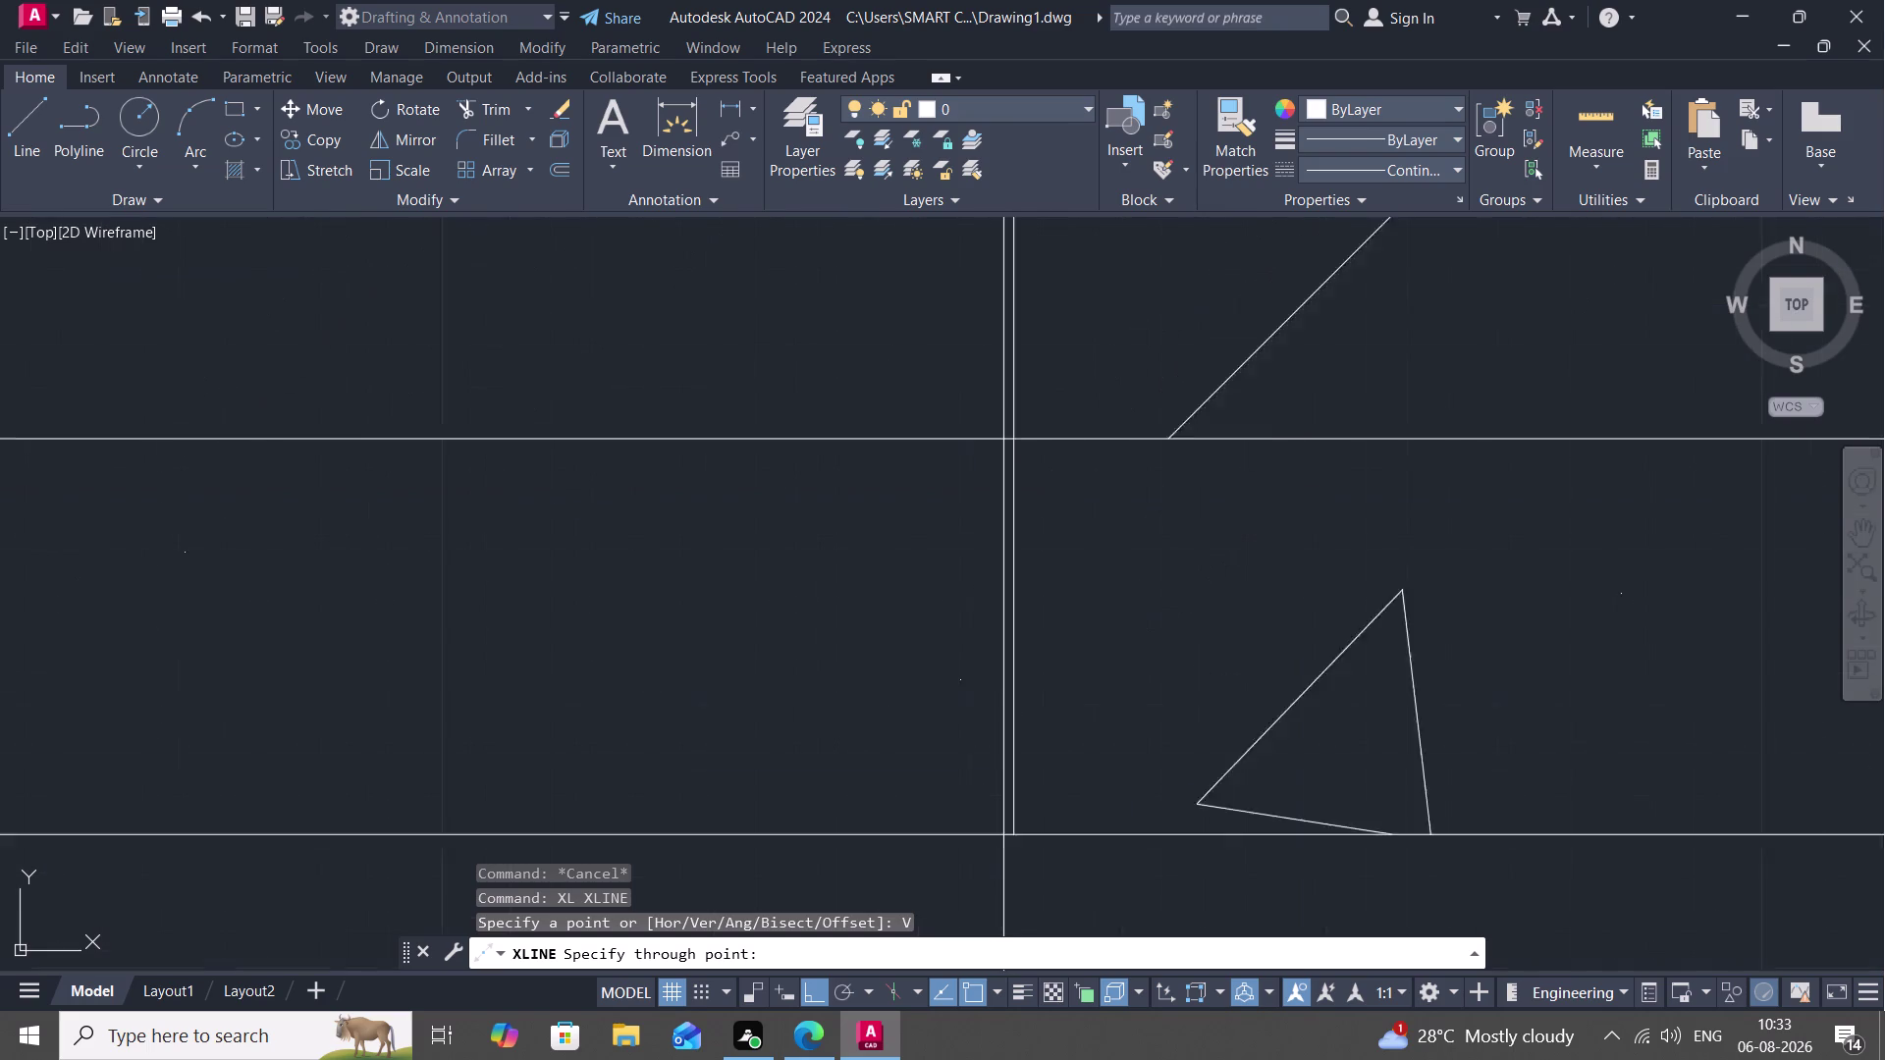
Place vertical construction lines through the edges of the first visible treads.
scroll(up, 3)
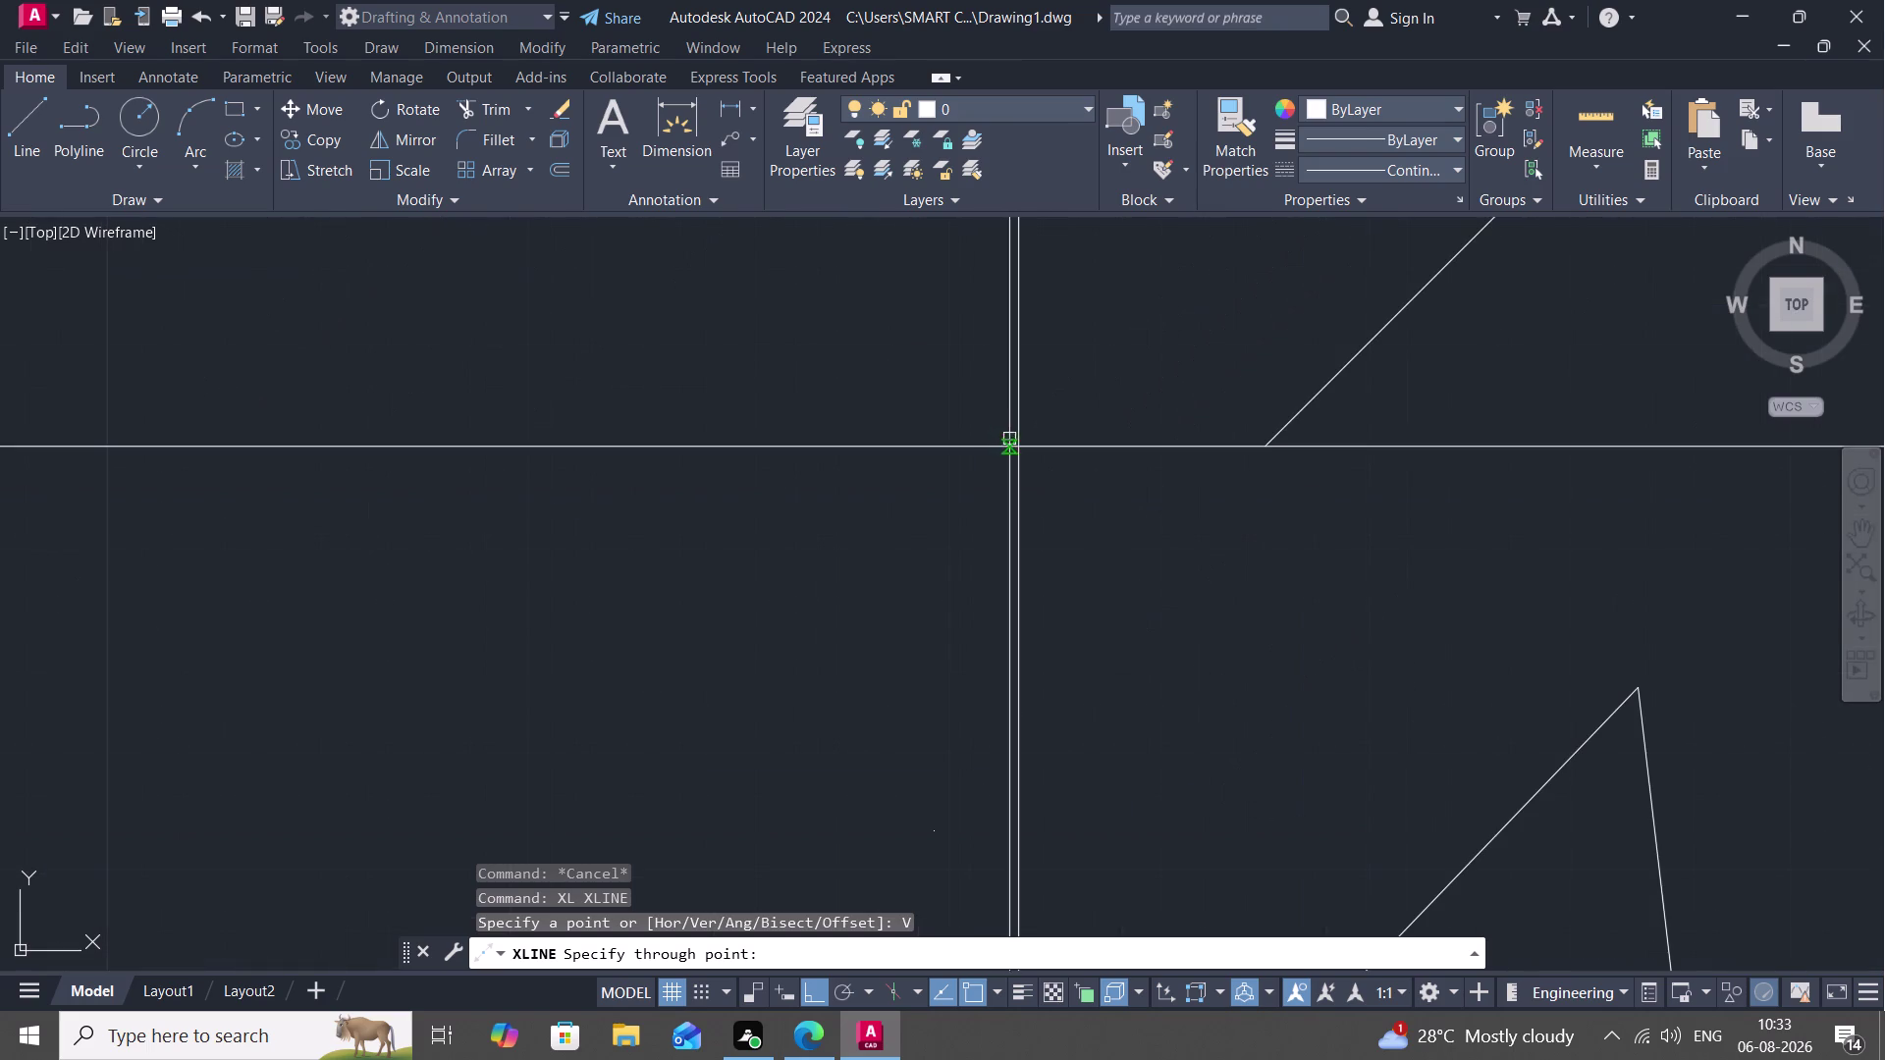
scroll(up, 3)
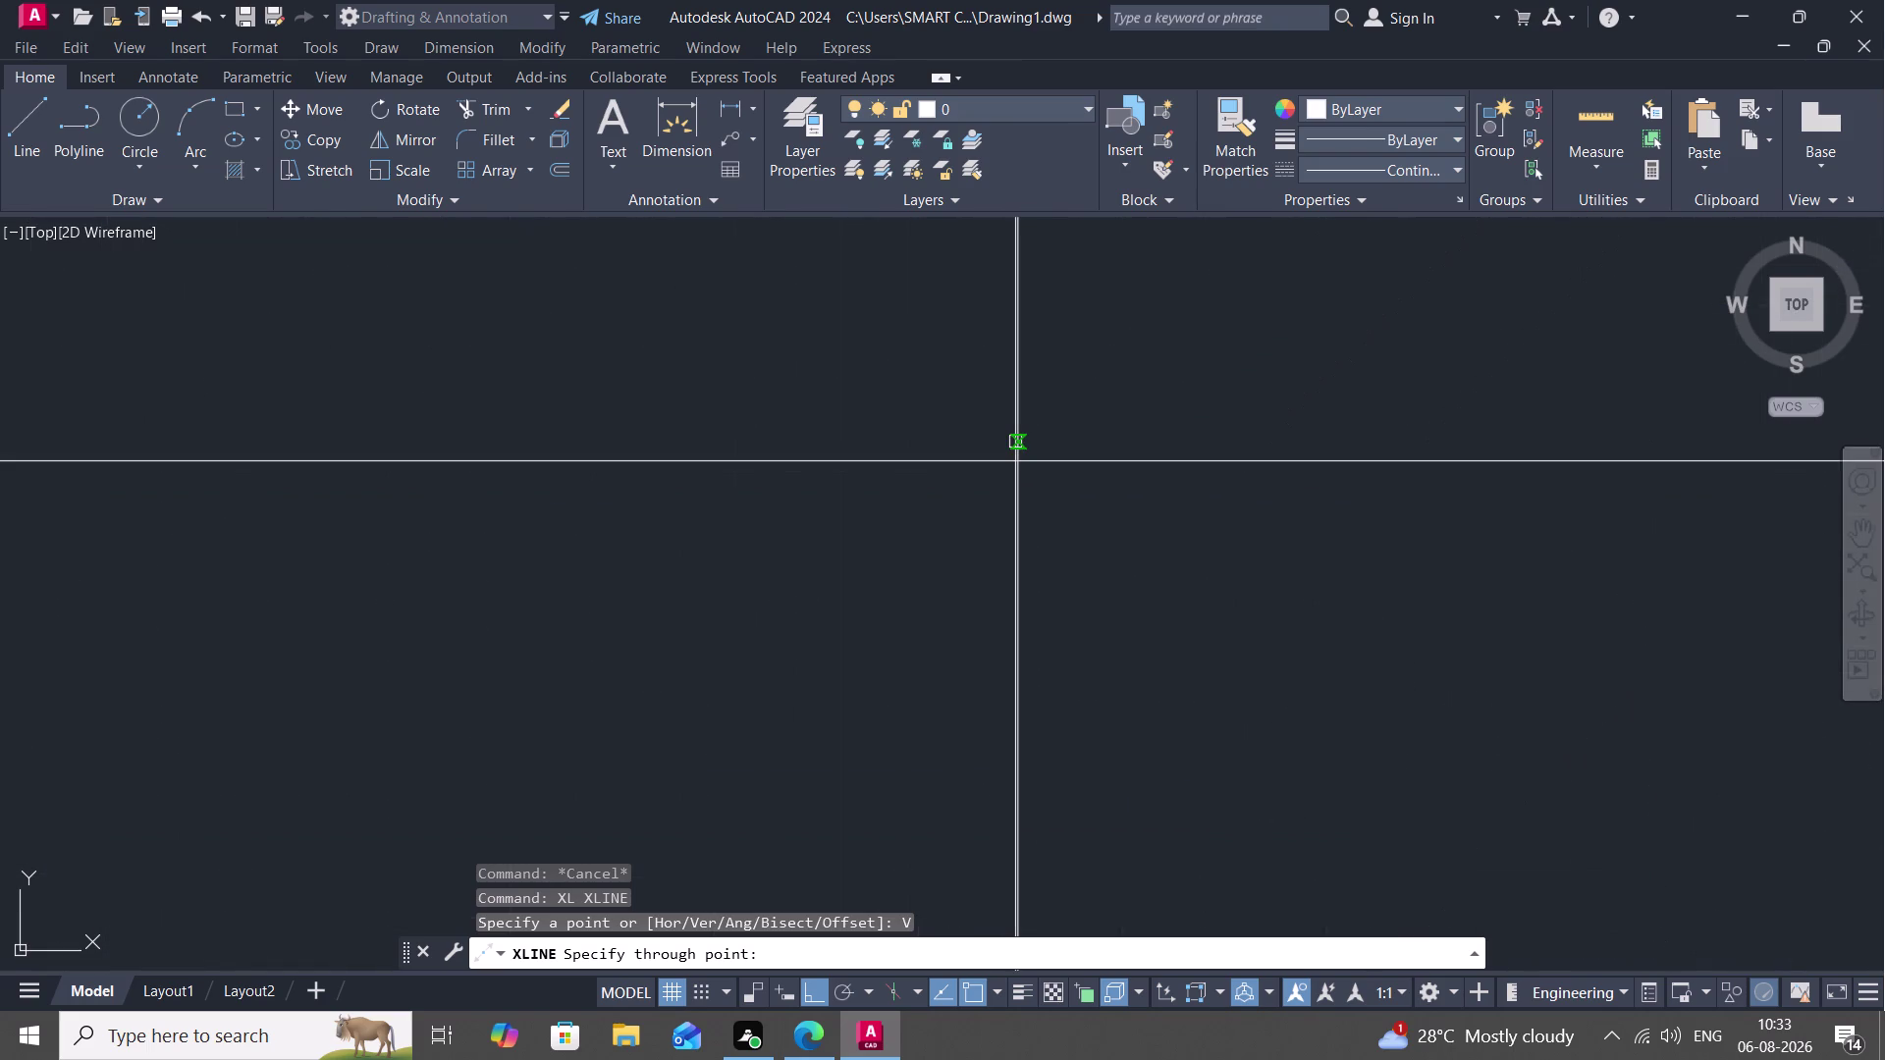
scroll(up, 3)
scroll(up, 3)
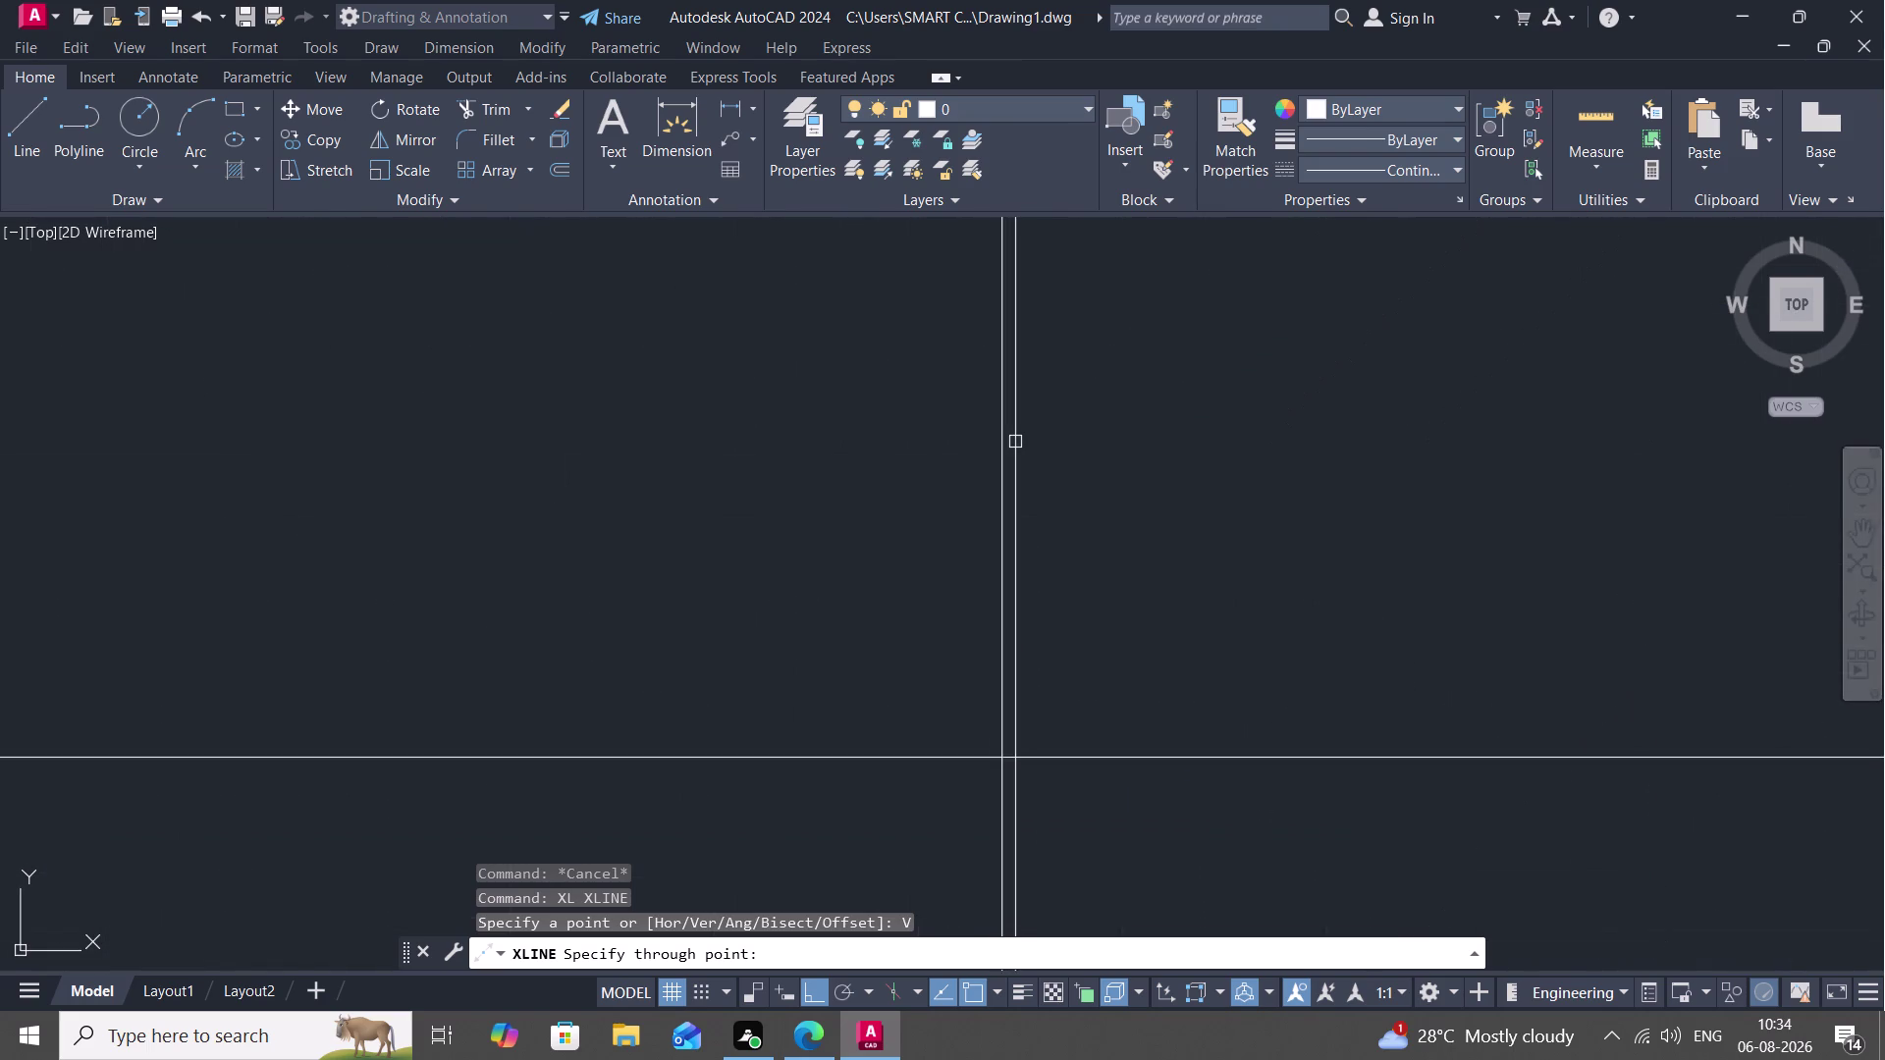
scroll(up, 3)
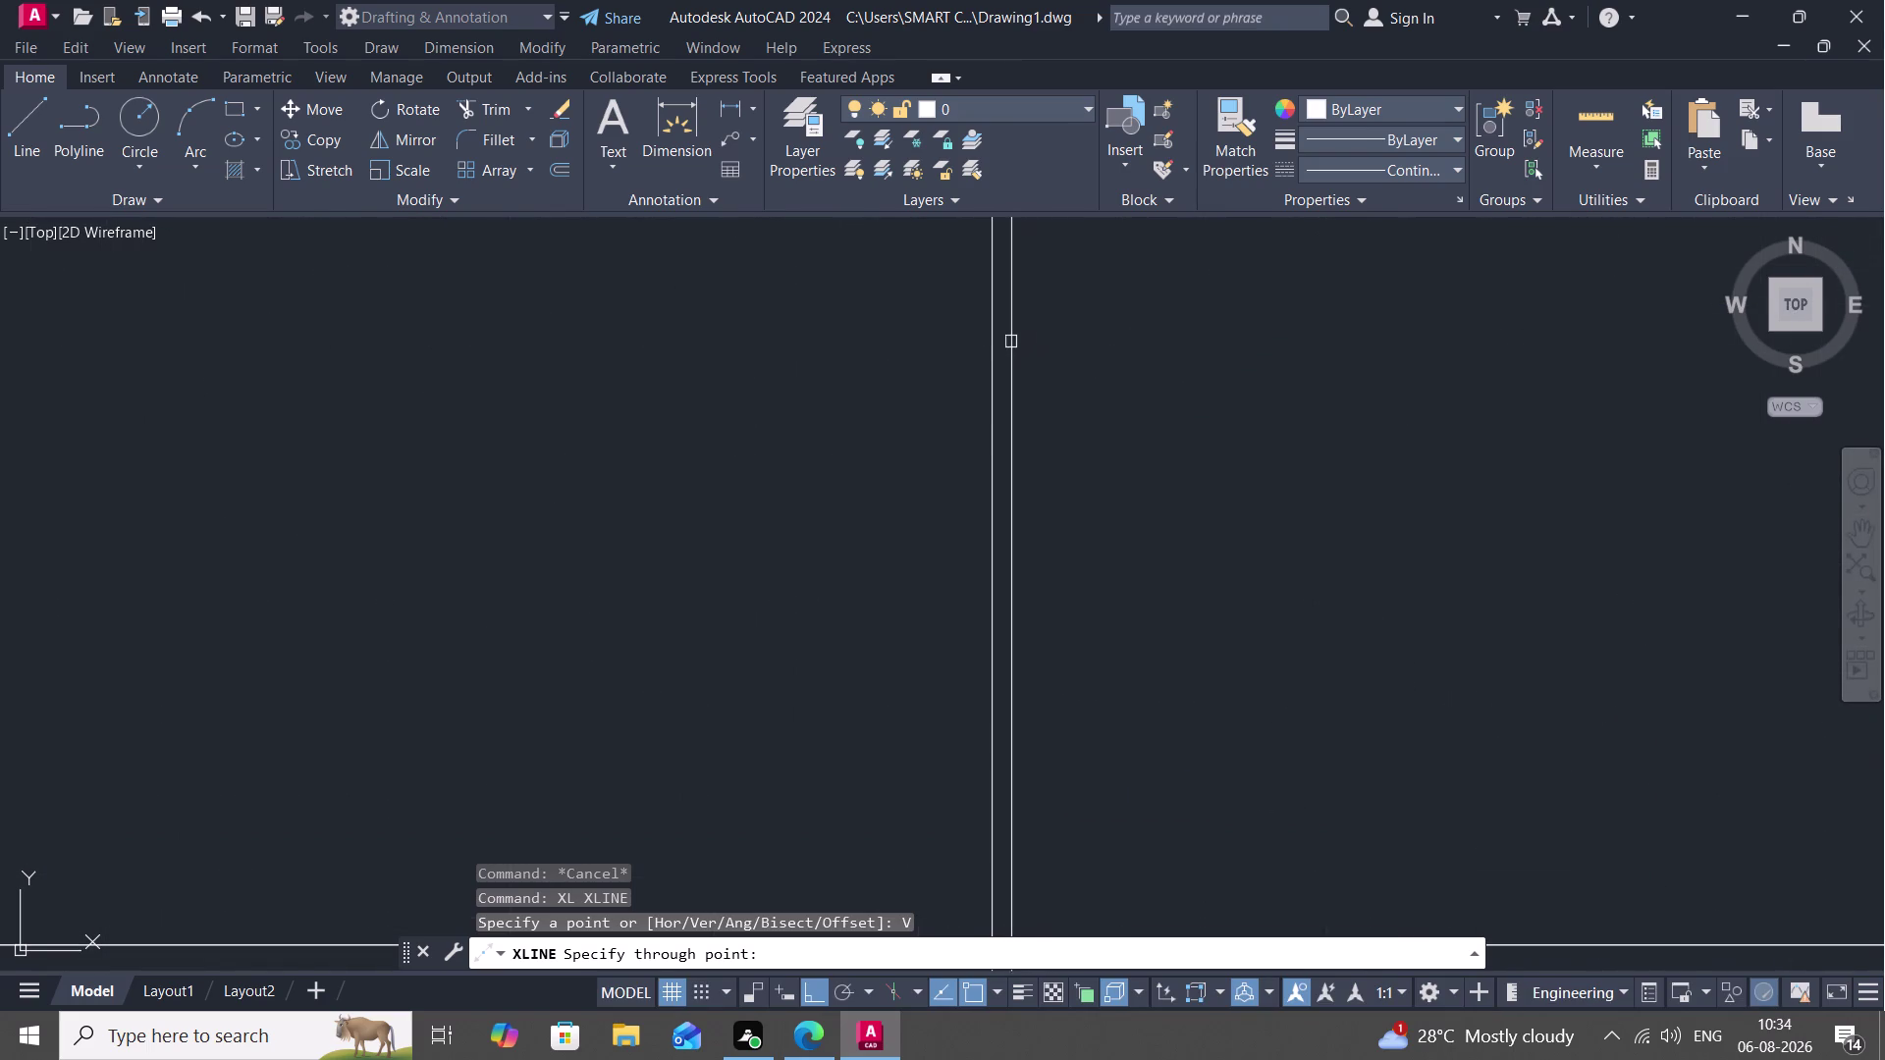
scroll(up, 3)
middle_drag(991, 350, 991, 483)
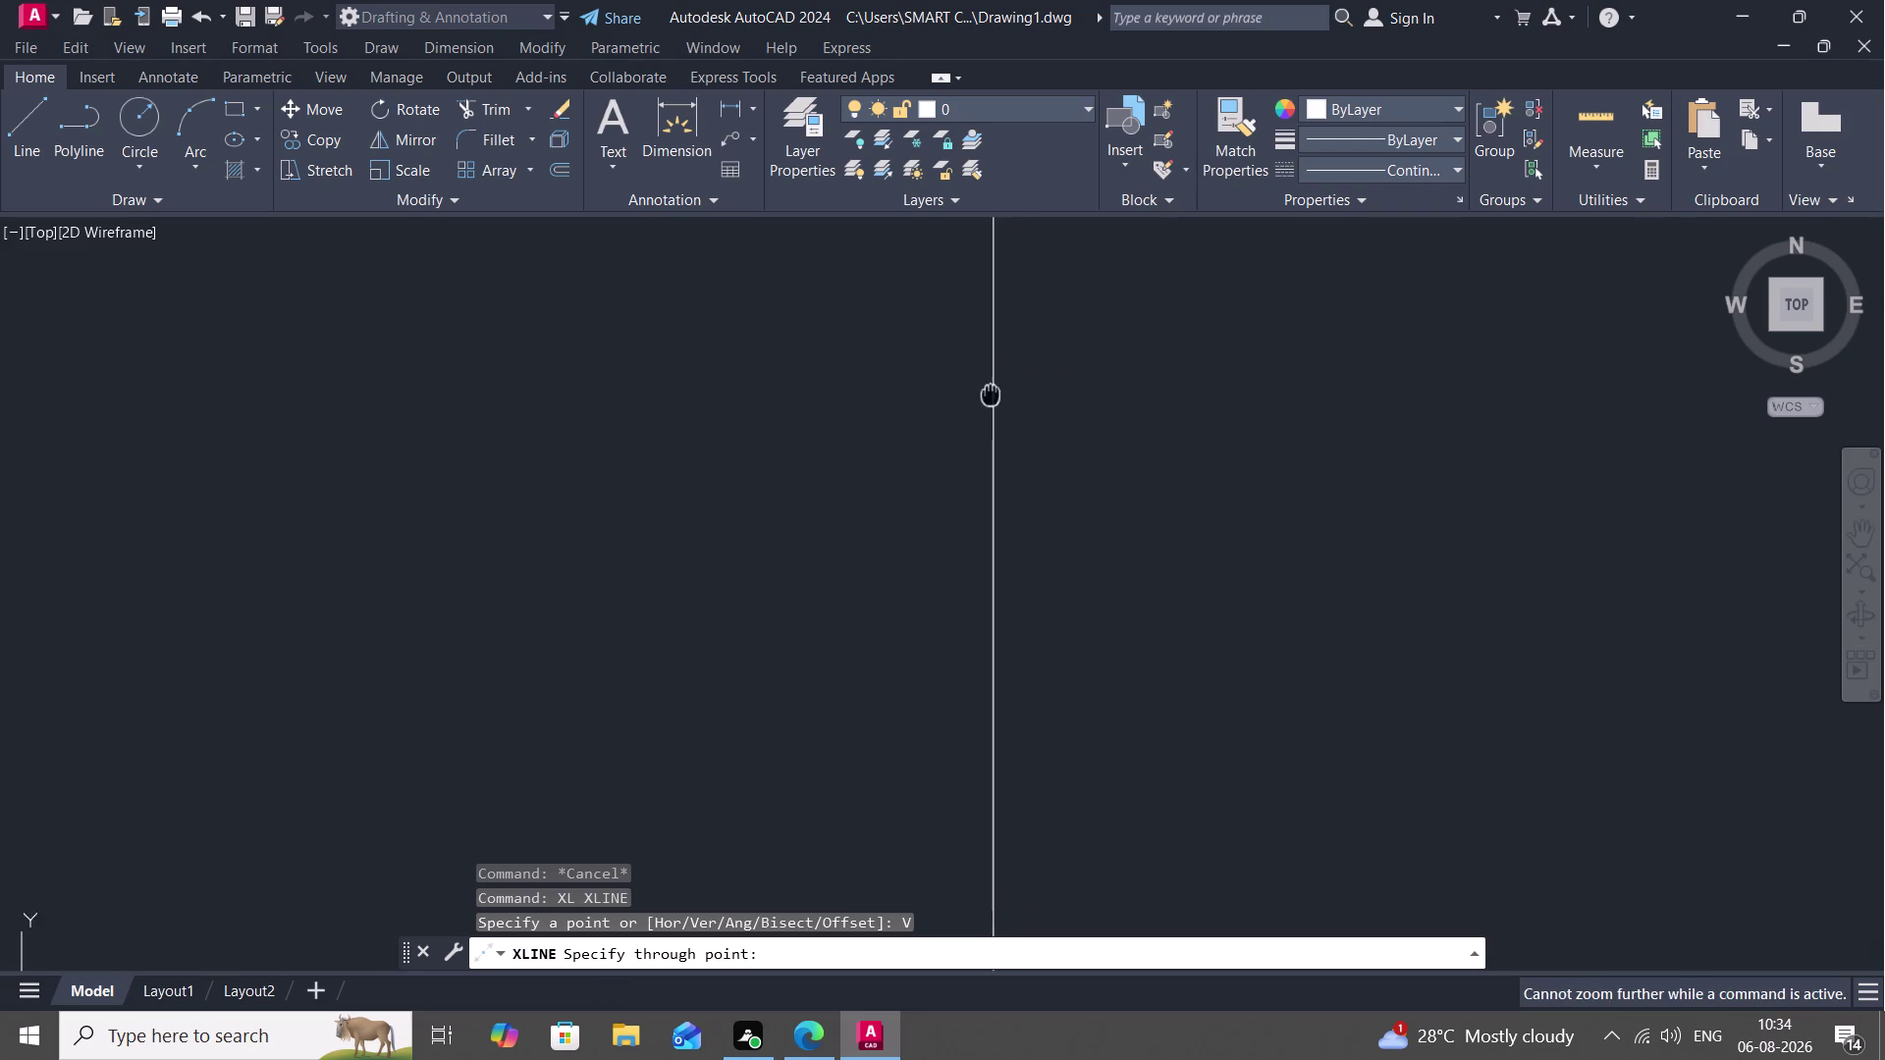
middle_drag(991, 483, 871, 1003)
scroll(down, 3)
scroll(down, 3)
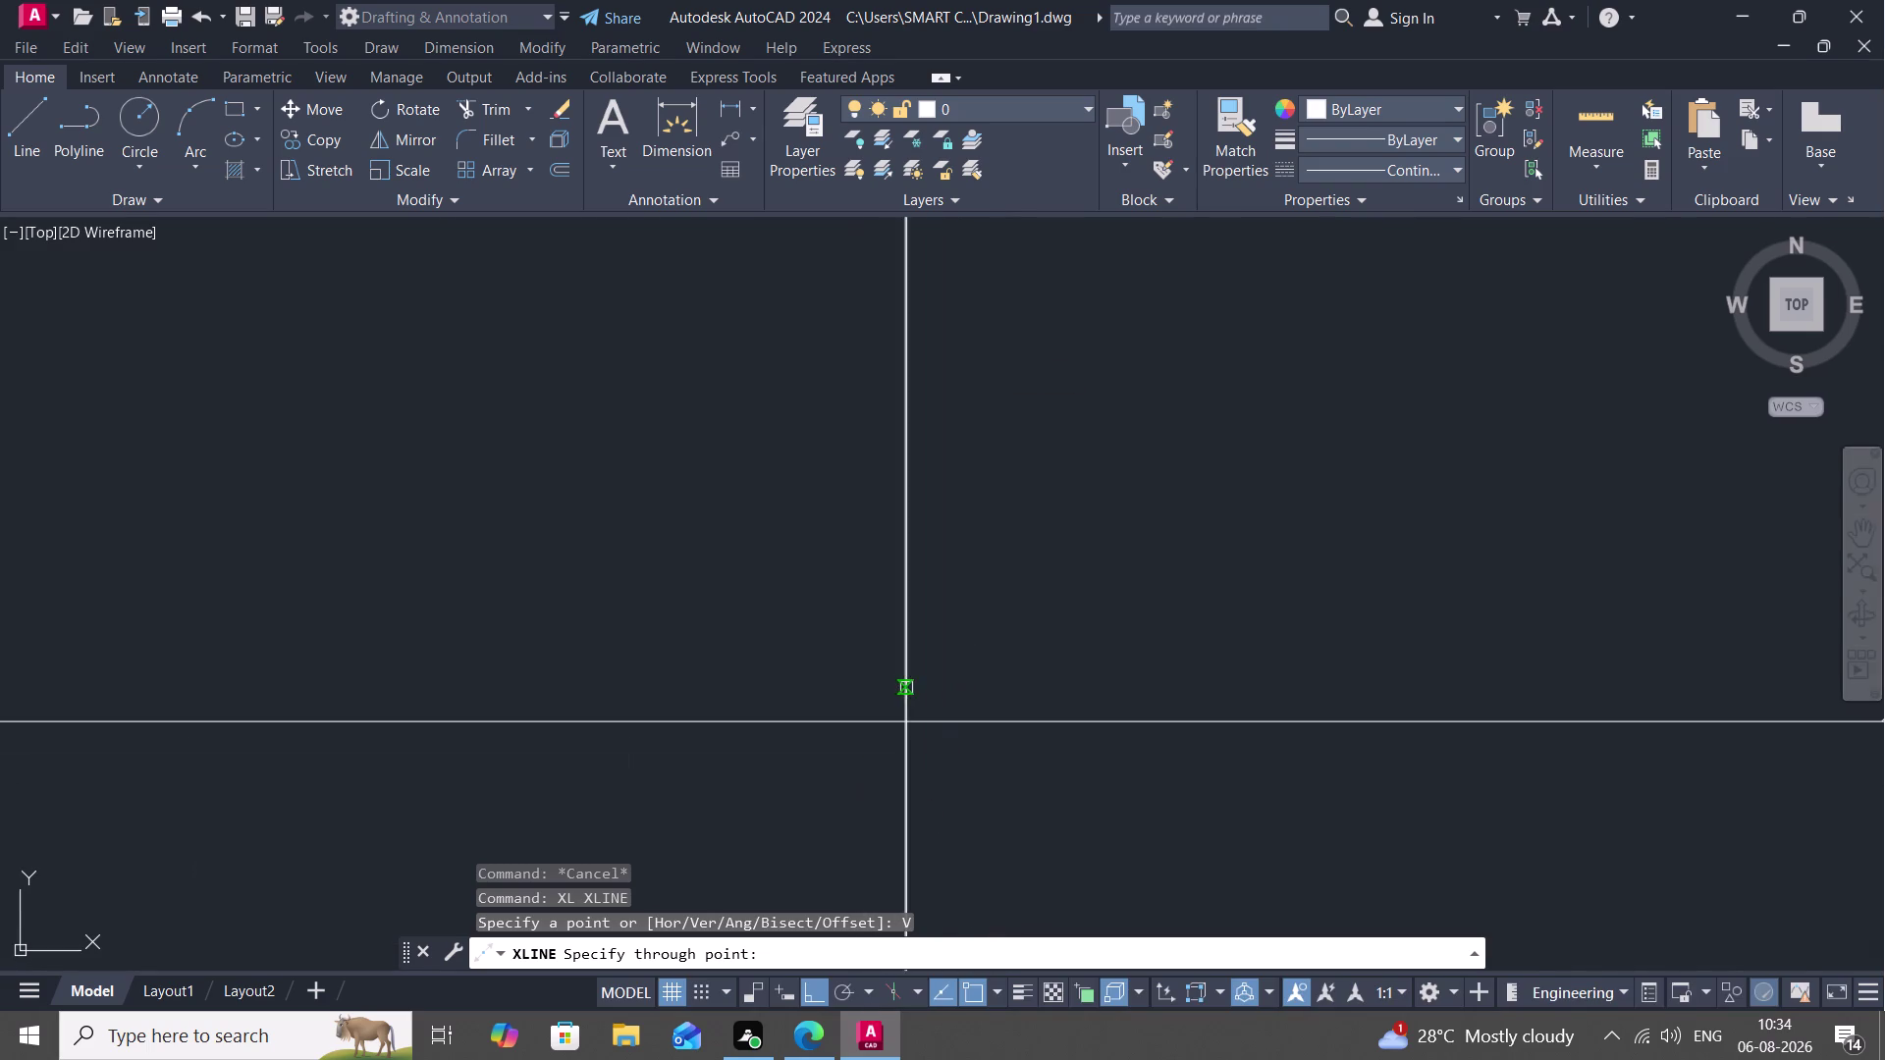
scroll(down, 3)
scroll(down, 3)
middle_drag(899, 608, 791, 825)
scroll(down, 3)
scroll(down, 3)
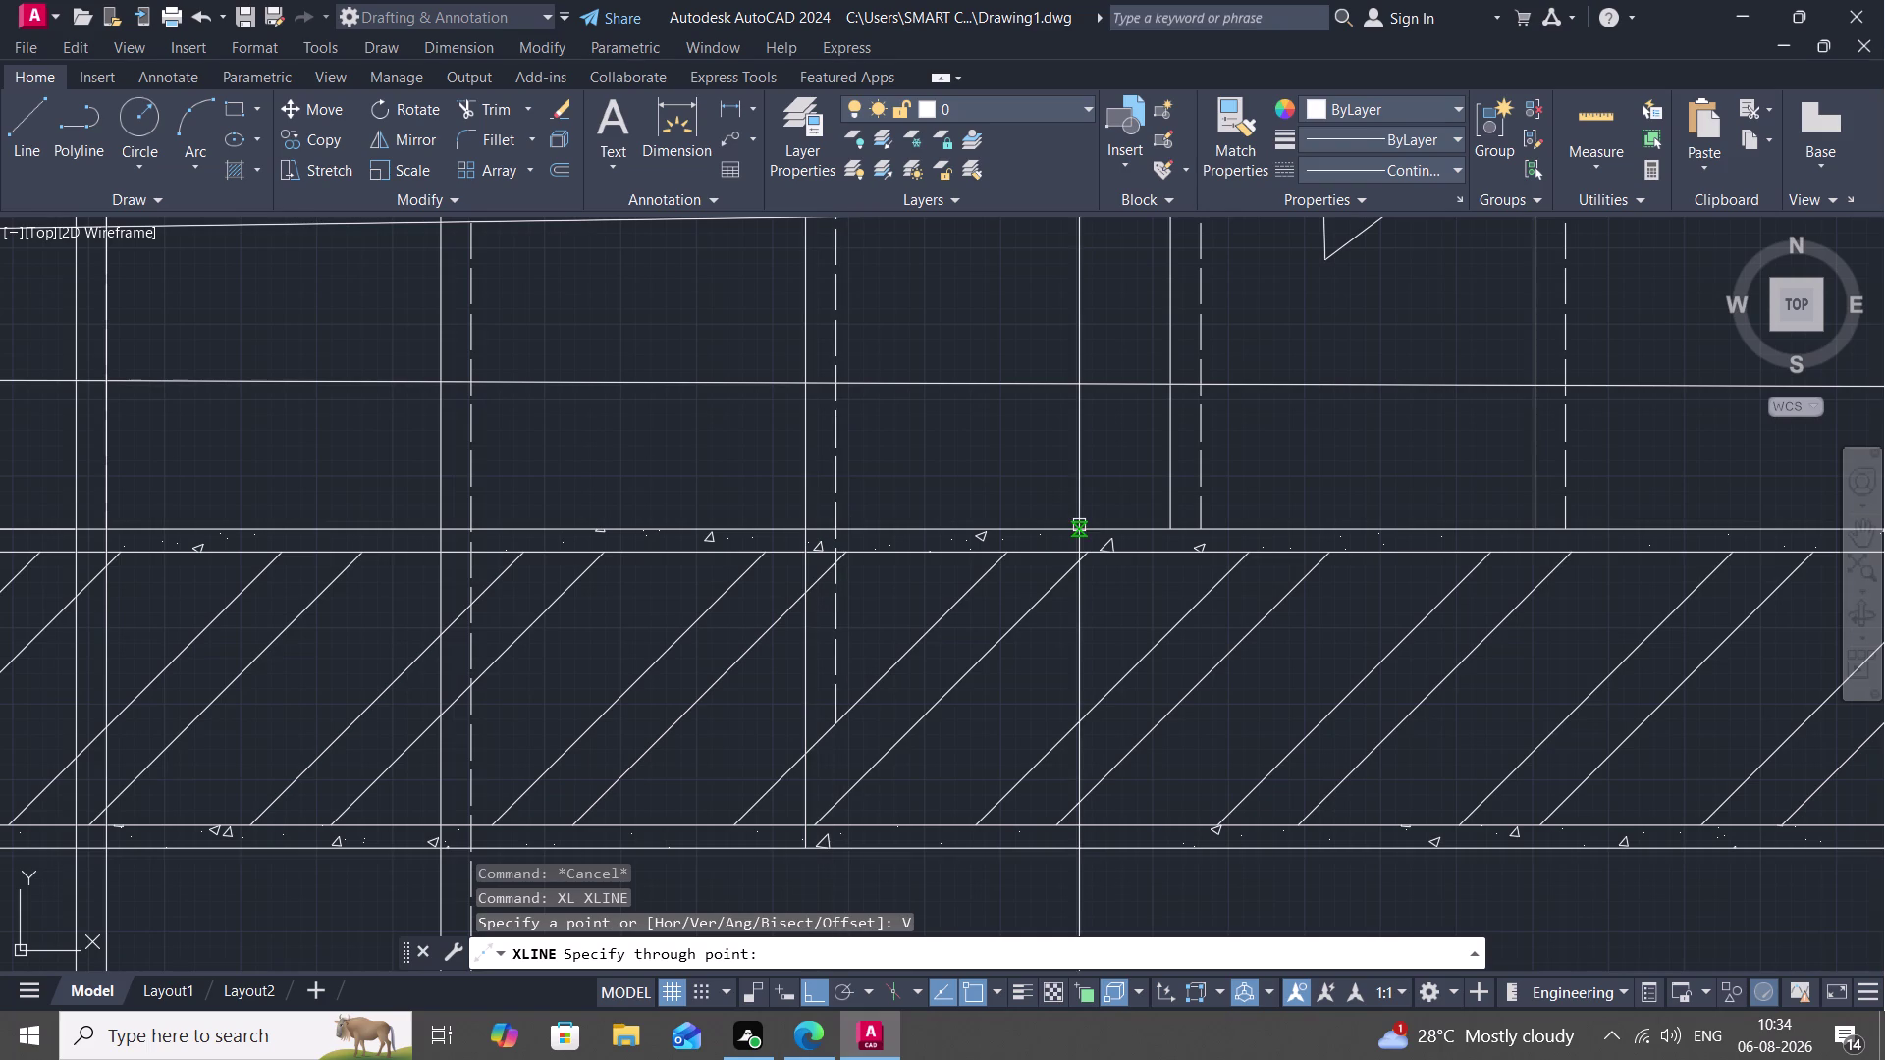
click(1171, 526)
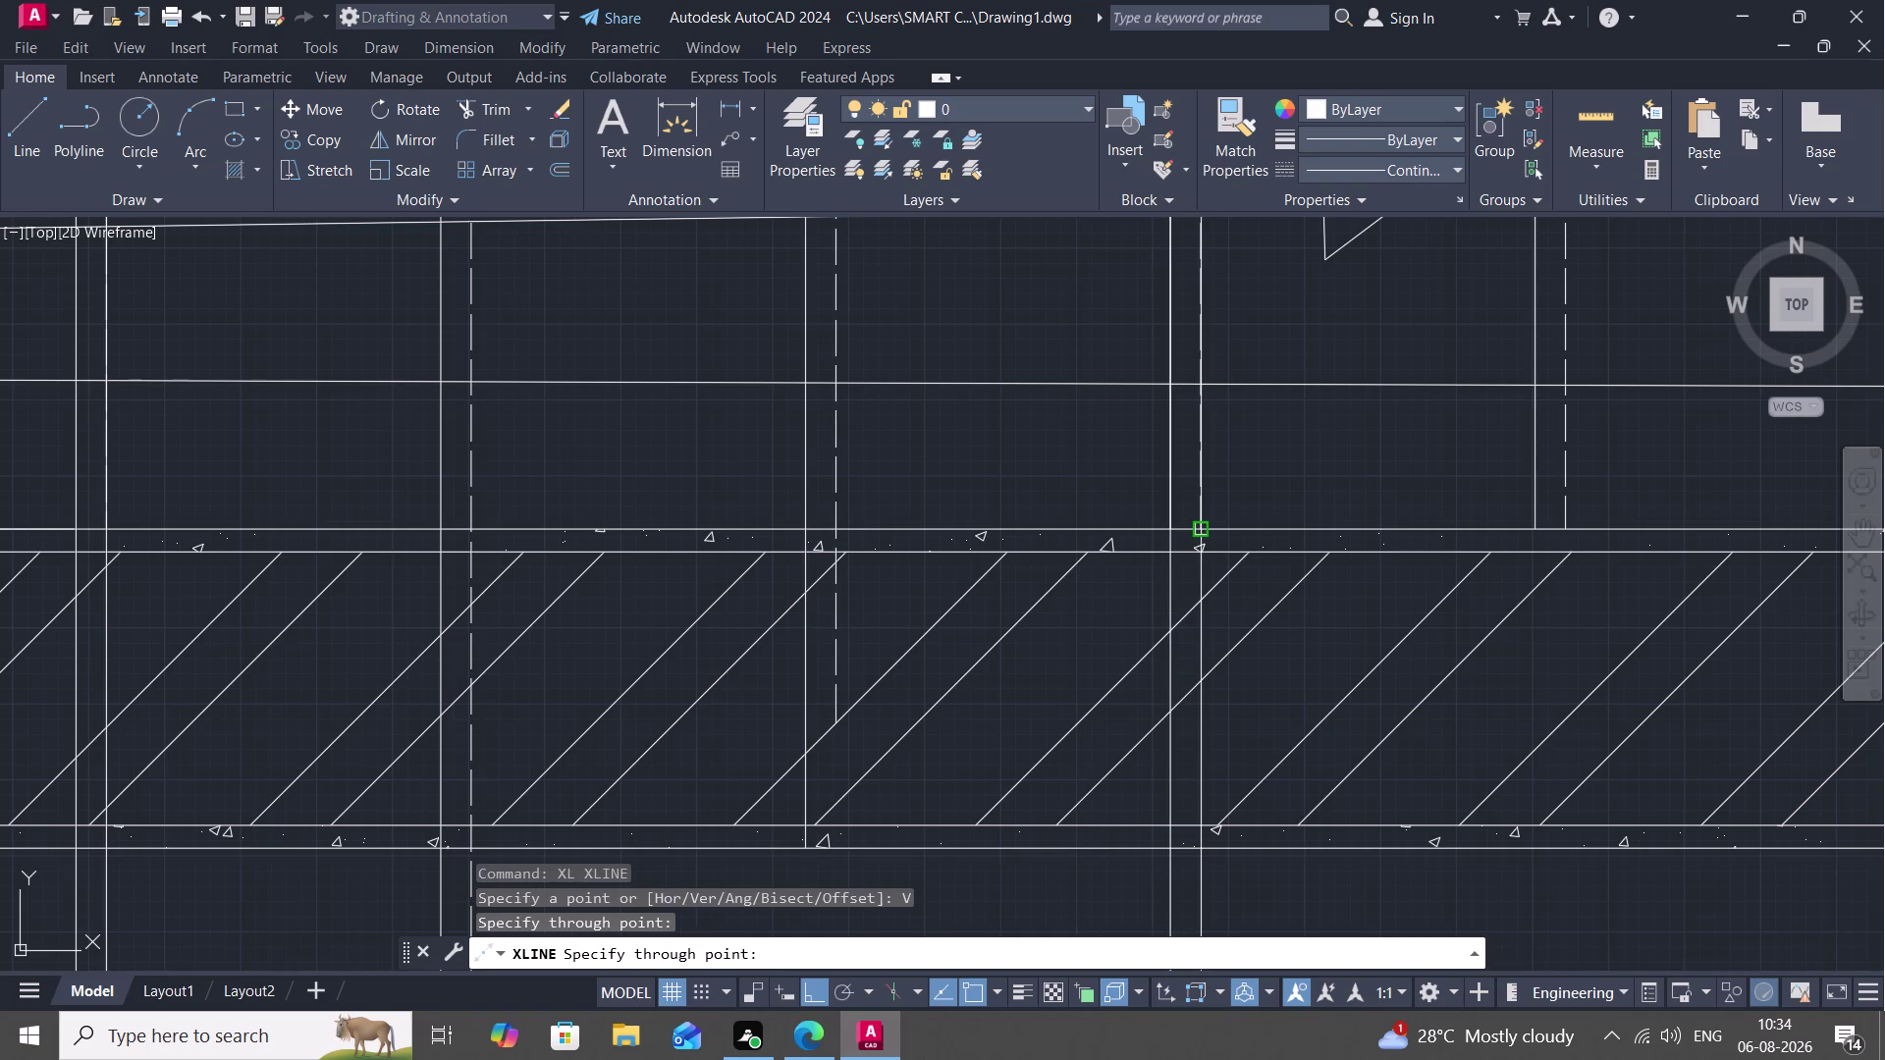
click(1197, 527)
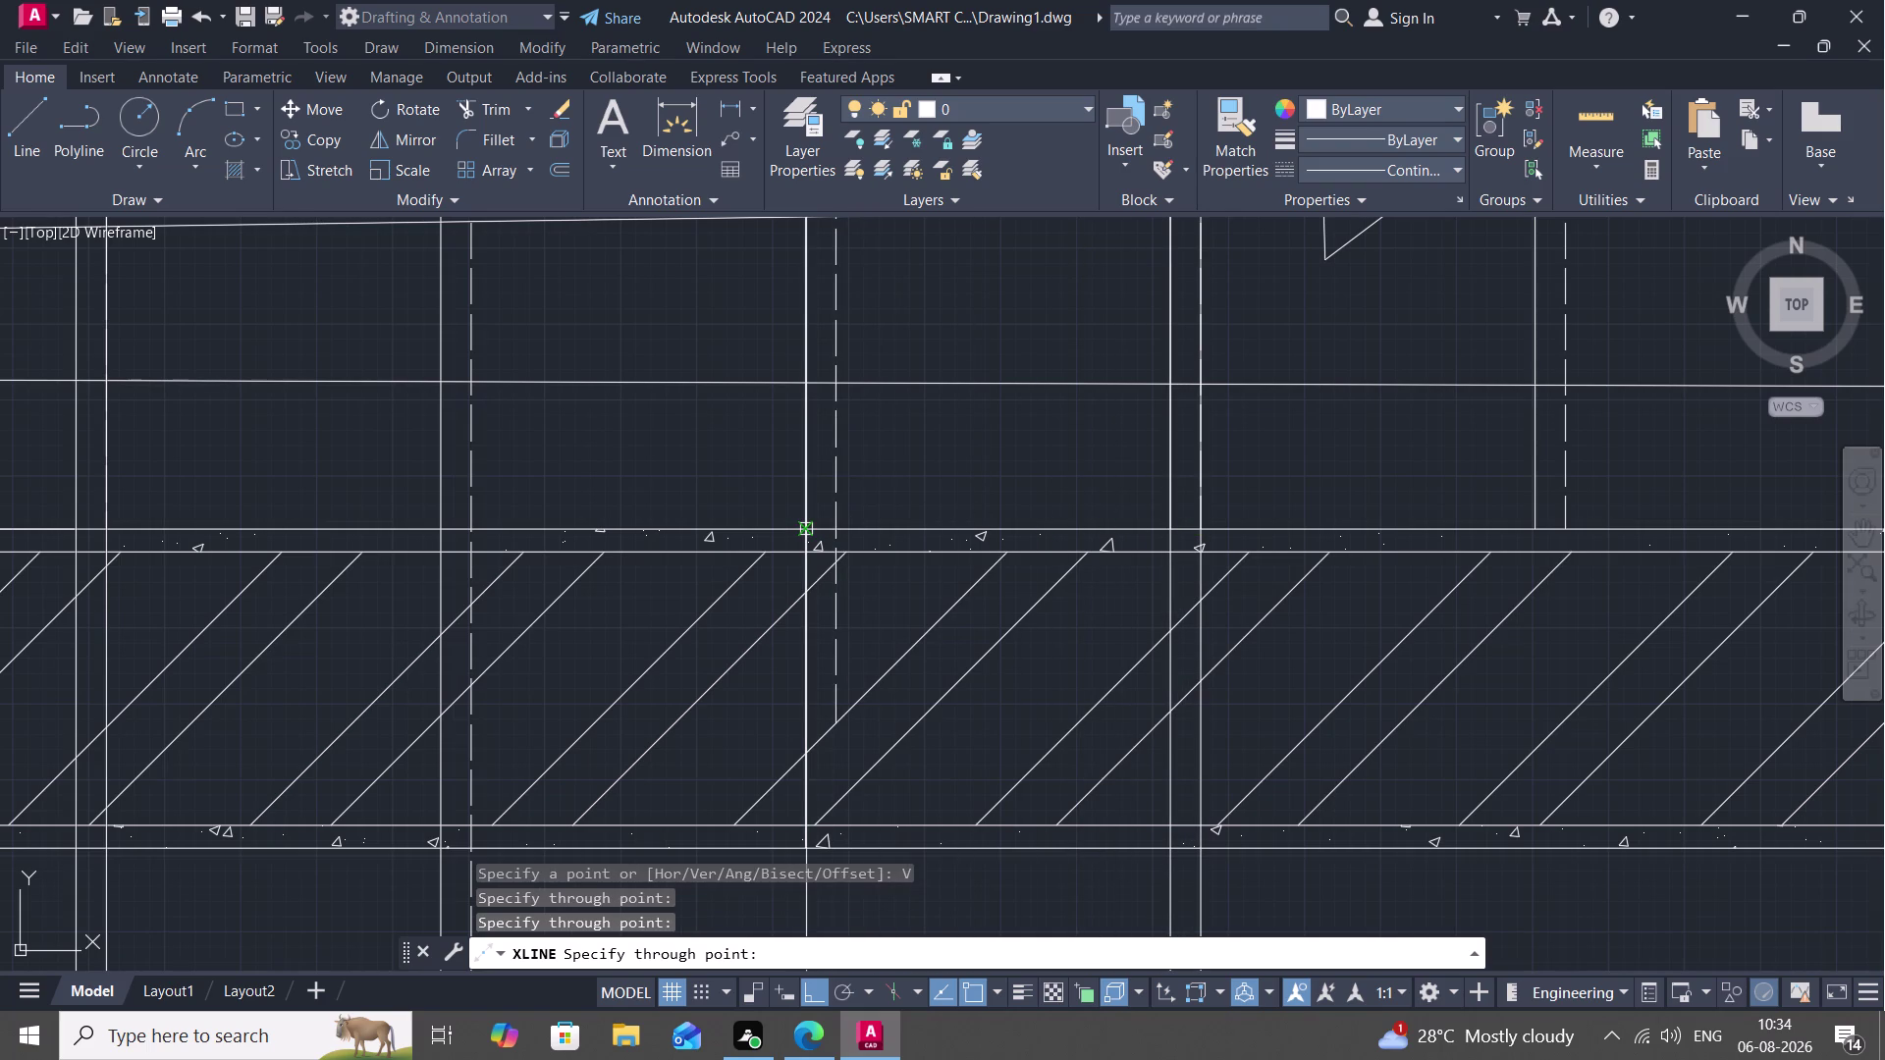
click(804, 526)
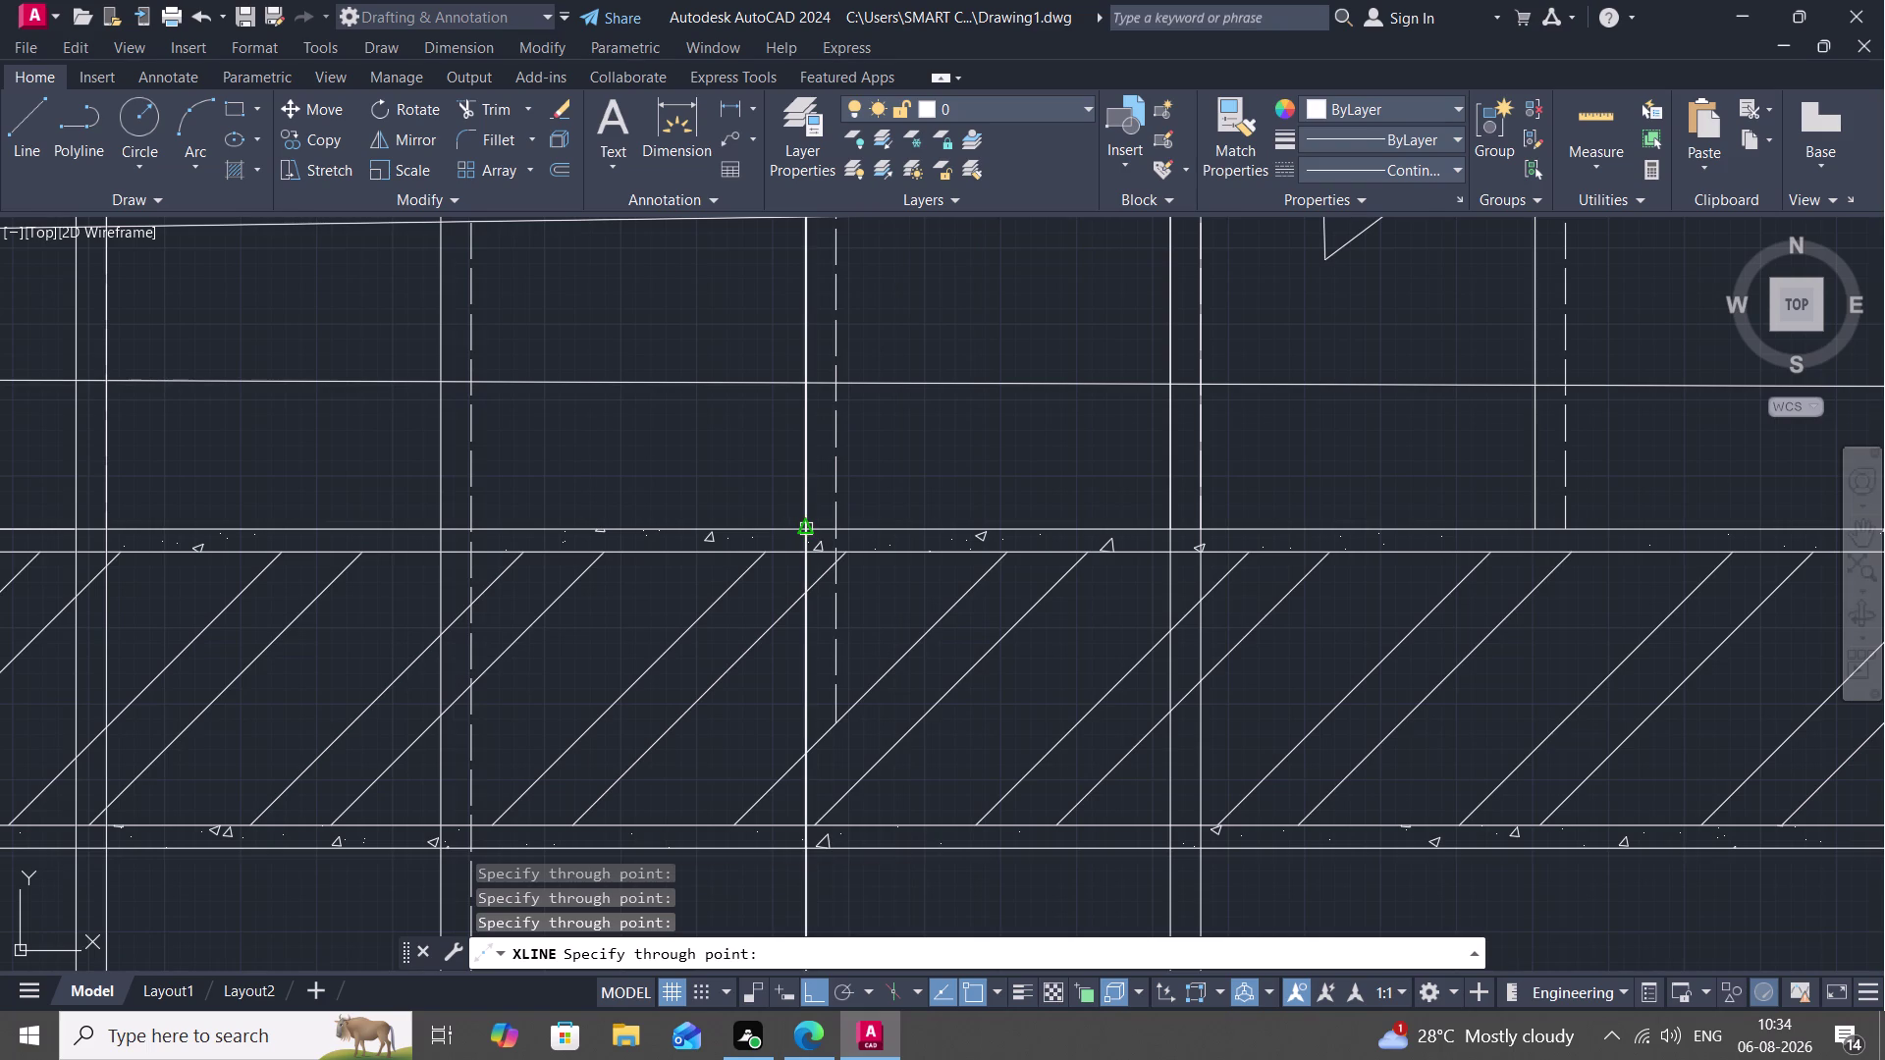
click(835, 524)
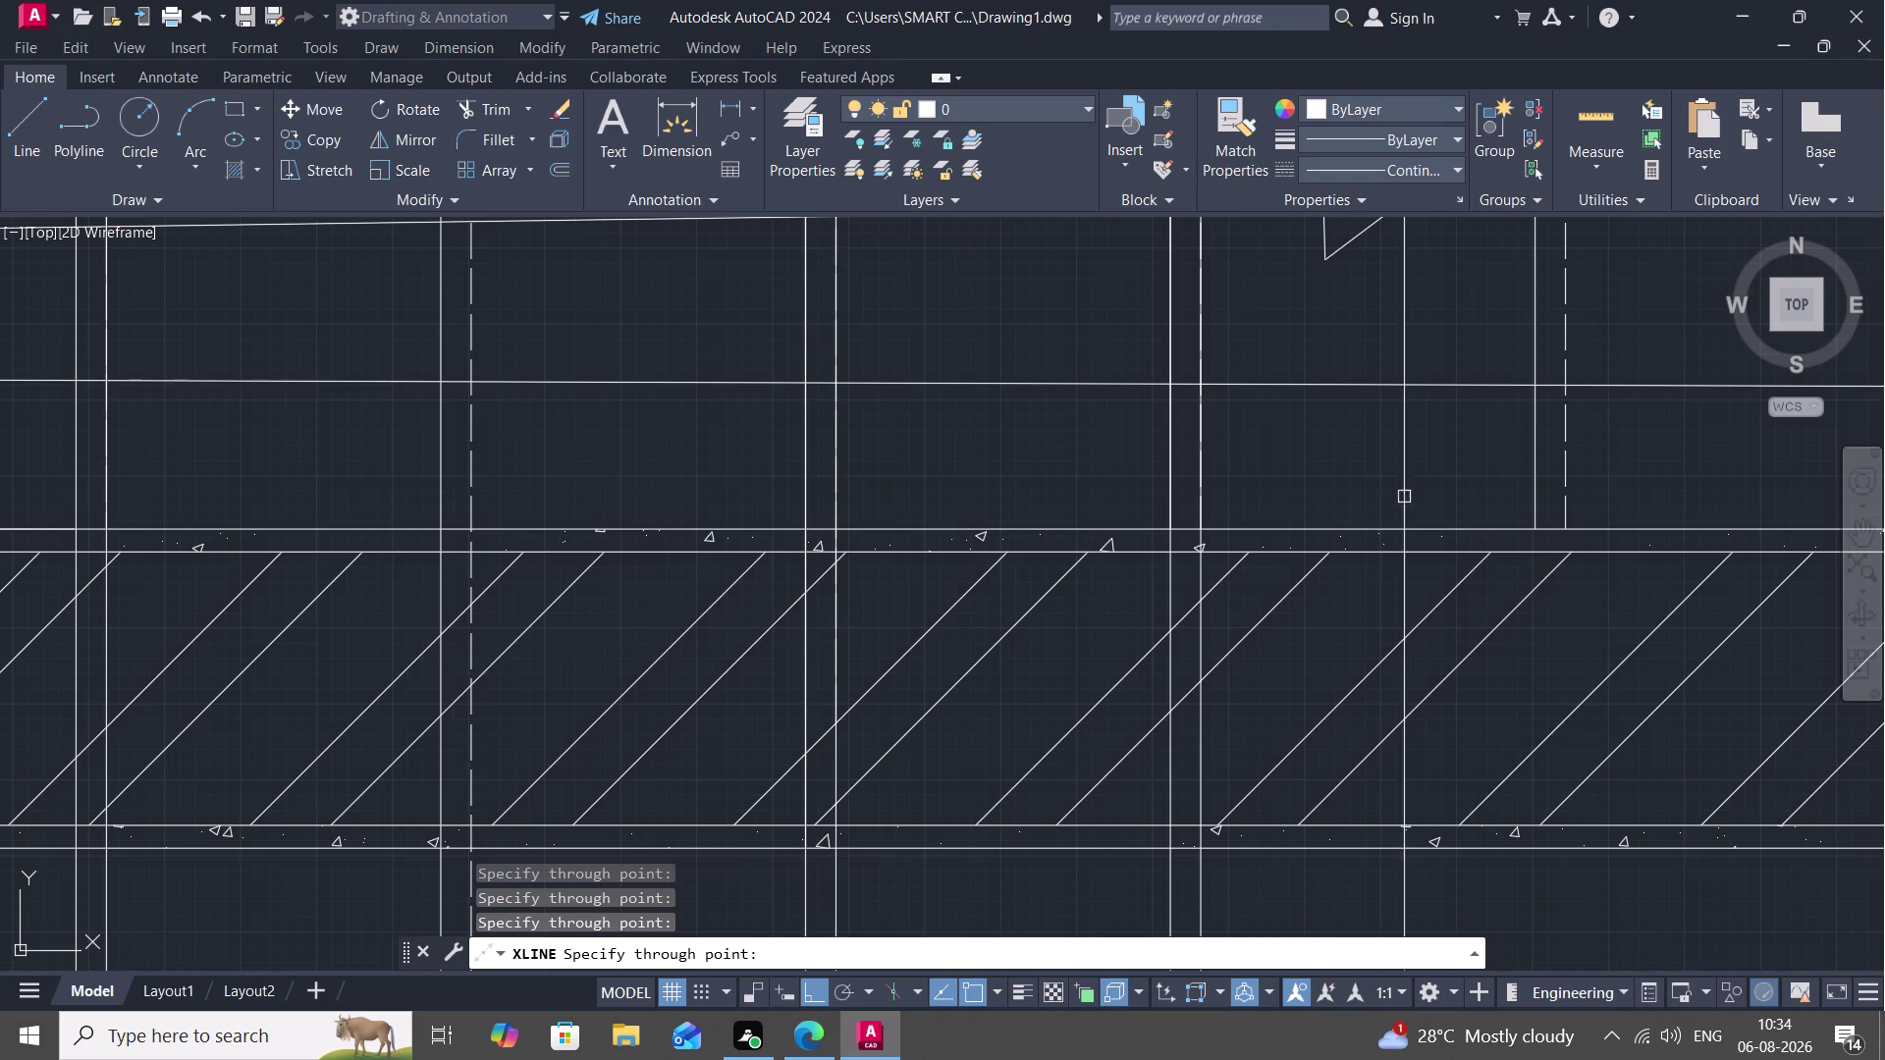
click(1538, 530)
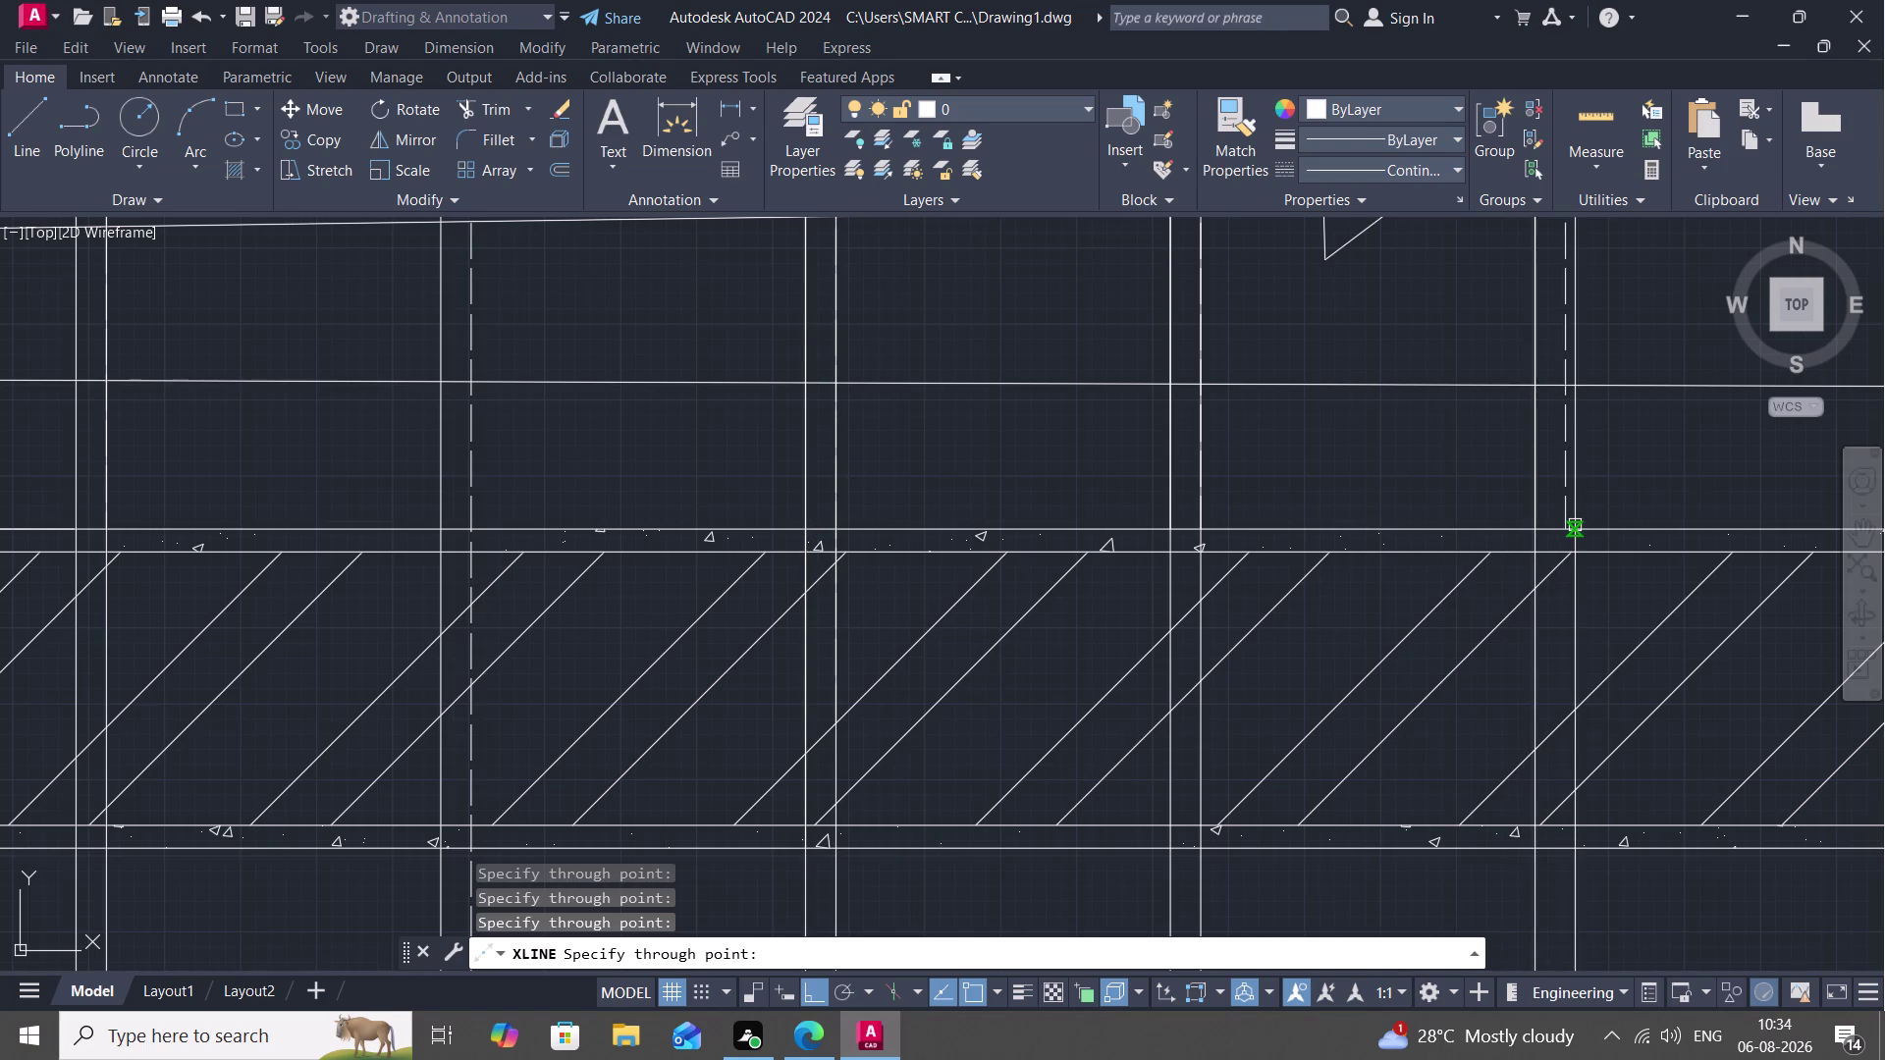
click(1569, 523)
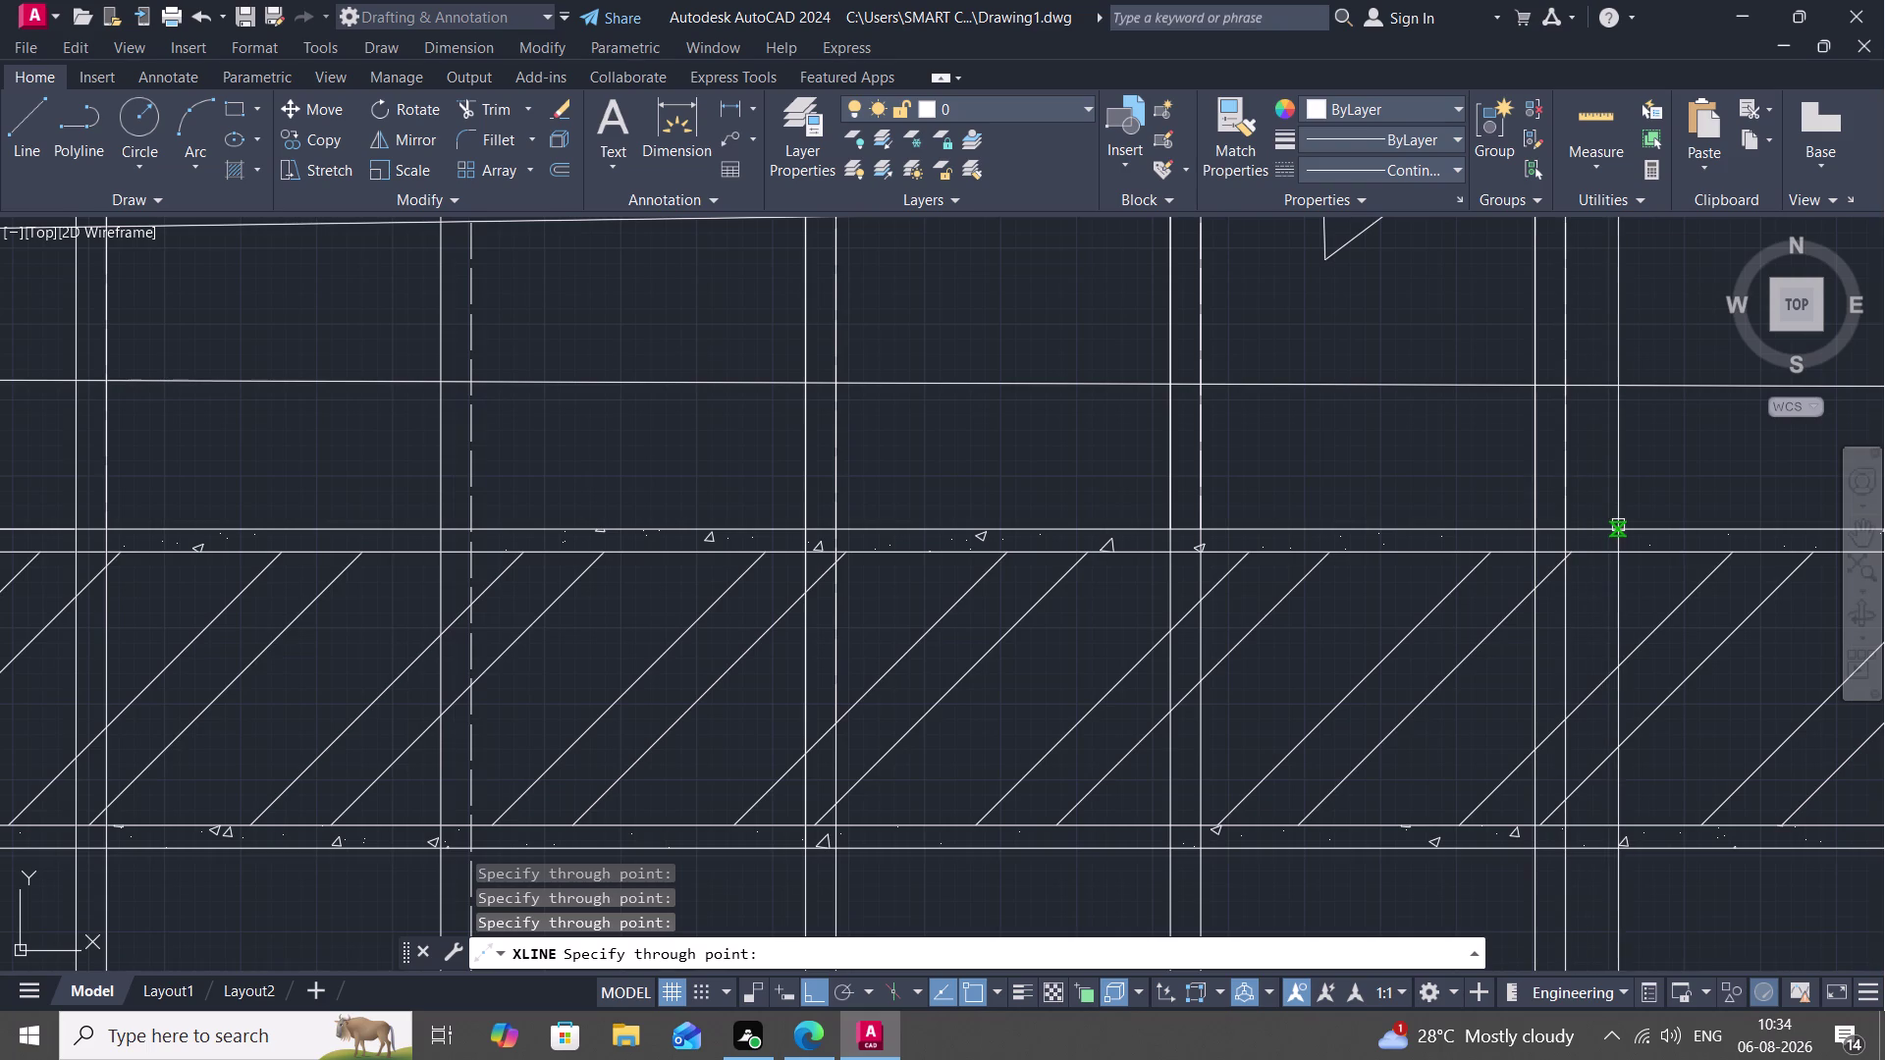
Add vertical construction lines through the next four tread corners along the run.
scroll(down, 3)
middle_drag(1619, 520, 968, 781)
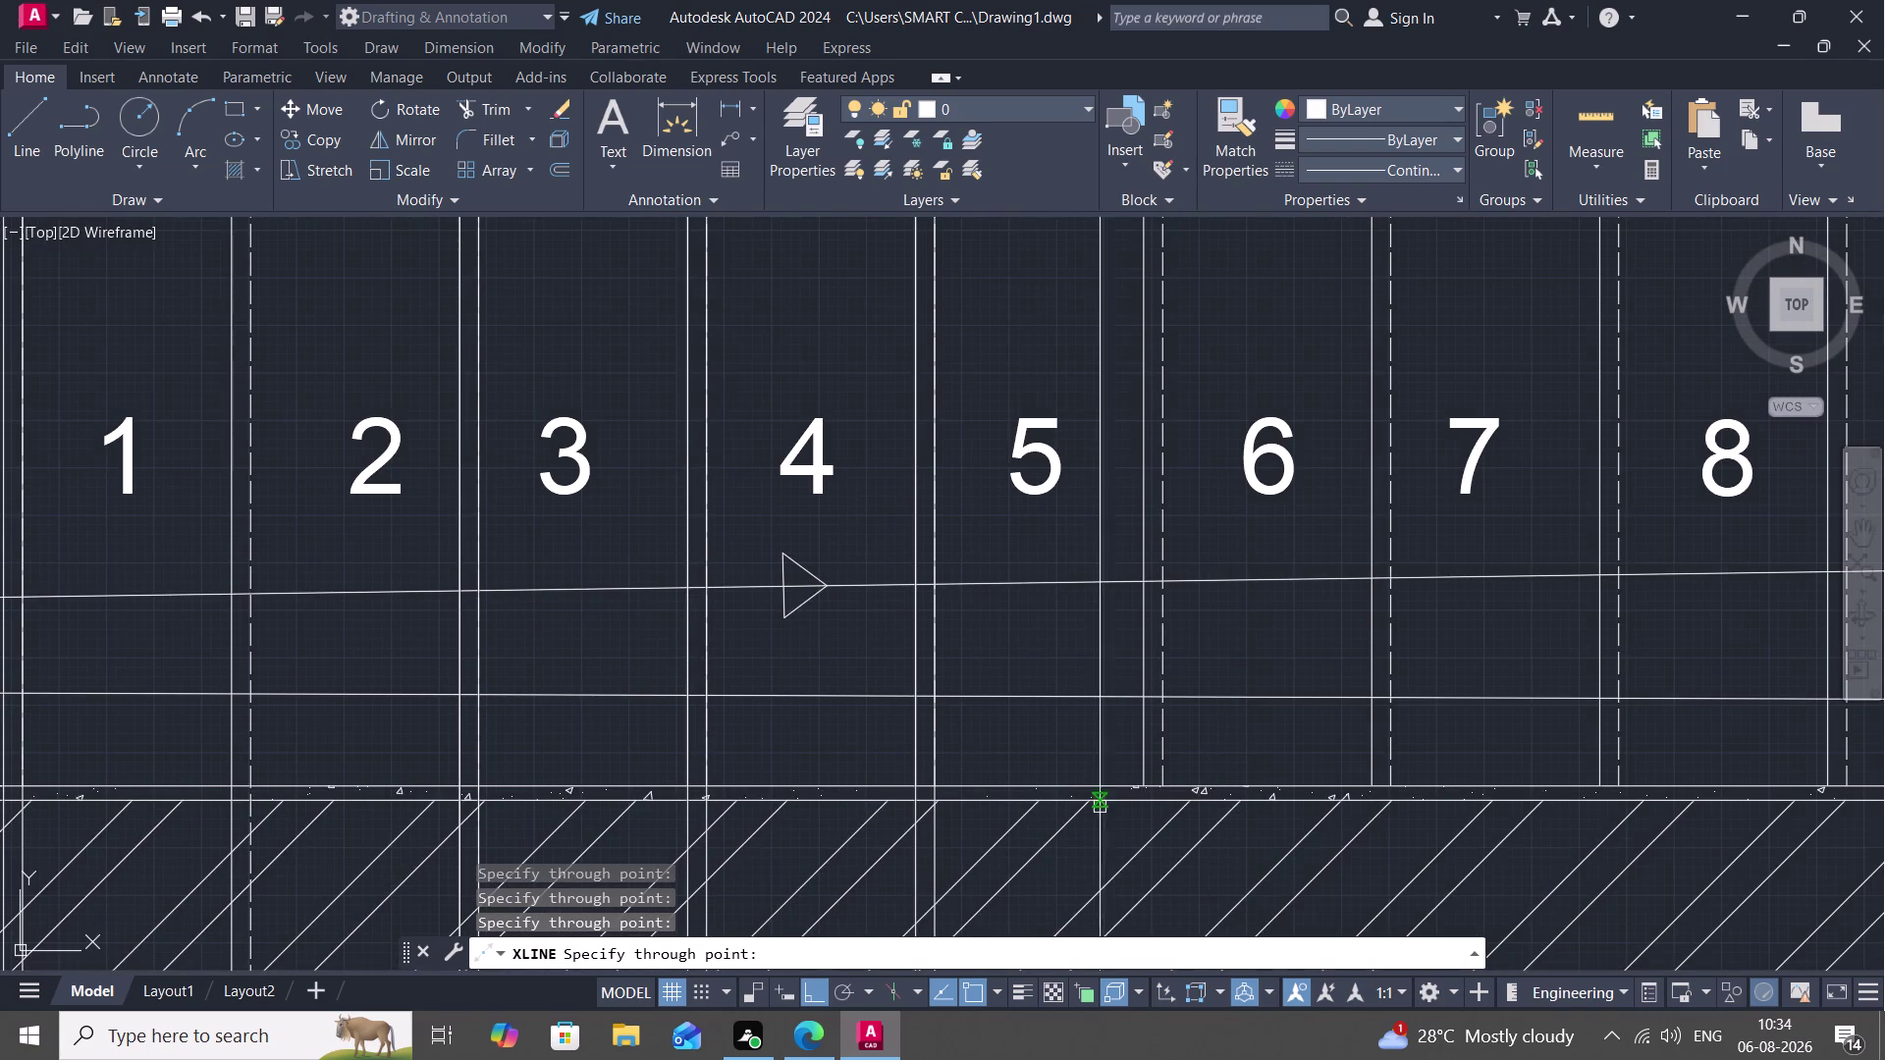
scroll(up, 3)
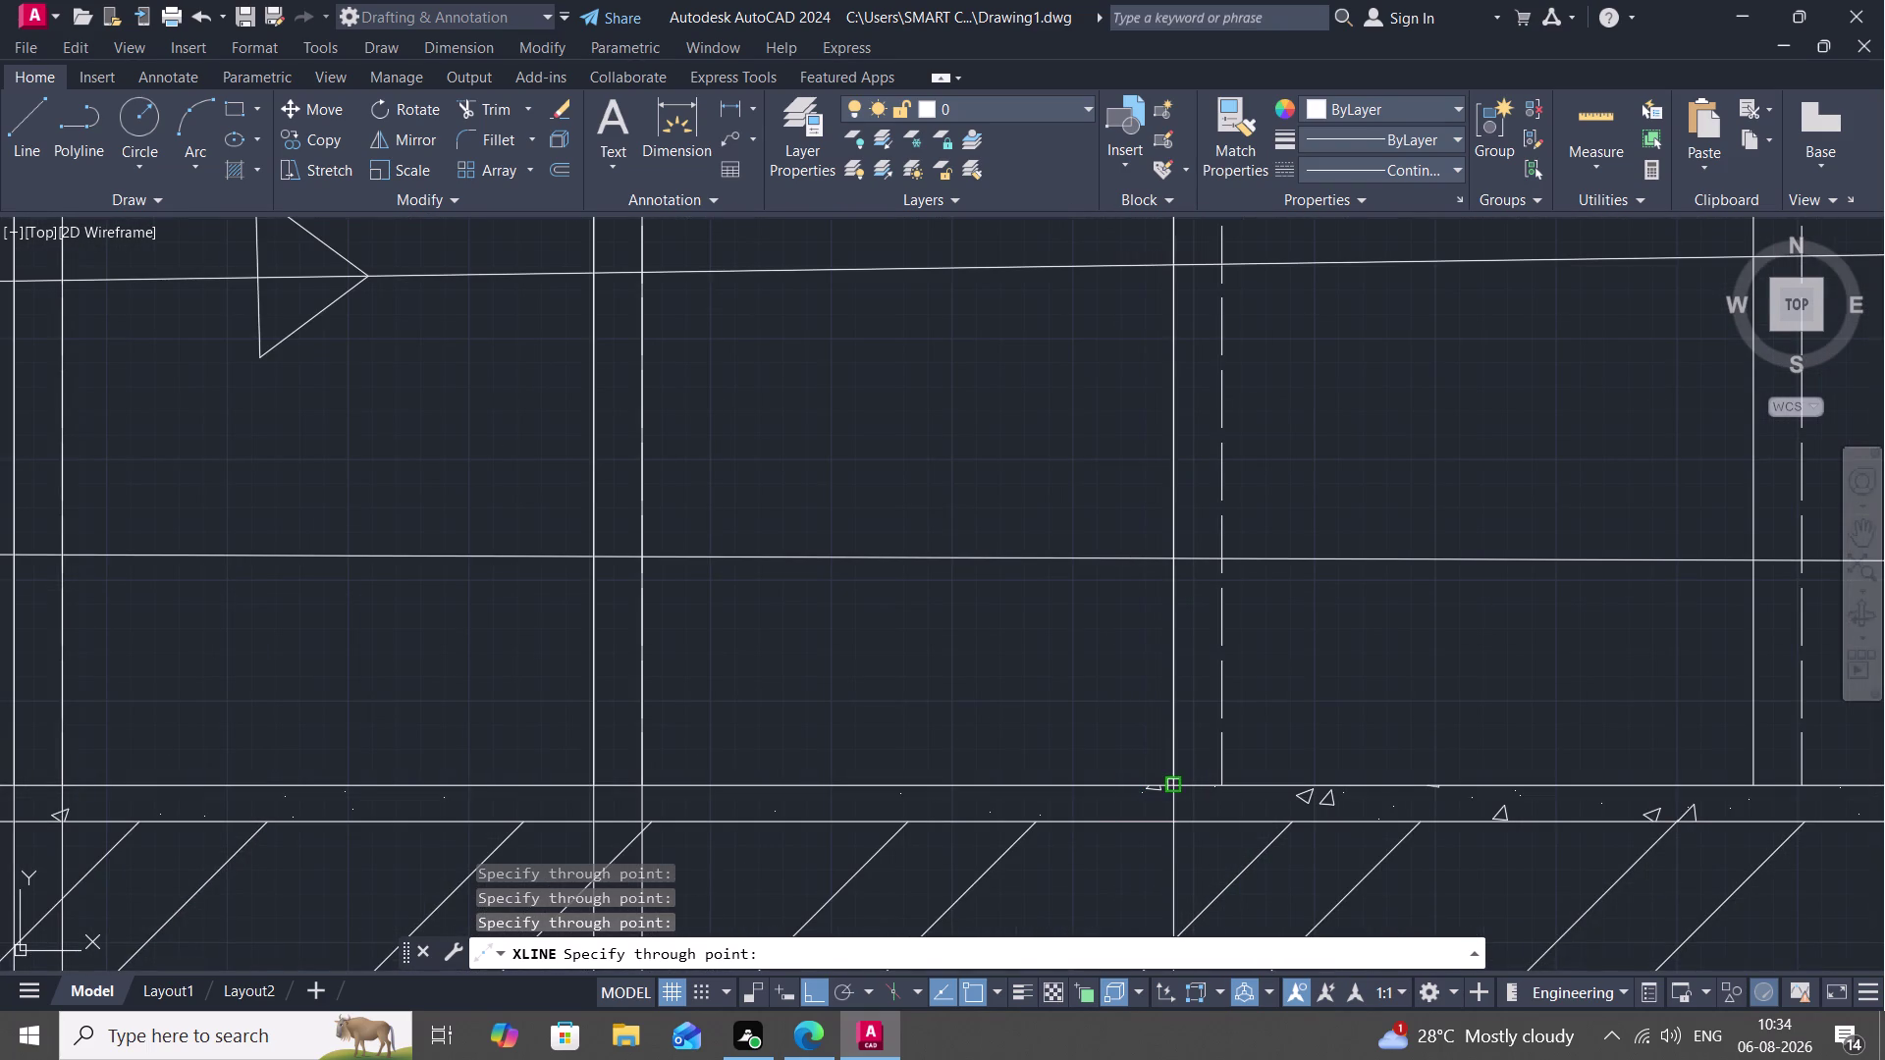
click(1172, 783)
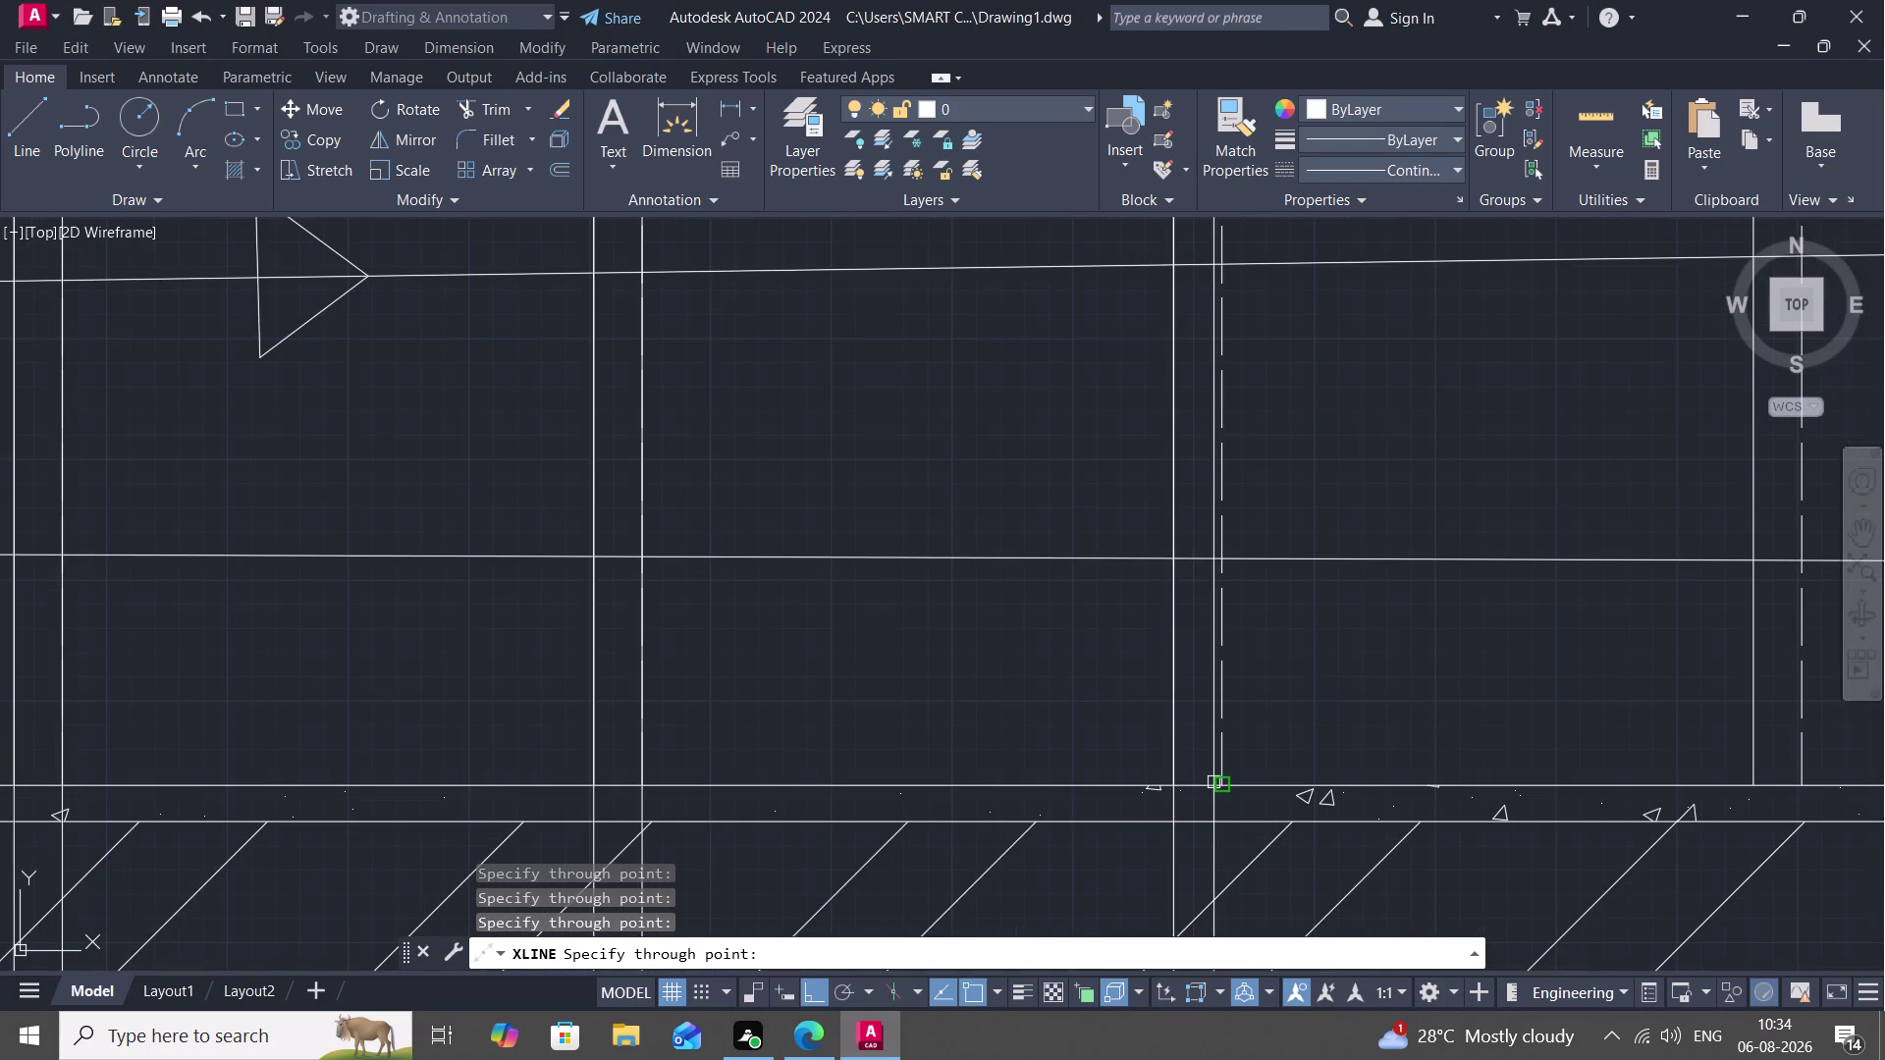
click(1219, 782)
middle_drag(1397, 725, 944, 682)
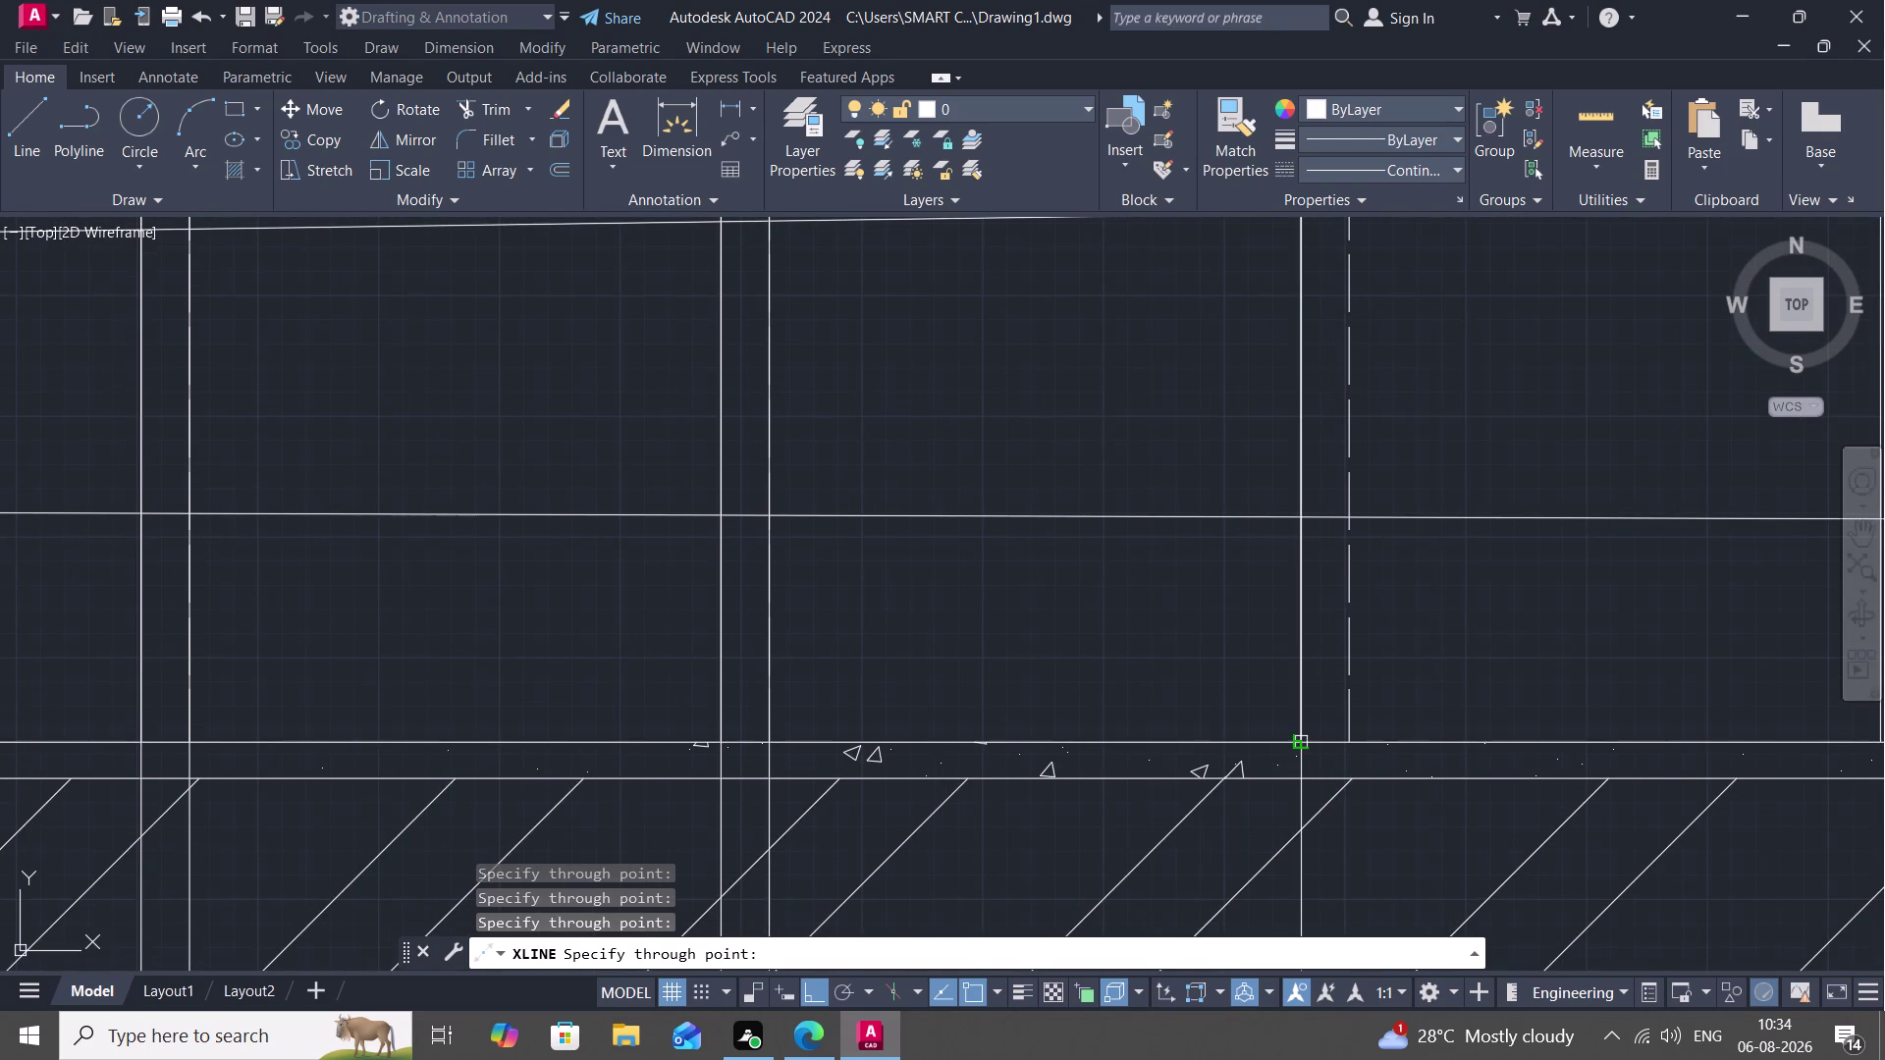
click(1298, 742)
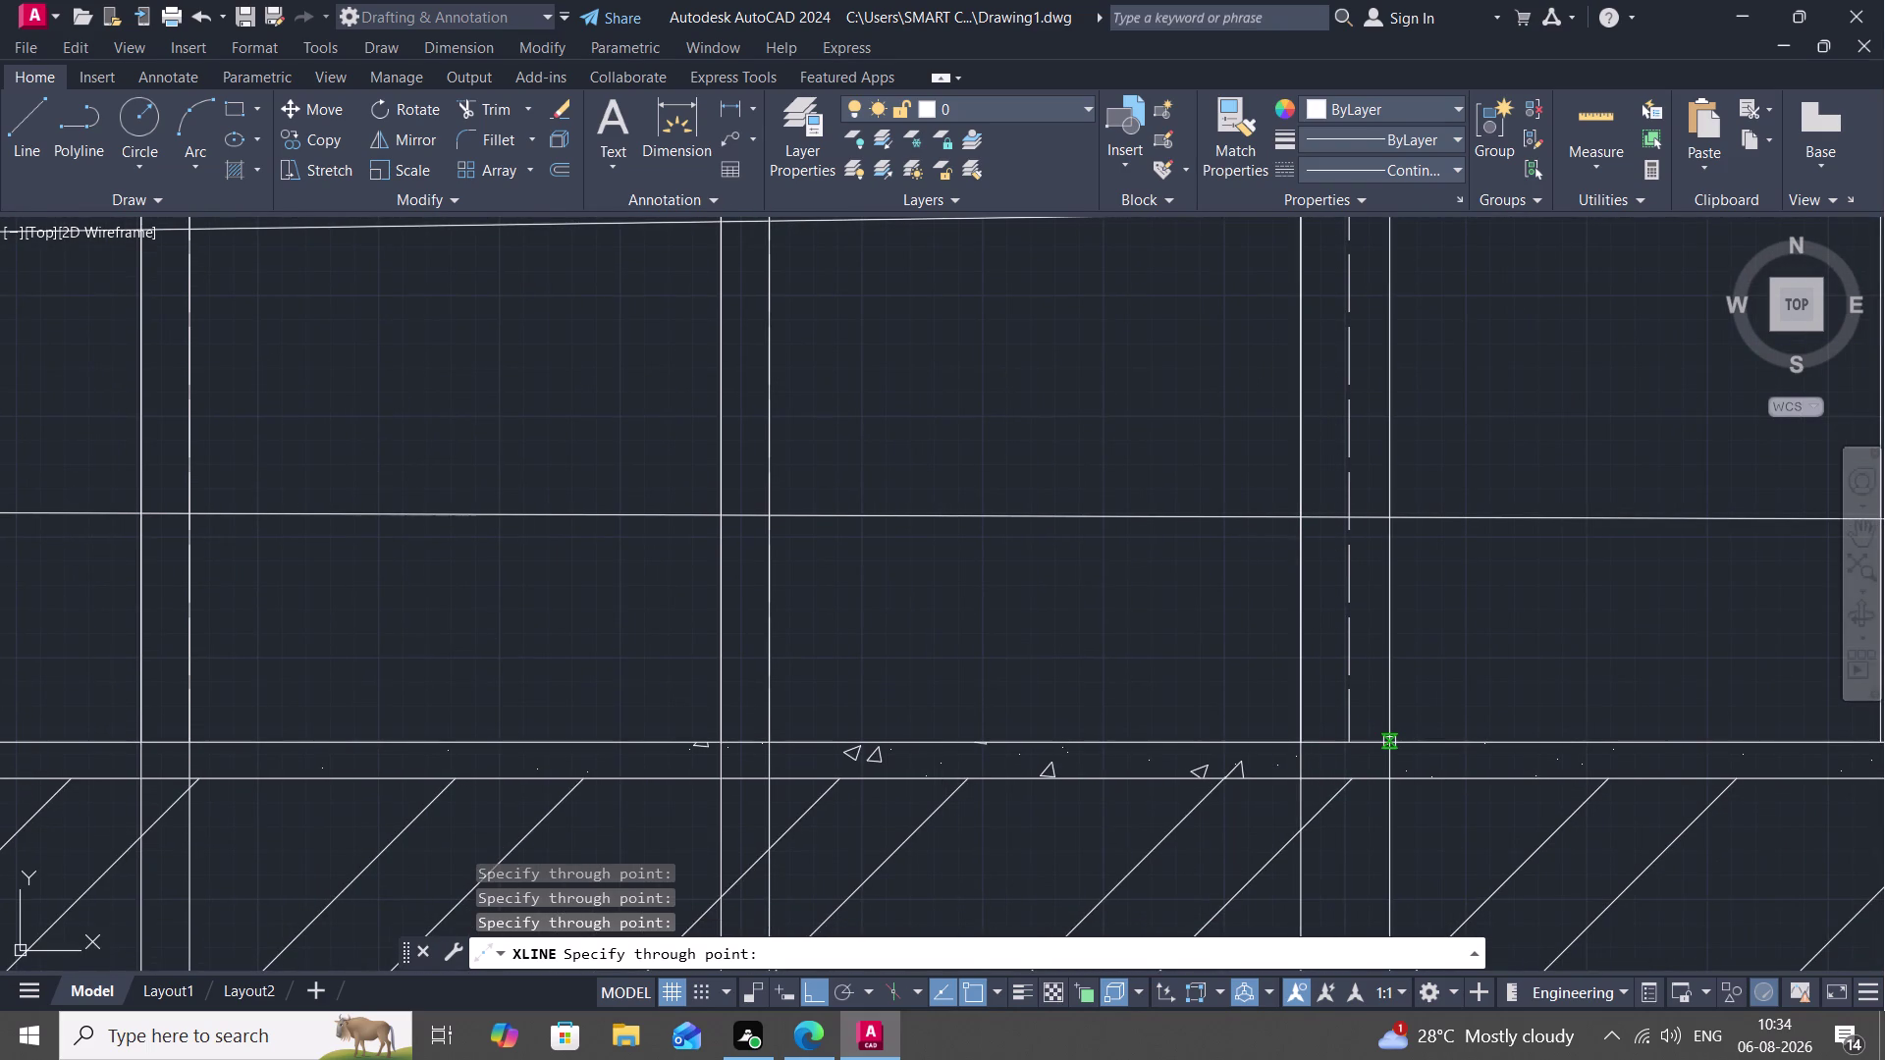
click(1348, 741)
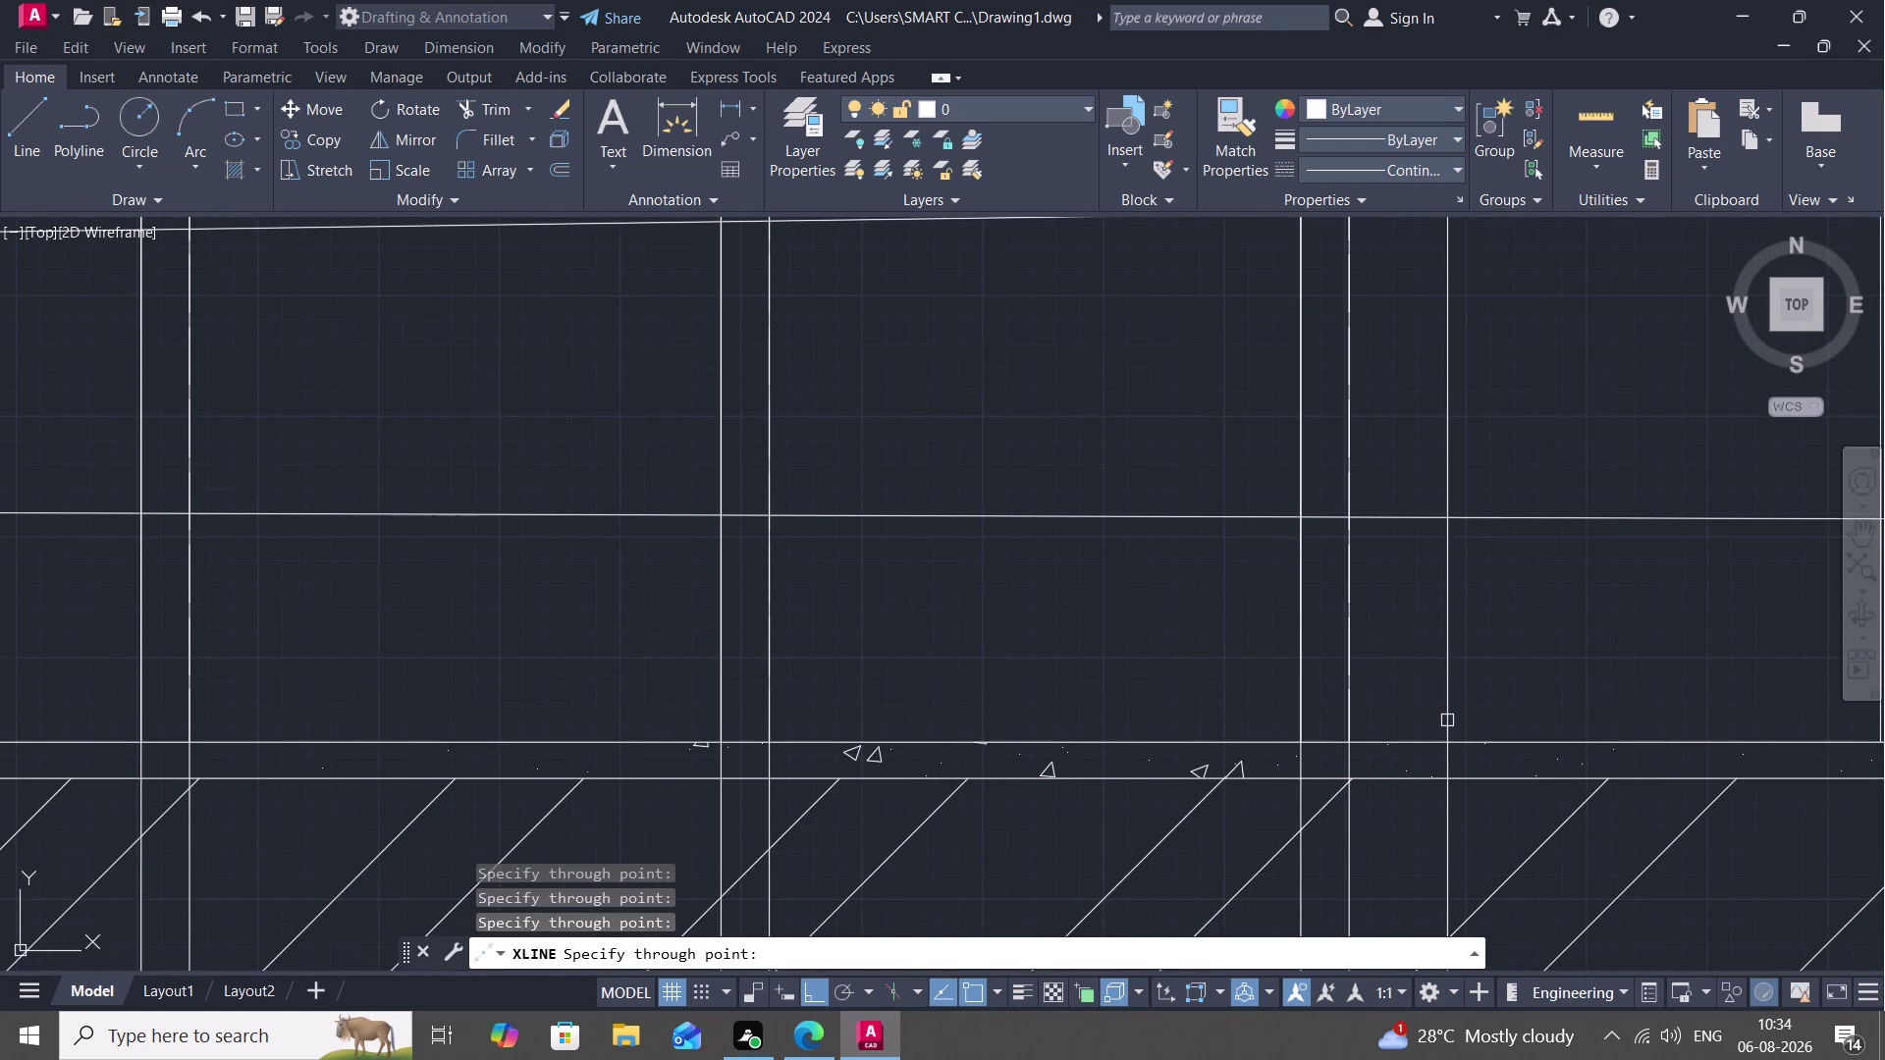
Add vertical construction lines through the edges of treads 7 through 10.
scroll(down, 3)
middle_drag(1425, 706, 866, 740)
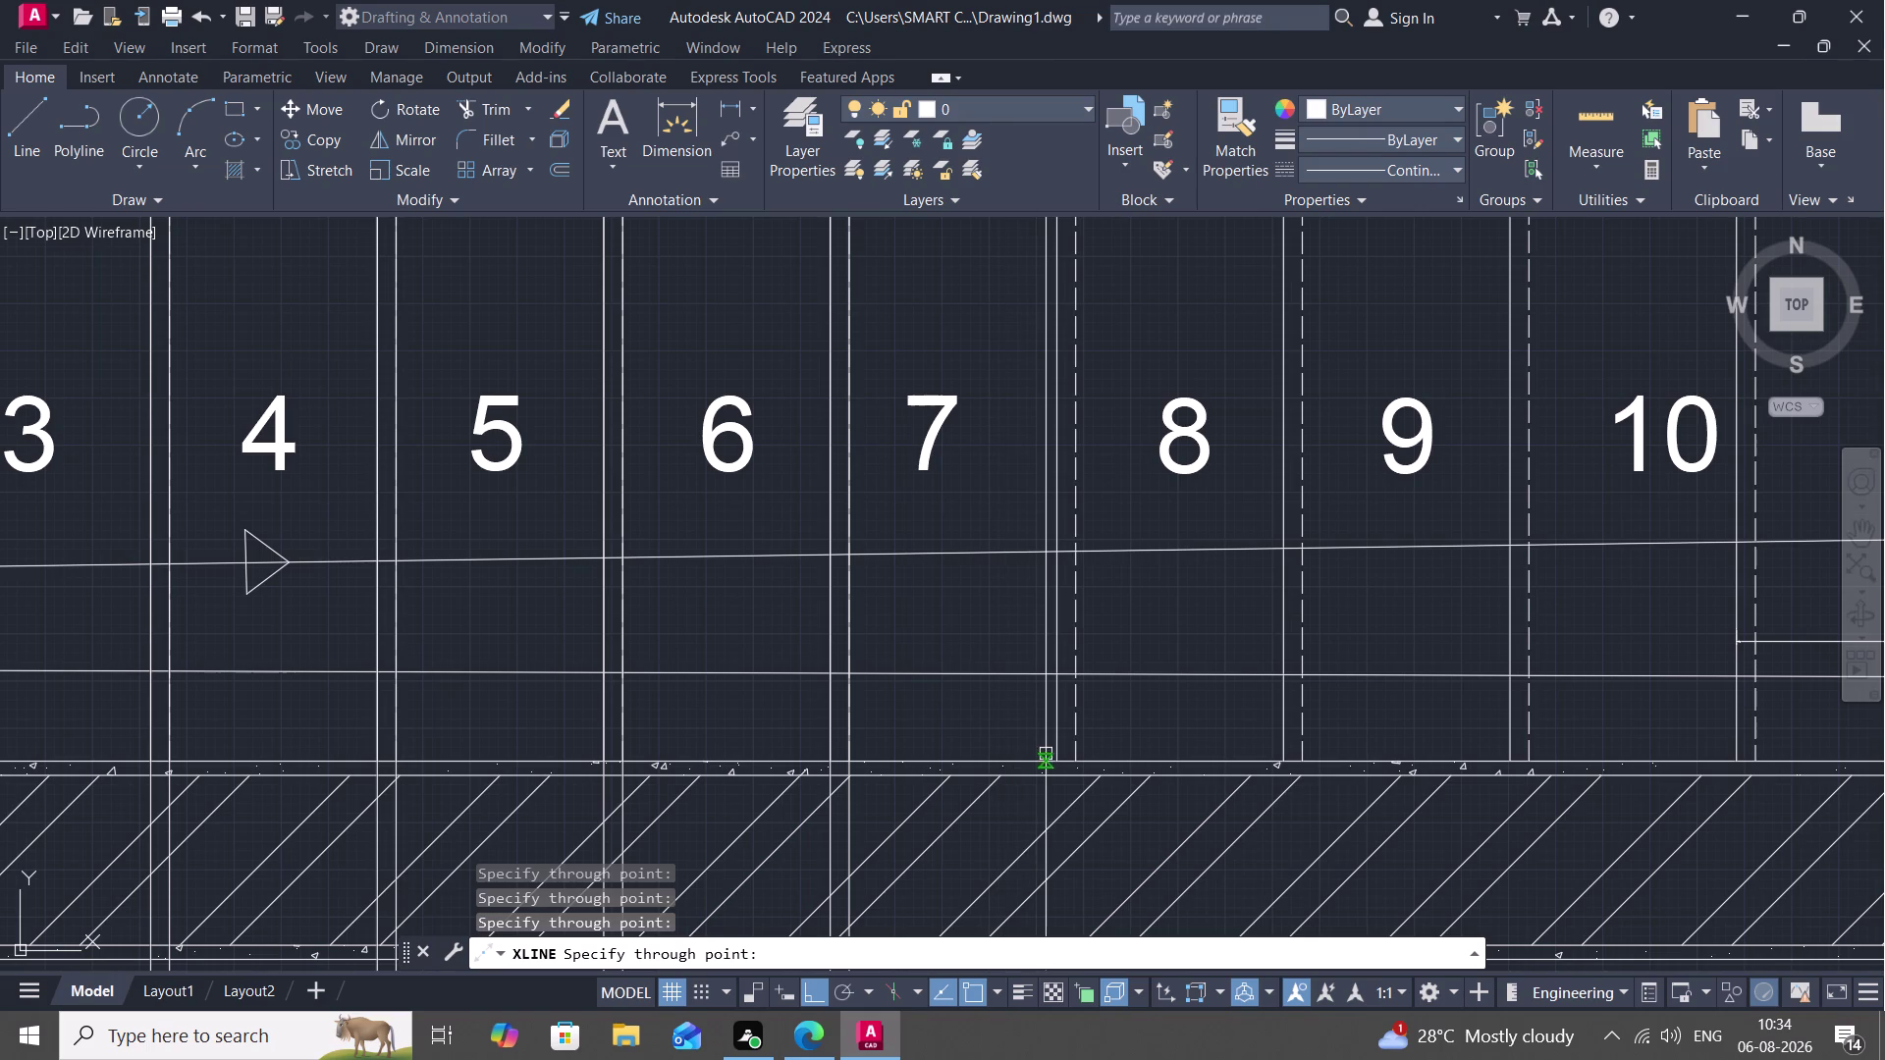
click(1059, 760)
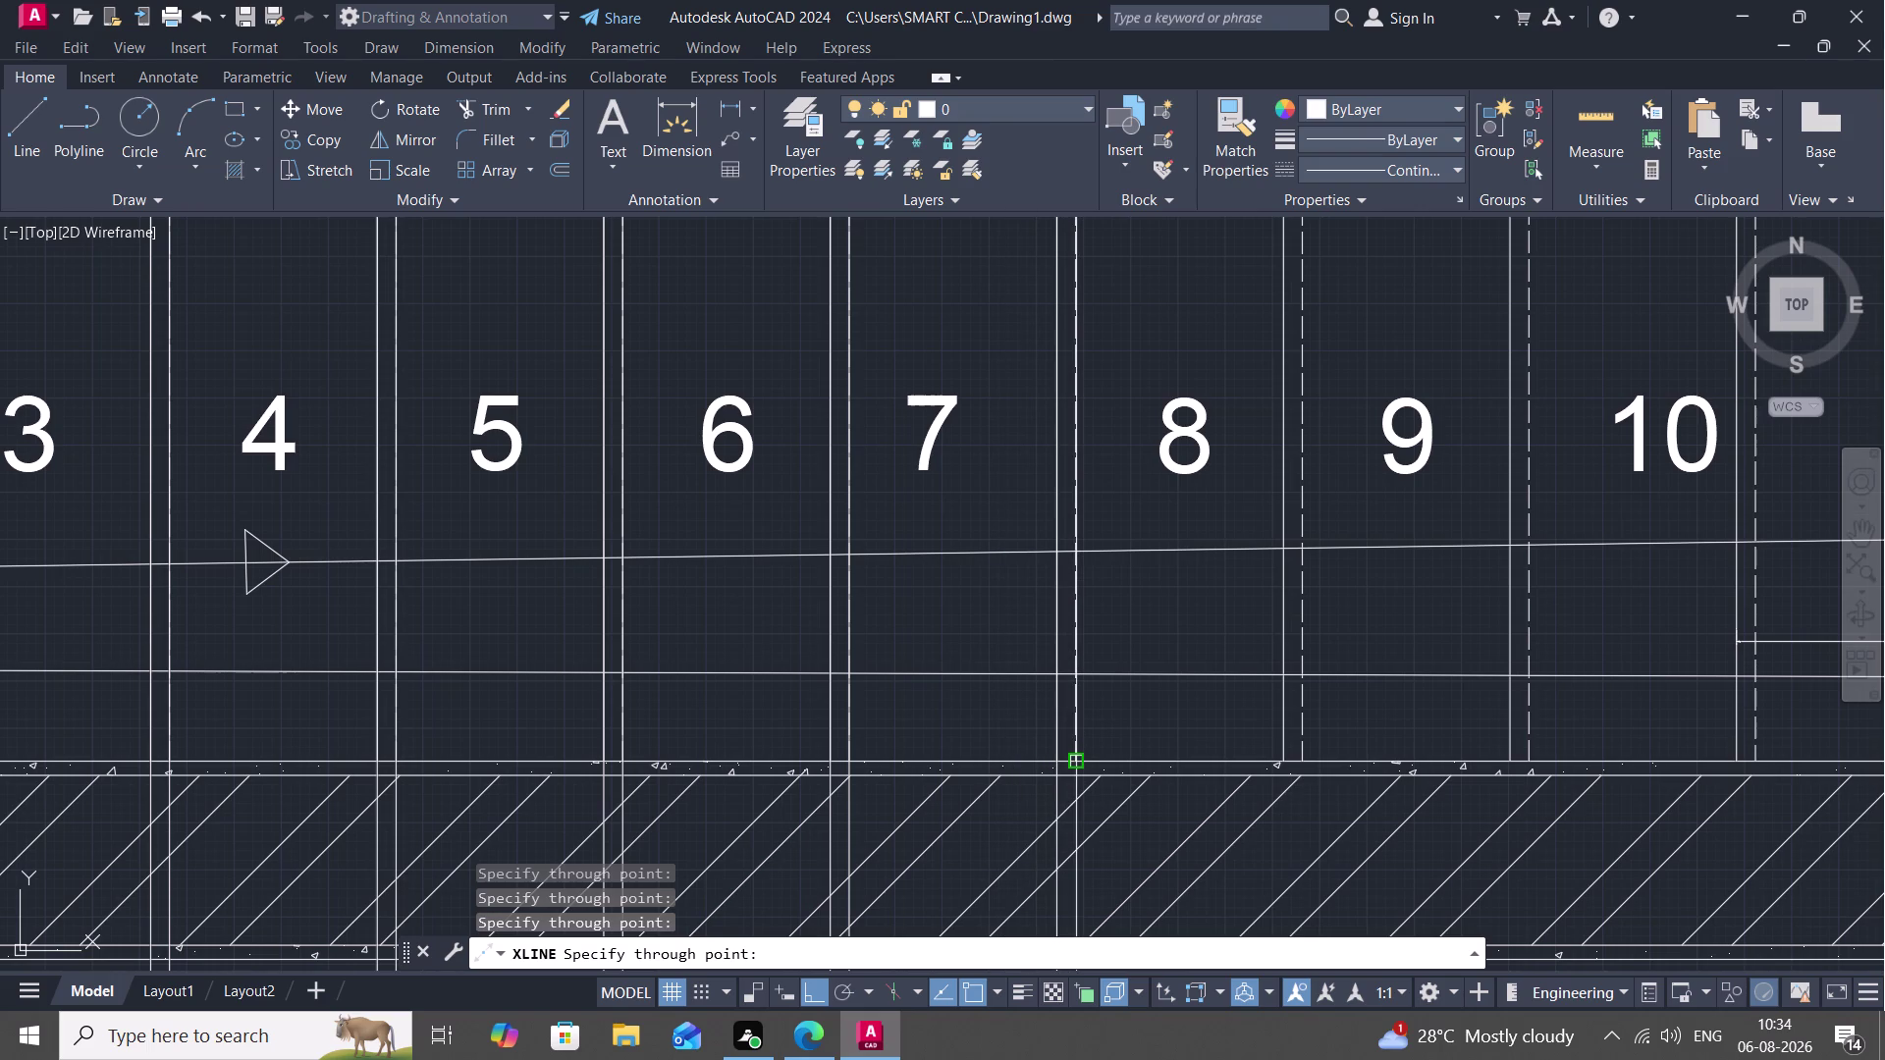
click(1082, 761)
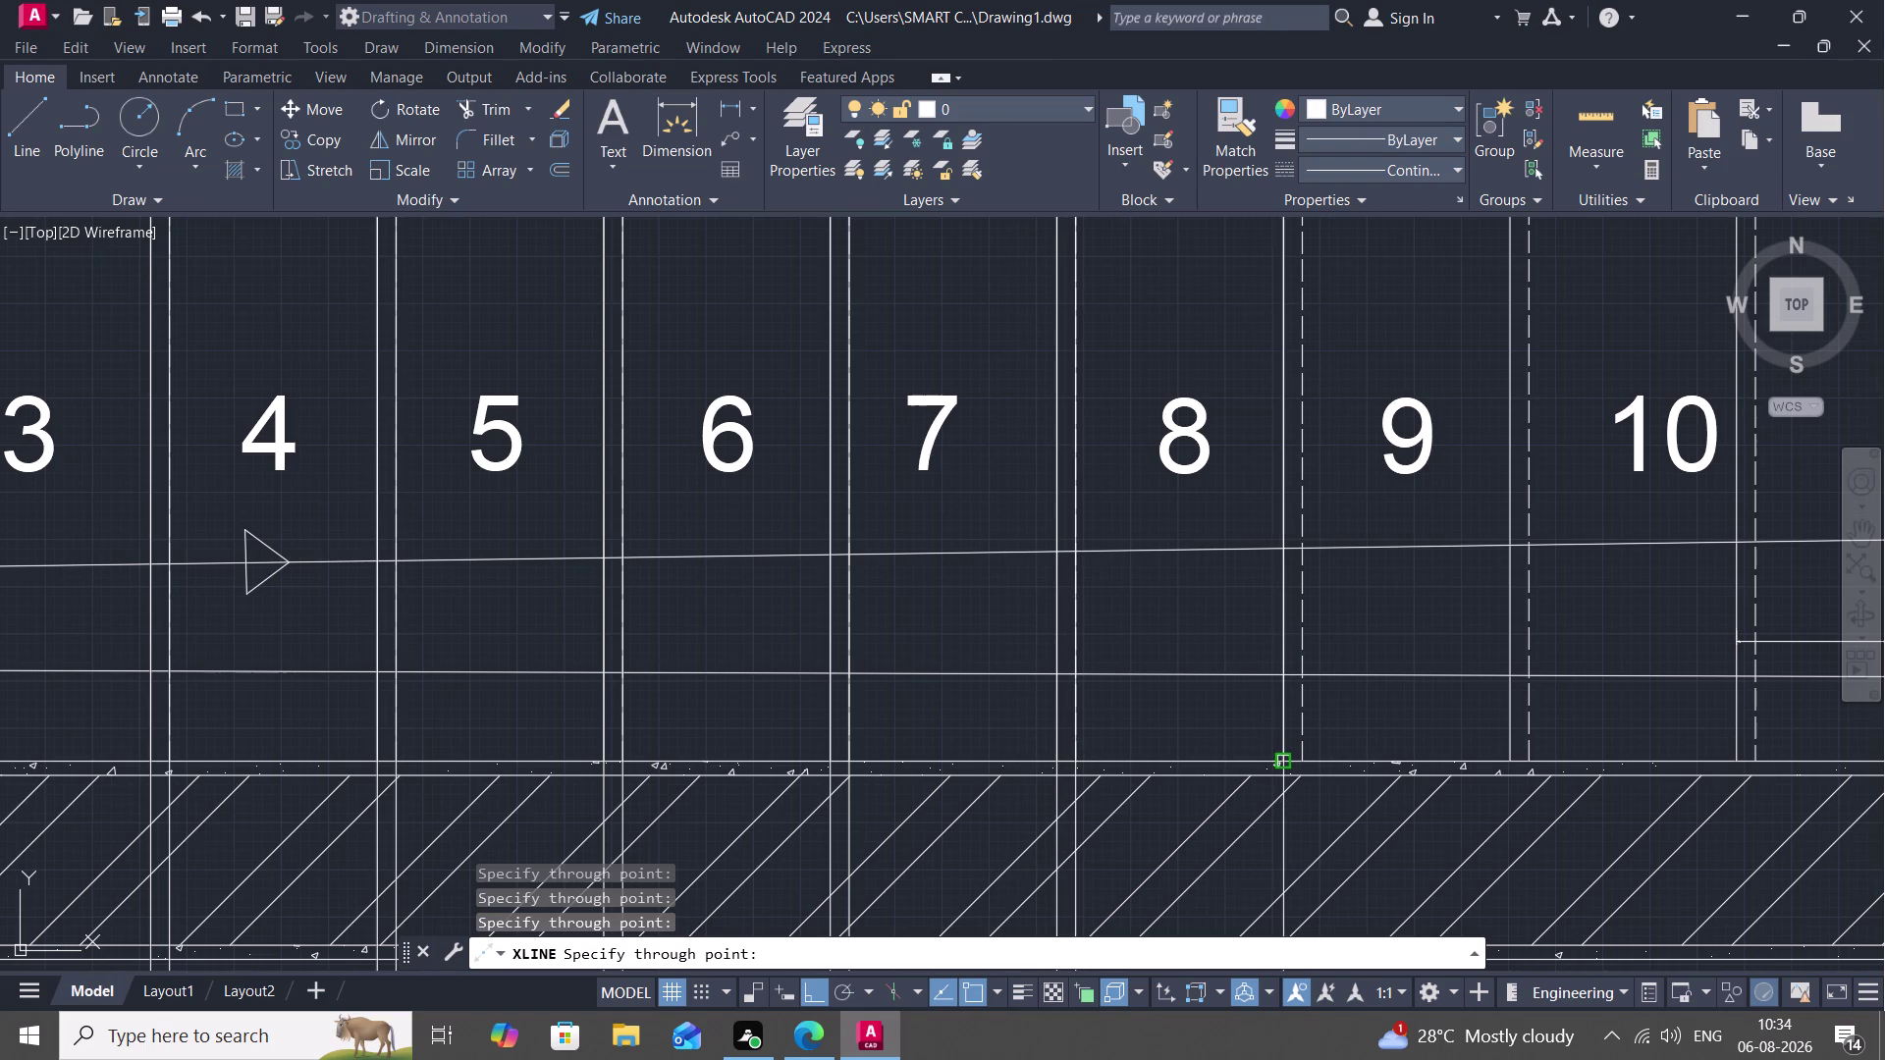
click(1279, 763)
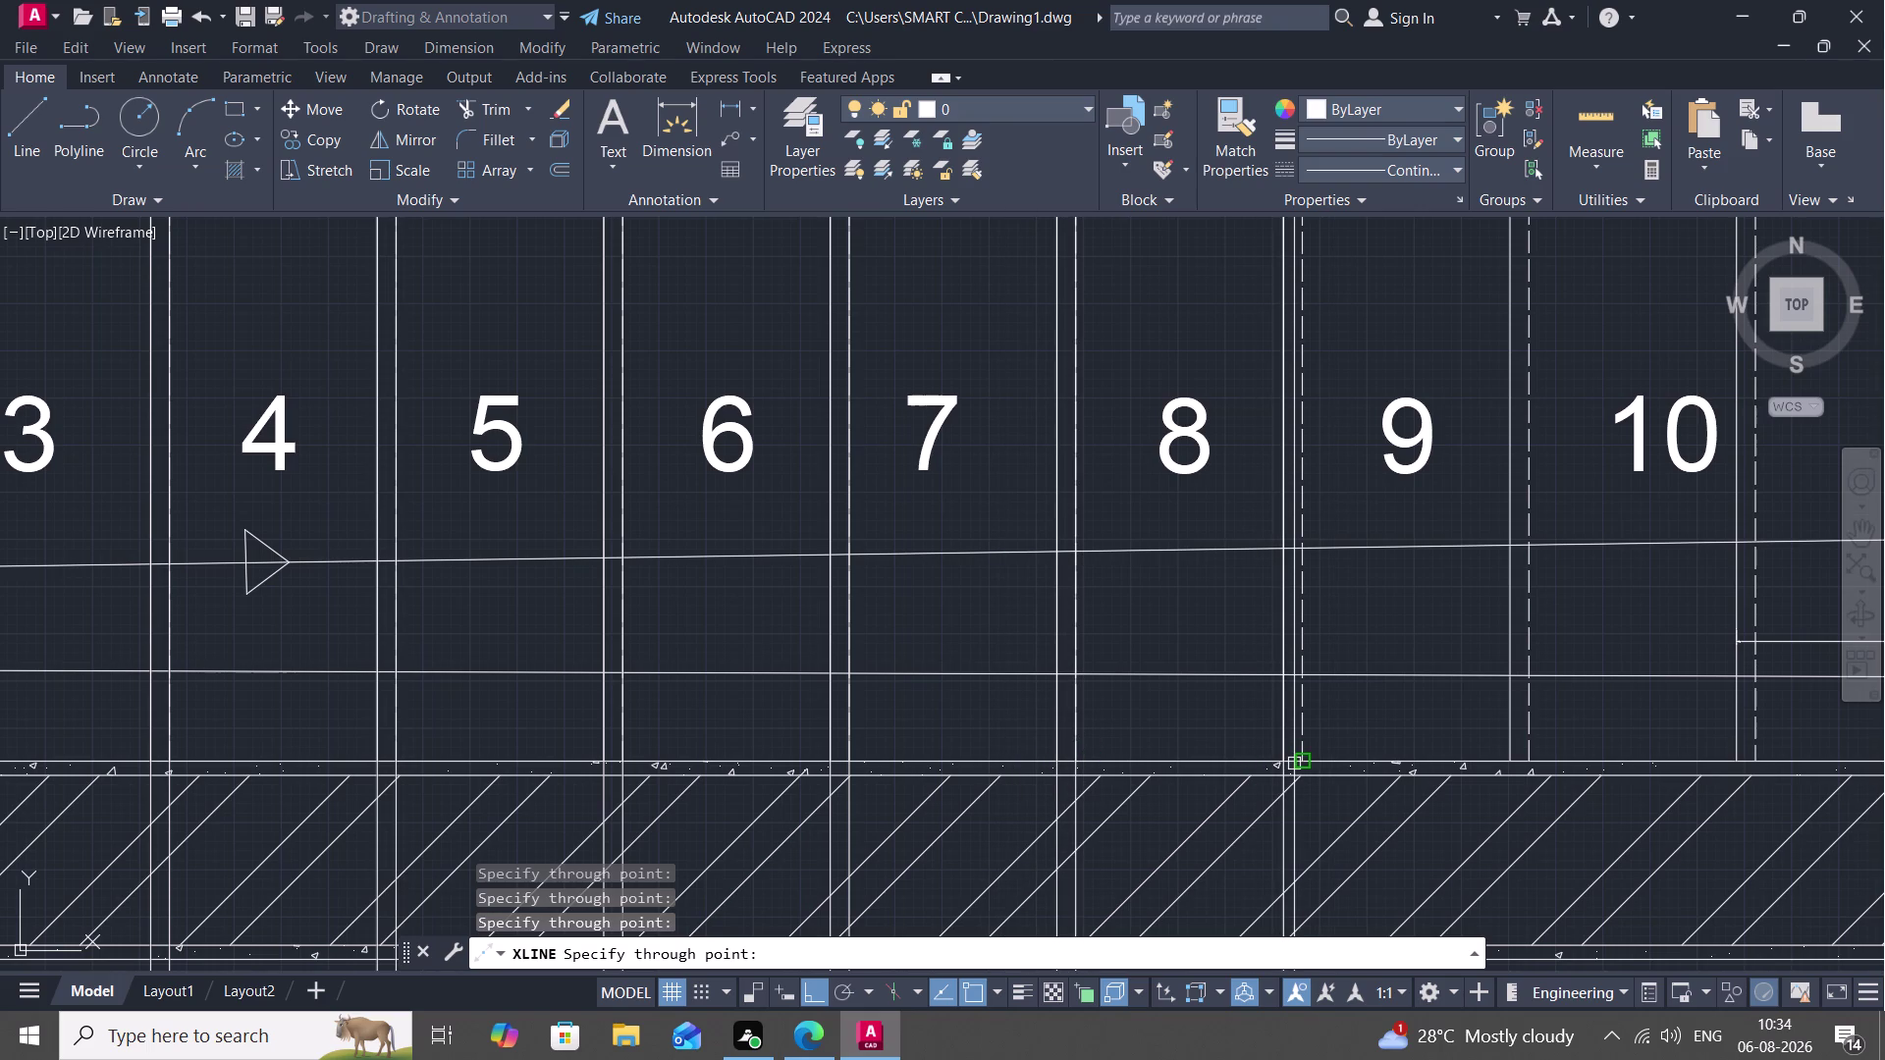
click(1296, 763)
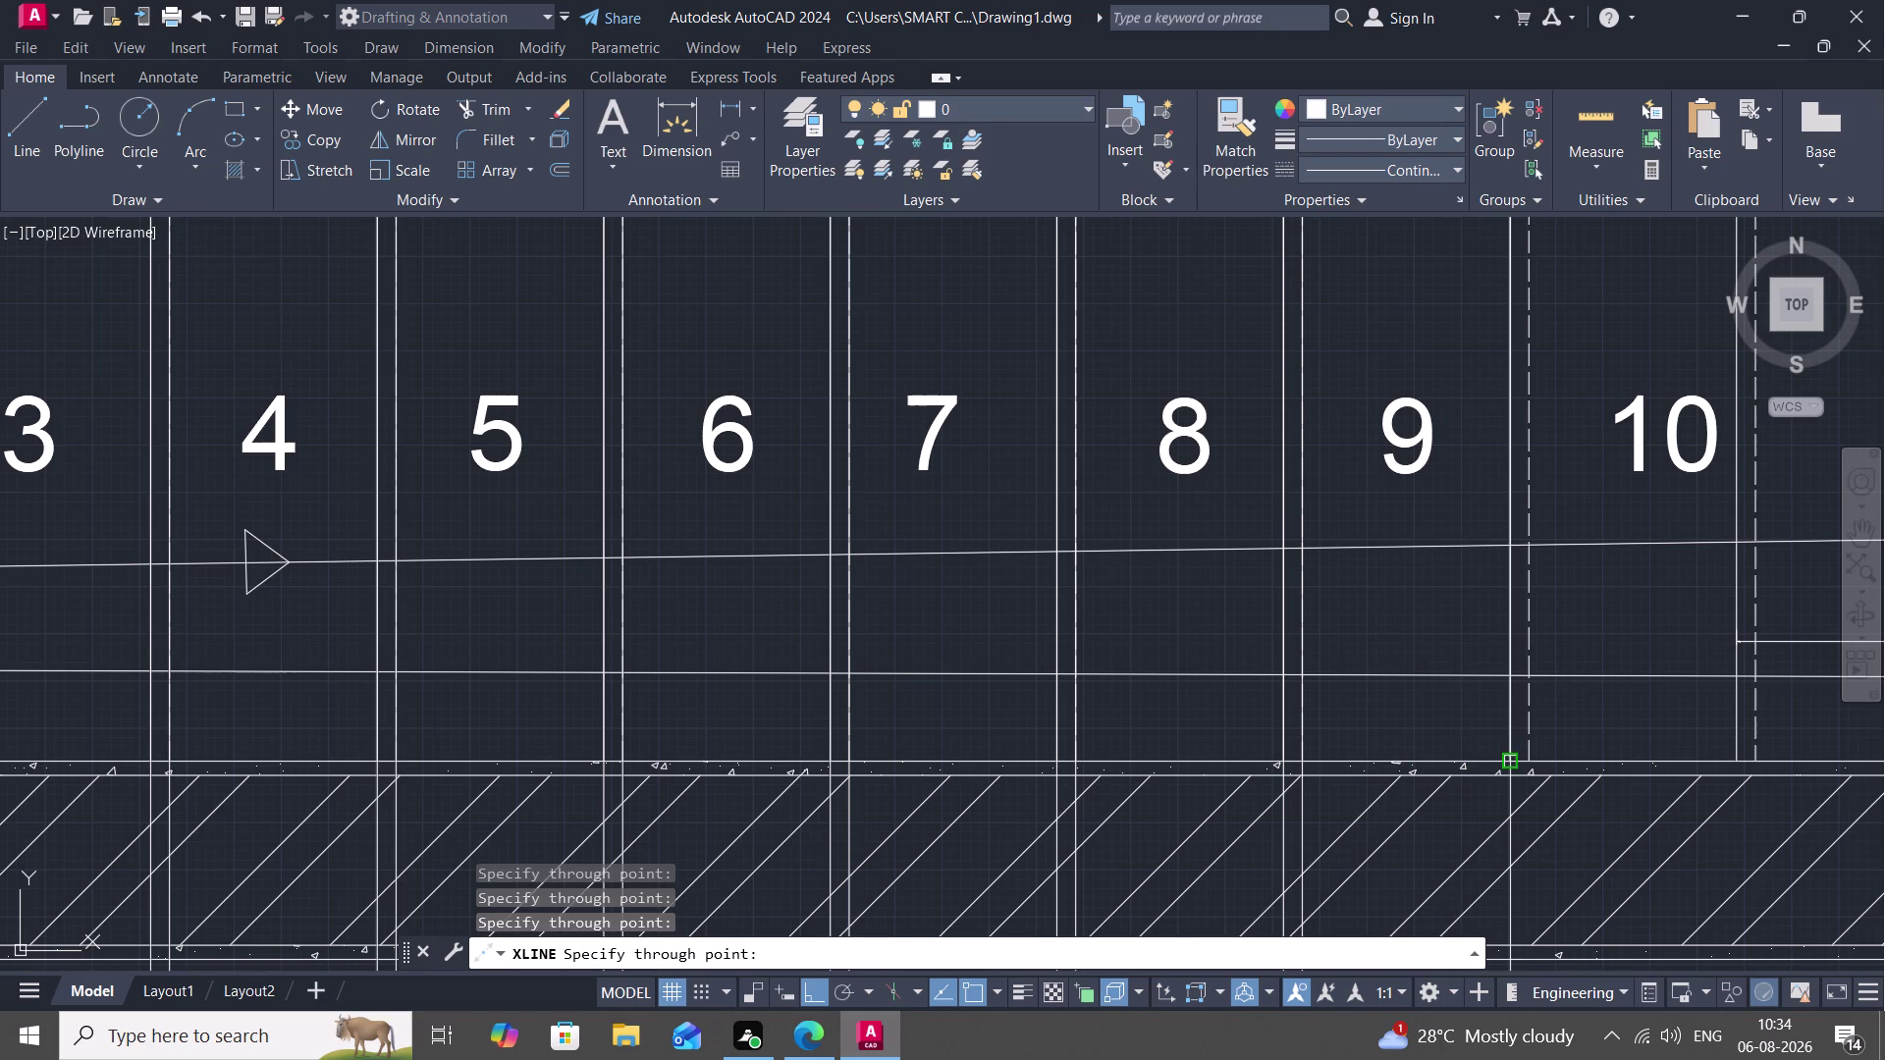
click(1504, 757)
click(1529, 755)
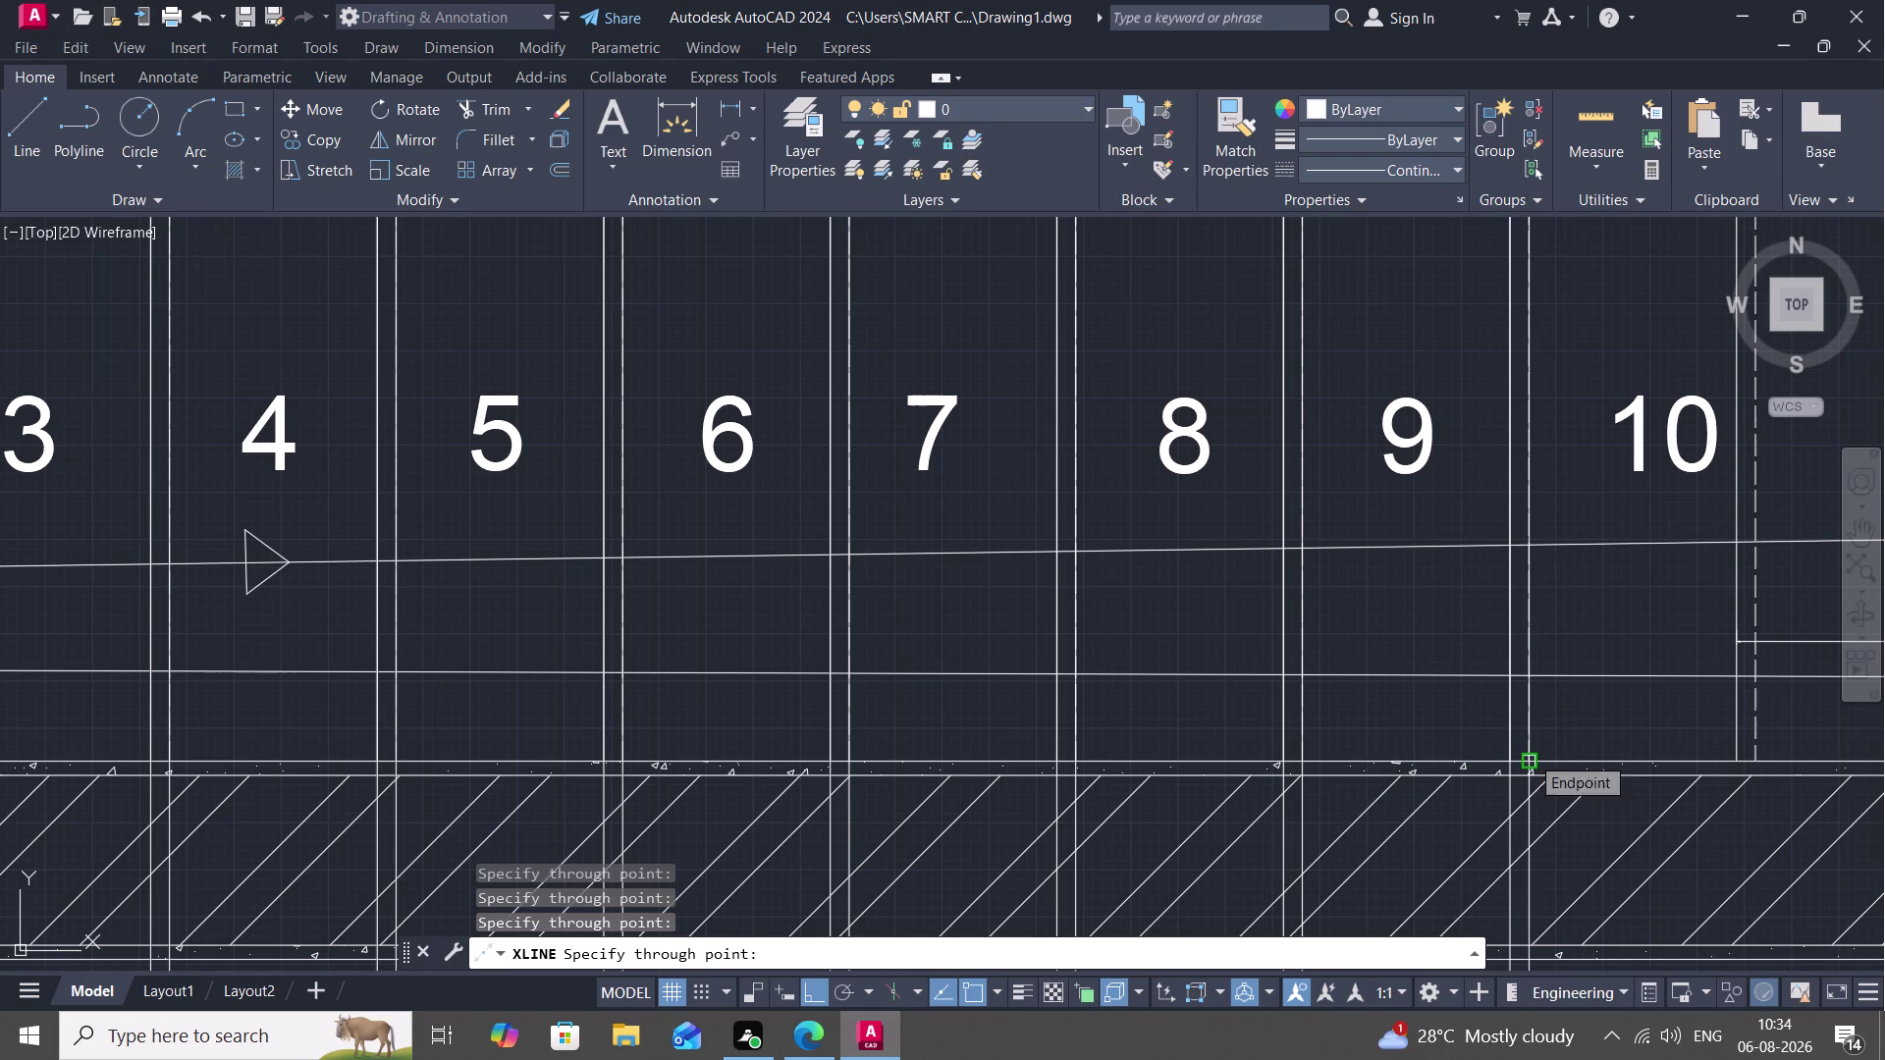
middle_drag(1547, 754, 1079, 794)
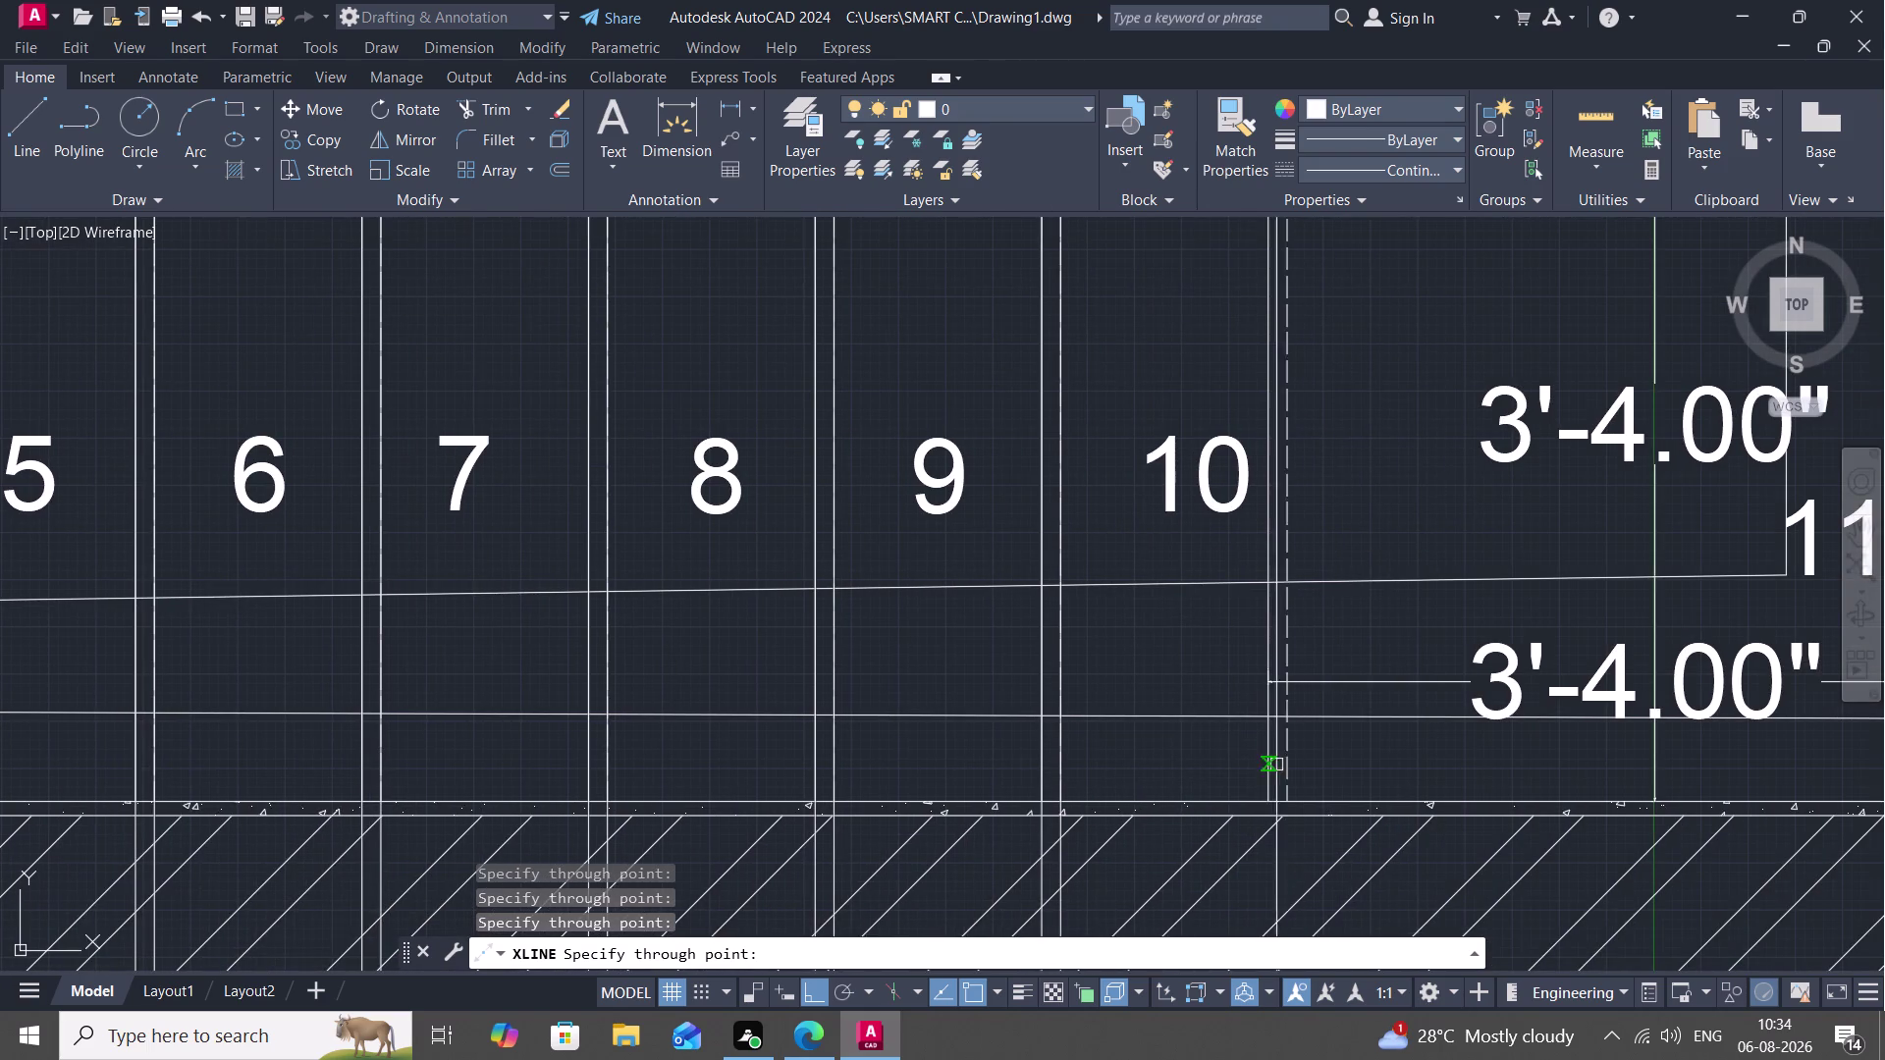
Add vertical construction lines at tread 10's edges and near the landing.
click(1273, 804)
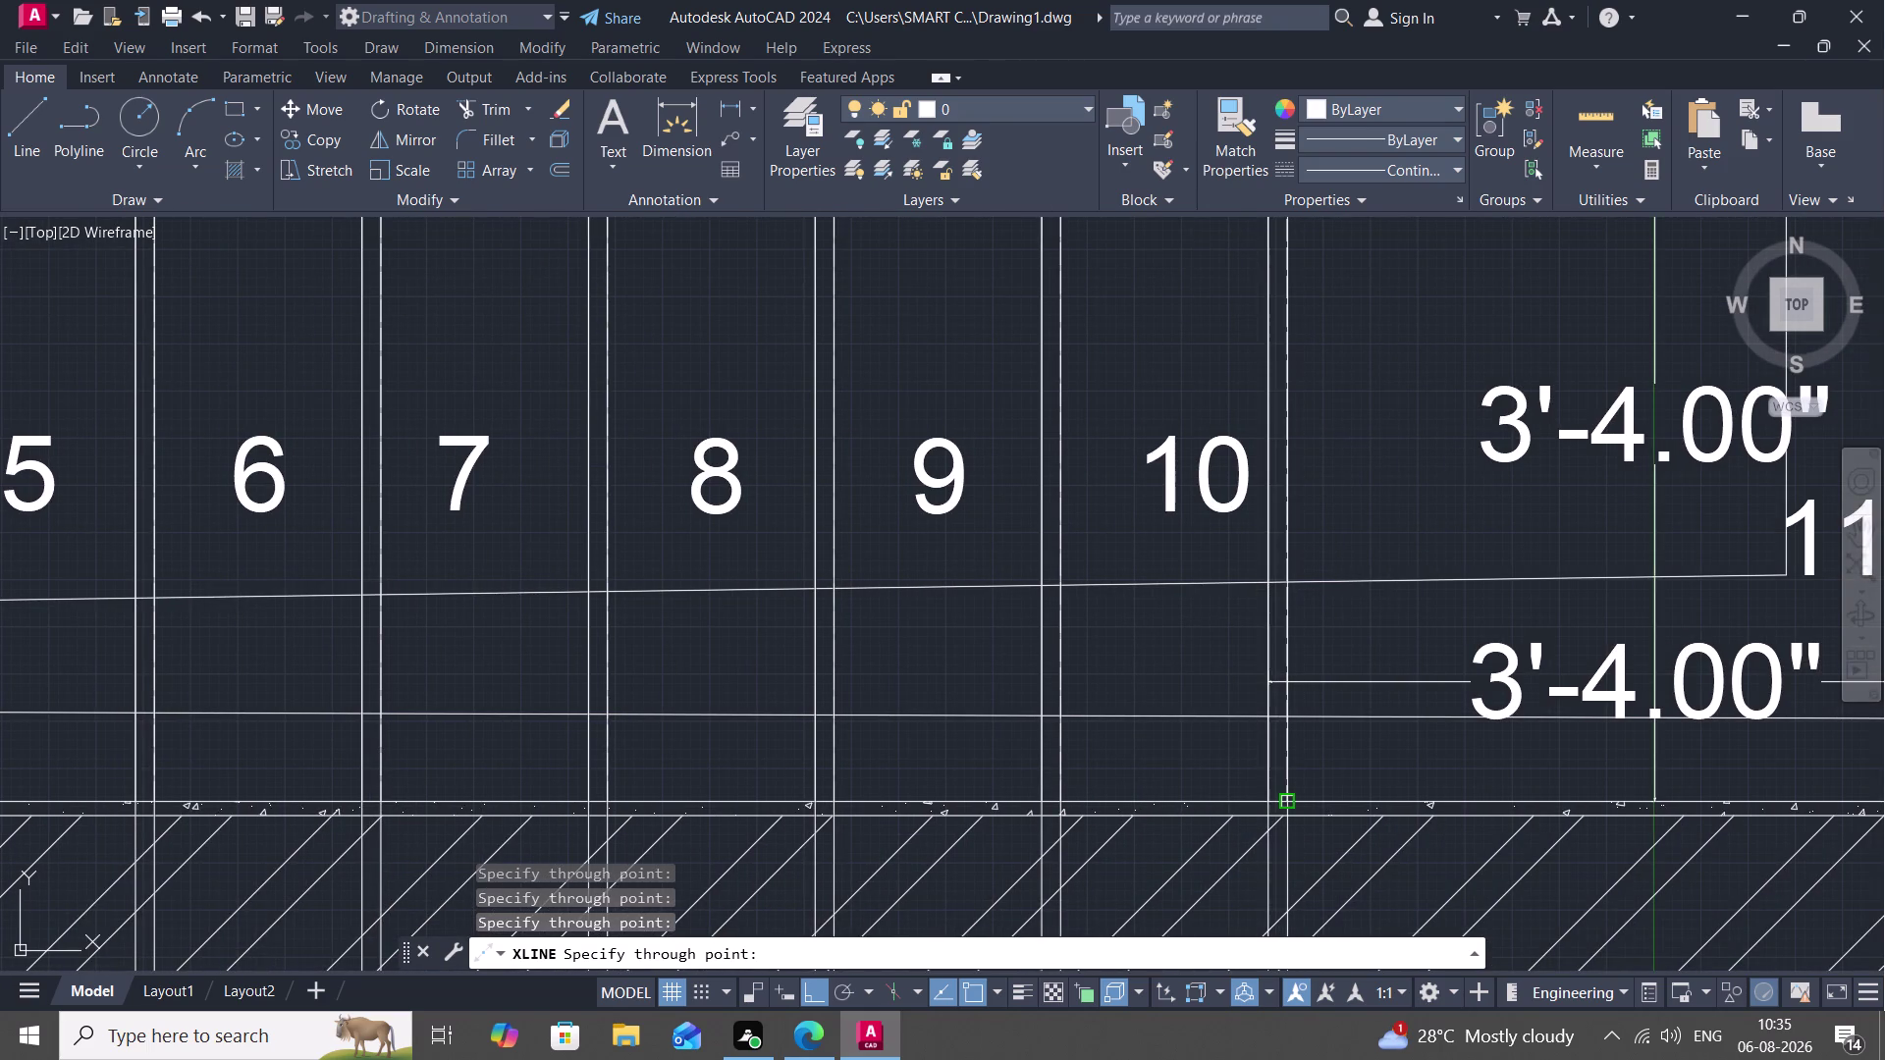
click(1289, 796)
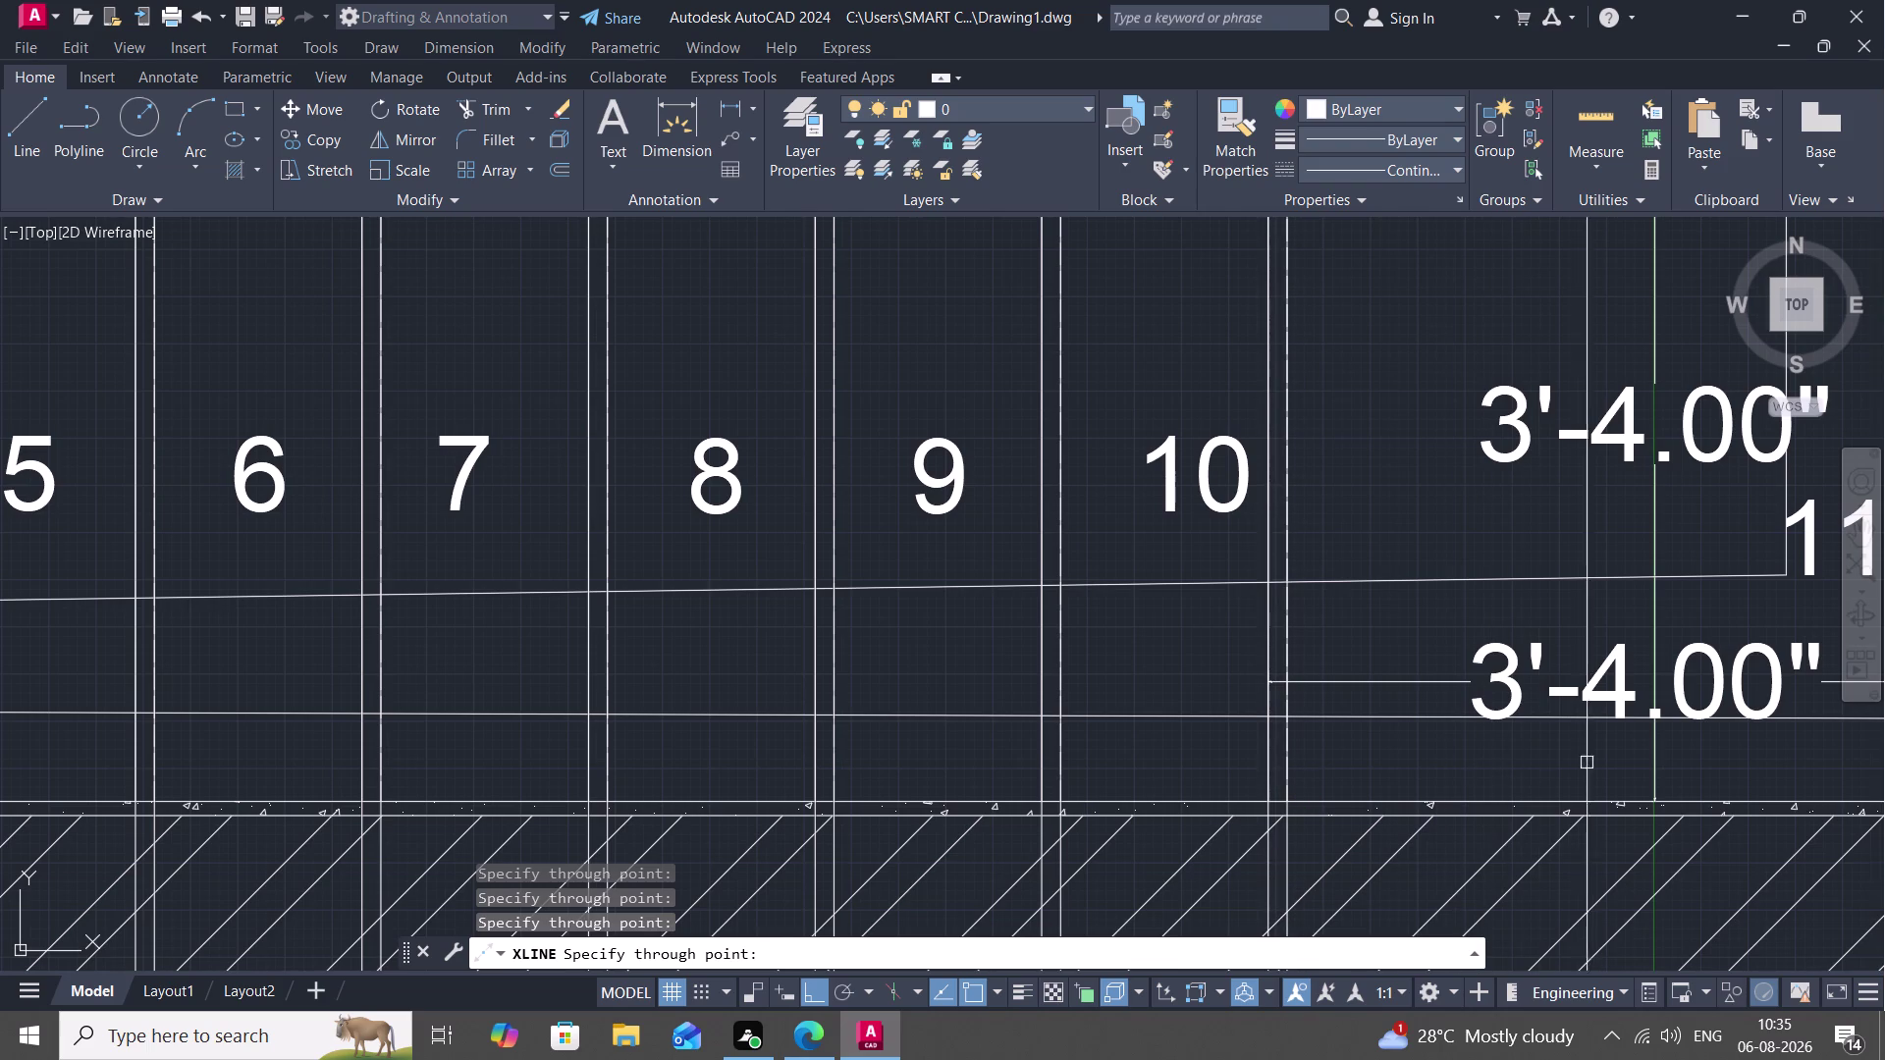
scroll(down, 3)
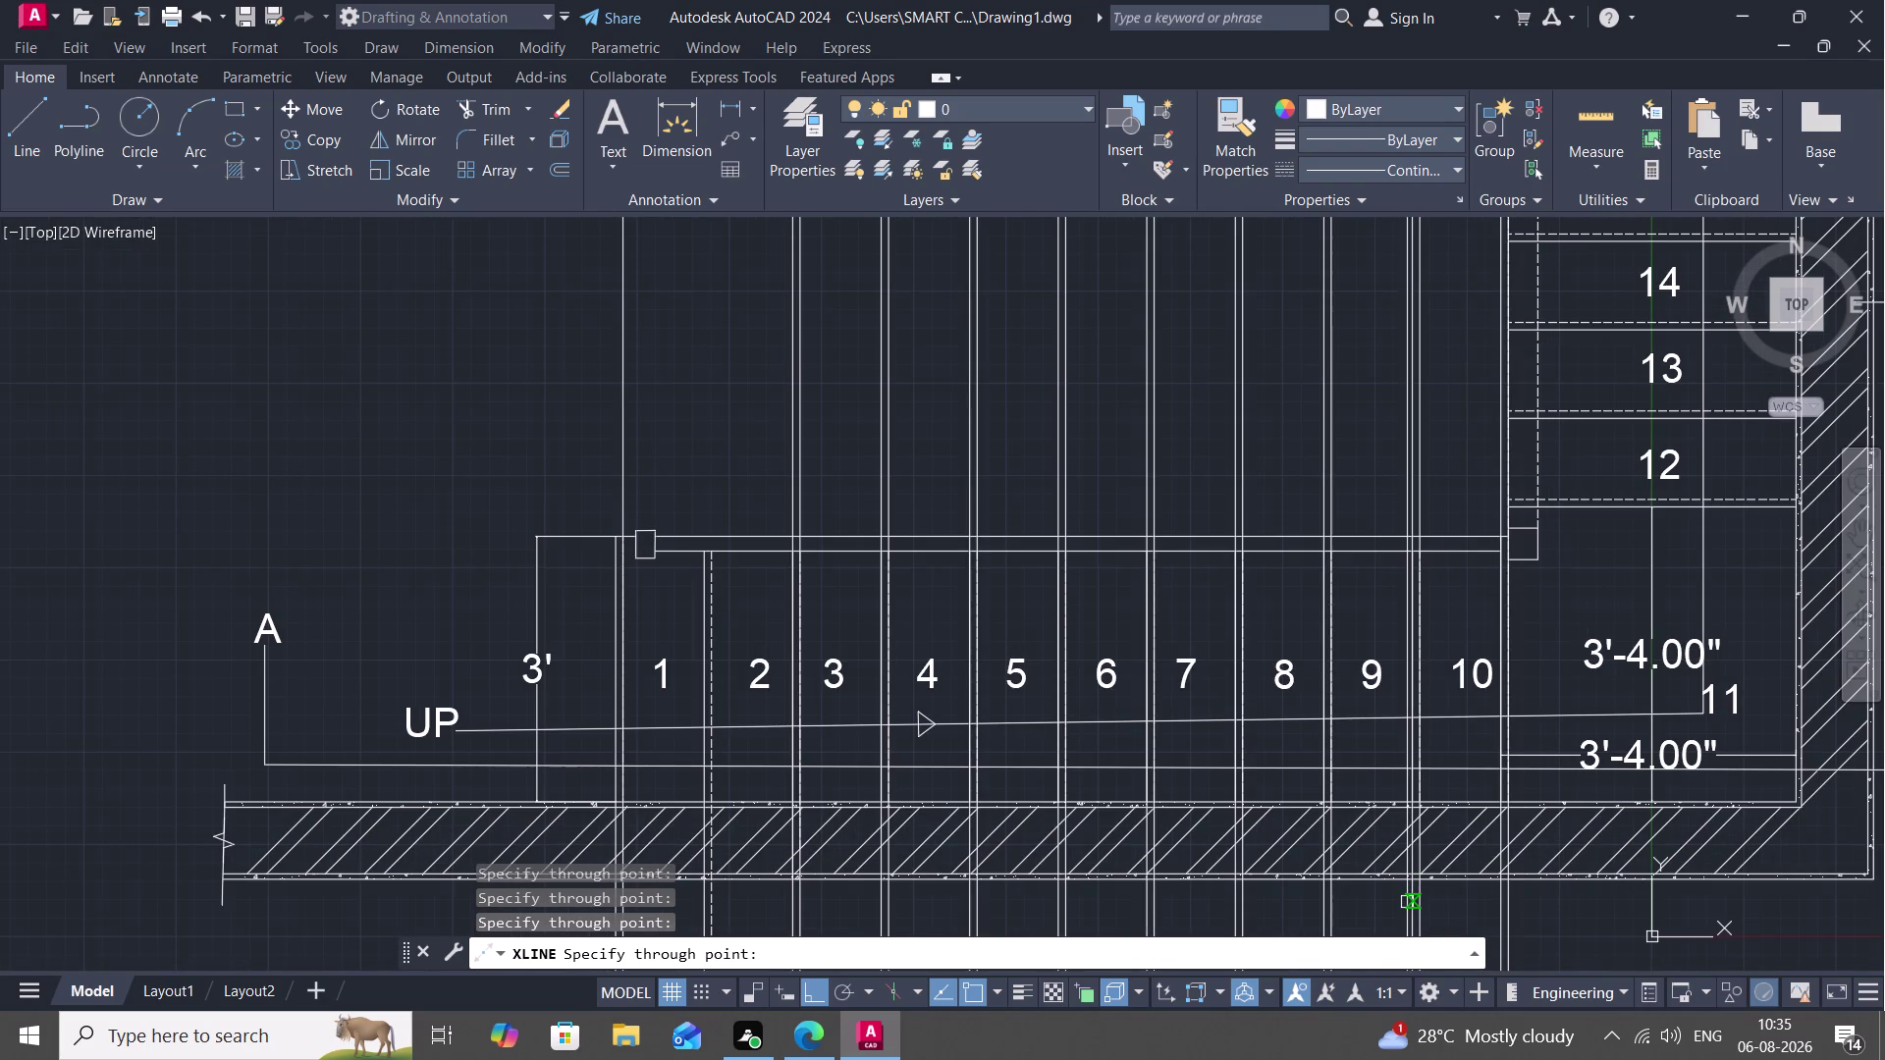
click(1536, 855)
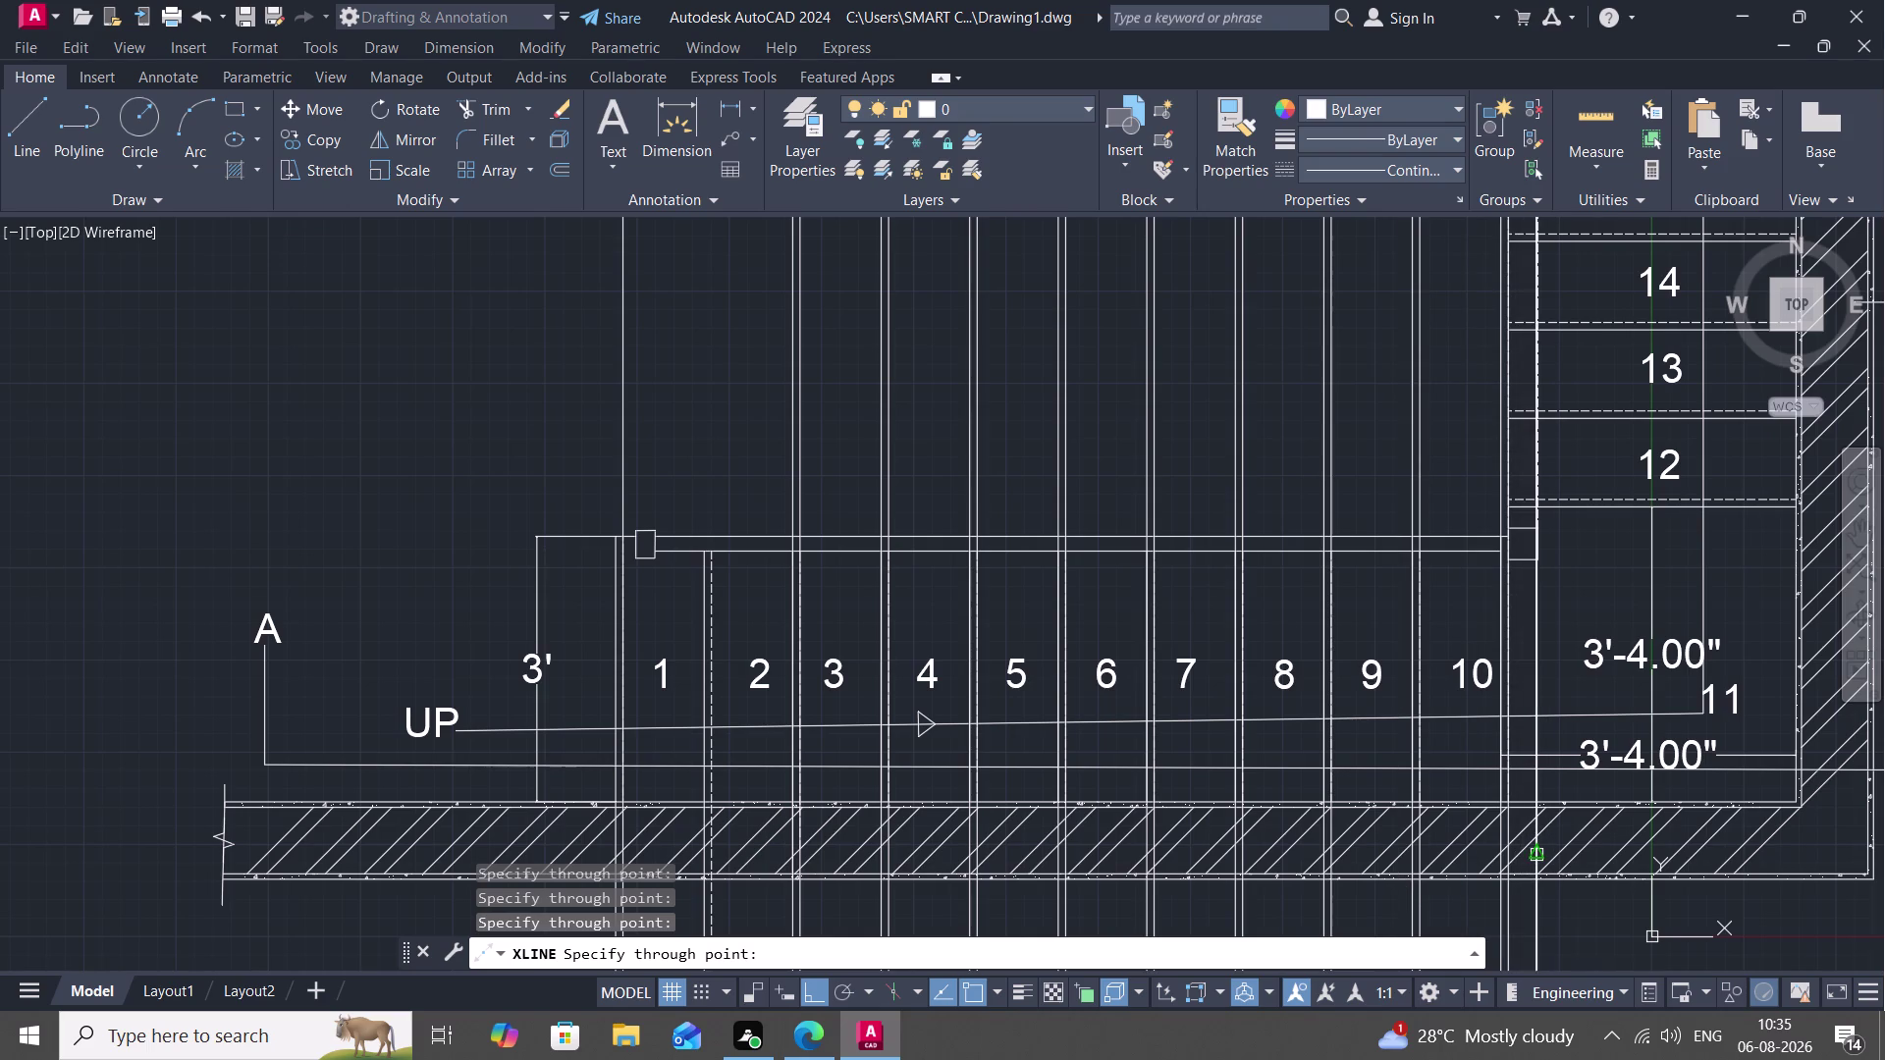
middle_drag(1736, 832, 1230, 832)
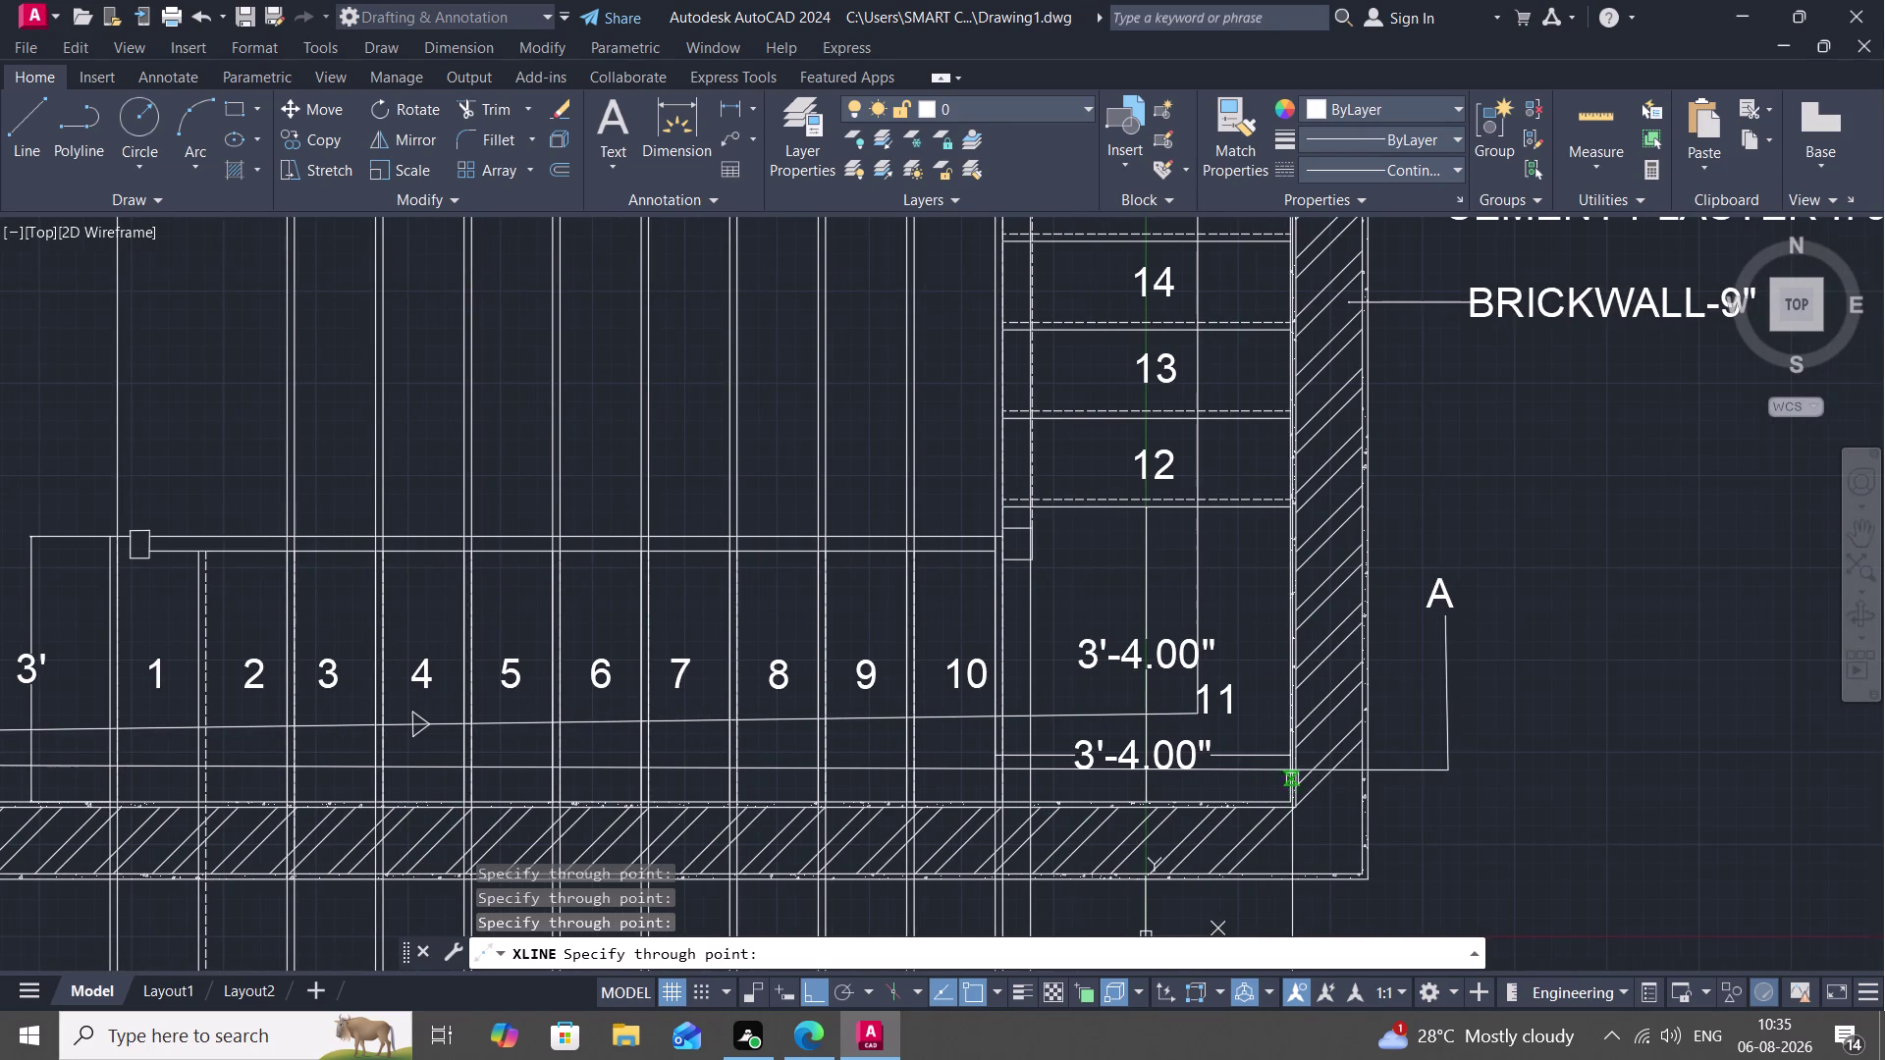
Place construction lines through the brick wall's corner and outer edge, ending XLINE.
click(1289, 801)
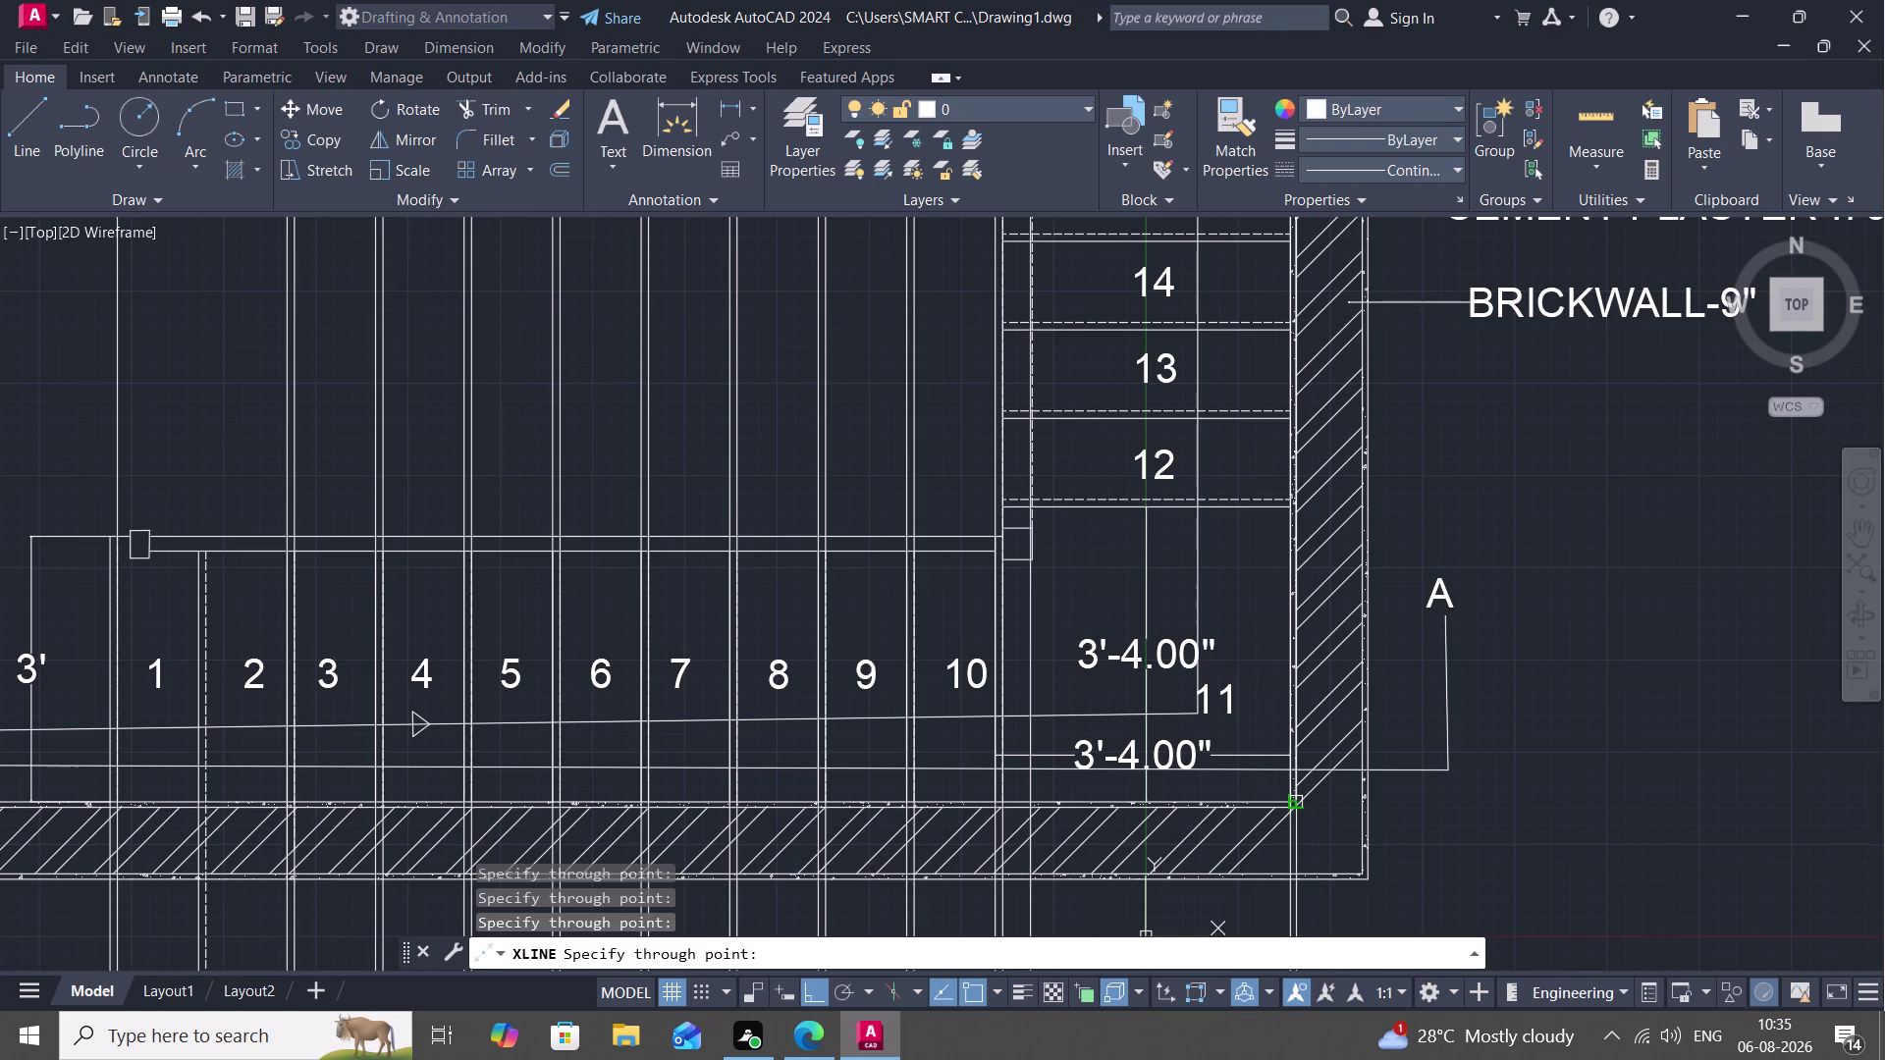
scroll(up, 3)
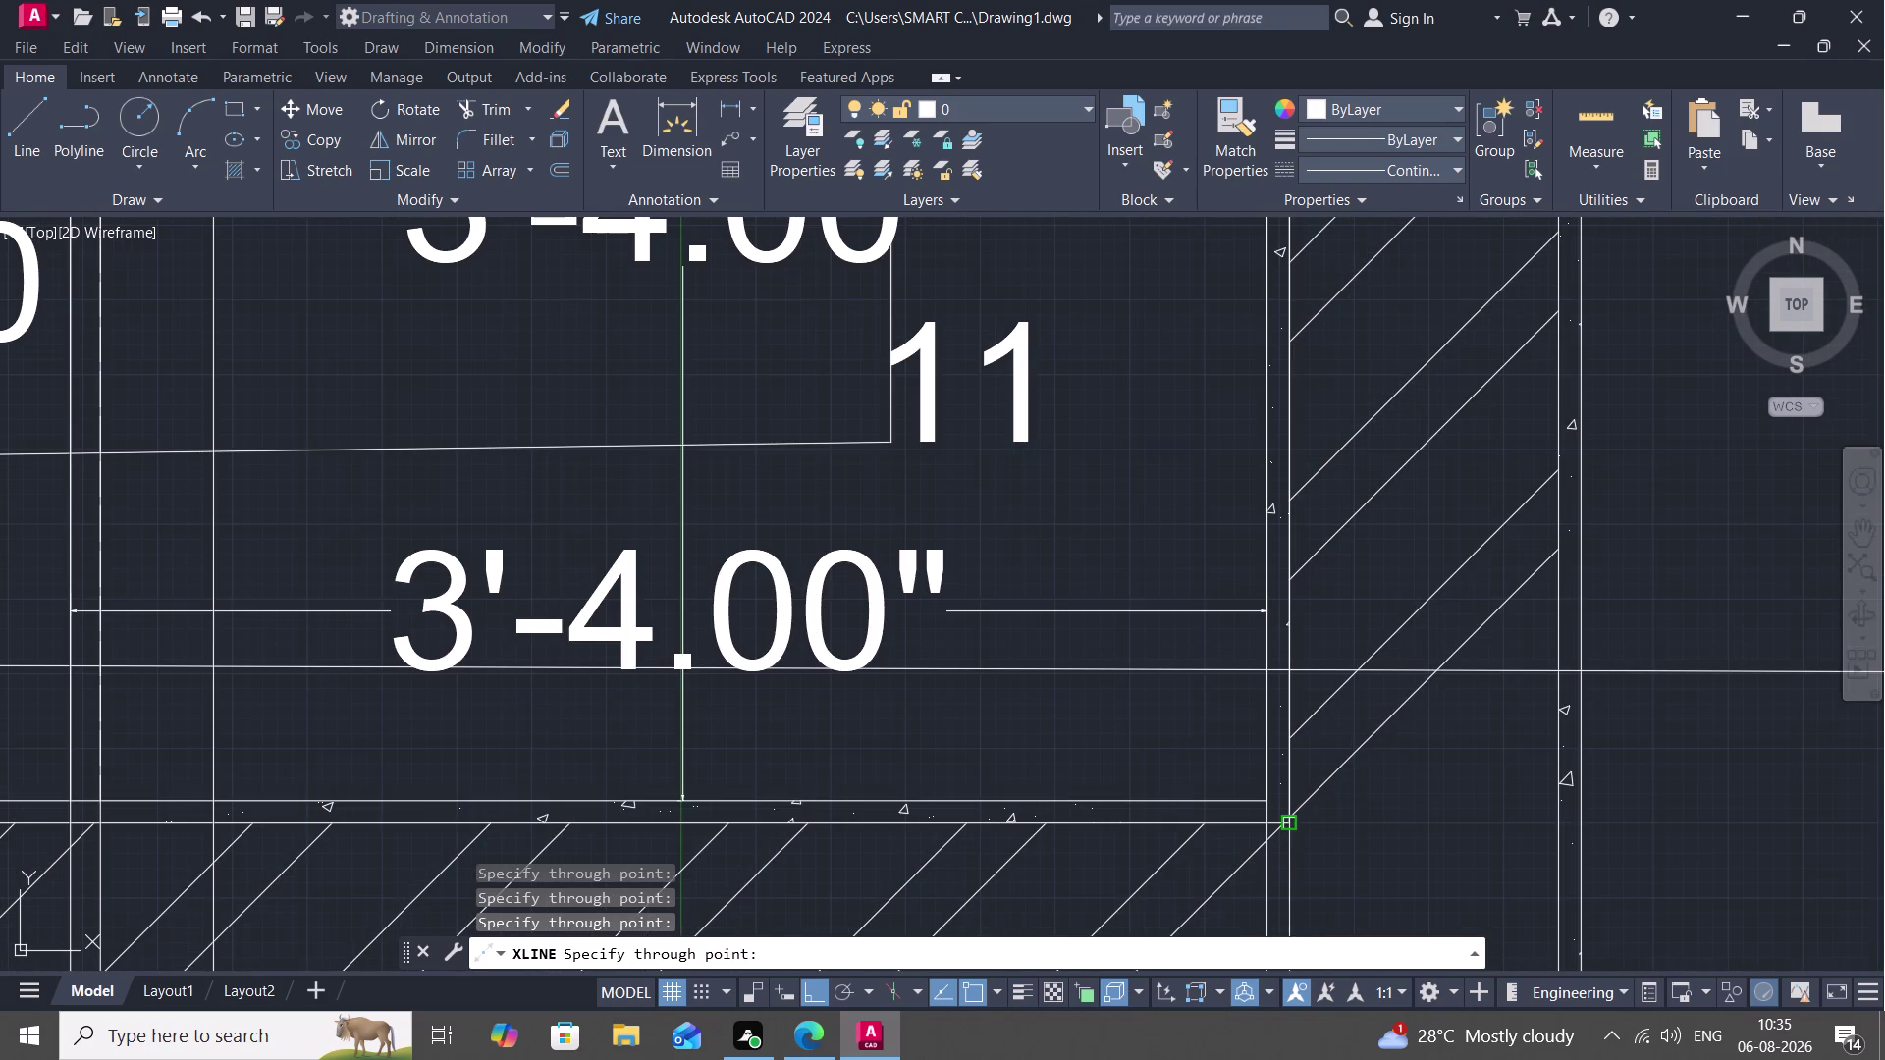
click(1291, 824)
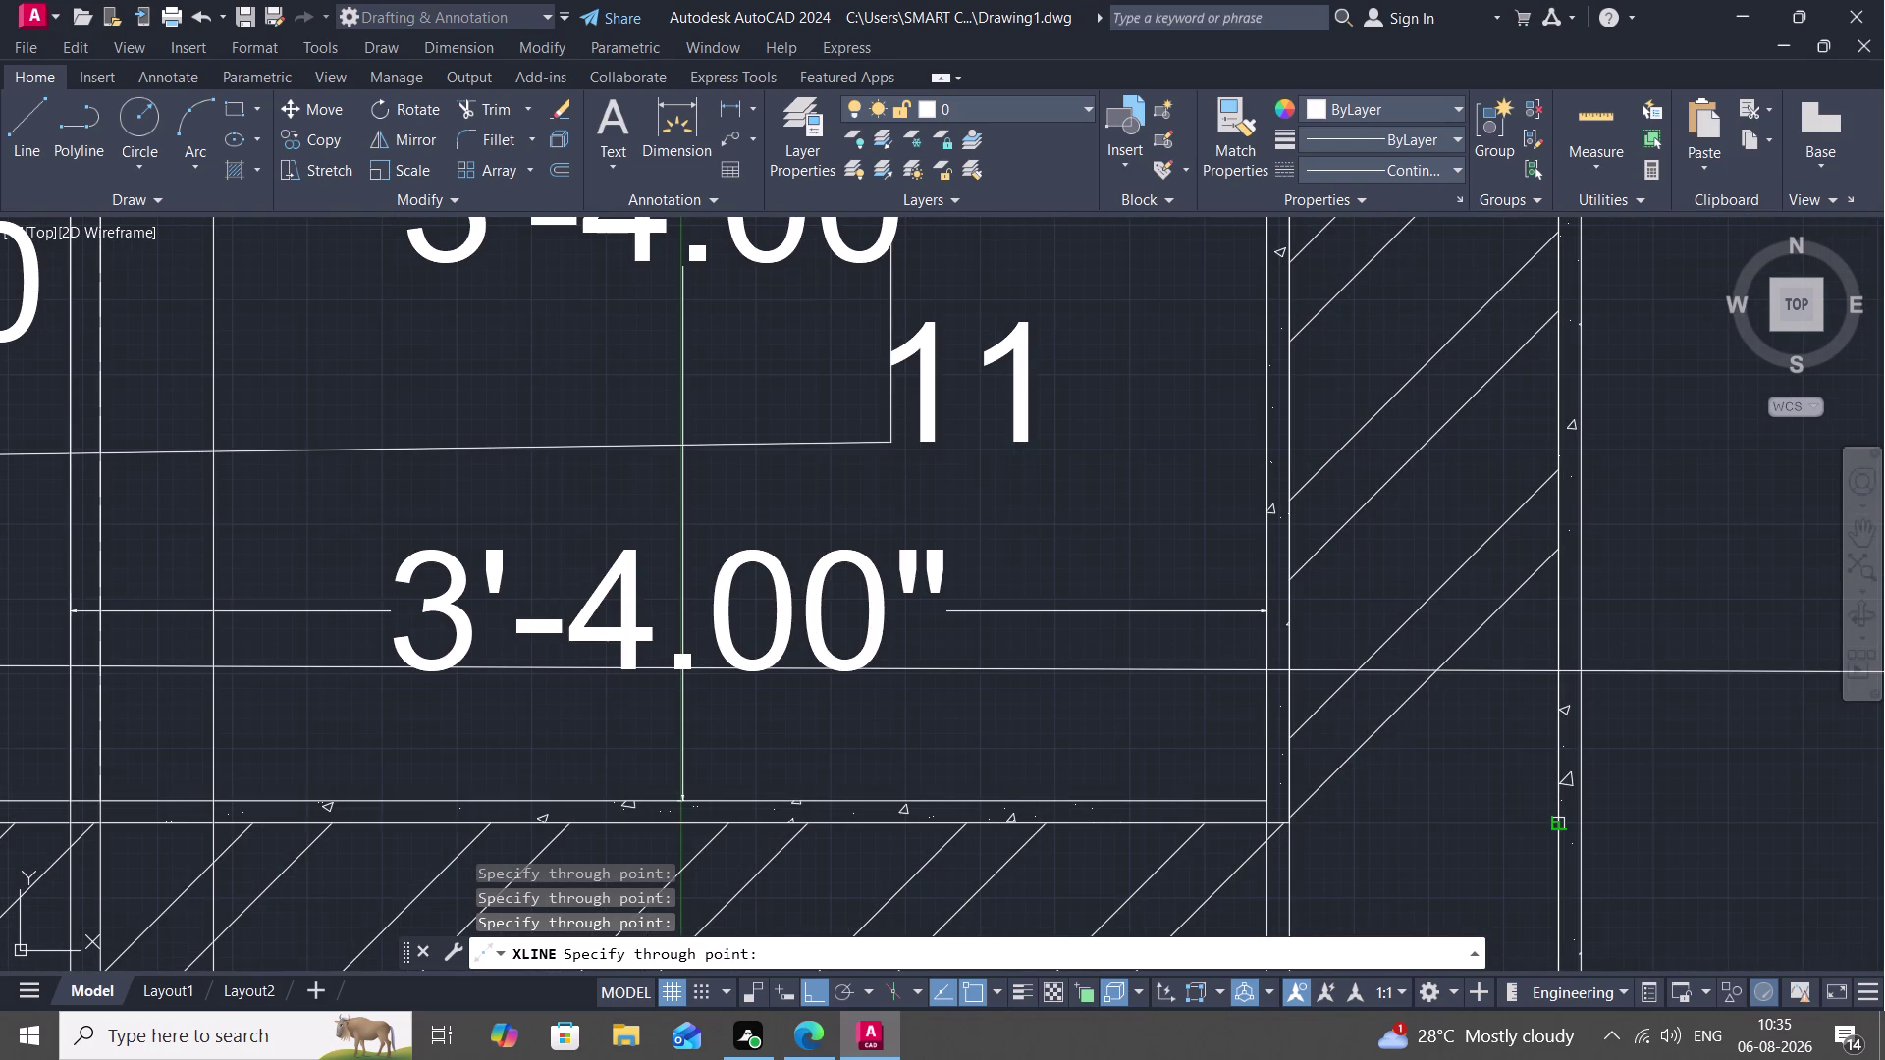
click(1554, 821)
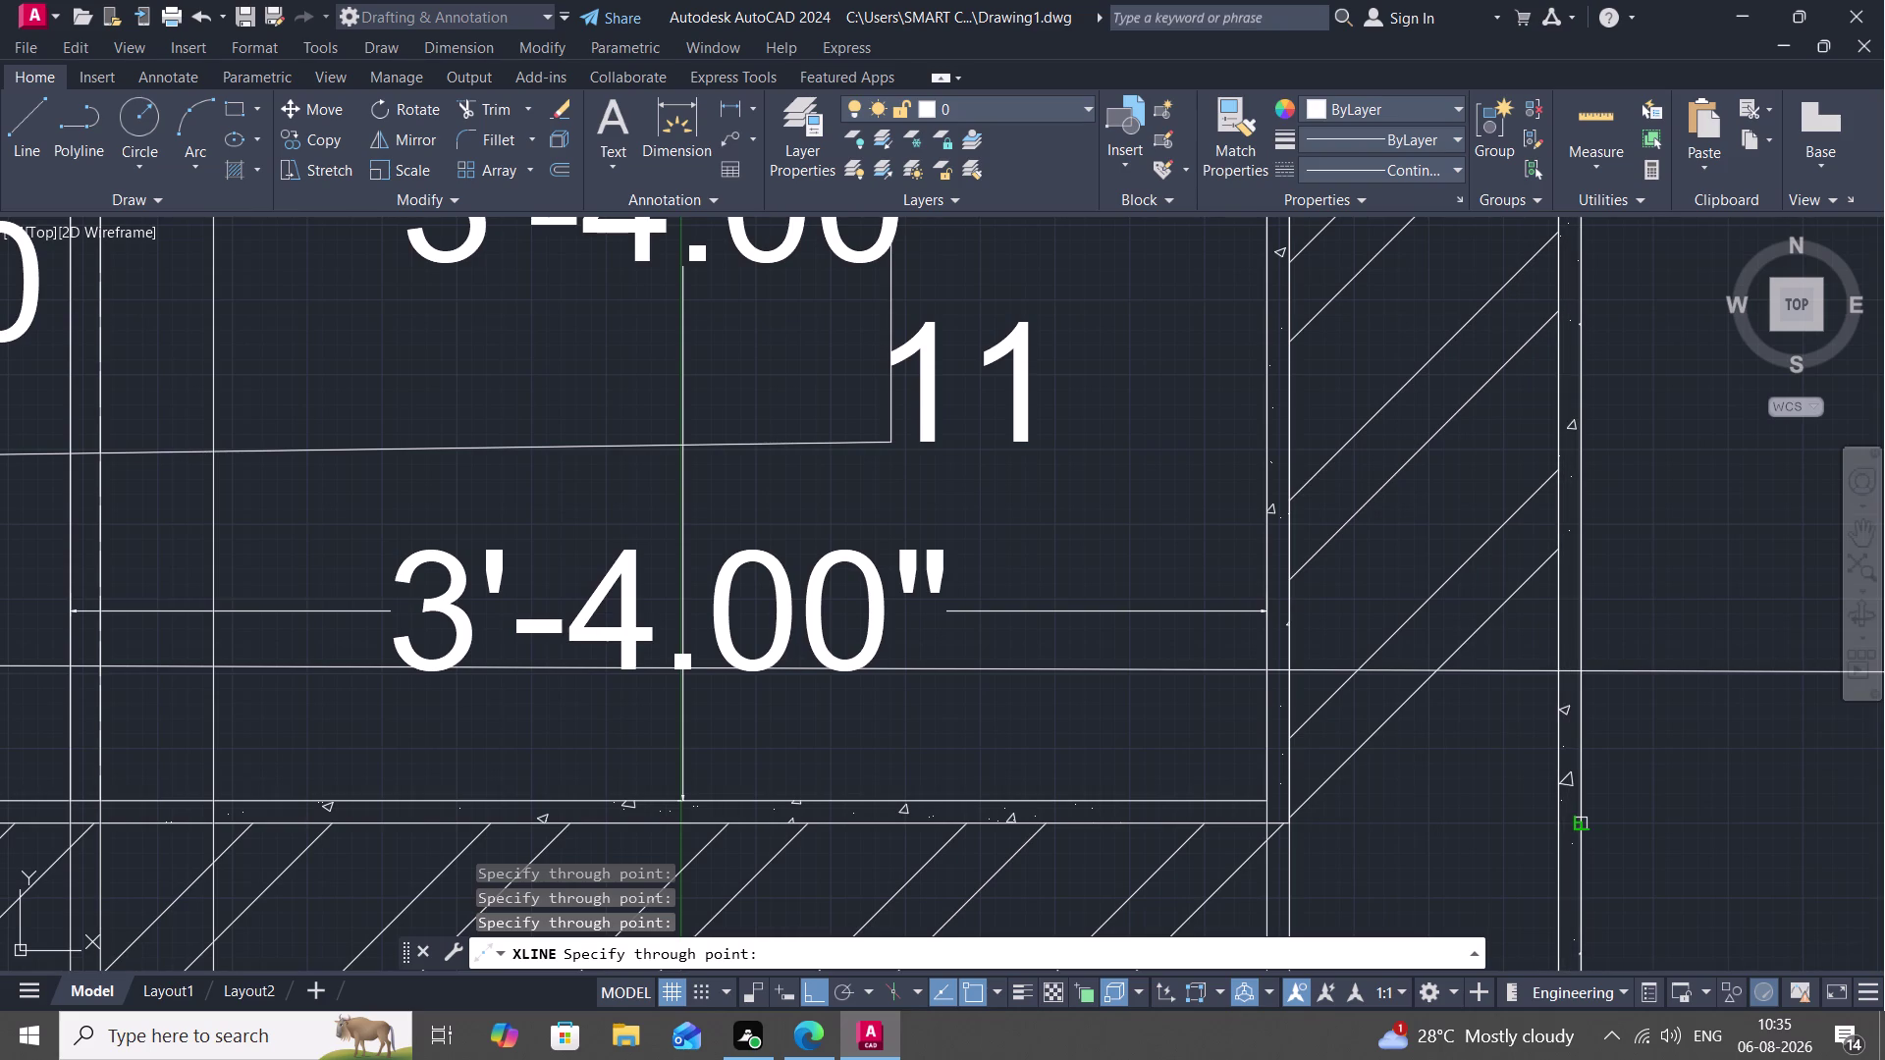
click(1576, 823)
key(Escape)
Zoom and pan to inspect the lower ends of the guide lines below the slab.
scroll(down, 3)
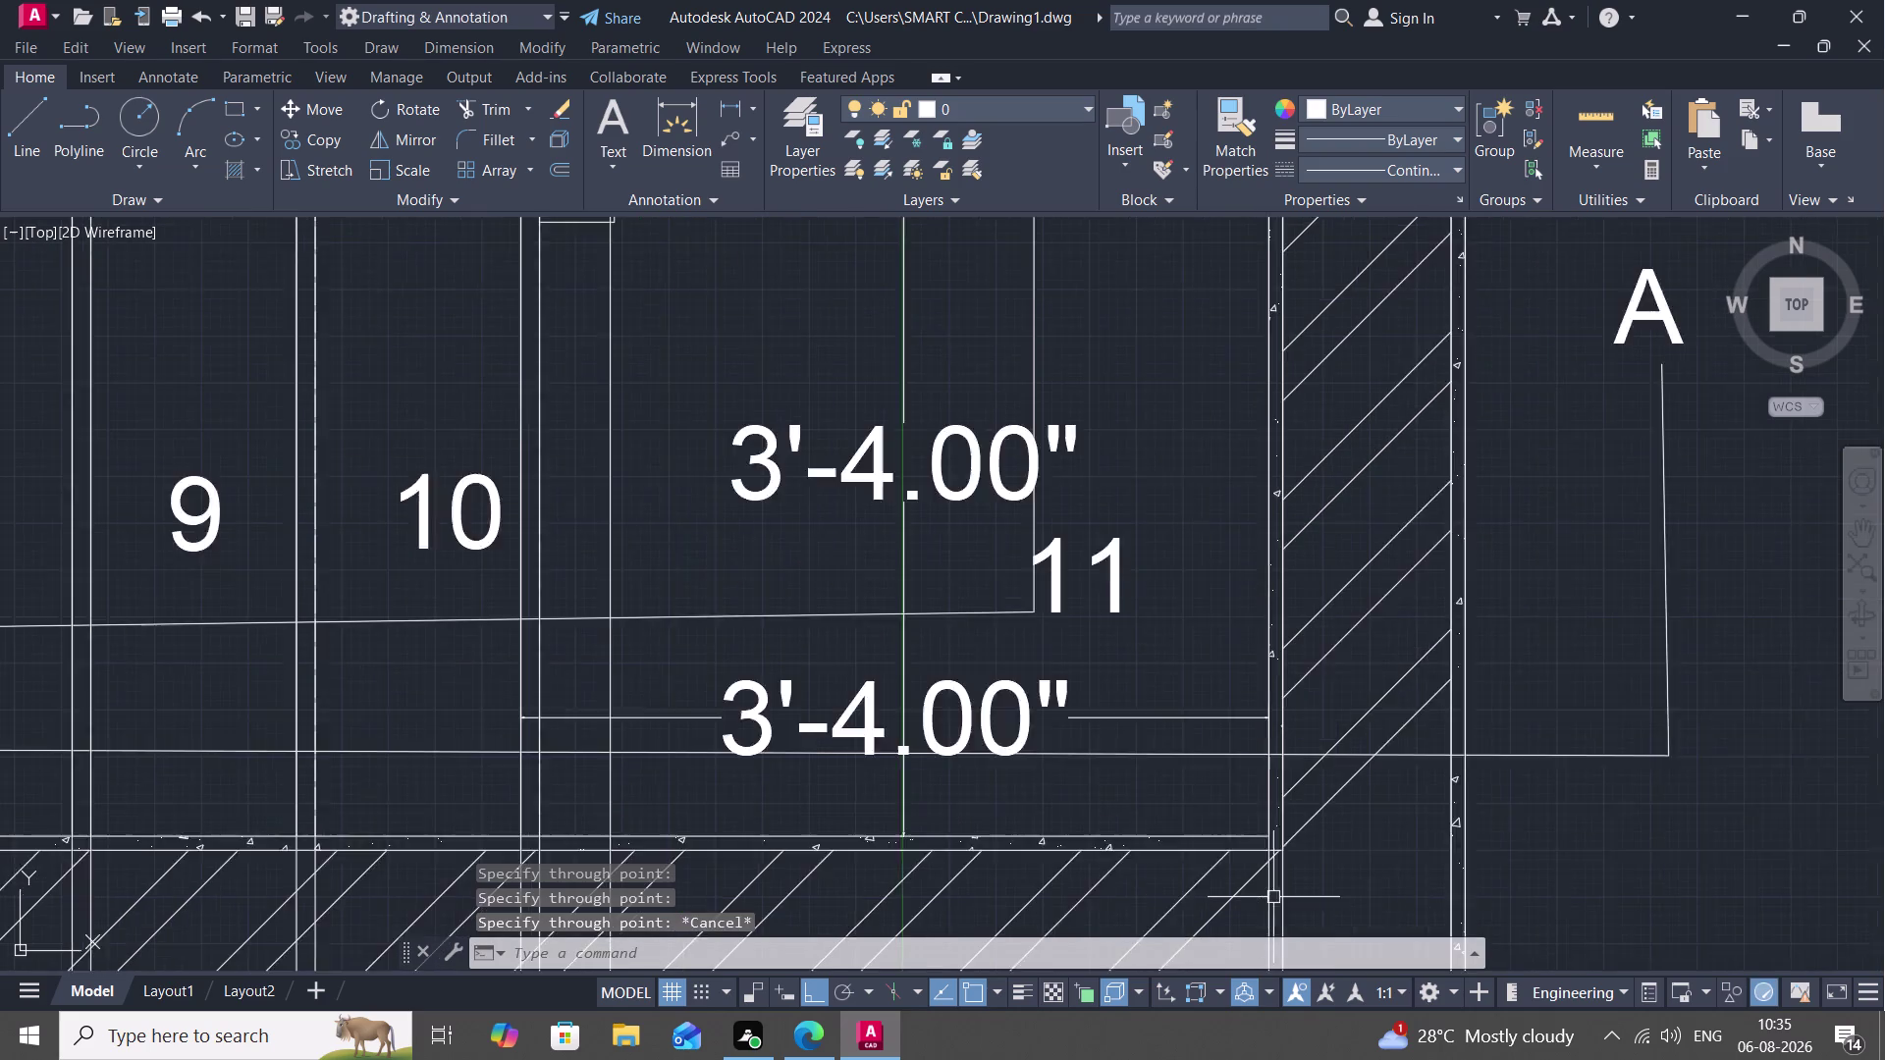
middle_drag(1274, 882, 1302, 296)
scroll(down, 3)
scroll(down, 3)
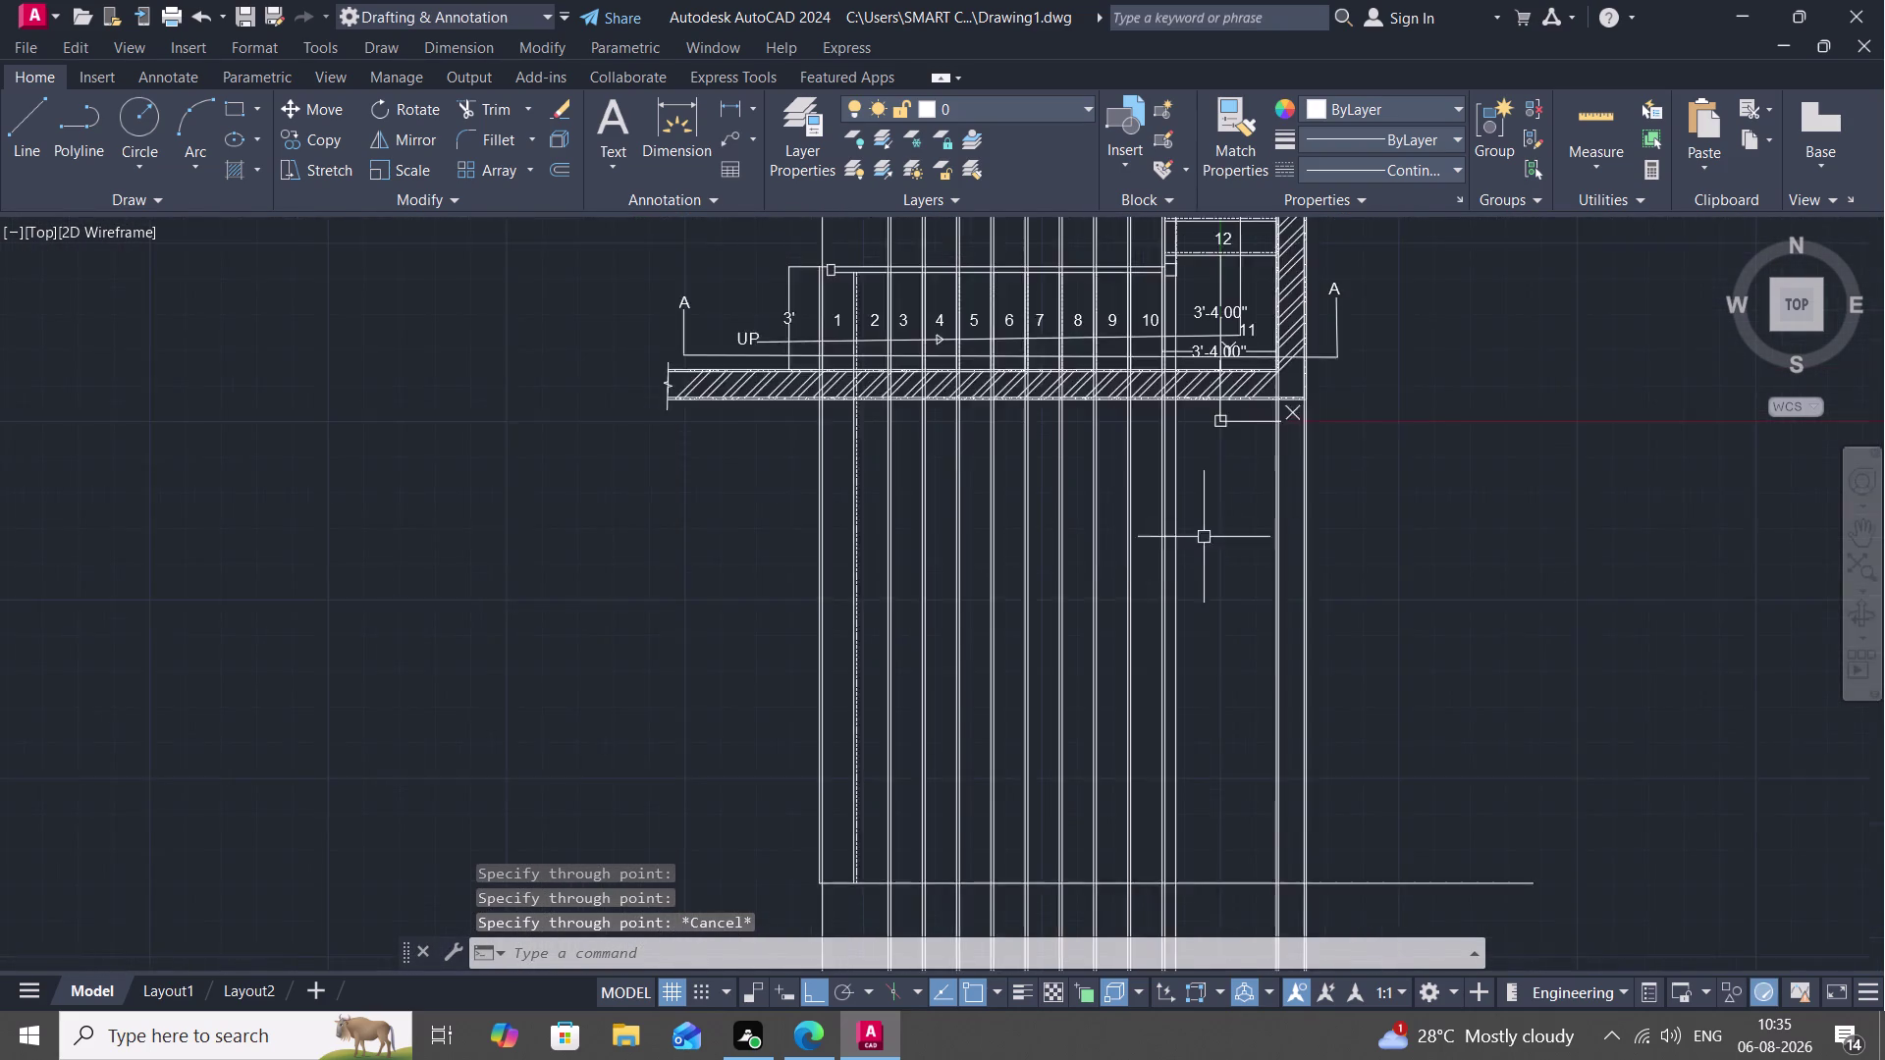
scroll(down, 3)
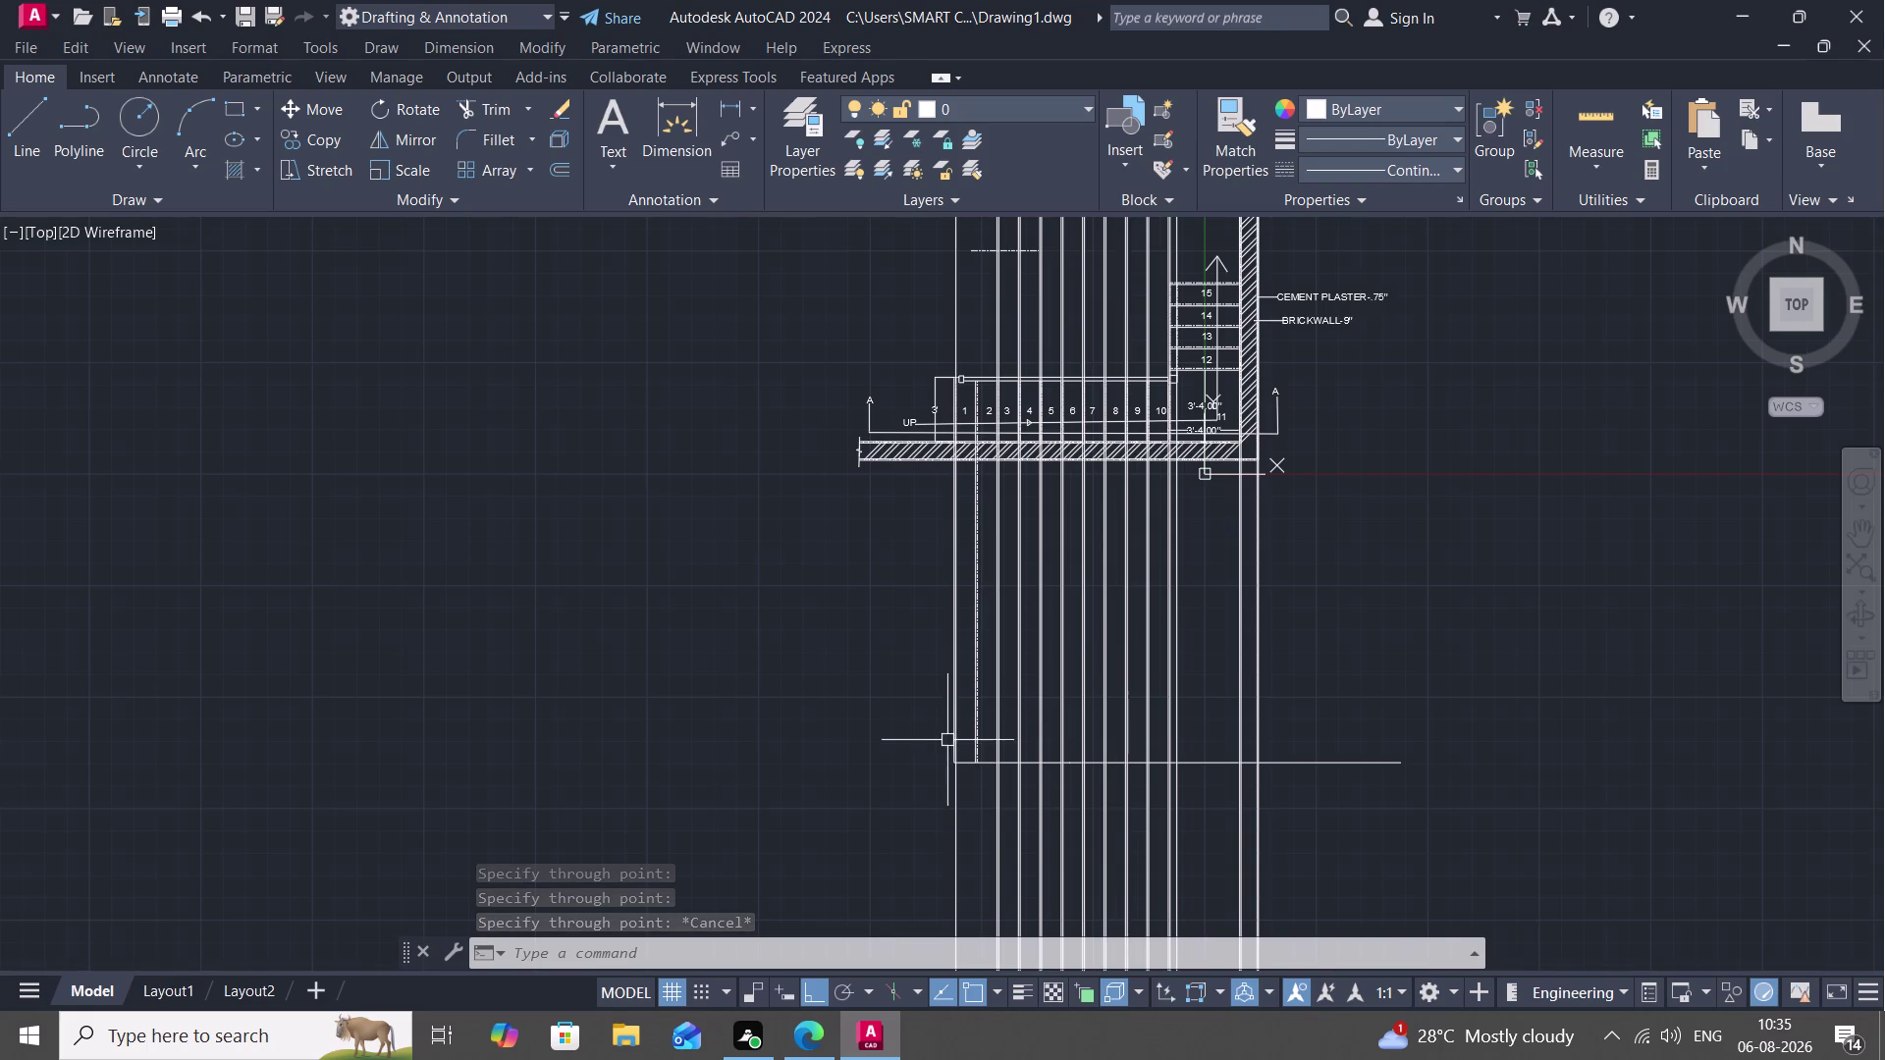
scroll(up, 3)
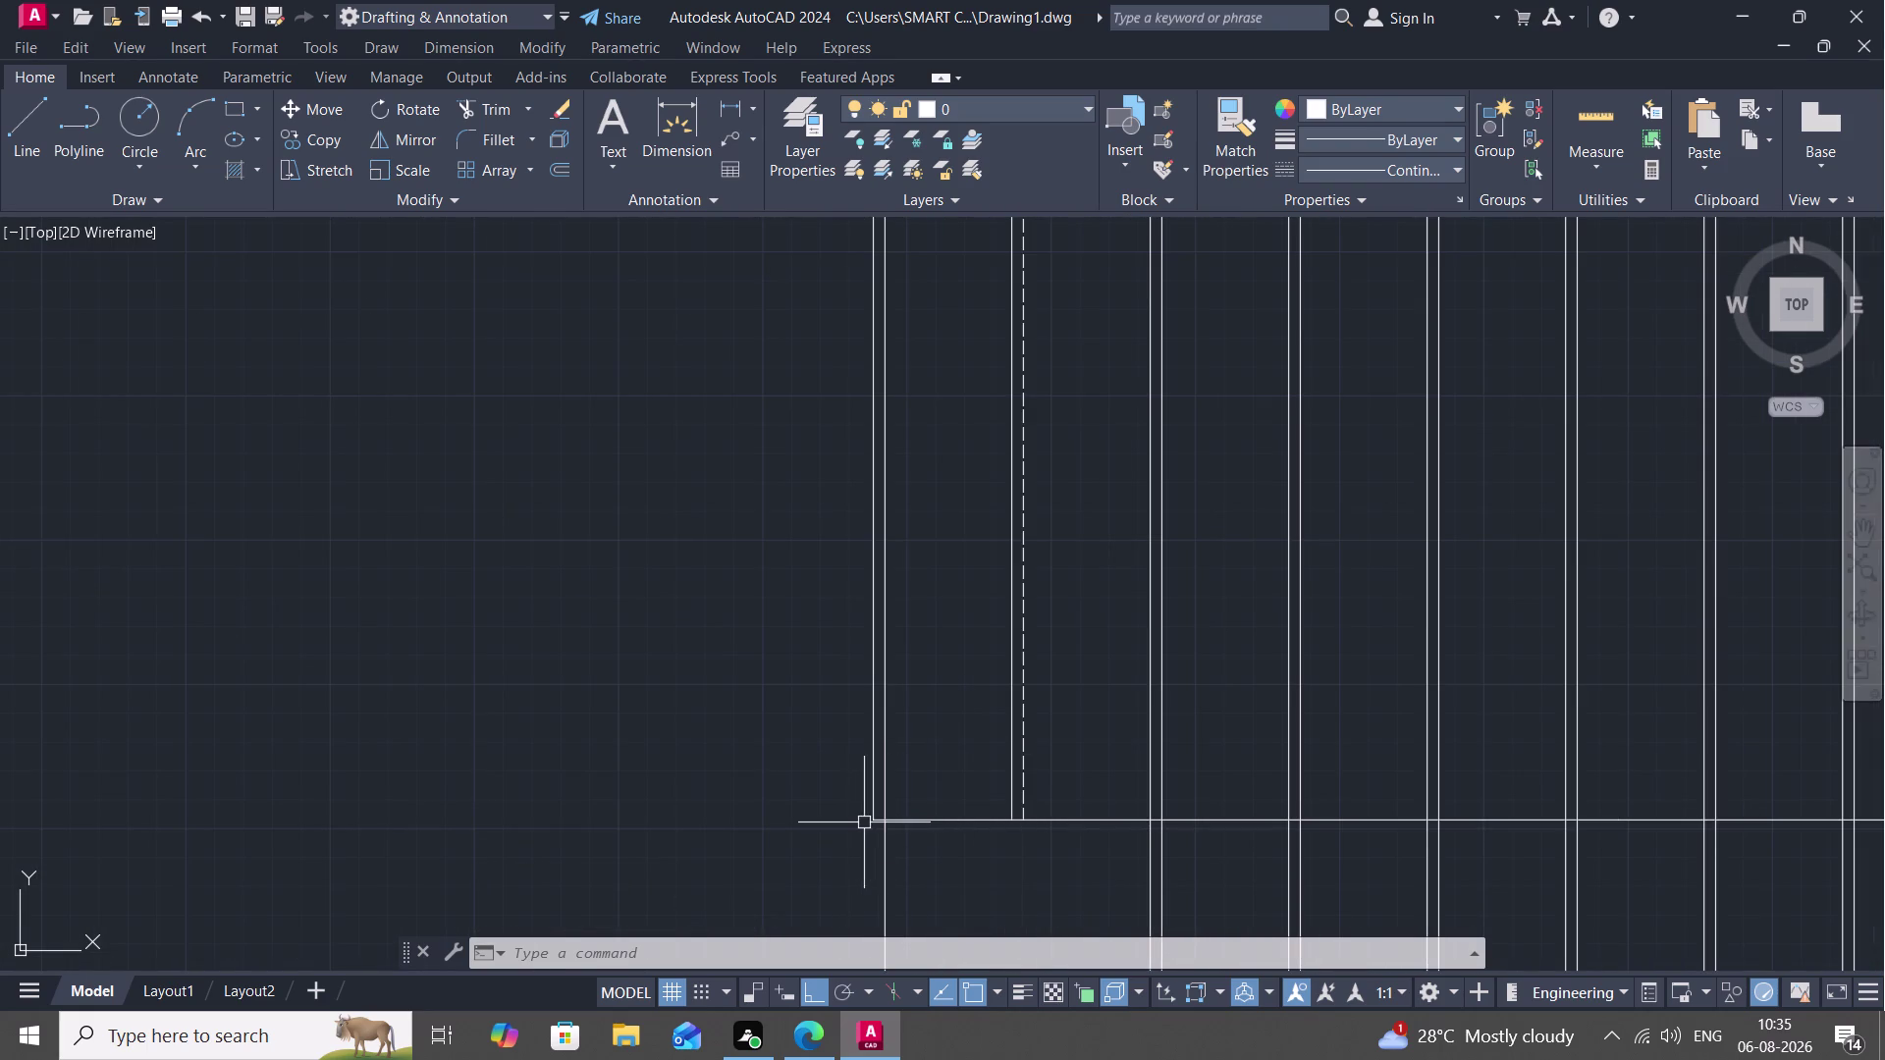
scroll(down, 3)
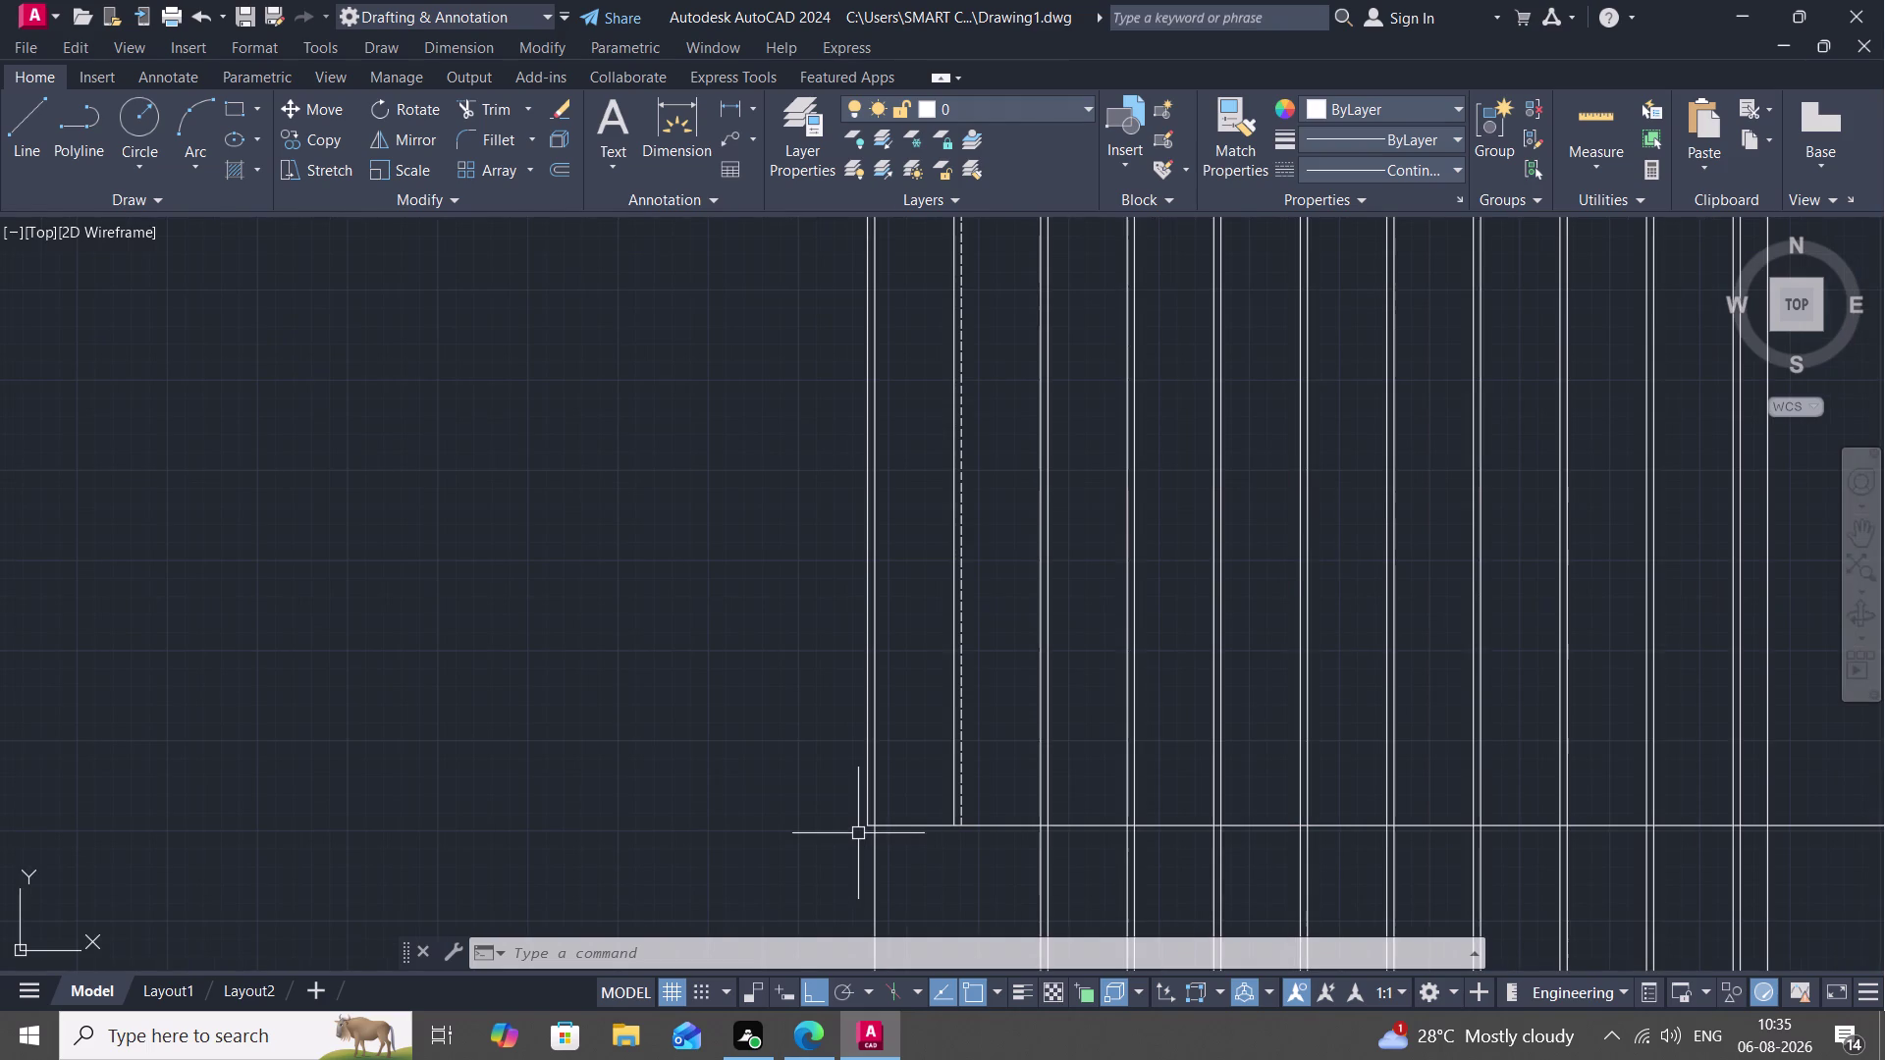
scroll(down, 3)
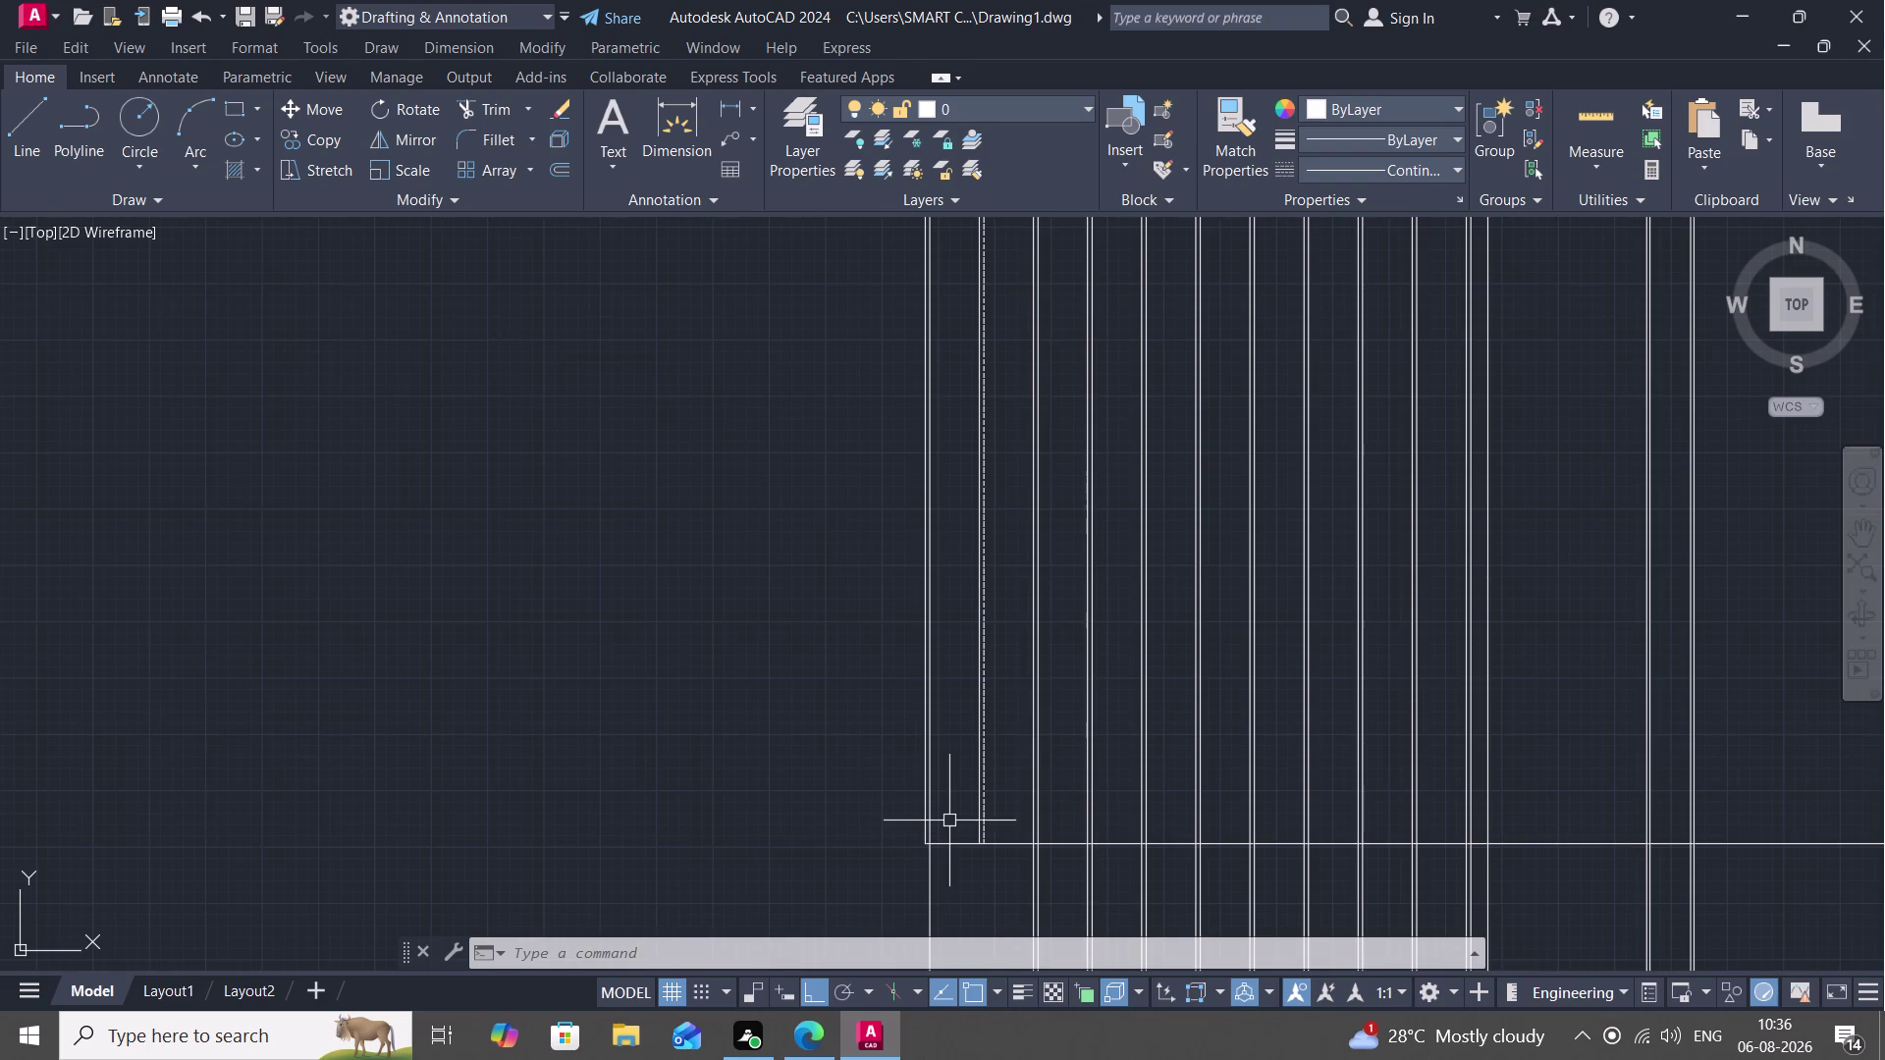
scroll(up, 3)
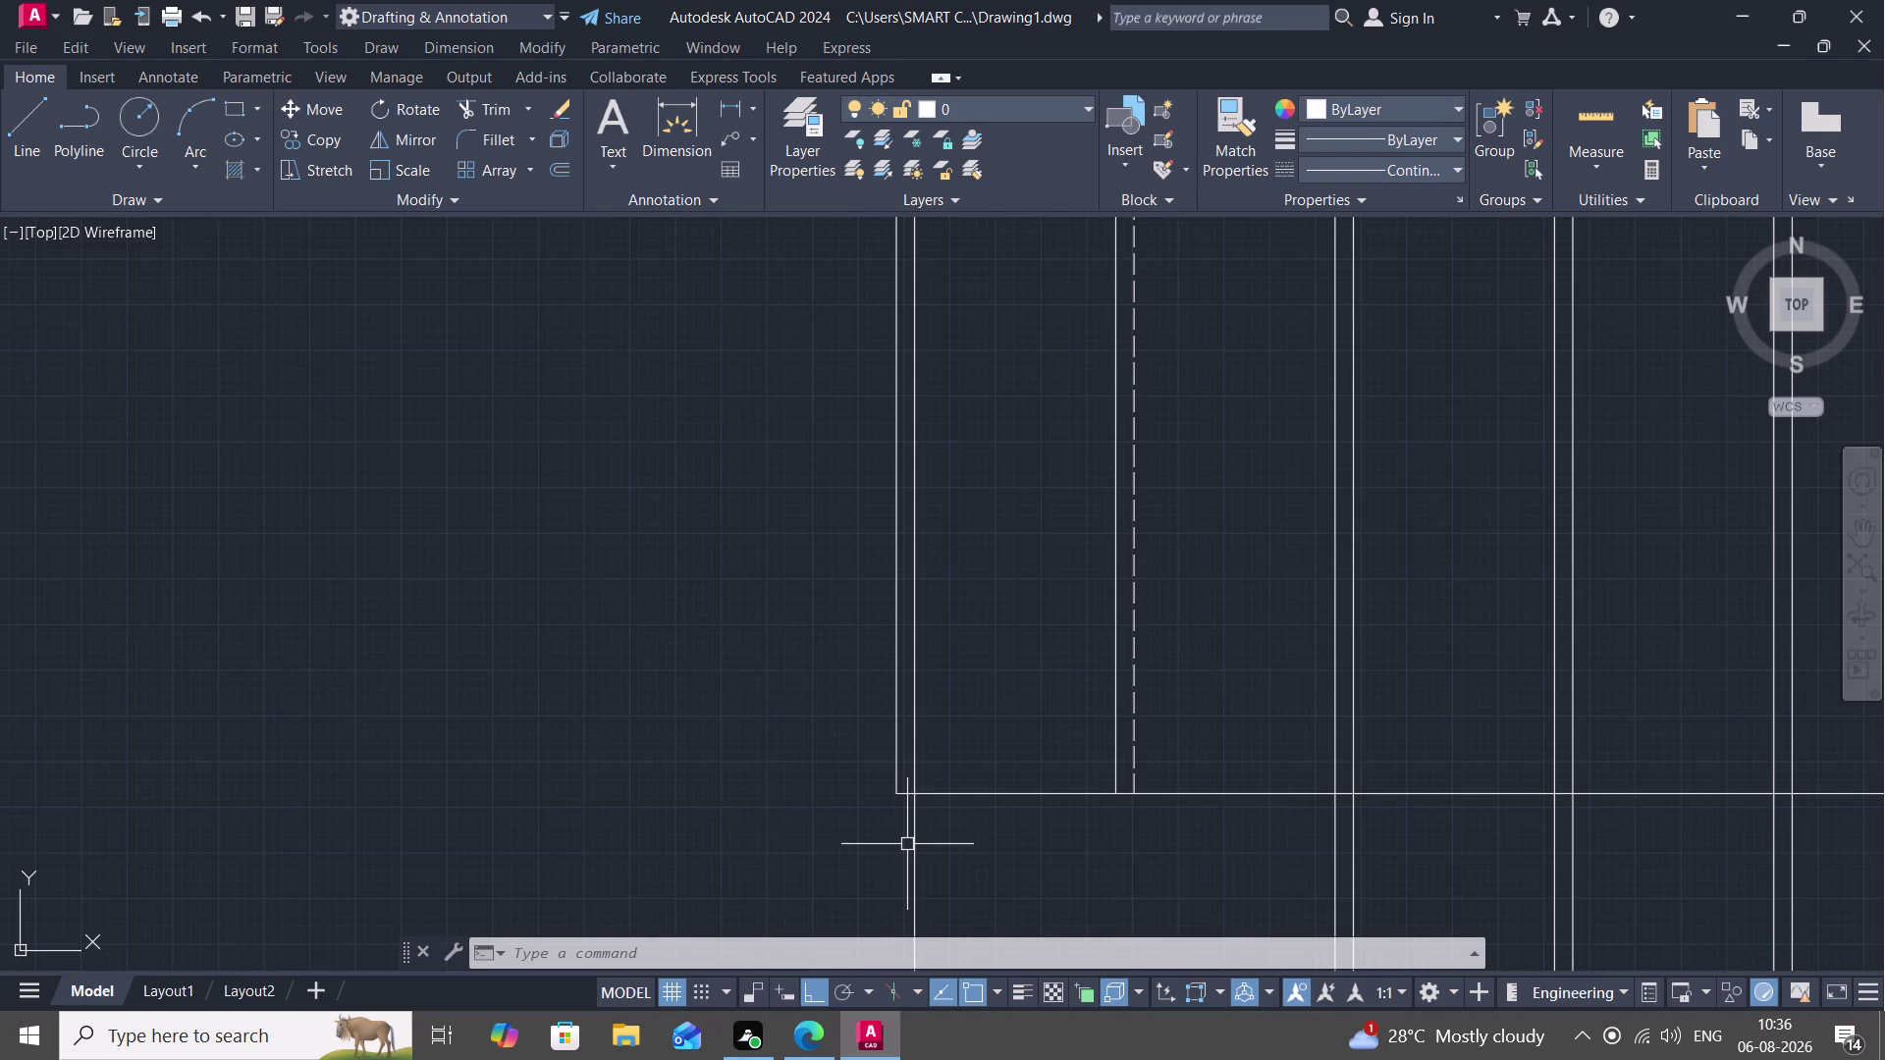
scroll(down, 3)
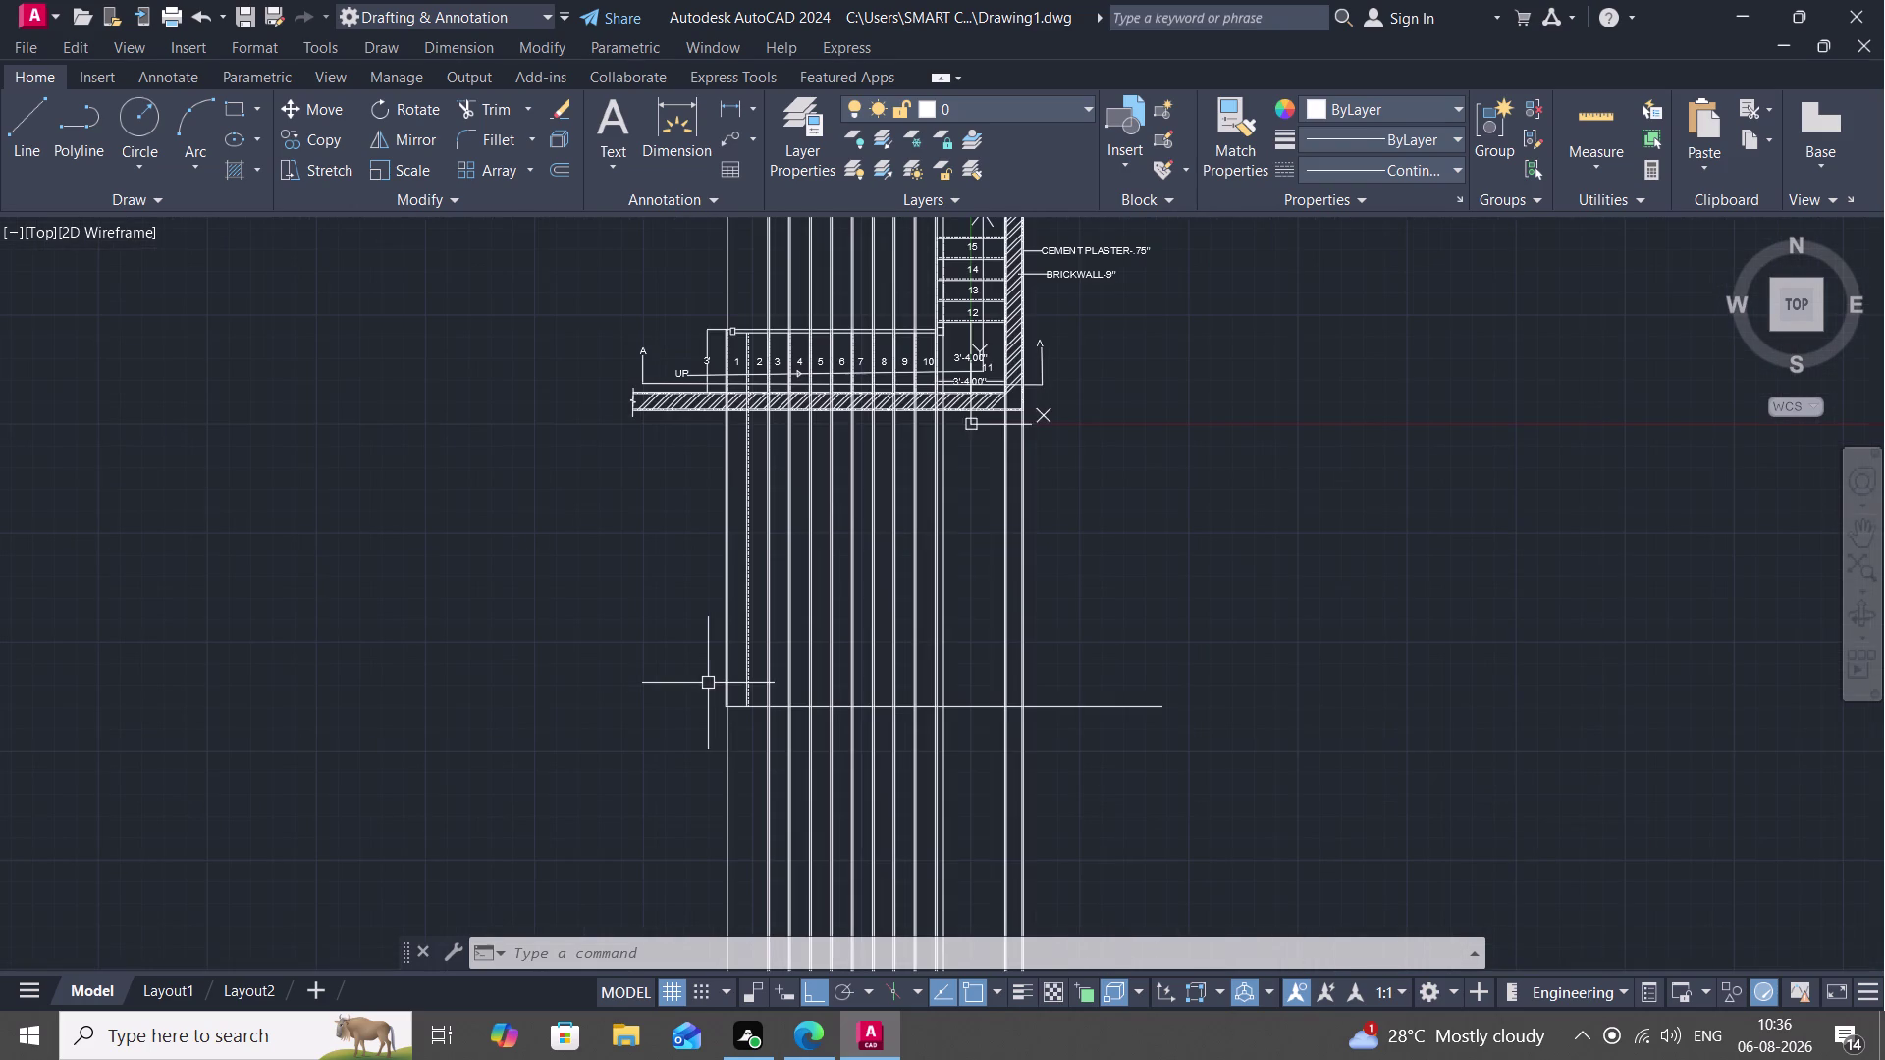
scroll(down, 3)
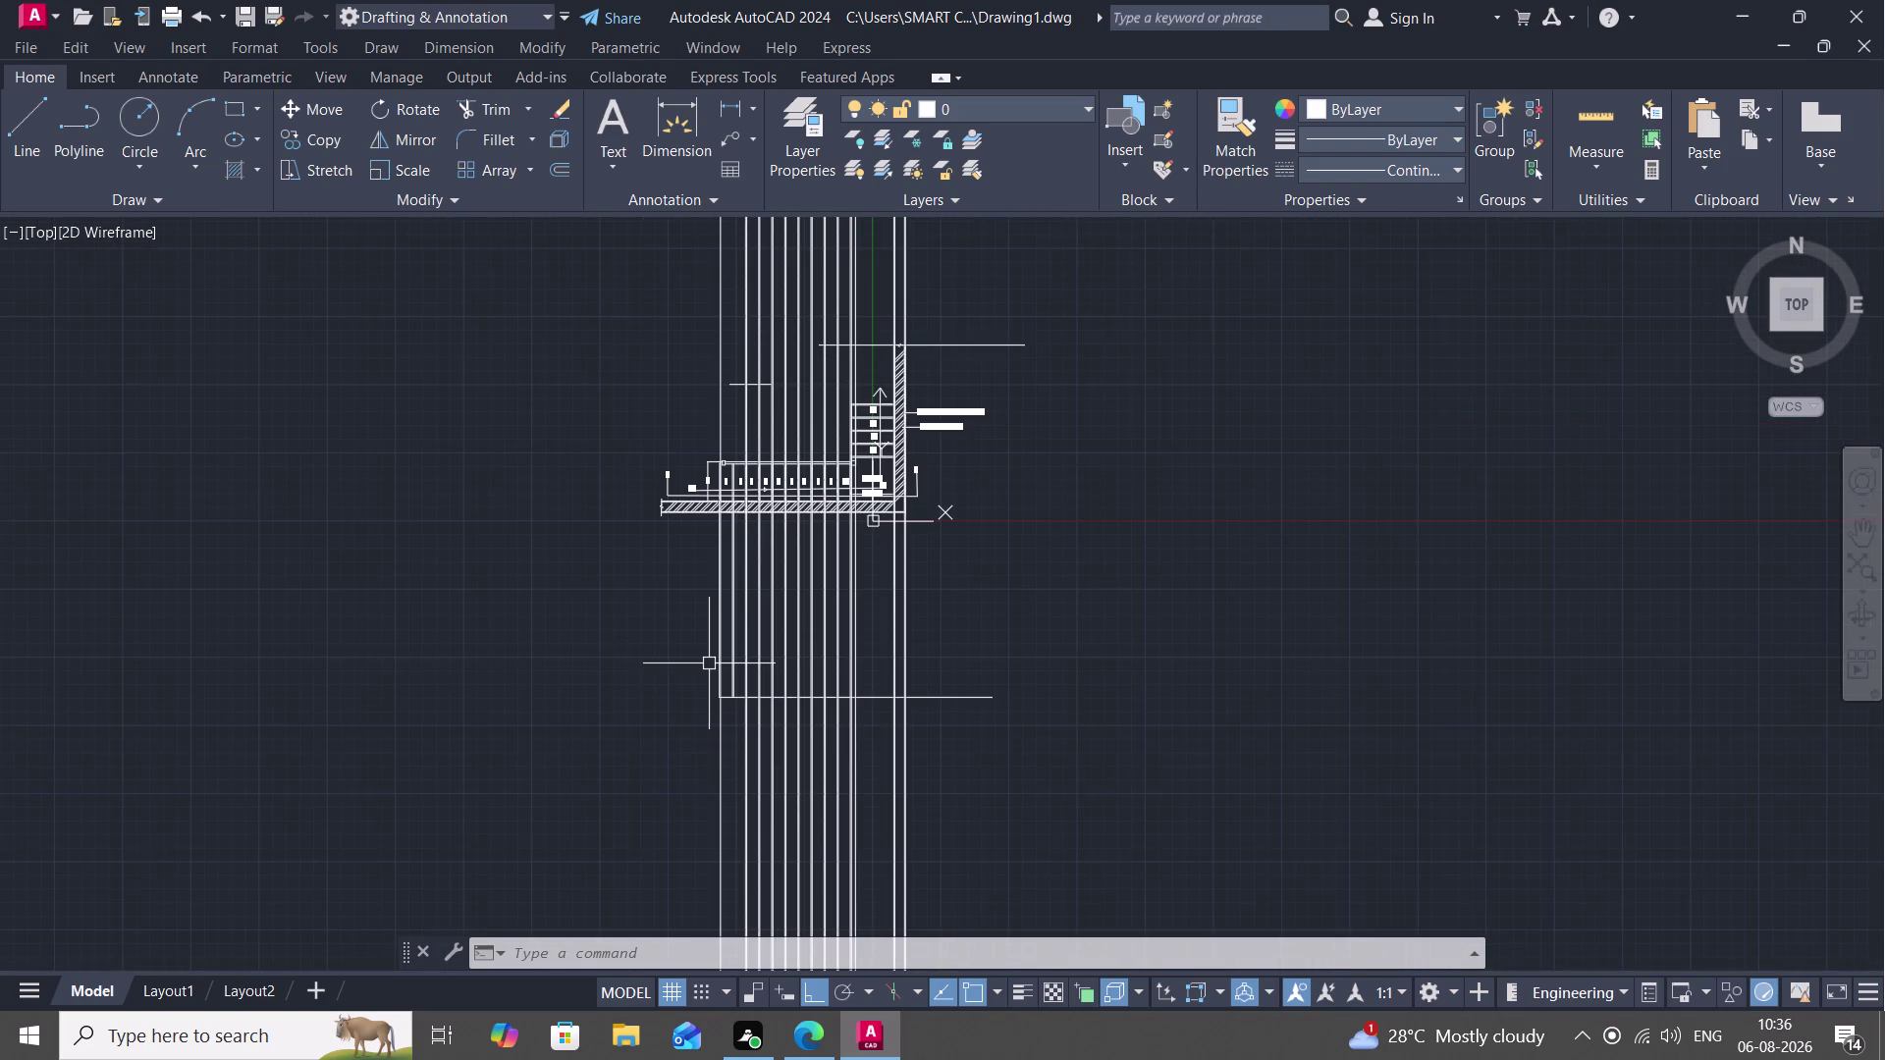
scroll(up, 3)
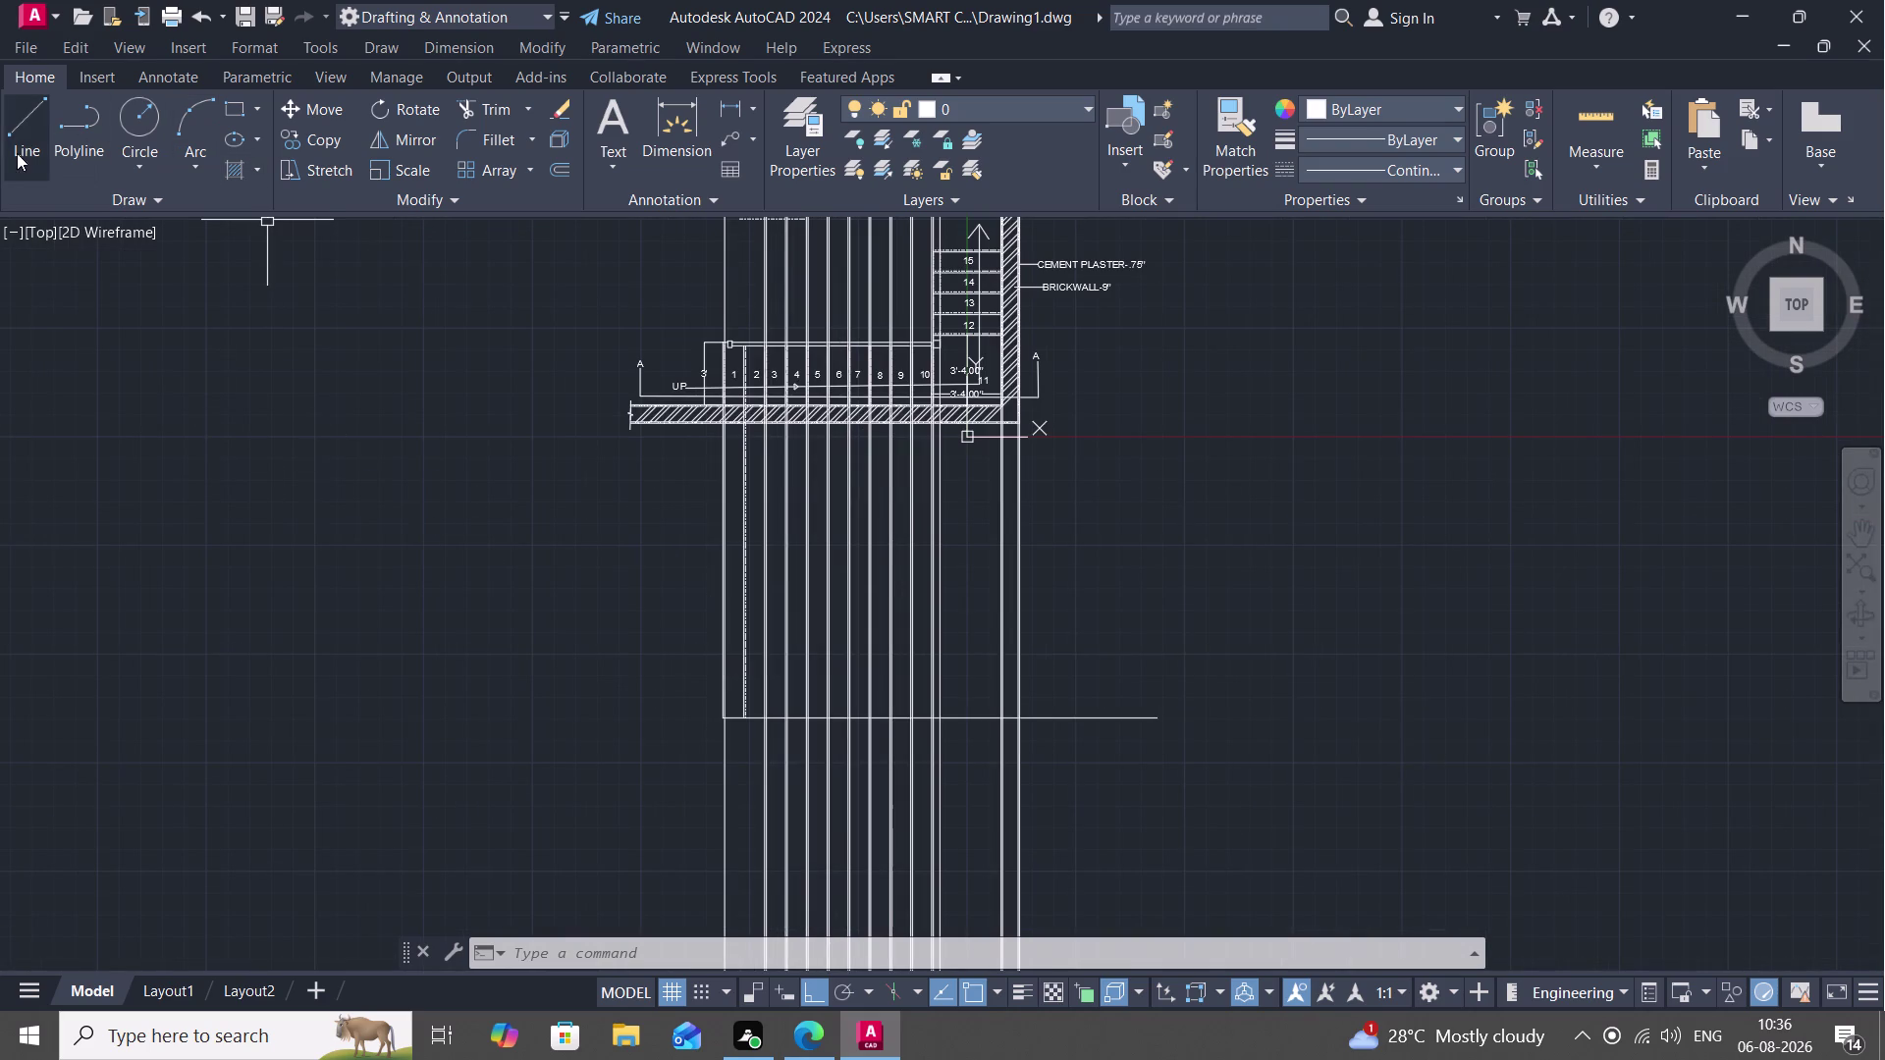
Draw a short horizontal line left of the stair's lower guide lines.
click(14, 129)
scroll(up, 3)
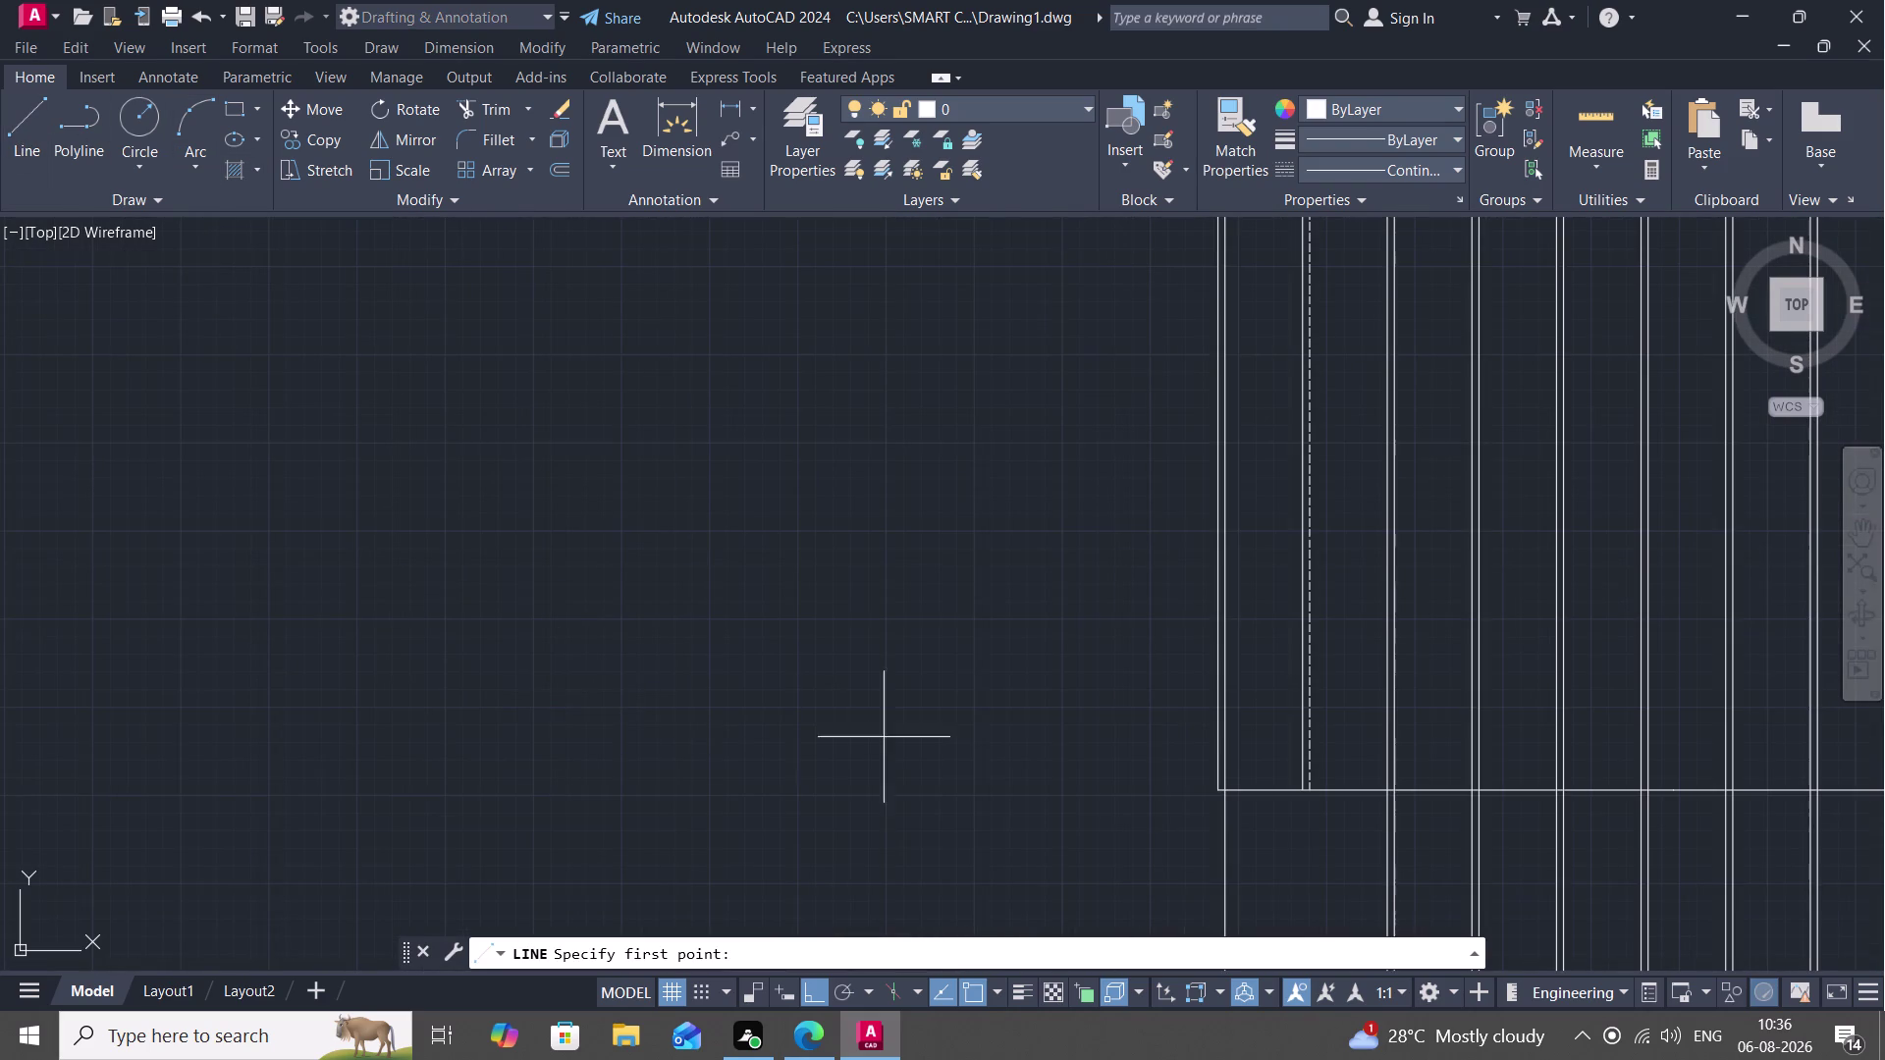
drag(1176, 795, 1125, 797)
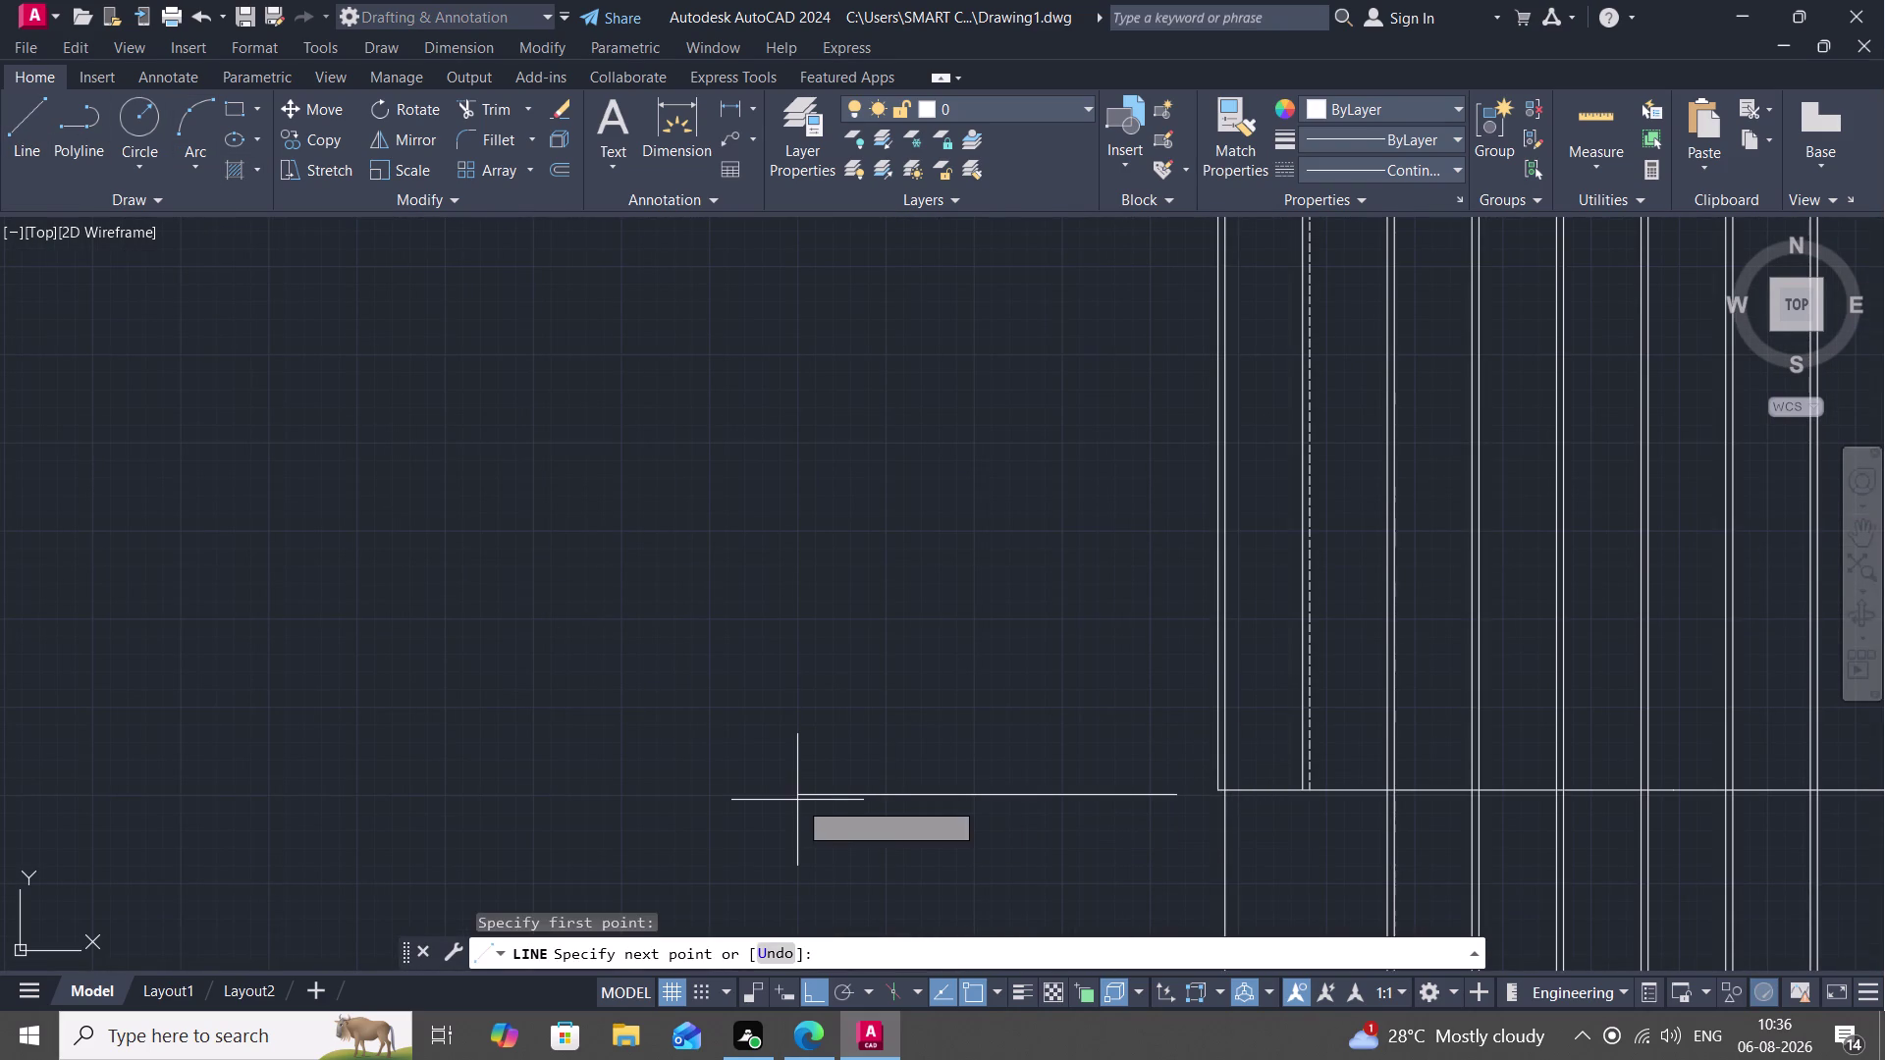
click(770, 782)
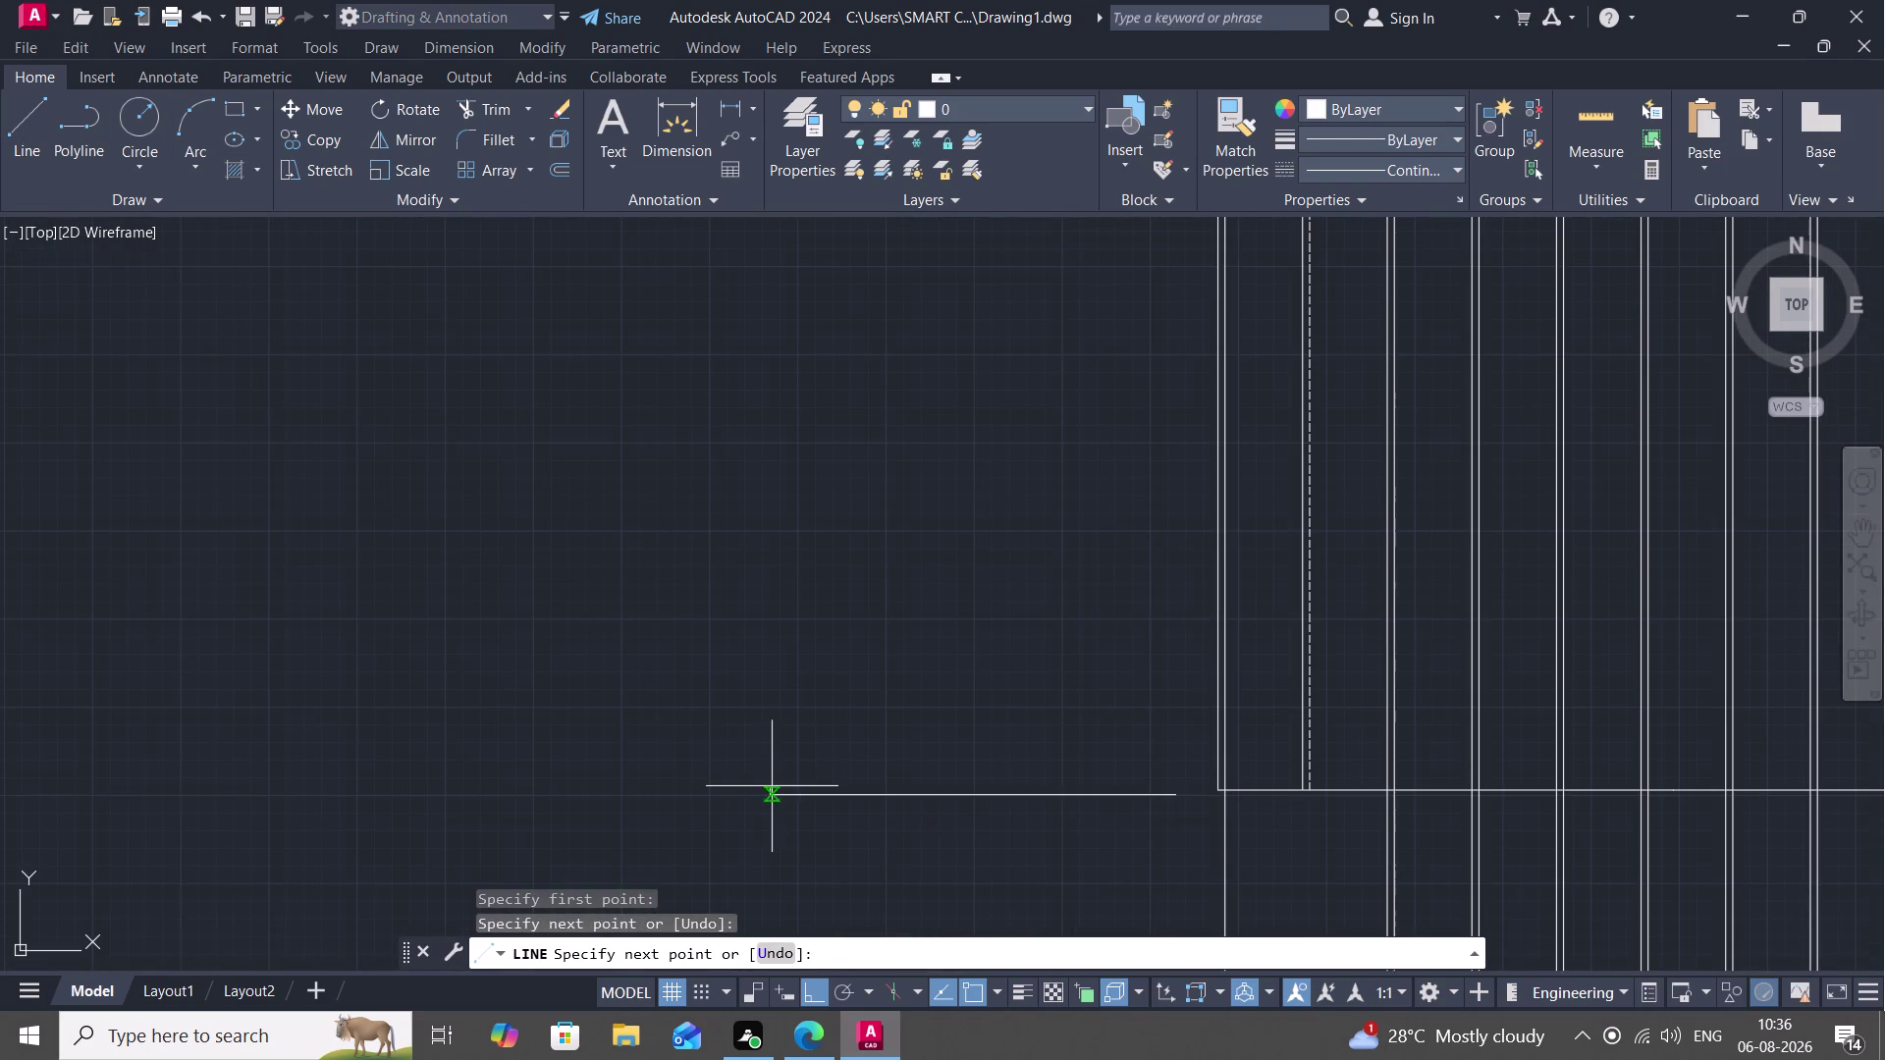
Try the EXTEND command several times, cancelling each attempt.
key(e)
text(X)
key(space)
key(Escape)
key(Escape)
key(Escape)
key(r)
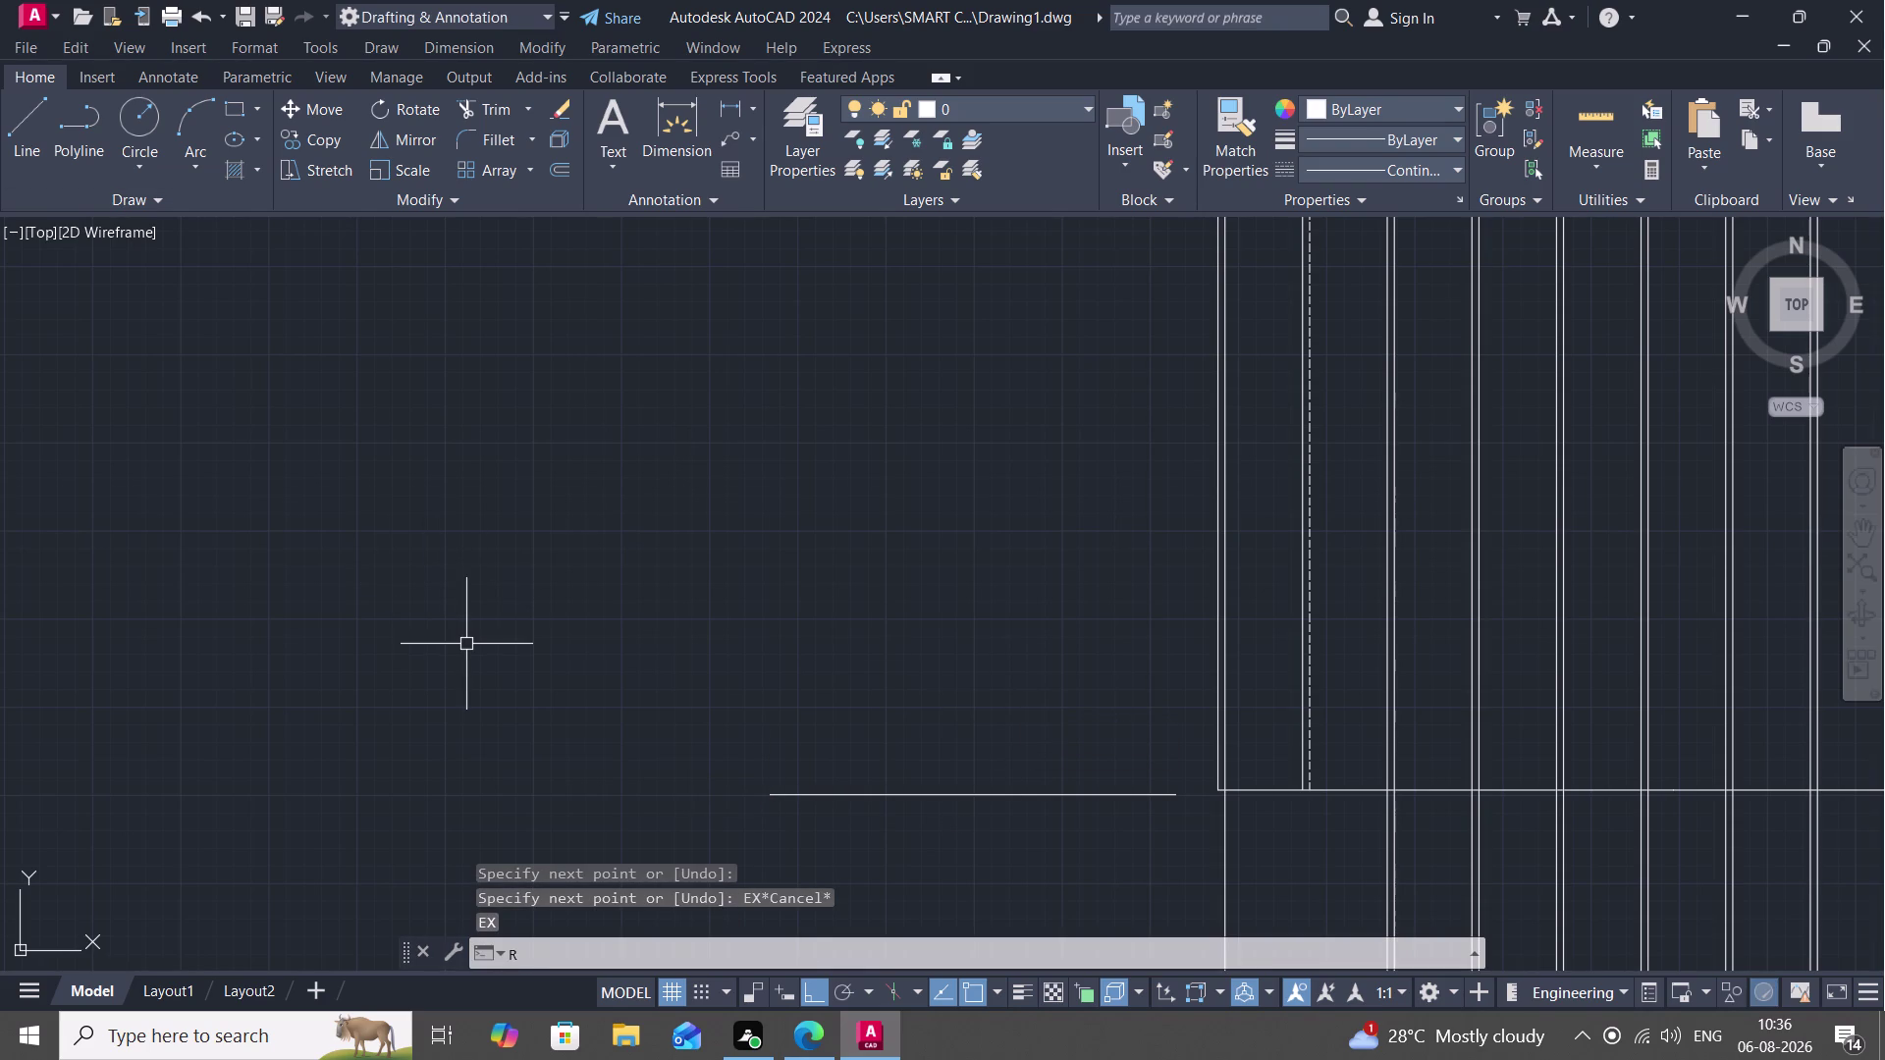
text(X)
key(space)
key(Escape)
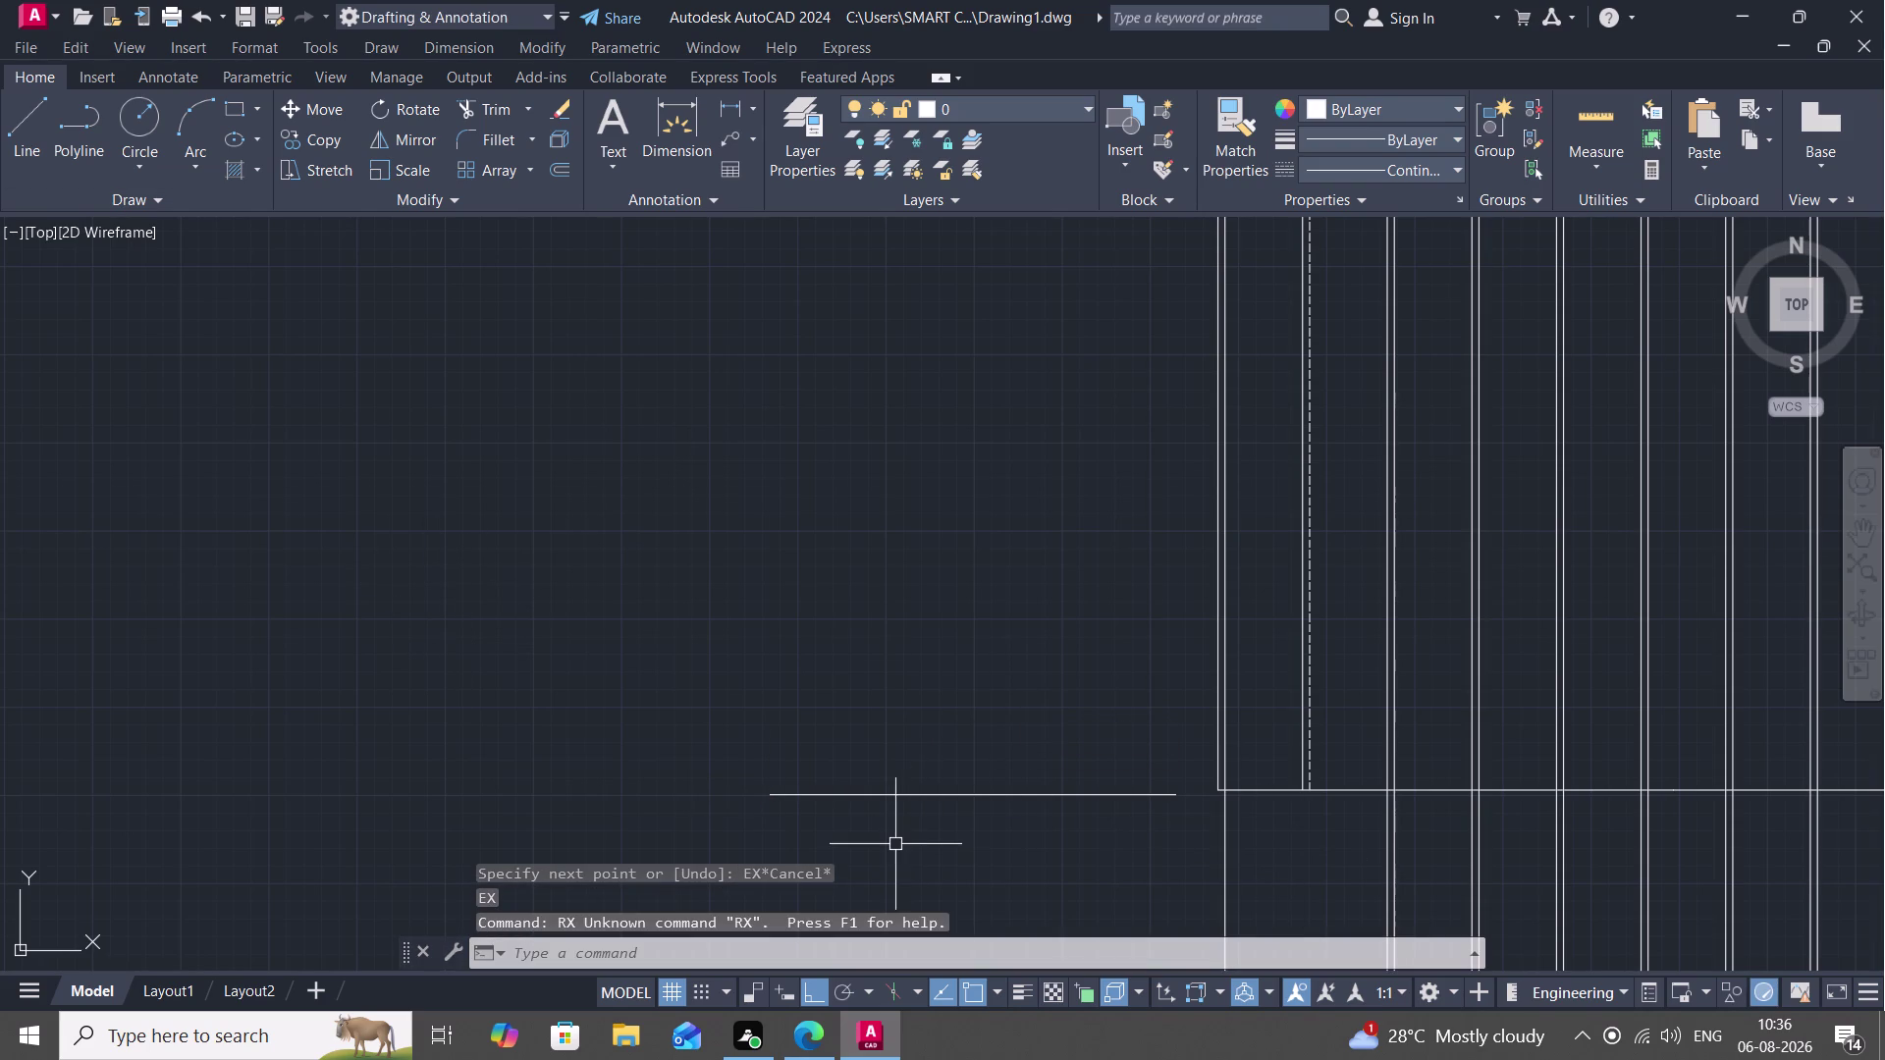
key(e)
text(X)
key(space)
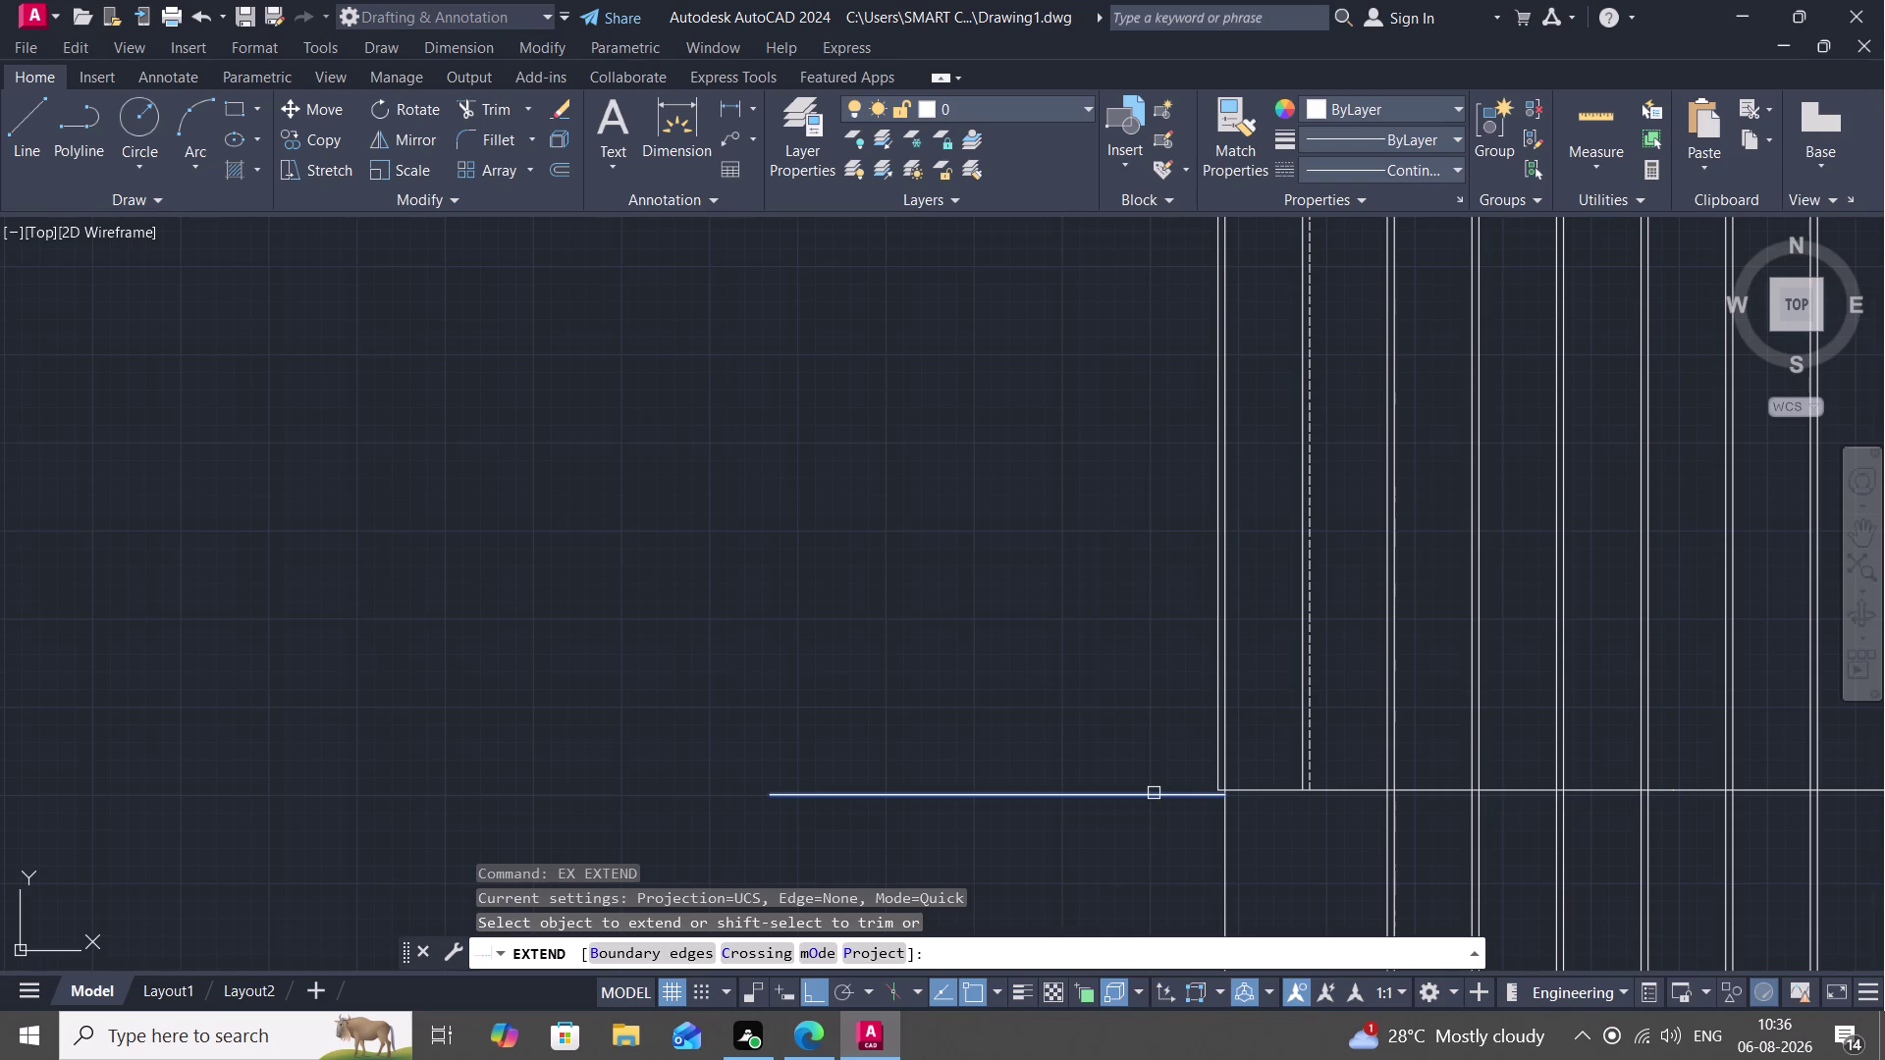
key(Escape)
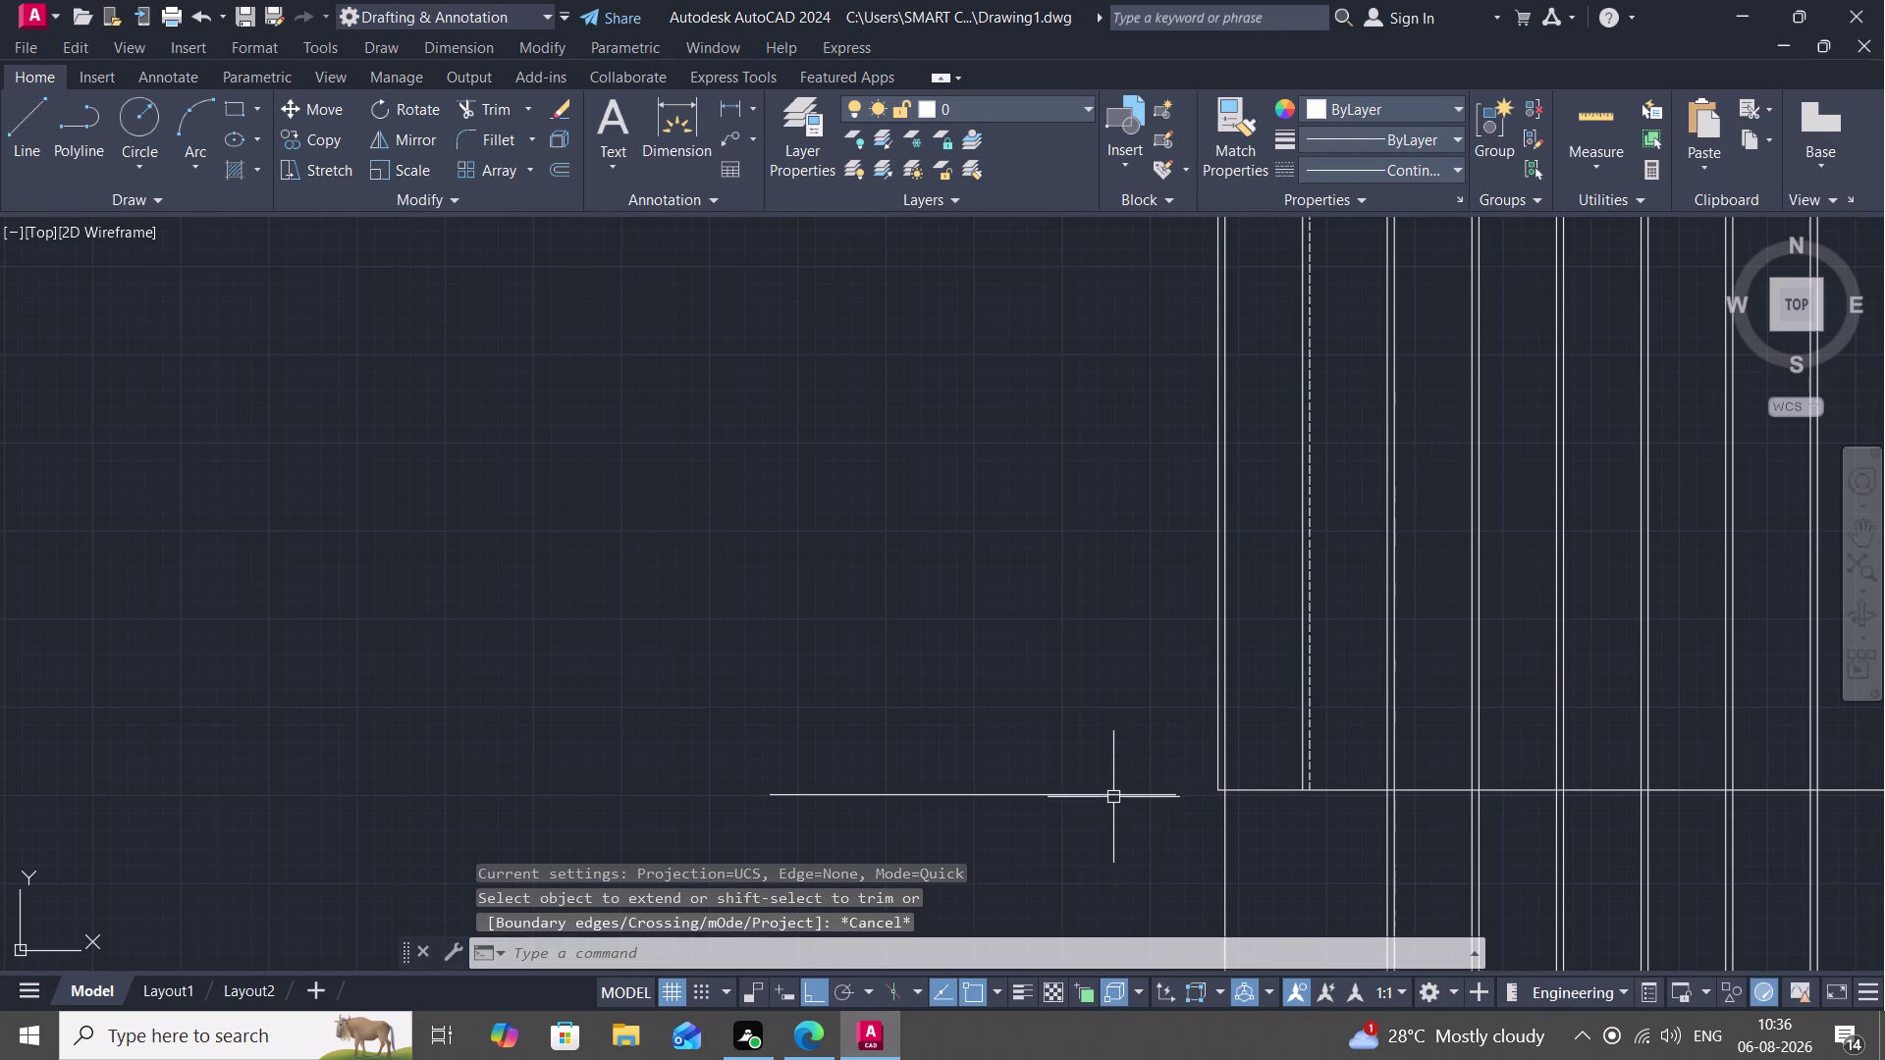
Erase the stray horizontal line and draw a short vertical line left of the guides.
click(1113, 797)
key(Delete)
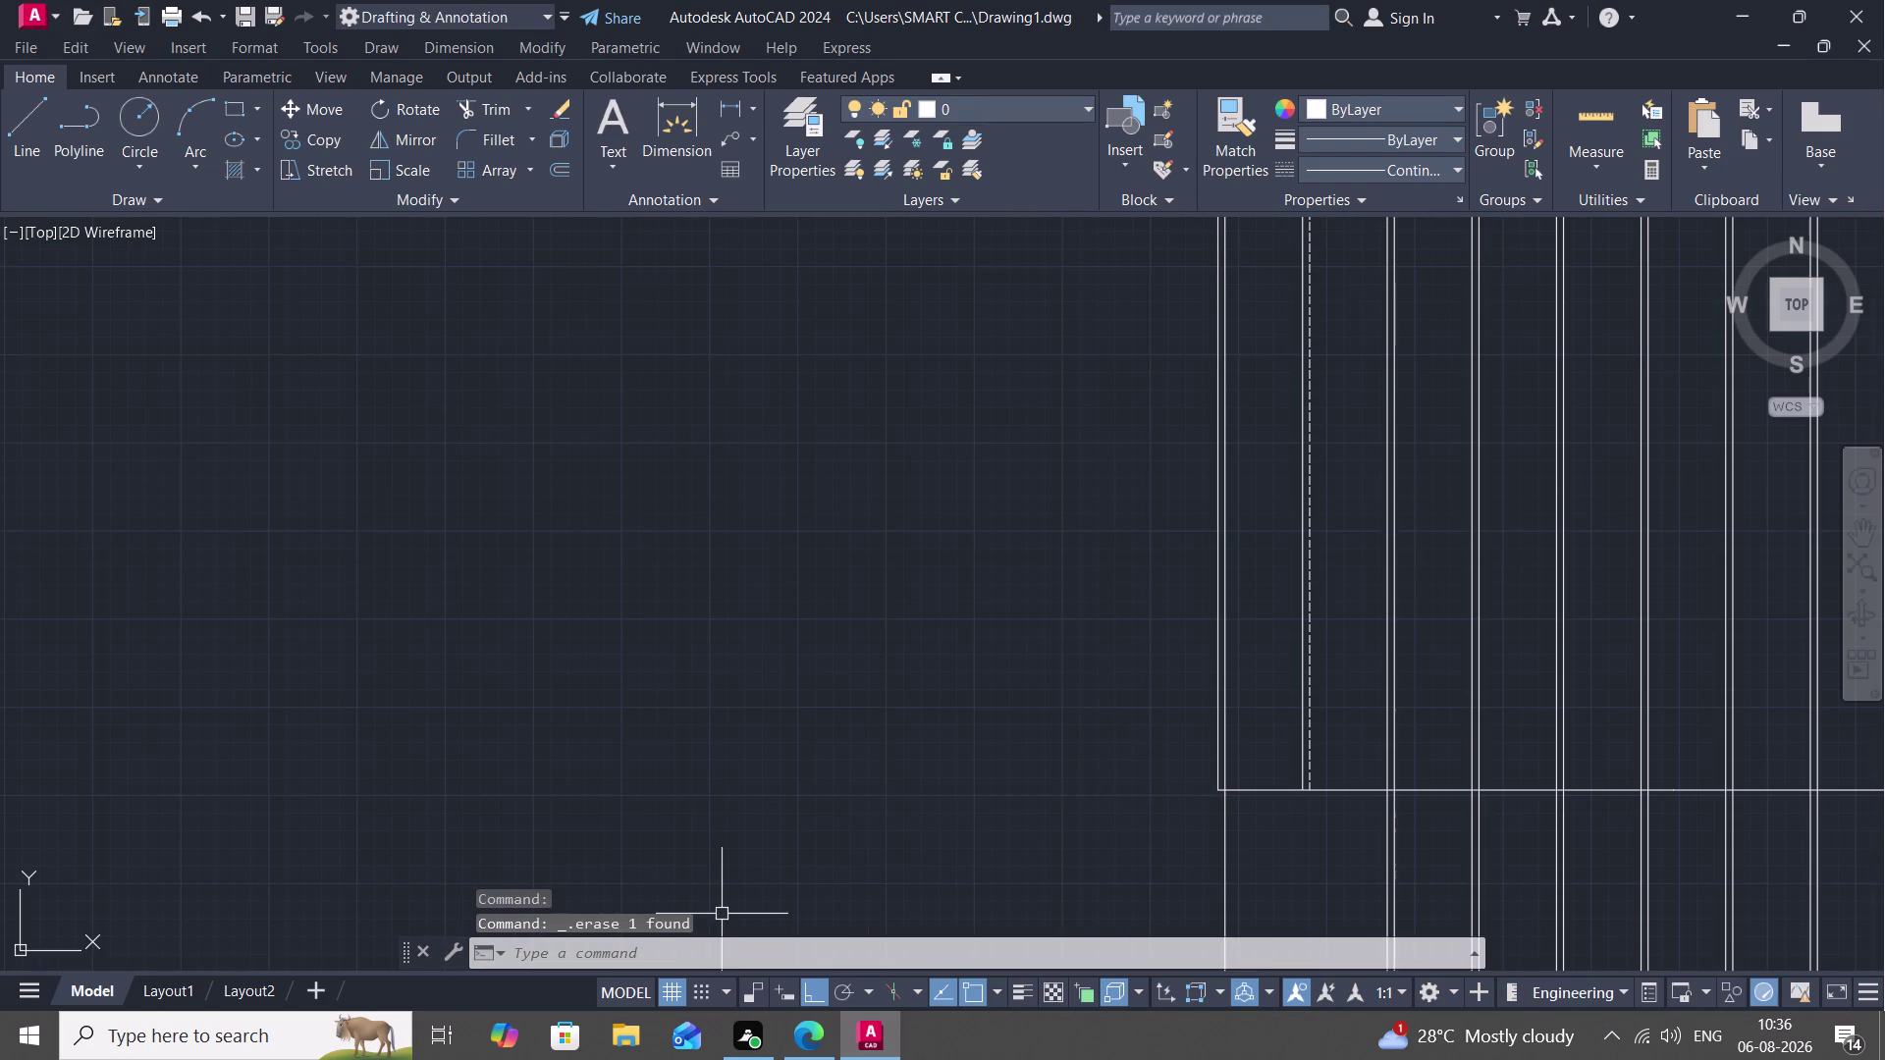
key(l)
key(space)
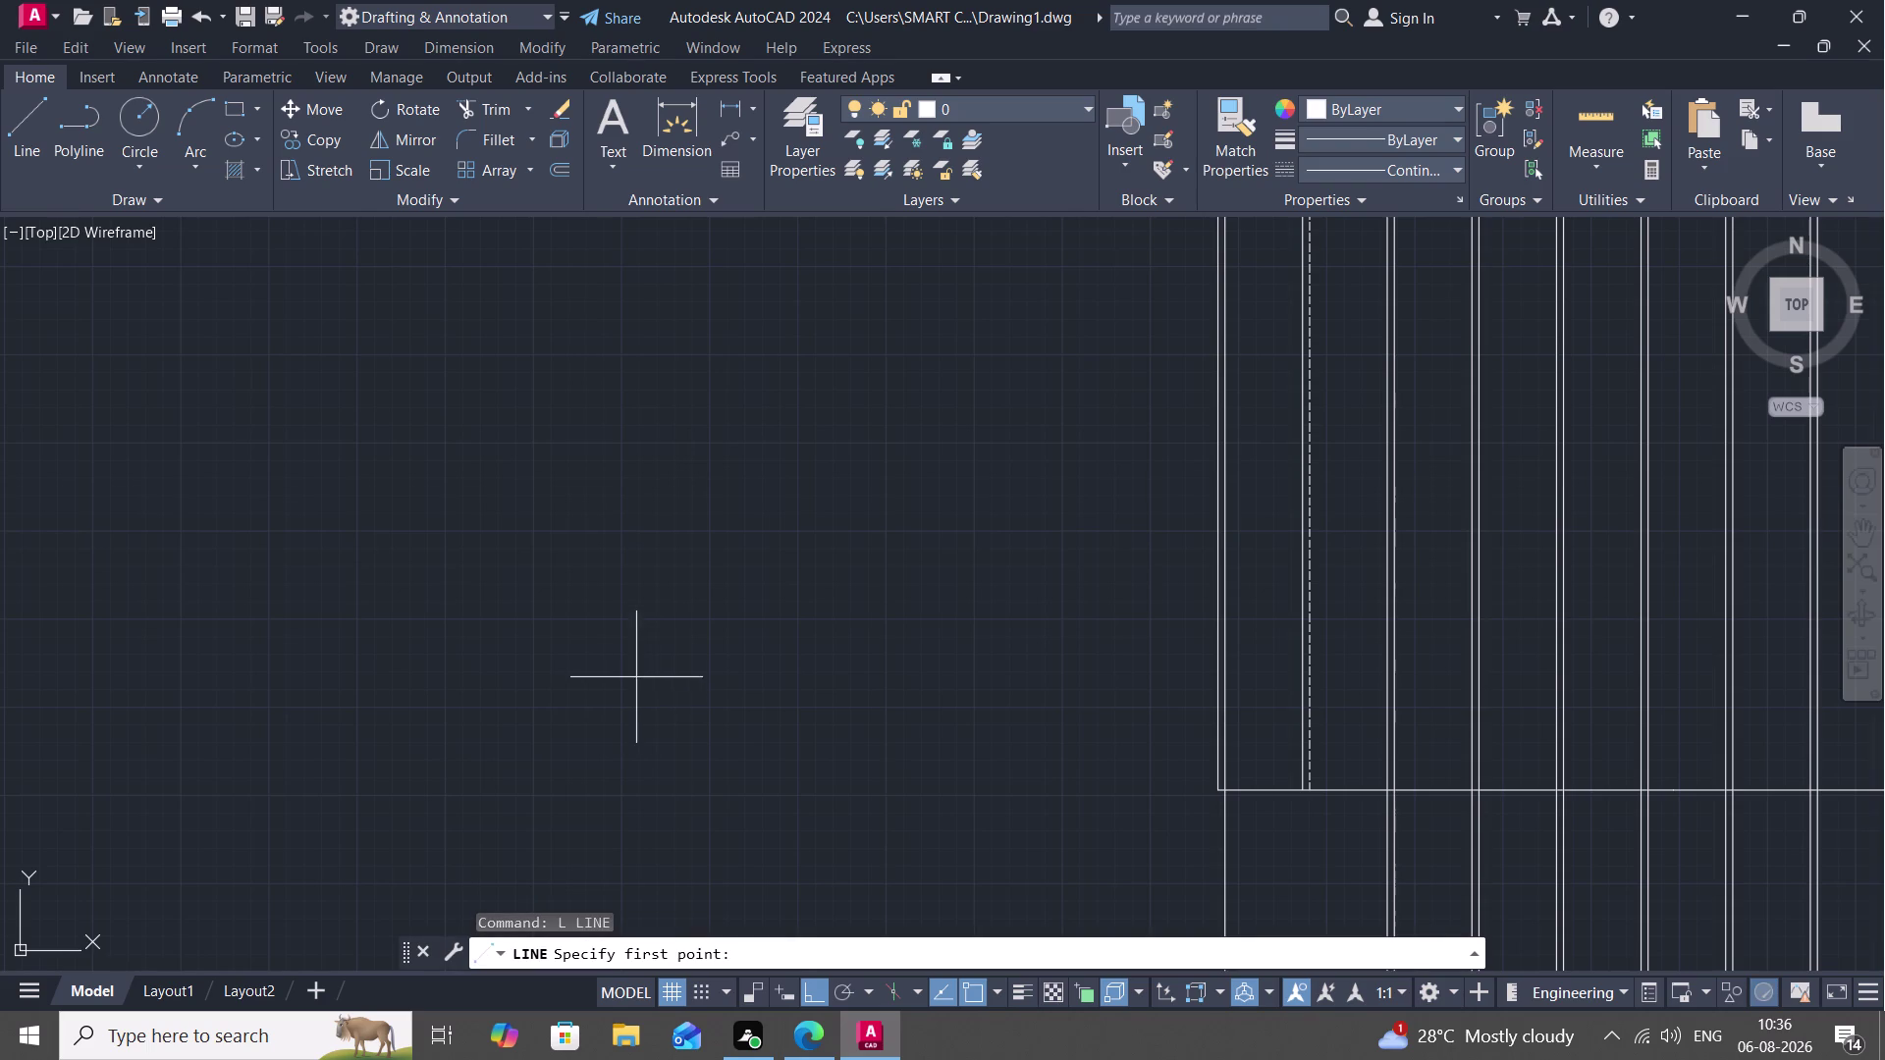
click(643, 669)
click(646, 944)
key(space)
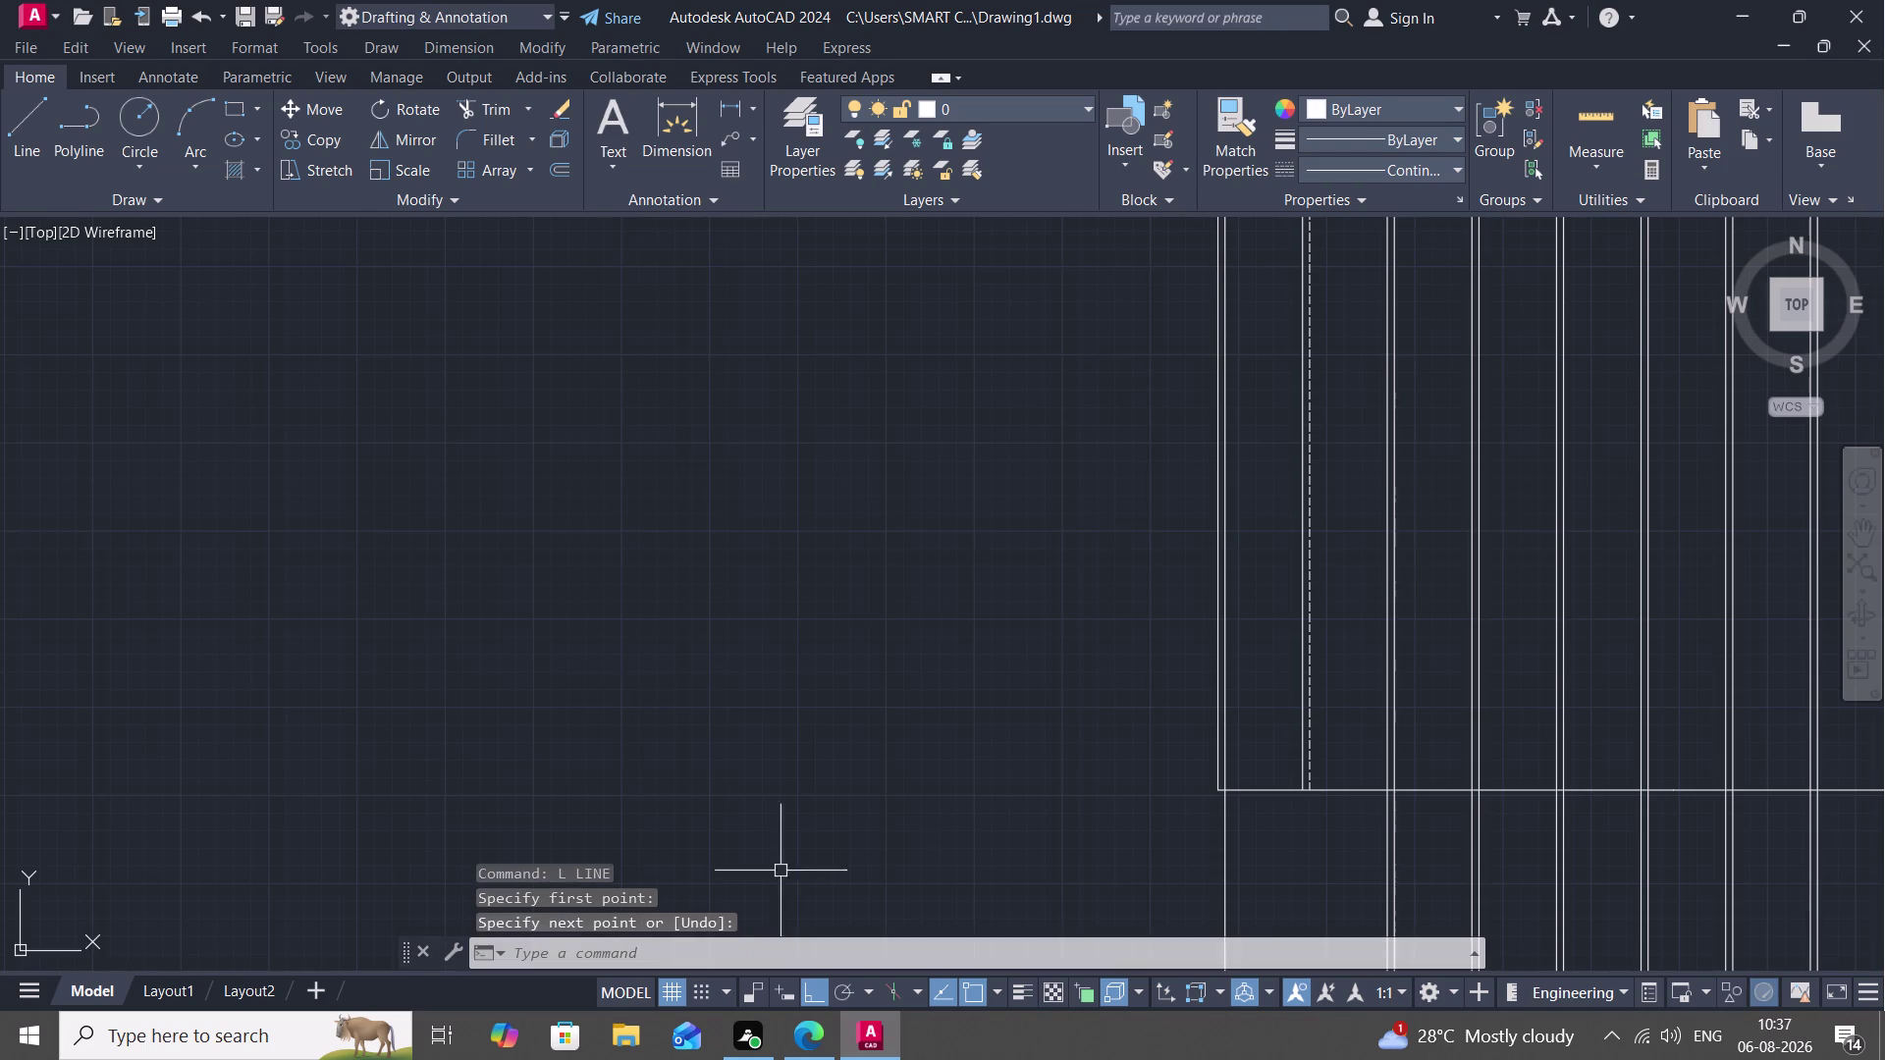
key(space)
click(598, 632)
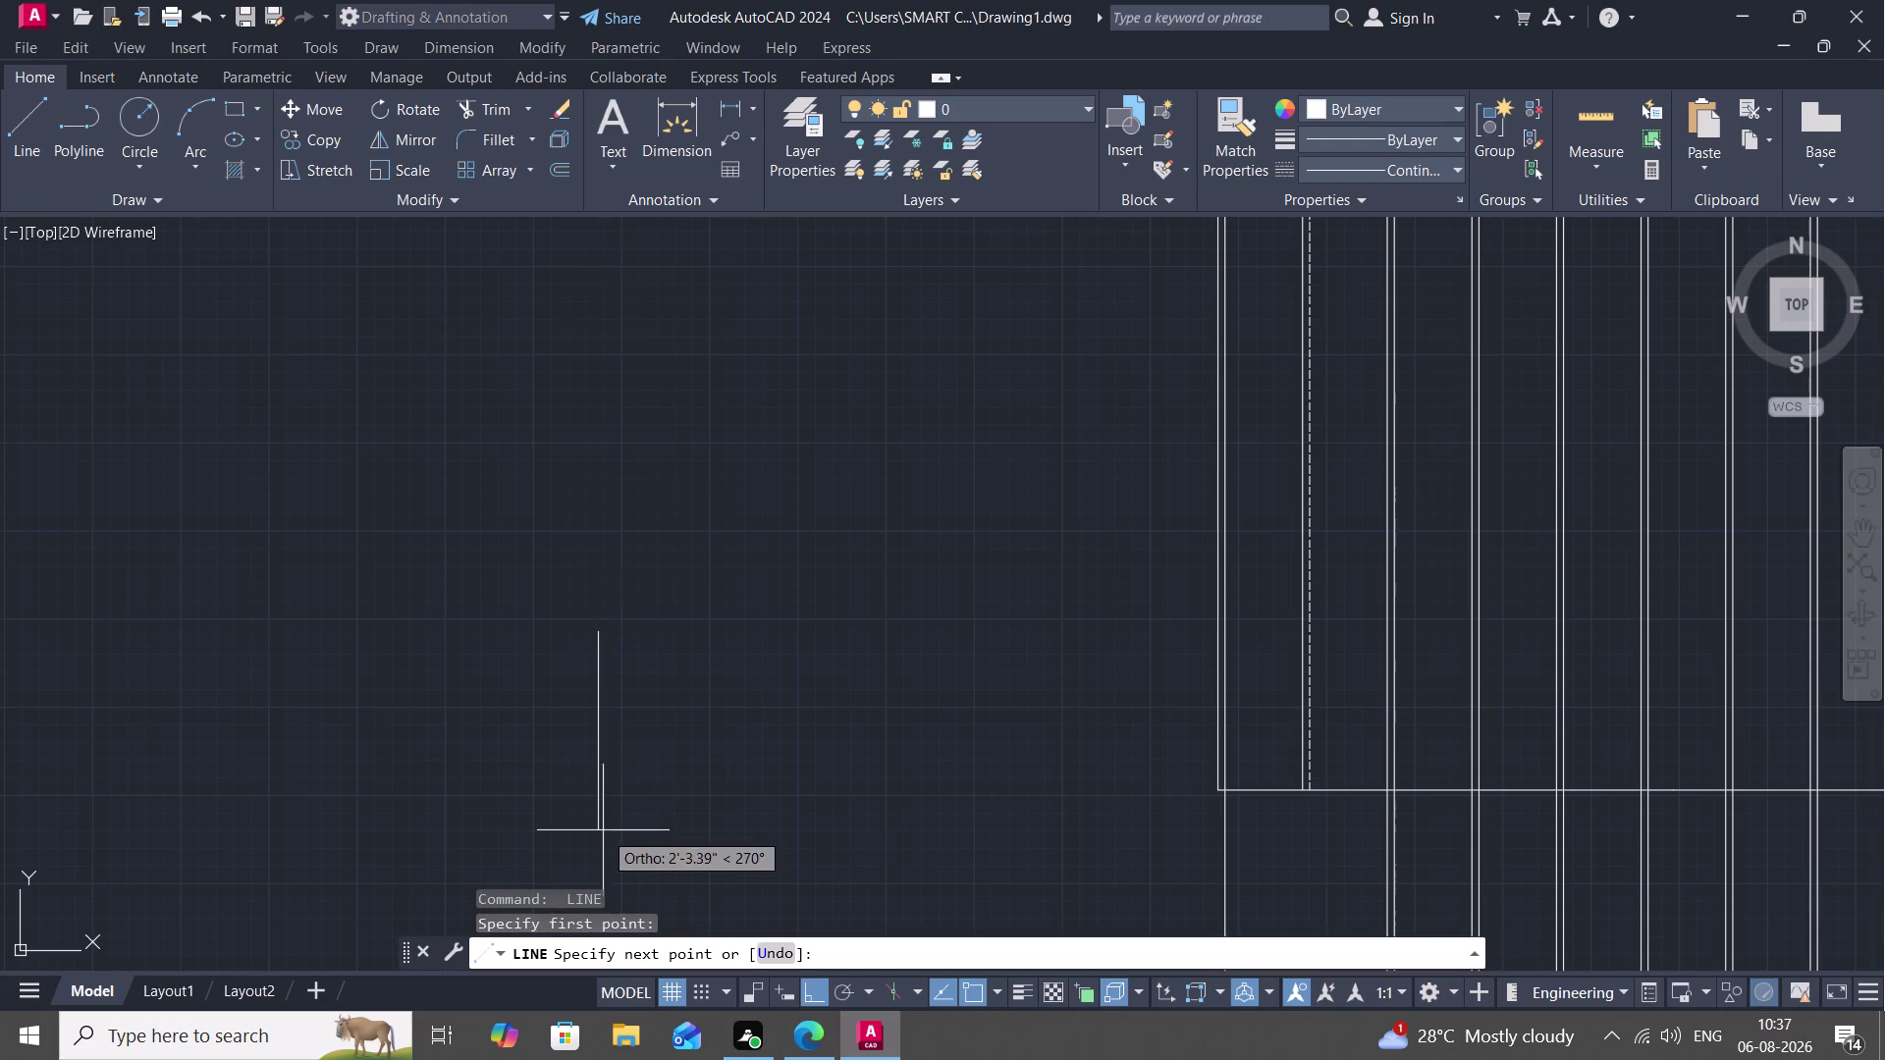
click(593, 862)
key(Escape)
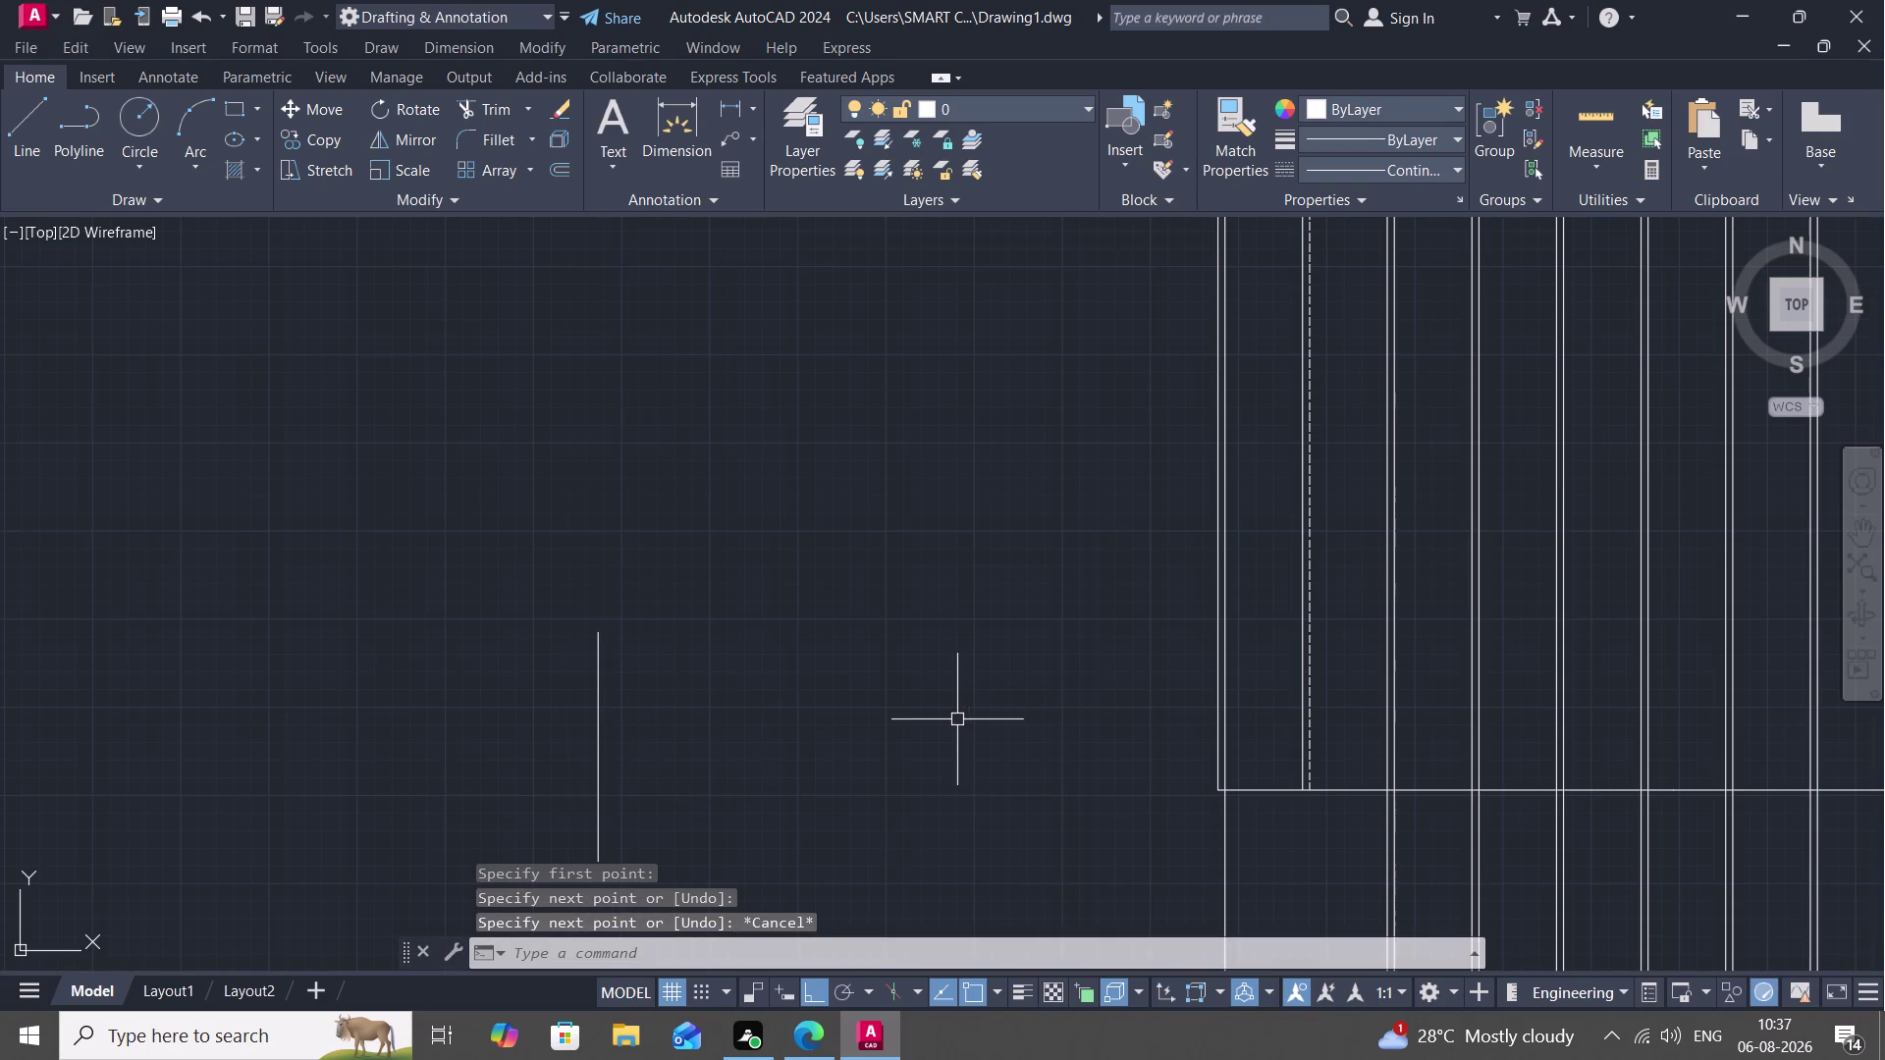
Extend the bottom horizontal guide line left to meet the vertical line.
key(e)
key(x)
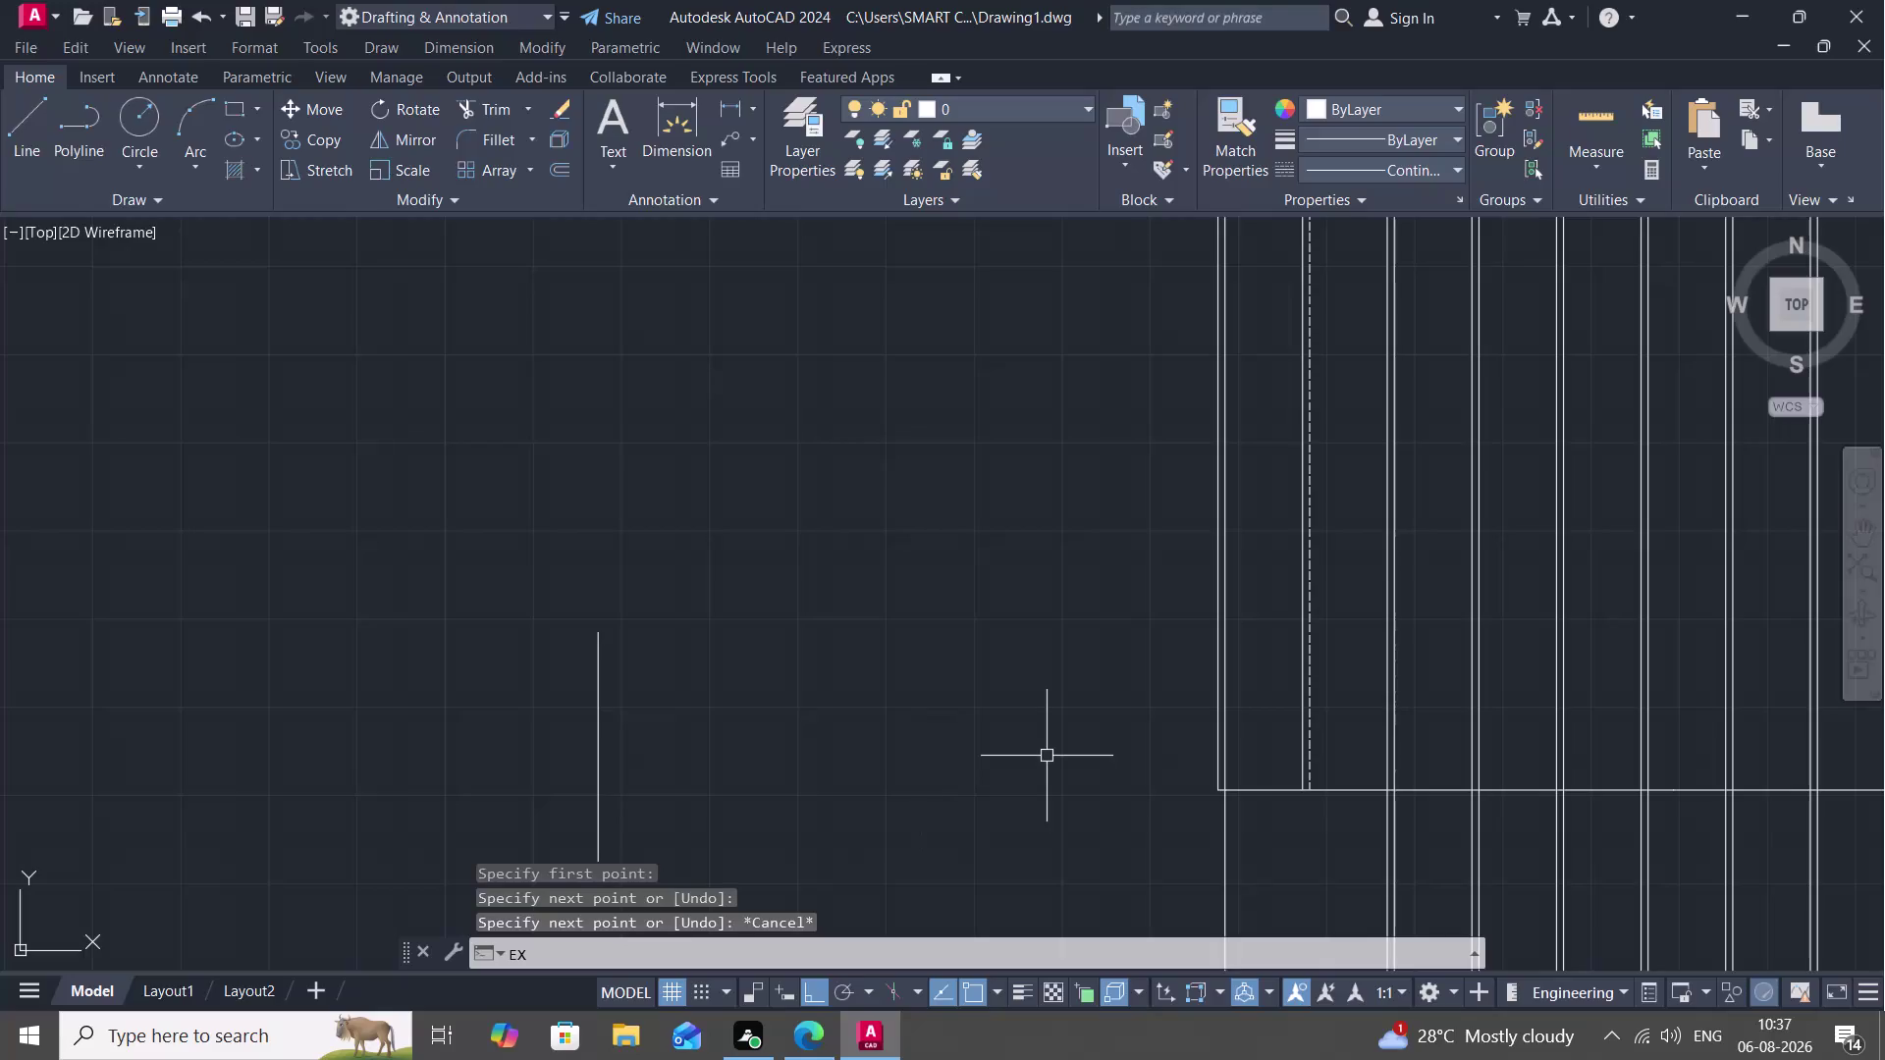
key(space)
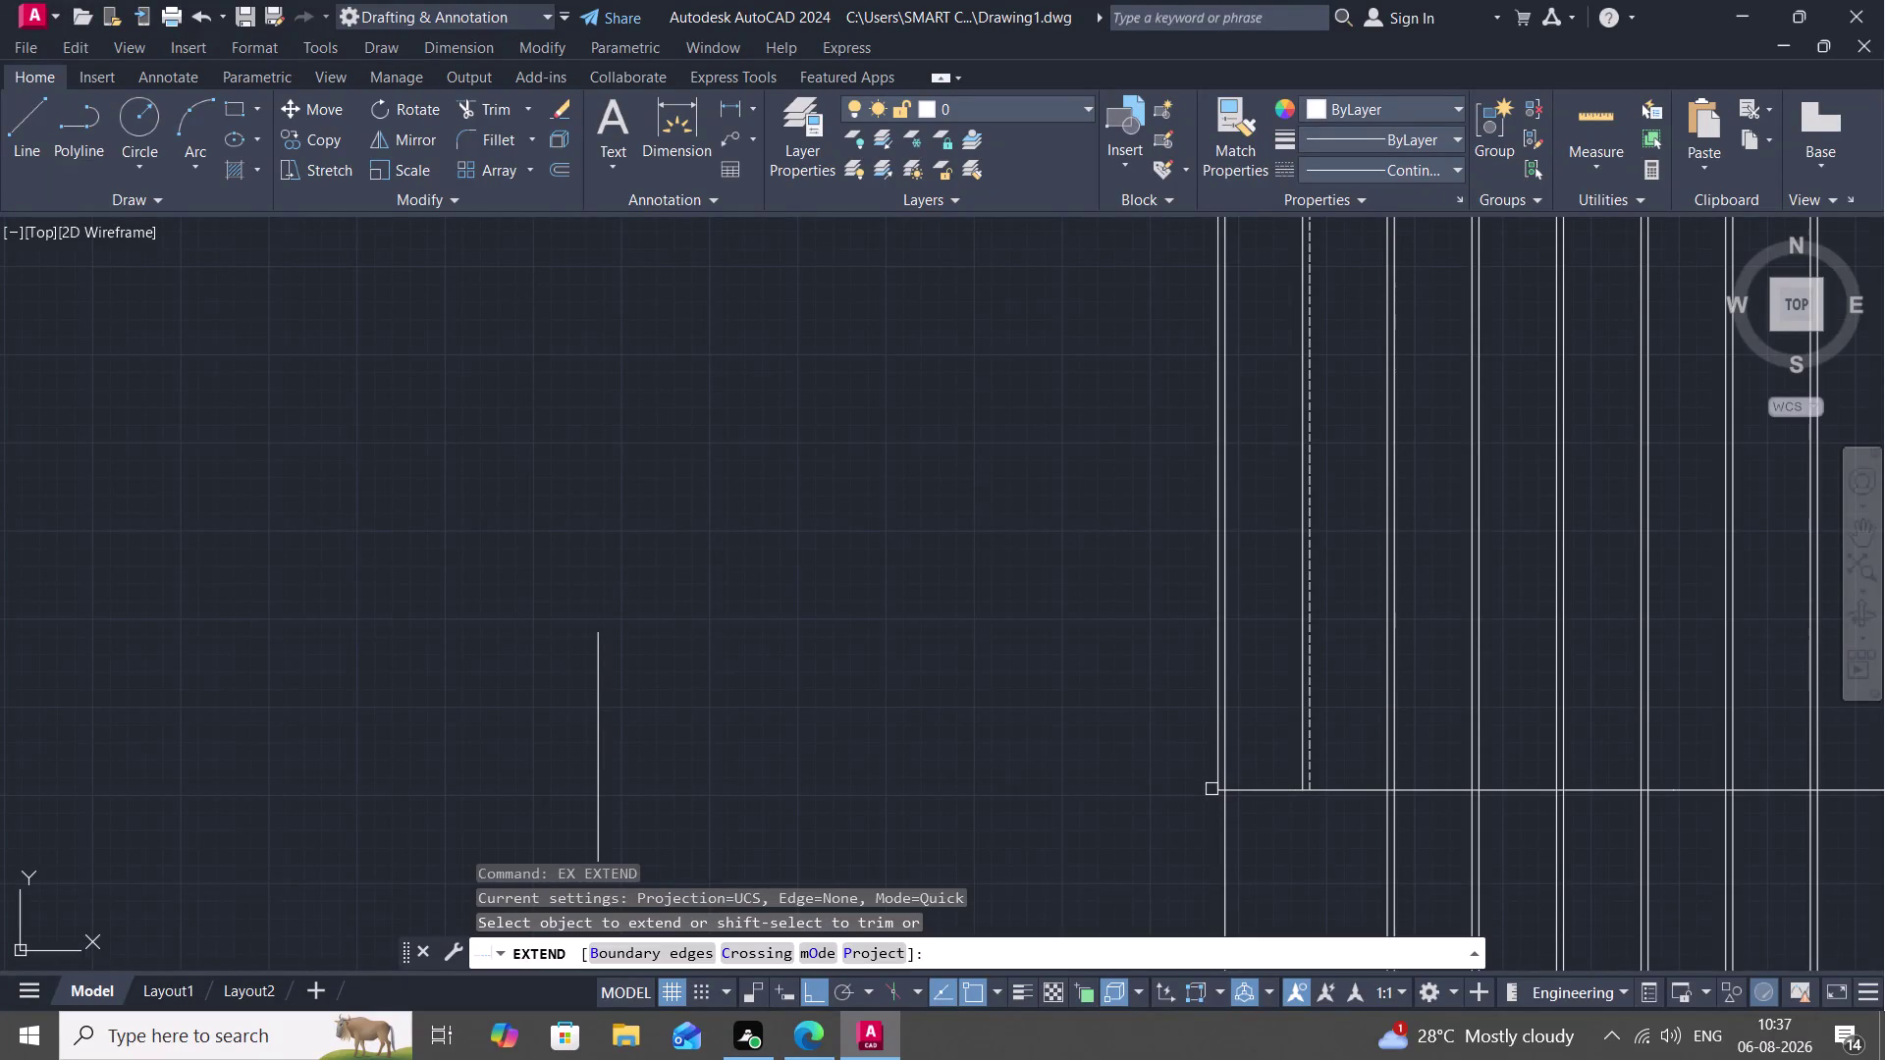
click(1227, 791)
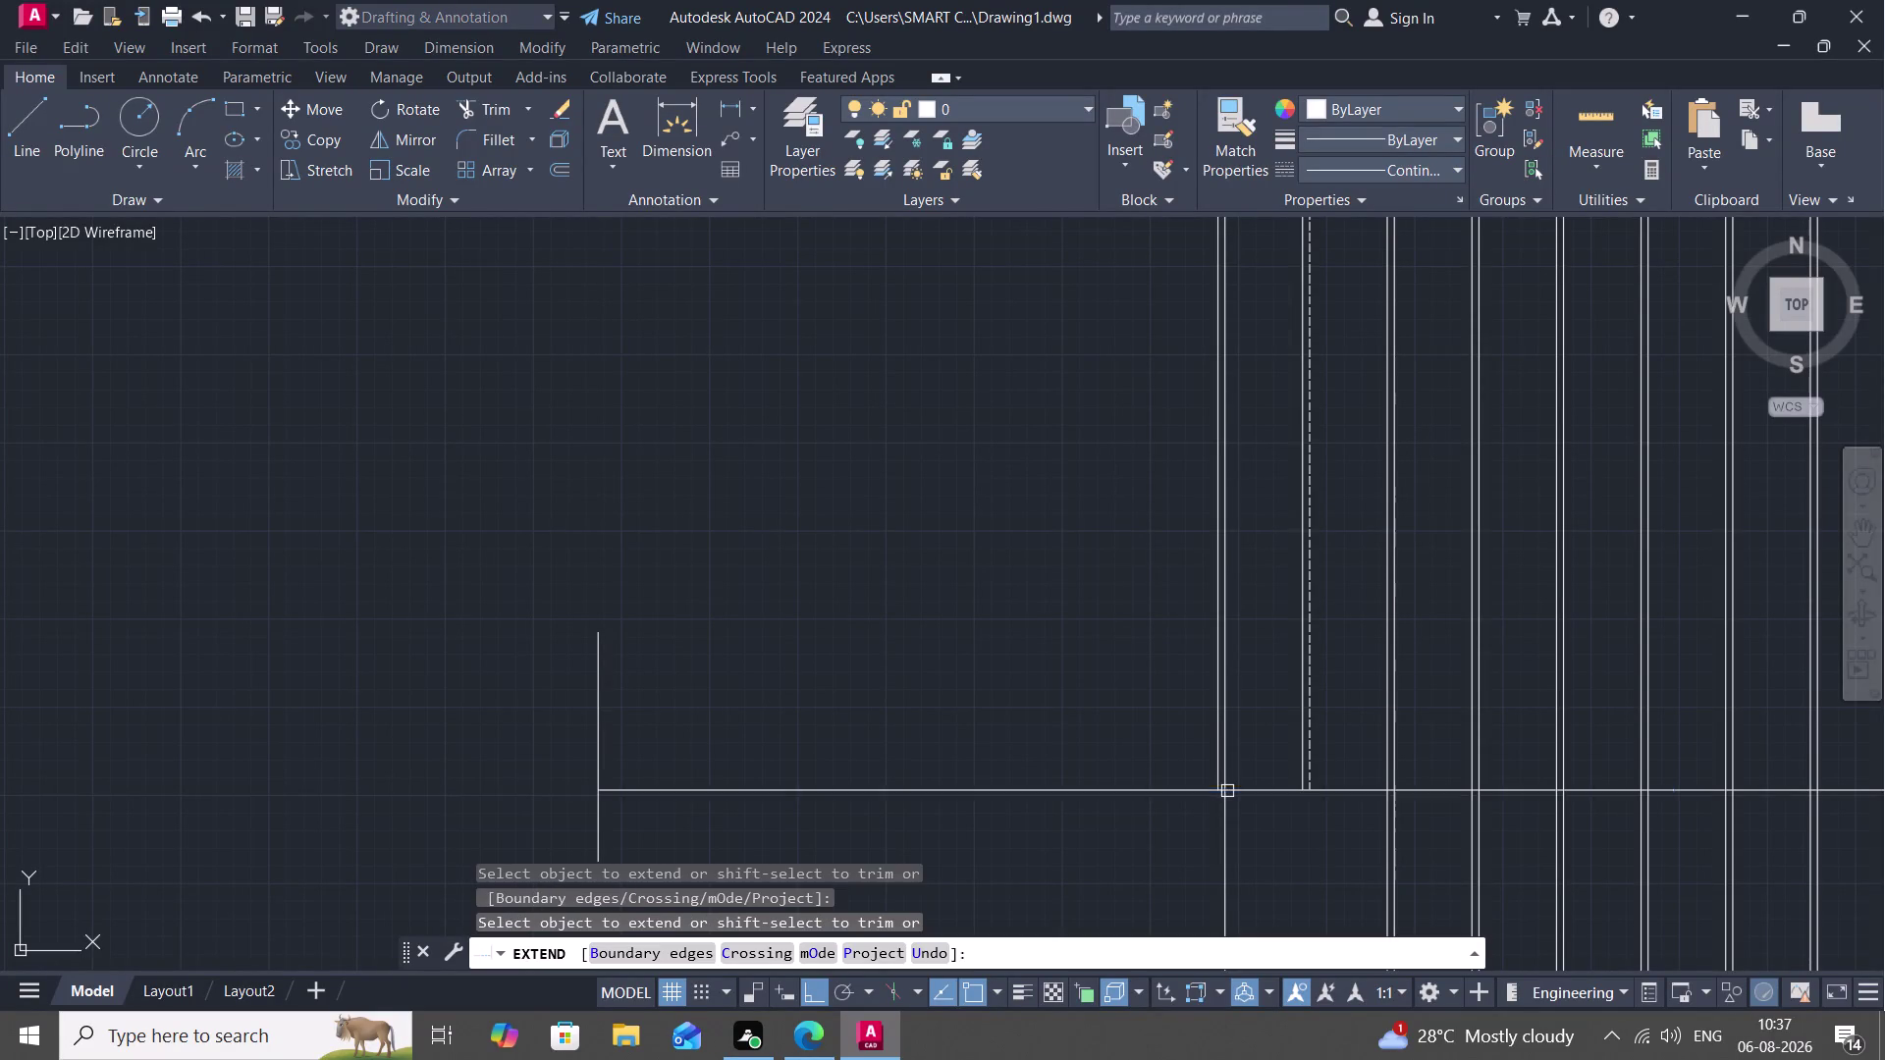
key(Escape)
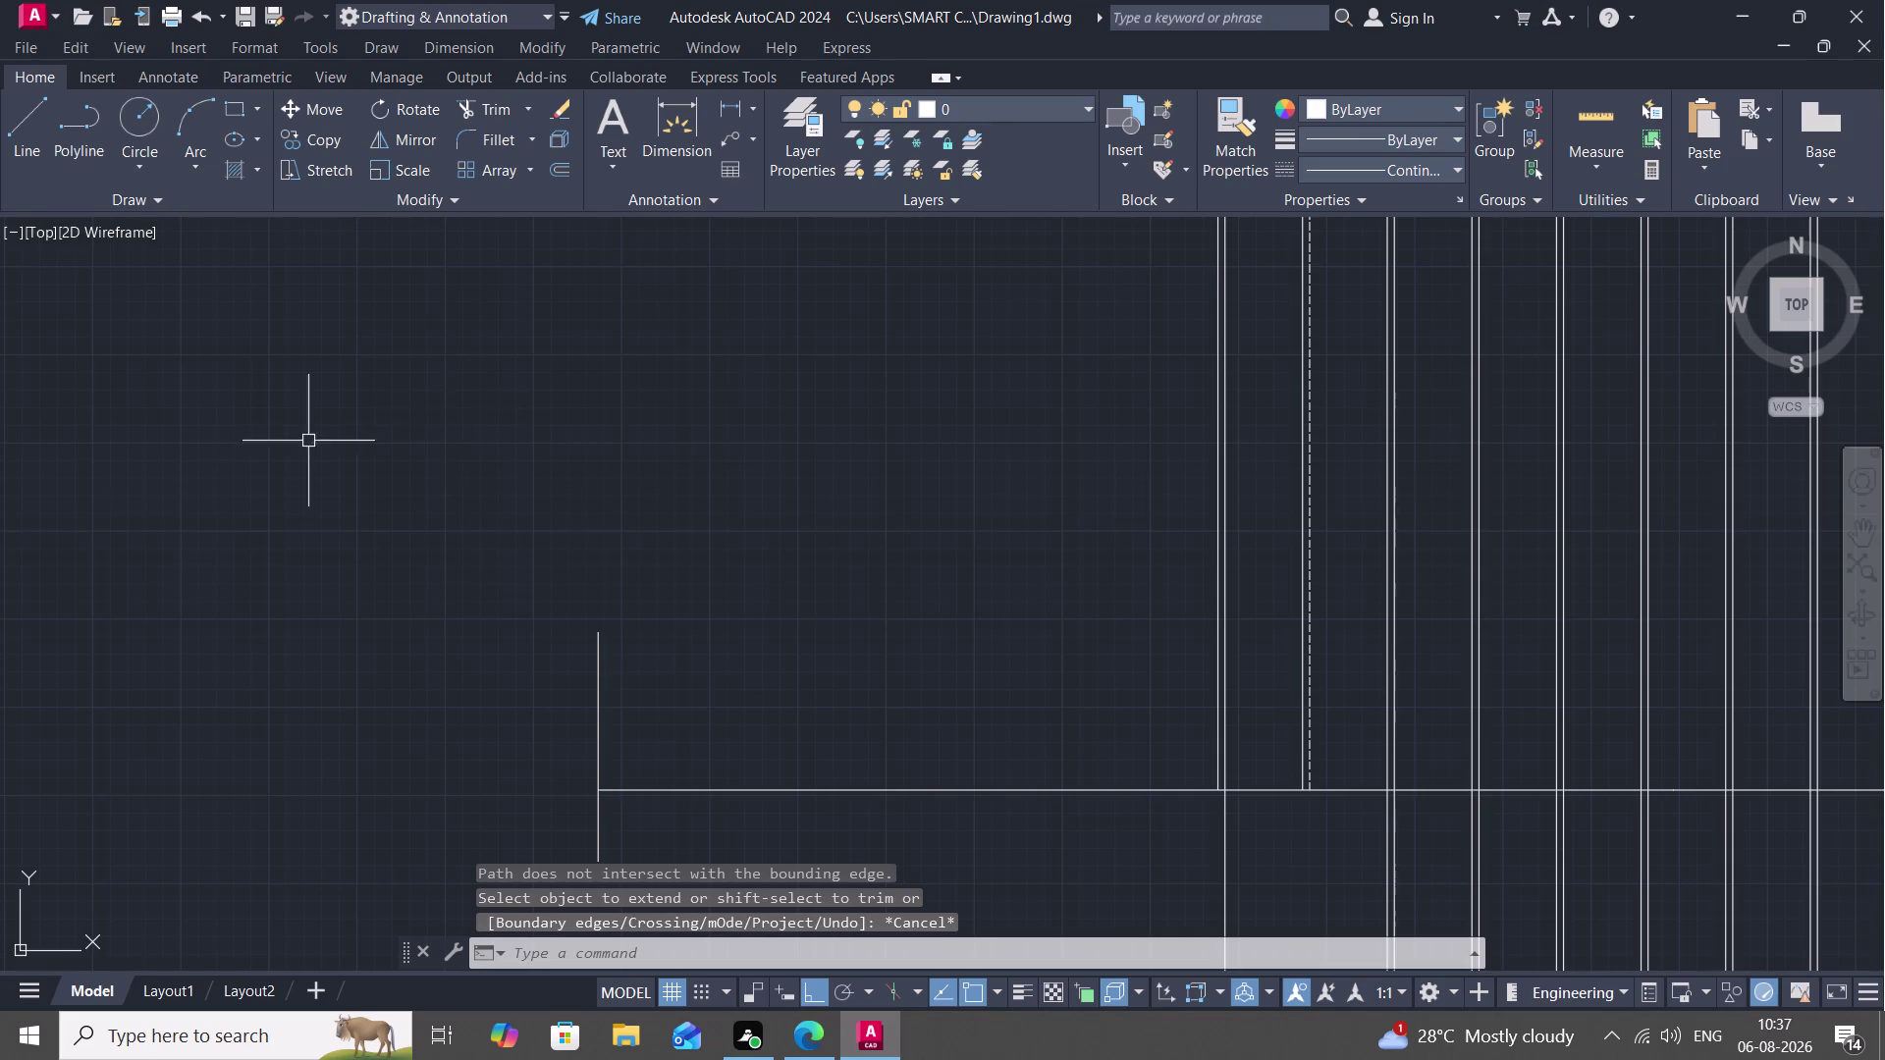
click(0, 127)
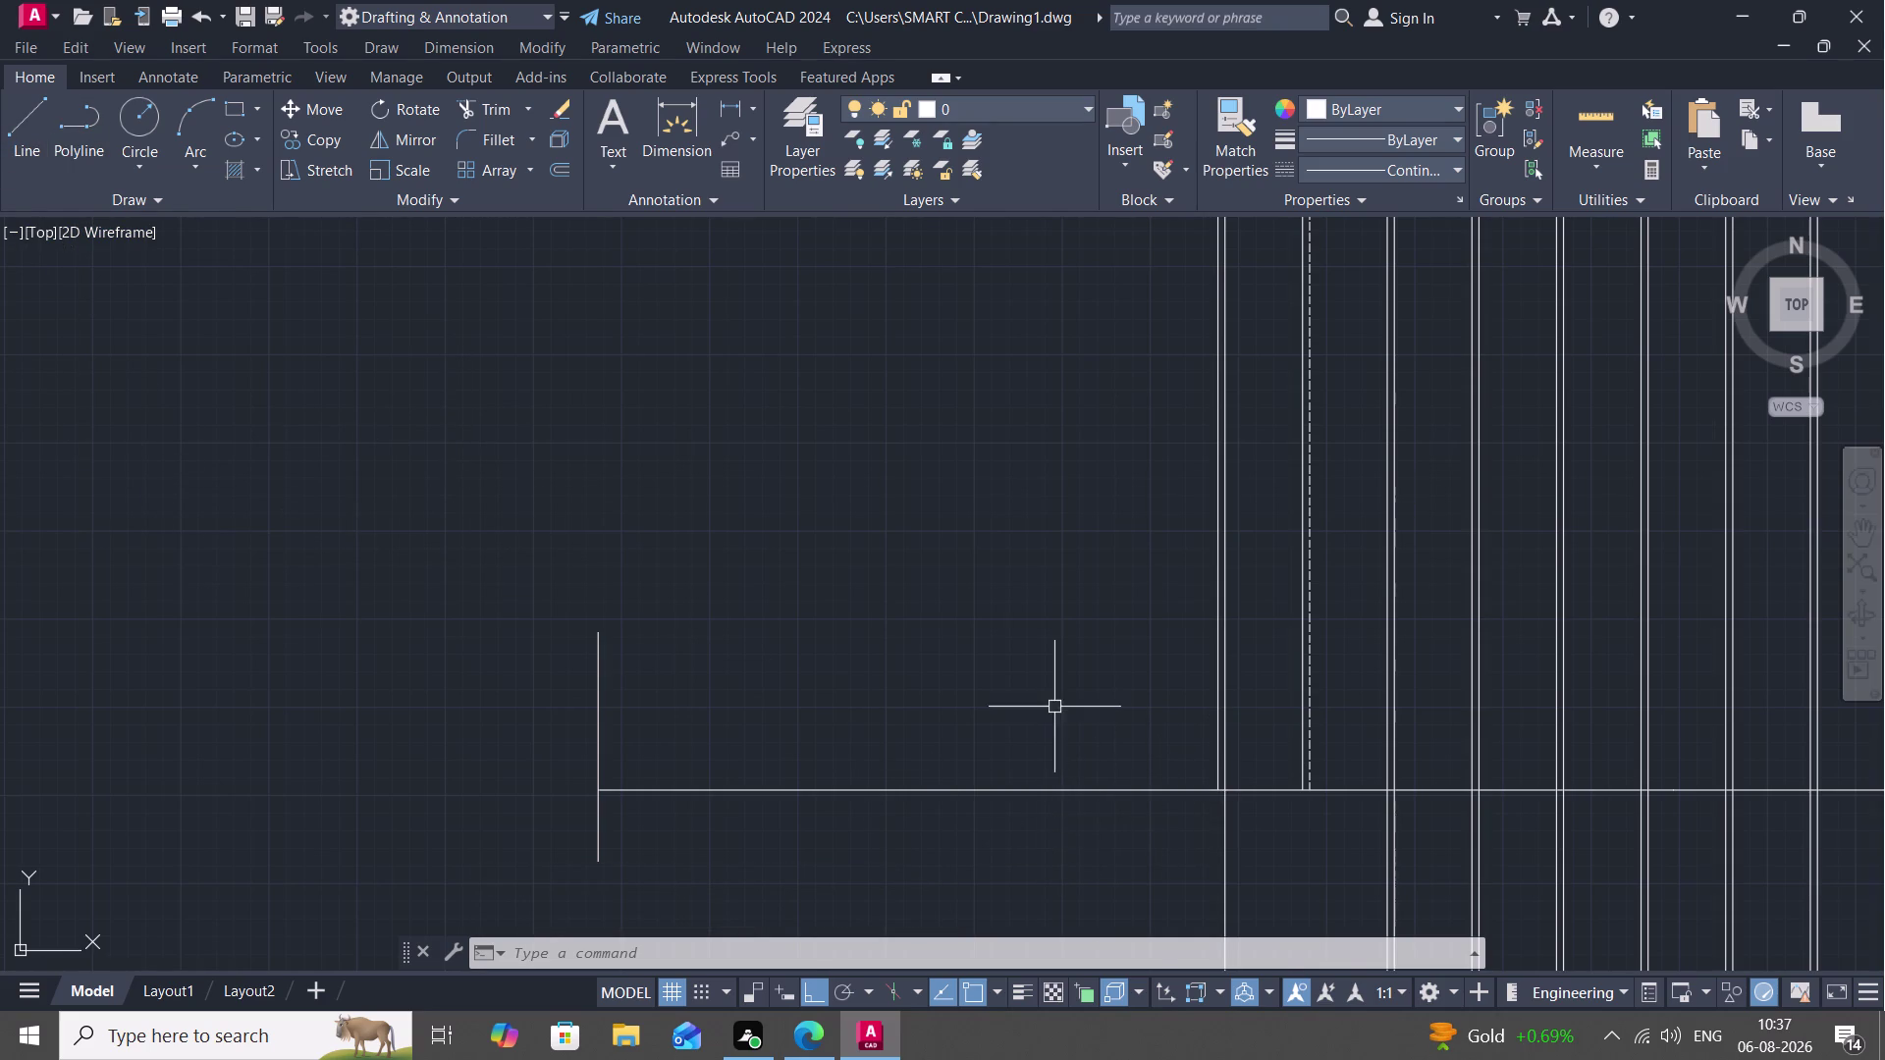
Start the line tool and zoom and pan to the stair section's bottom slab.
scroll(down, 3)
scroll(down, 3)
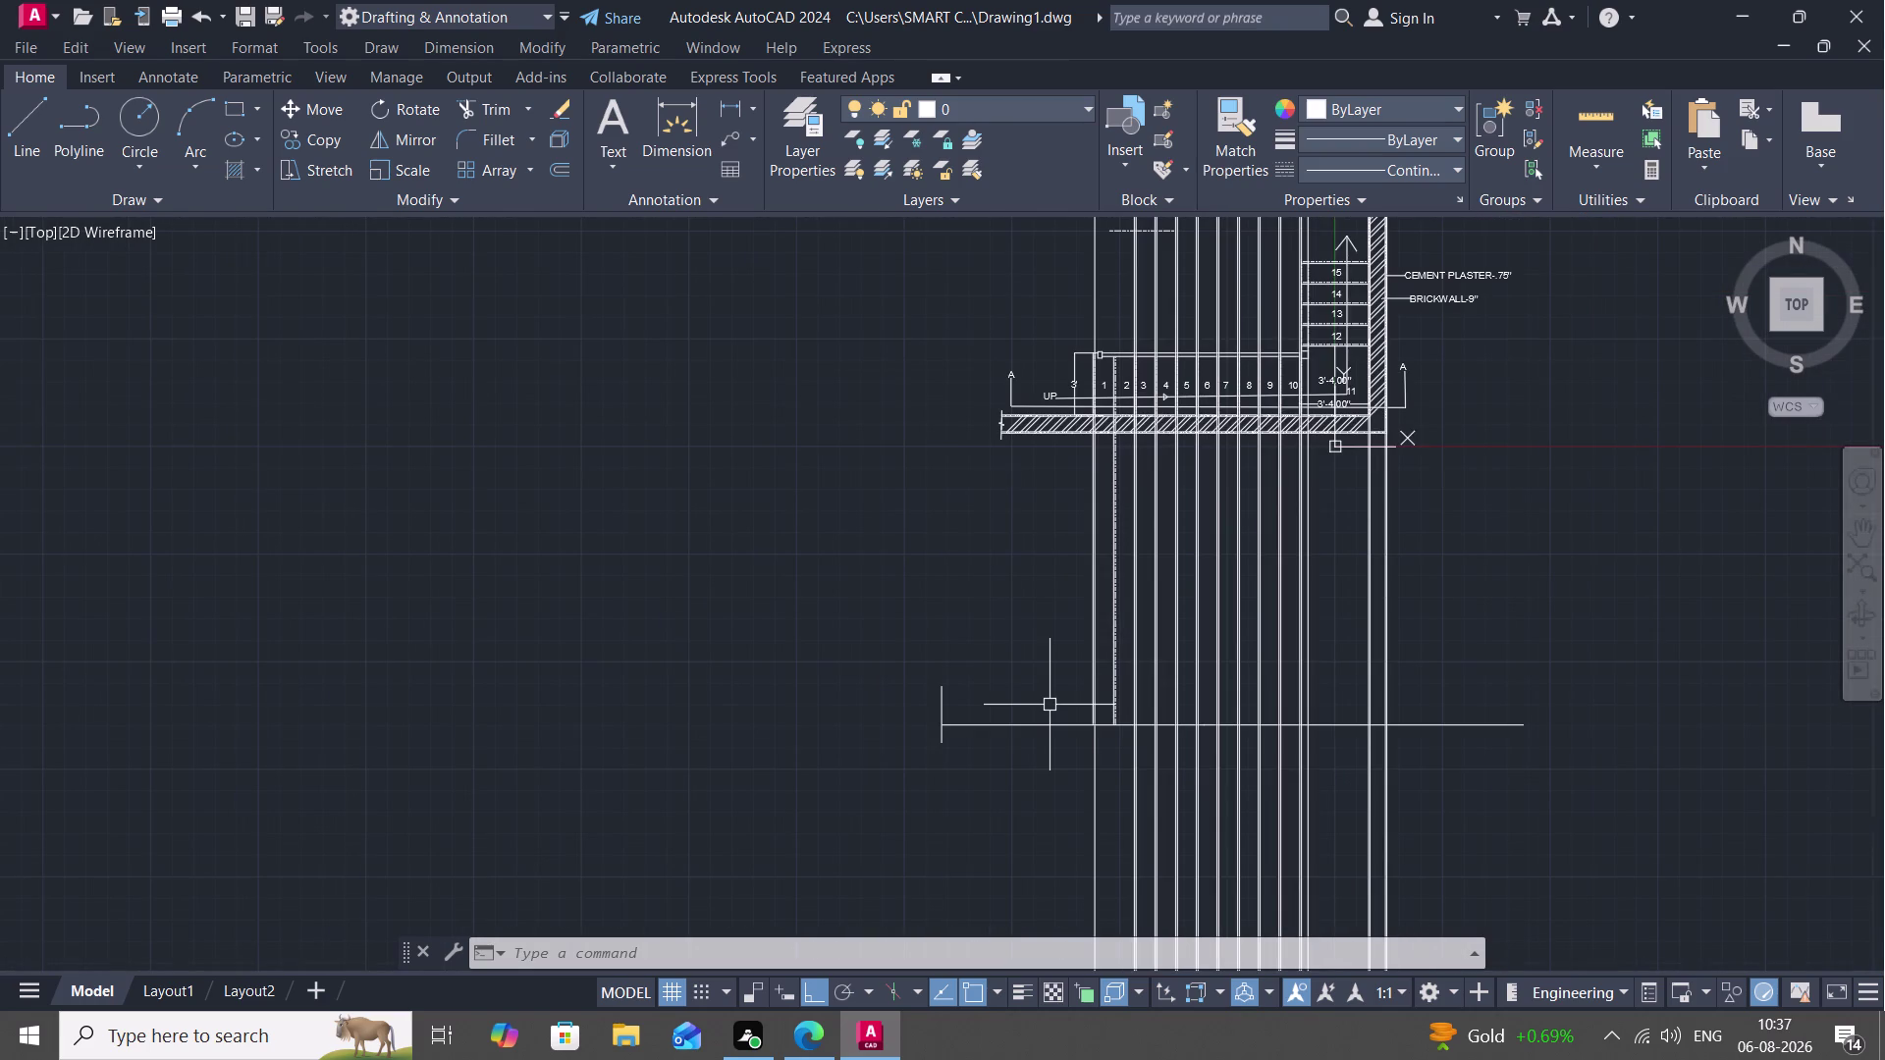
click(19, 132)
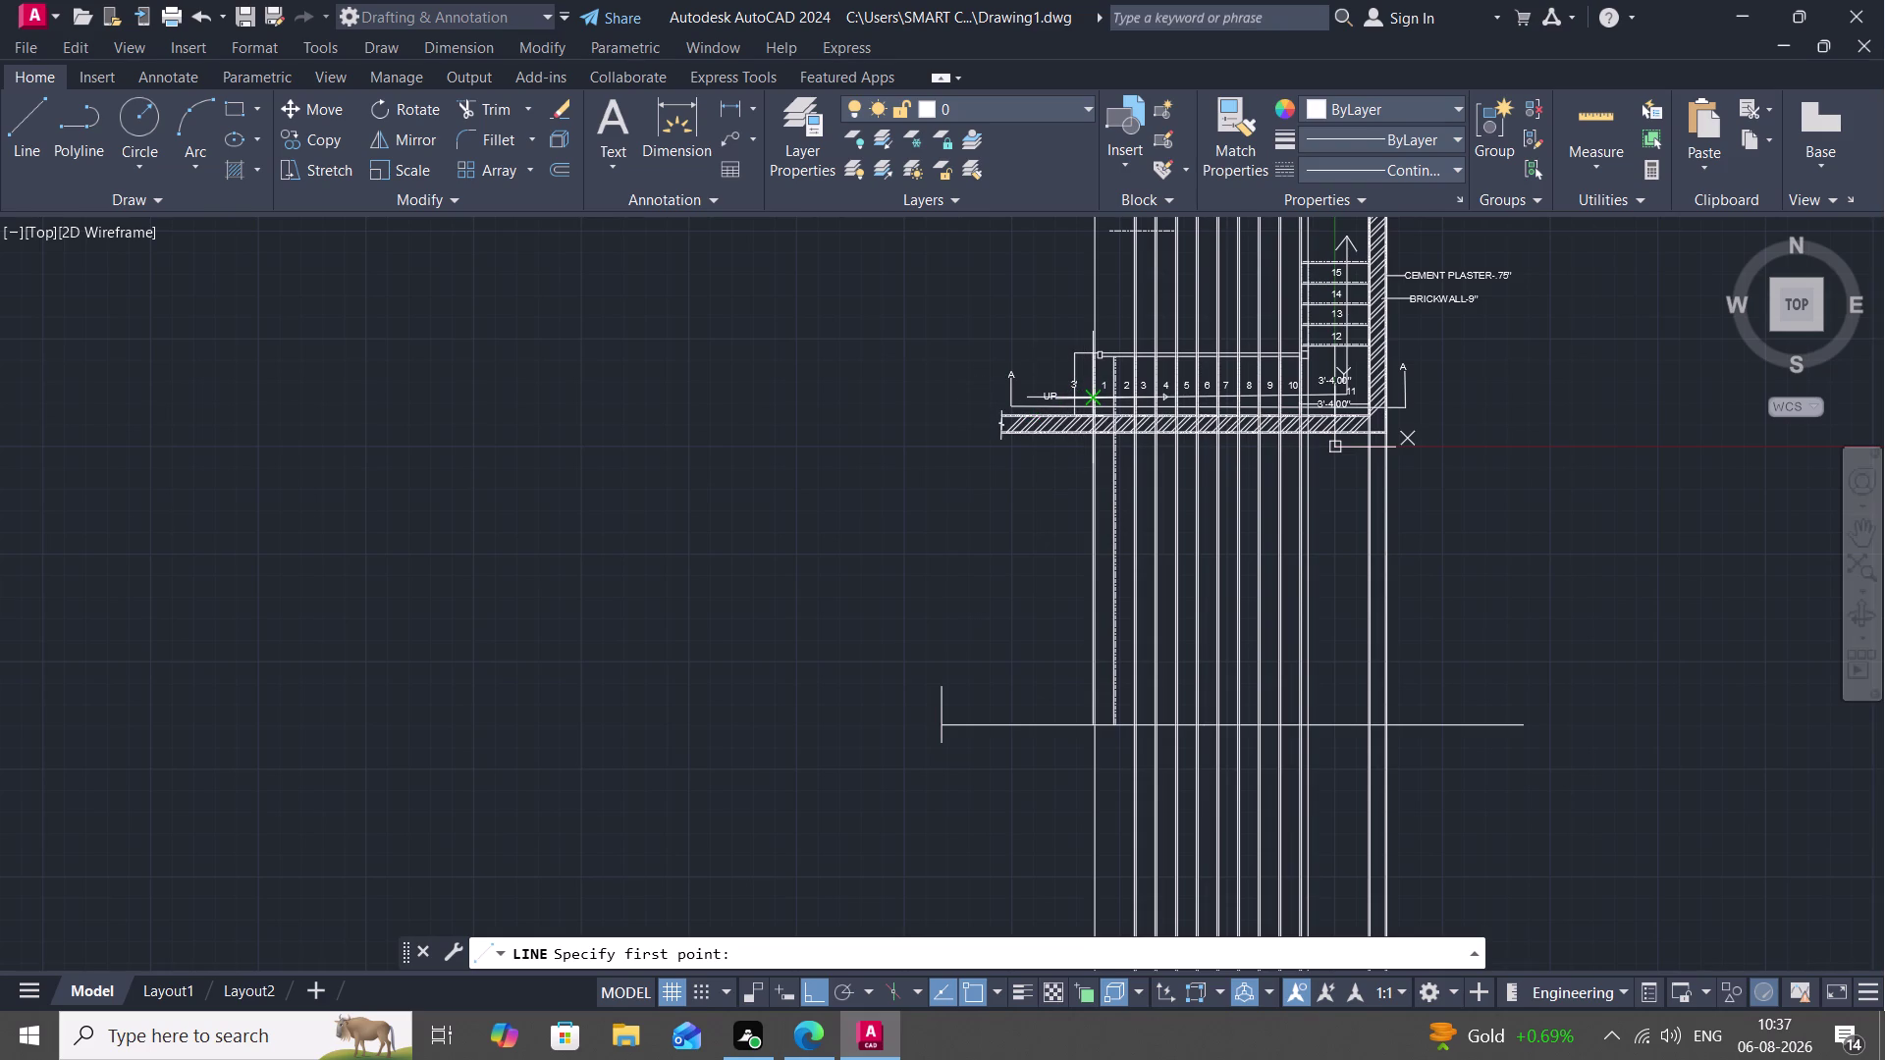
scroll(up, 3)
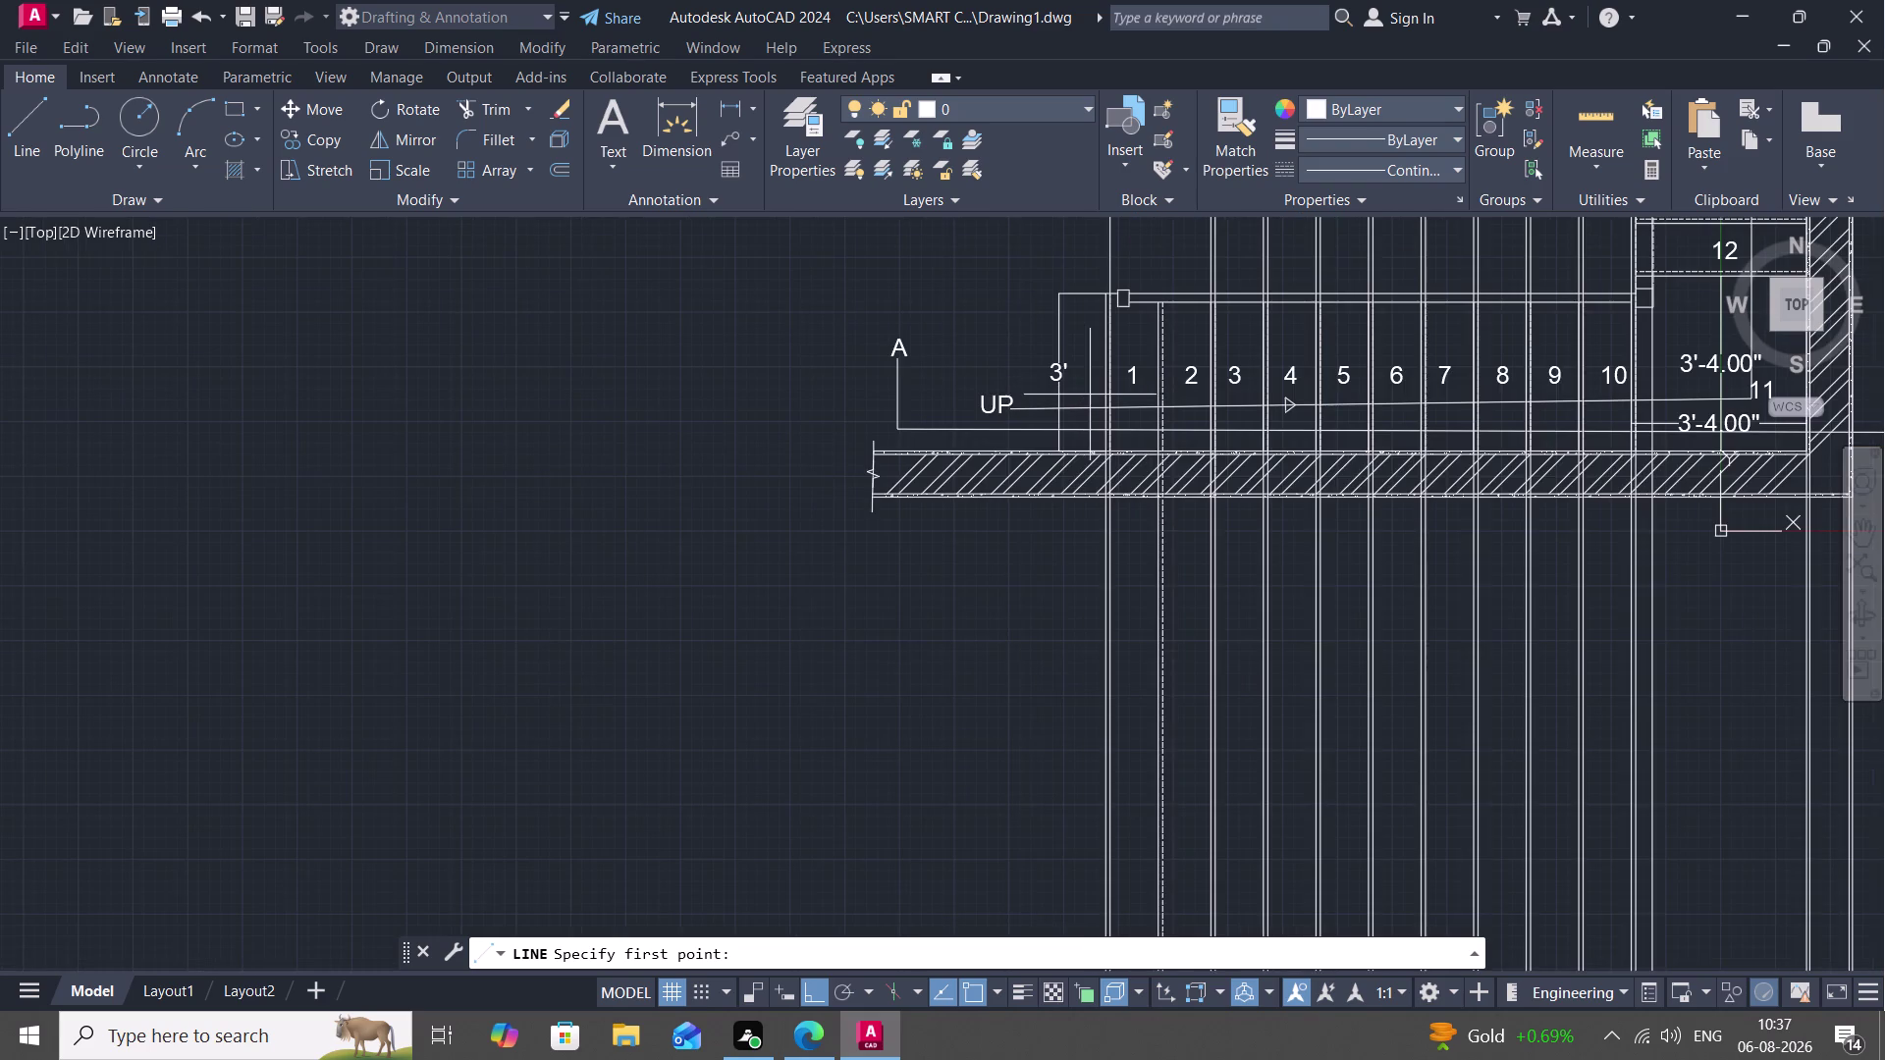
scroll(up, 3)
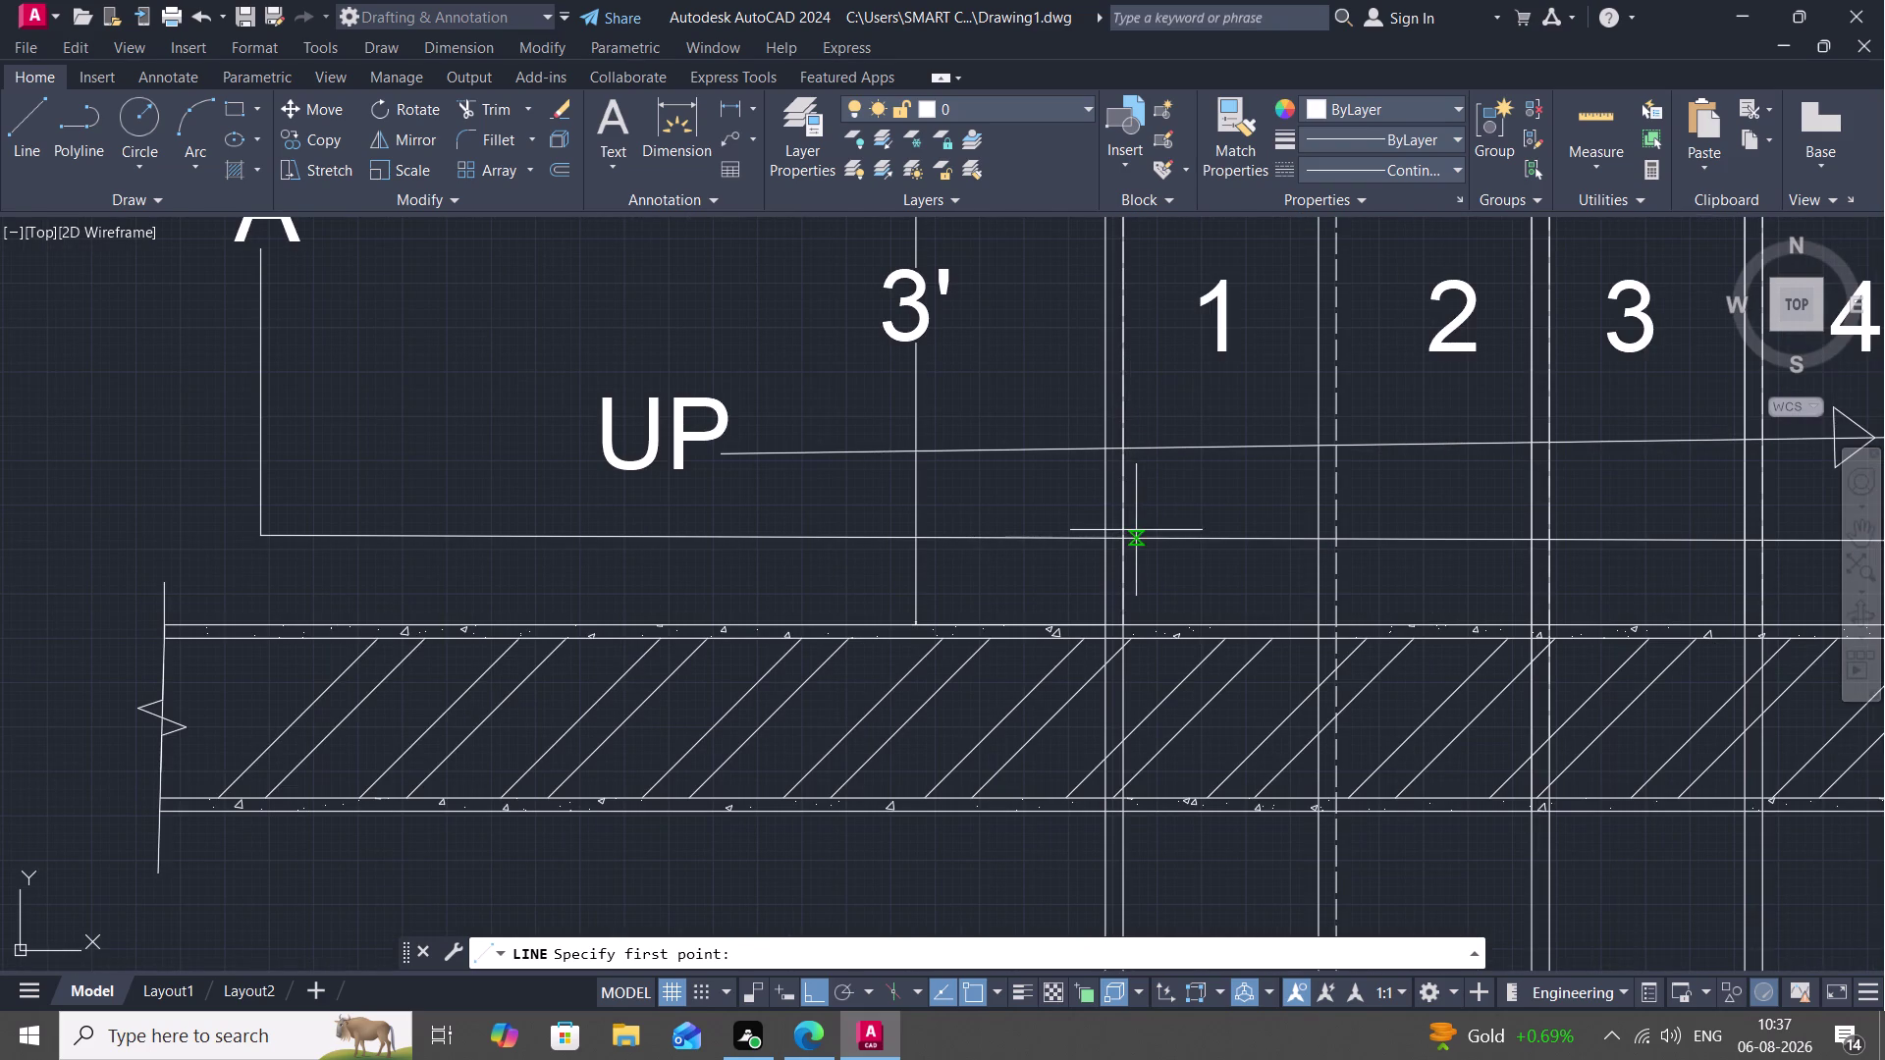
scroll(down, 3)
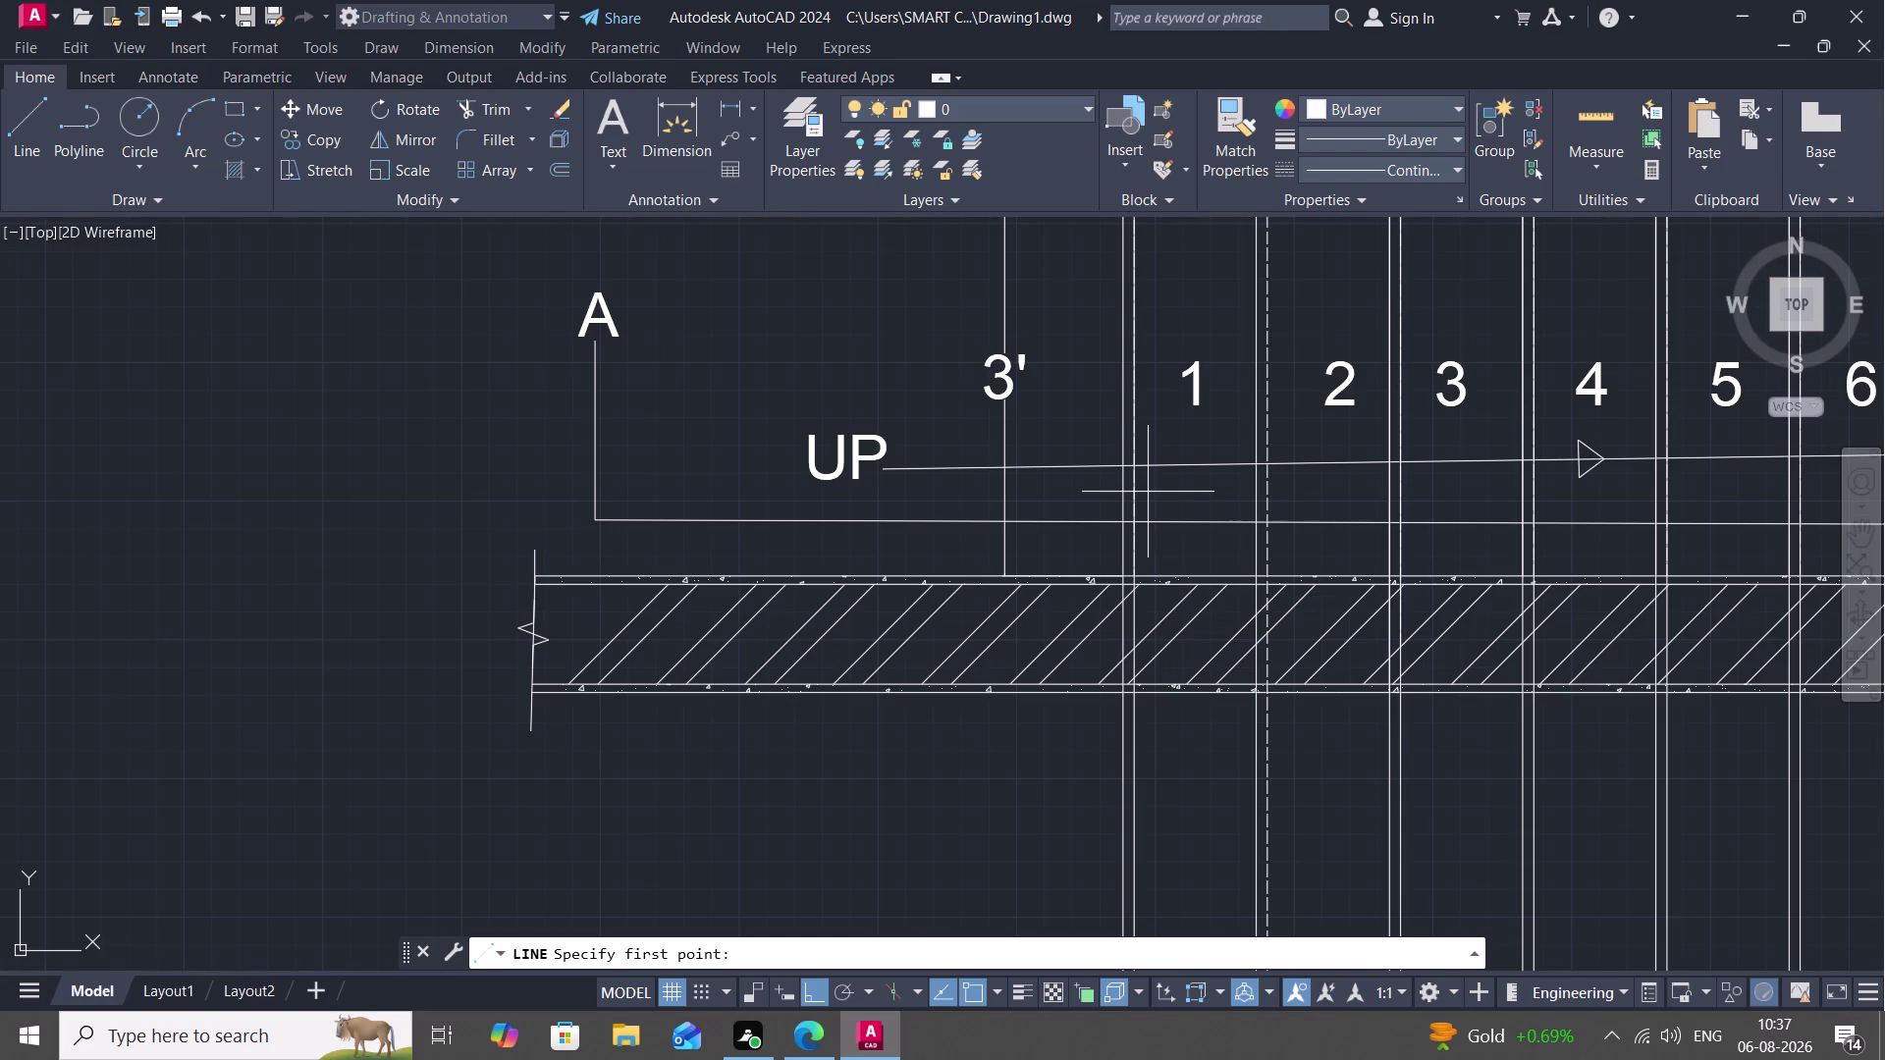
middle_drag(1147, 492, 962, 540)
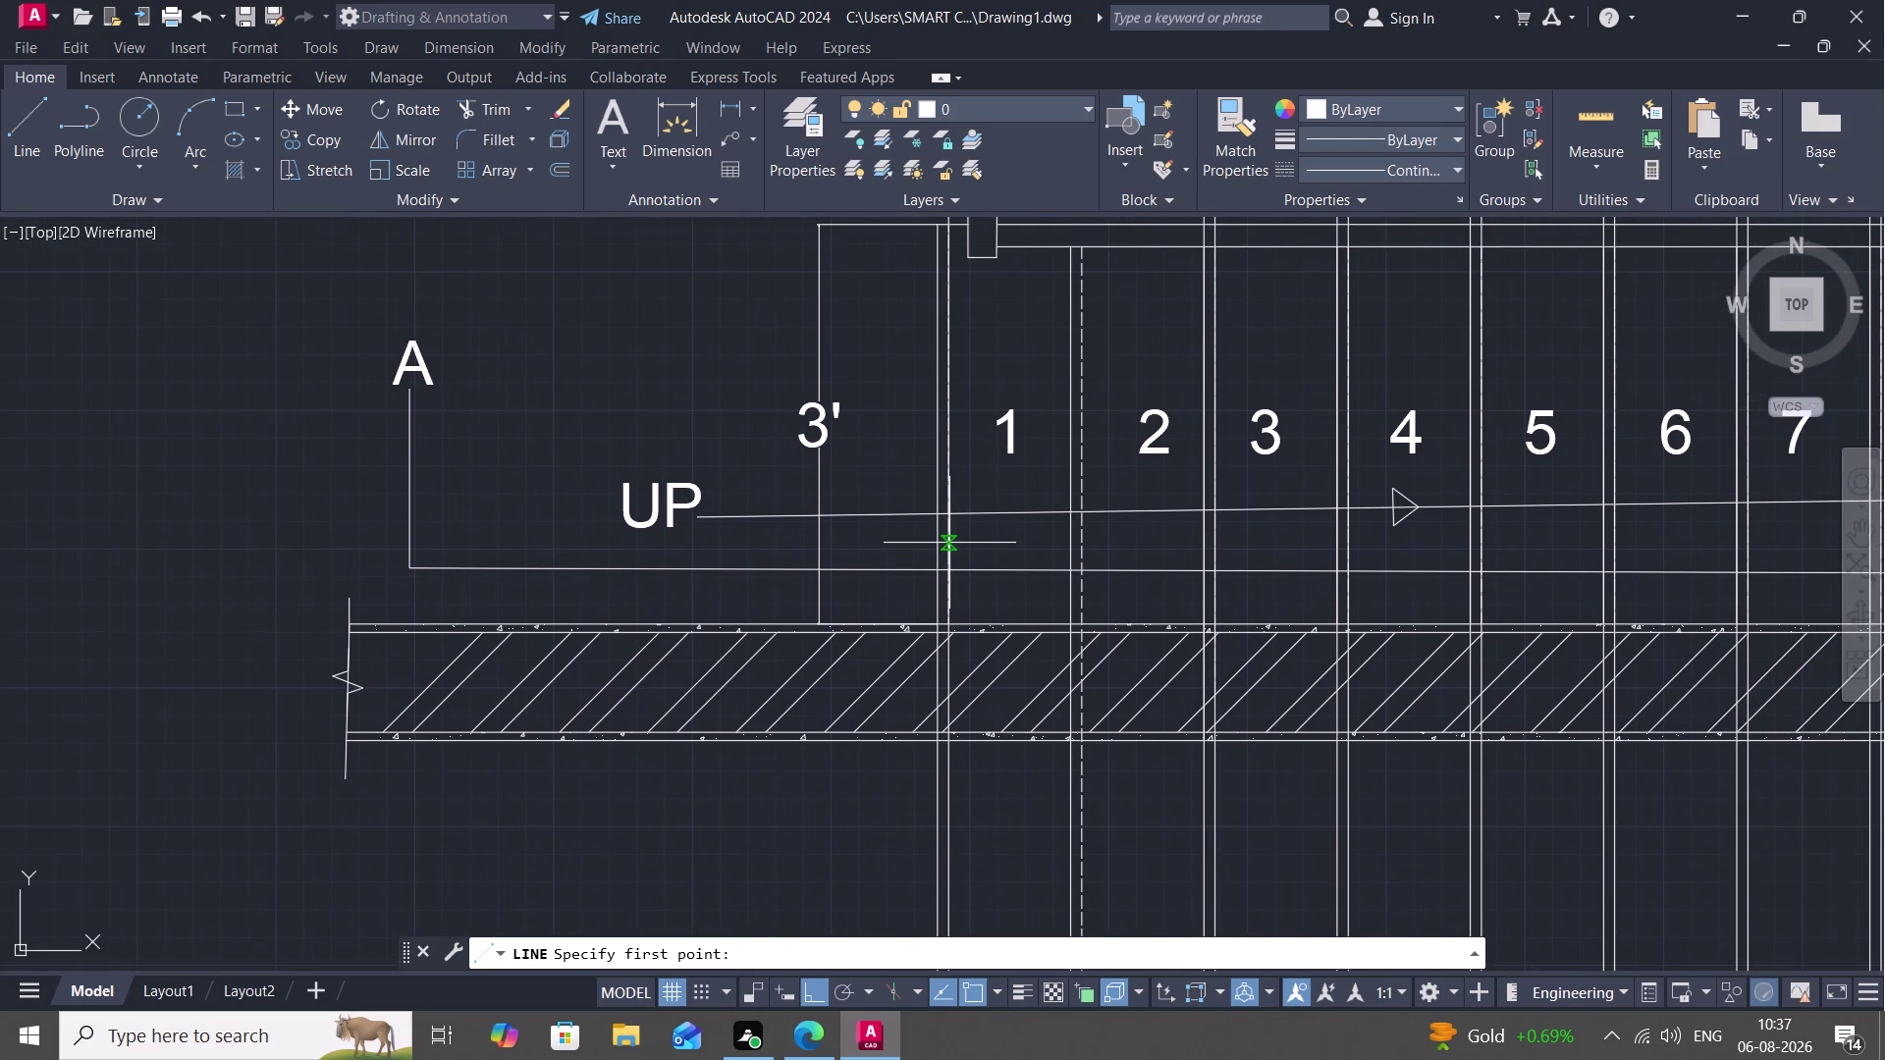
scroll(down, 3)
scroll(down, 3)
scroll(down, 3)
middle_drag(893, 770, 872, 367)
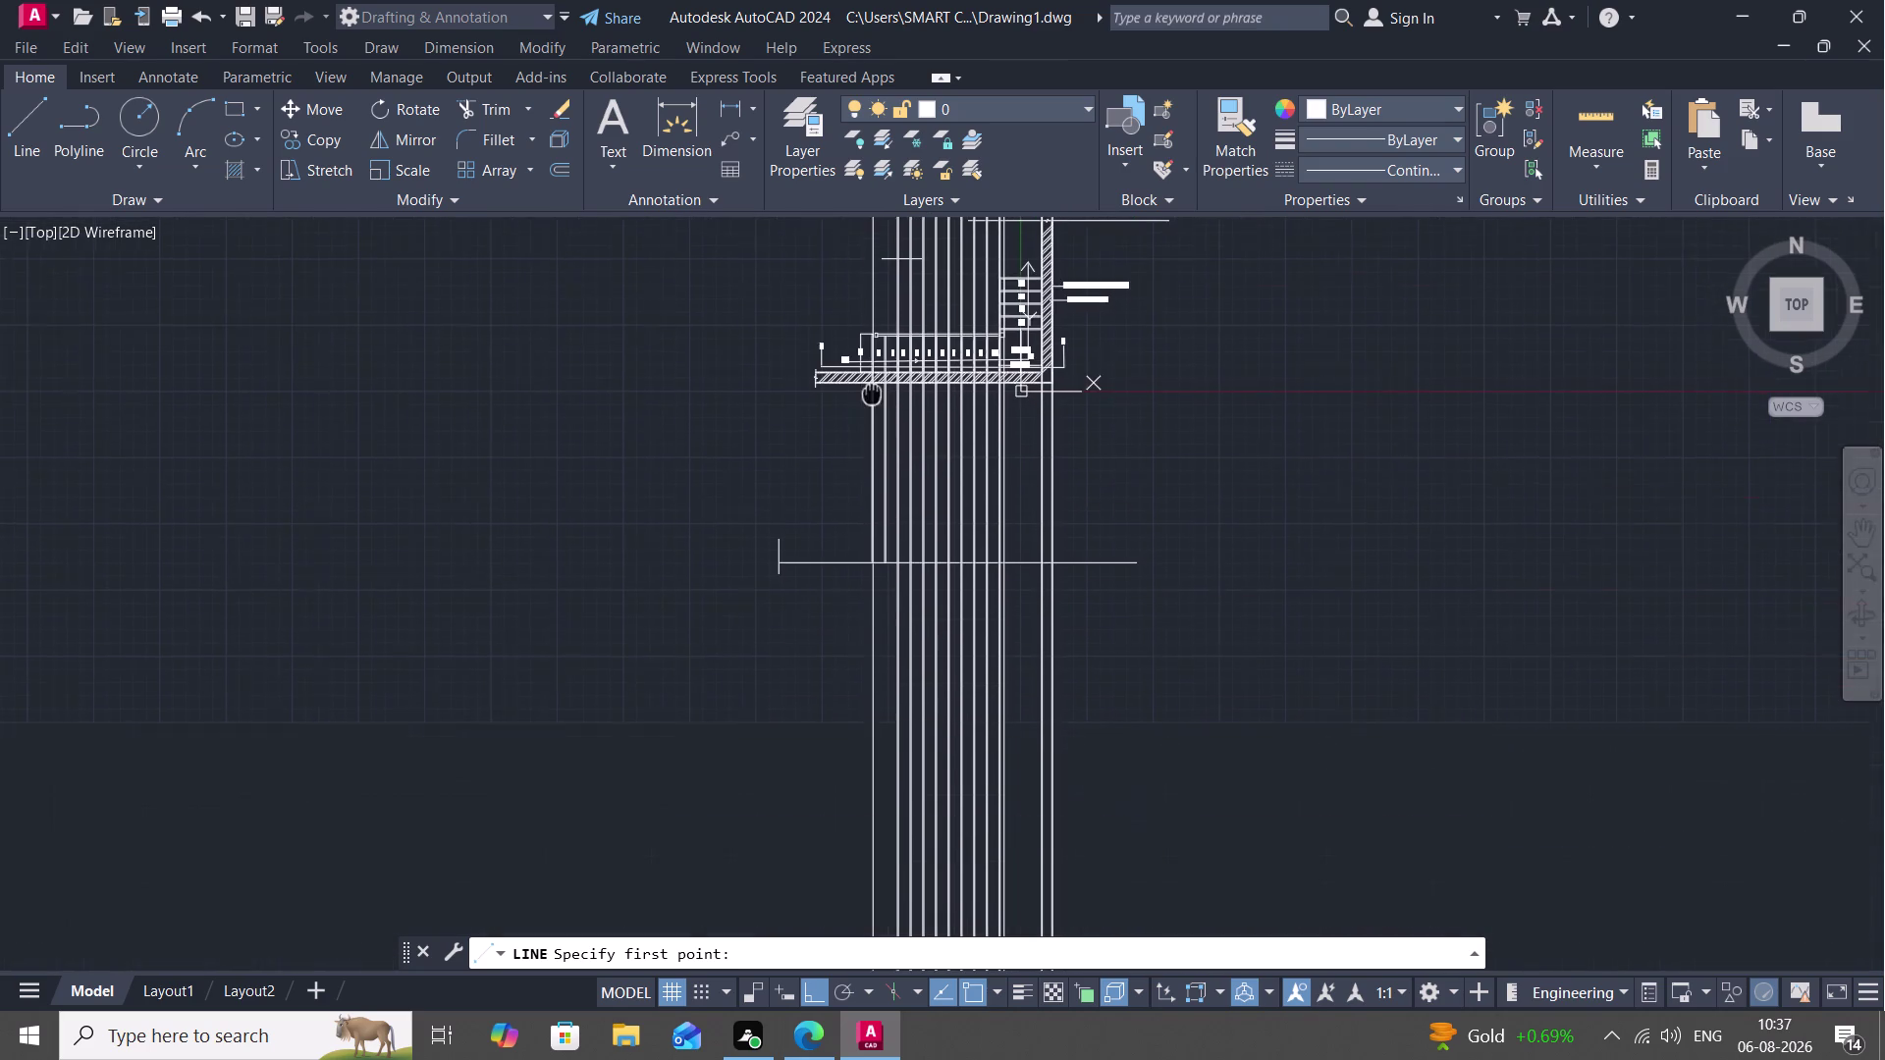
middle_drag(871, 367, 872, 329)
scroll(down, 3)
scroll(up, 3)
scroll(up, 3)
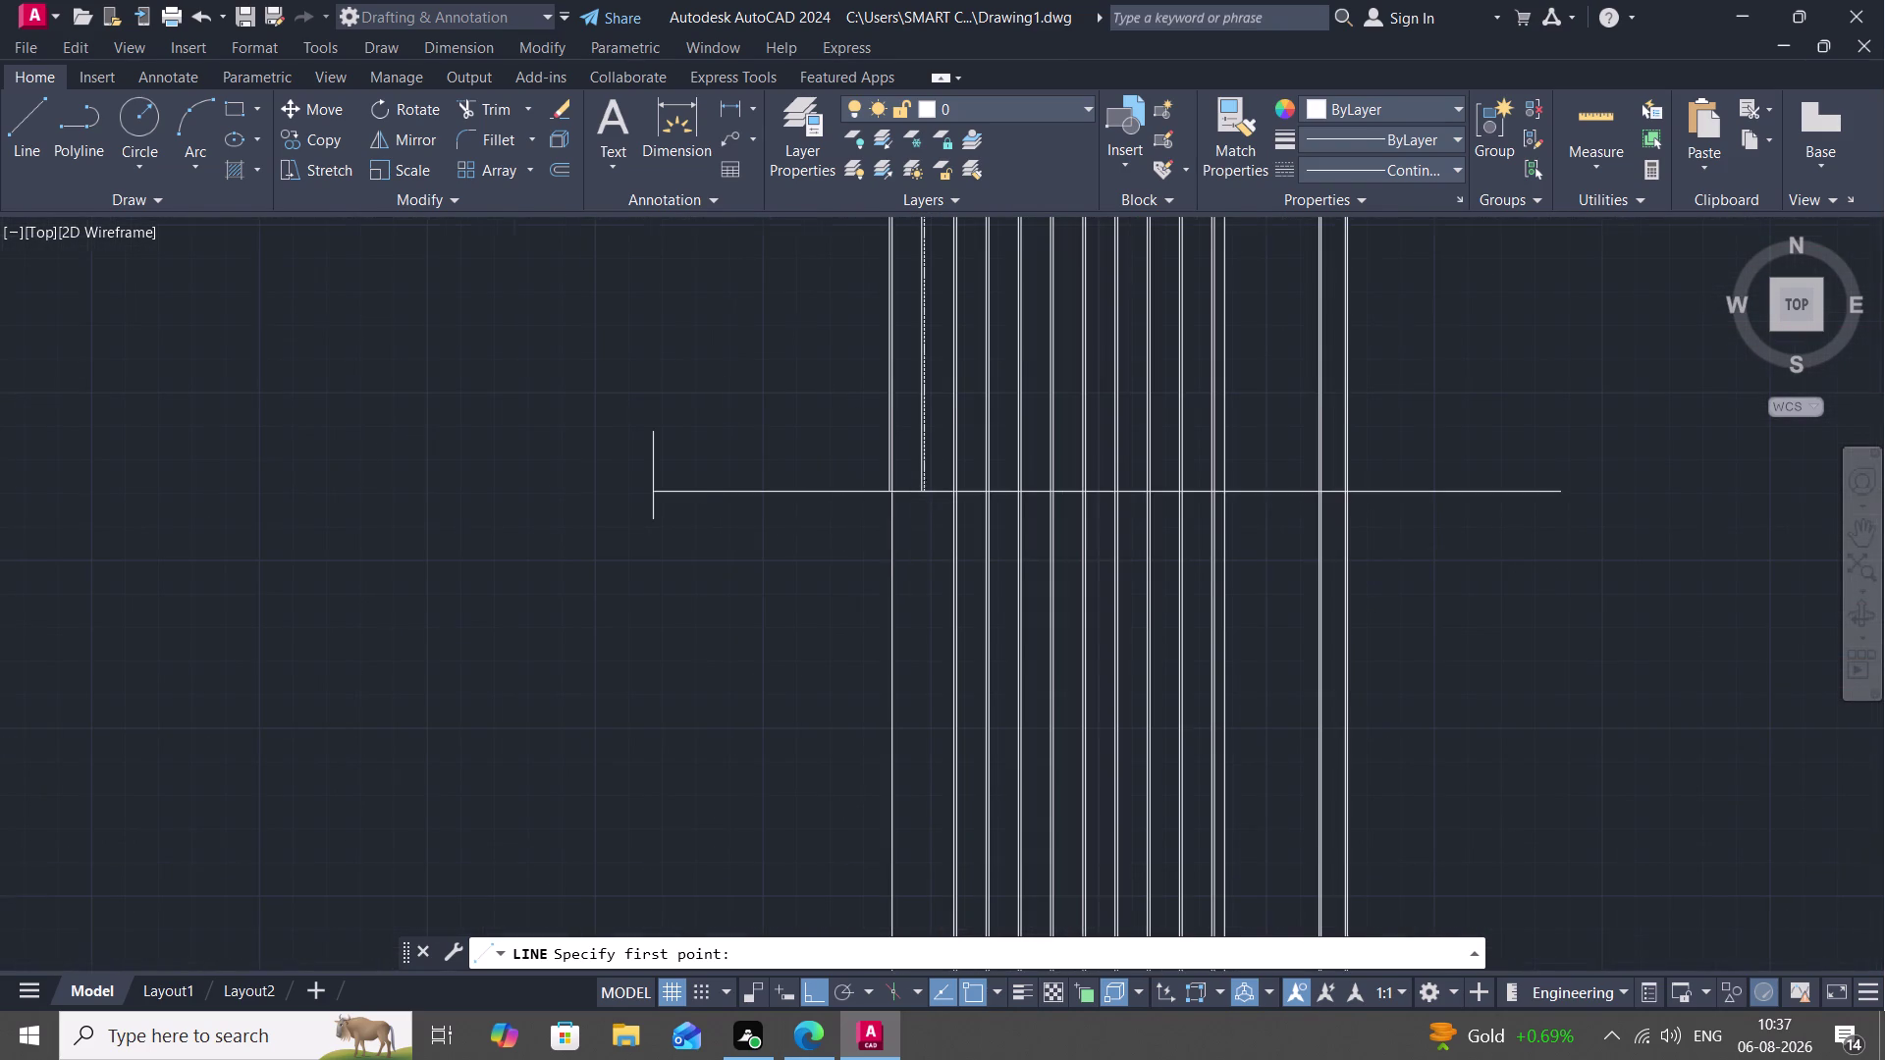
scroll(up, 3)
Pick the new line's first point on the floor line below the stair.
click(798, 306)
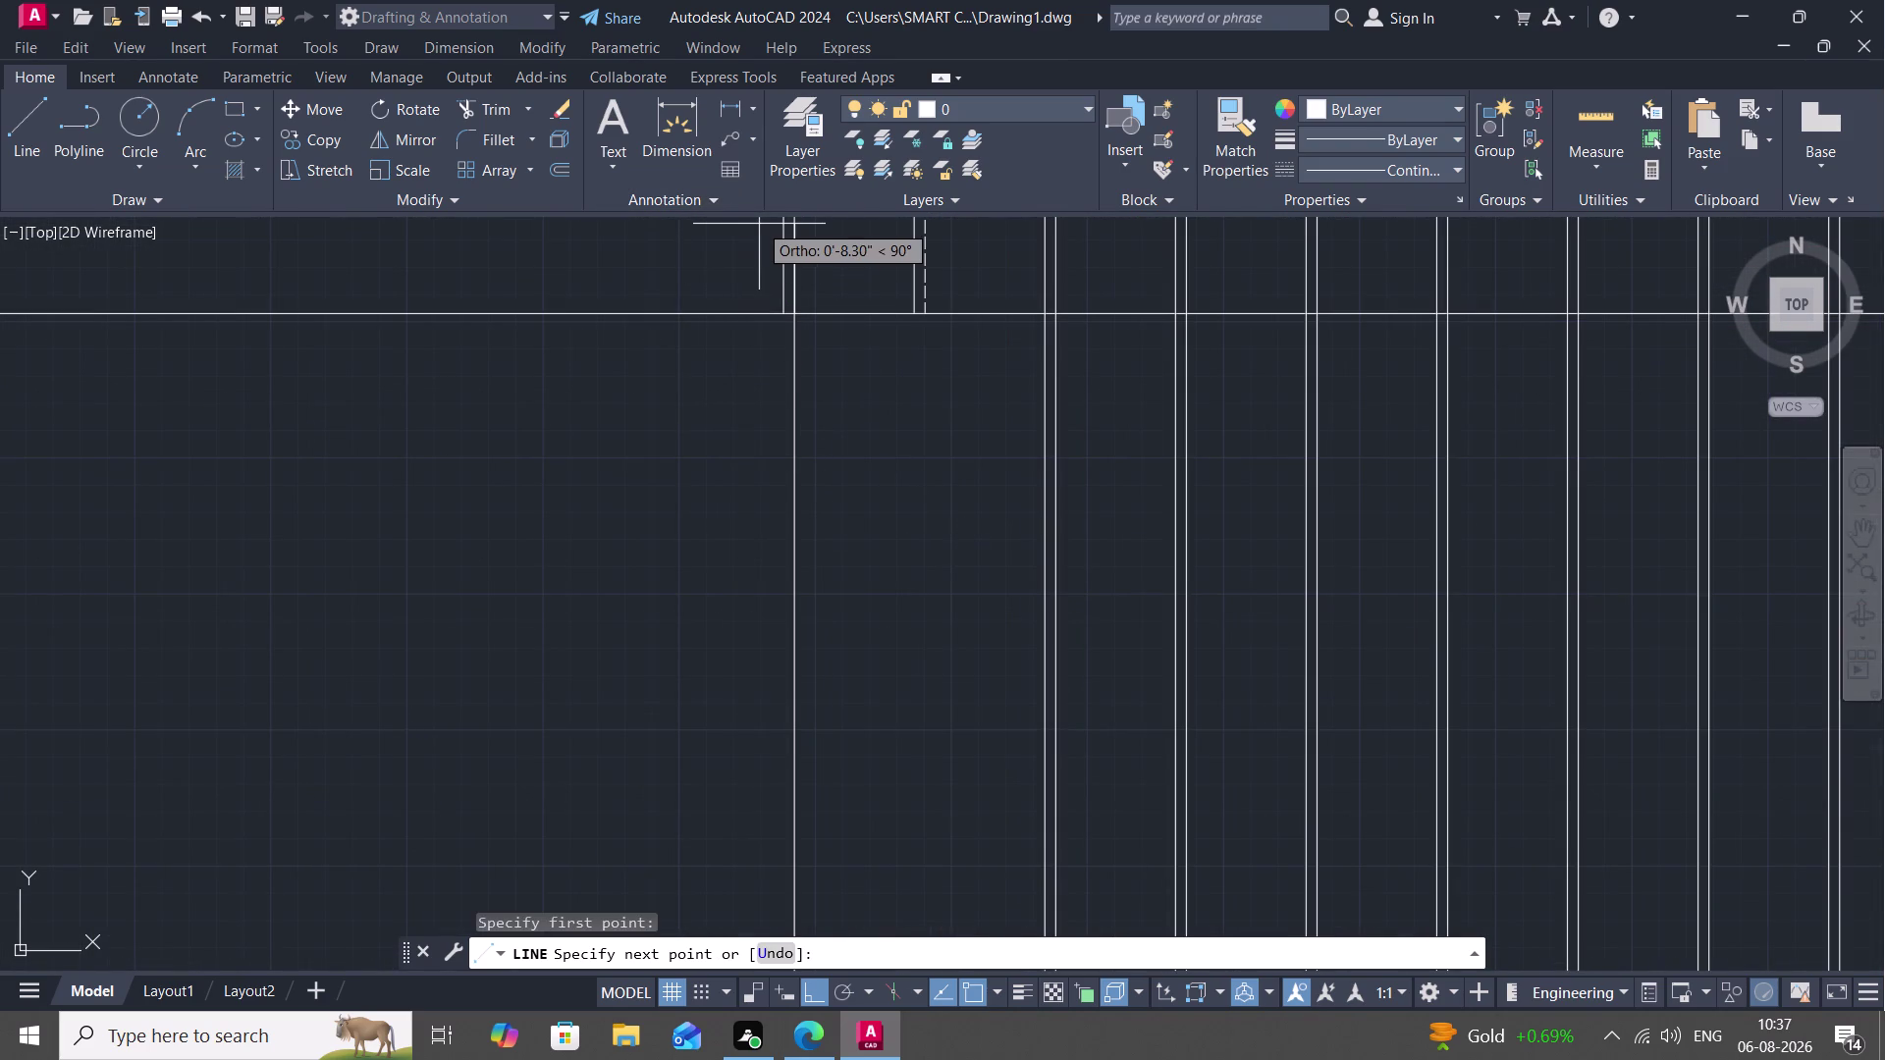
scroll(down, 3)
middle_drag(773, 228, 779, 683)
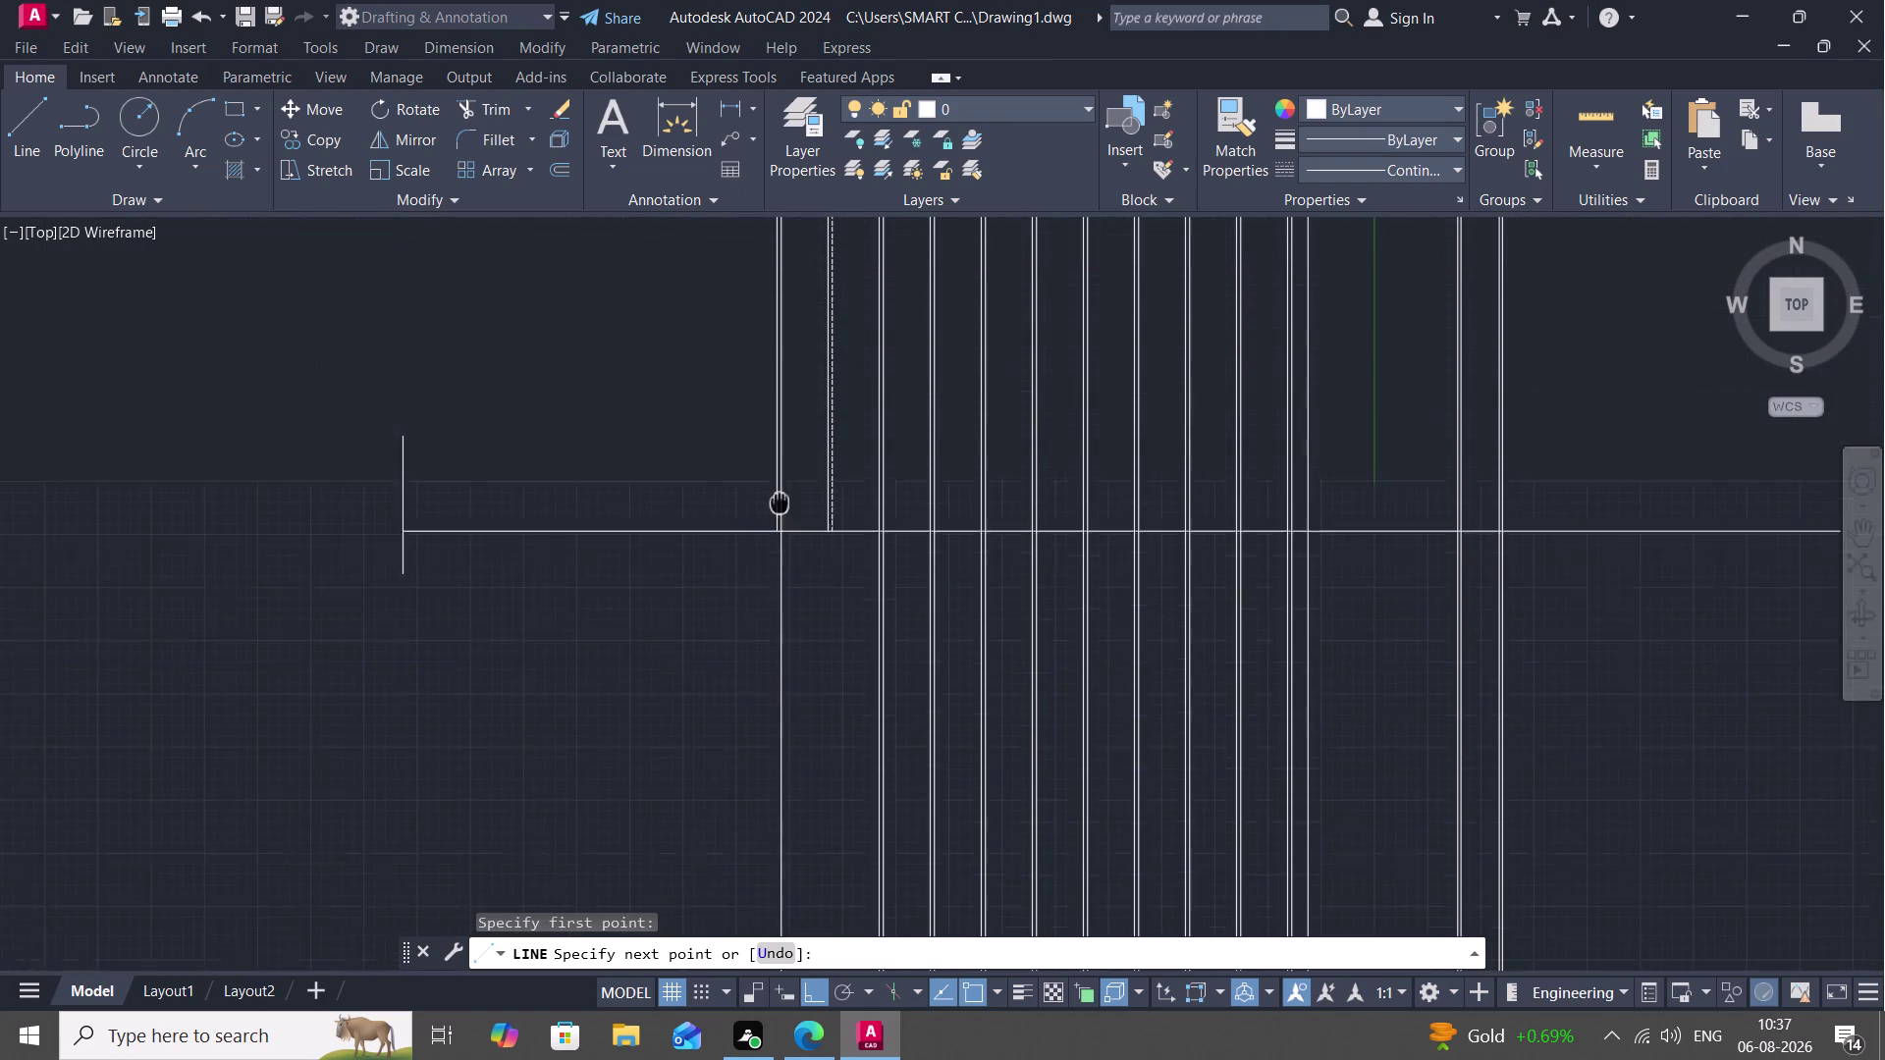
middle_drag(779, 683, 780, 697)
scroll(up, 3)
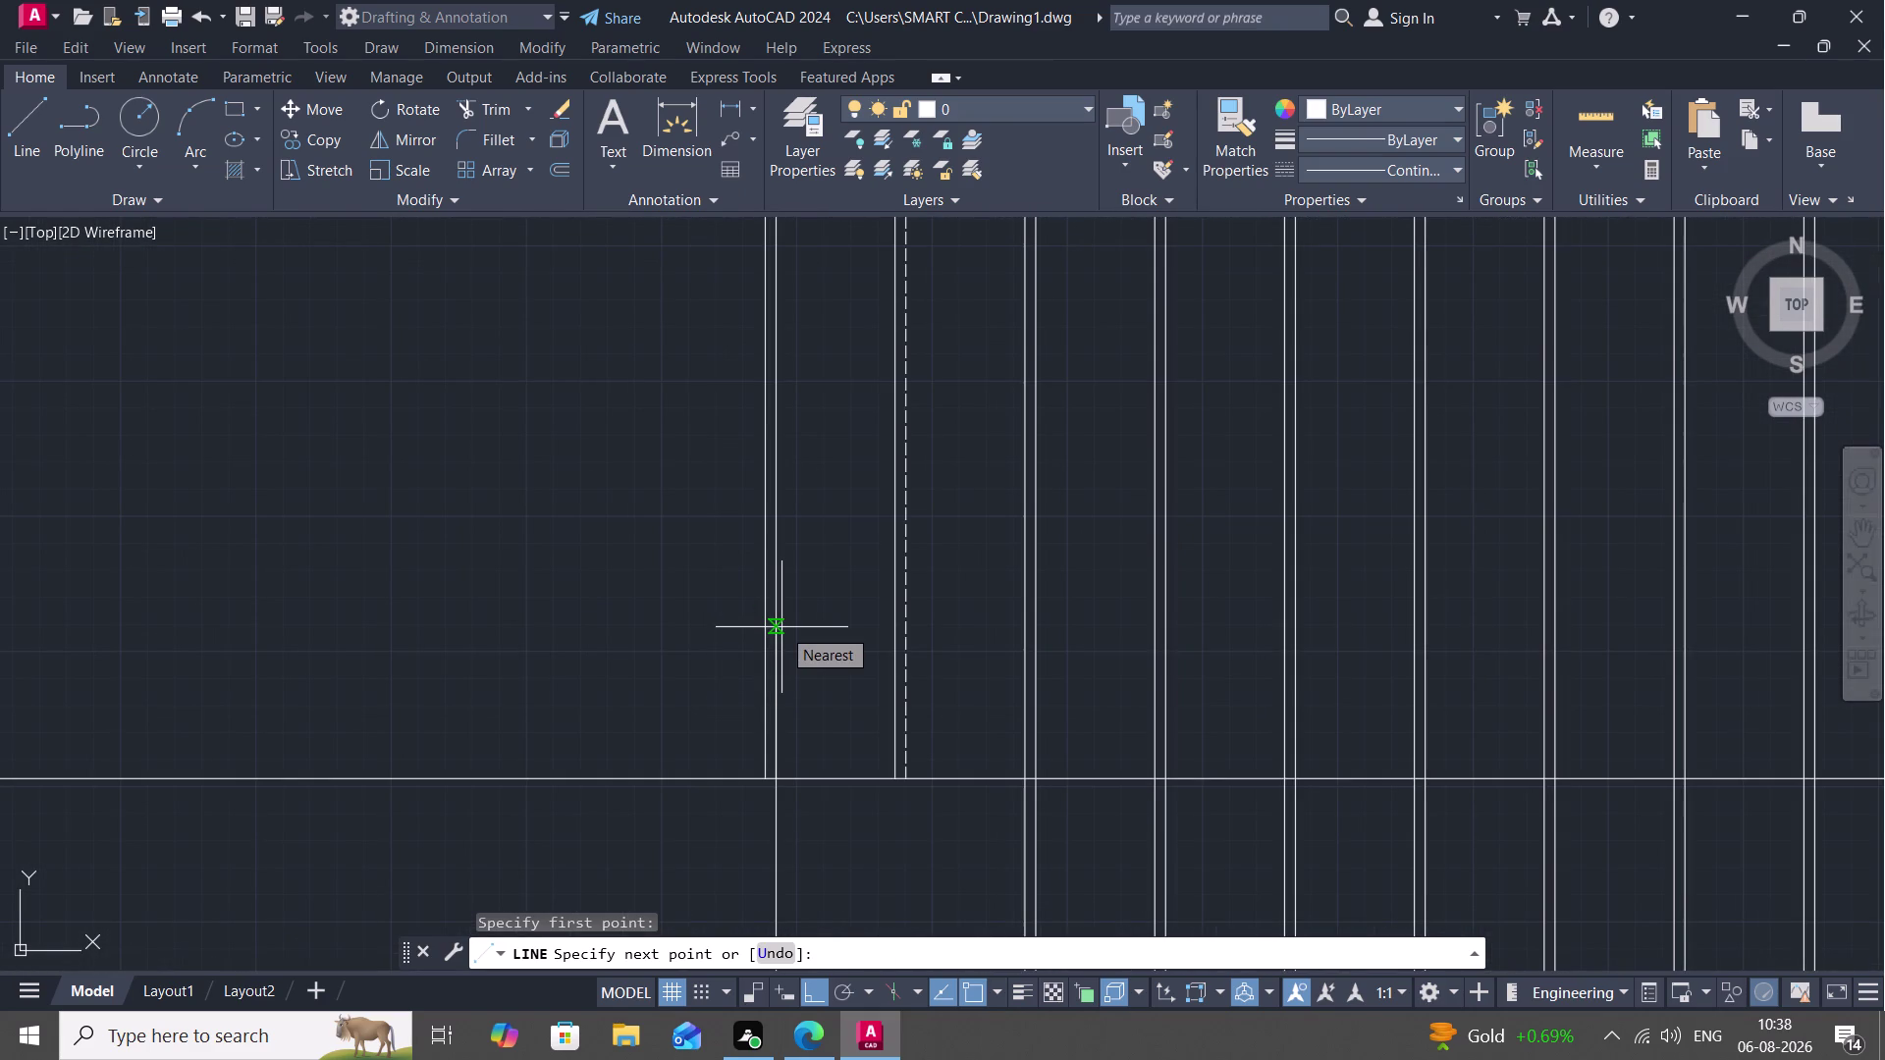
Draw the first three 7-inch risers, each with a tread ending at the next vertical line.
key(7)
key(shift+quotedbl)
key(space)
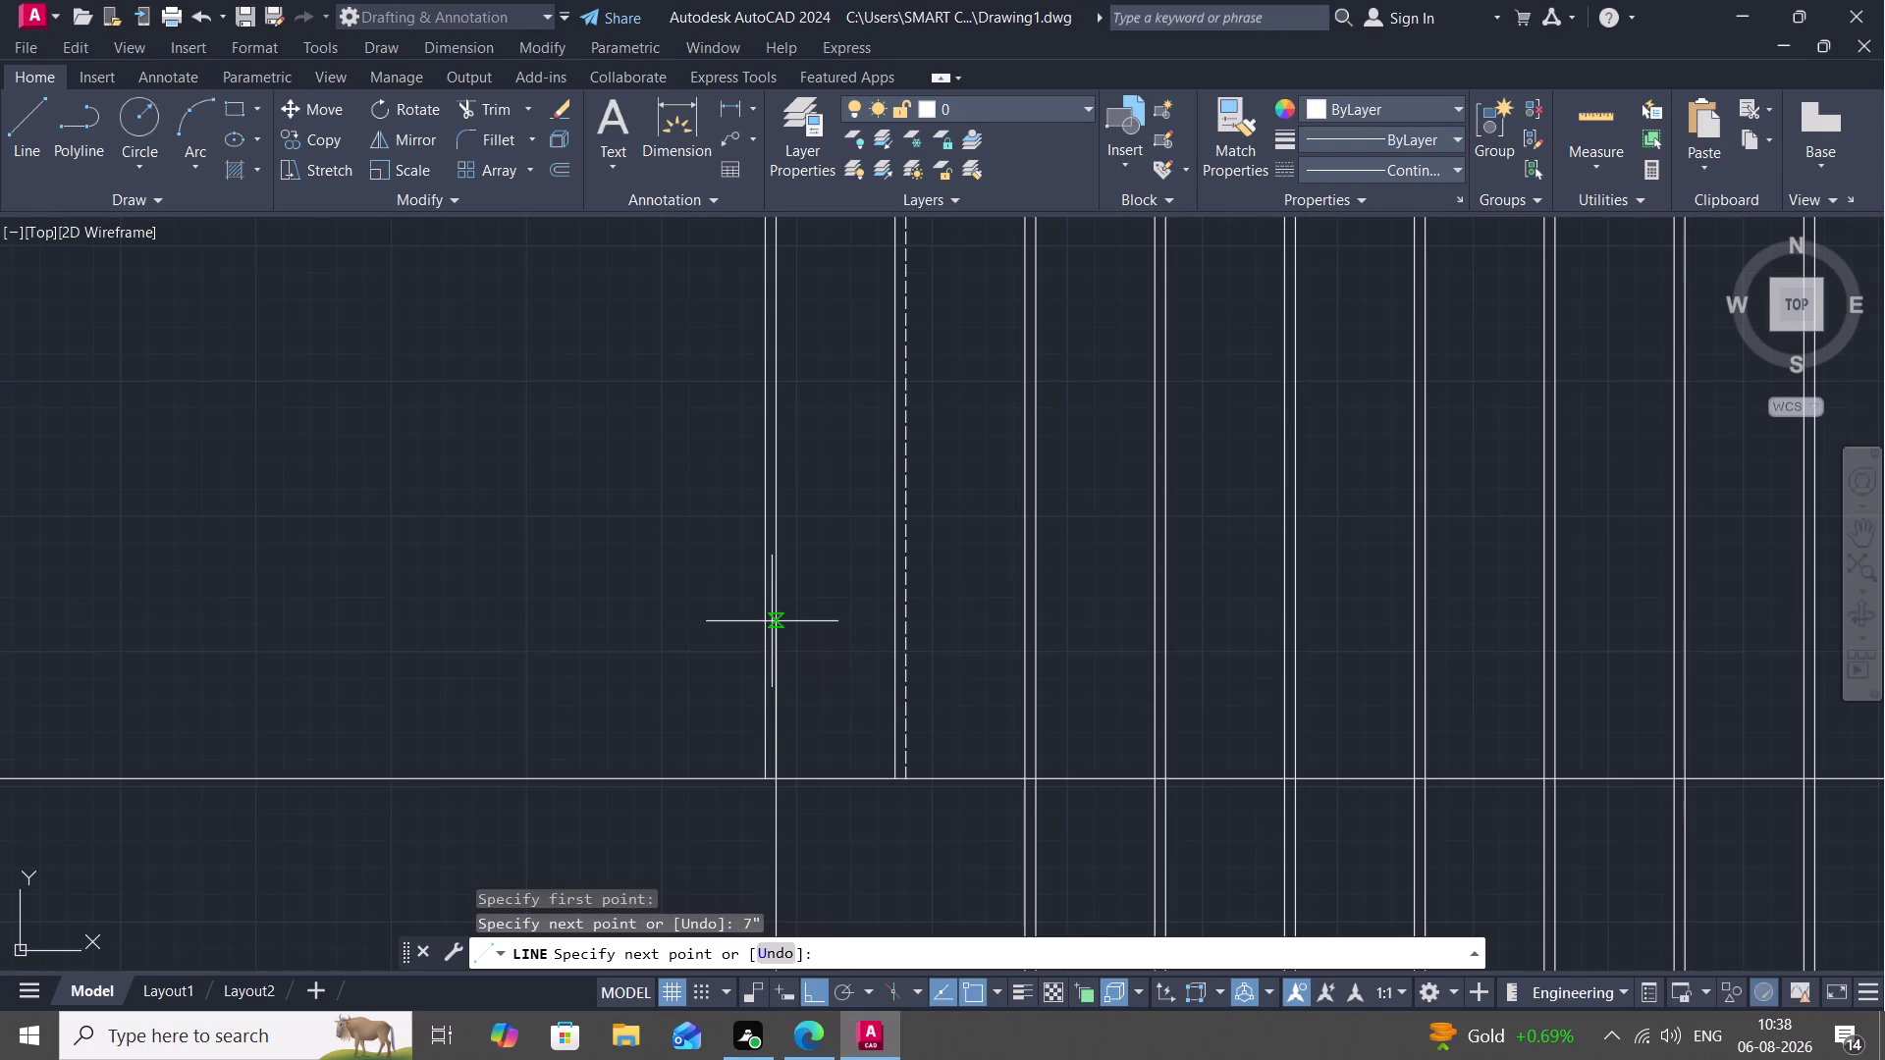
click(907, 704)
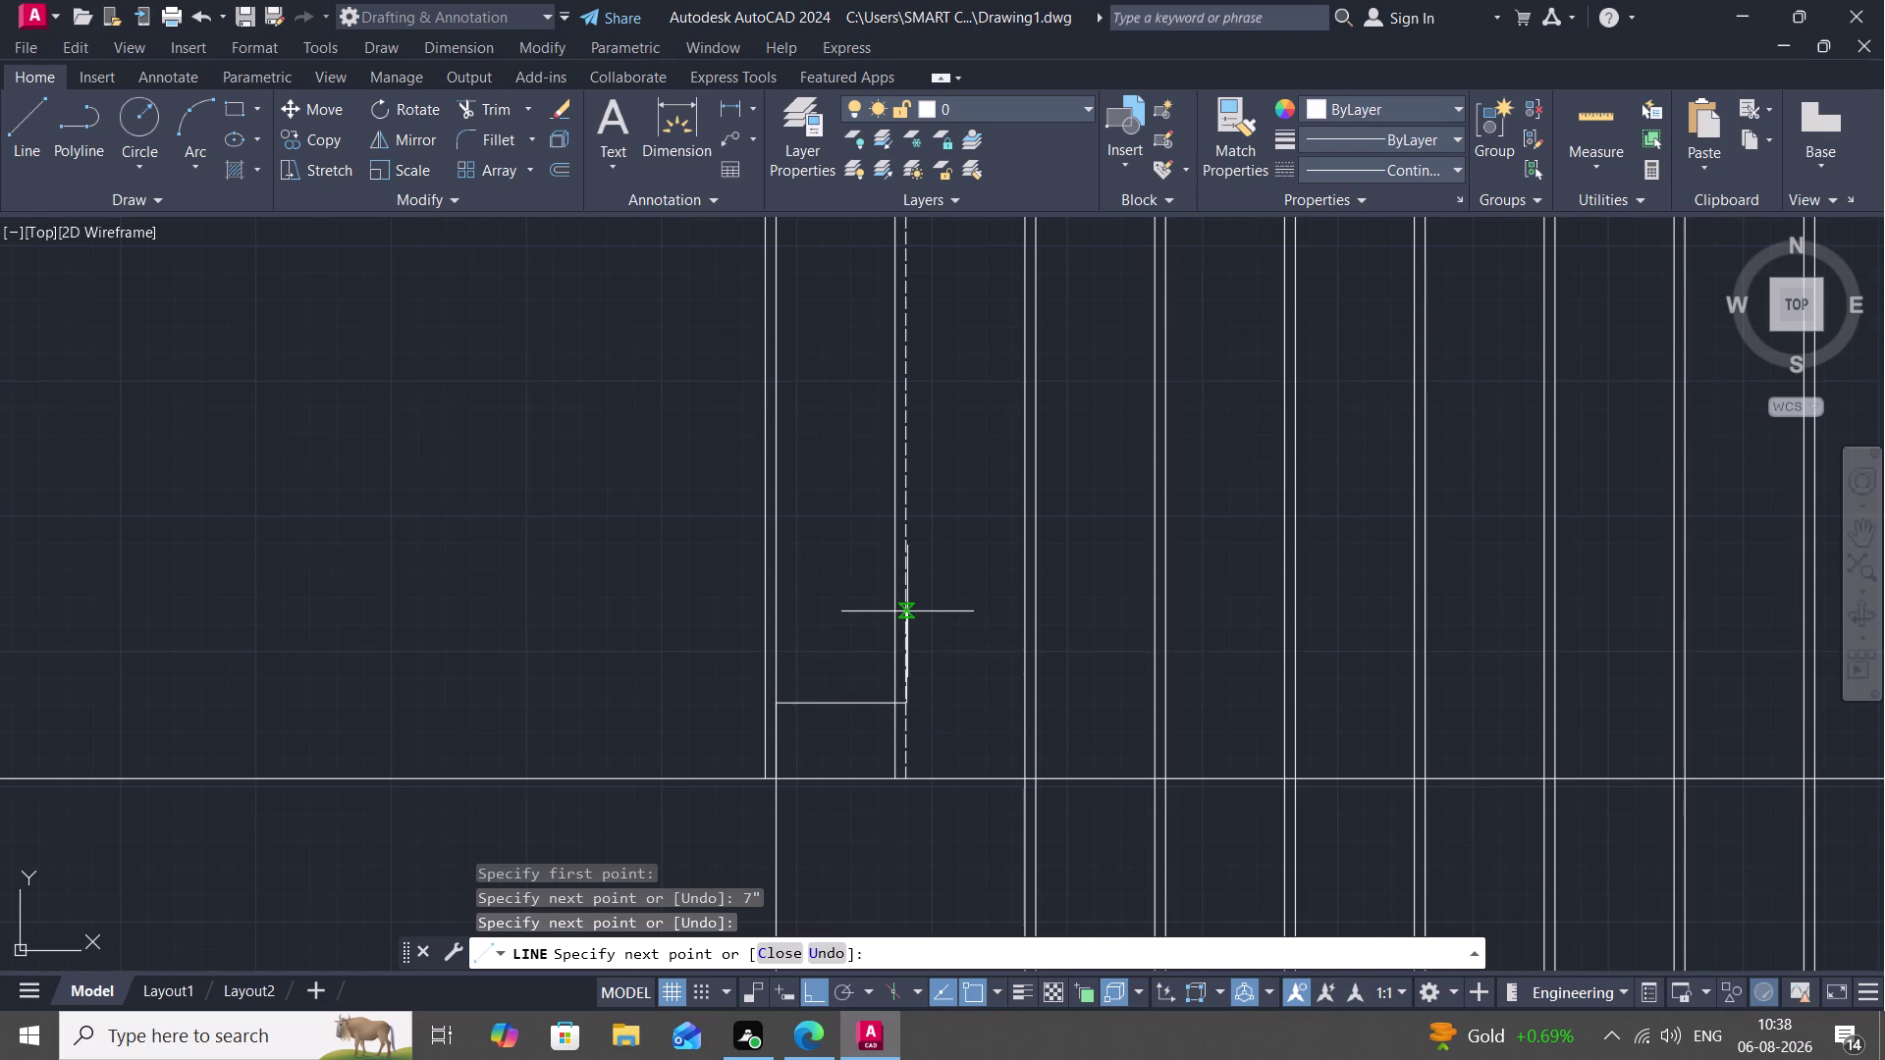
key(7)
text(")
key(space)
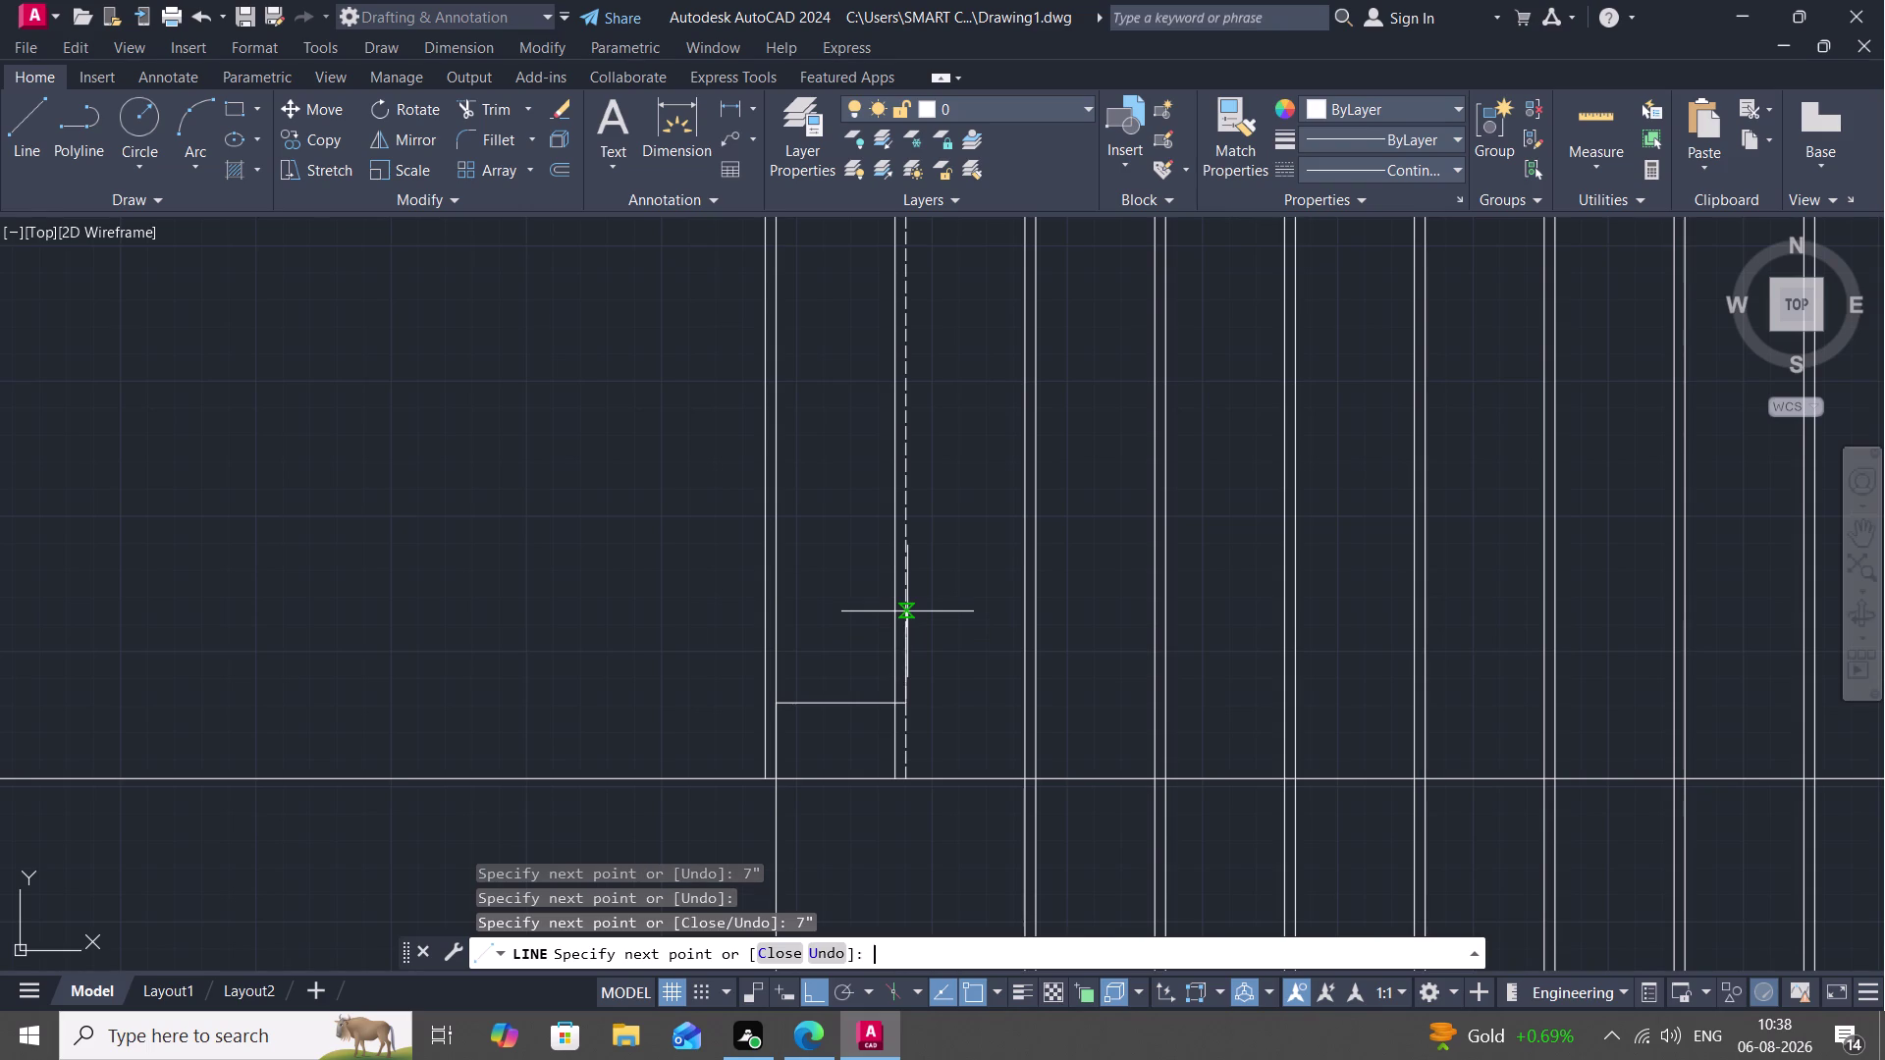
click(1042, 632)
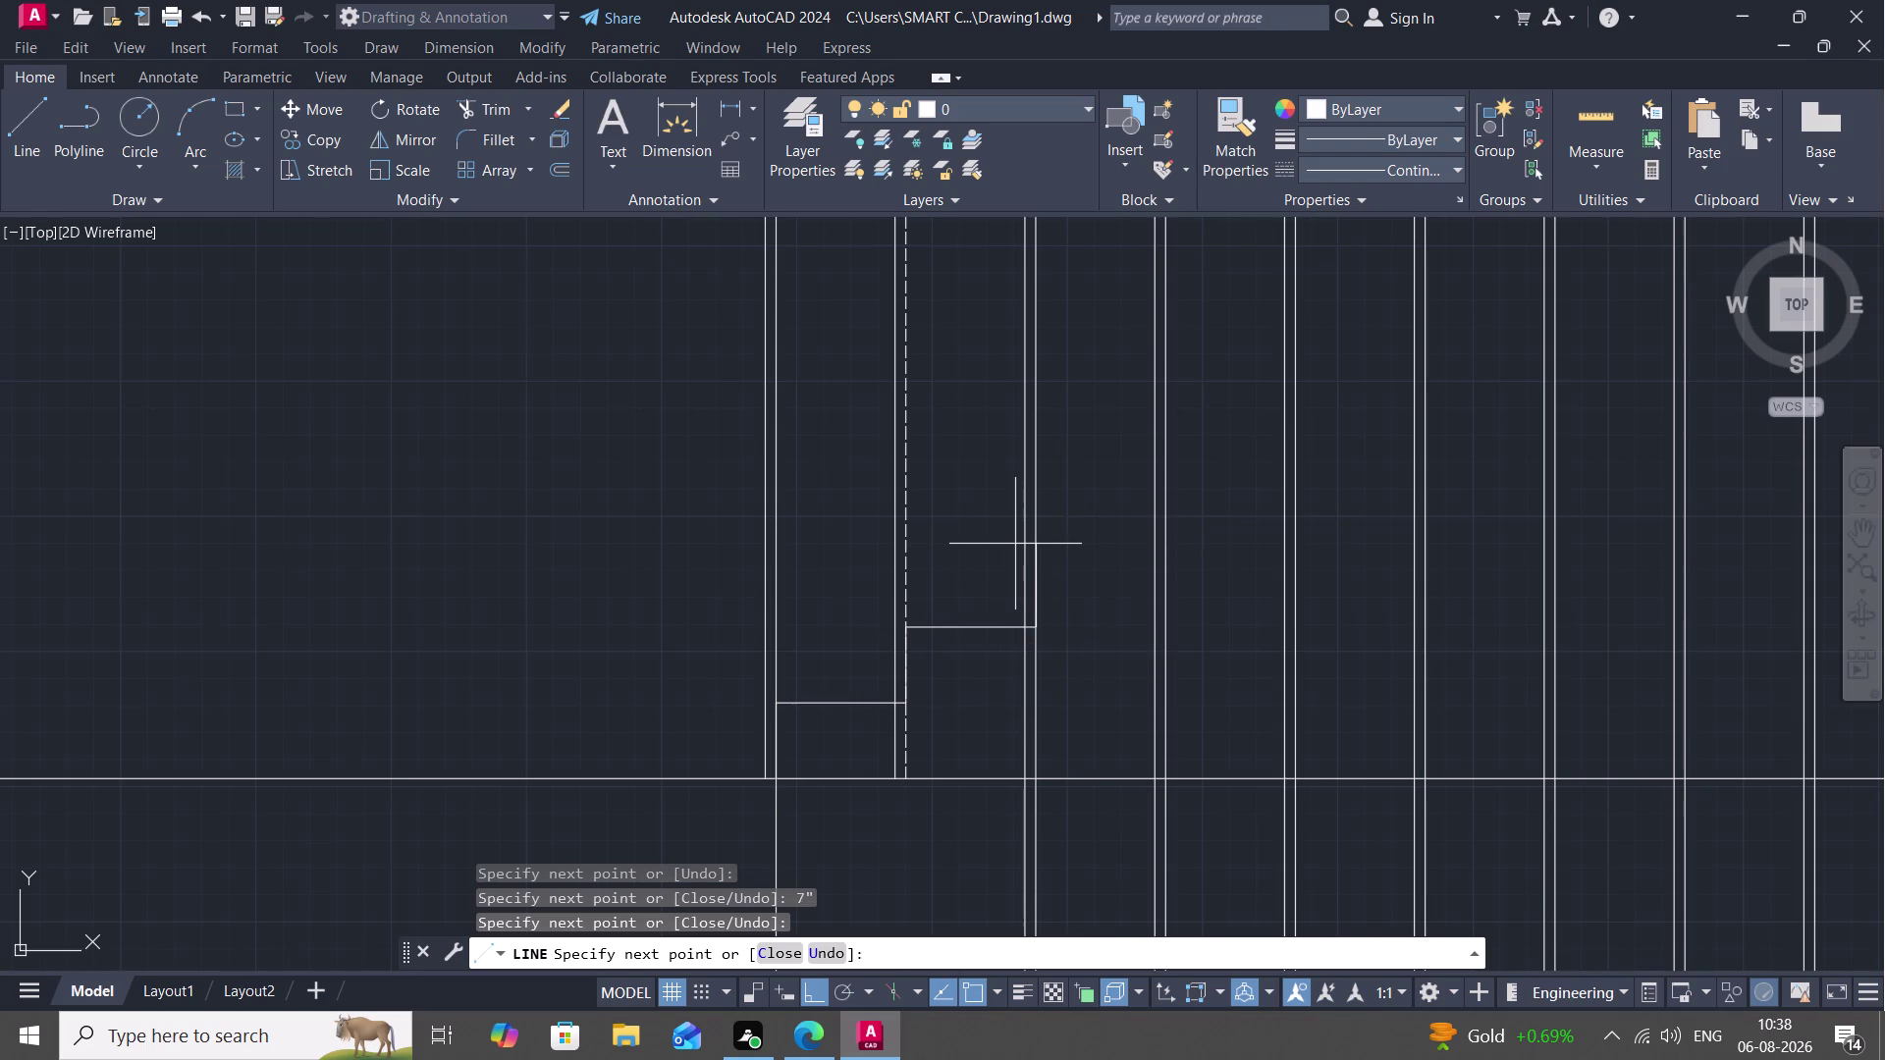
text(7)
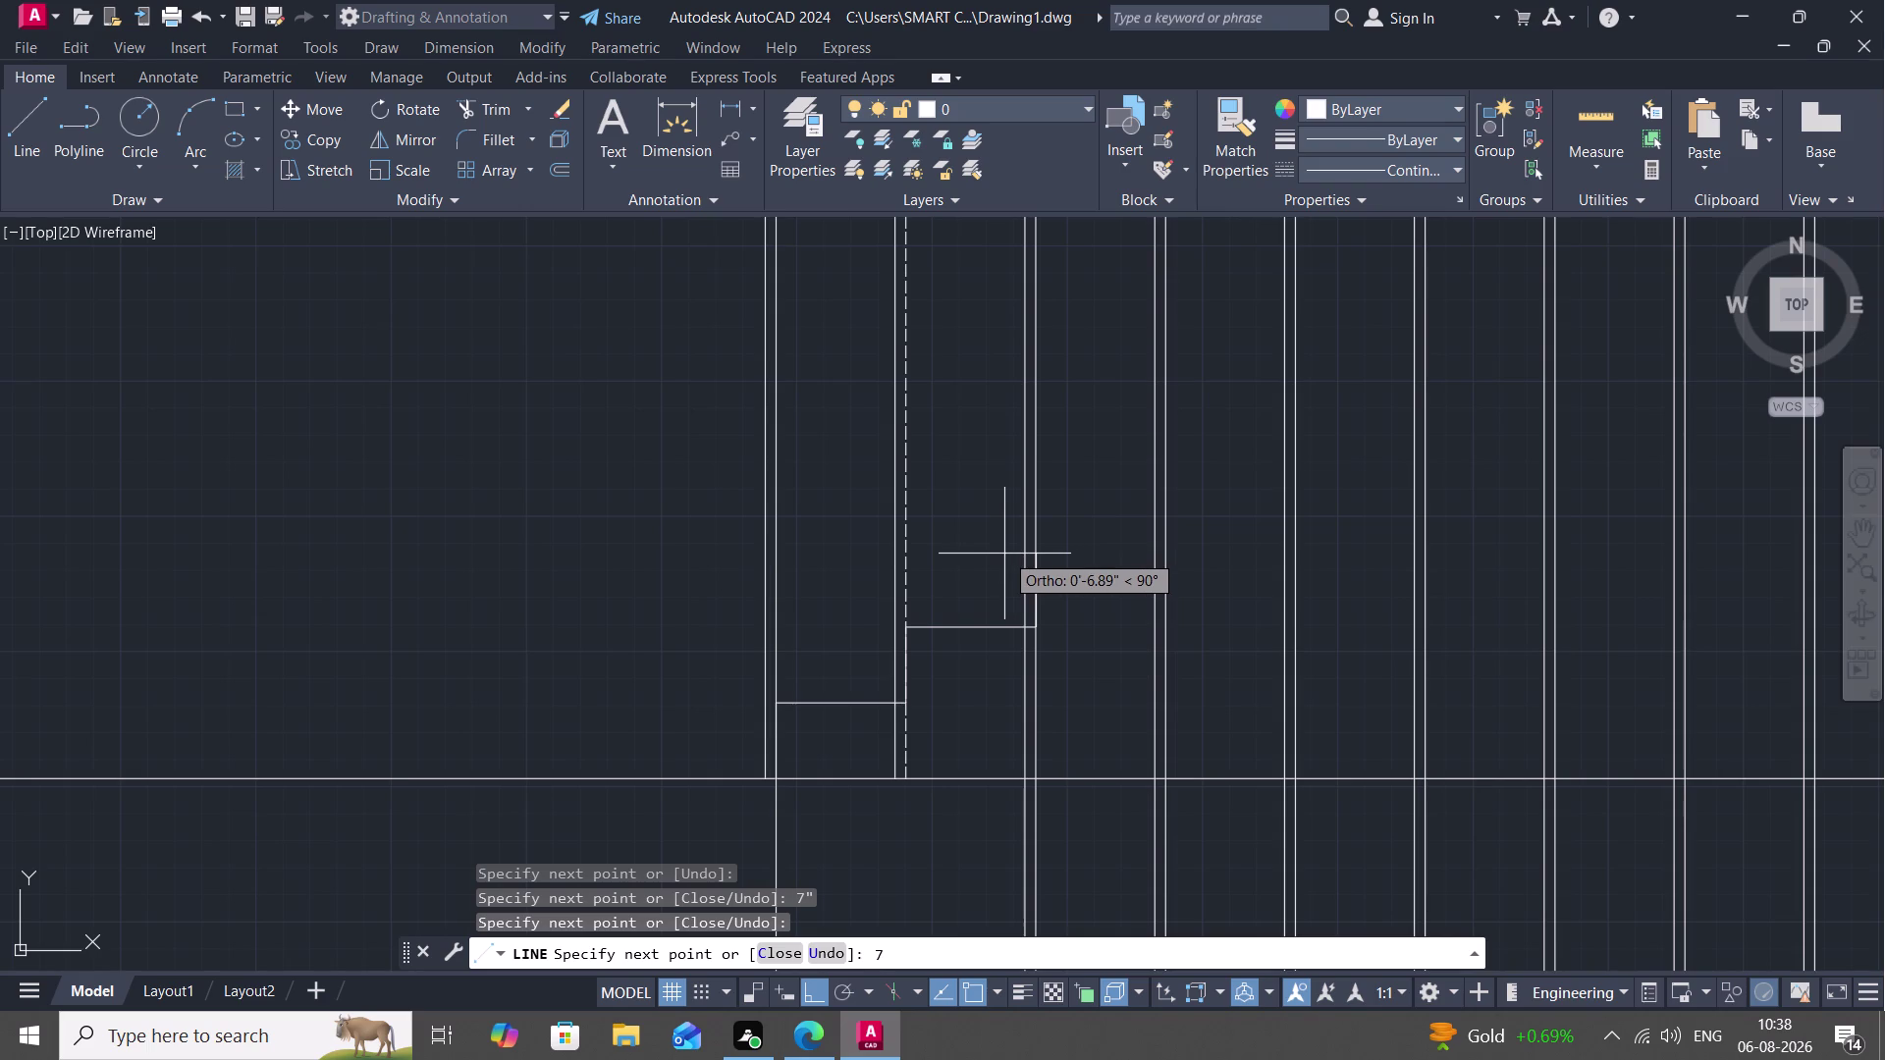
text(")
key(space)
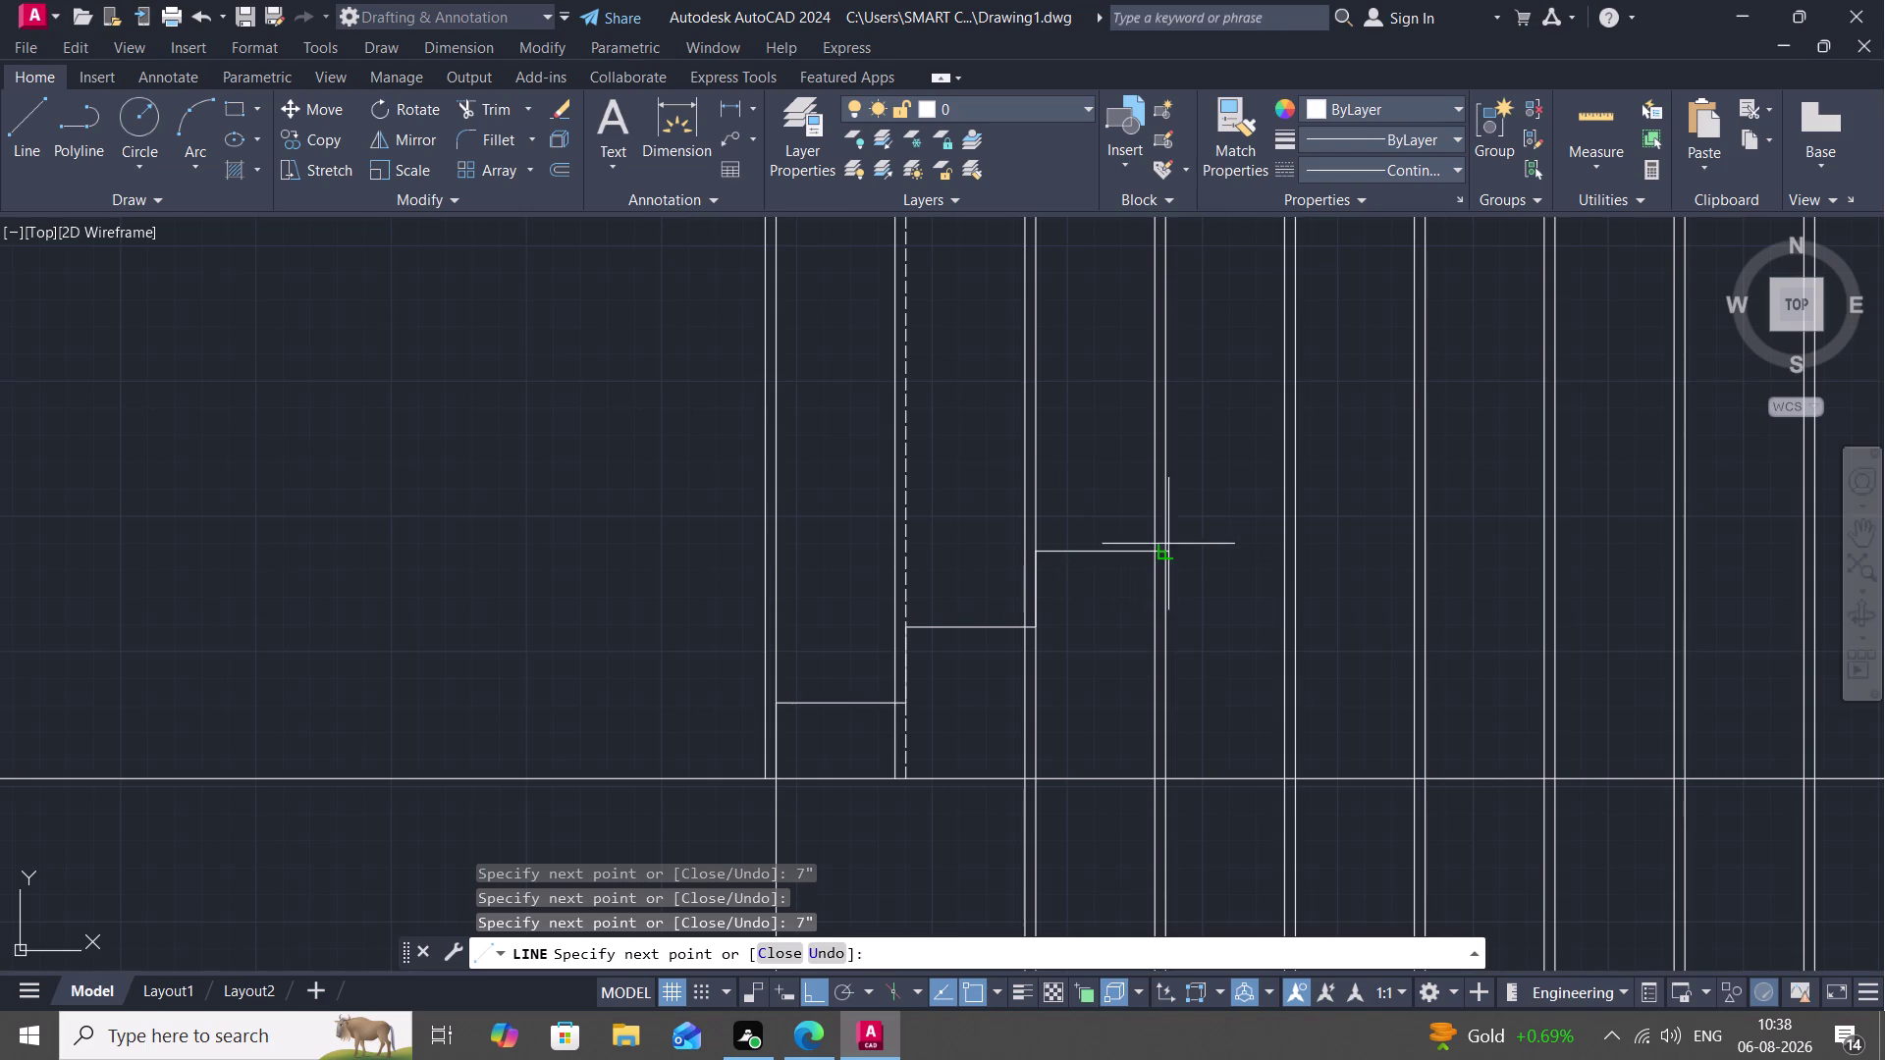
click(1169, 555)
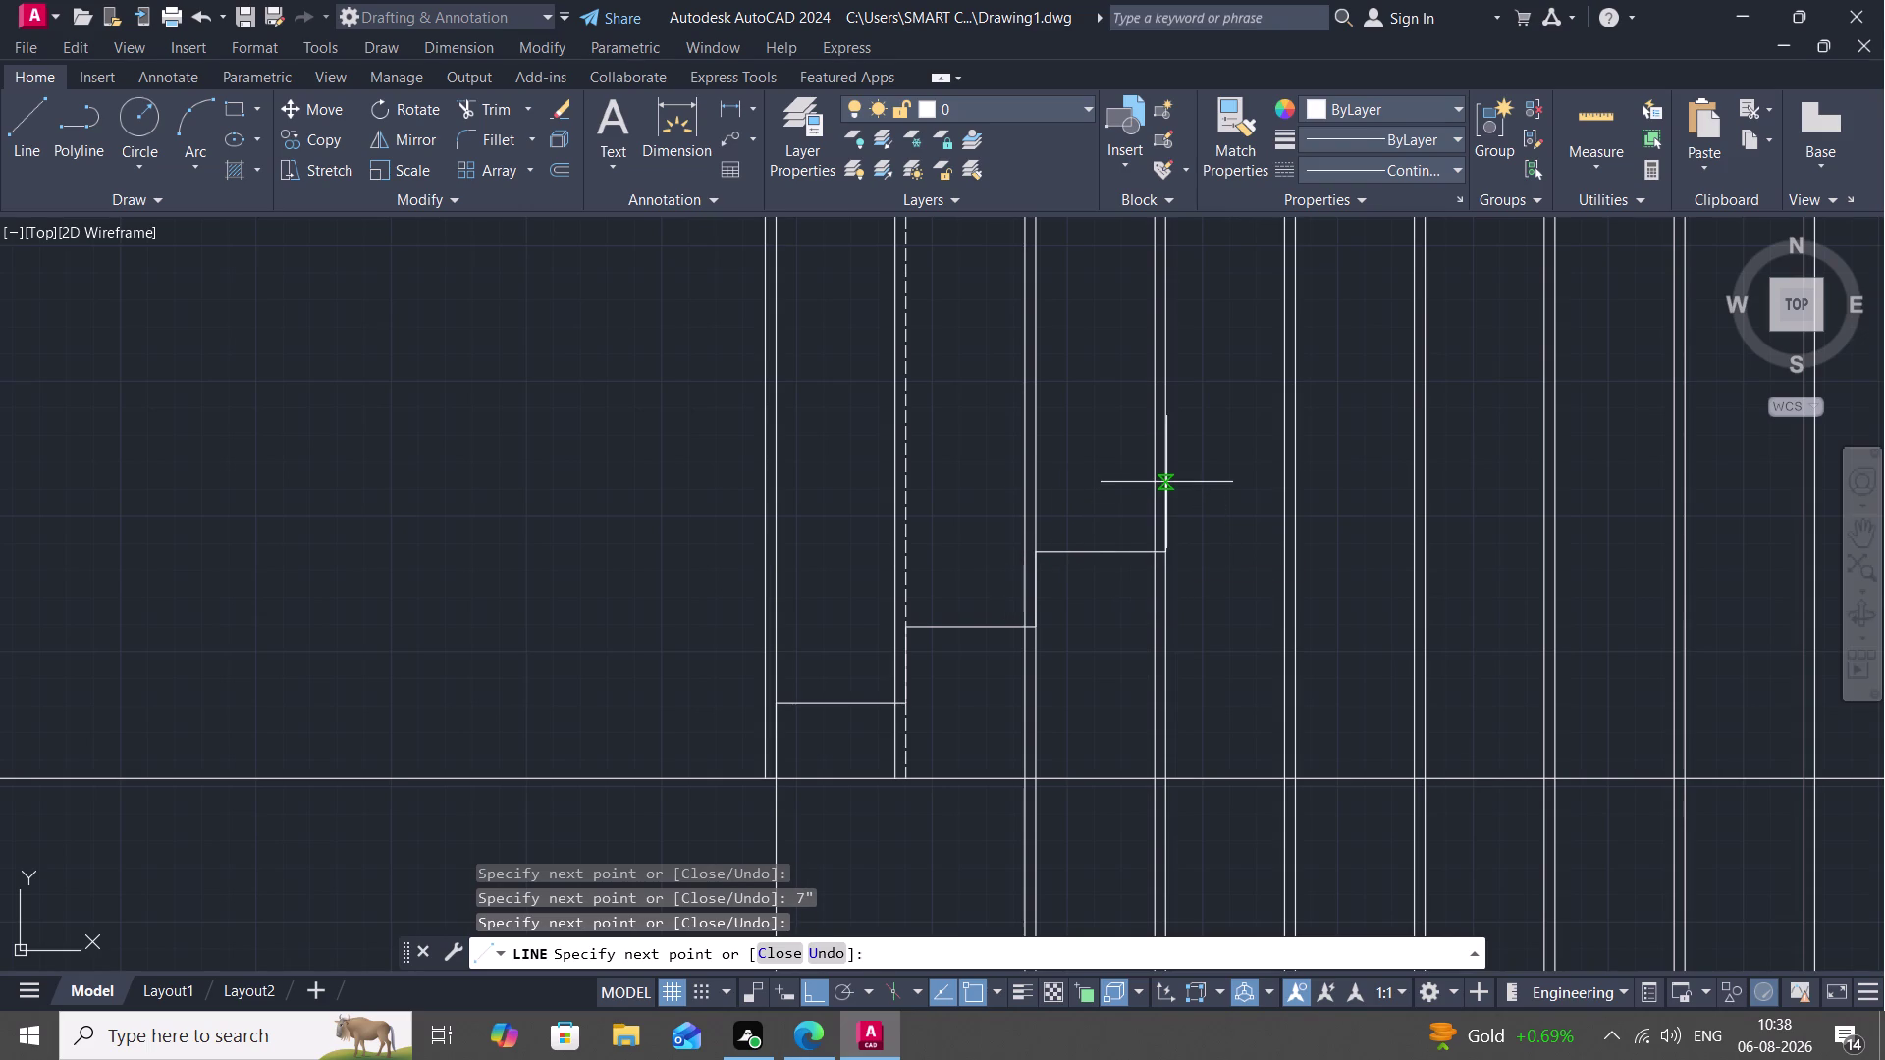
Add the fourth, fifth and sixth 7-inch risers and treads, then end the line.
key(t)
key(BackSpace)
key(7)
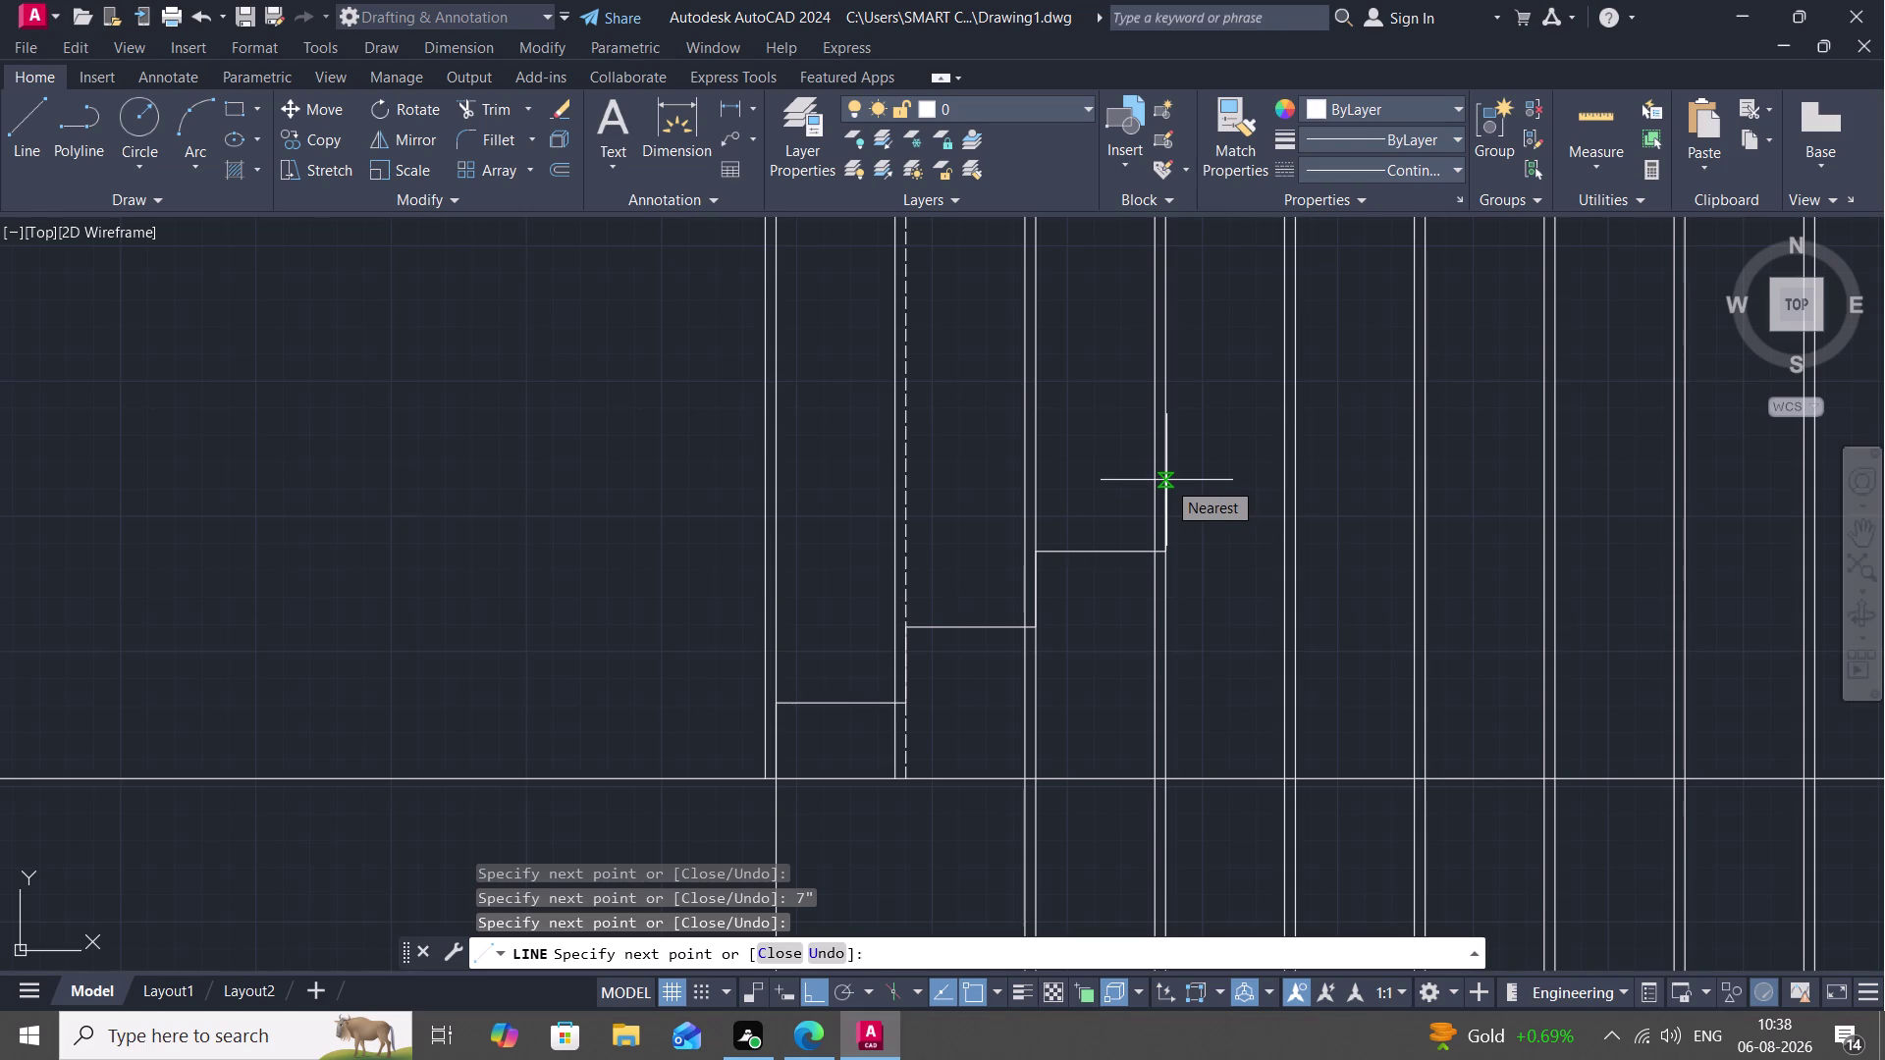
key(shift+quotedbl)
key(space)
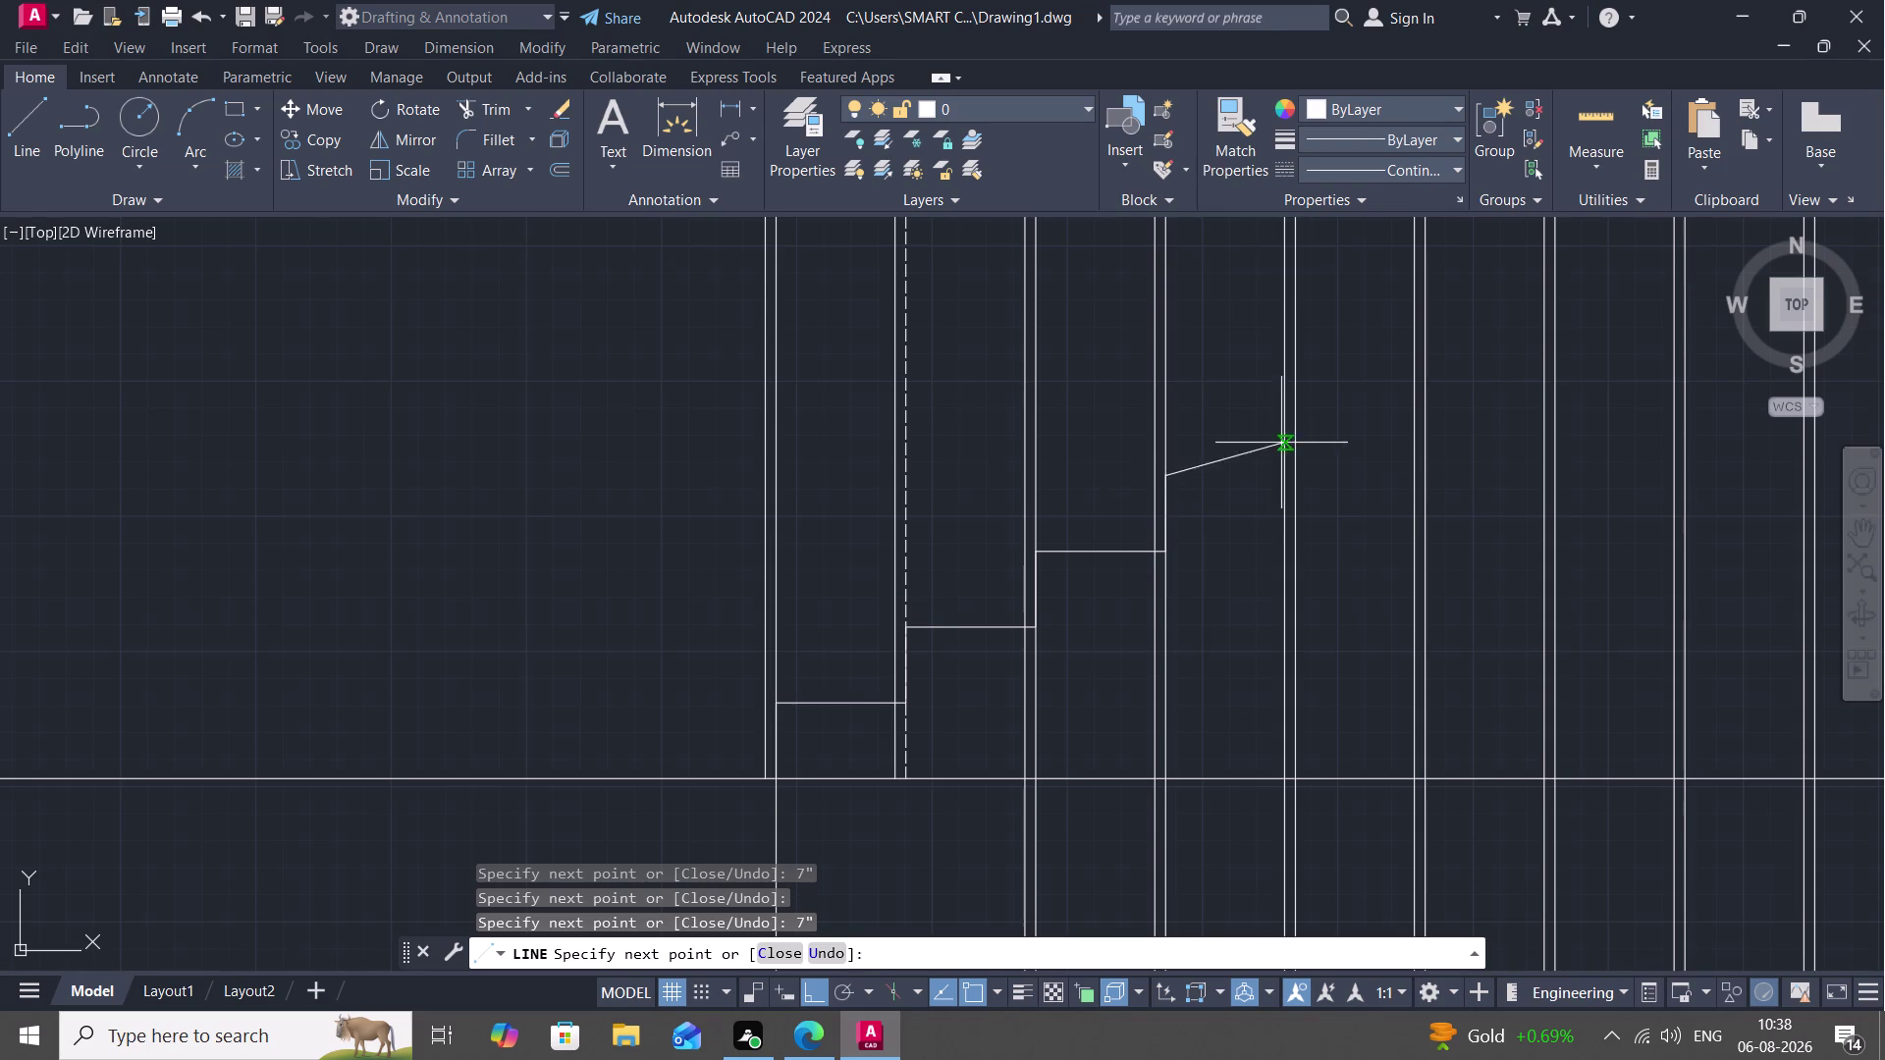
click(1293, 470)
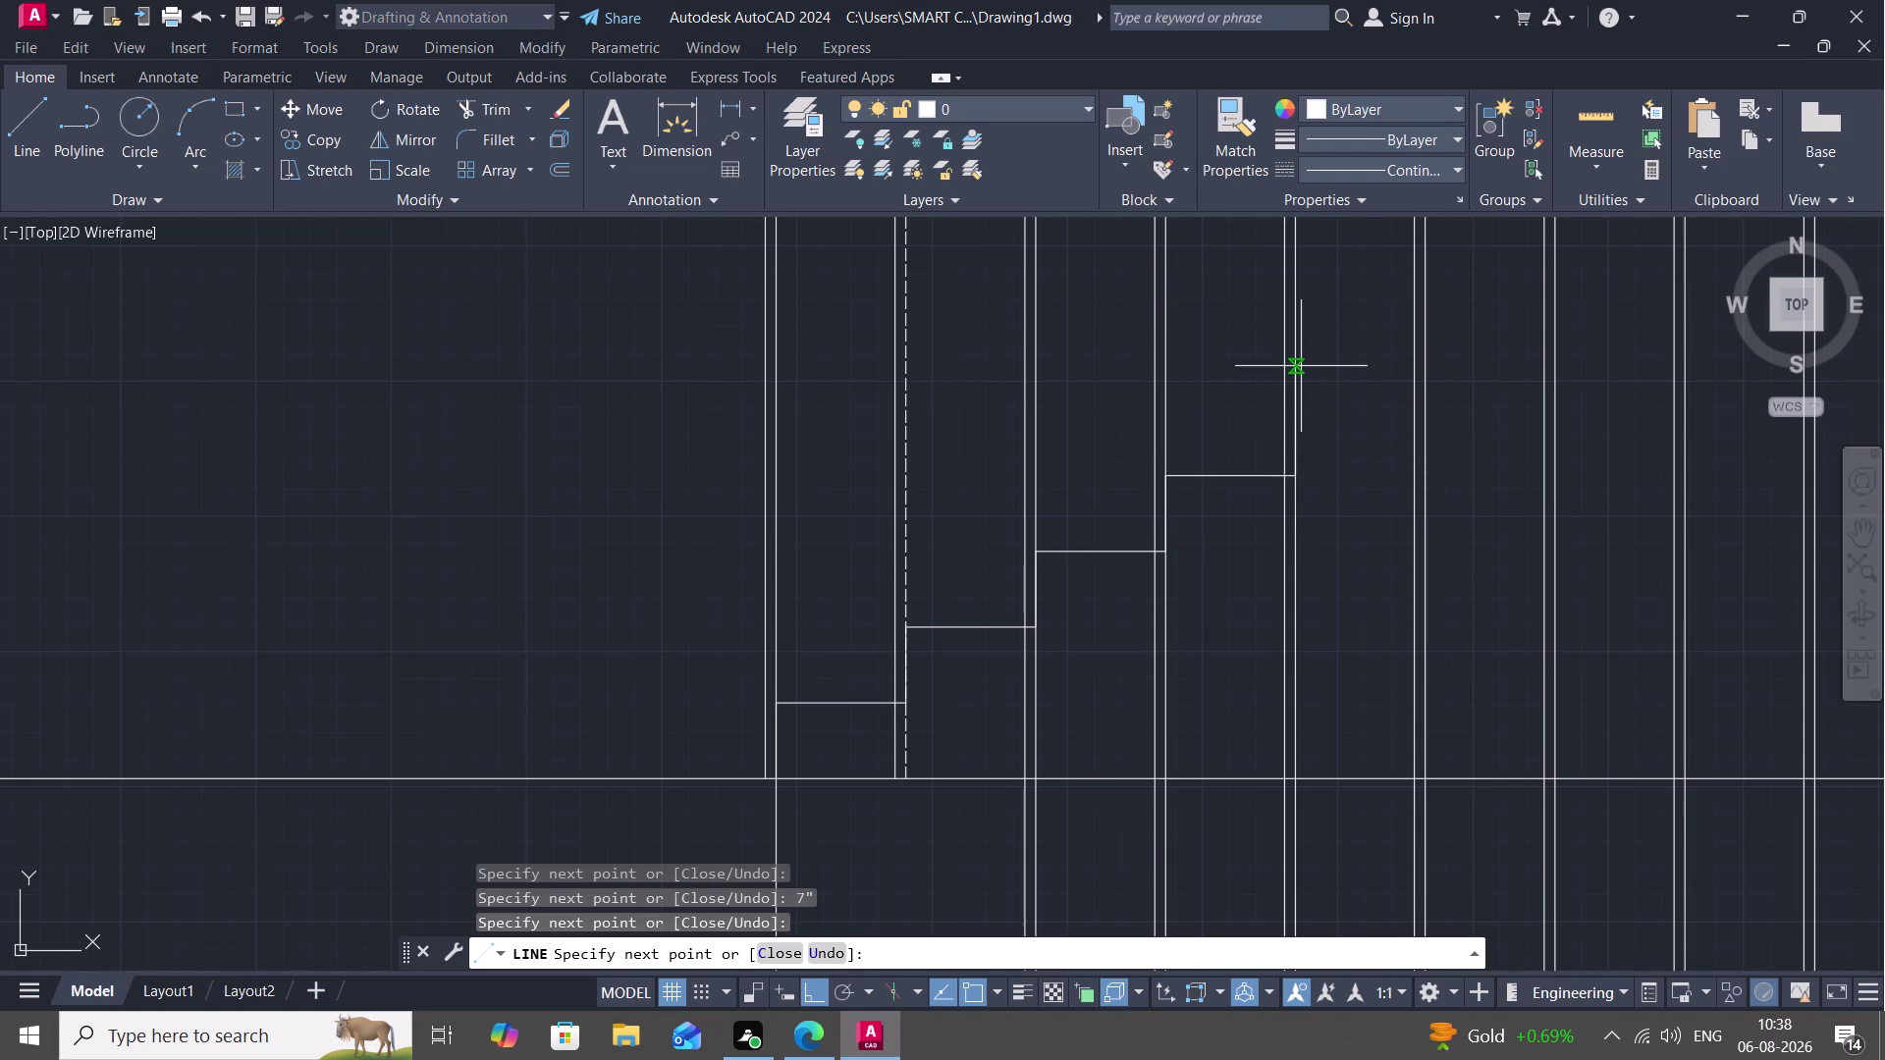
text(7")
key(space)
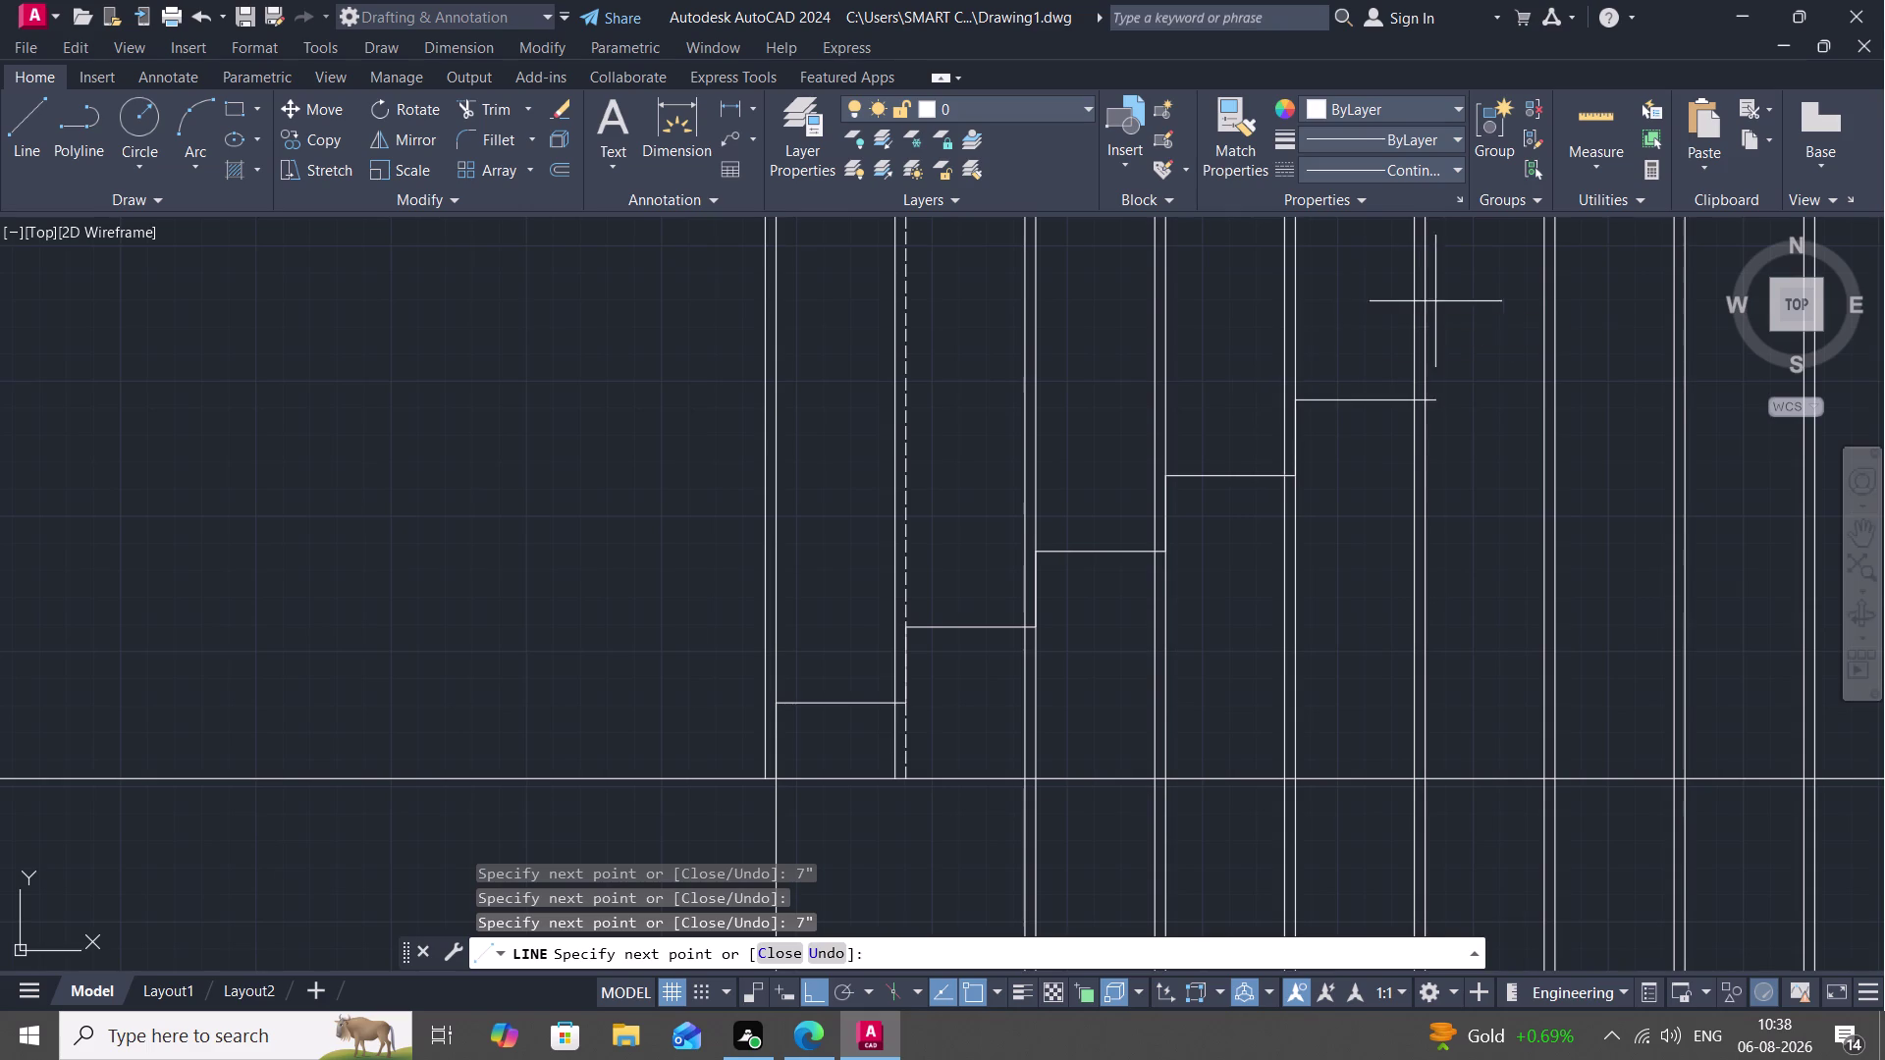
click(1427, 406)
text(7)
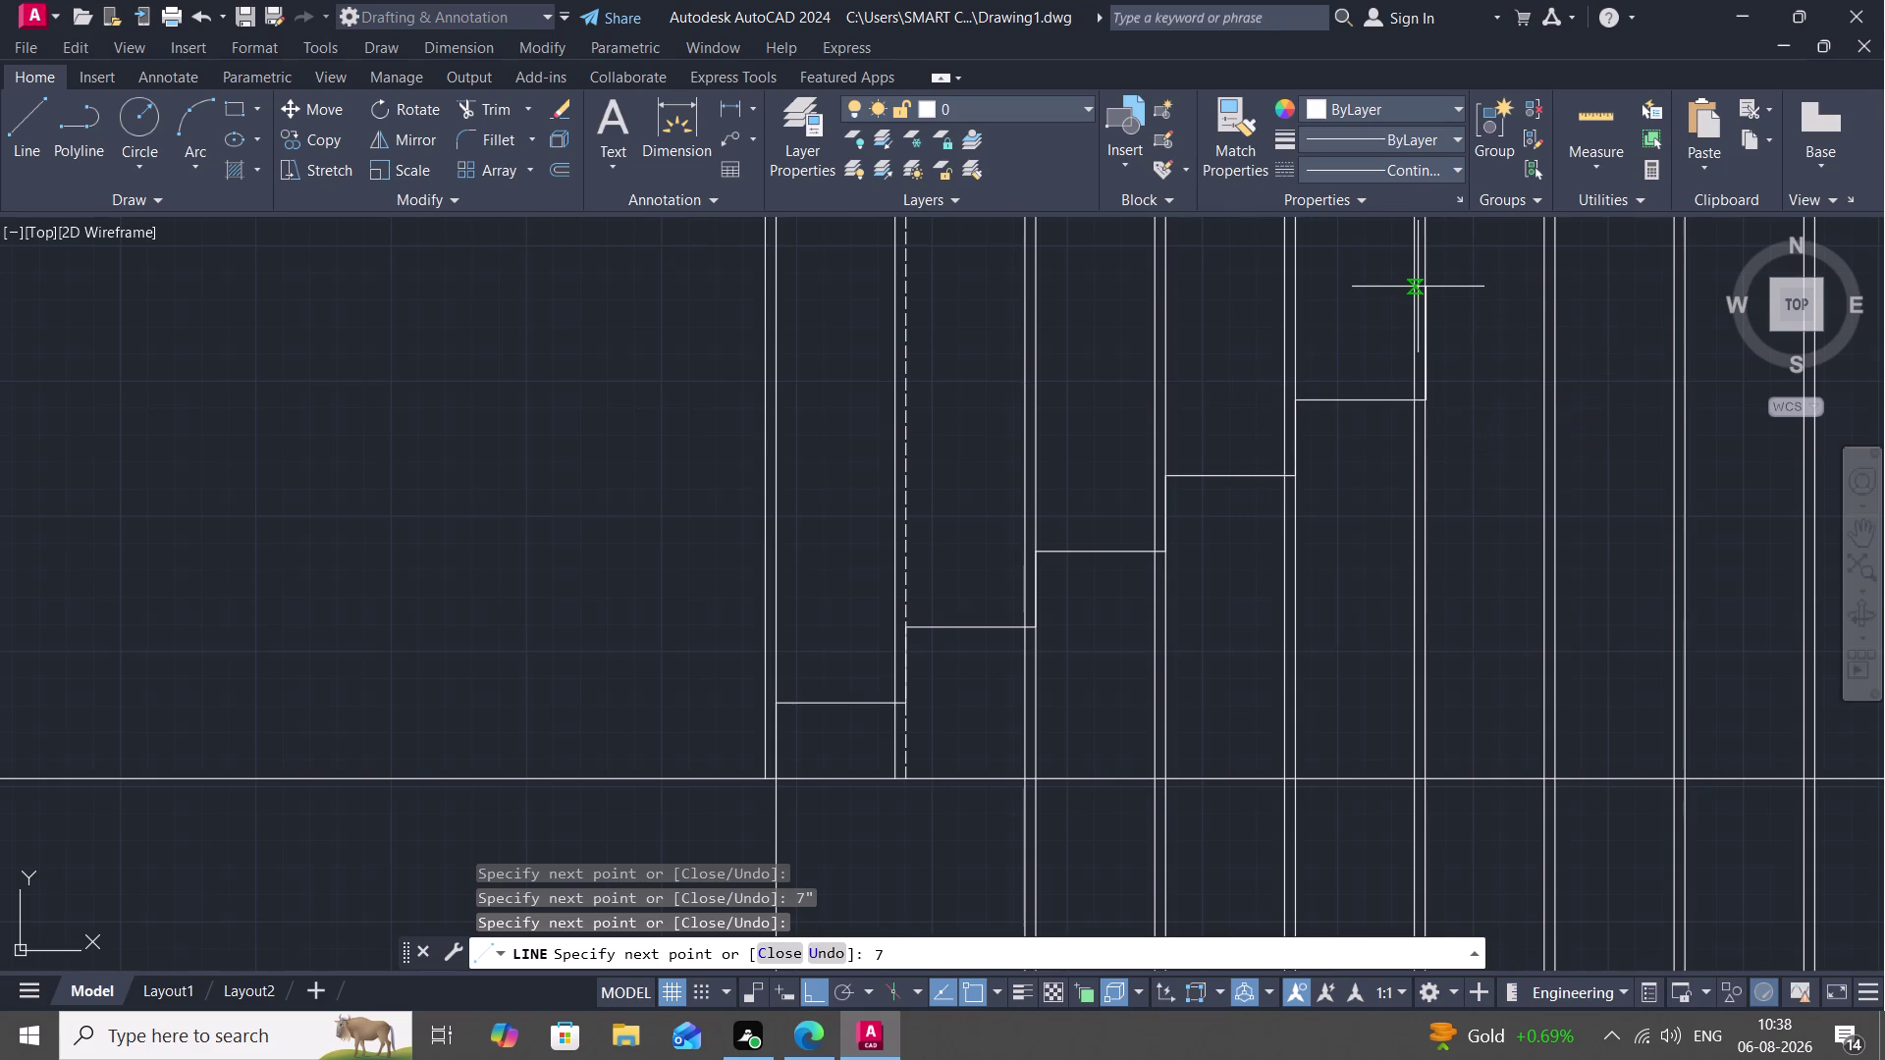
text(")
key(space)
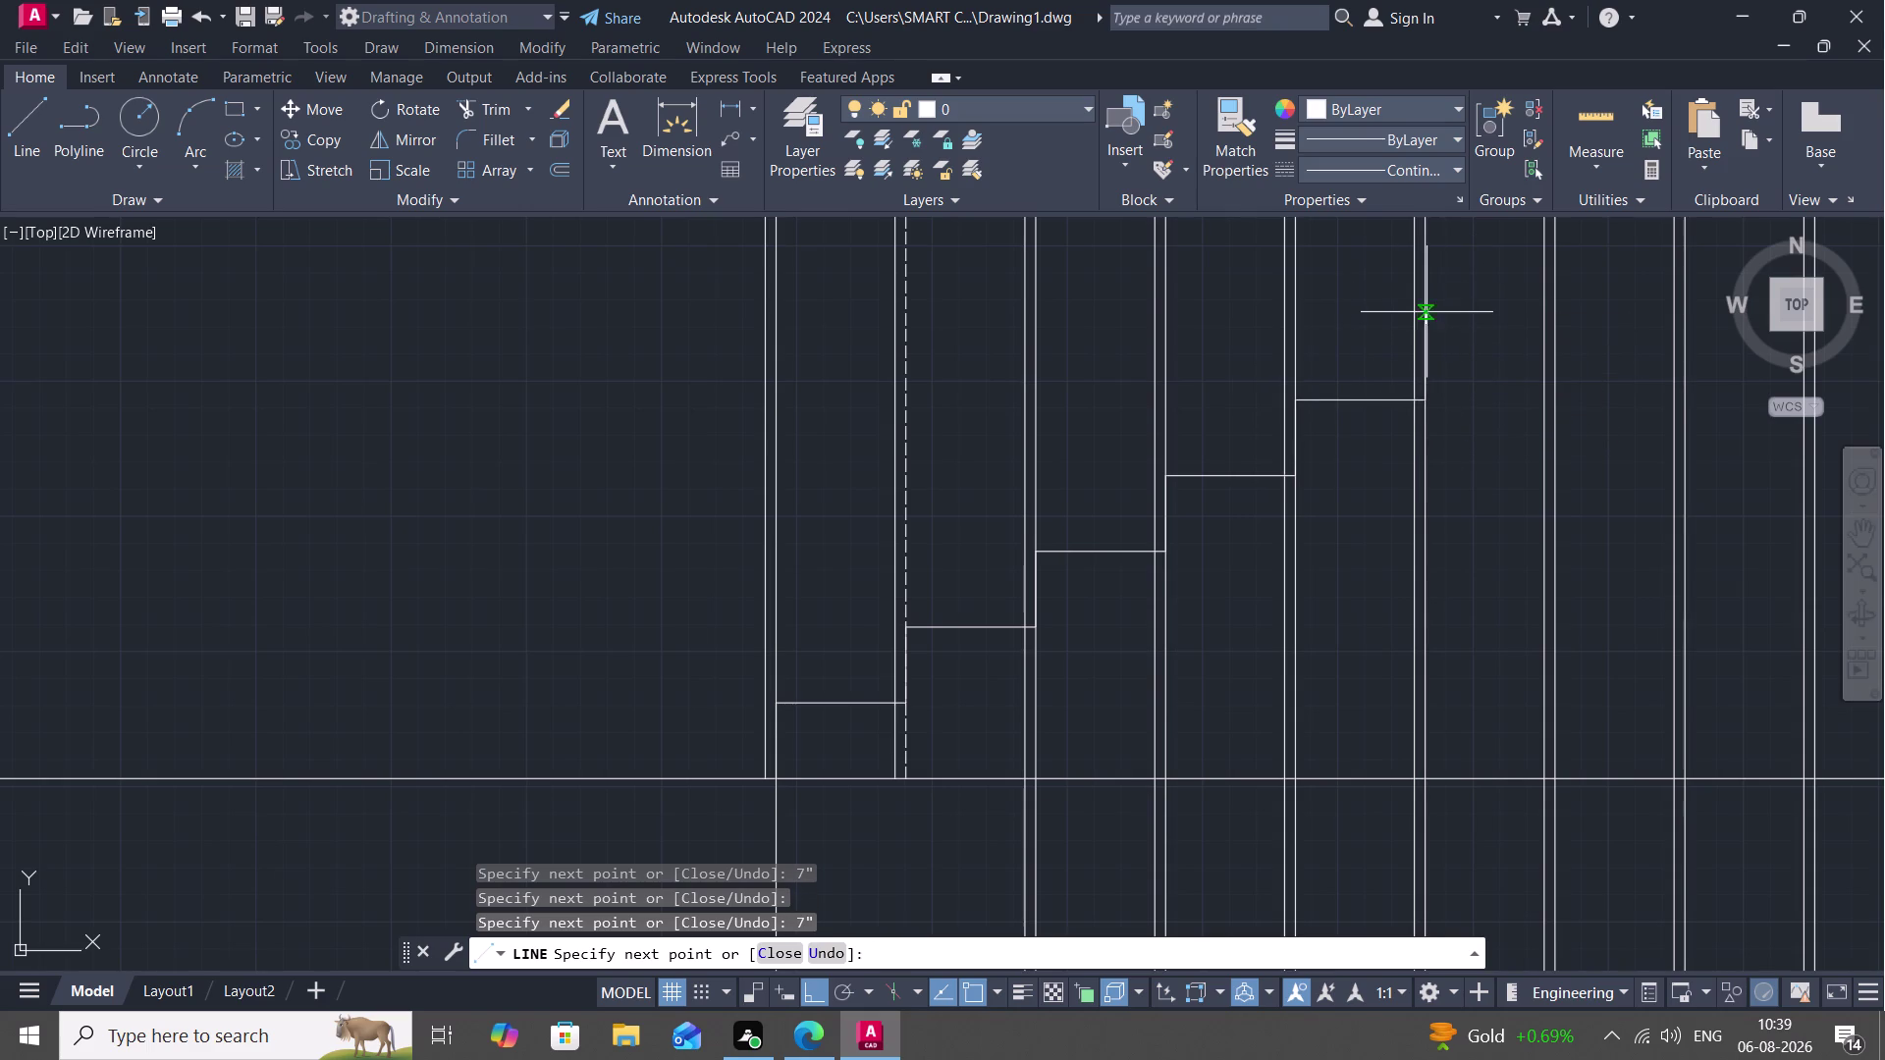
click(1558, 326)
key(space)
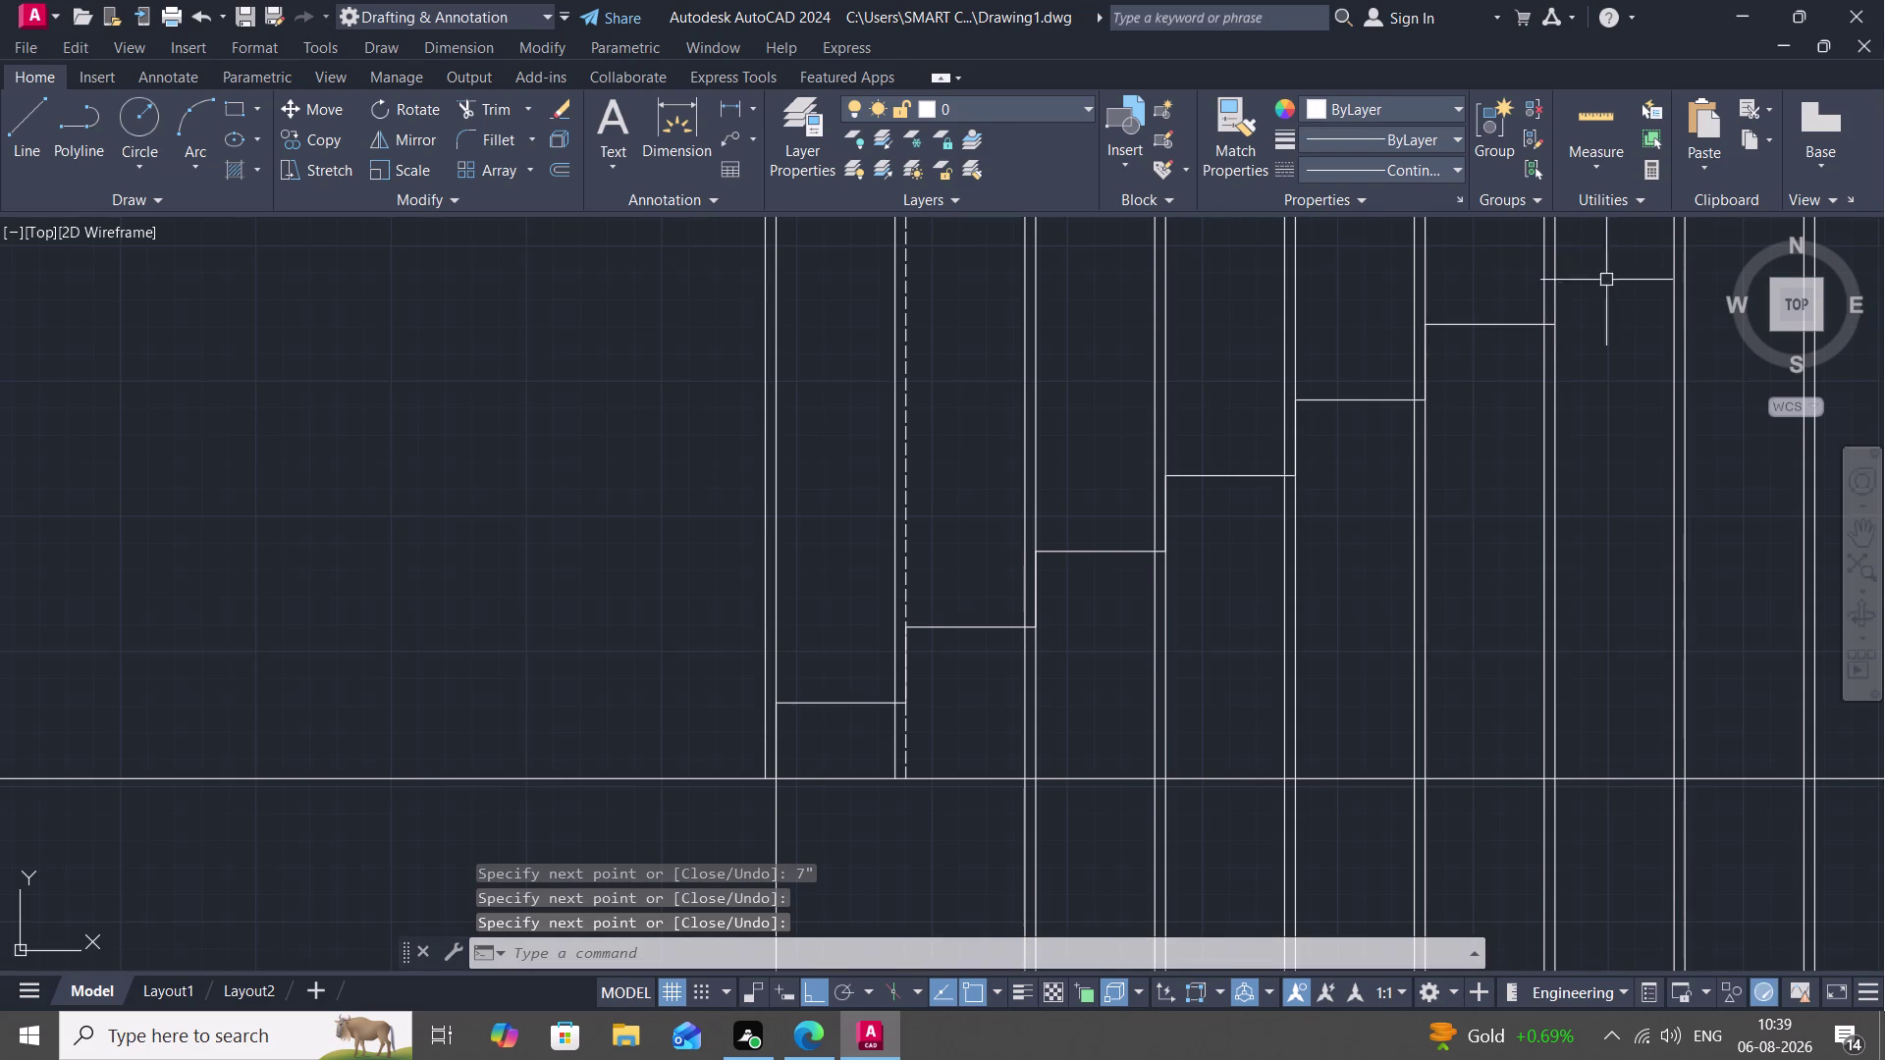
Start a new line at the last tread's end and draw another 7-inch riser and tread.
key(space)
click(1553, 323)
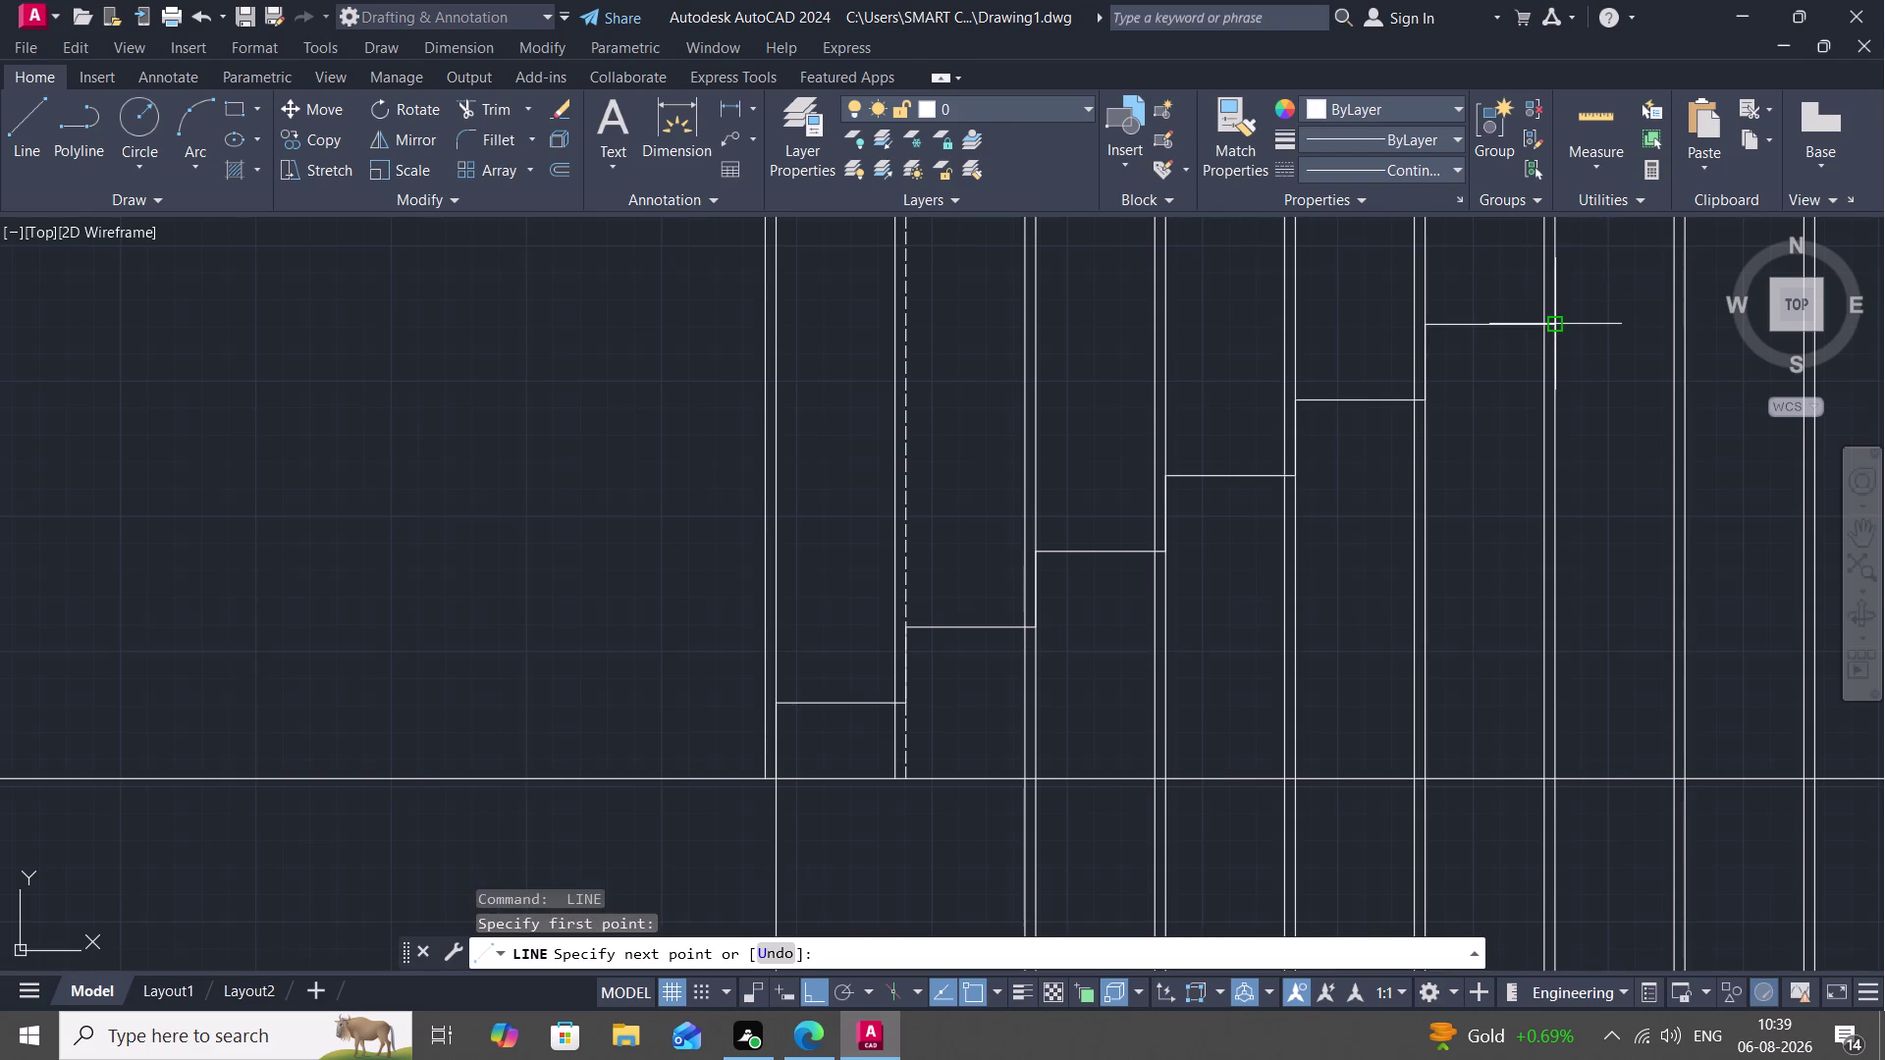
text(7")
key(space)
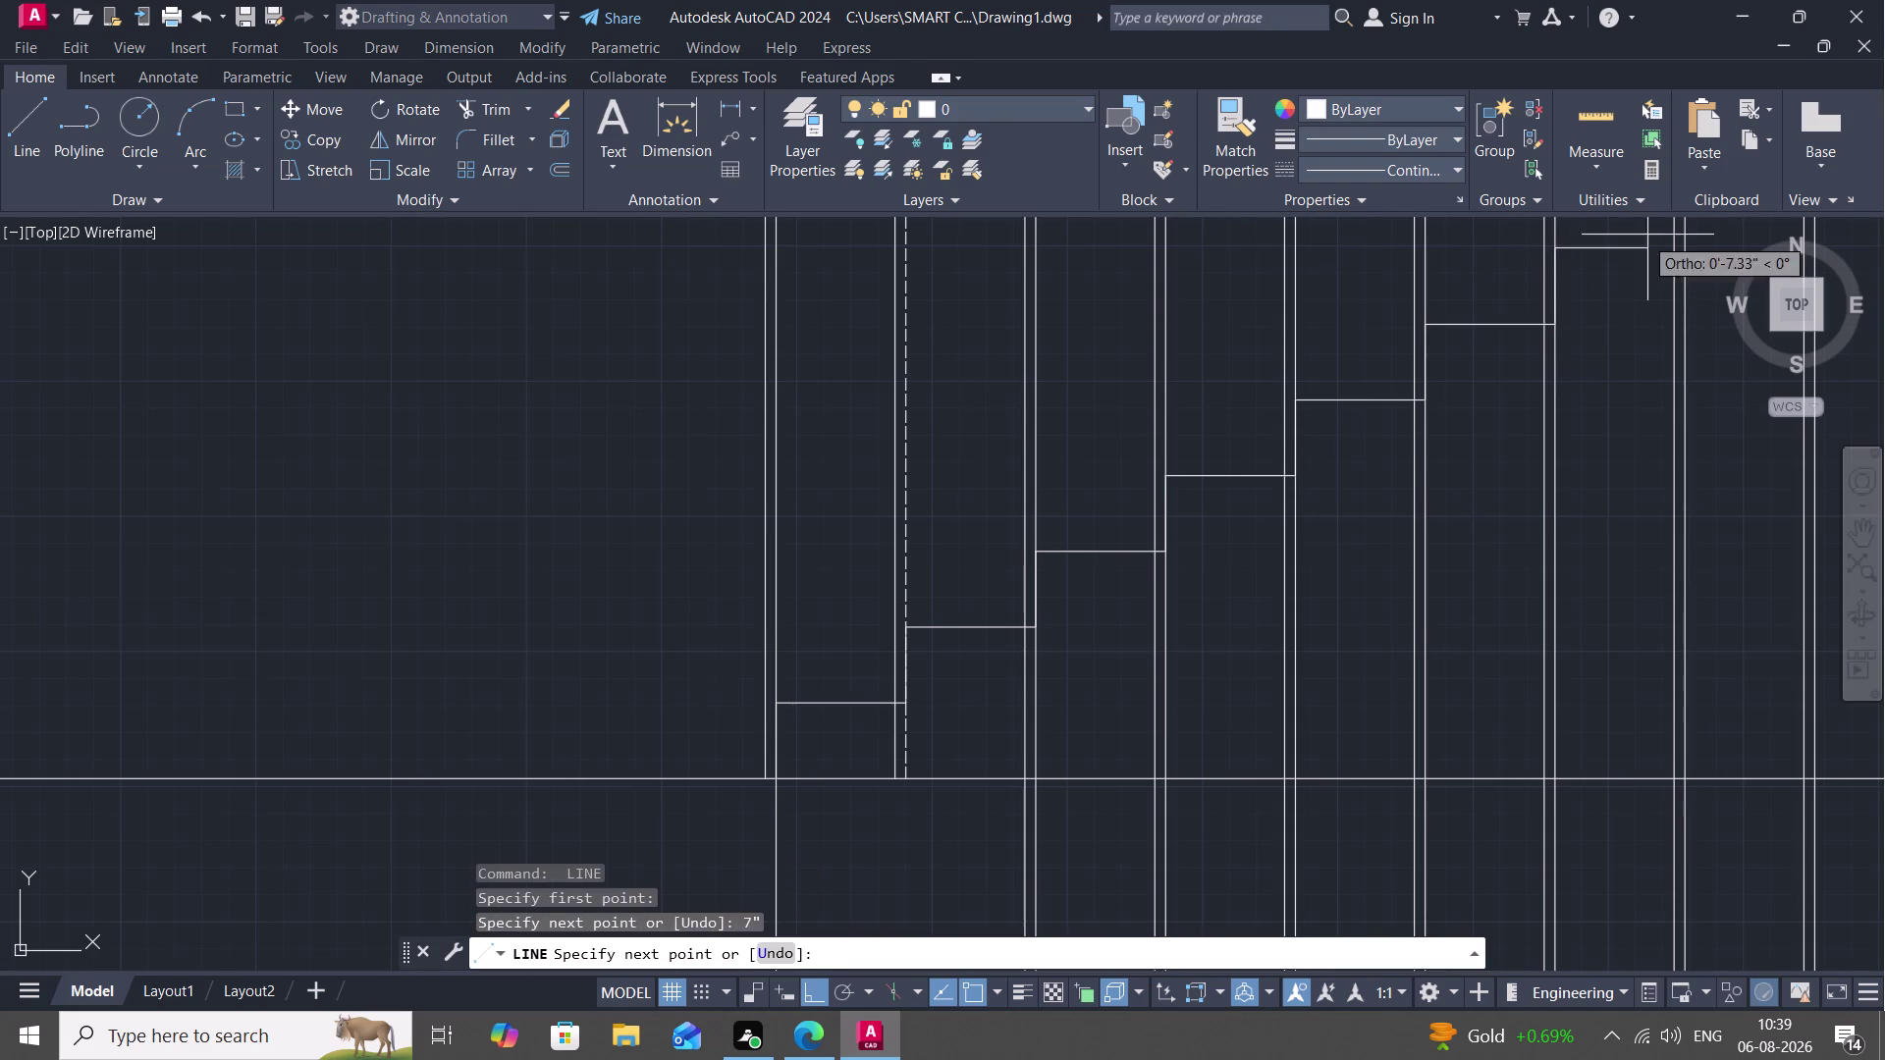
click(1685, 243)
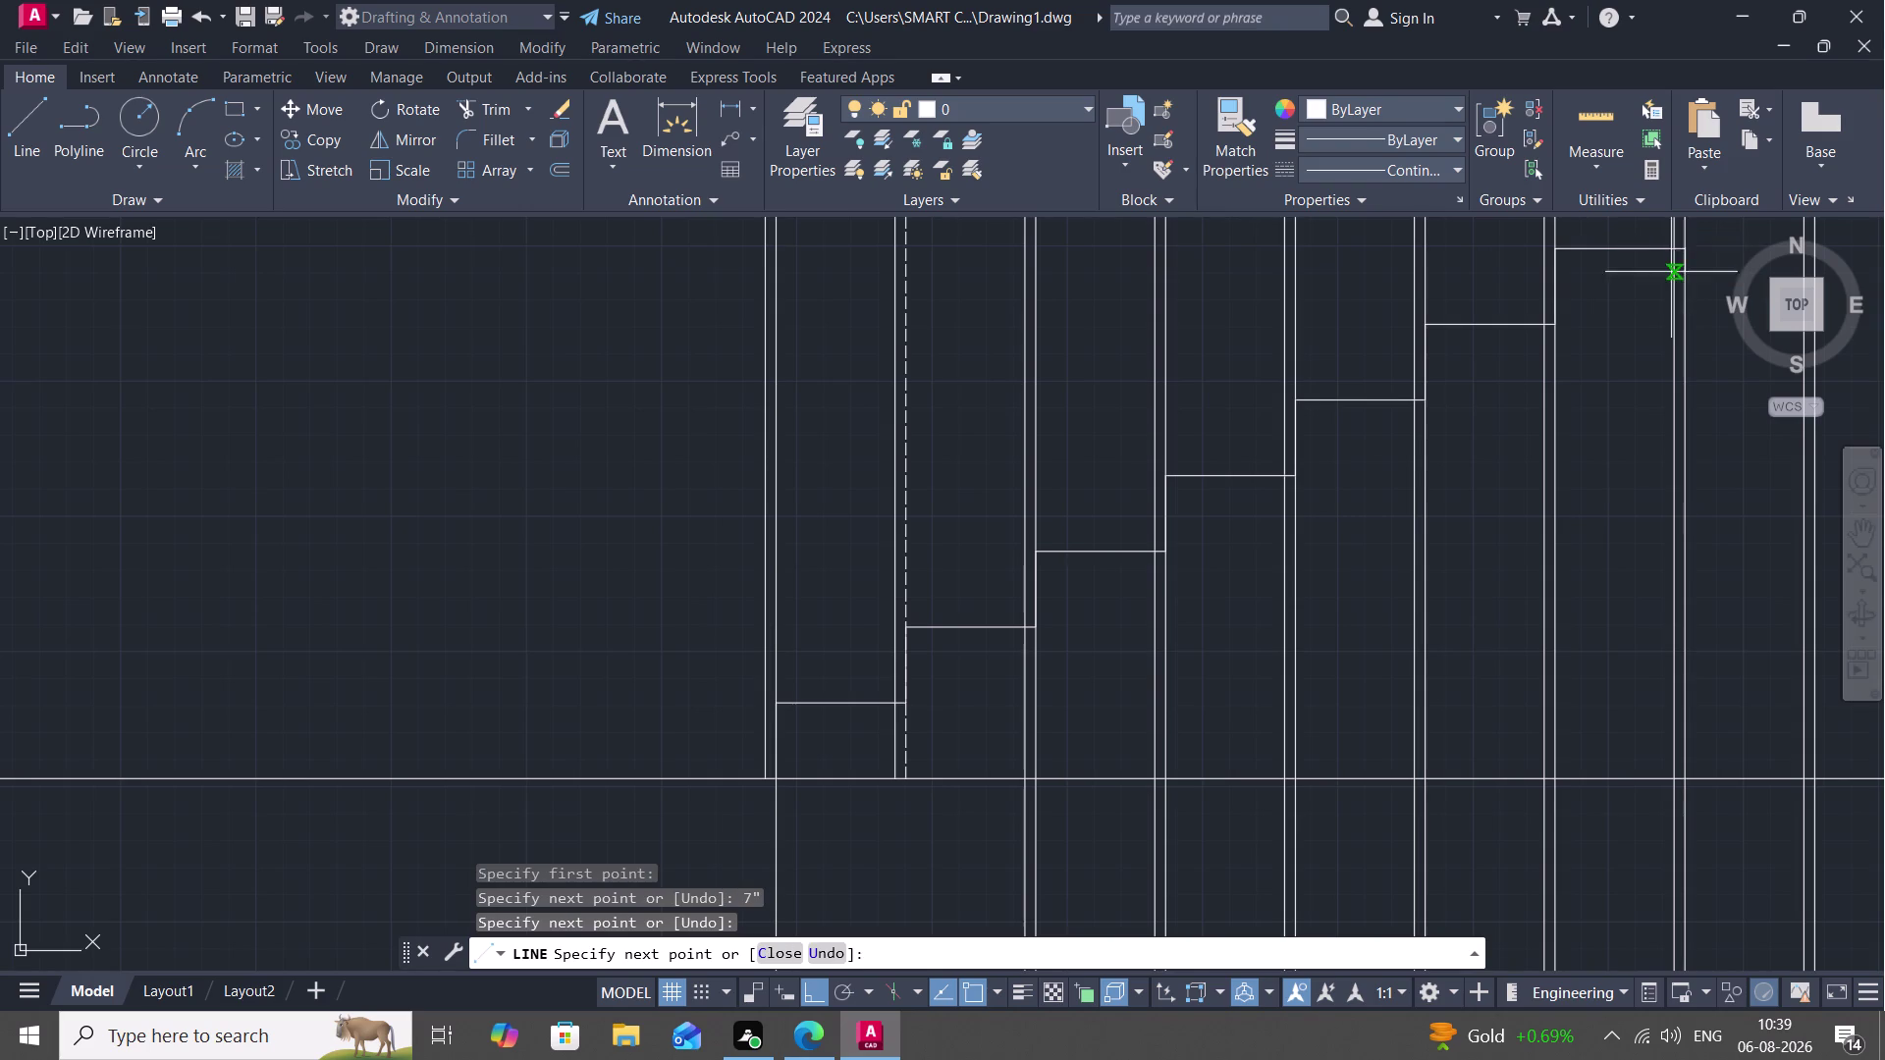
scroll(down, 3)
middle_drag(1678, 297, 1088, 704)
scroll(down, 3)
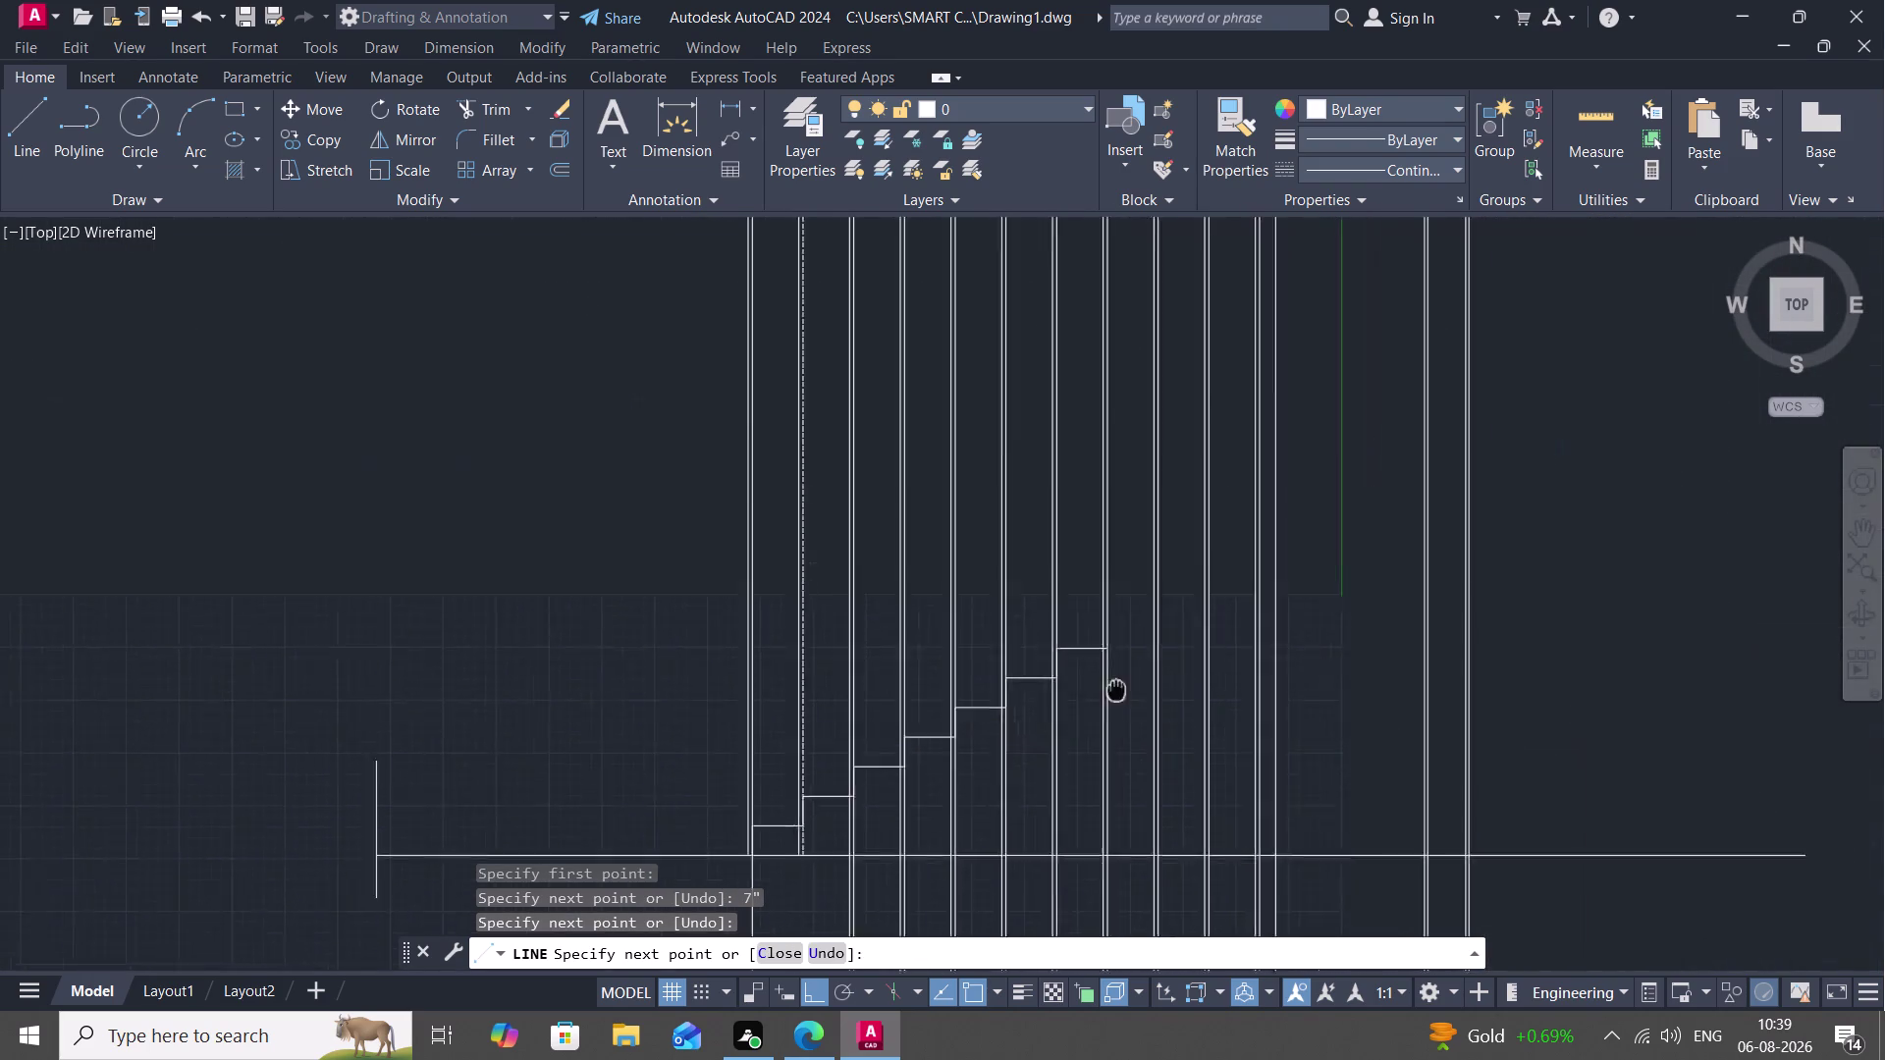
middle_drag(1088, 704, 1065, 722)
scroll(up, 3)
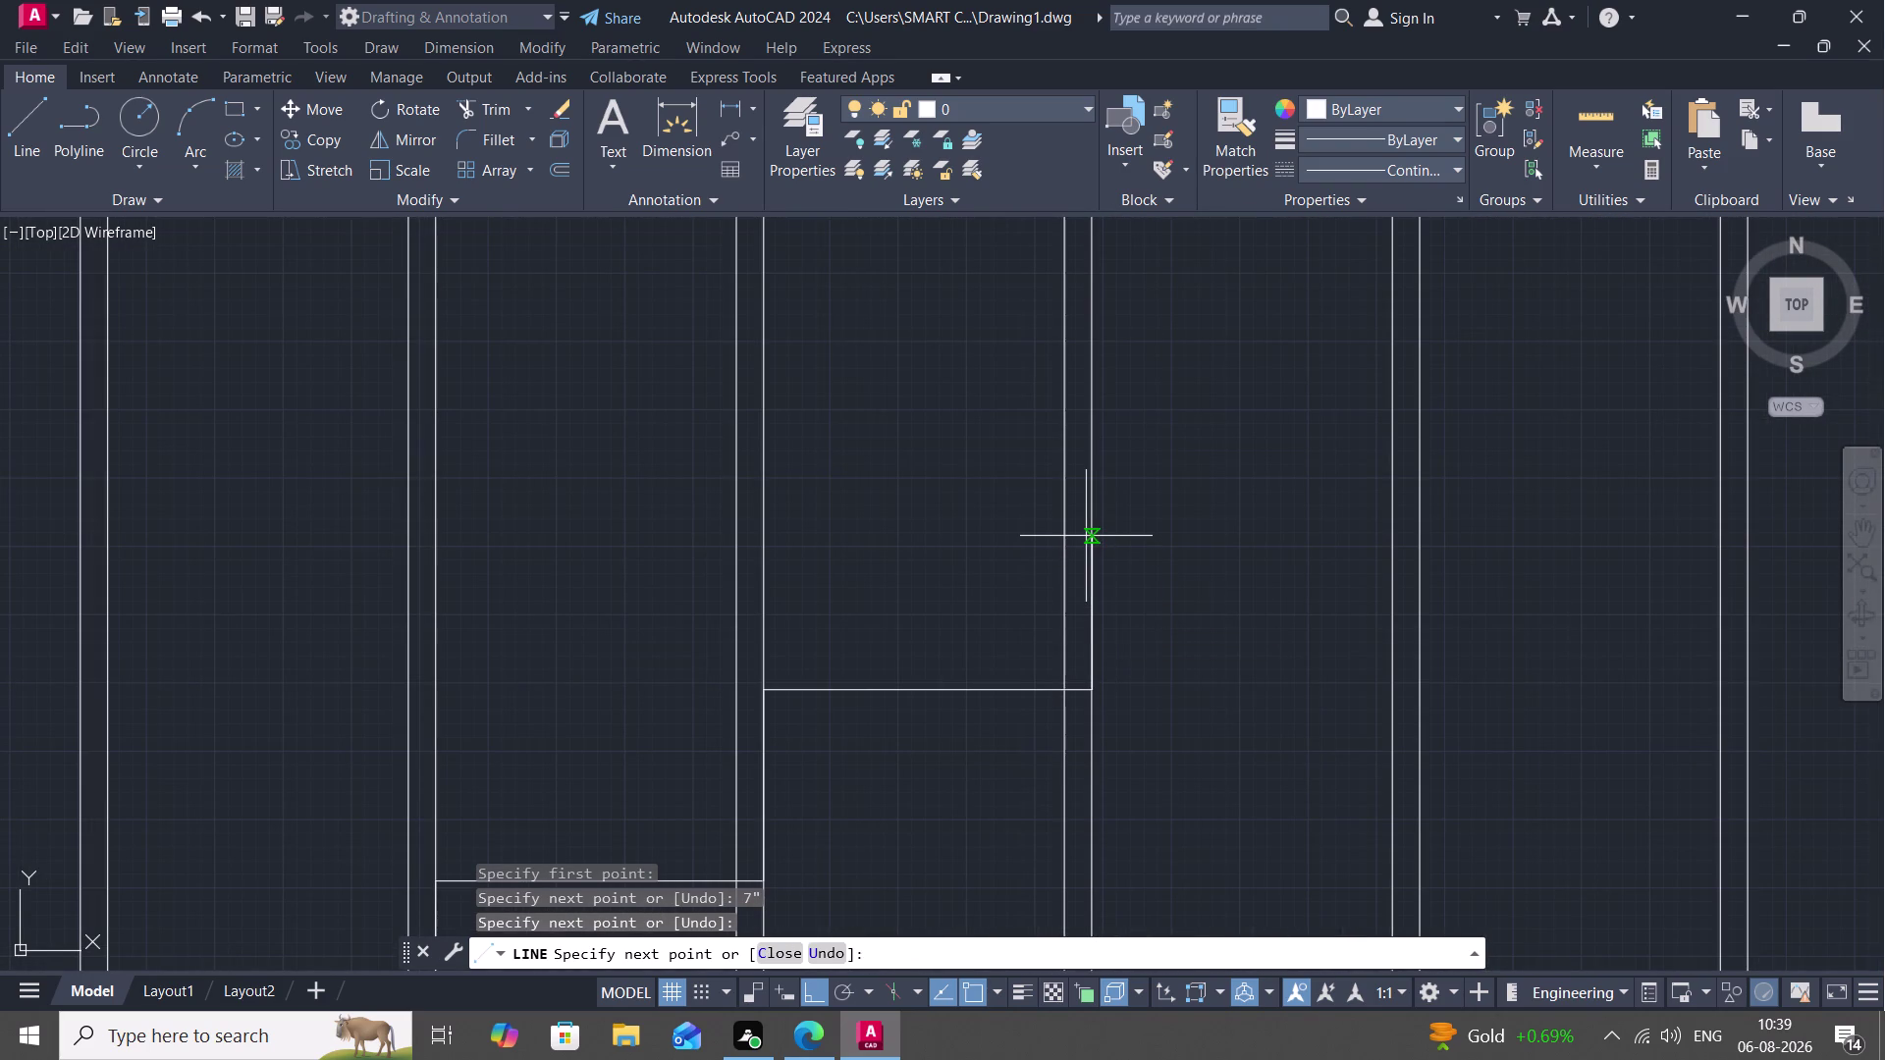
Continue the profile upward with three more 7-inch risers and their treads.
text(7")
key(space)
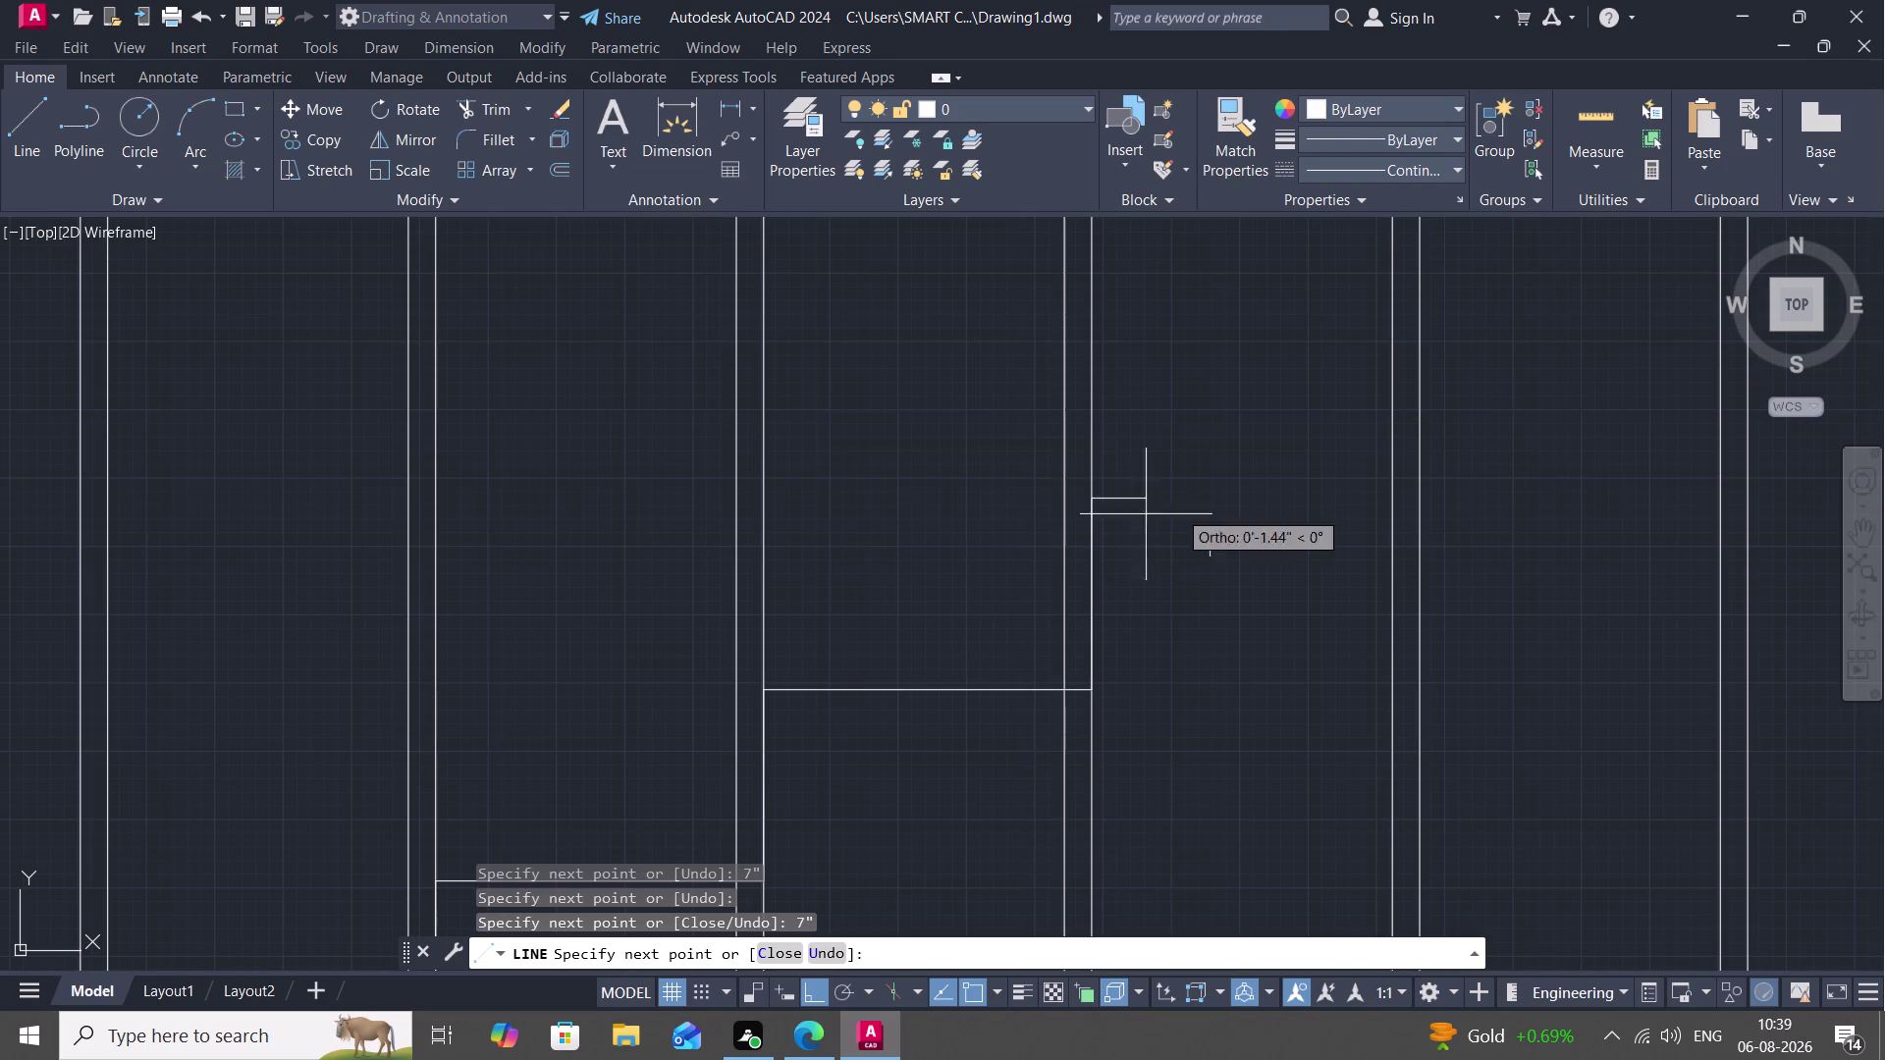
click(1425, 493)
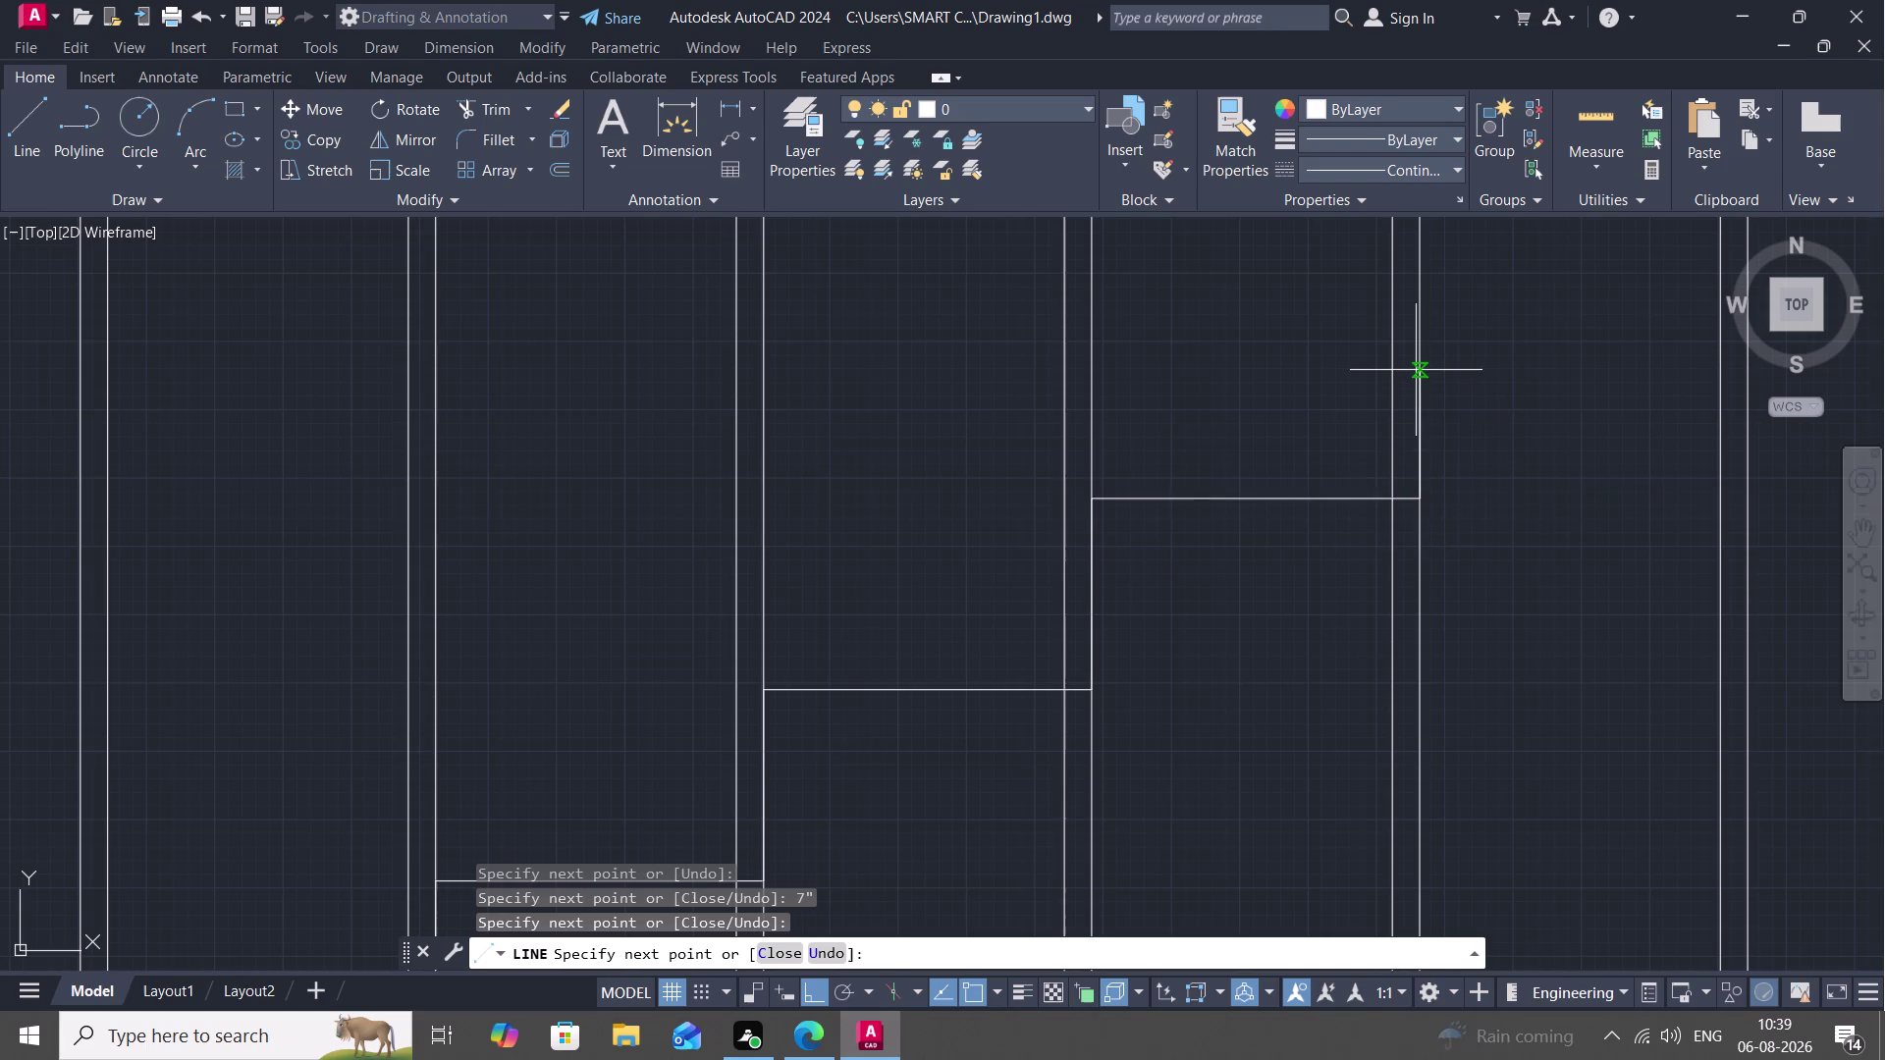
text(7")
key(space)
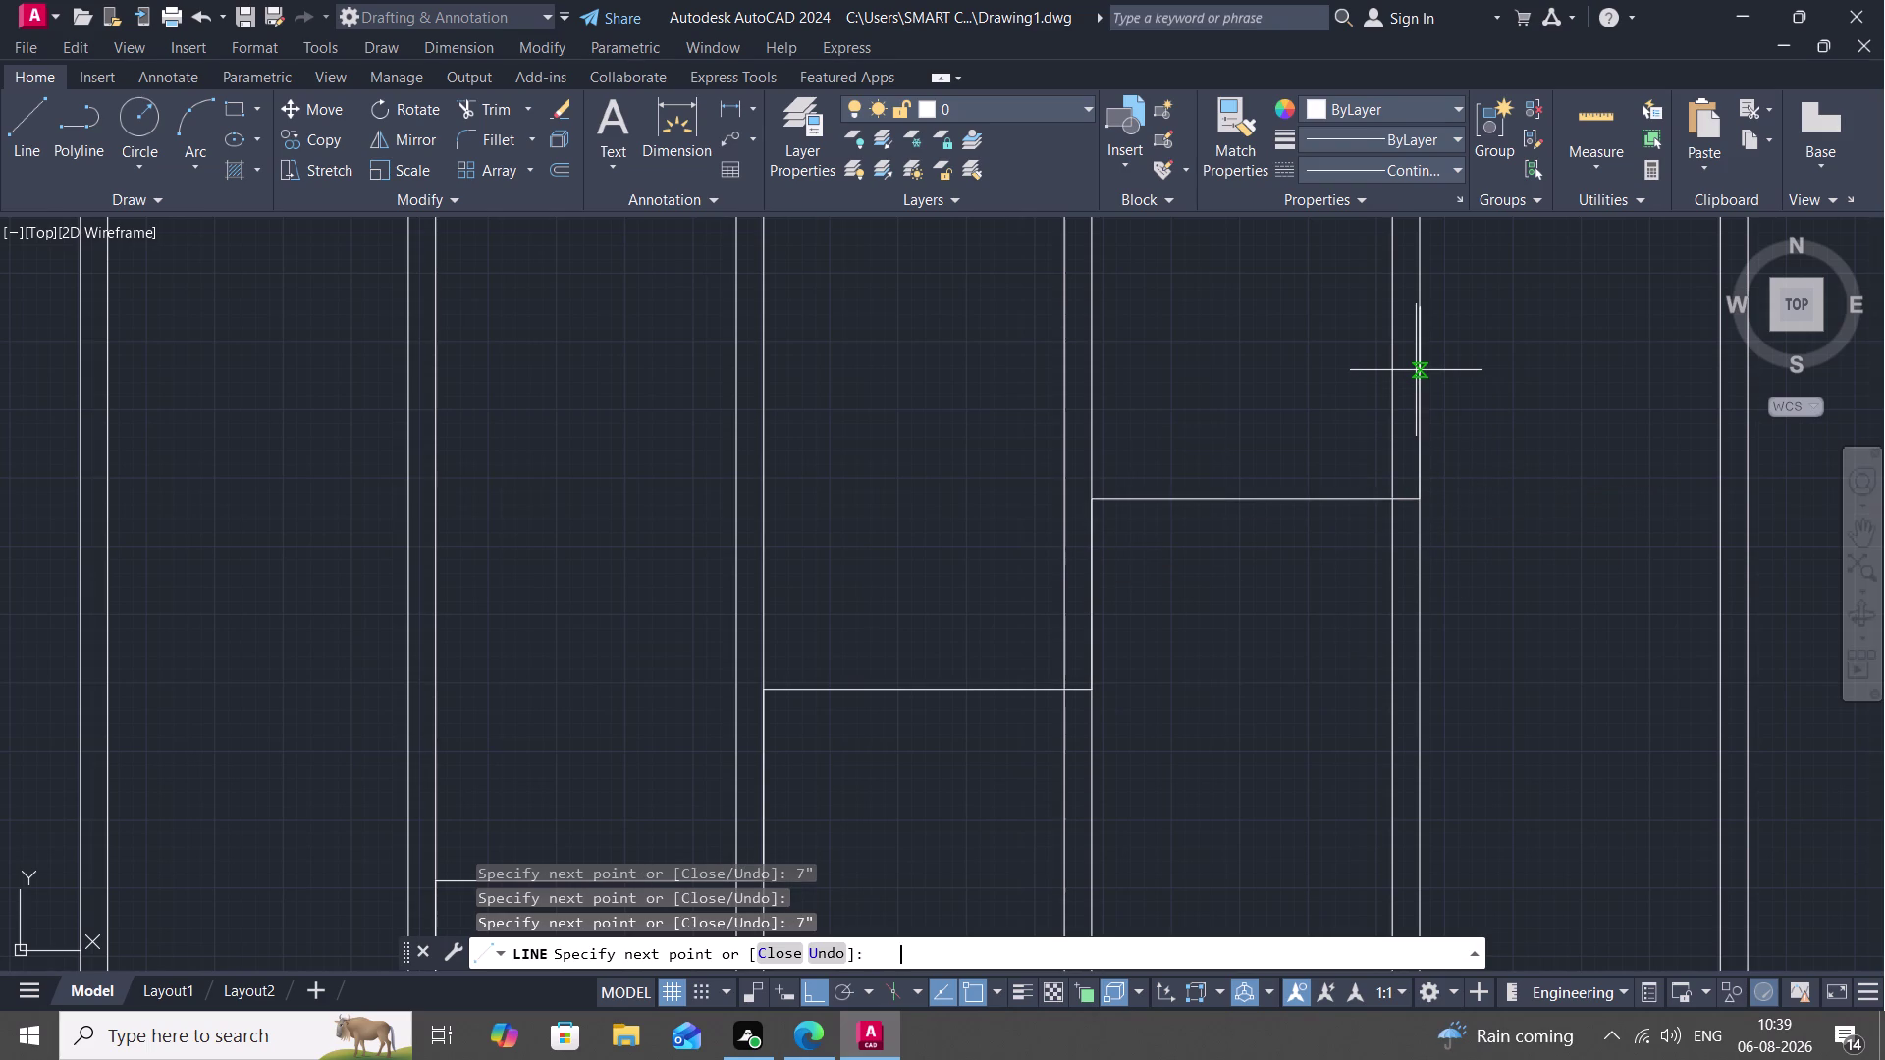
middle_drag(1596, 332, 1104, 786)
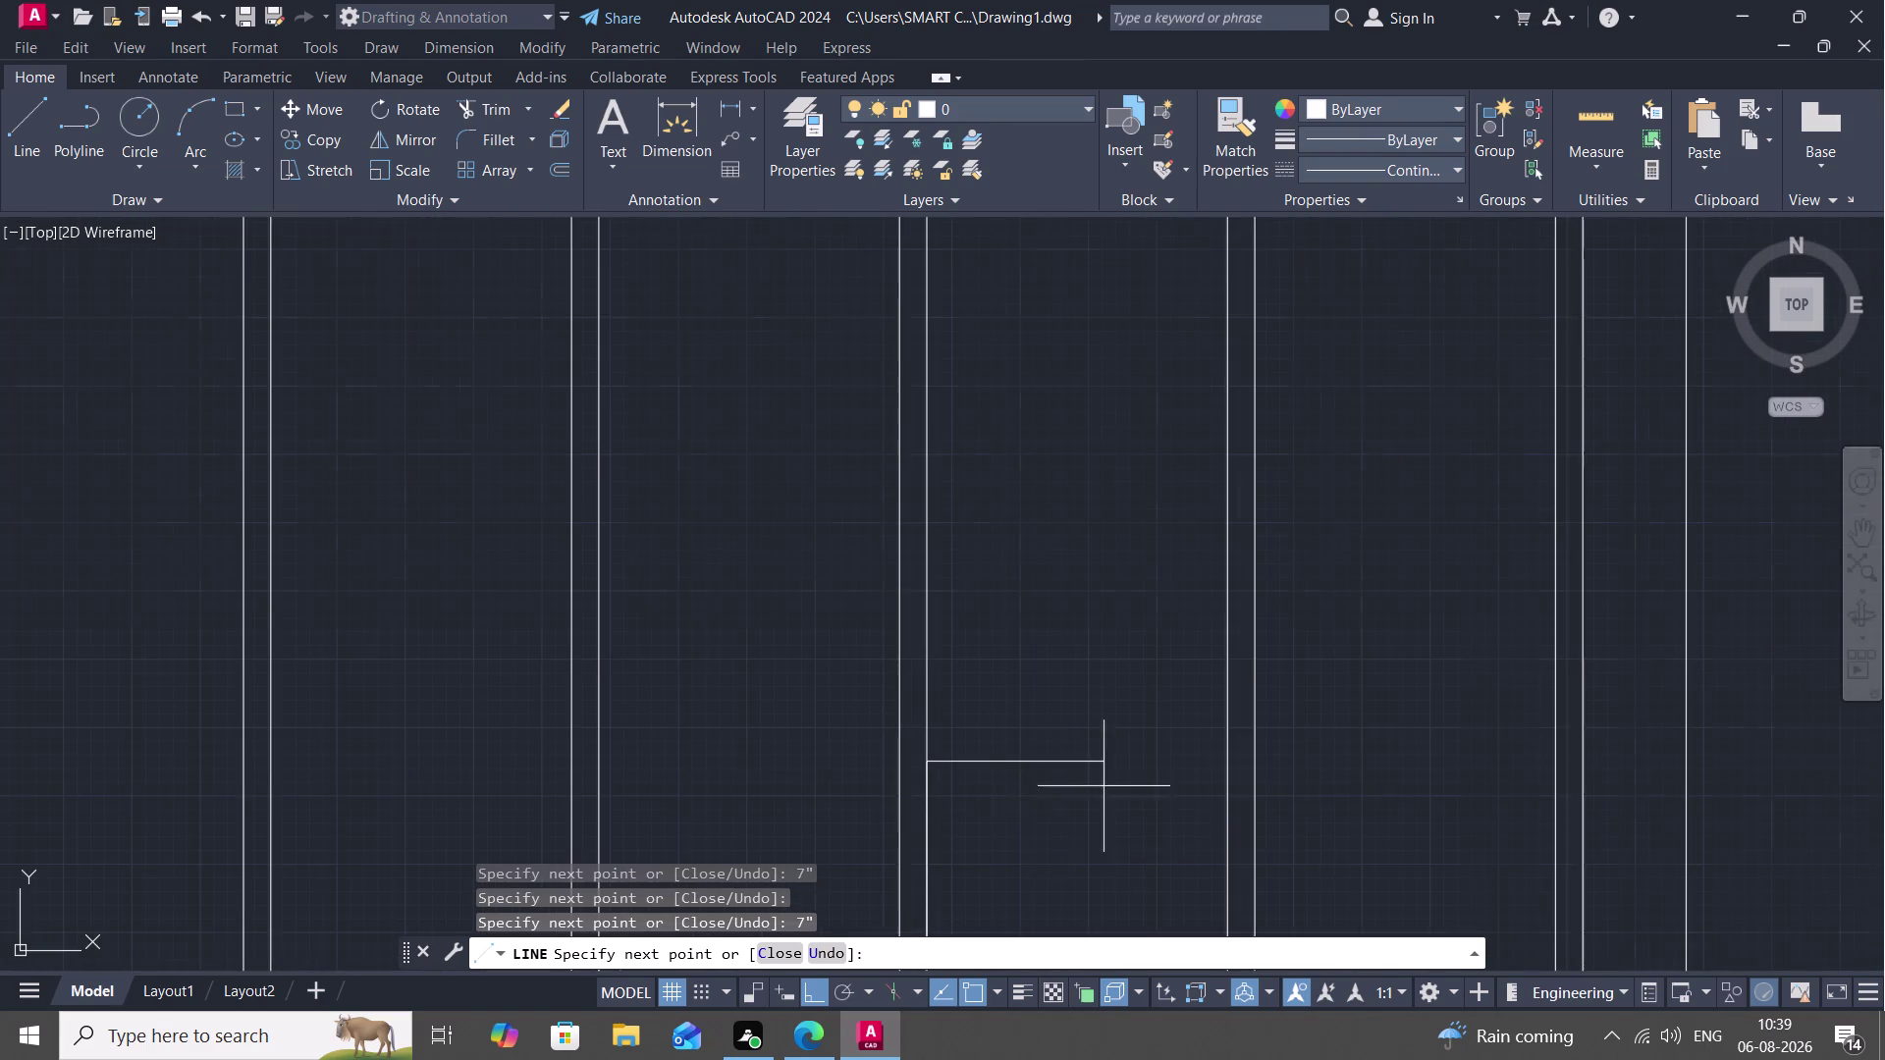
click(1251, 761)
text(7)
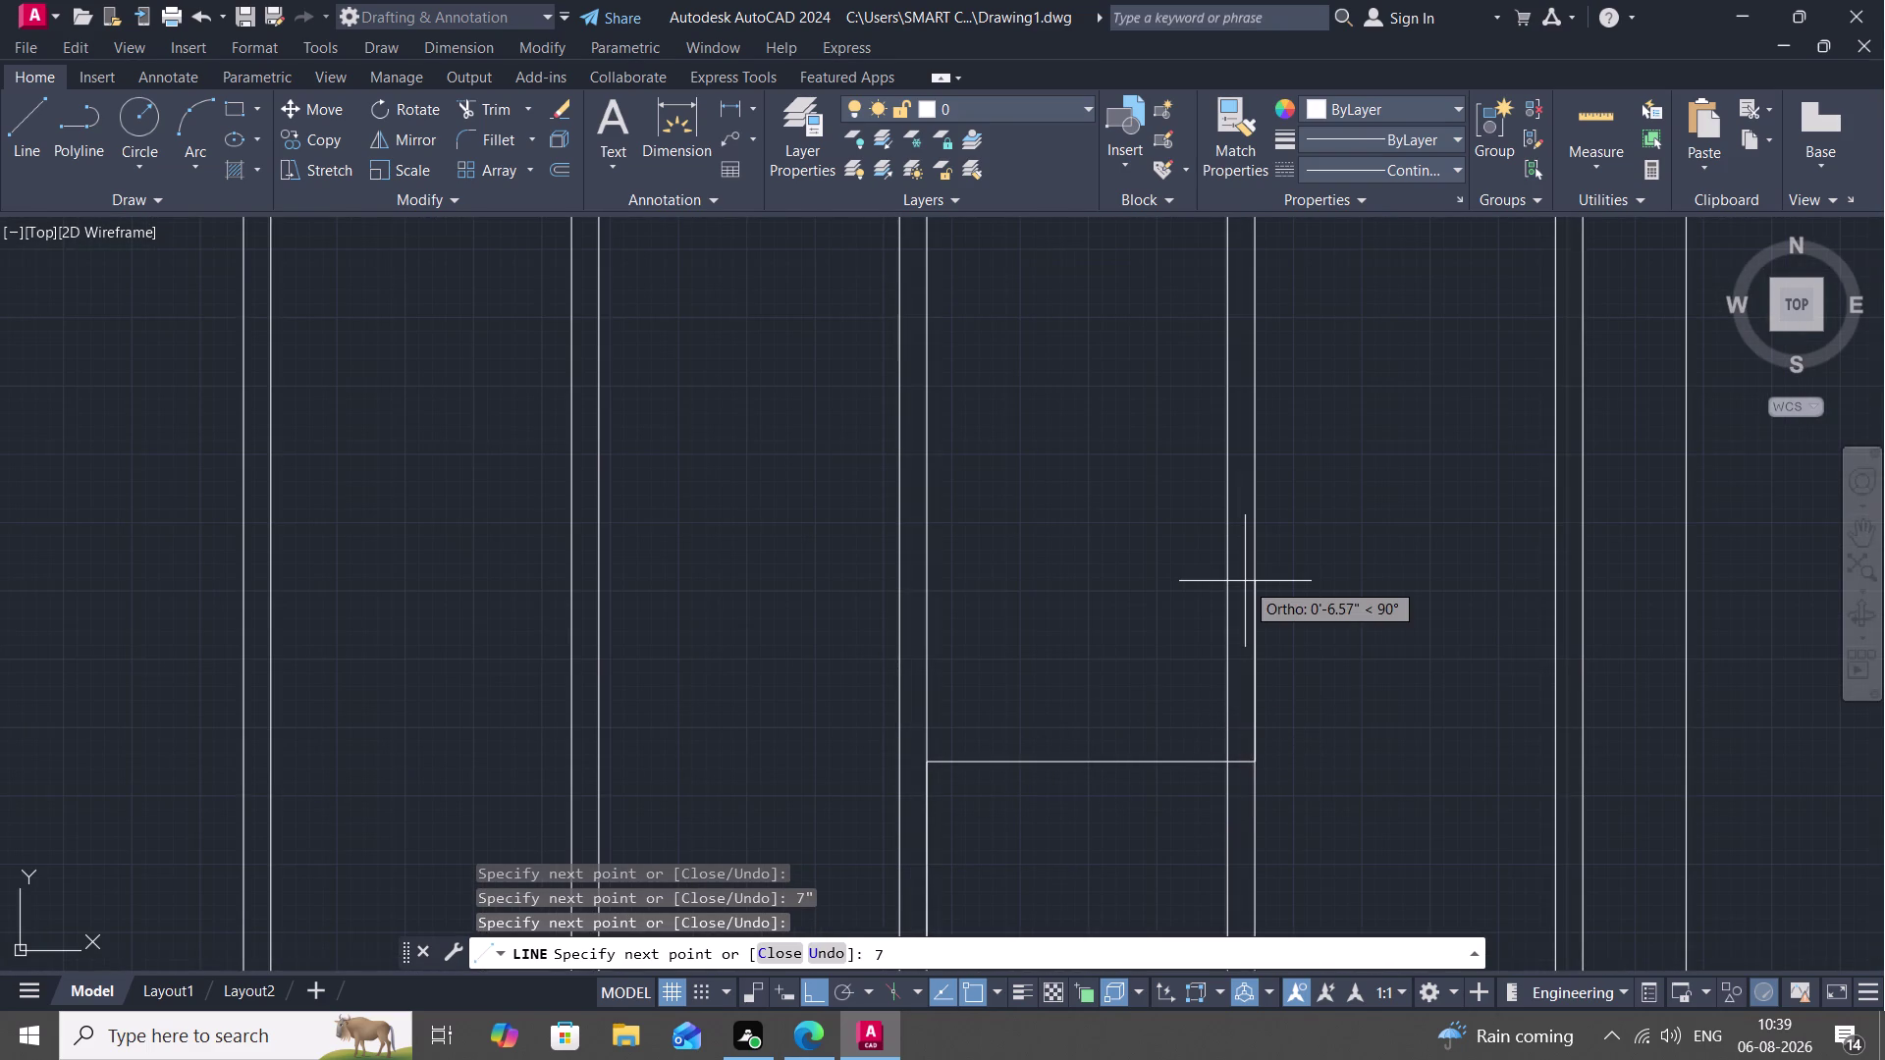
text(")
key(space)
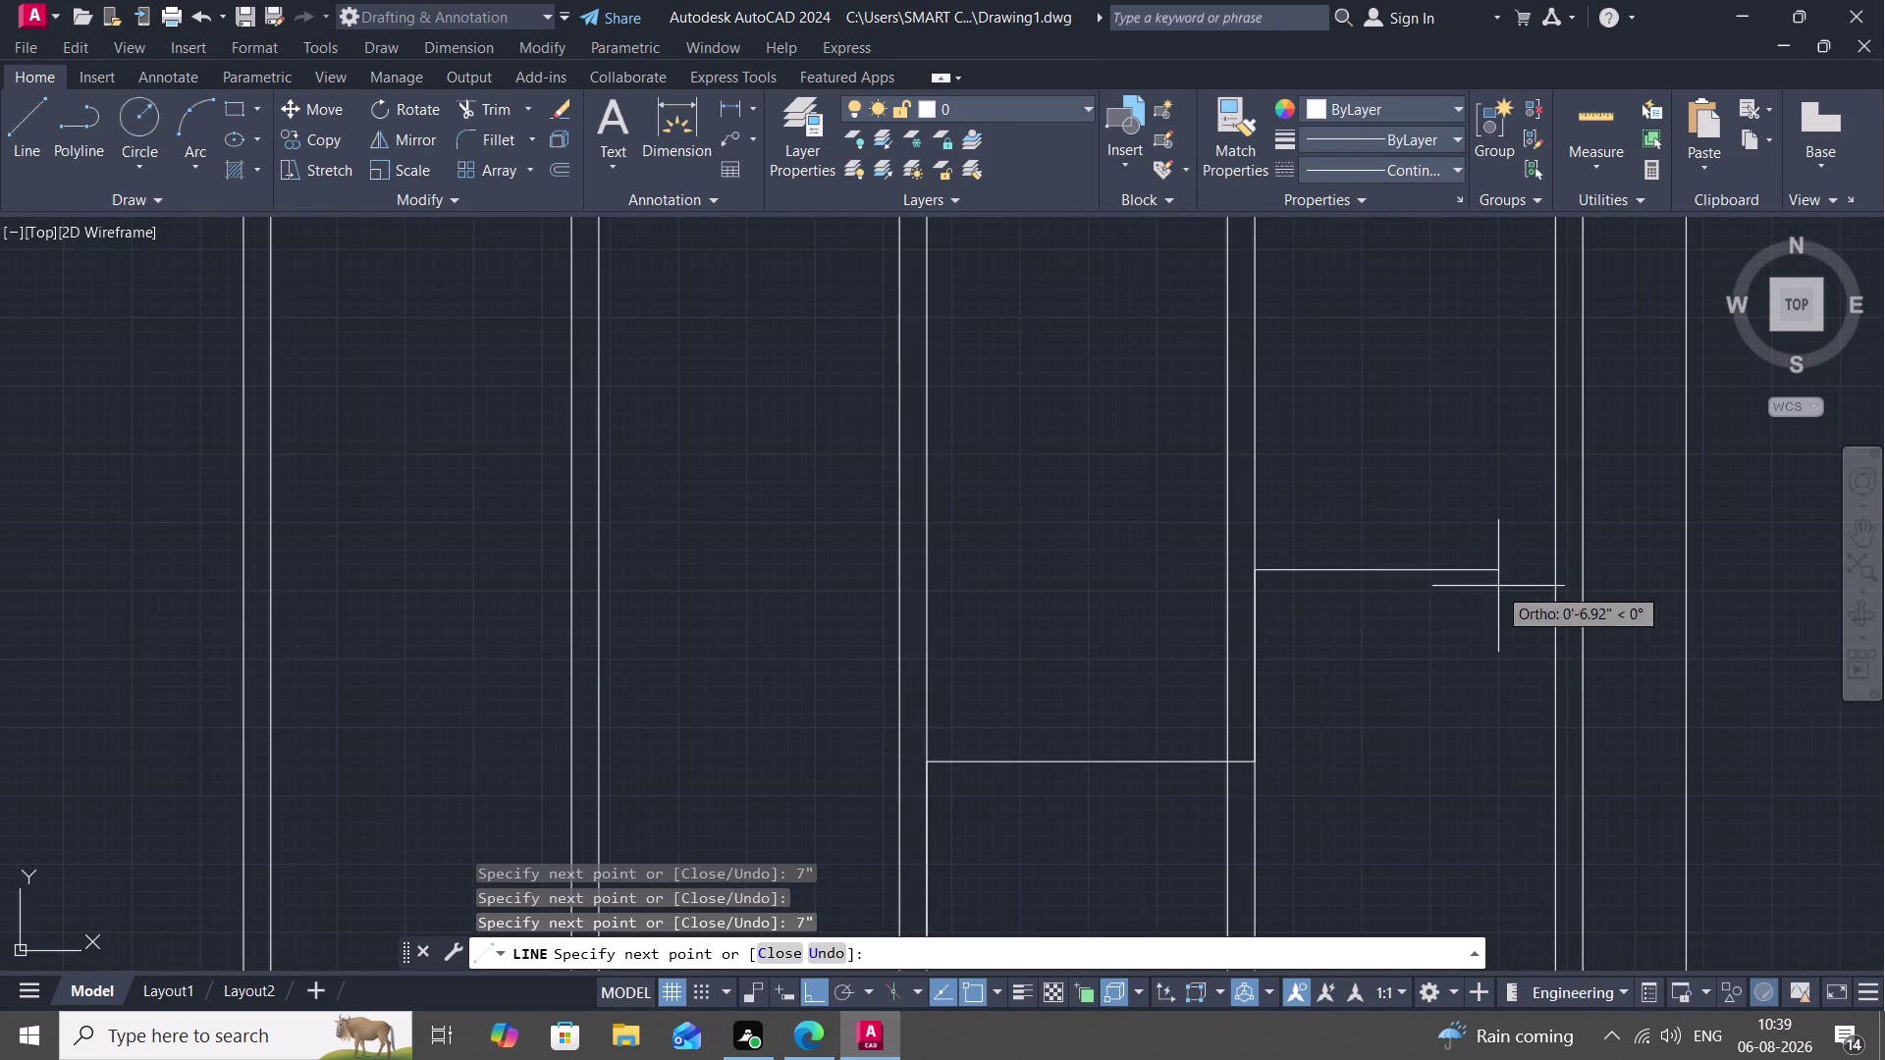
click(1577, 572)
Add the final 7-inch riser and the long landing line, then stop the line command.
scroll(down, 3)
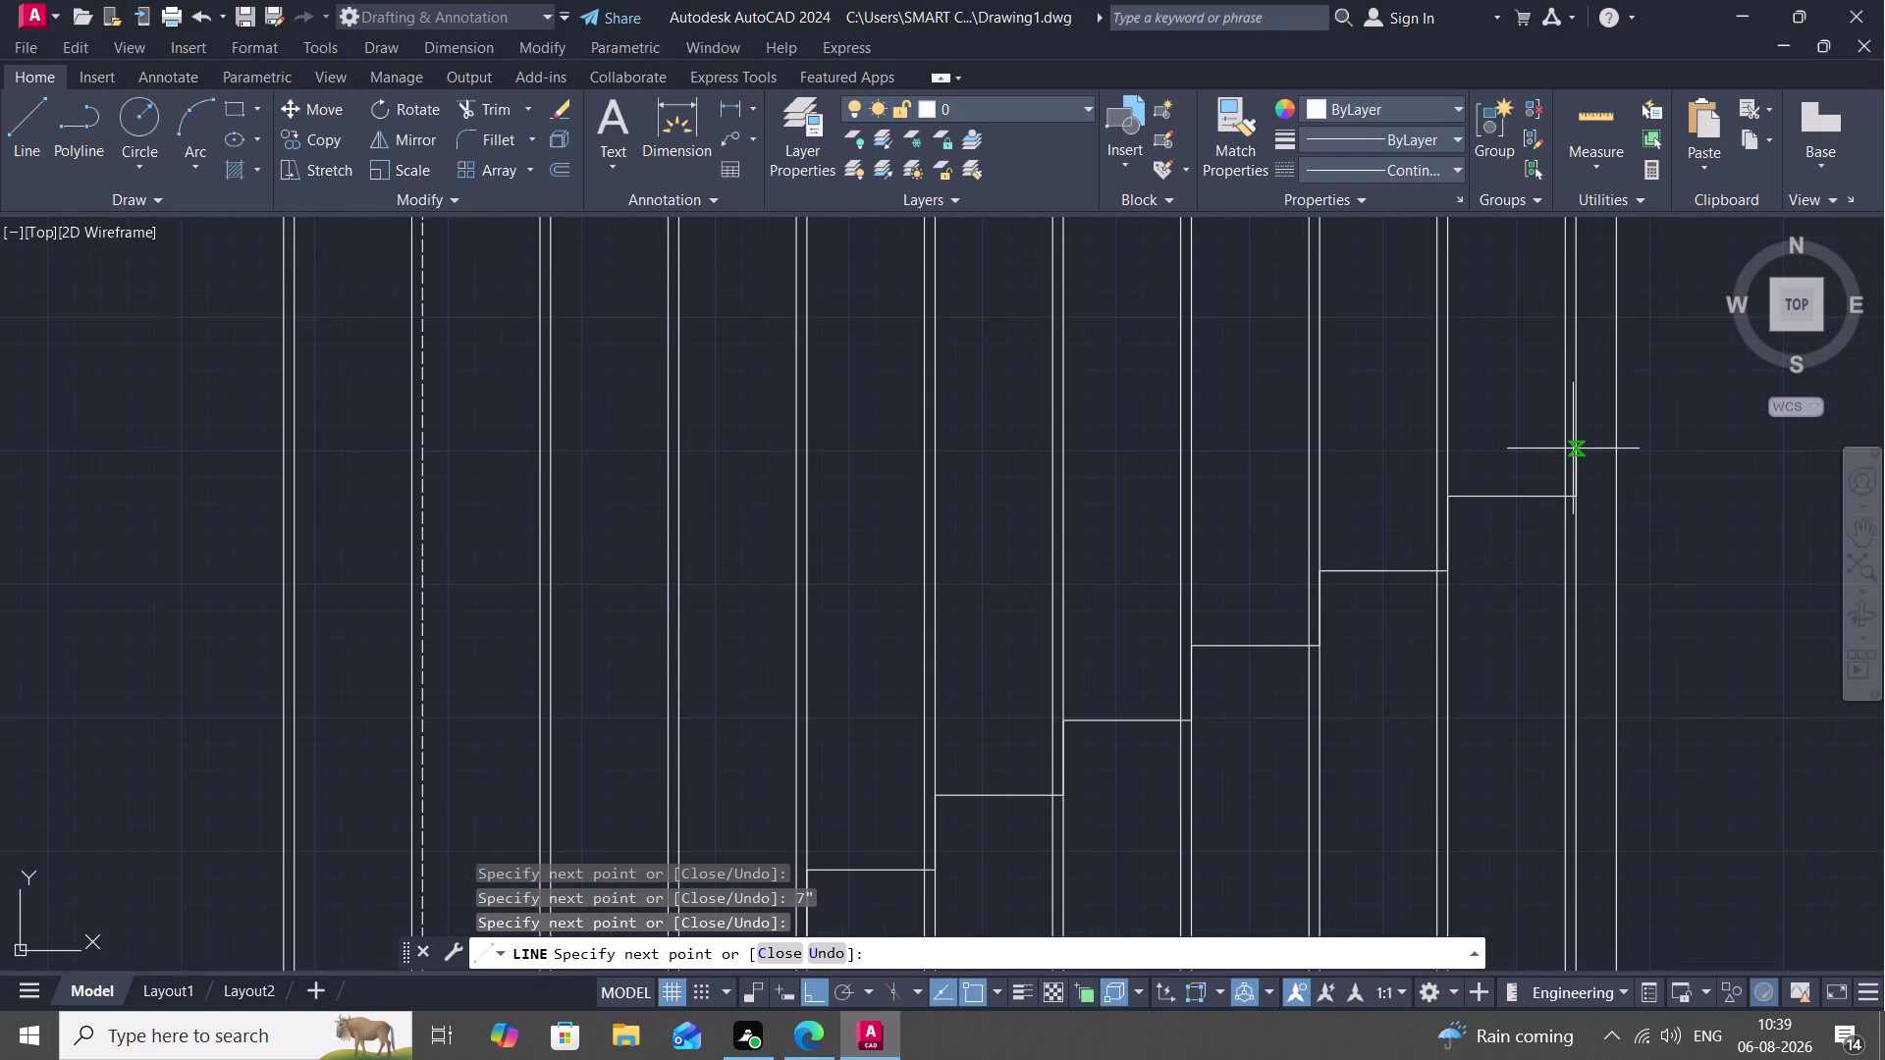
scroll(up, 3)
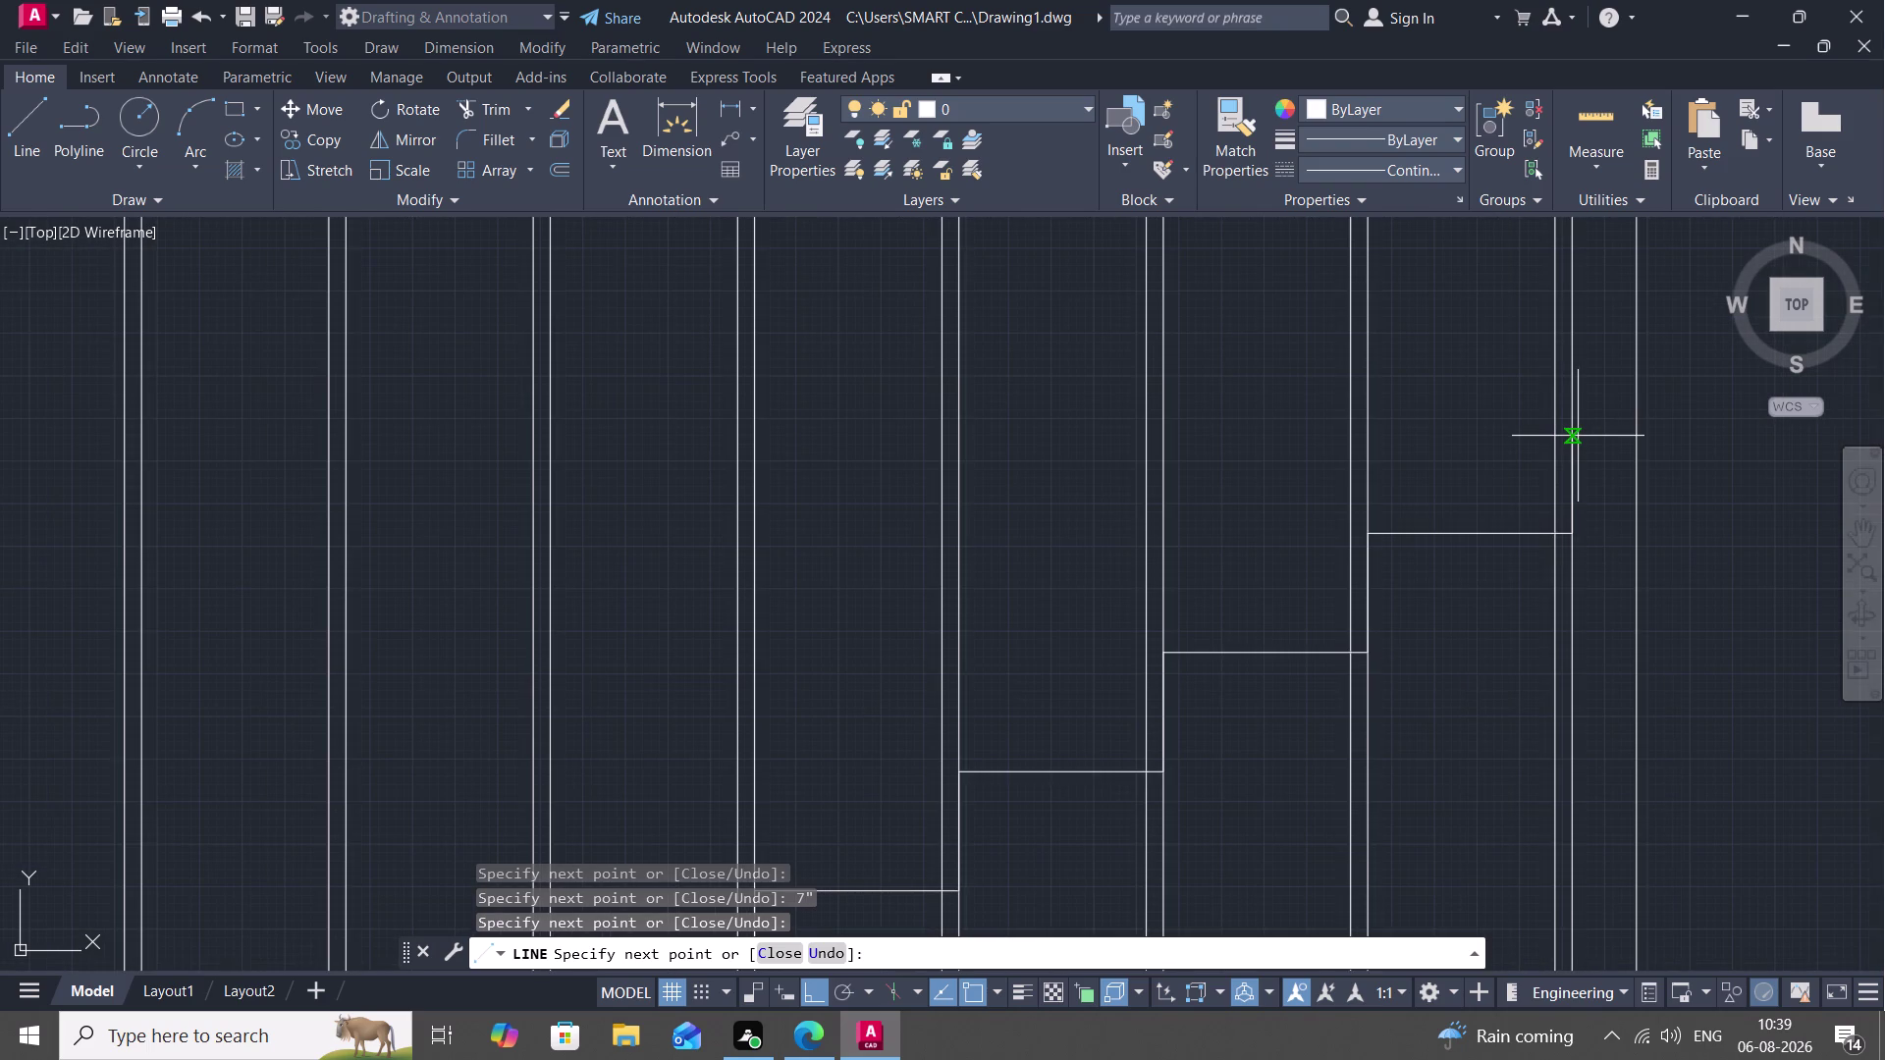
key(7)
key(shift+quotedbl)
key(space)
scroll(down, 3)
middle_drag(1789, 506, 1787, 505)
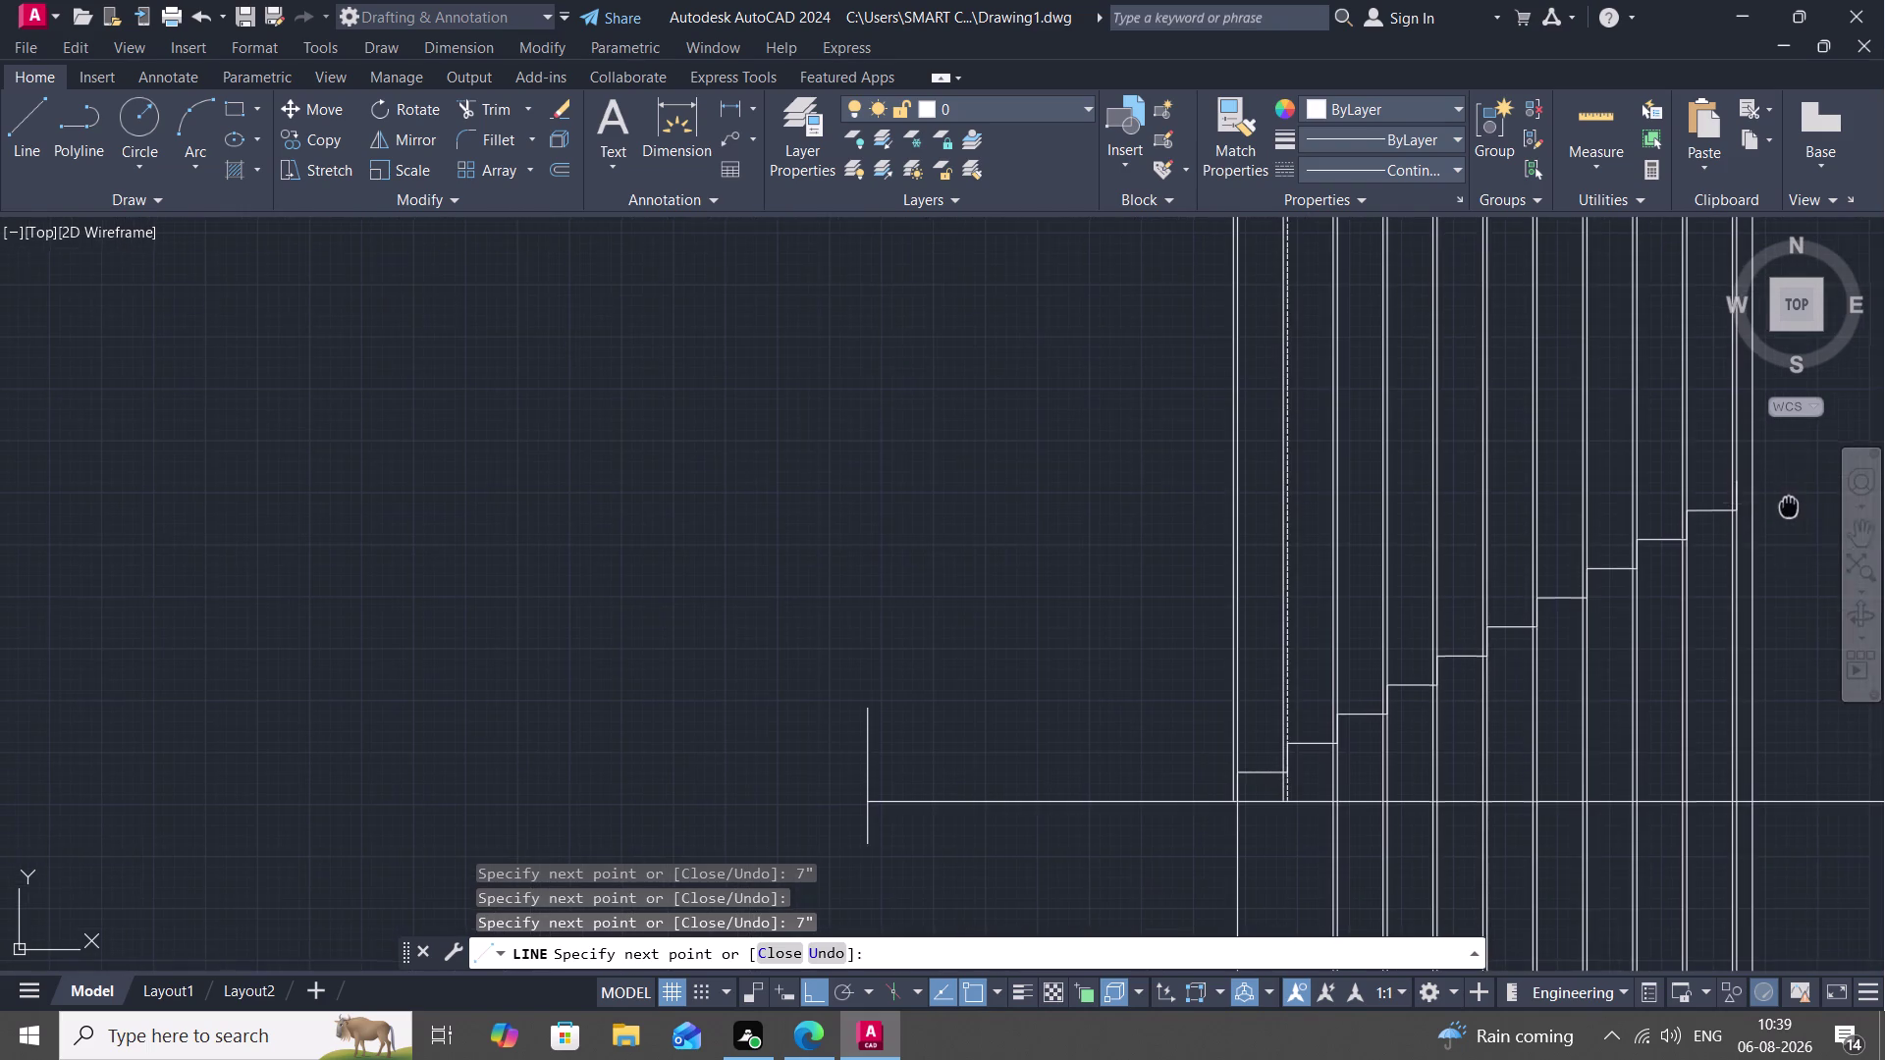
middle_drag(1787, 505, 907, 686)
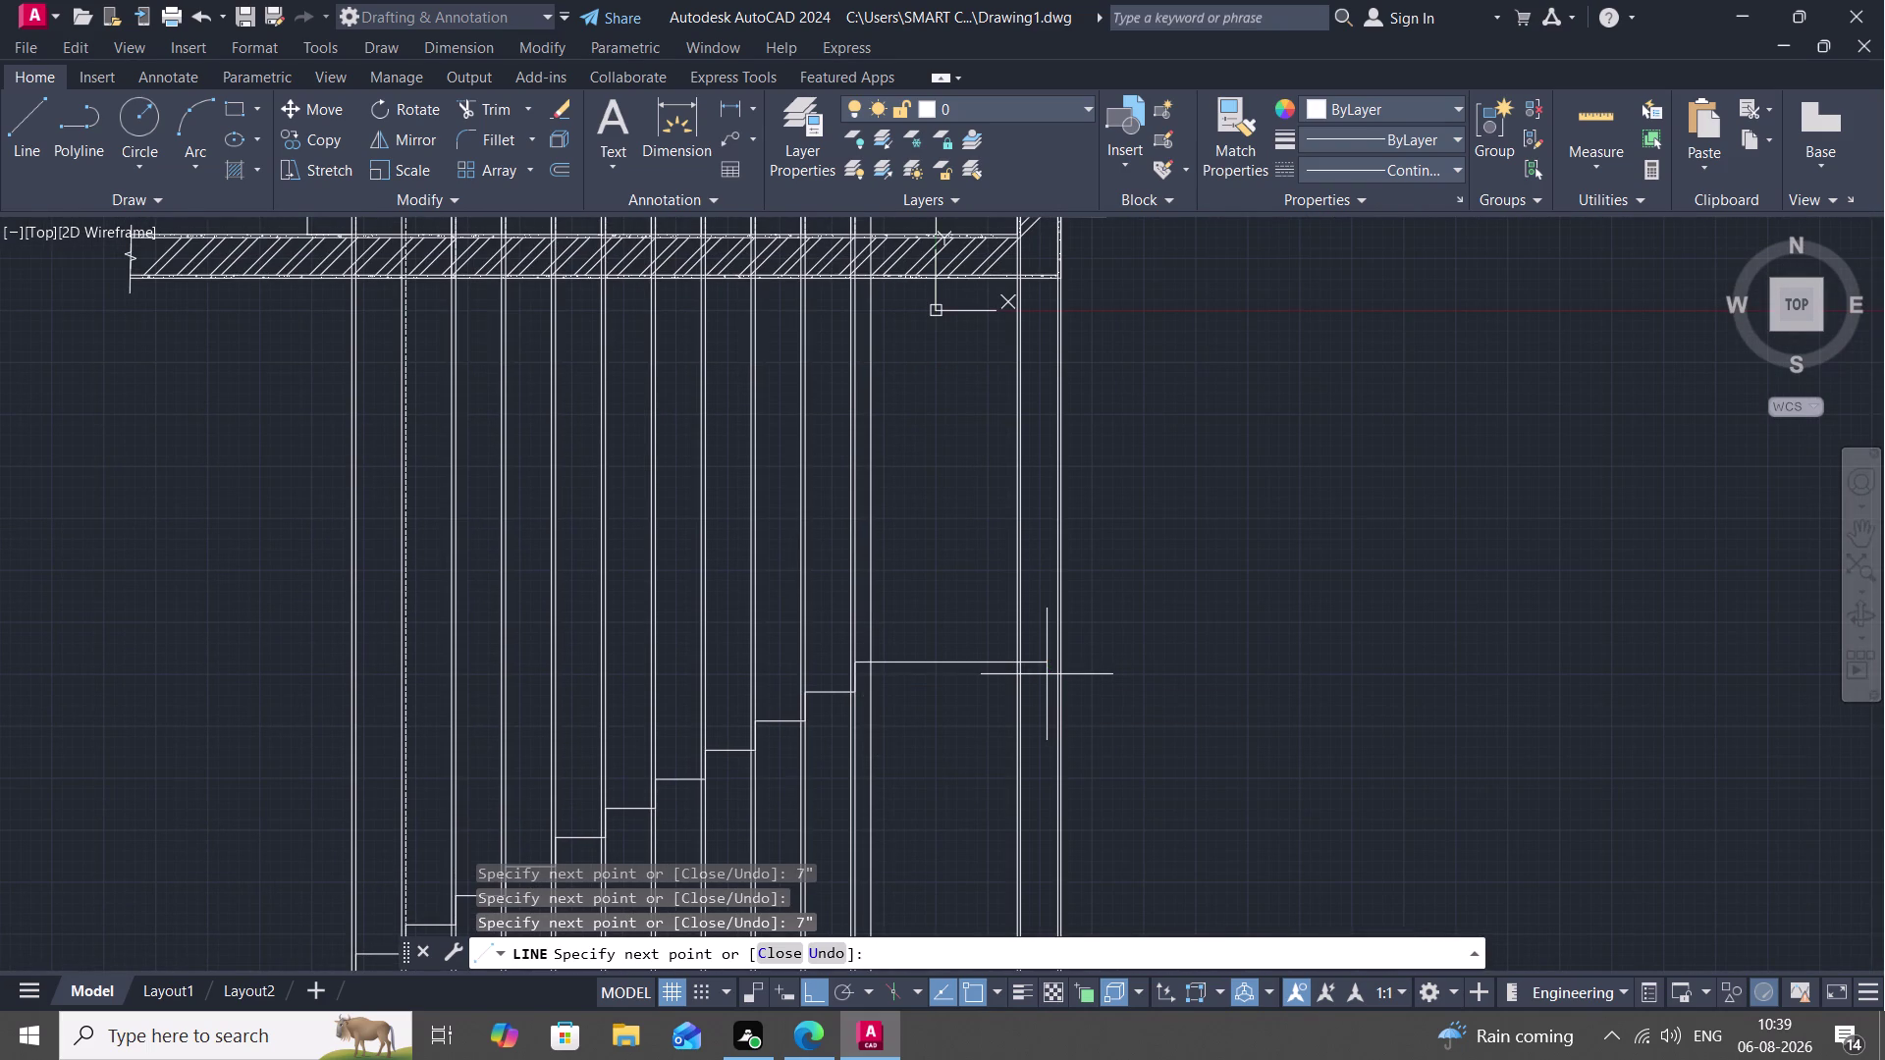
scroll(up, 3)
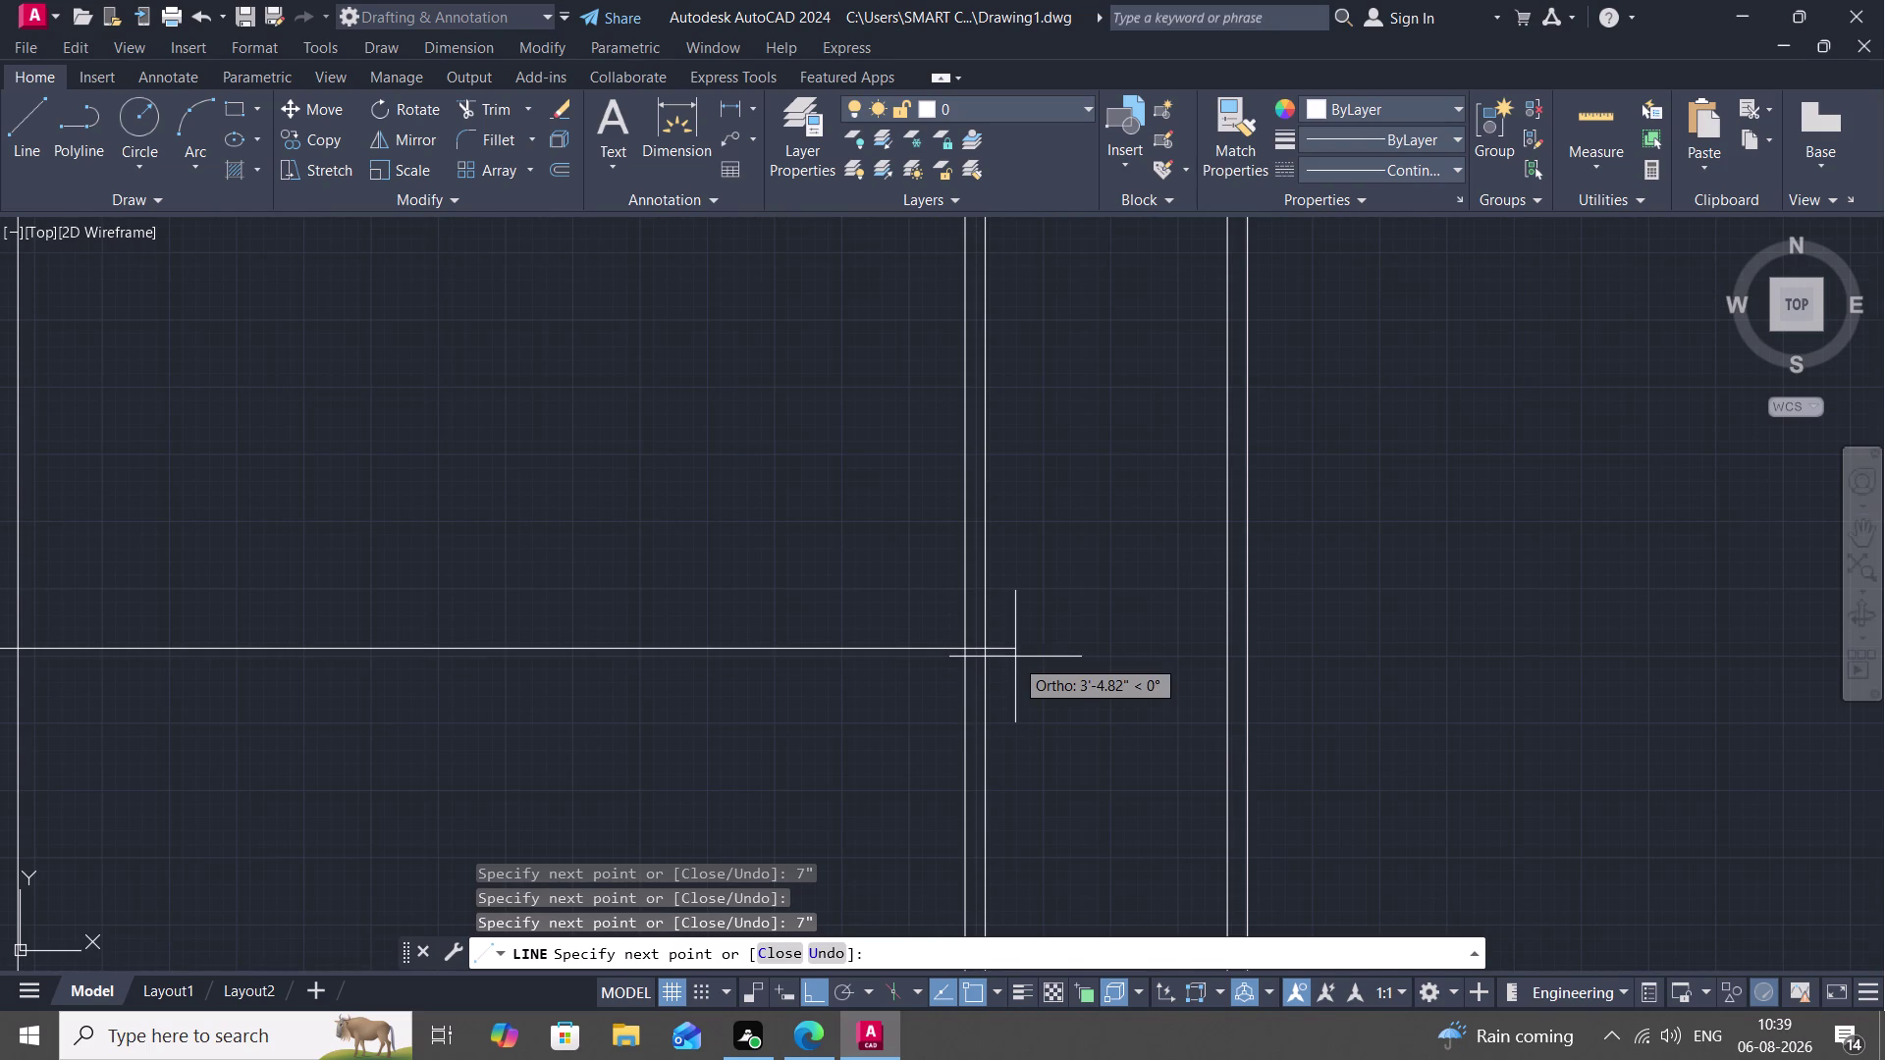
click(1109, 654)
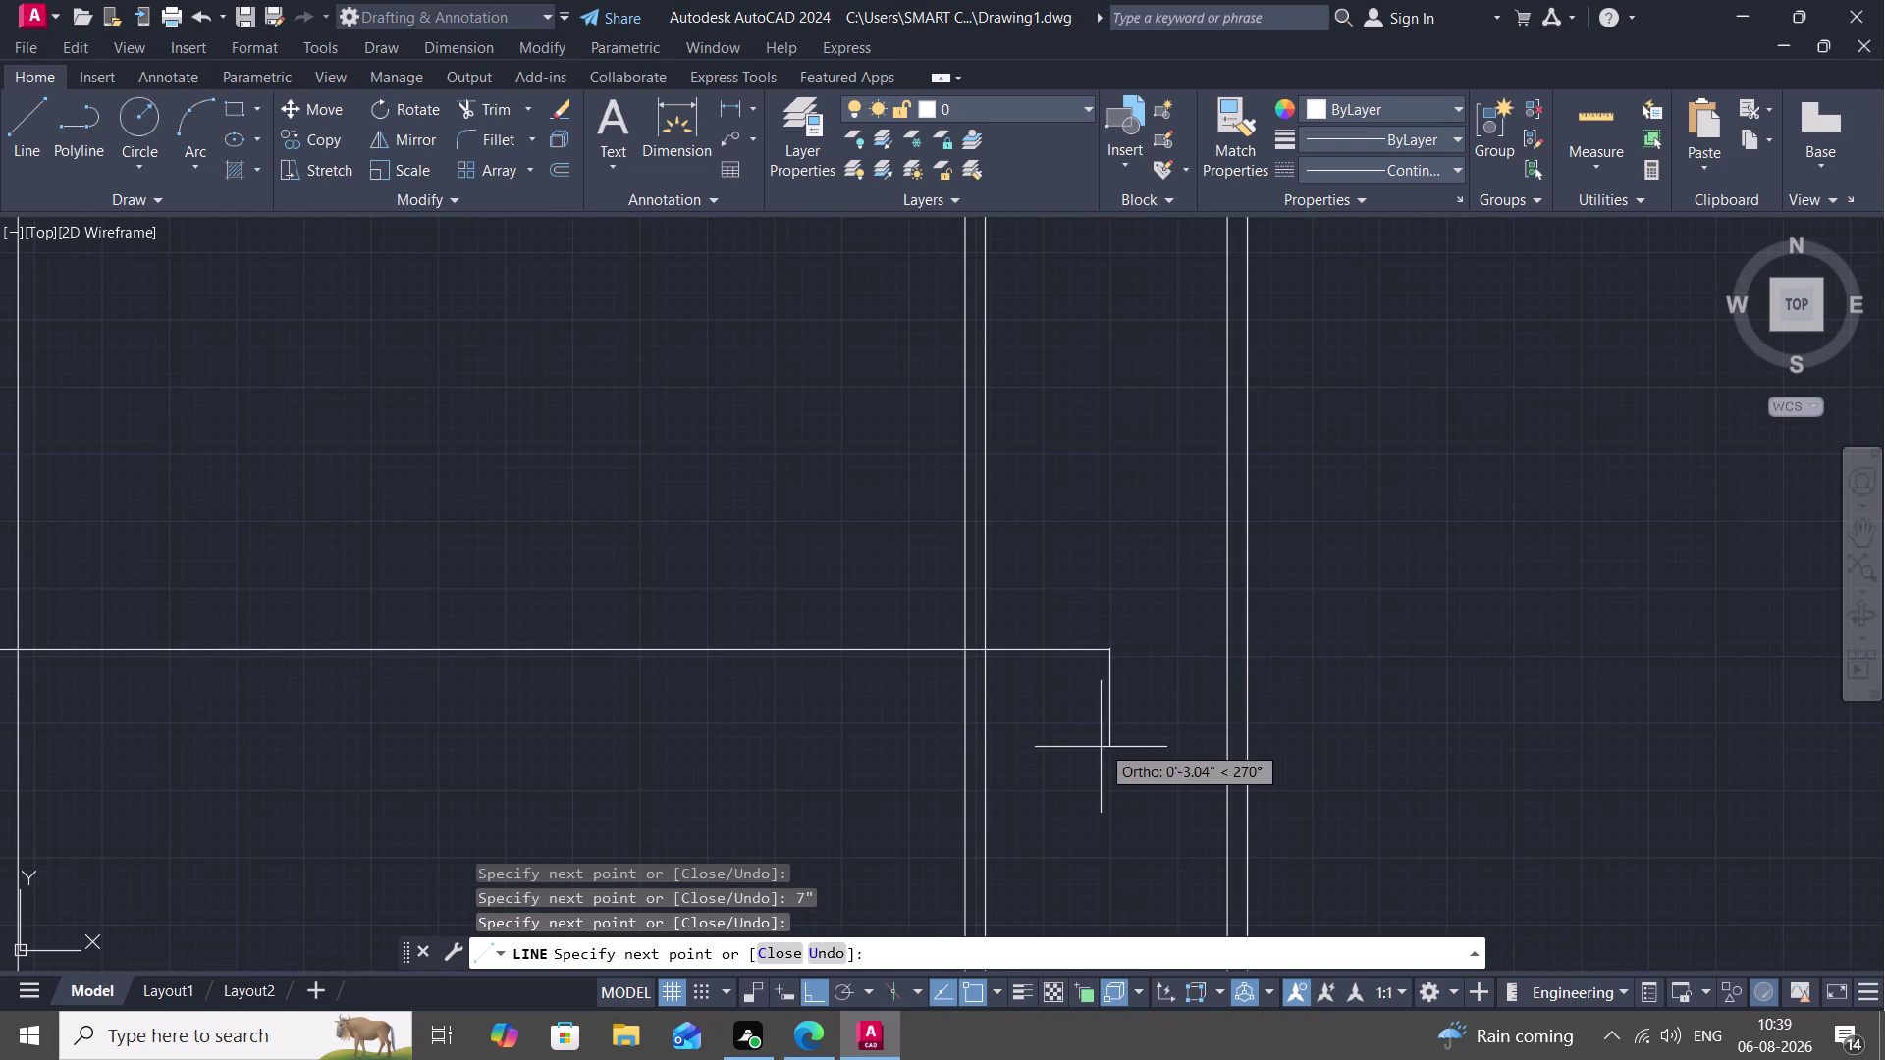
key(Escape)
scroll(down, 3)
scroll(down, 3)
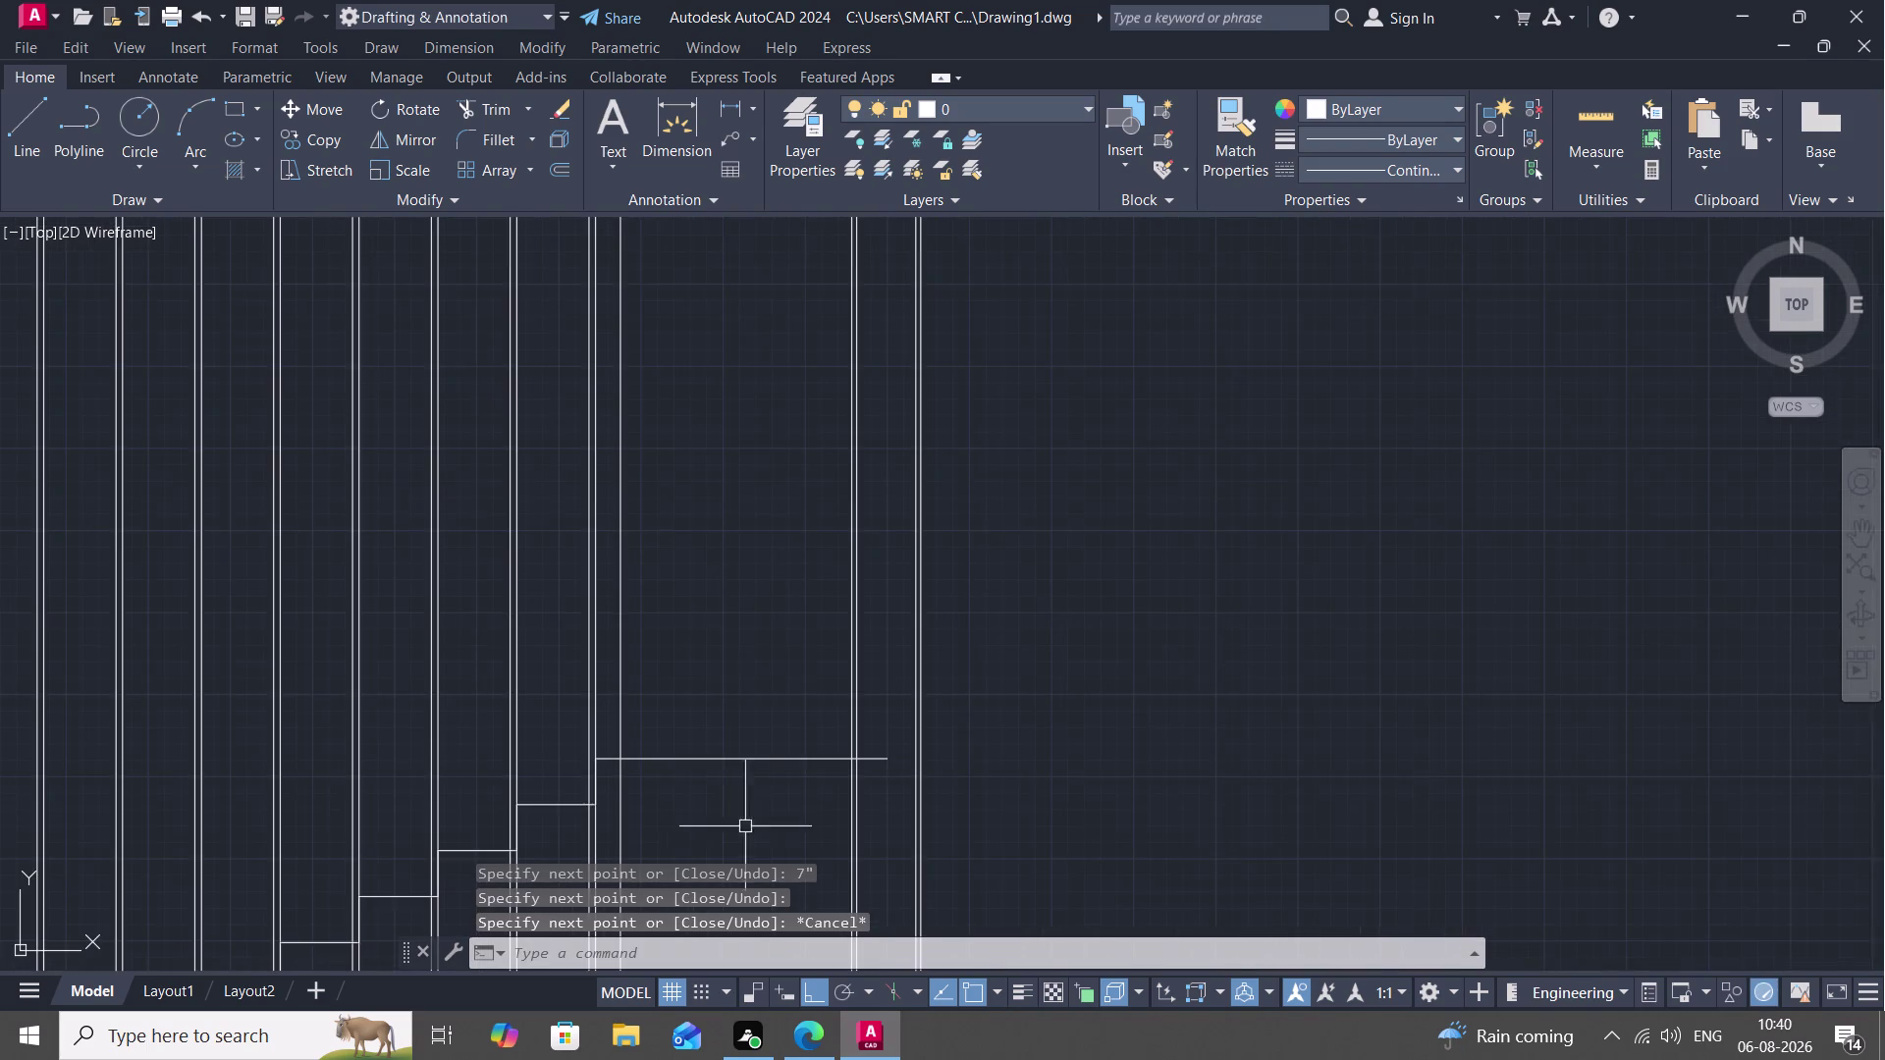
middle_drag(731, 838, 1210, 268)
scroll(down, 3)
scroll(up, 3)
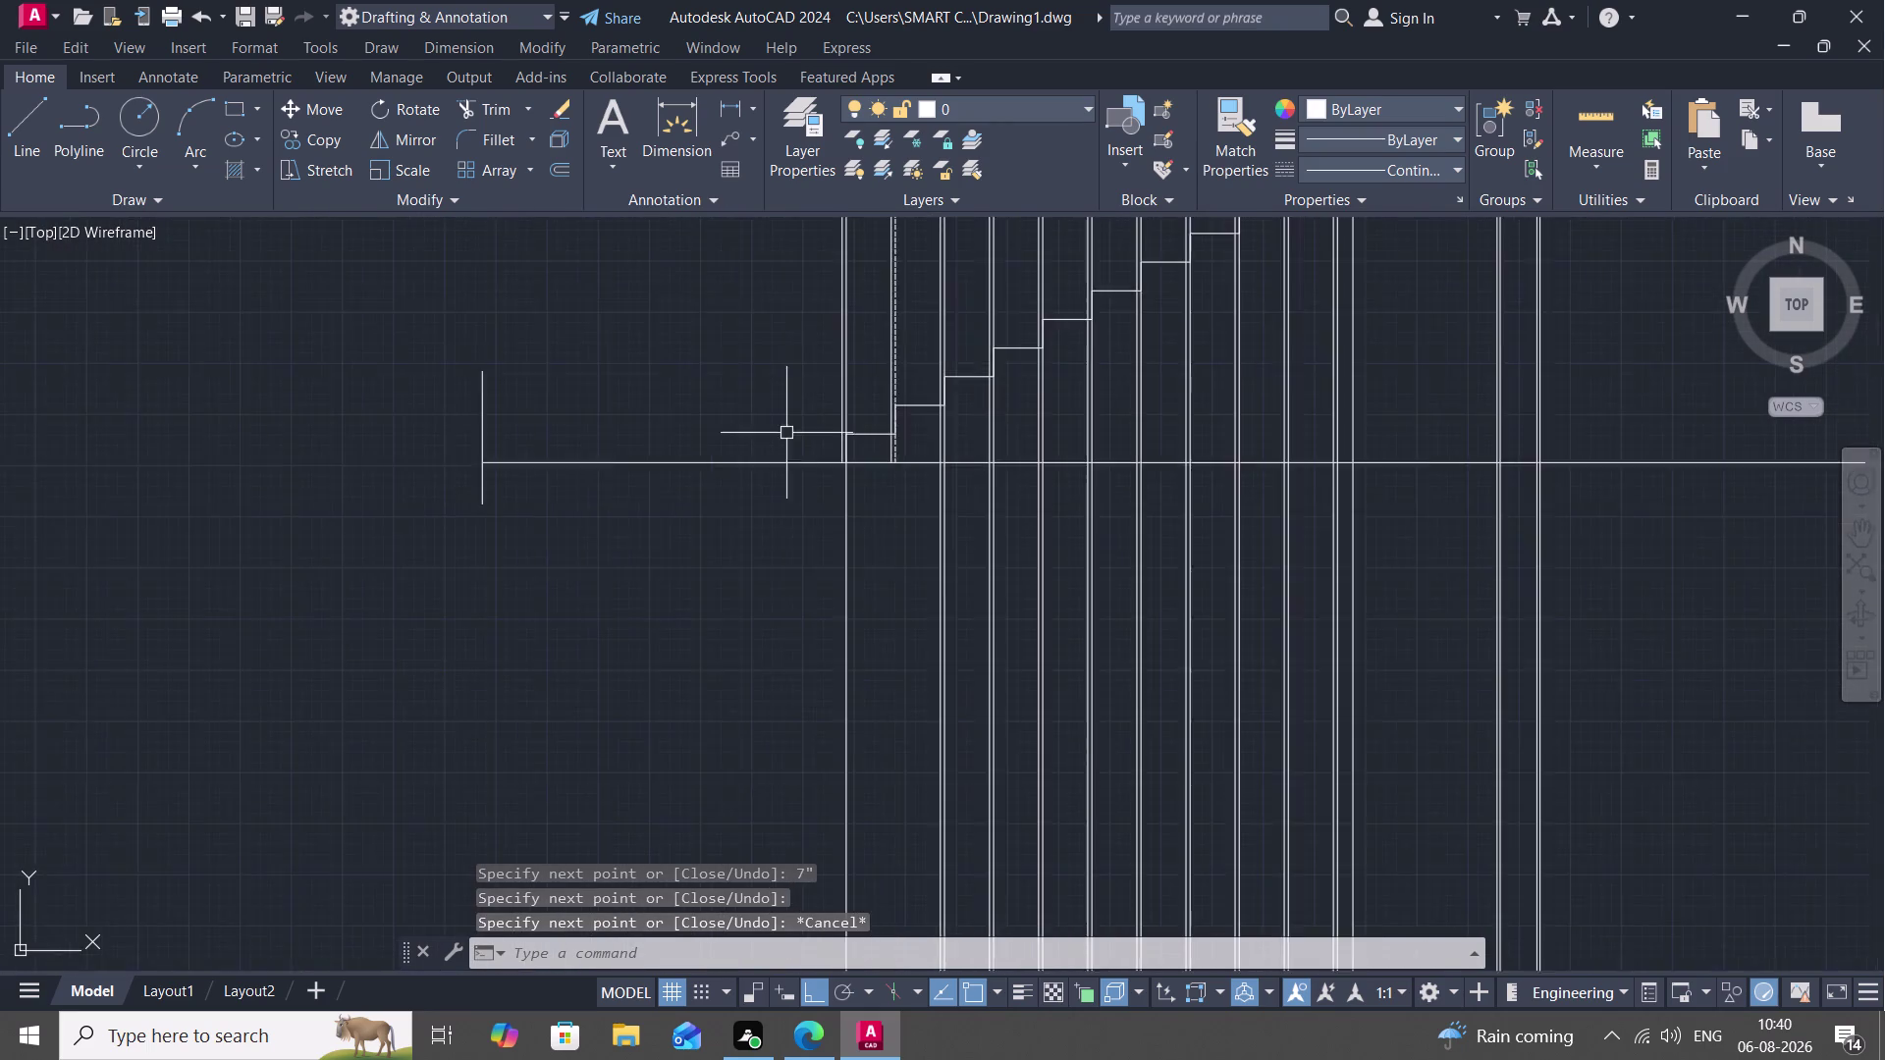
scroll(up, 3)
click(22, 110)
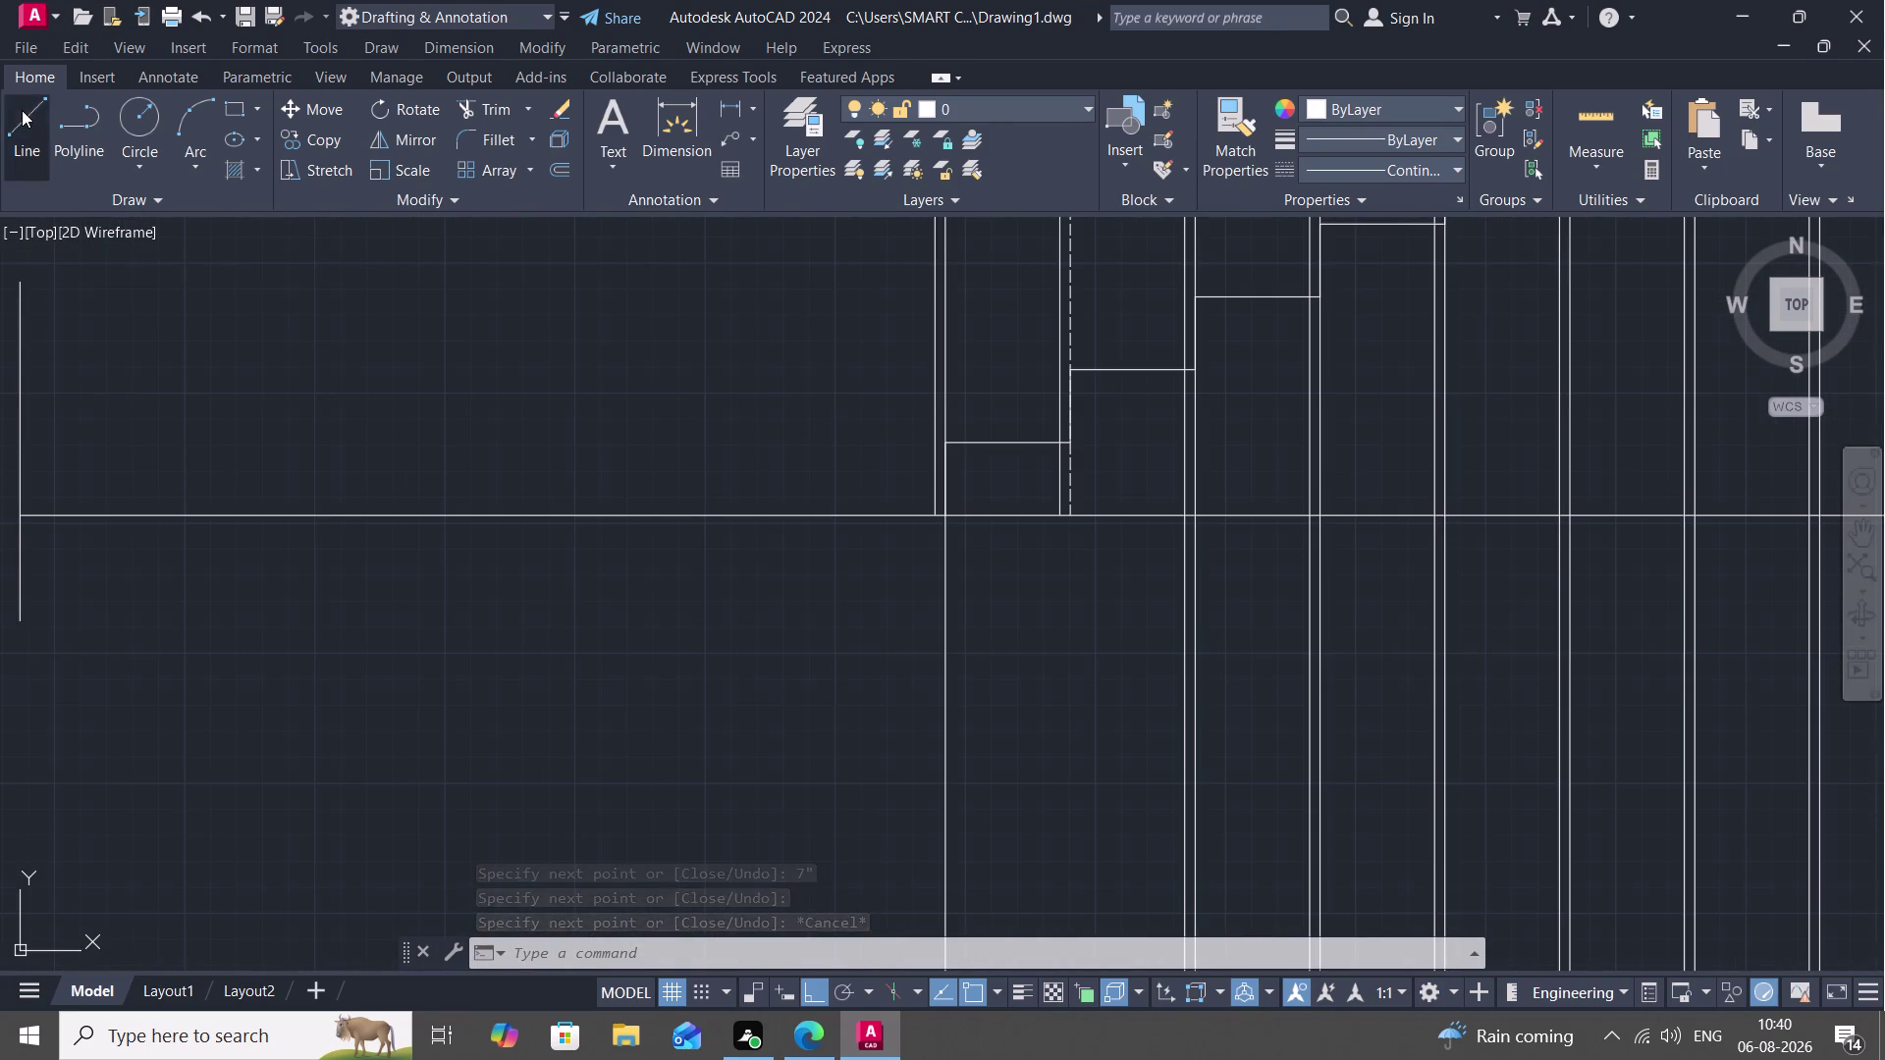
Offset the first five tread lines 1 inch downward.
key(Escape)
key(o)
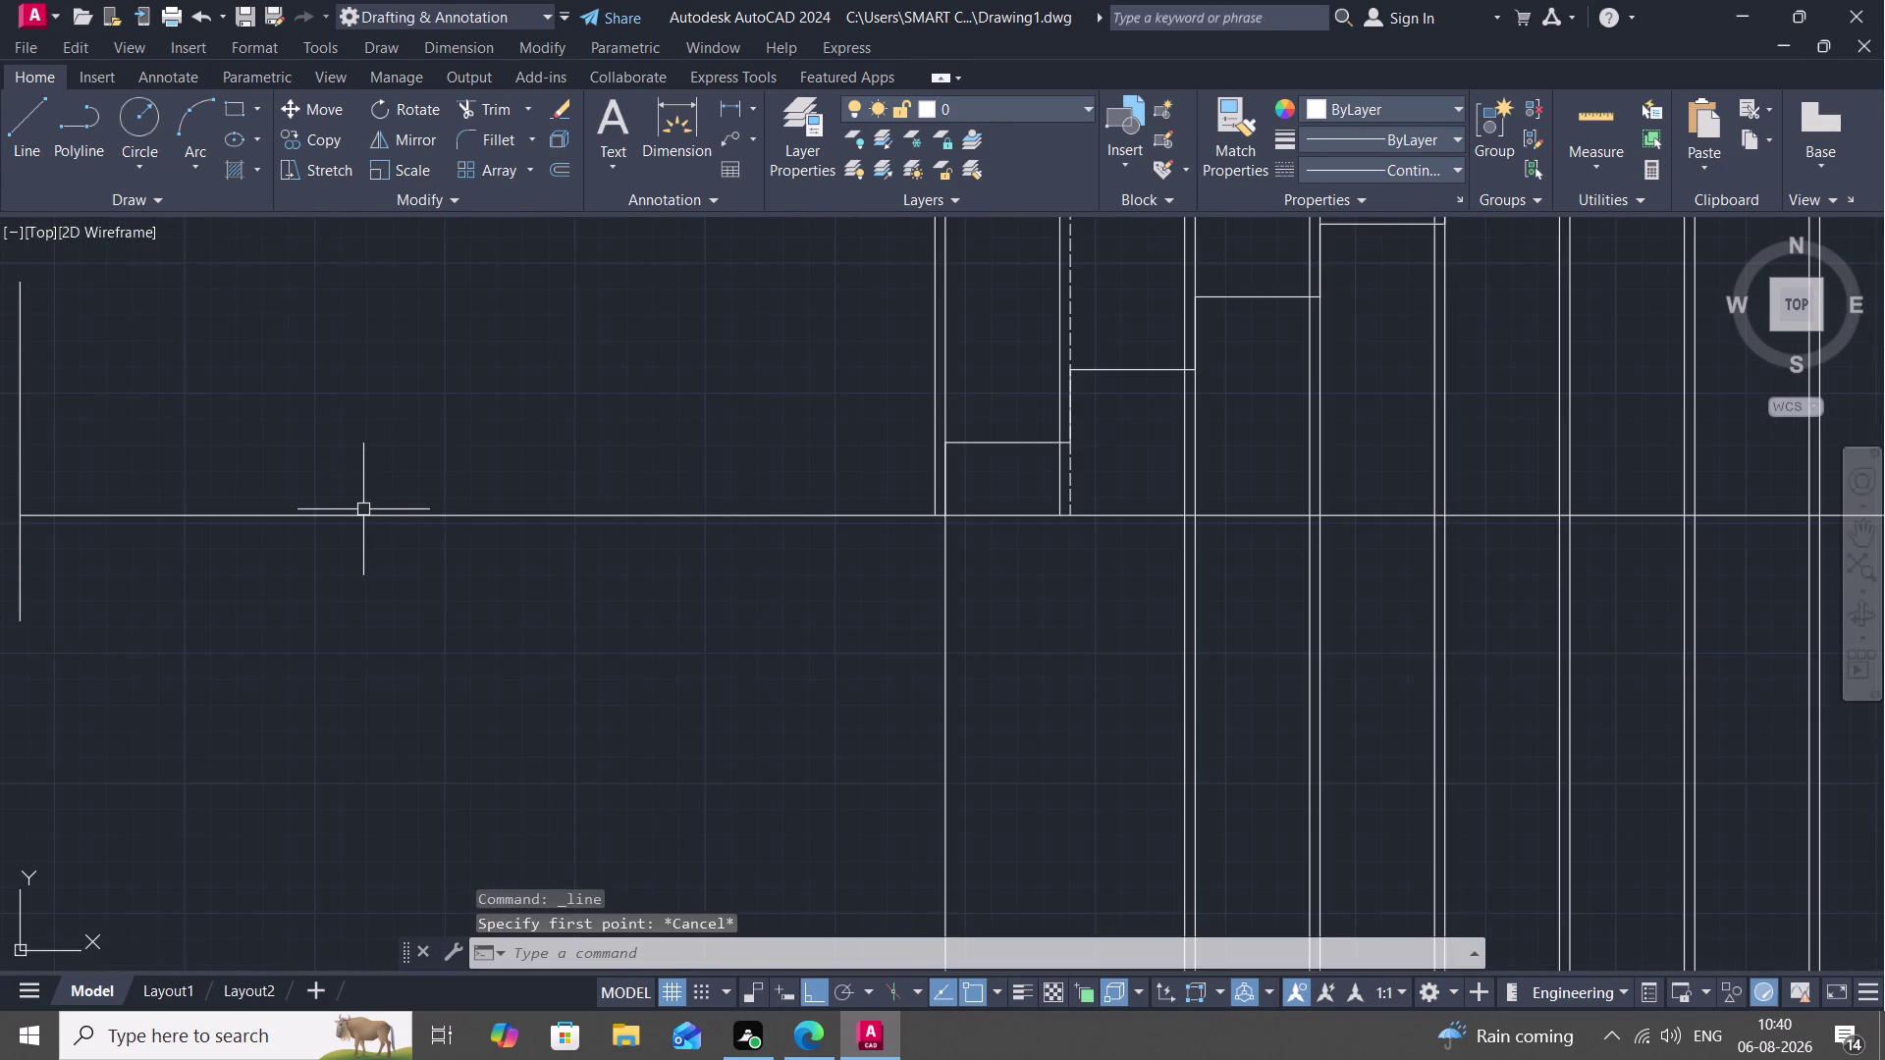
key(space)
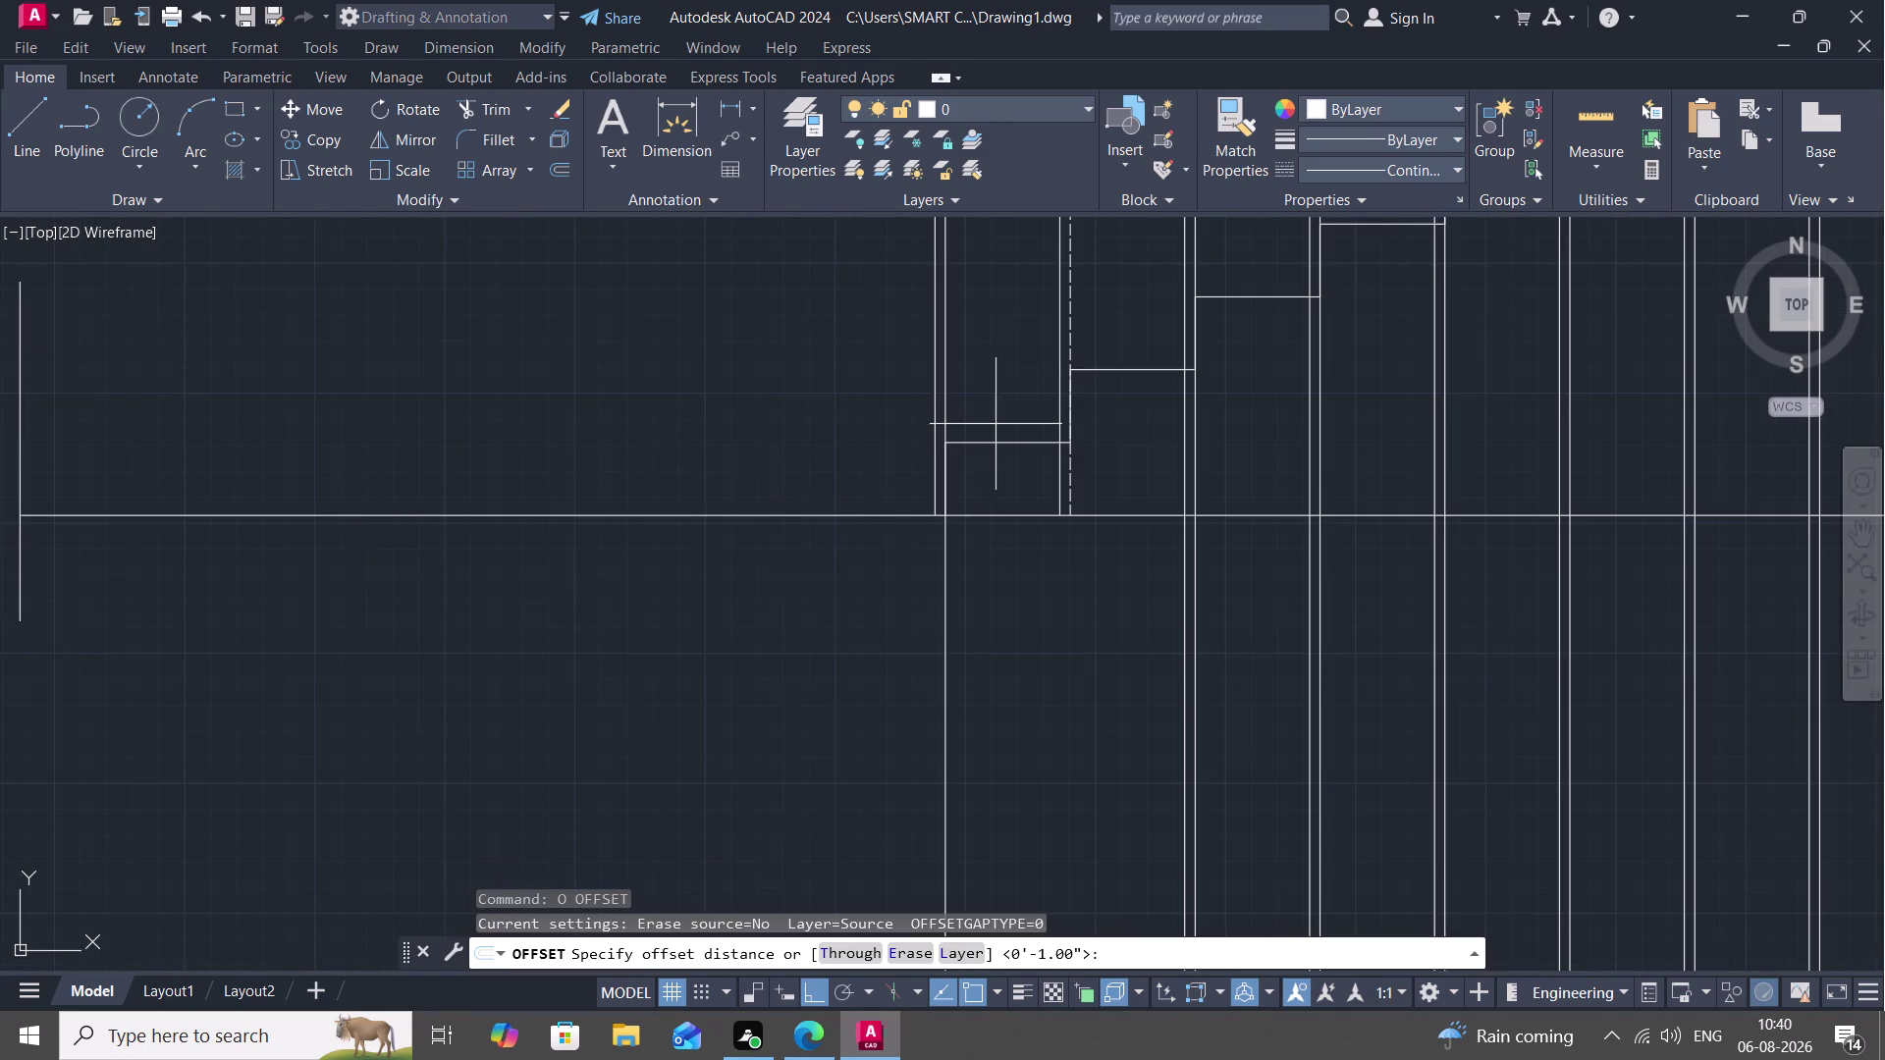
key(space)
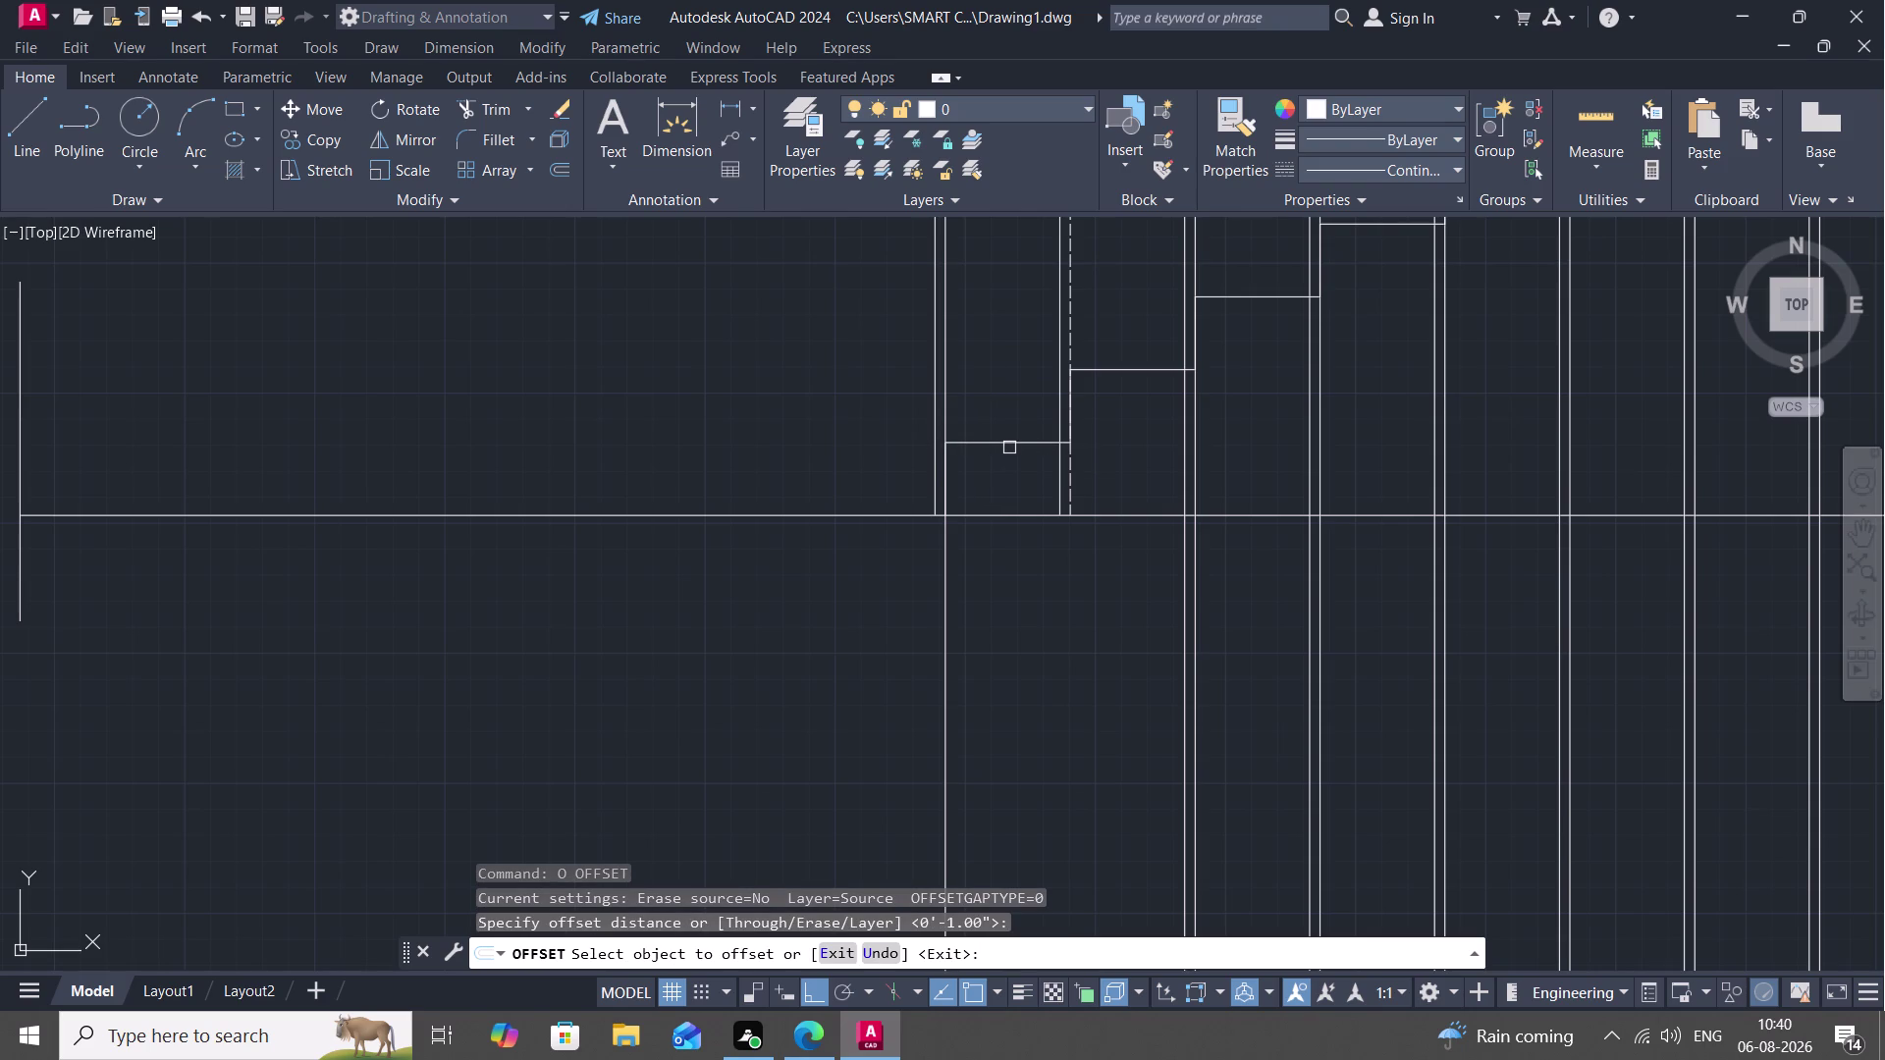
click(1009, 446)
click(1012, 426)
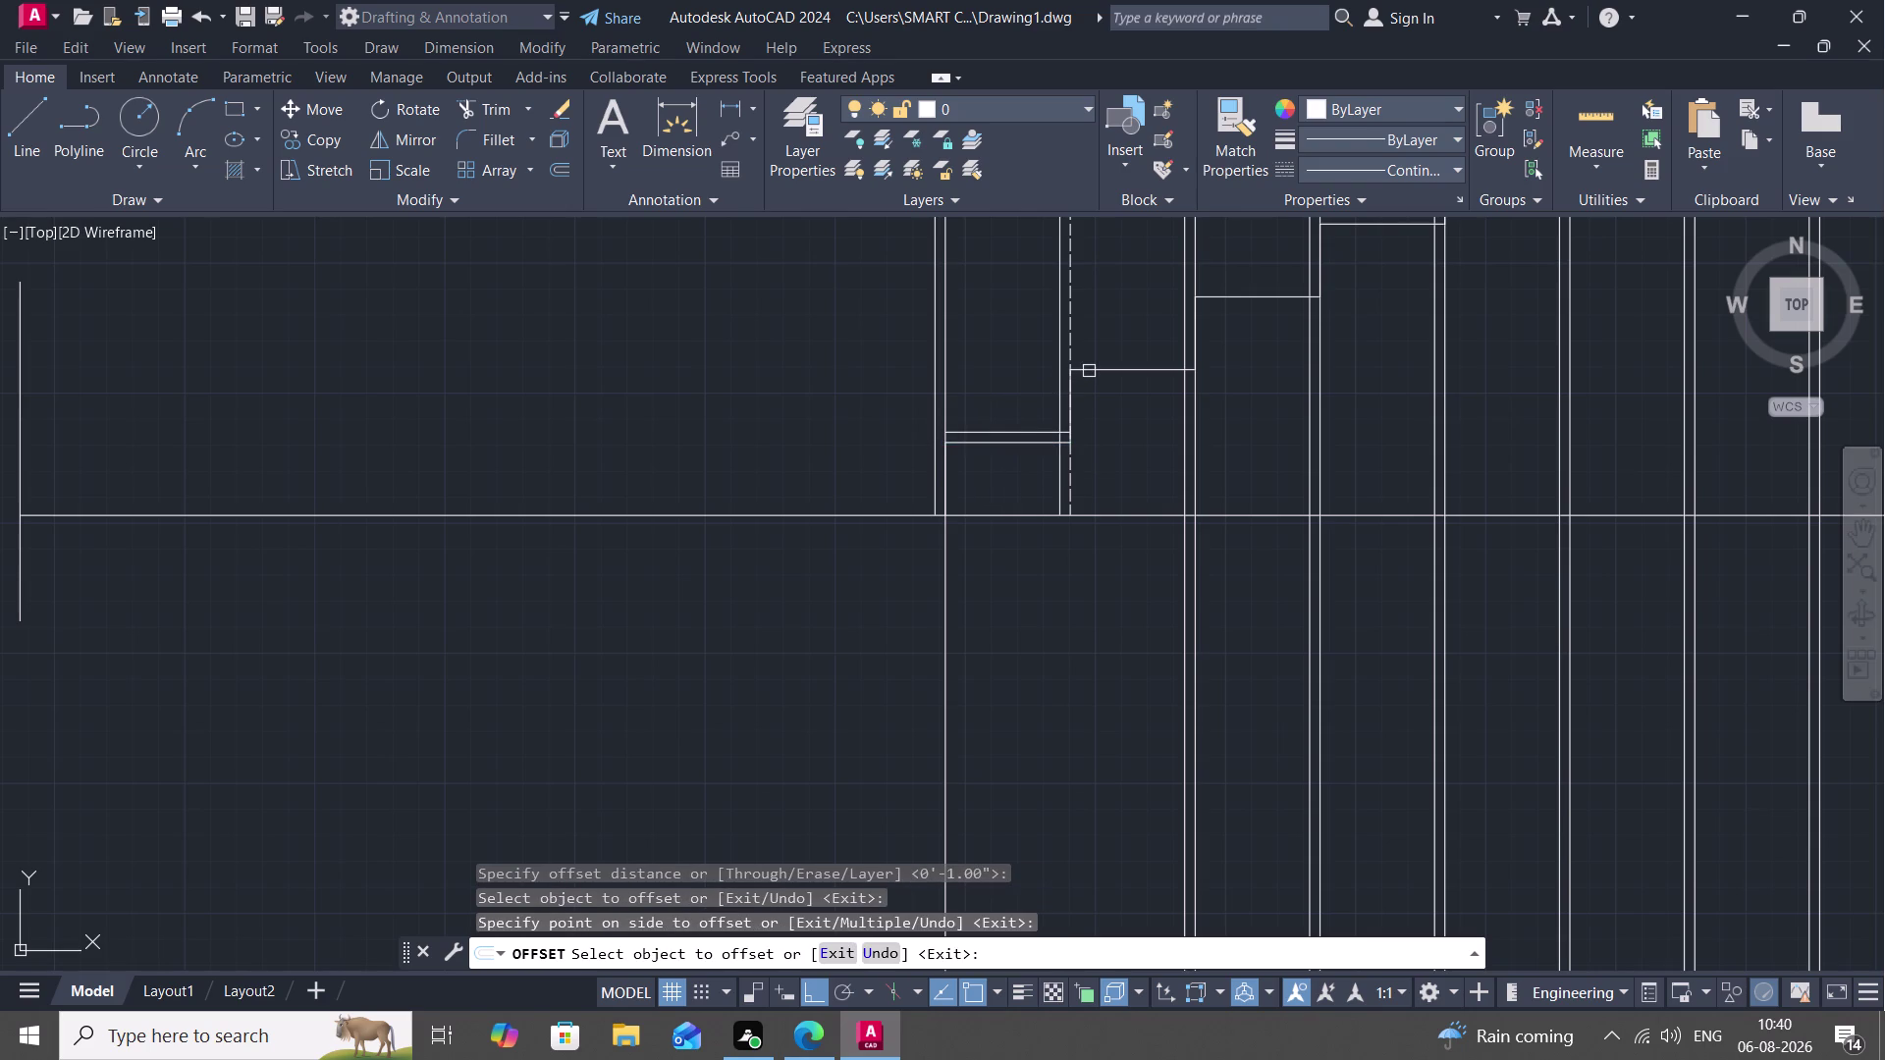
click(1090, 371)
click(1093, 348)
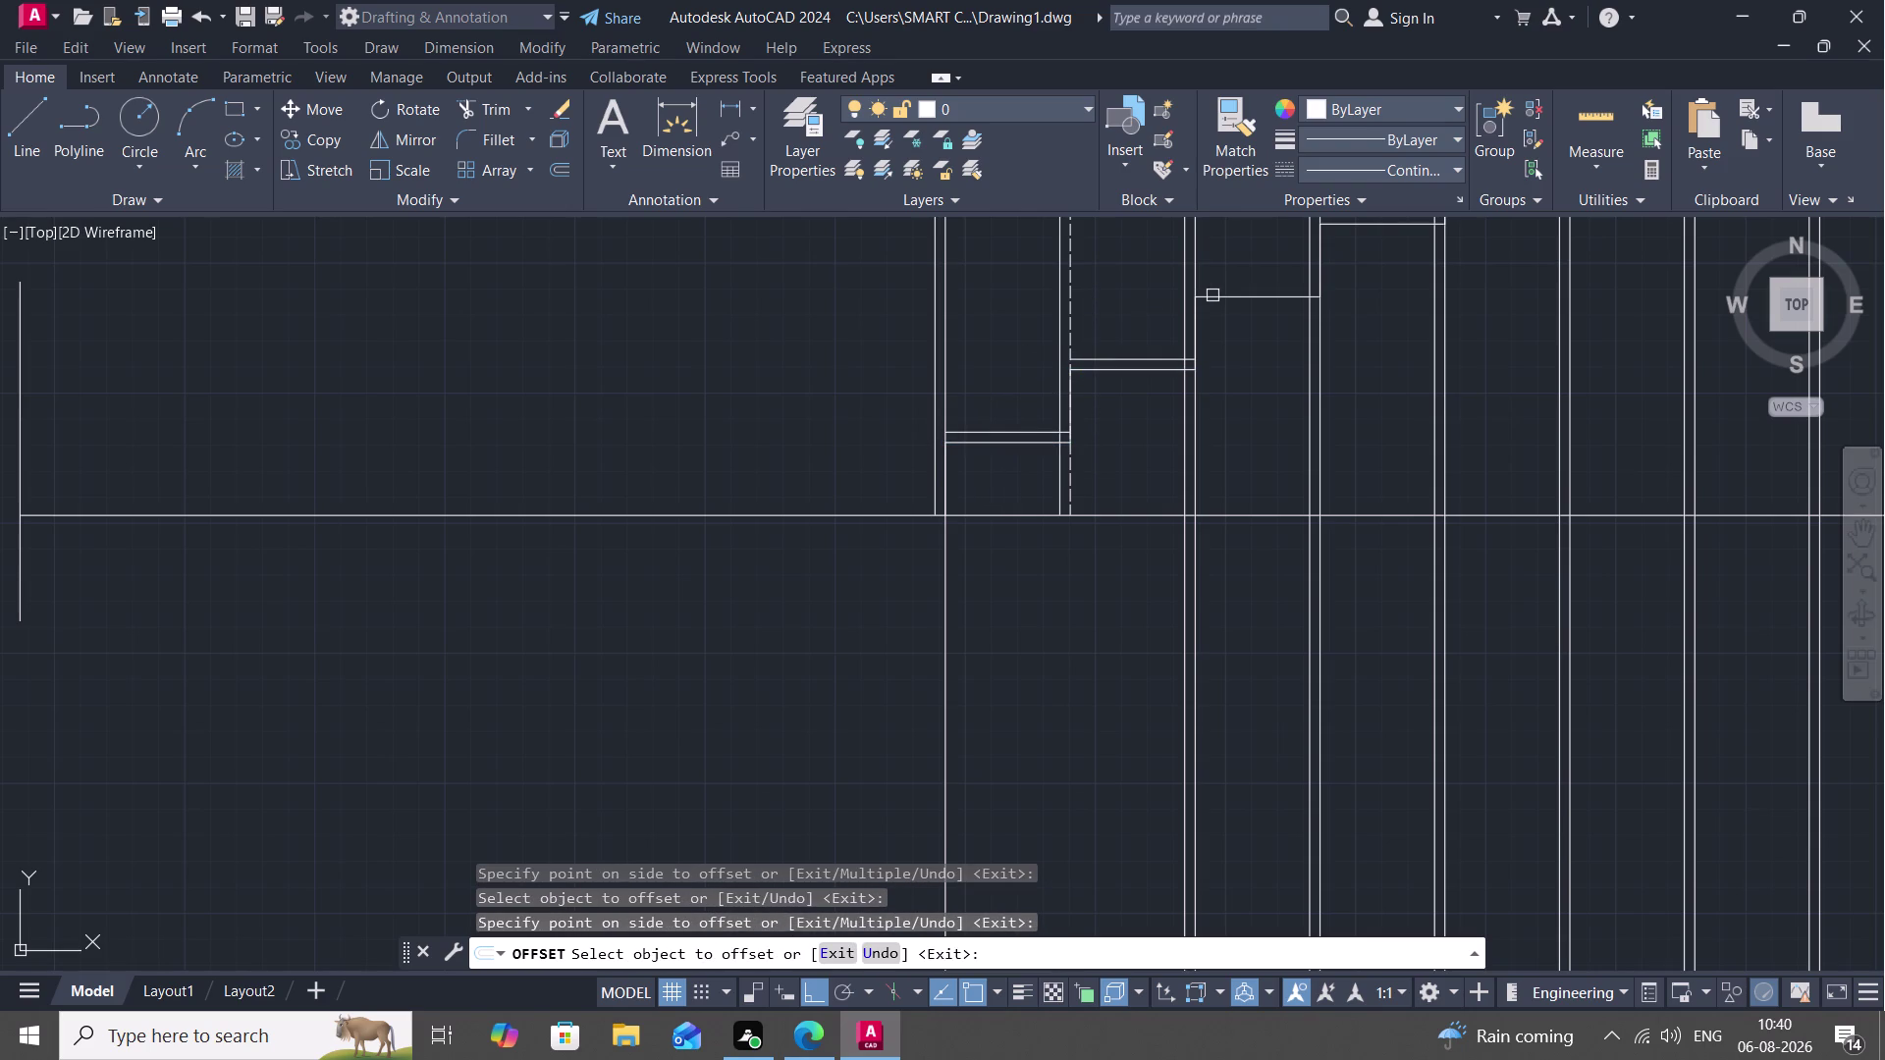
click(1212, 295)
click(1222, 270)
middle_drag(1236, 397, 1081, 577)
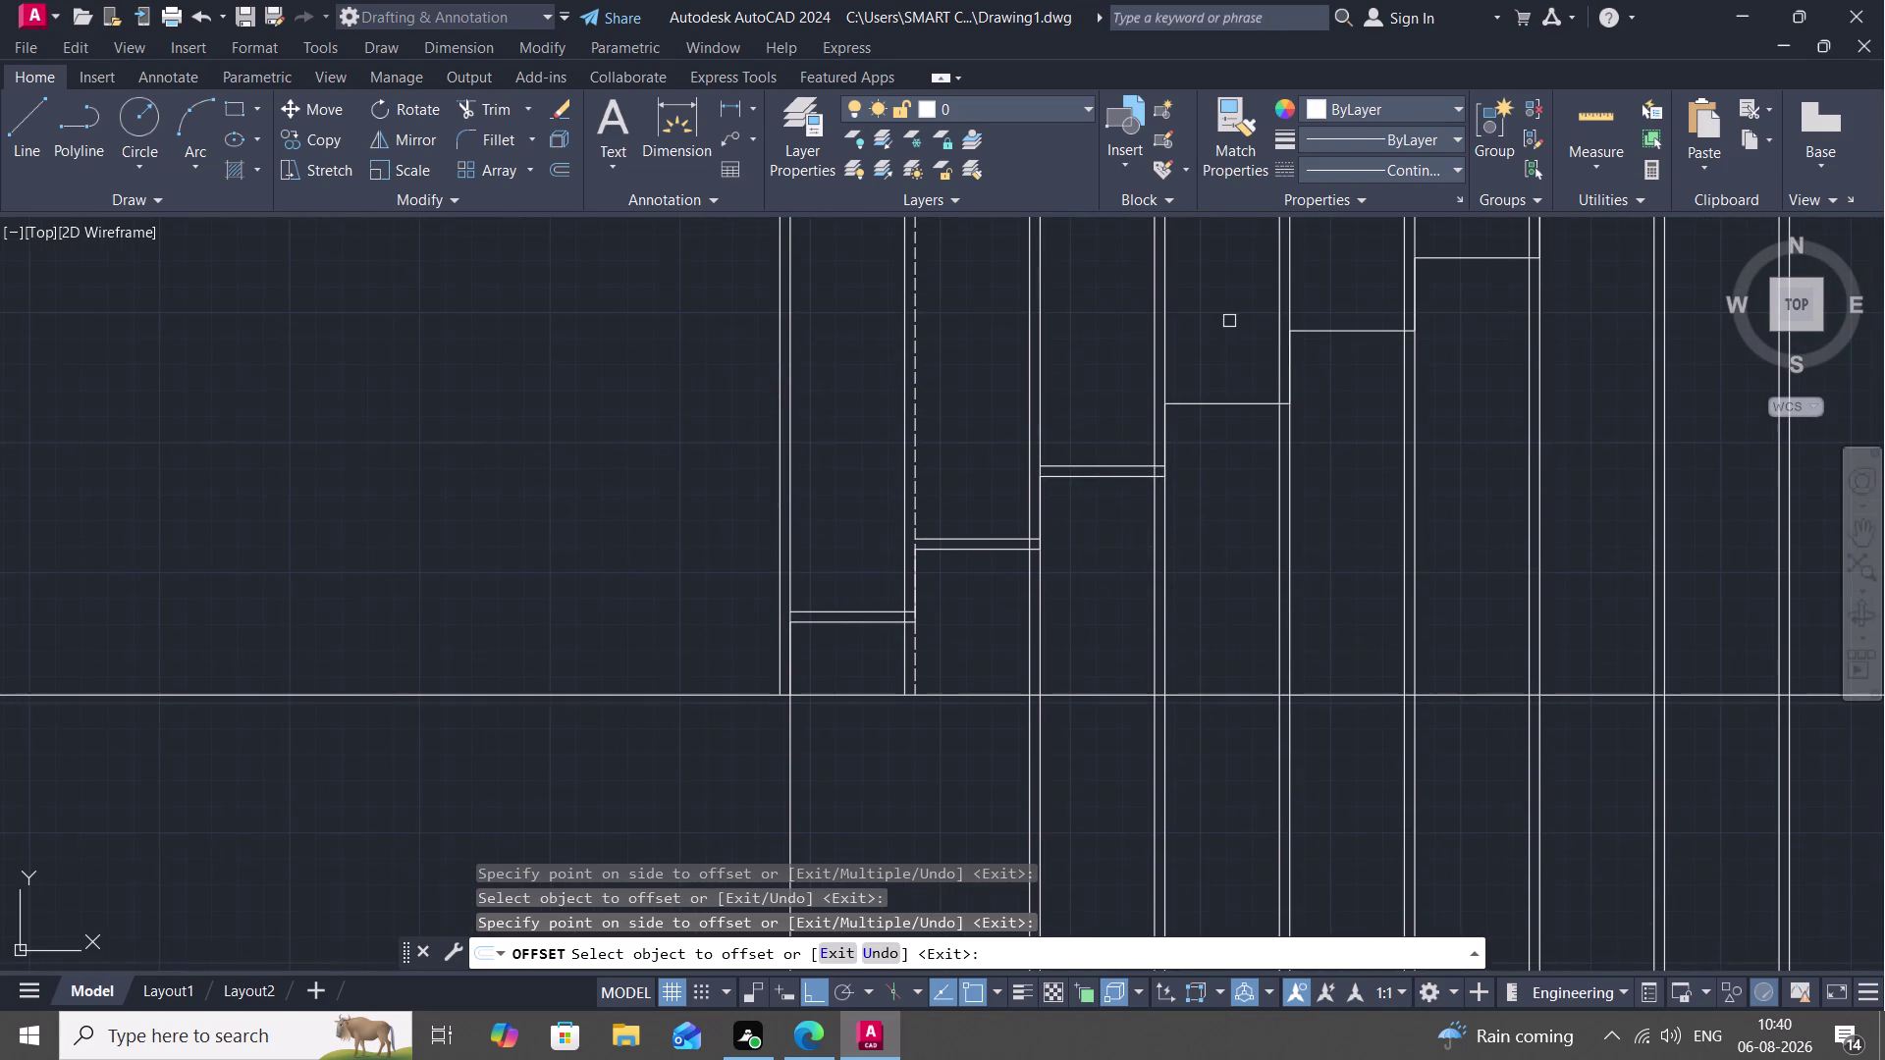
click(1222, 403)
click(1230, 352)
click(1325, 331)
click(1338, 294)
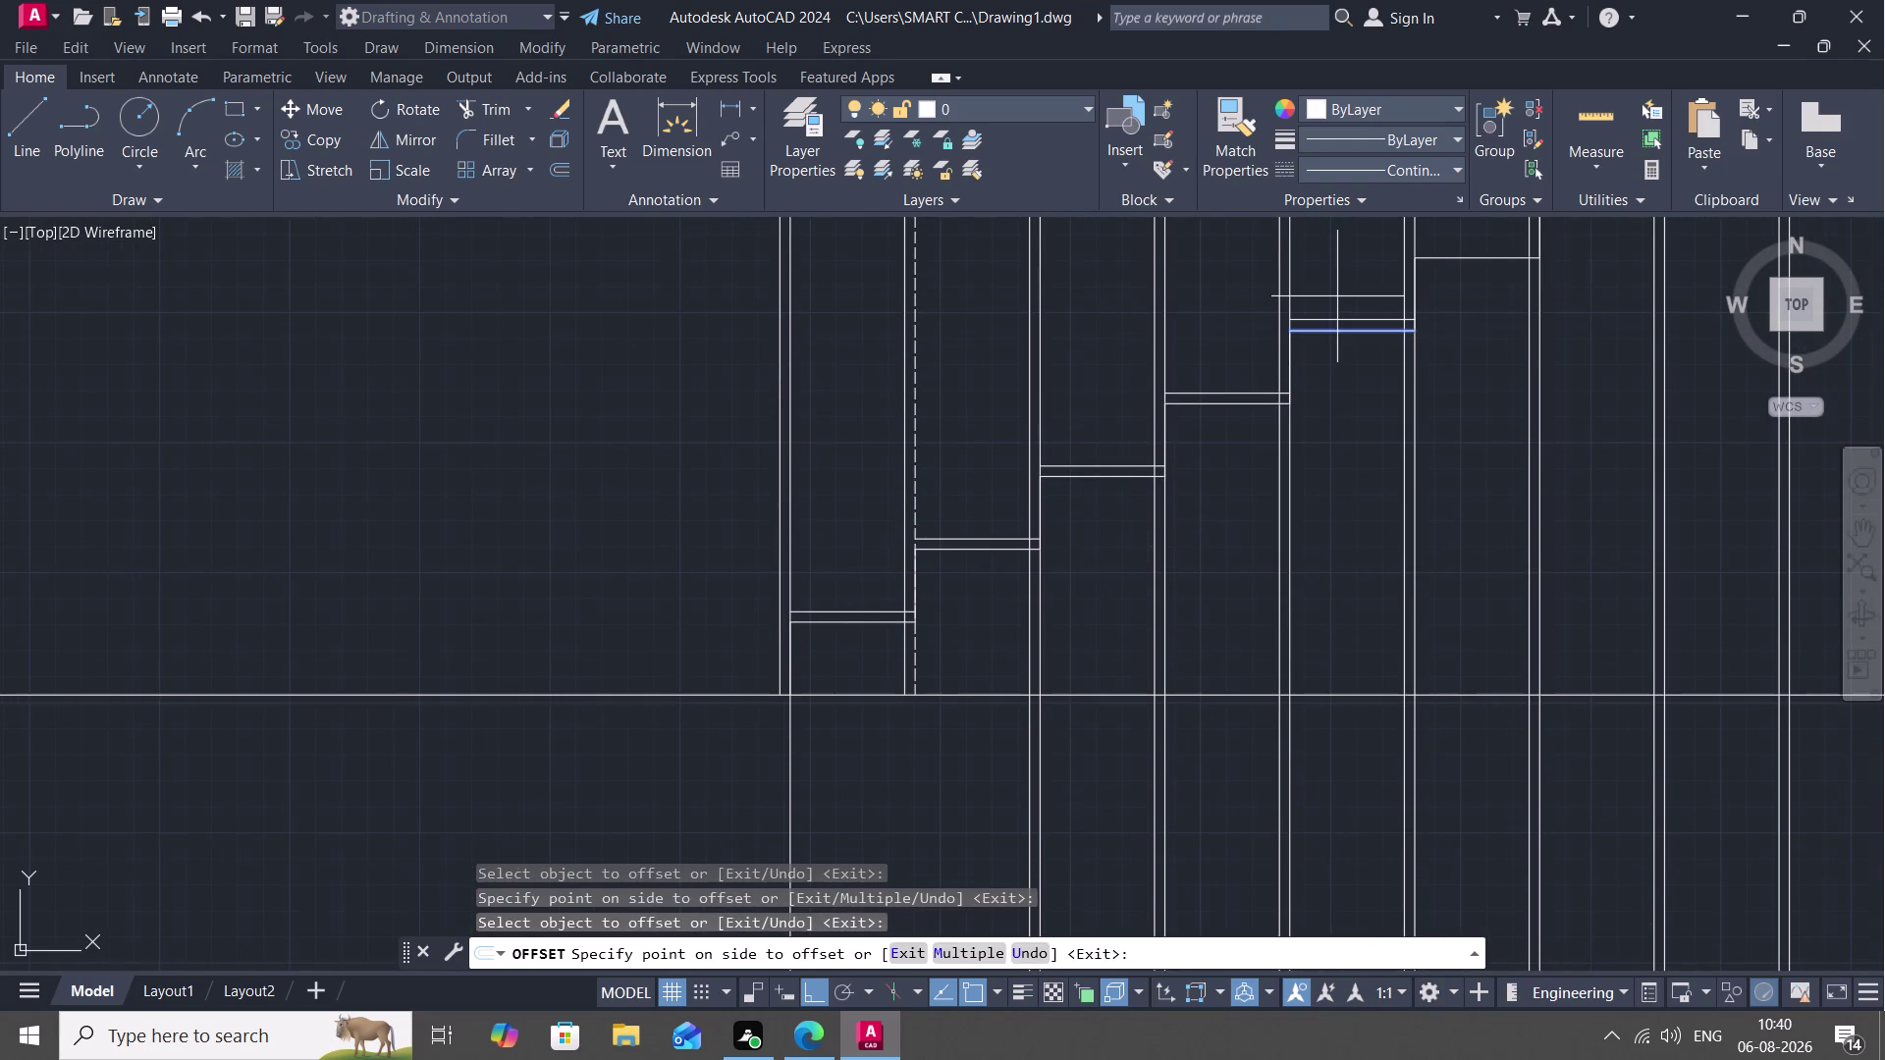
Offset the remaining upper tread lines and the top landing line 1 inch below each.
click(1447, 253)
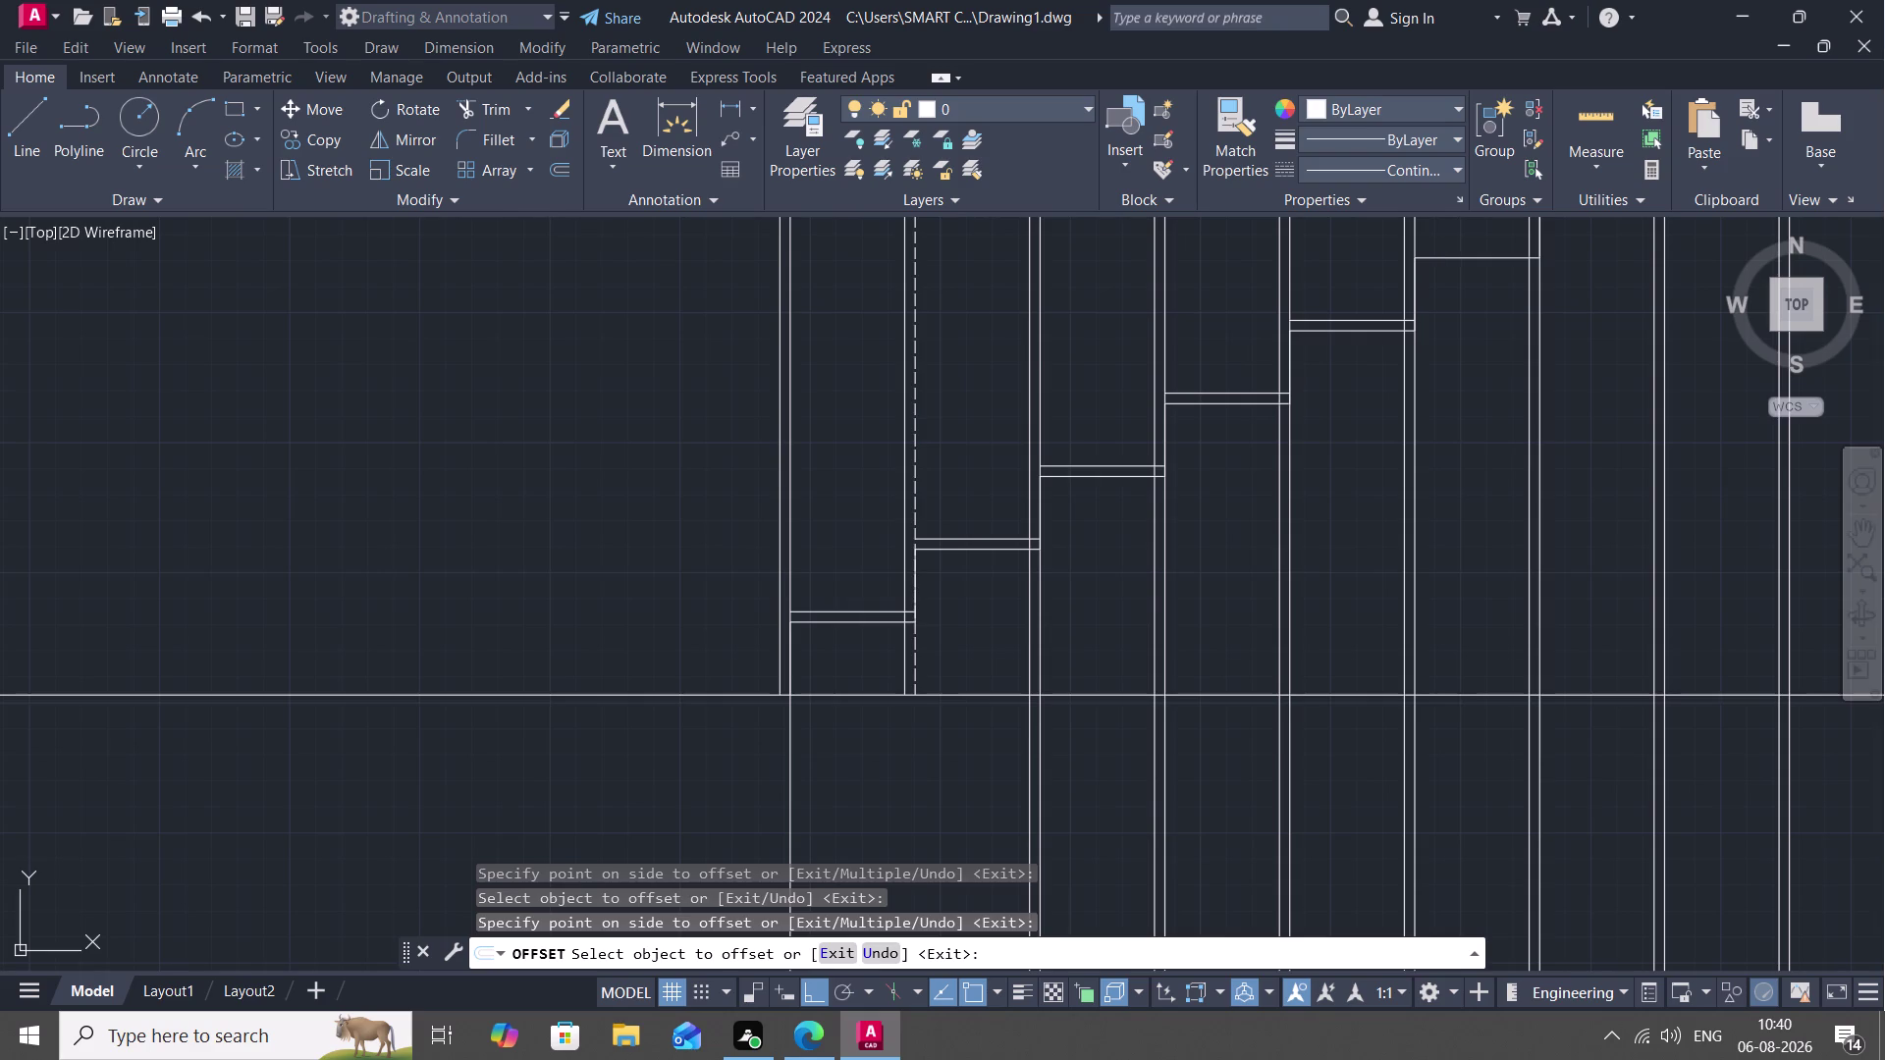
click(1448, 243)
scroll(down, 3)
middle_drag(1434, 310, 1287, 385)
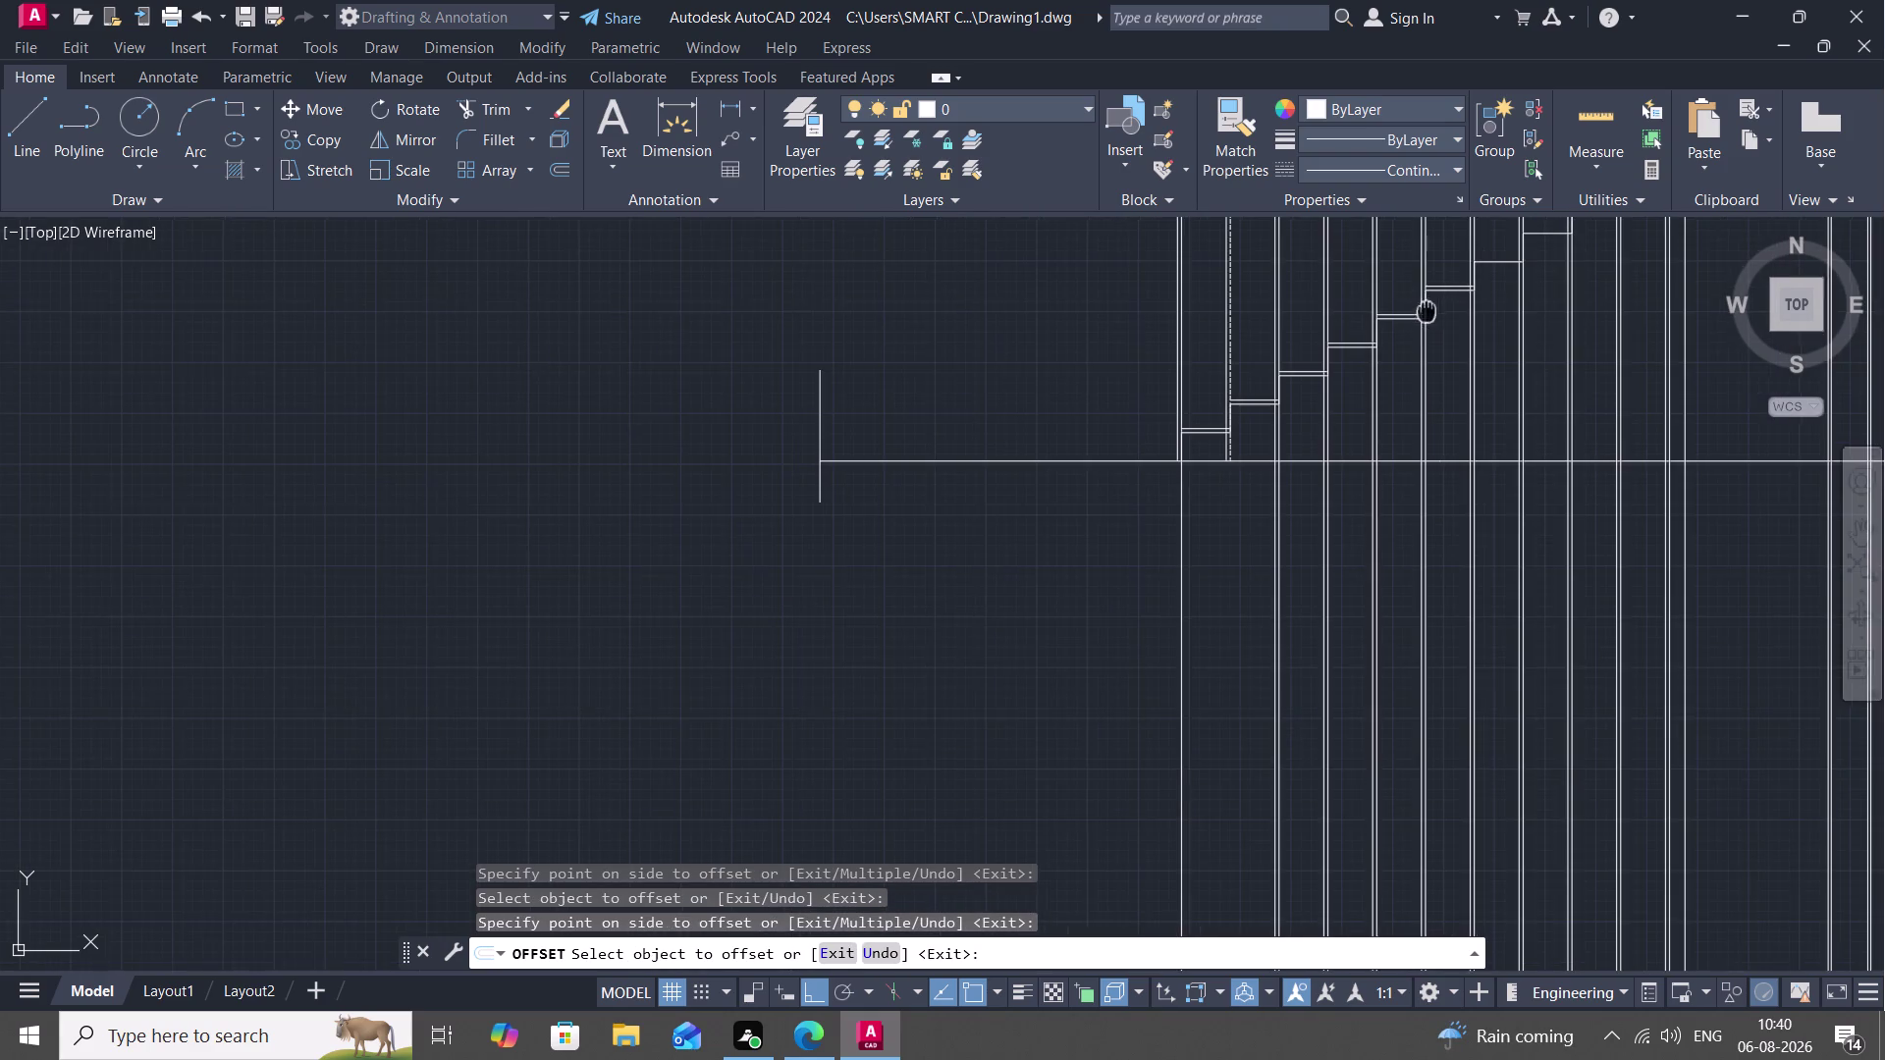
middle_drag(1287, 386, 964, 601)
scroll(up, 3)
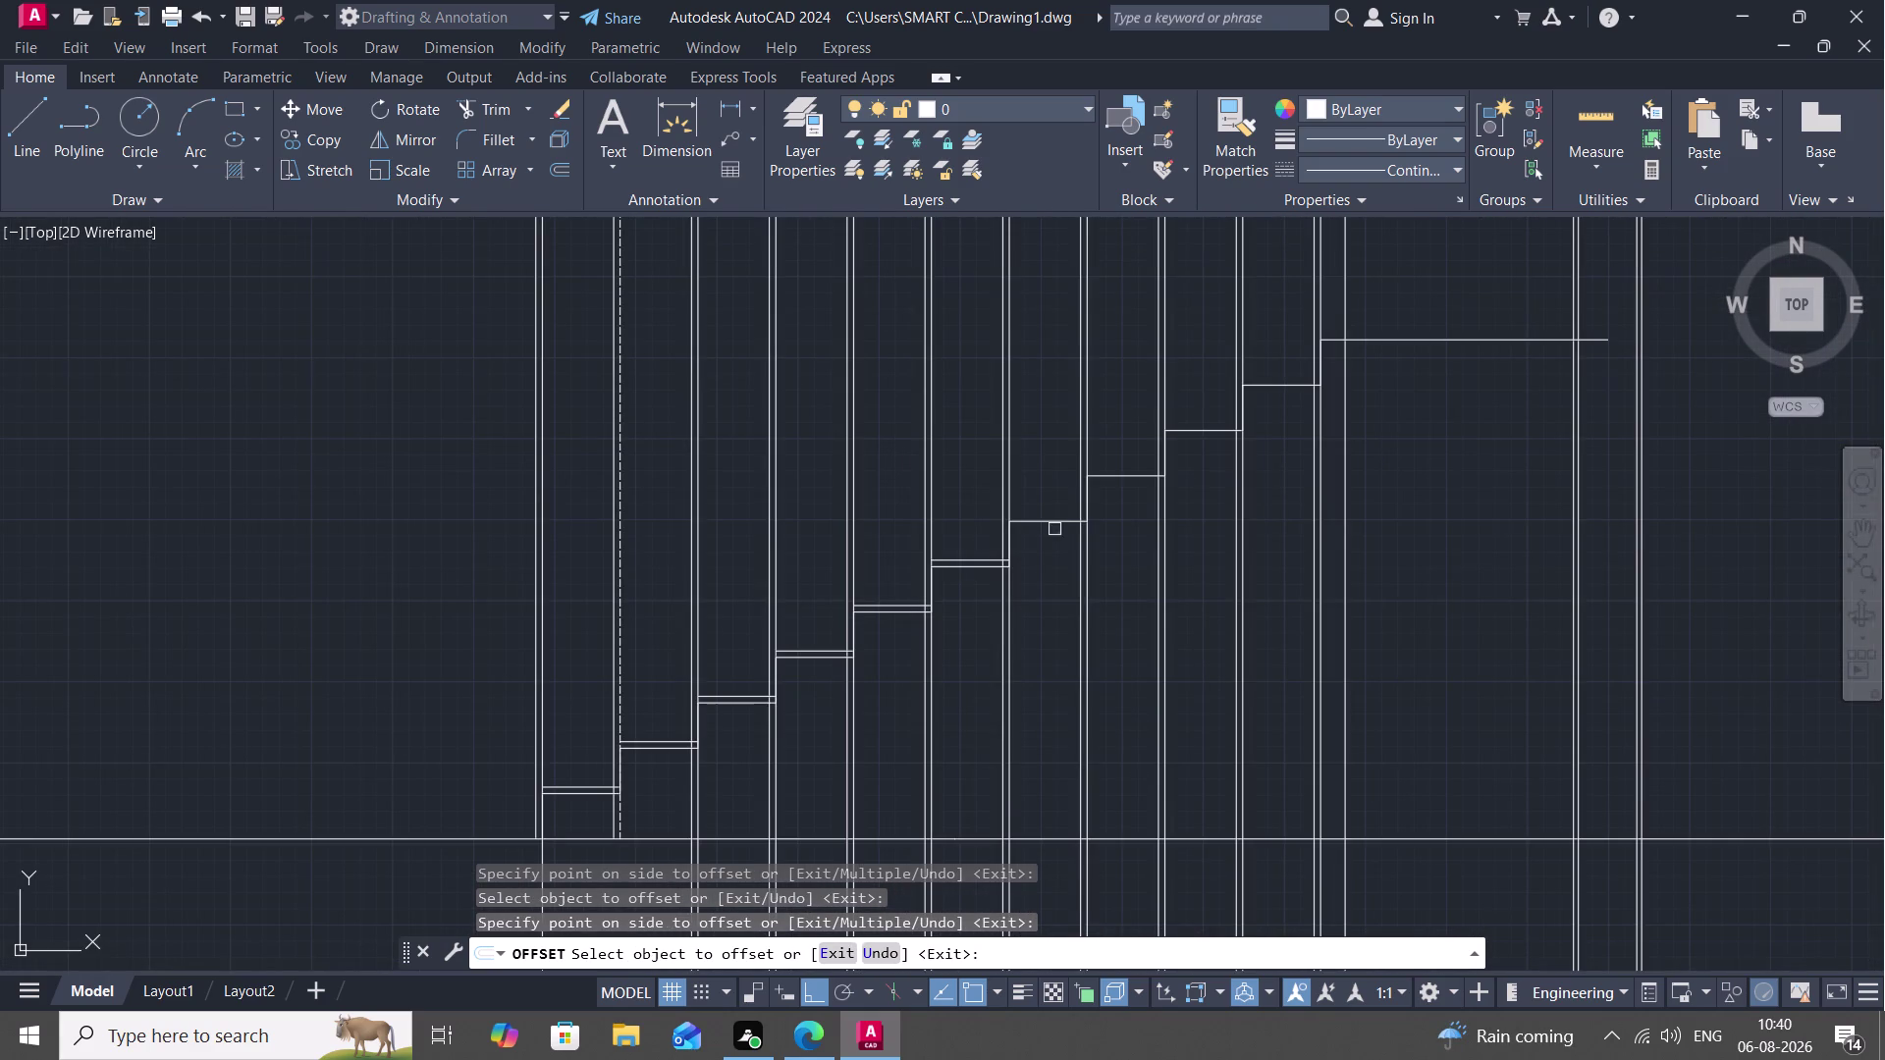
click(1055, 517)
click(1057, 498)
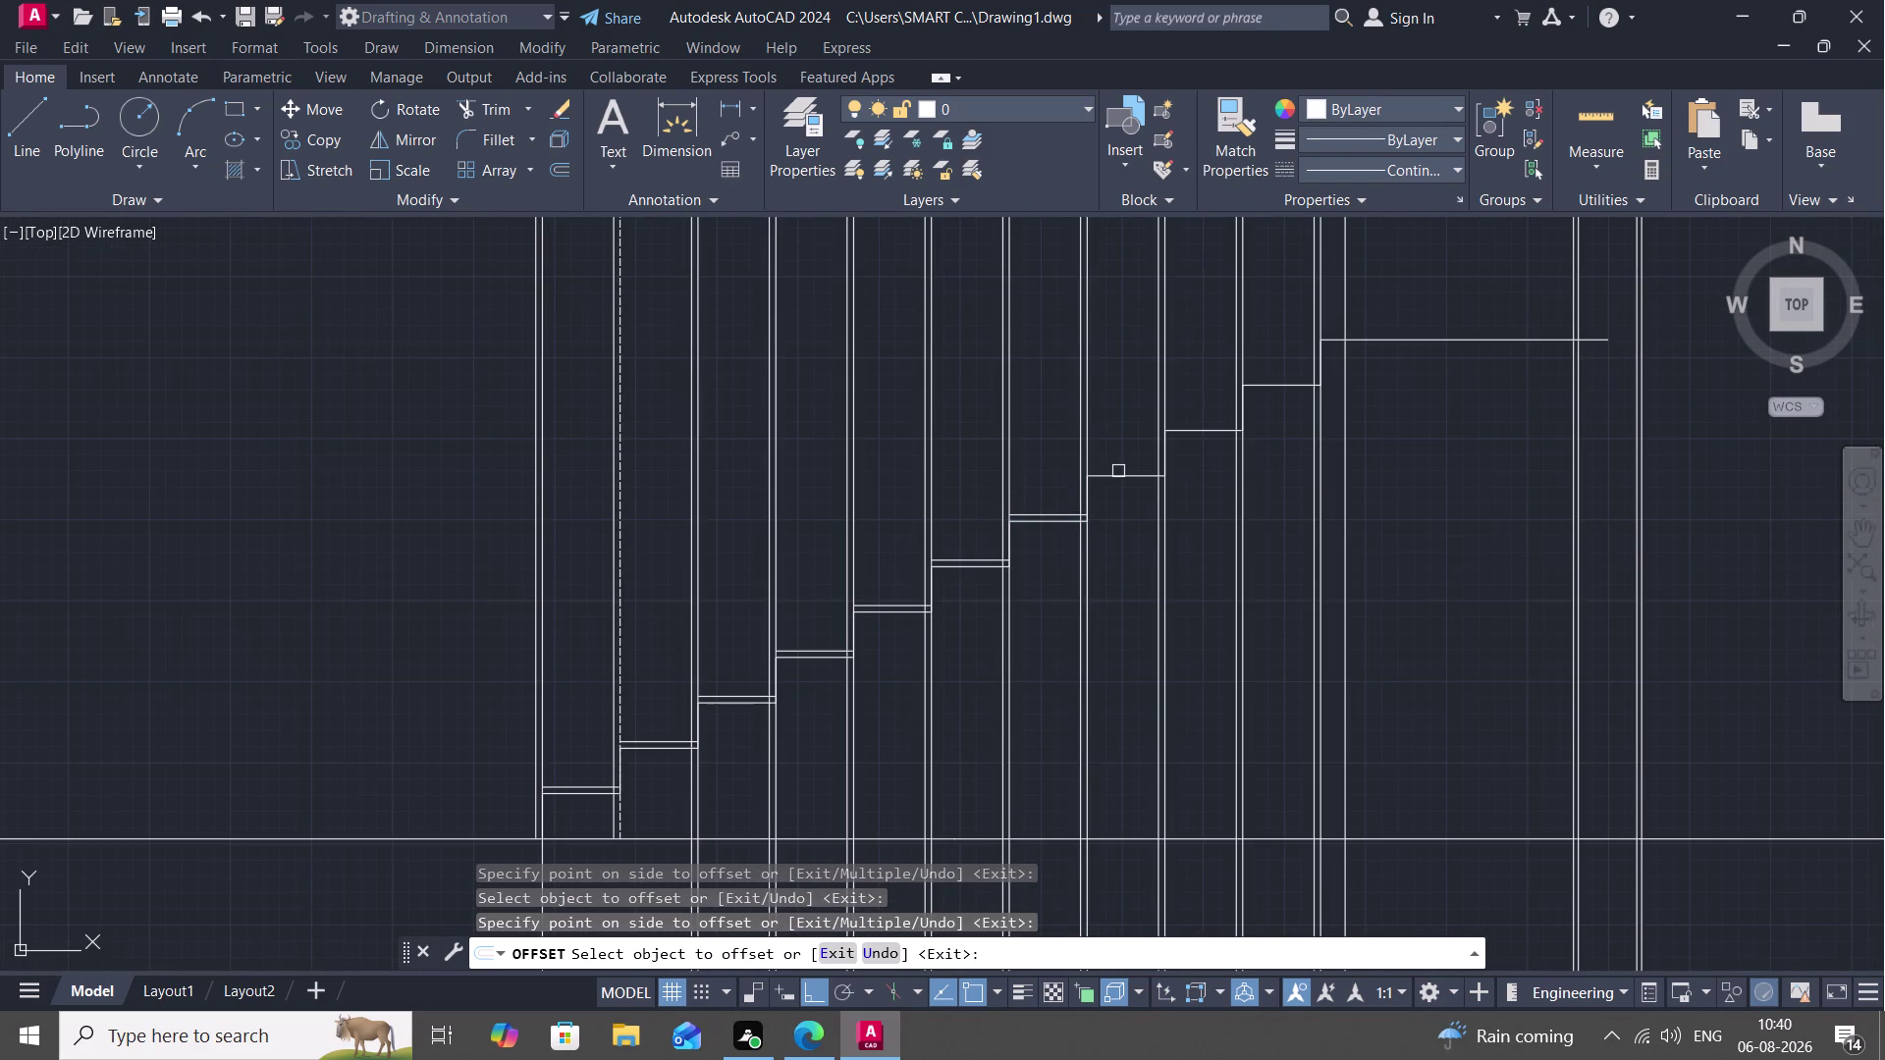
click(1120, 471)
click(1119, 458)
click(1195, 431)
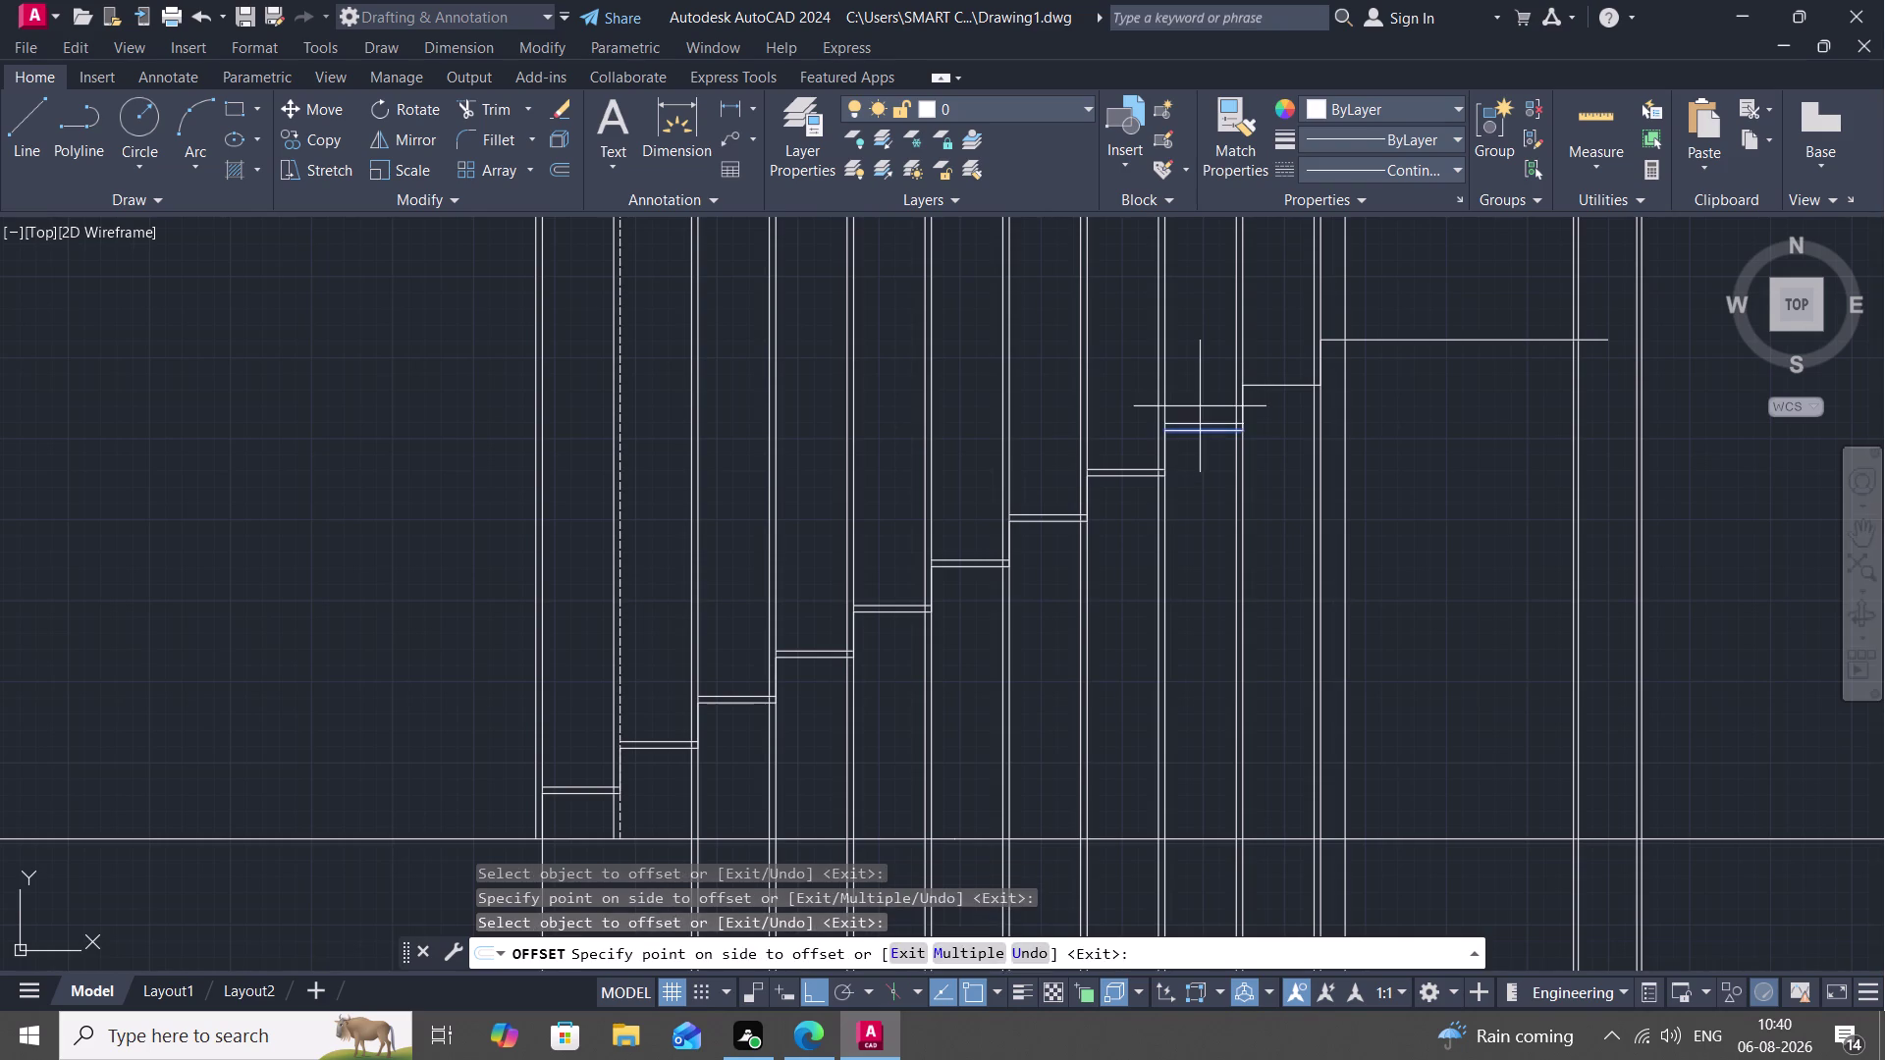
click(1200, 406)
click(1261, 388)
click(1266, 361)
click(1362, 333)
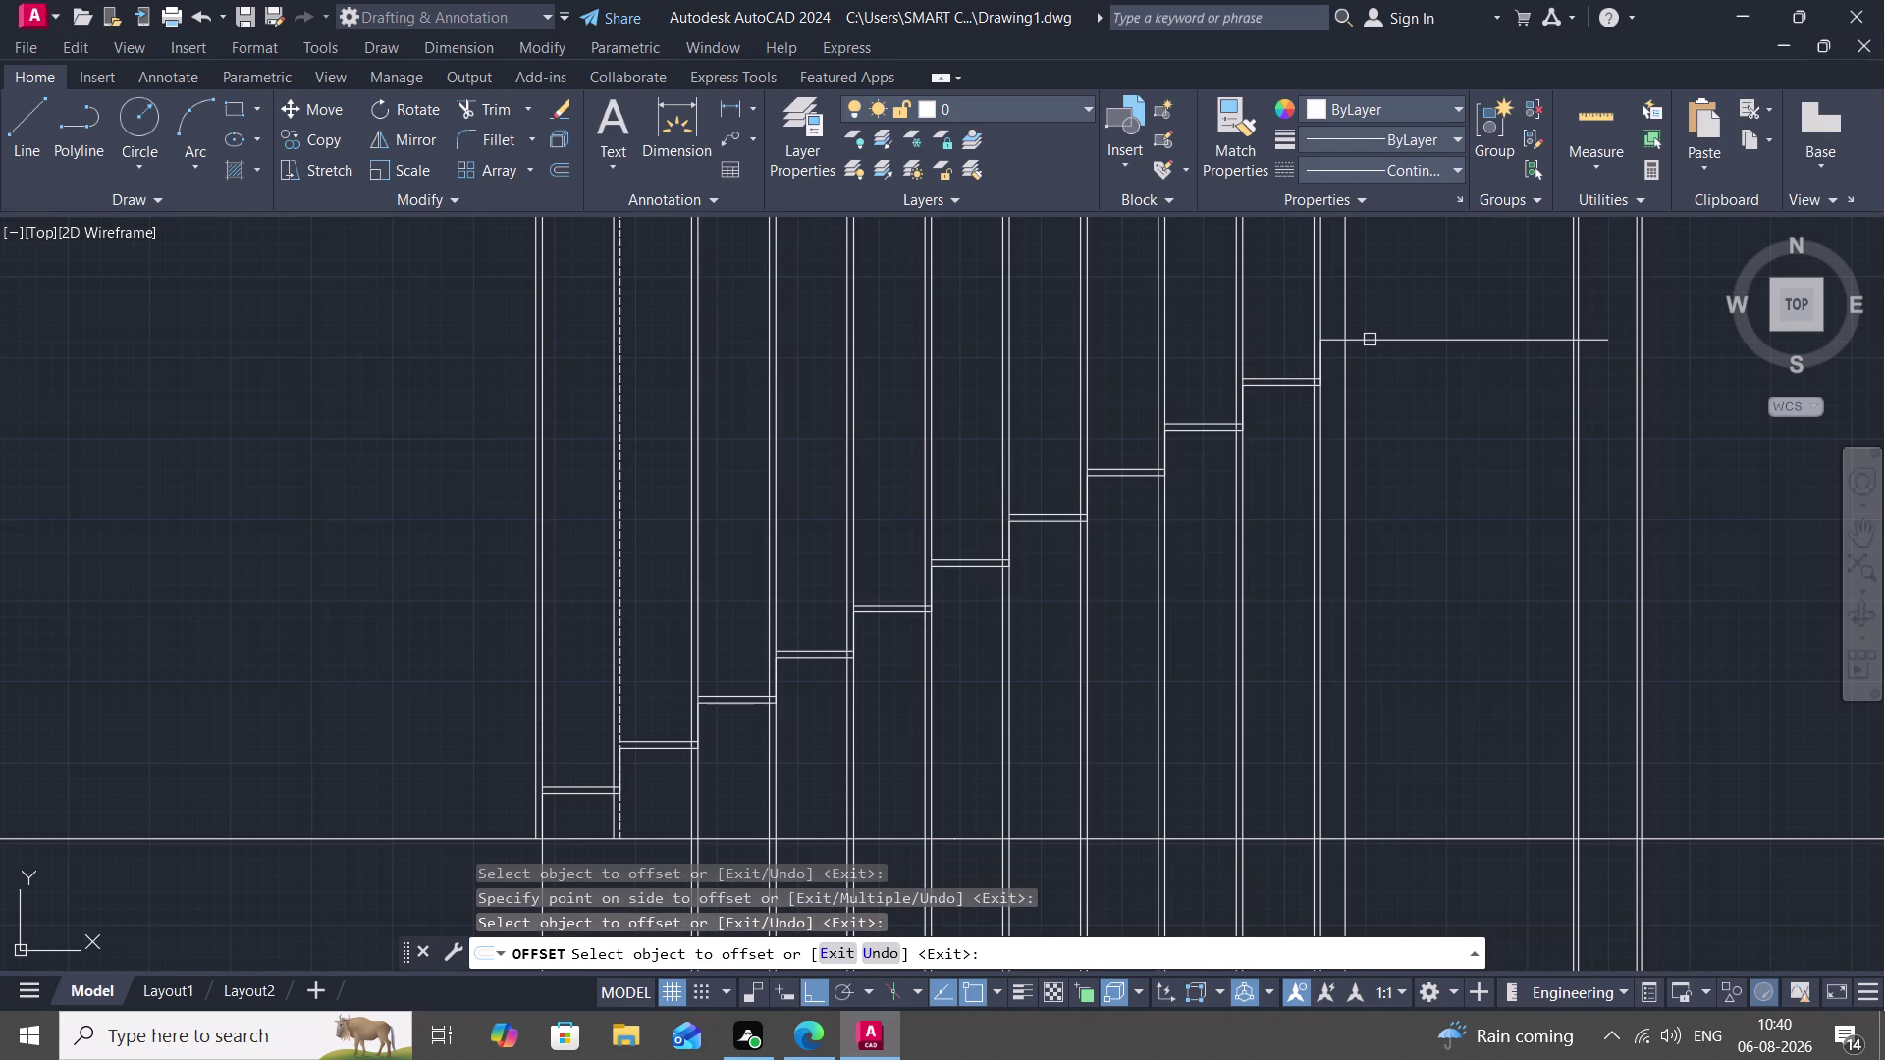
click(1370, 340)
click(1366, 314)
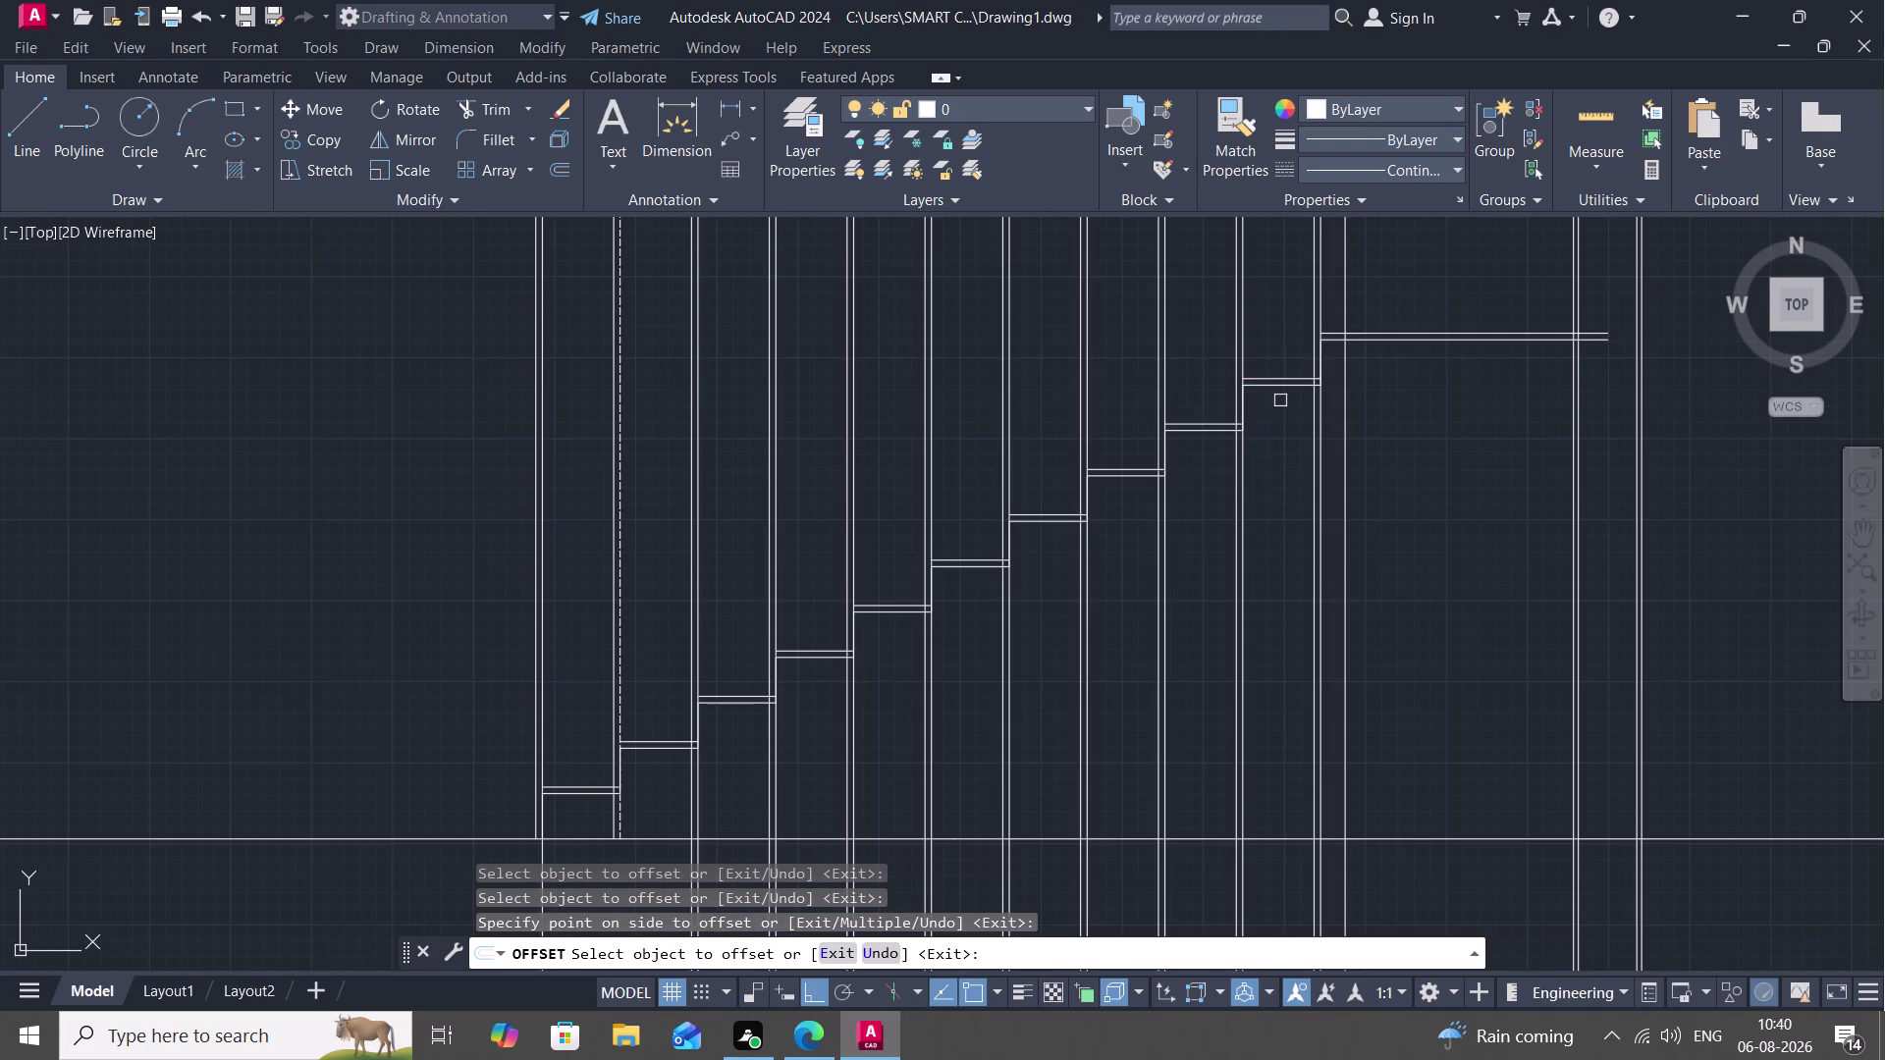
key(Escape)
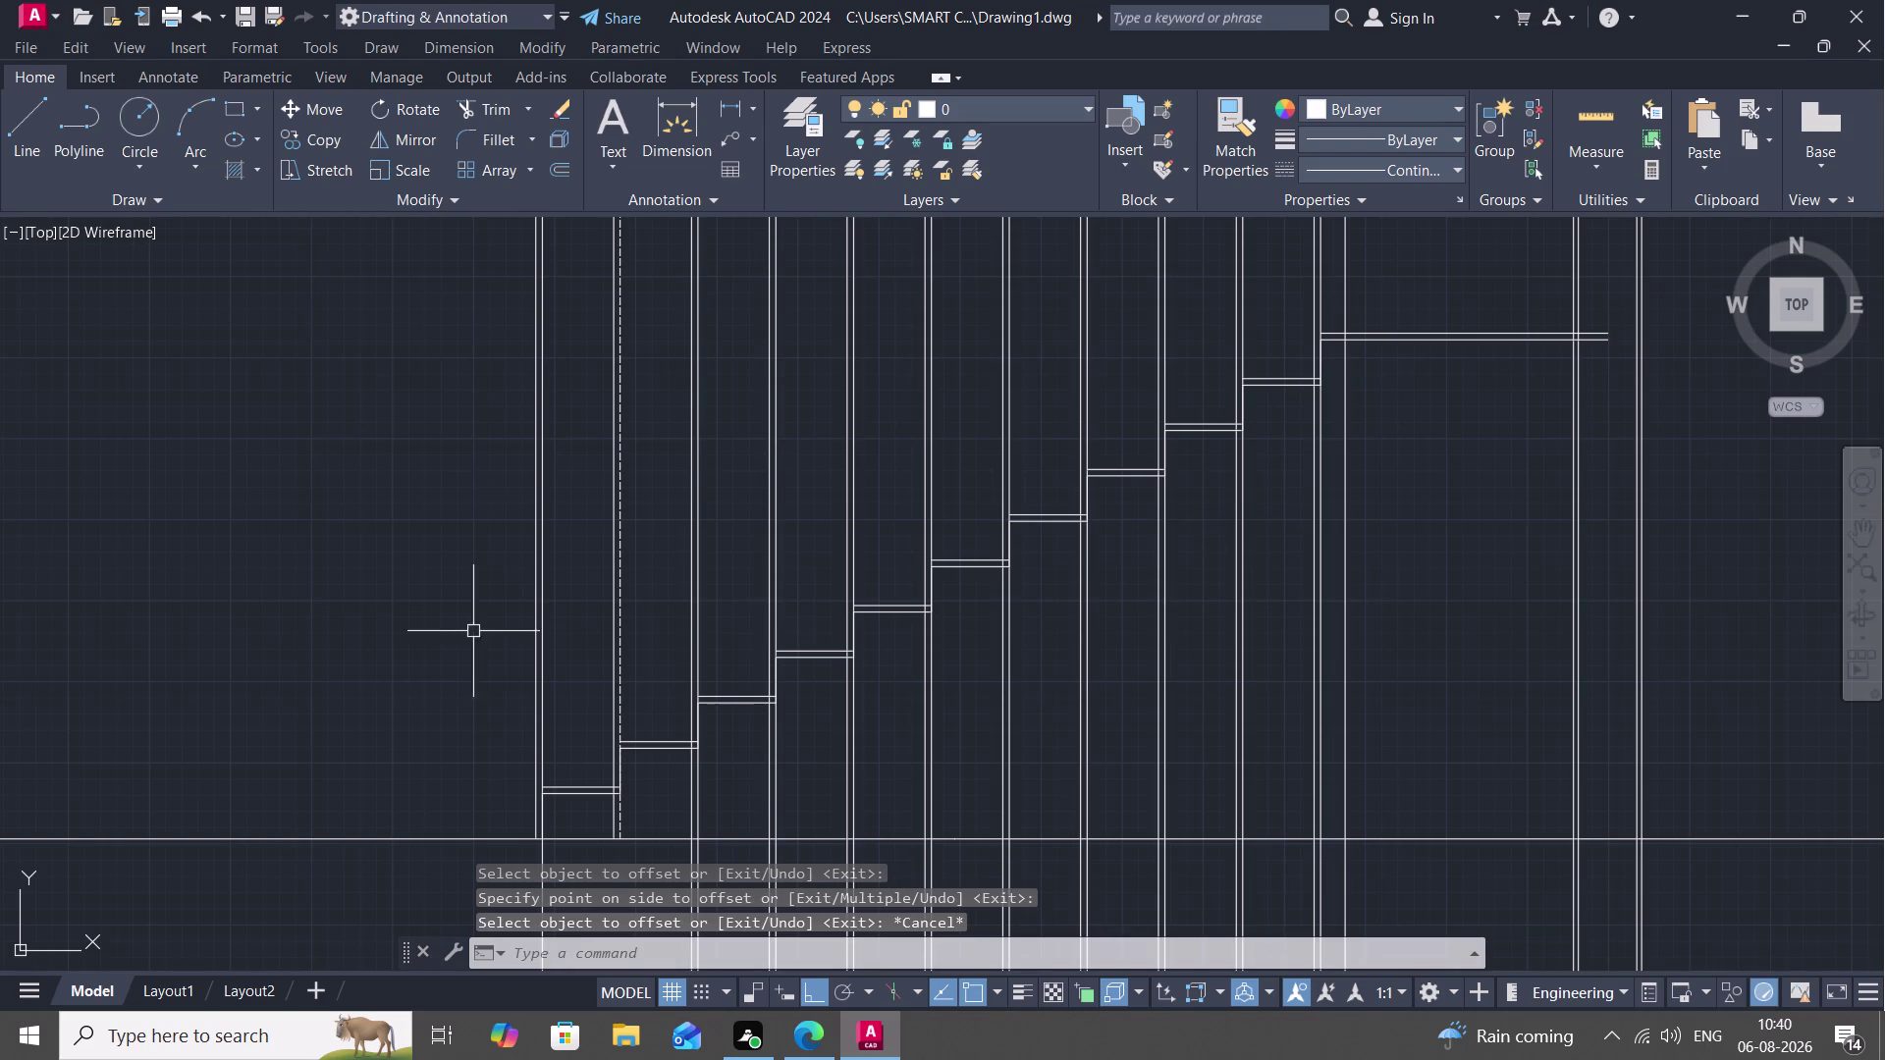
text(F)
key(space)
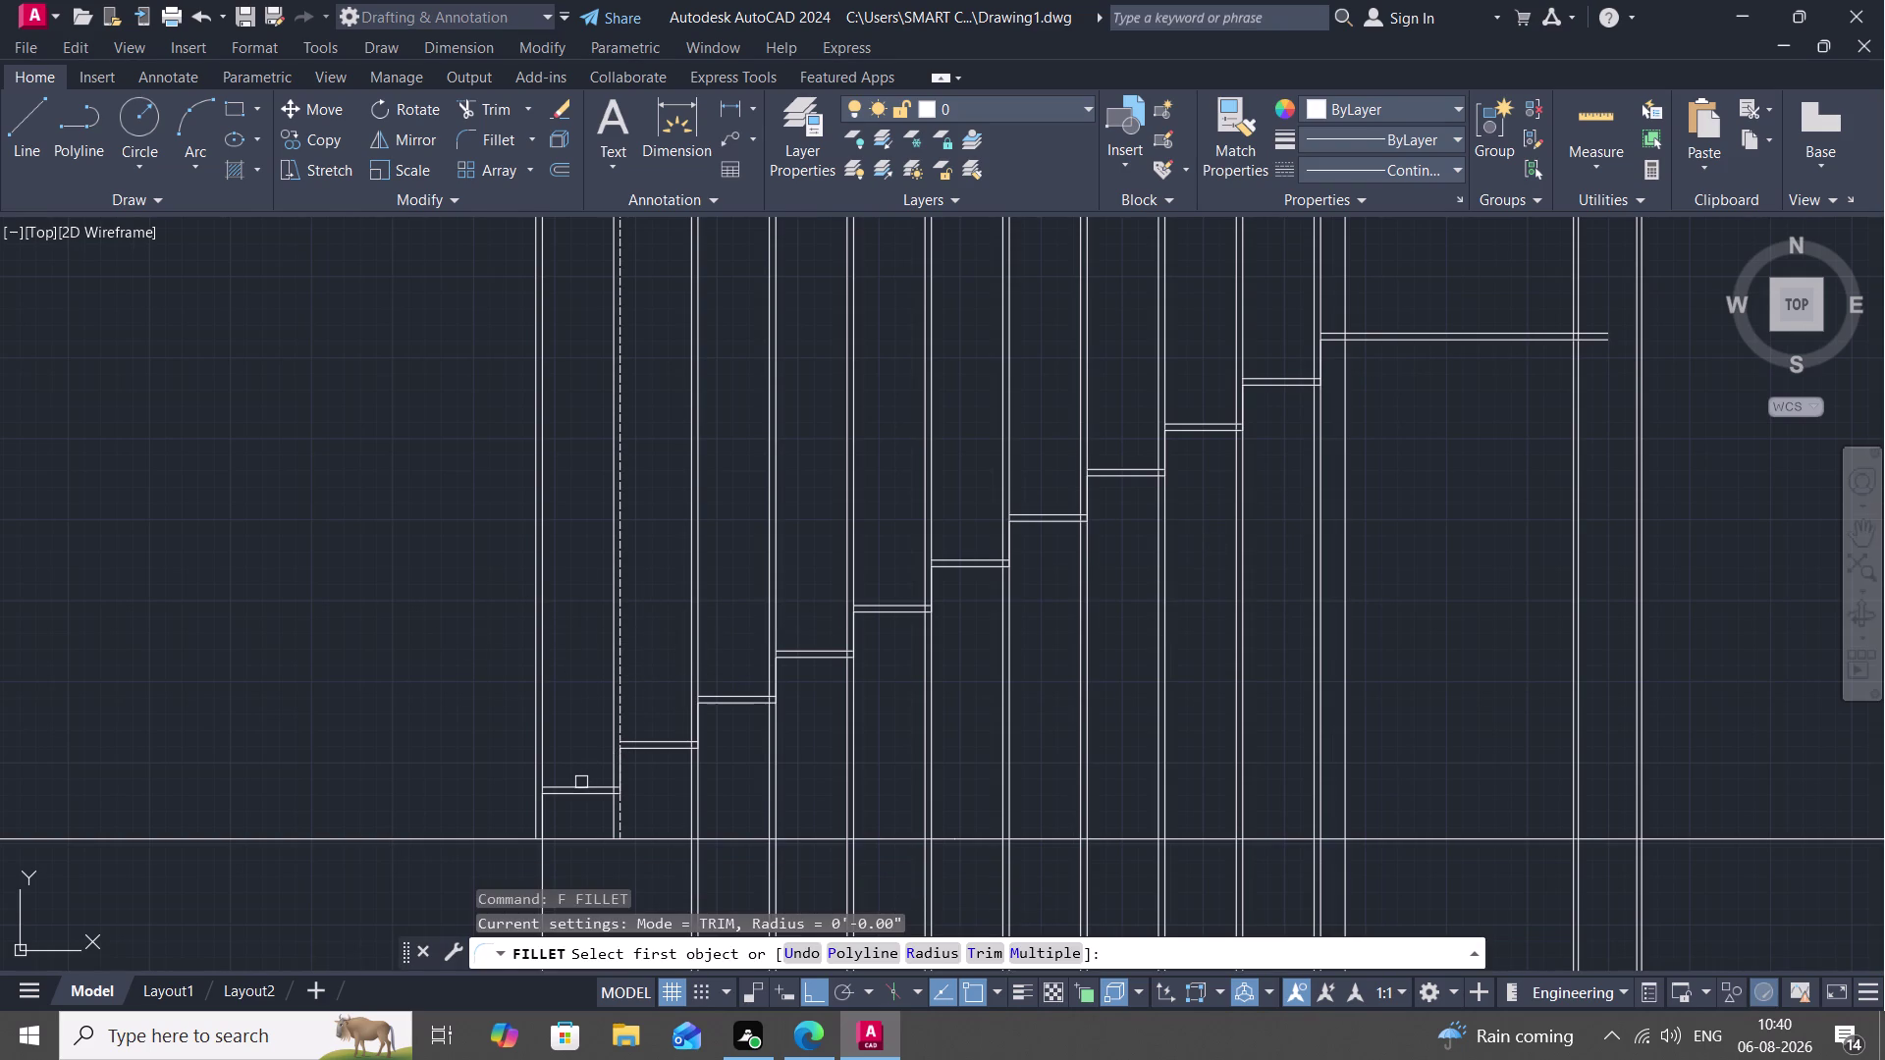
Fillet the bottom tread line with its offset copy.
click(581, 784)
click(579, 790)
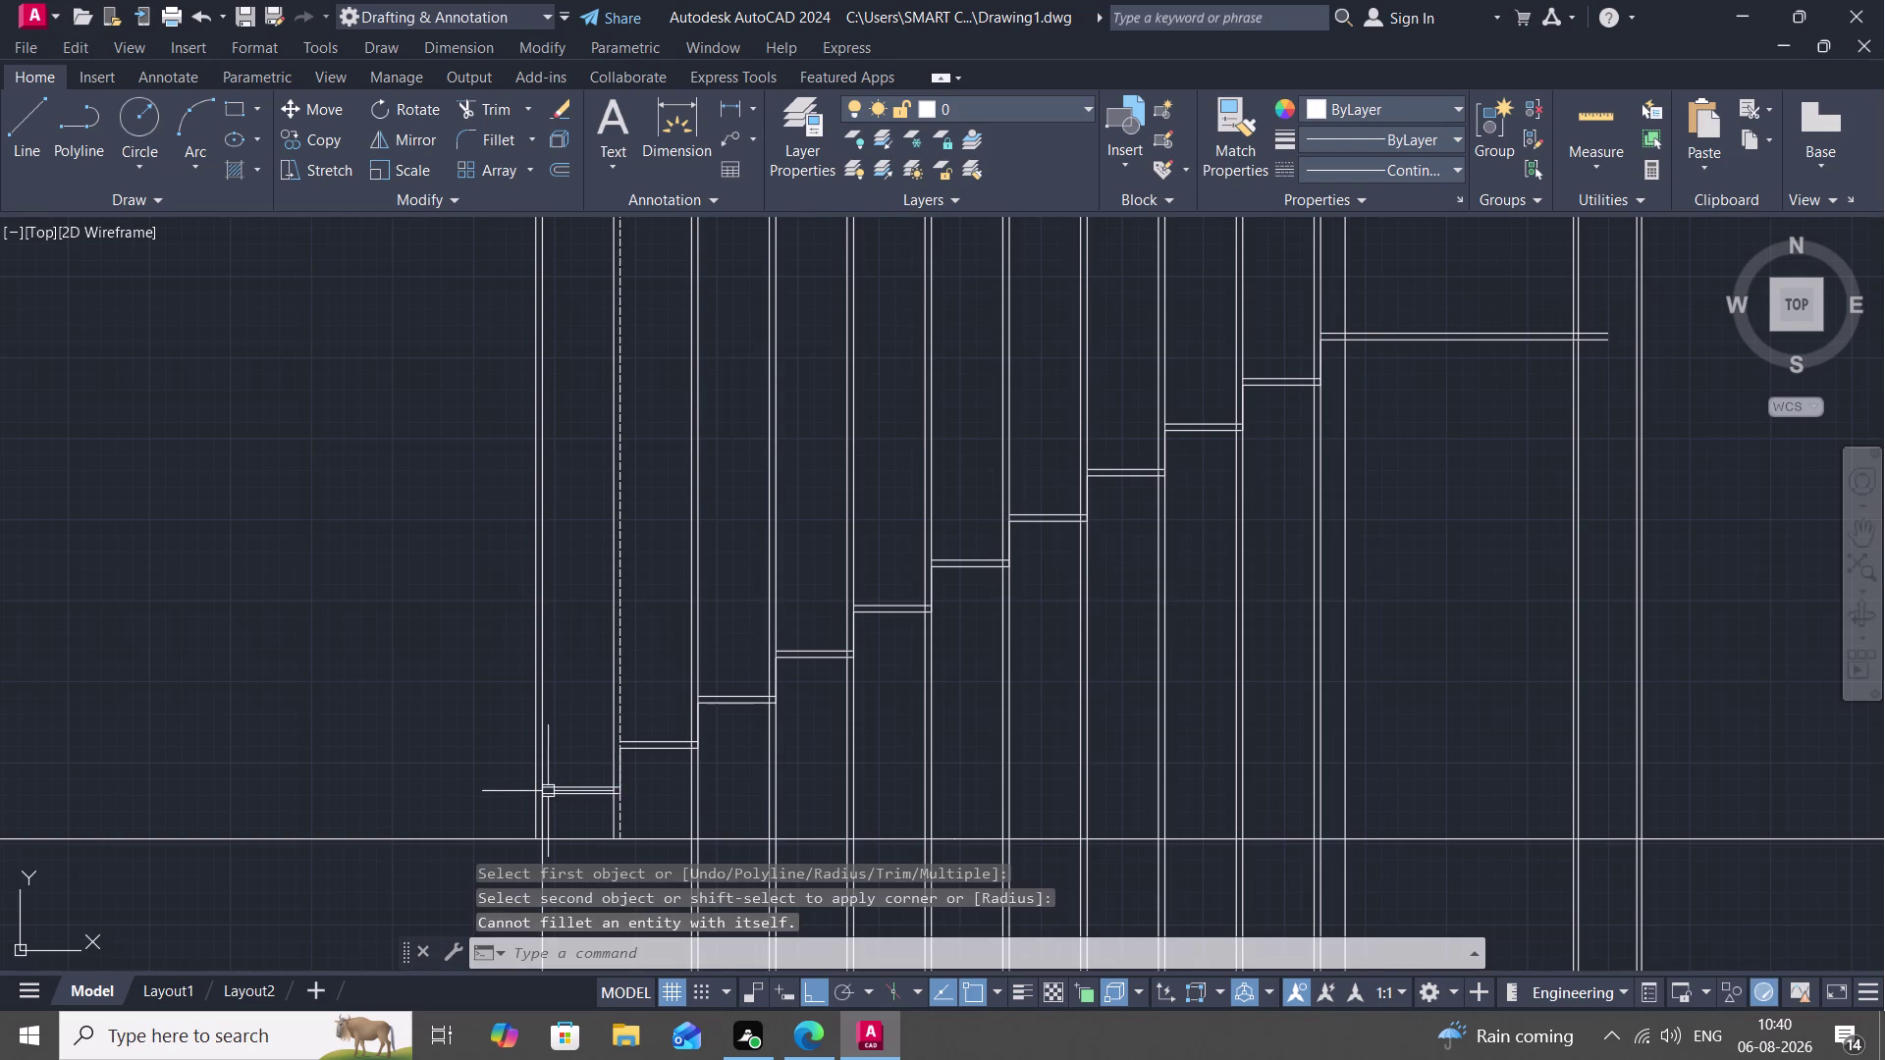
scroll(up, 3)
middle_drag(566, 786, 701, 356)
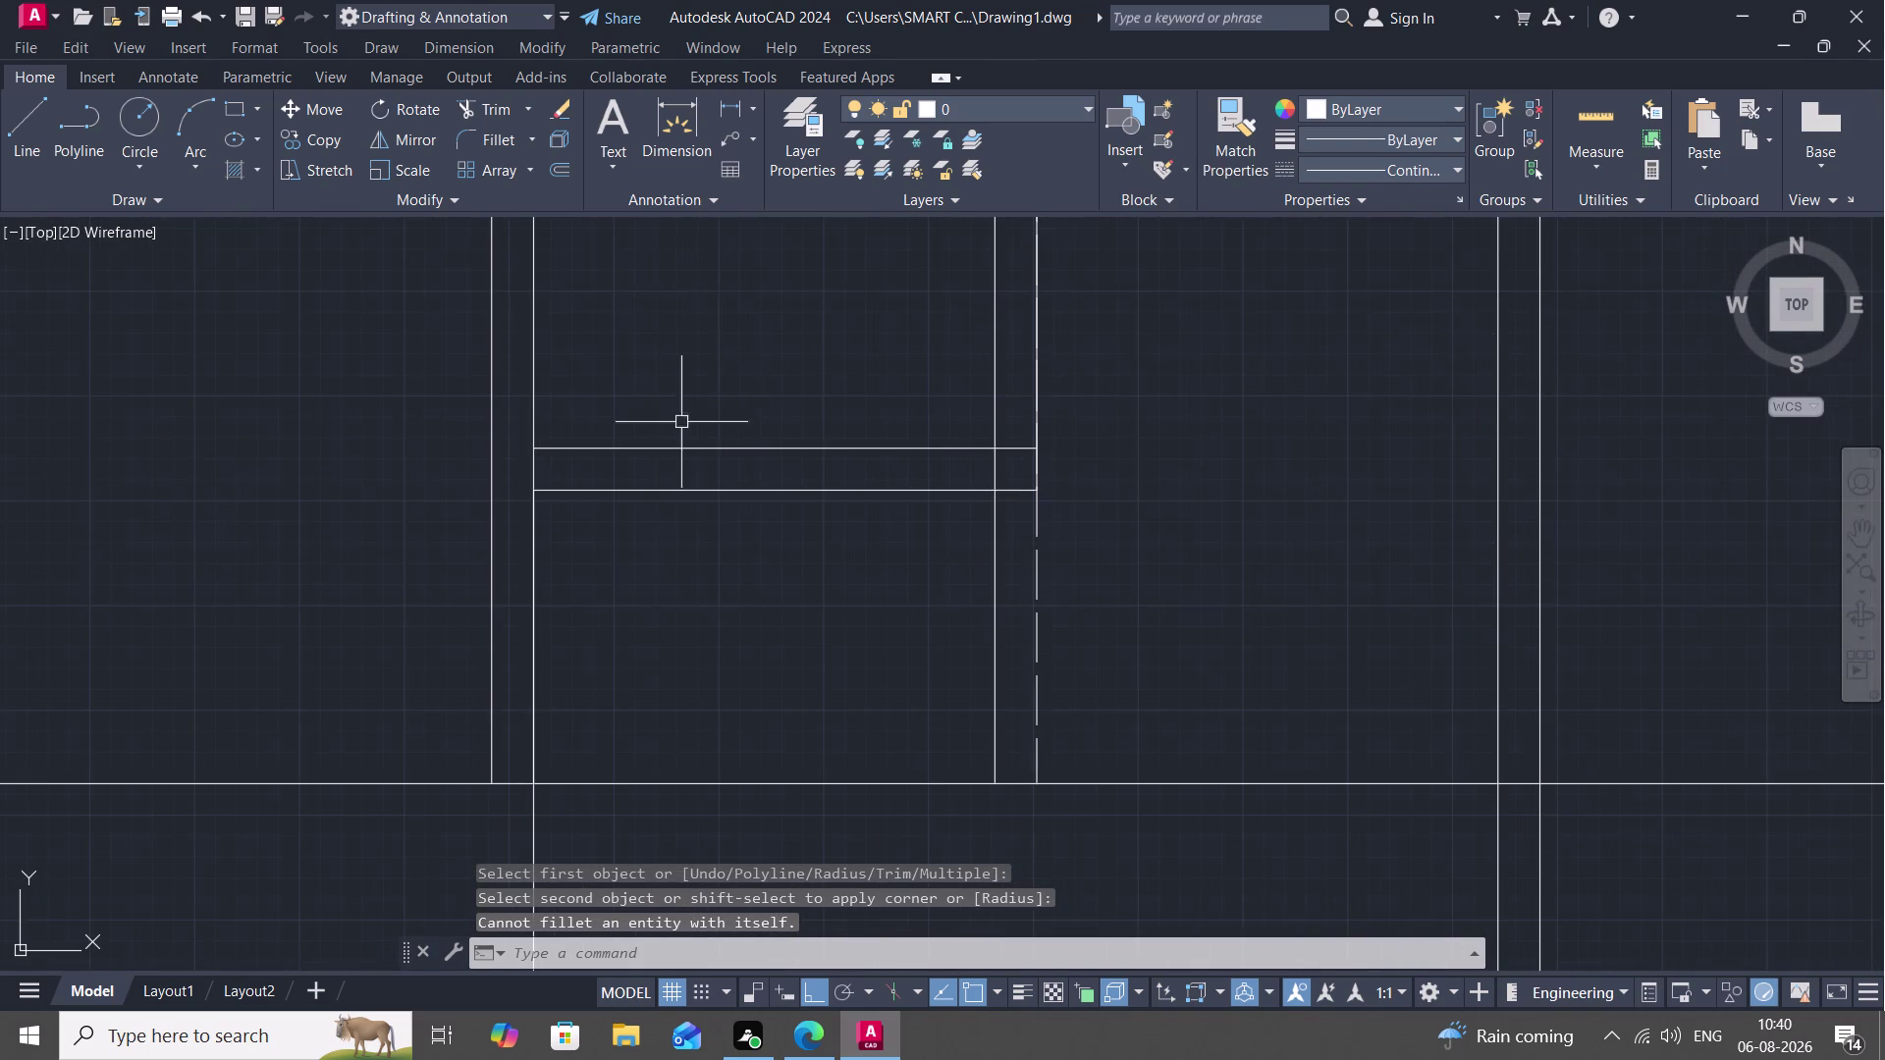
text(F)
key(space)
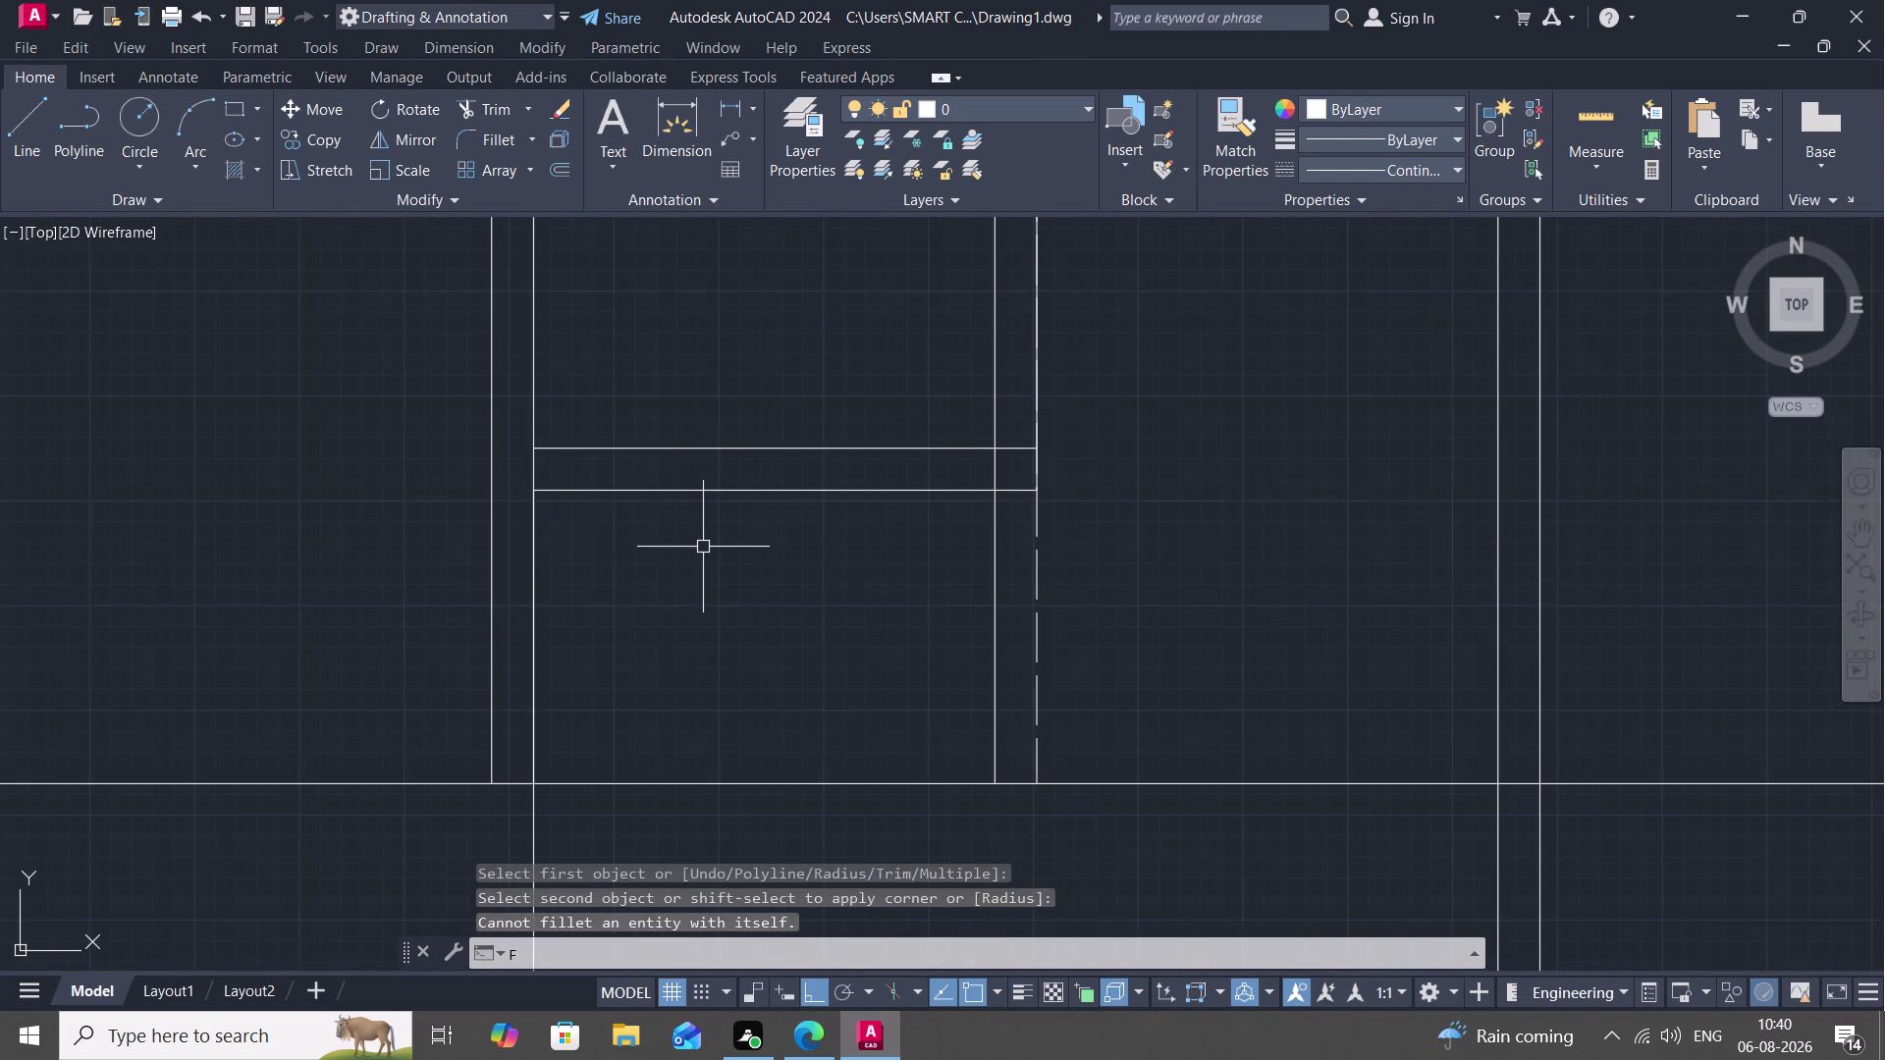
Cancel the next fillet and undo the rounded tread end, leaving two parallel lines.
click(688, 492)
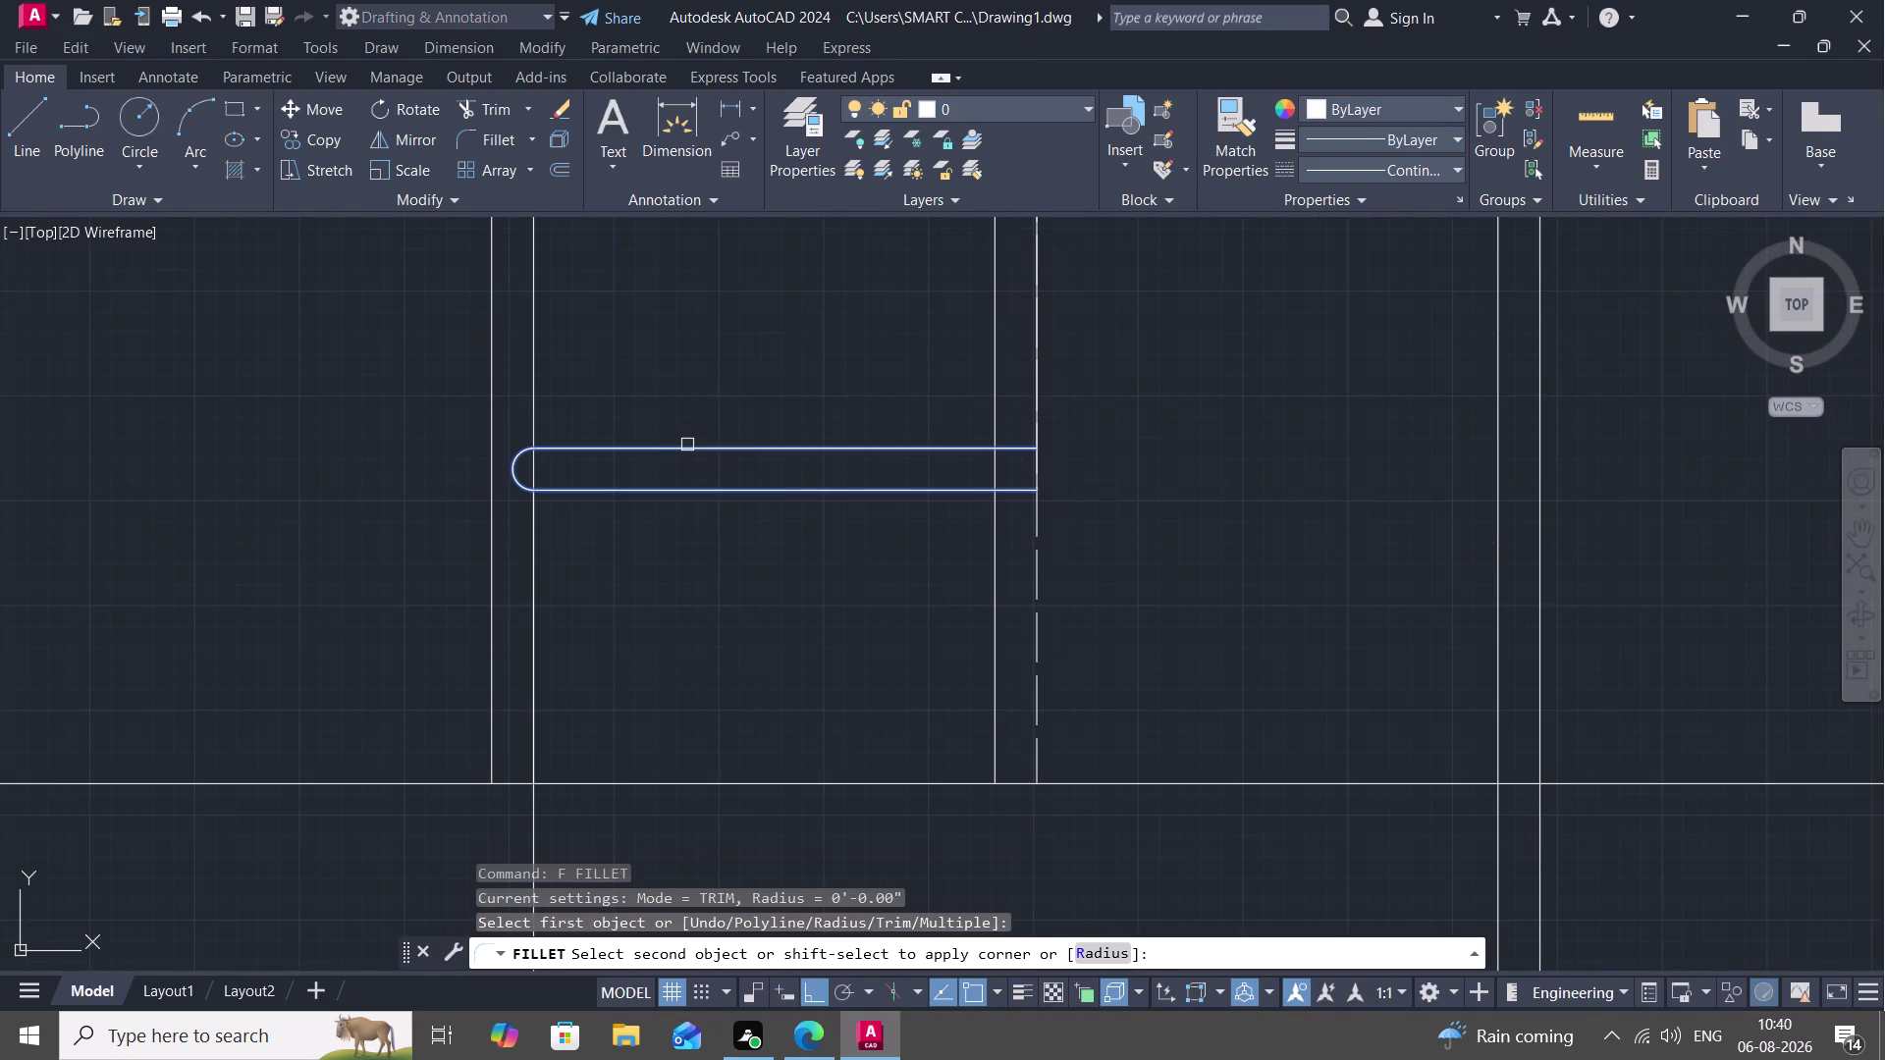
click(687, 444)
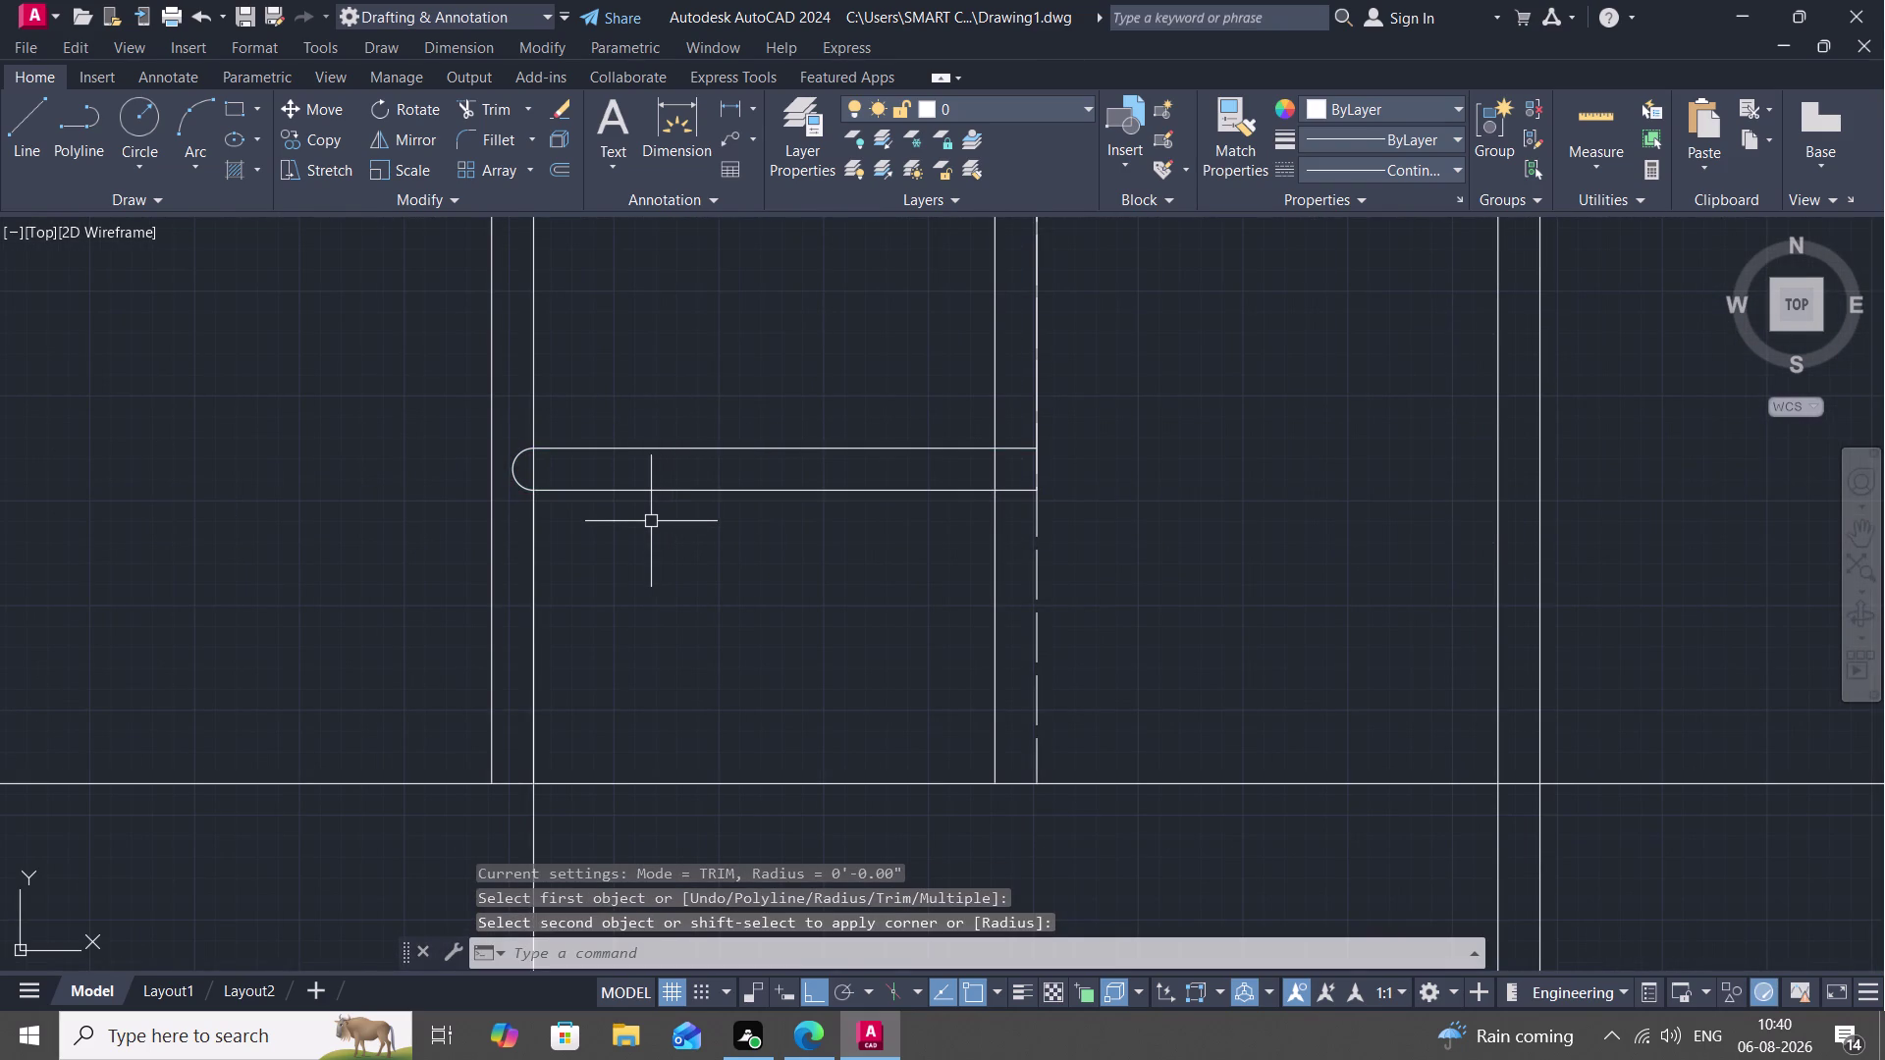
key(Escape)
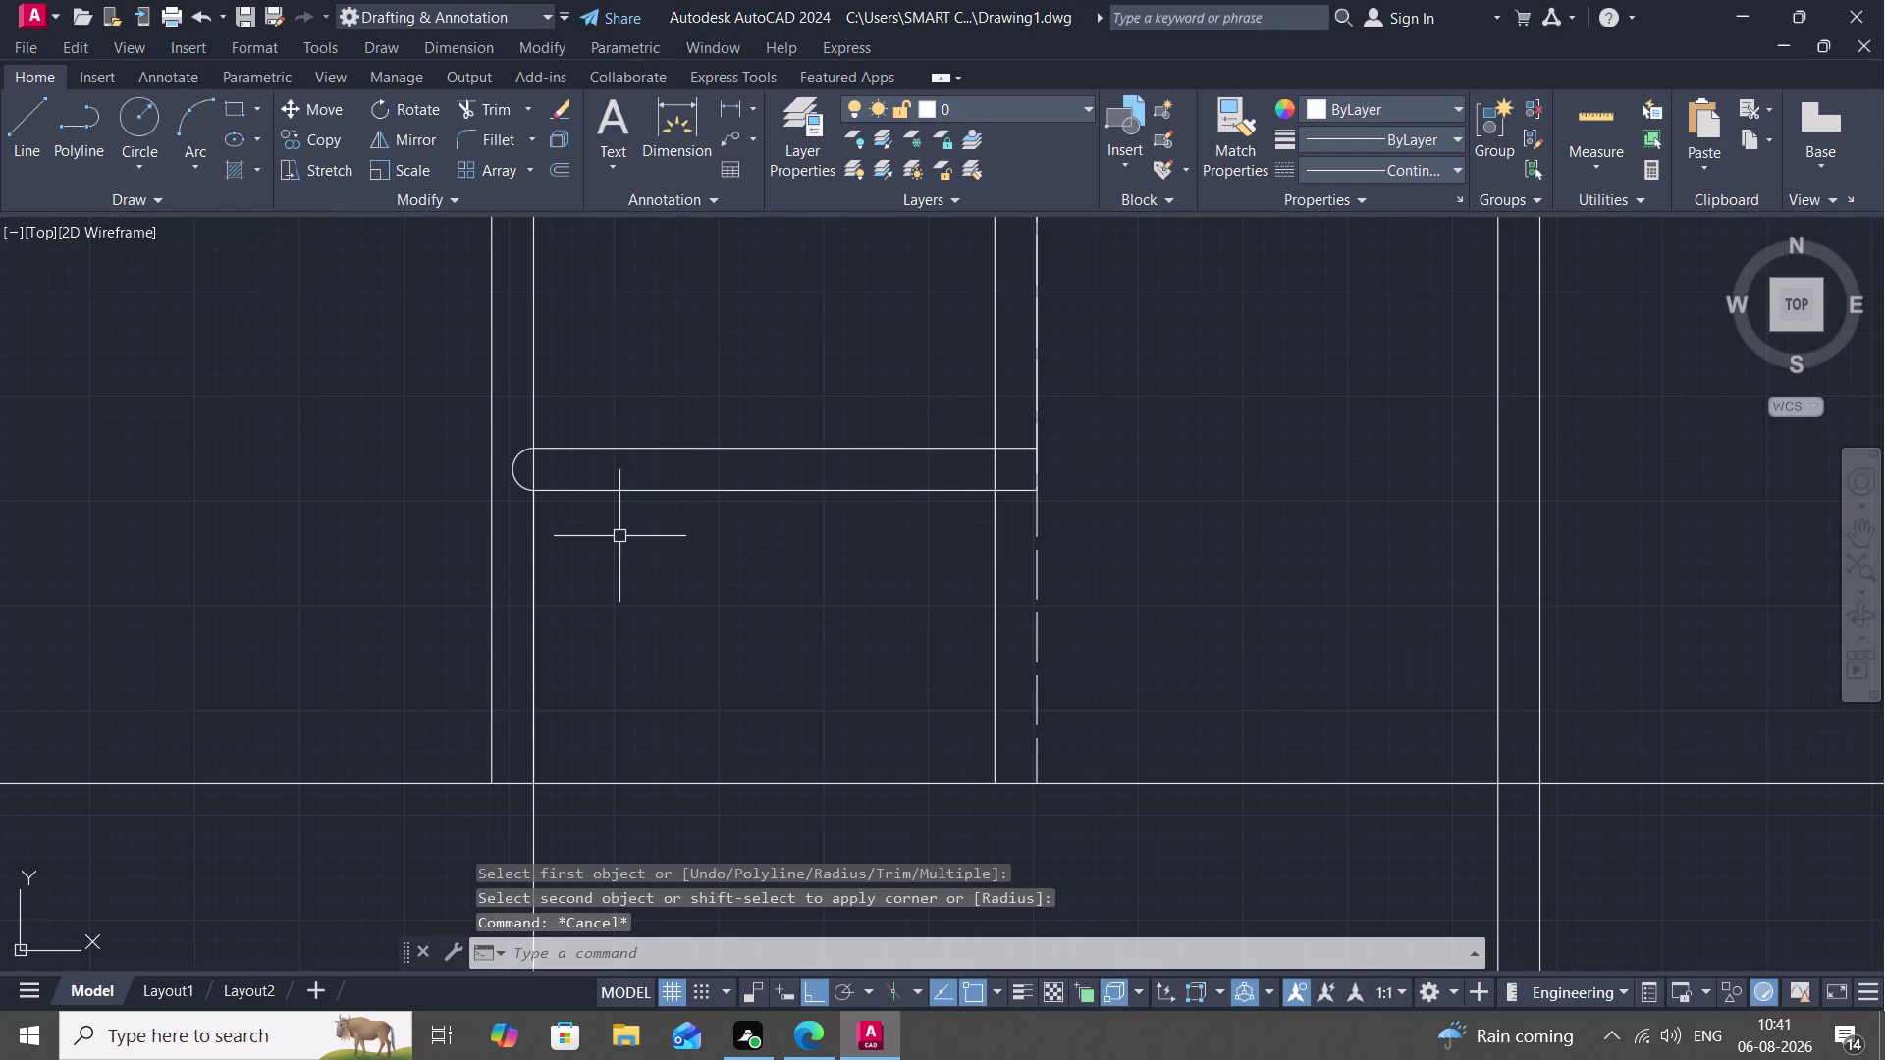
key(BackSpace)
key(ctrl+z)
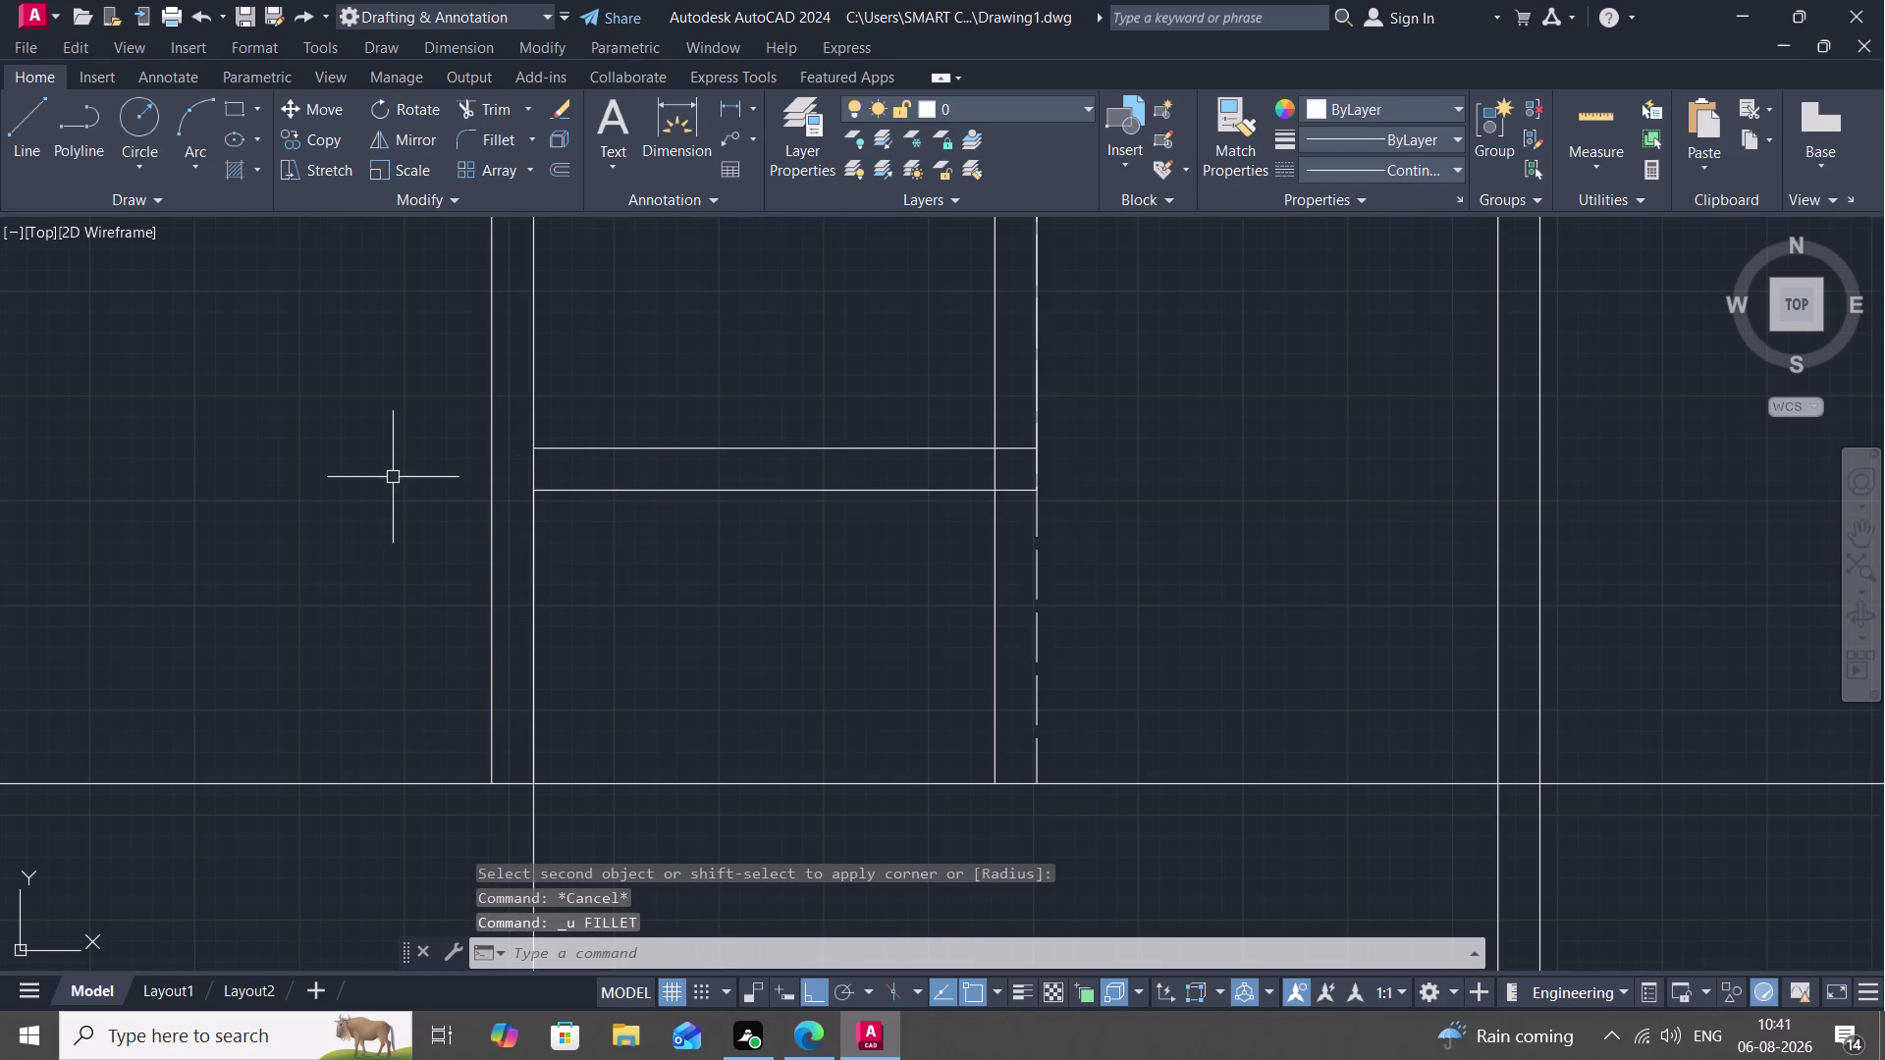
Start Extend (EX), cancelling an attempted fence selection across the tread lines.
text(EX)
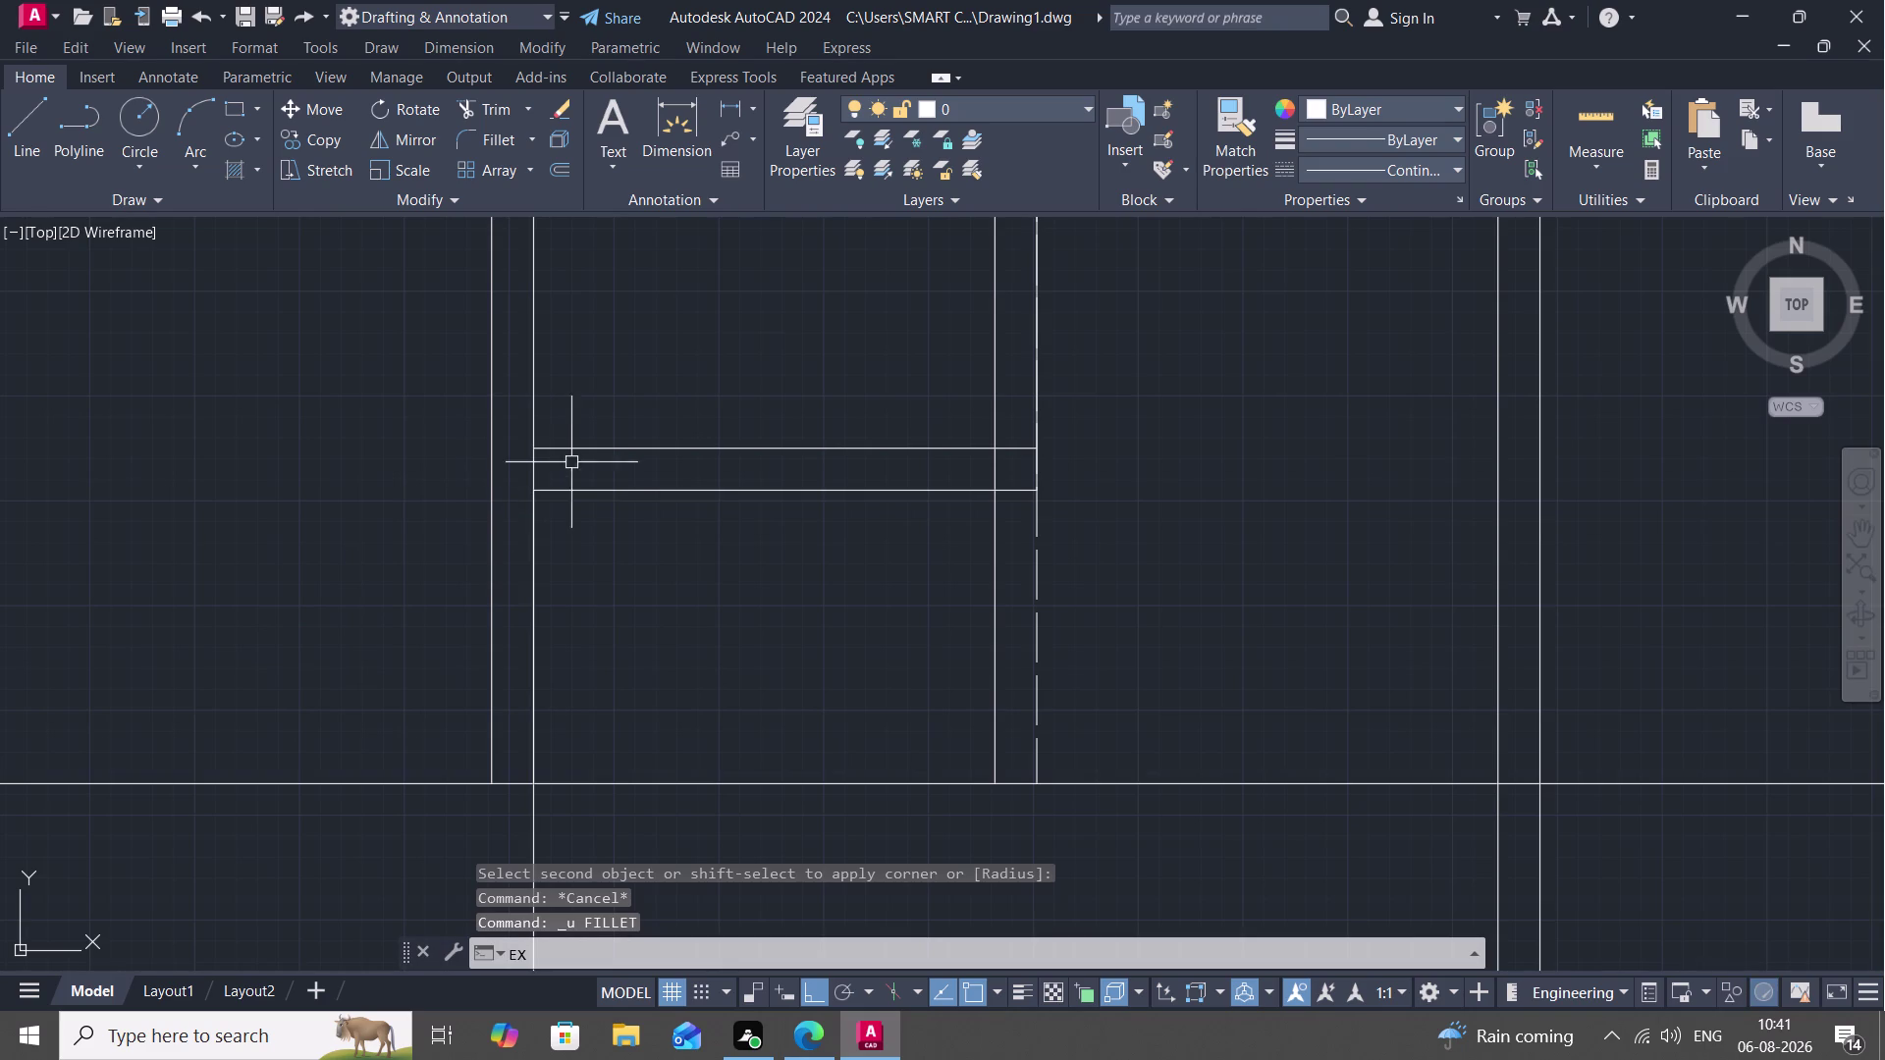
key(space)
drag(581, 493, 582, 487)
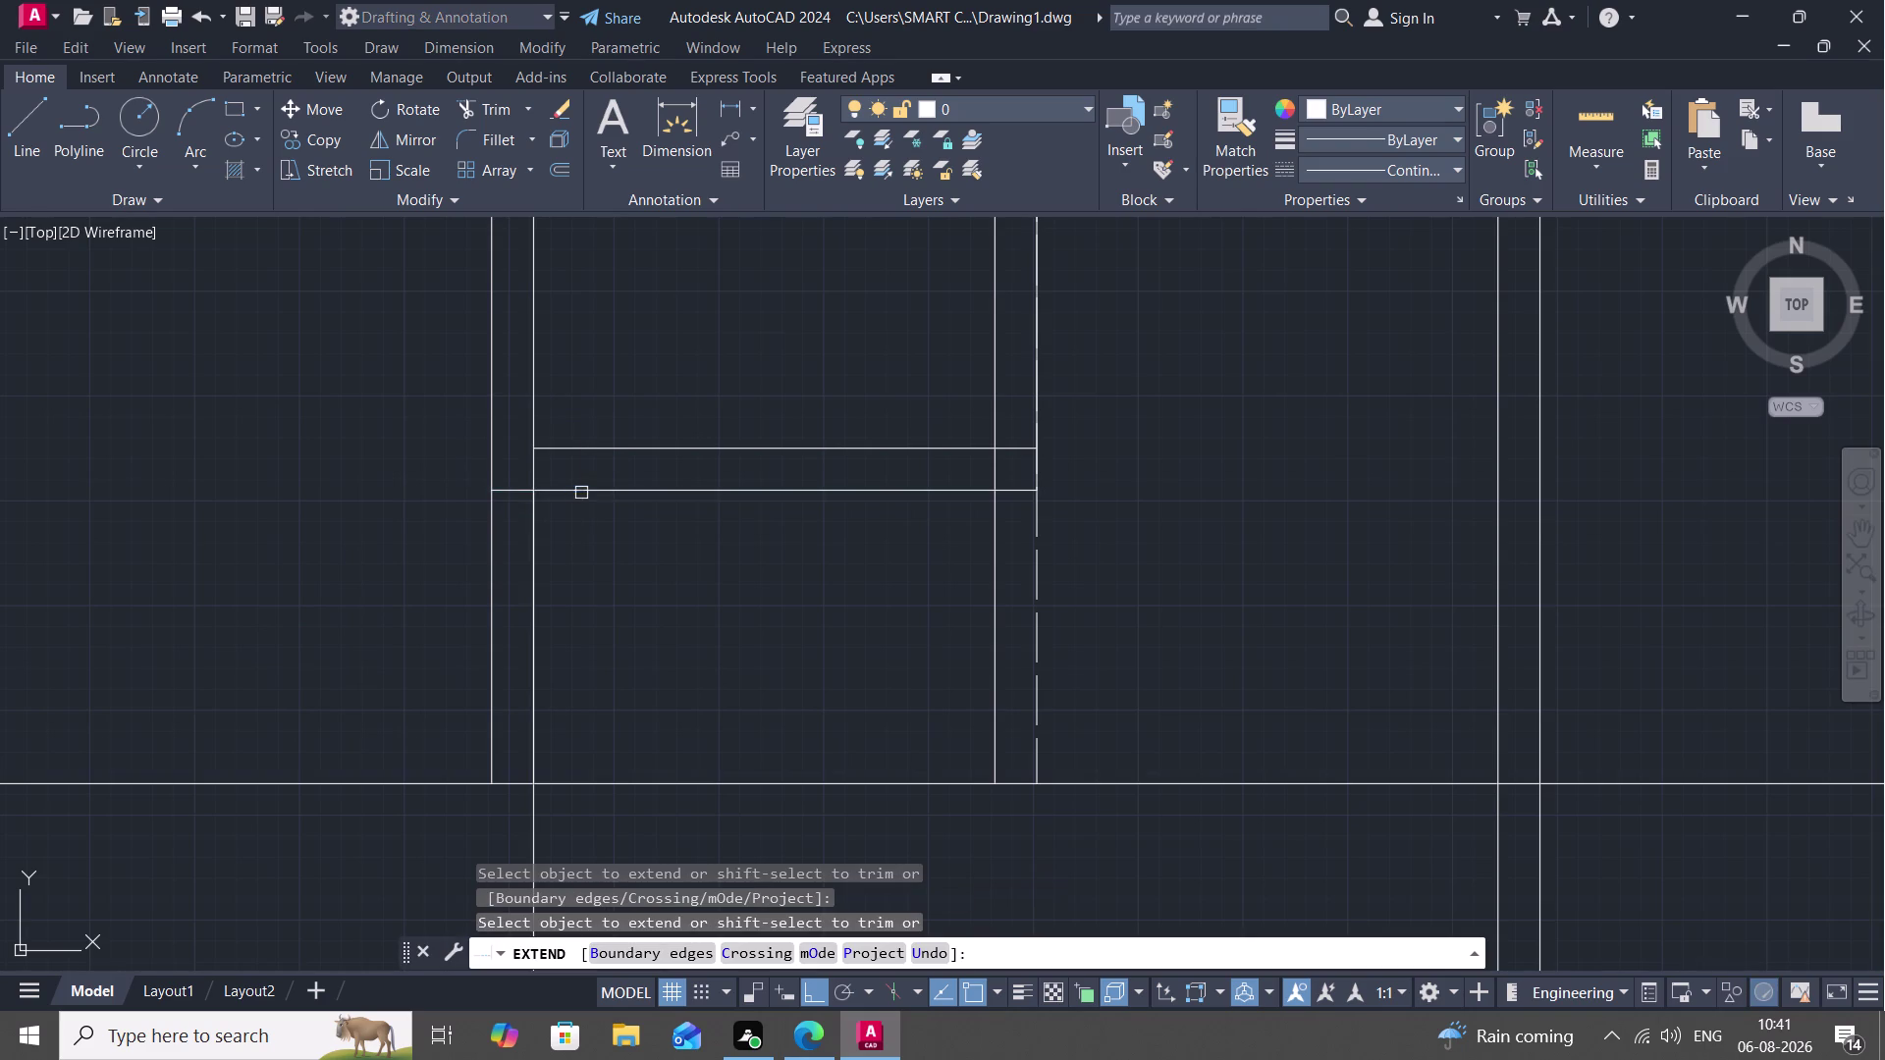
drag(582, 487, 583, 466)
click(595, 440)
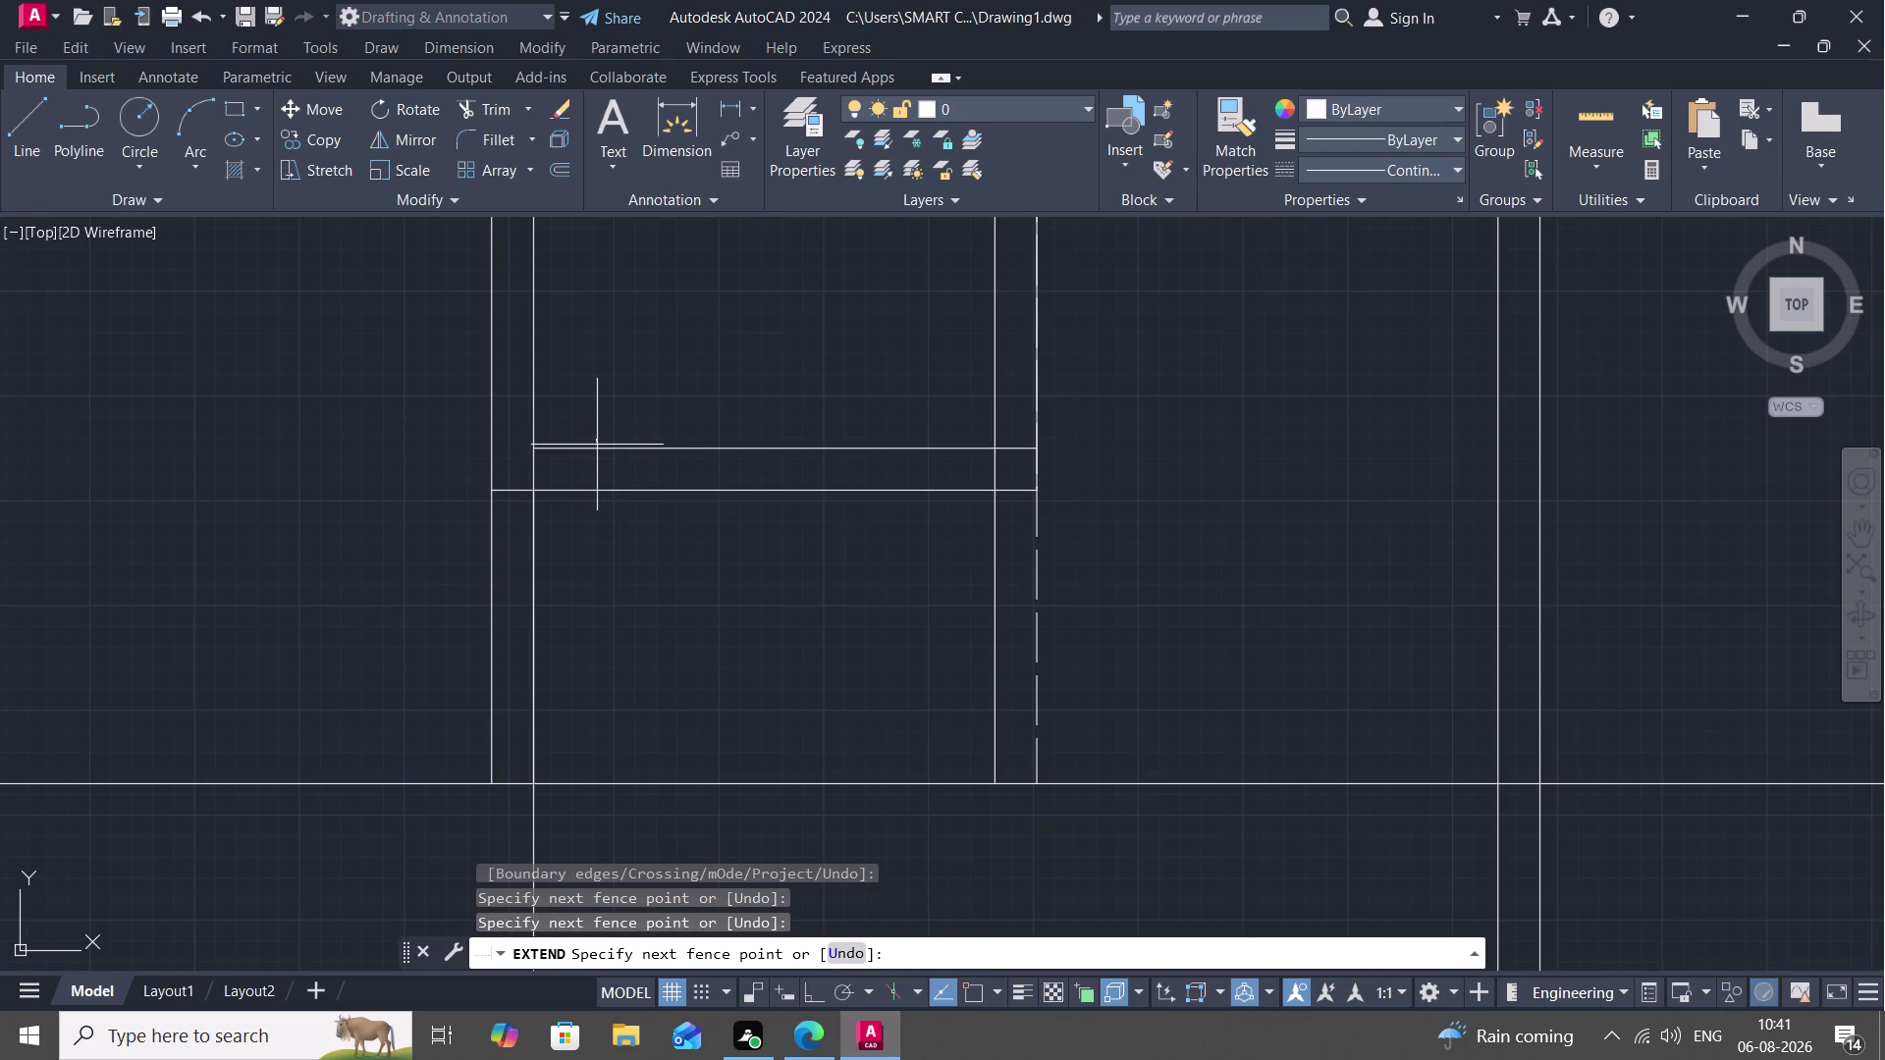
key(Escape)
key(space)
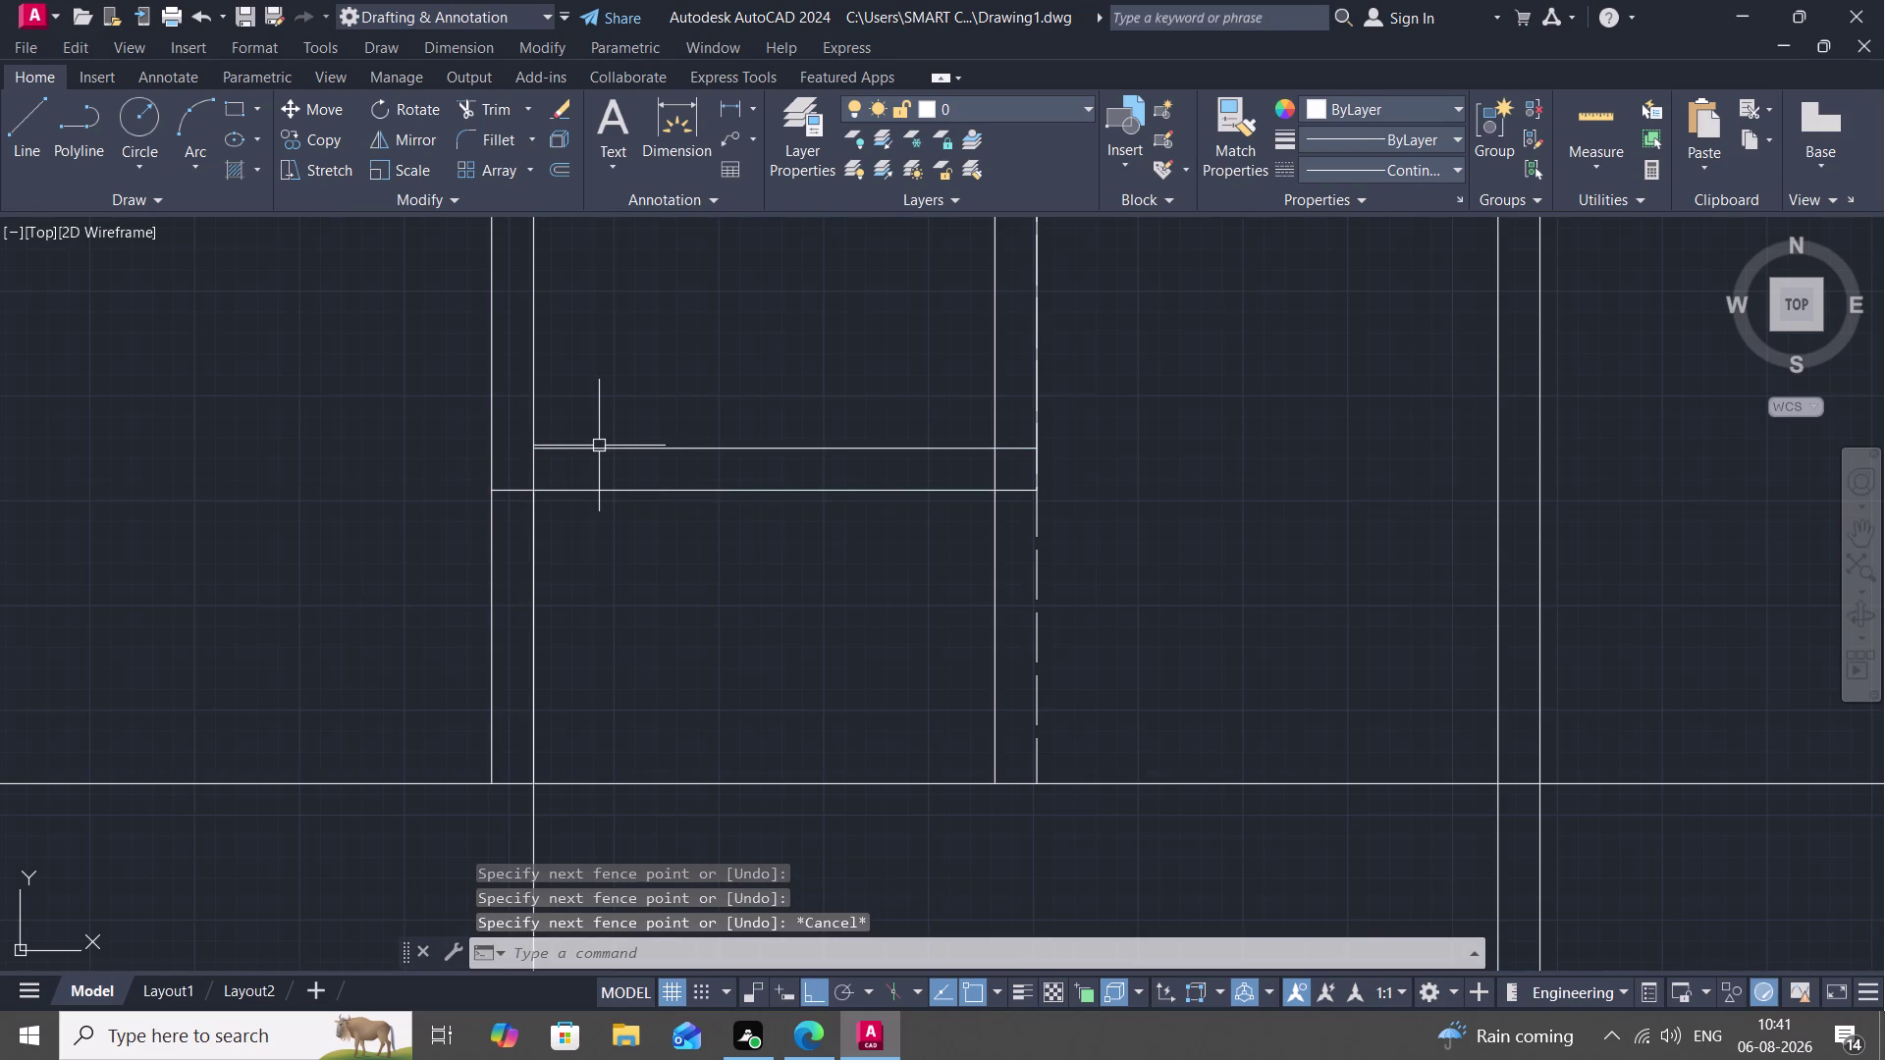
click(599, 446)
Extend the first tread lines, including the top tread, leftward to the verticals.
middle_drag(769, 351, 393, 690)
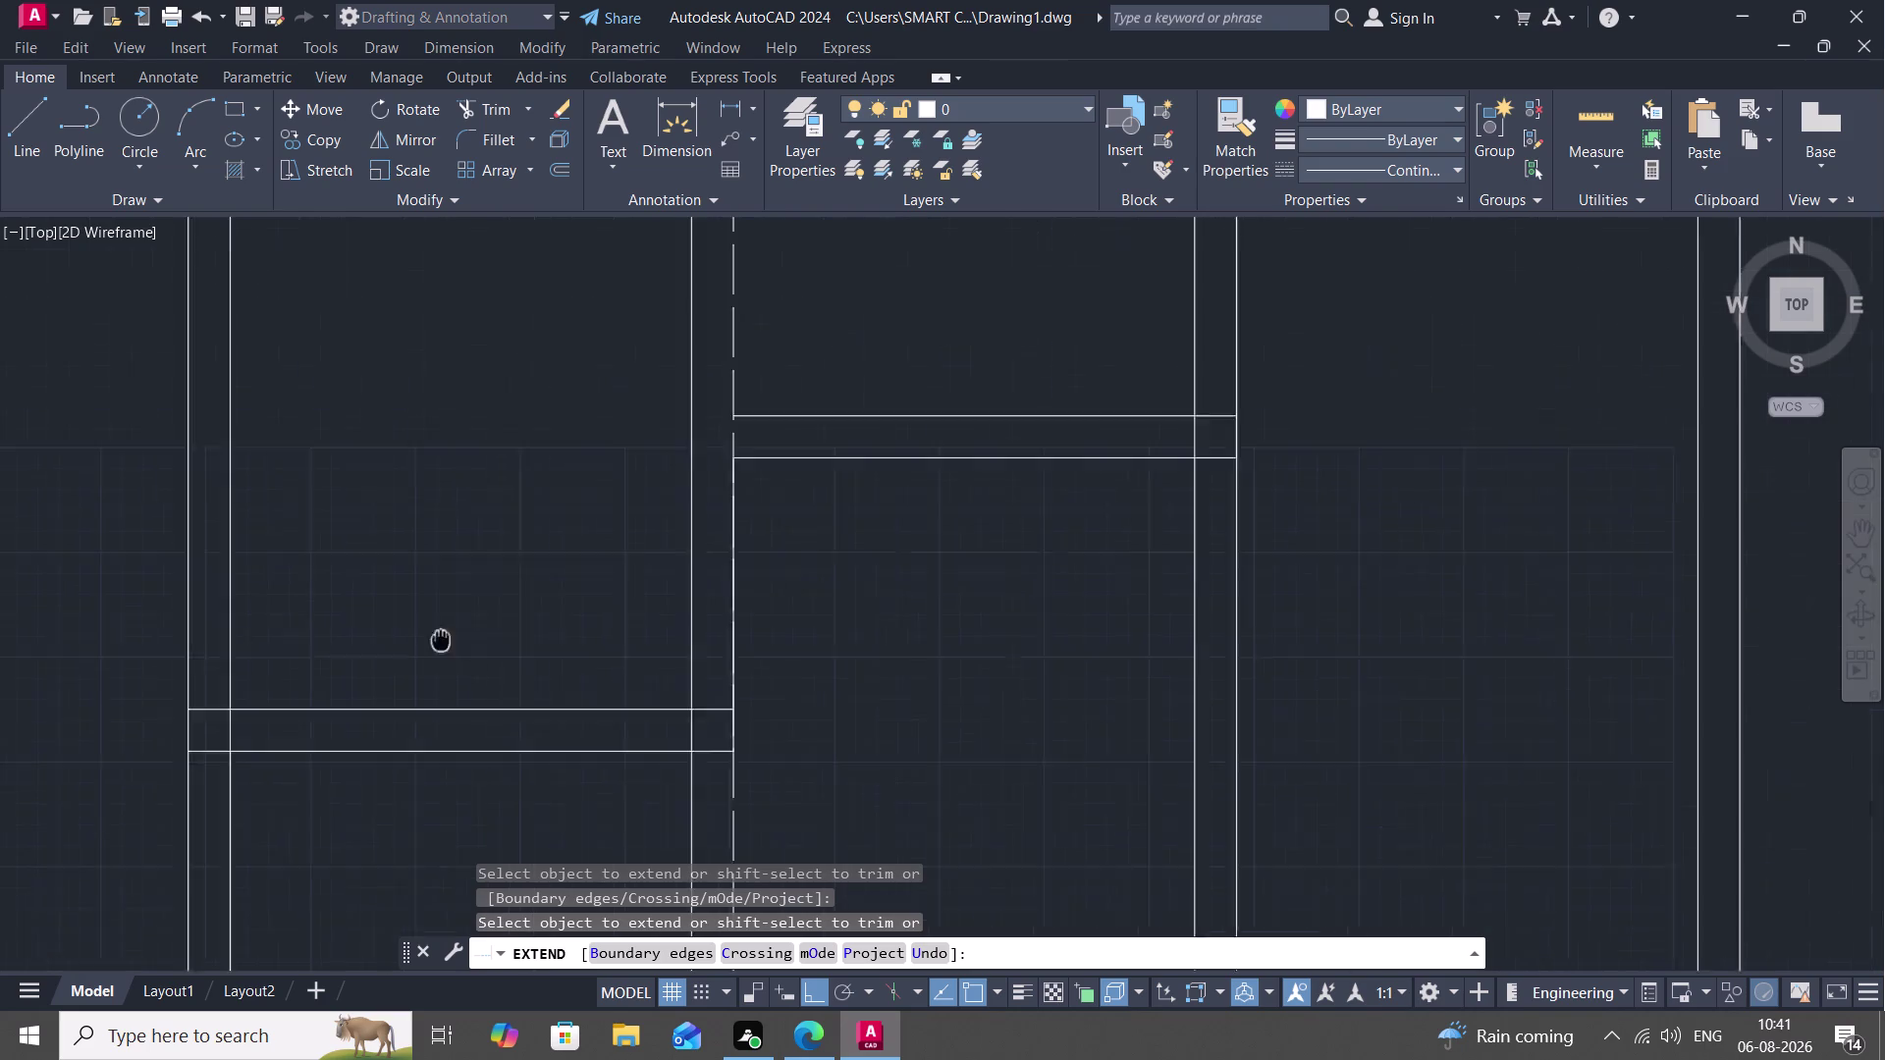
middle_drag(394, 690, 352, 725)
click(749, 569)
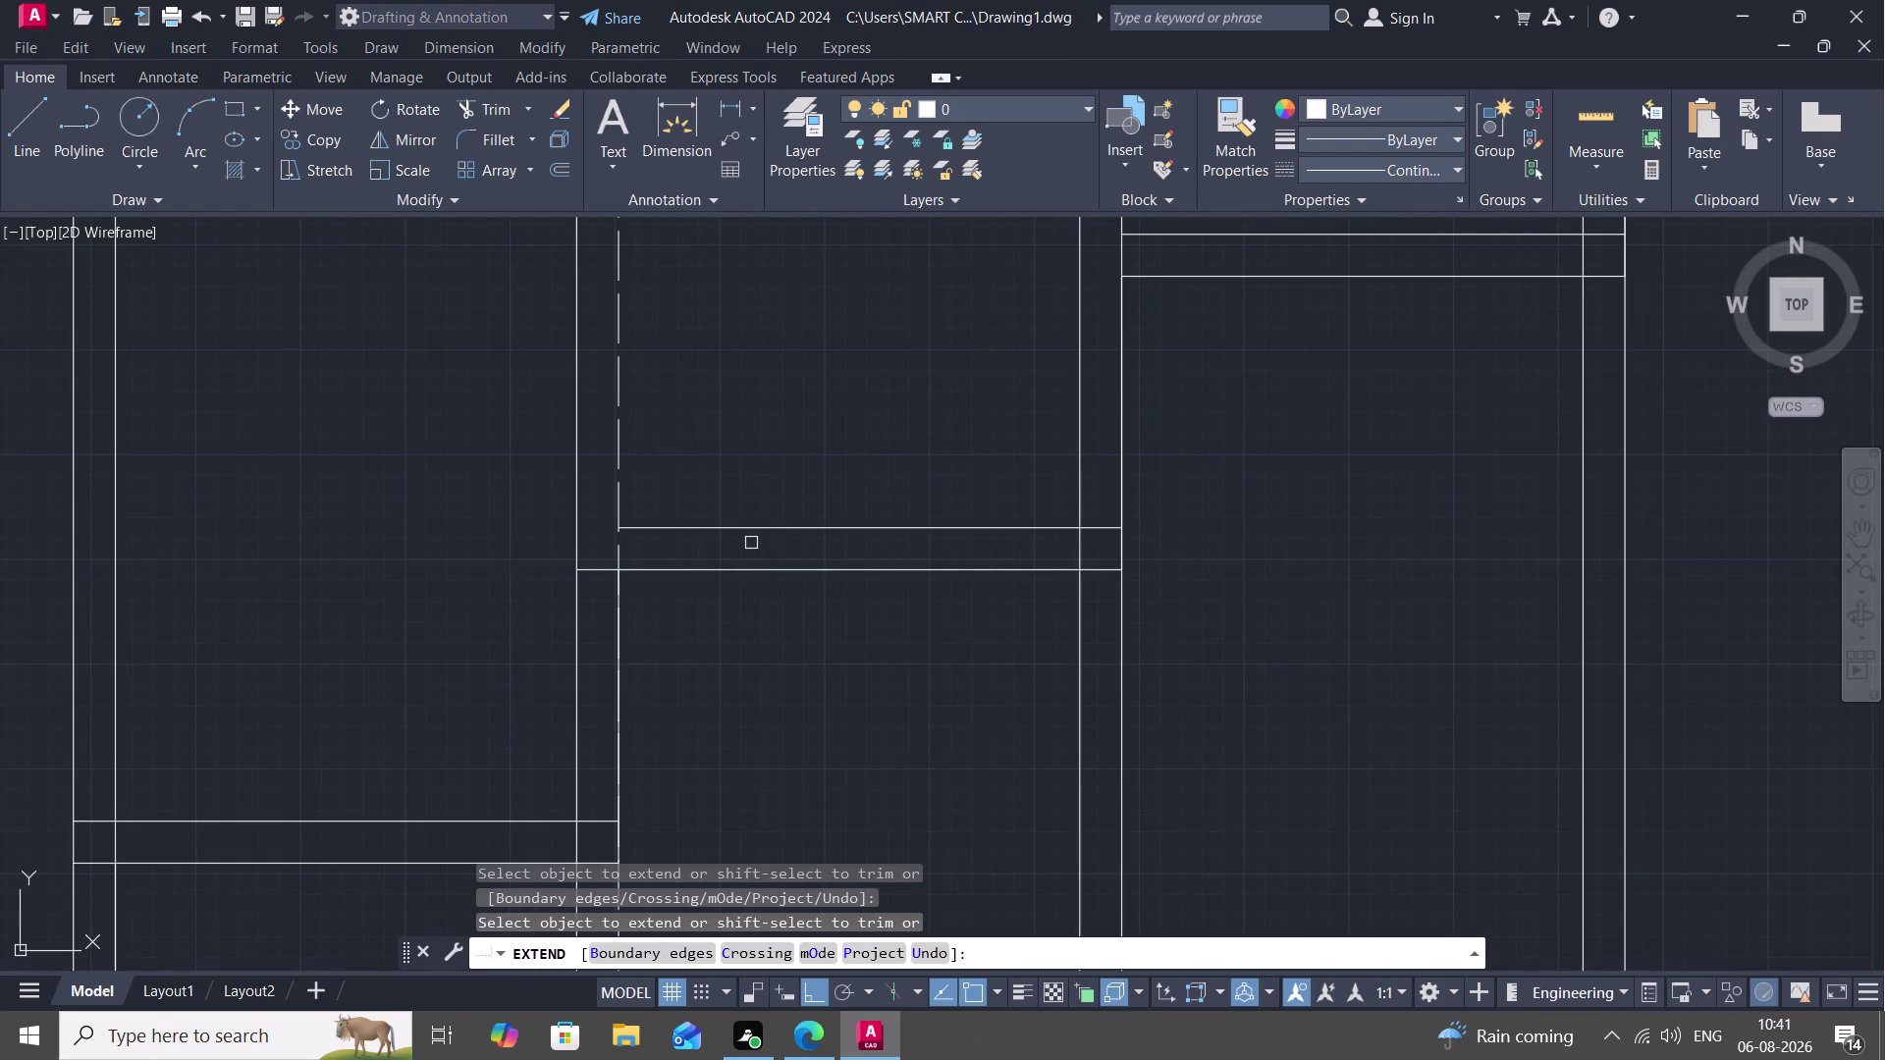
click(755, 531)
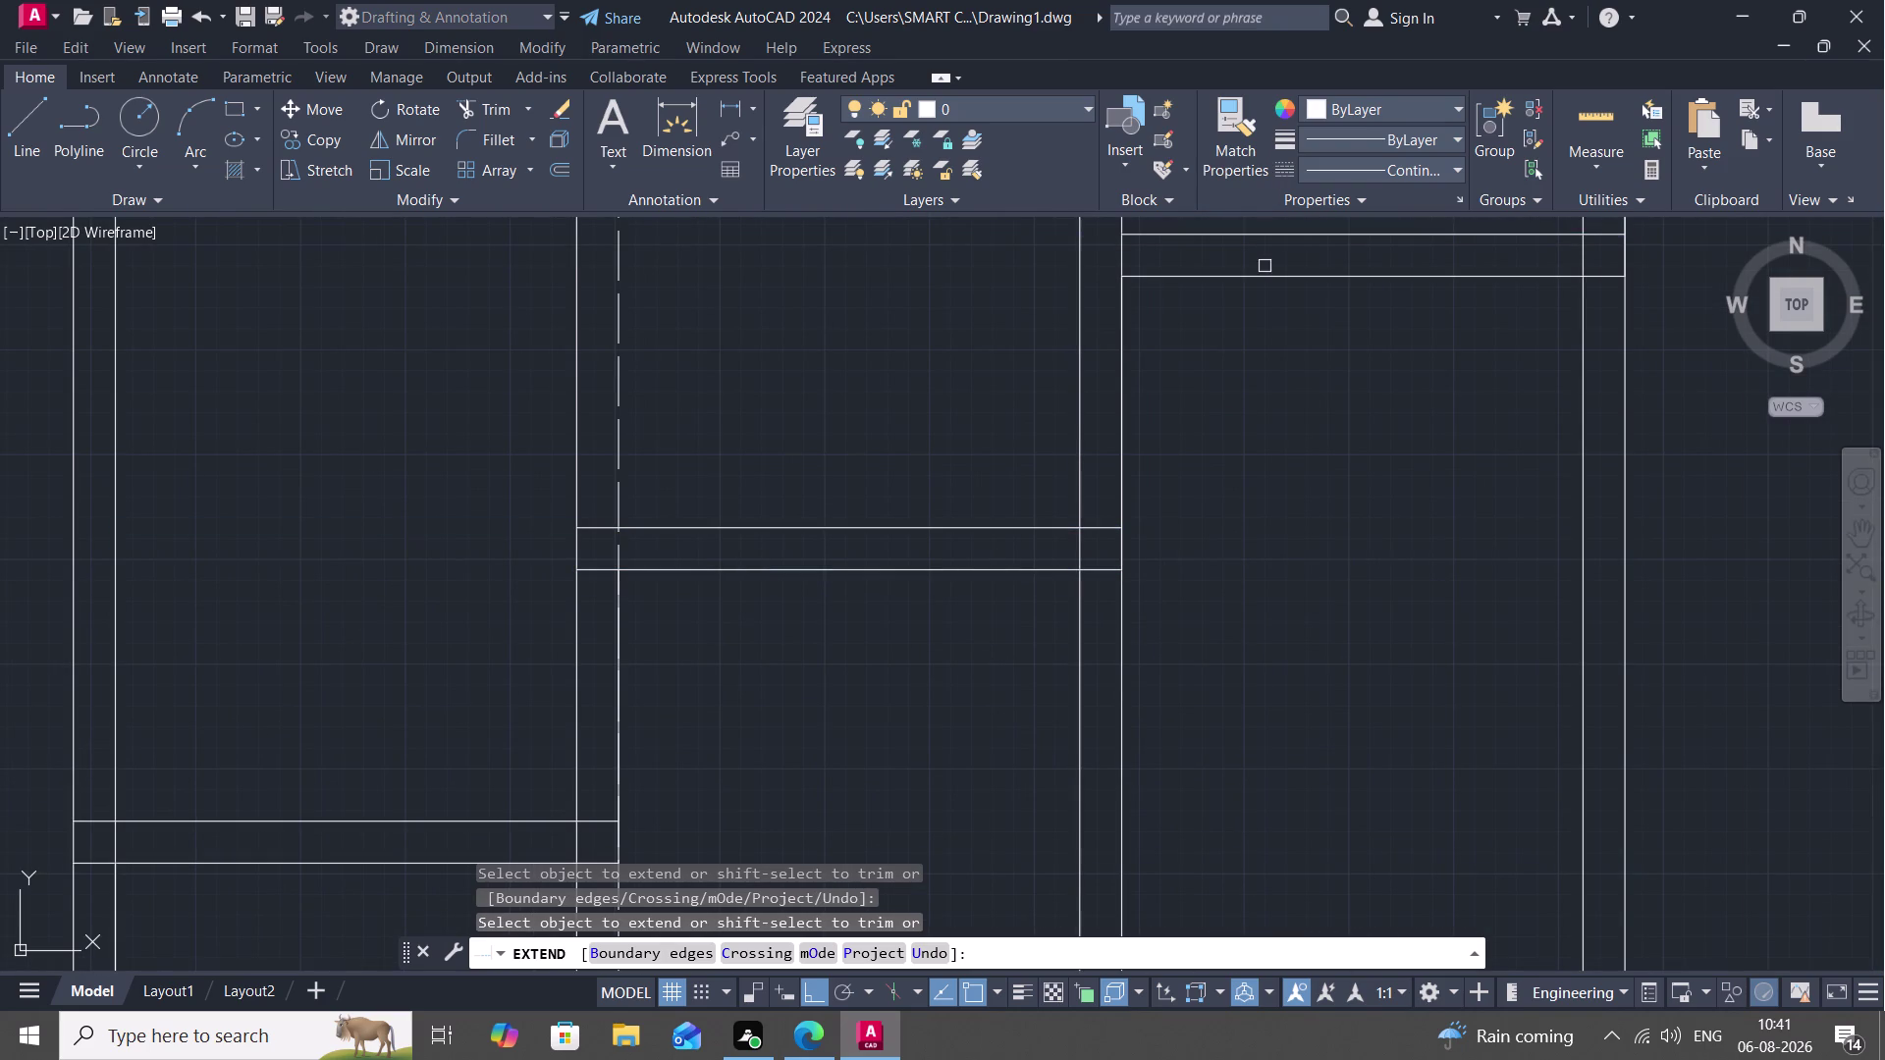
click(1262, 280)
click(1260, 236)
Extend the next tread lines leftward, up to the highest step.
scroll(down, 3)
middle_drag(1233, 393, 570, 808)
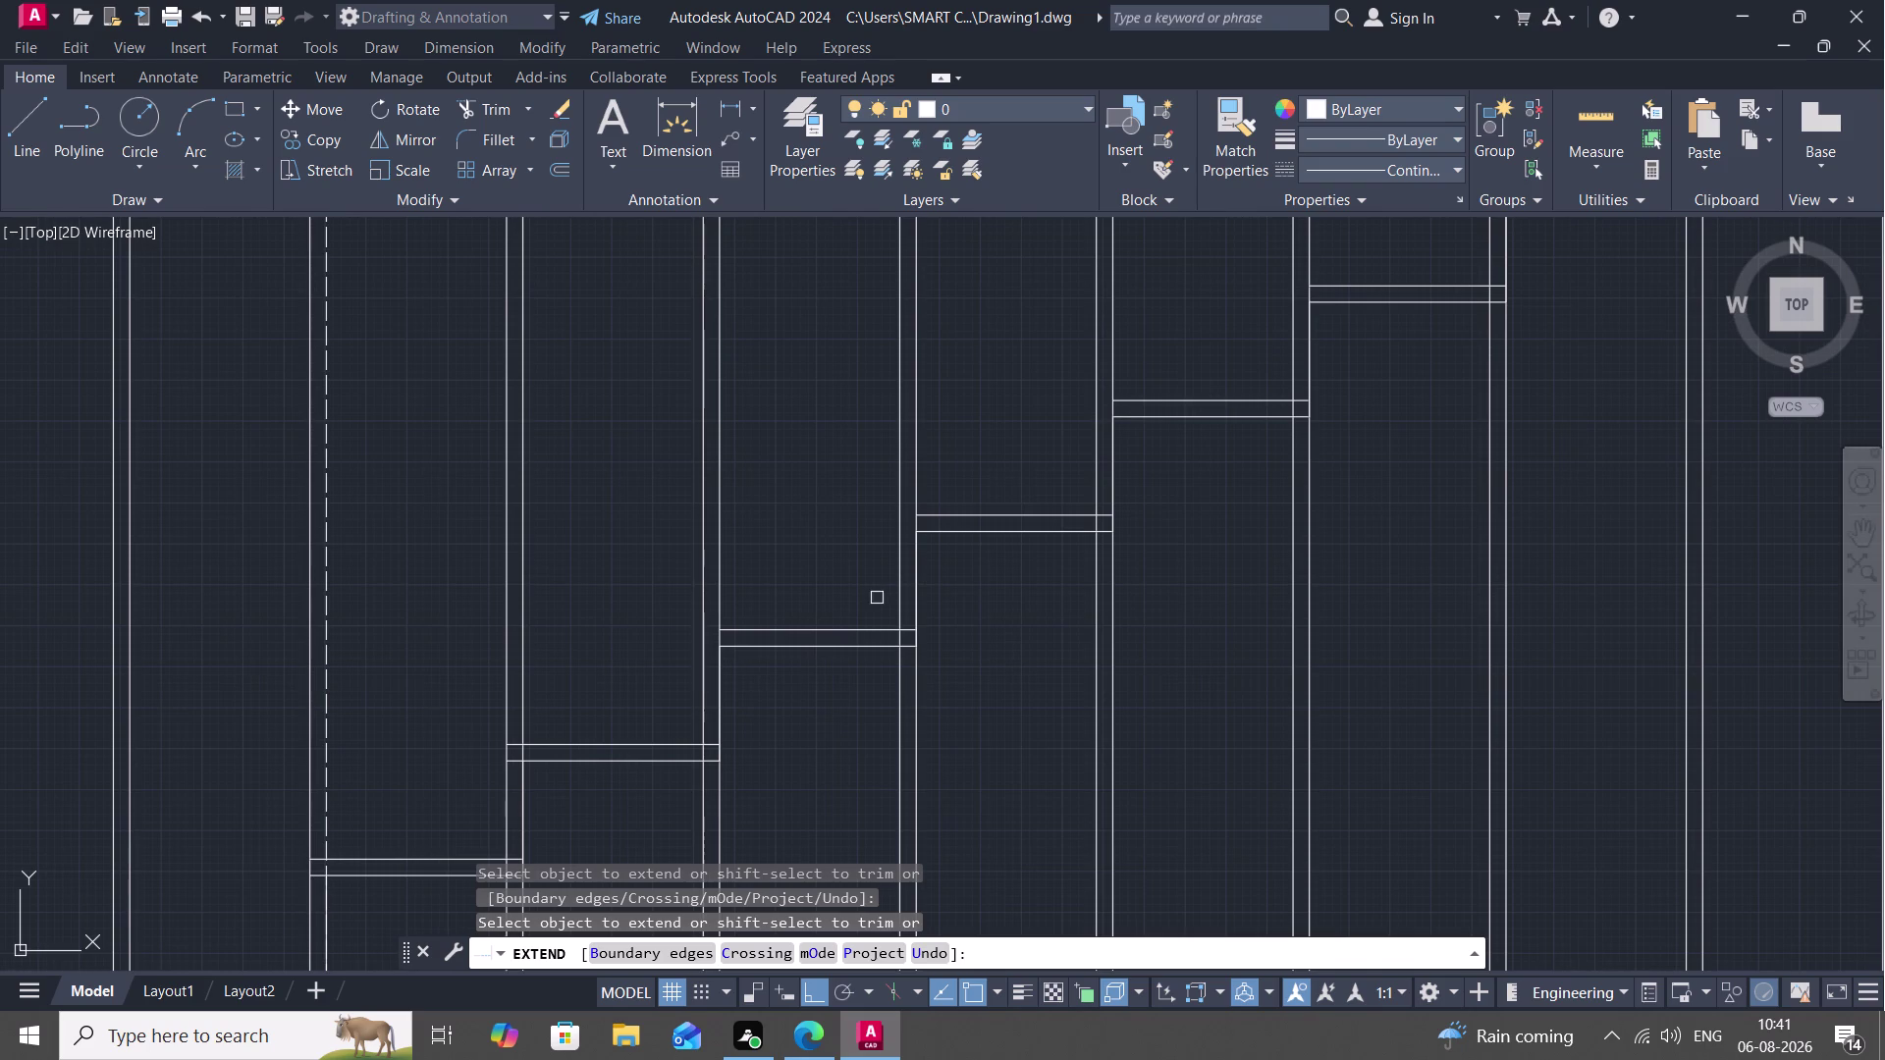
click(797, 645)
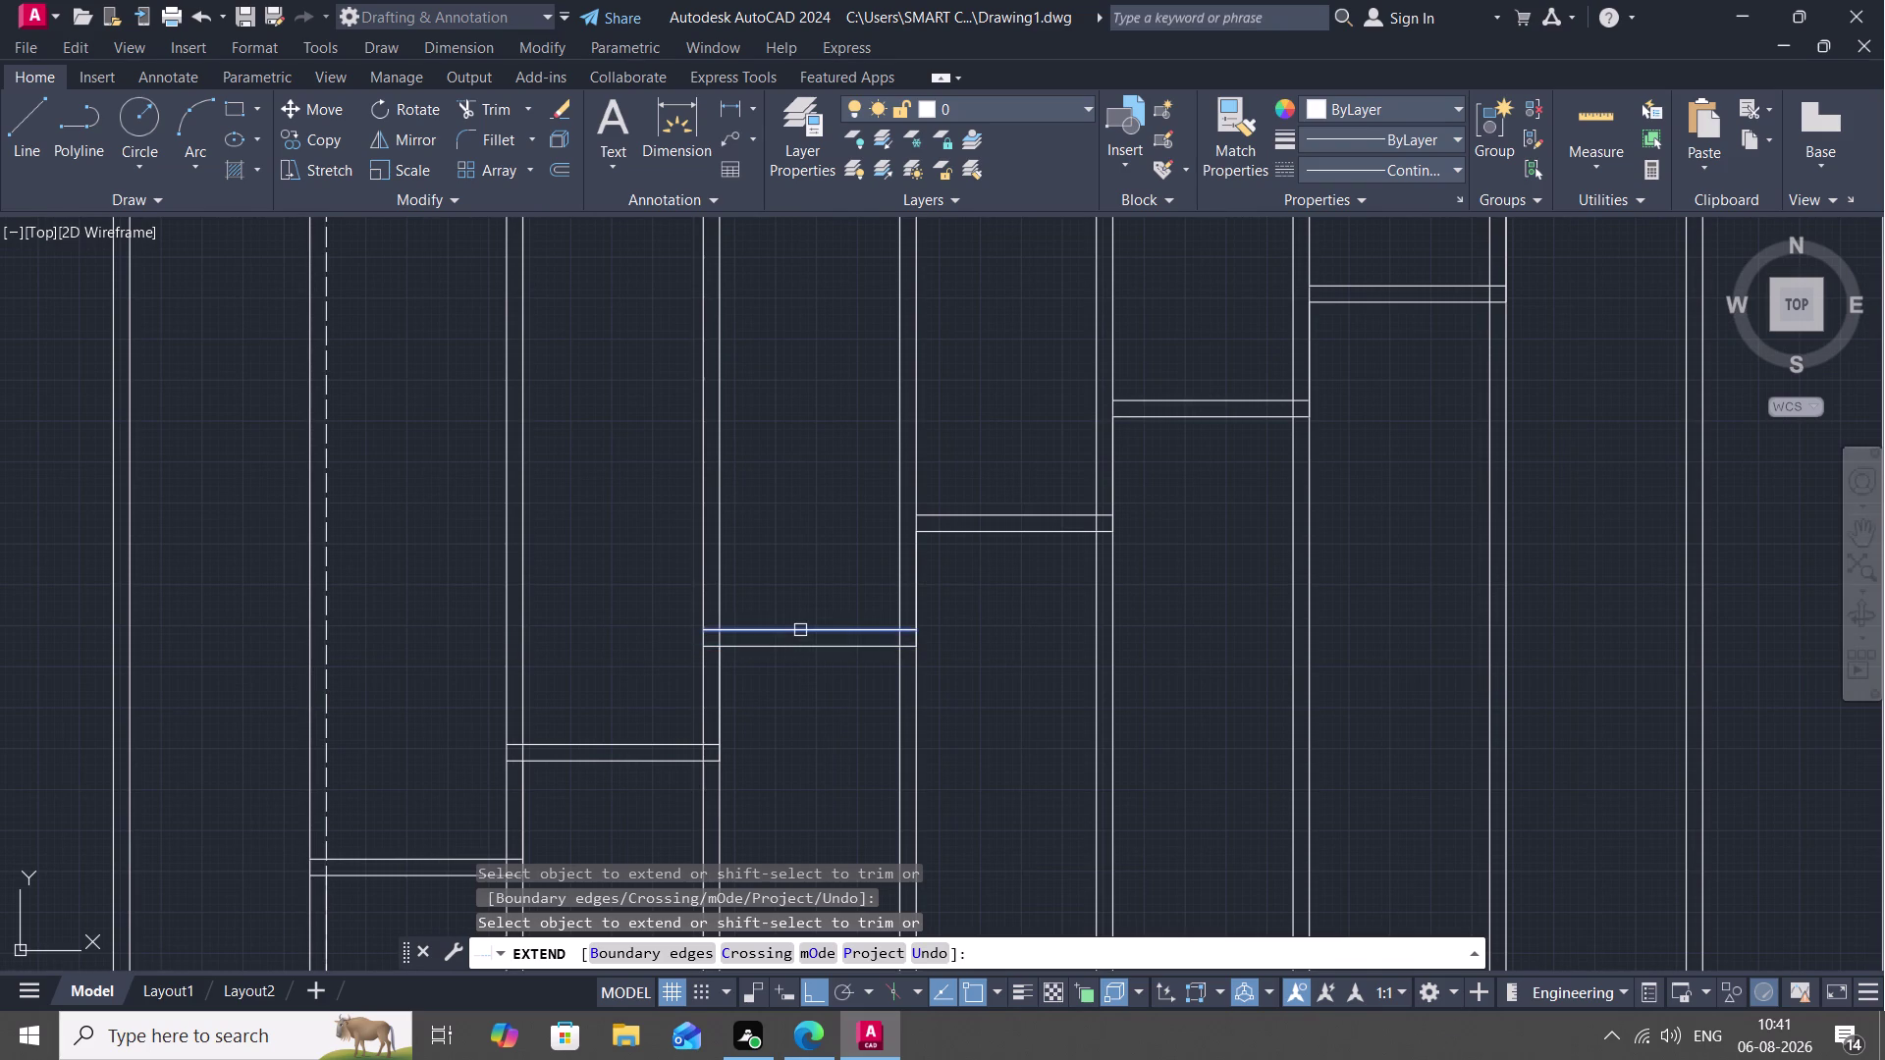
click(800, 630)
click(968, 535)
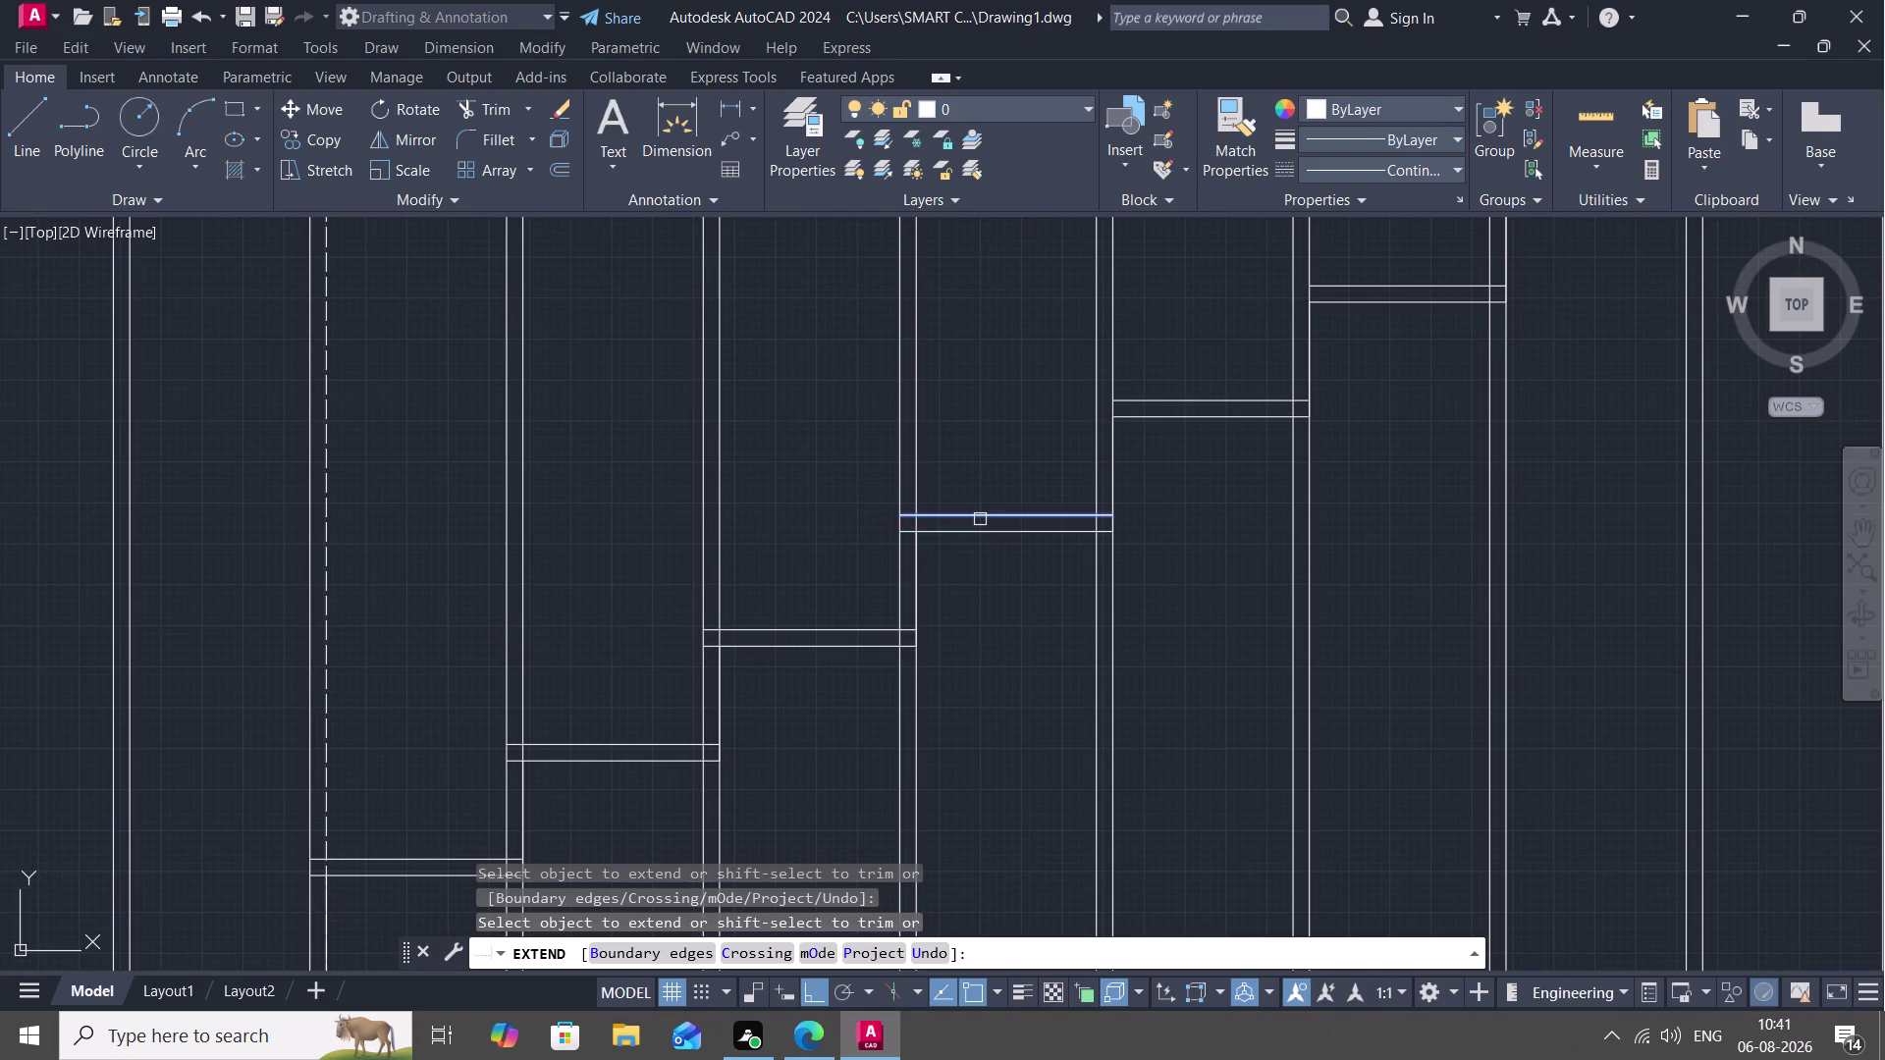
click(980, 519)
click(1143, 422)
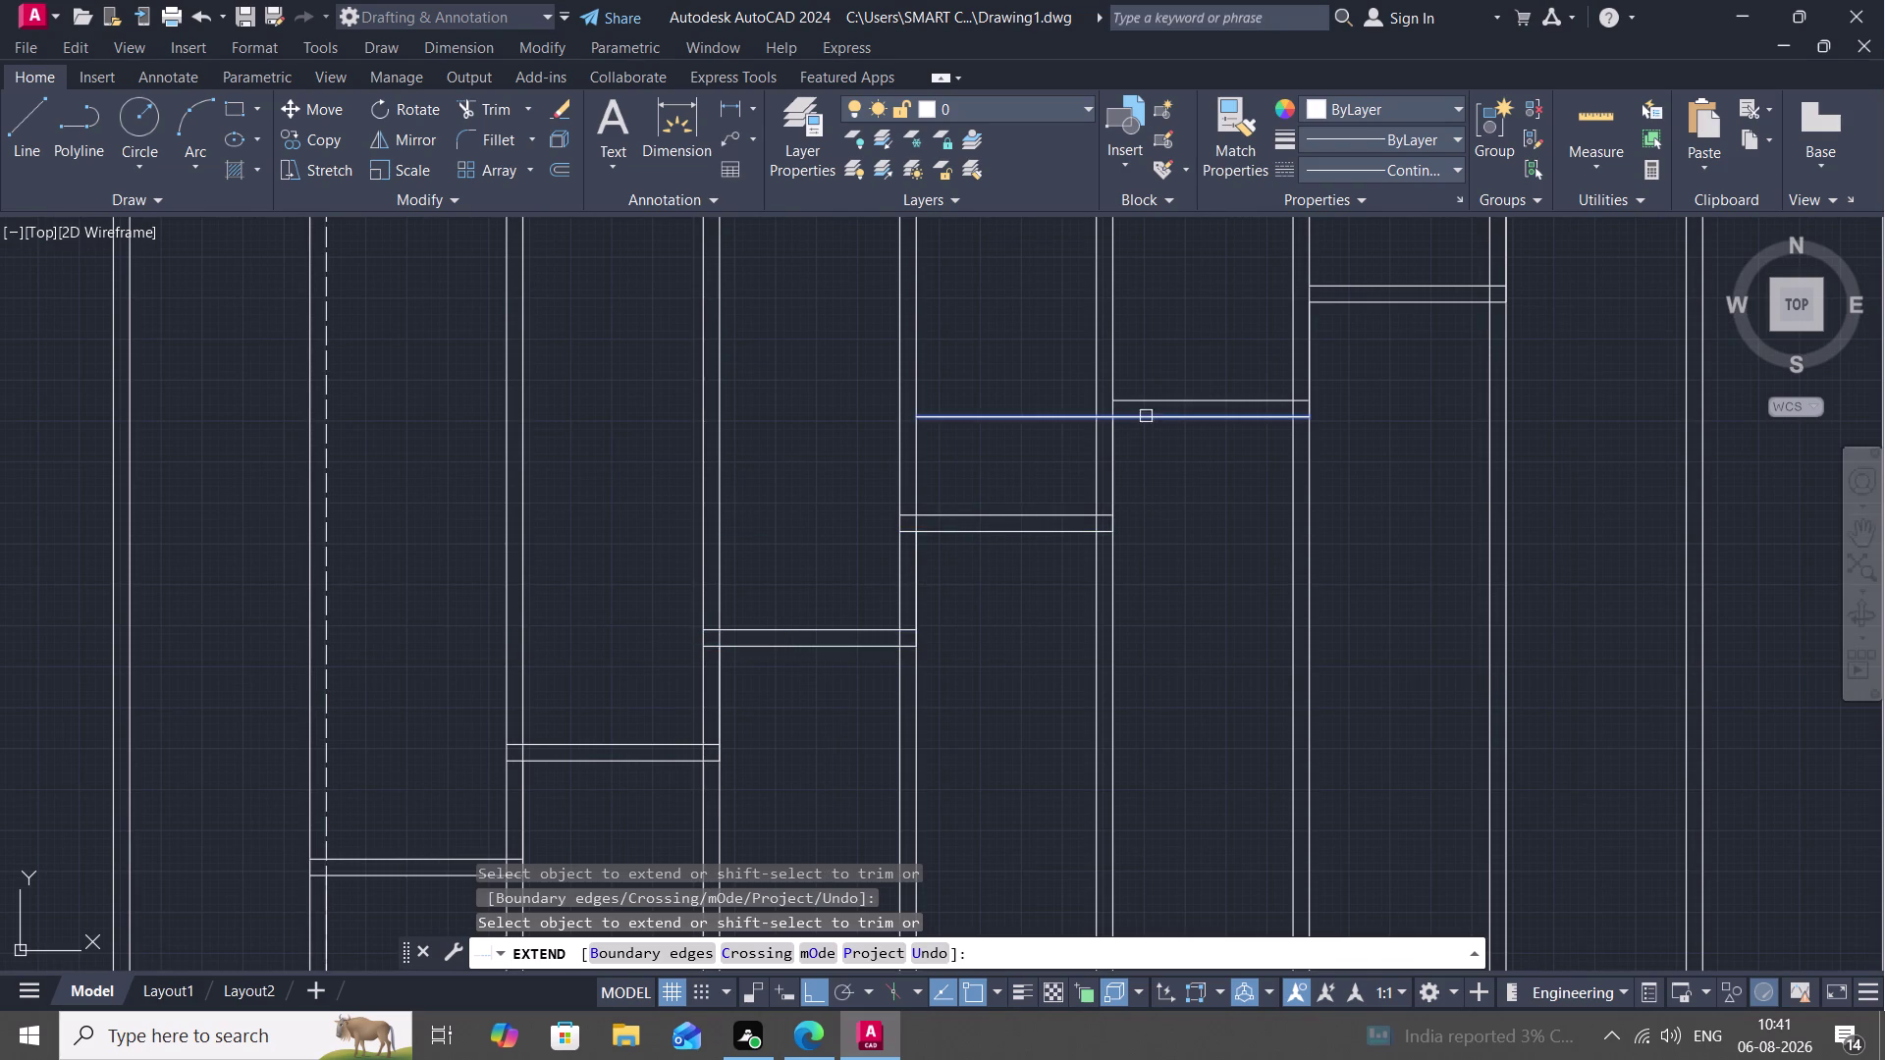
click(1150, 404)
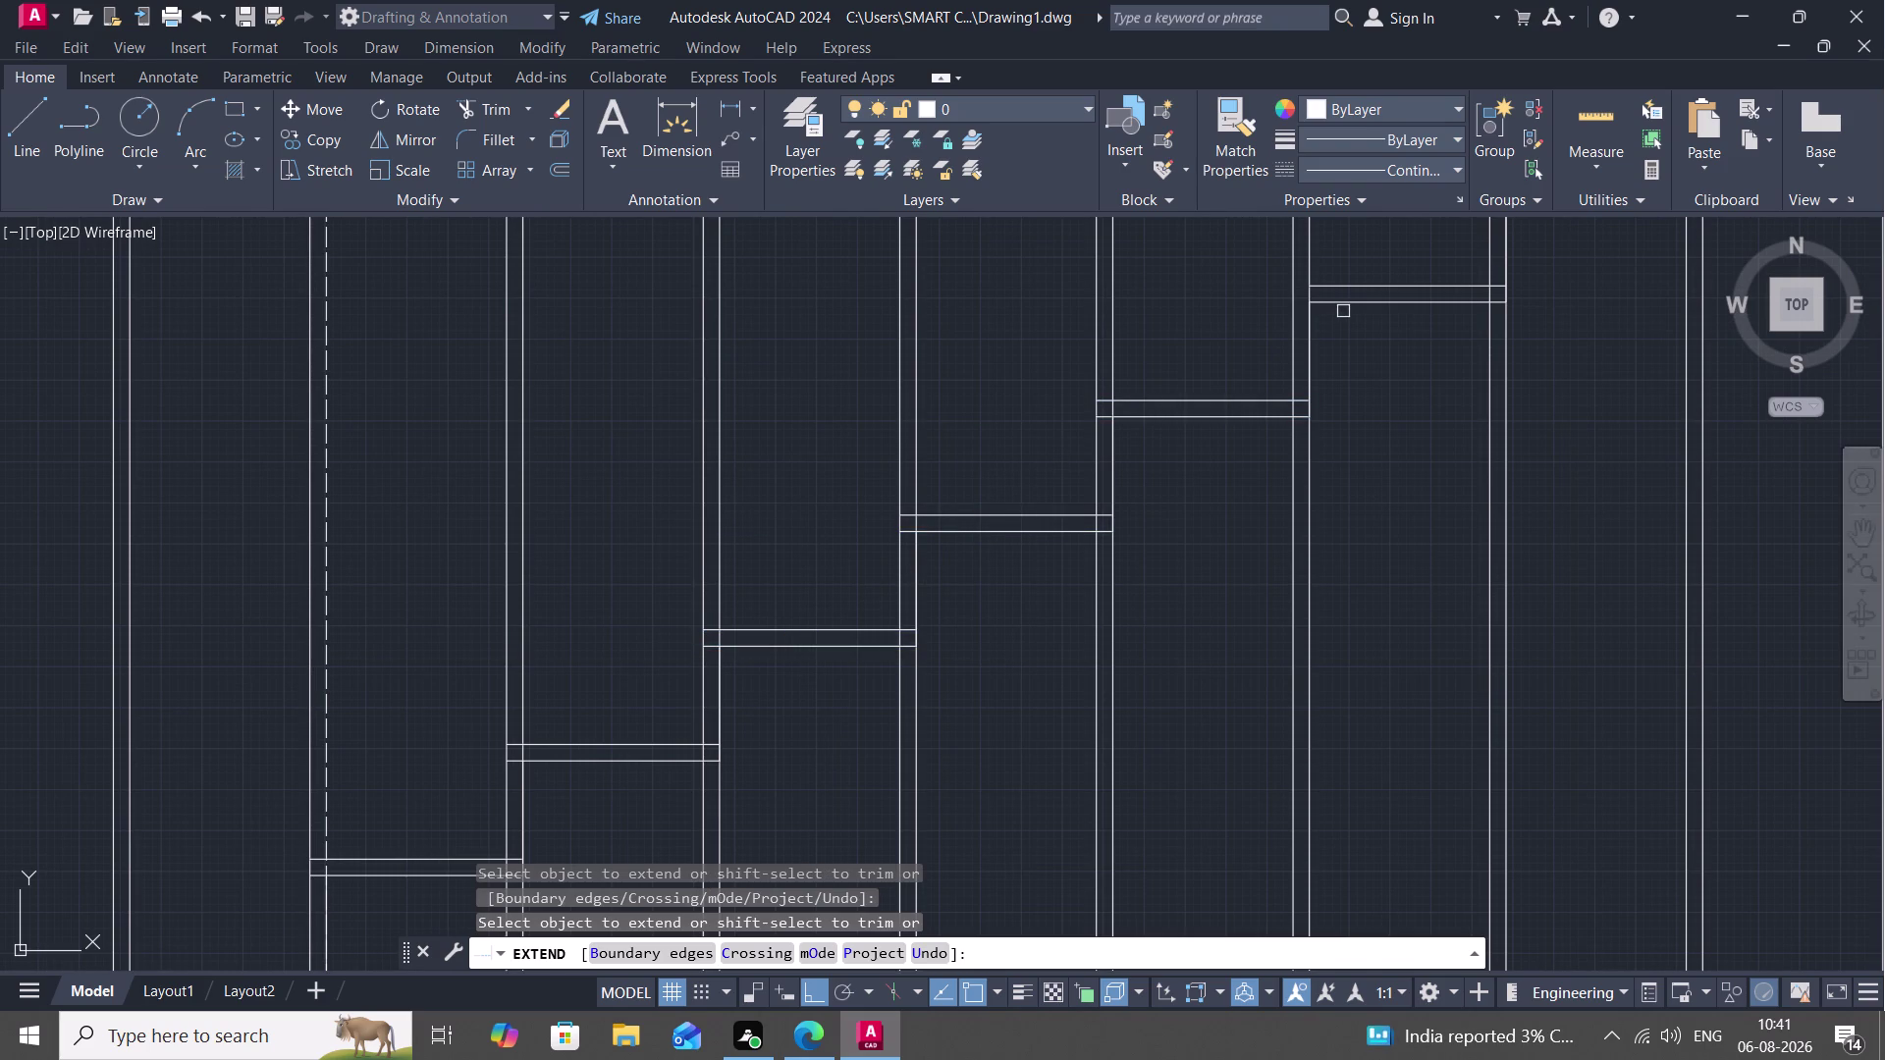
click(1353, 301)
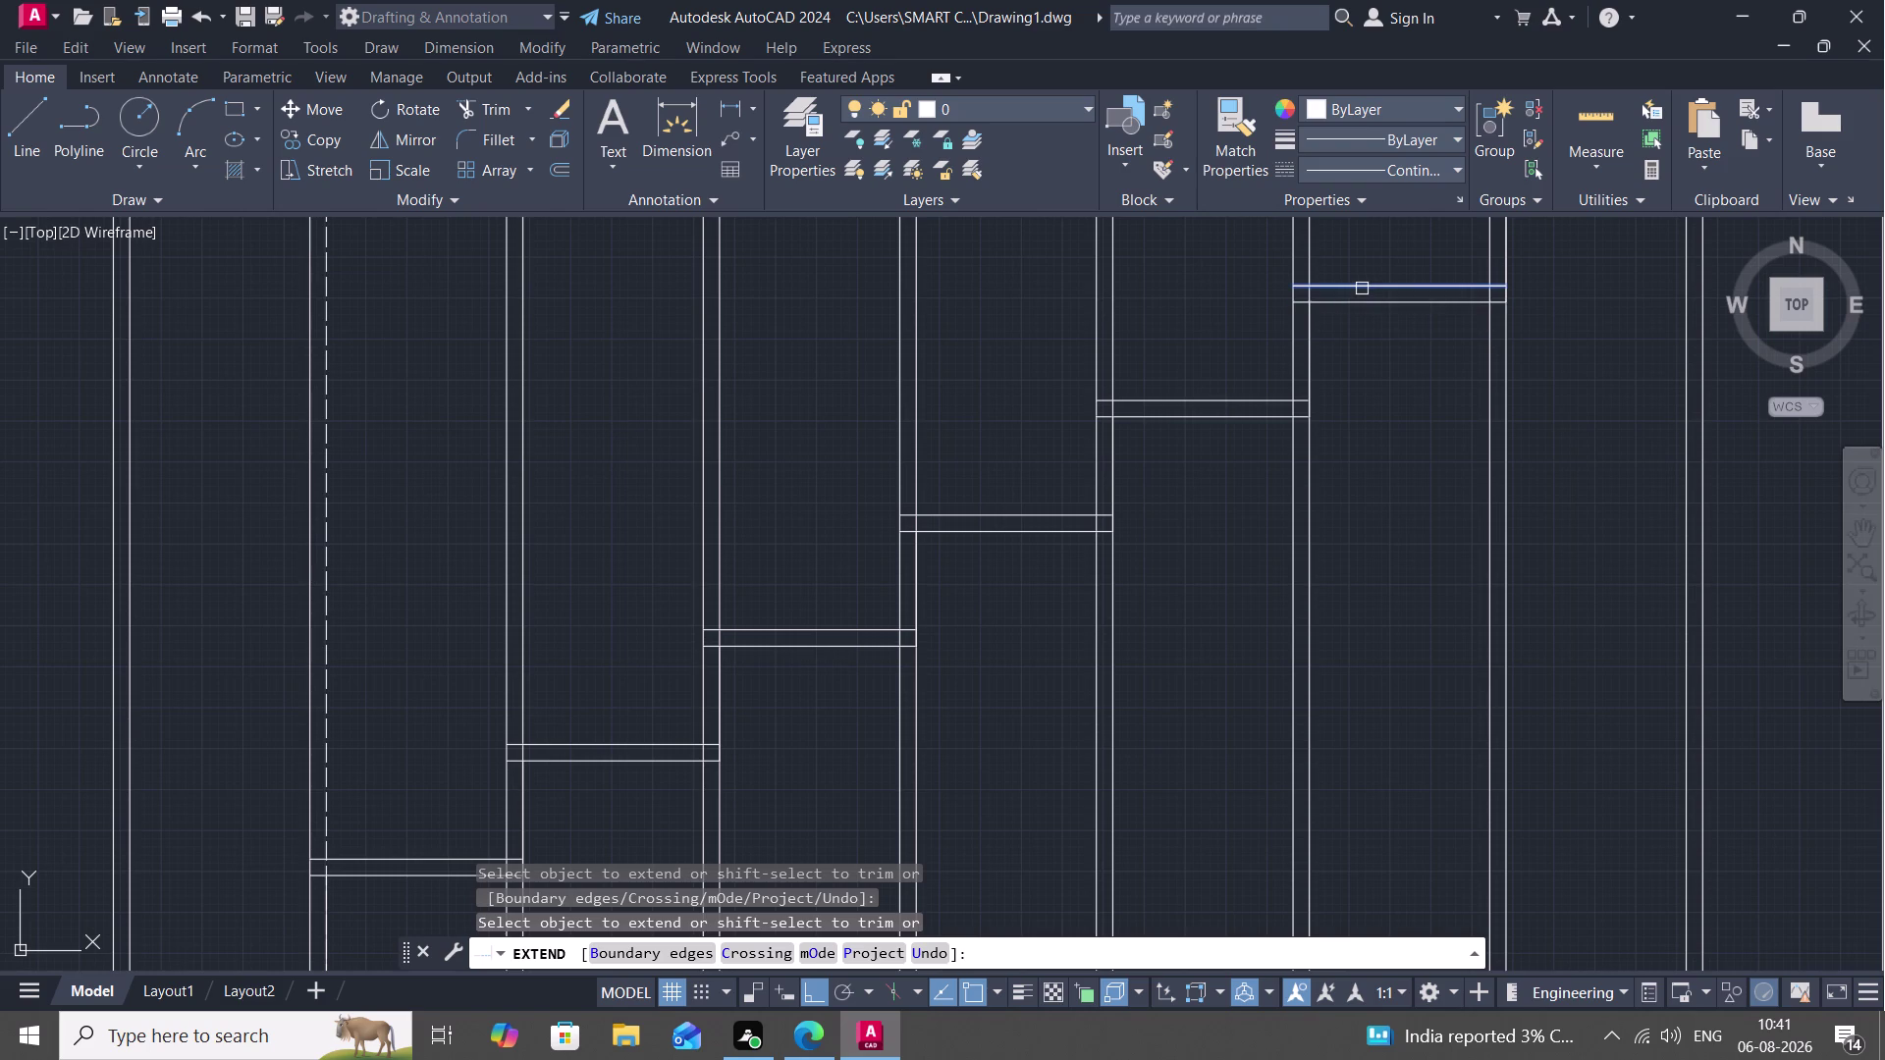
click(1361, 288)
Extend the remaining tread lines leftward, try the landing line, and finish extending.
scroll(down, 3)
middle_drag(1397, 430, 1038, 790)
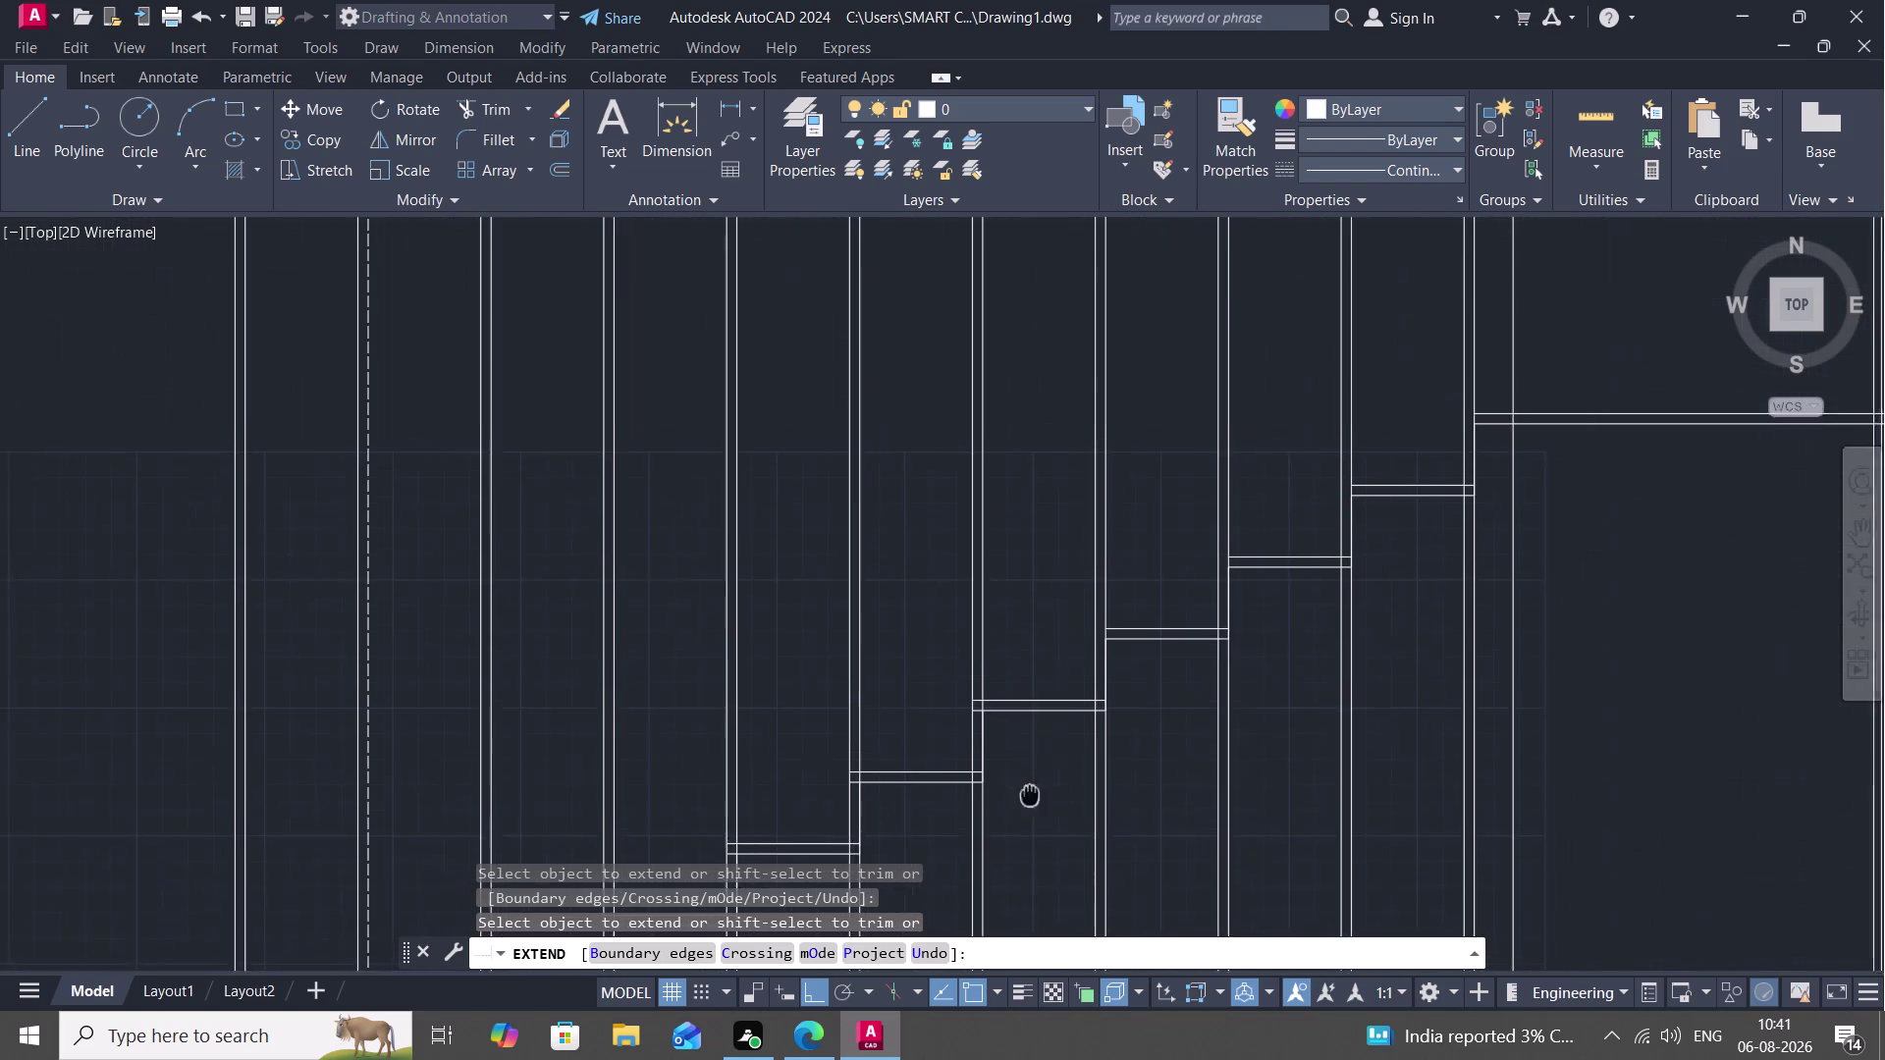
middle_drag(1038, 790, 1023, 802)
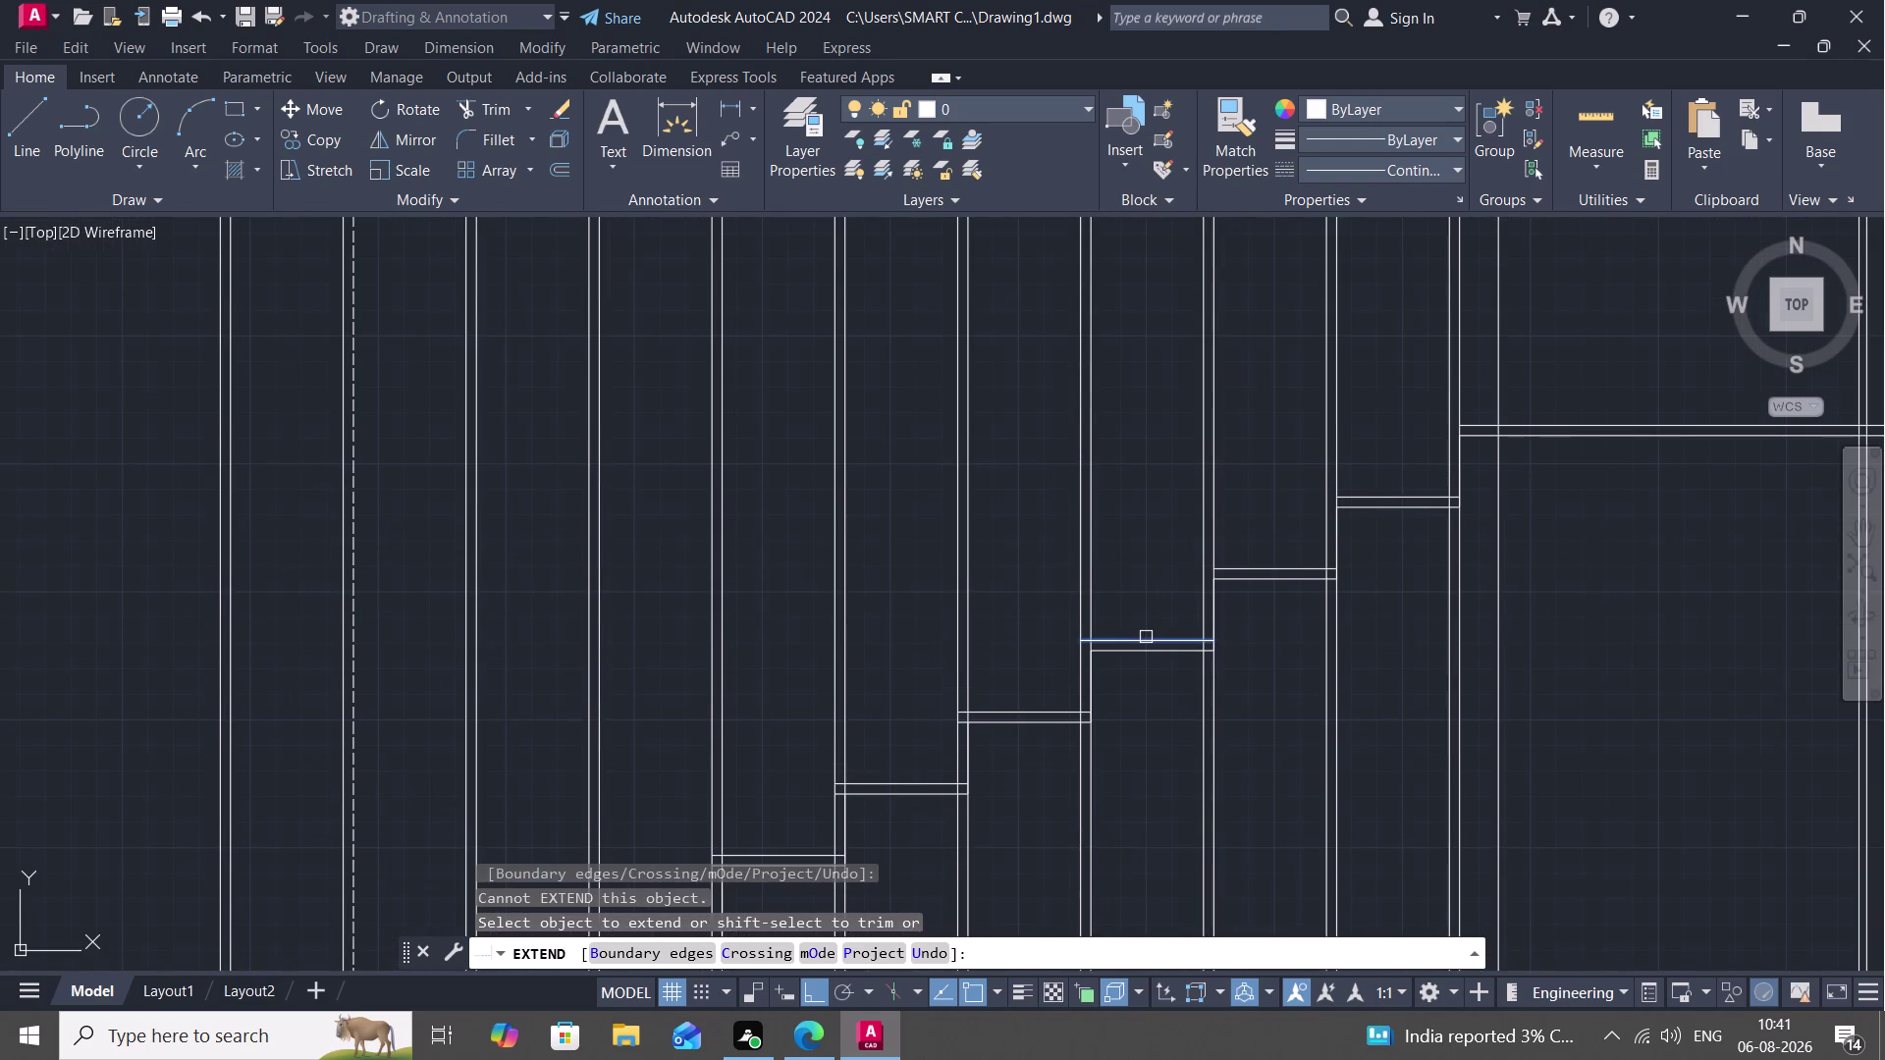
click(1145, 637)
click(1147, 654)
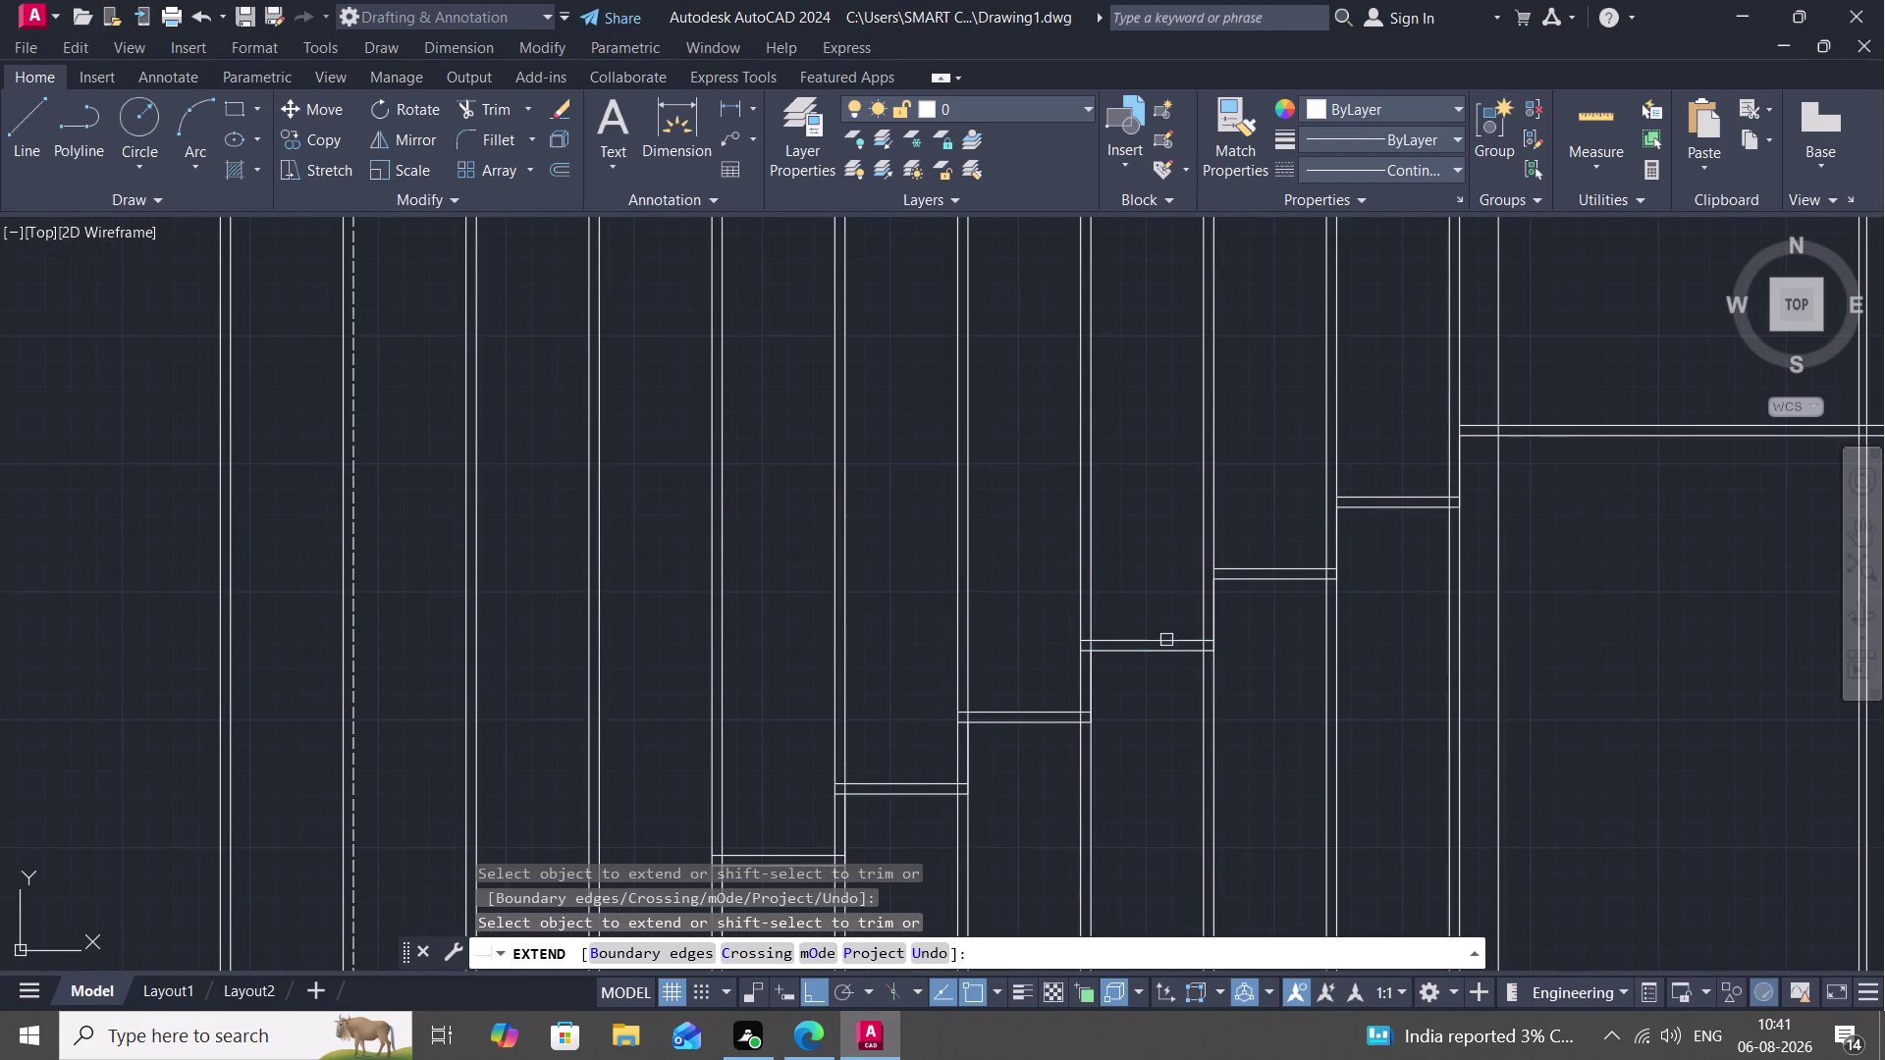
click(1295, 568)
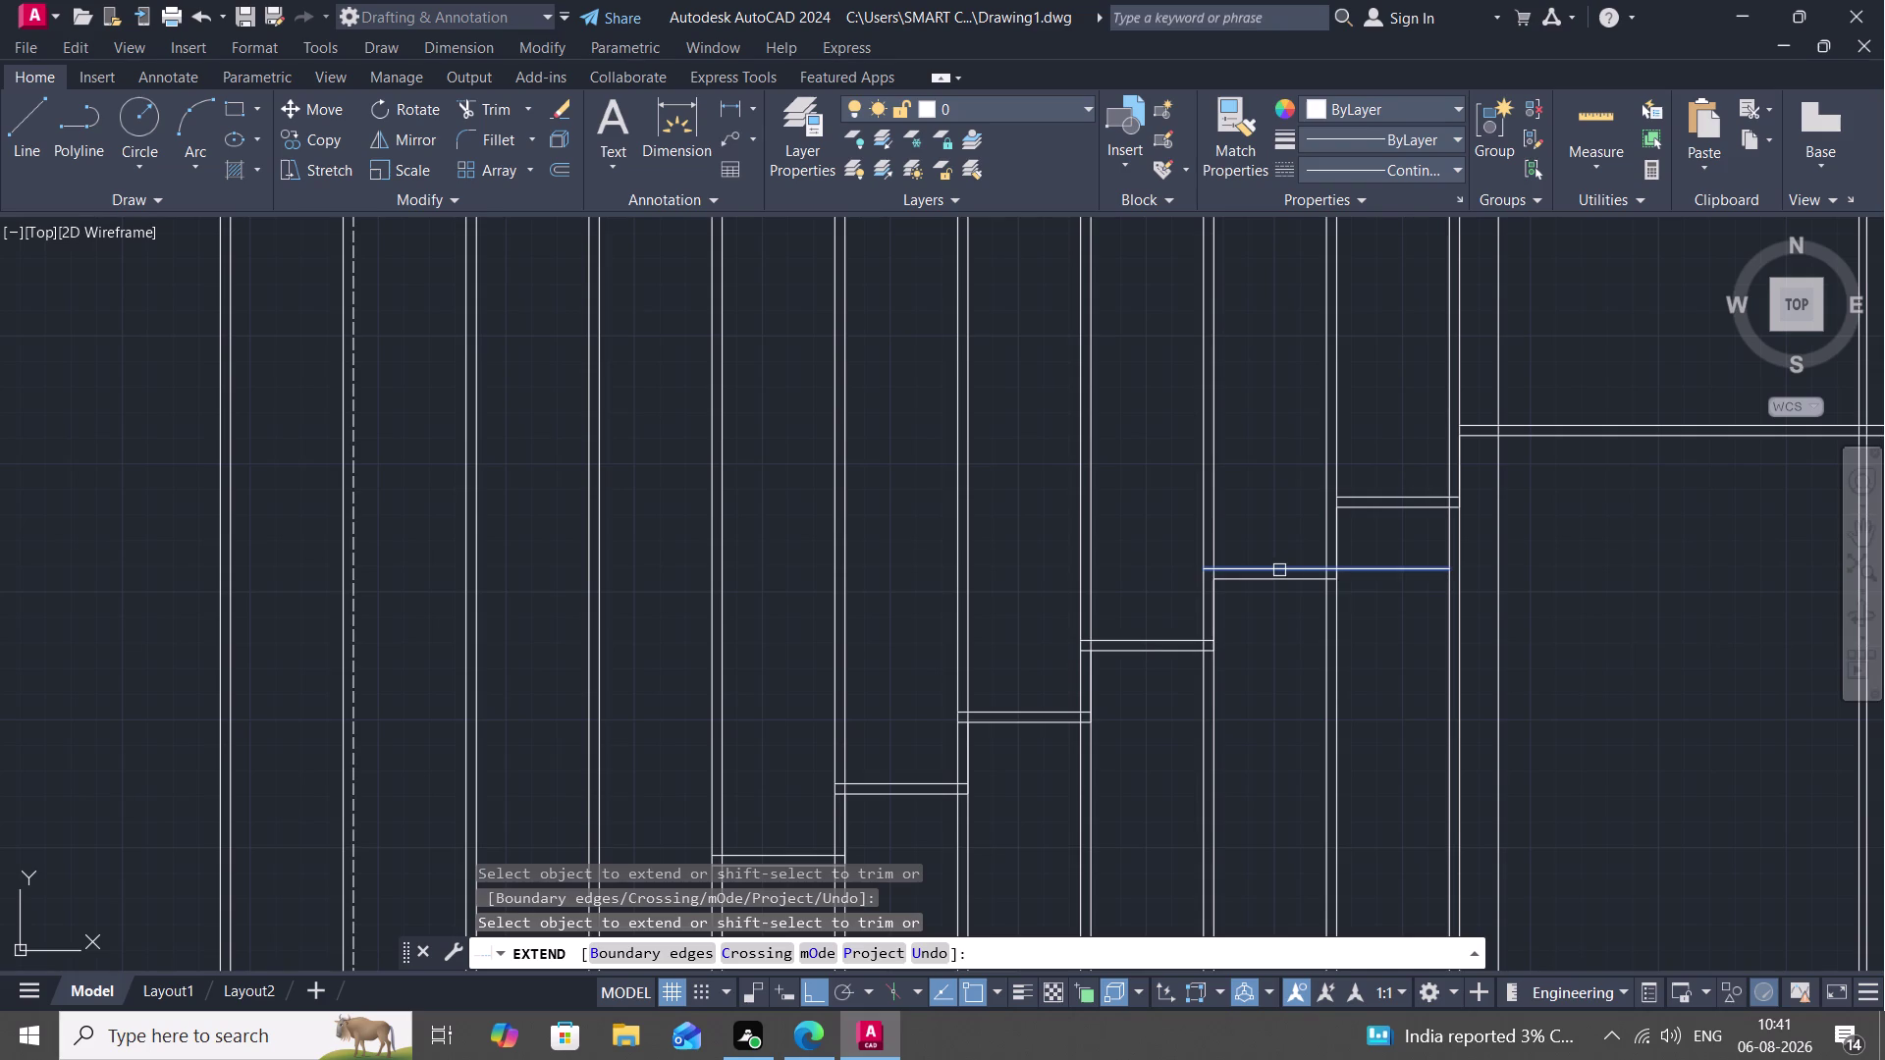
click(1279, 570)
click(1272, 582)
click(1370, 505)
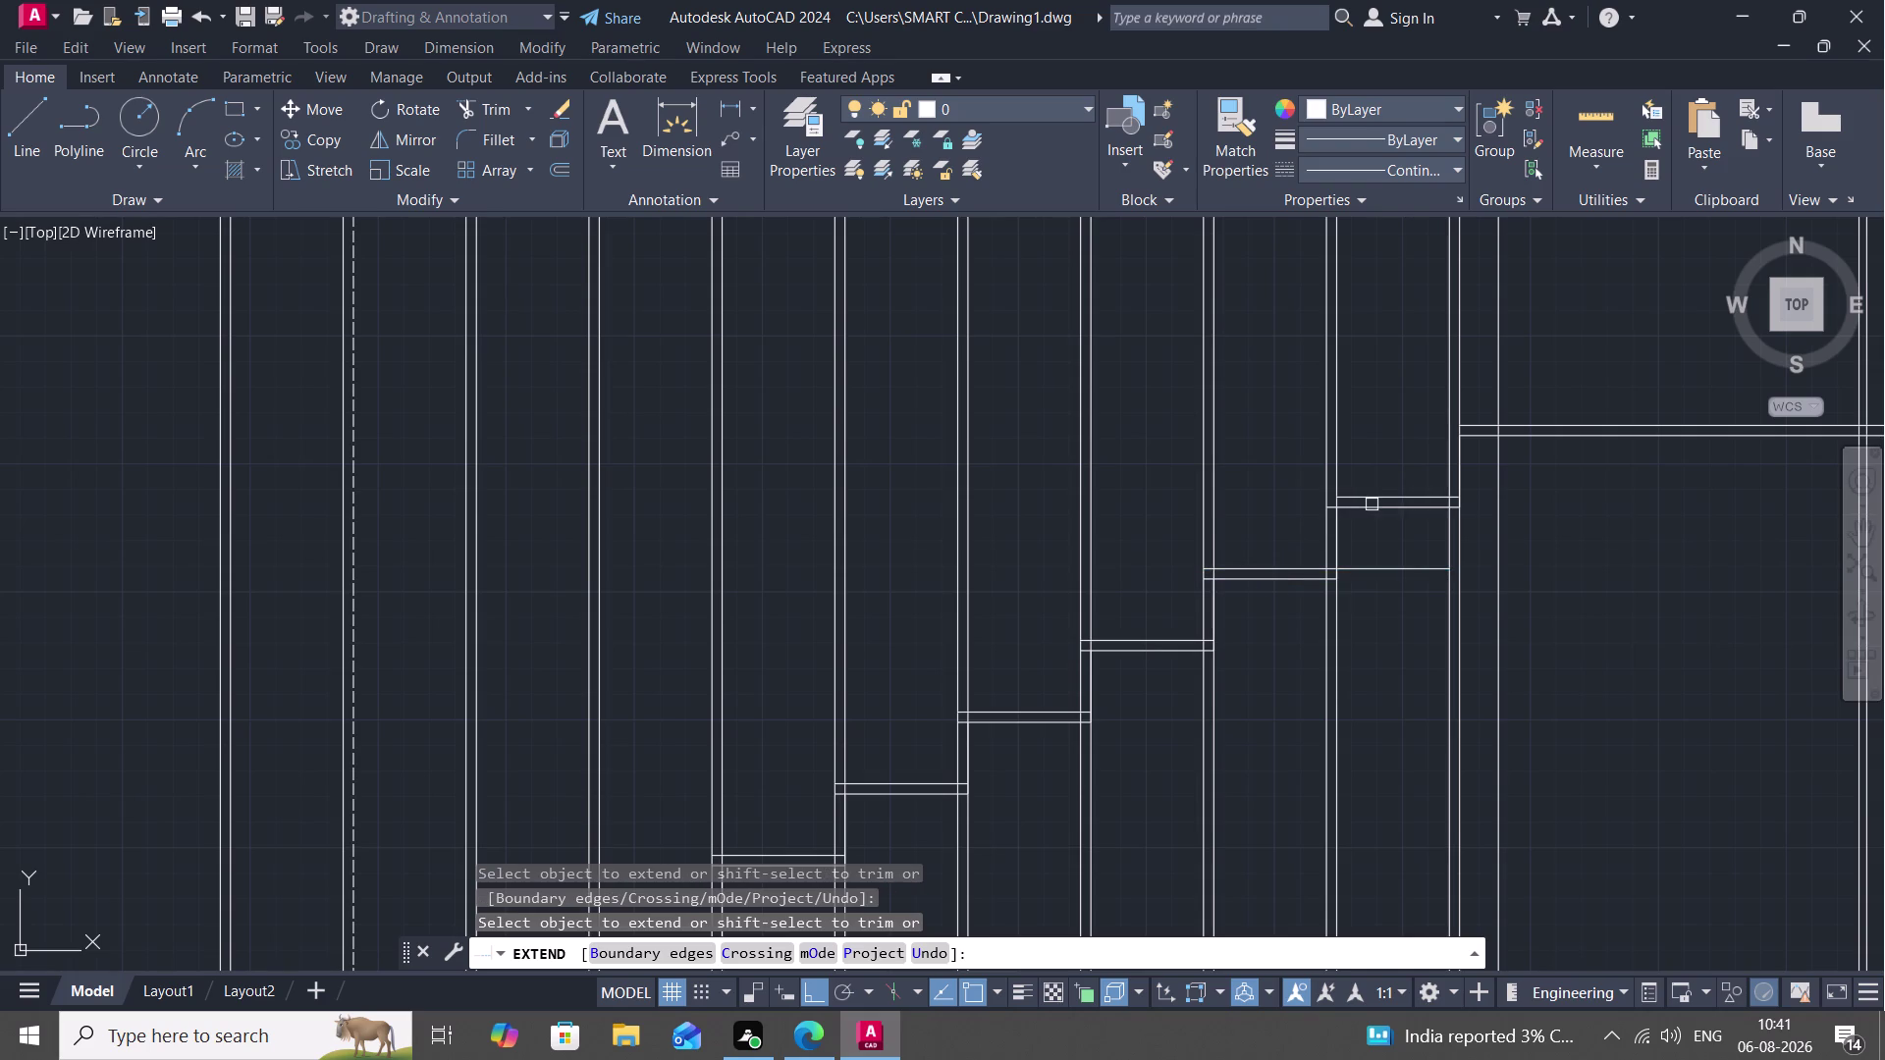
click(1375, 497)
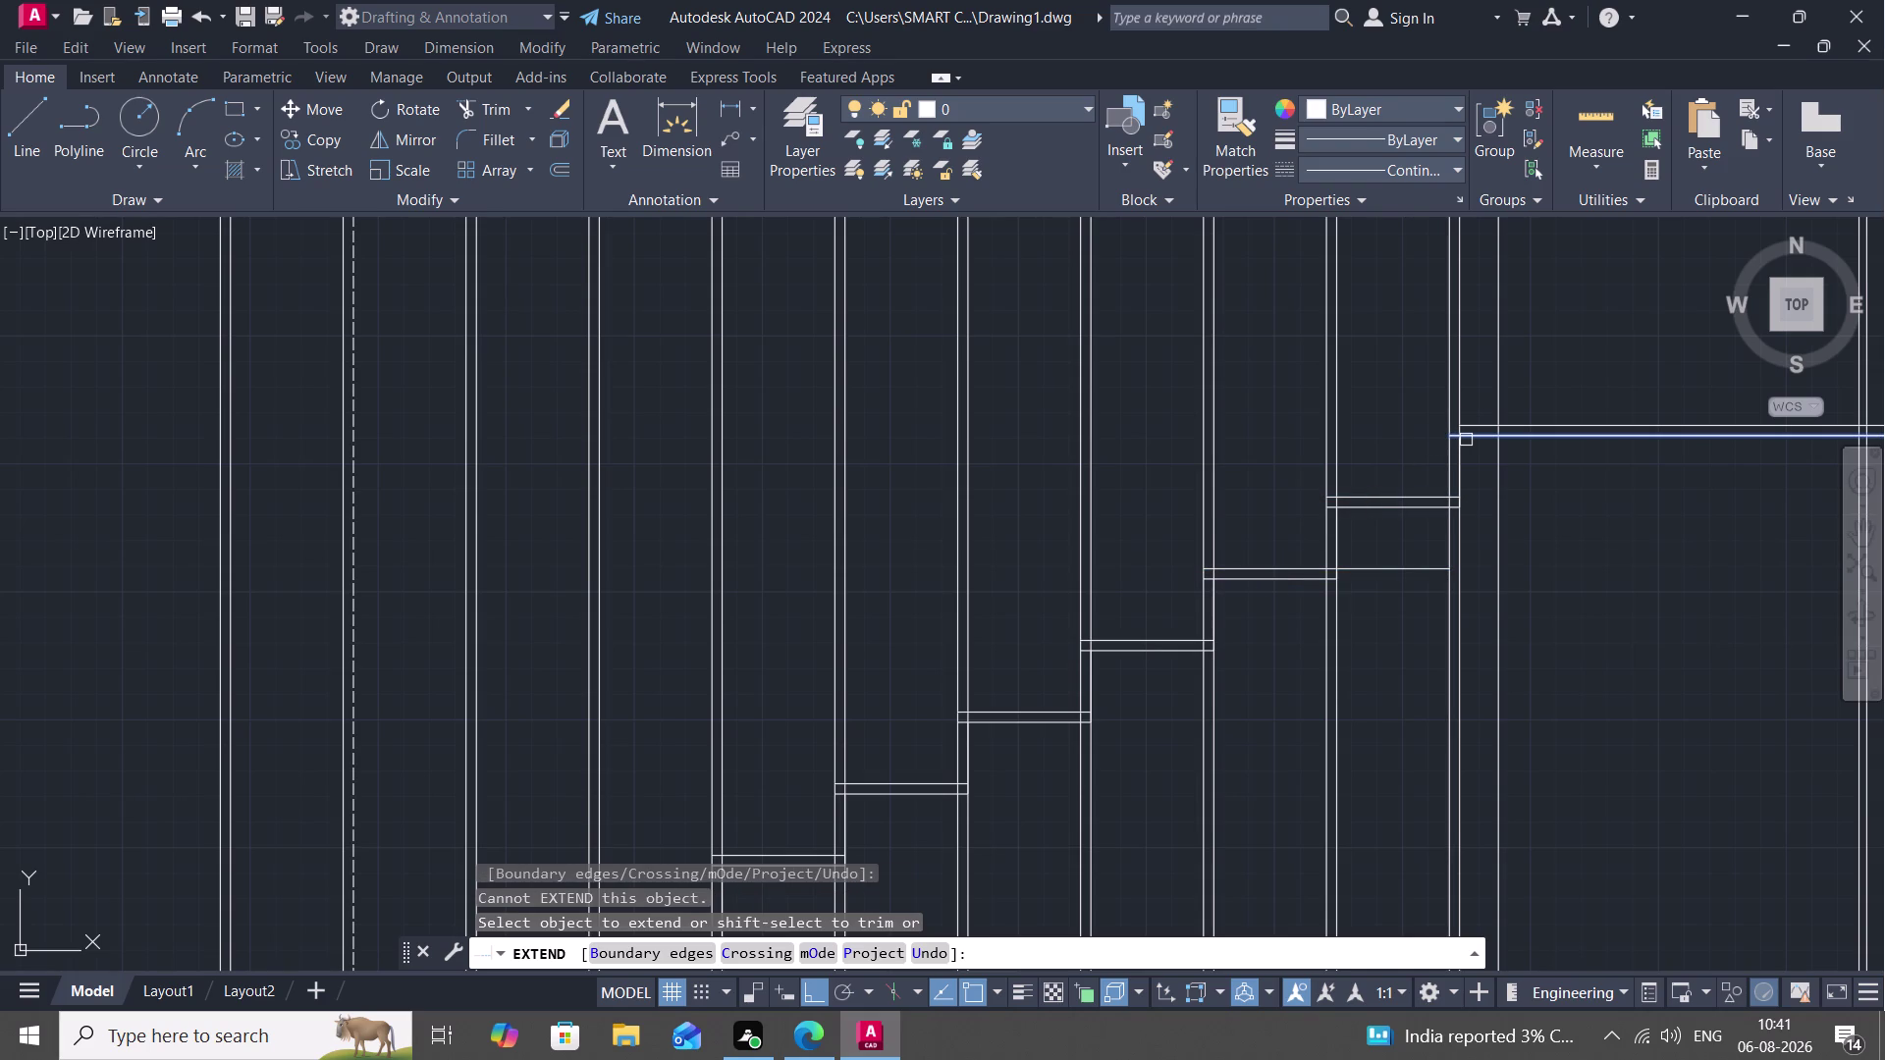
click(1474, 436)
click(1475, 429)
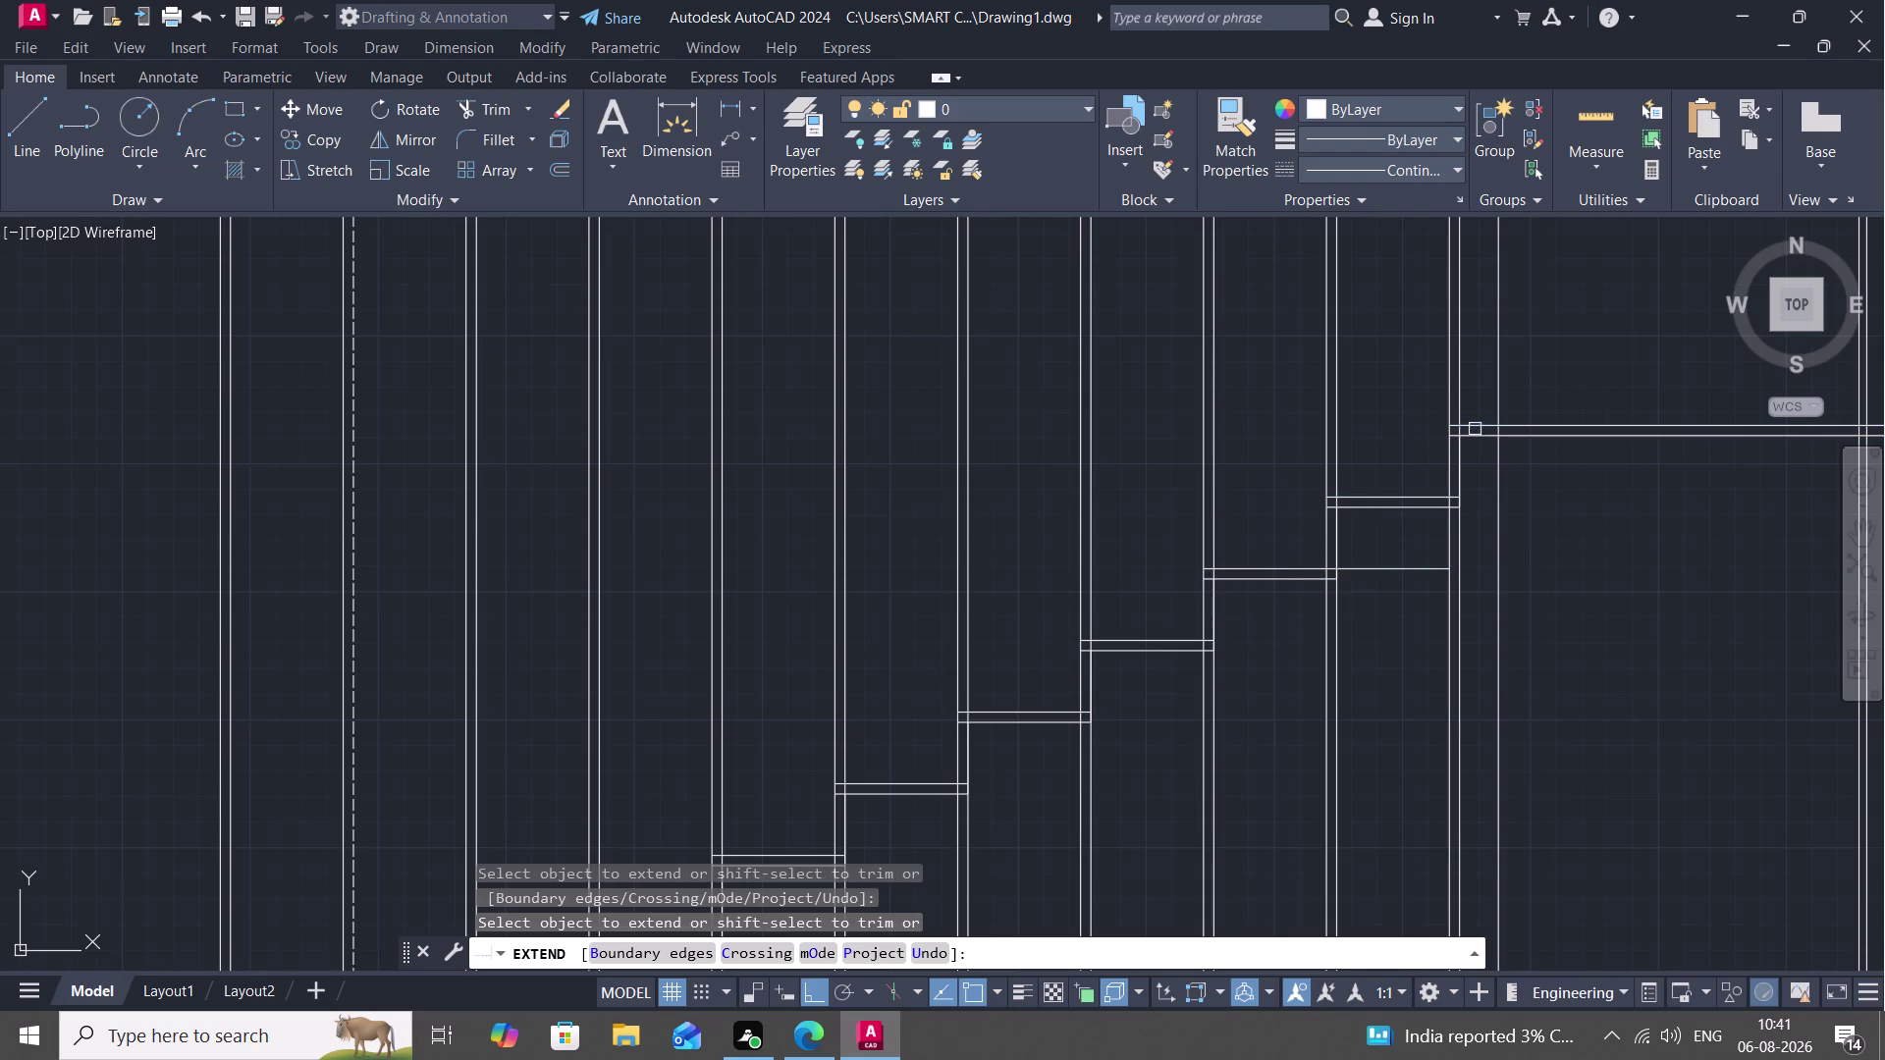
scroll(down, 3)
key(Escape)
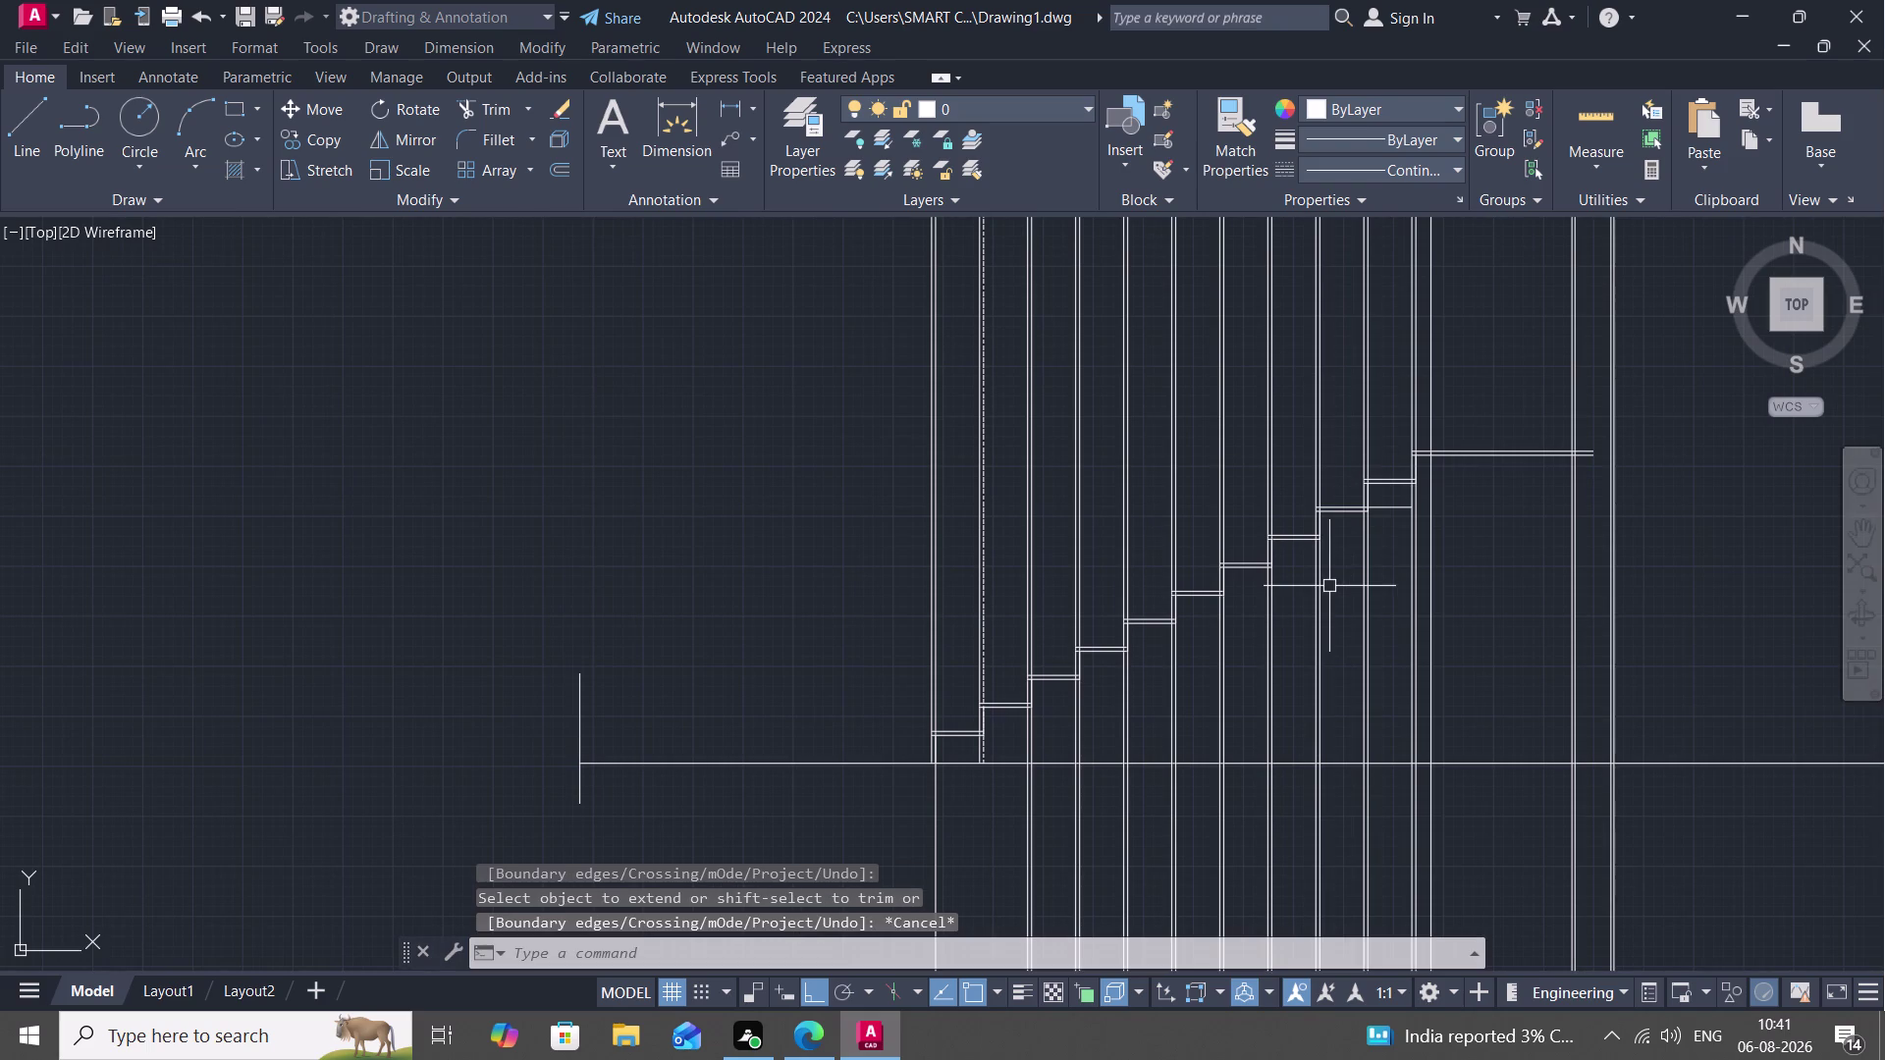
Cancel a brief trim attempt and start a zero-radius fillet.
text(TR)
key(space)
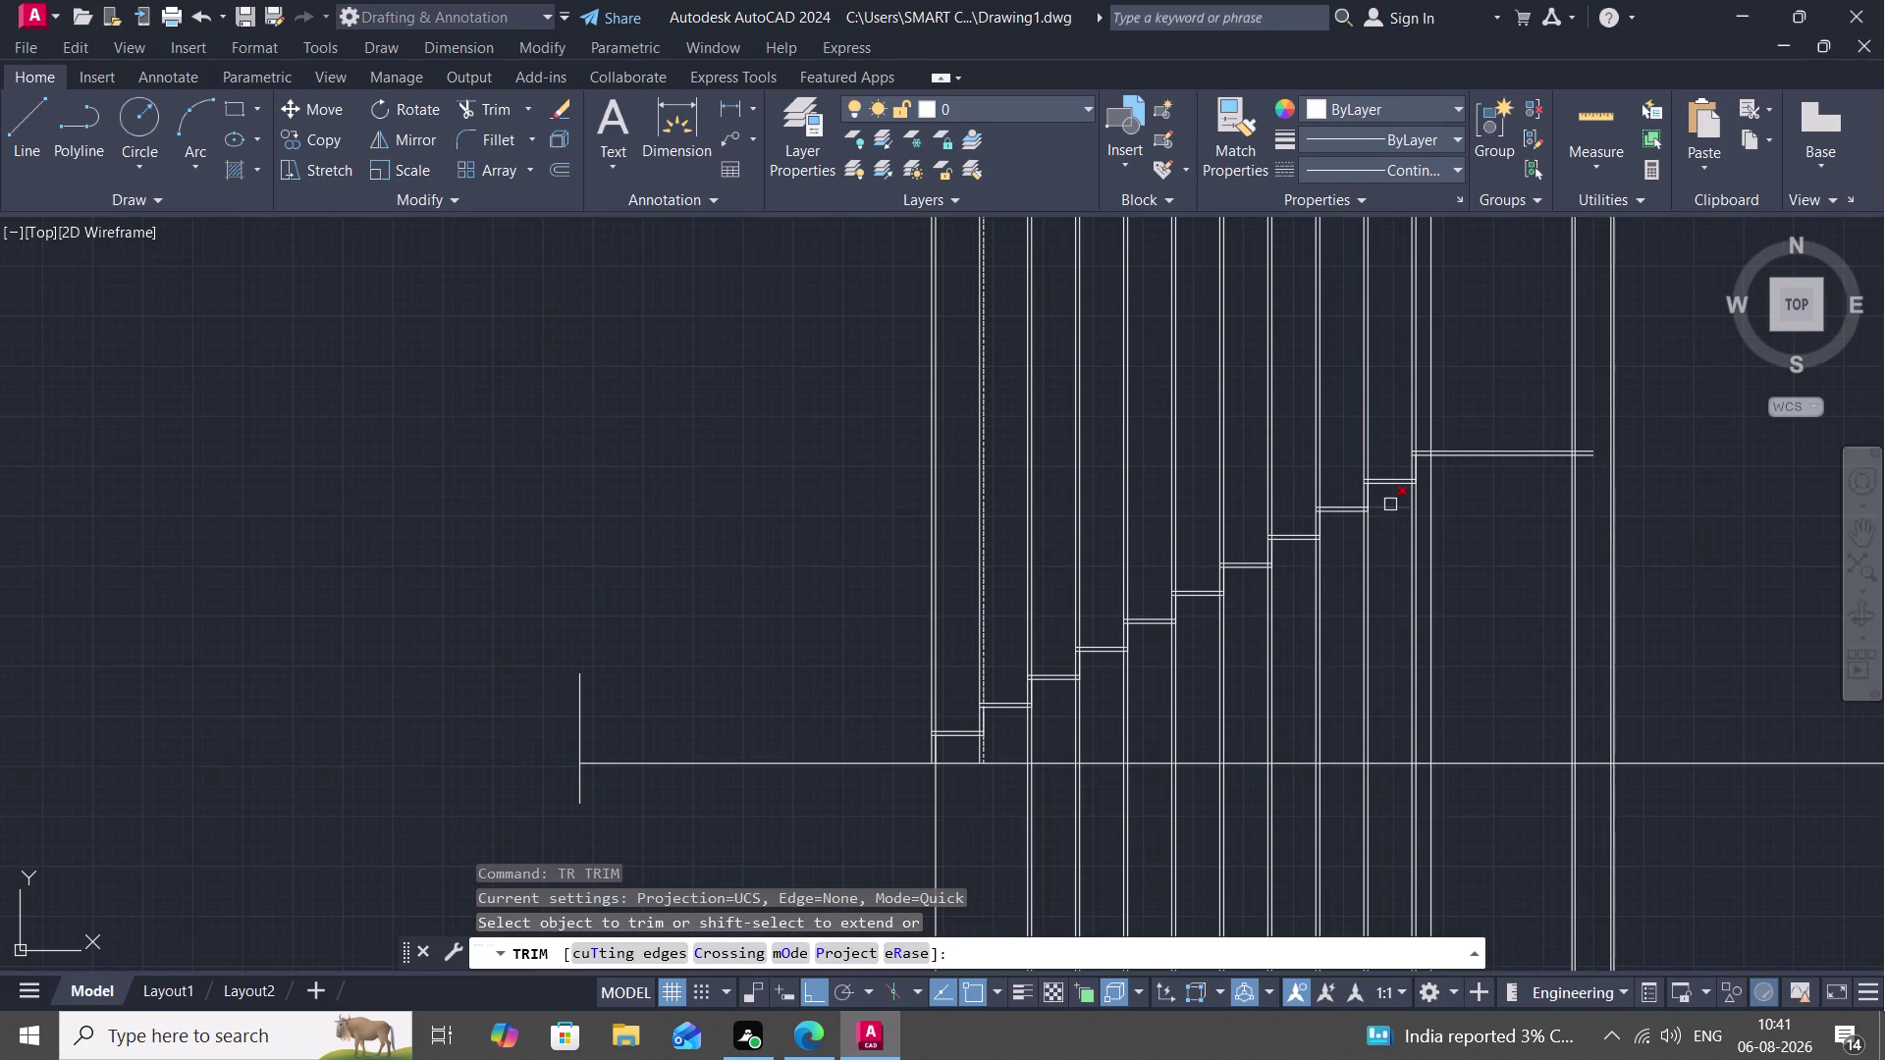
click(1390, 505)
key(Escape)
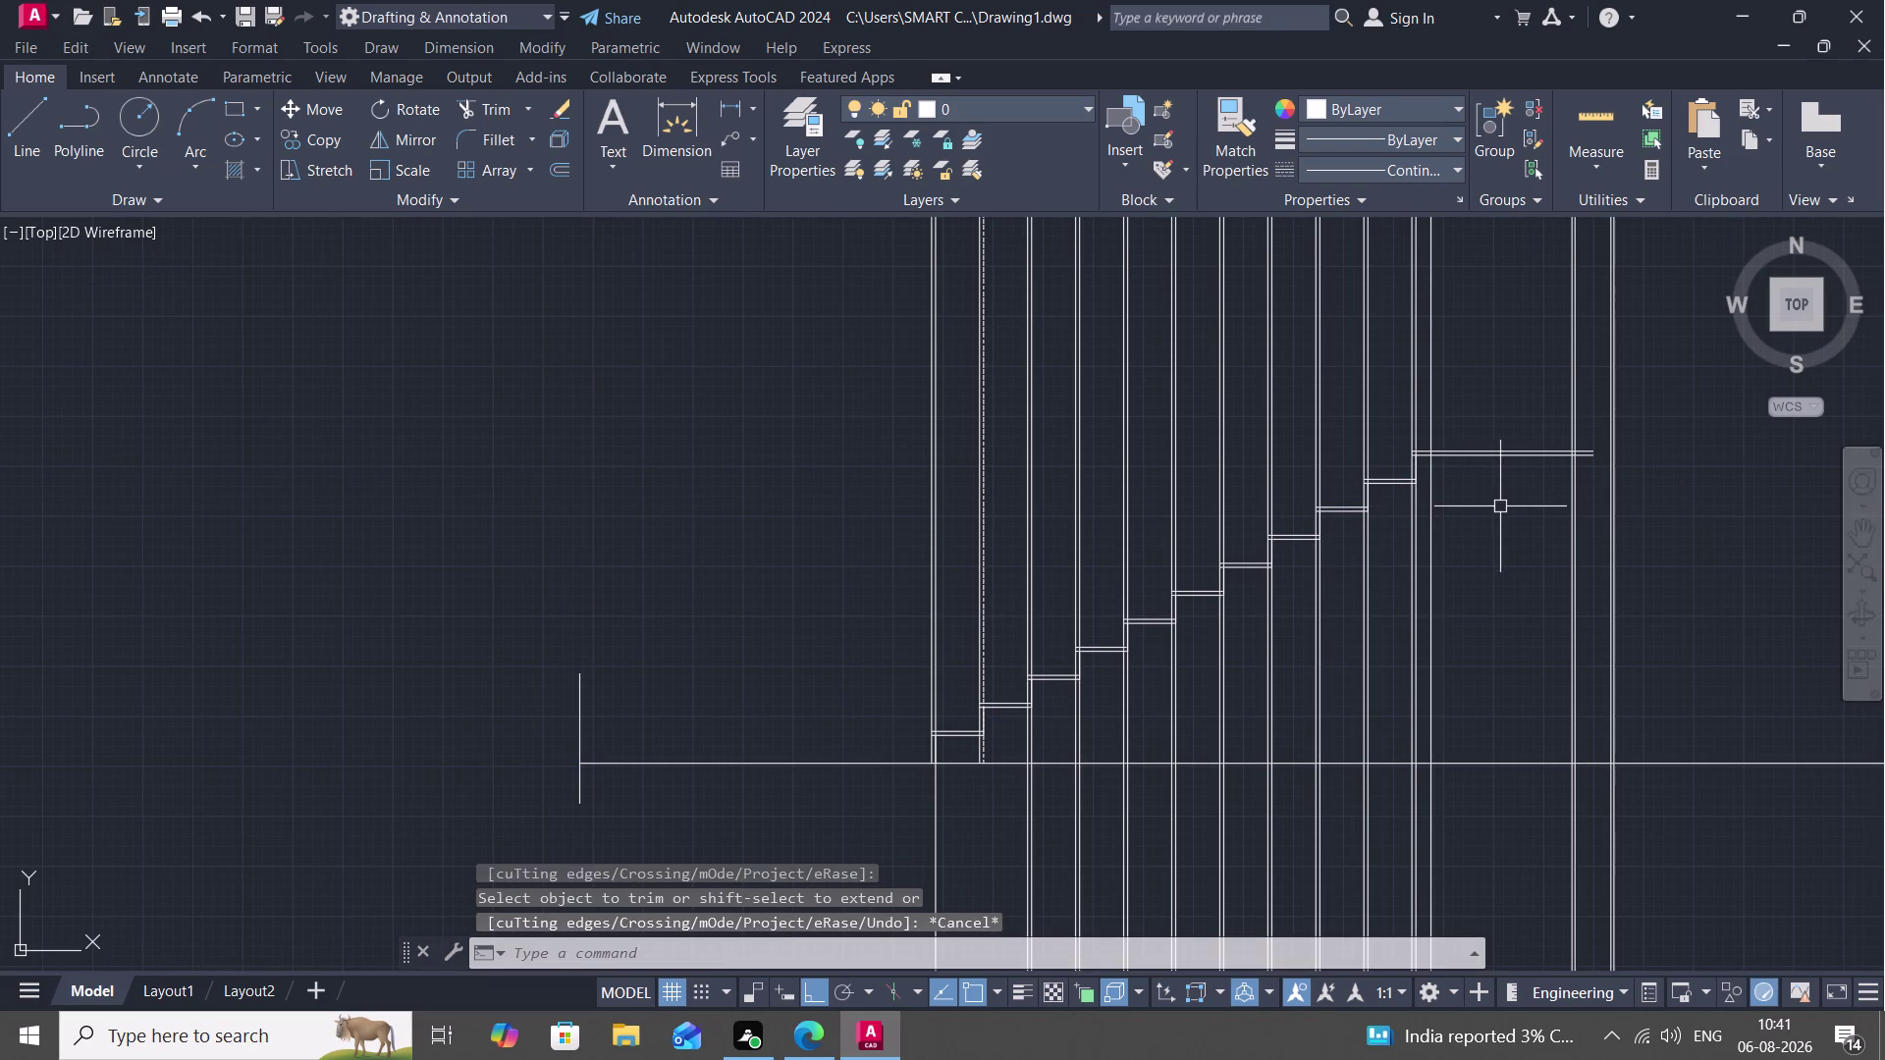
key(f)
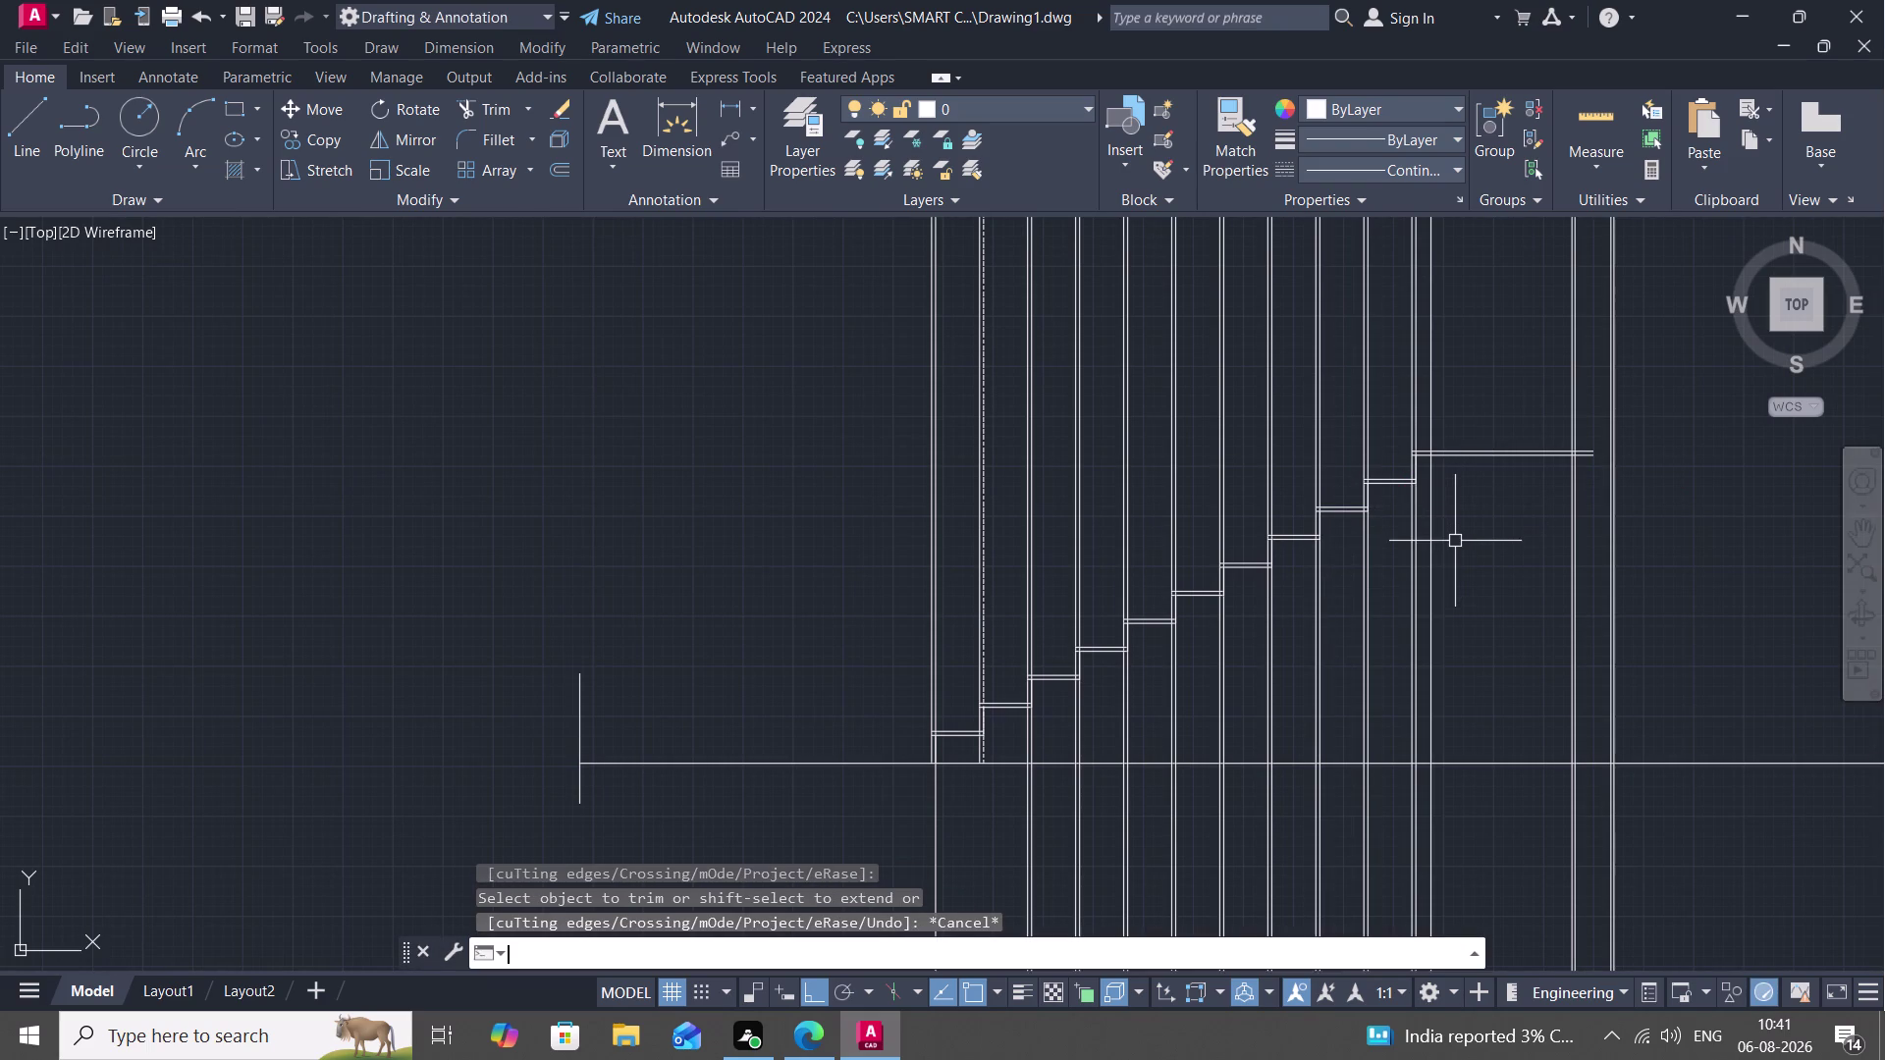
key(space)
scroll(up, 3)
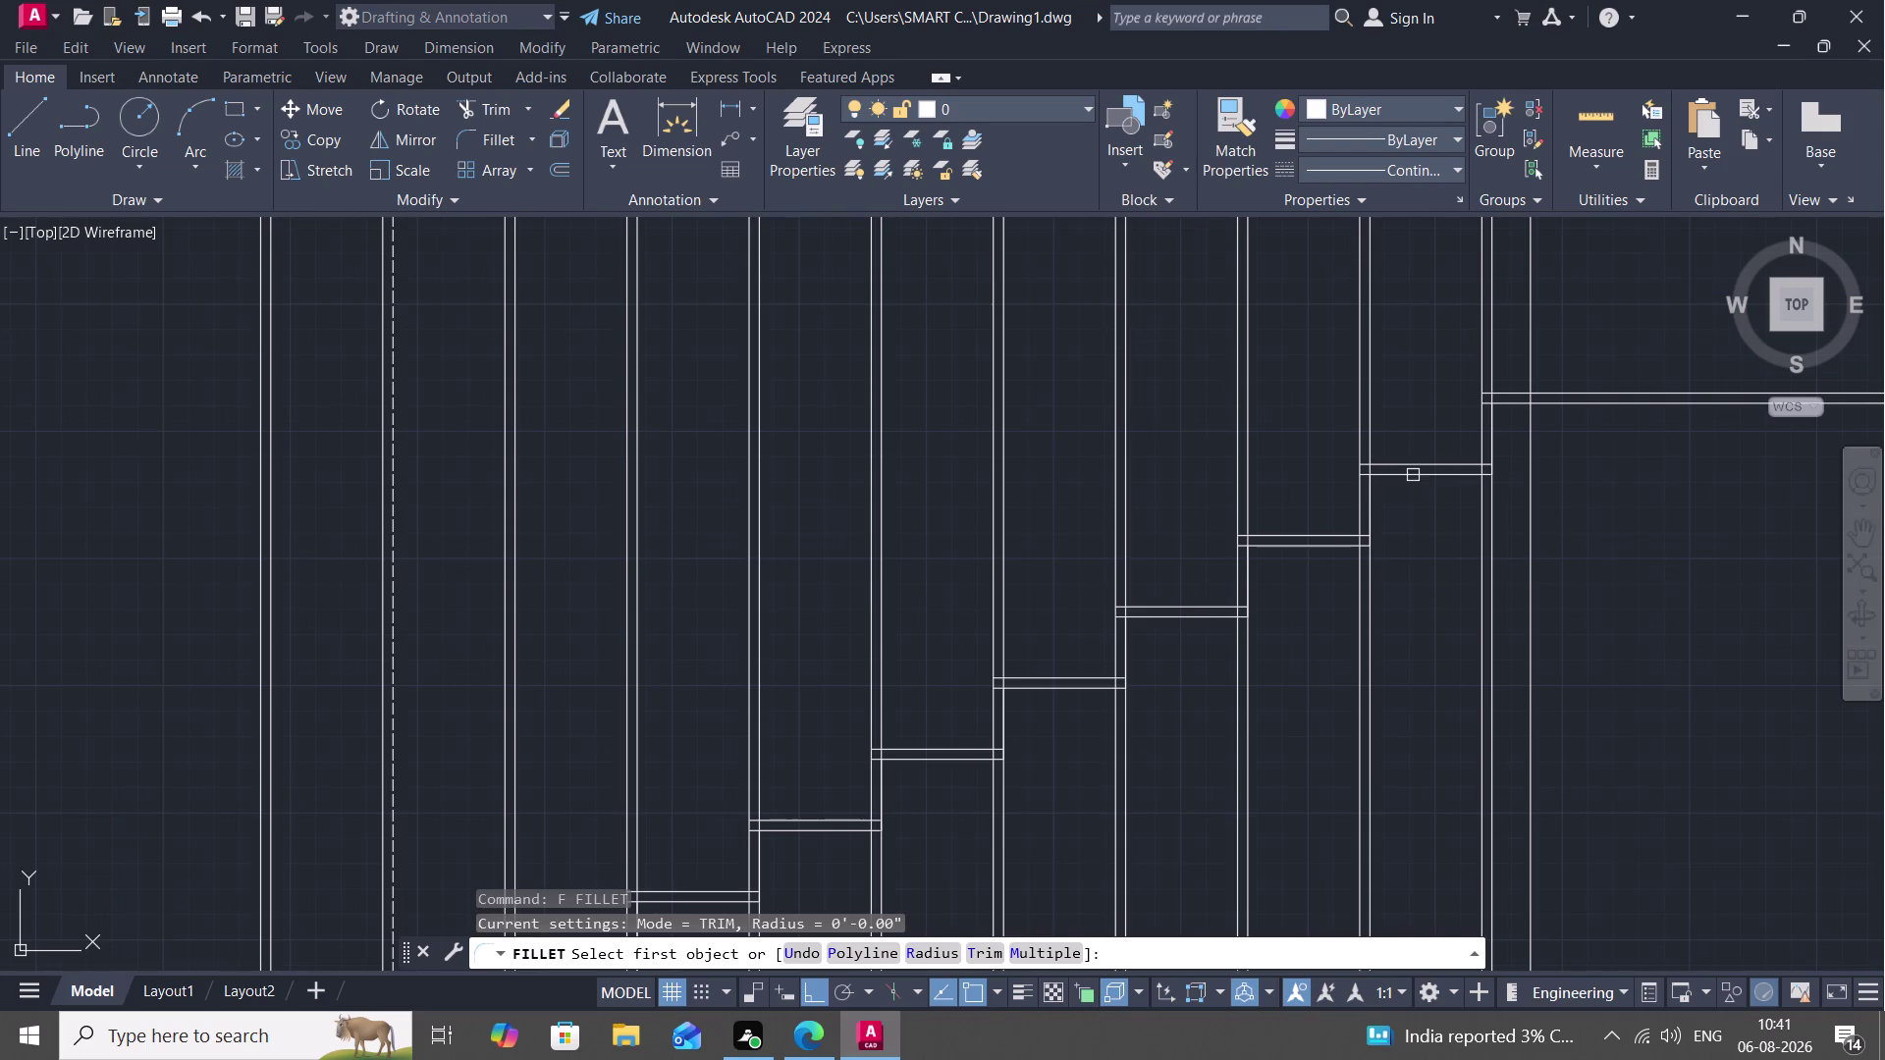
Cap the ends of the top four treads with rounded fillets.
click(1403, 464)
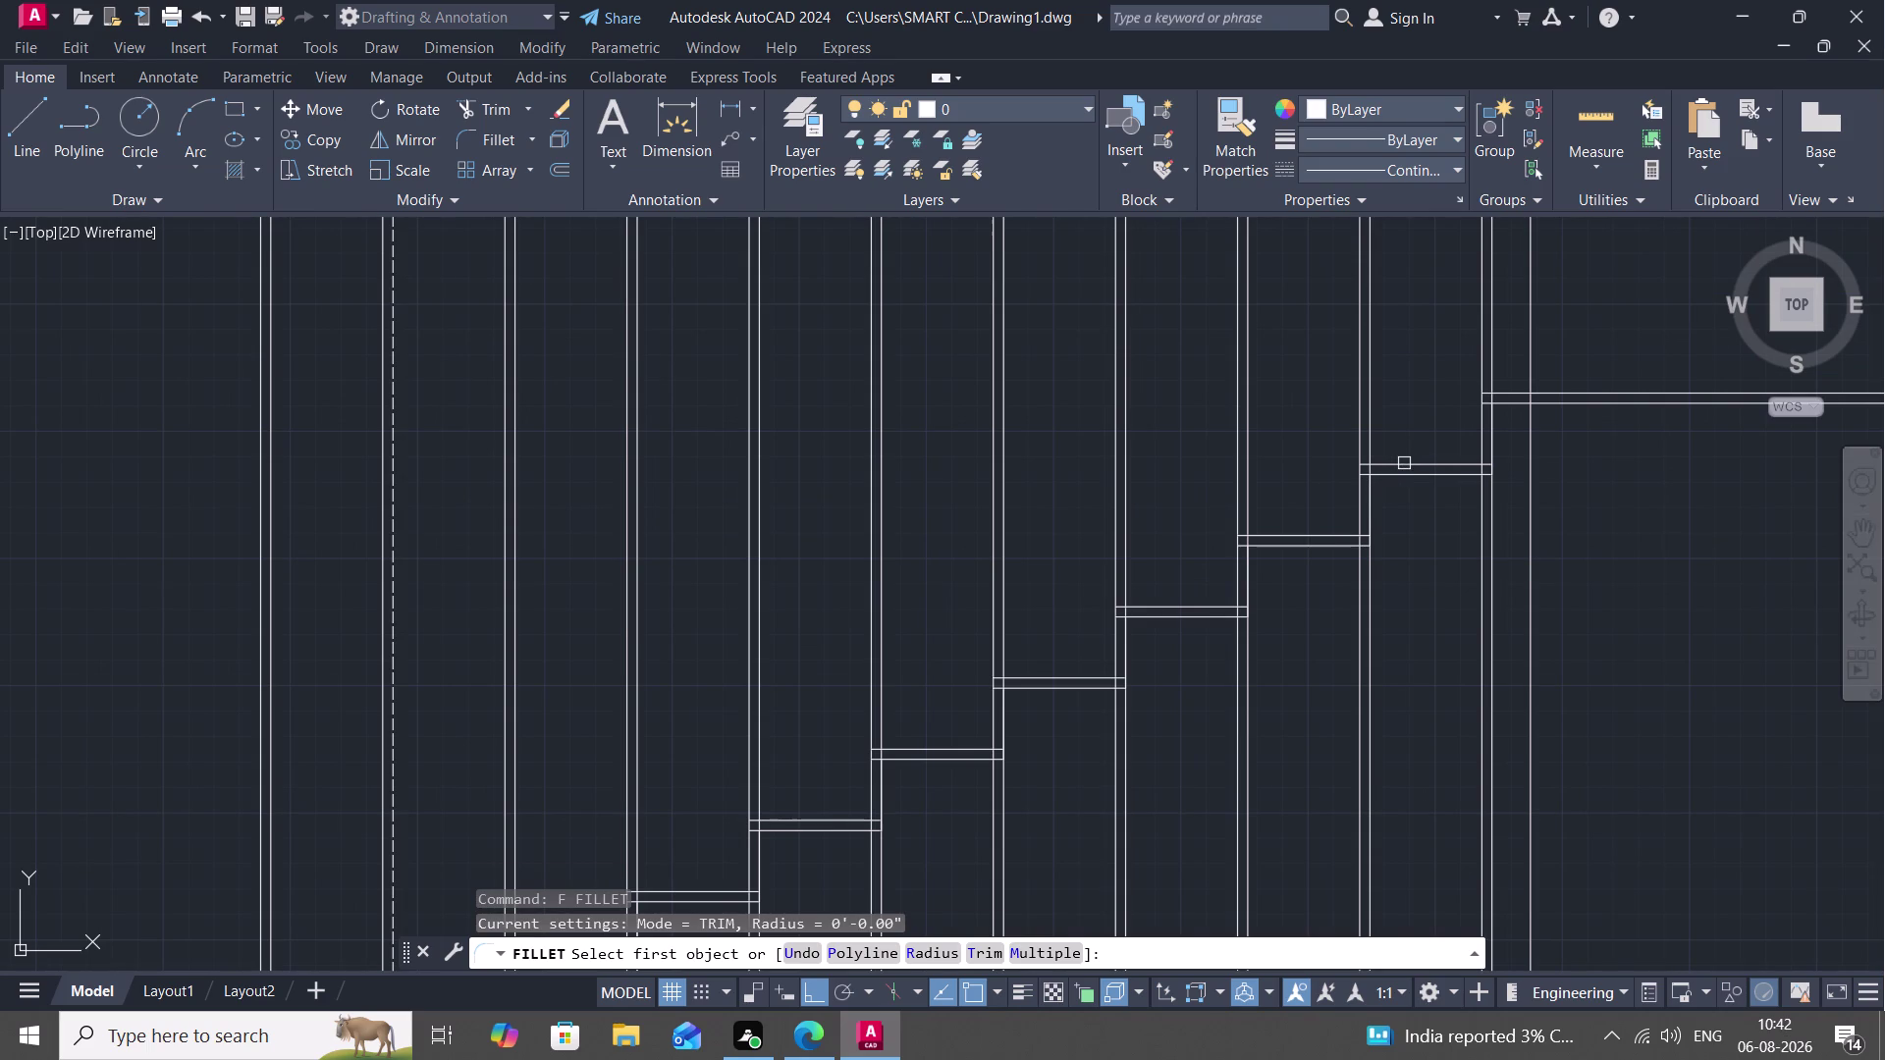
click(1407, 478)
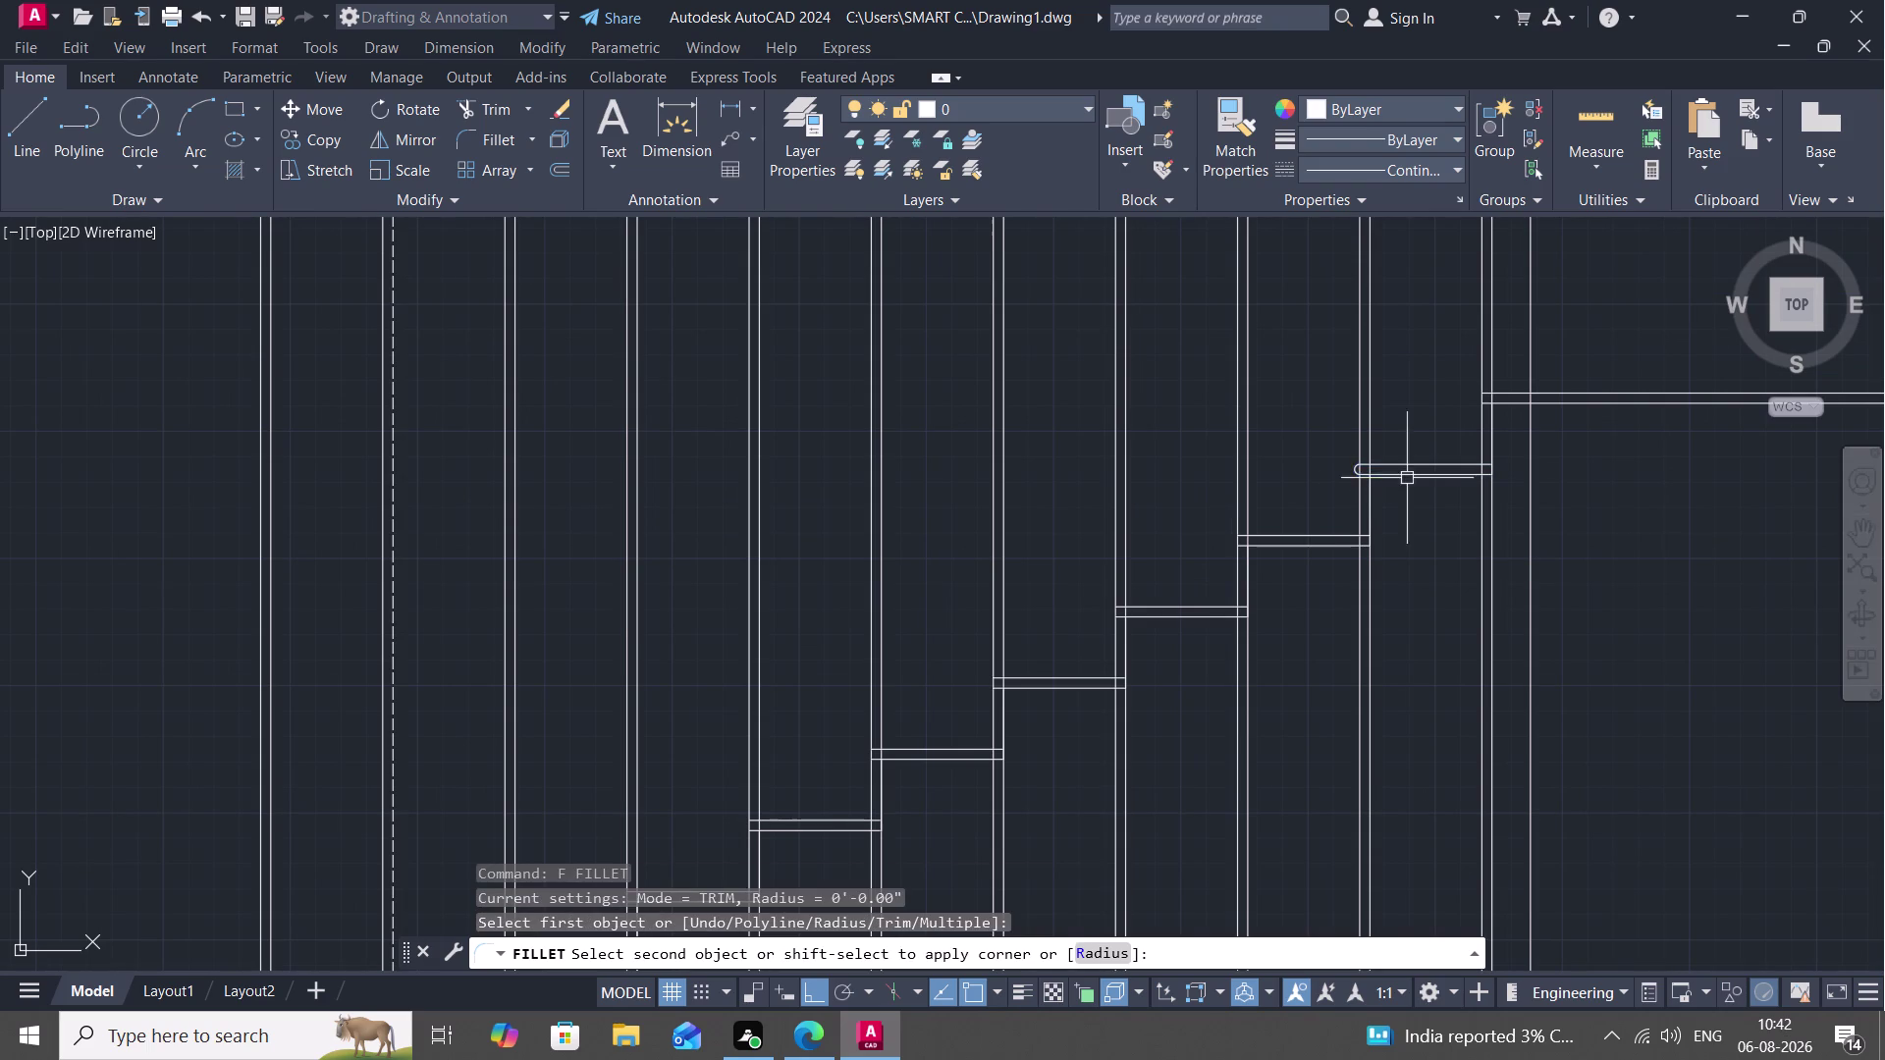
key(space)
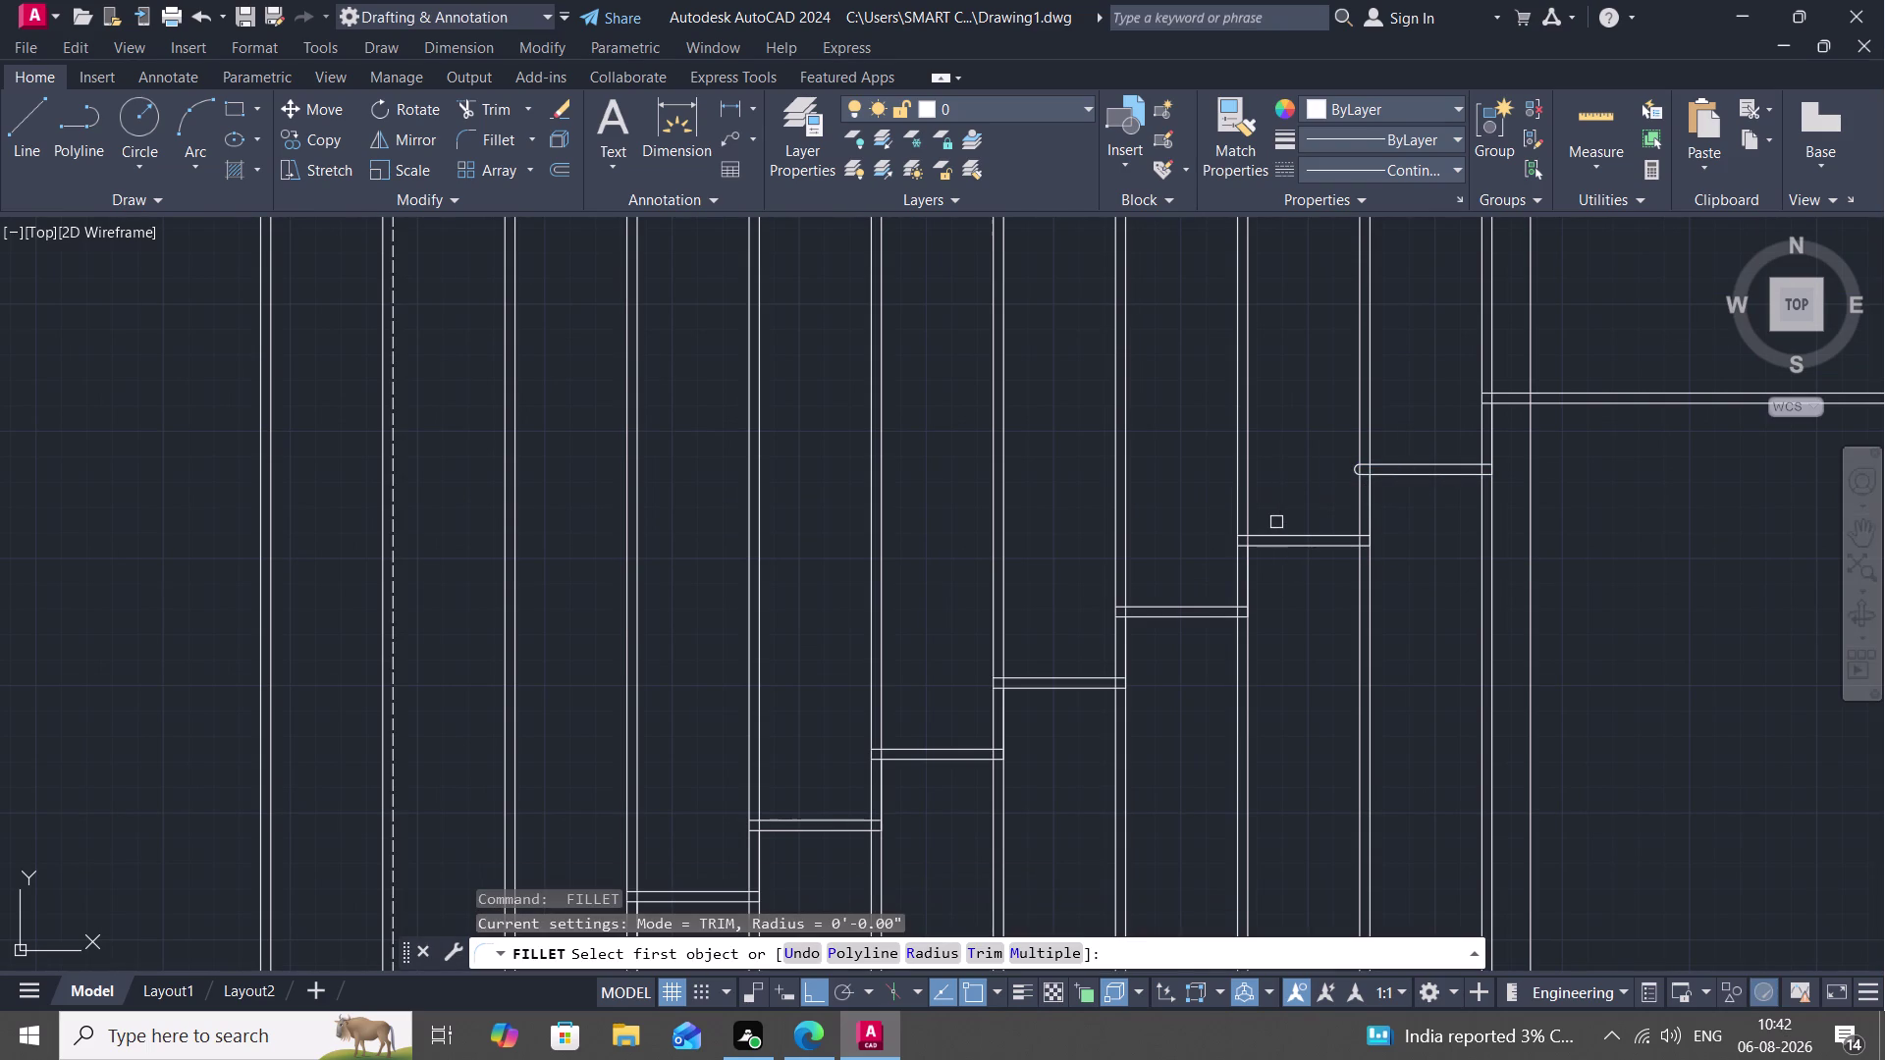
click(1278, 539)
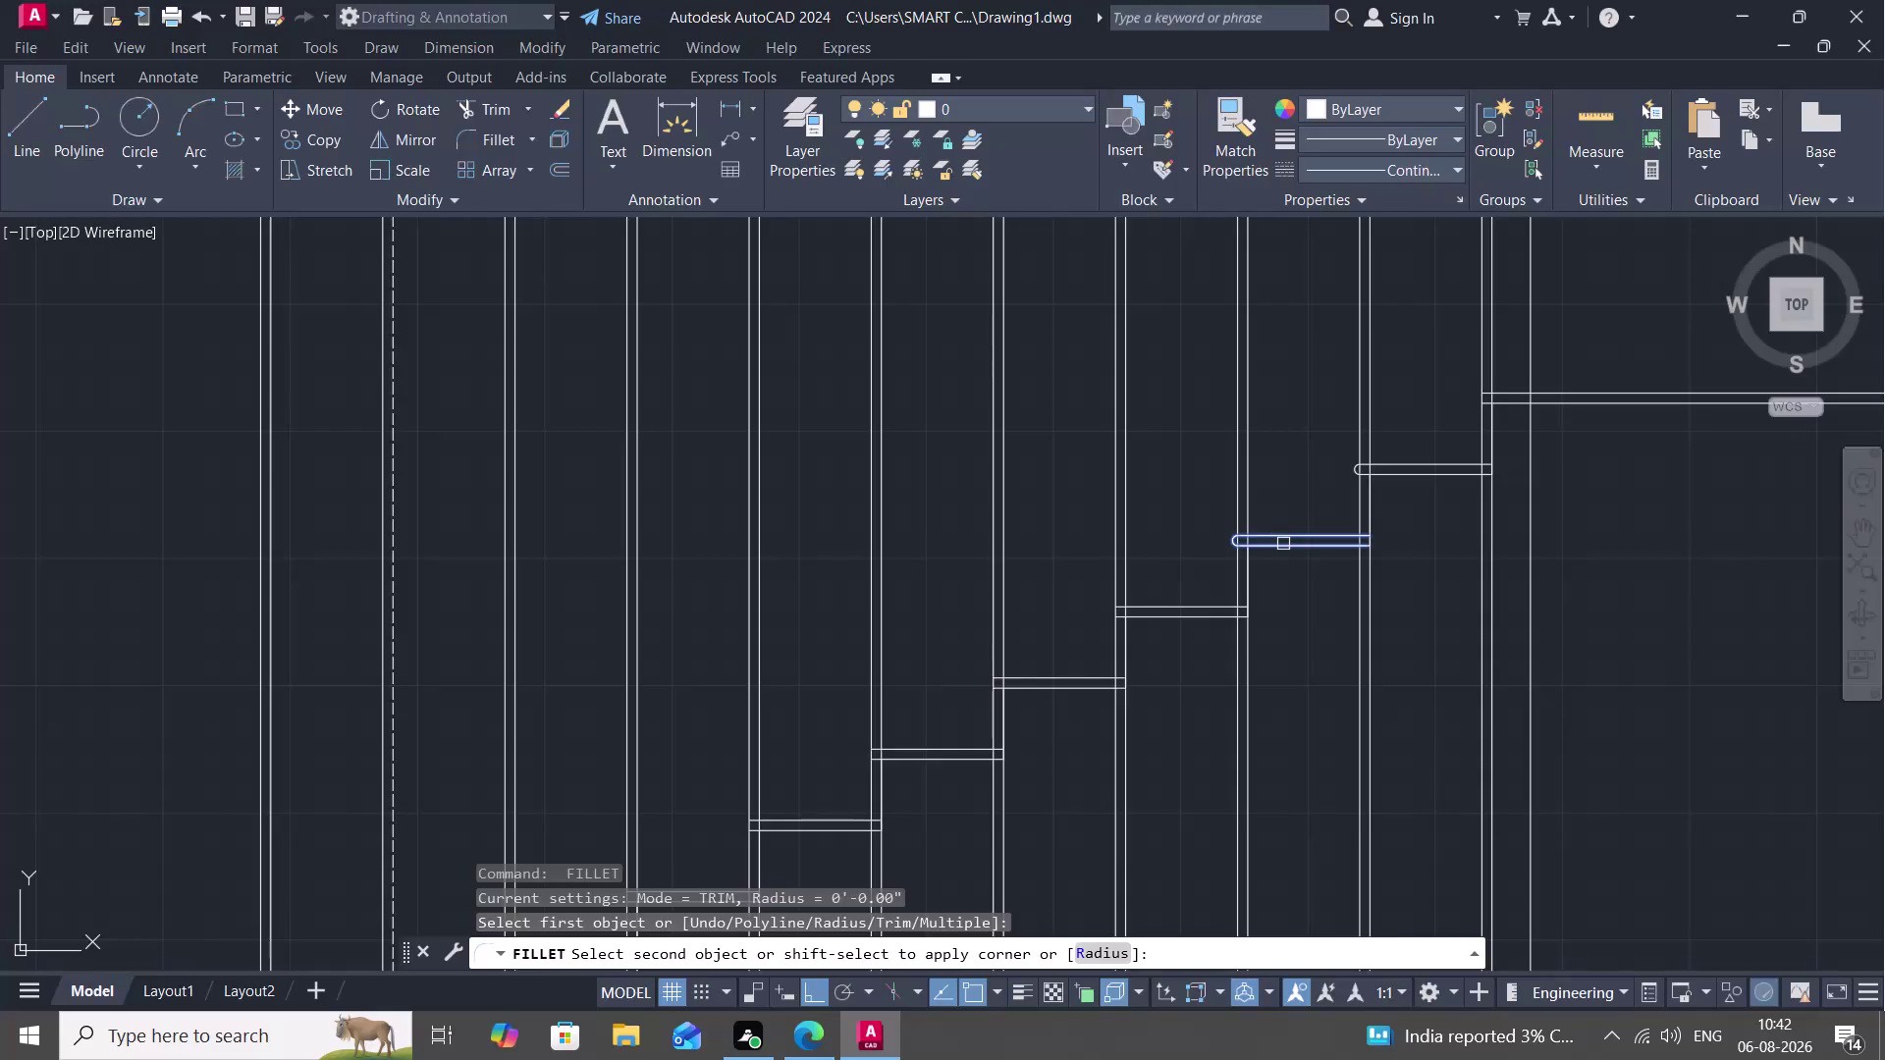
click(1283, 544)
key(space)
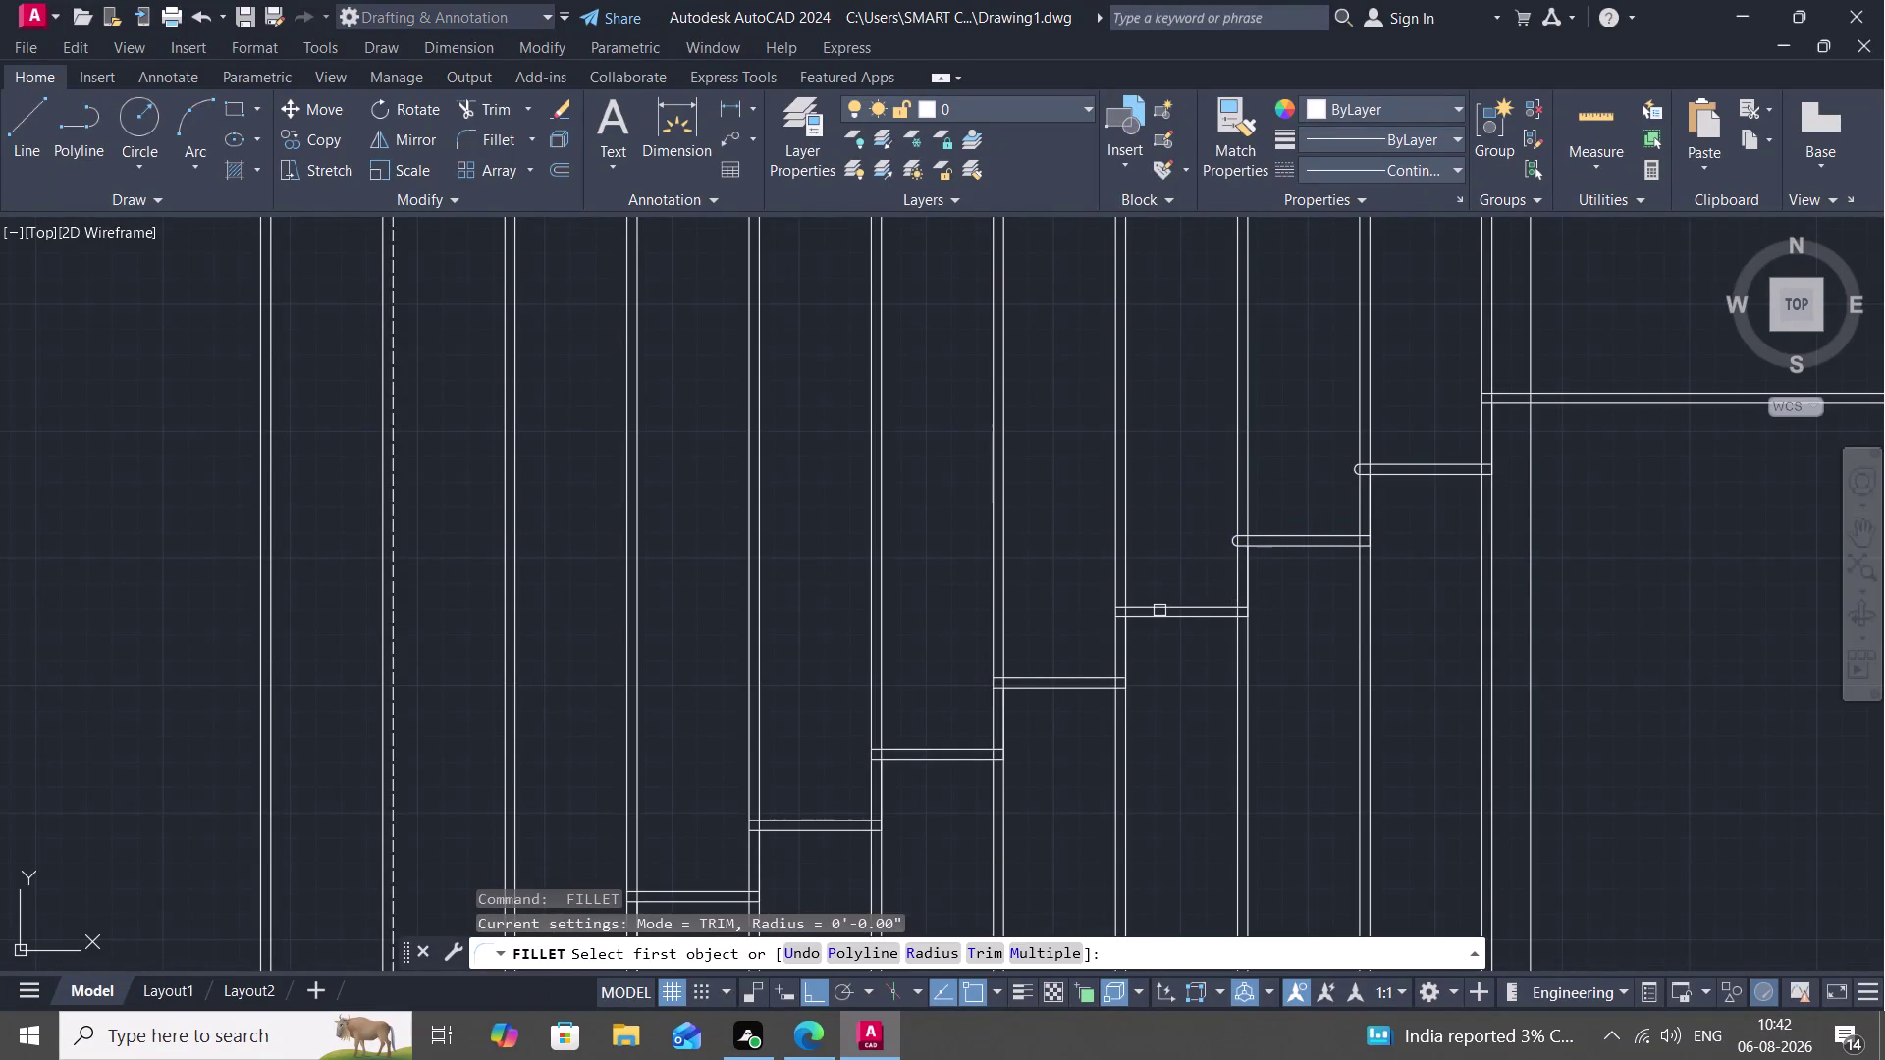
click(1159, 611)
click(1164, 615)
key(space)
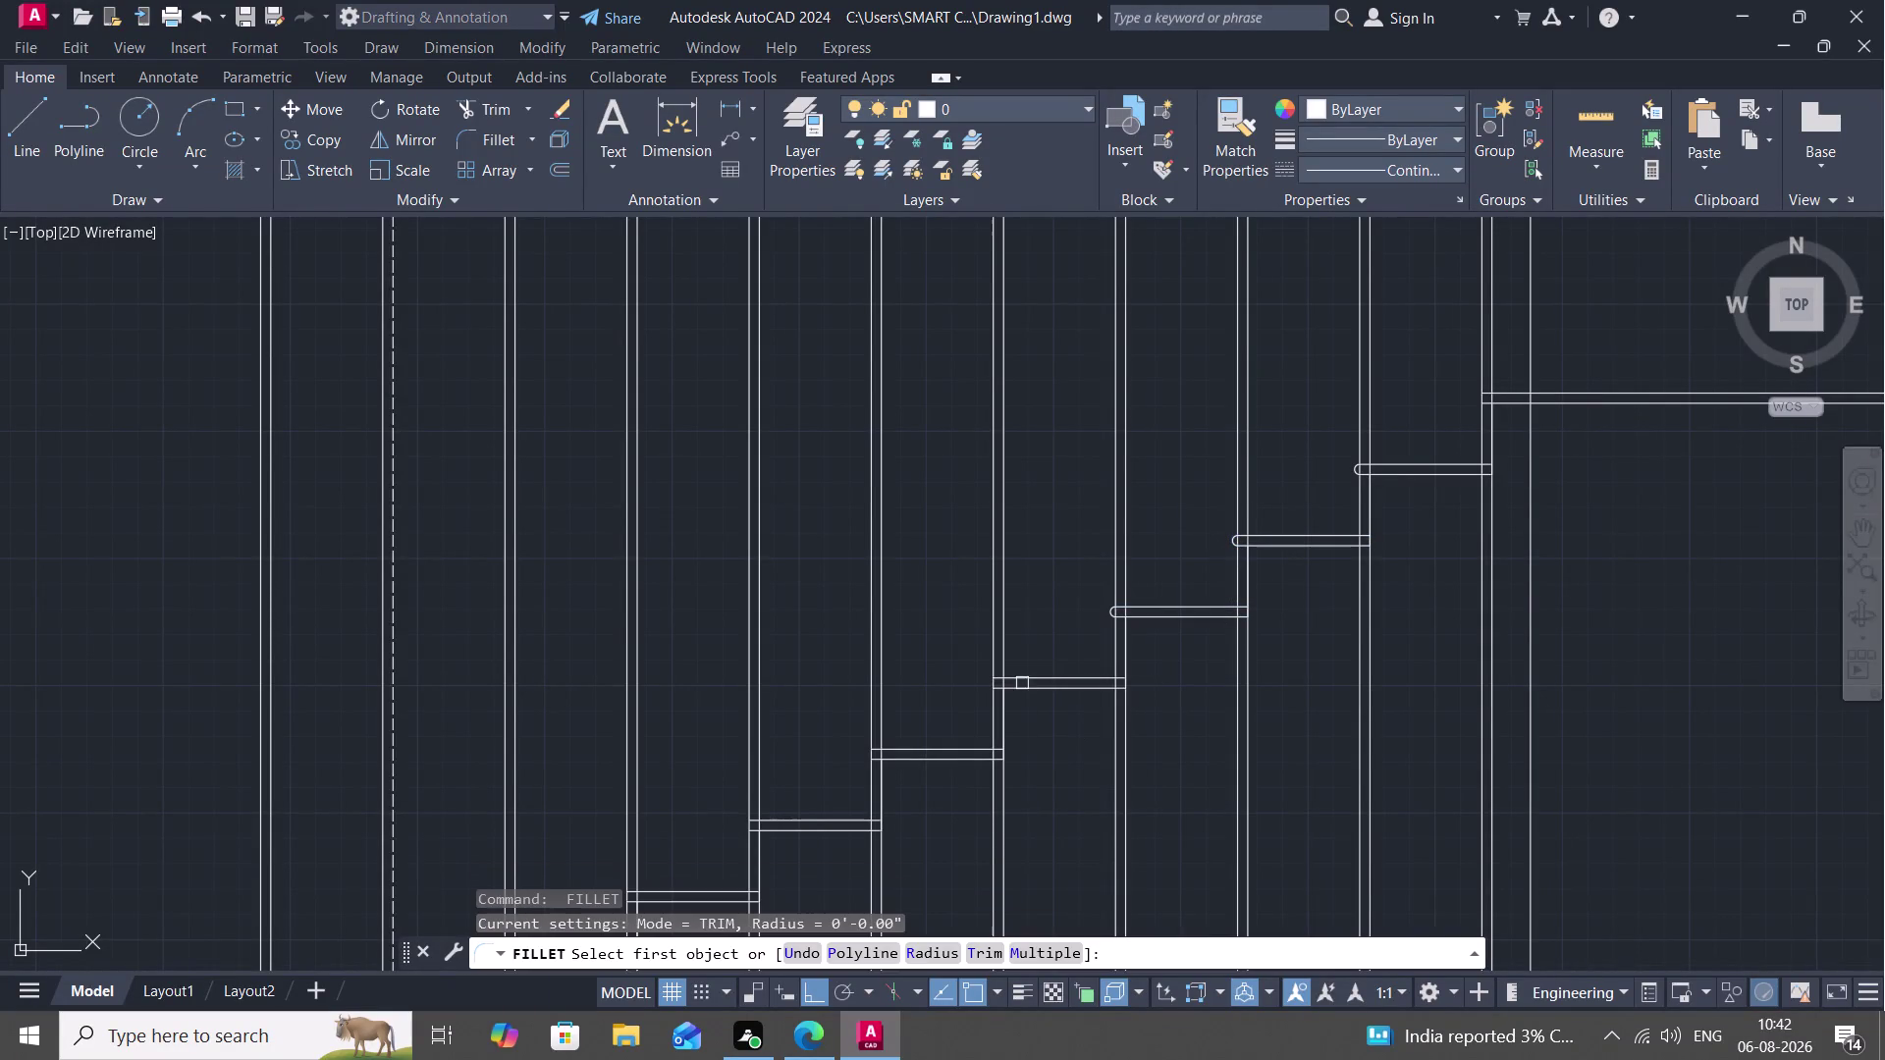
click(1031, 675)
click(1036, 688)
key(space)
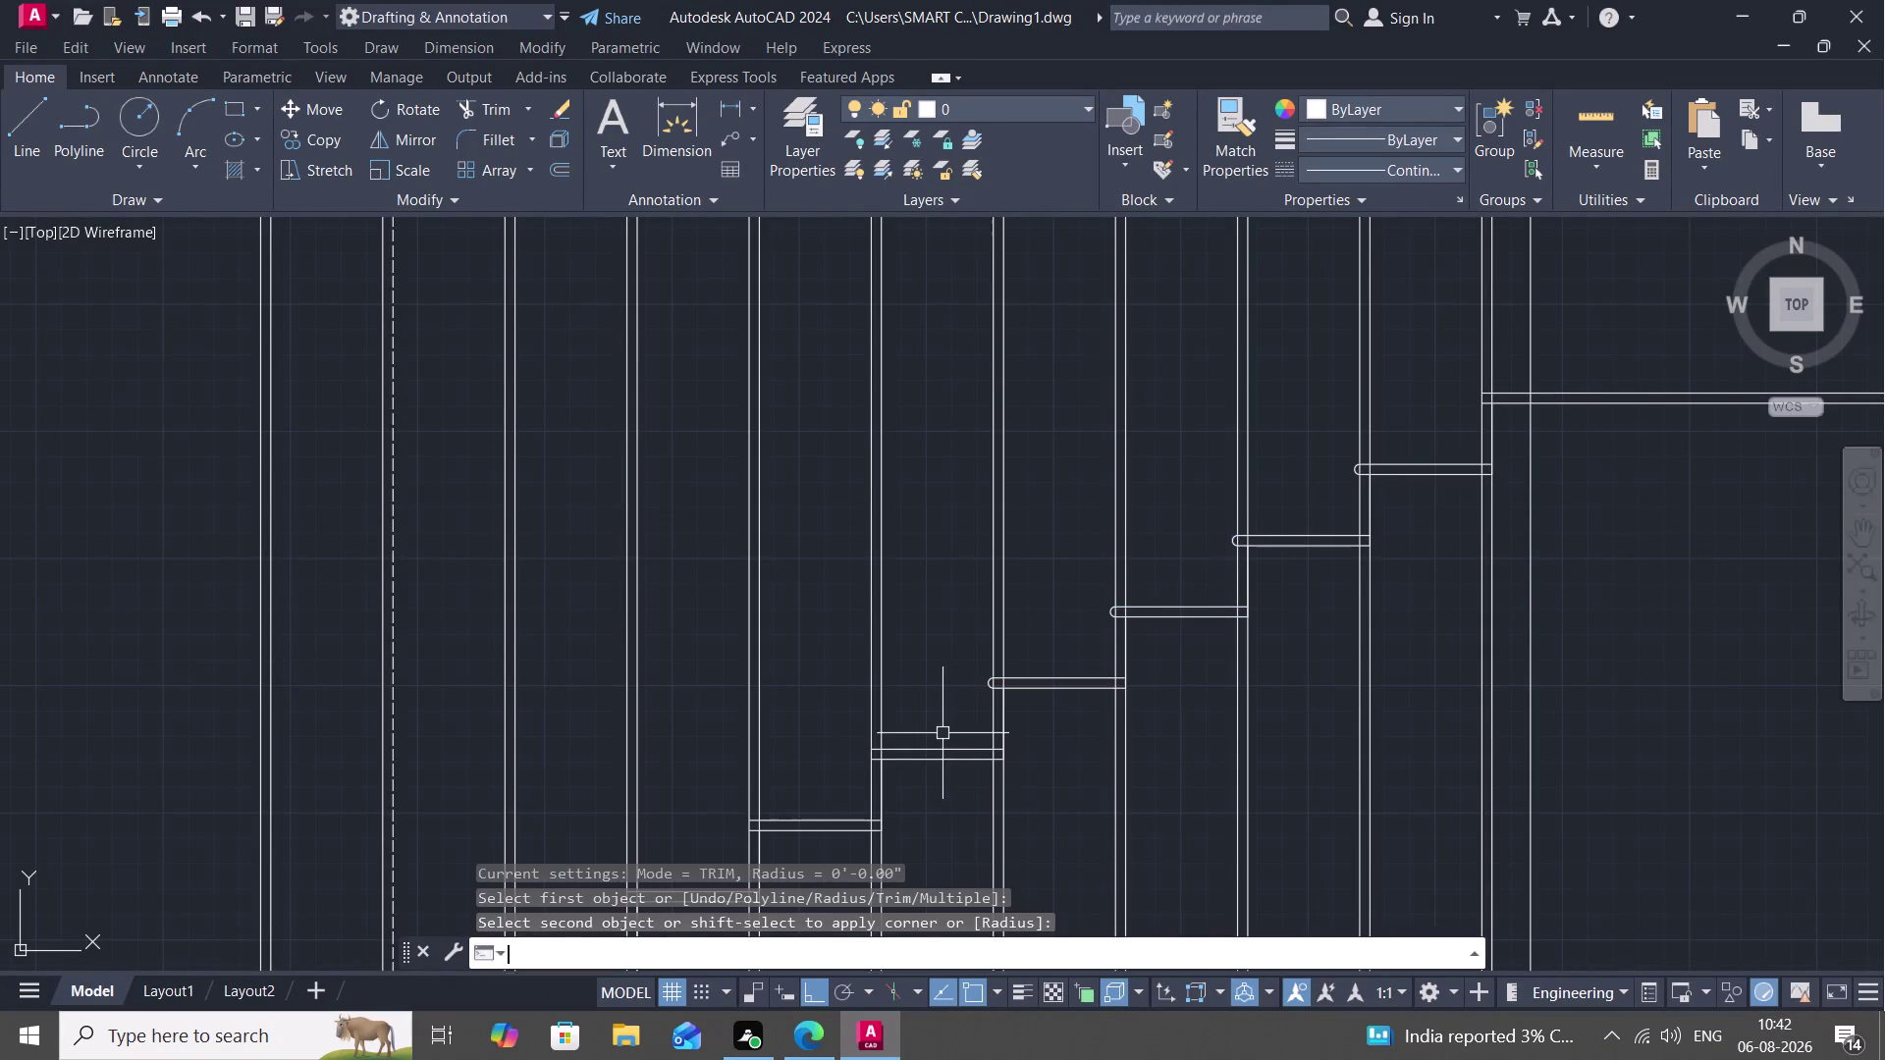
Discard the wrong arc joining two treads and cancel the stray vertical-line pick.
click(937, 746)
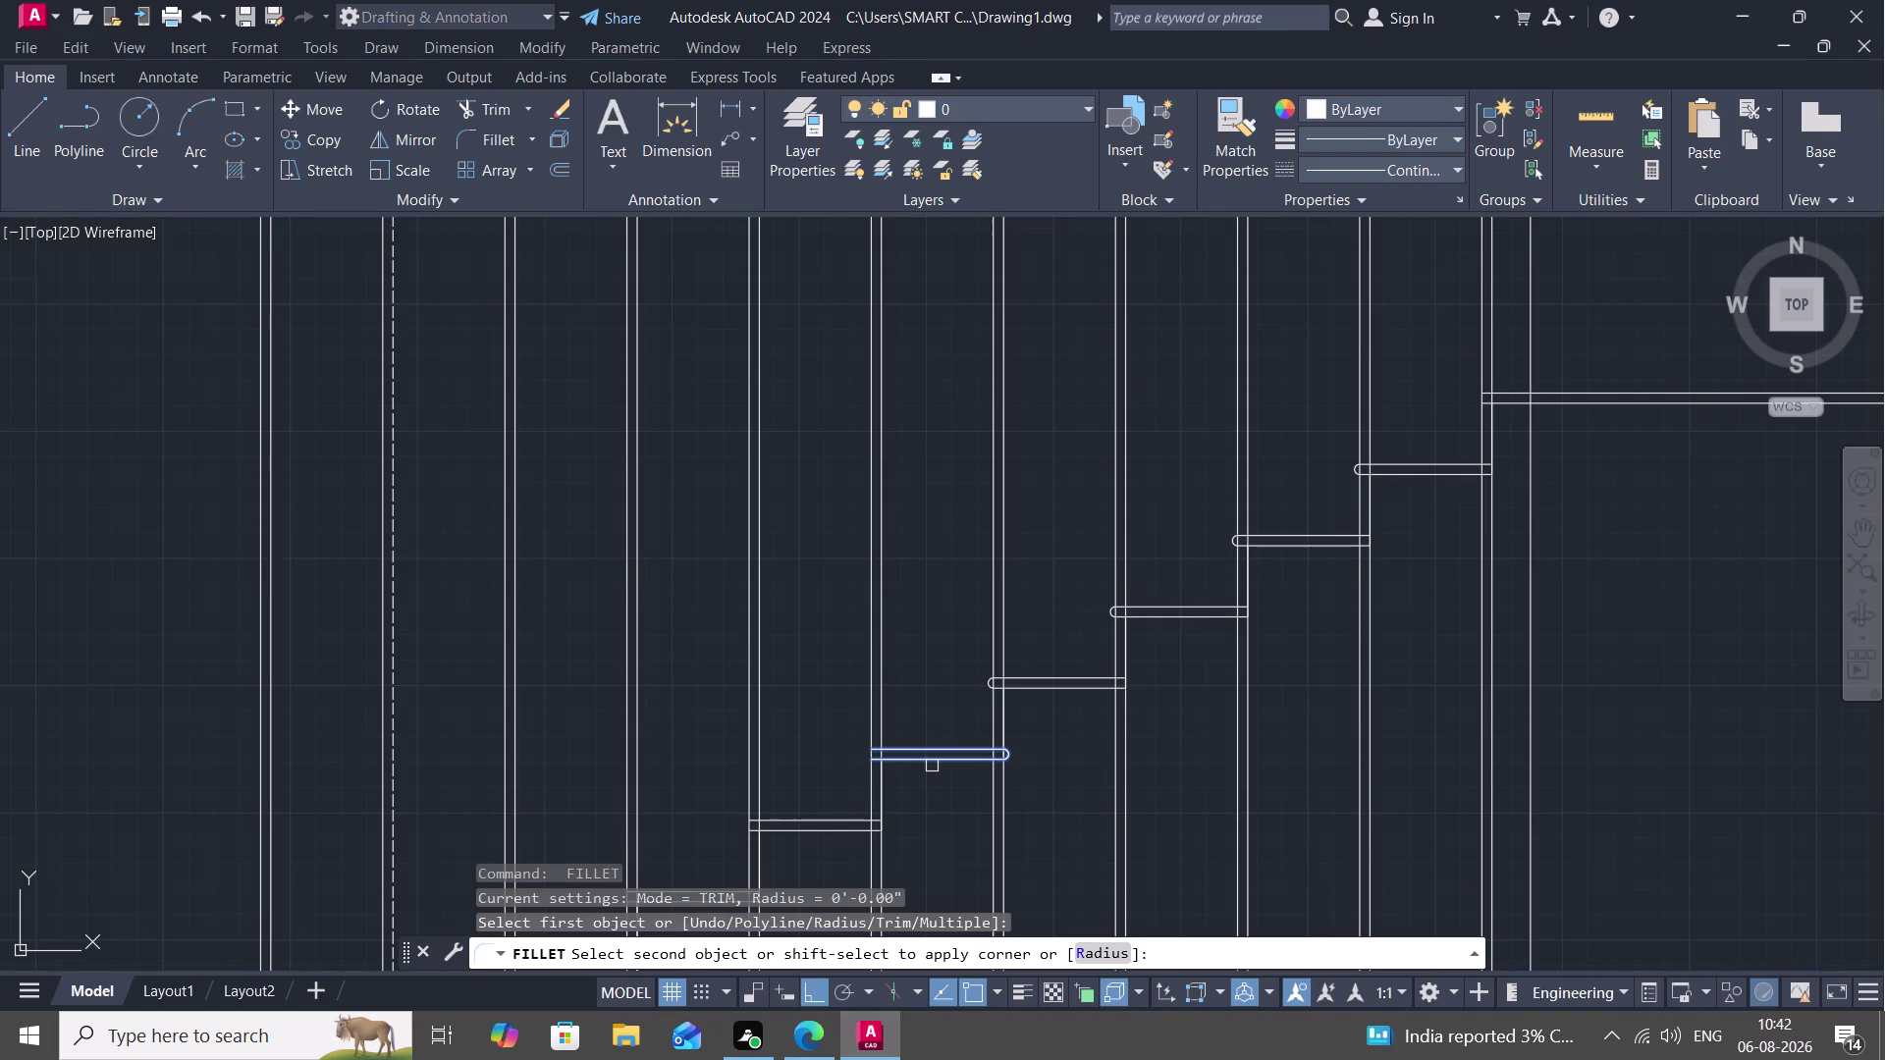
key(space)
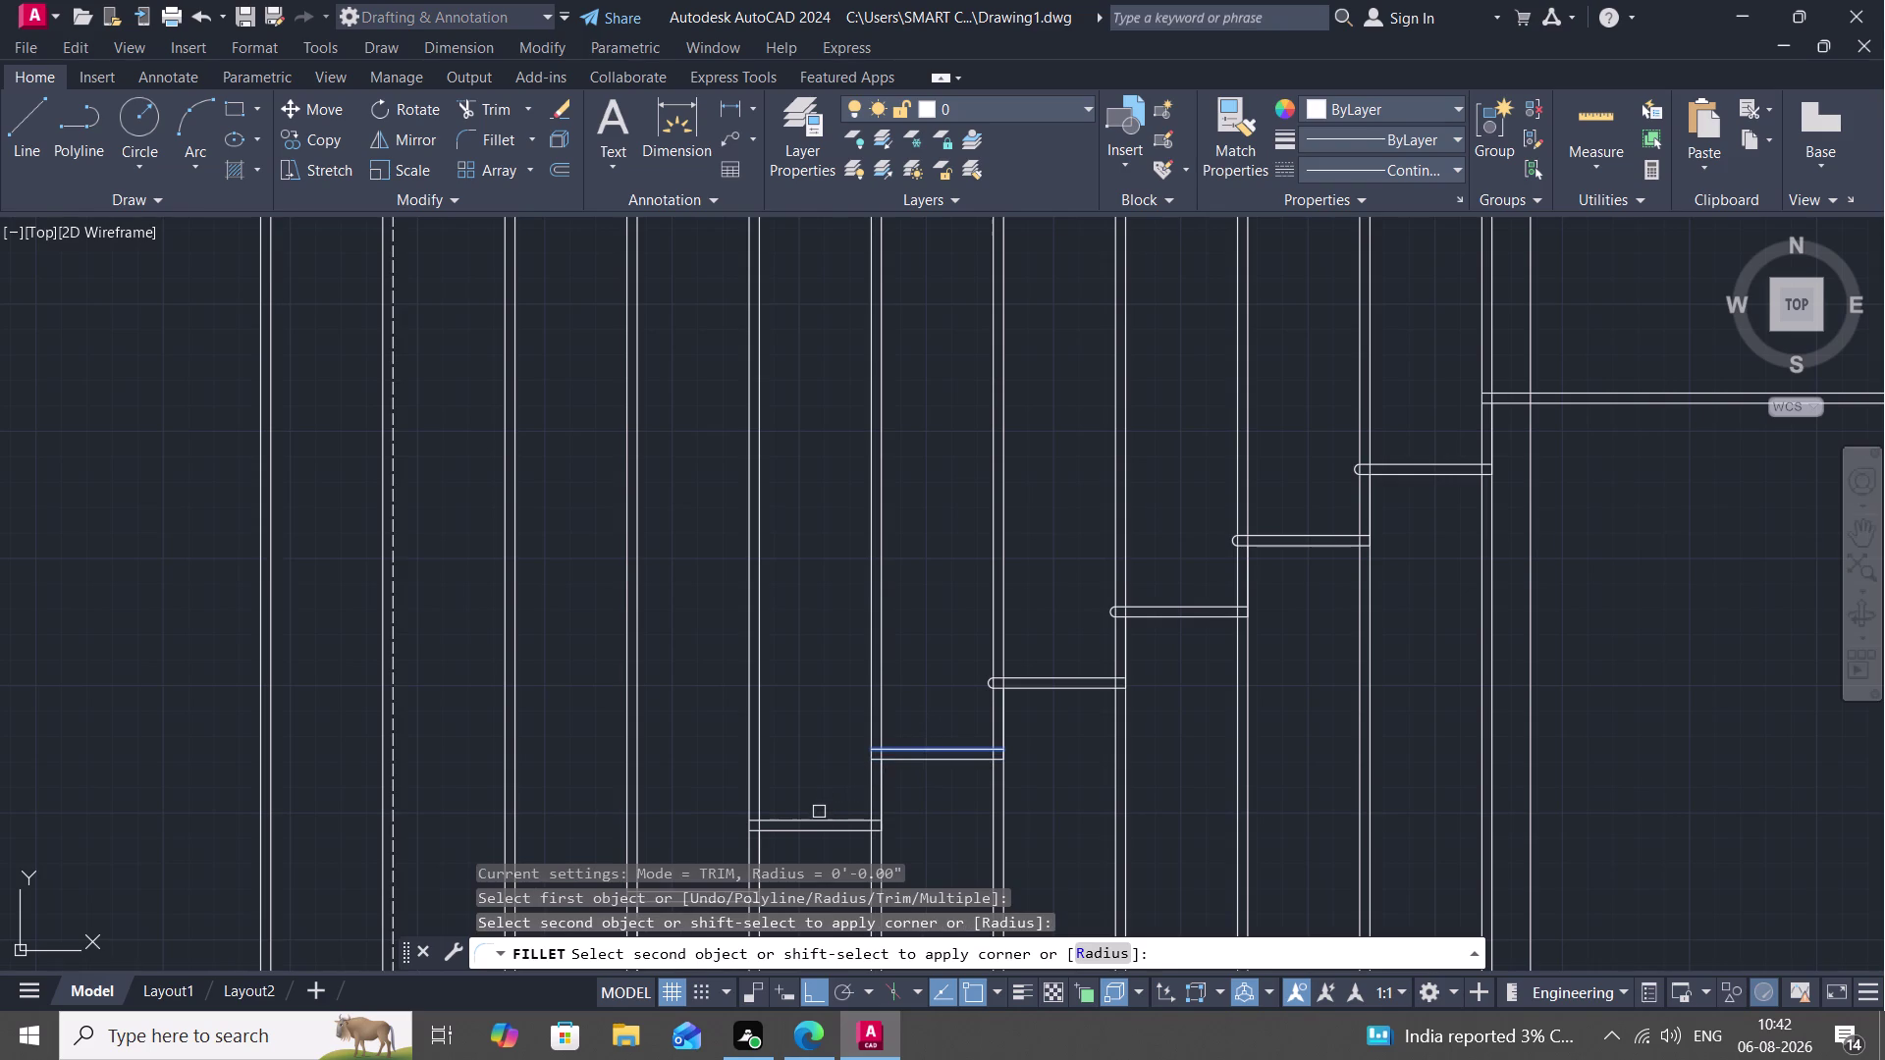
key(Escape)
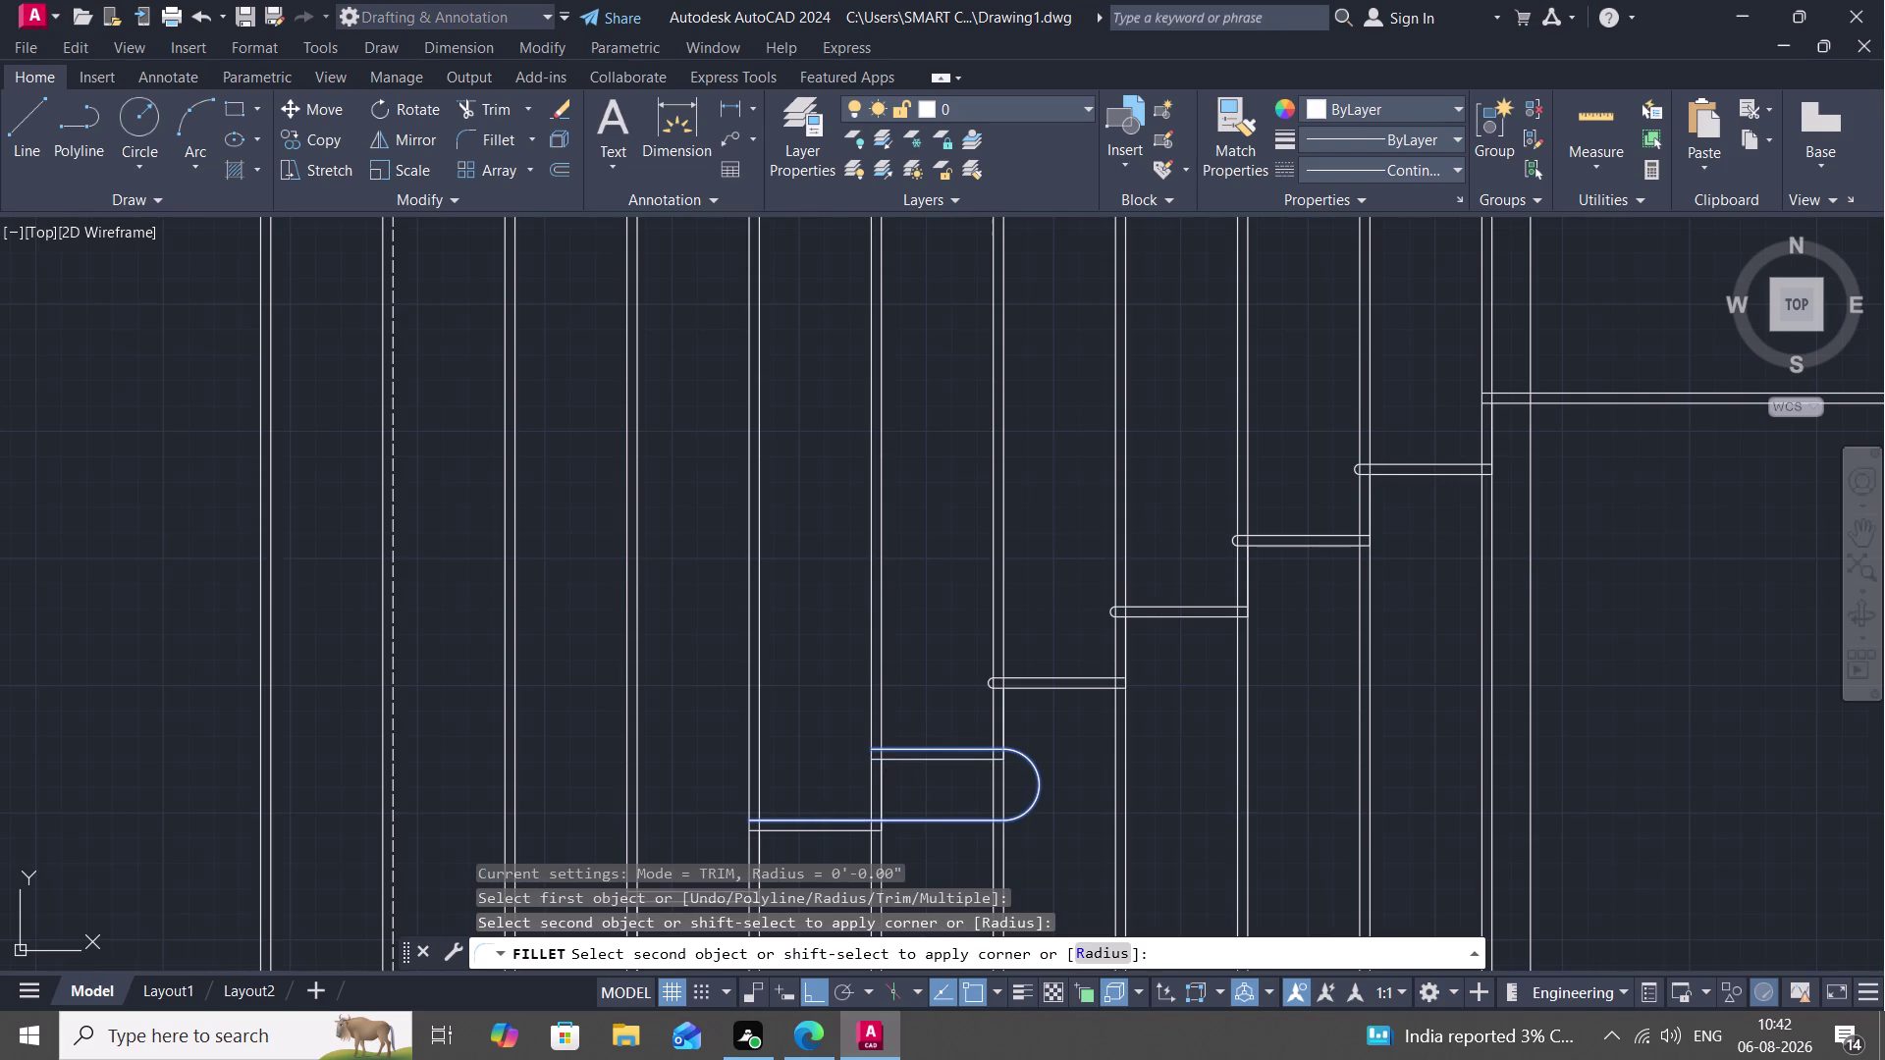
key(space)
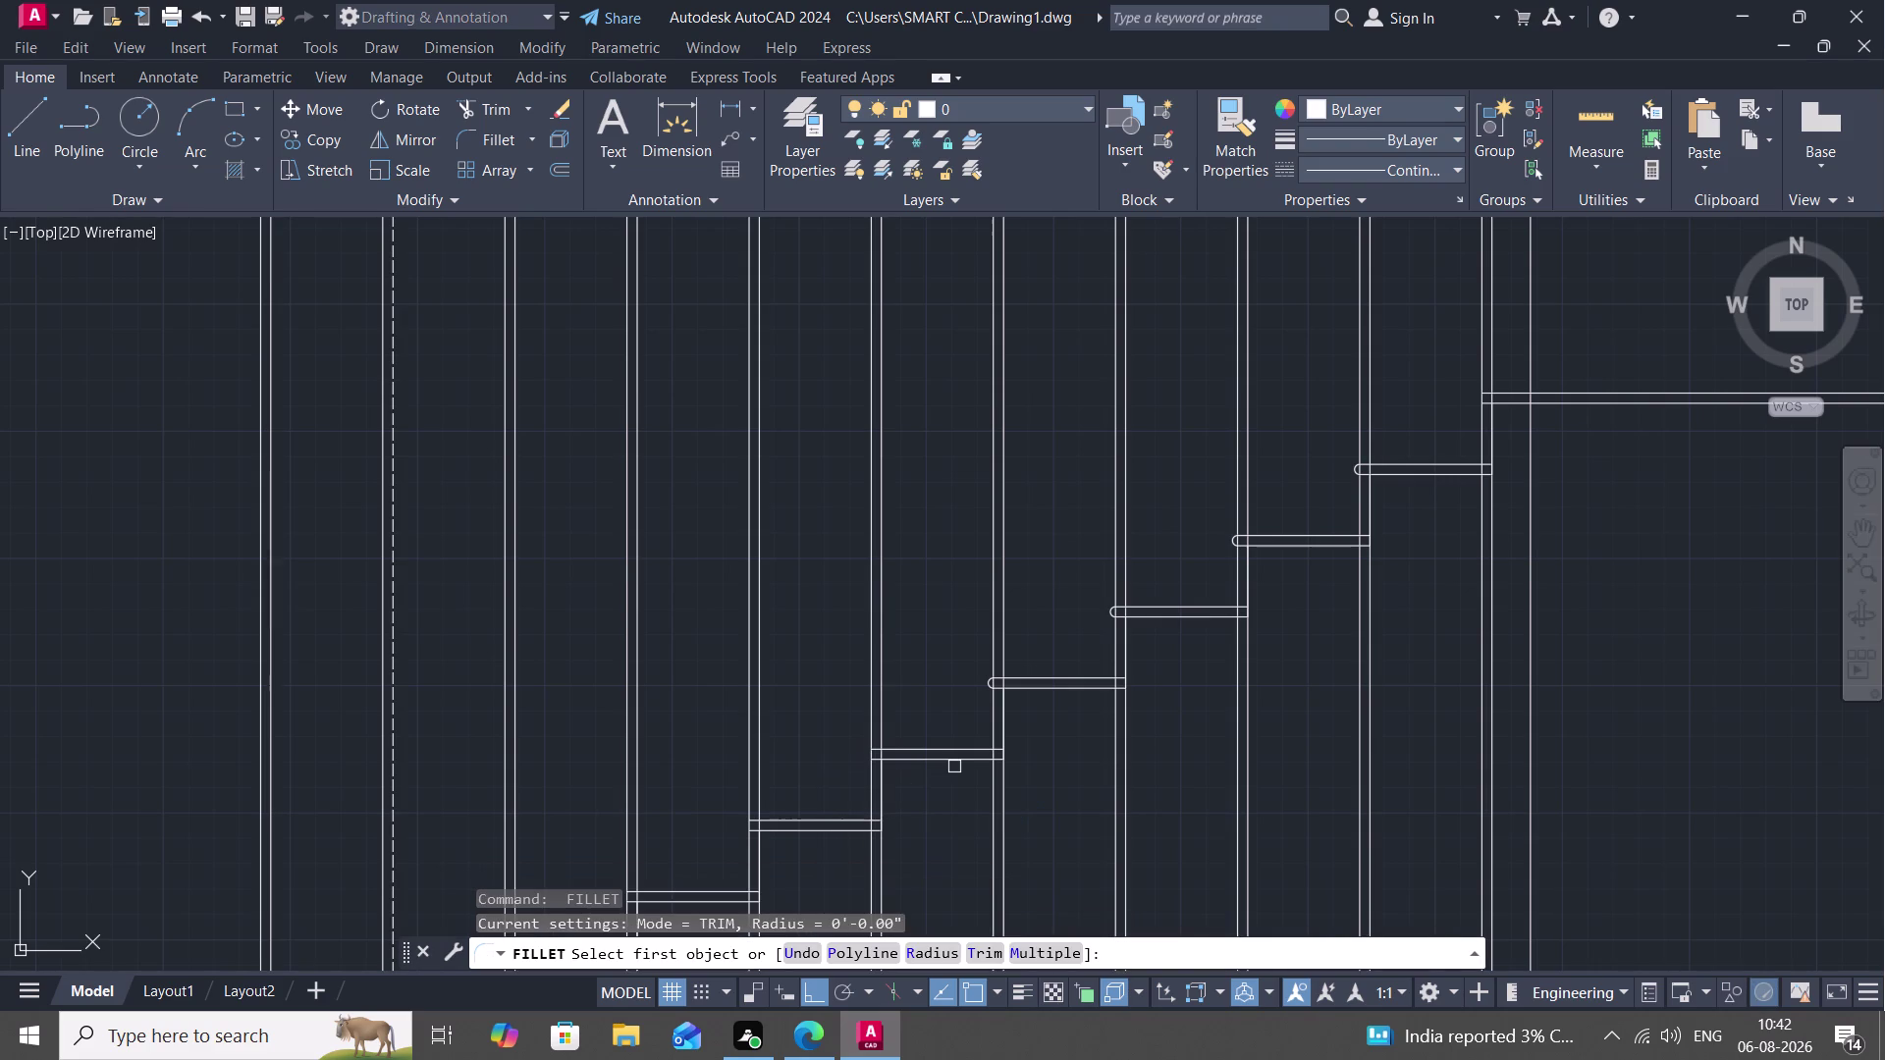
click(959, 758)
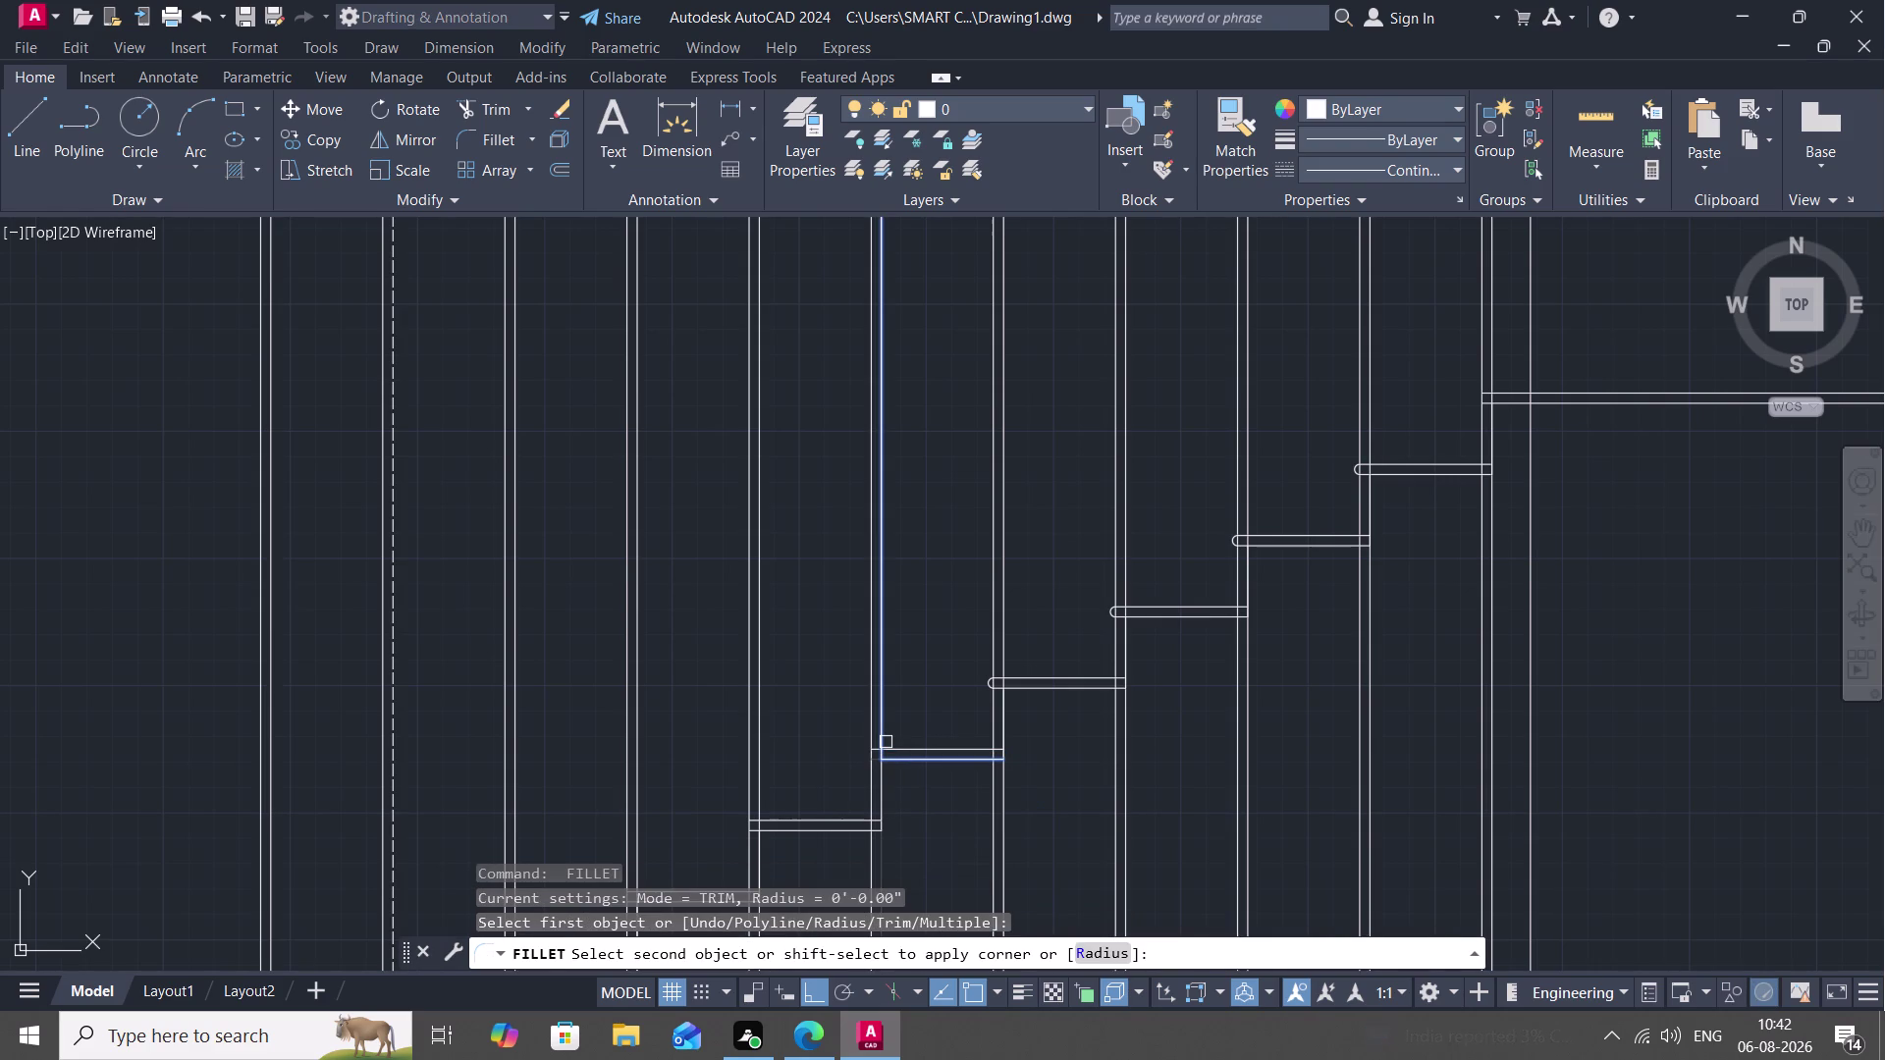
key(Escape)
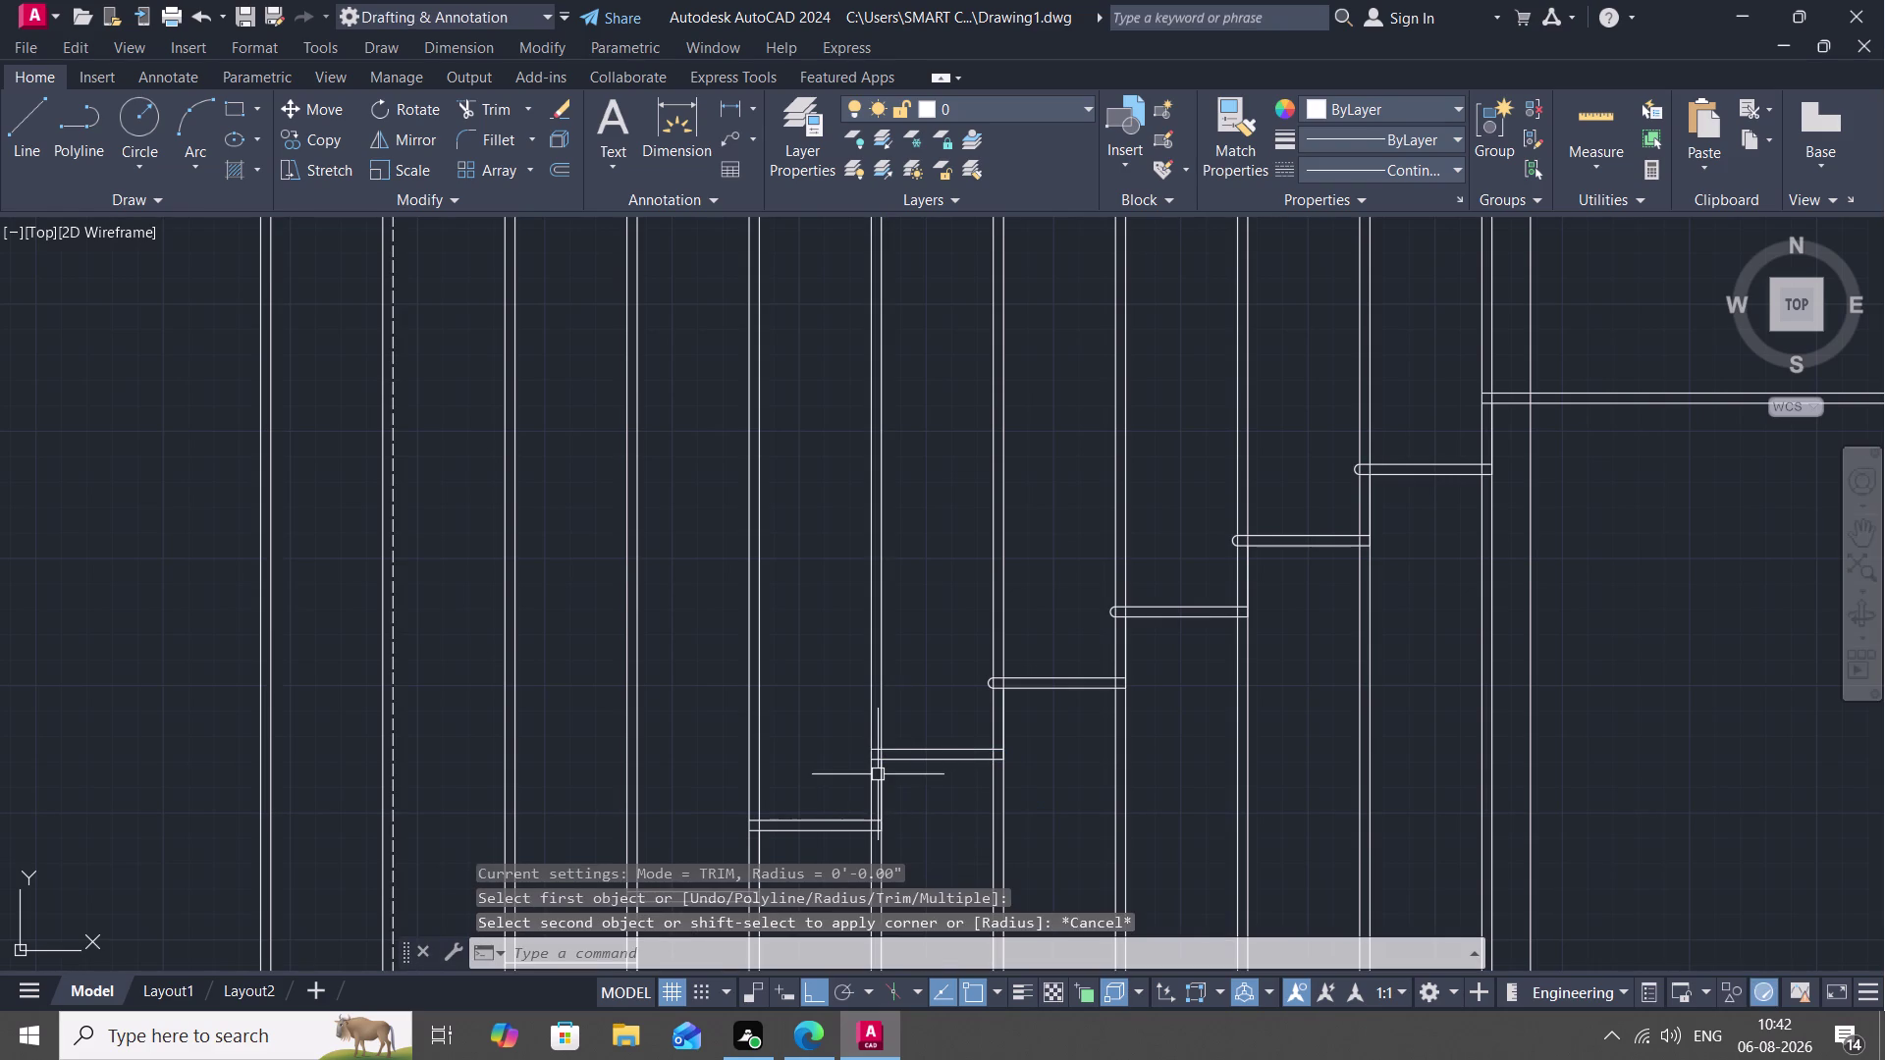
key(space)
Round the ends of the next three treads further down the flight.
click(909, 748)
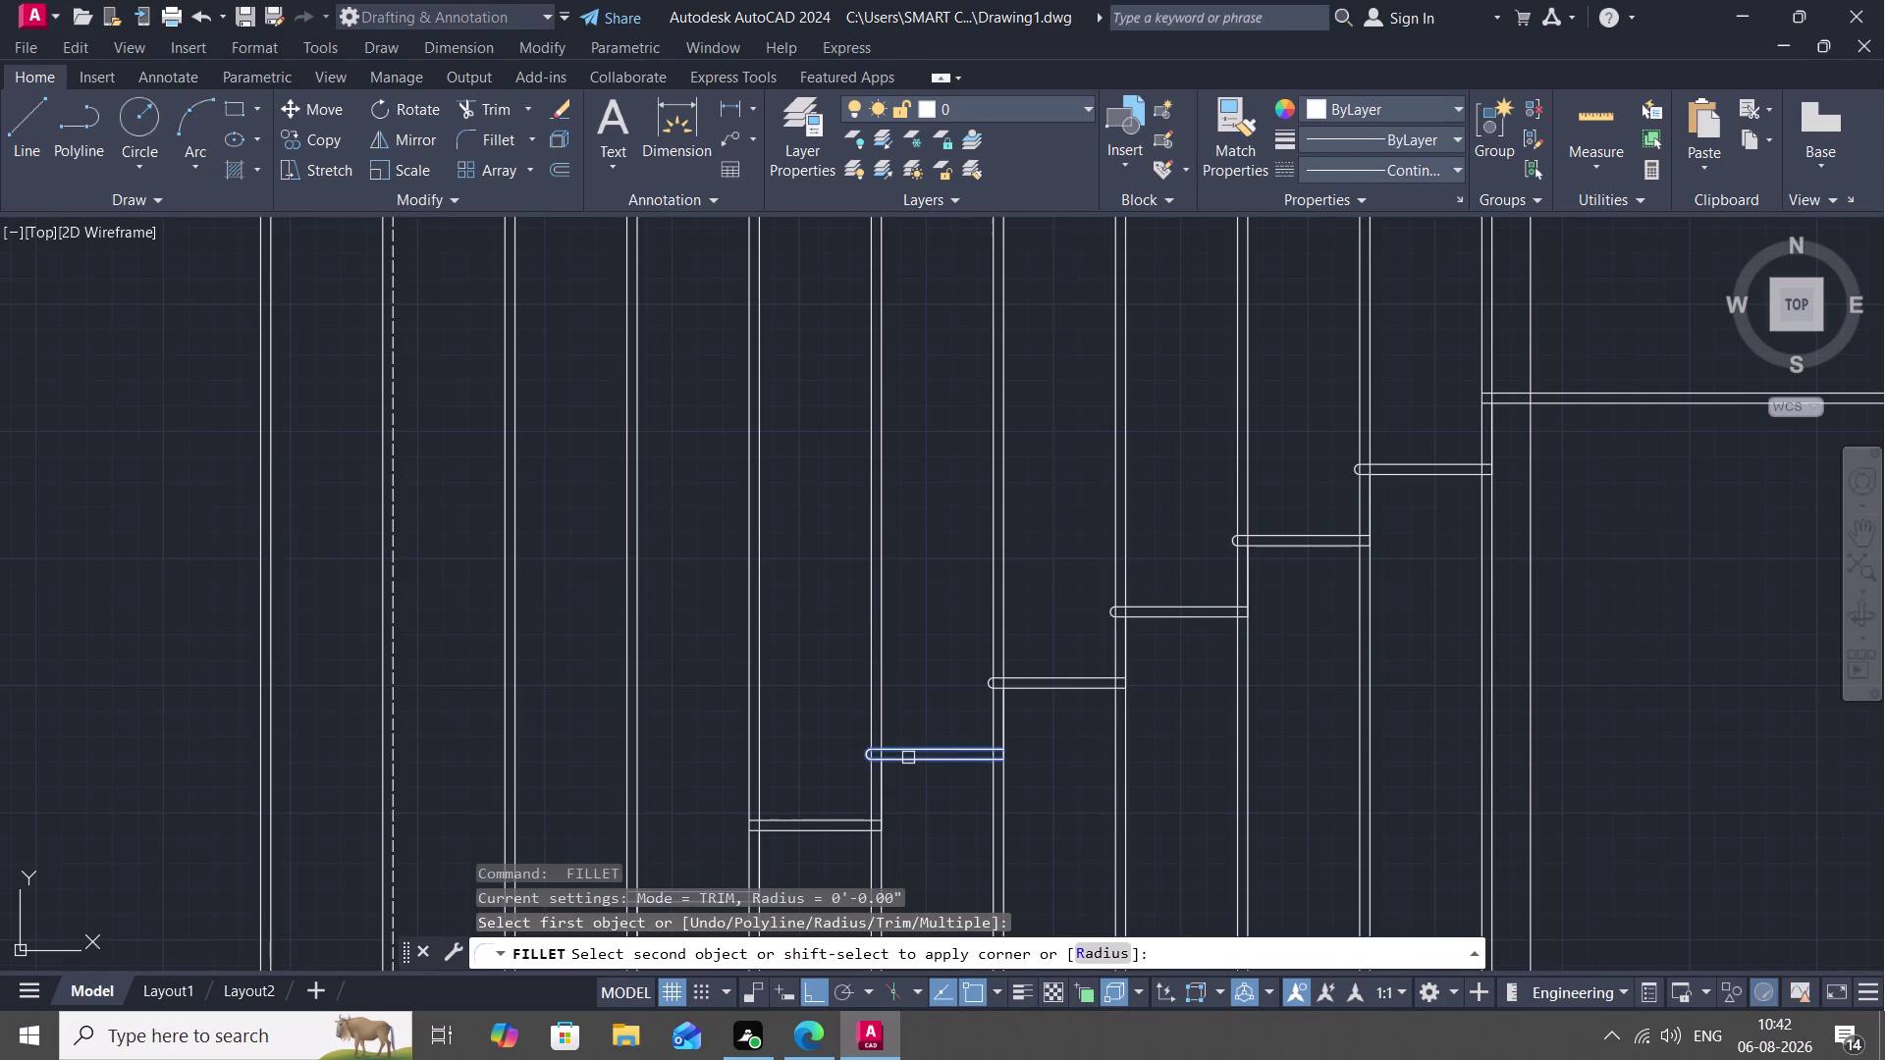
click(908, 758)
key(space)
click(800, 820)
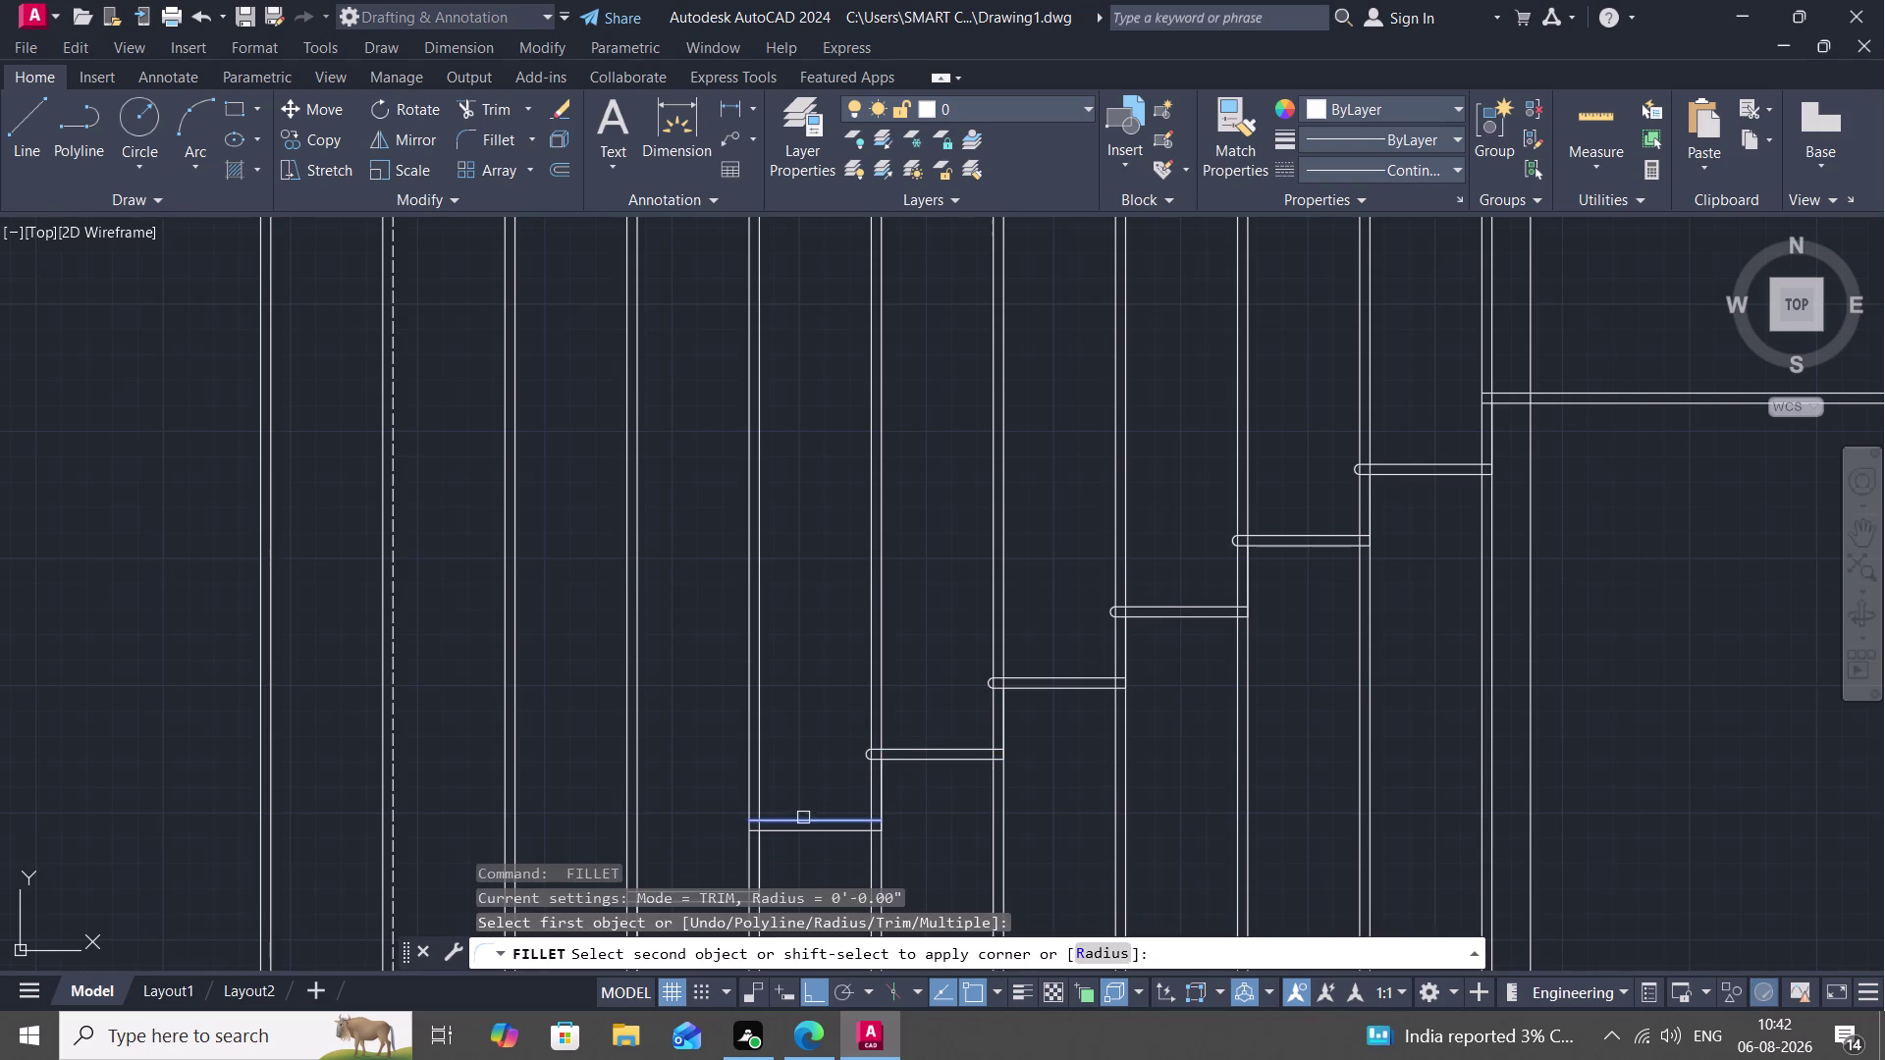
click(802, 835)
middle_drag(797, 832, 916, 352)
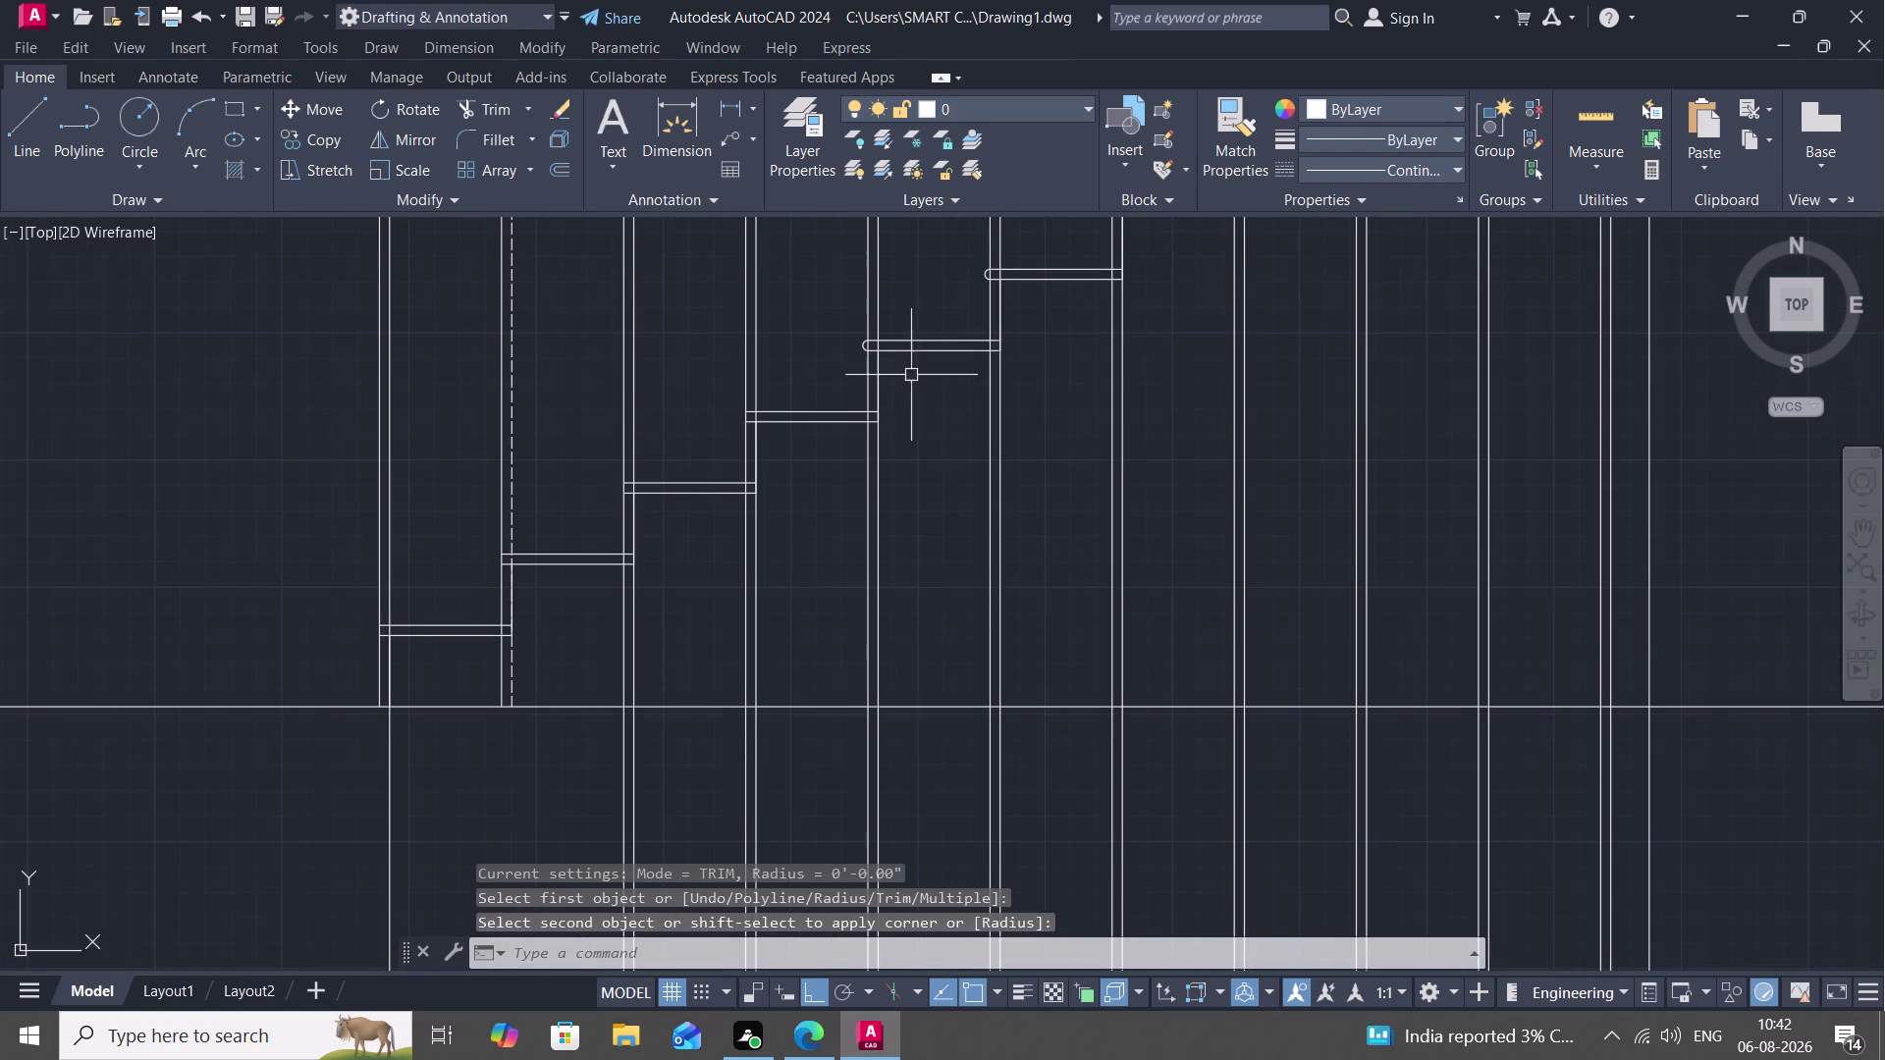
key(space)
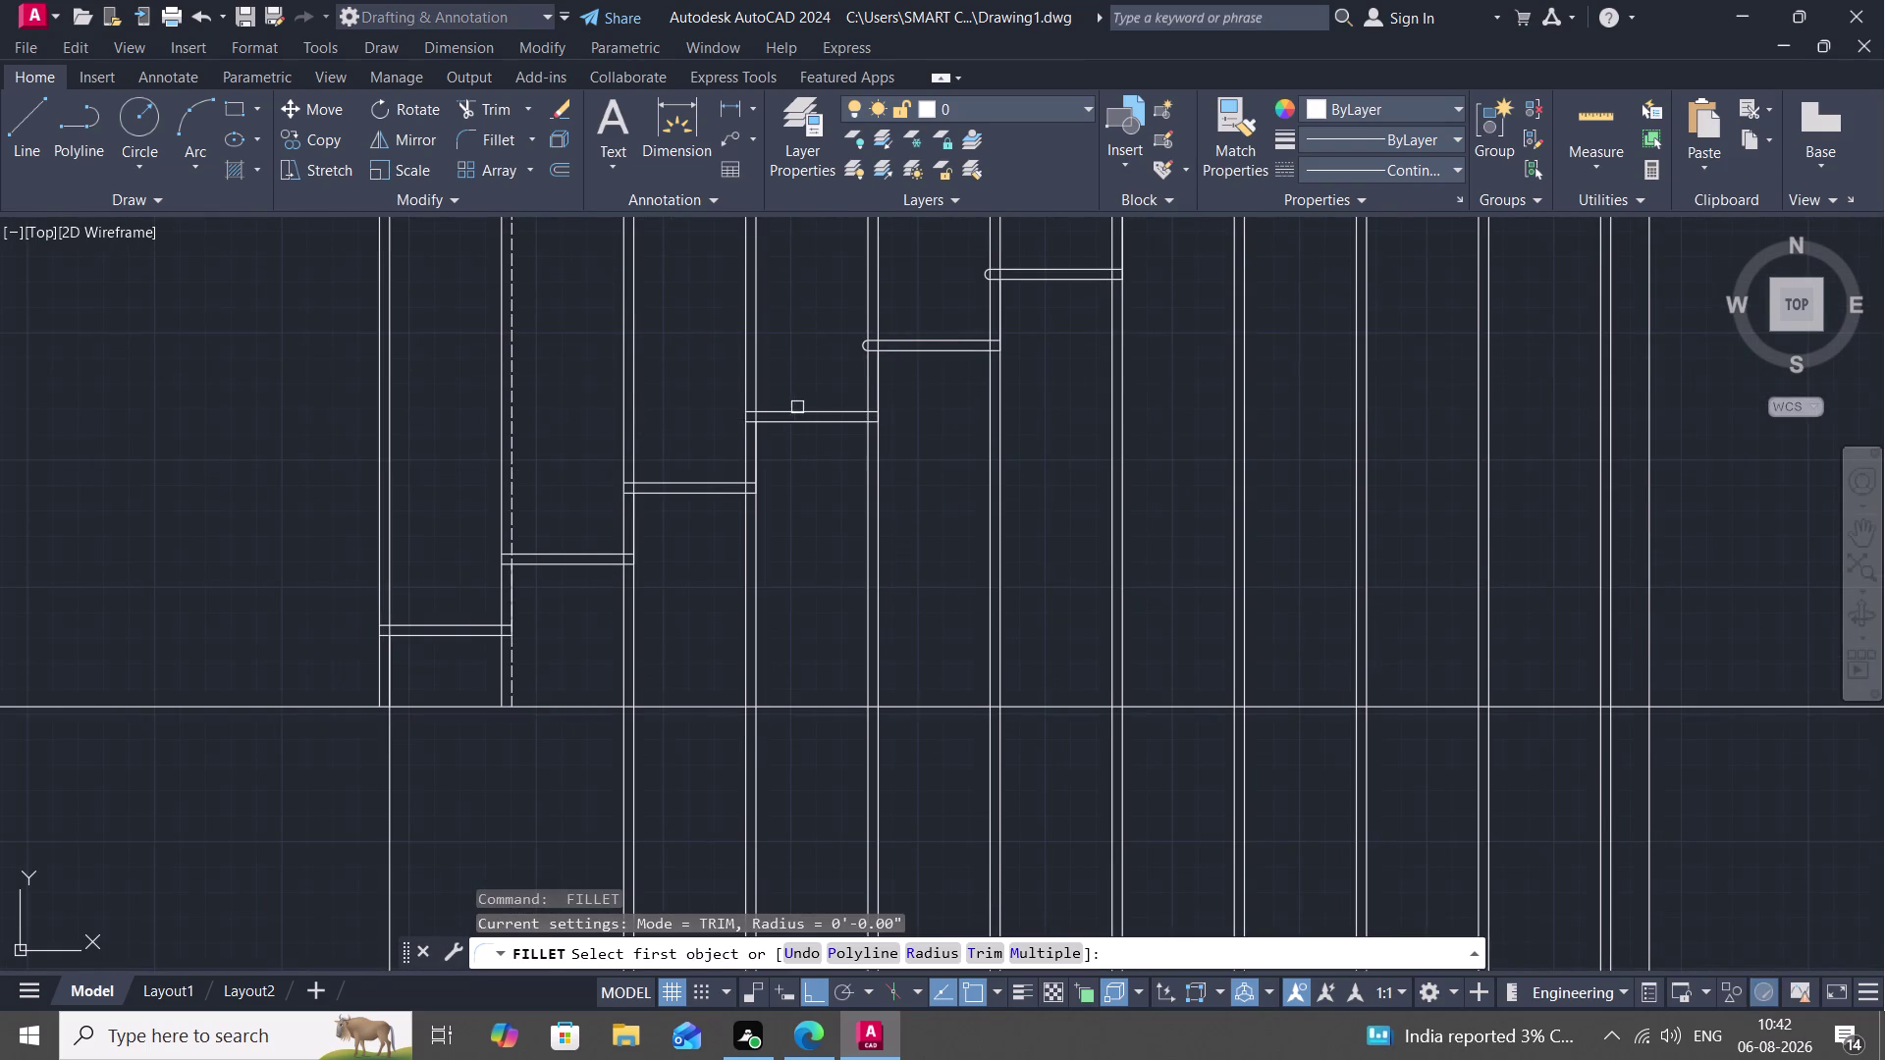
click(798, 414)
click(795, 426)
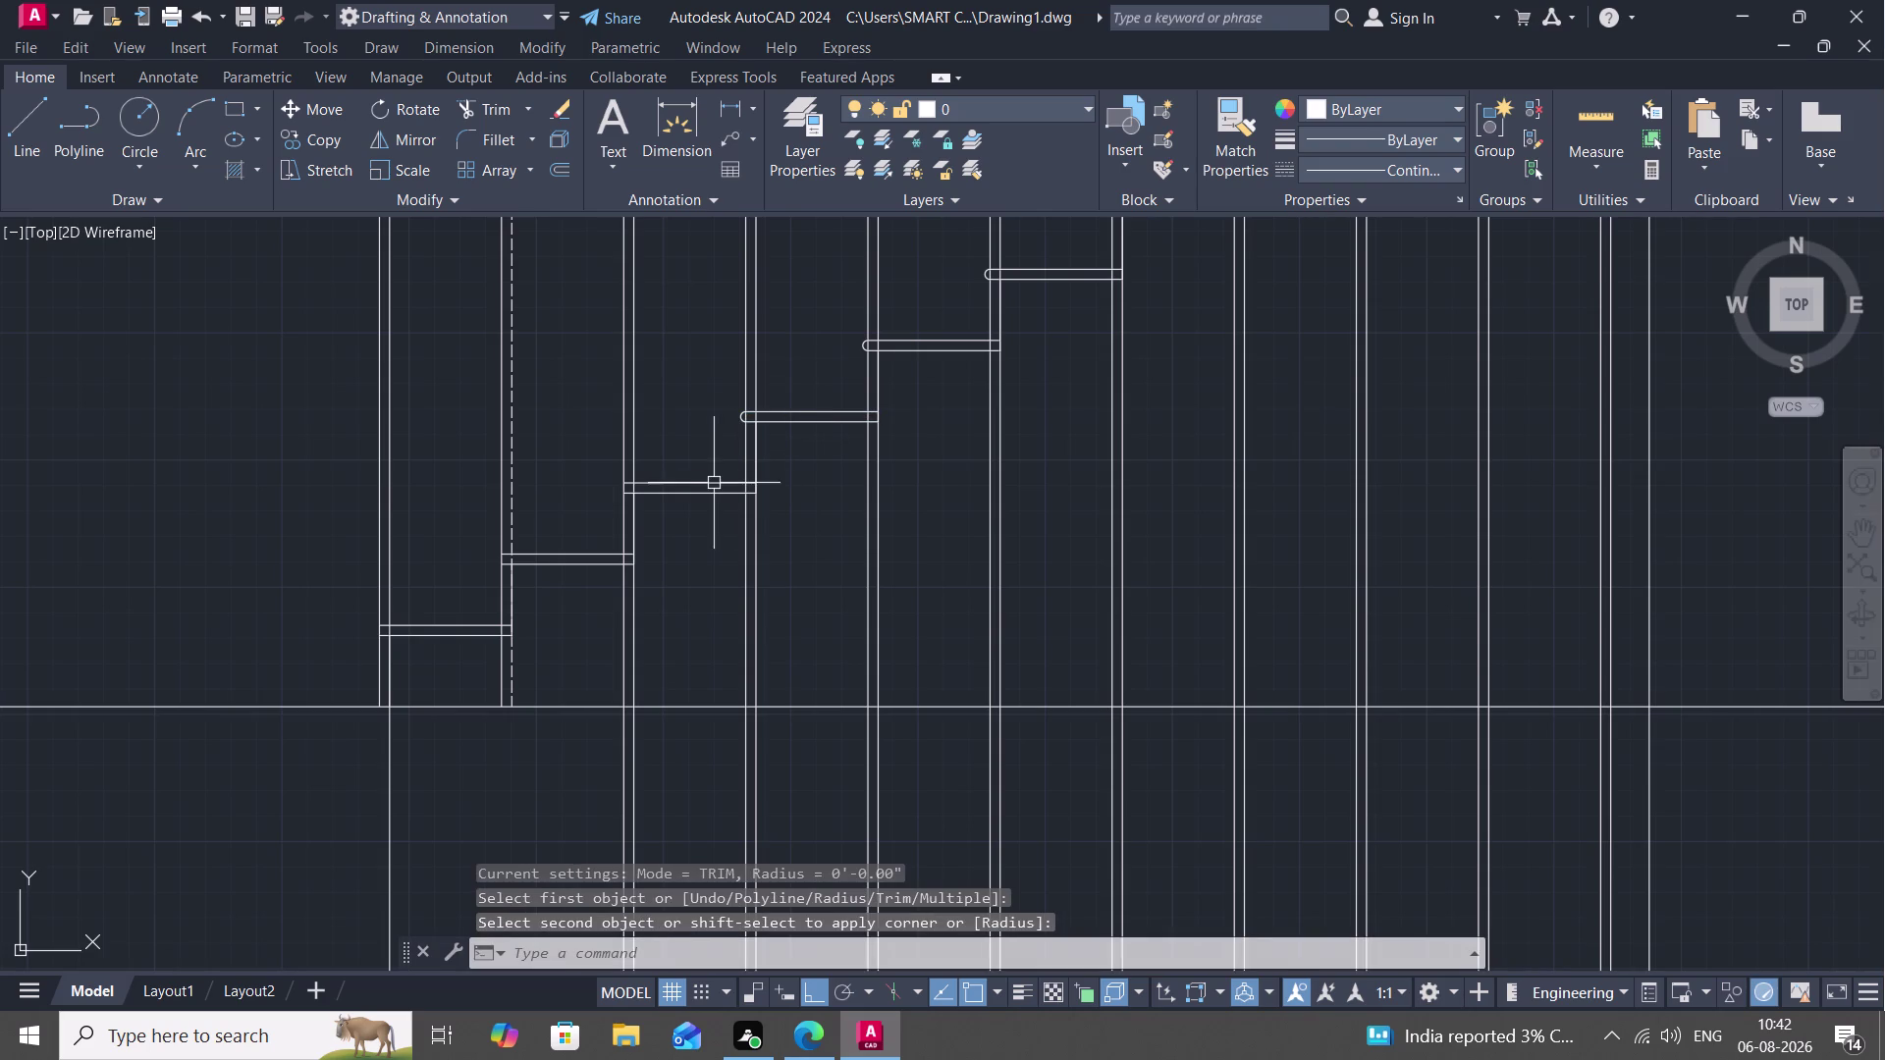
Round the next tread's end after cancelling a missed pick.
key(space)
click(697, 484)
drag(693, 500, 694, 490)
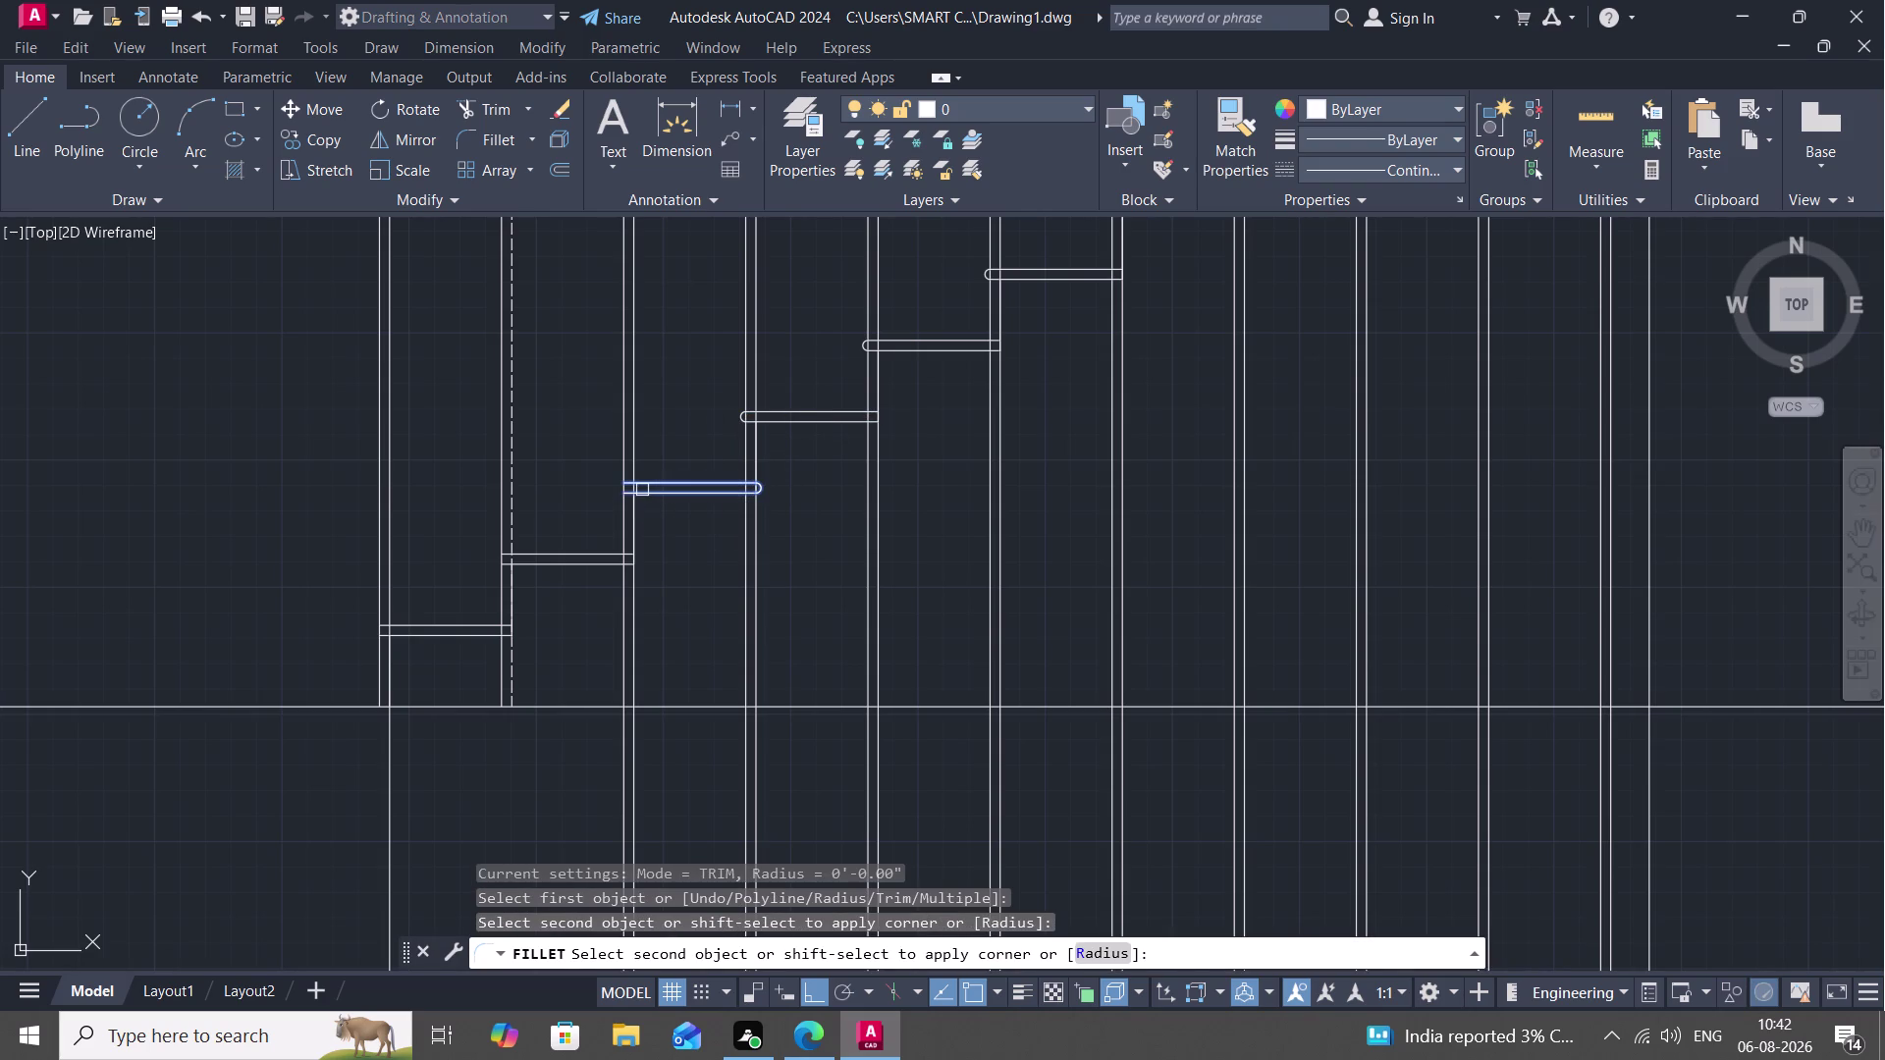
key(space)
key(Escape)
key(space)
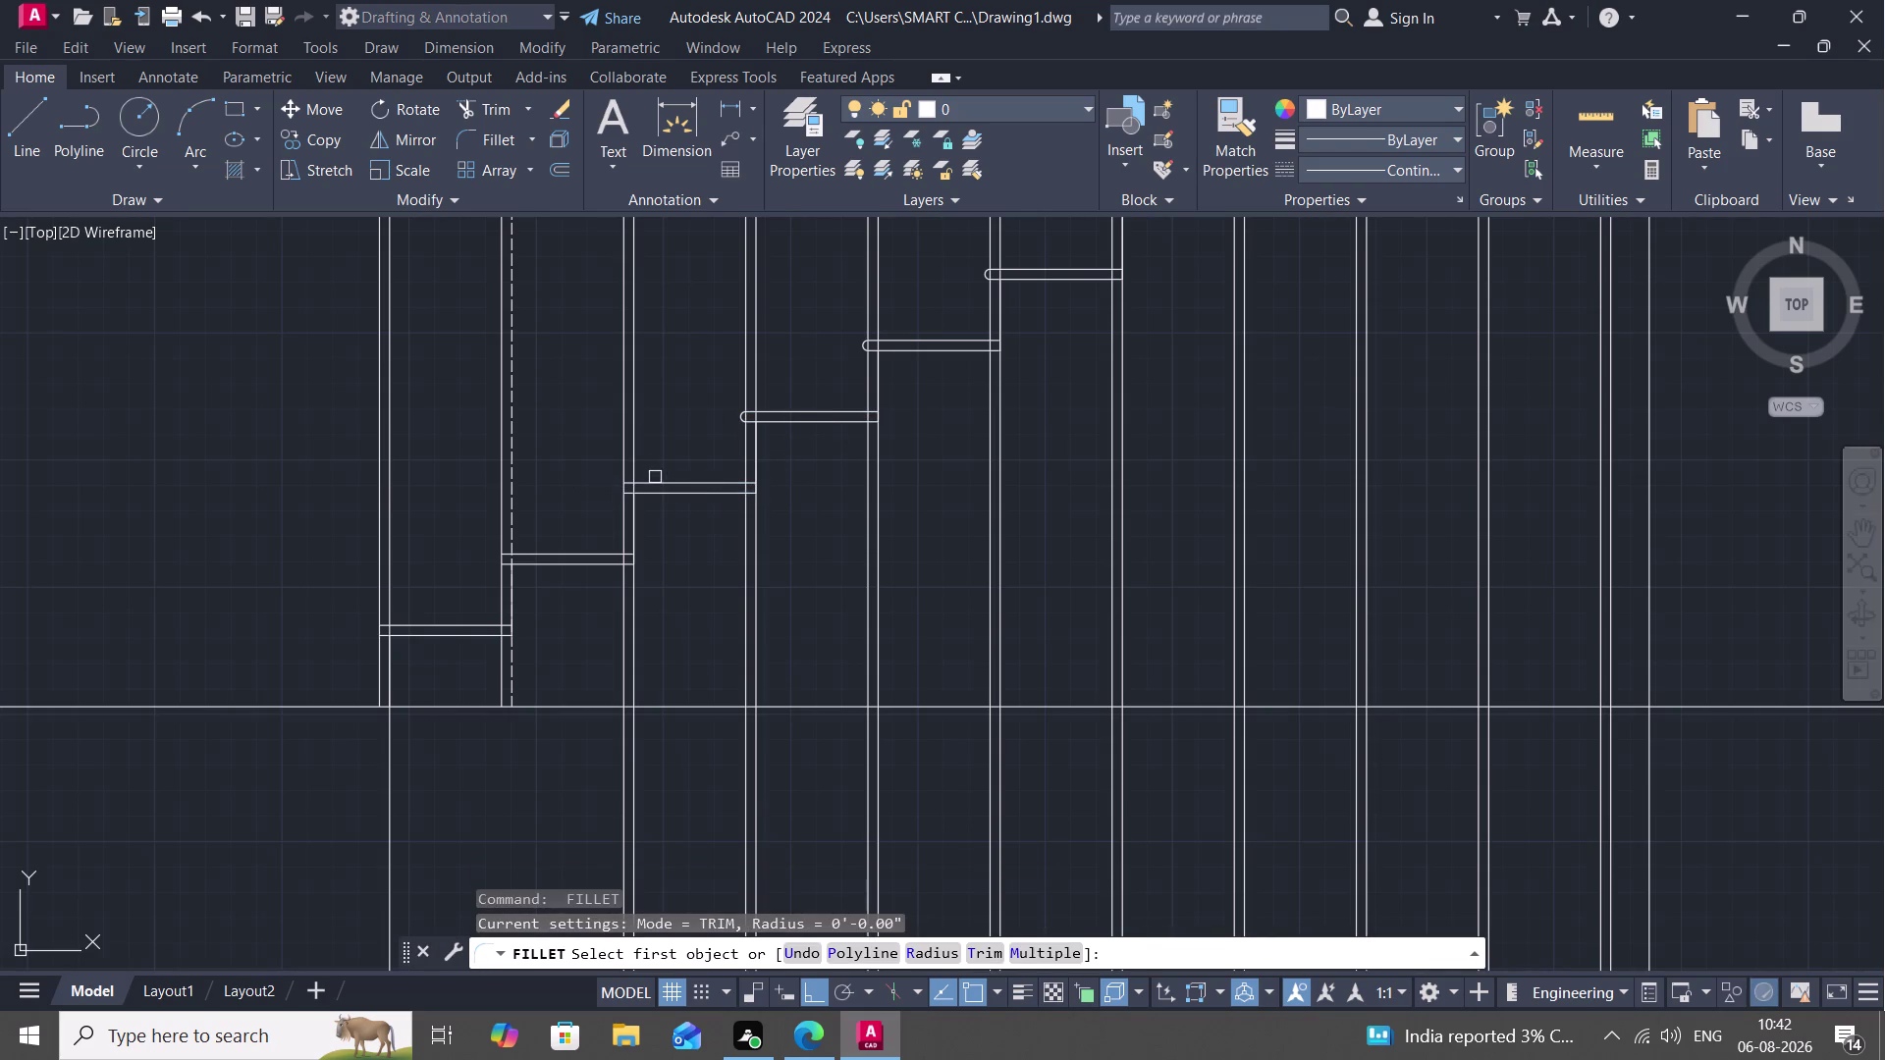
click(658, 481)
click(648, 498)
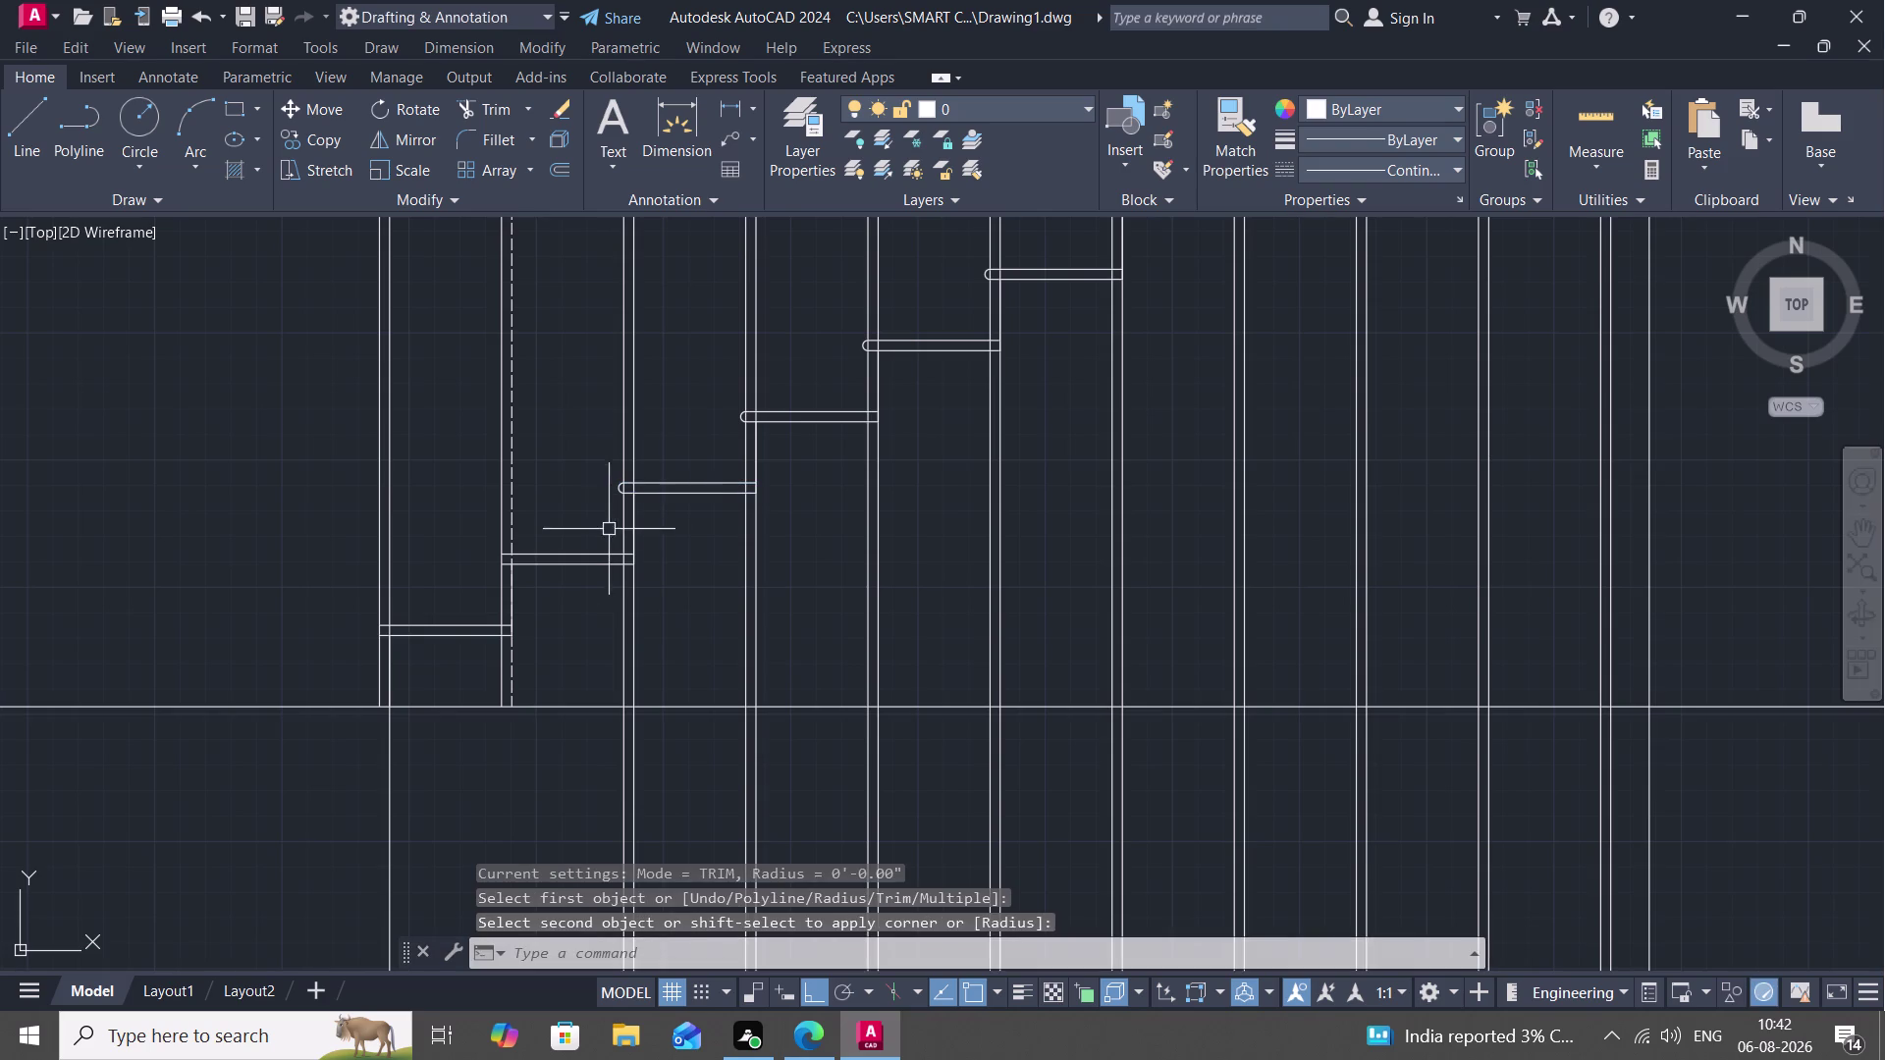
Round the last two treads down to the lowest step, then end filleting.
key(space)
click(561, 551)
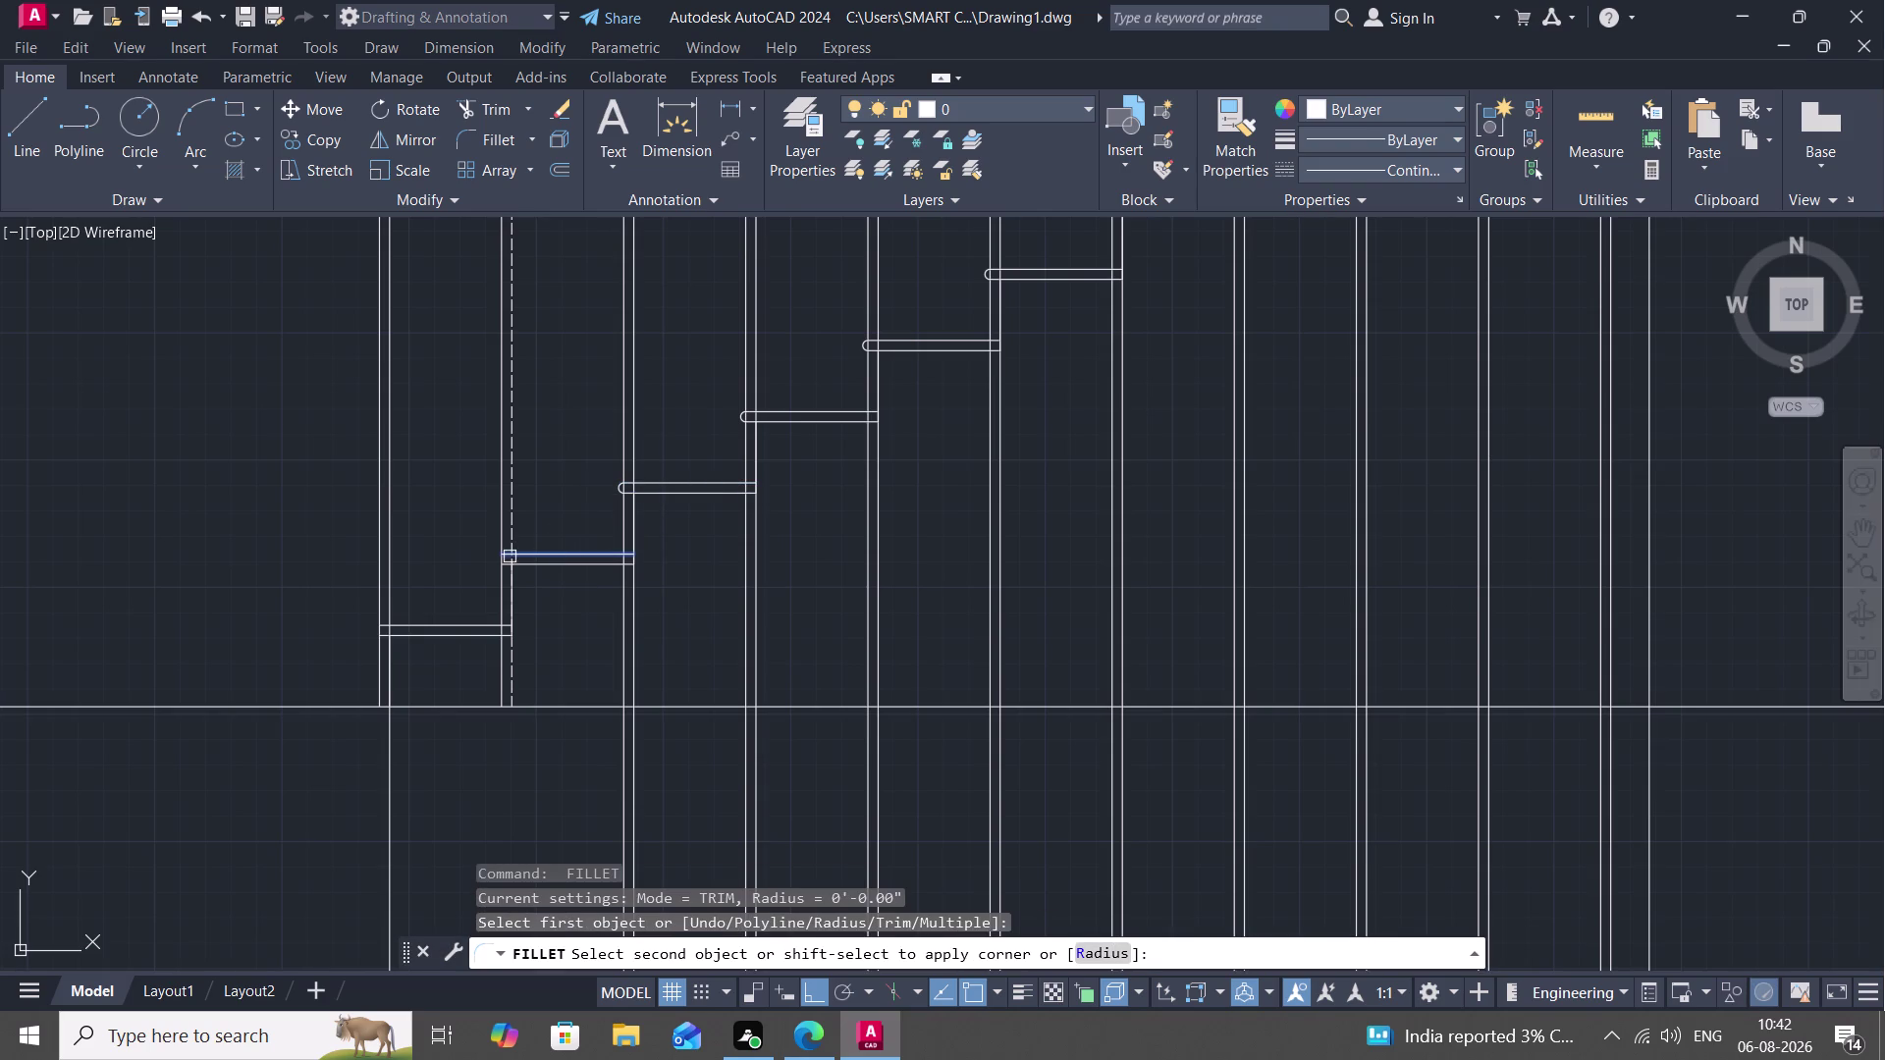
click(514, 562)
key(space)
click(432, 625)
click(392, 633)
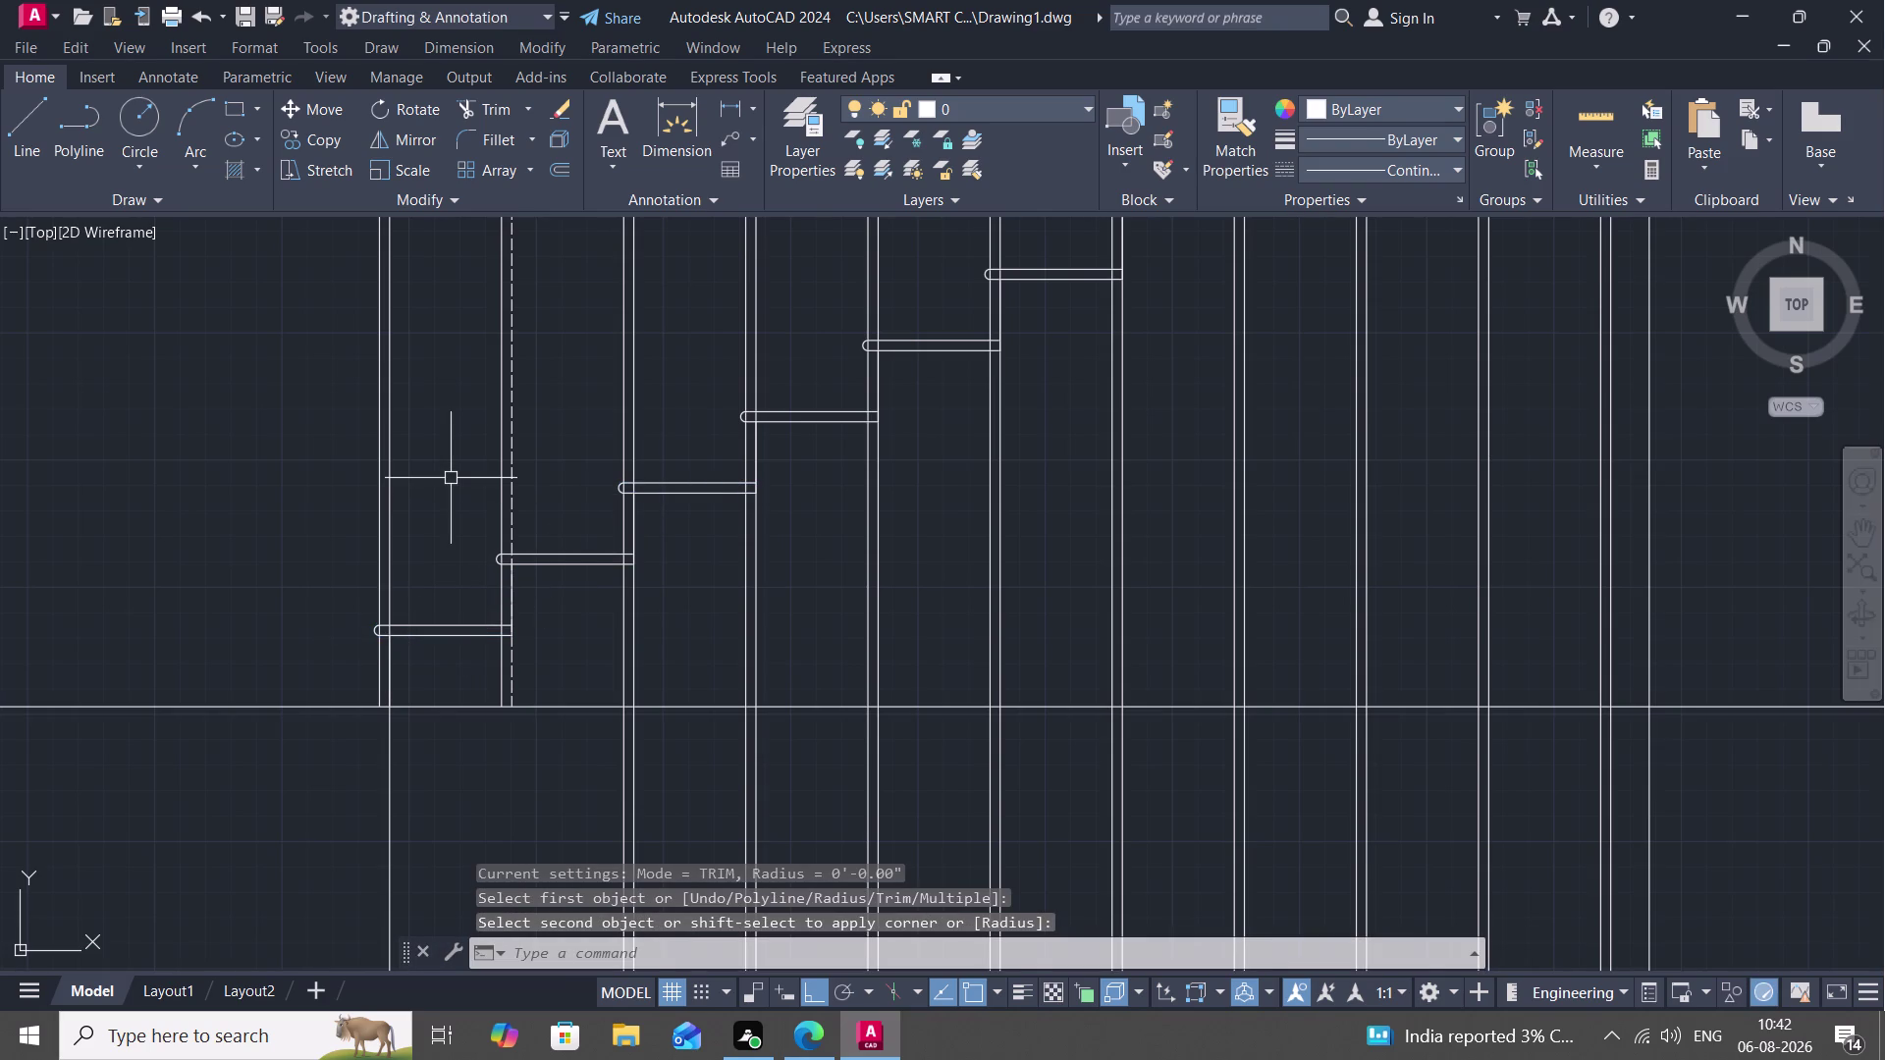
key(Escape)
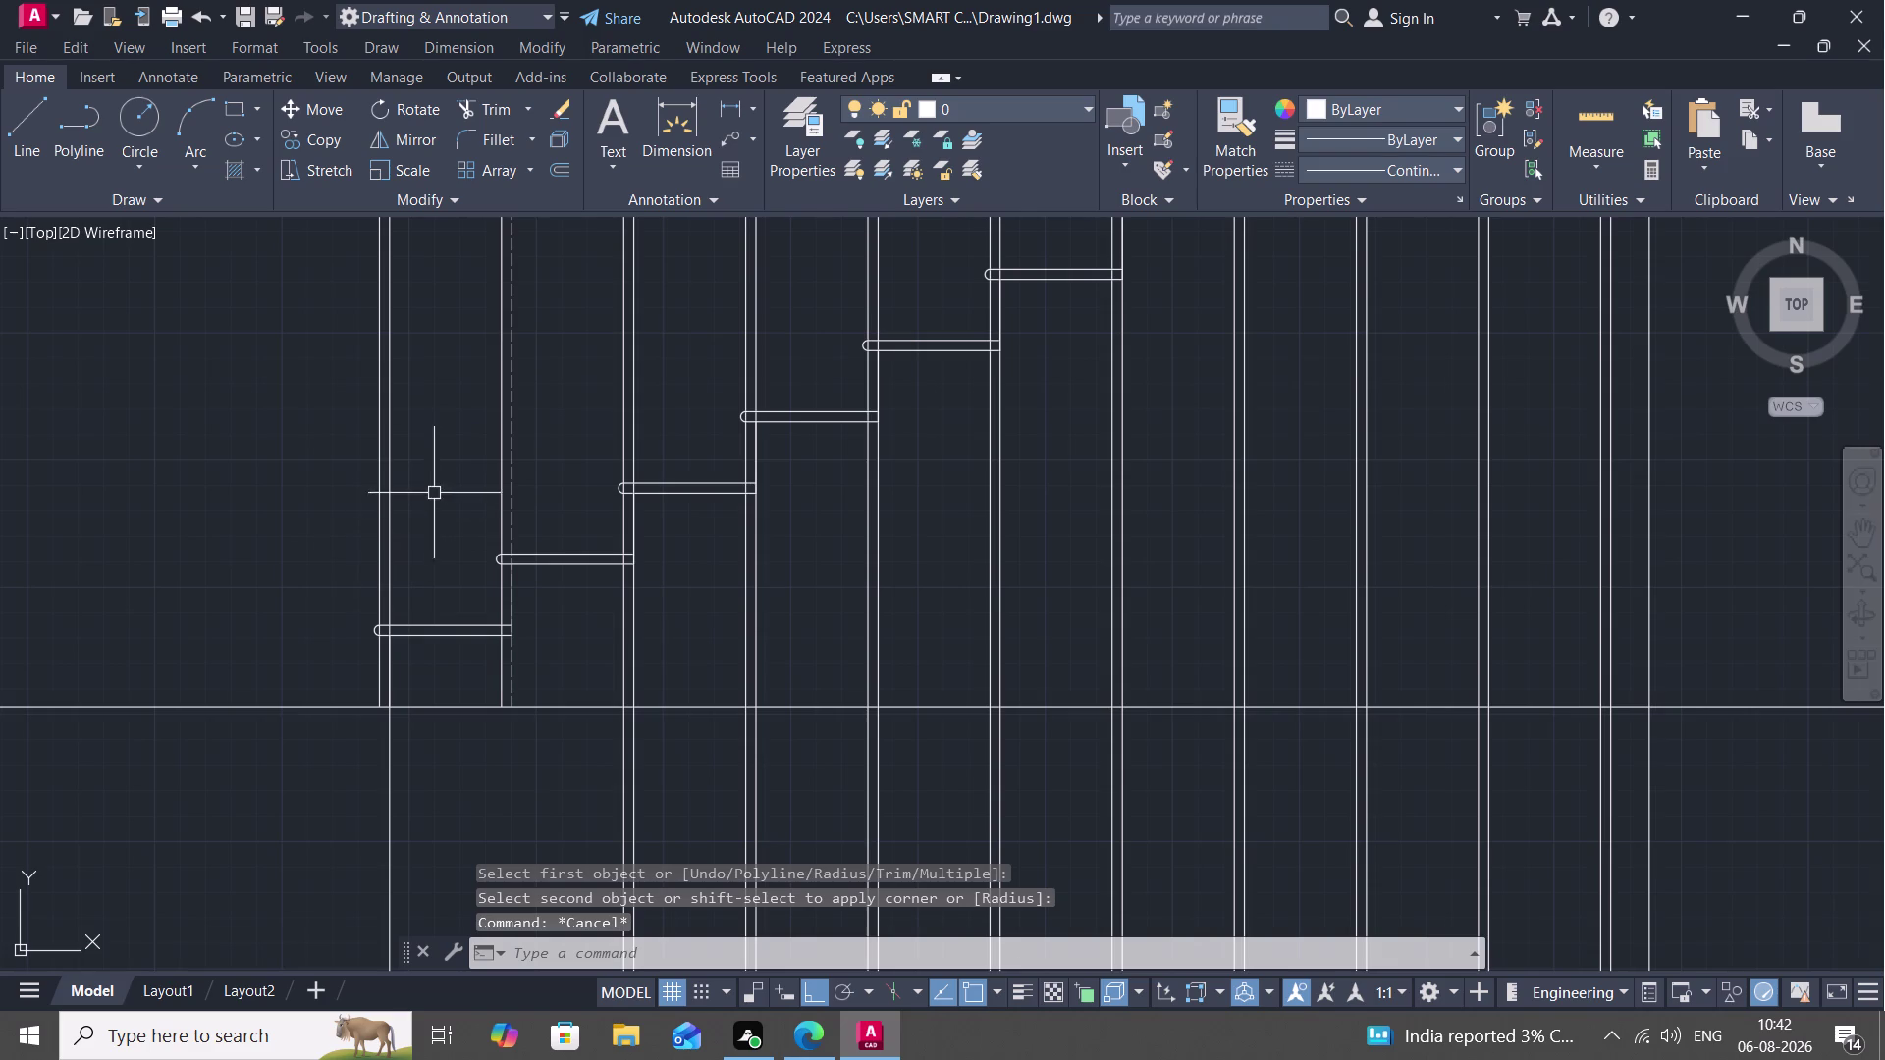
scroll(down, 3)
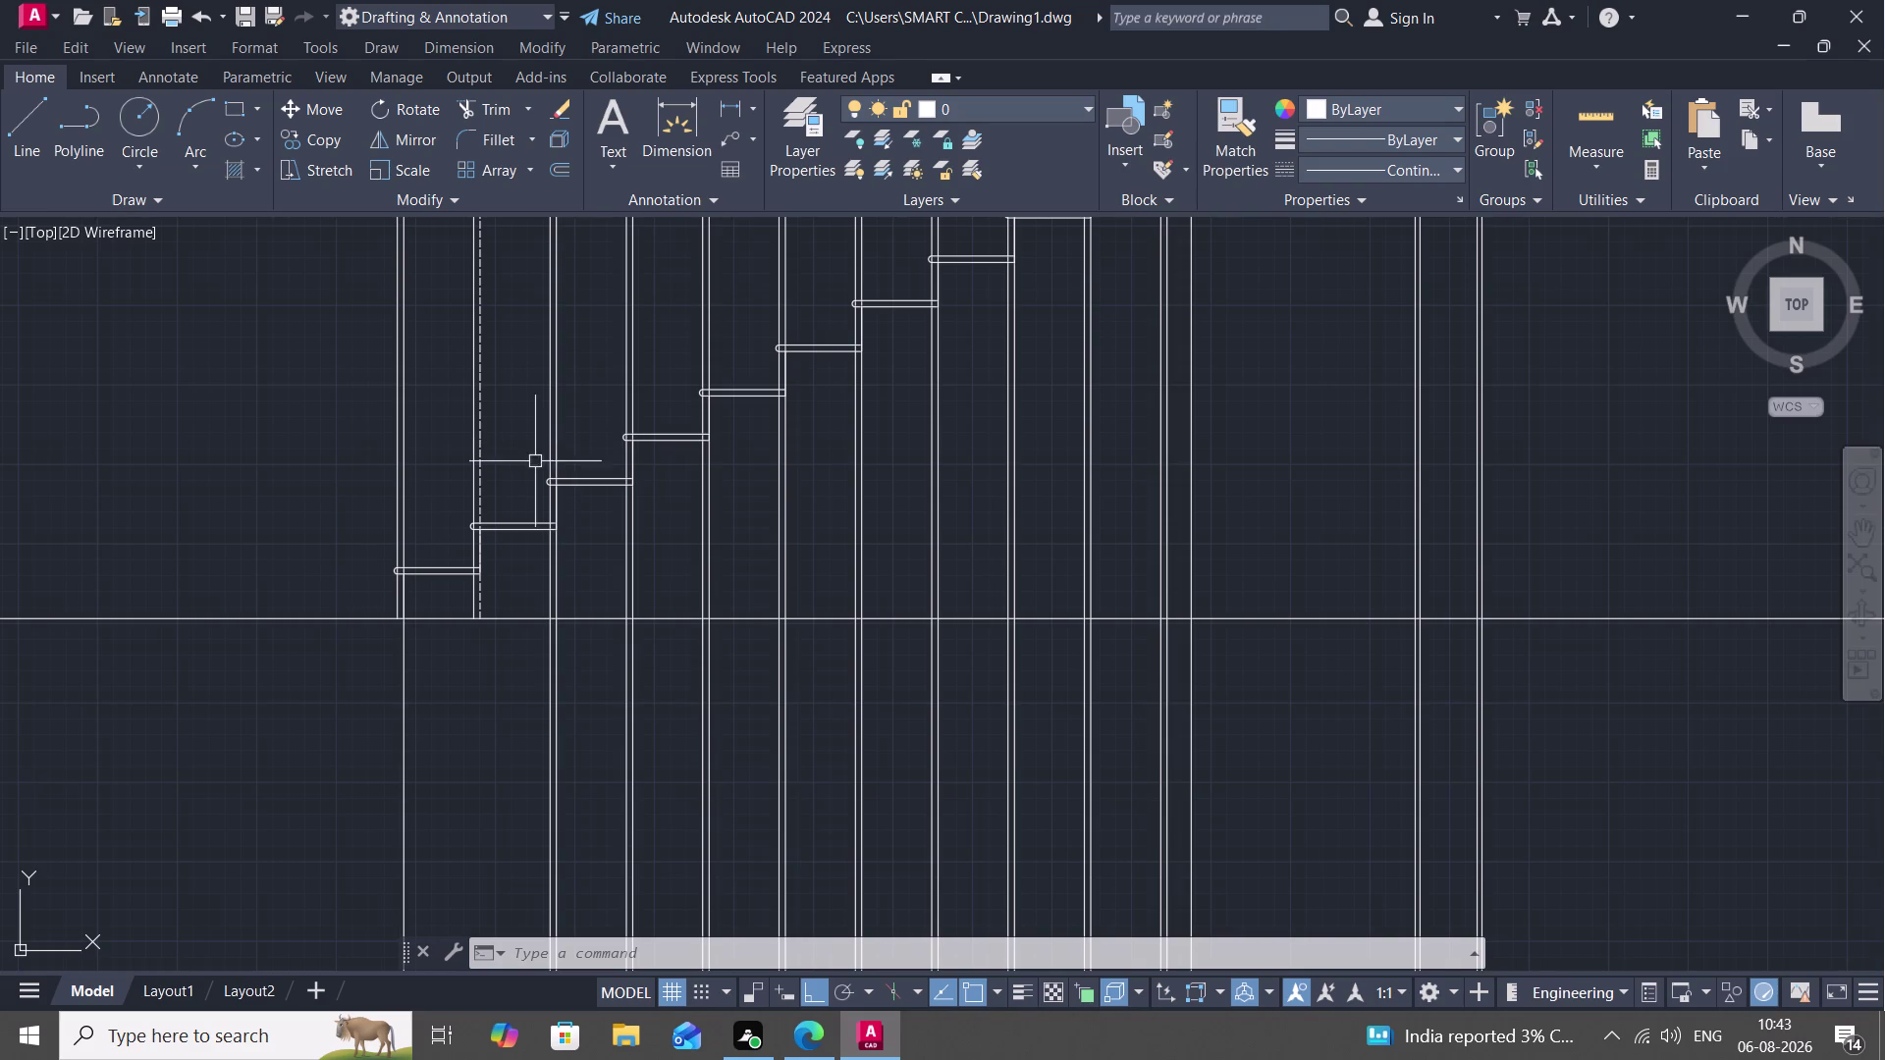
Draw 3' vertical baluster lines on the first five treads.
click(18, 121)
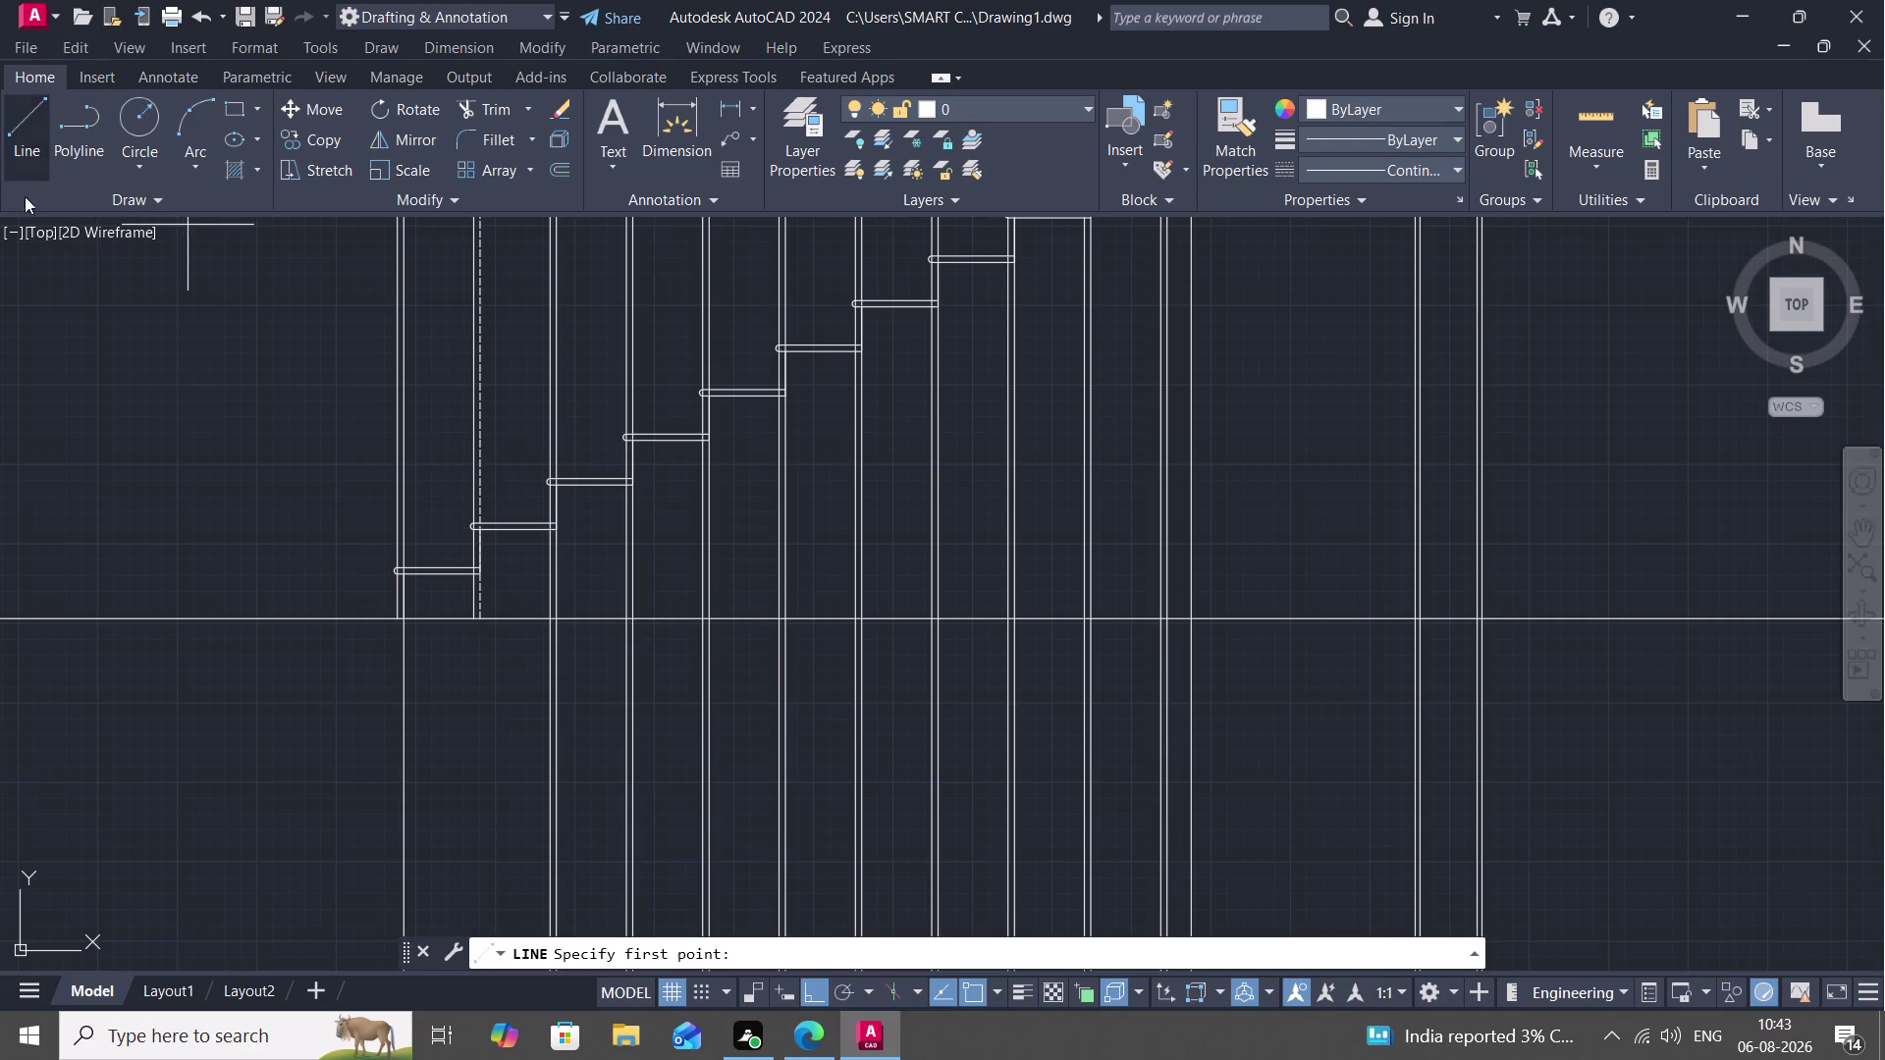
click(433, 569)
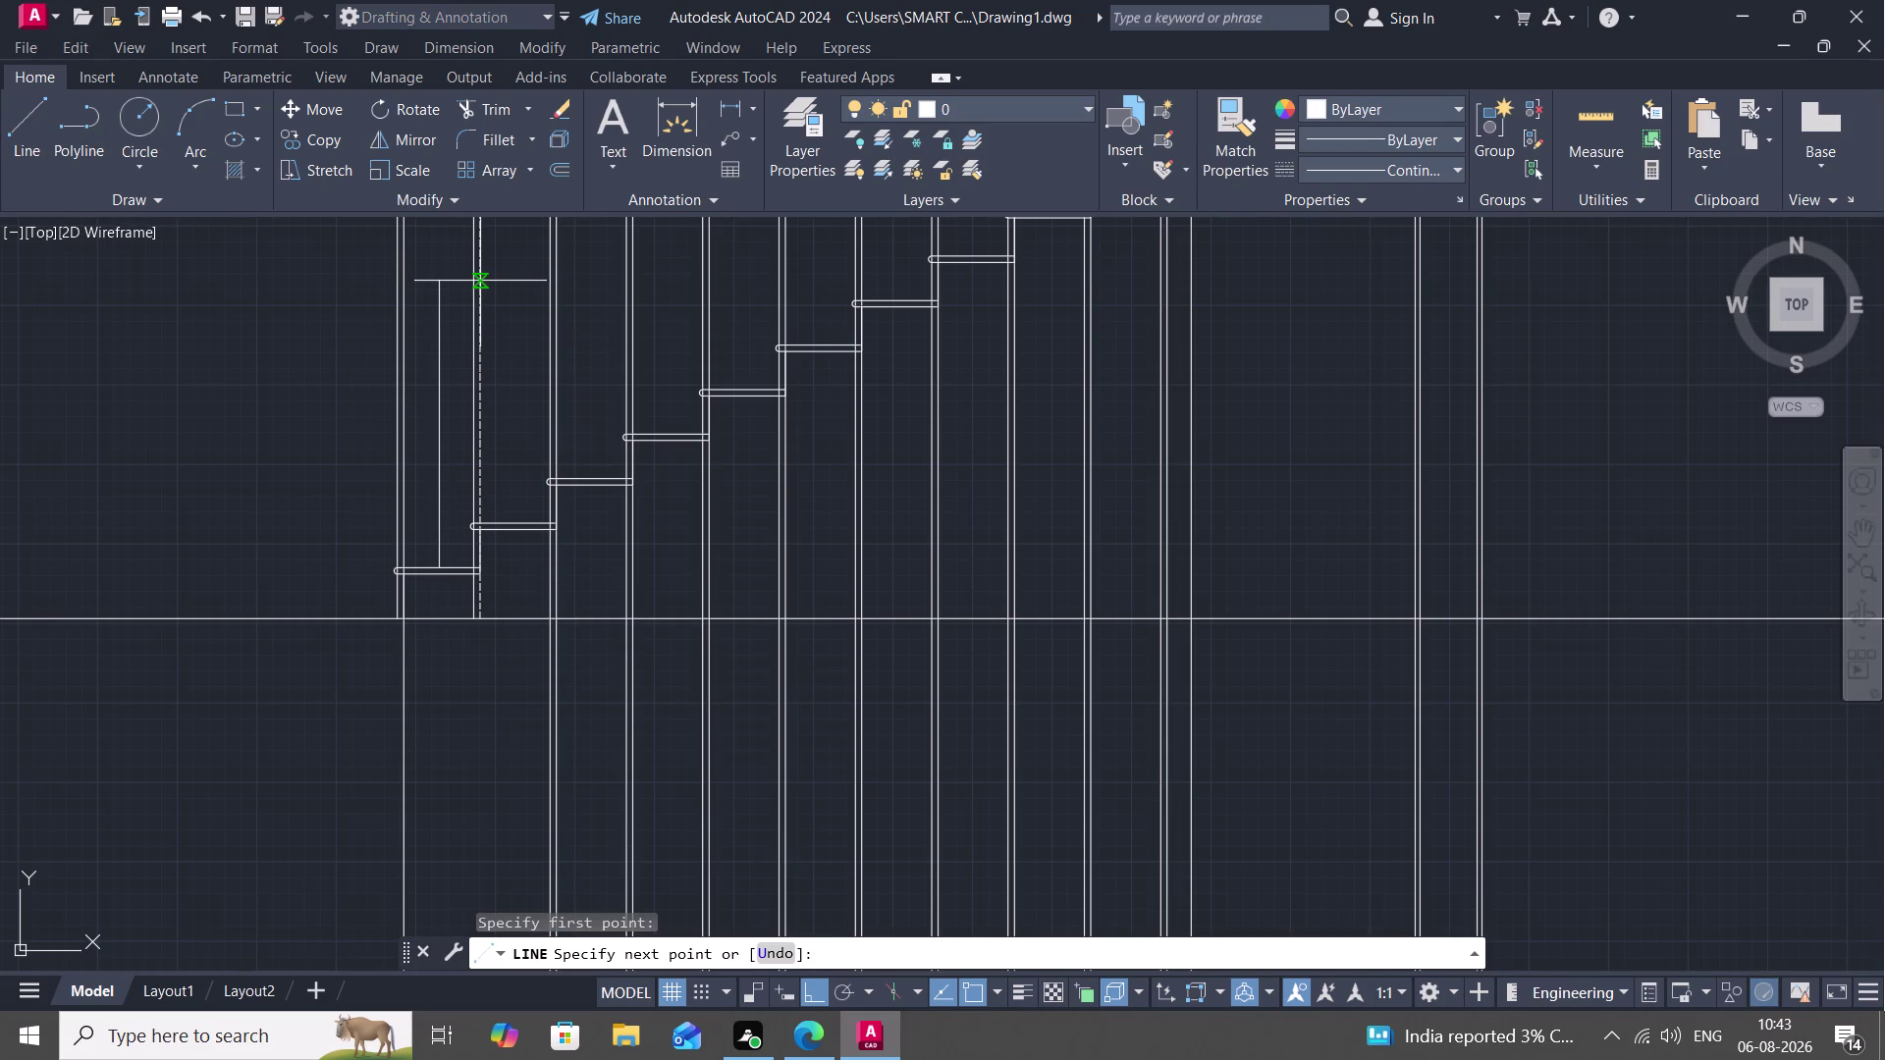
text(3')
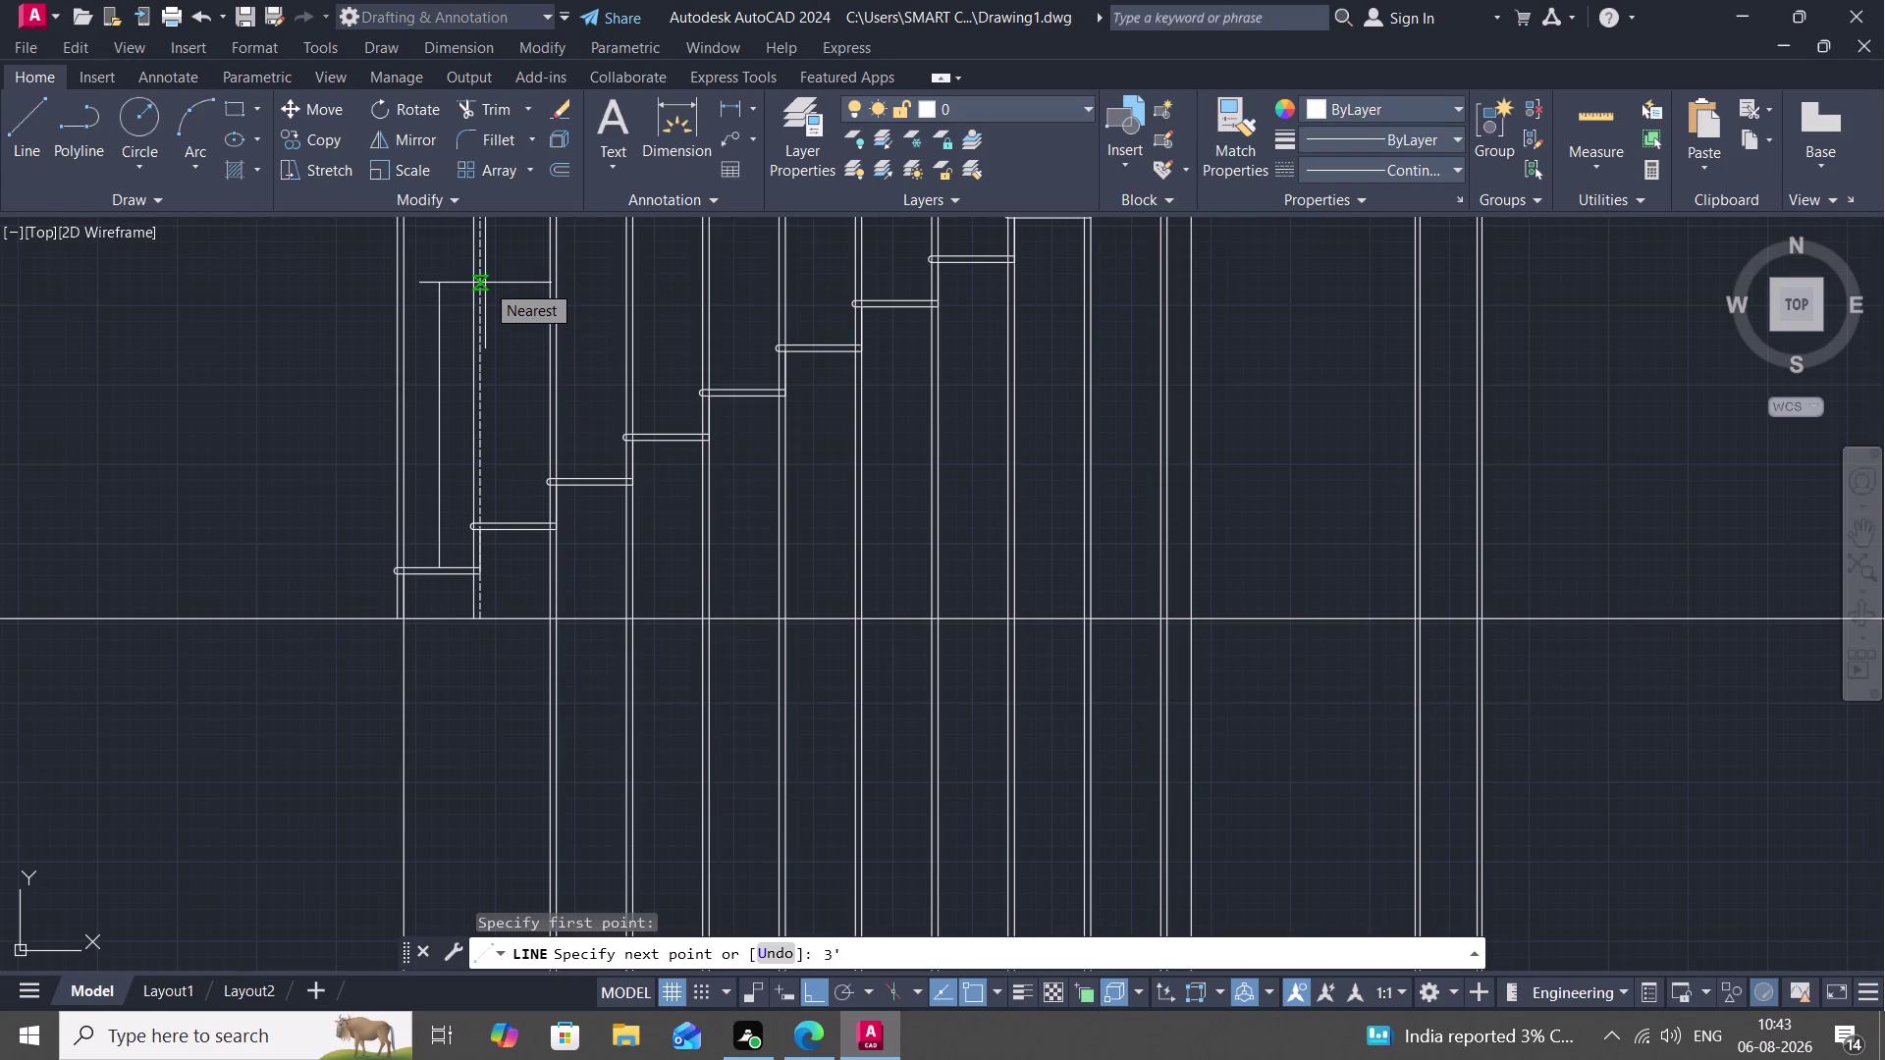
key(space)
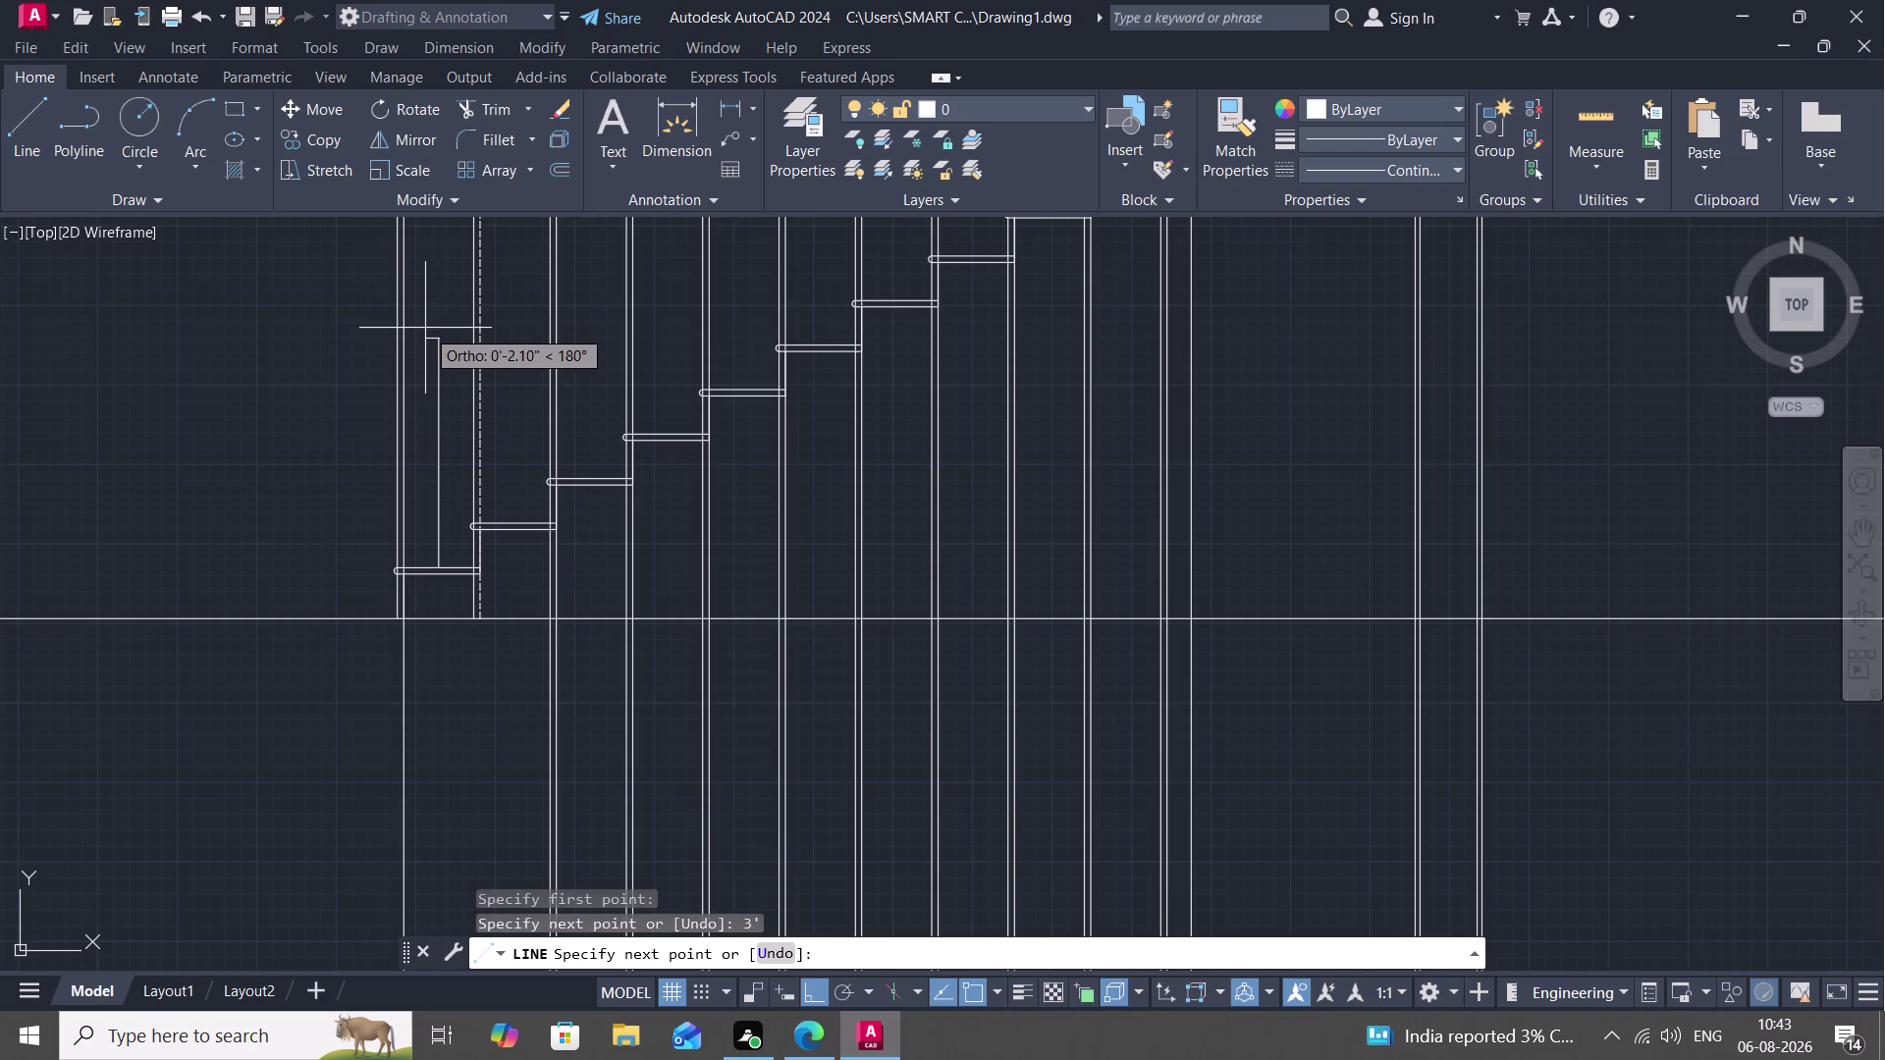
key(Escape)
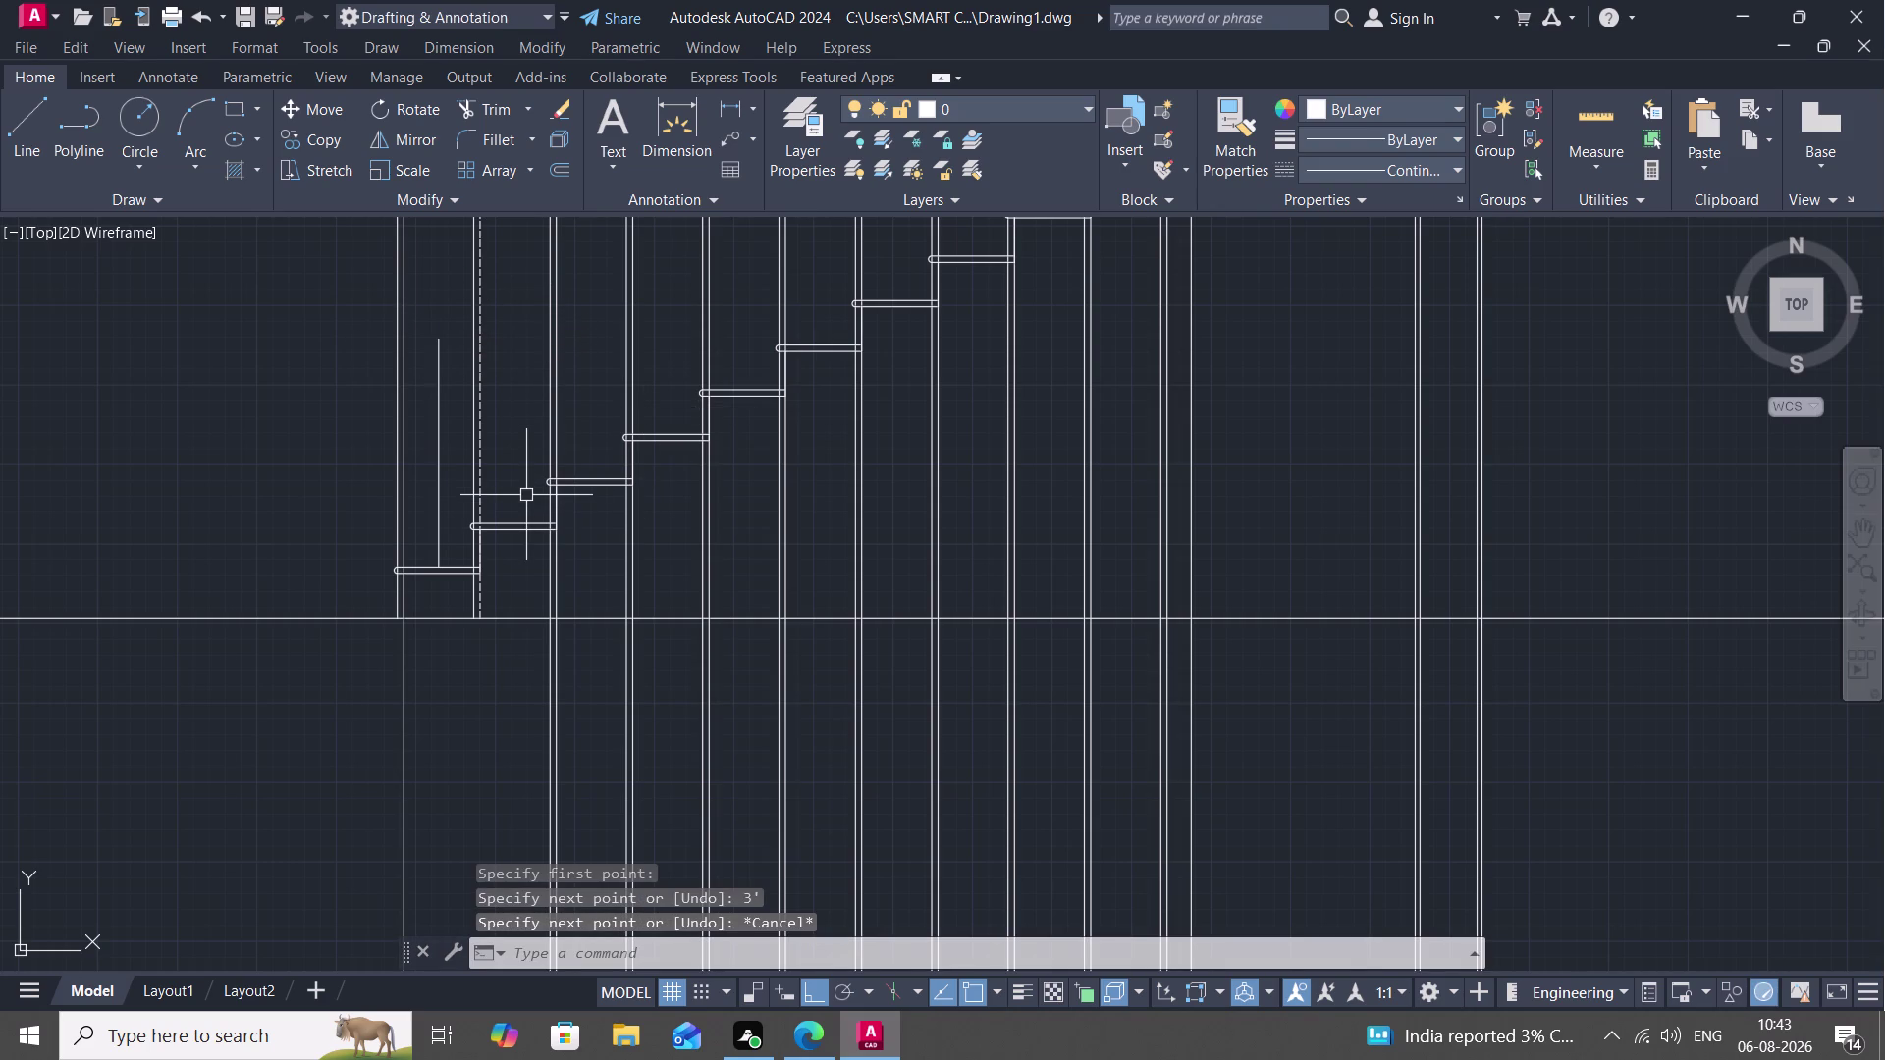
text(L)
key(space)
text(3)
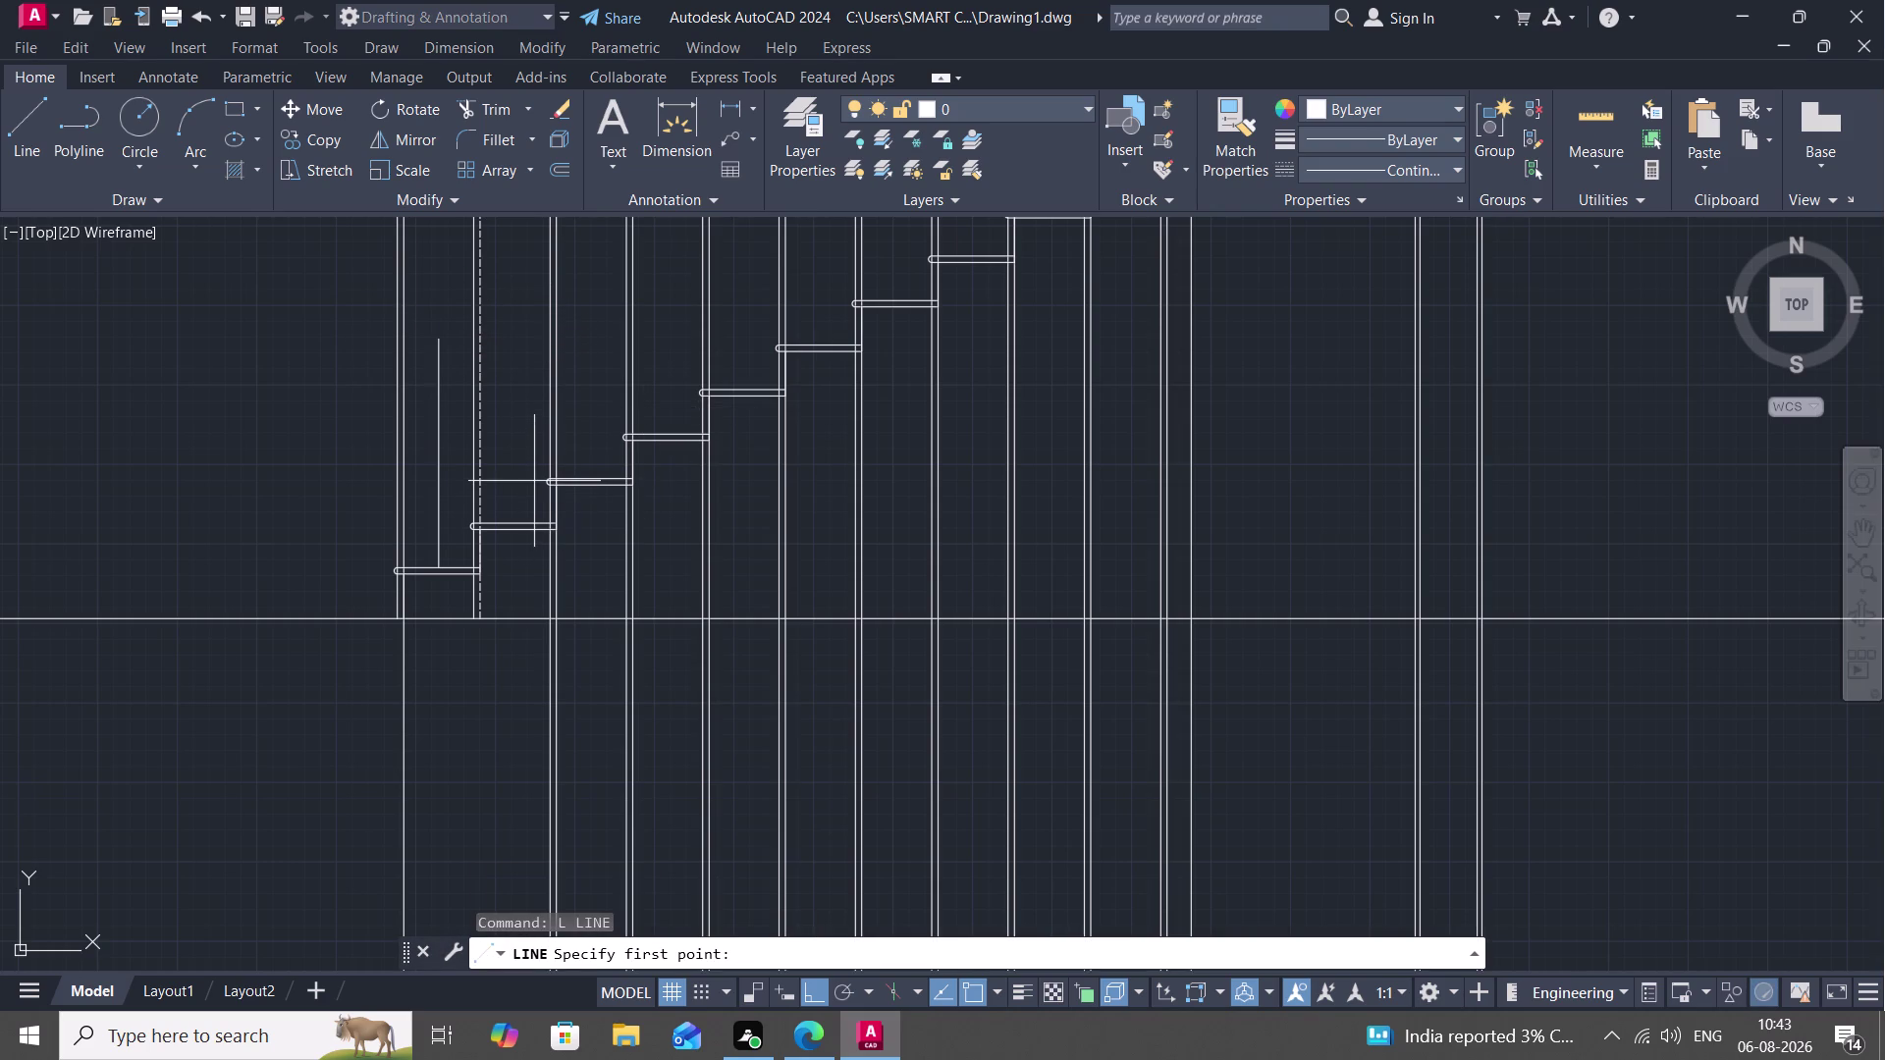
text(')
key(space)
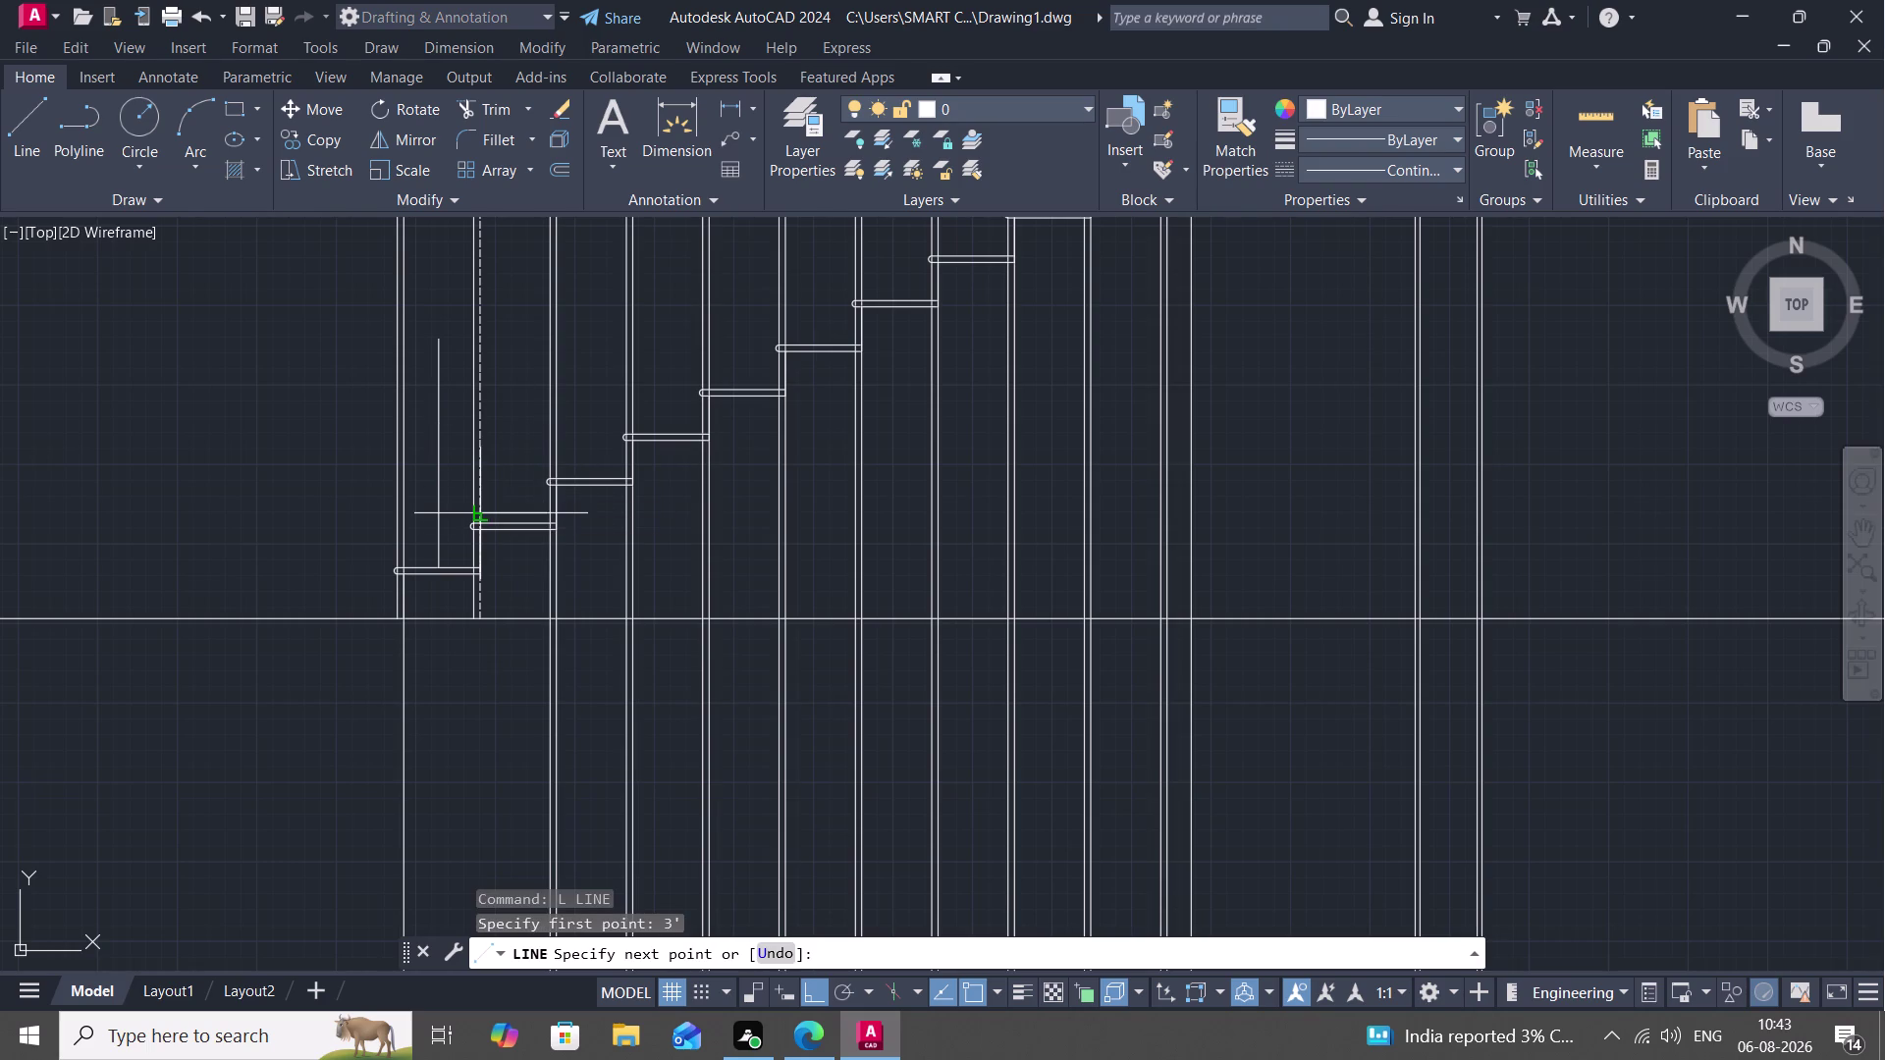
click(515, 523)
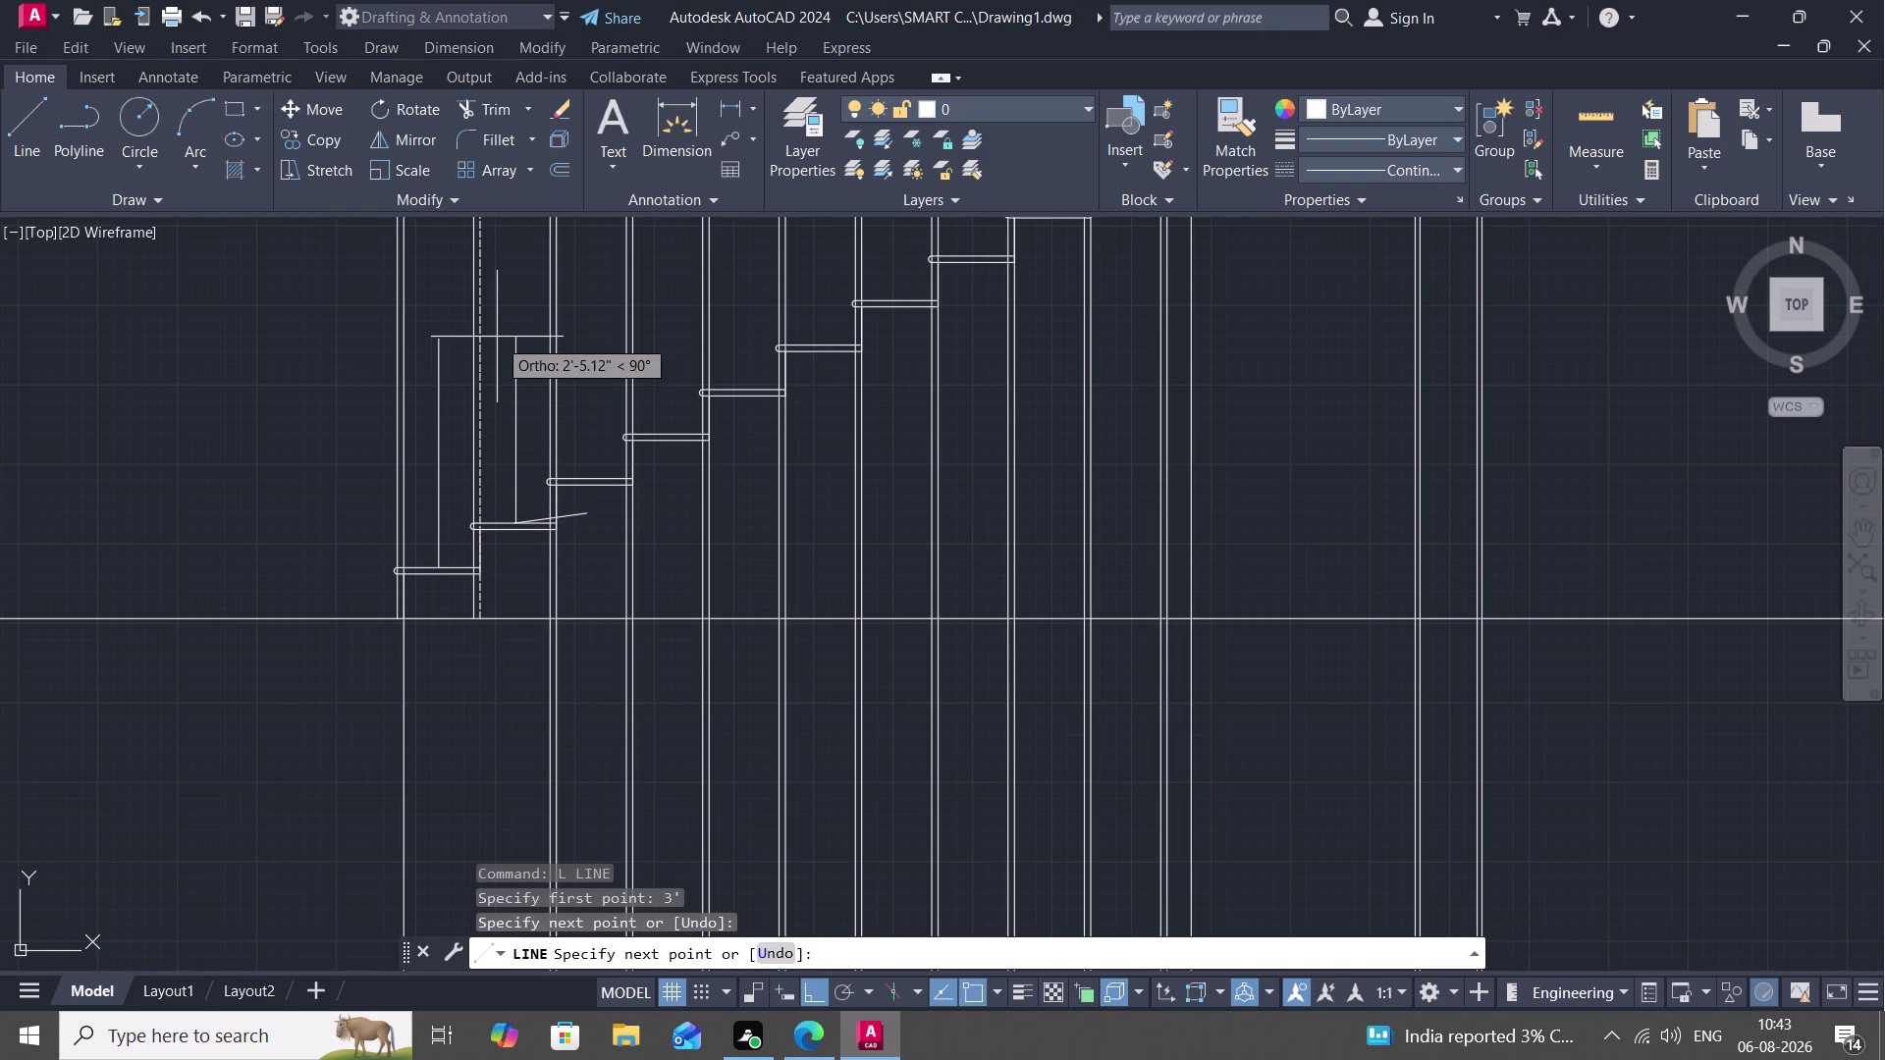
key(3)
text(')
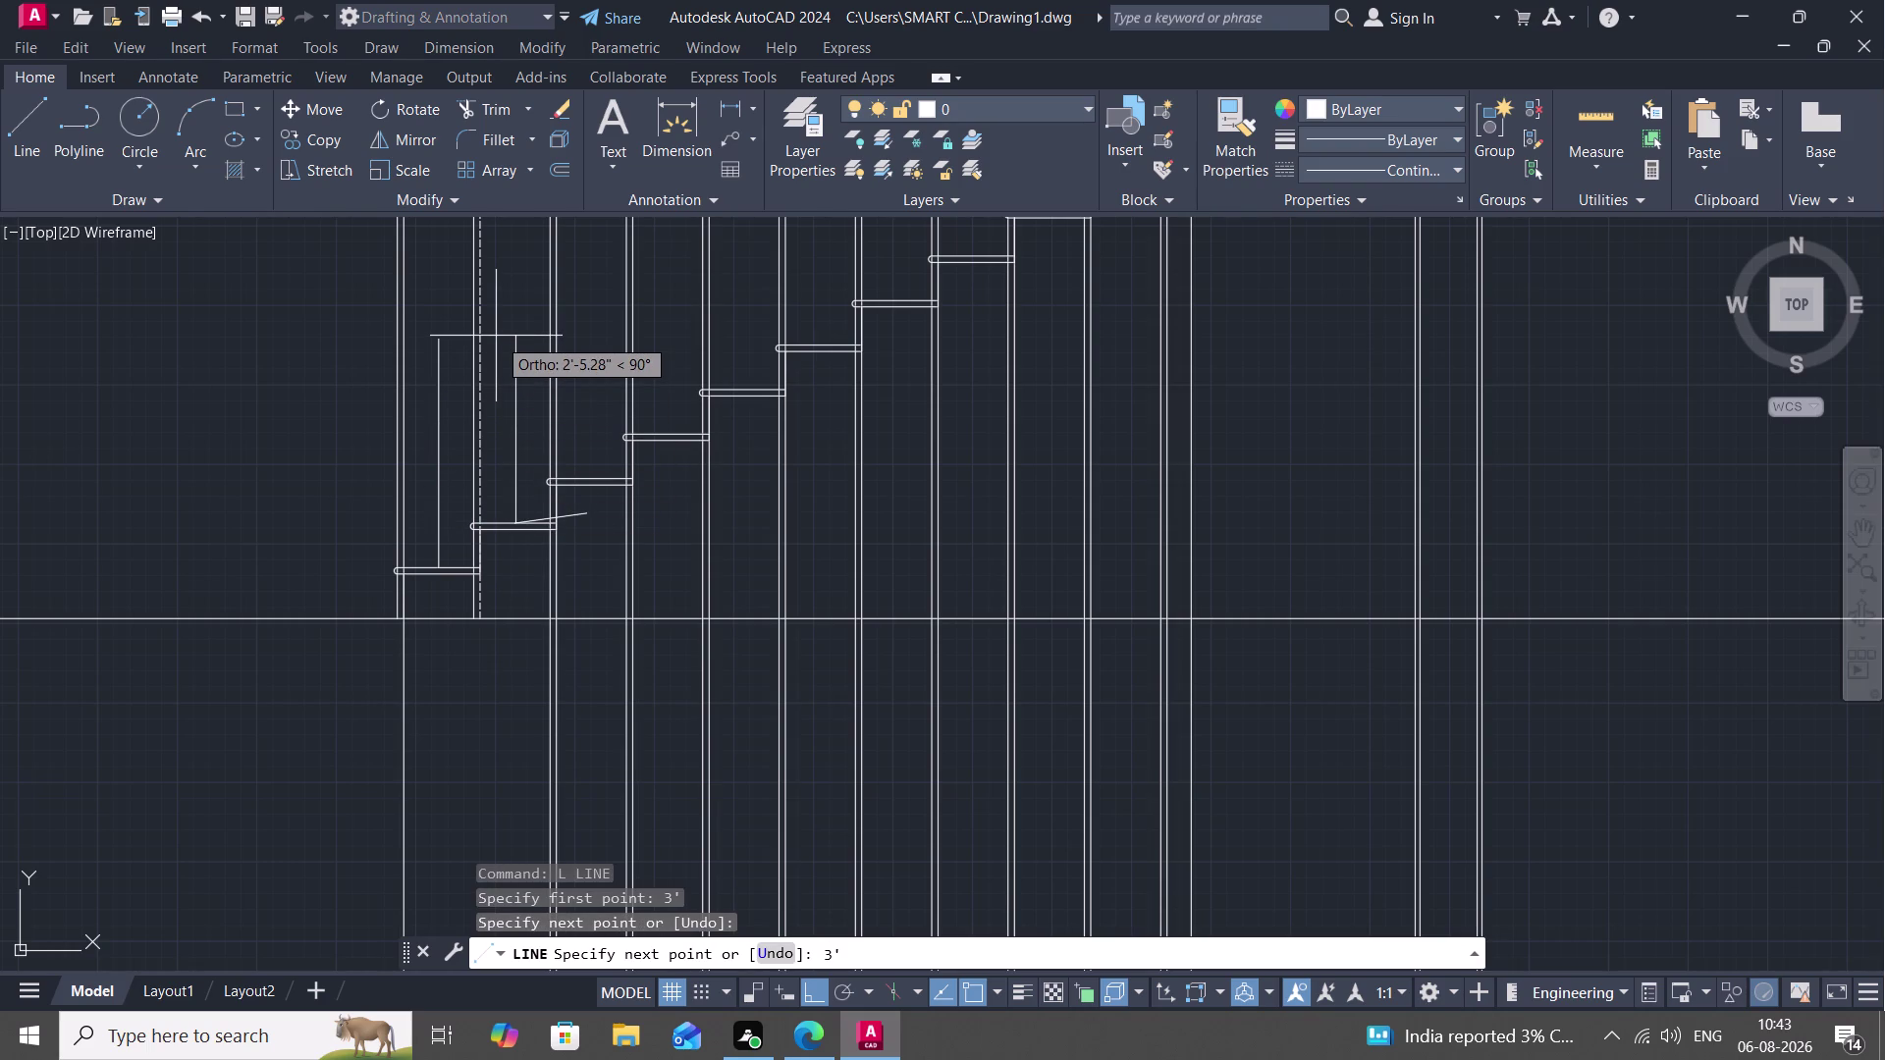
key(space)
key(space)
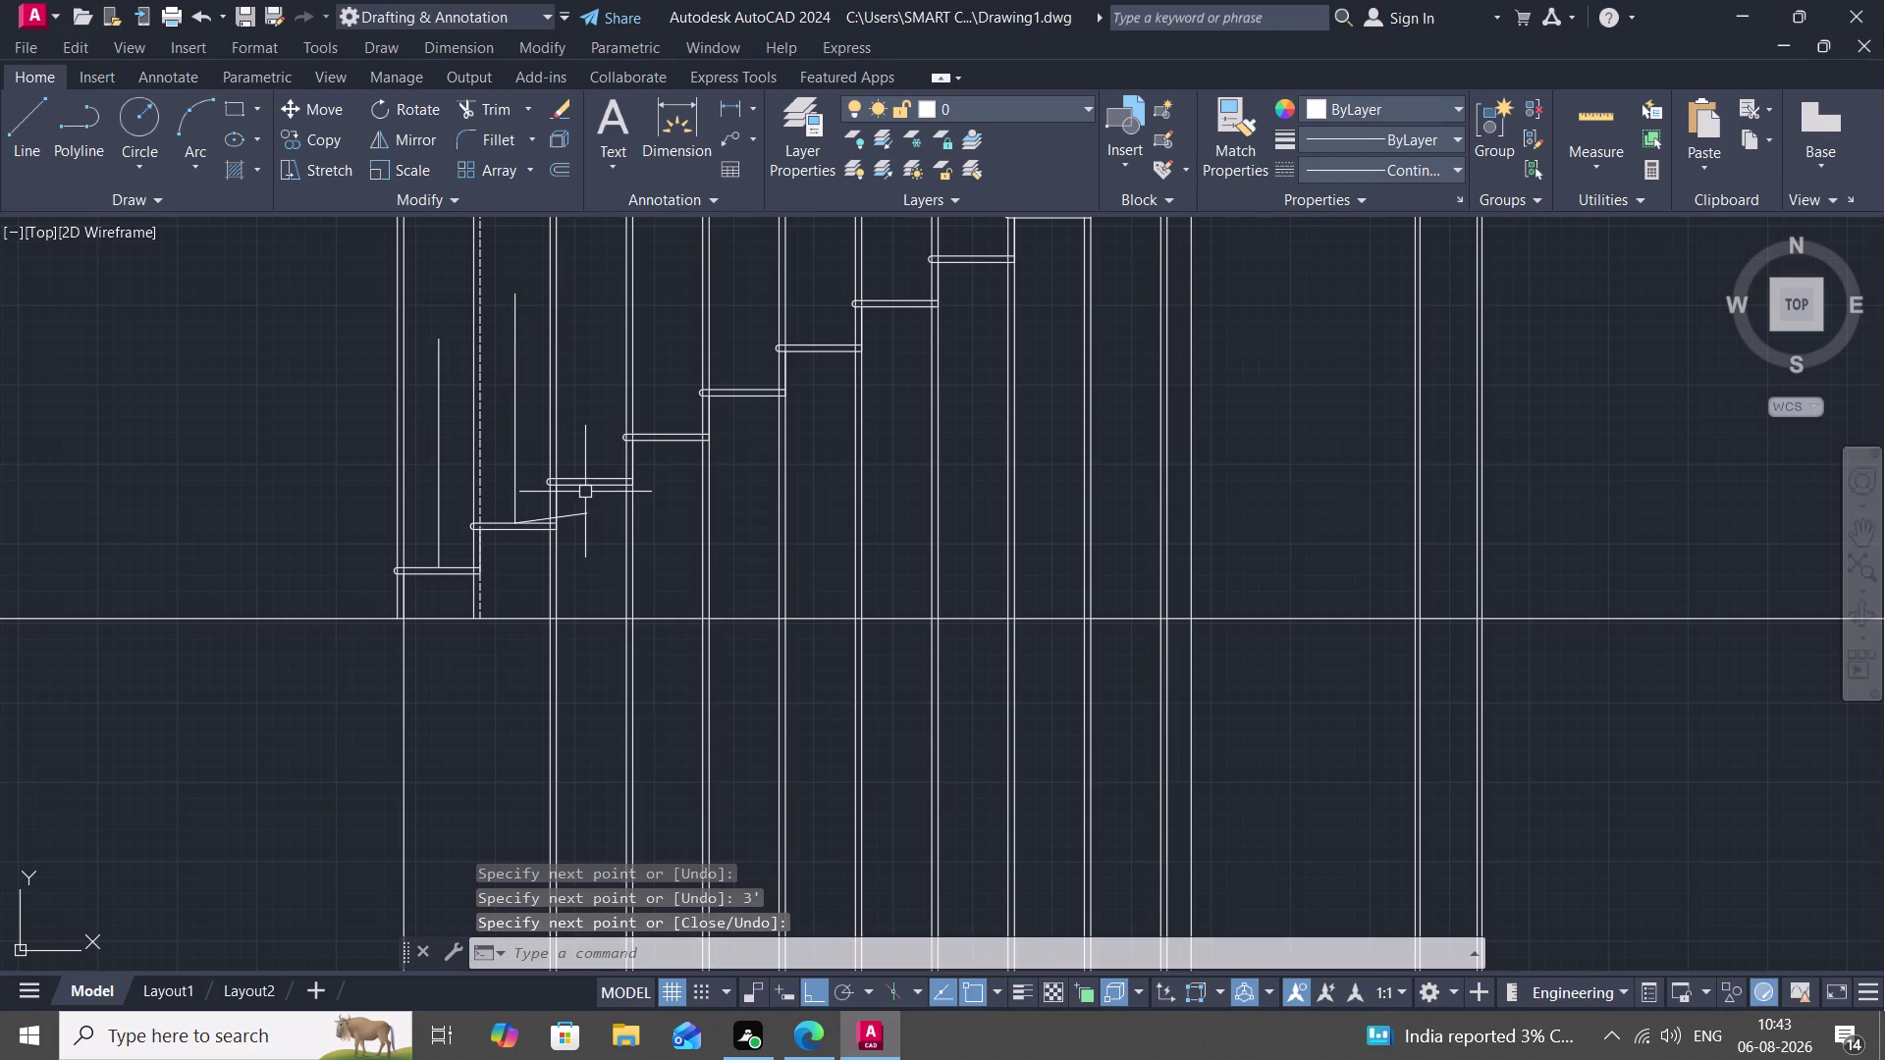
key(space)
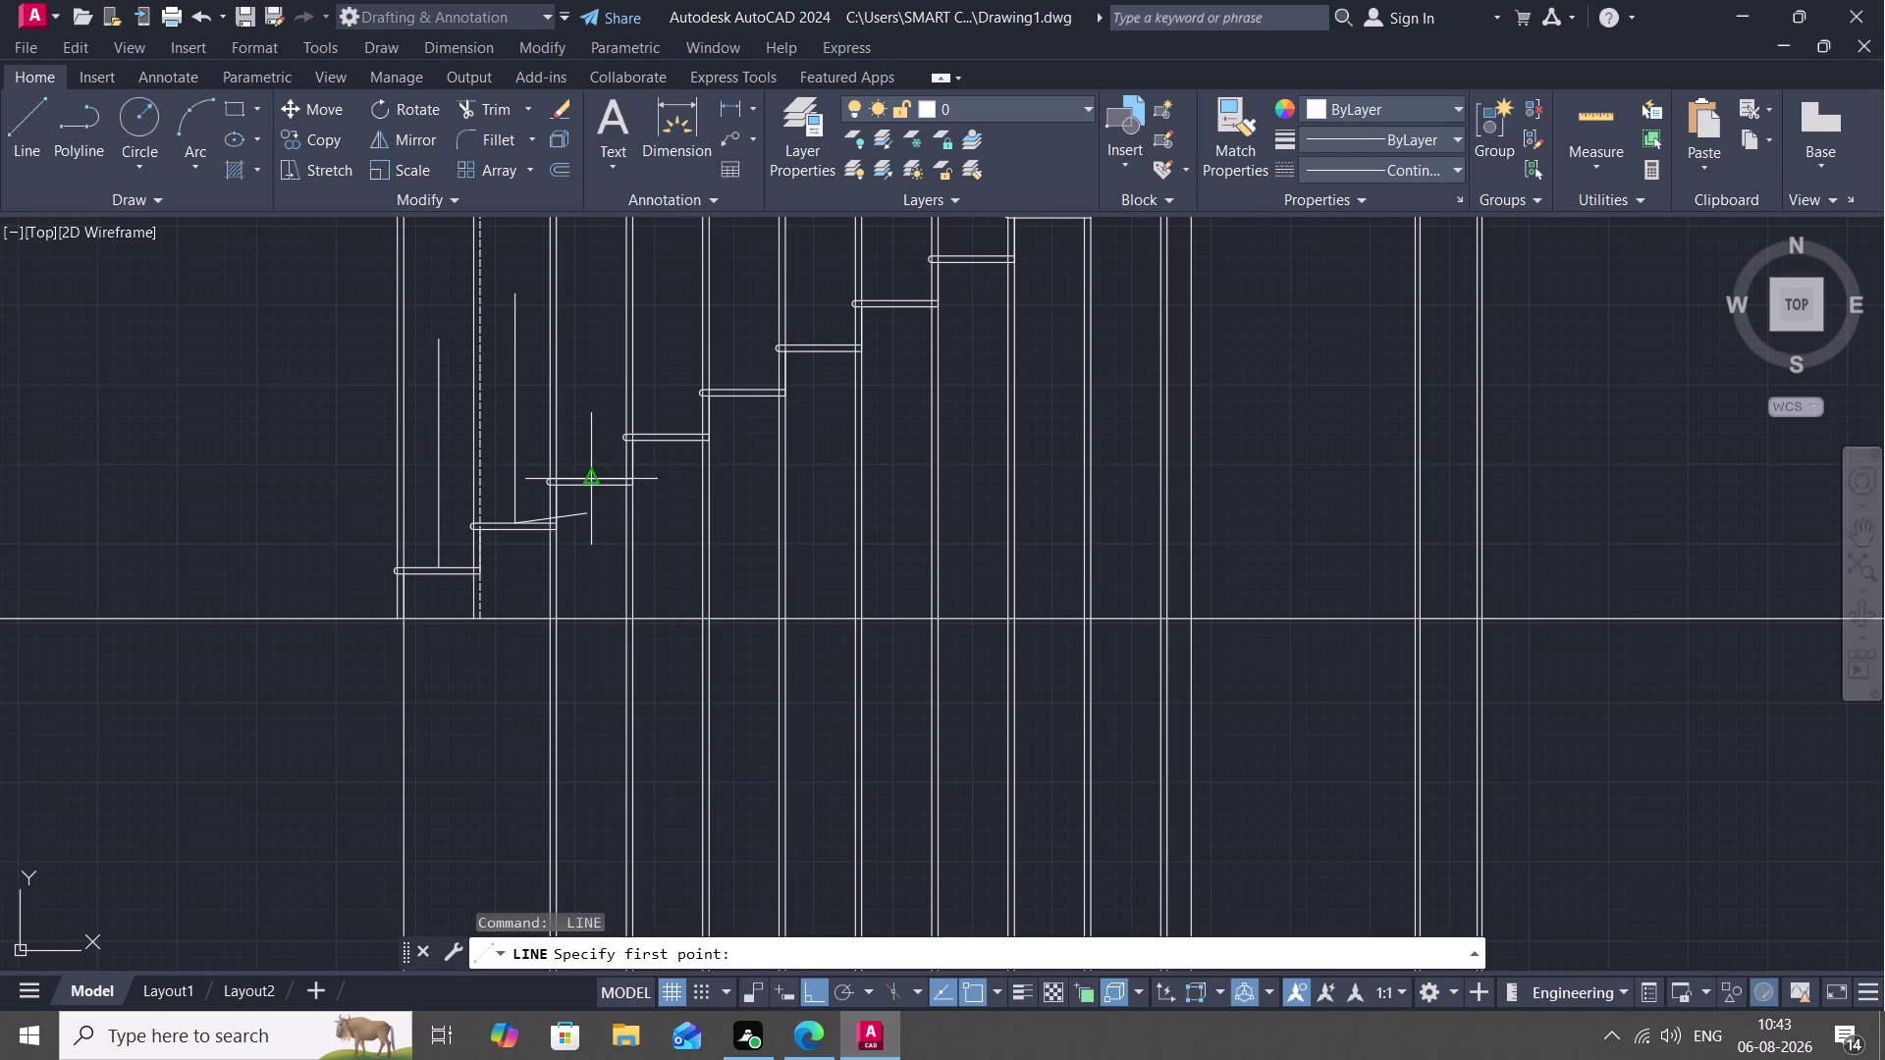
click(585, 479)
key(5)
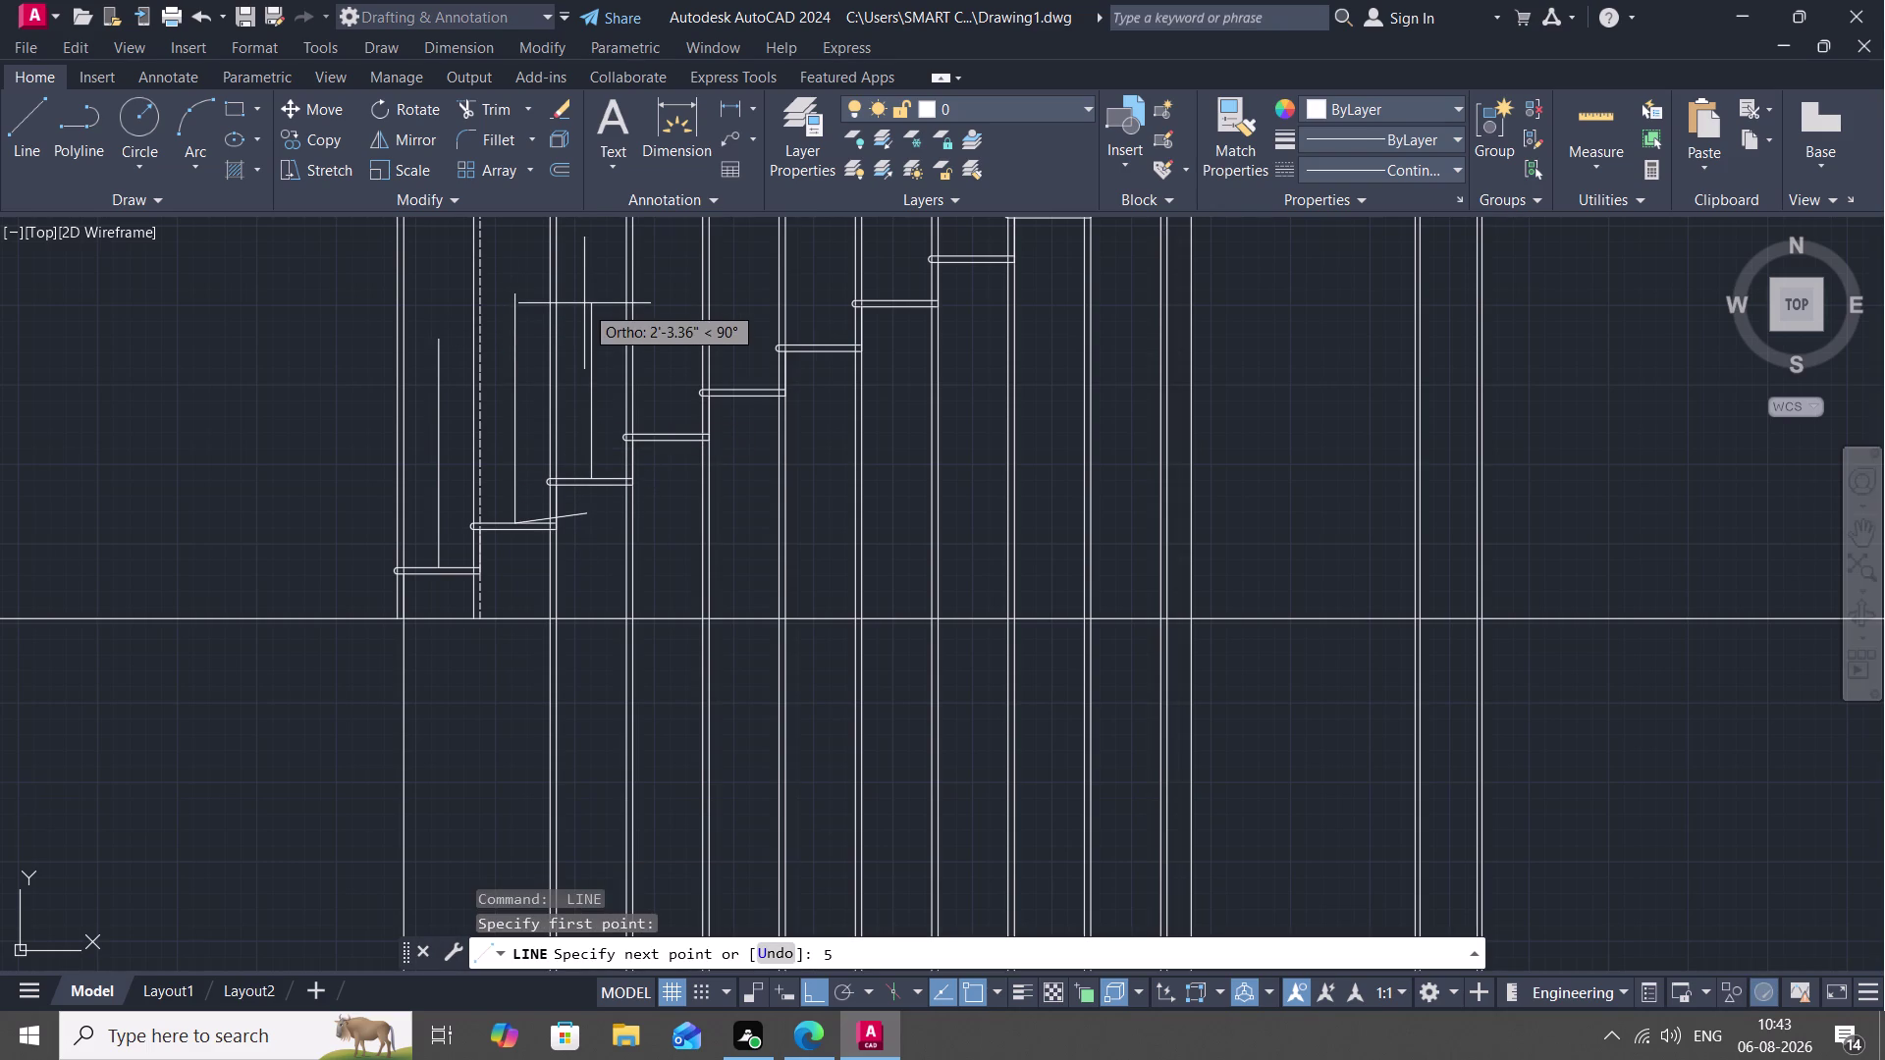
key(BackSpace)
text(3')
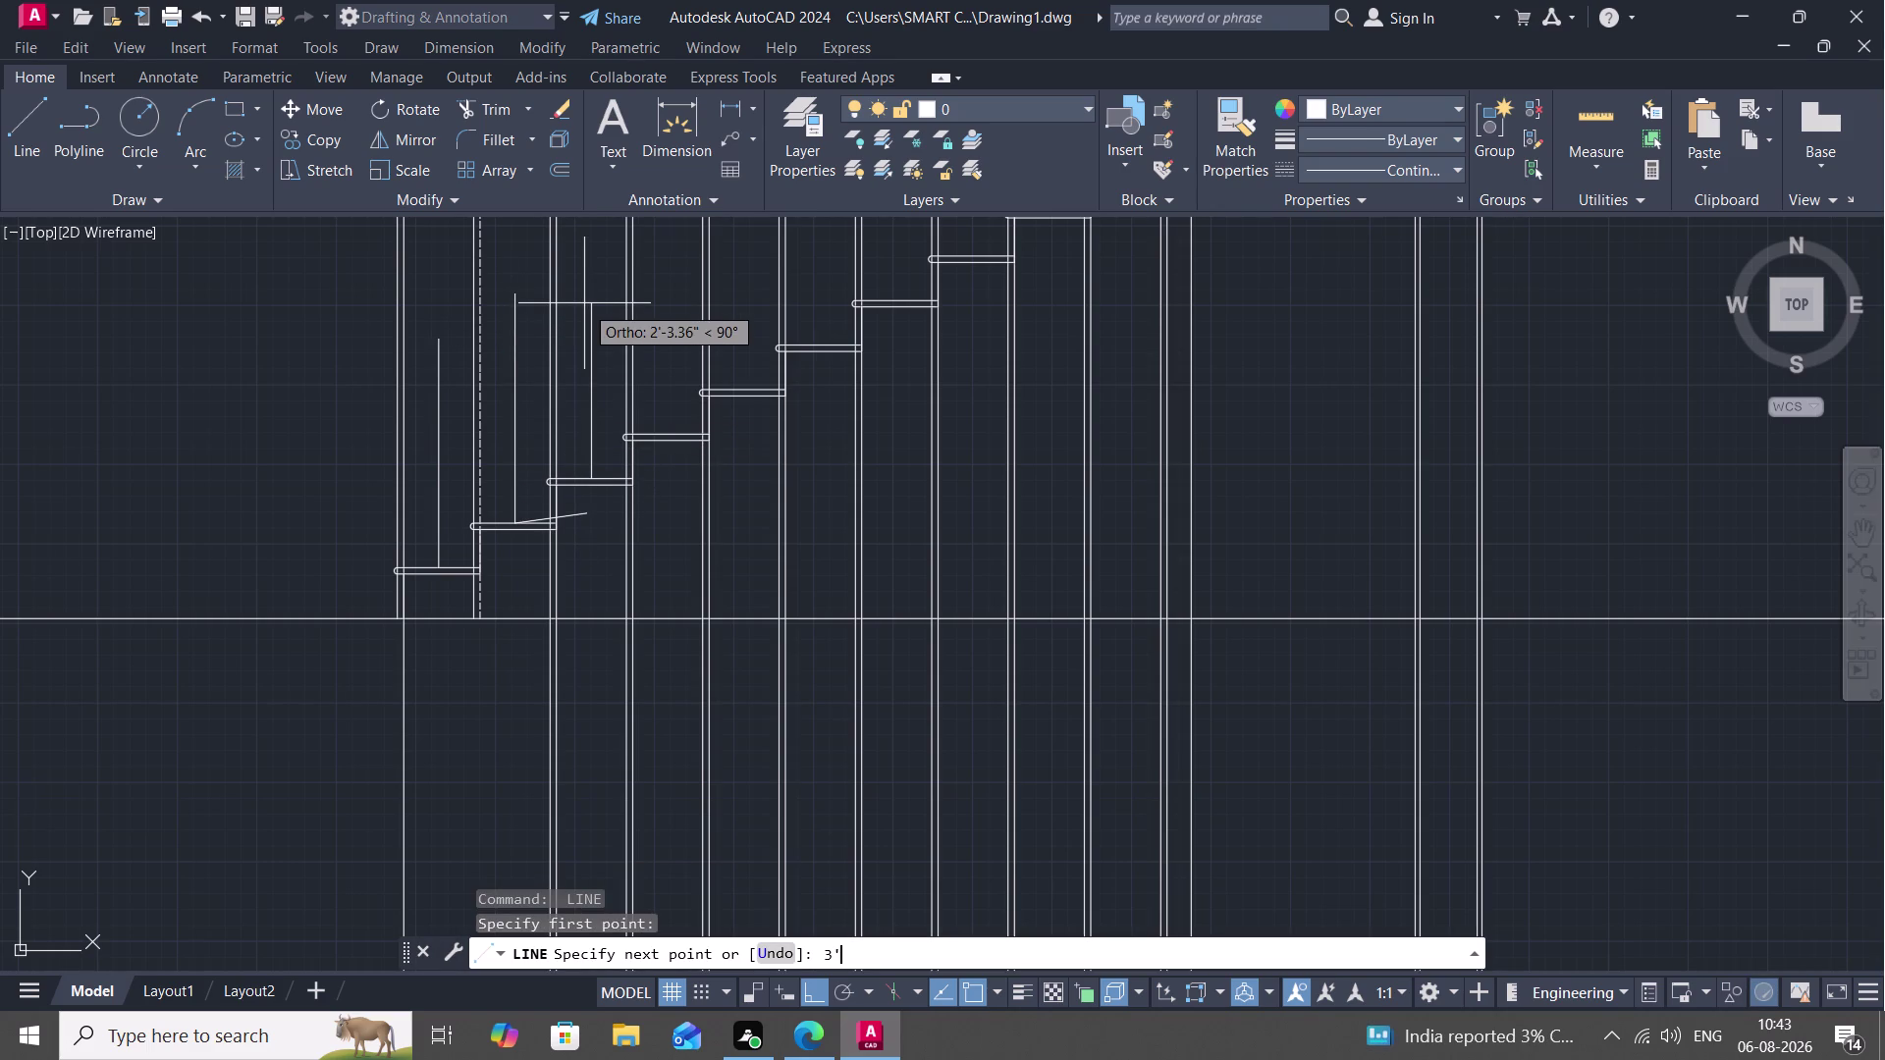
key(space)
key(space)
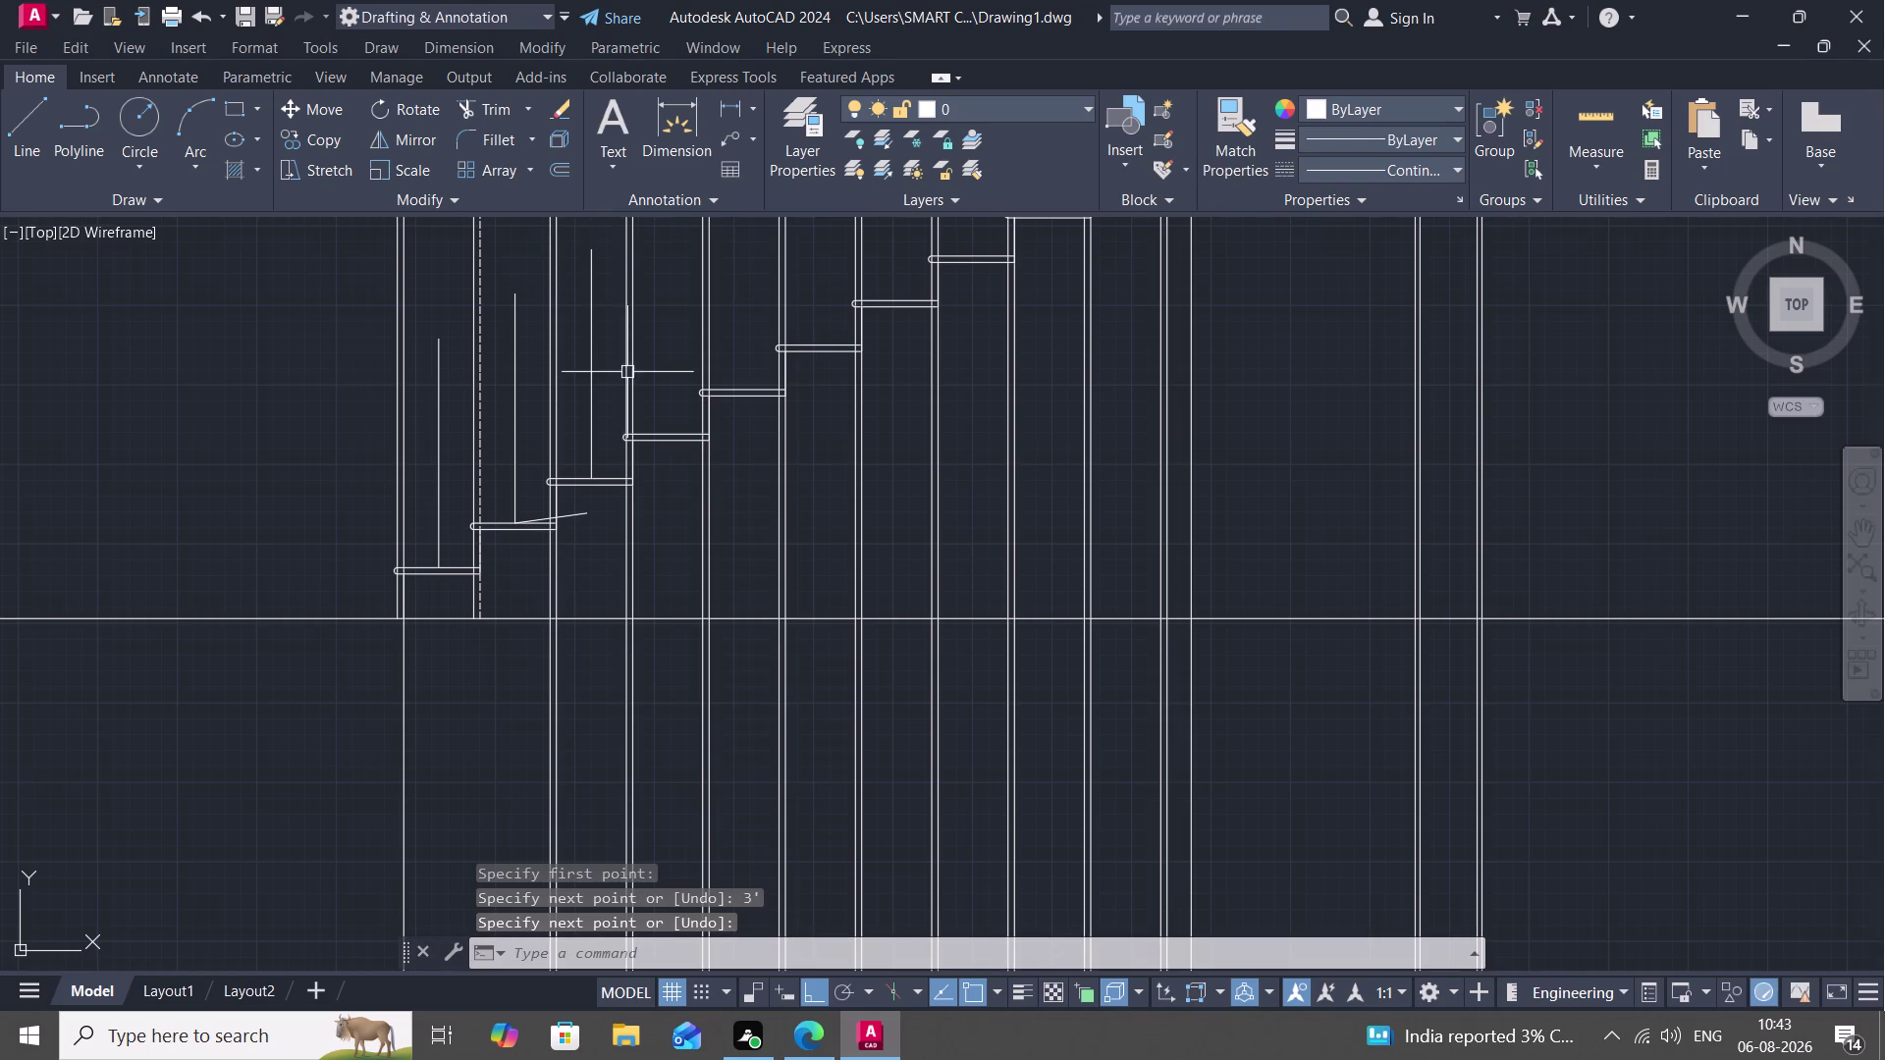
key(space)
click(665, 434)
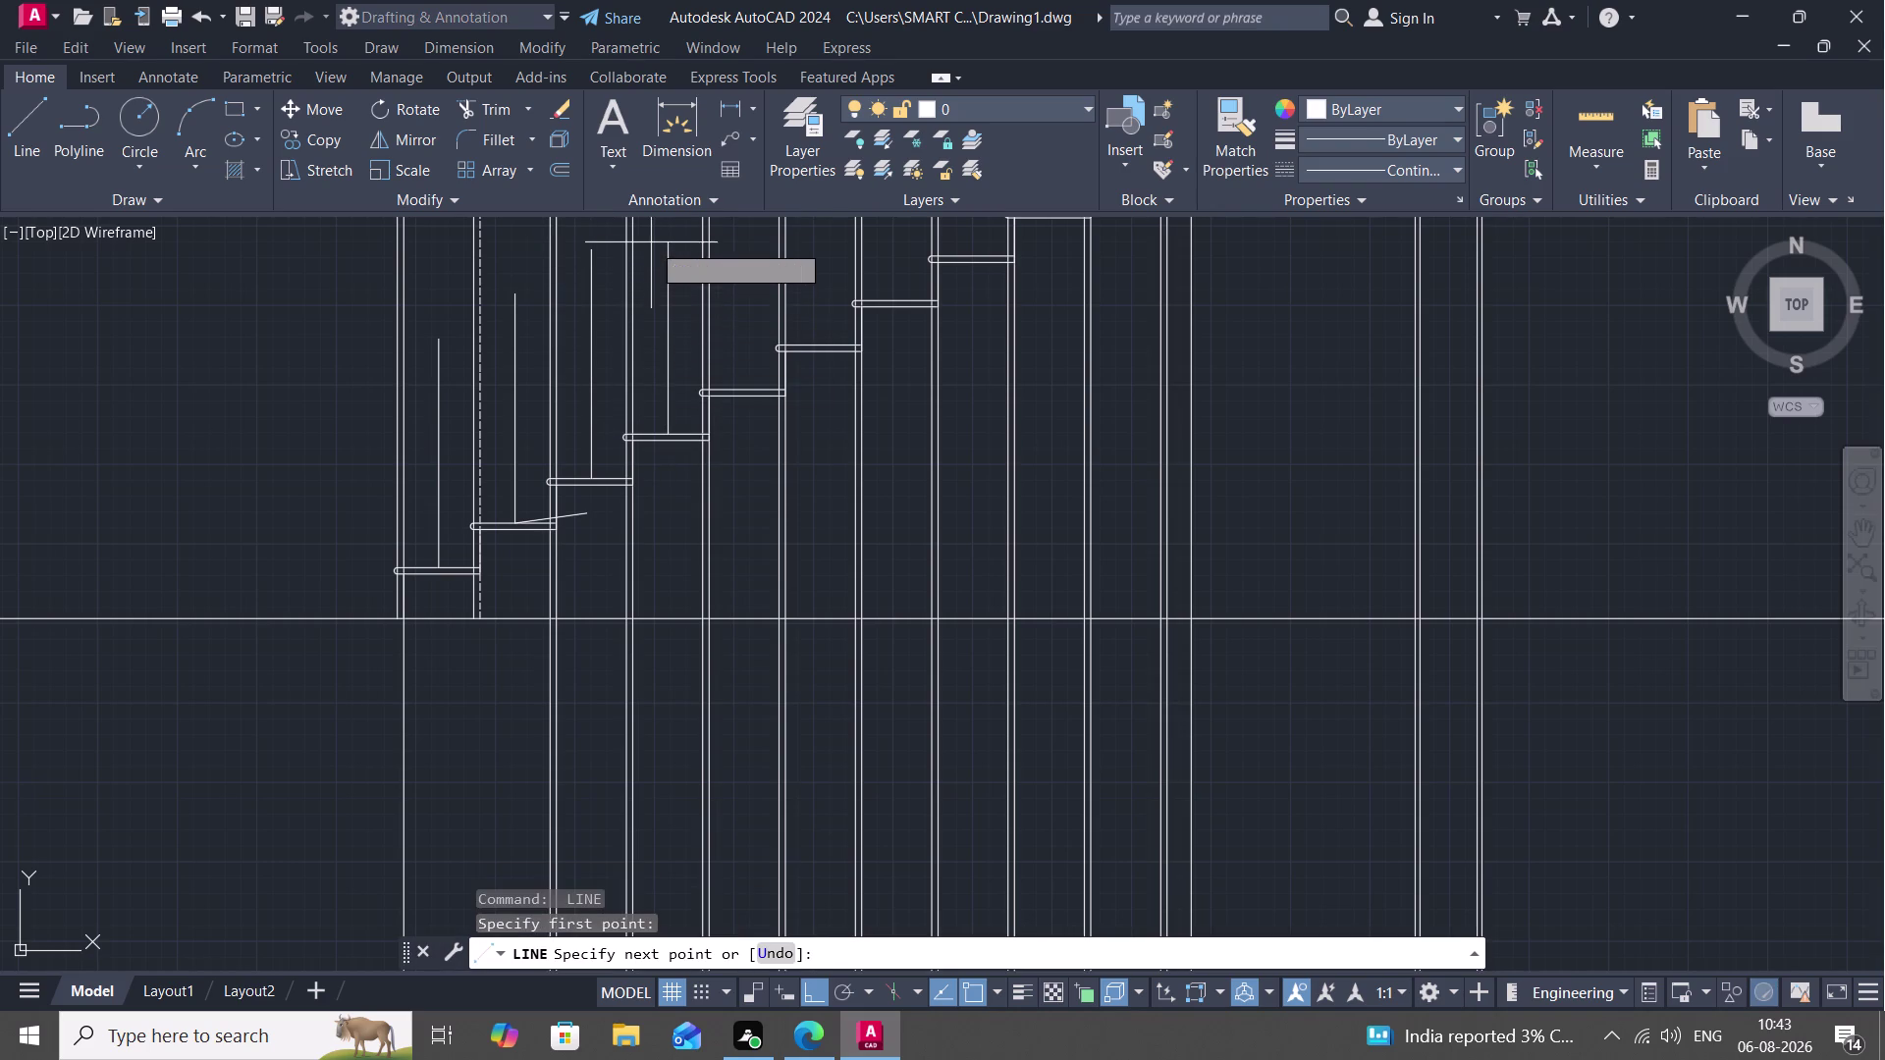
key(4)
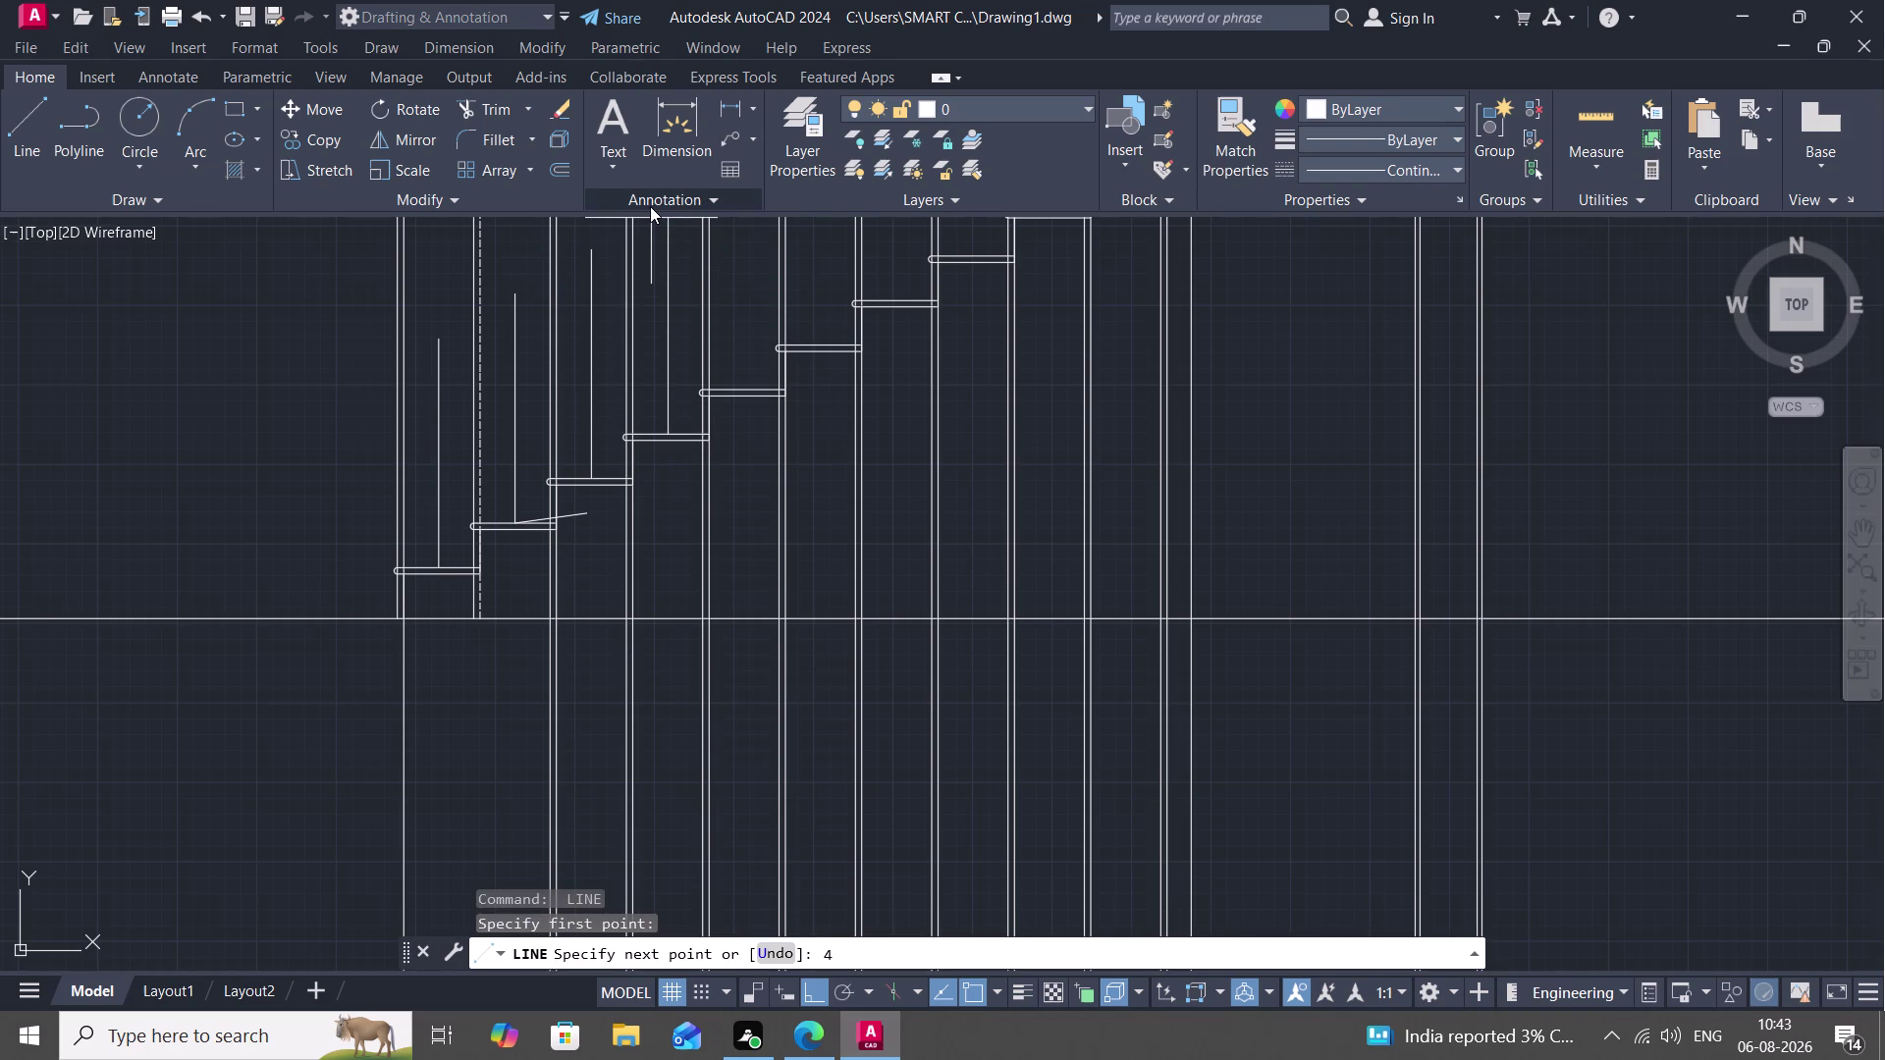
key(BackSpace)
text(3')
key(space)
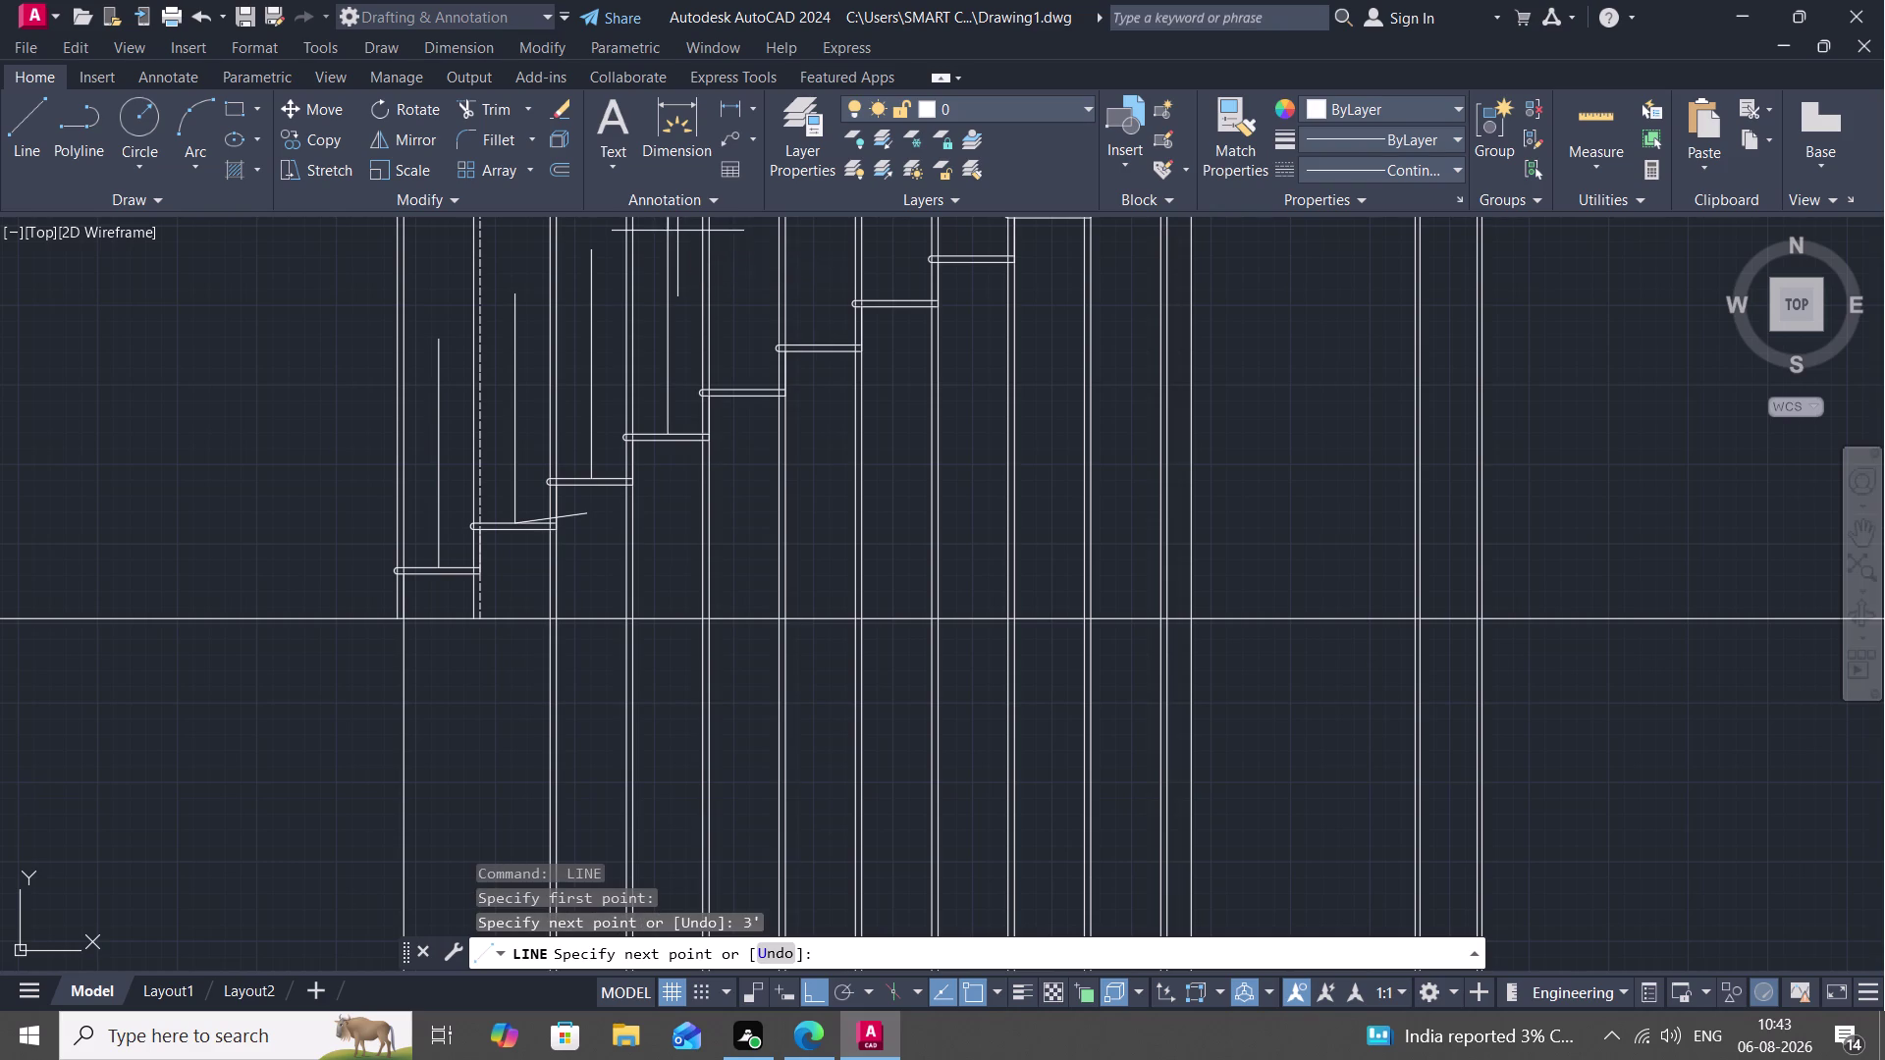
key(space)
key(space)
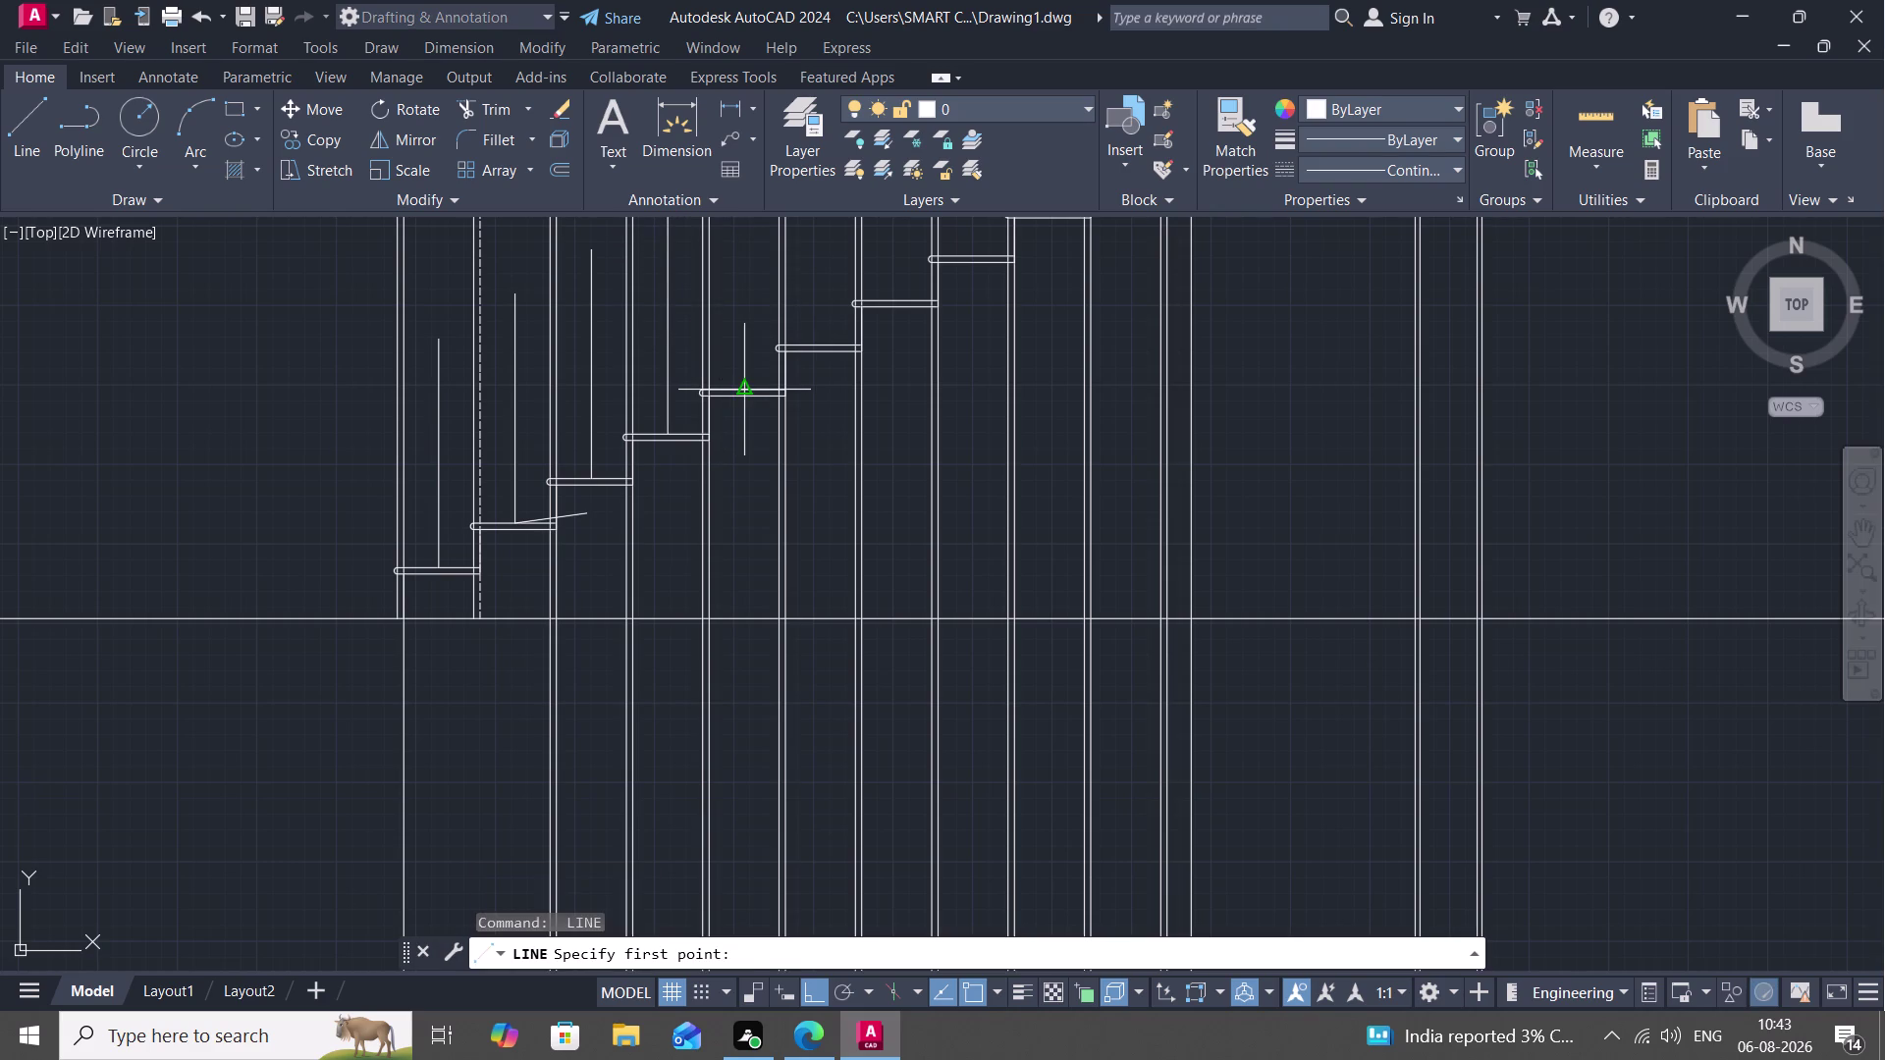
click(741, 390)
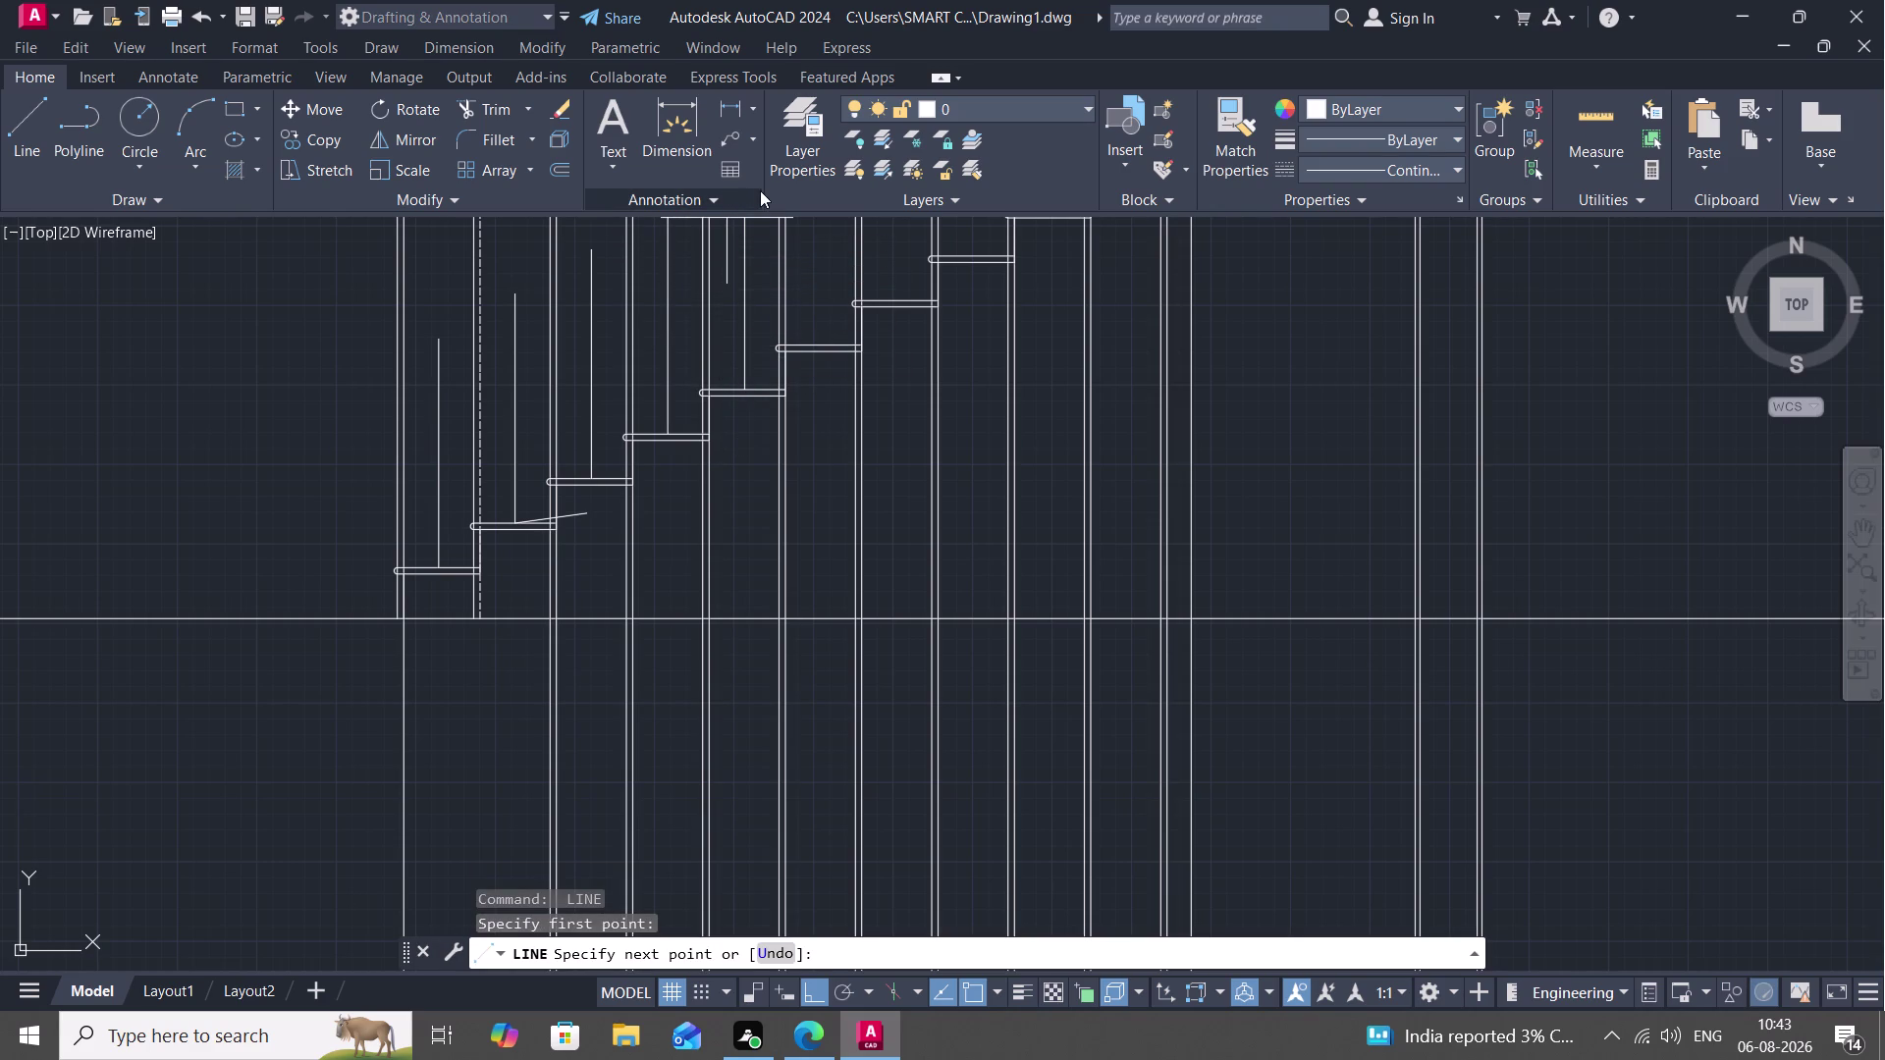
key(3)
key(apostrophe)
key(space)
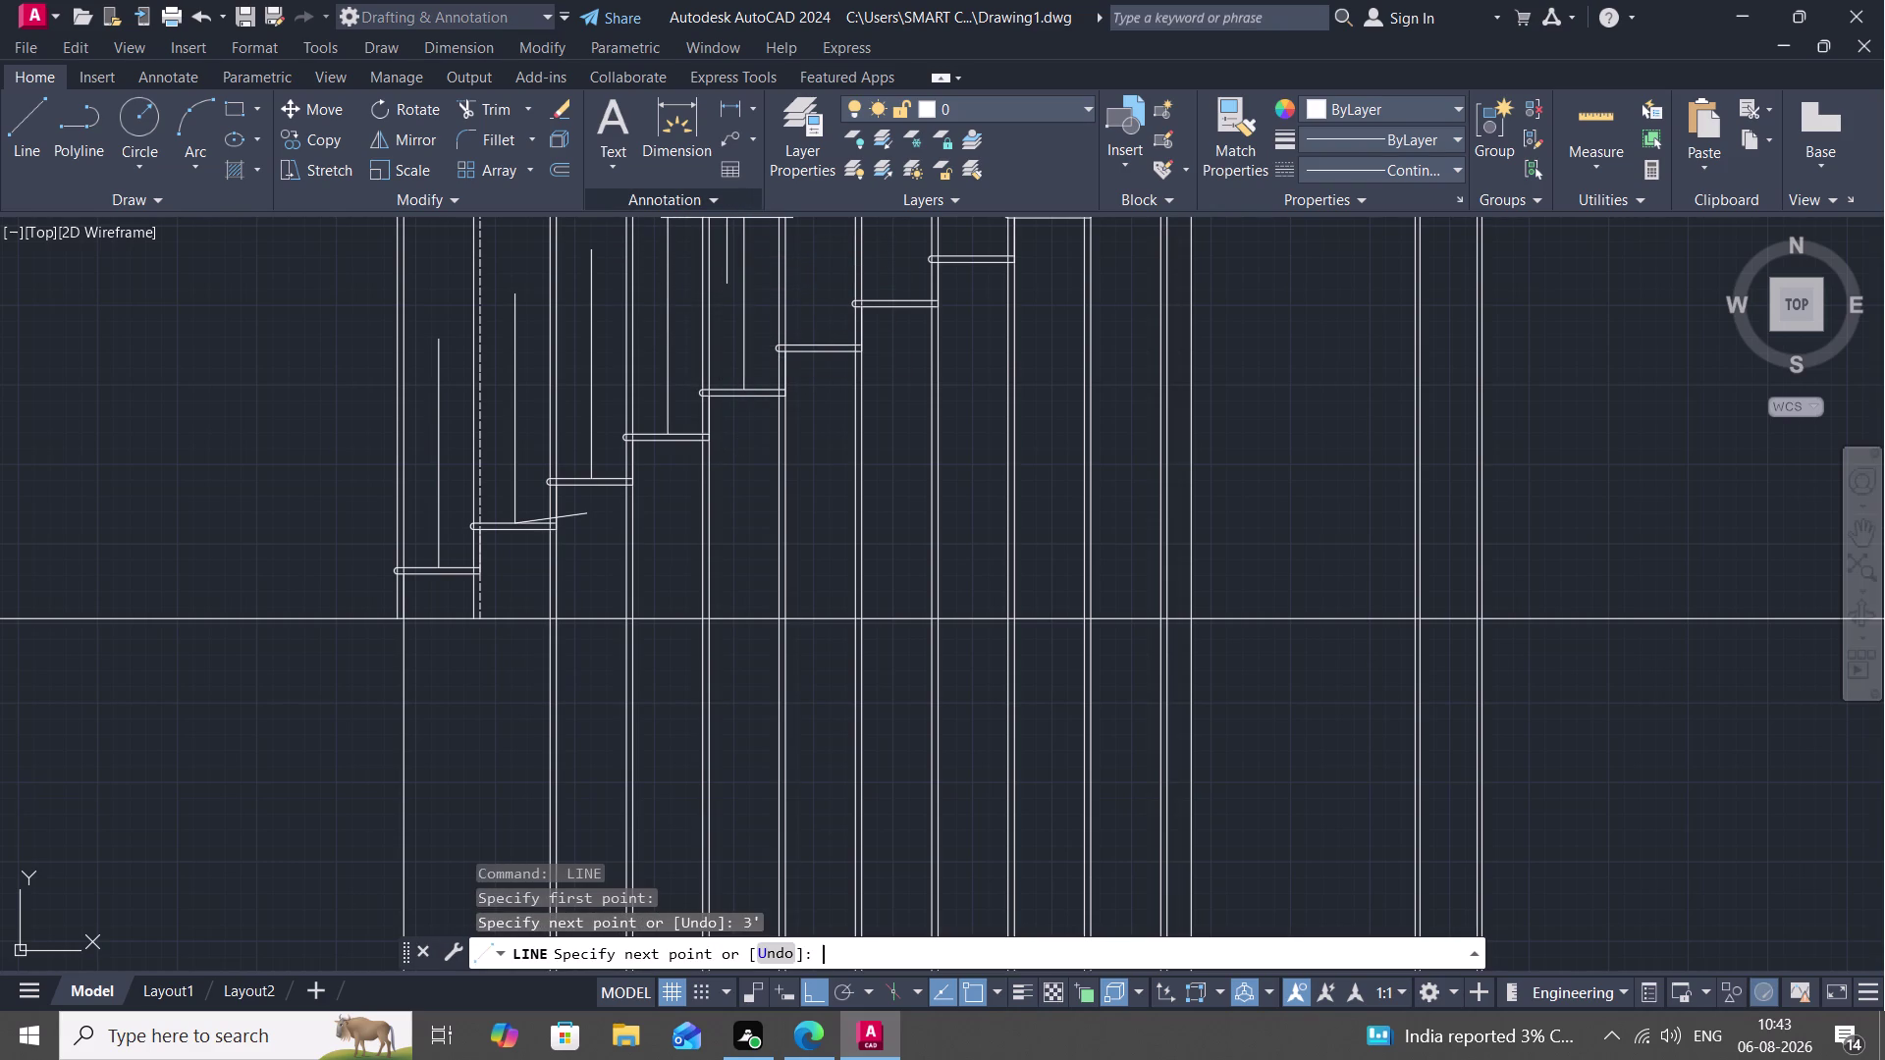
key(space)
Draw 3' baluster lines on the remaining upper treads, ending at the top tread.
key(space)
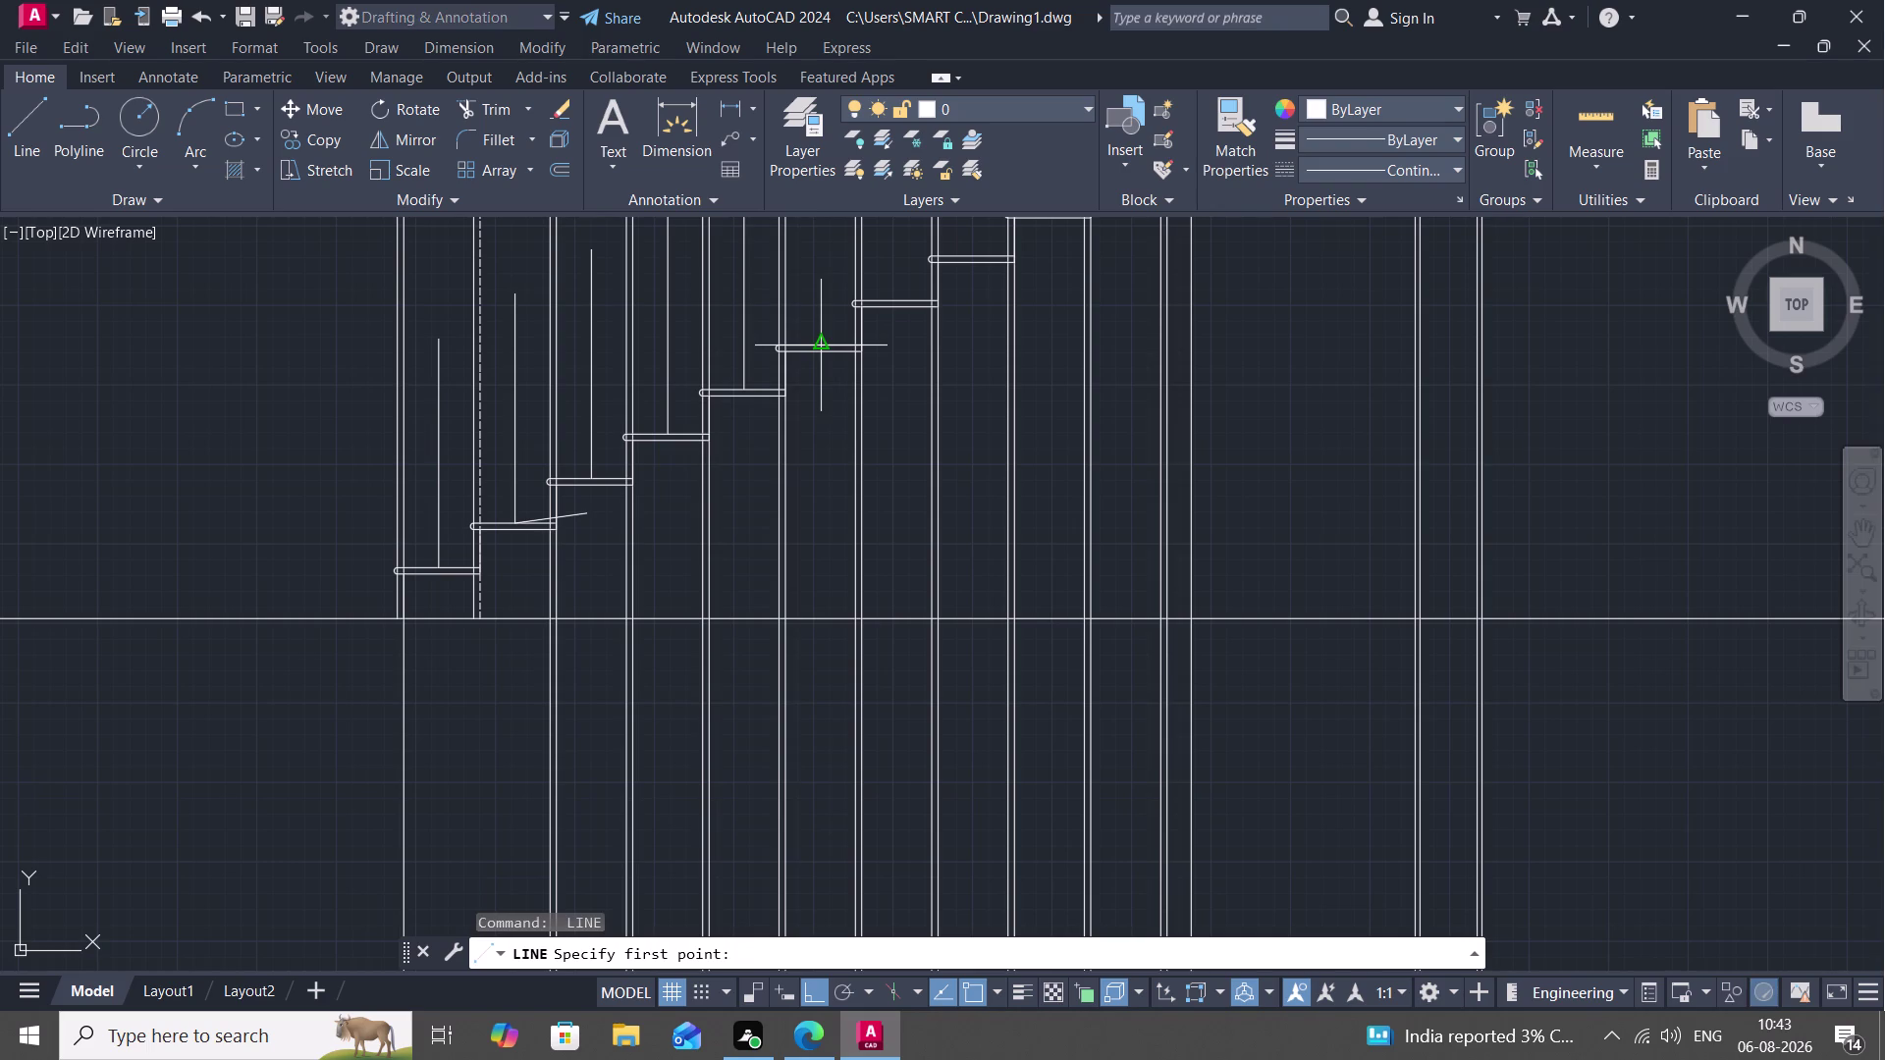
click(822, 339)
middle_drag(793, 300, 774, 578)
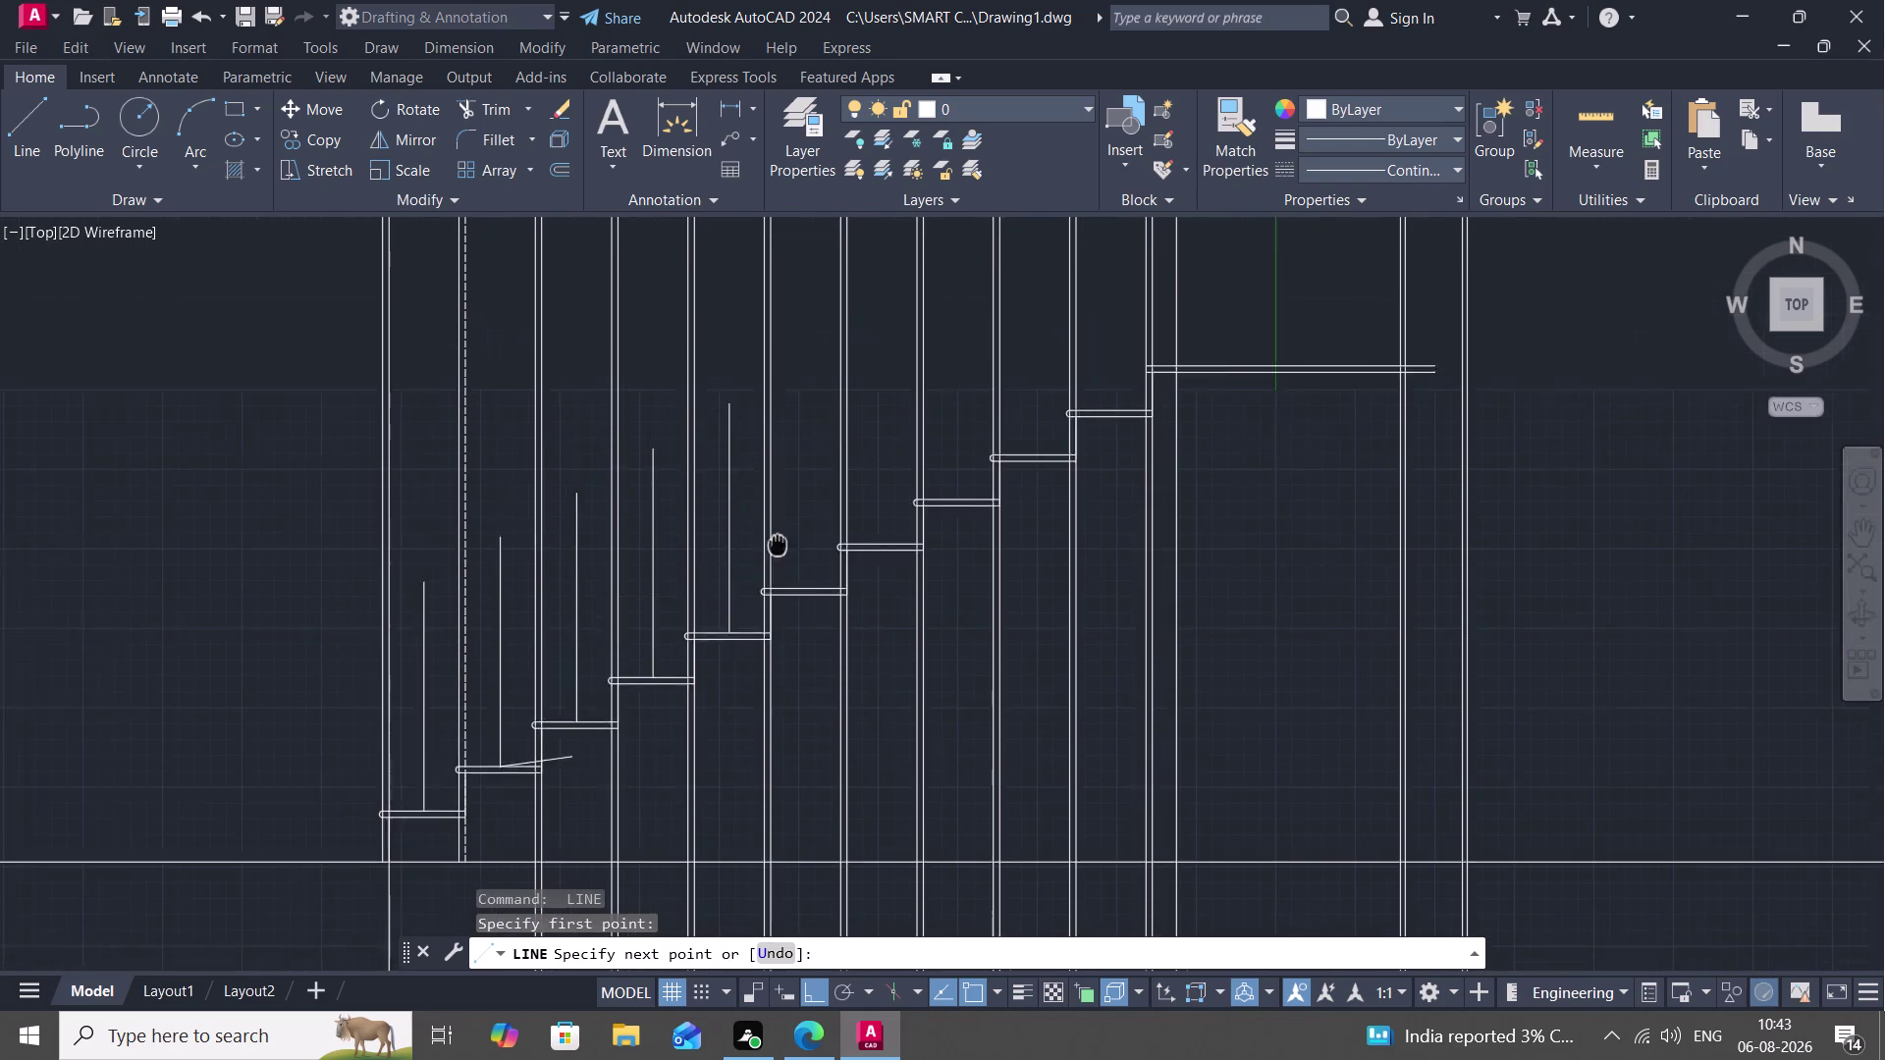
text(3)
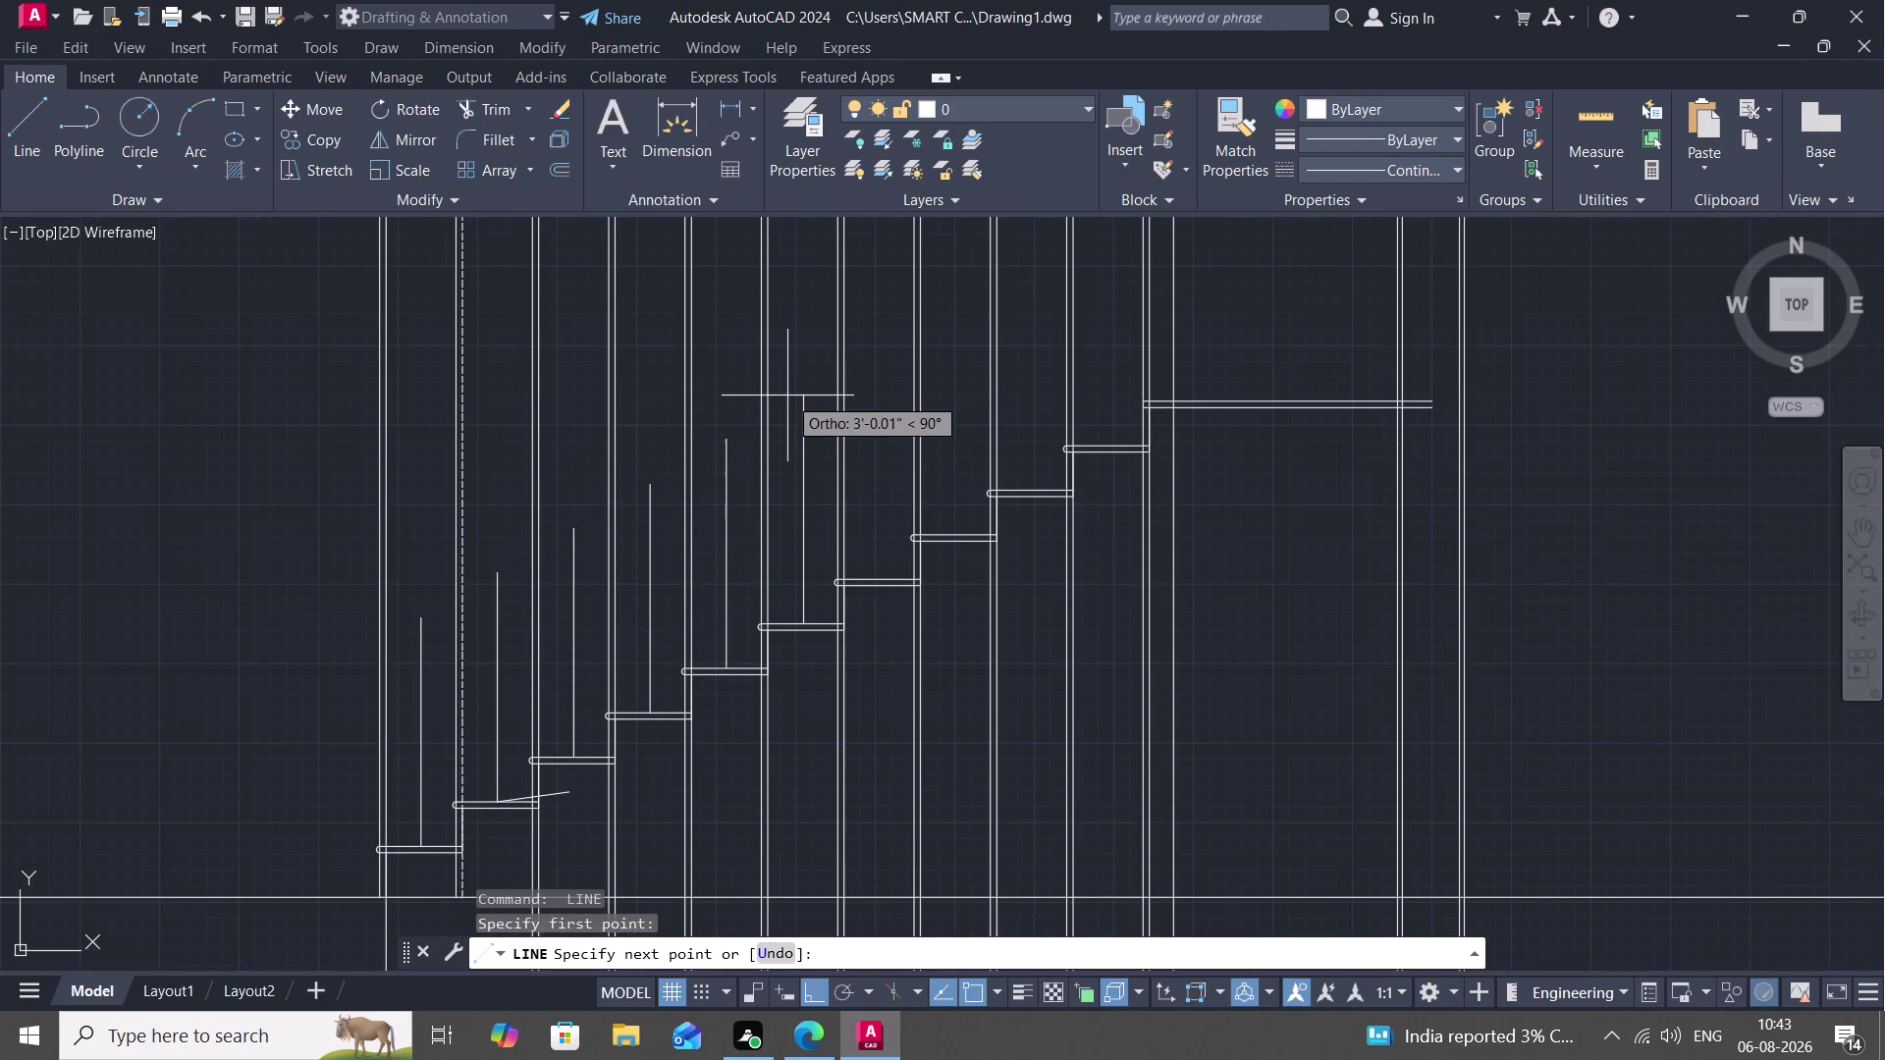
text(')
key(space)
key(space)
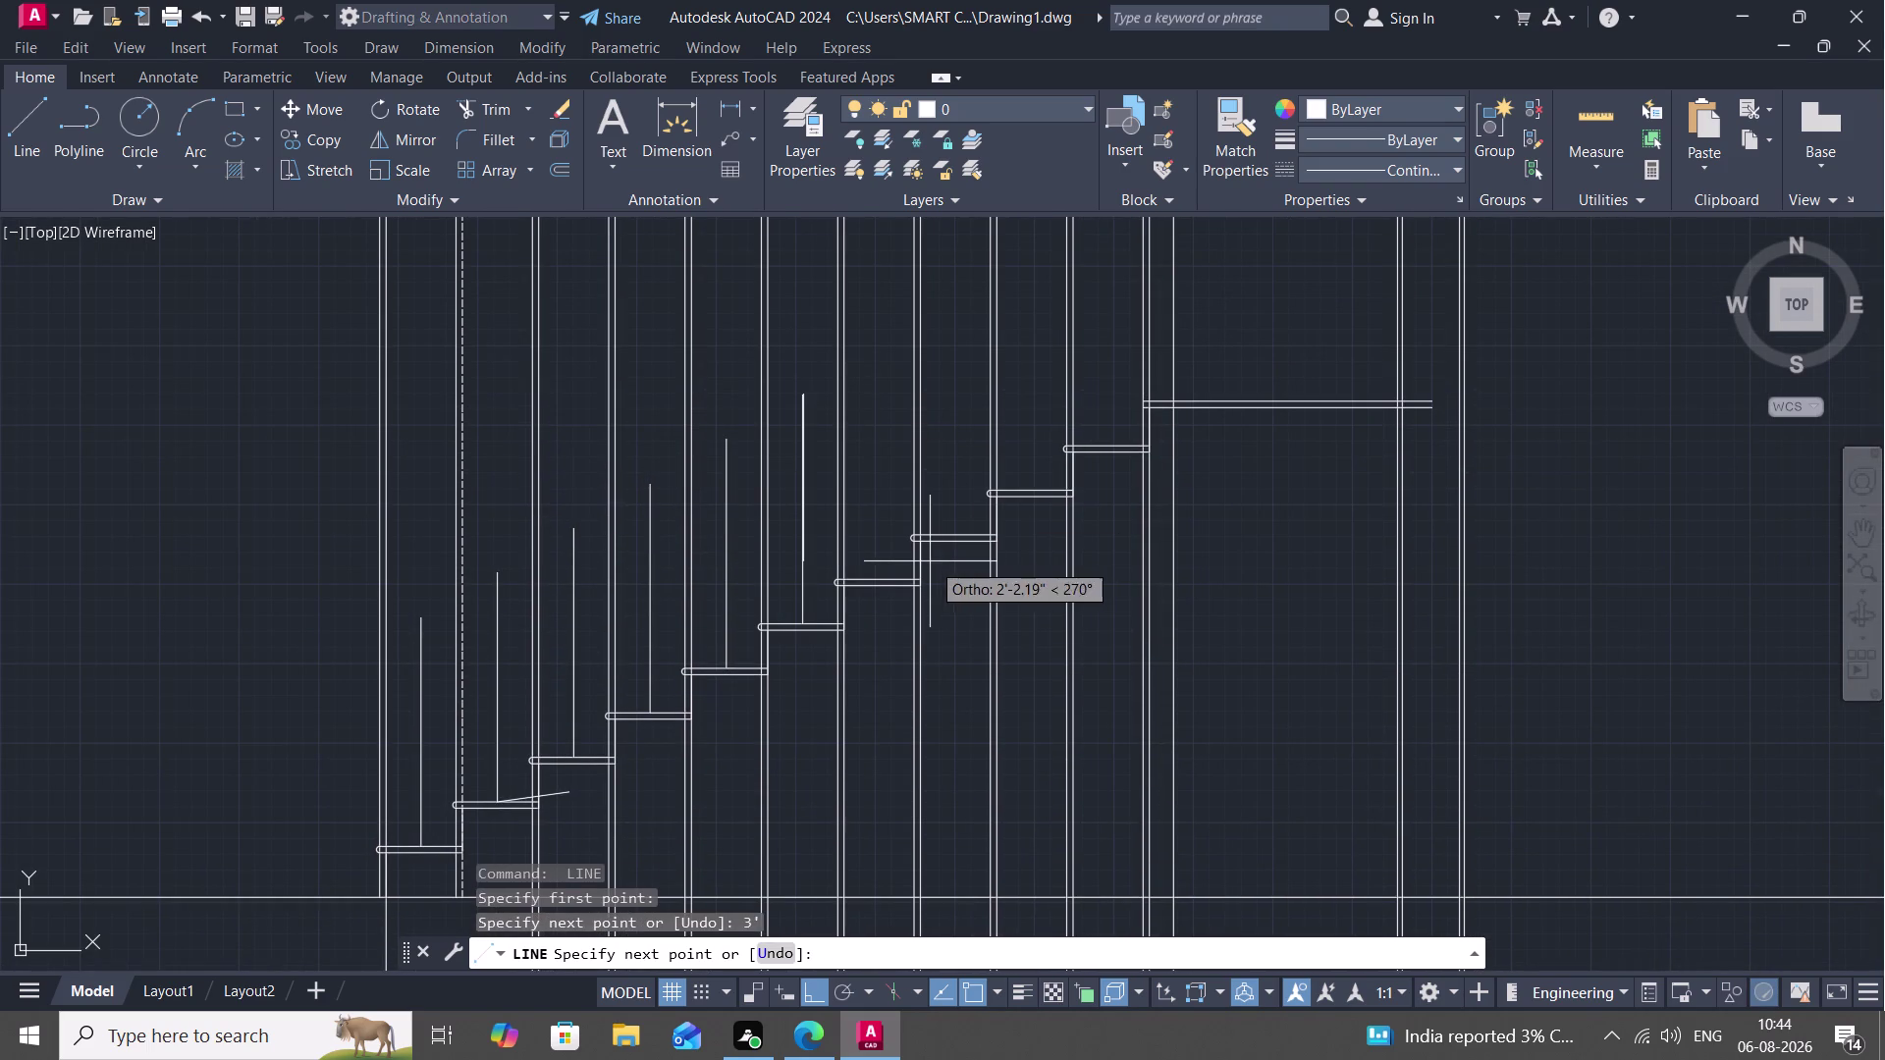
key(space)
click(879, 579)
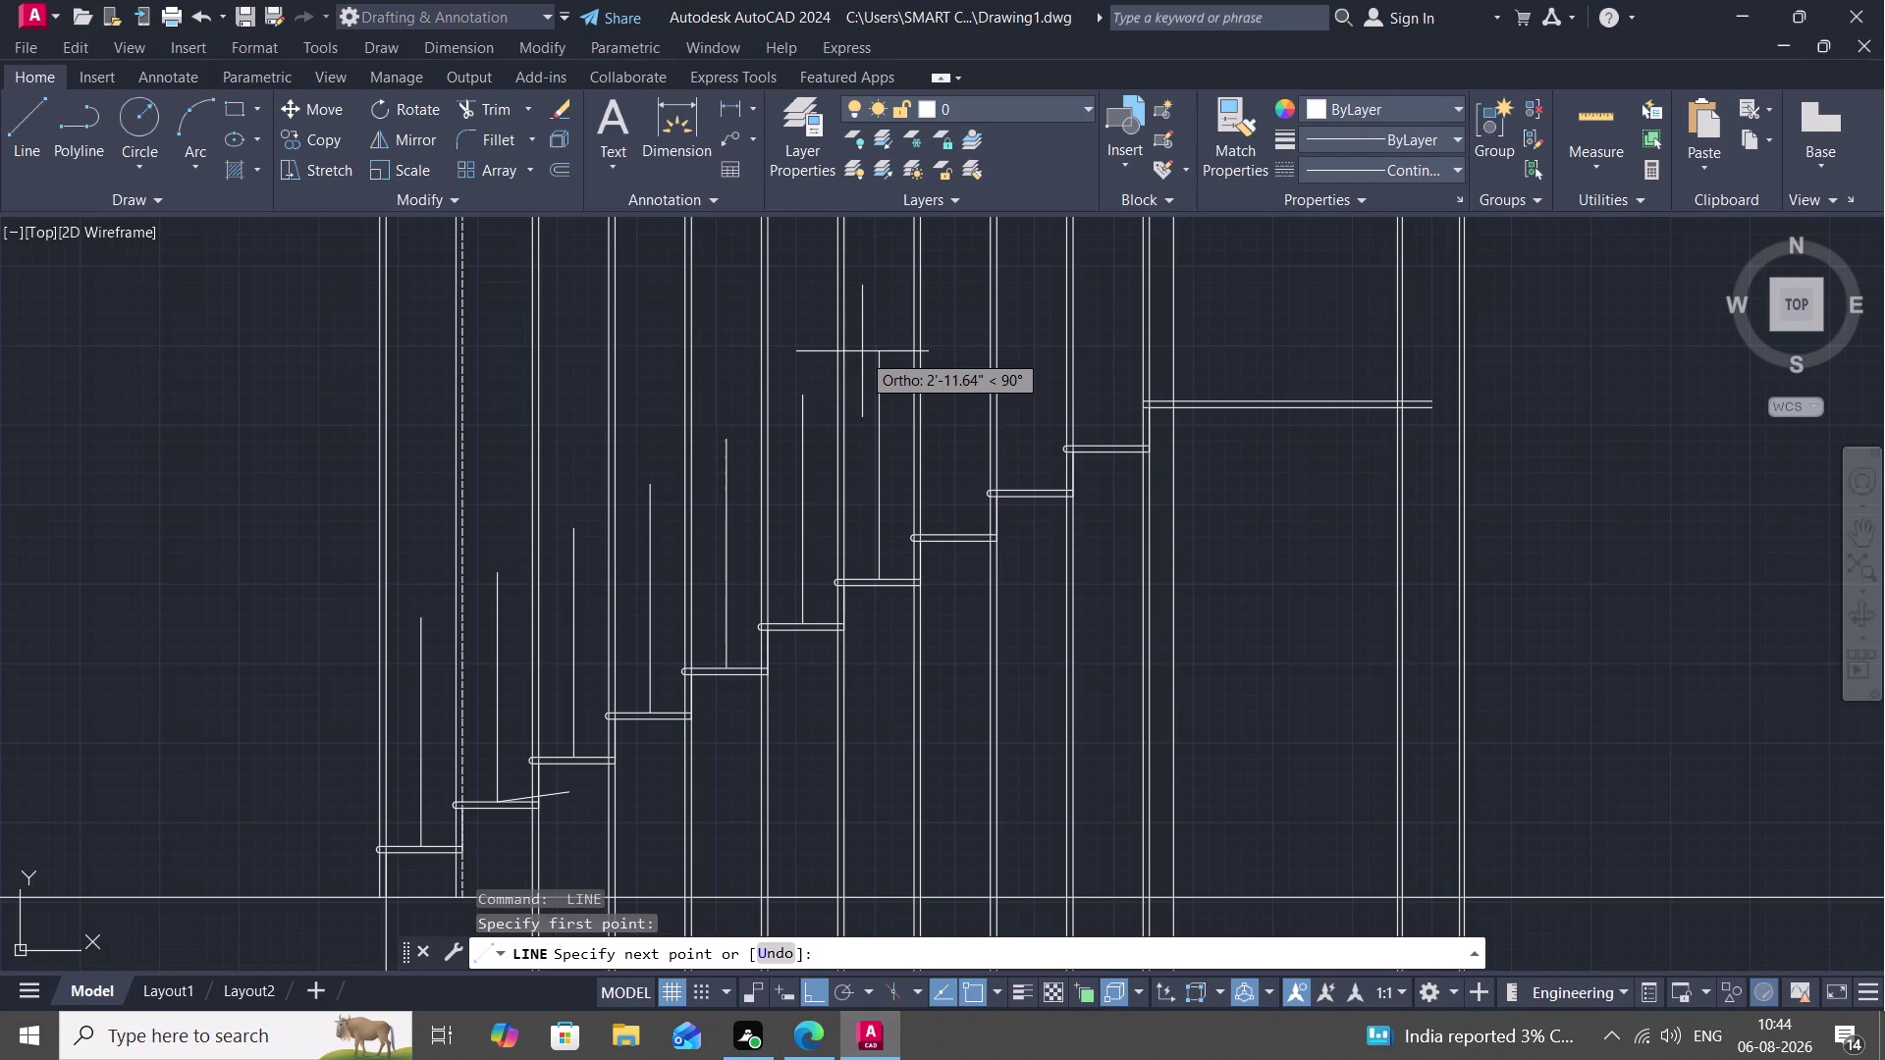
key(3)
text(')
key(space)
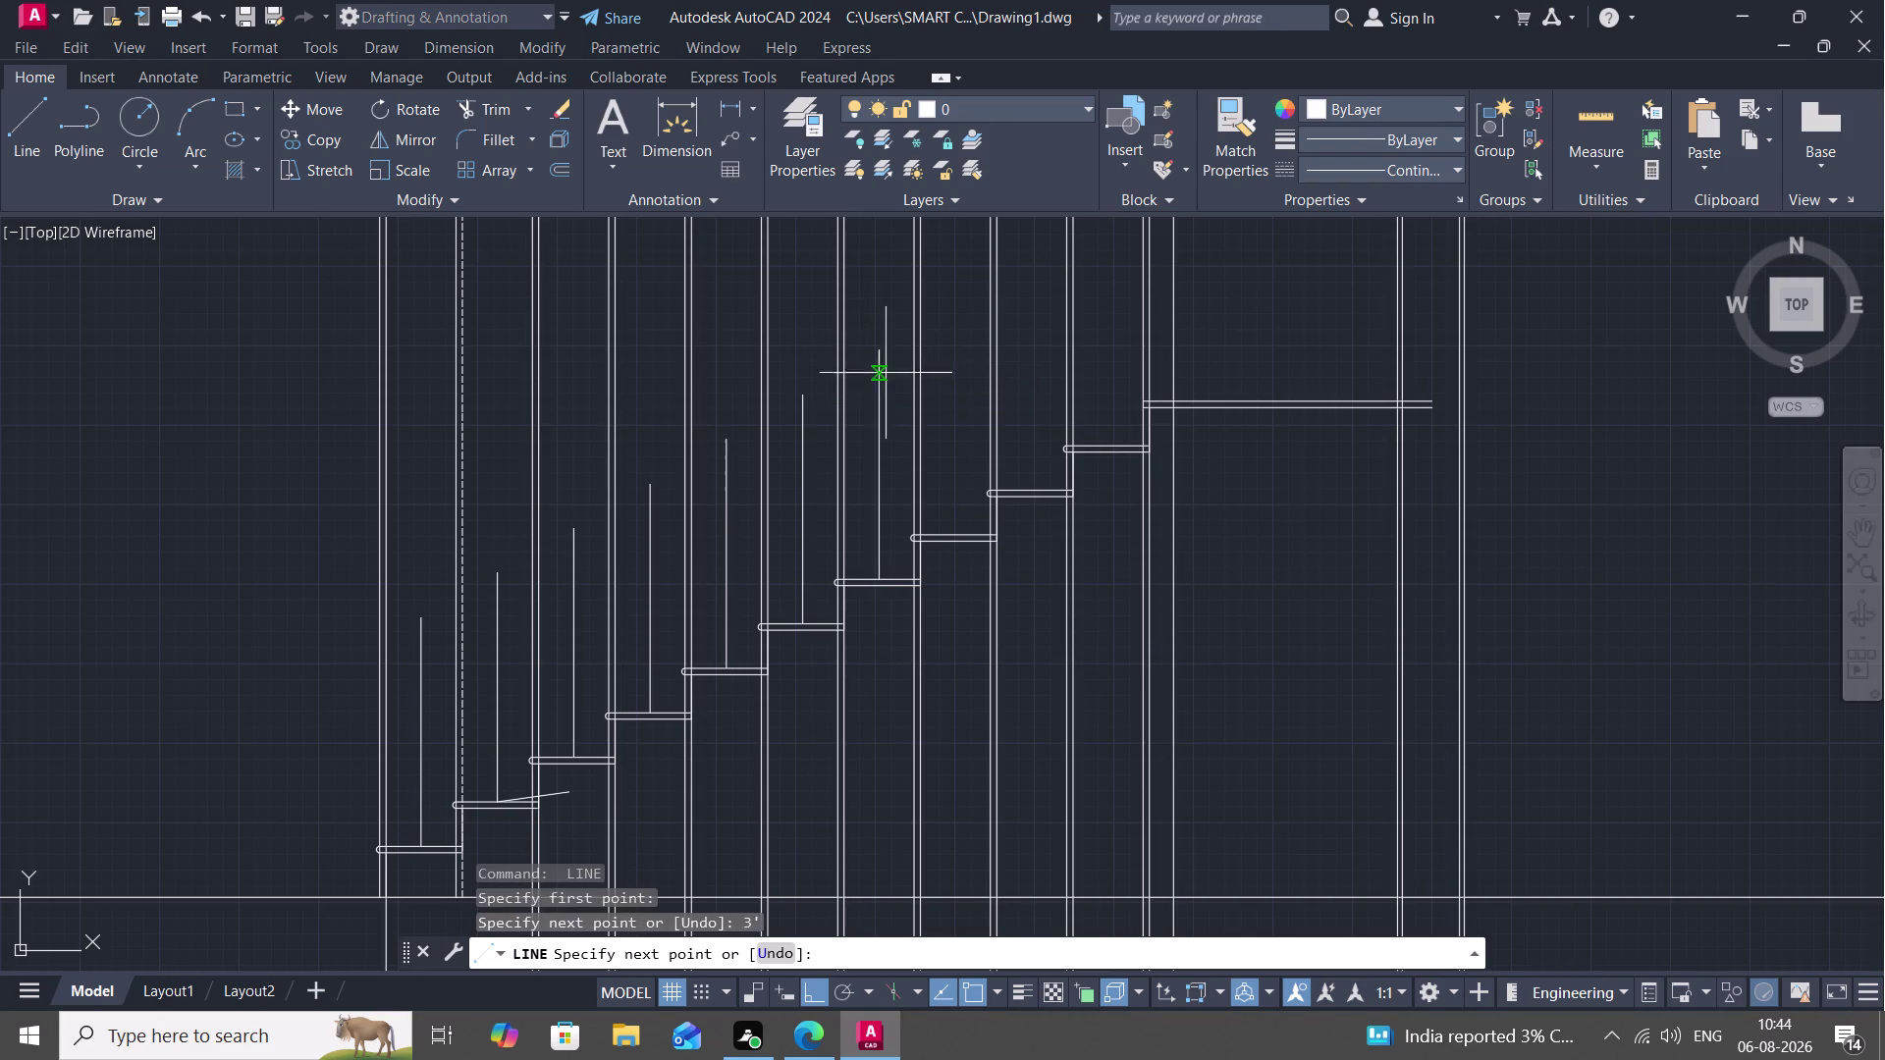
key(space)
key(space)
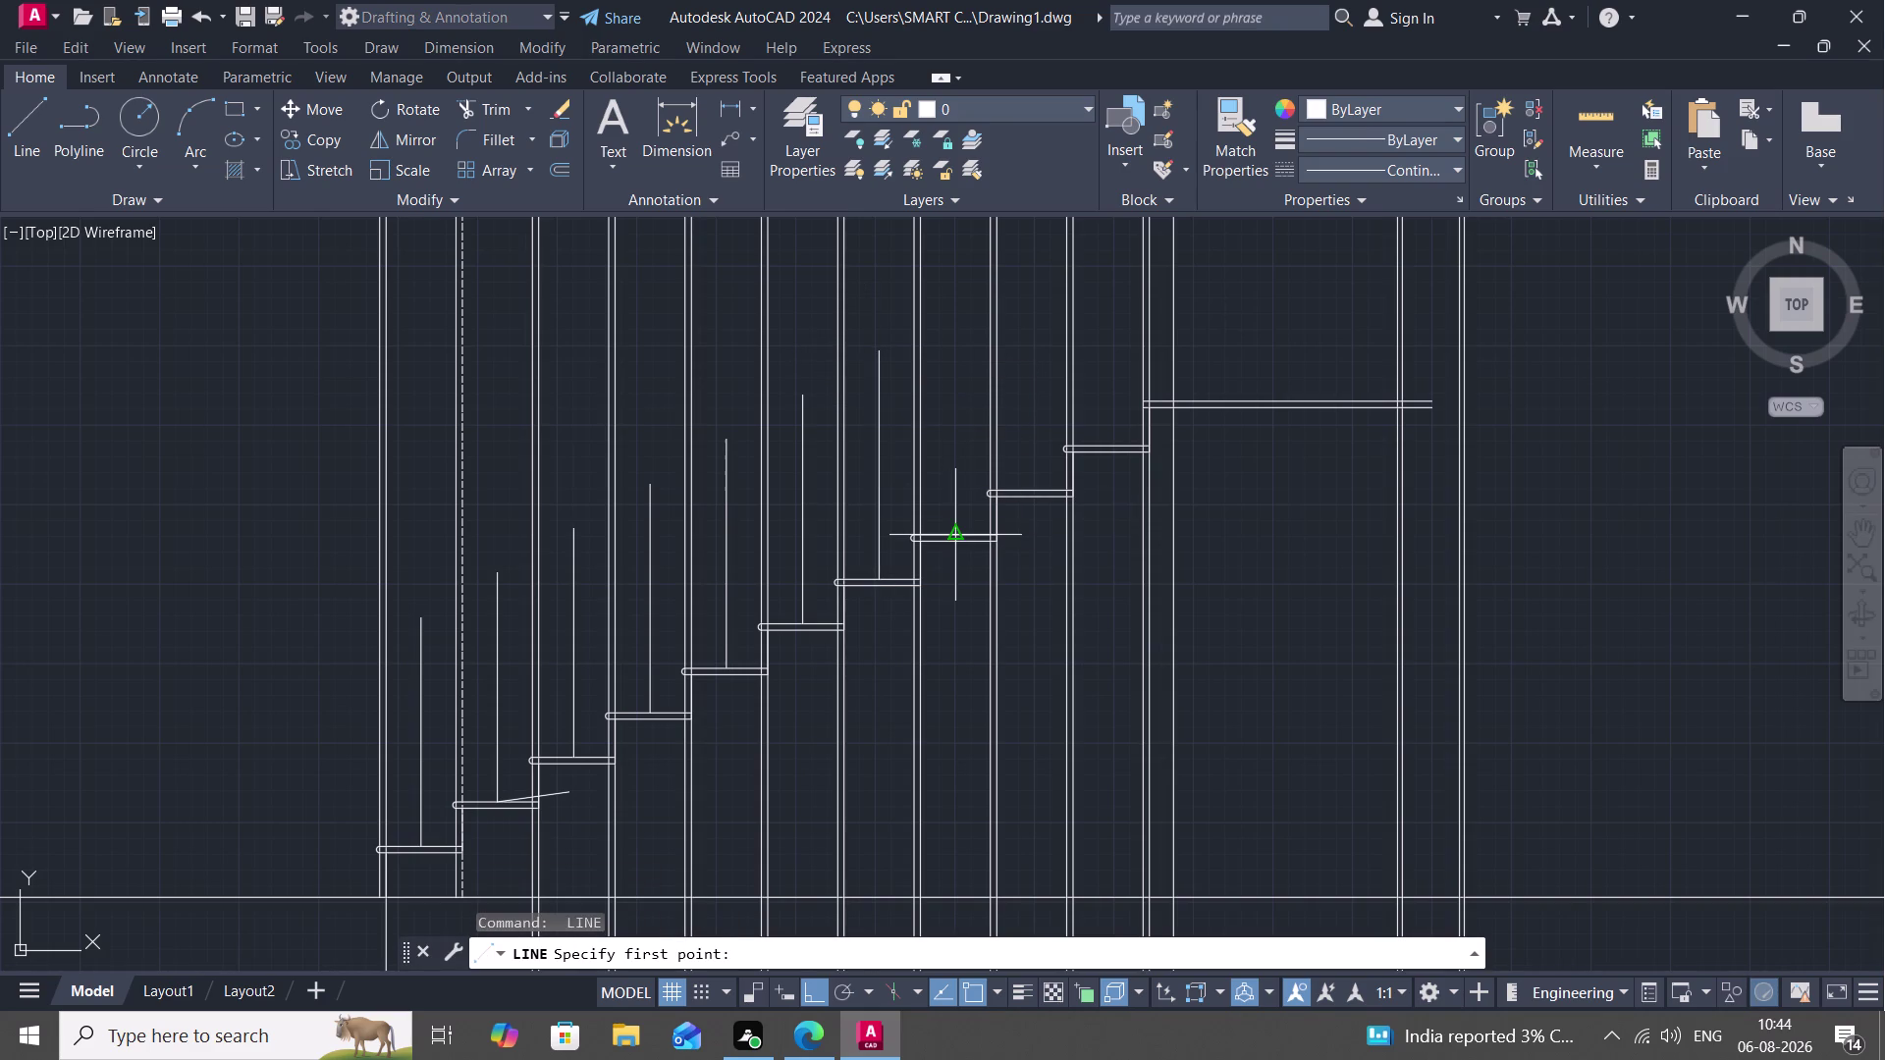
click(951, 530)
key(3)
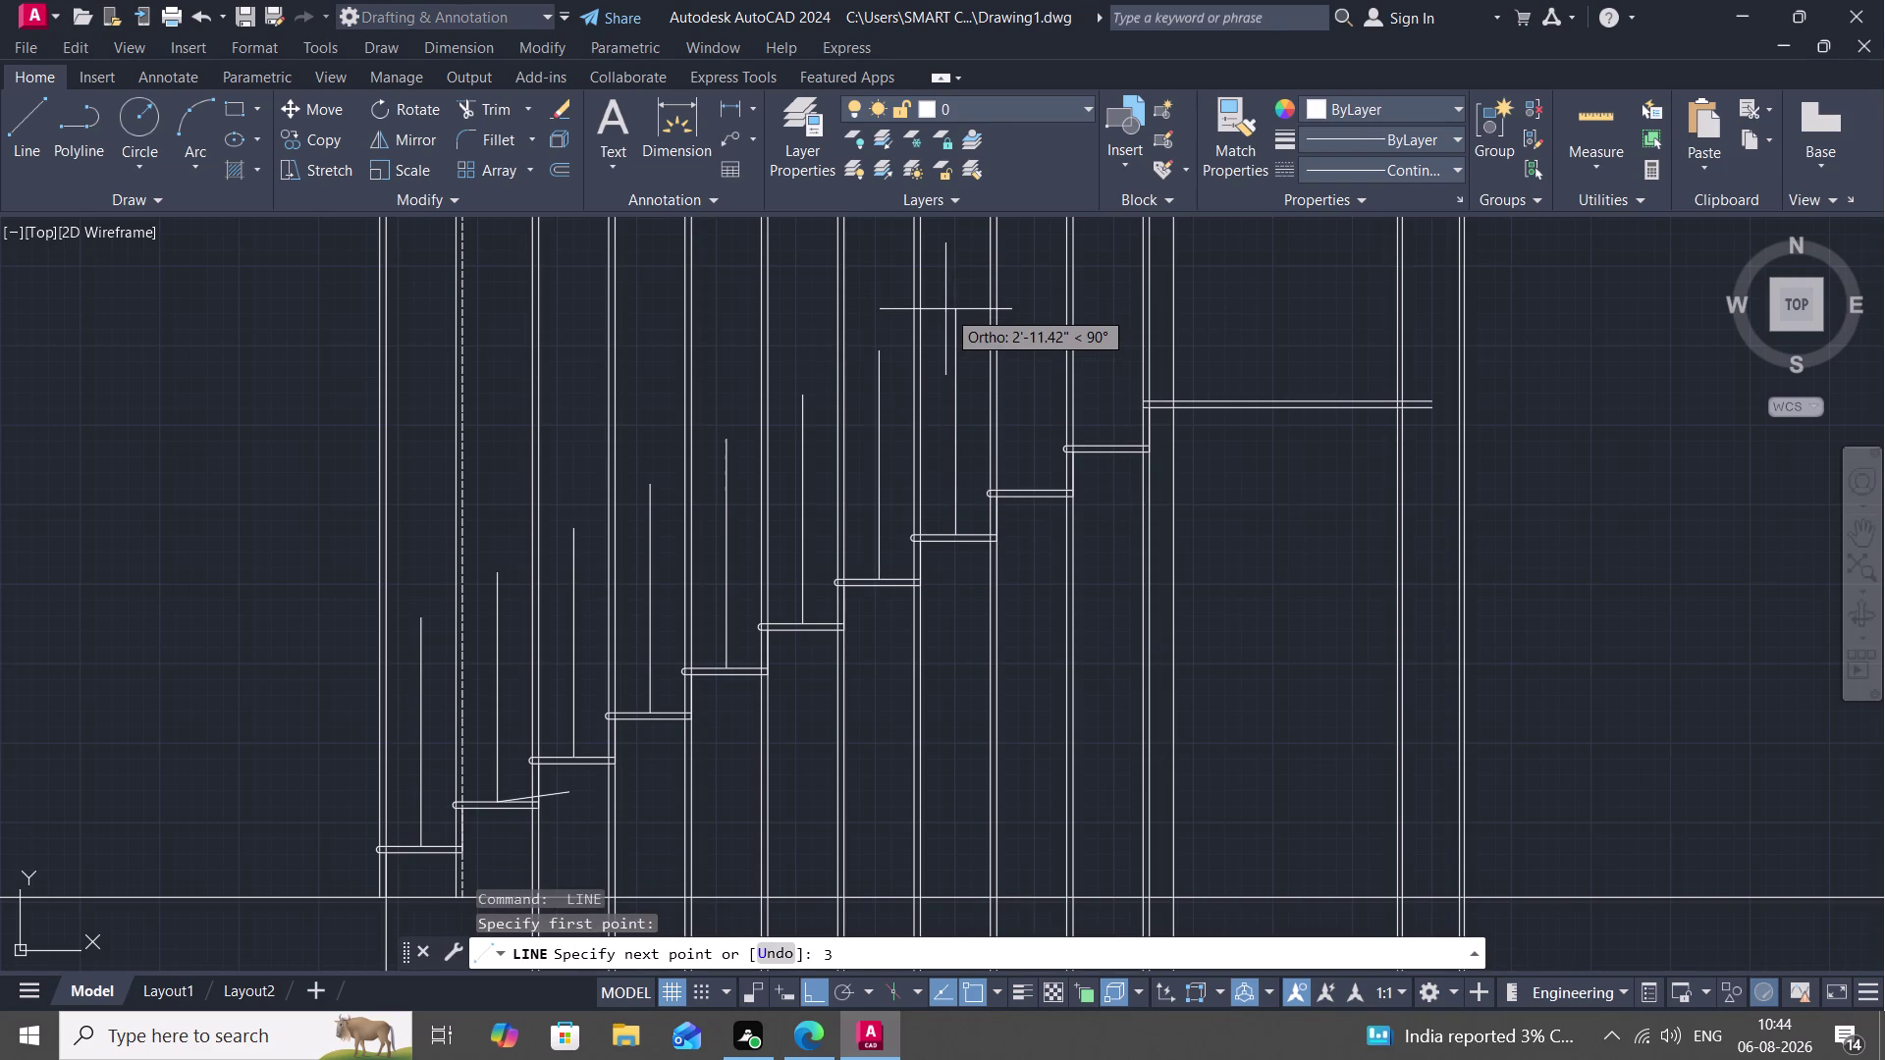
text(')
key(space)
key(space)
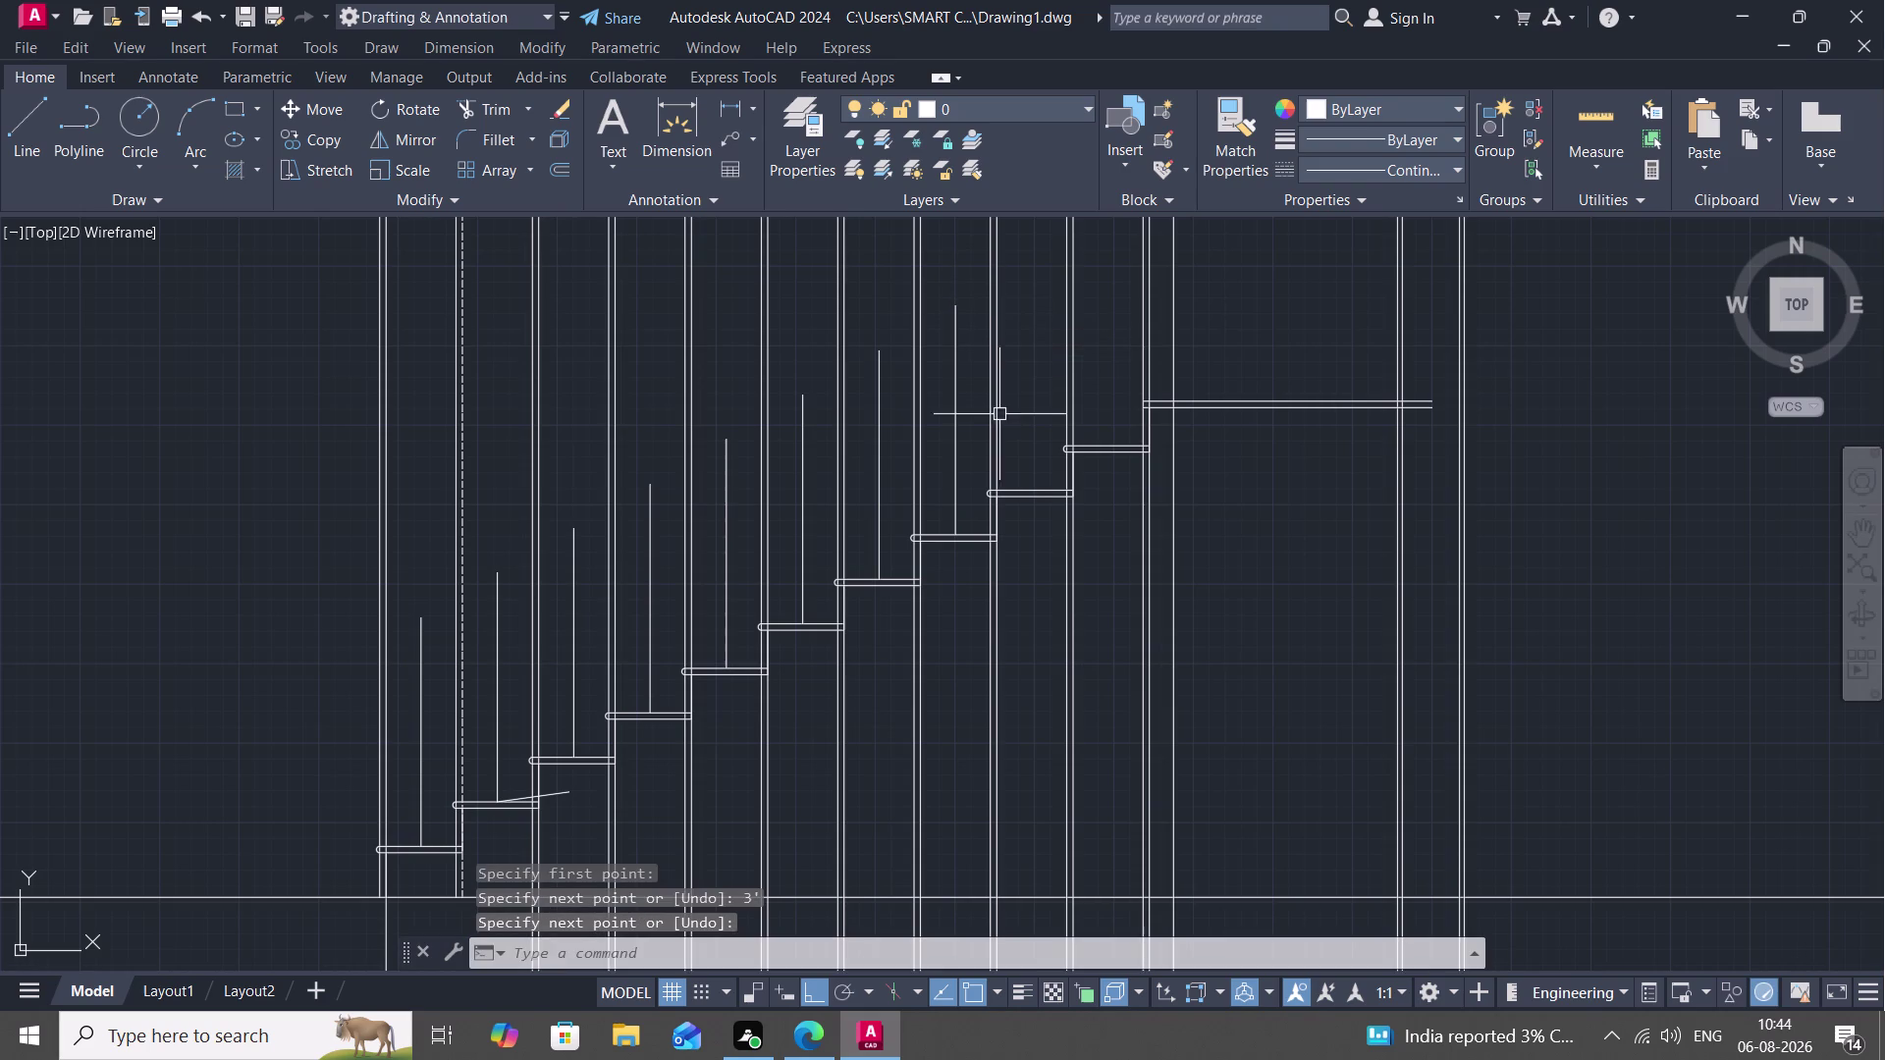
key(space)
click(1031, 487)
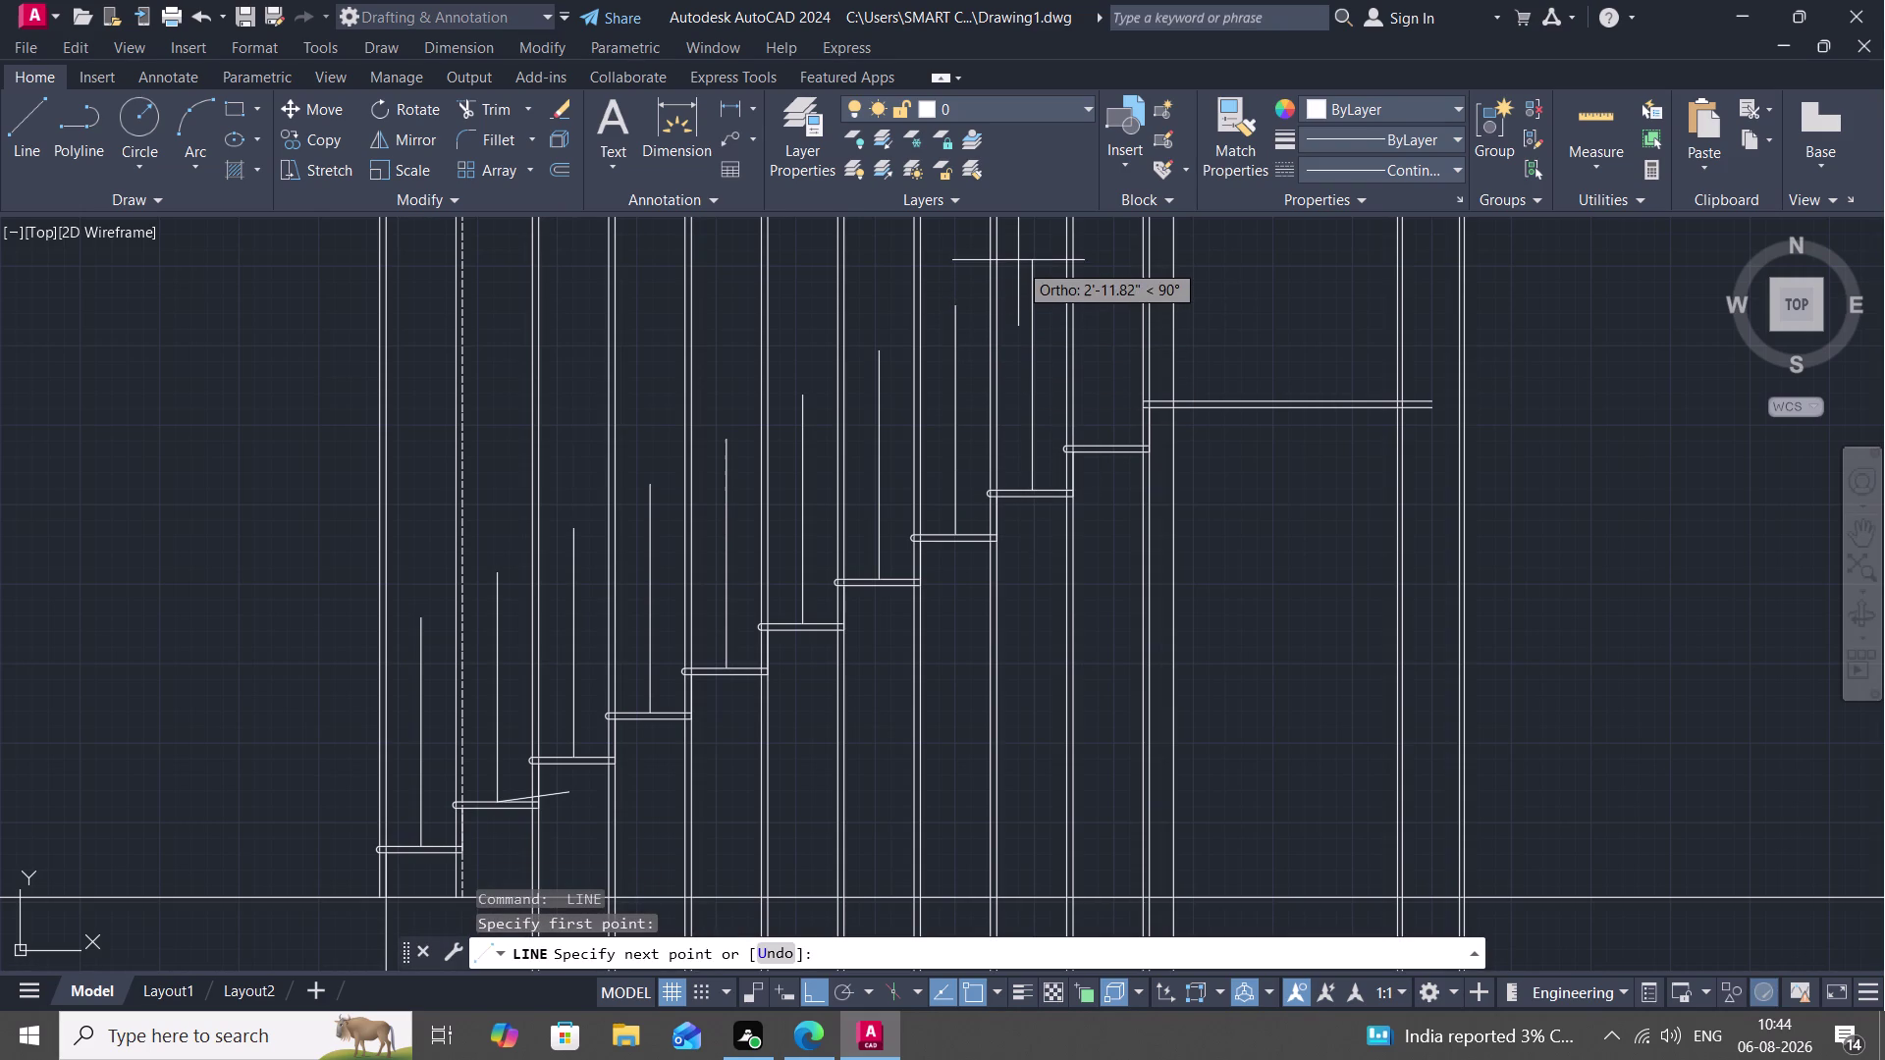
text(3')
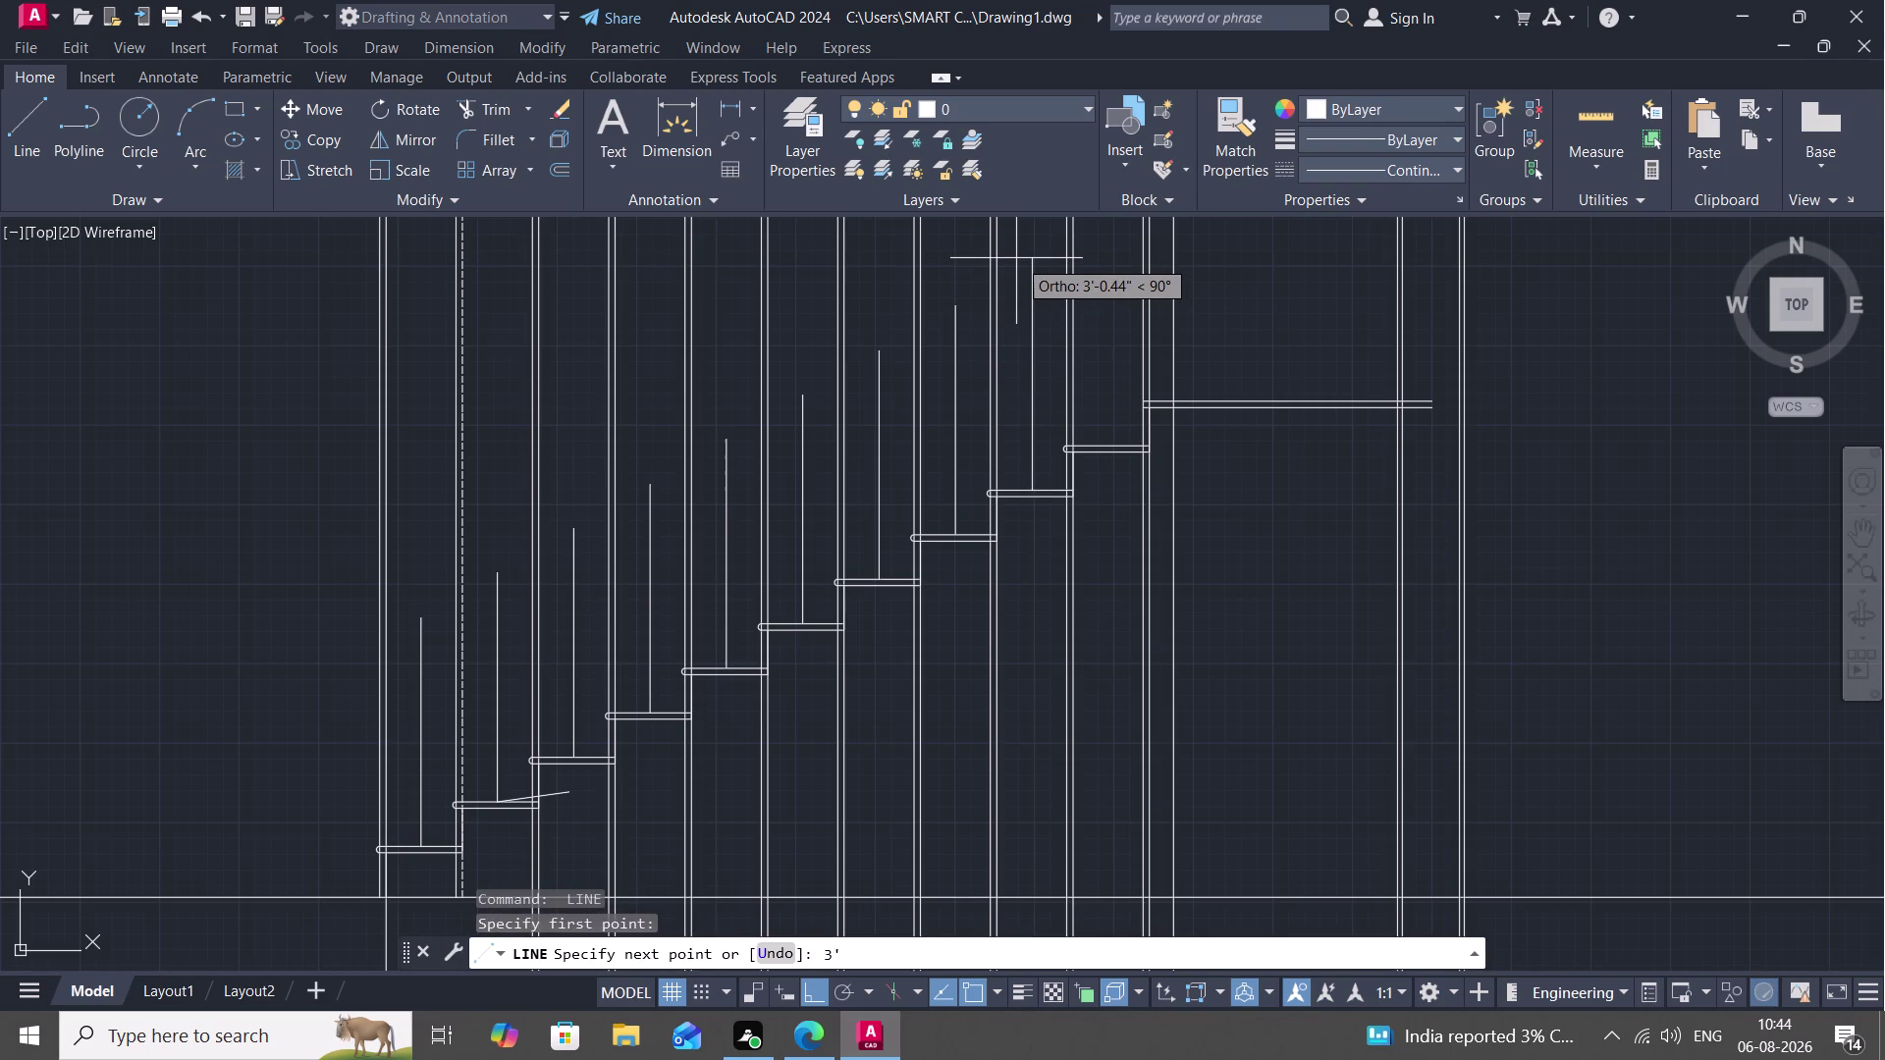
key(space)
key(space)
key(space)
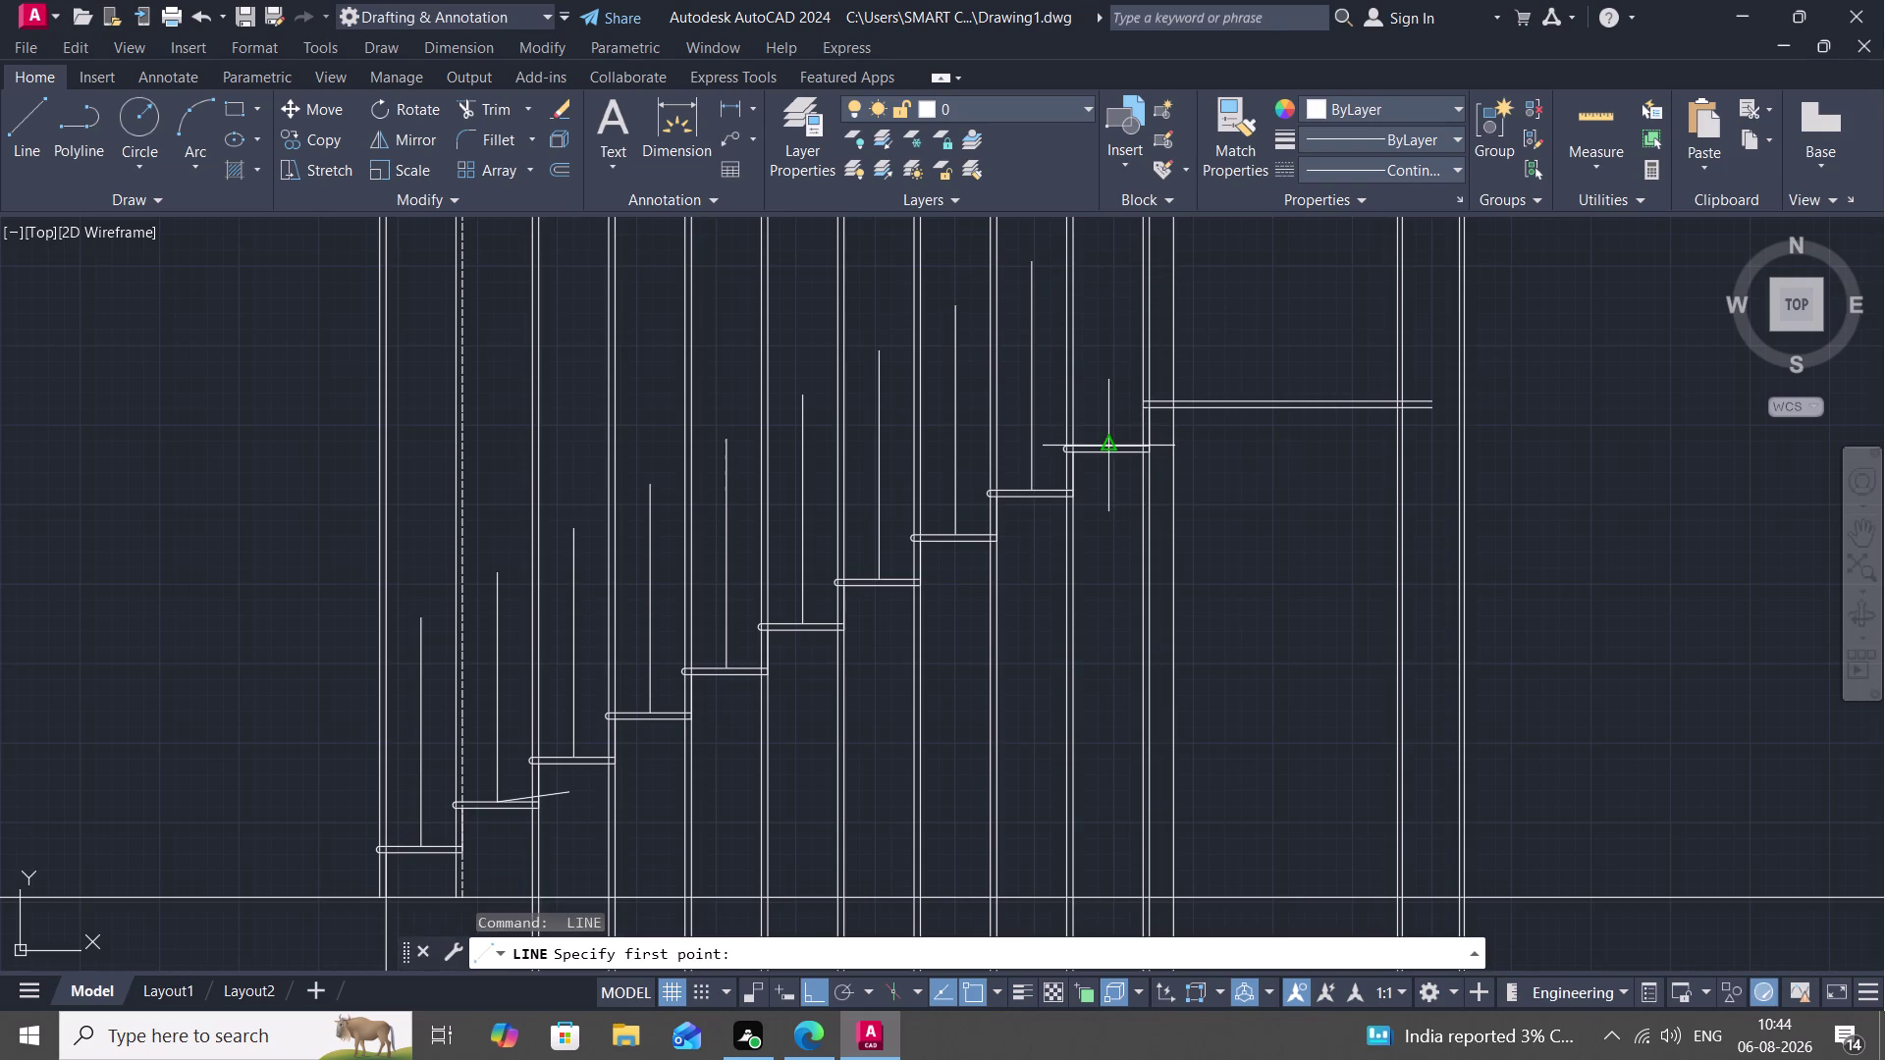
click(1110, 443)
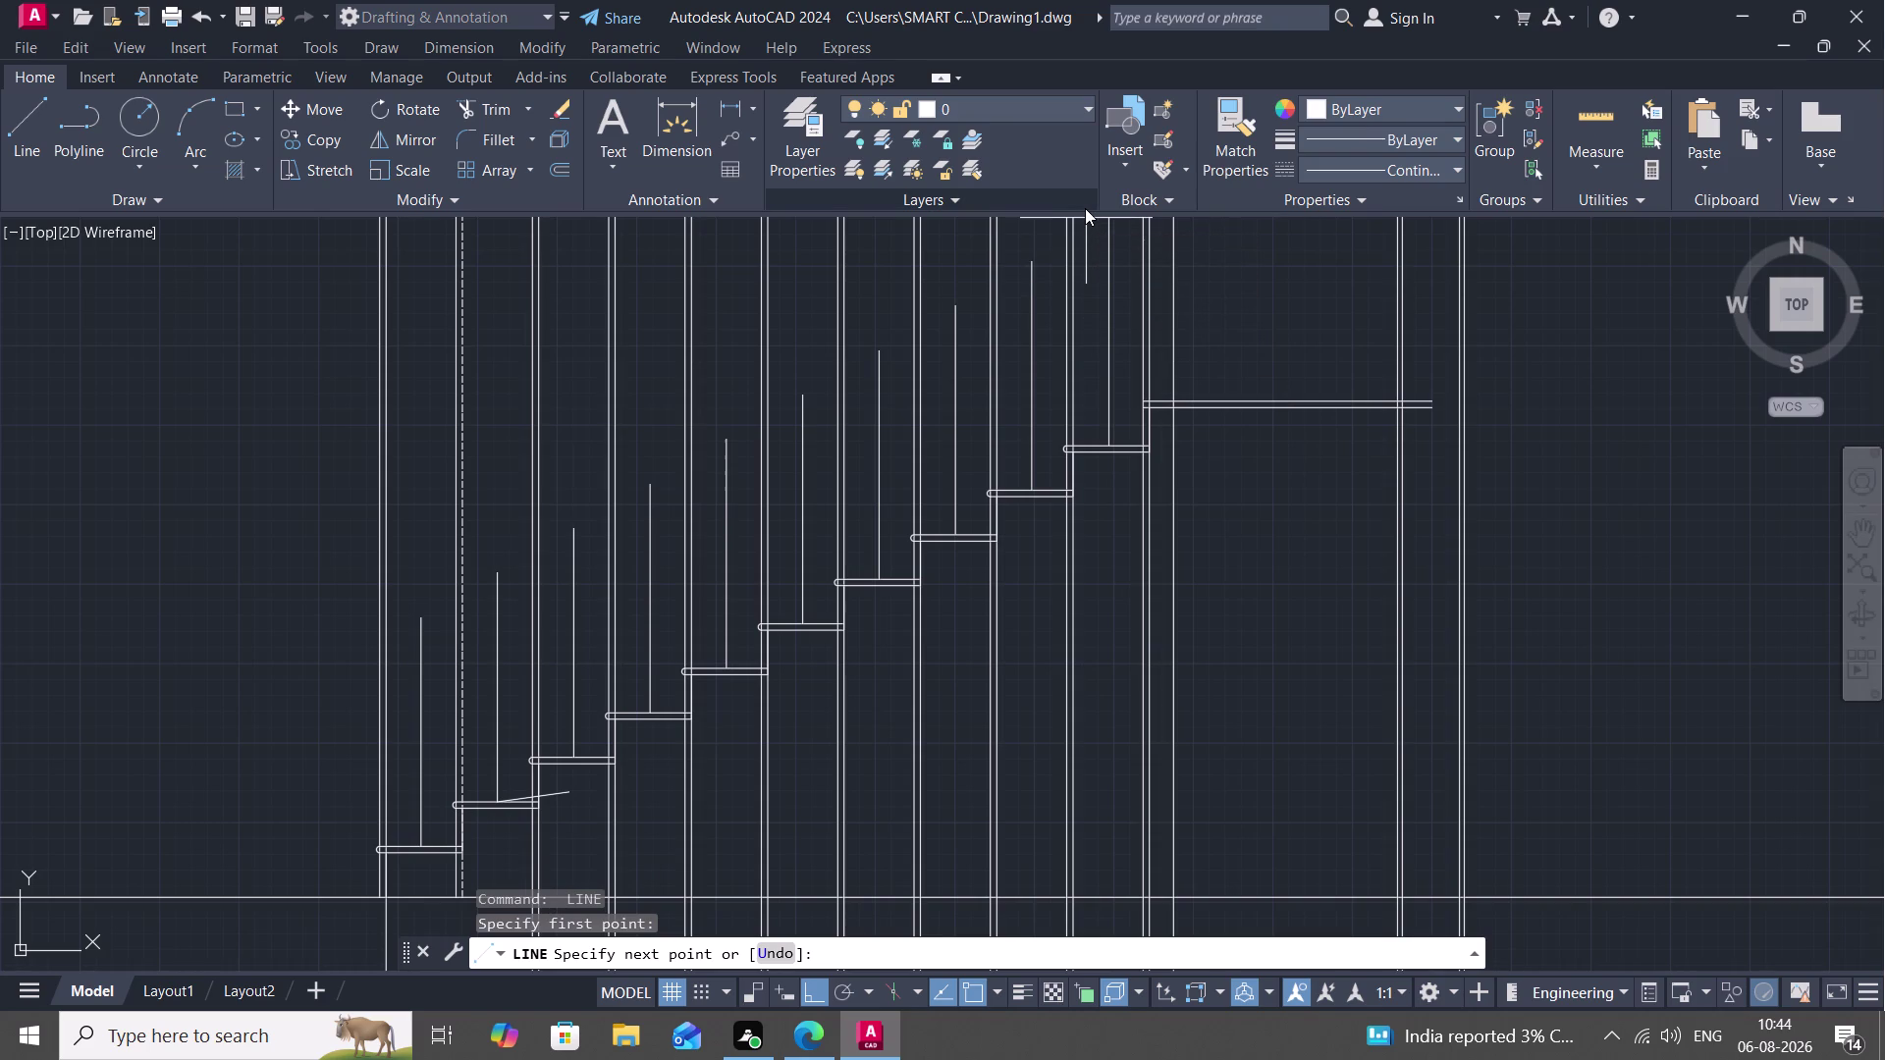
key(3)
key(apostrophe)
key(space)
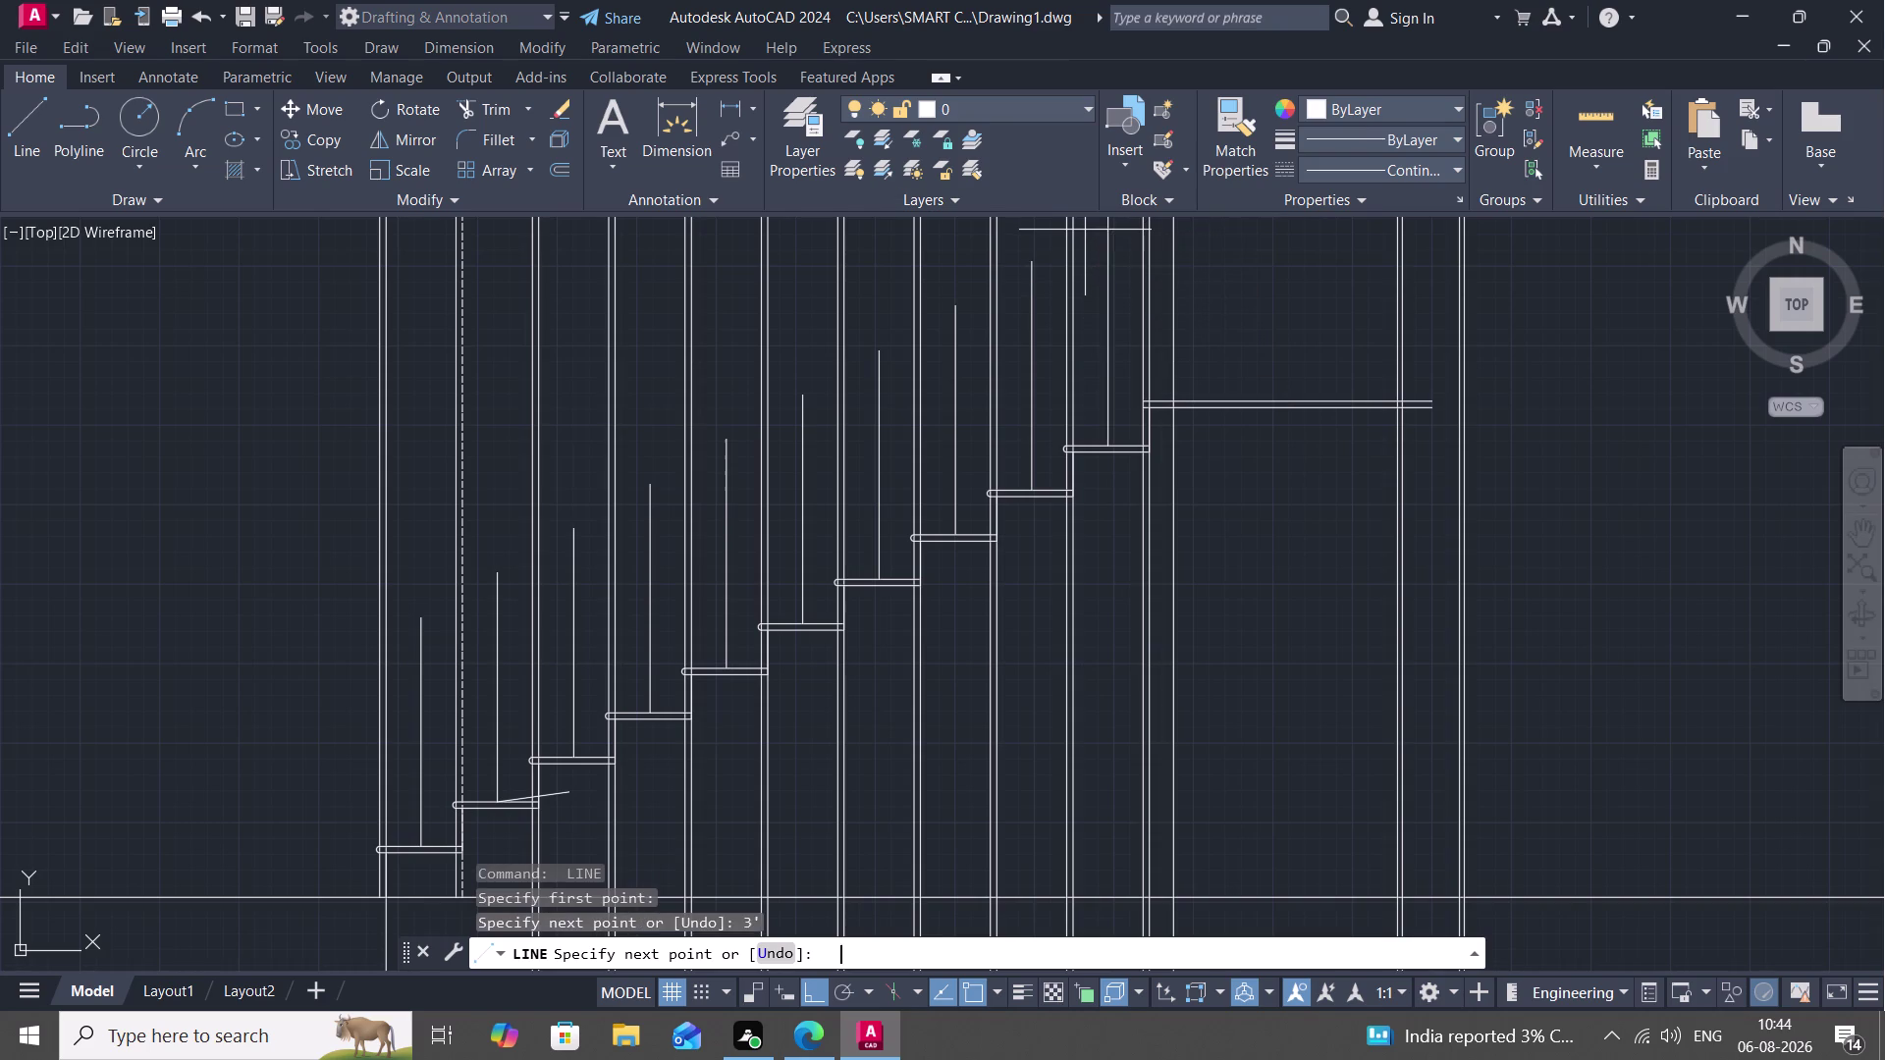
key(space)
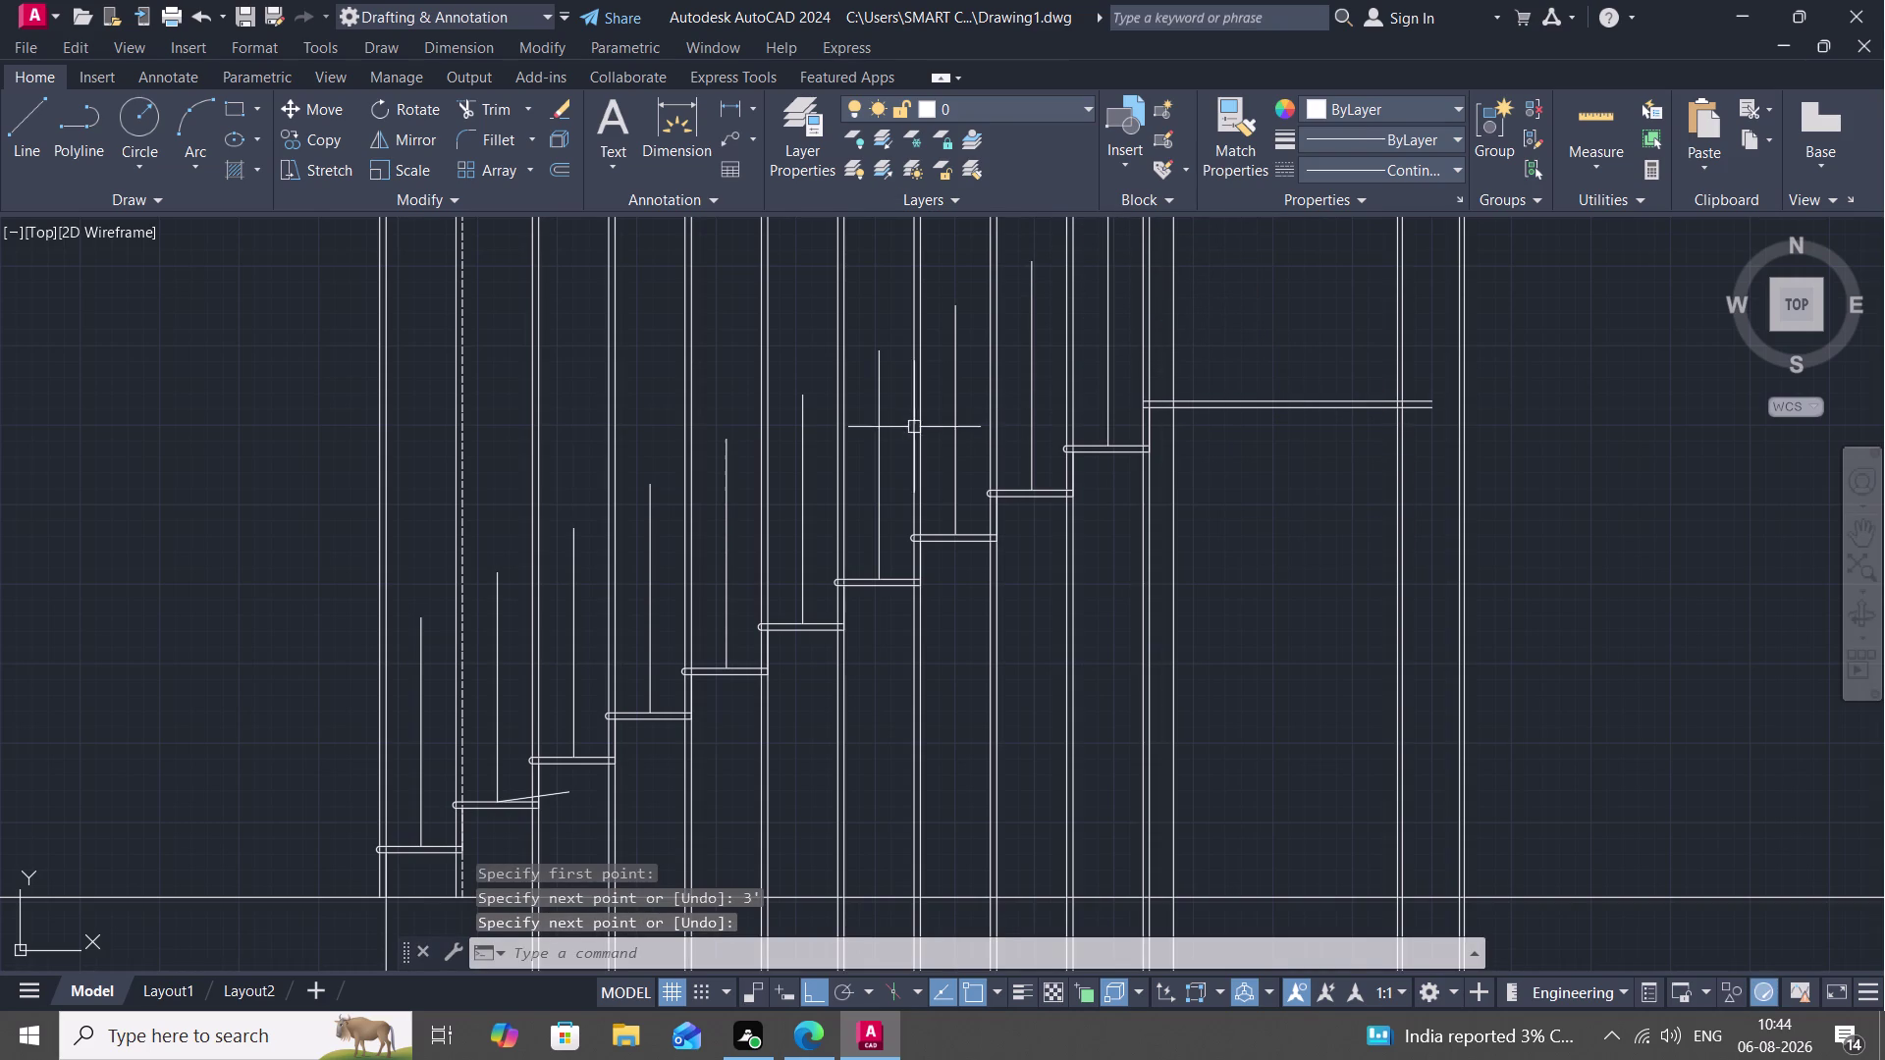
scroll(down, 3)
scroll(down, 3)
scroll(down, 3)
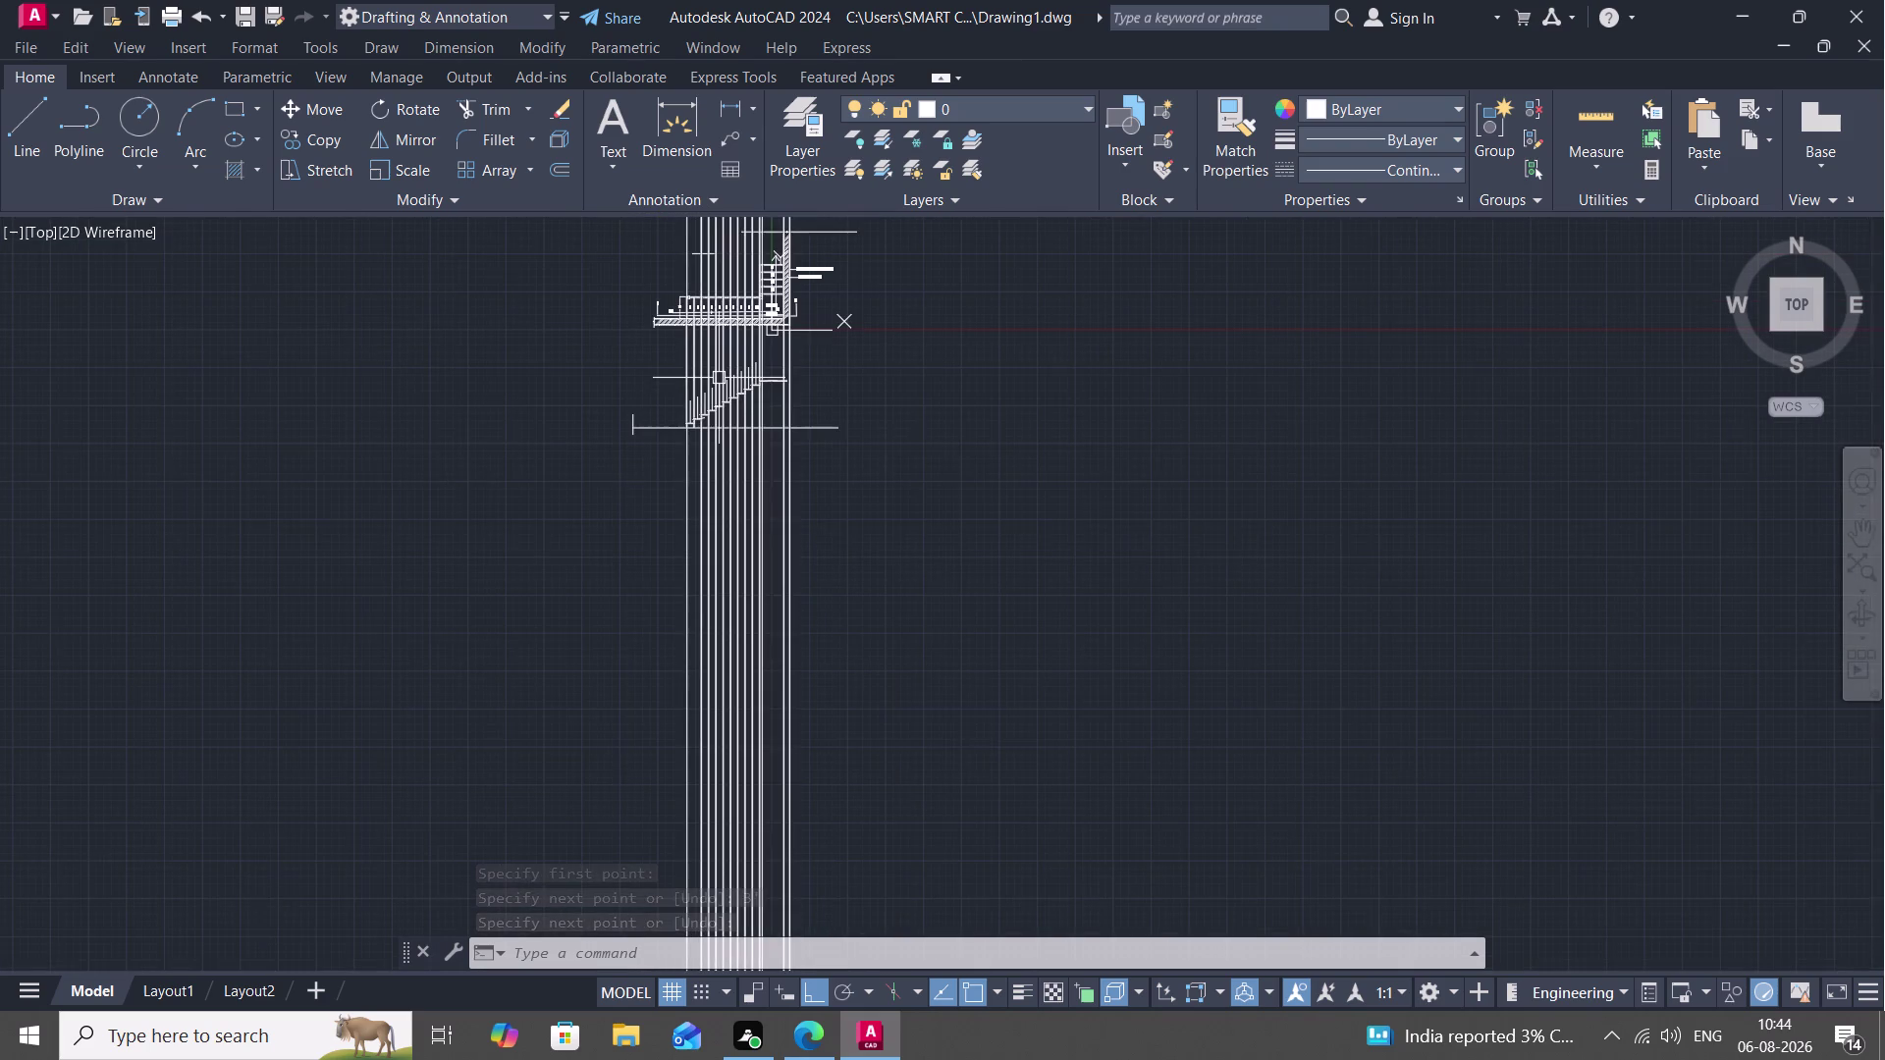
scroll(up, 3)
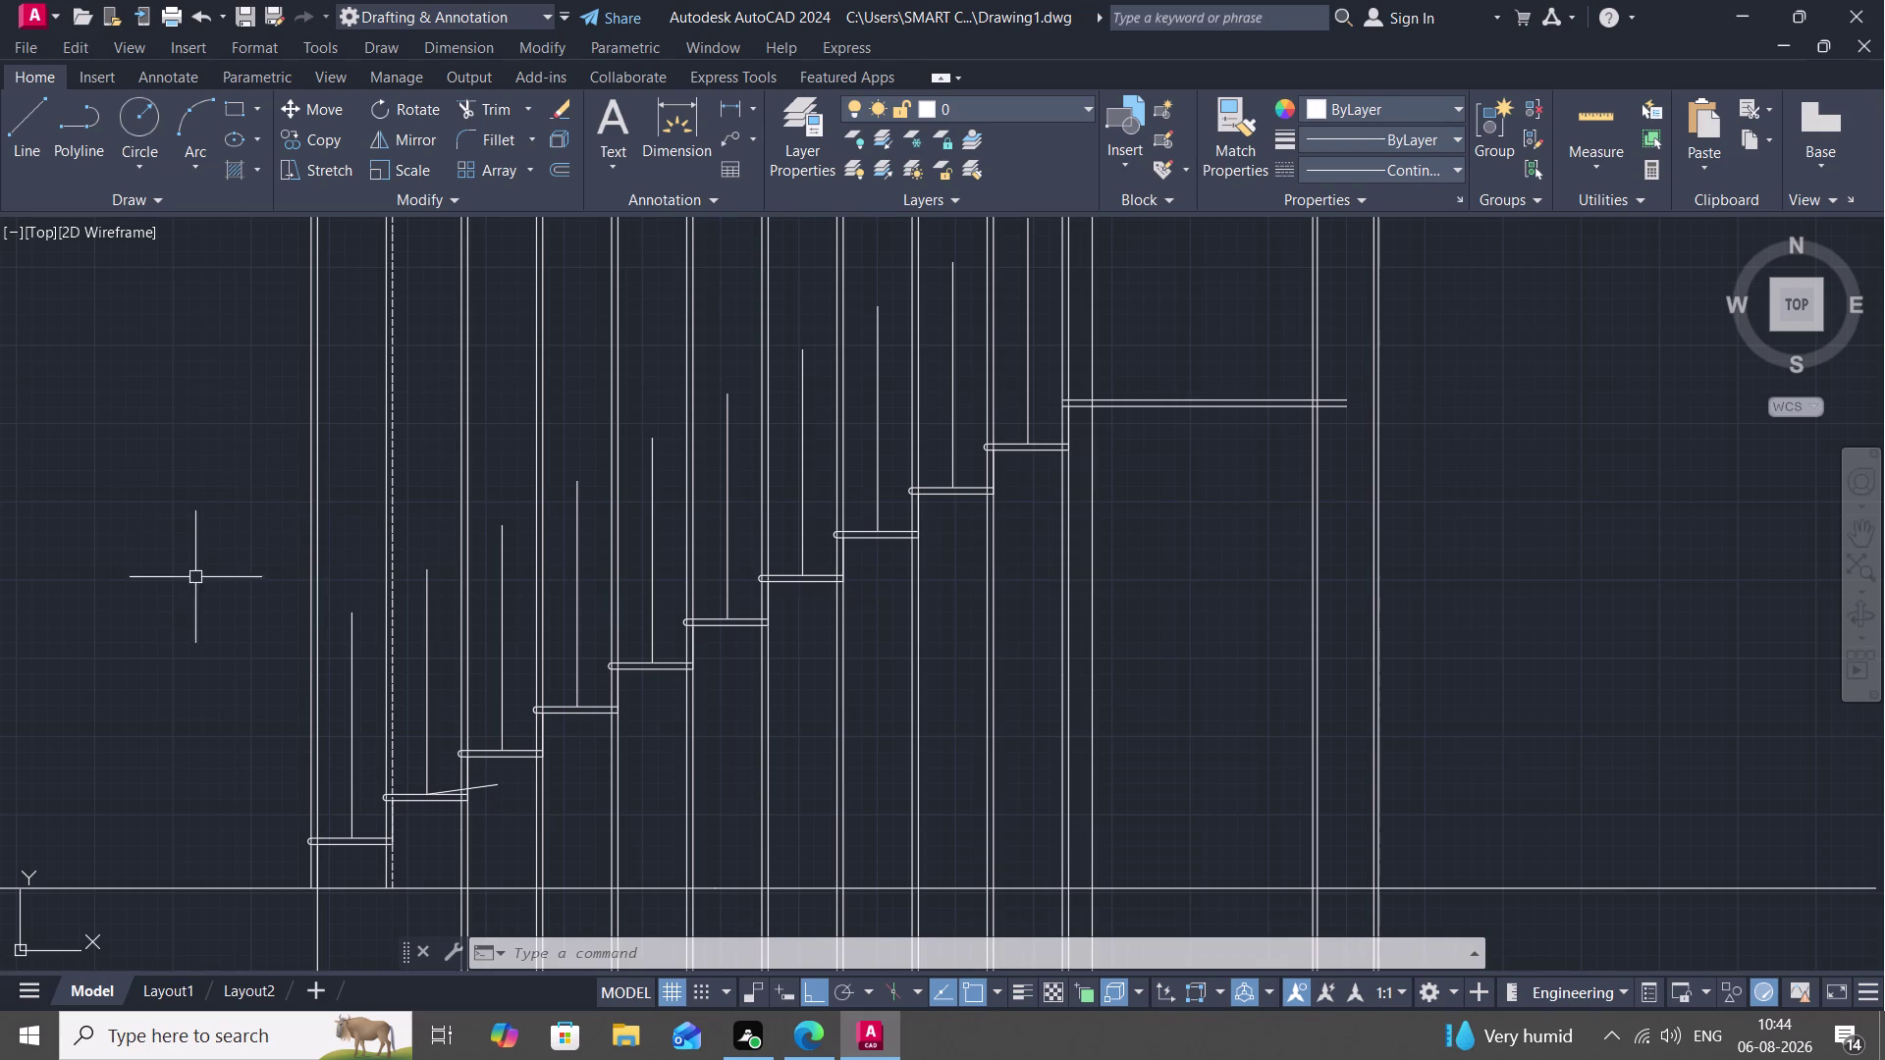
scroll(down, 3)
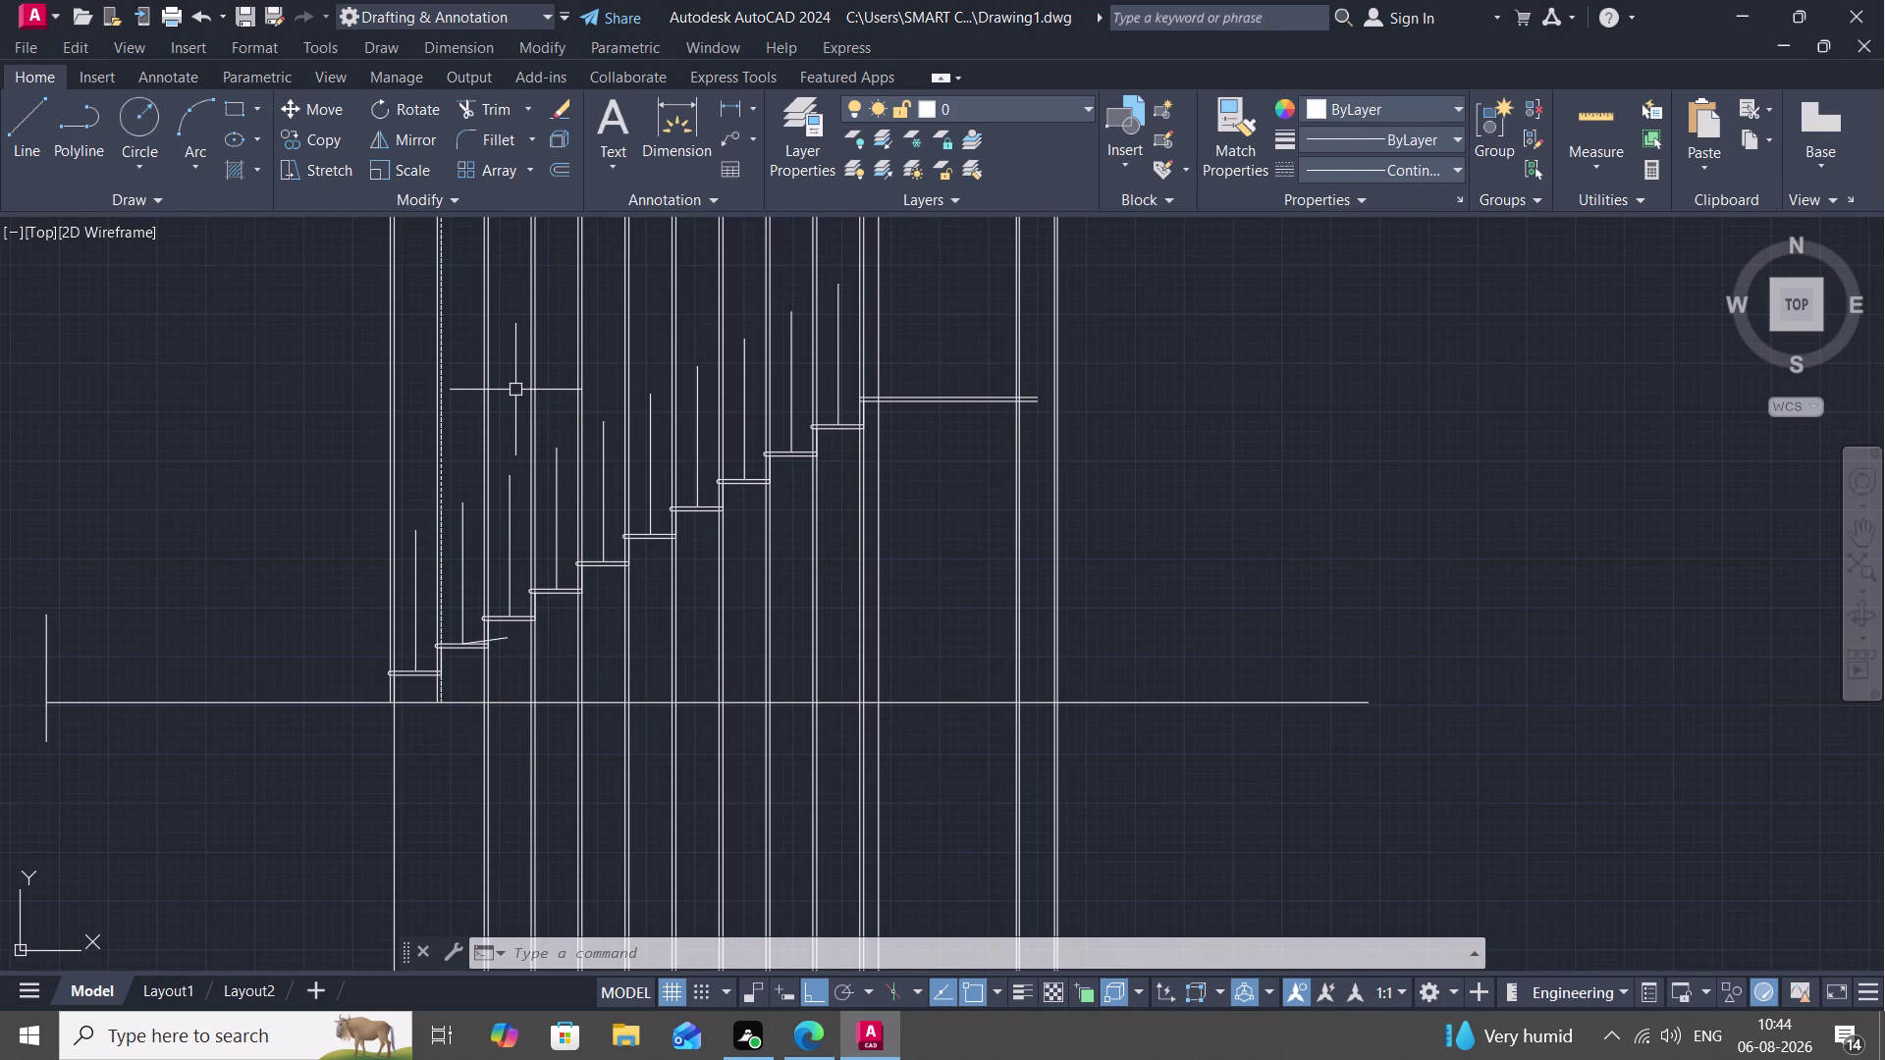
scroll(down, 3)
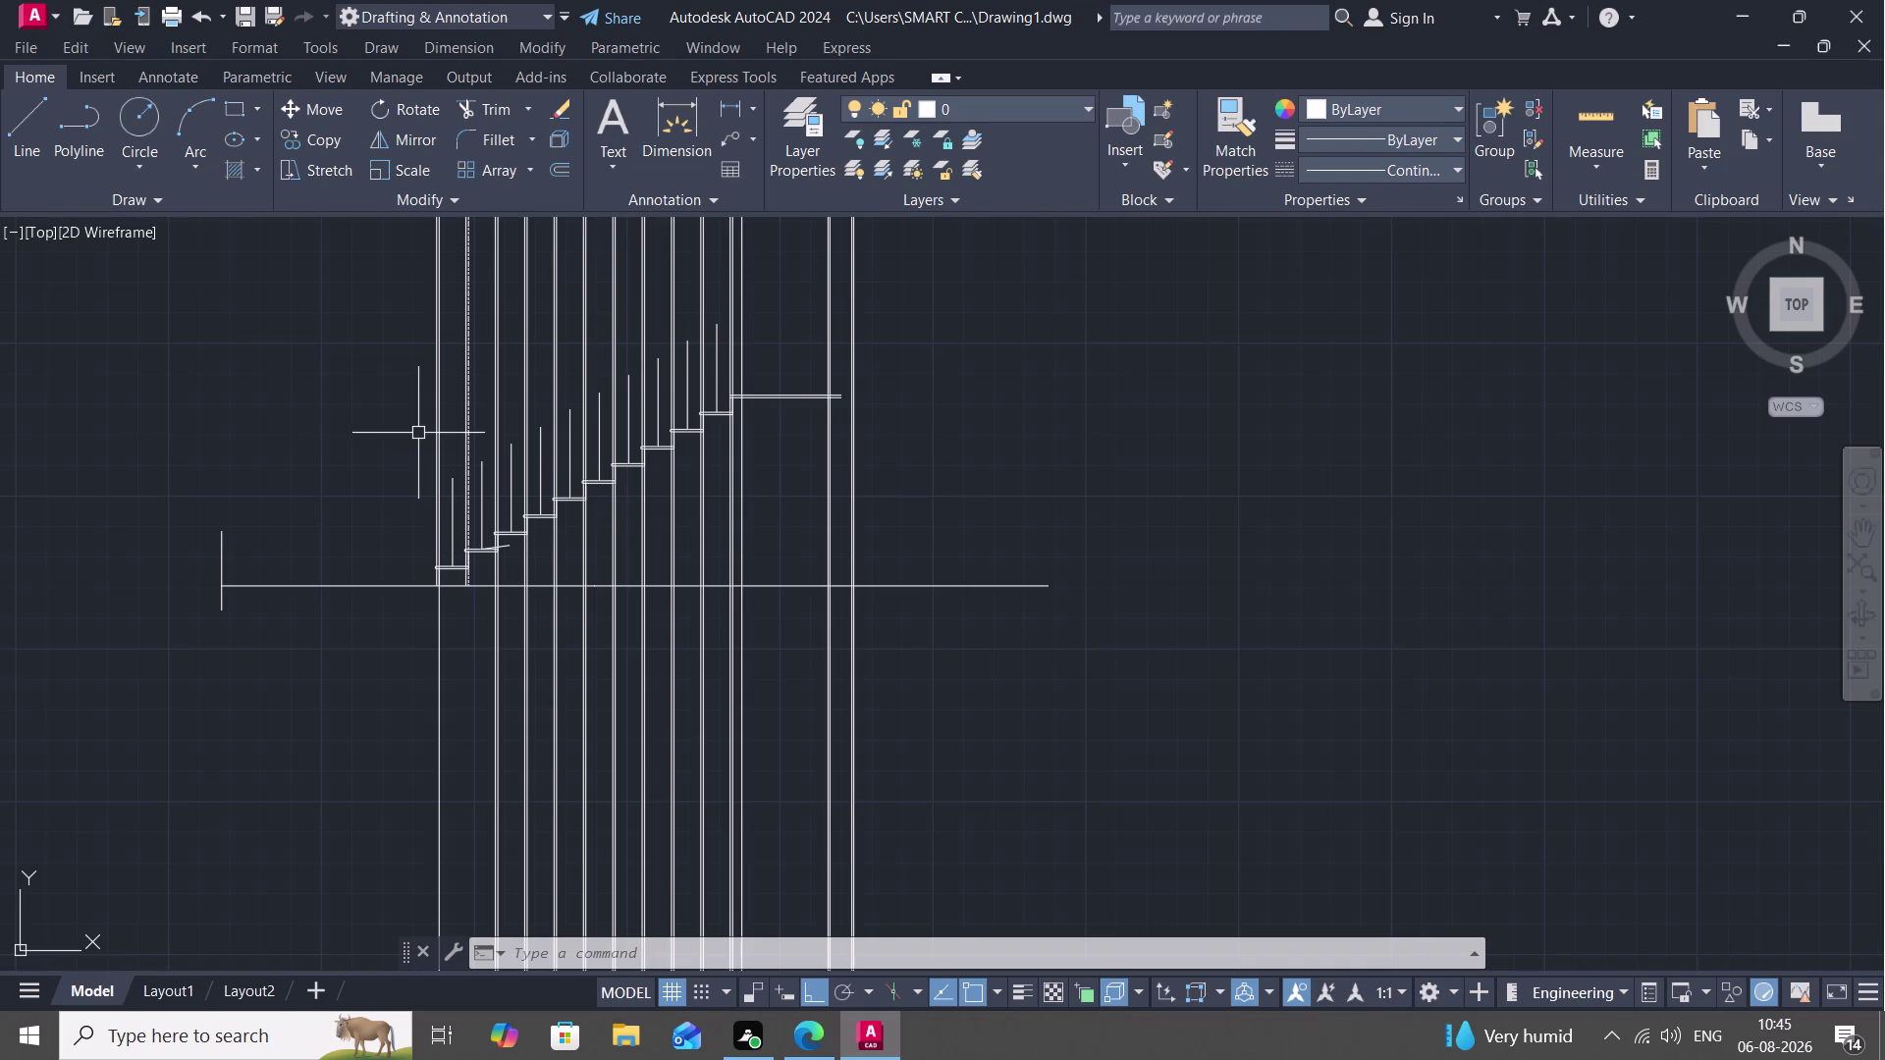
scroll(down, 3)
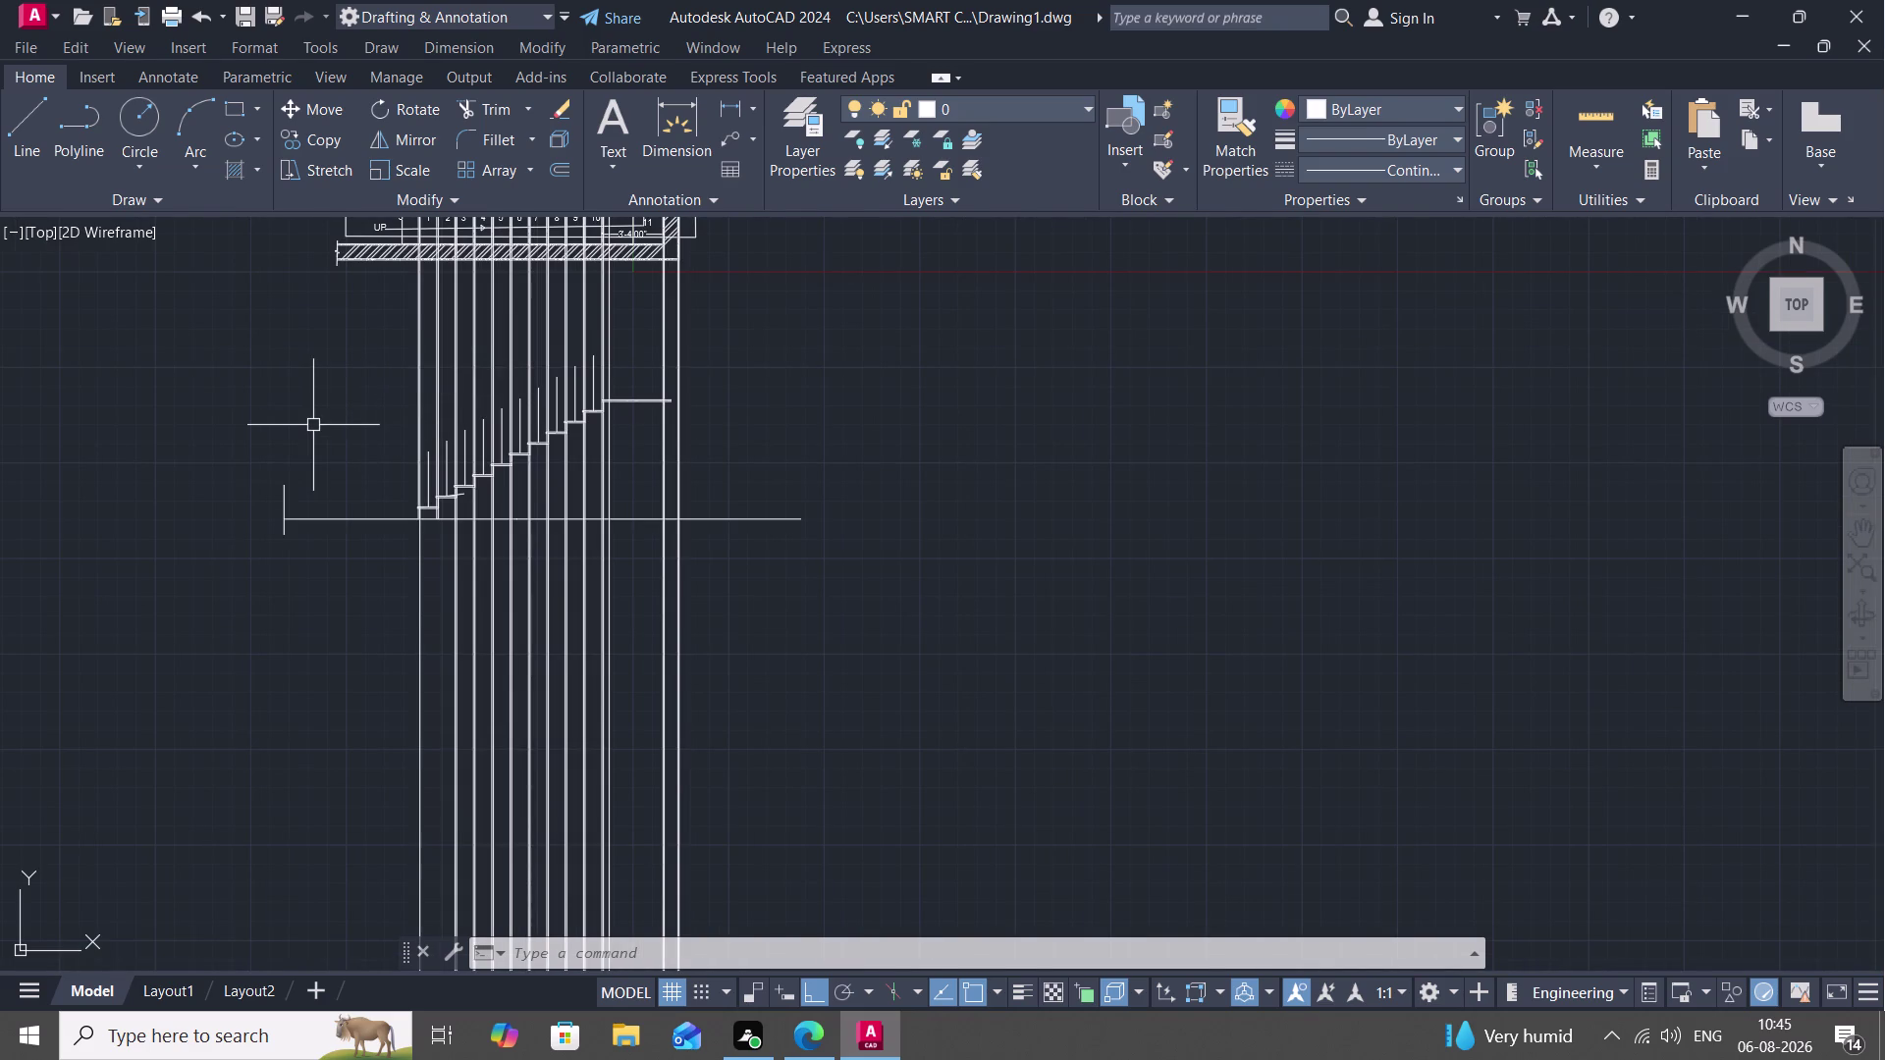
Trim the construction lines above the baluster tops and at the upper landing.
text(TR)
key(space)
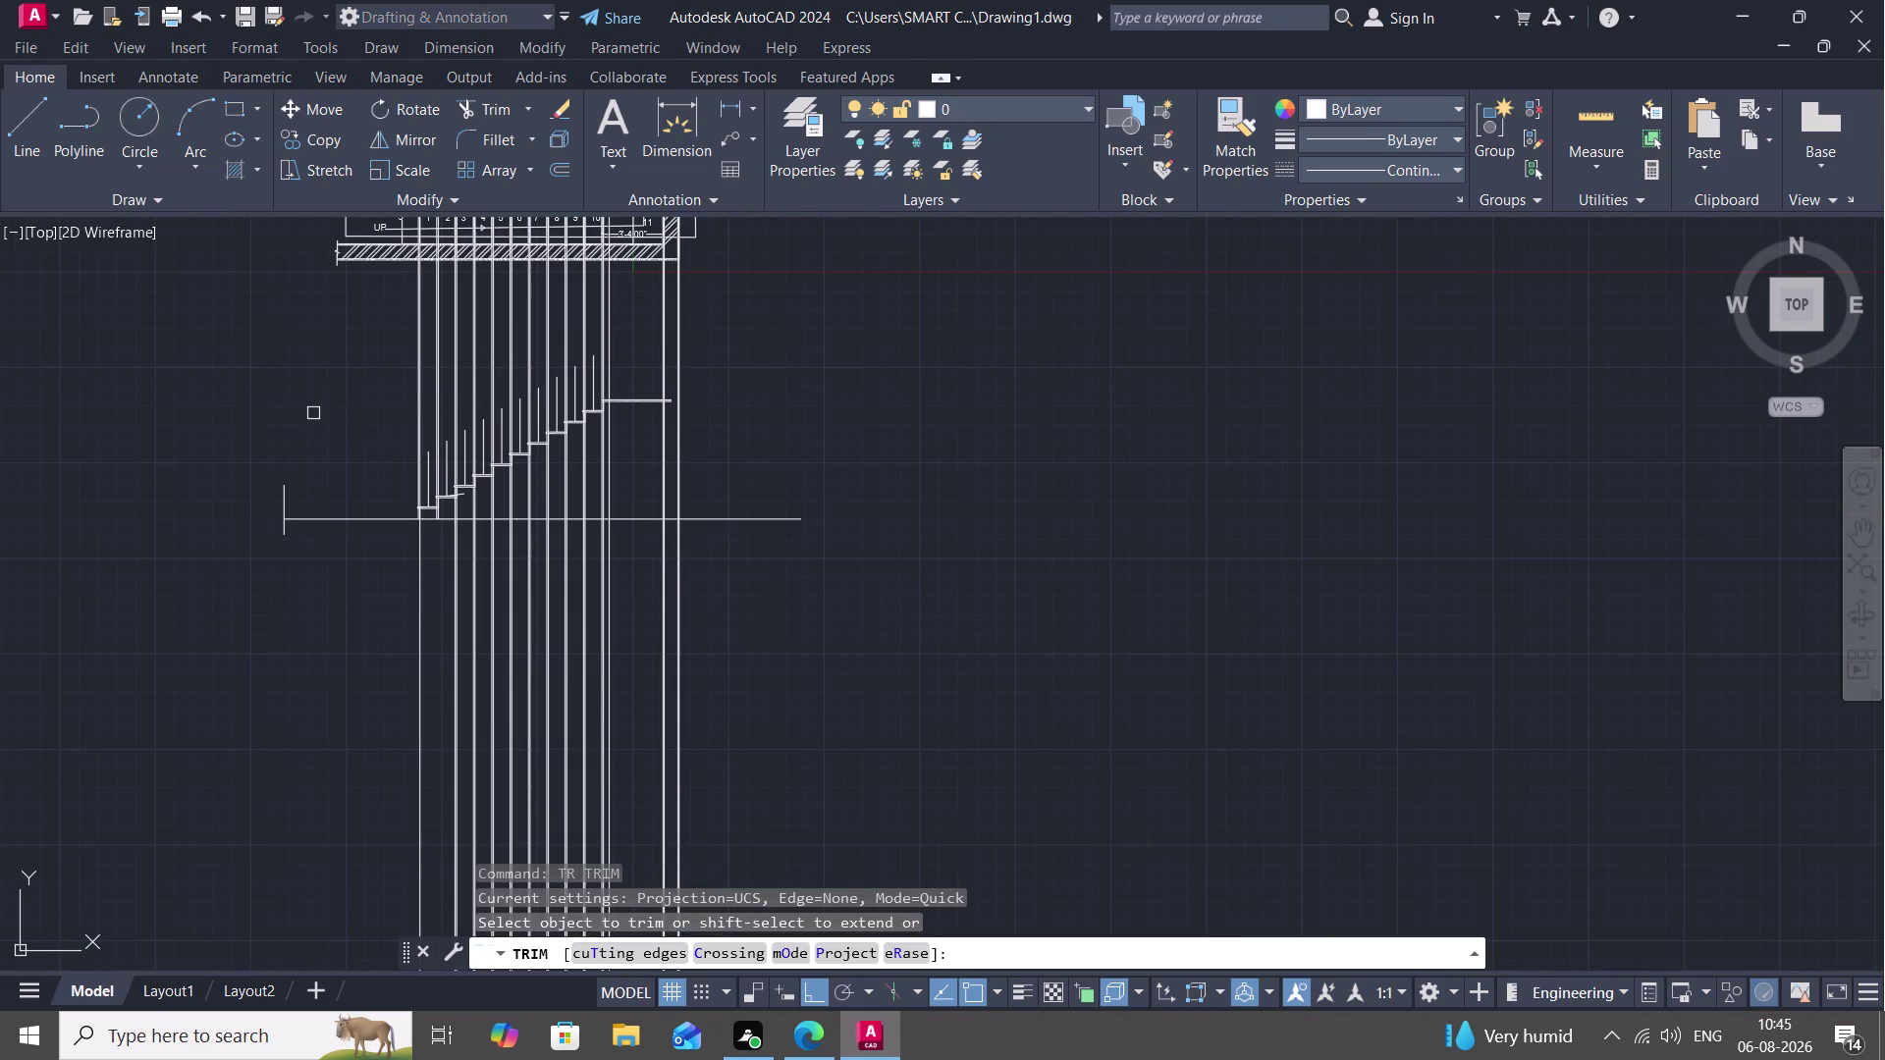
drag(359, 337, 571, 336)
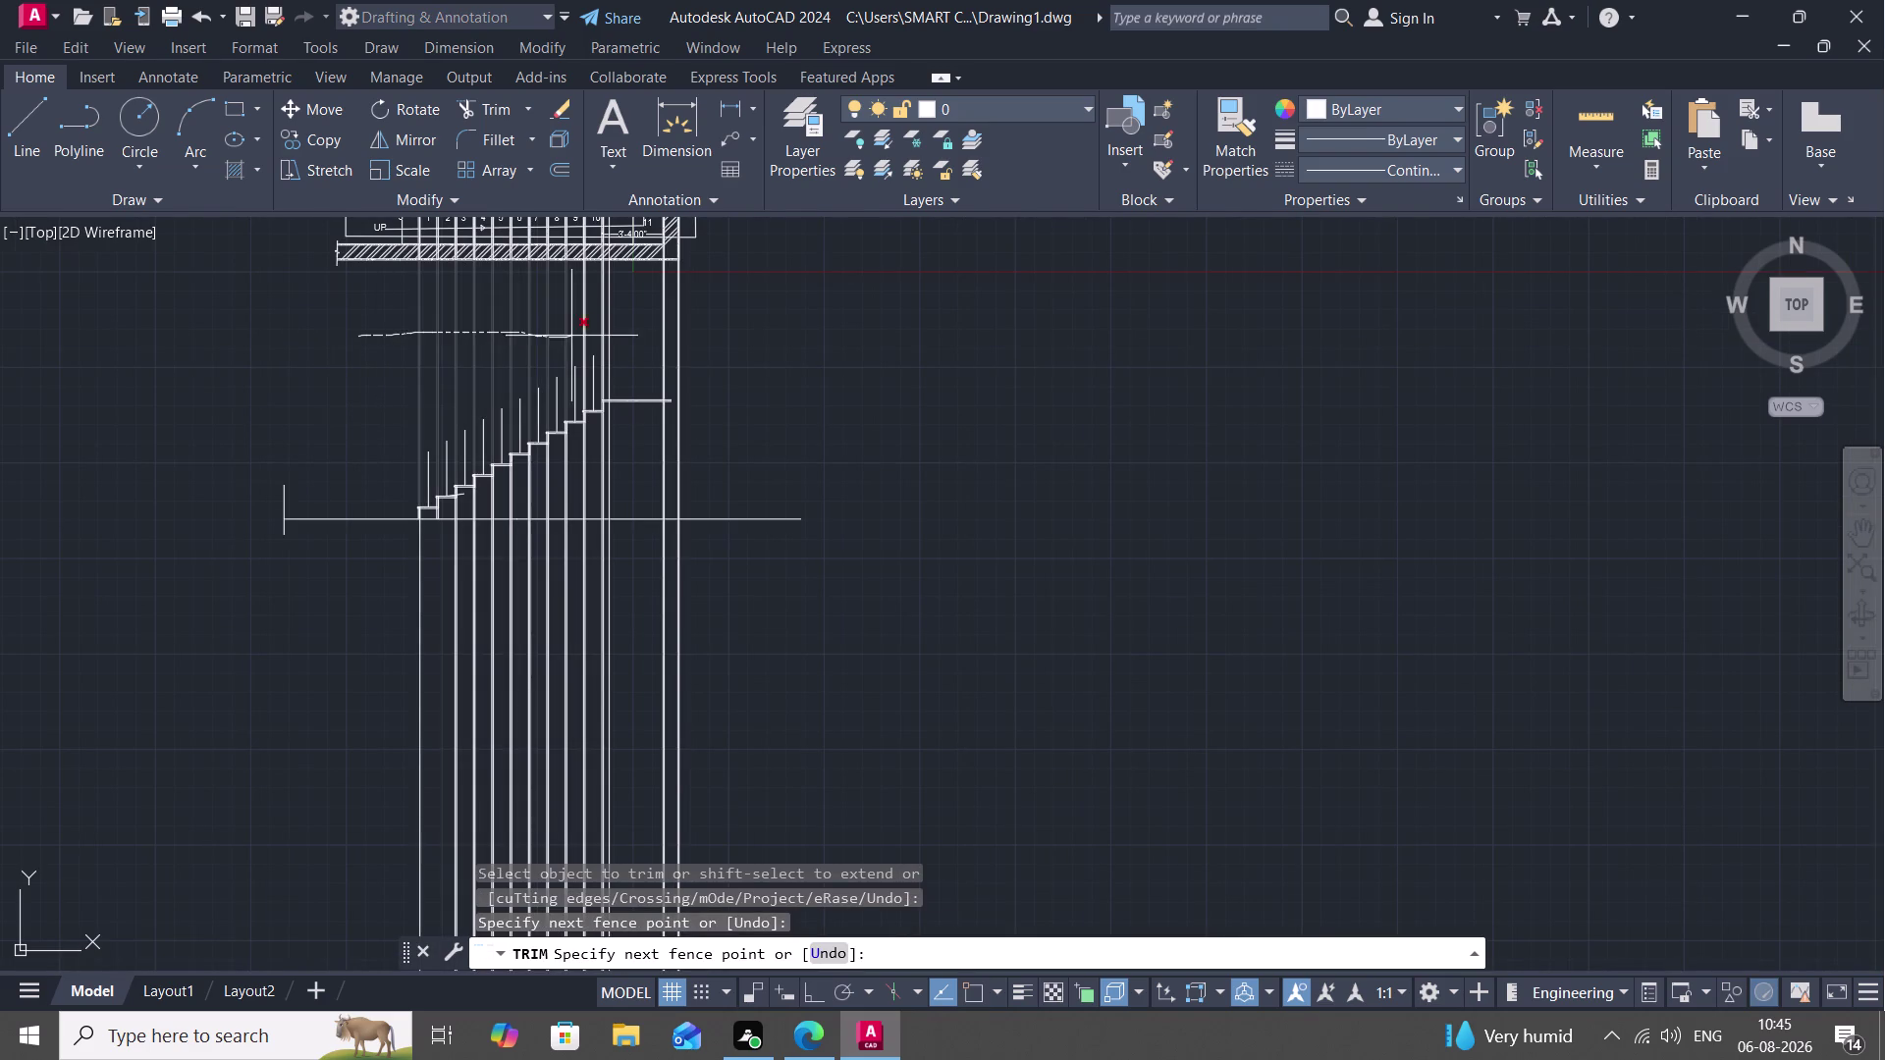
drag(571, 335, 600, 320)
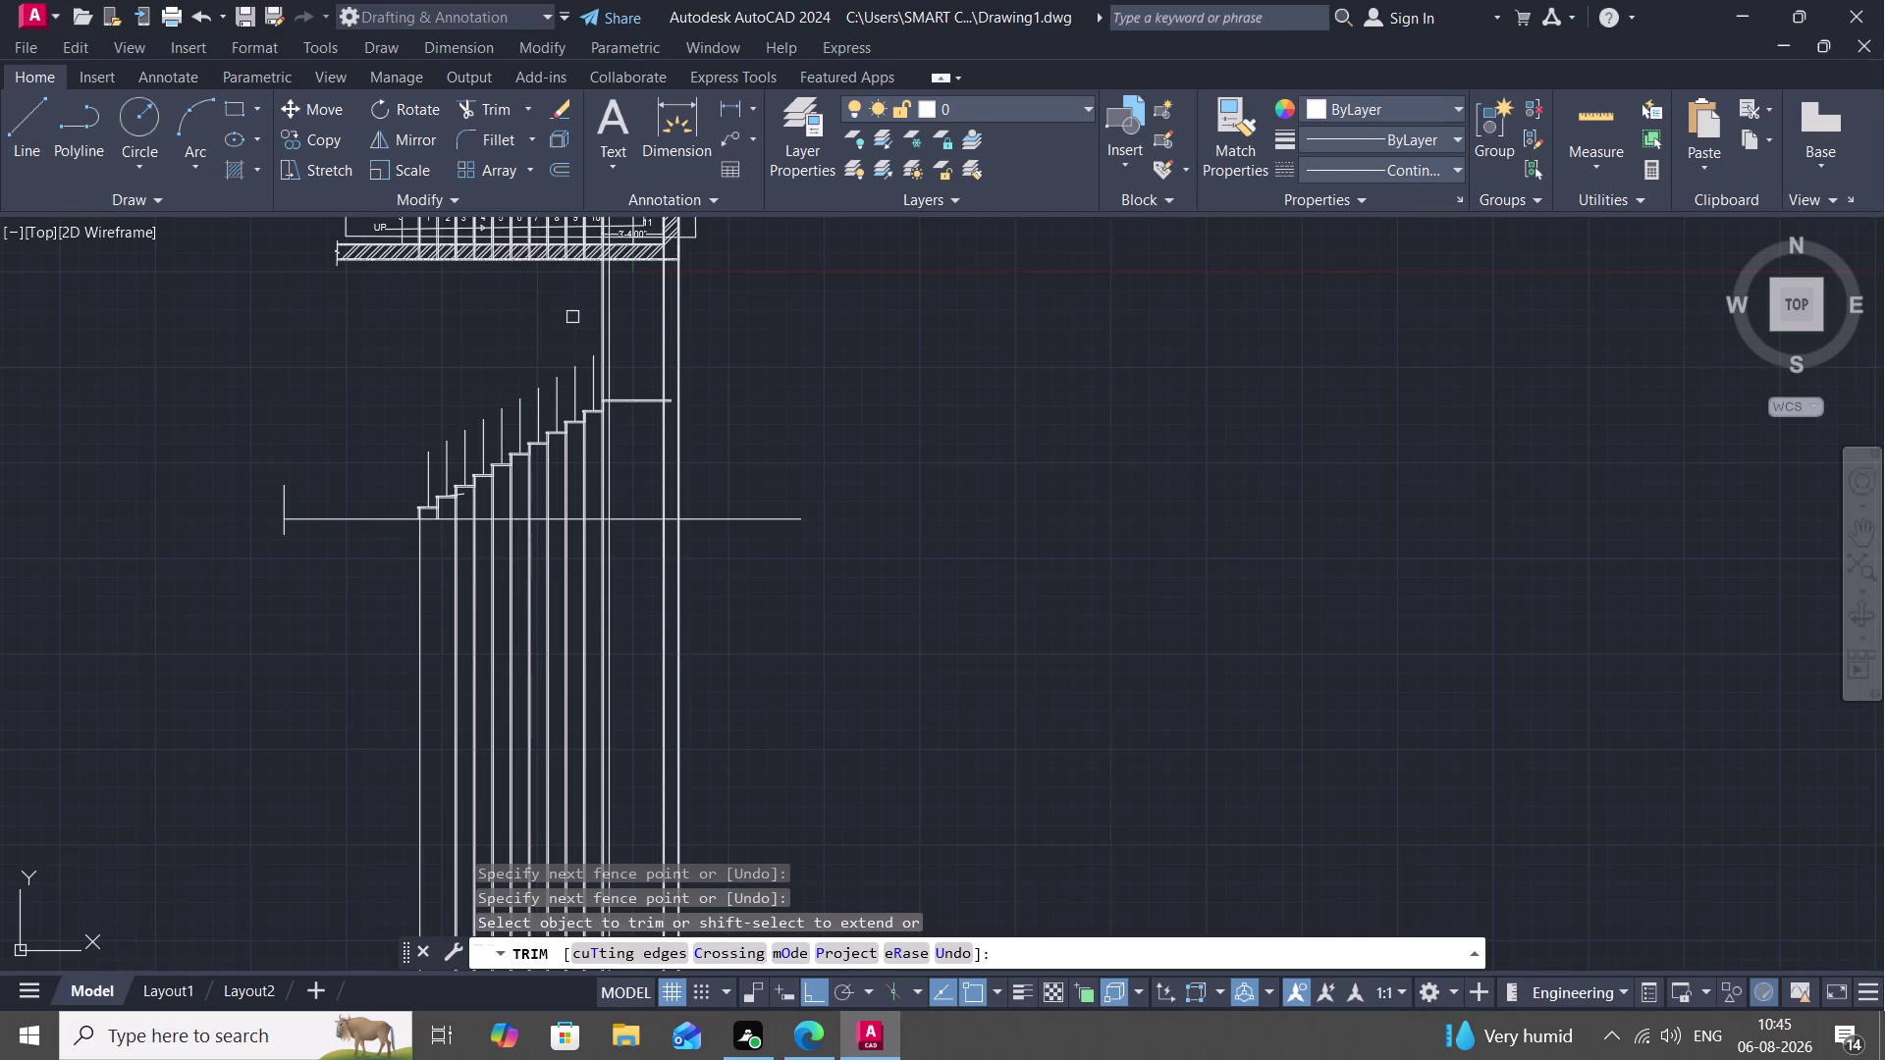
middle_drag(548, 321, 509, 481)
scroll(up, 3)
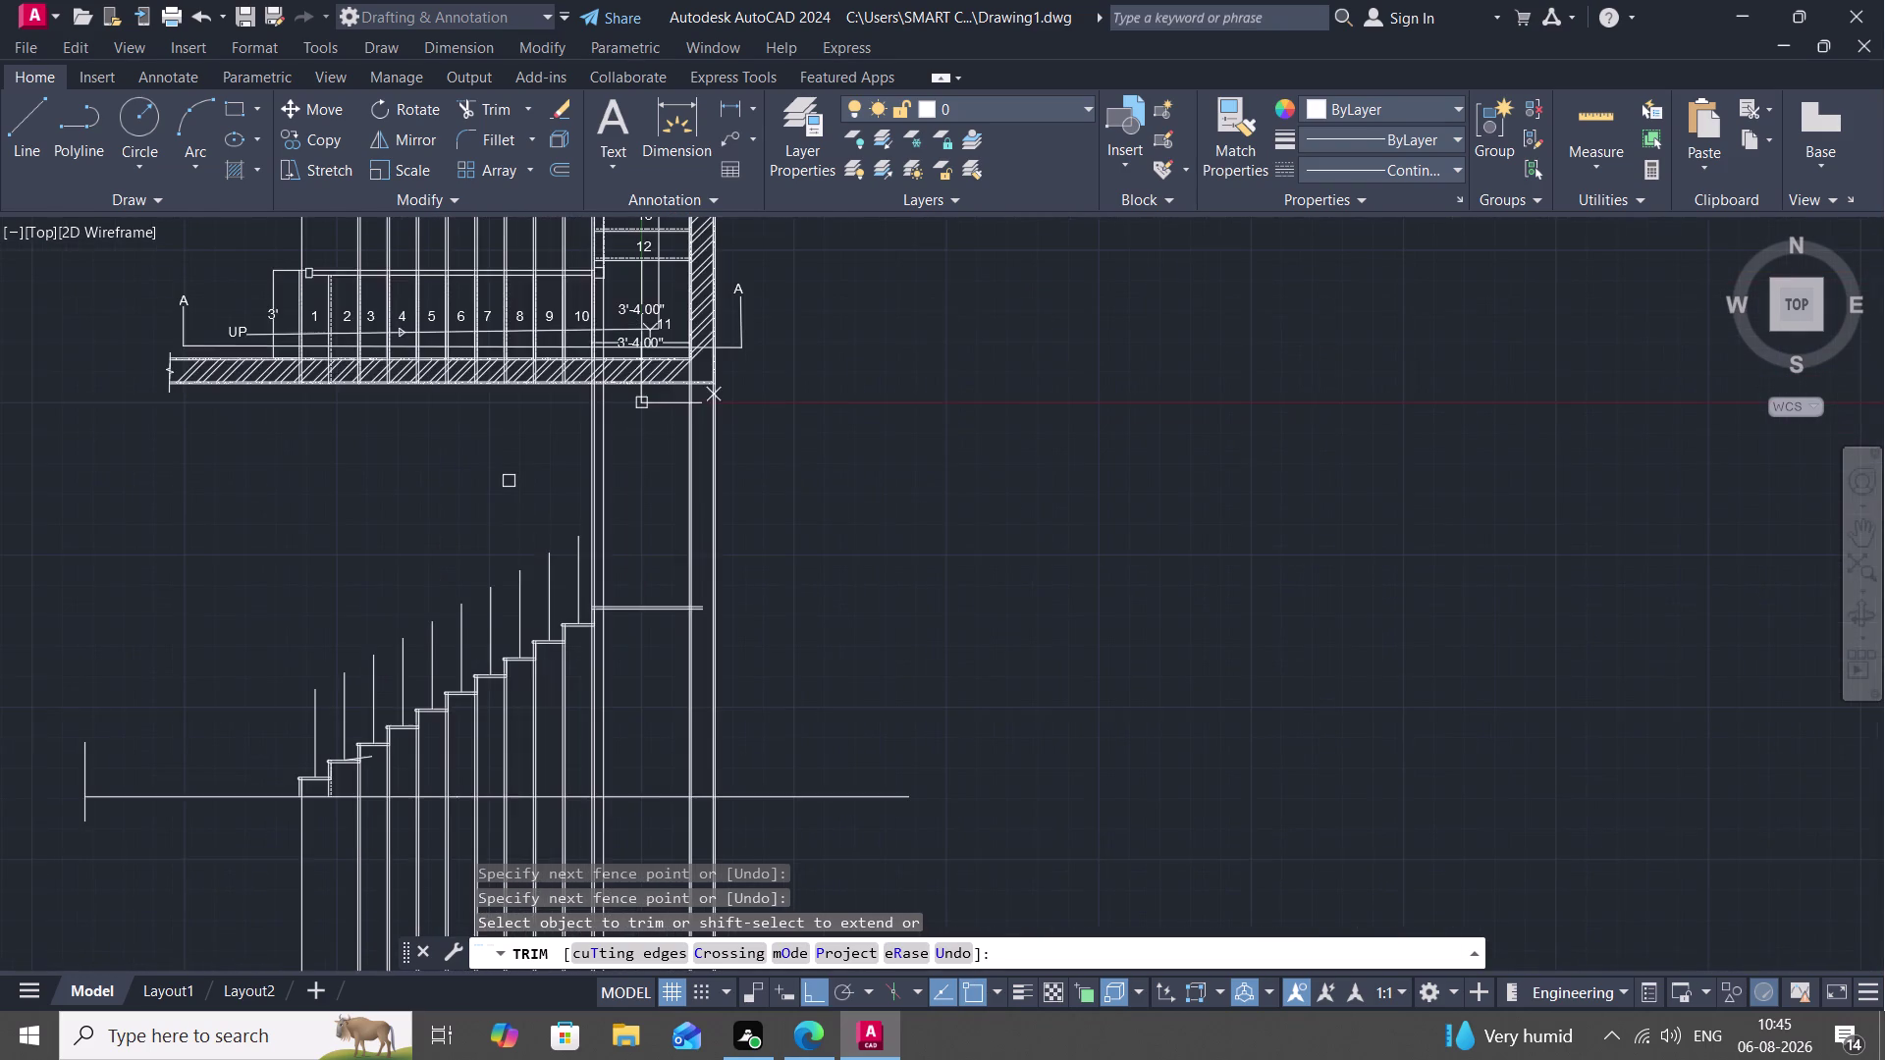
scroll(up, 3)
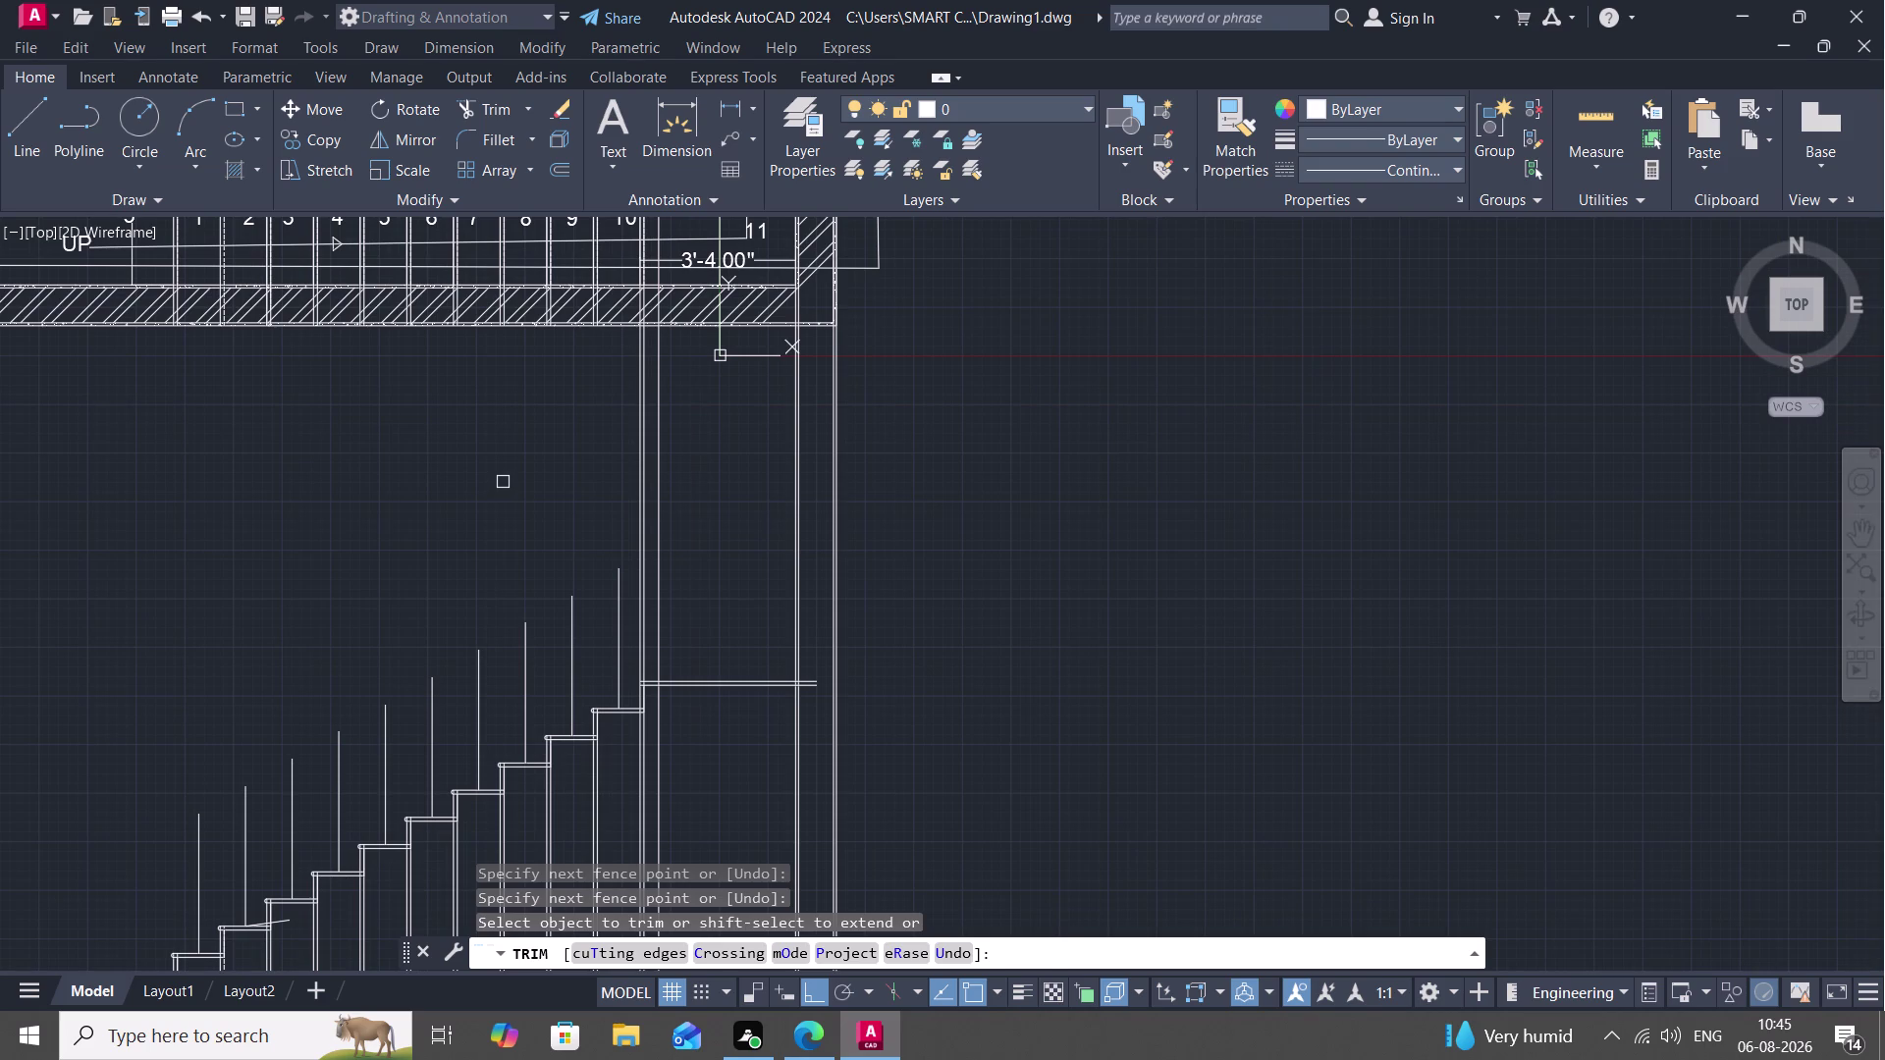
drag(503, 482, 678, 481)
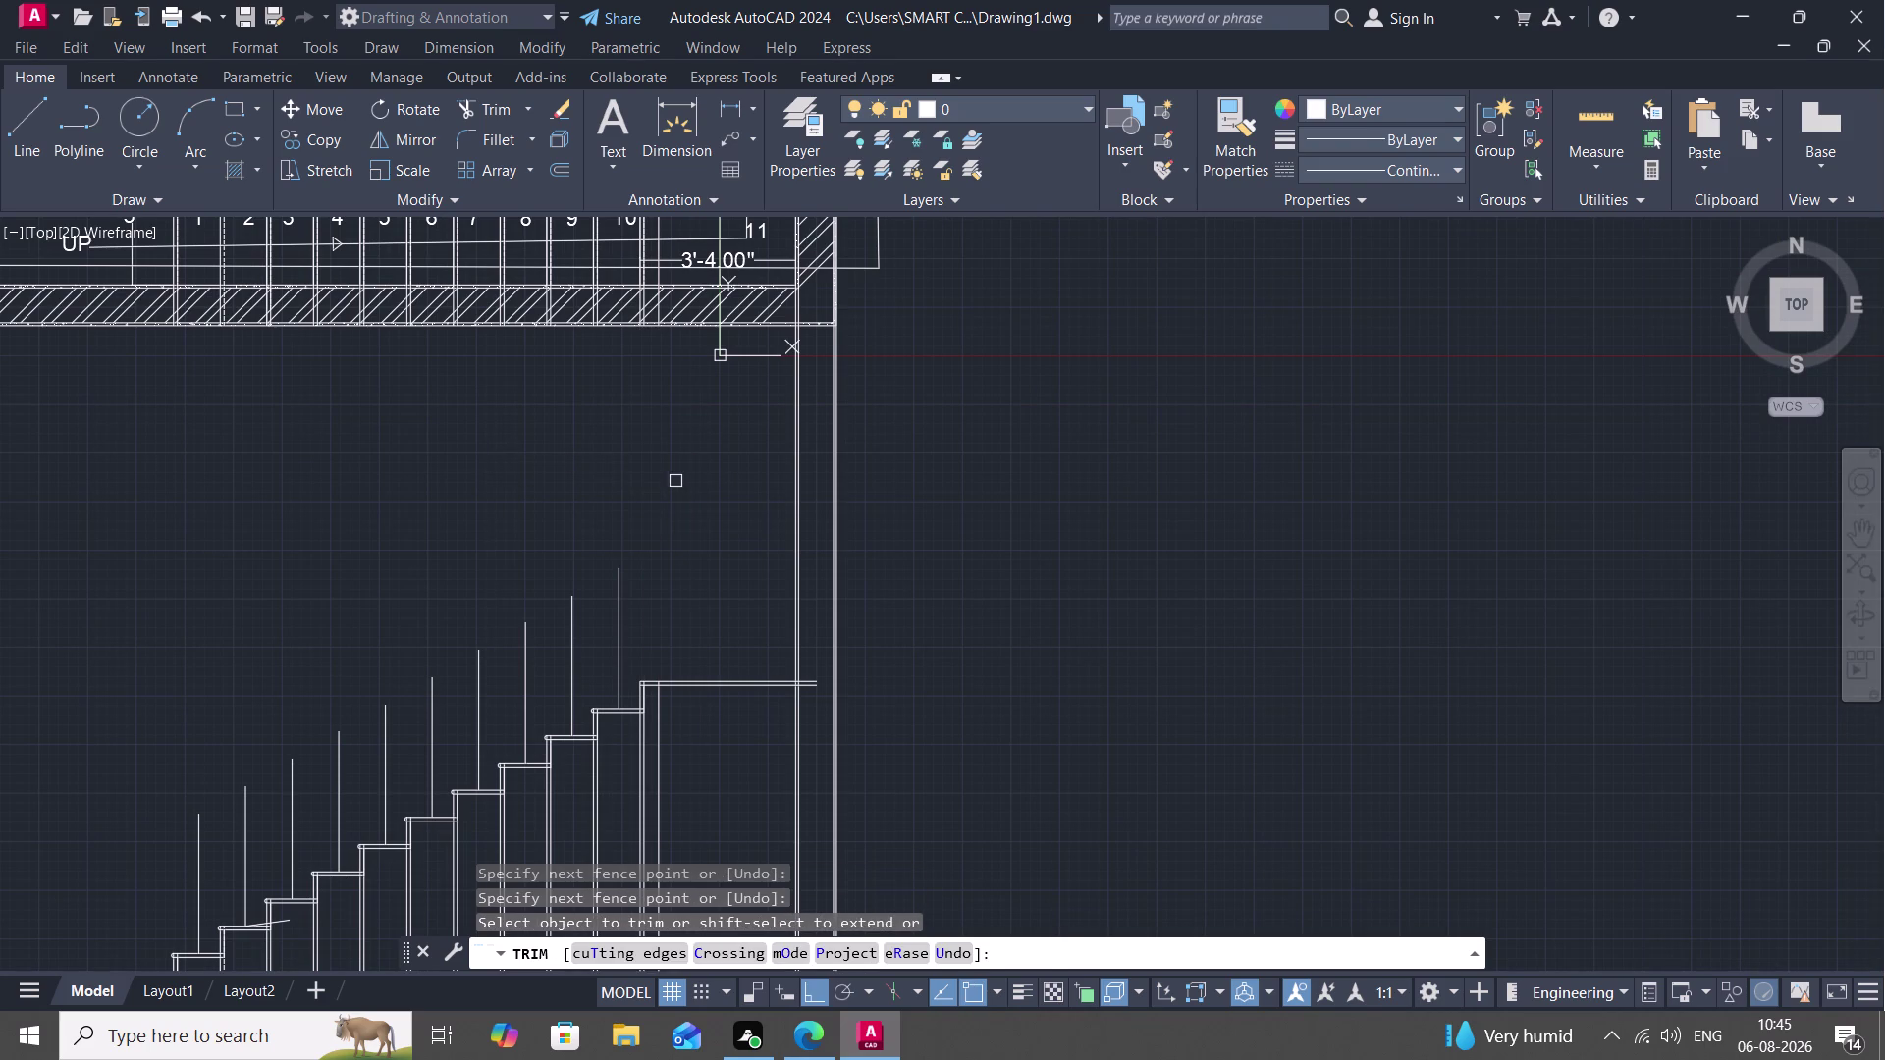
scroll(up, 3)
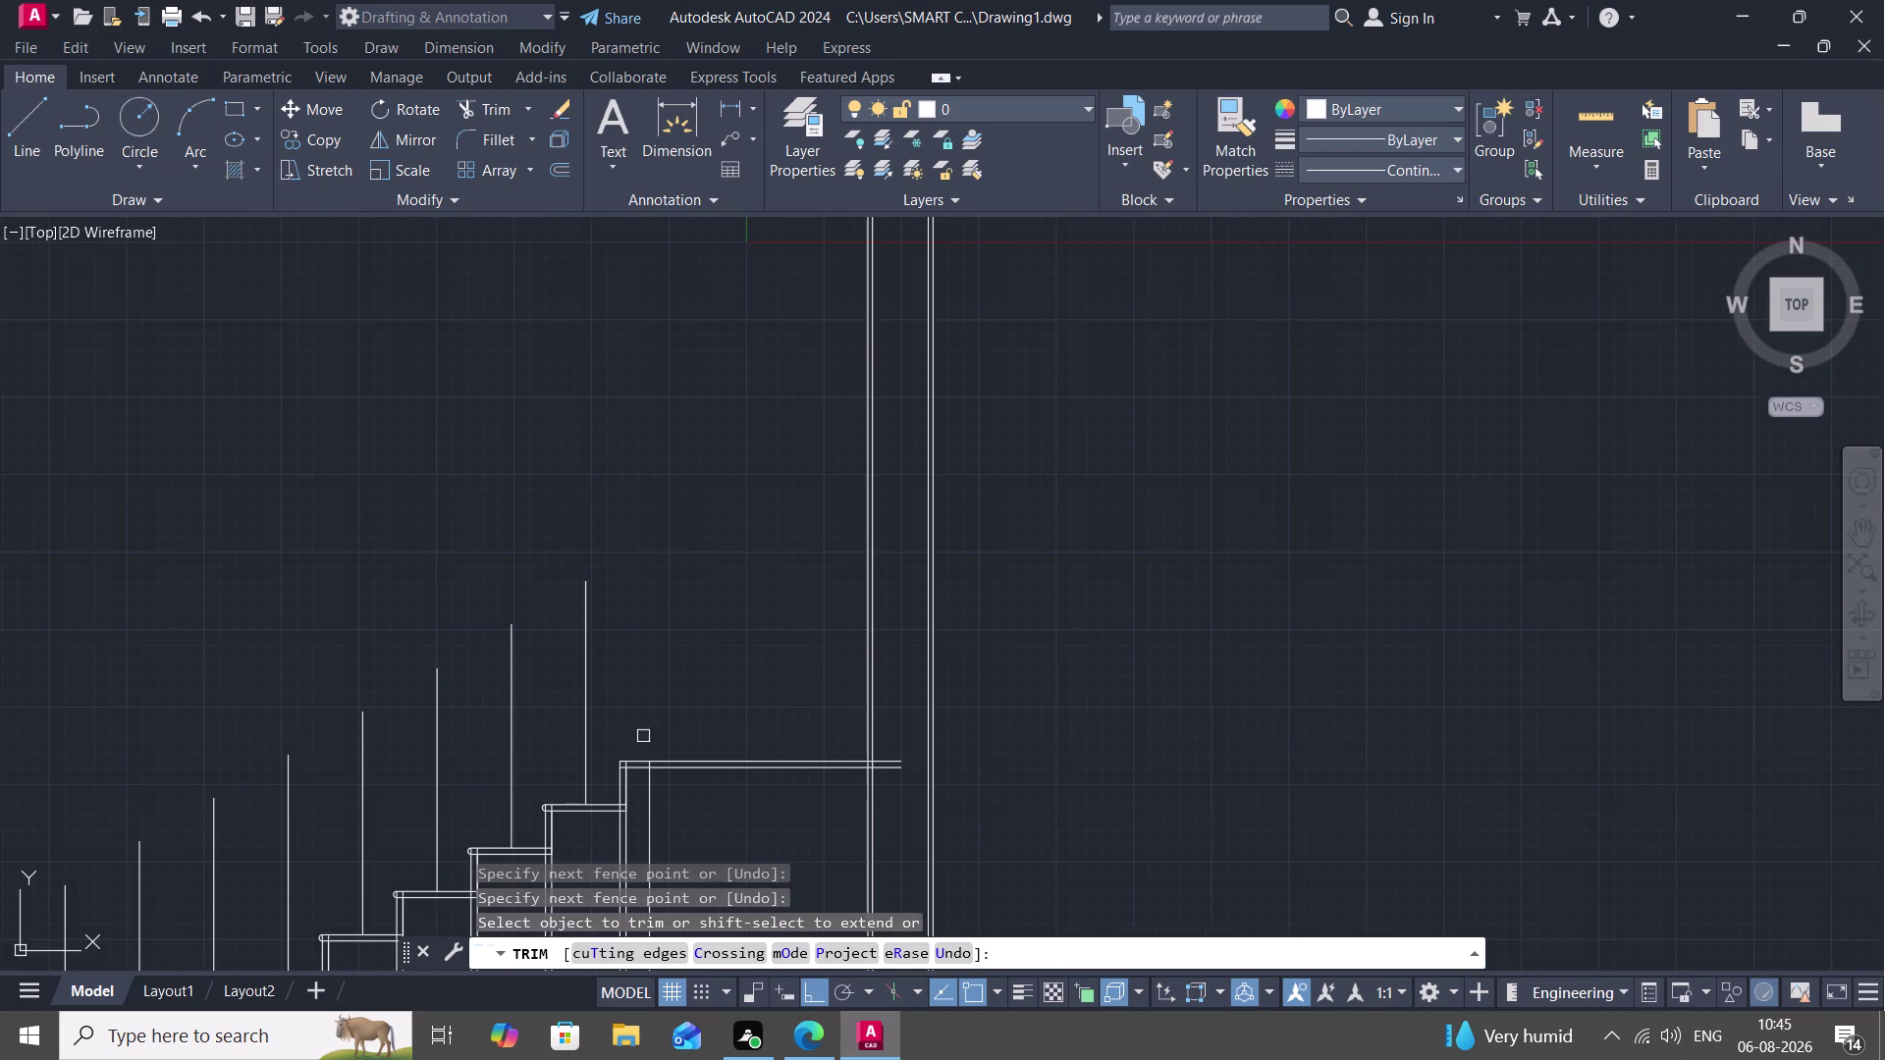
key(Escape)
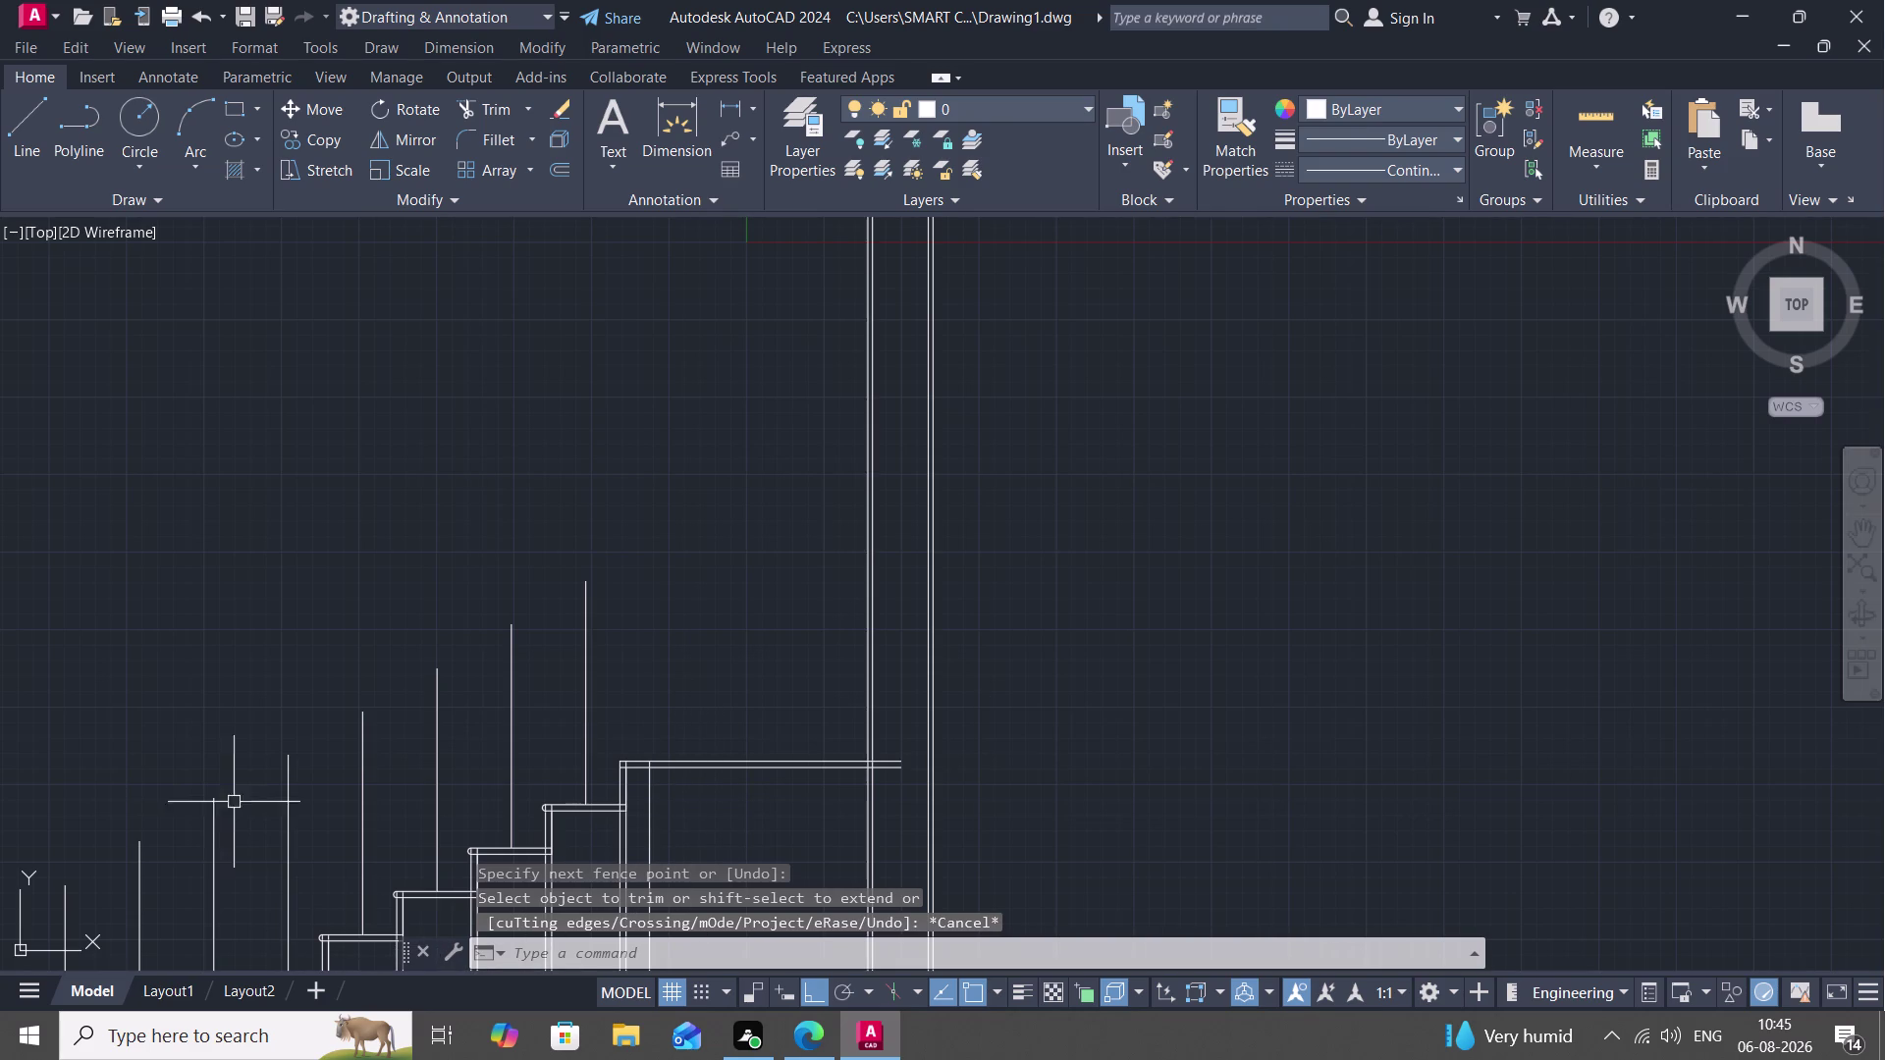
Draw a 3' vertical post on the top step.
key(l)
key(space)
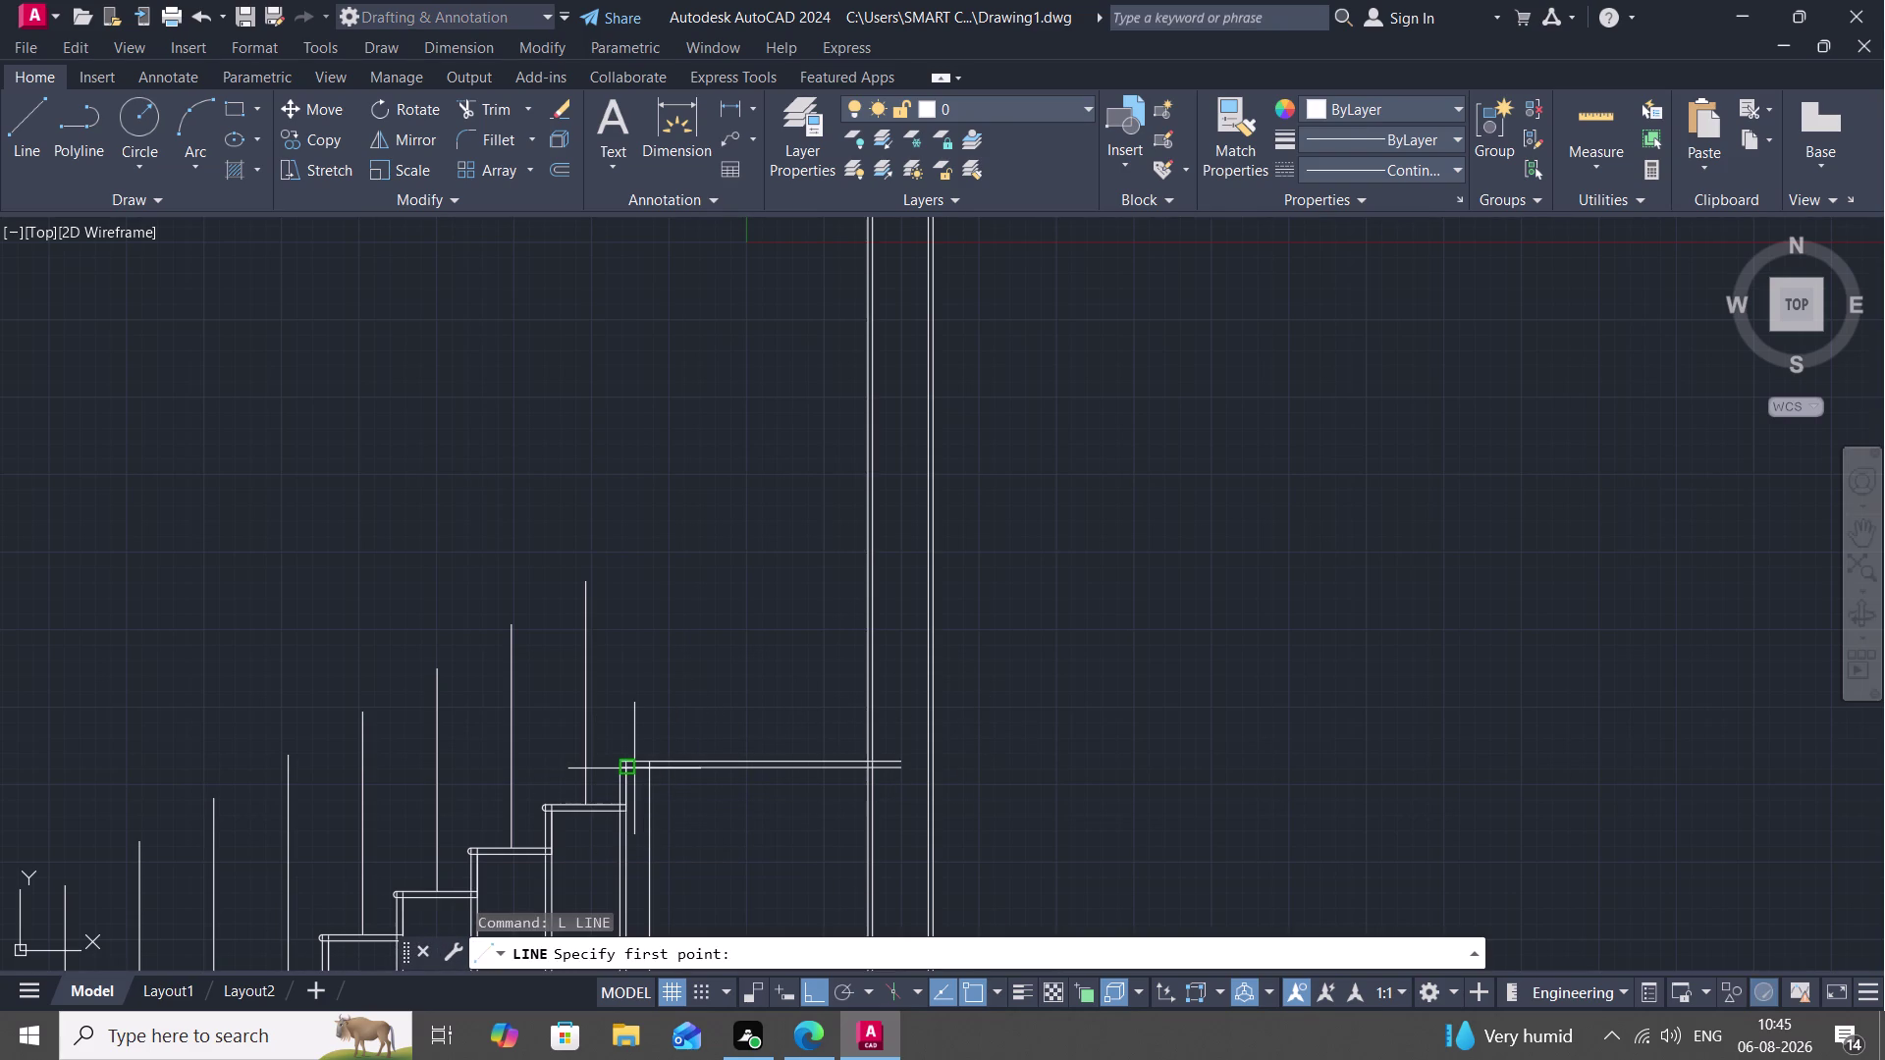
click(637, 763)
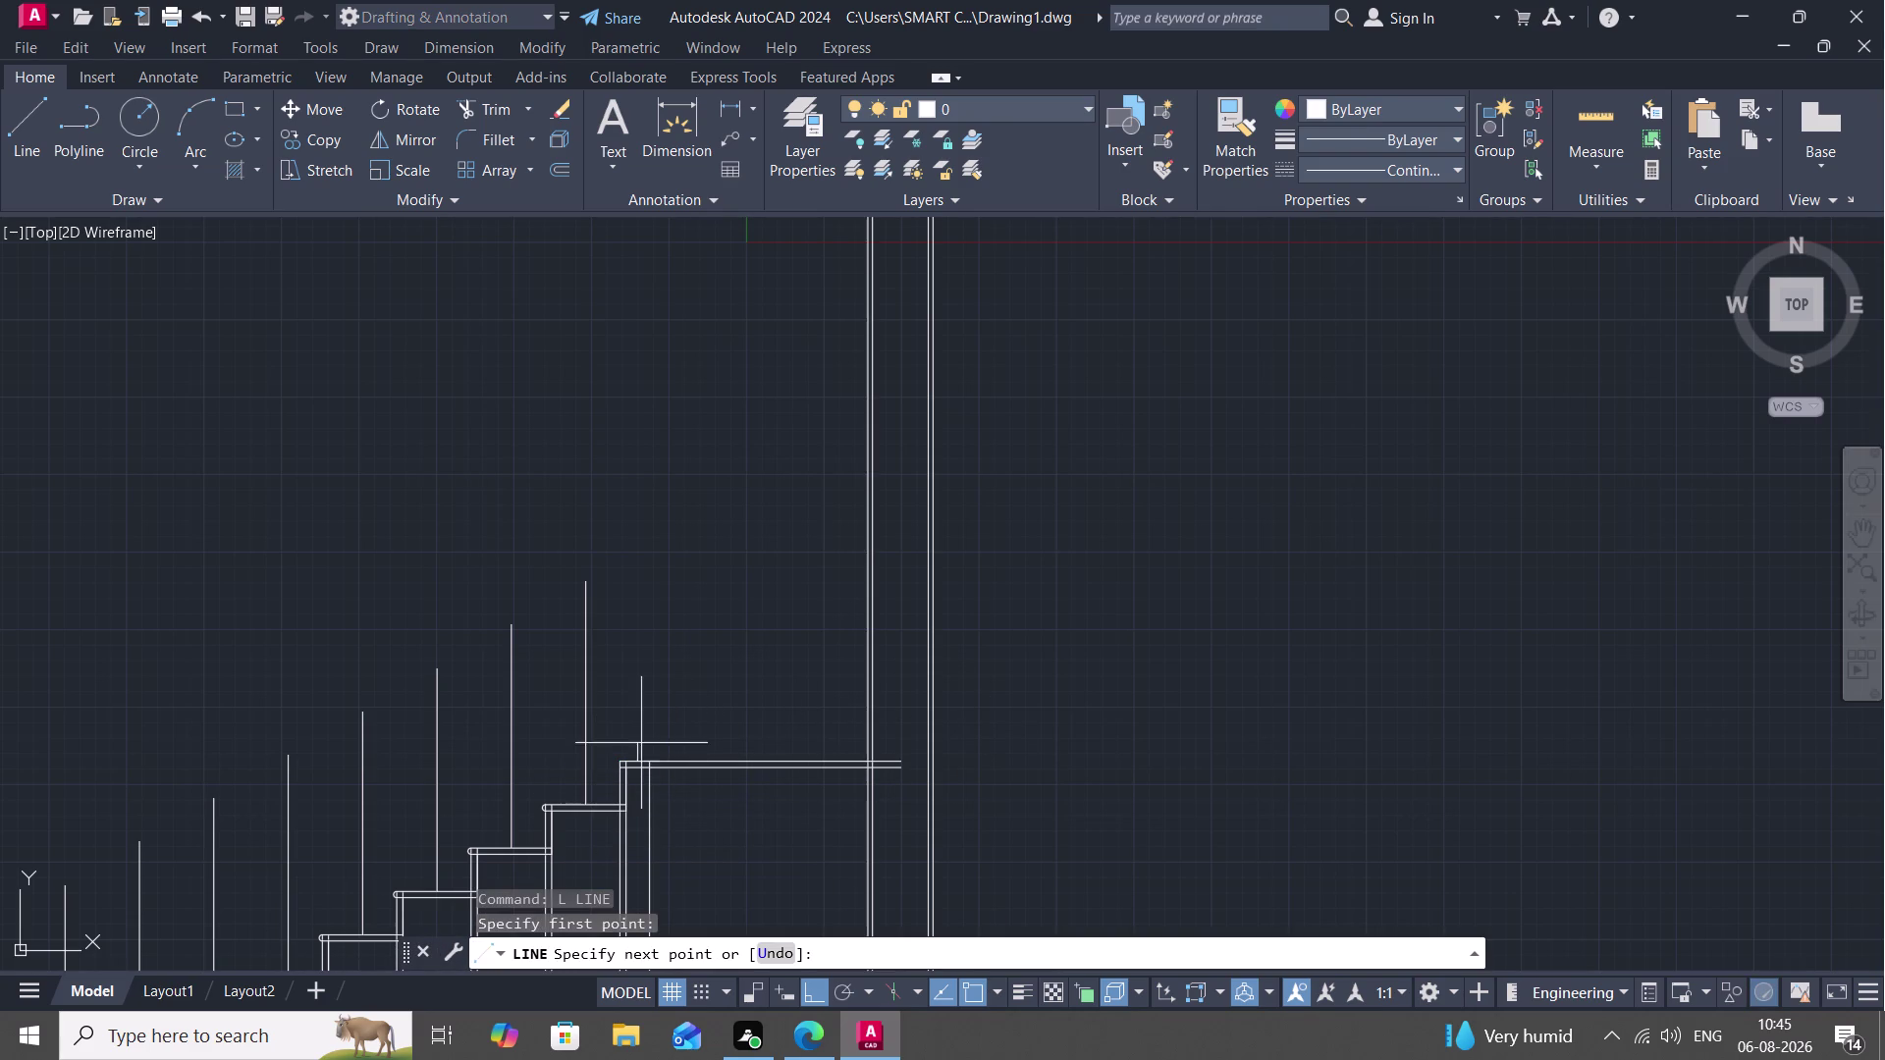
text(3)
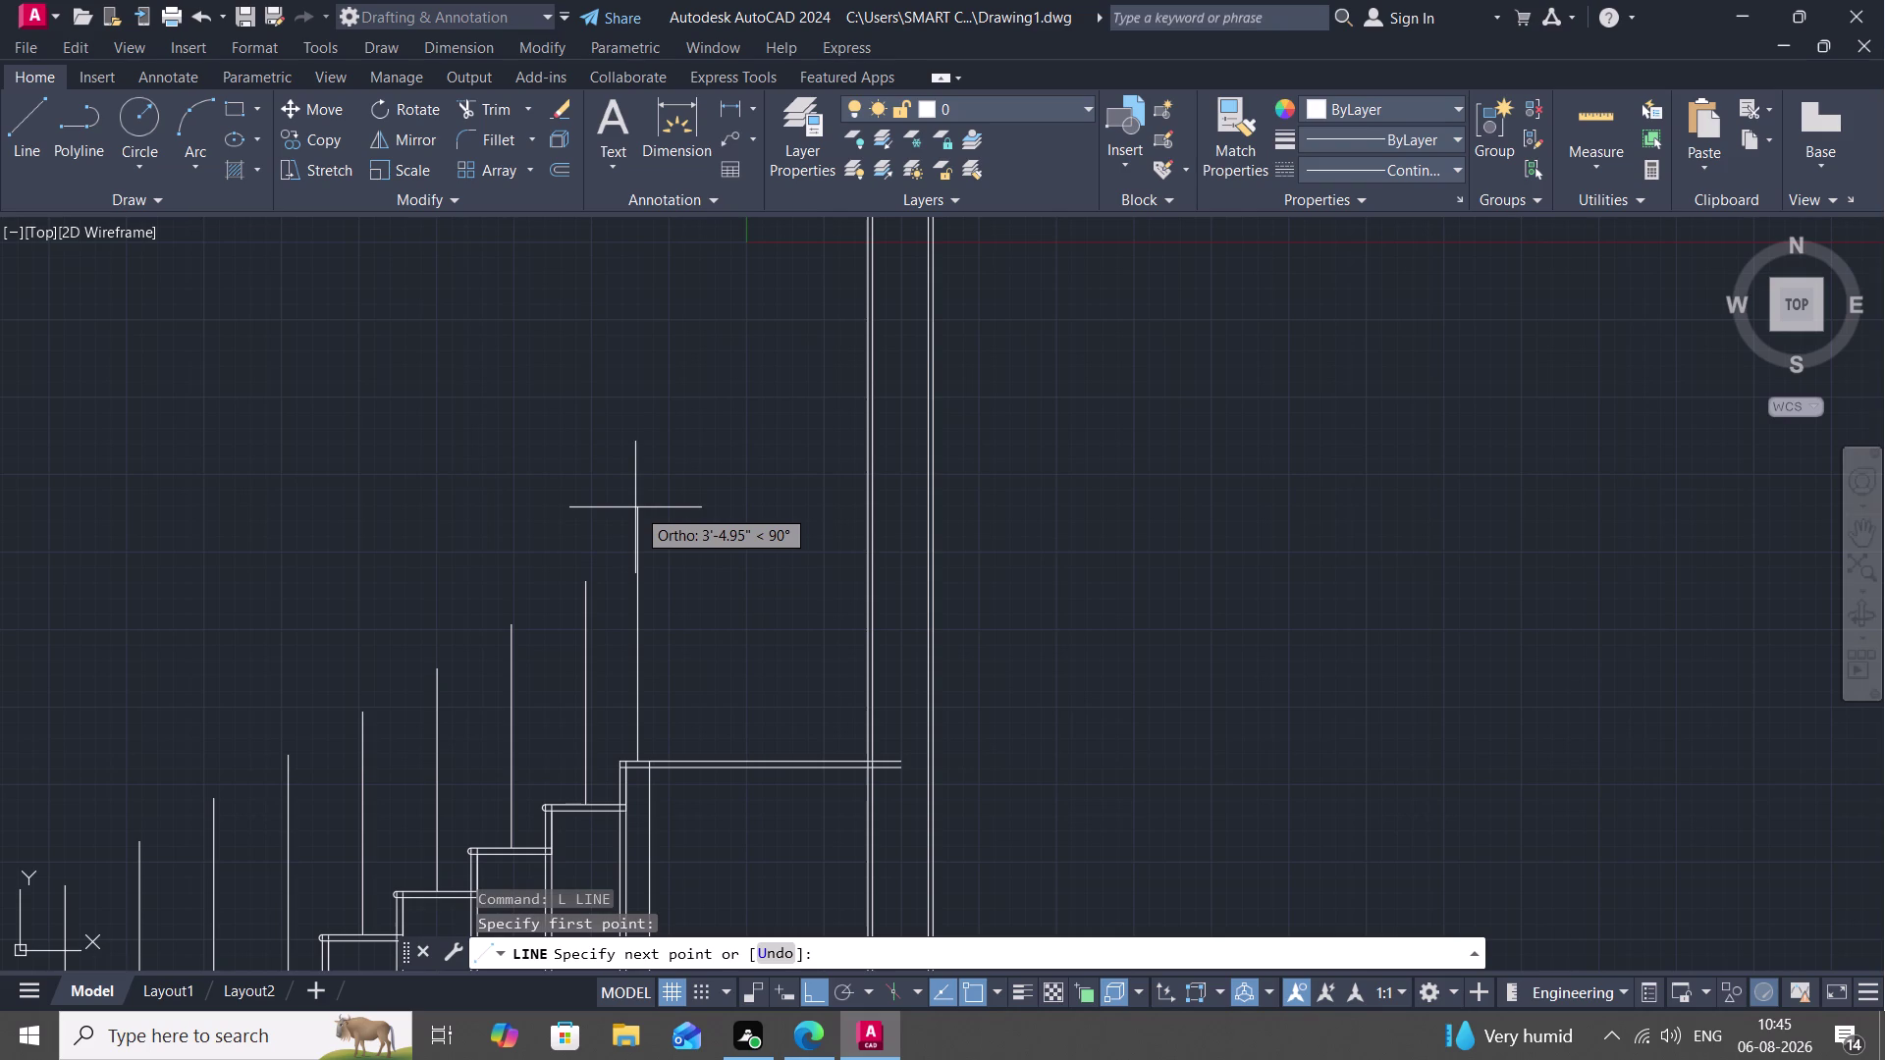
text(')
key(space)
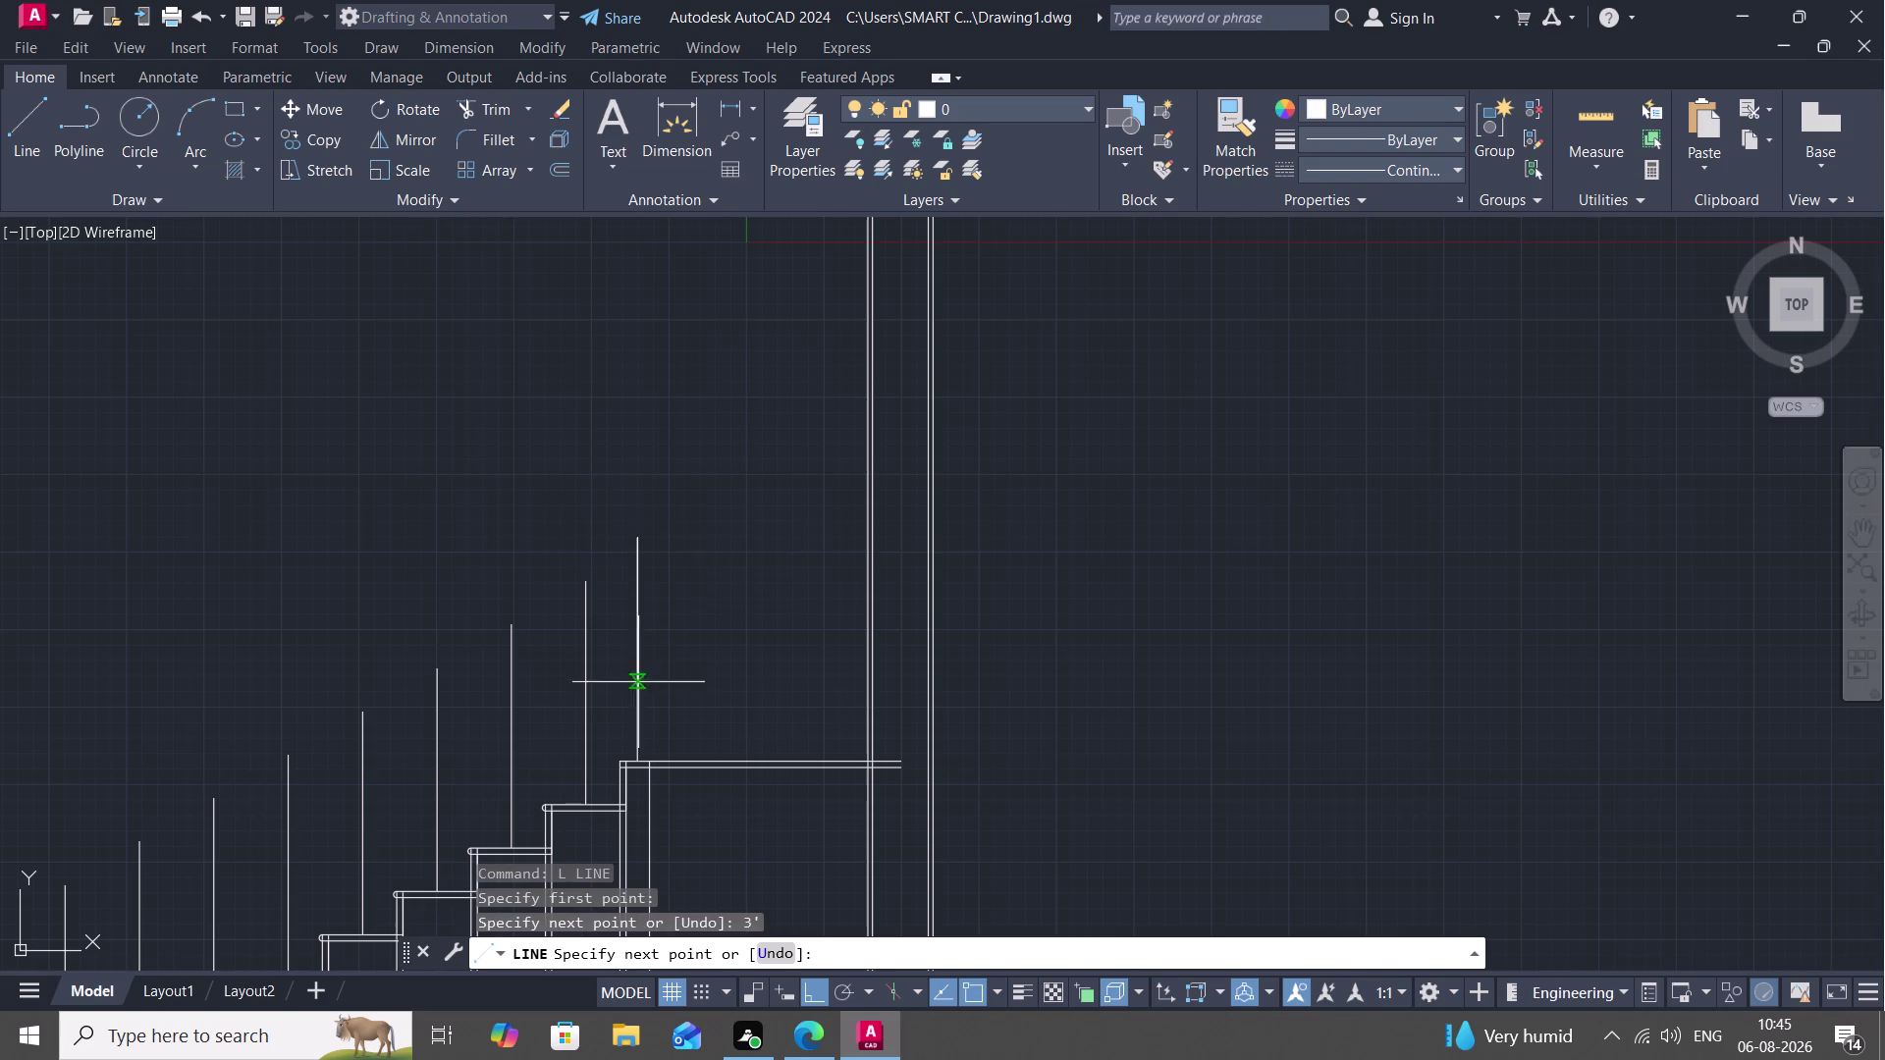
key(Escape)
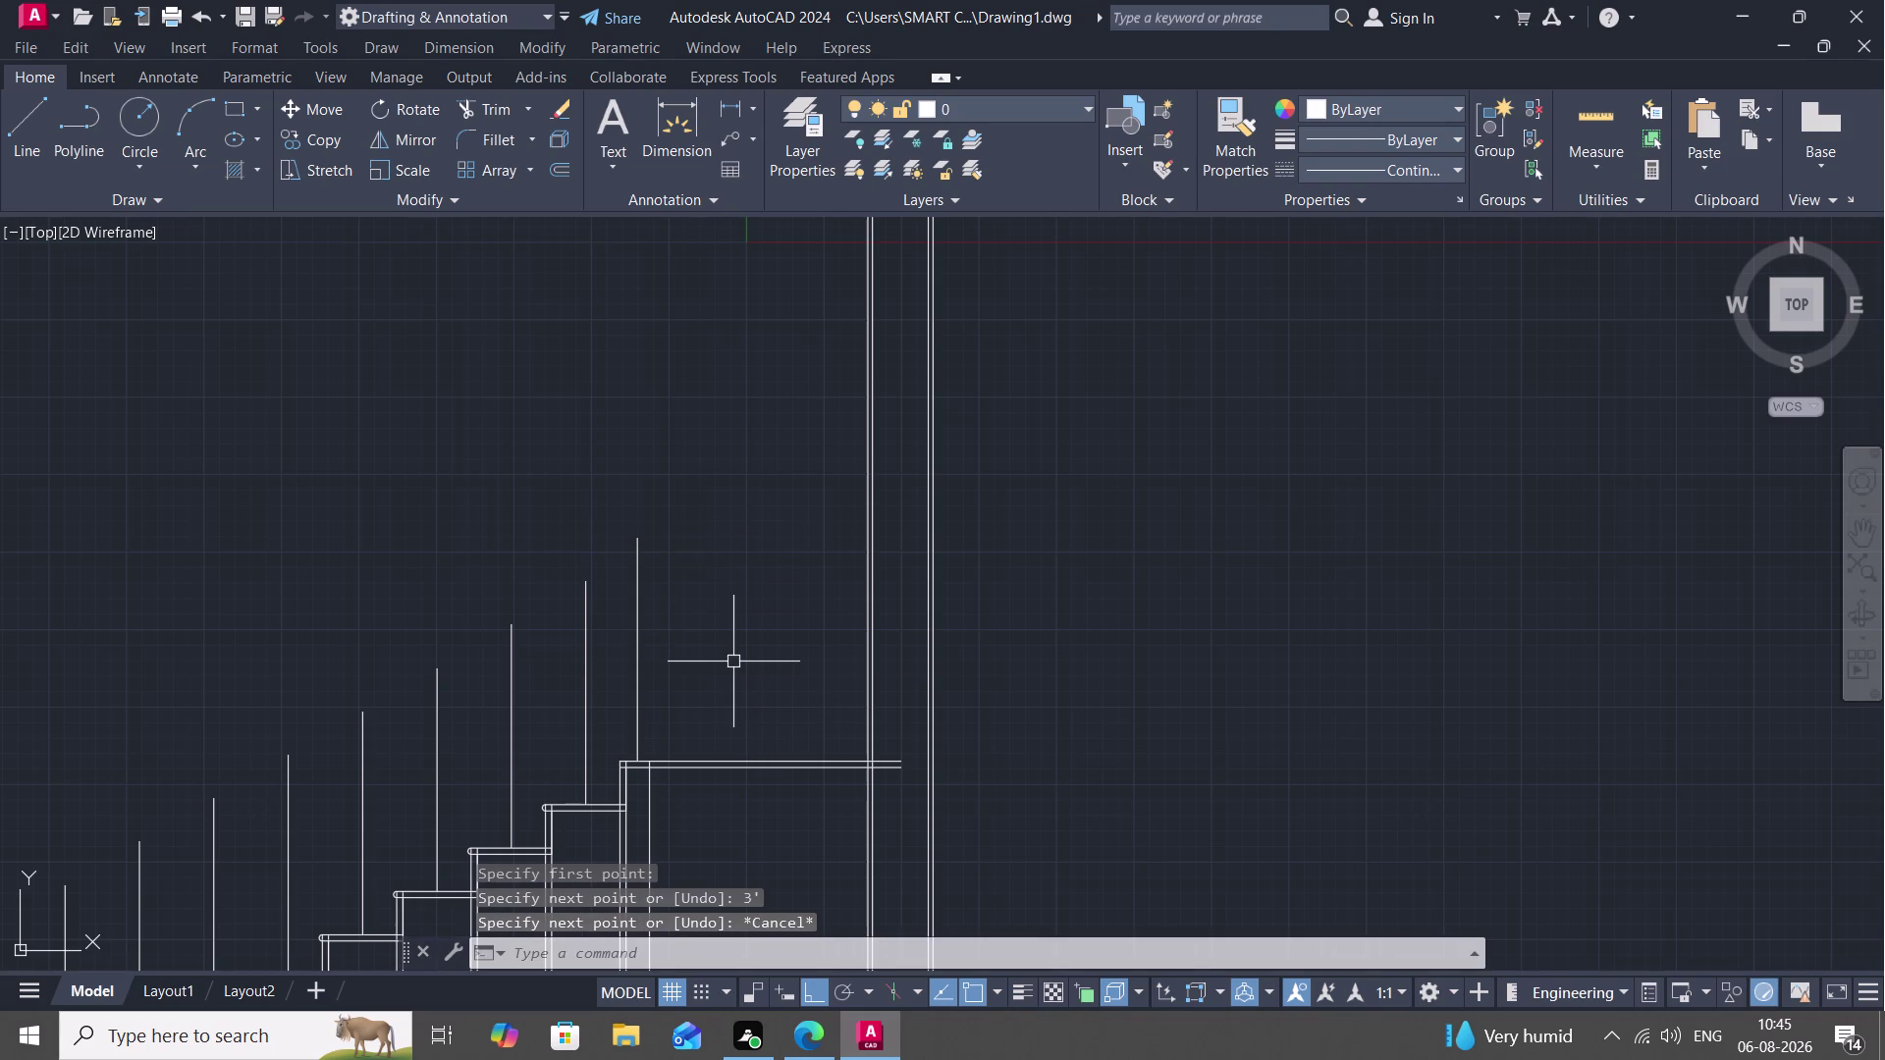
Offset the top and bottom posts by 3" to give each a parallel line.
key(o)
key(space)
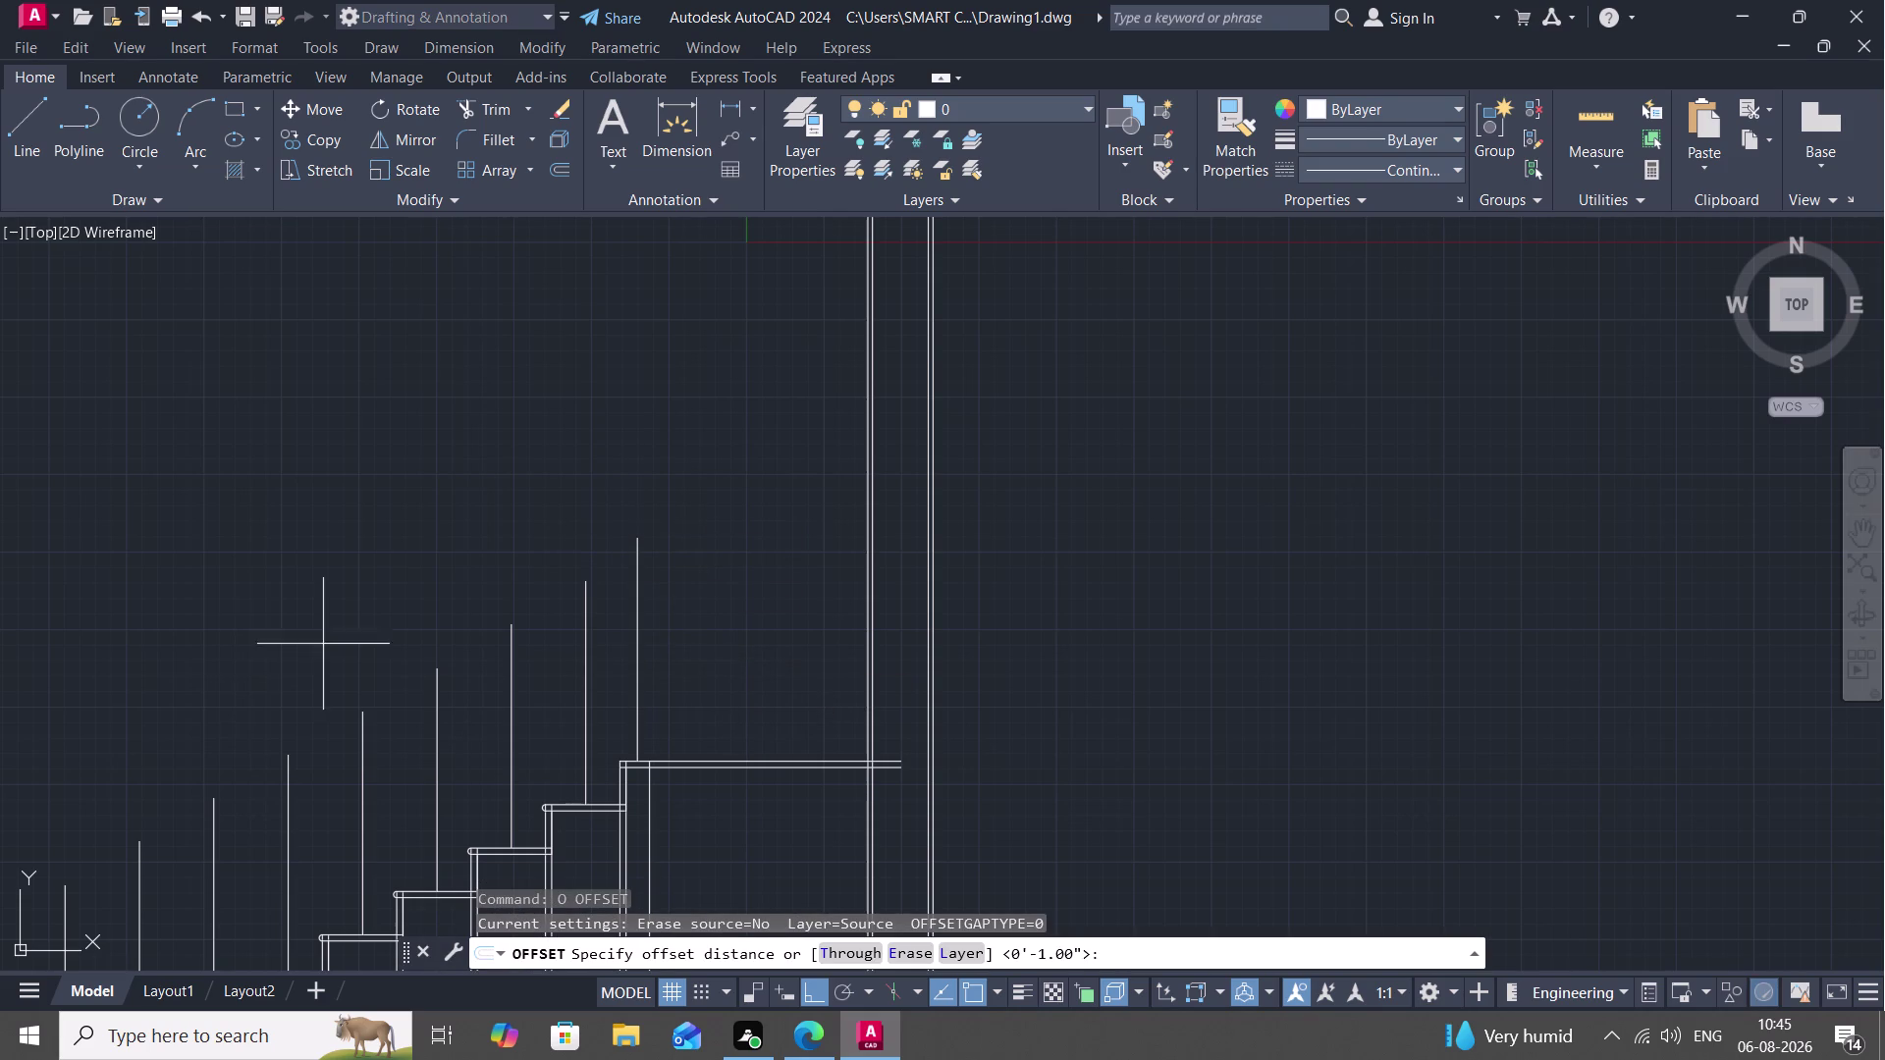
key(3)
key(shift+quotedbl)
key(space)
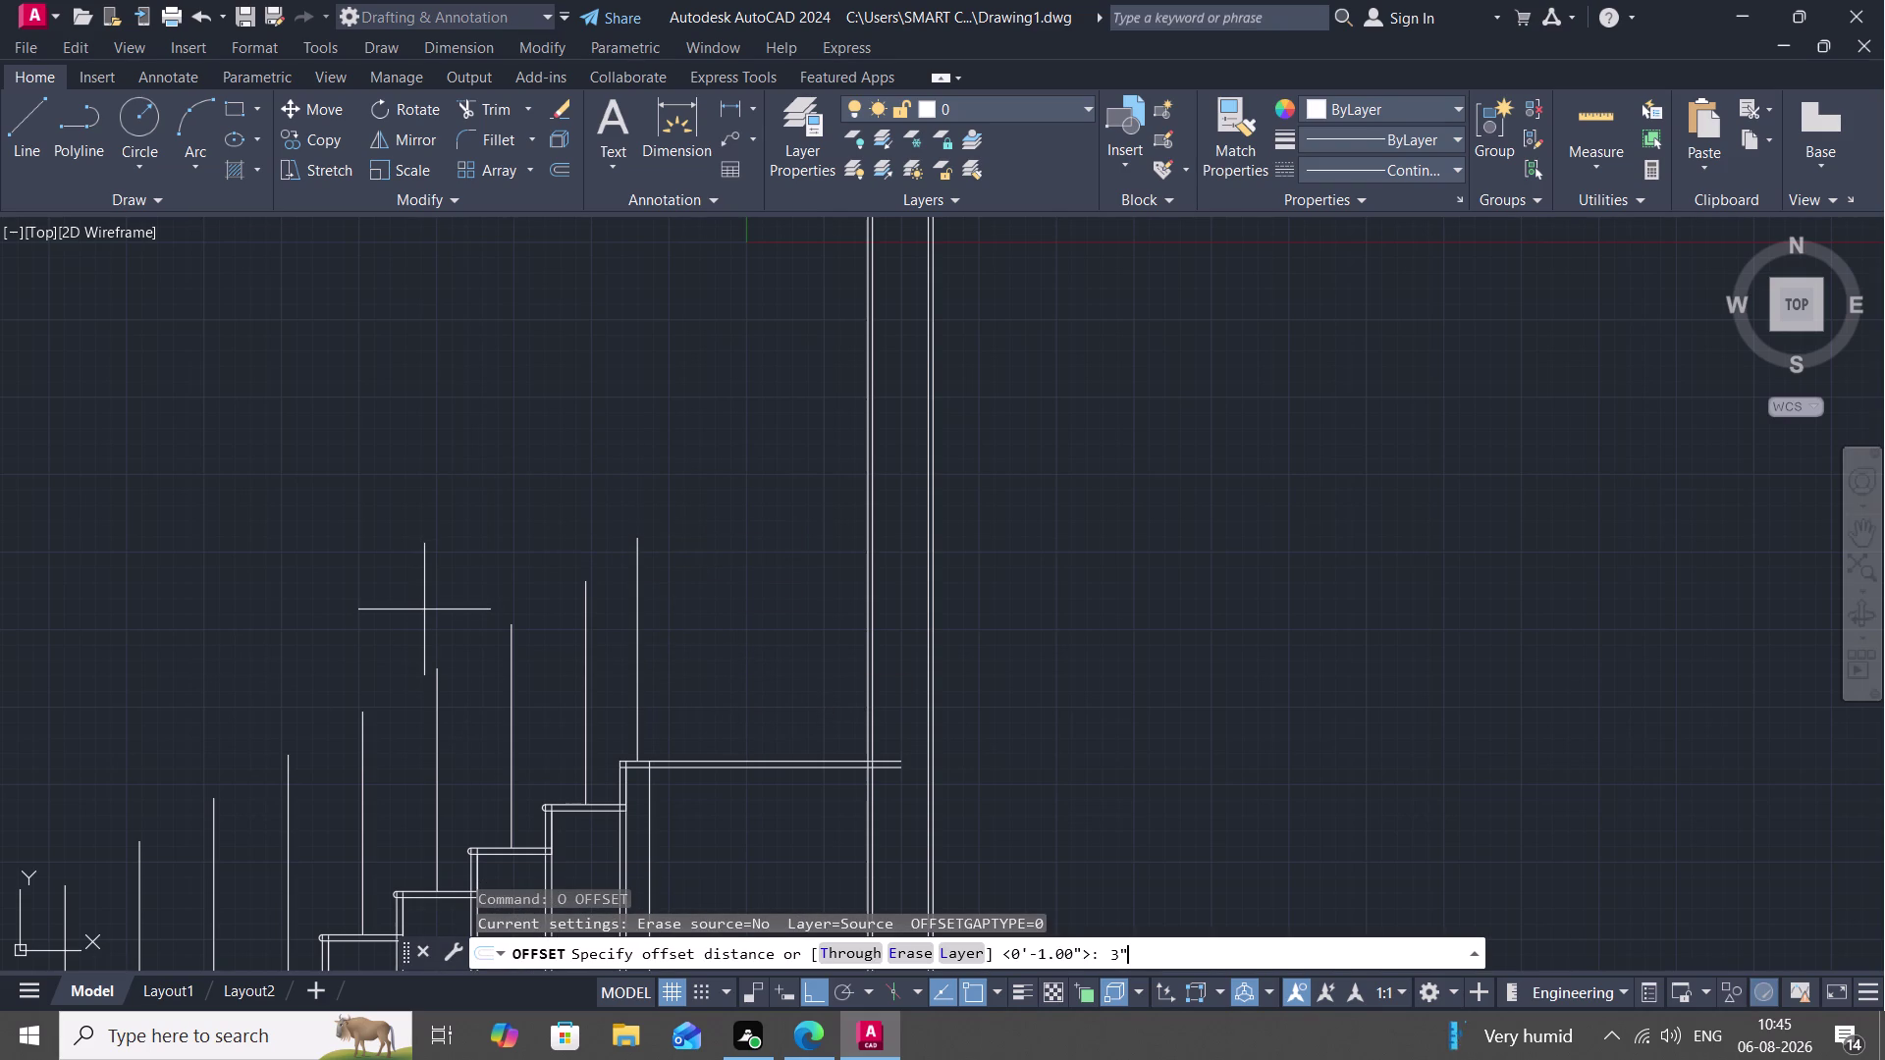
click(640, 625)
click(662, 626)
scroll(down, 3)
middle_drag(653, 649, 736, 585)
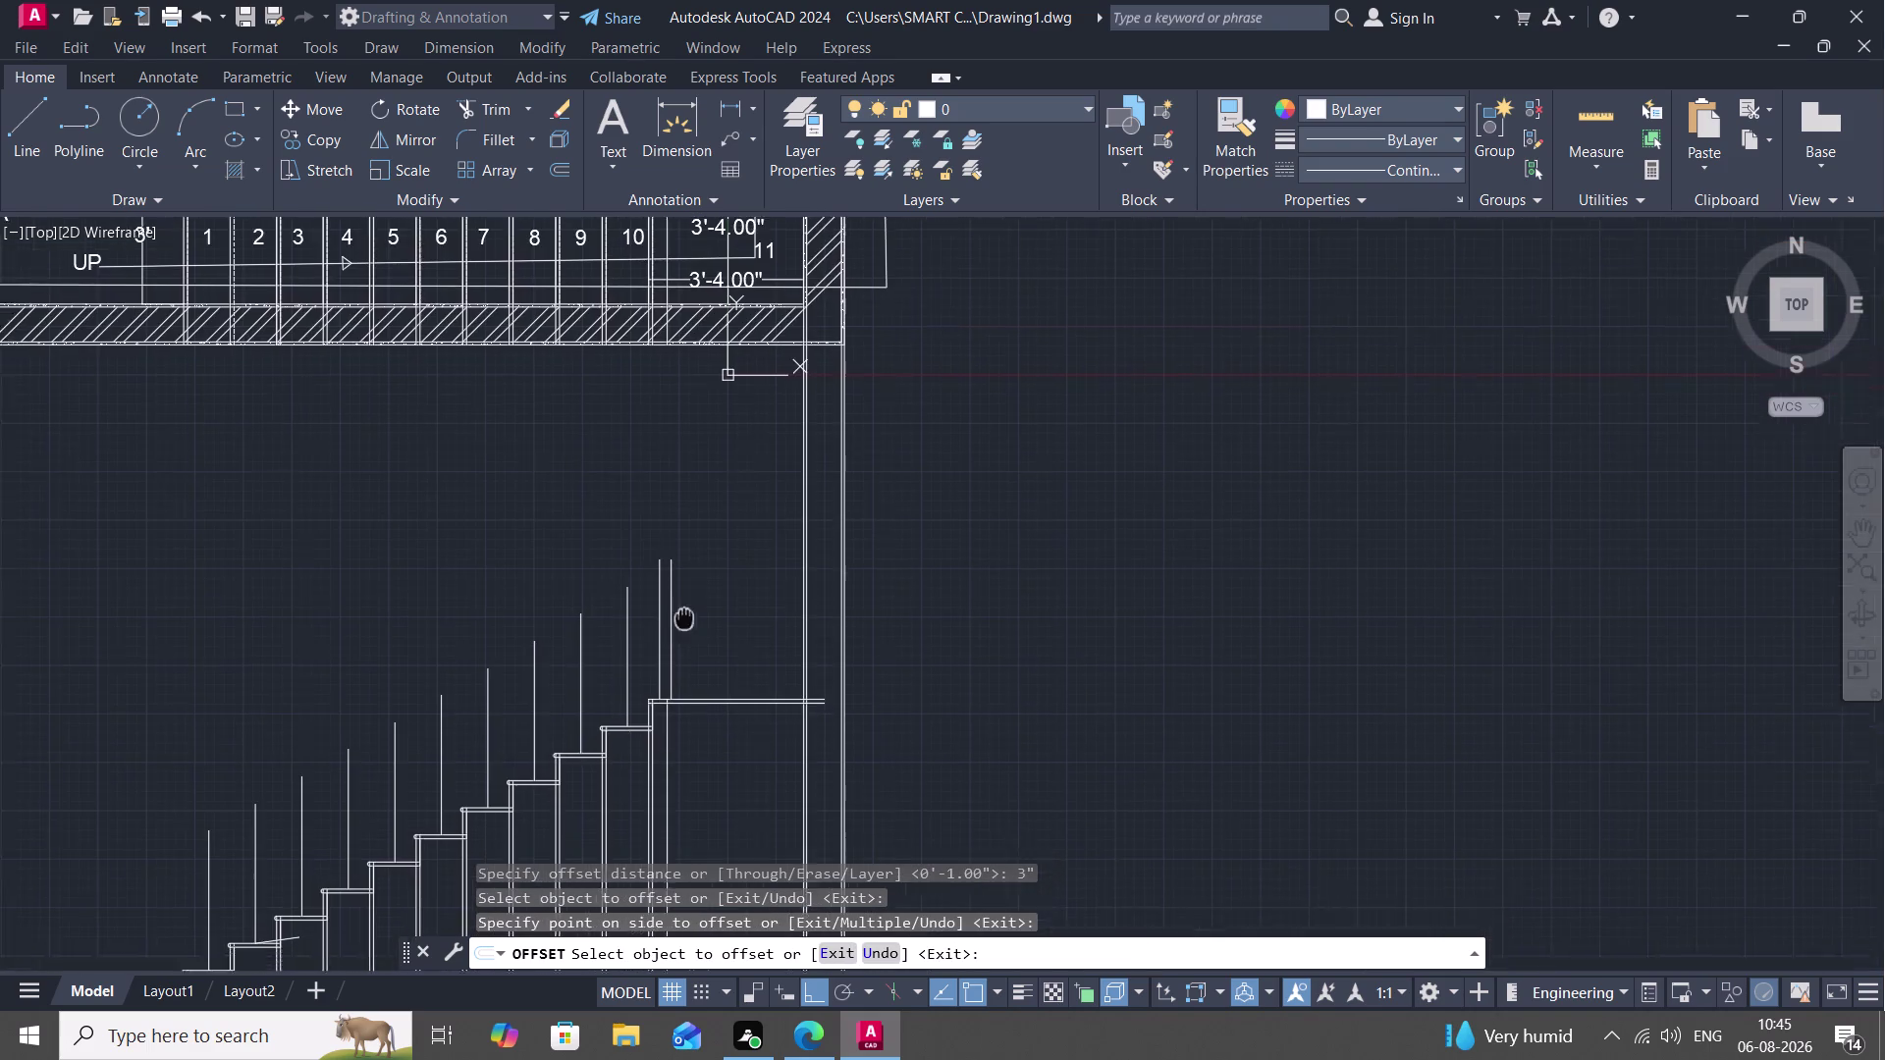
middle_drag(735, 585, 971, 429)
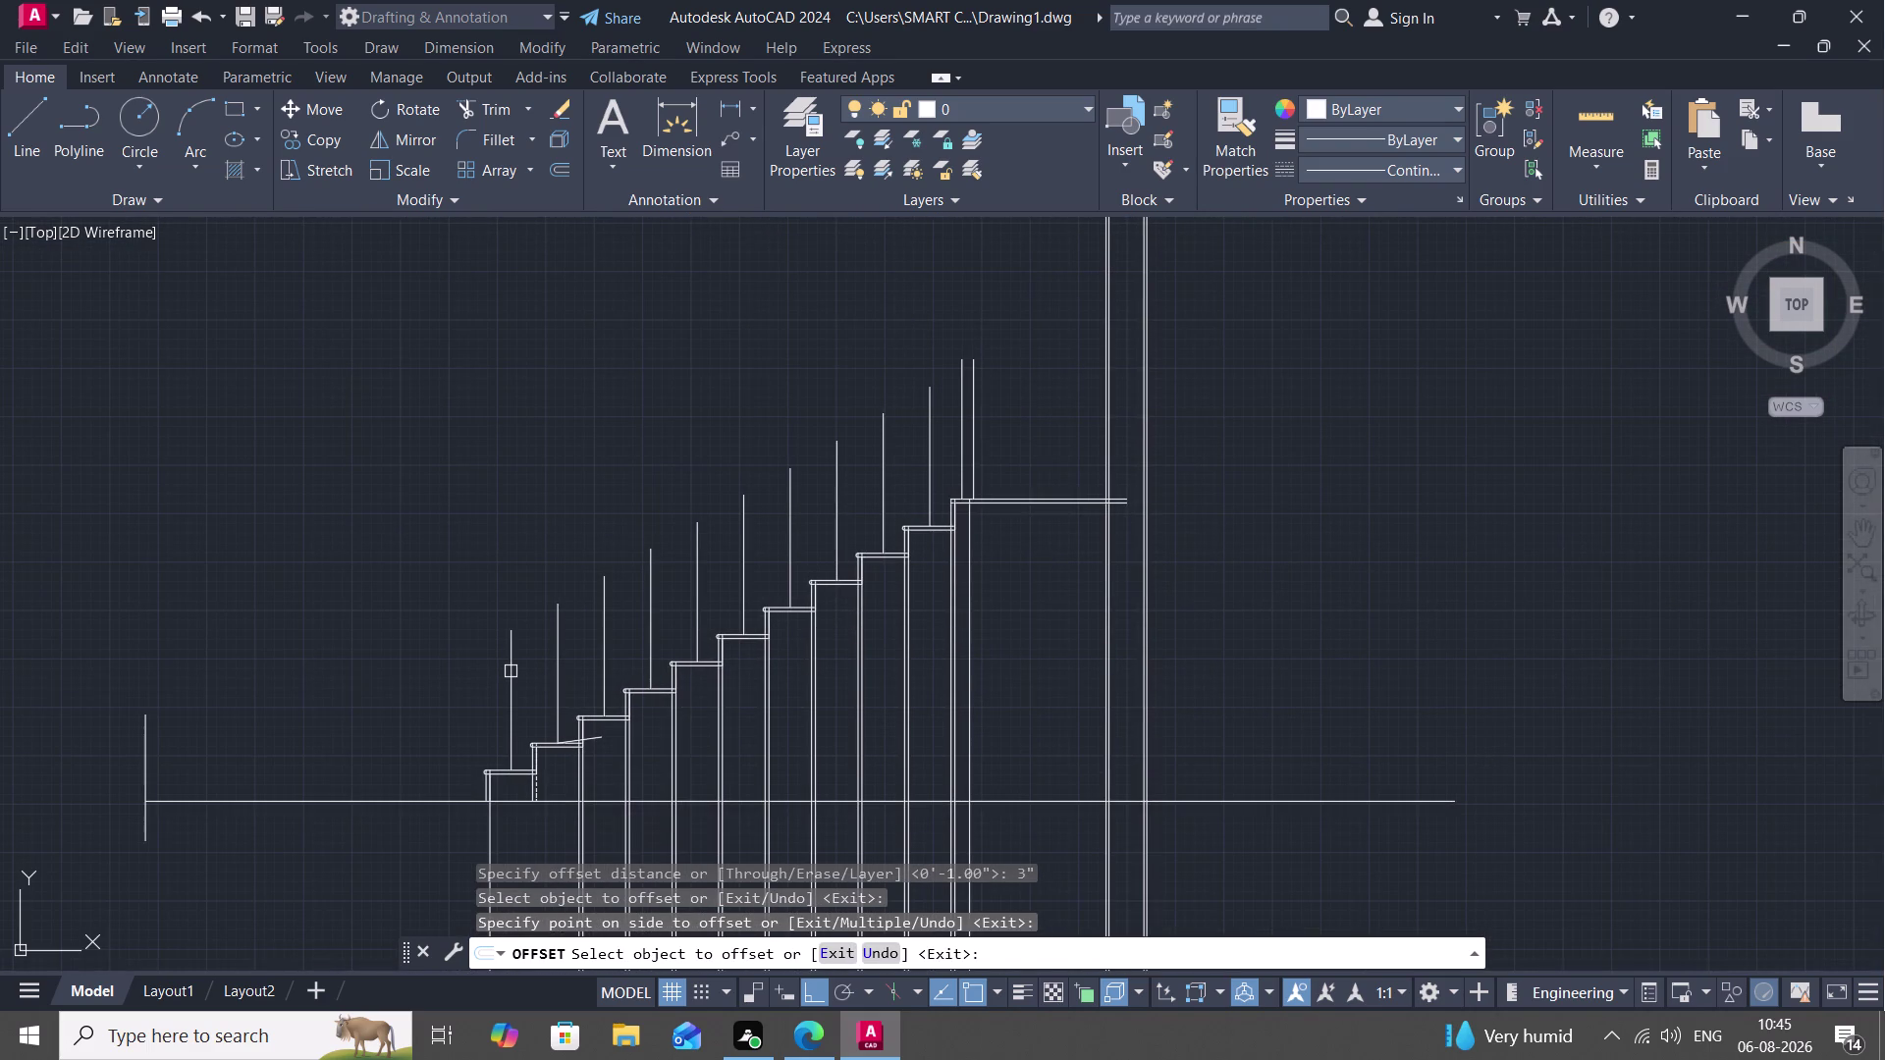
click(511, 670)
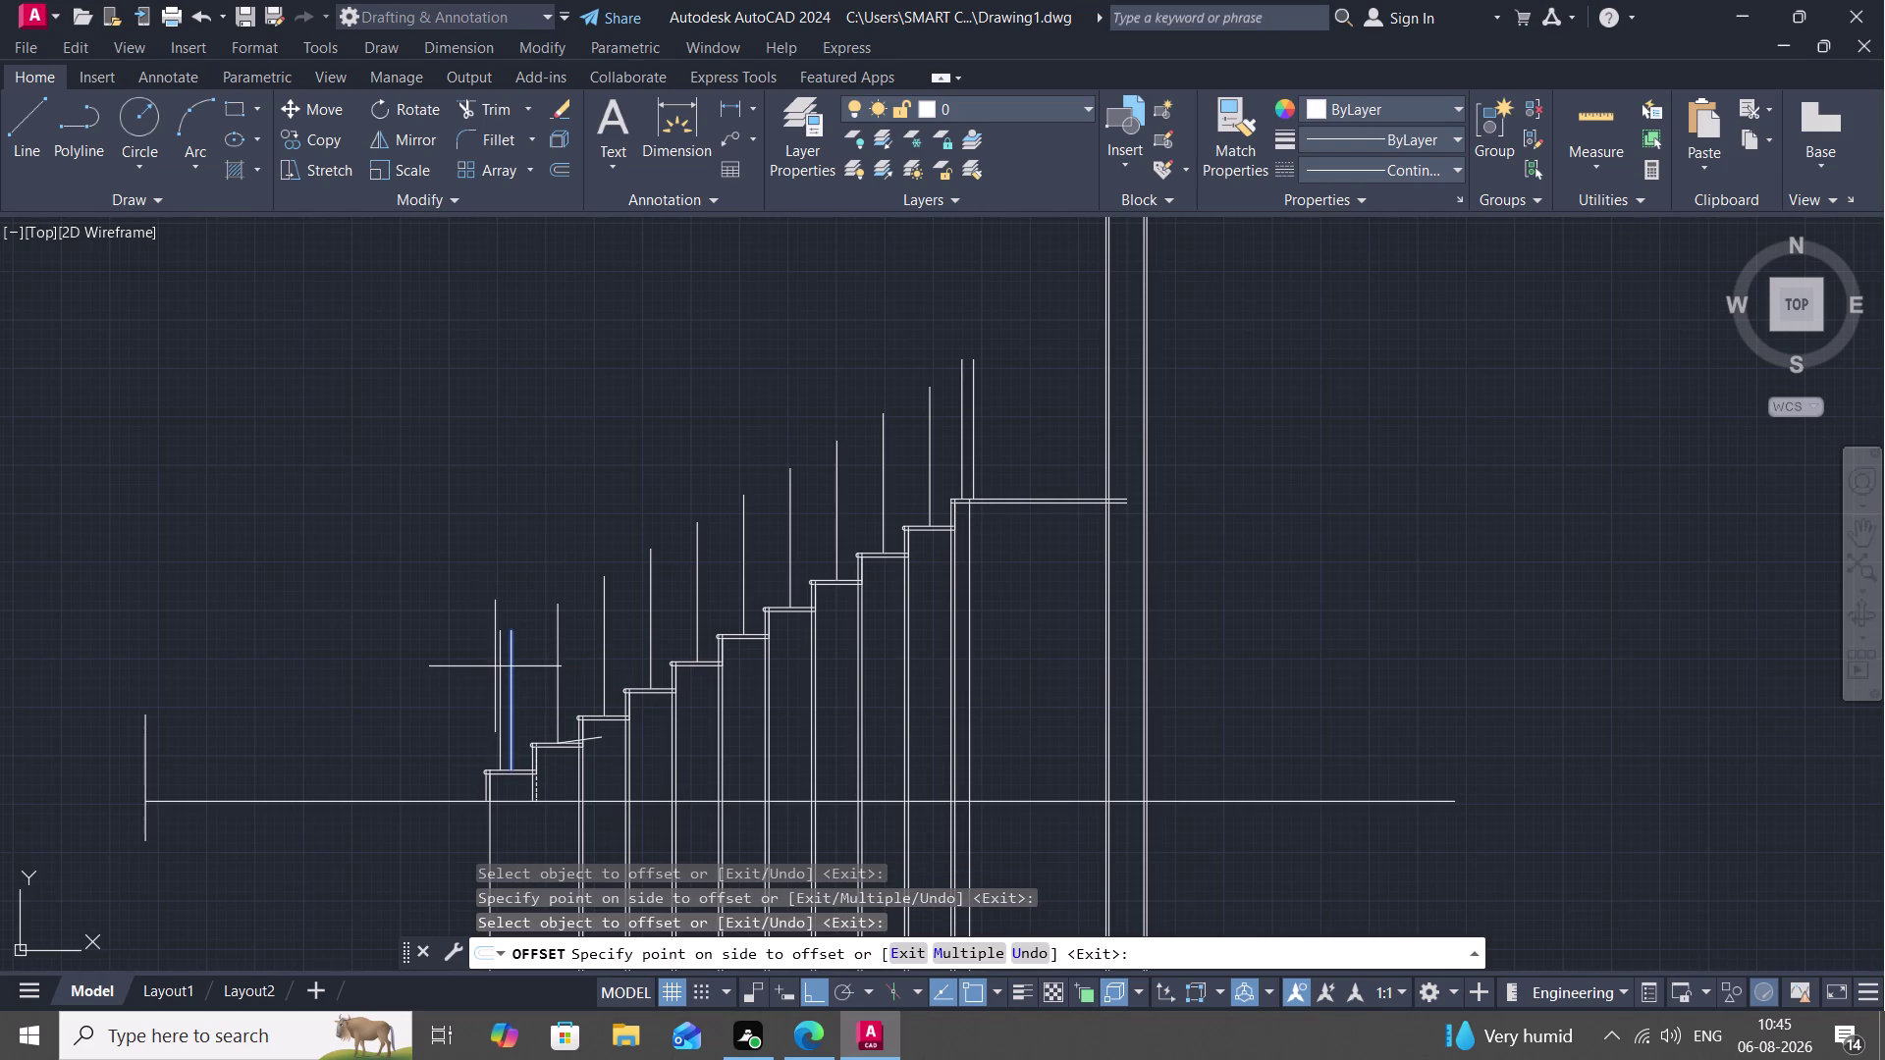
click(493, 666)
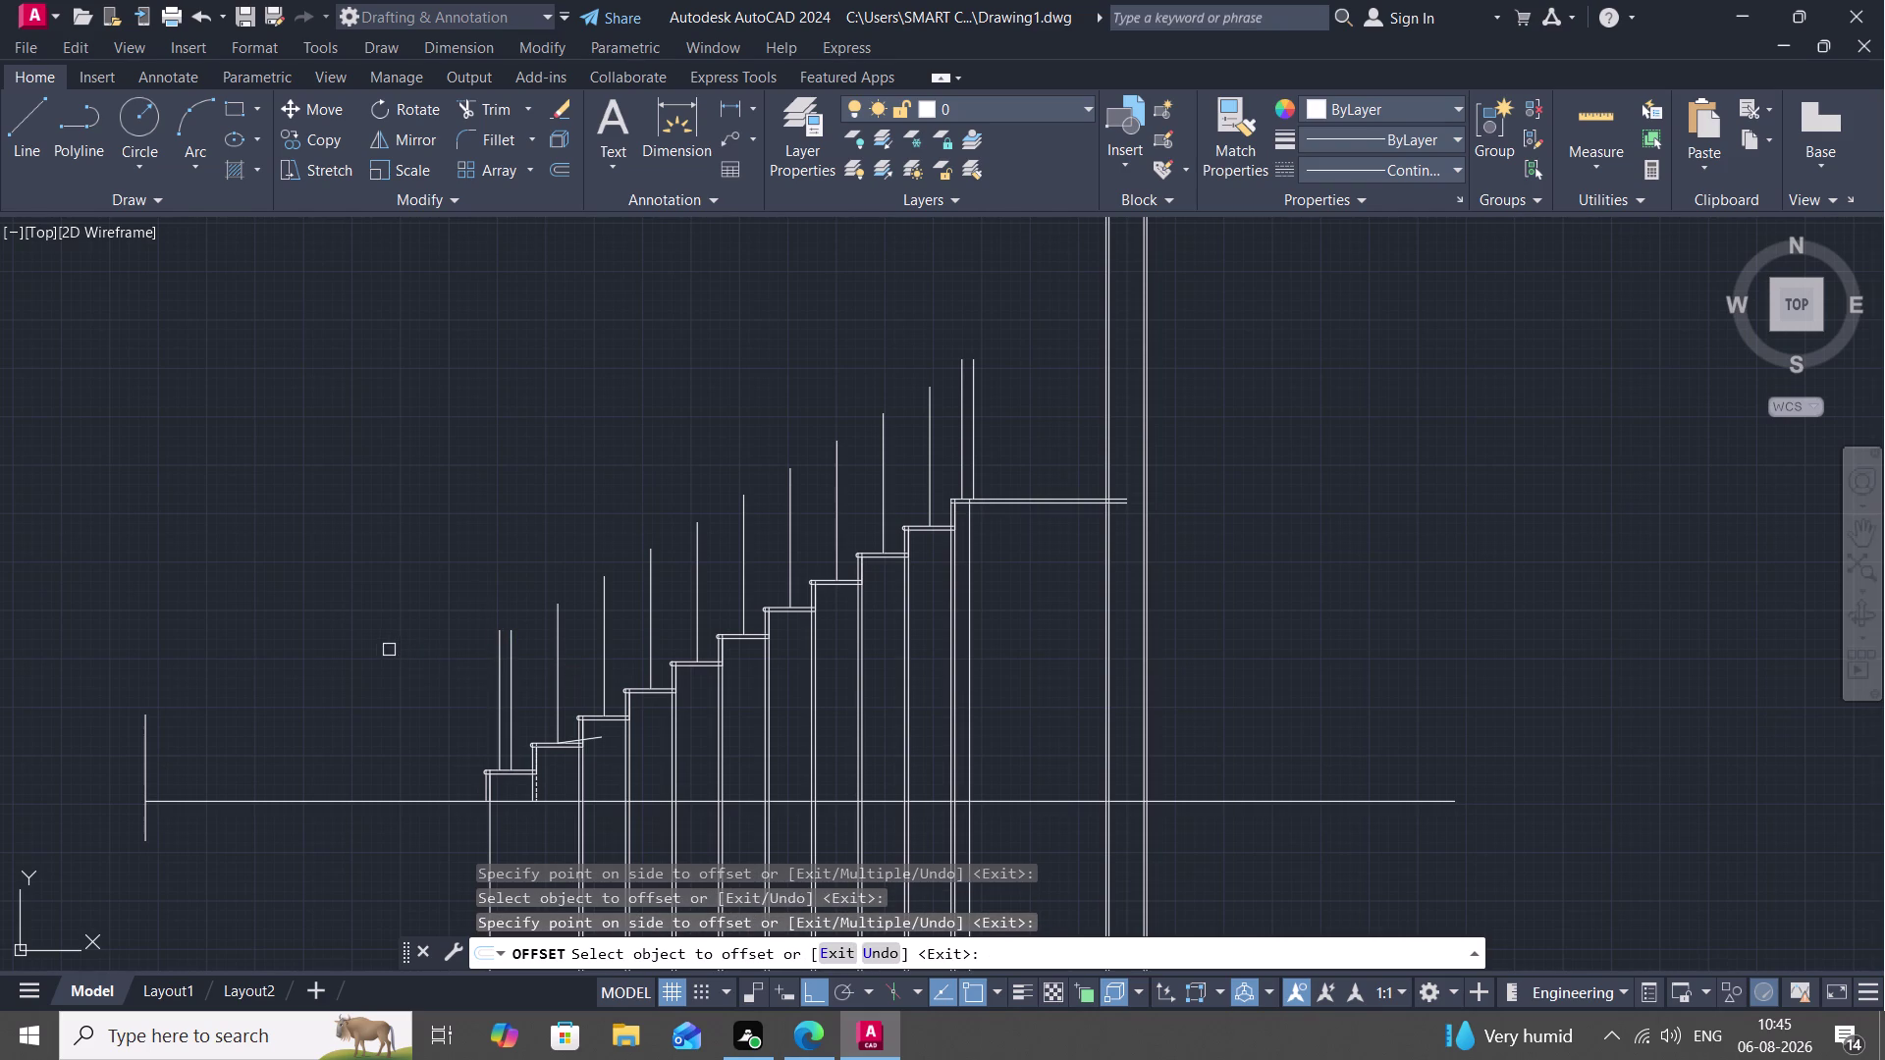
key(Escape)
scroll(up, 3)
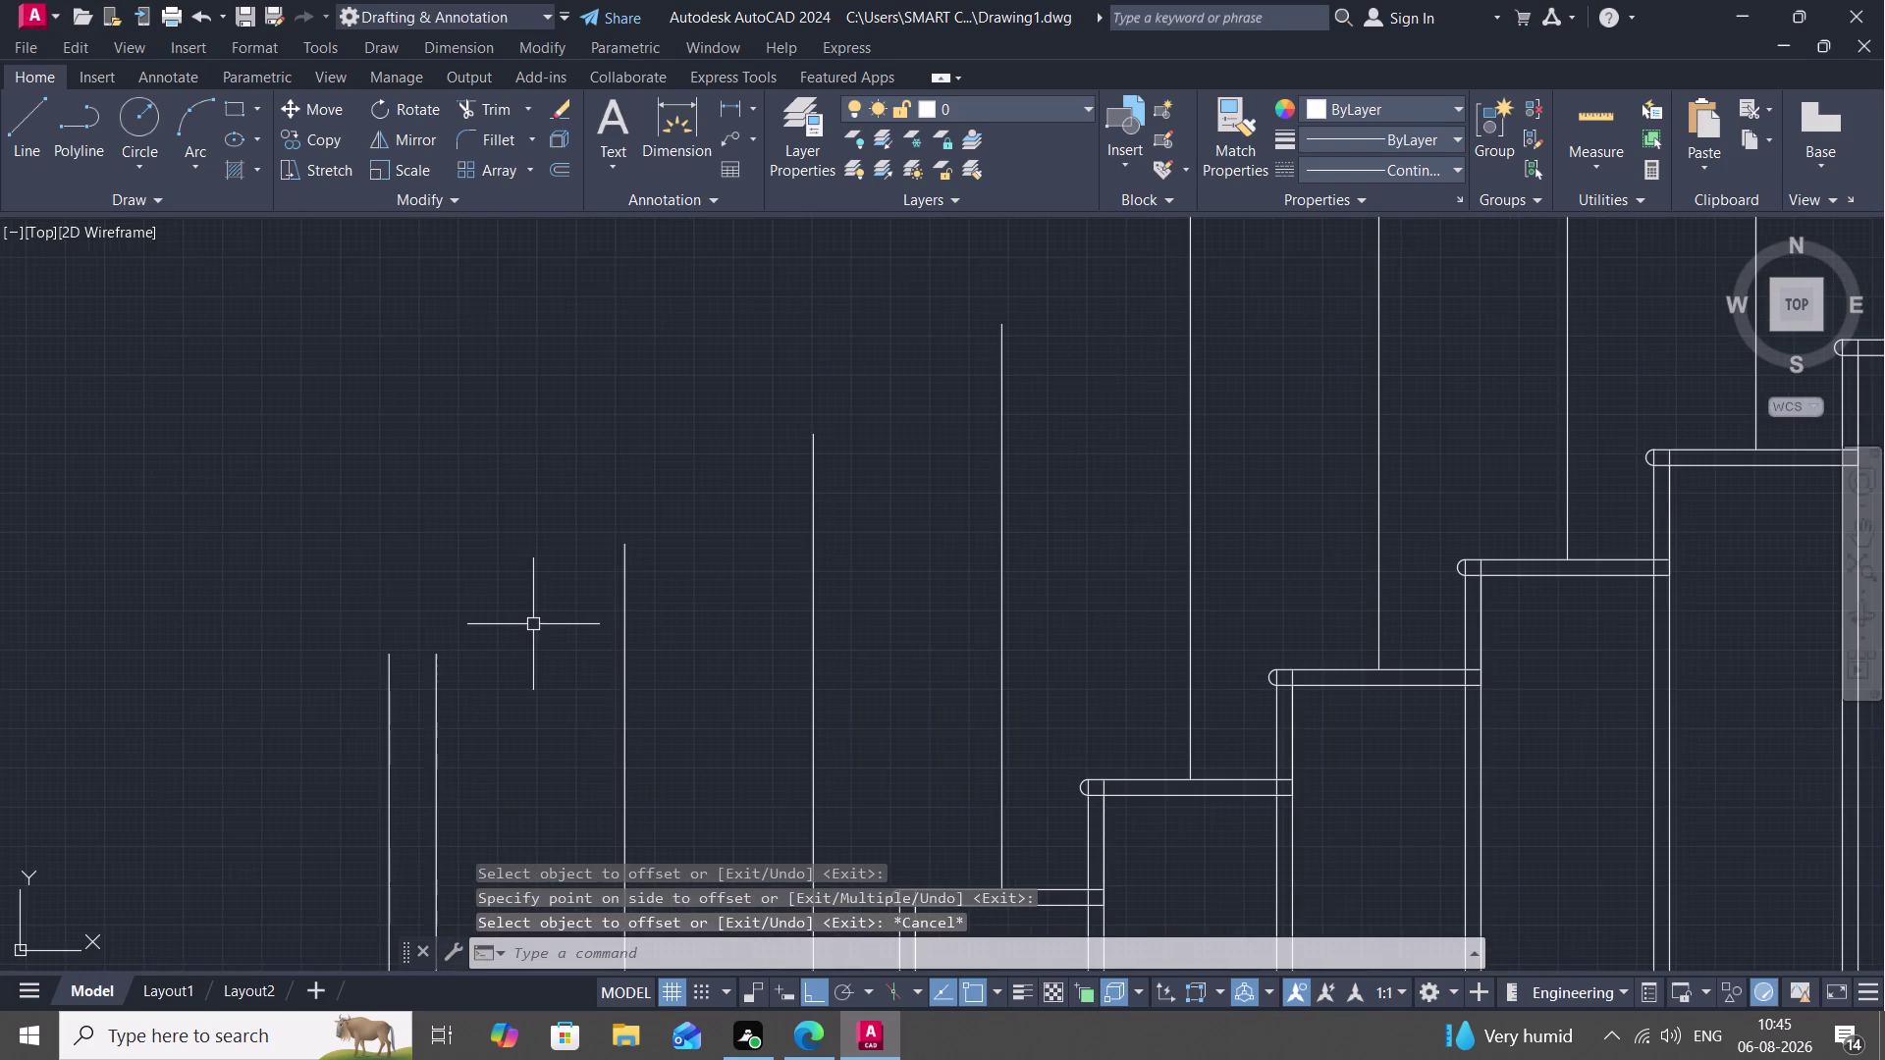
click(134, 120)
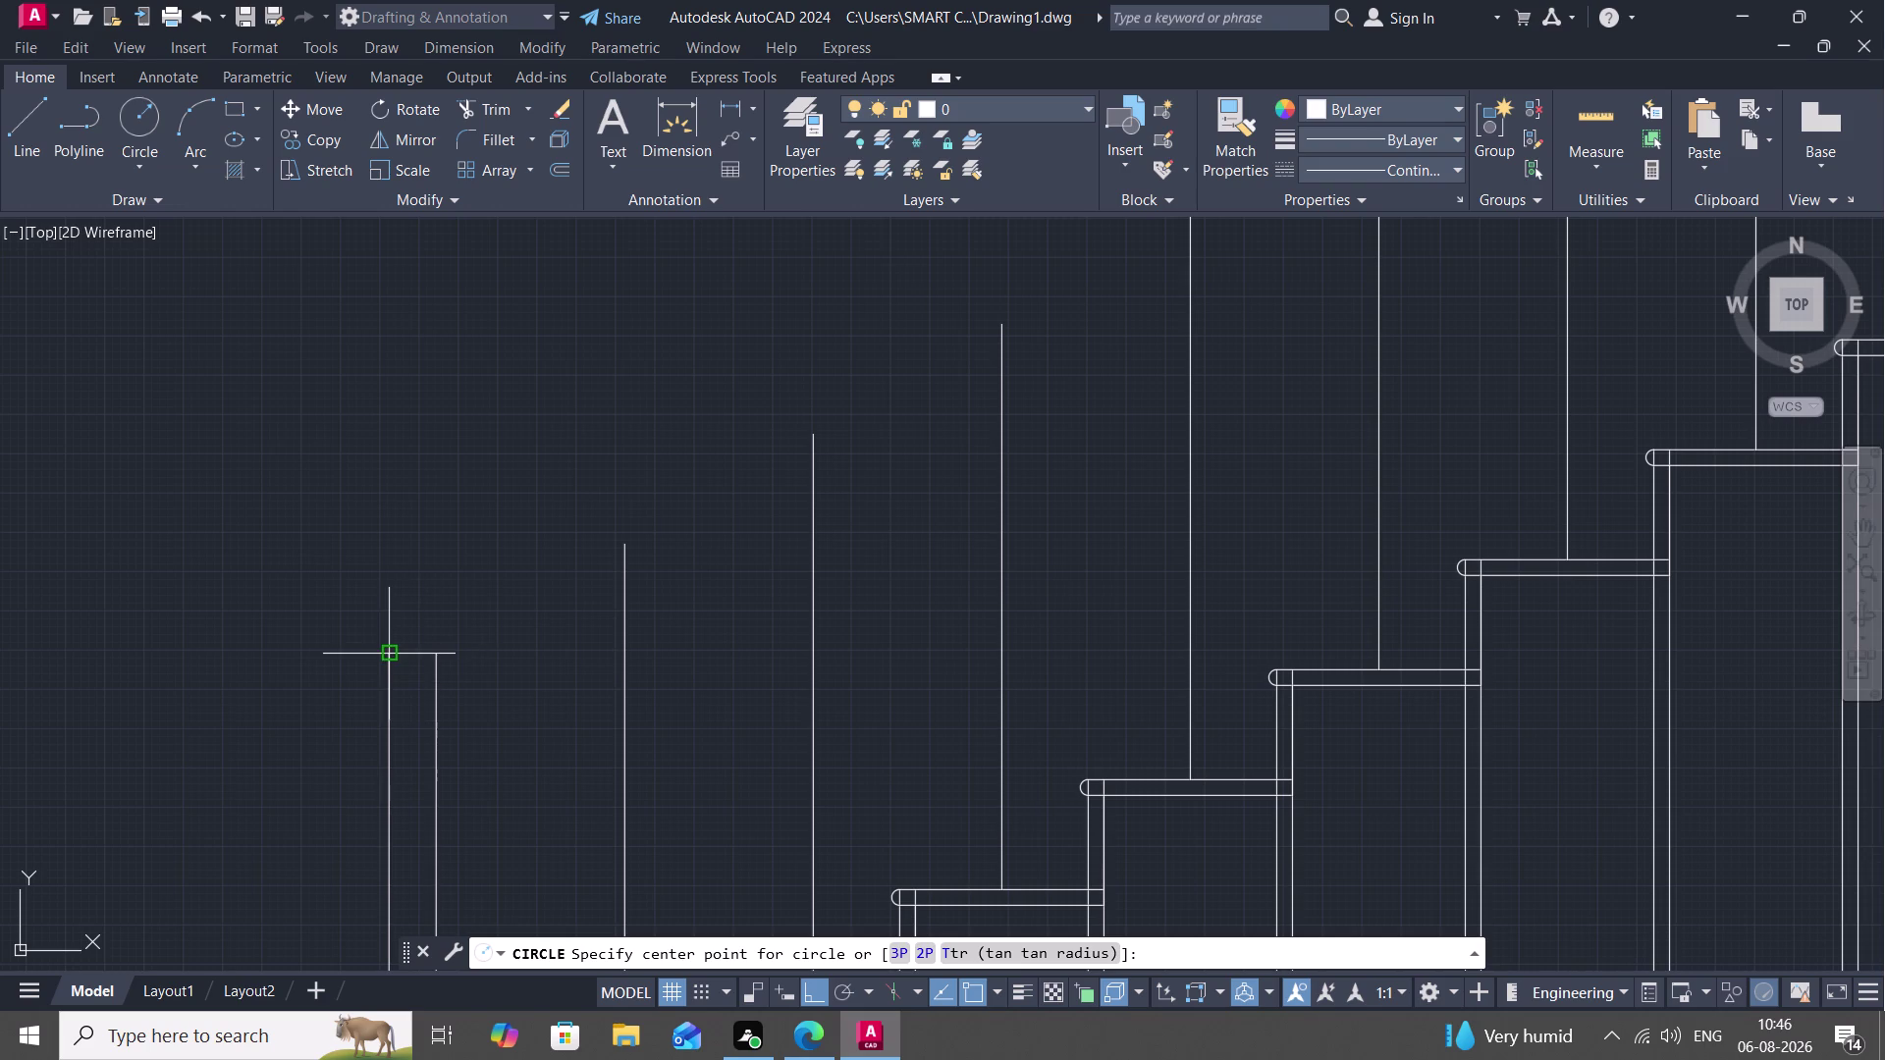
Draw a short cap line joining the tops of the first post's two lines.
click(383, 653)
key(Escape)
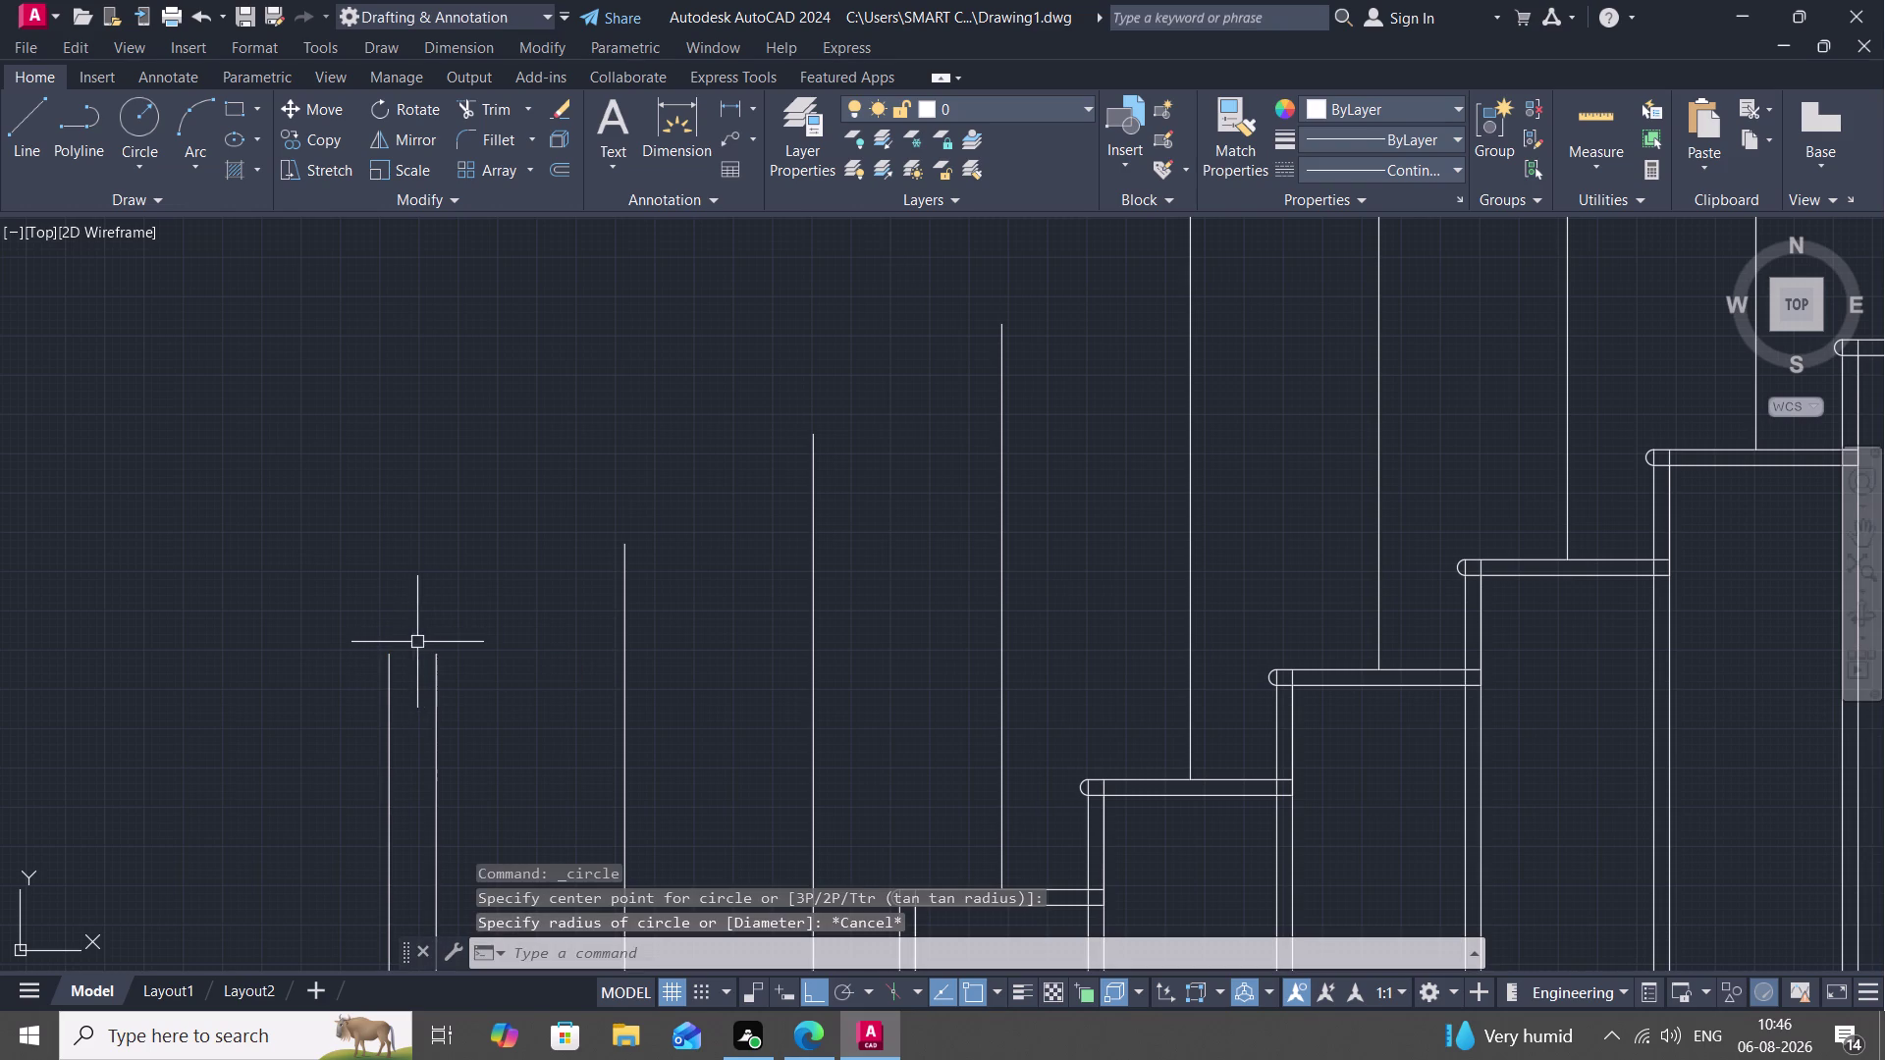
text(L)
key(space)
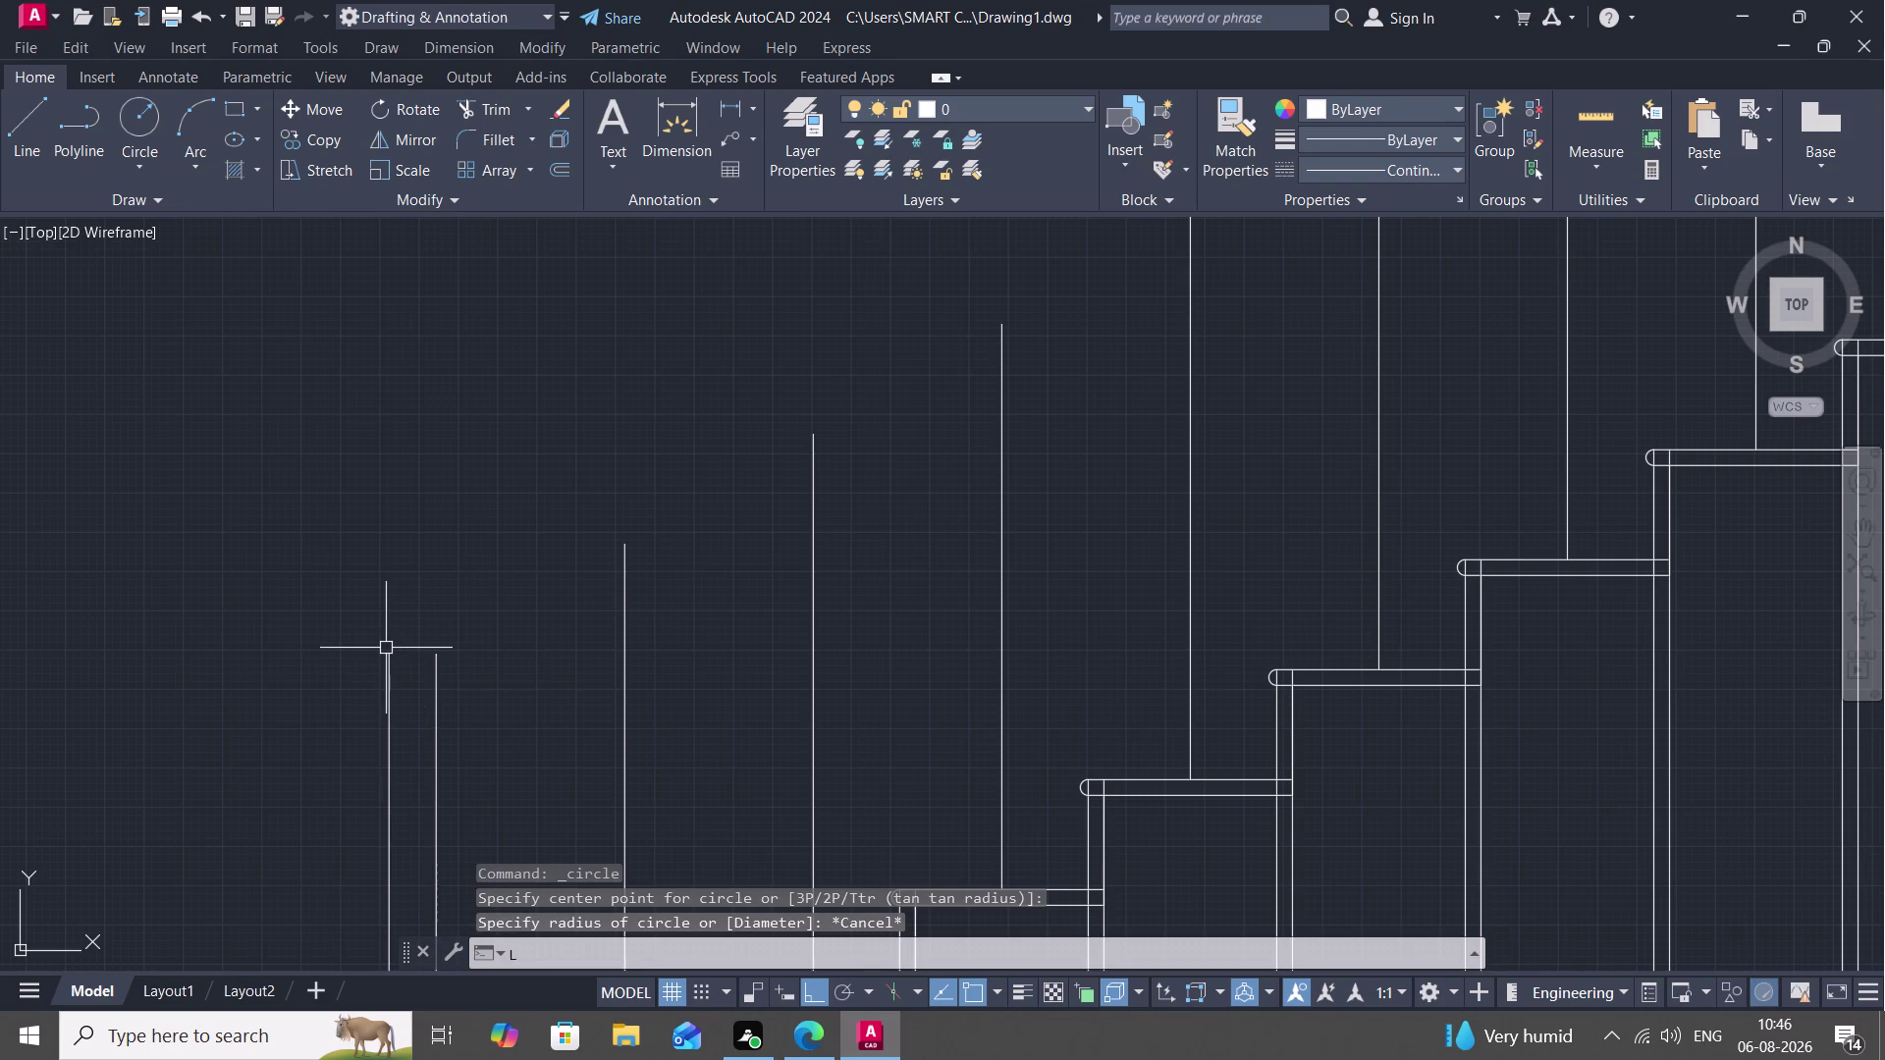
click(382, 648)
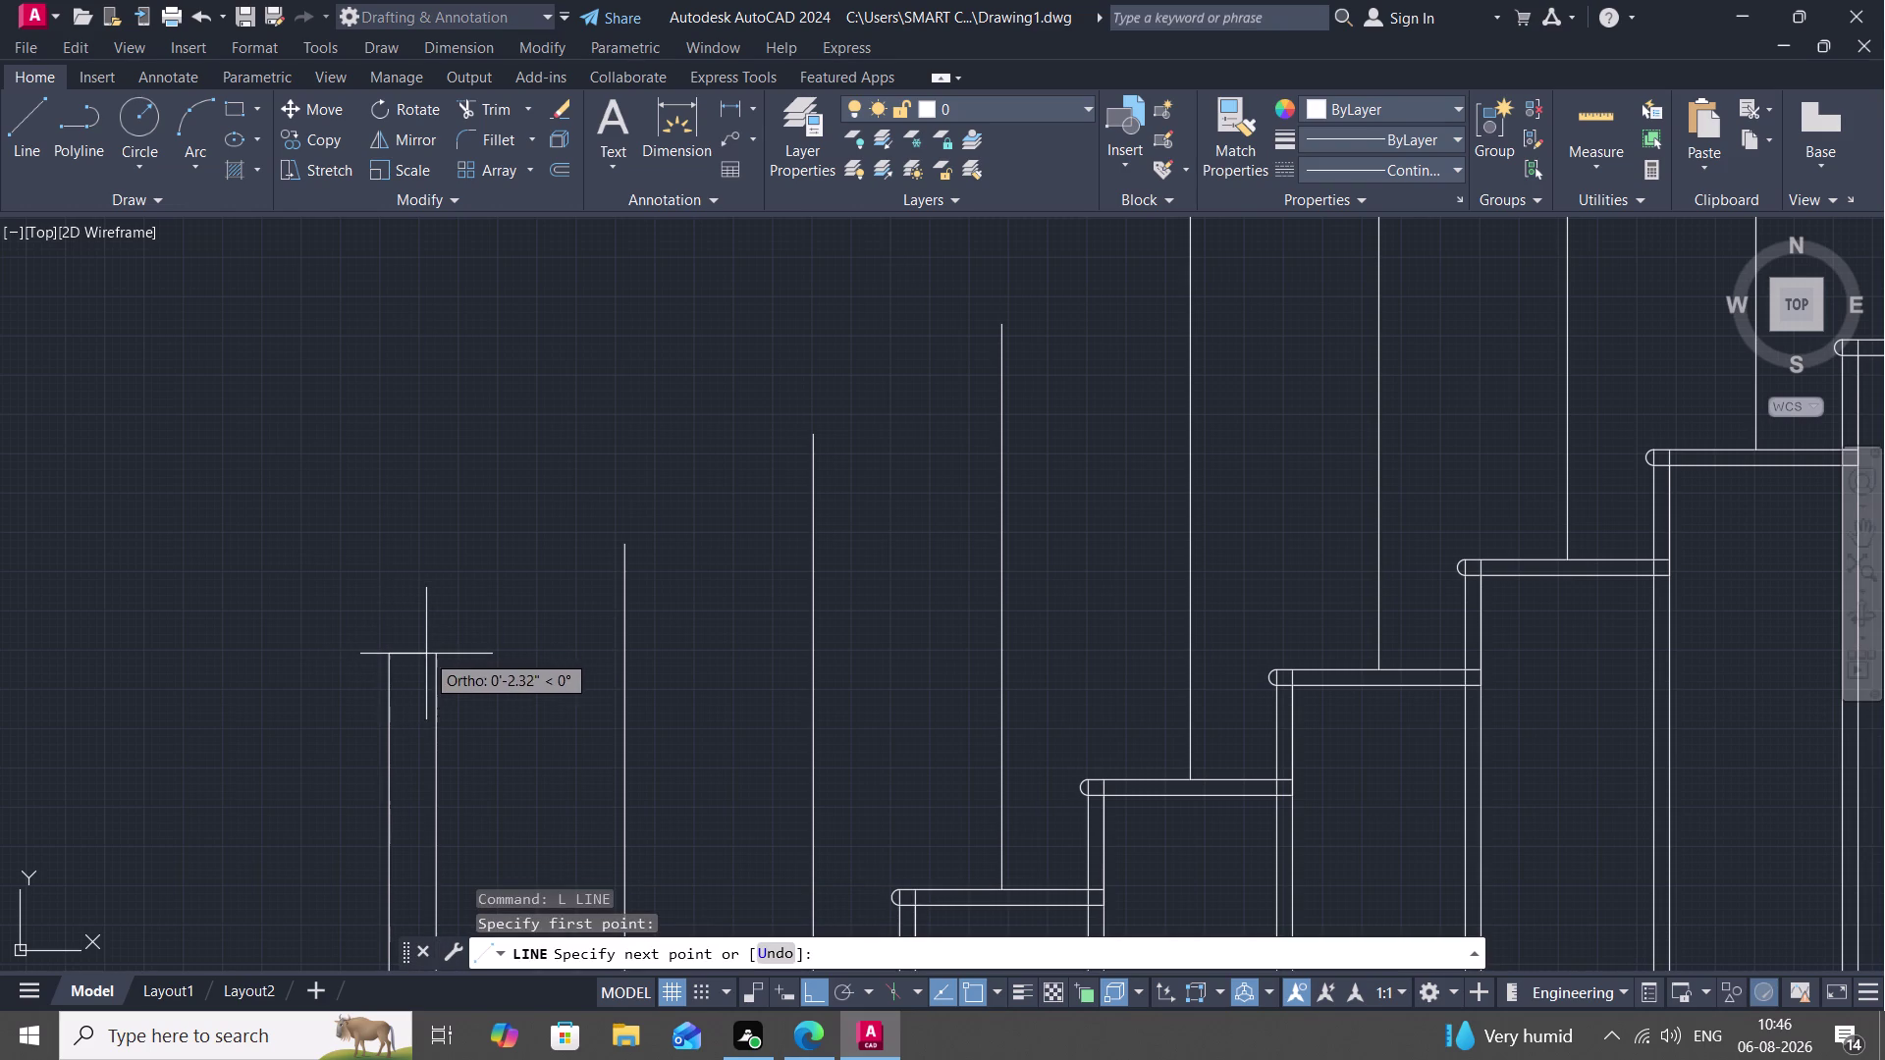
scroll(up, 3)
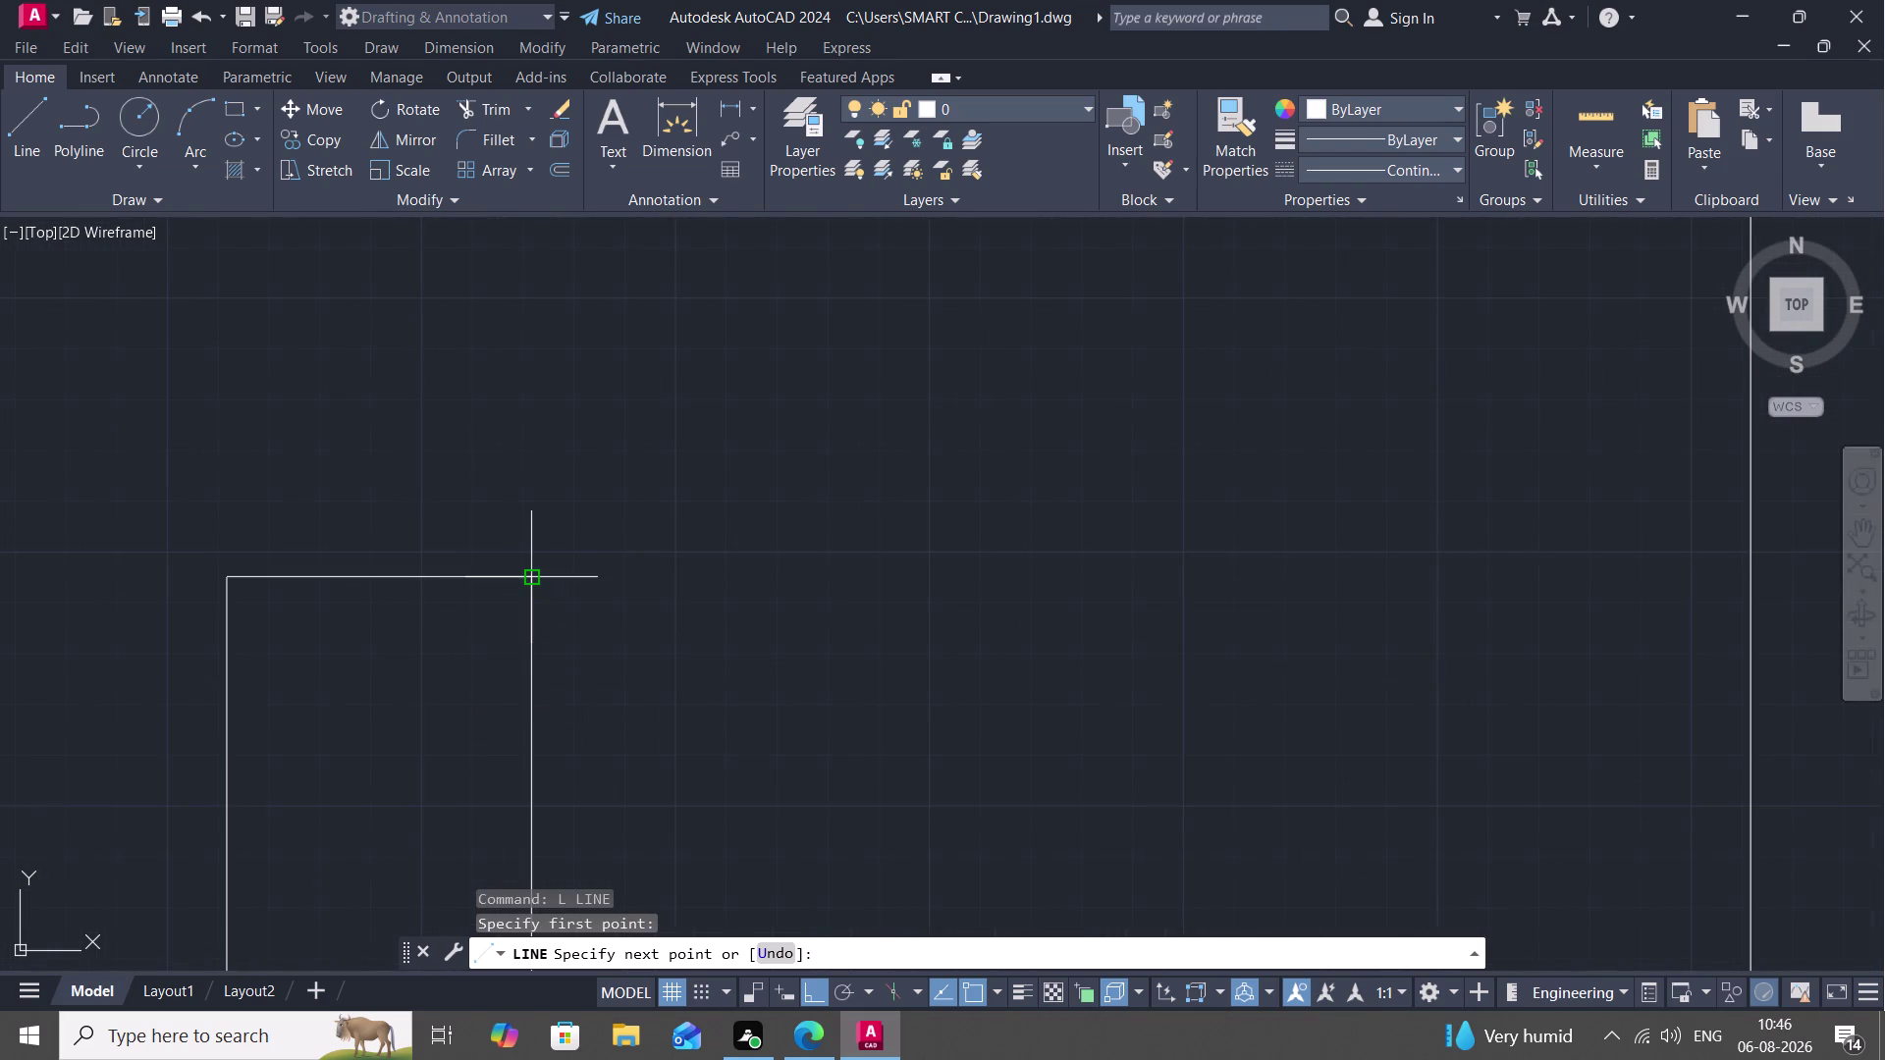
click(524, 577)
key(Escape)
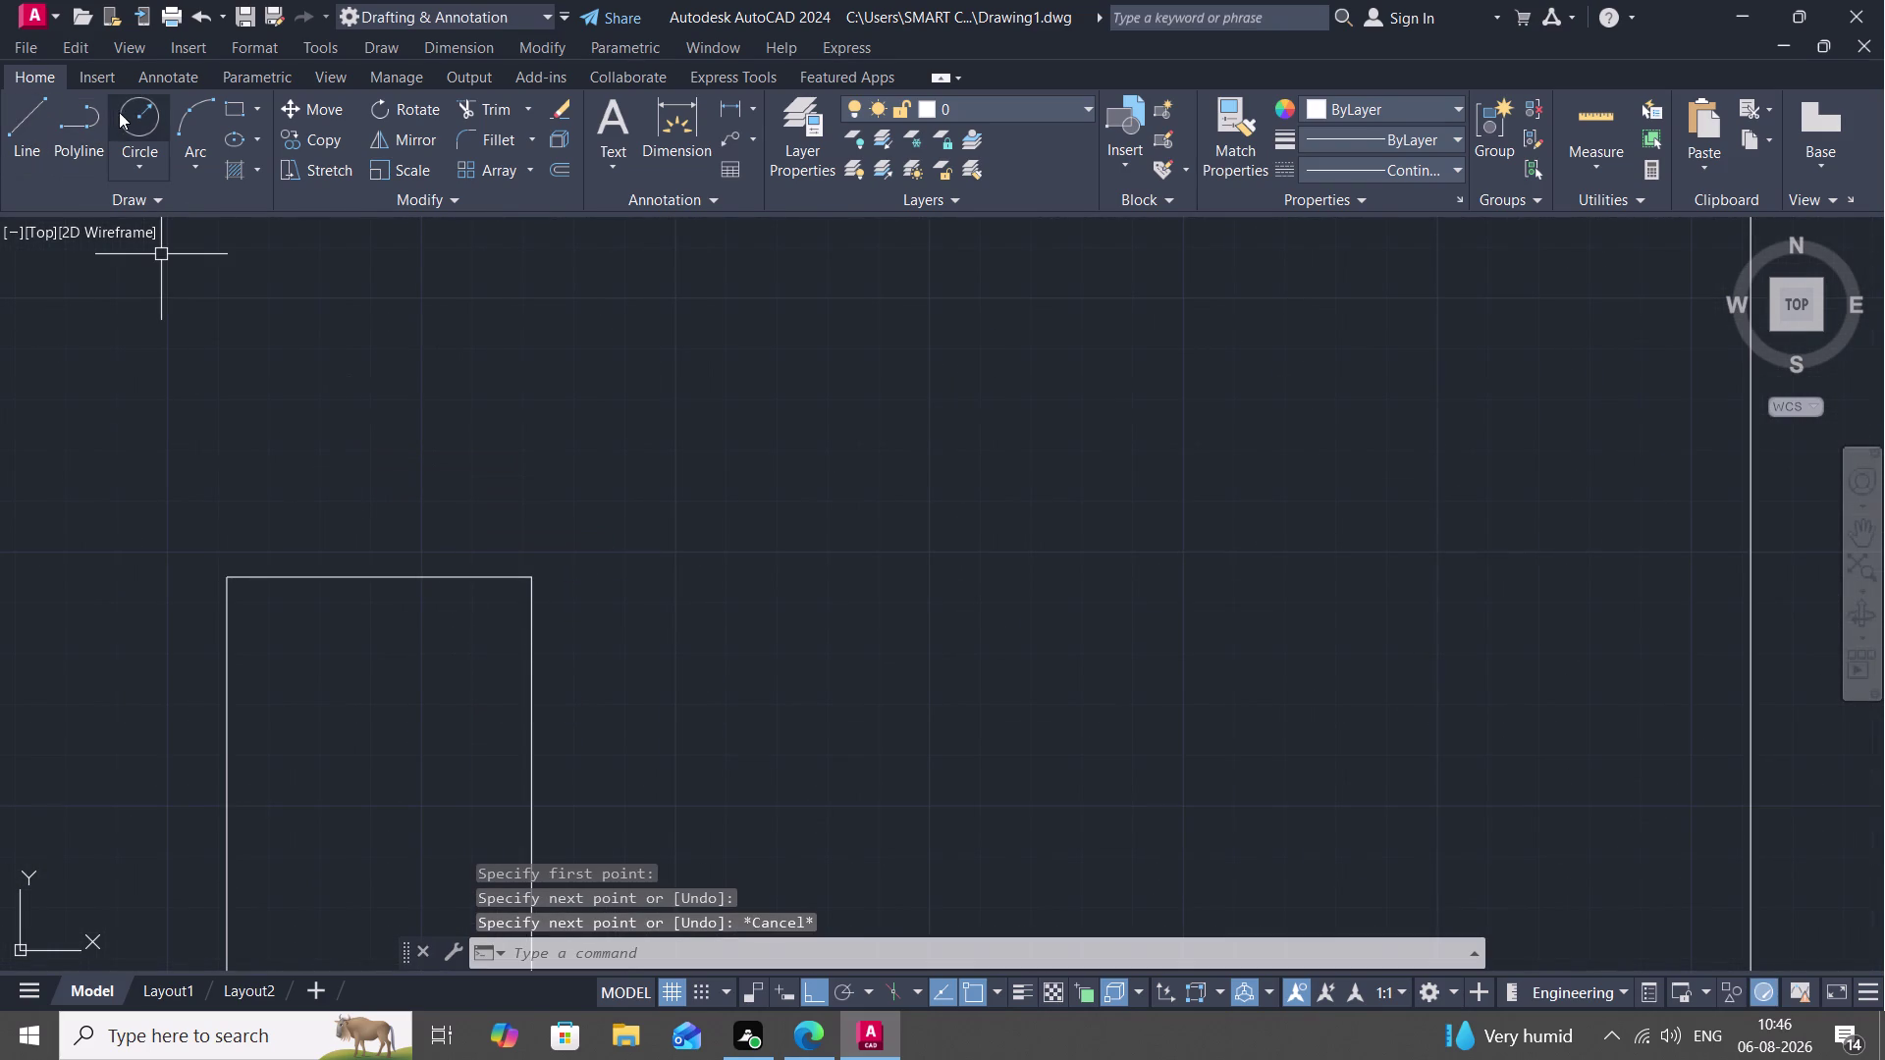
Add a circle centred on that cap, sized to the post width.
click(135, 112)
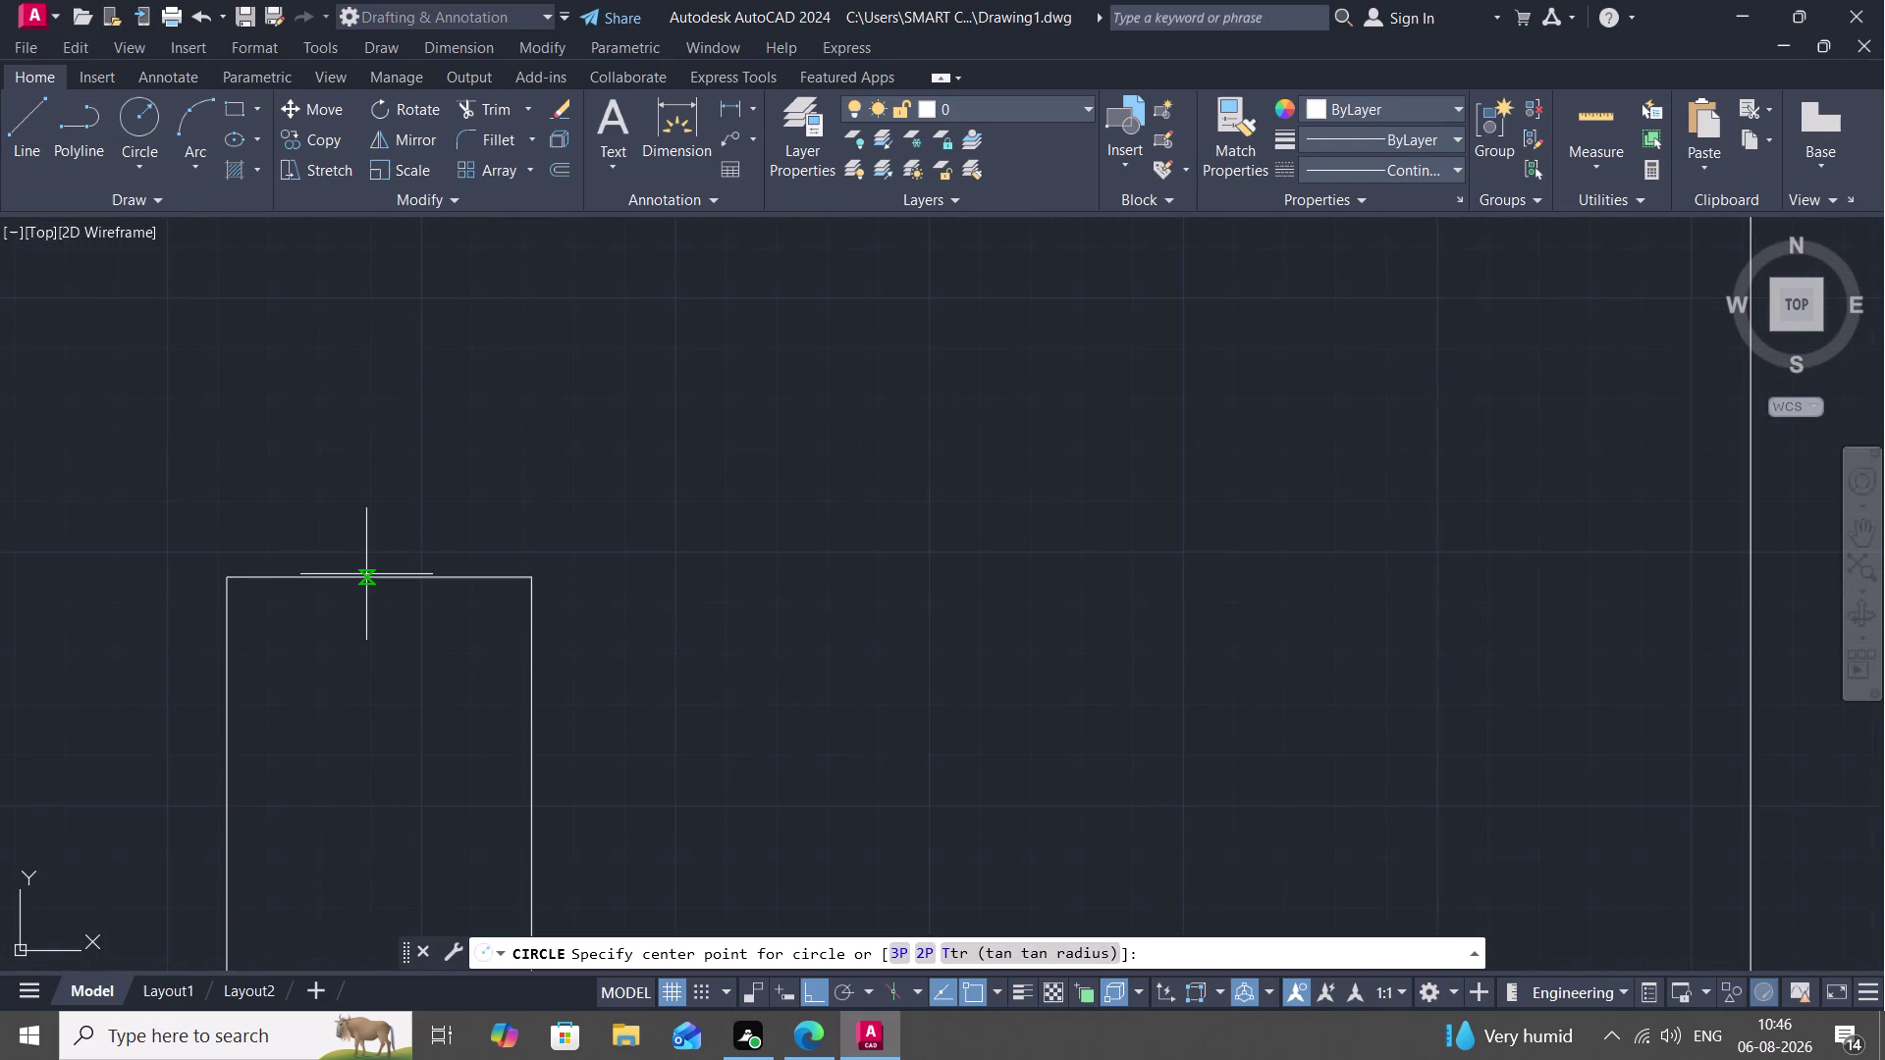
click(377, 578)
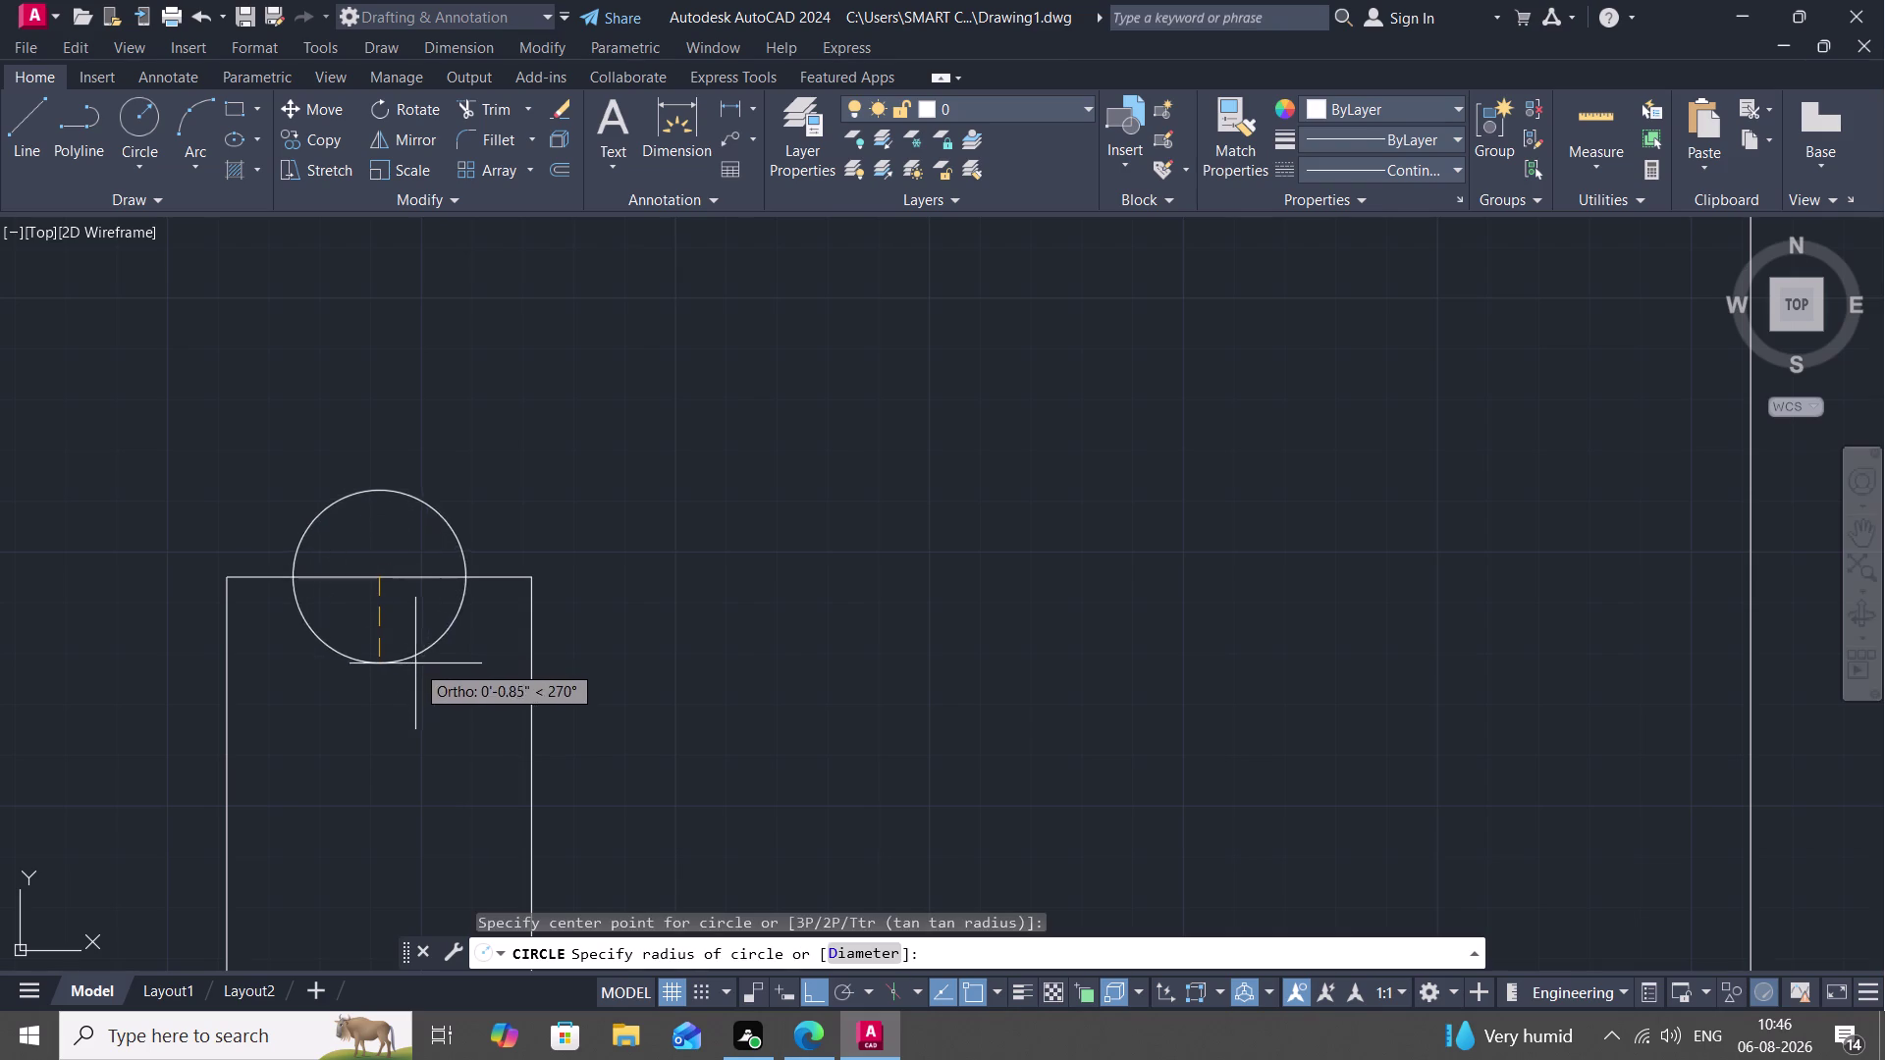
click(471, 729)
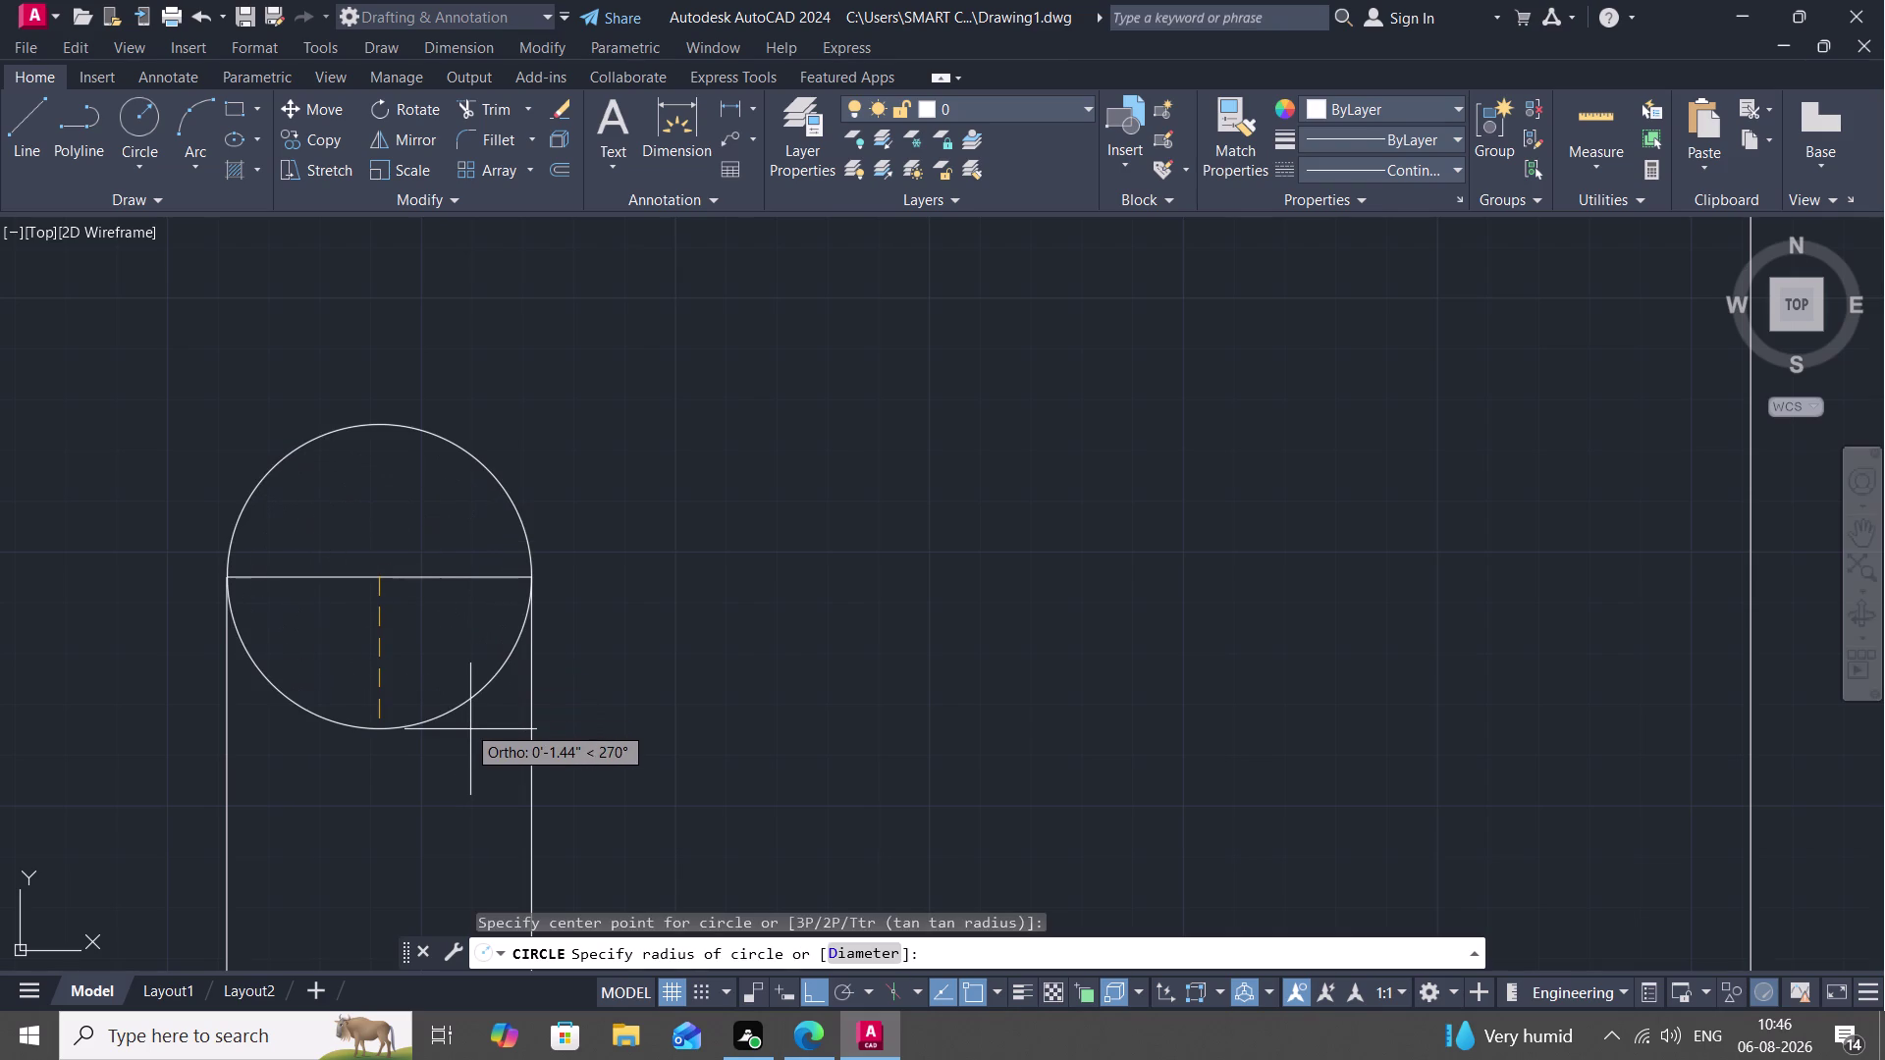
scroll(down, 3)
scroll(down, 3)
middle_drag(828, 579, 608, 599)
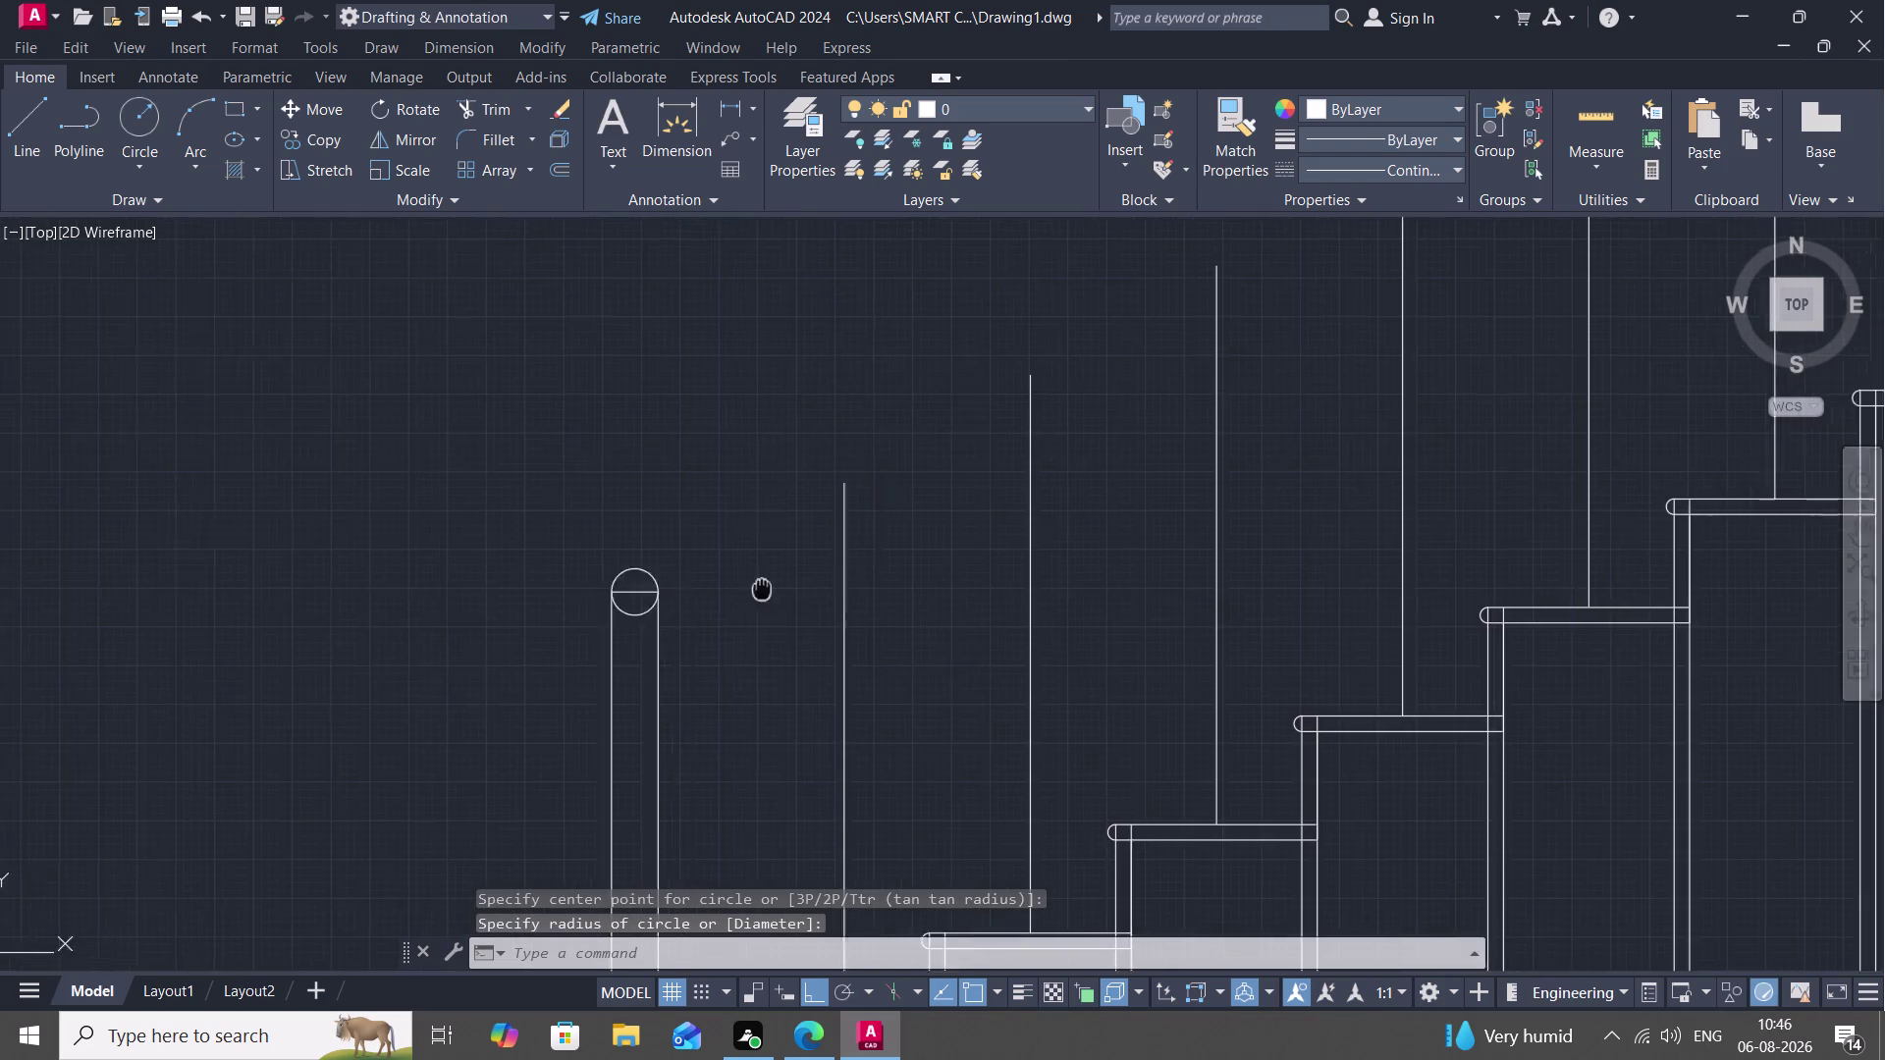
middle_drag(608, 599, 0, 546)
scroll(down, 3)
middle_drag(720, 342, 504, 822)
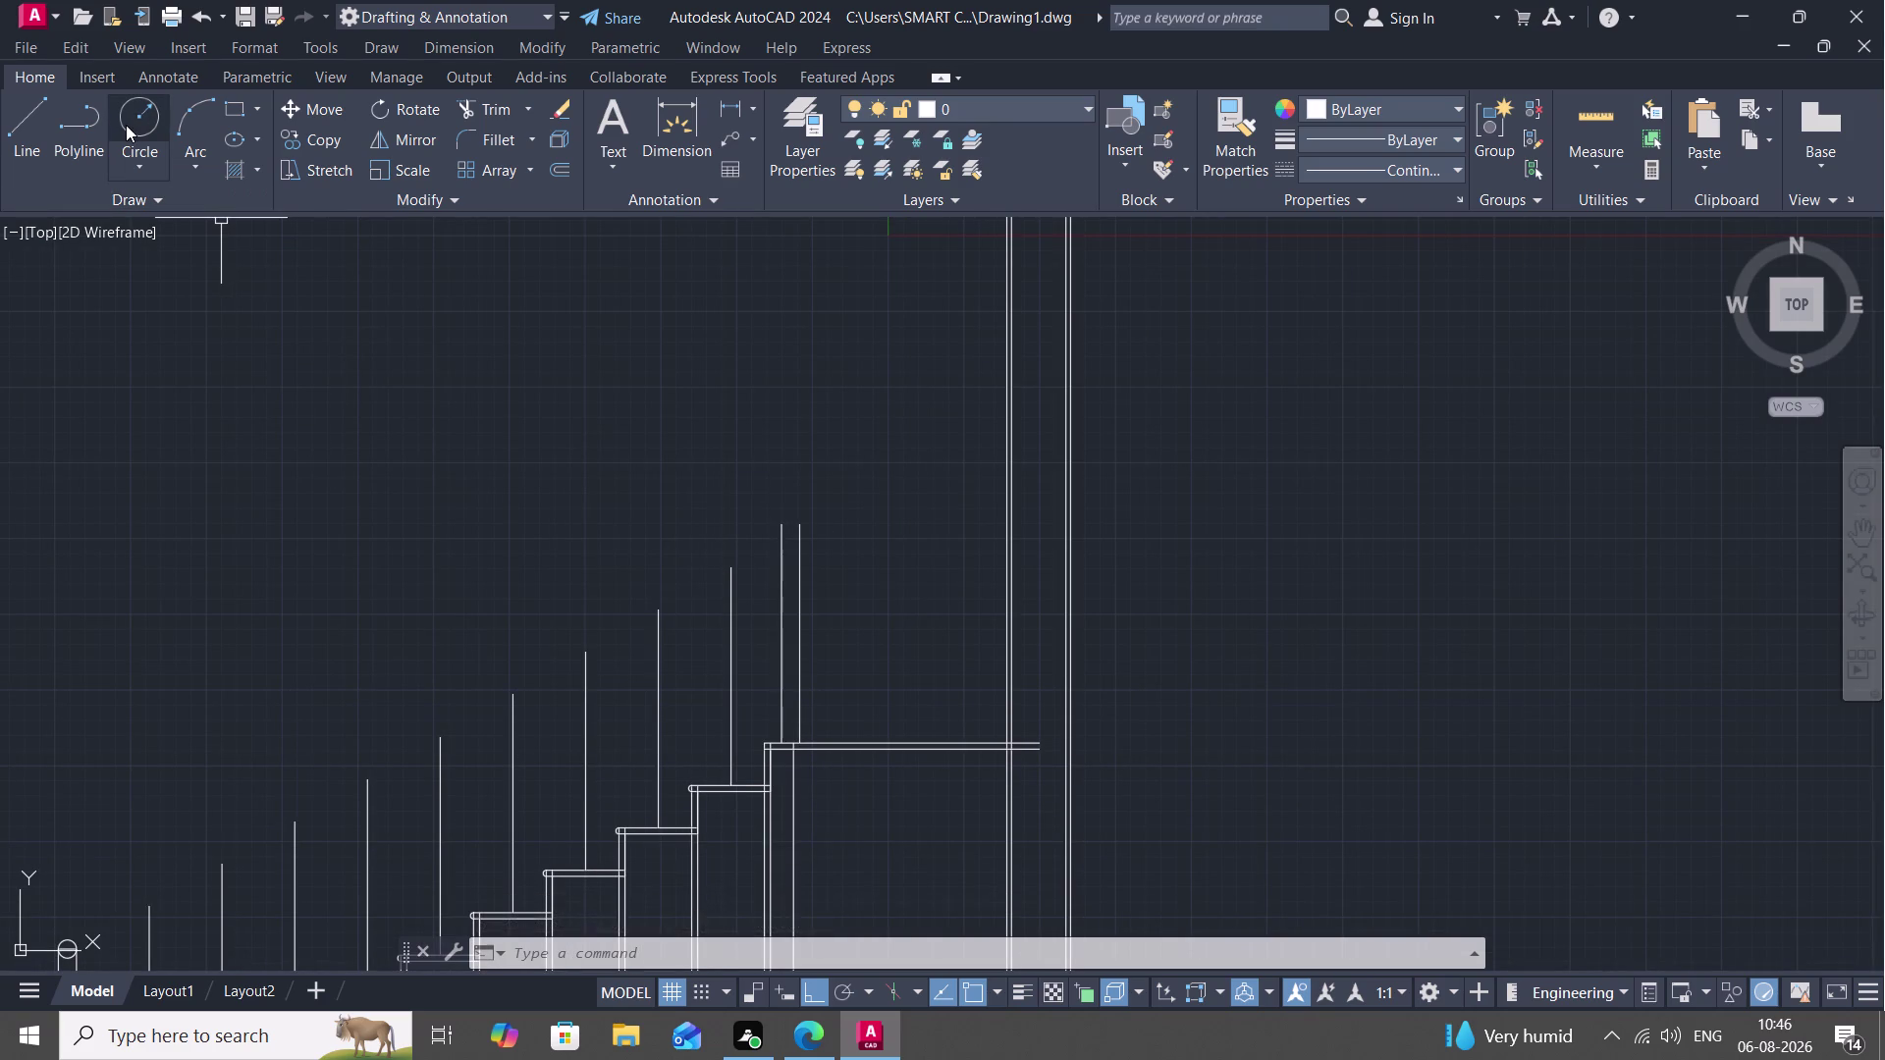
Draw a short cap line across the top of the tall post.
click(18, 131)
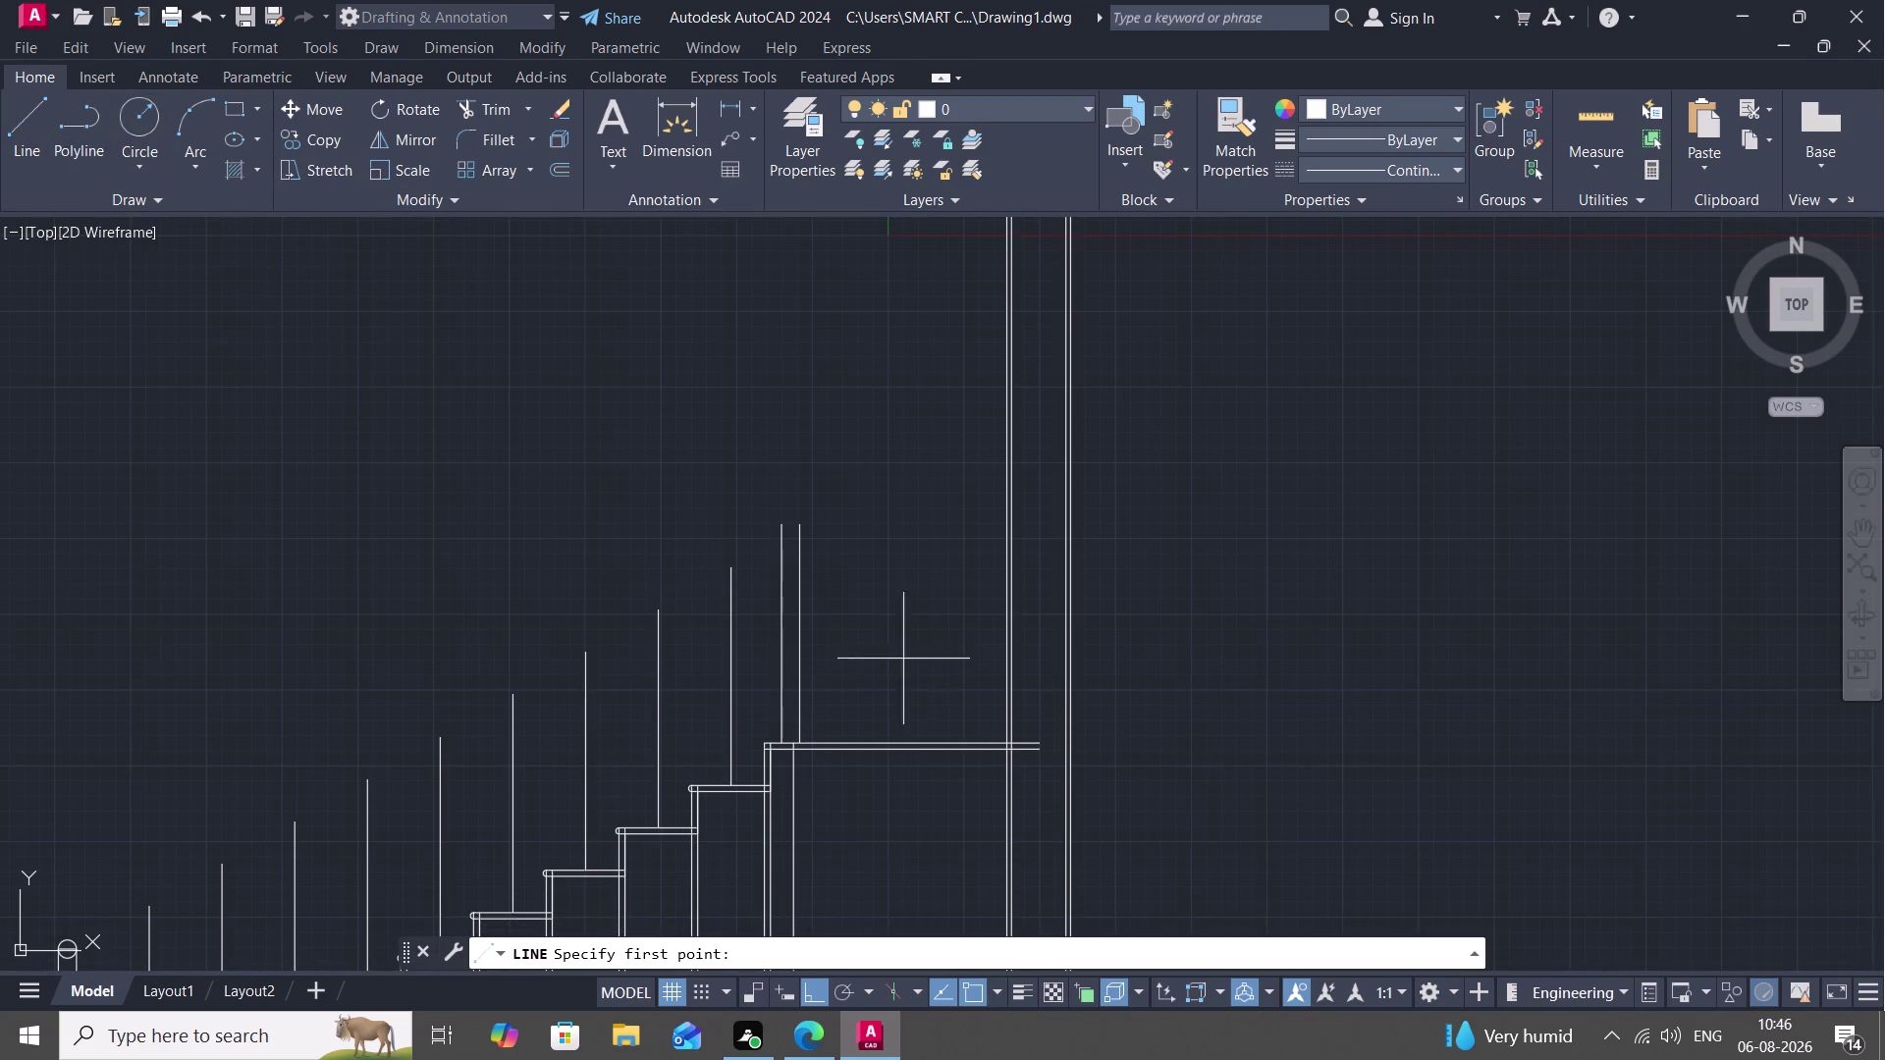
scroll(up, 3)
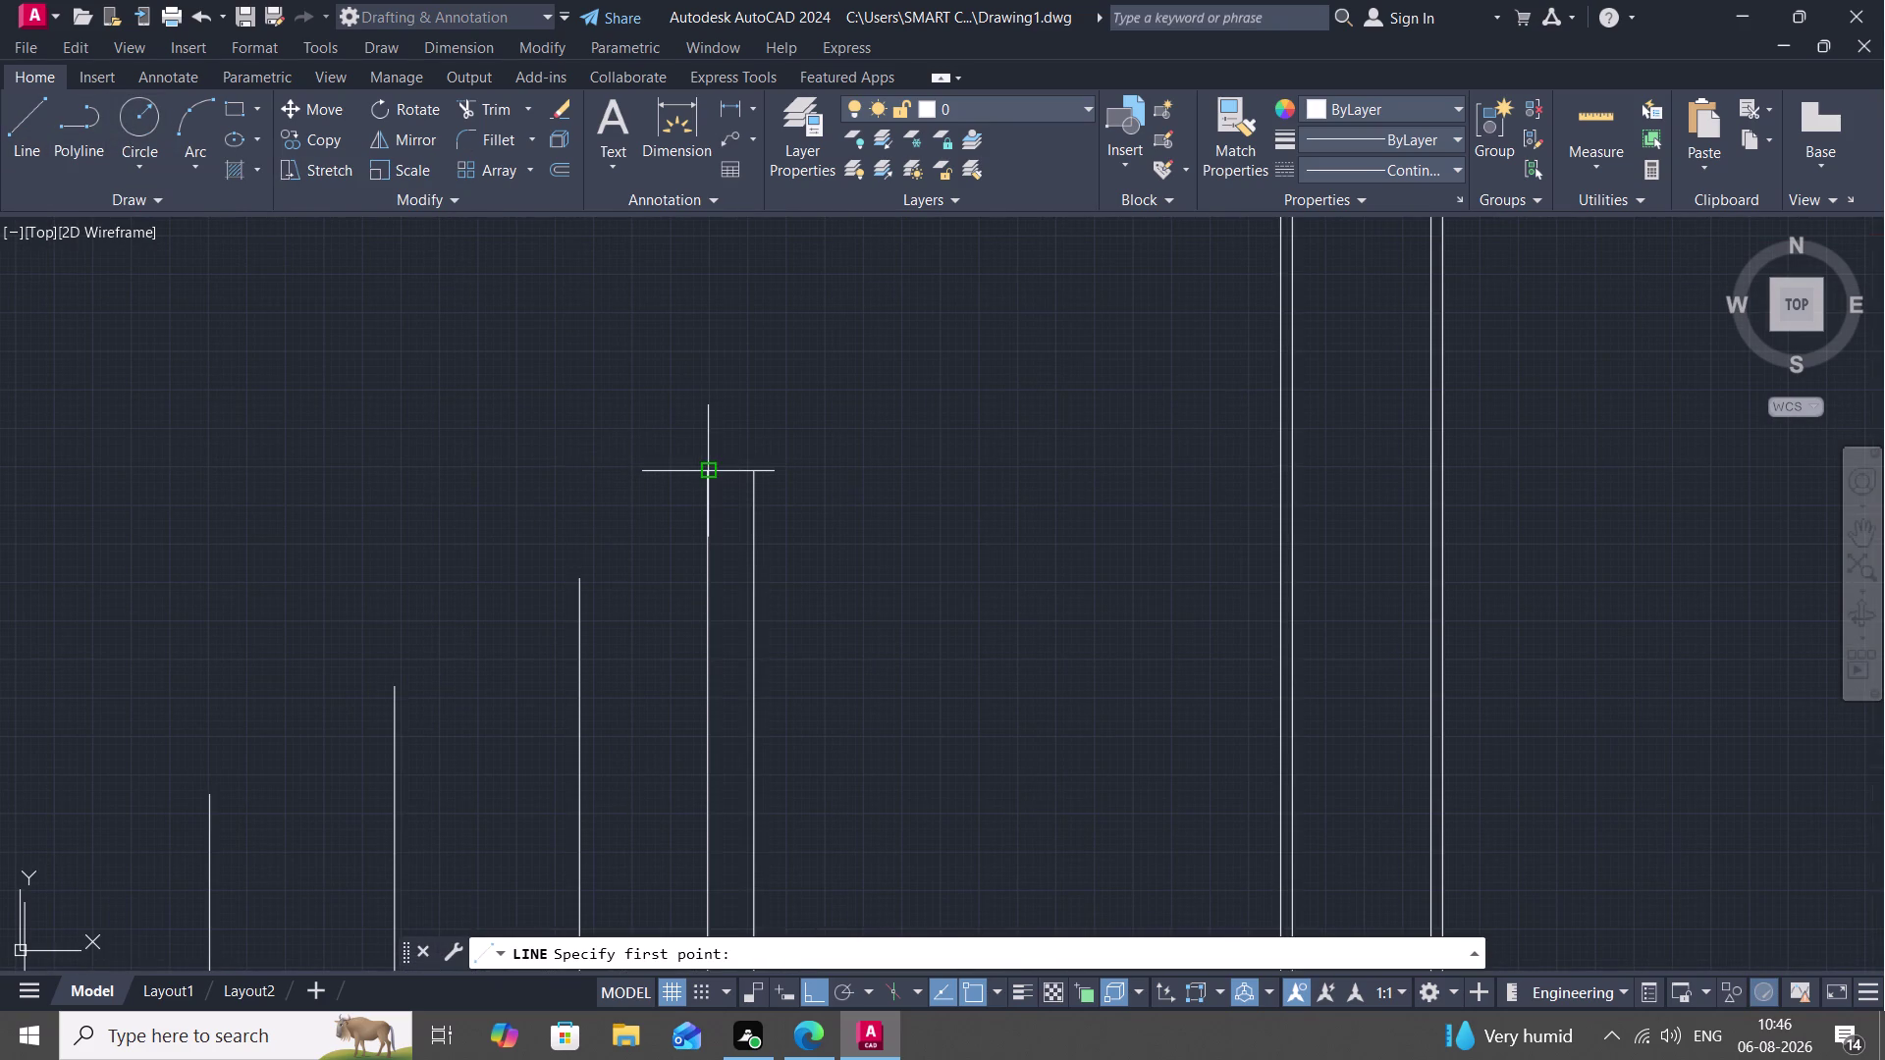
click(710, 474)
click(756, 473)
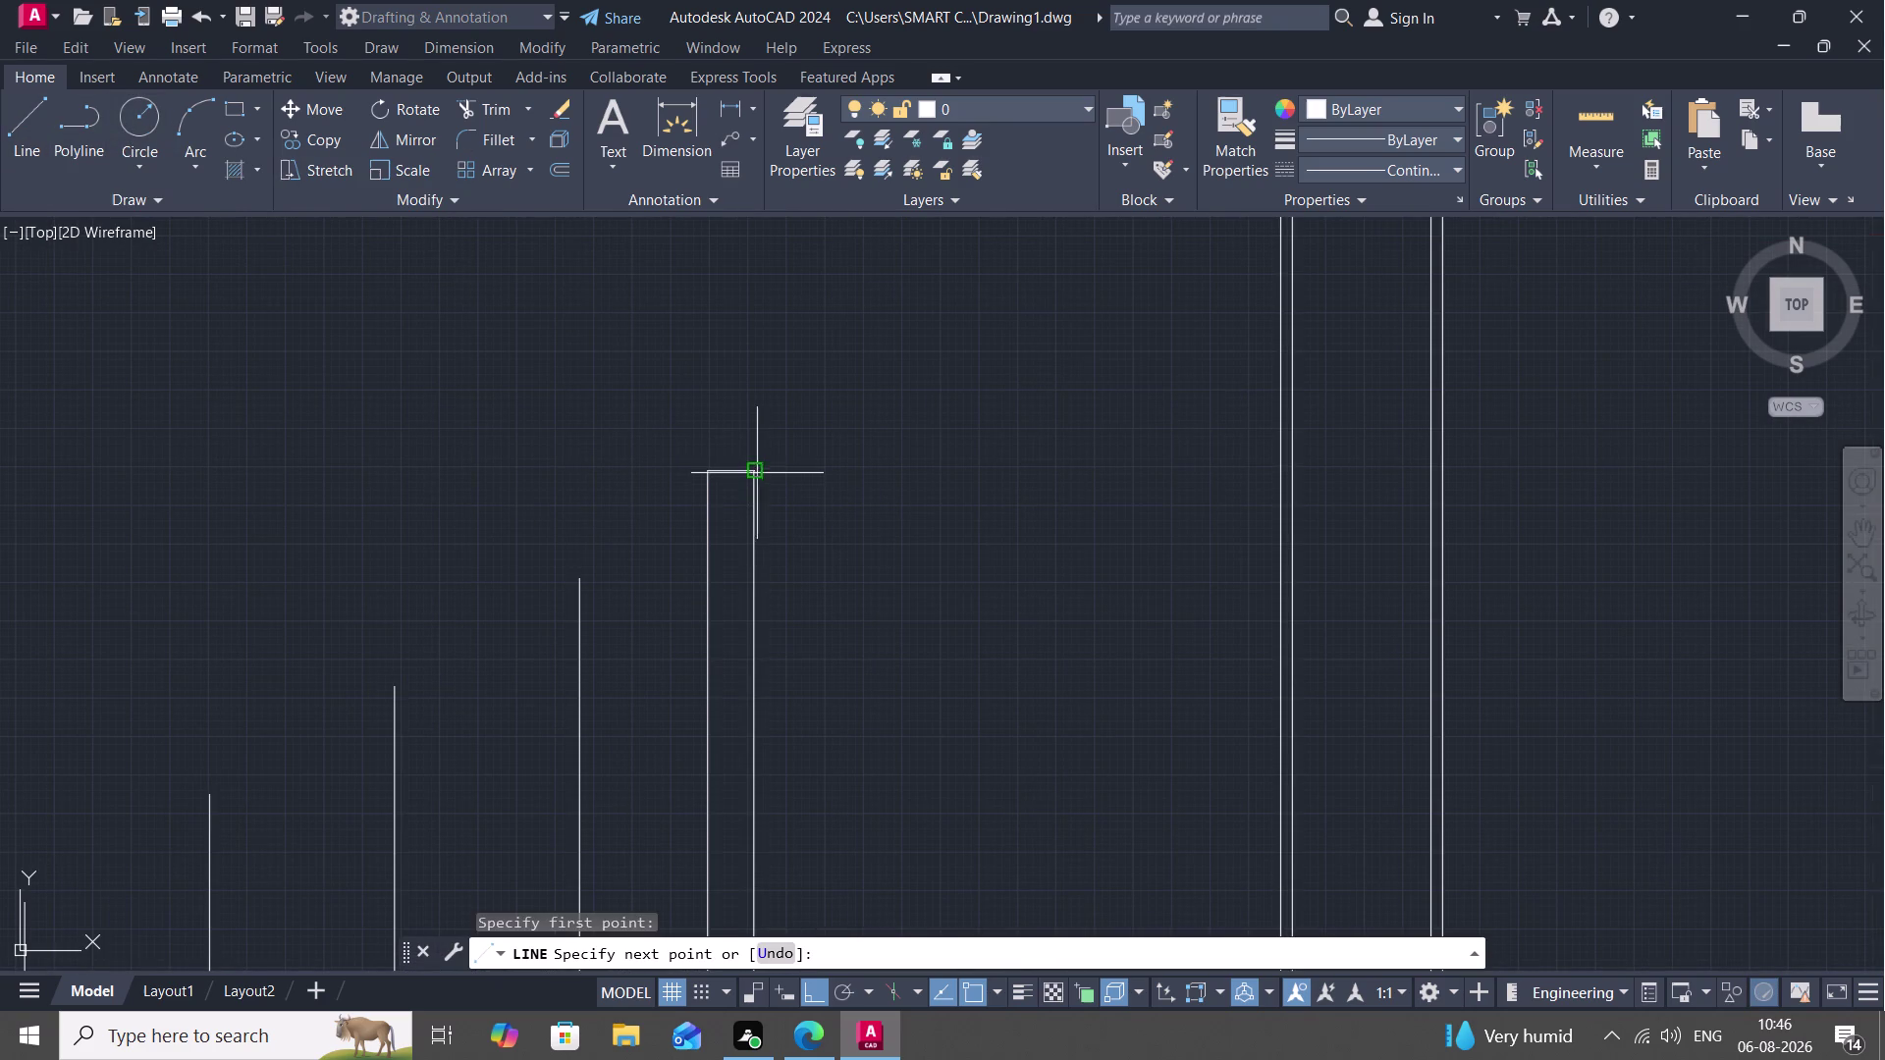
key(Escape)
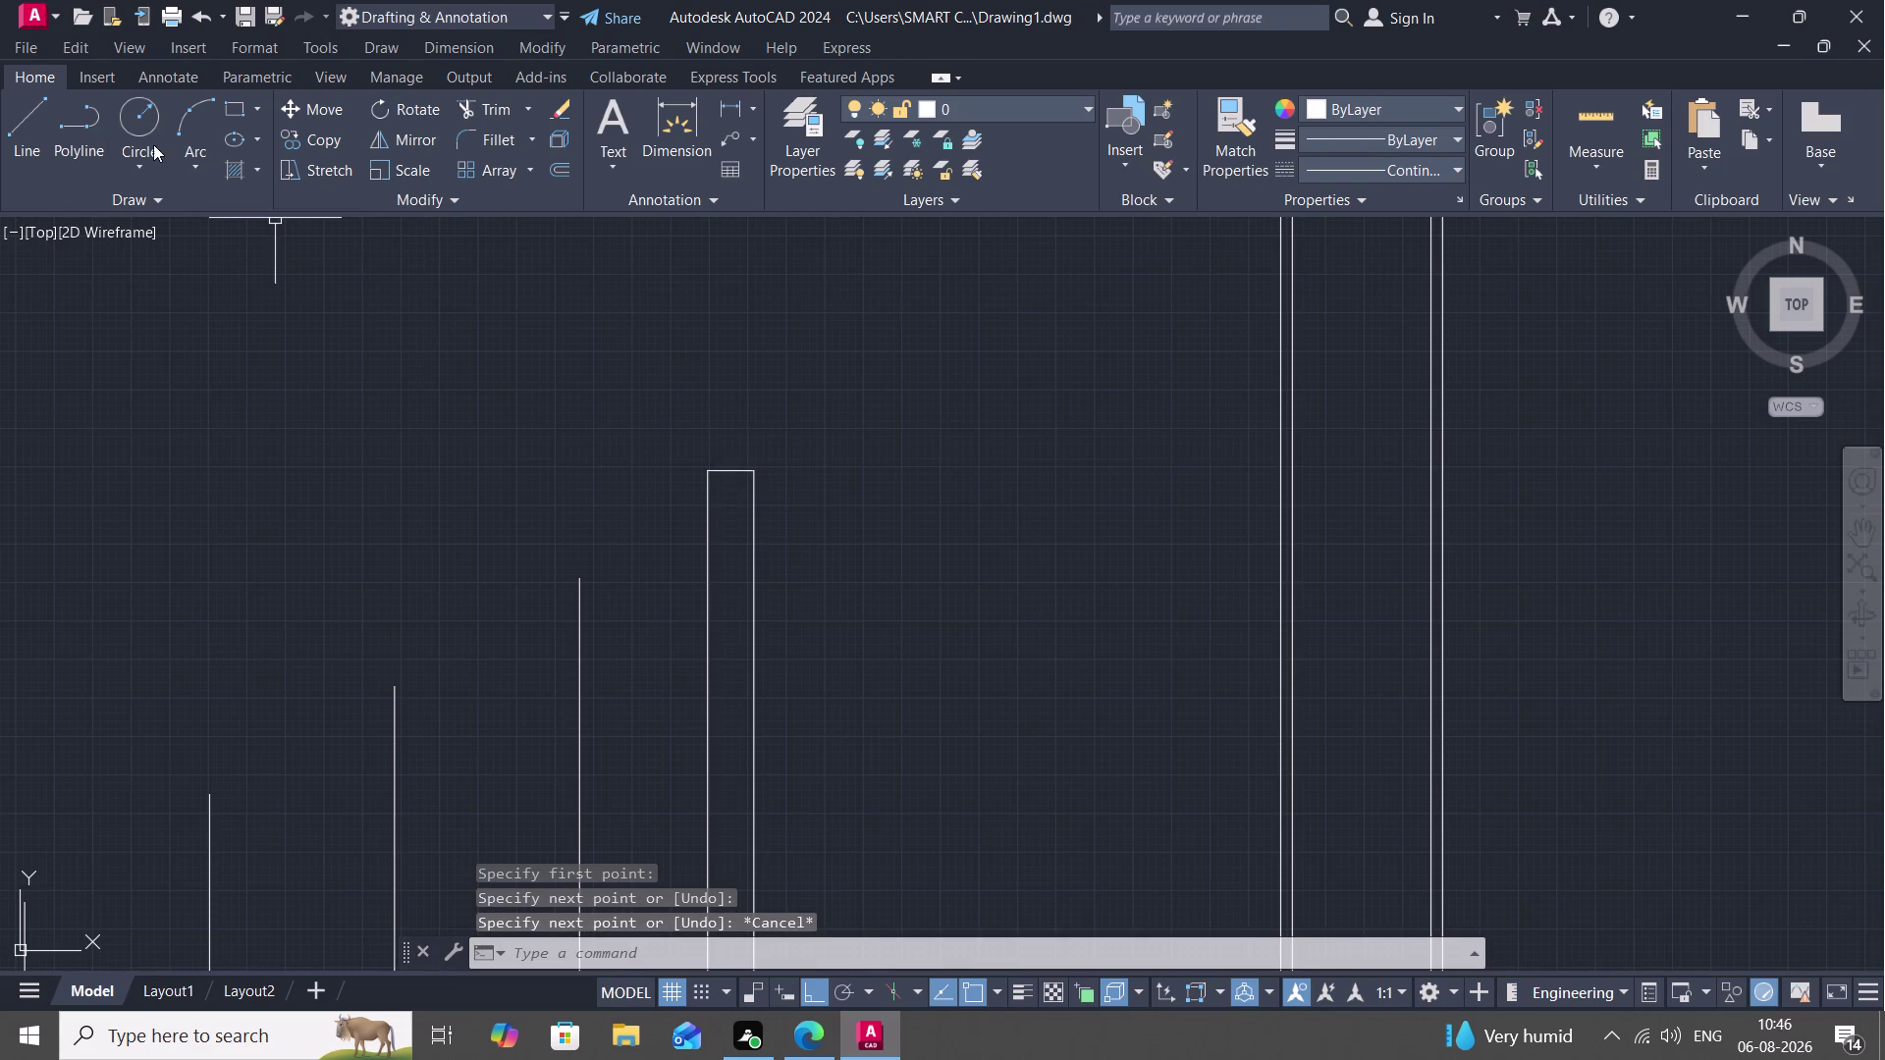
Add a circle of about 1.5" radius centred on the tall post's top.
click(145, 133)
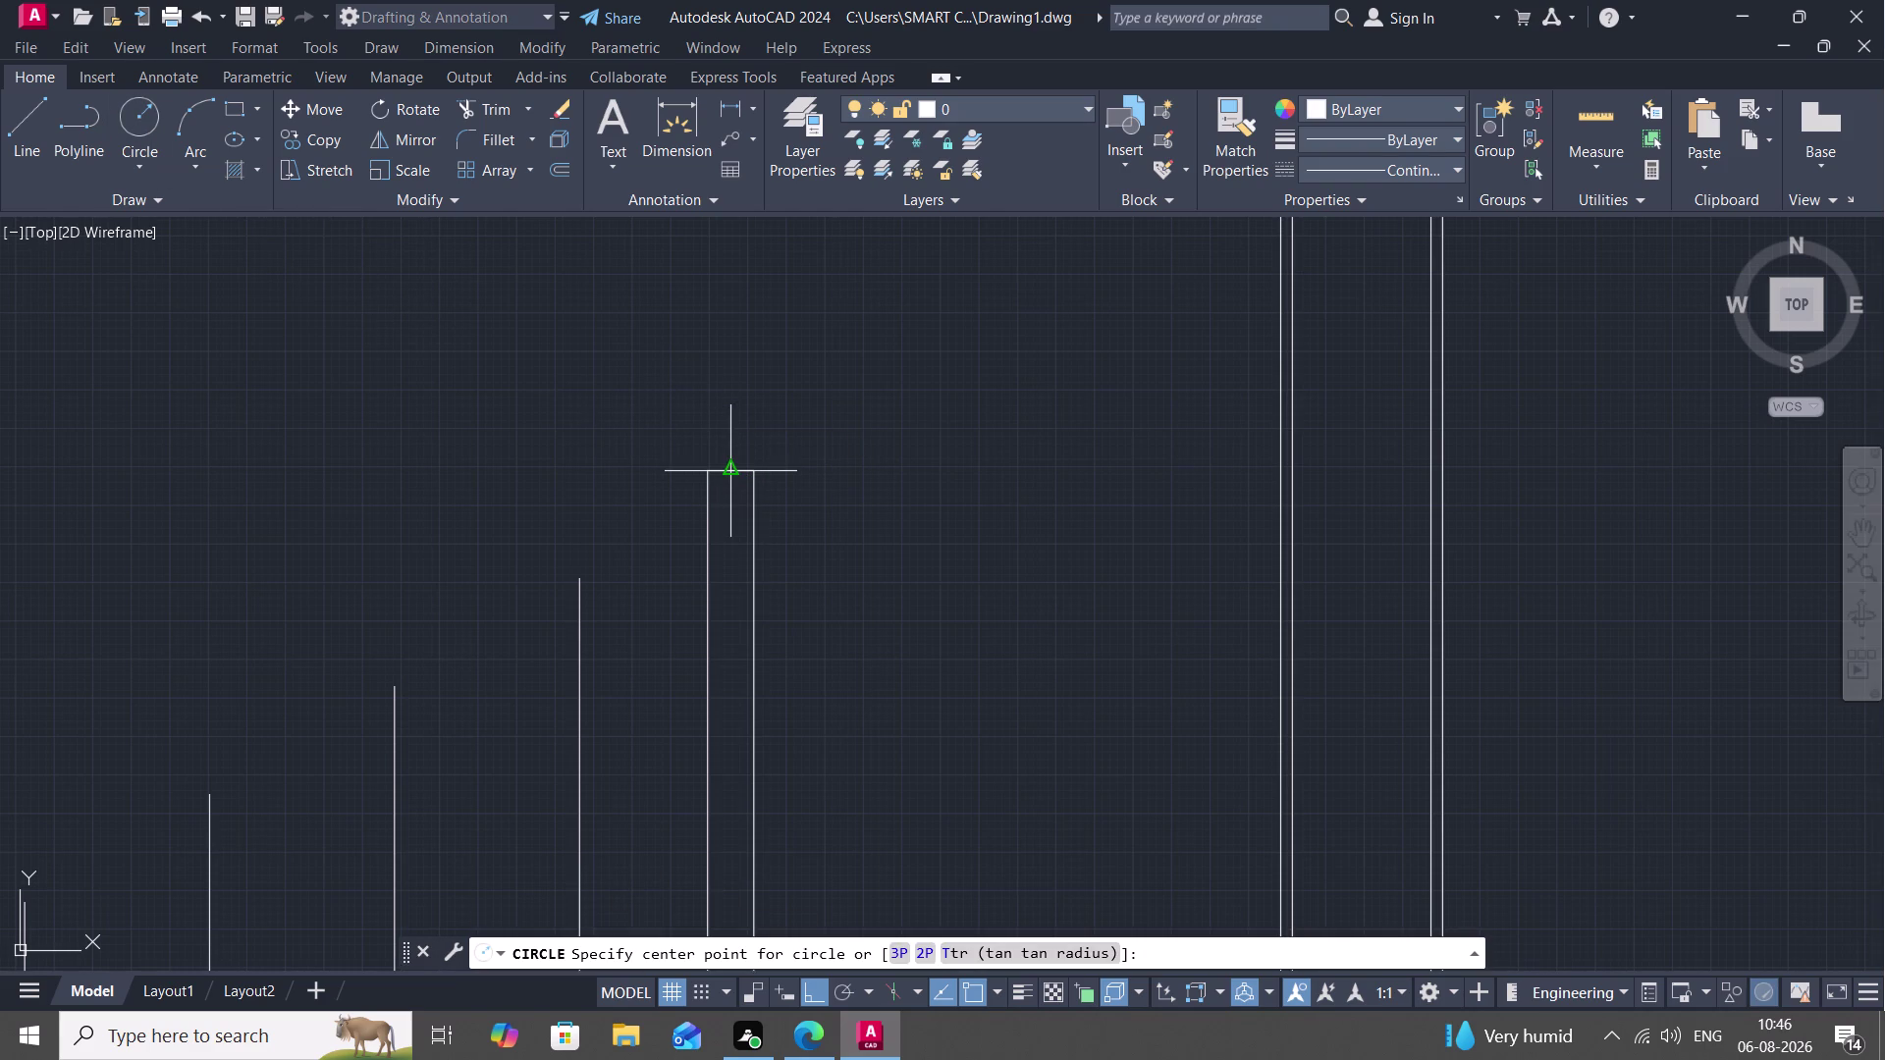
click(723, 471)
scroll(up, 3)
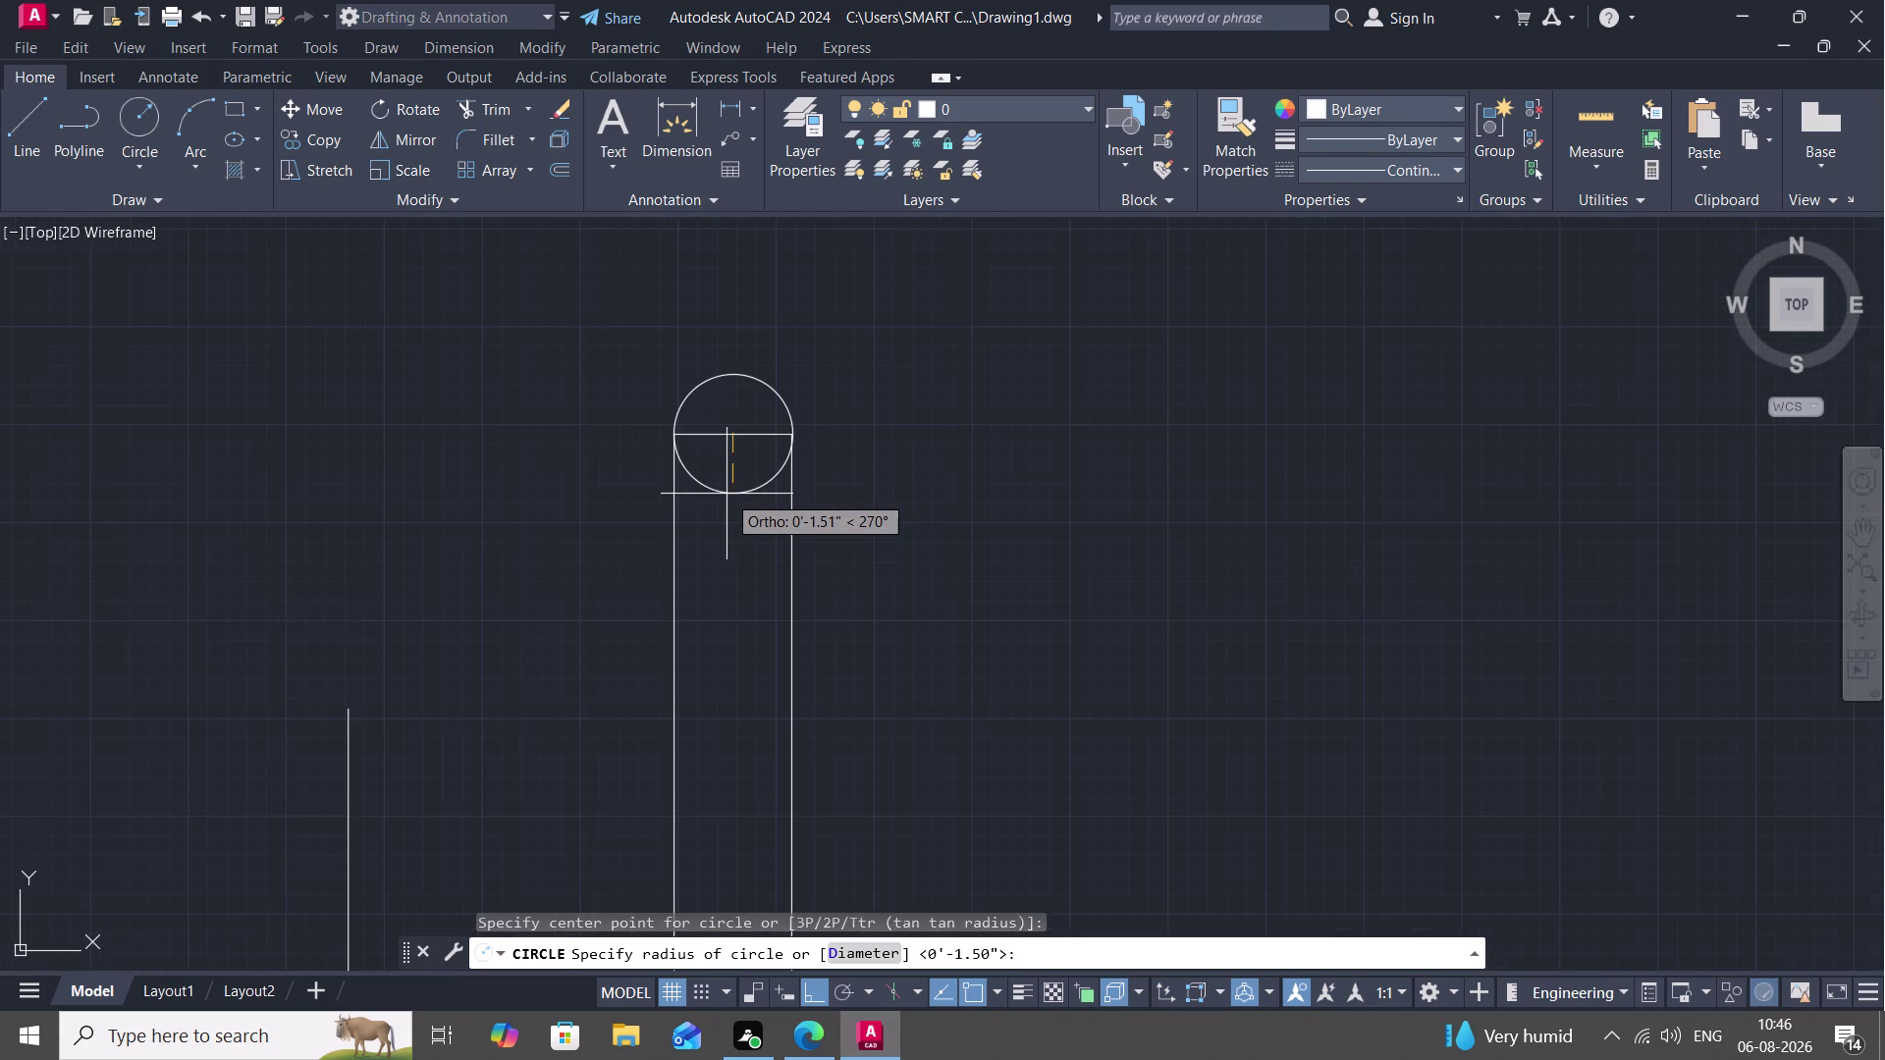
click(727, 494)
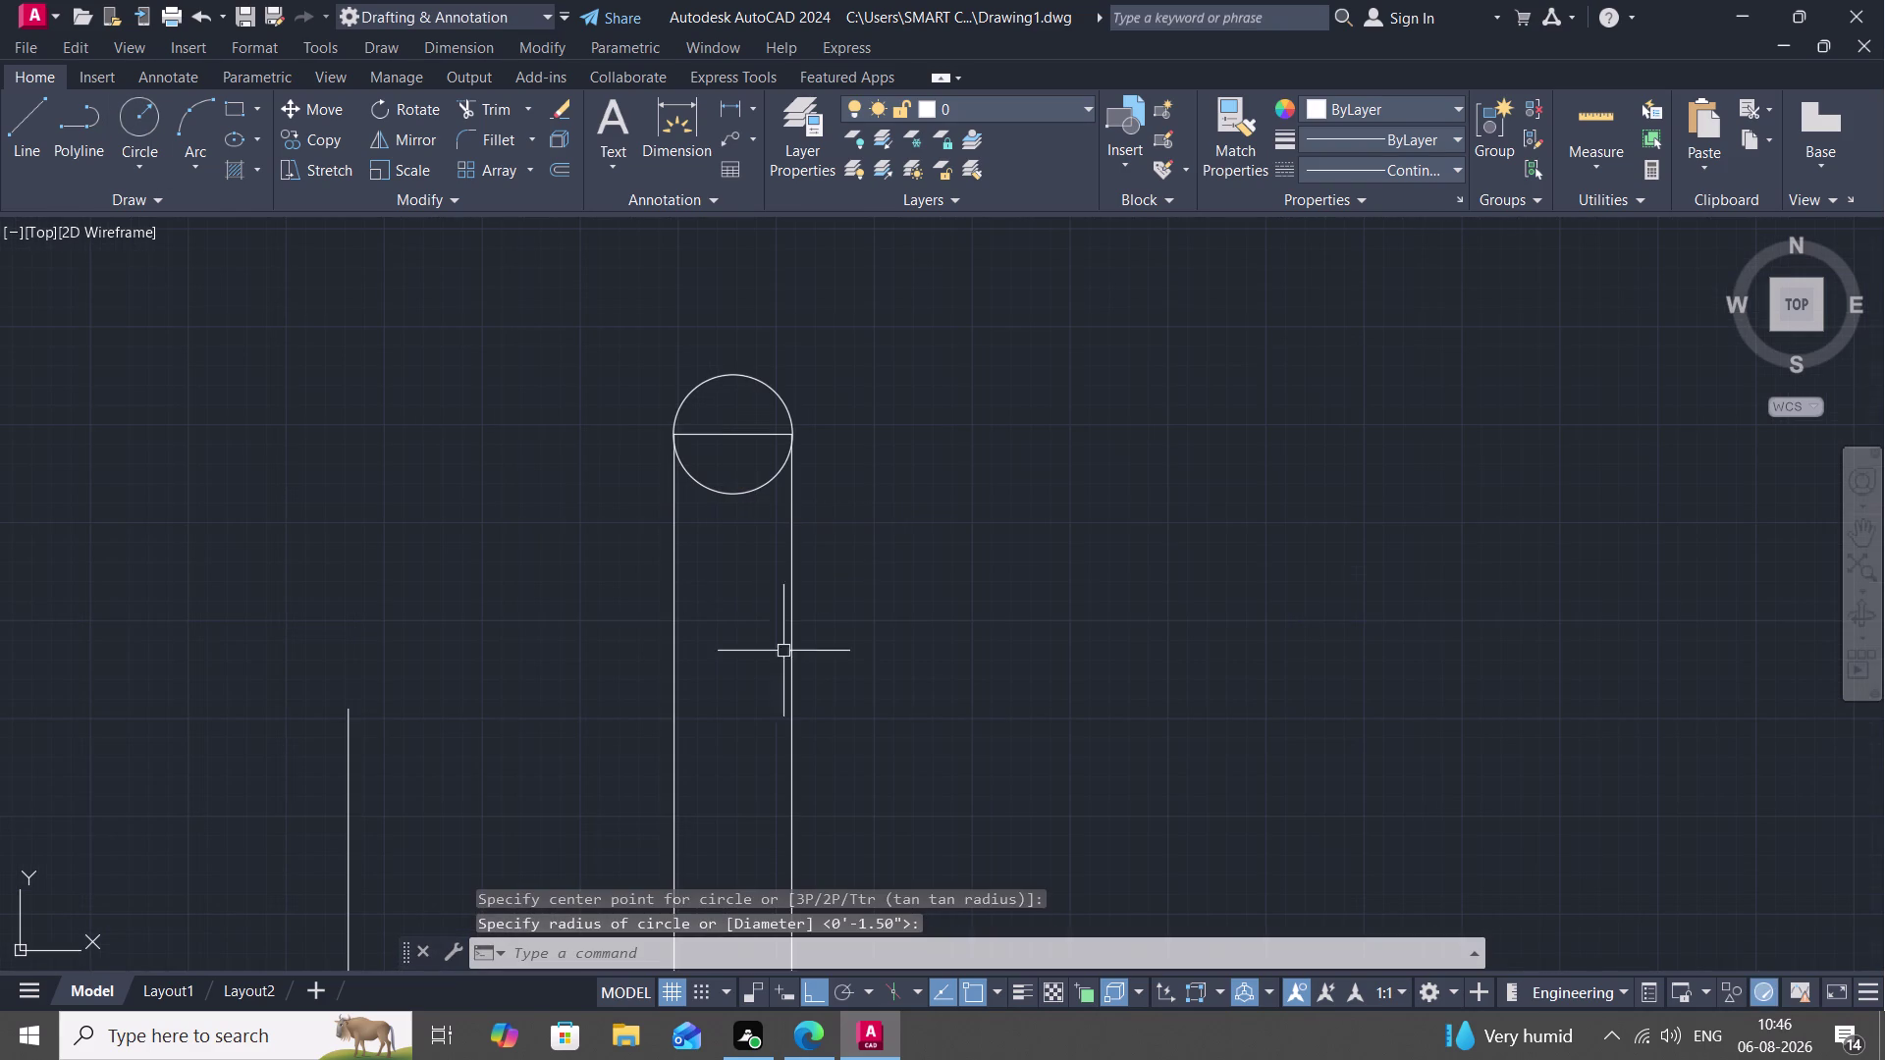
key(Escape)
Trim the cap lines inside both post-top circles, leaving clean round knobs.
text(TR)
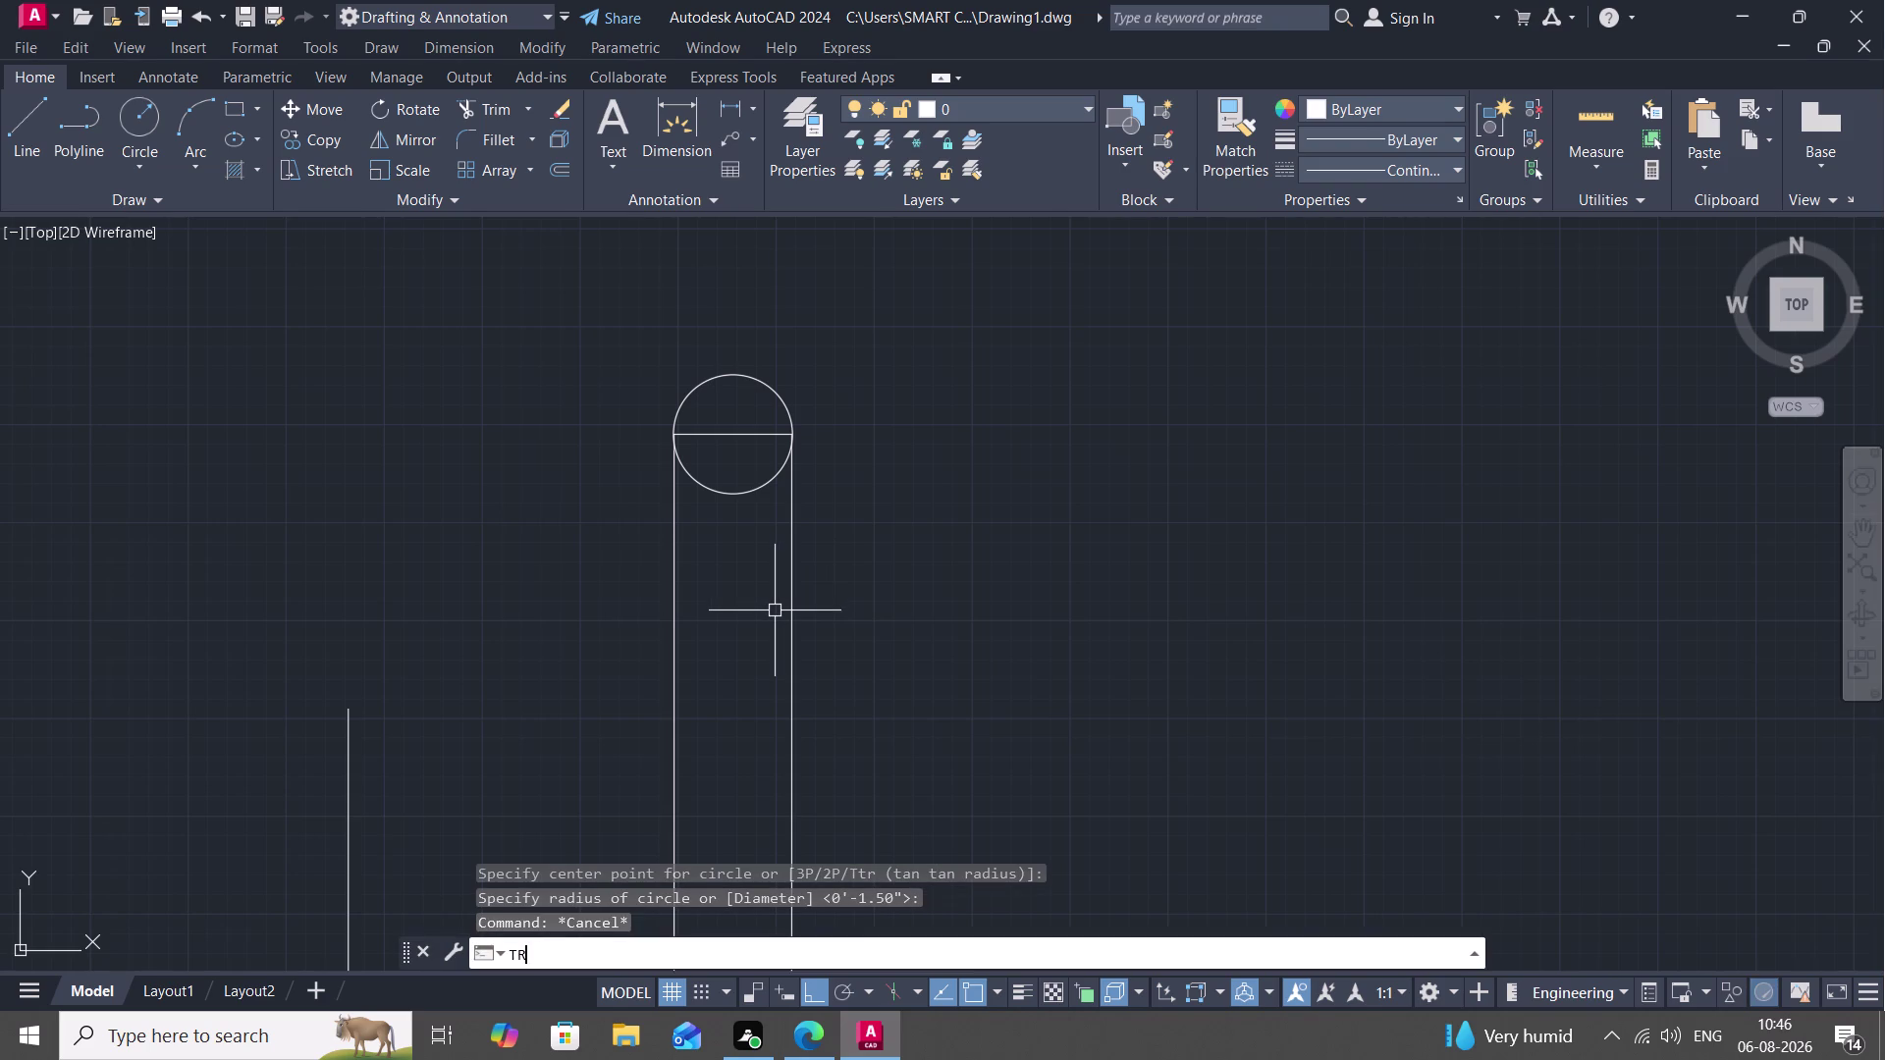
key(space)
click(737, 439)
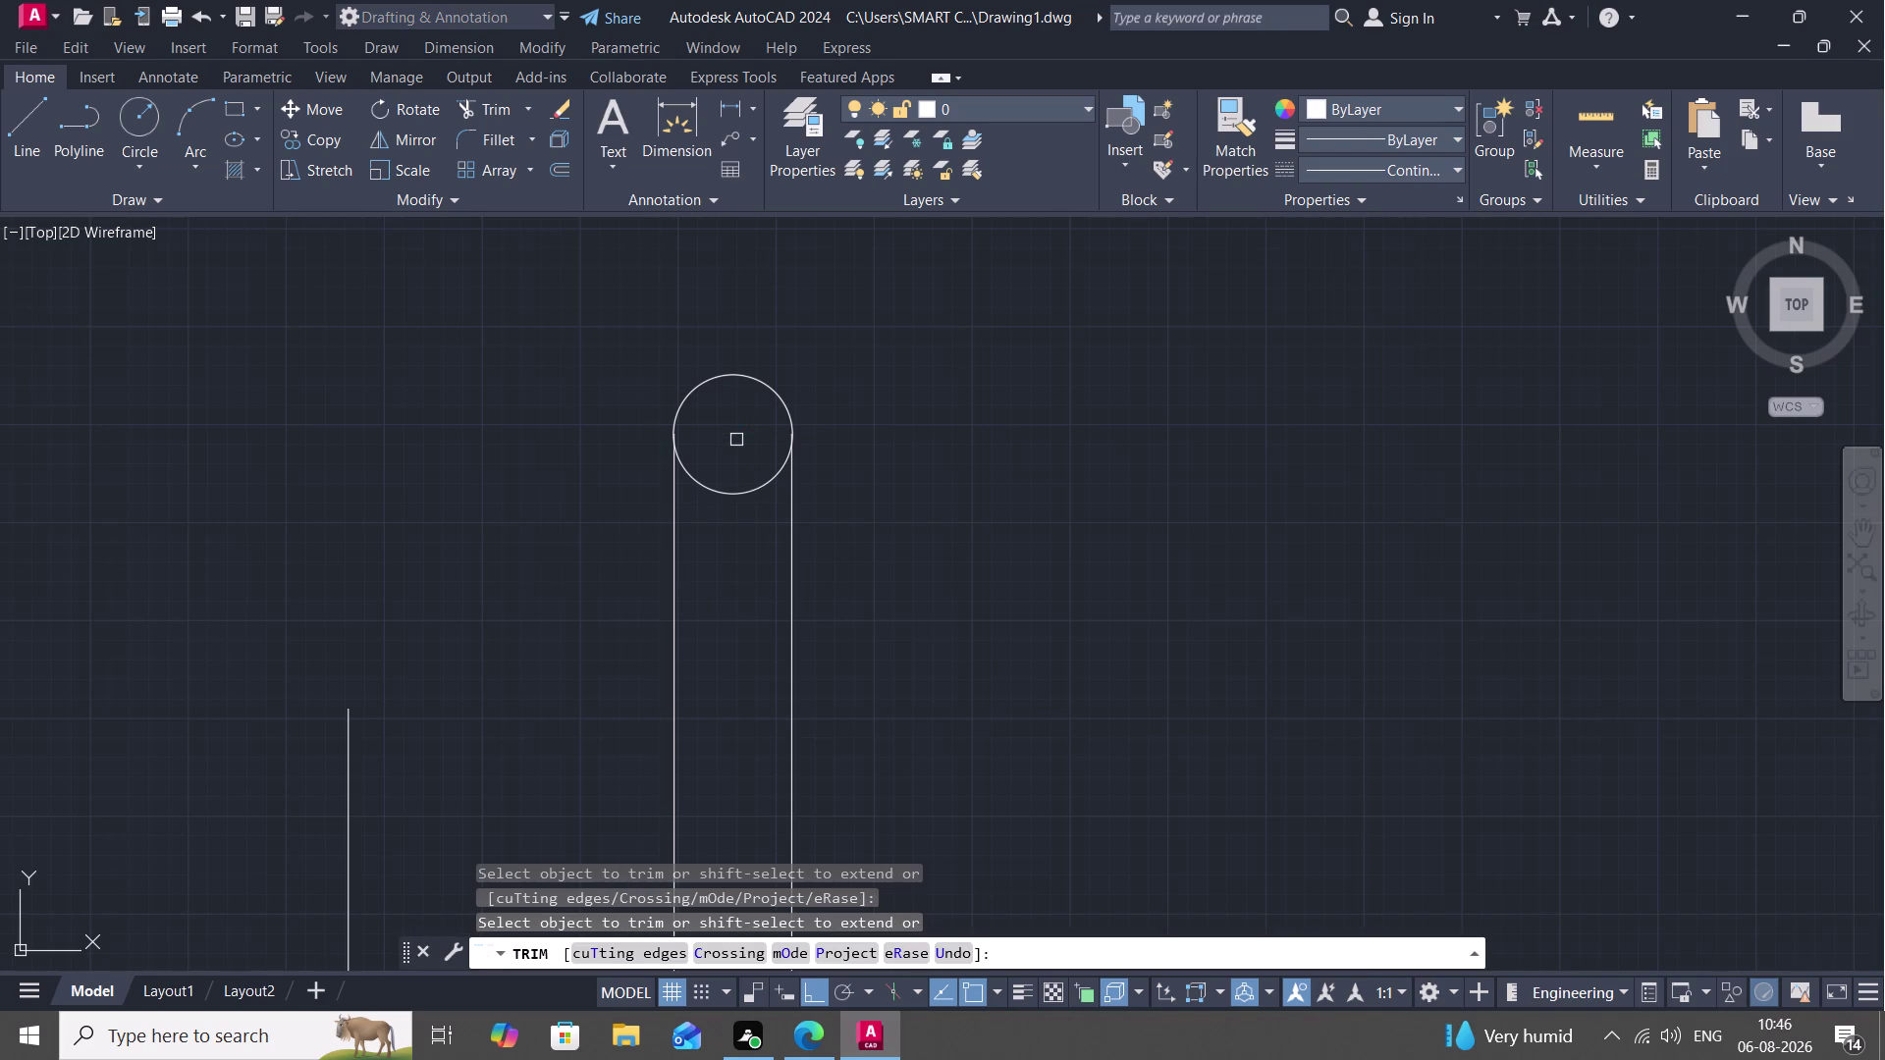
scroll(down, 3)
scroll(down, 3)
scroll(down, 3)
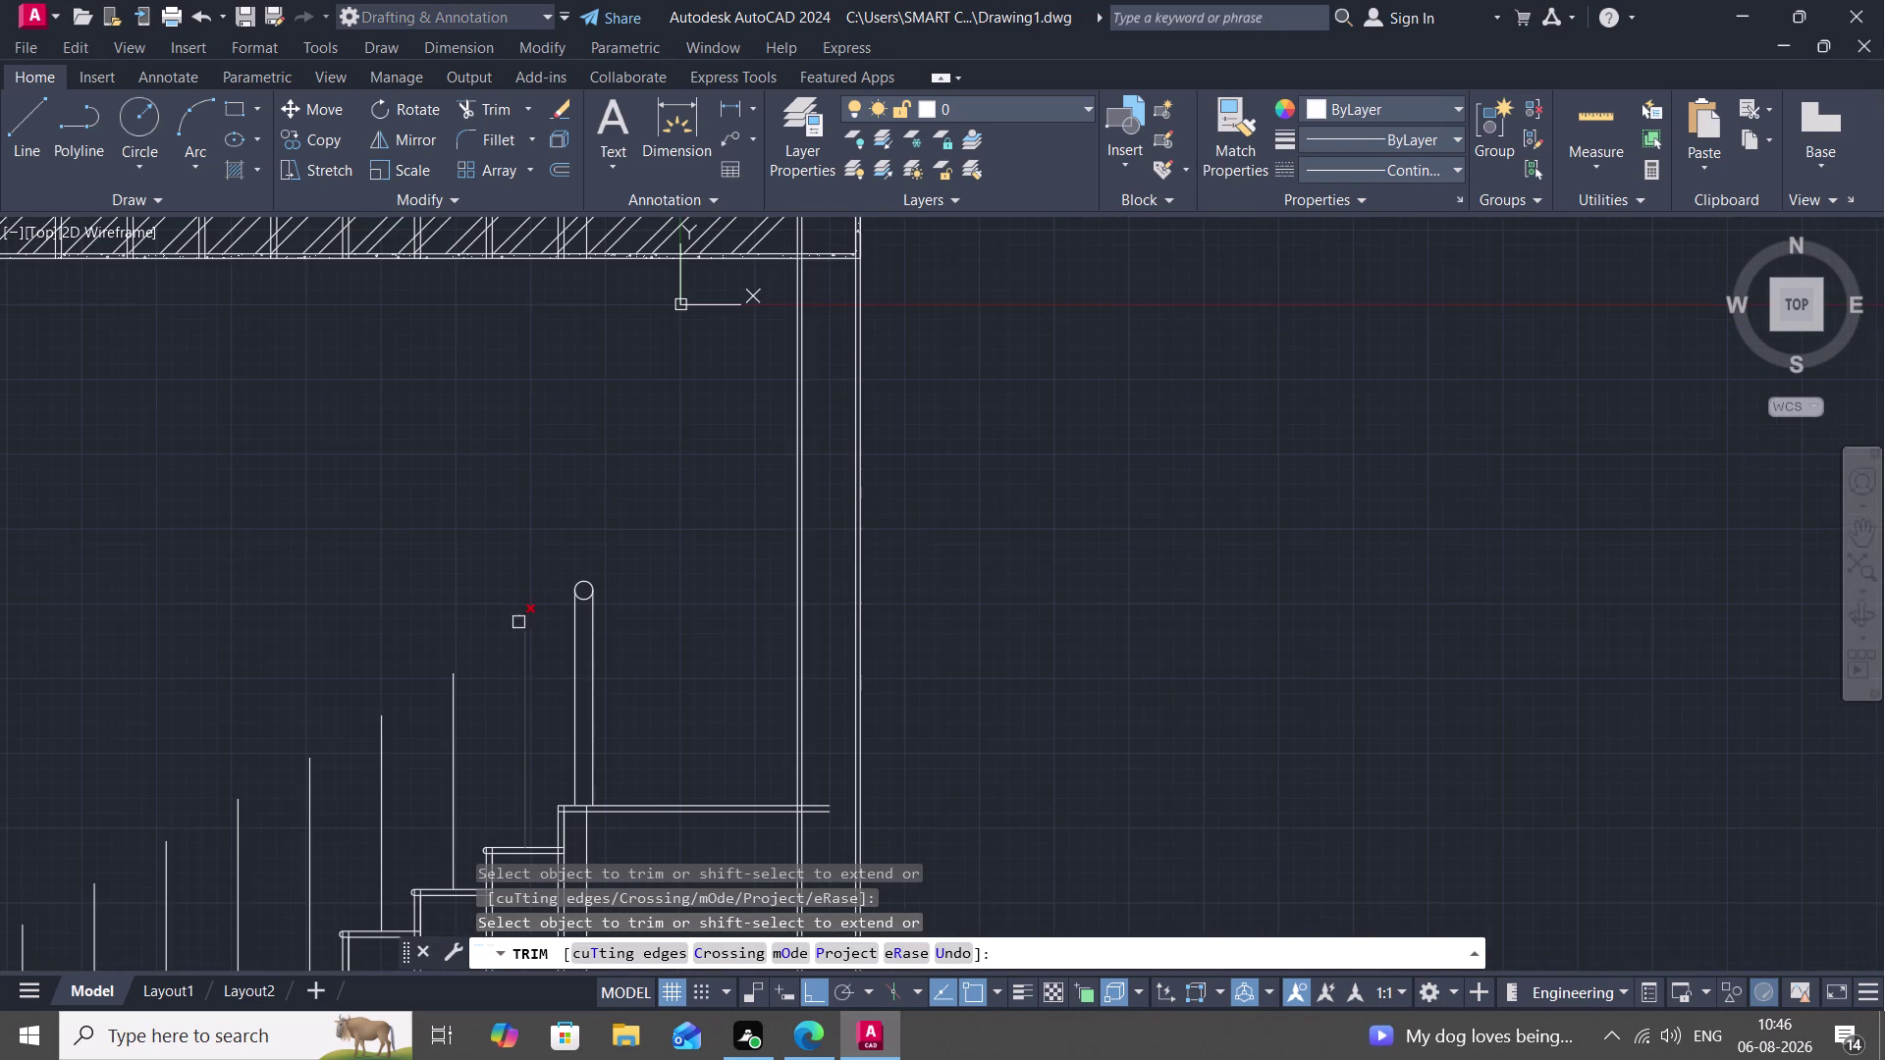
middle_drag(495, 593, 1100, 390)
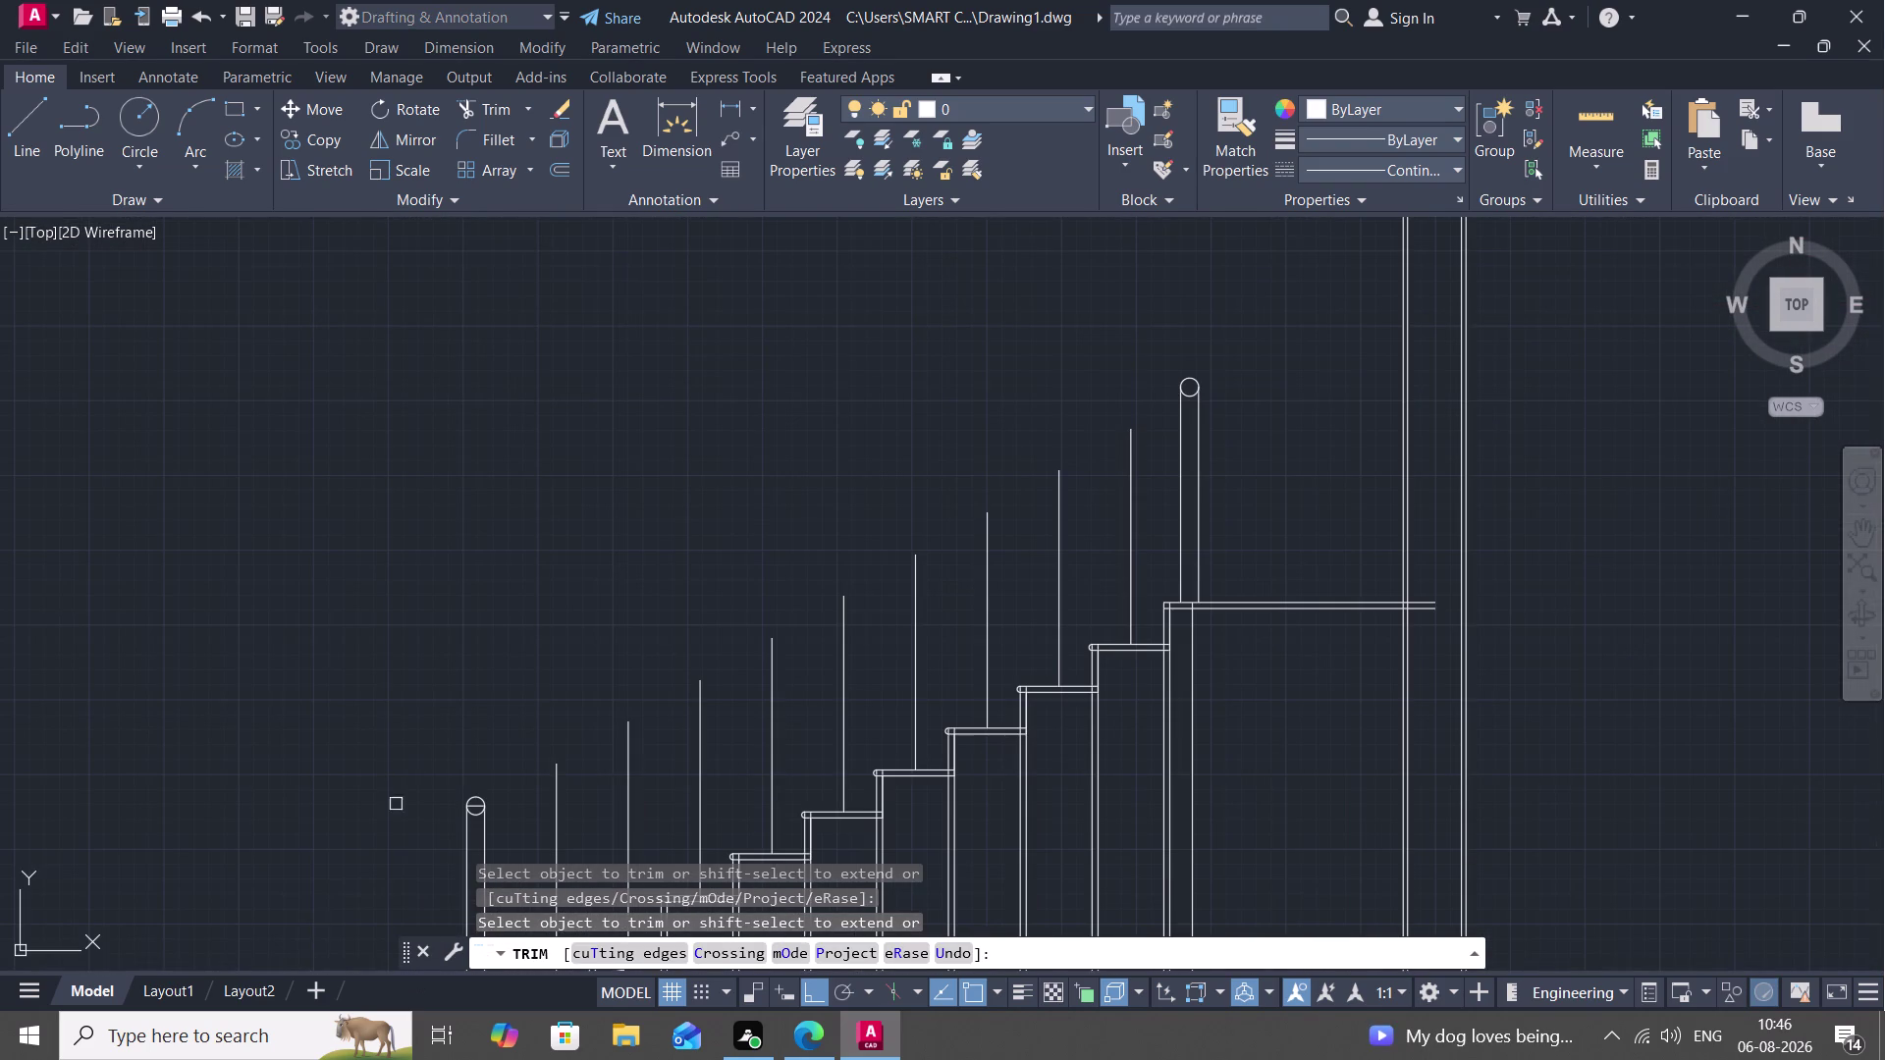
scroll(up, 3)
middle_drag(571, 805, 596, 612)
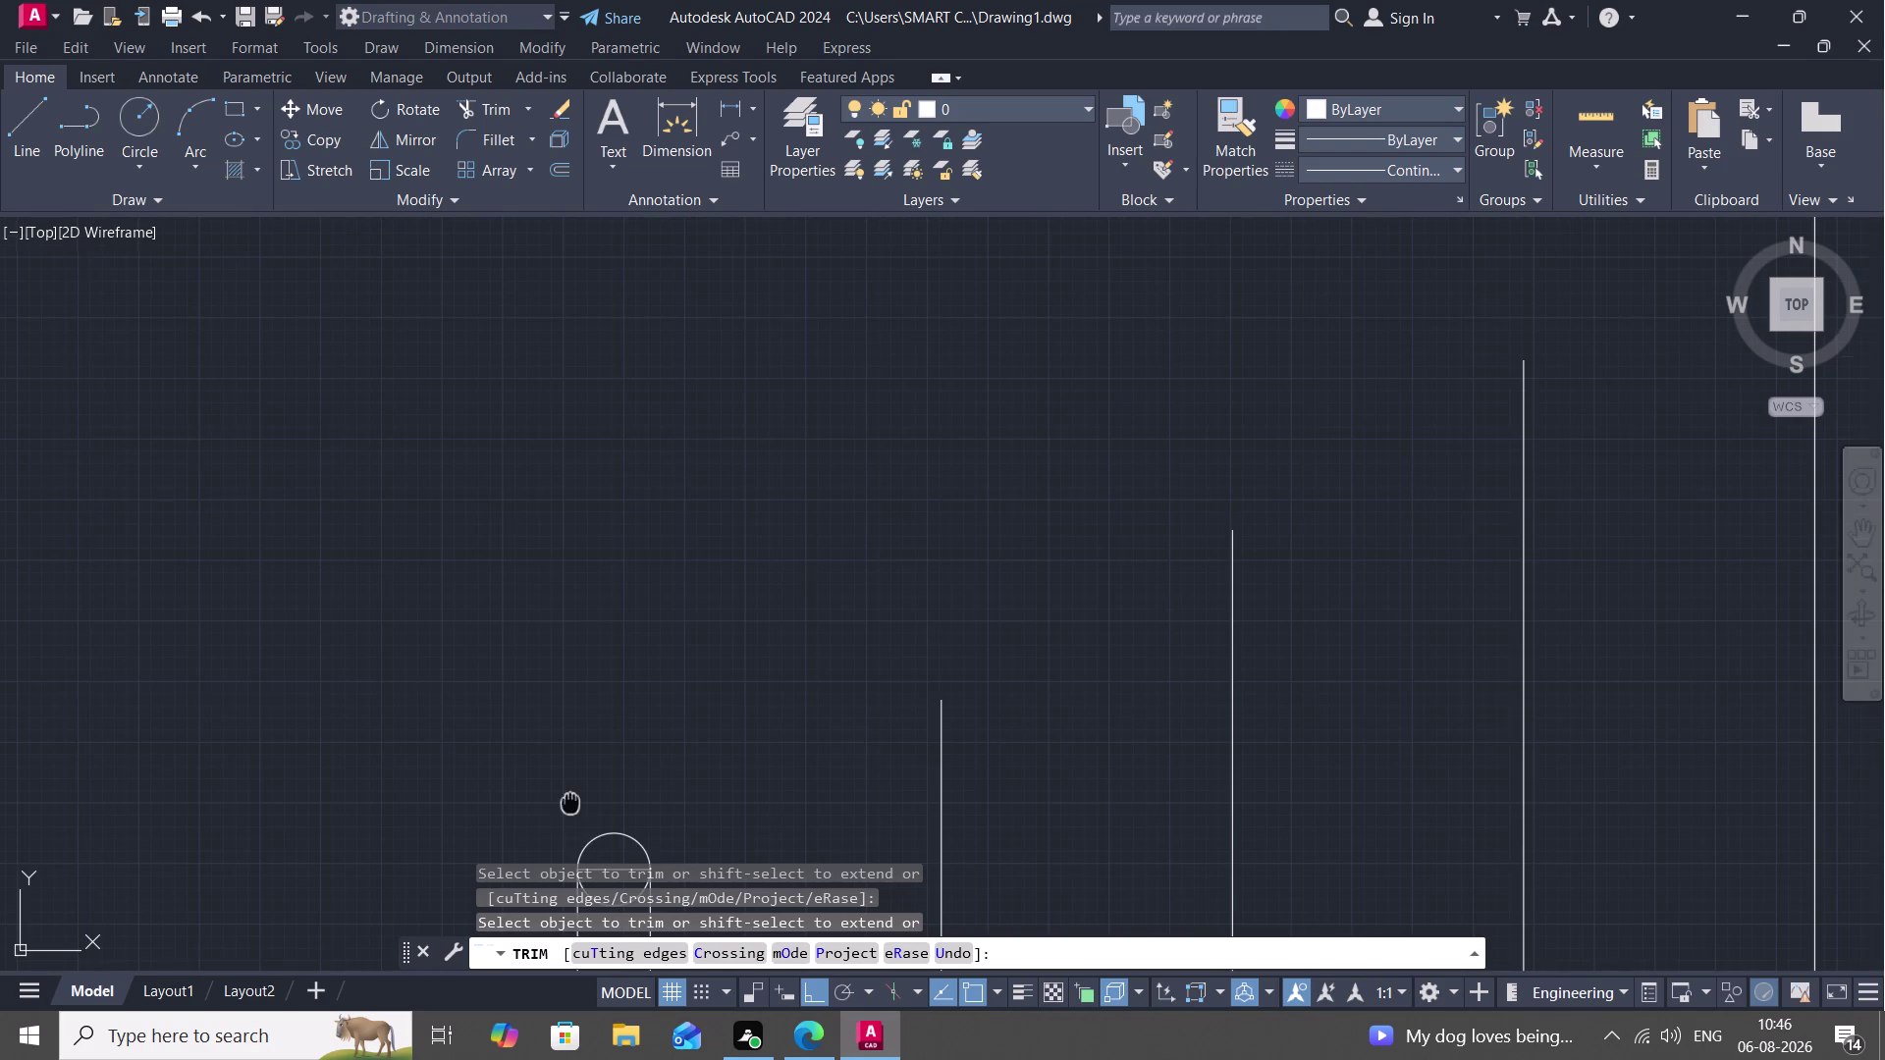
middle_drag(596, 612, 636, 383)
click(677, 446)
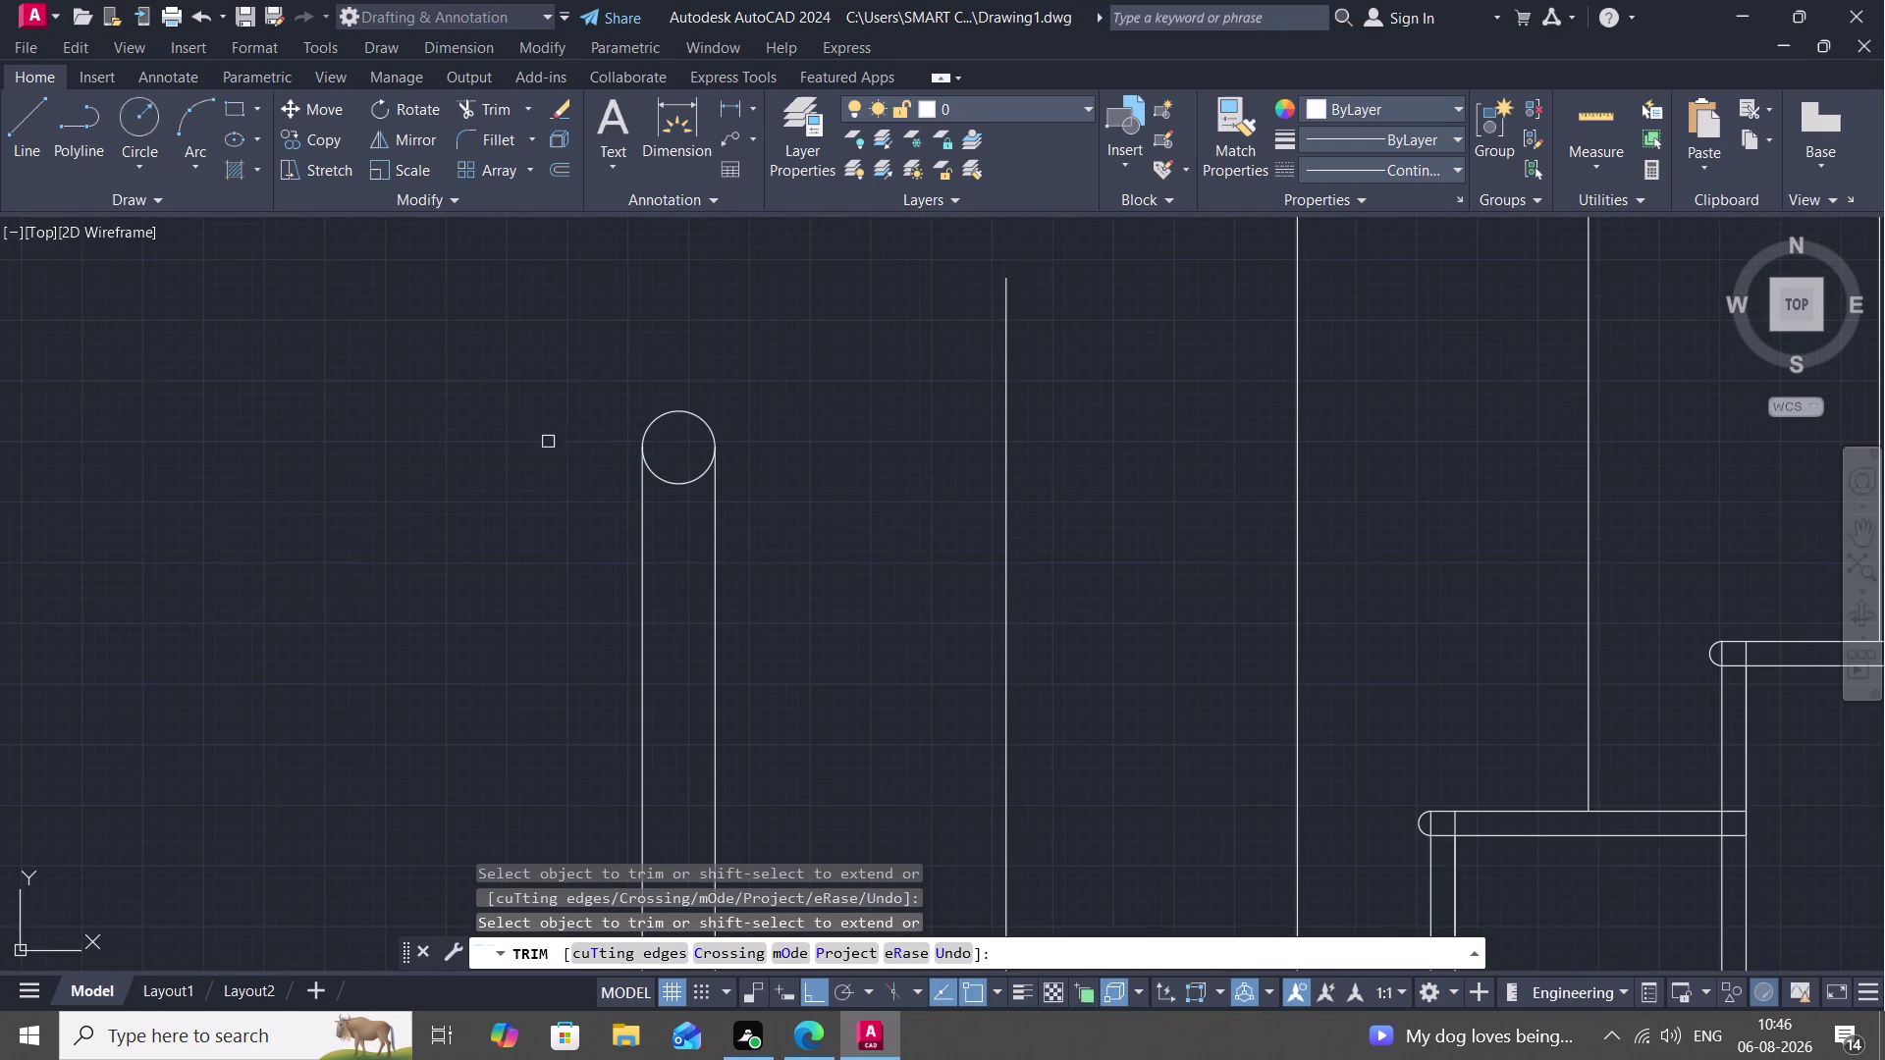
key(Escape)
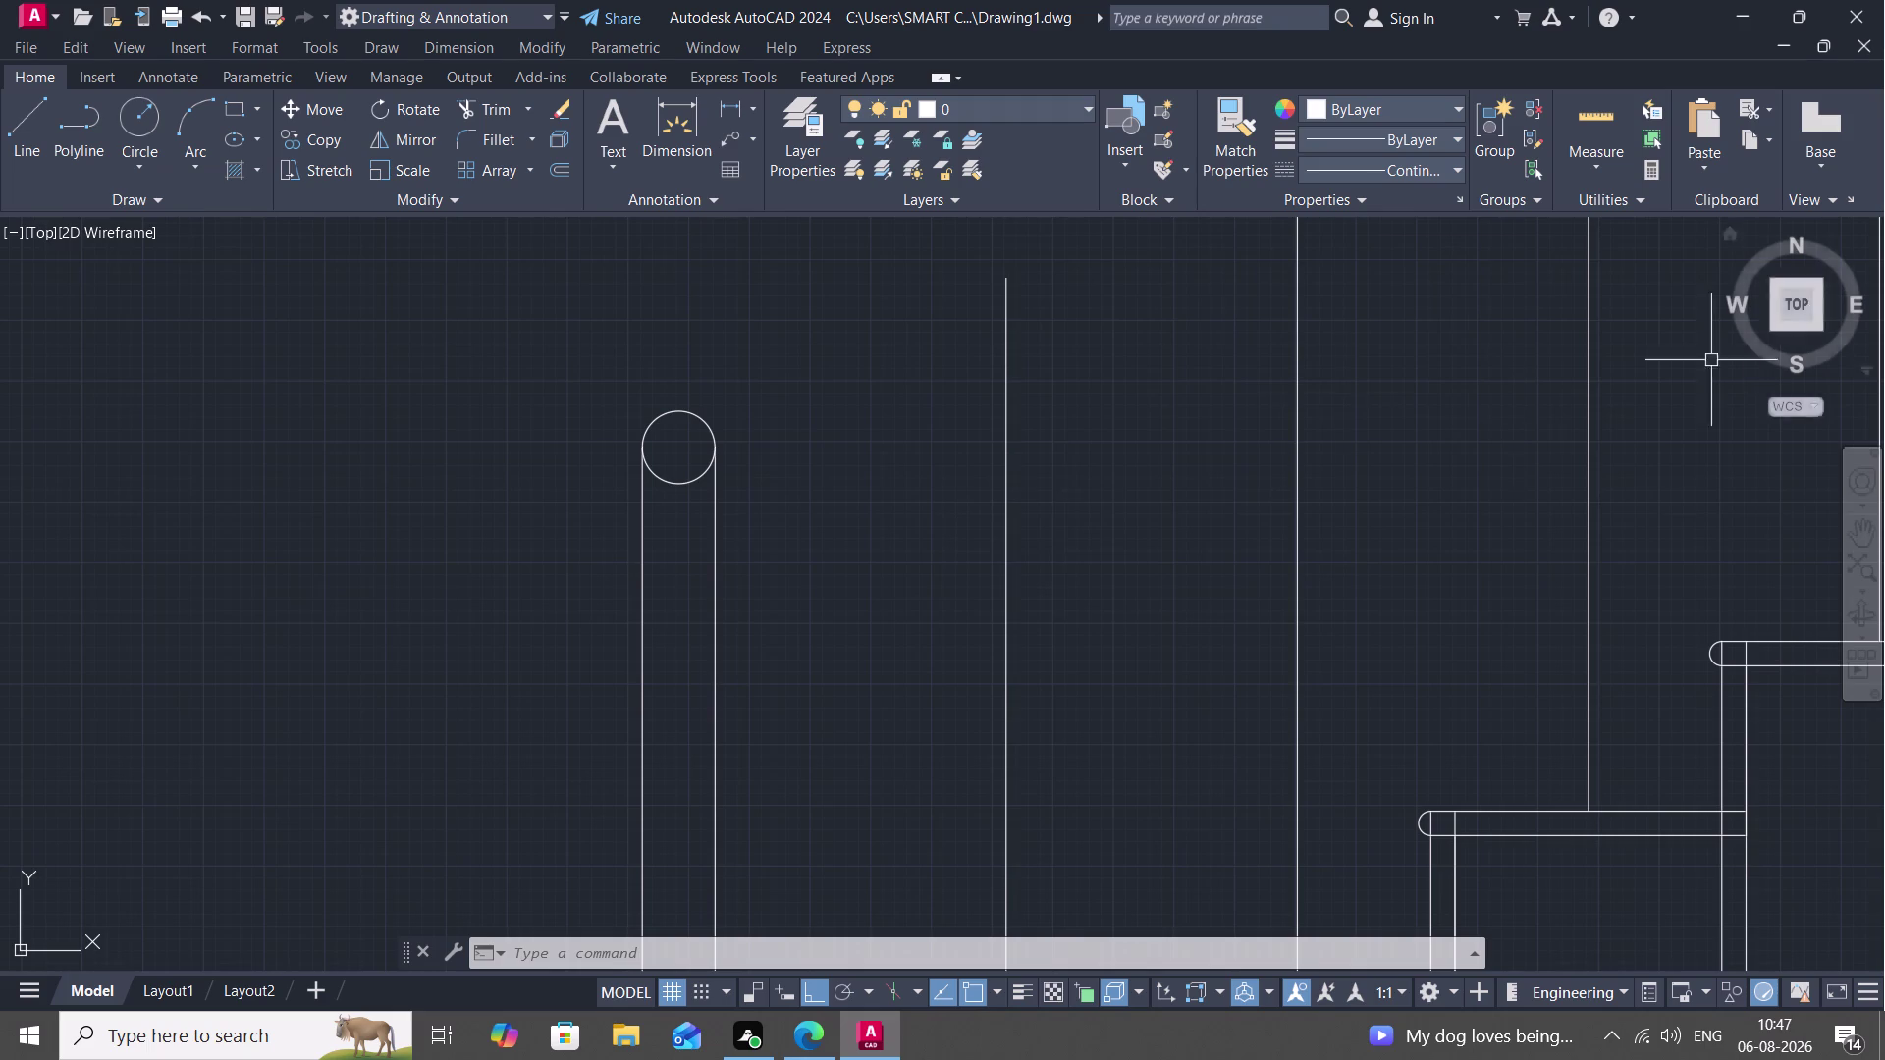
scroll(down, 3)
scroll(down, 3)
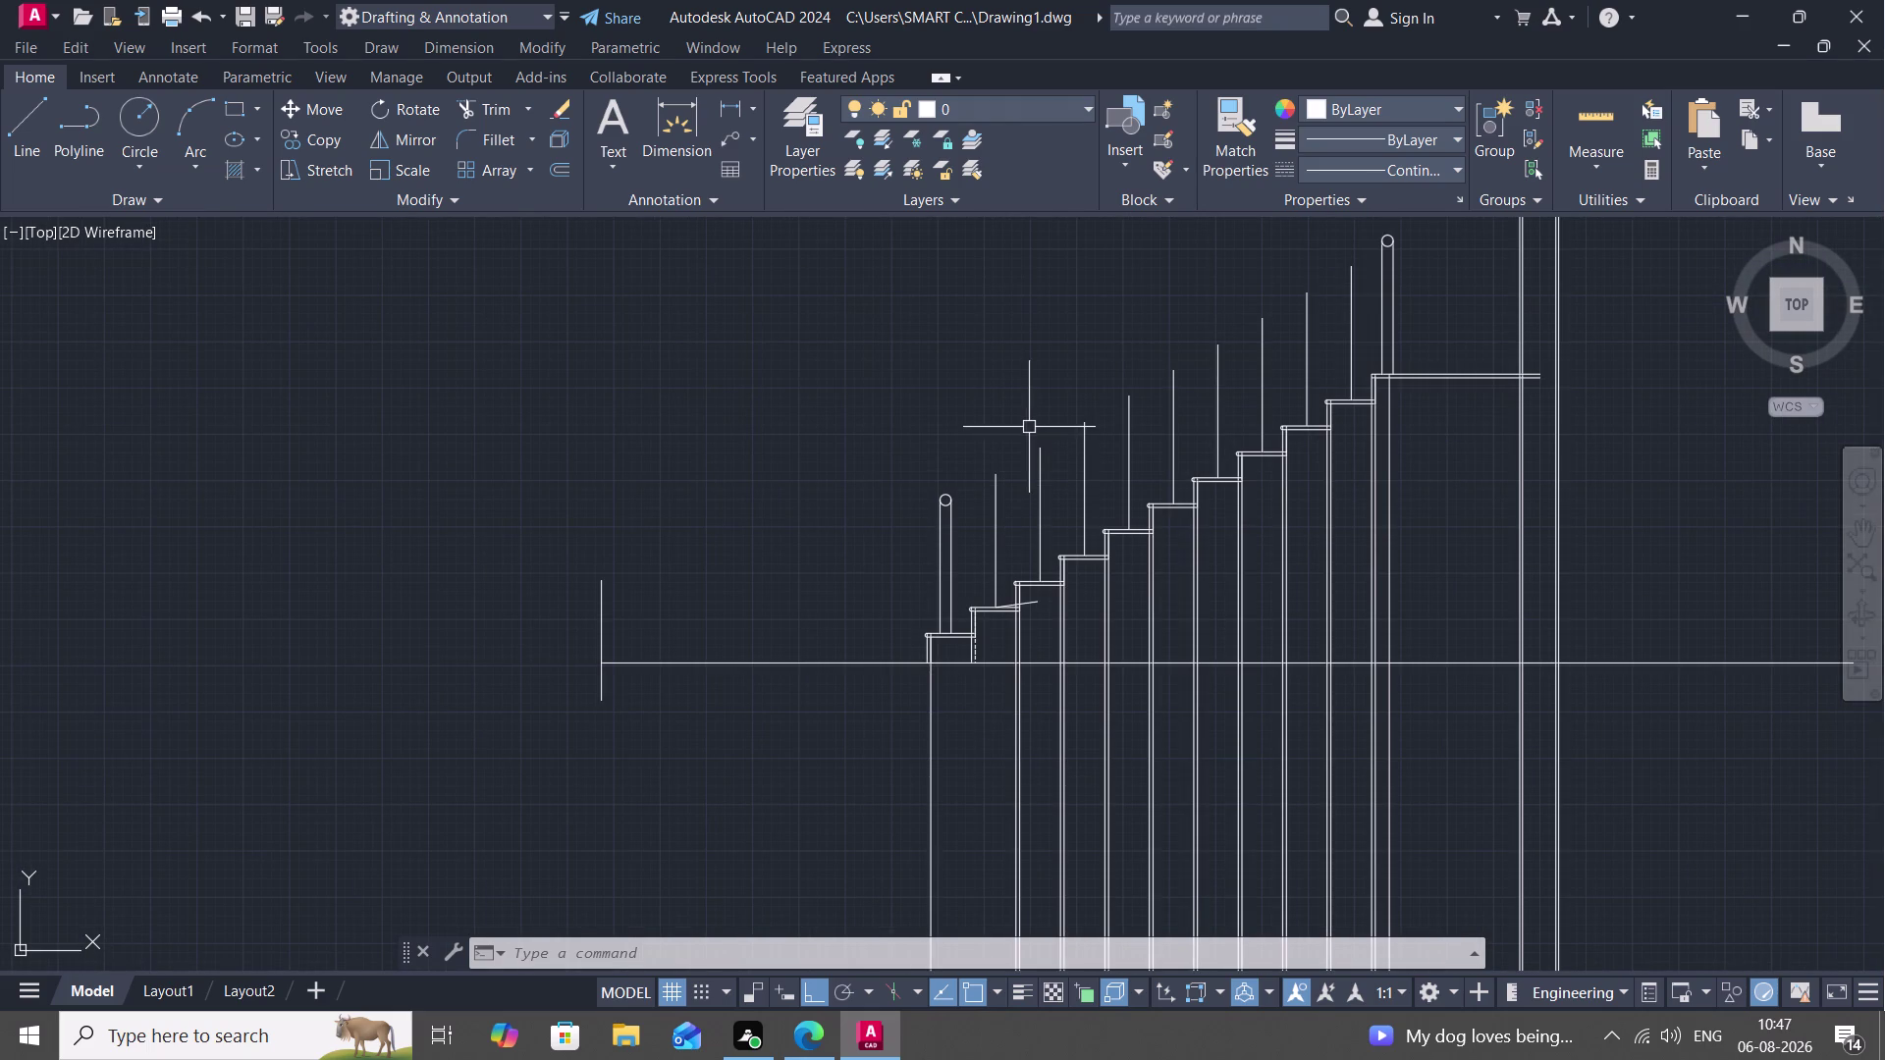
Trim the leftover vertical step lines above and below the floor line with TR.
key(t)
key(r)
key(space)
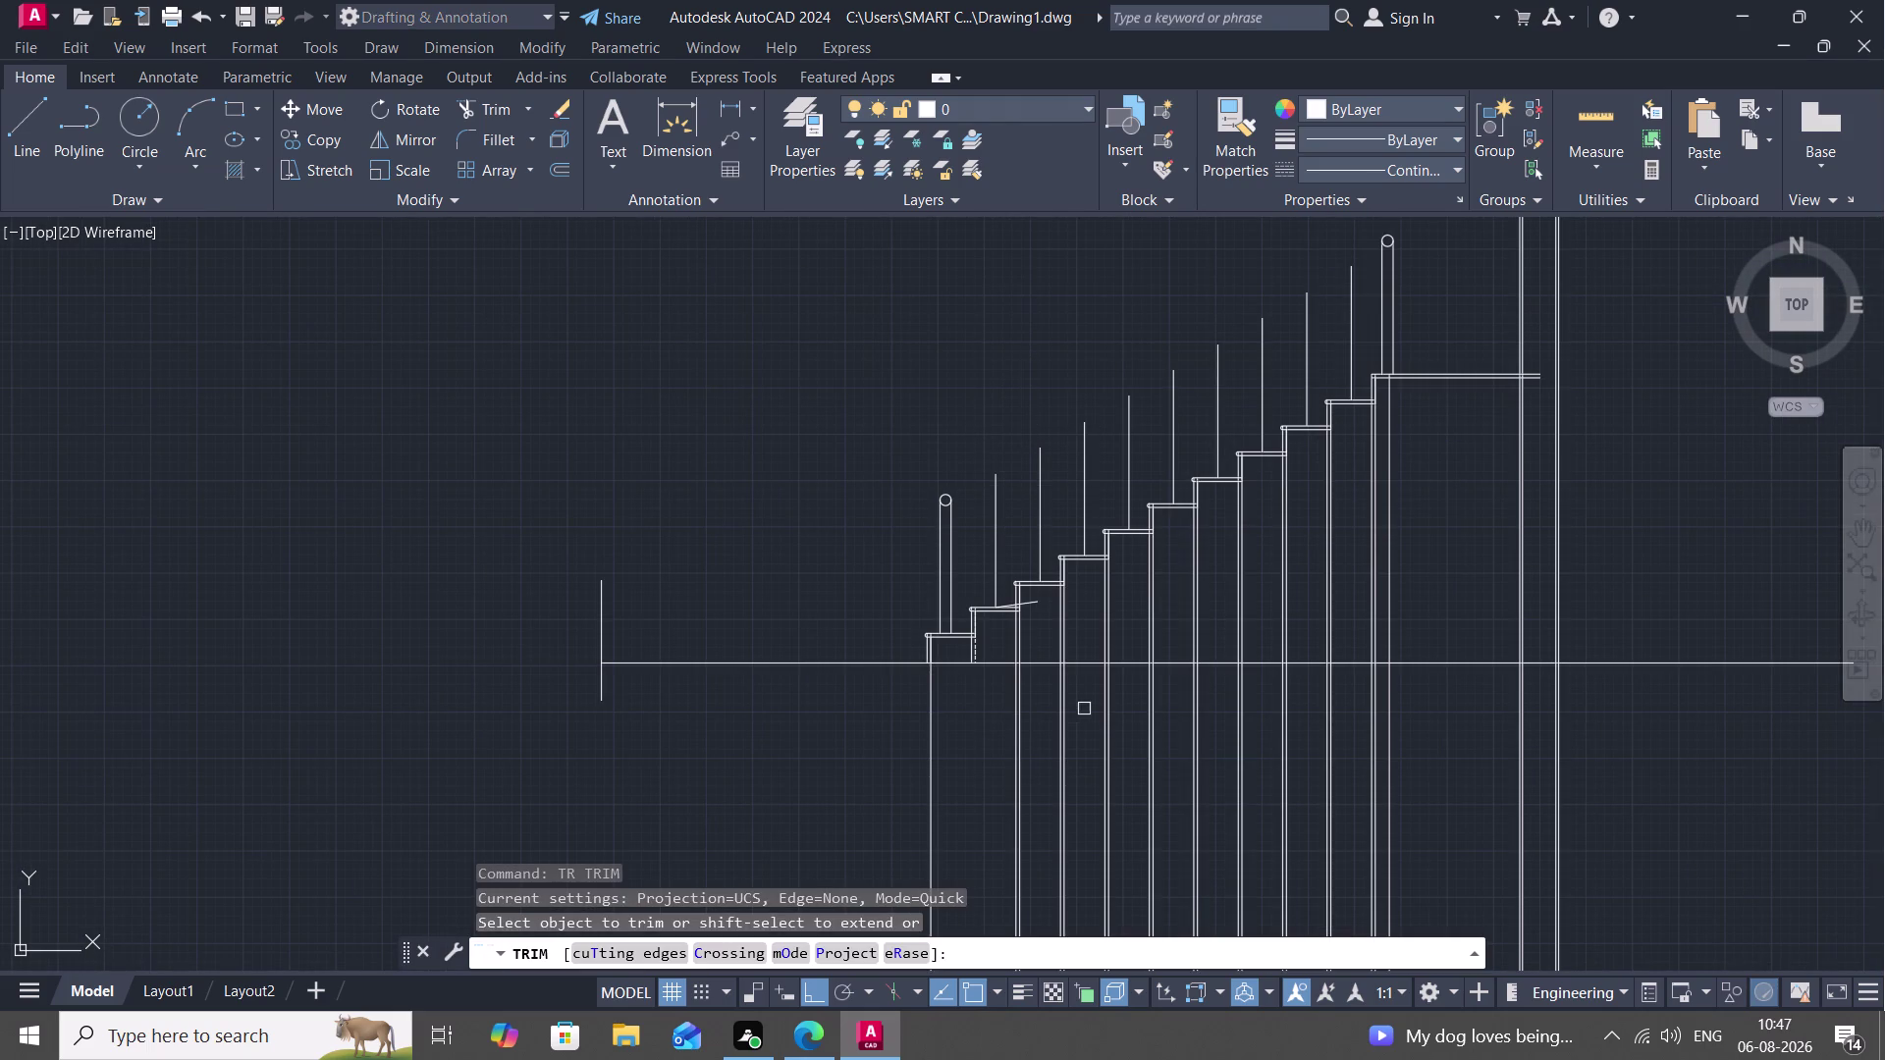
click(958, 654)
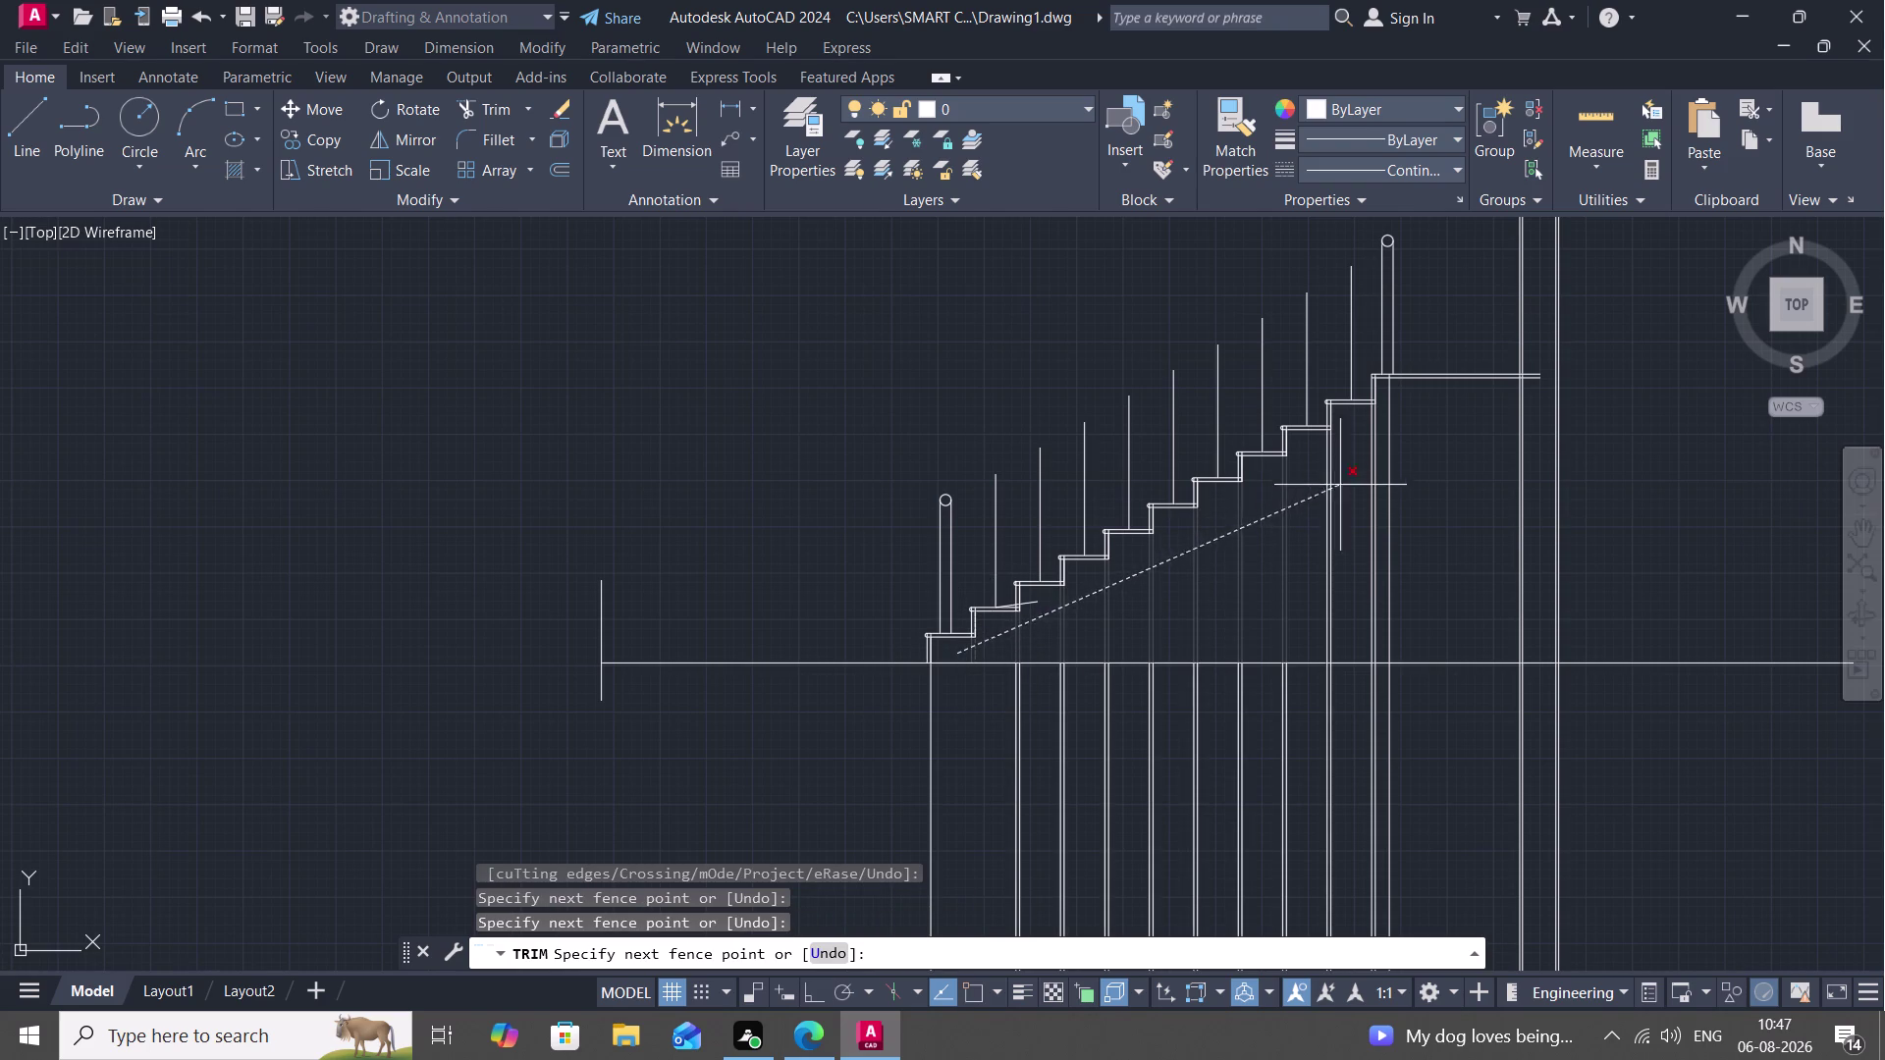
click(1397, 453)
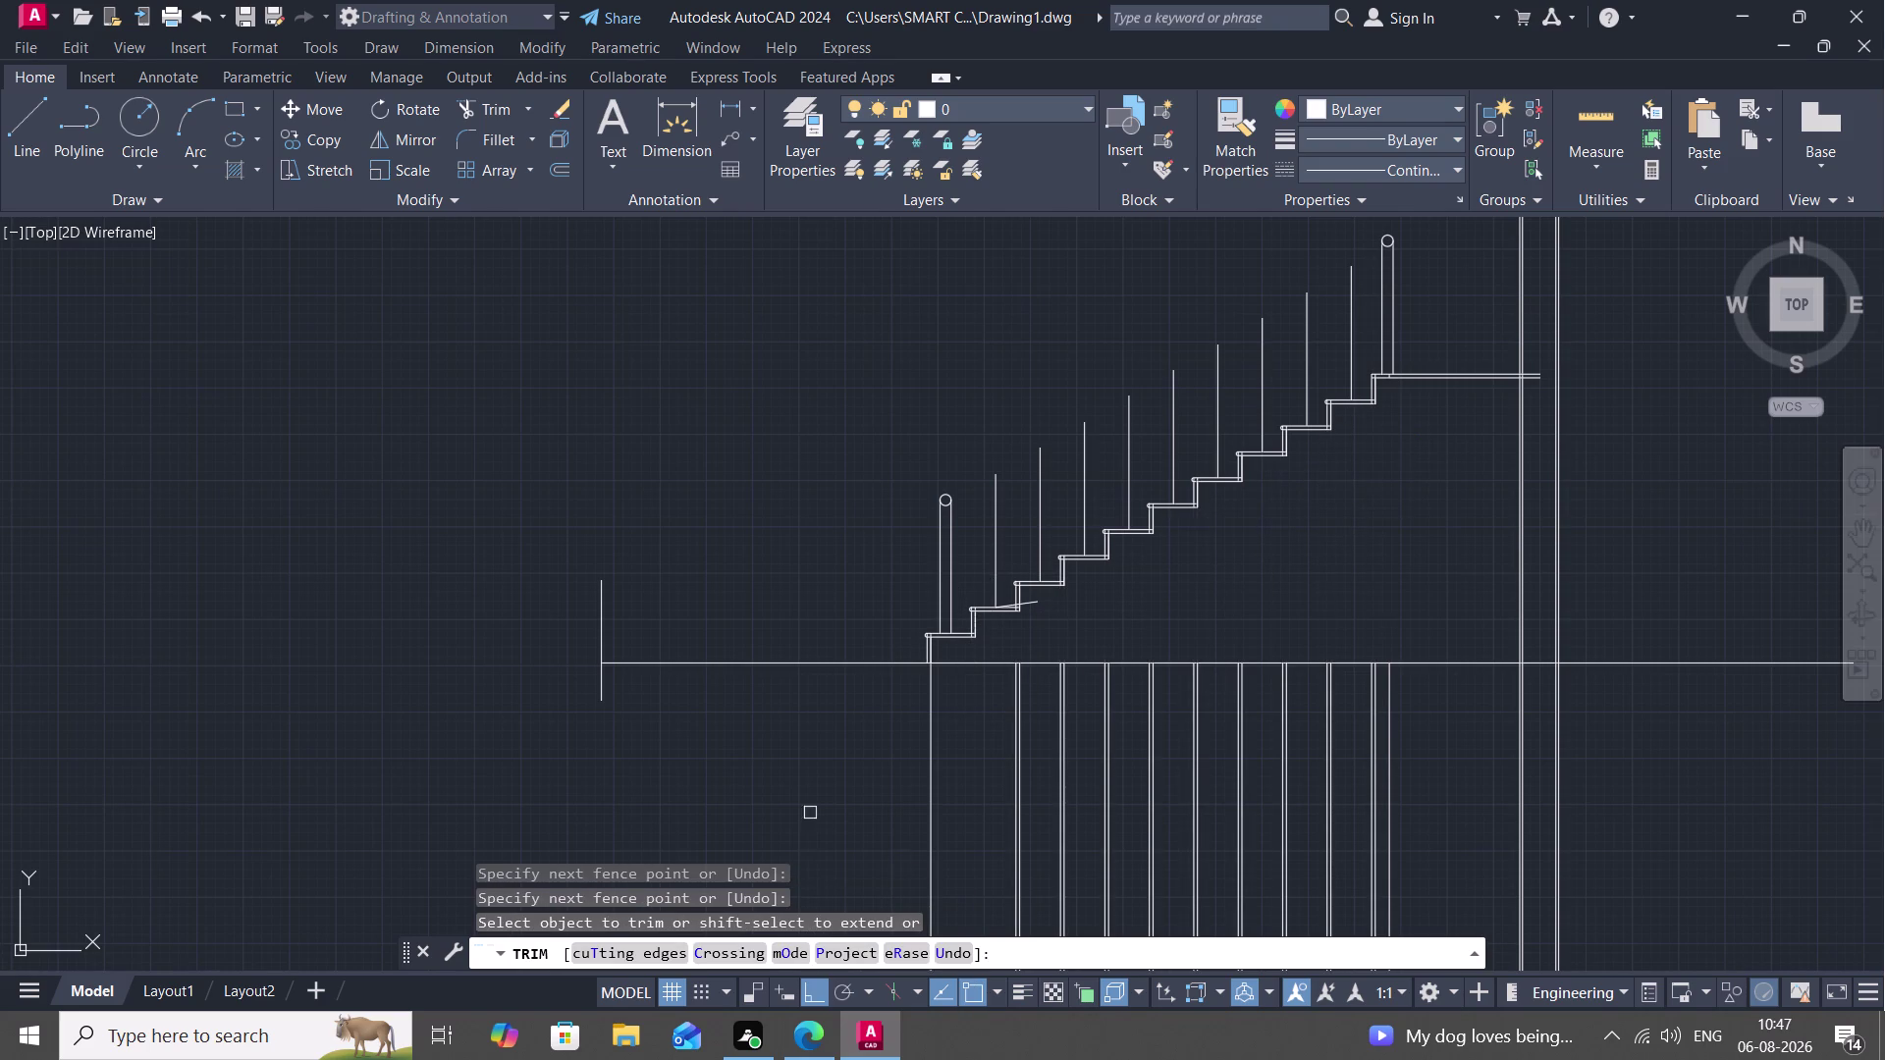
drag(822, 770, 1606, 720)
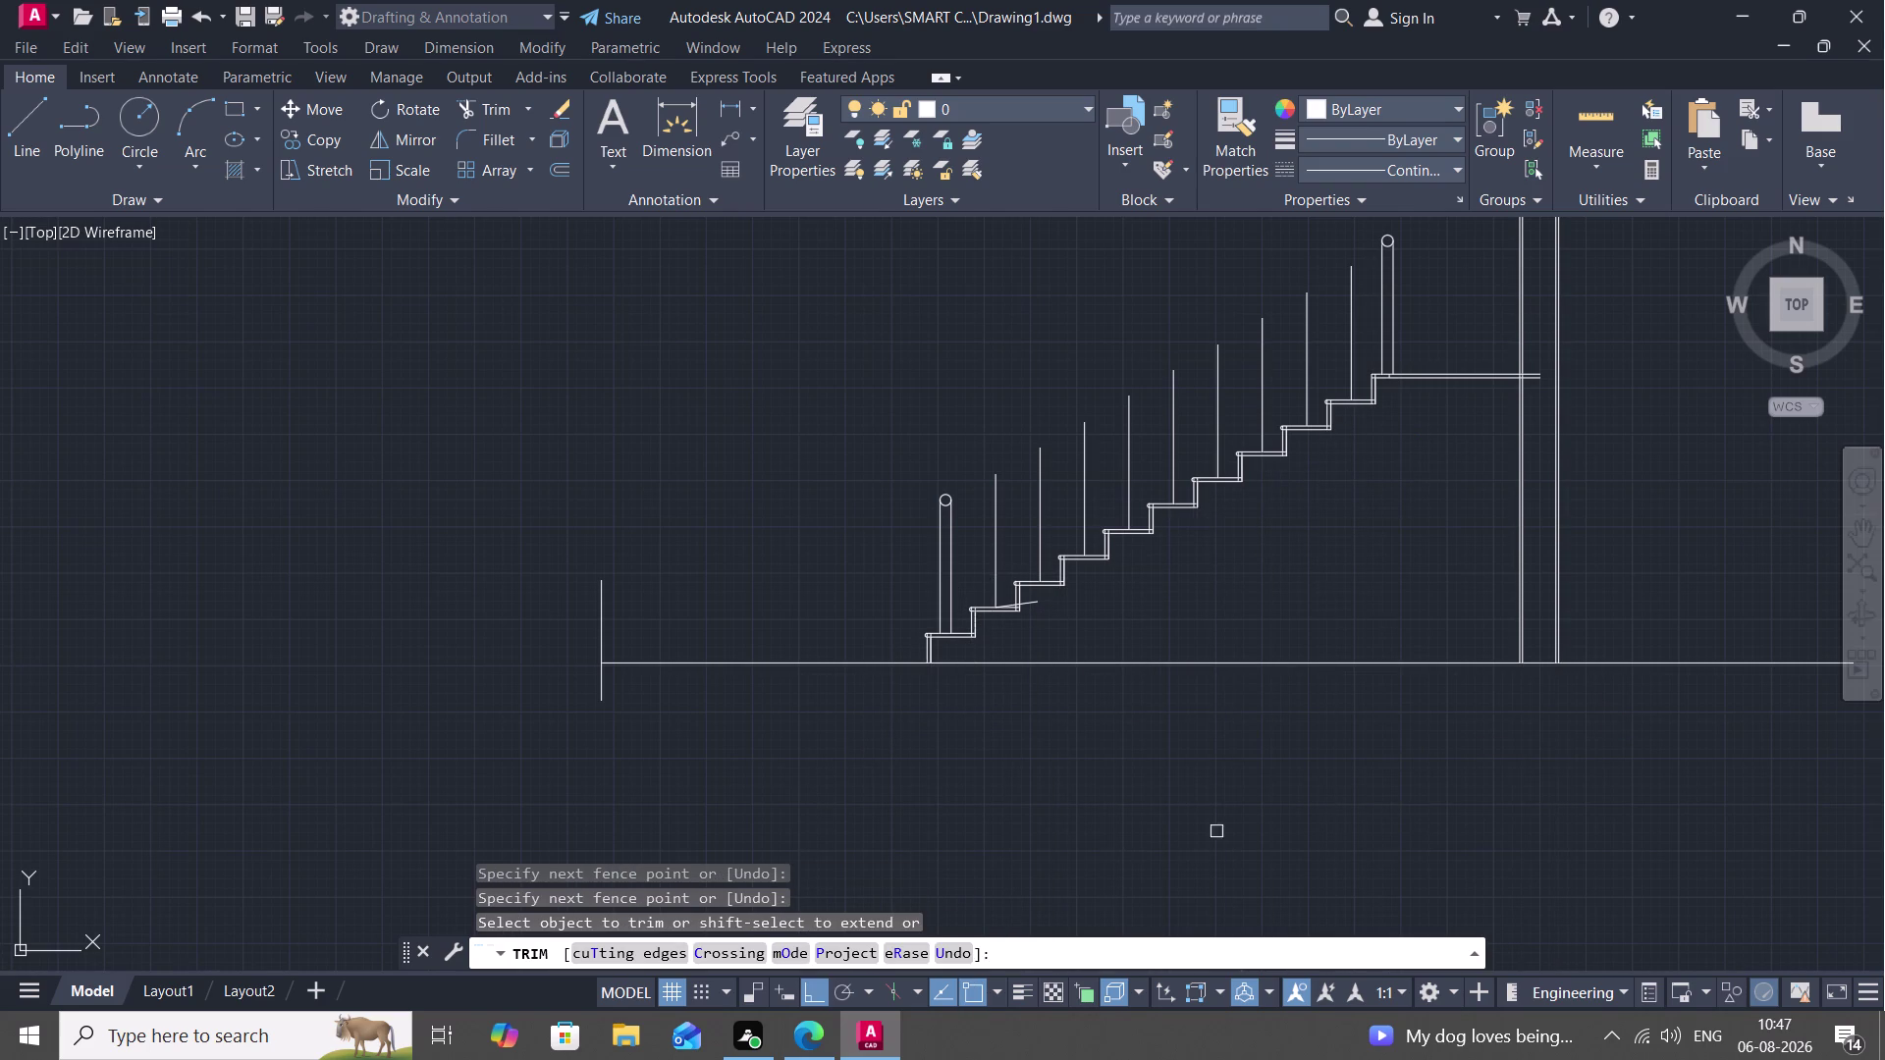
key(Escape)
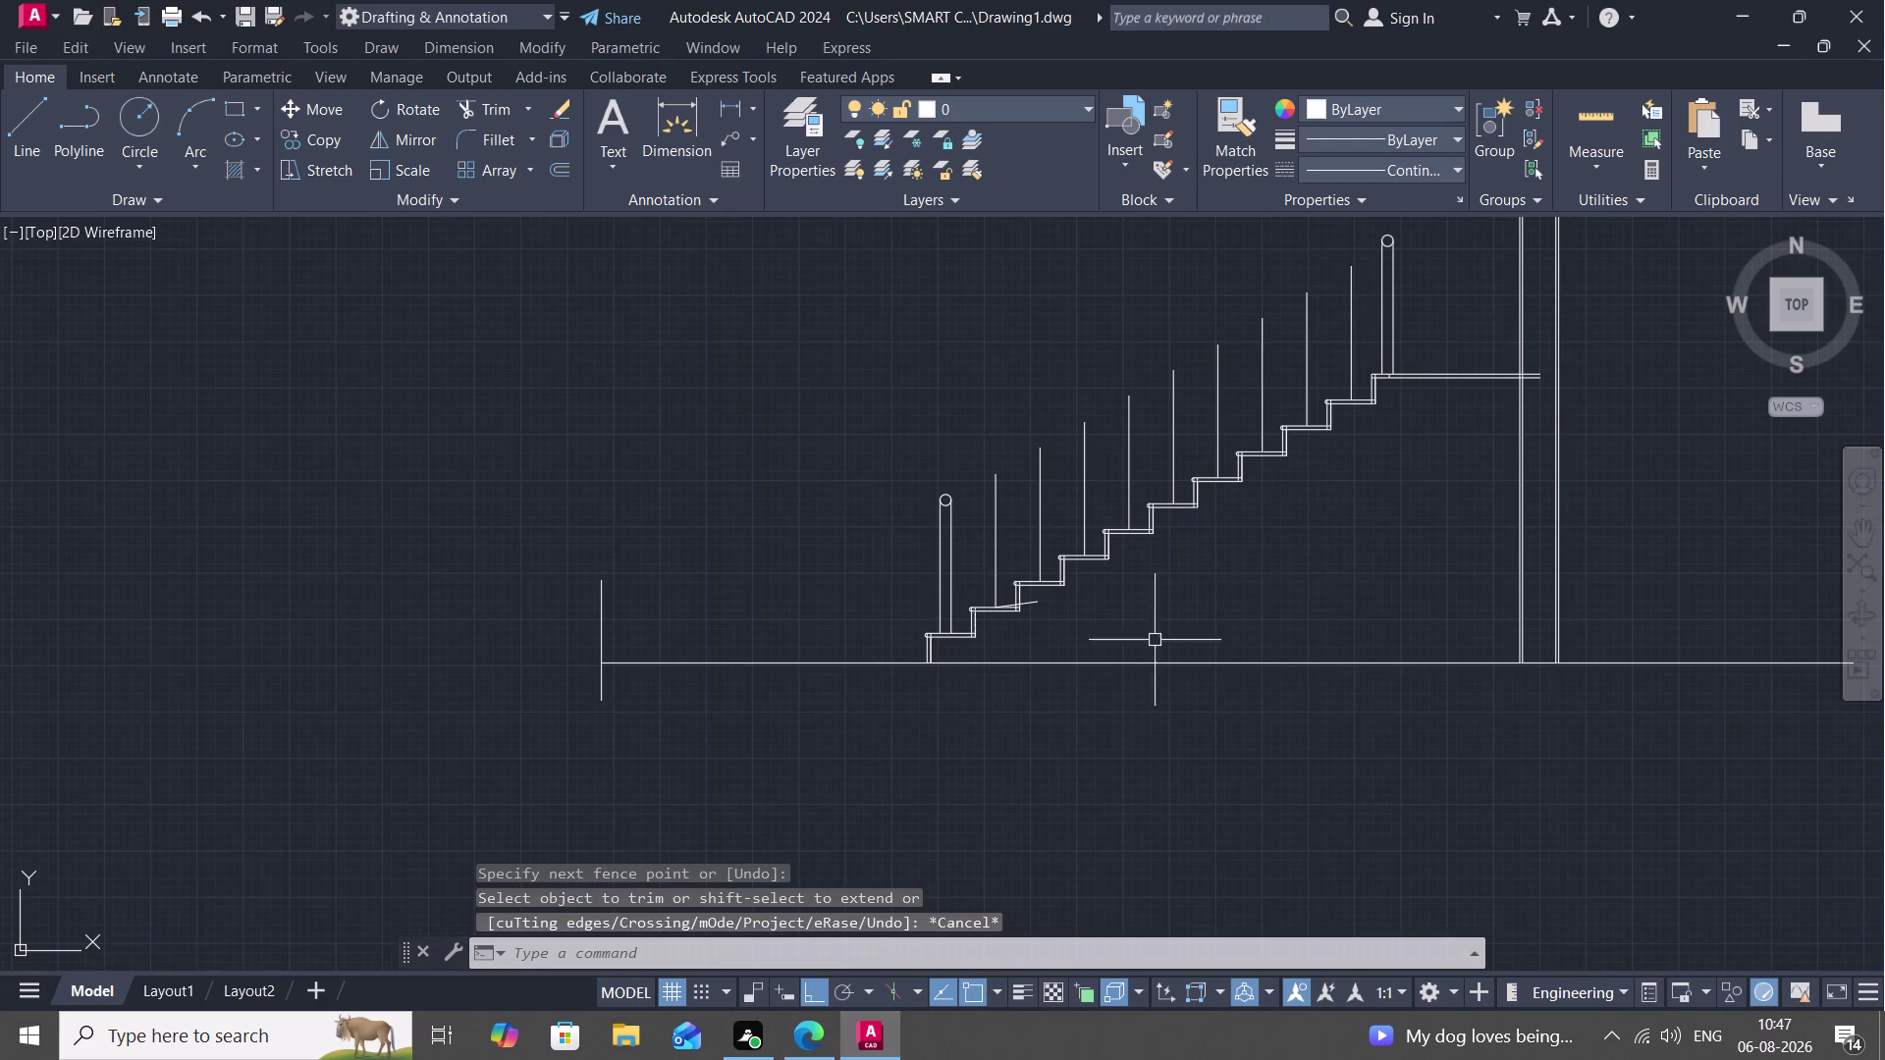
scroll(up, 3)
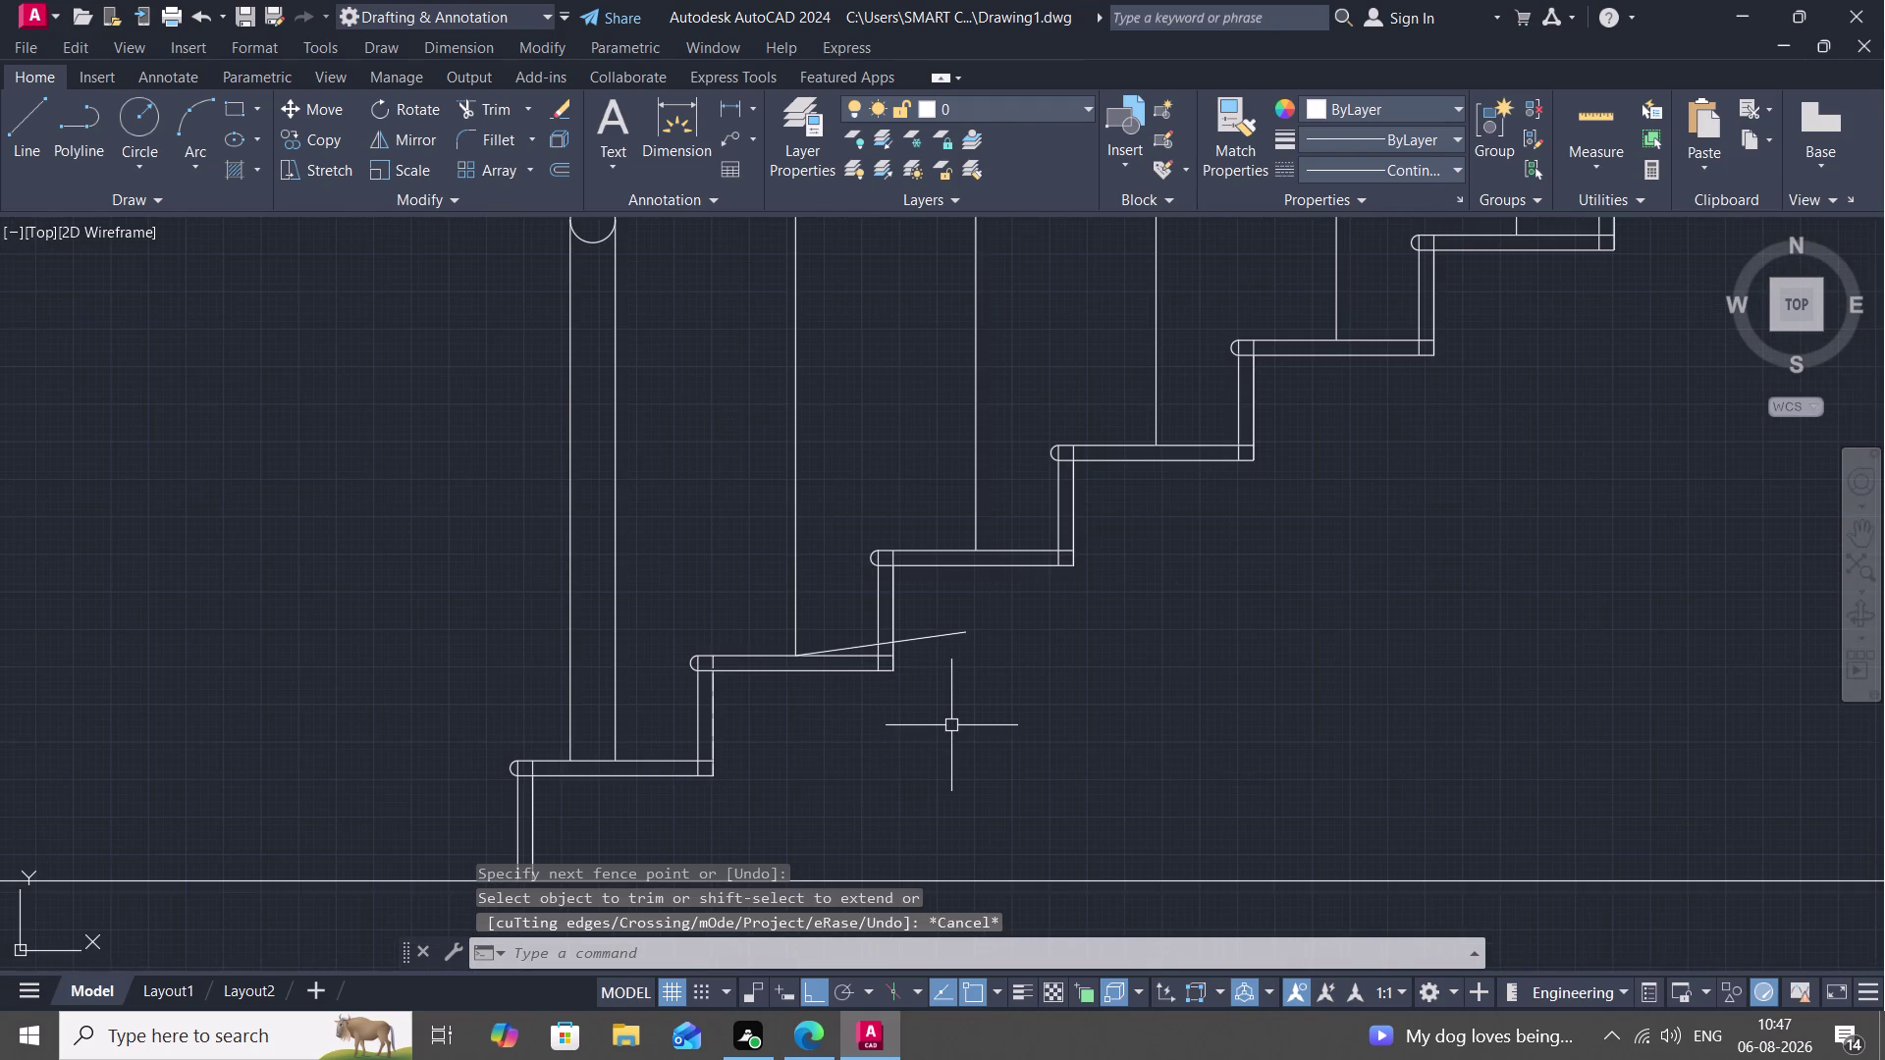
Cancel the partly typed command and delete a stray line beside the stair.
key(t)
key(Escape)
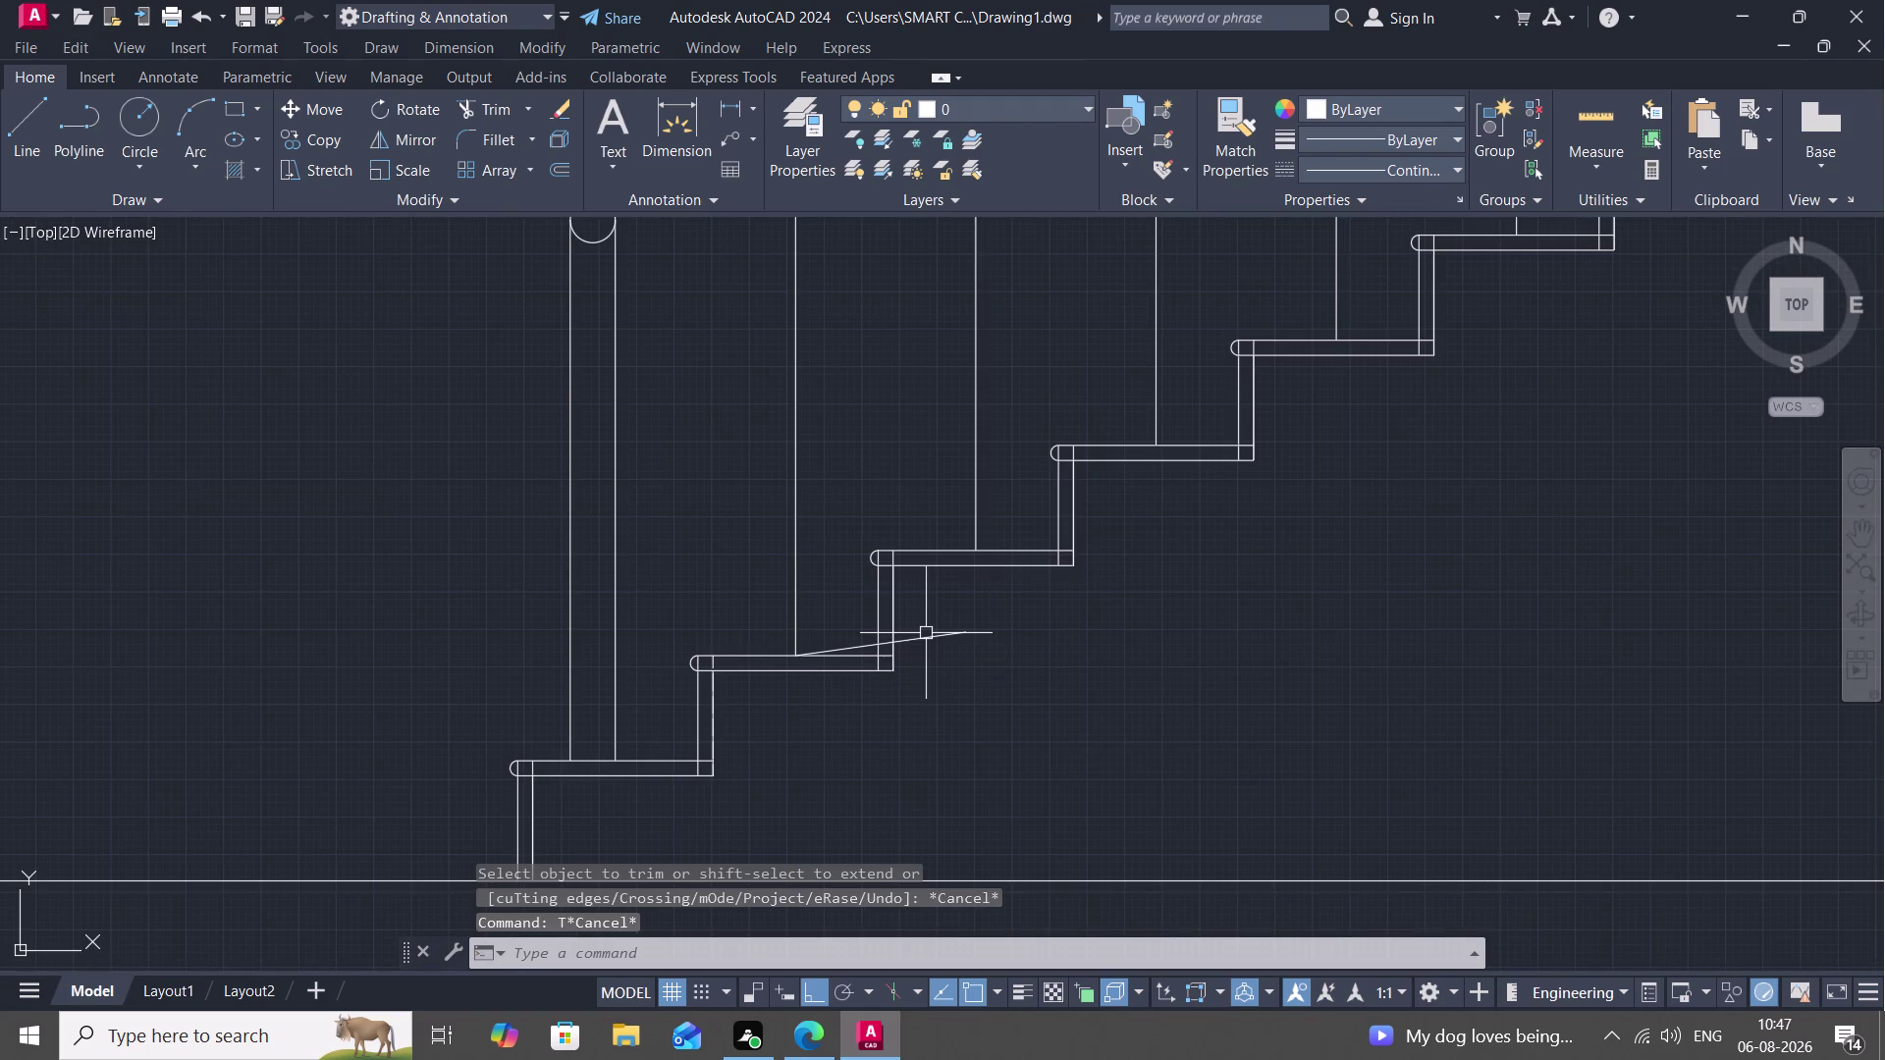
click(923, 637)
key(Delete)
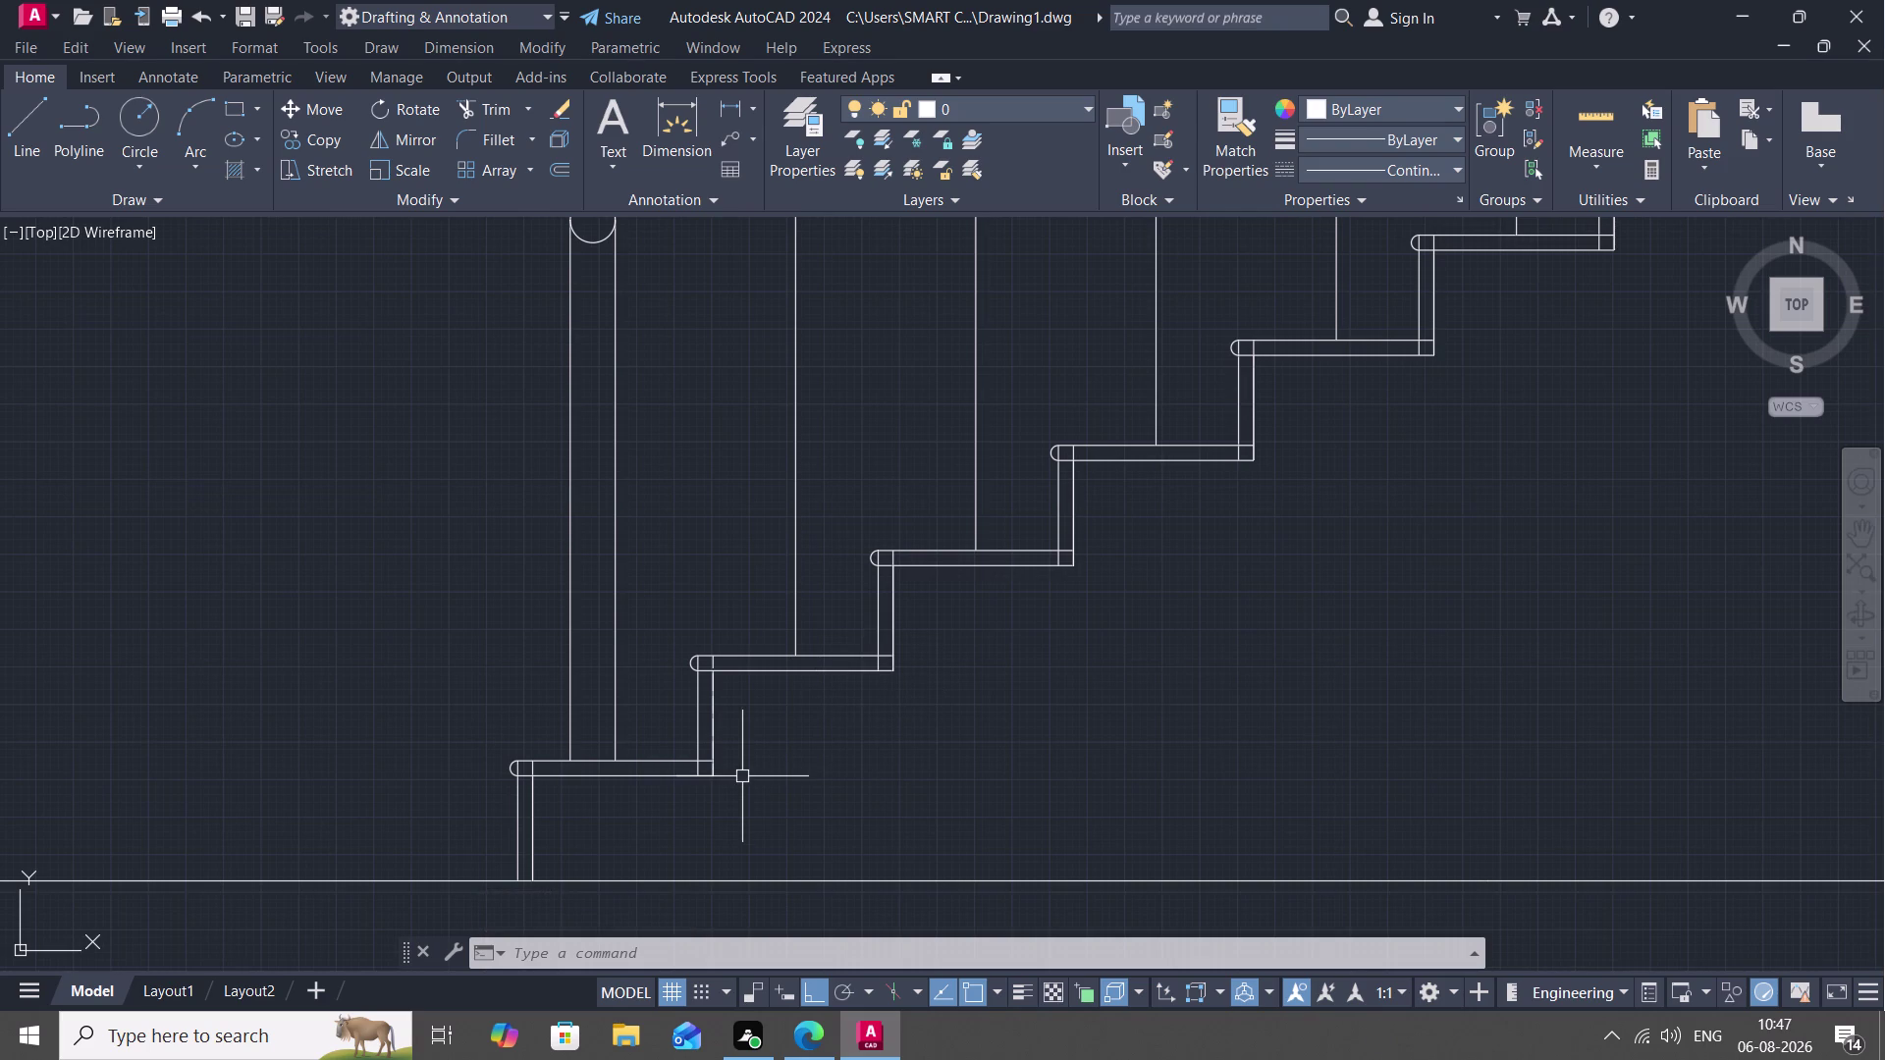
Restart TRIM and cut the overlapping riser pieces at the lowest tread corners.
text(TR)
key(space)
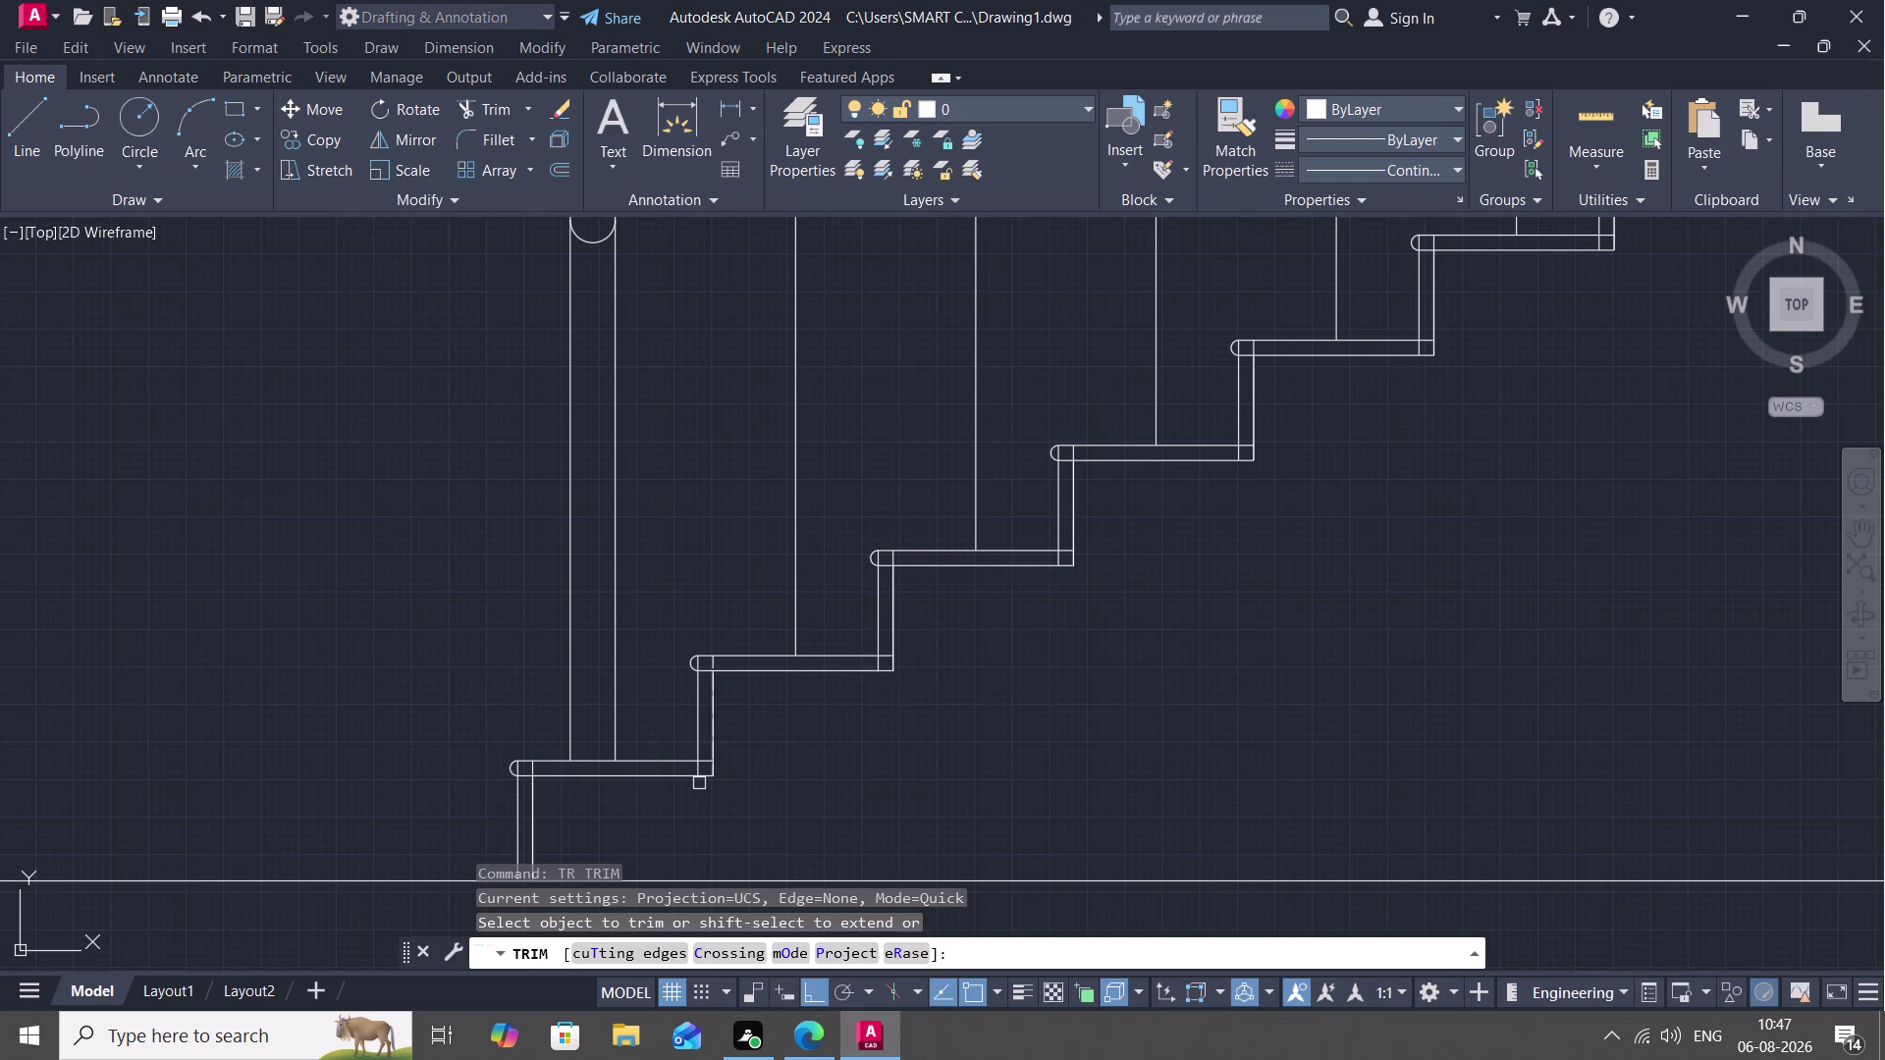
scroll(up, 3)
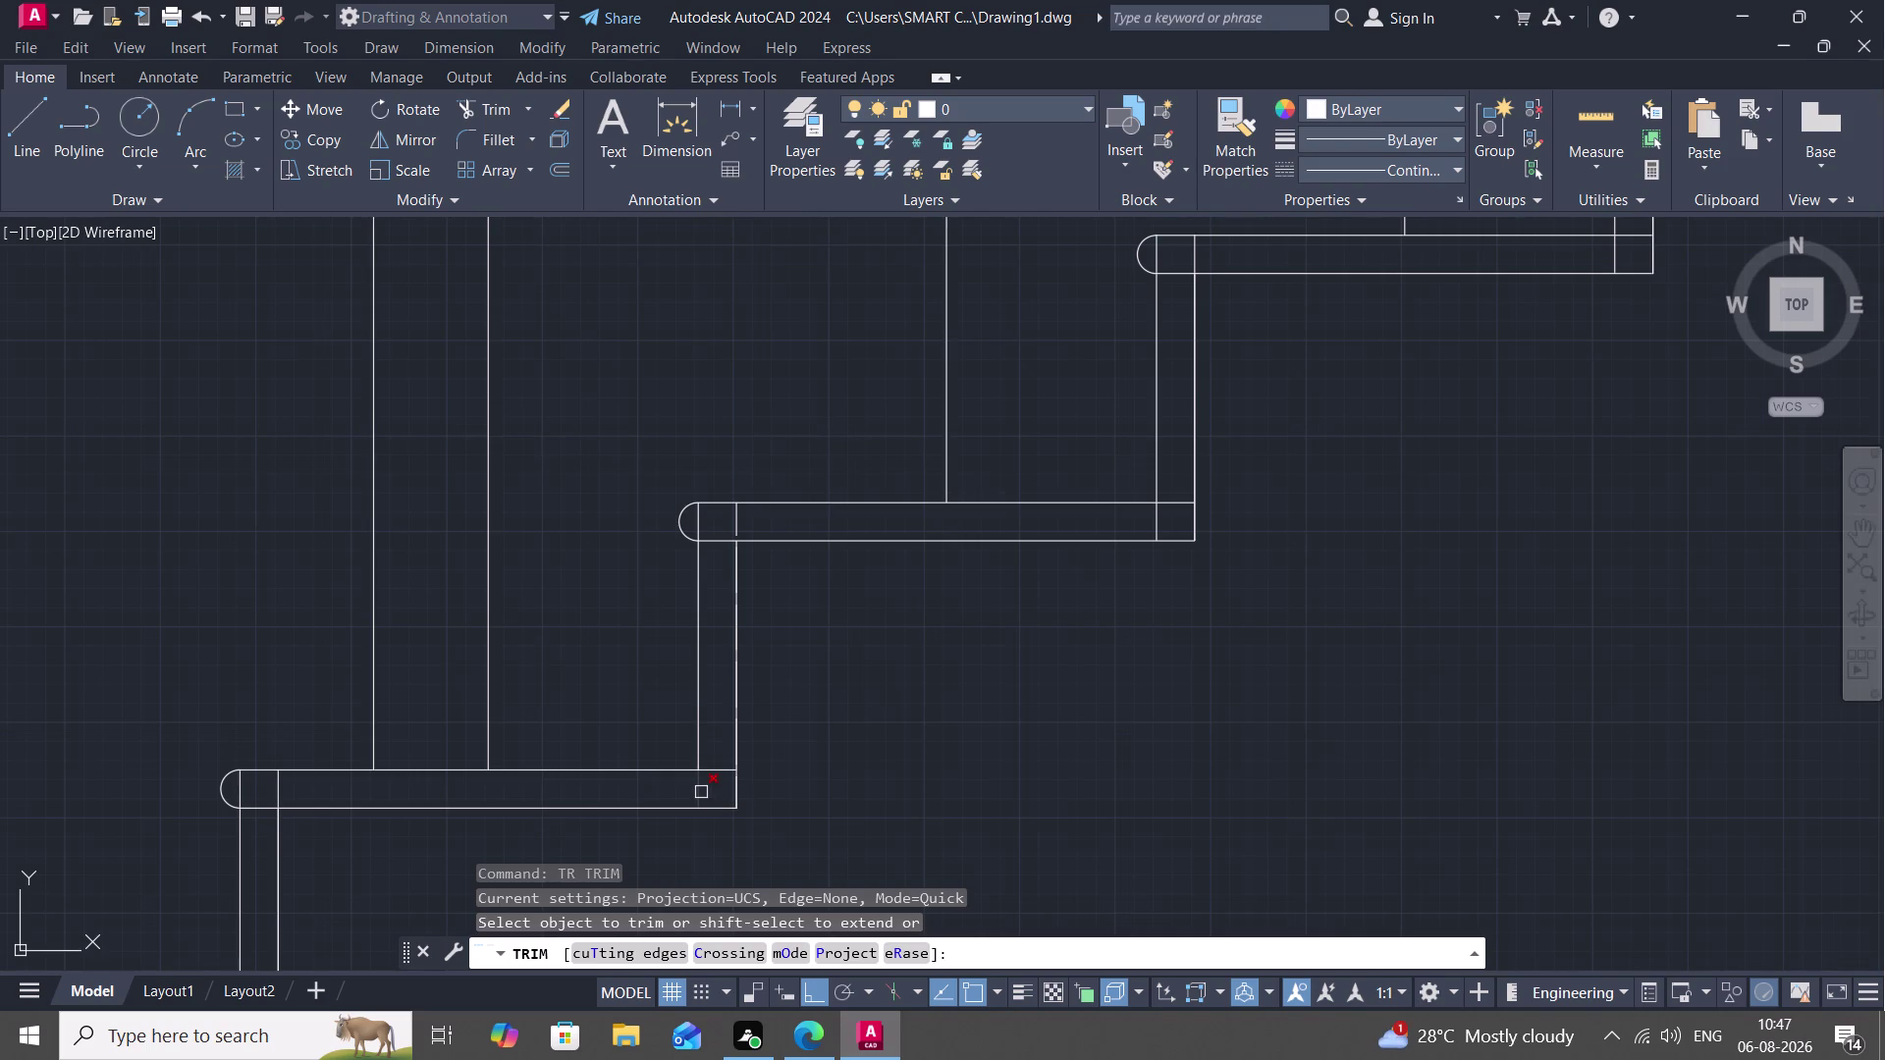
click(701, 792)
click(718, 770)
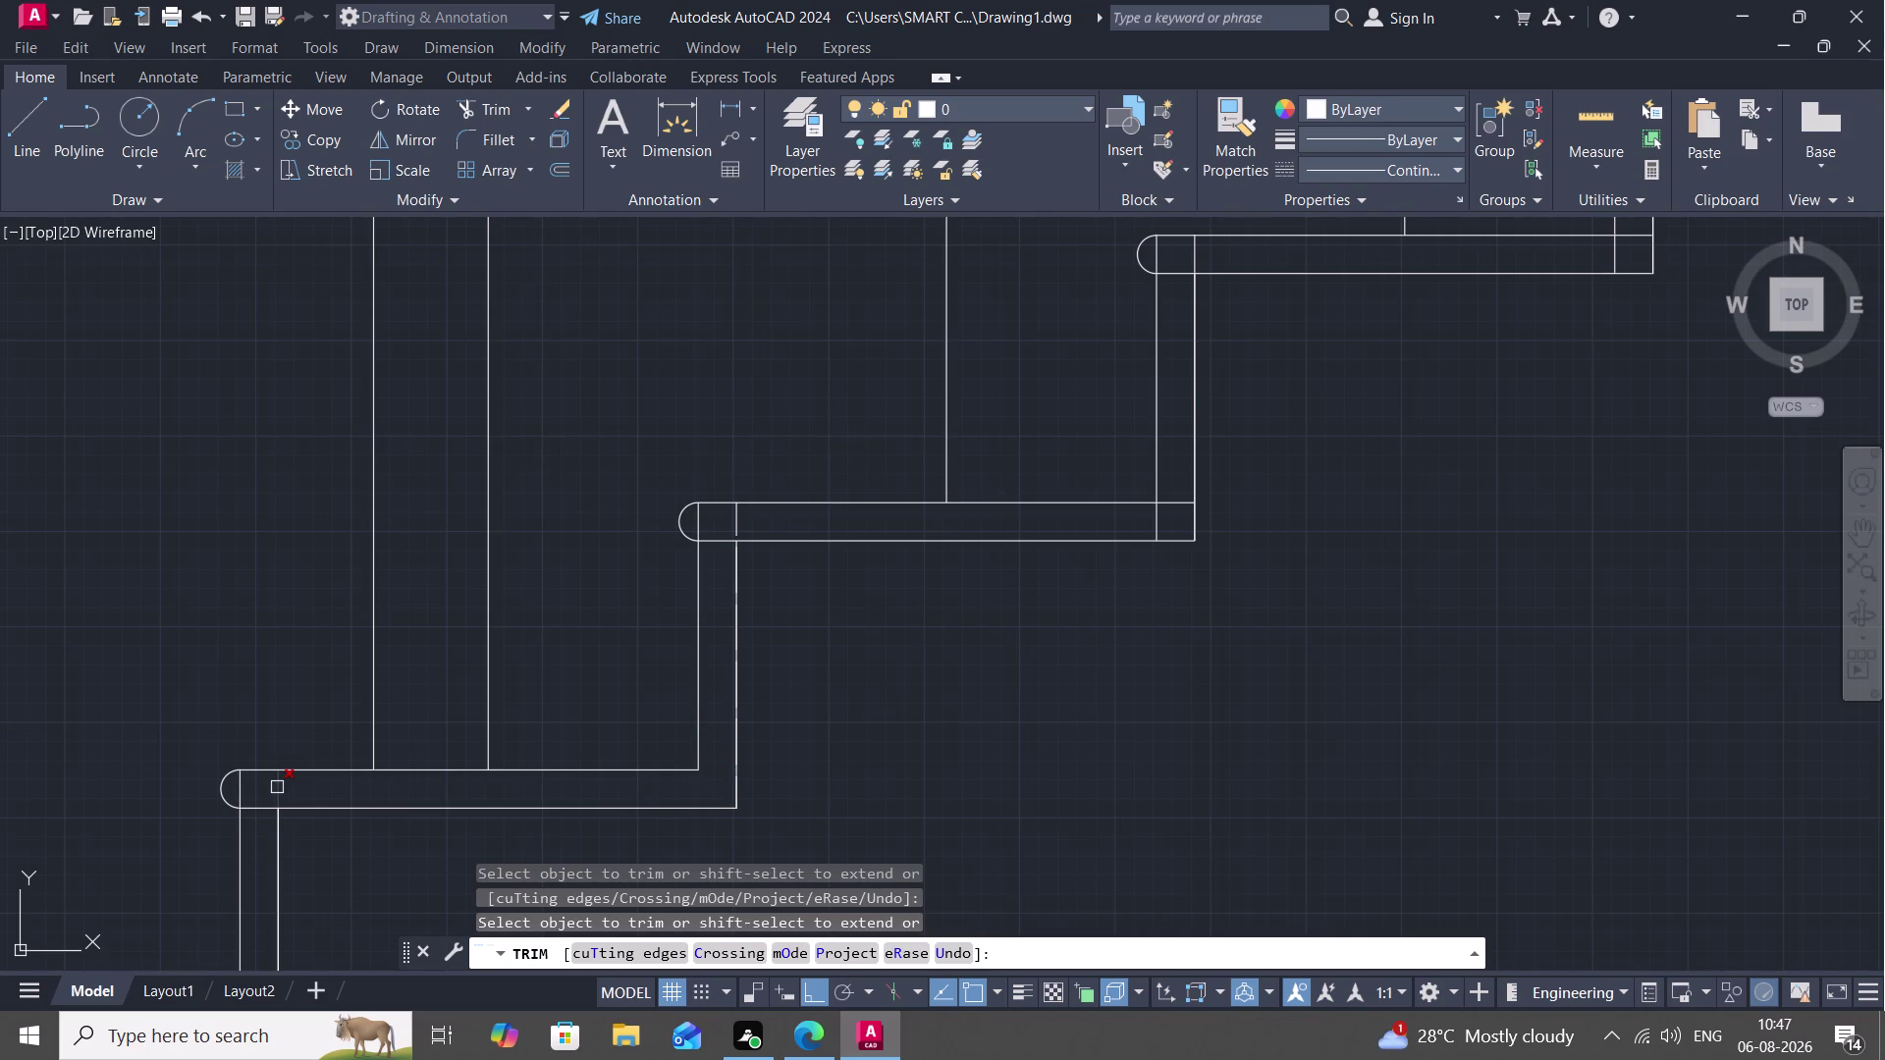
drag(277, 787, 264, 784)
click(240, 785)
click(700, 520)
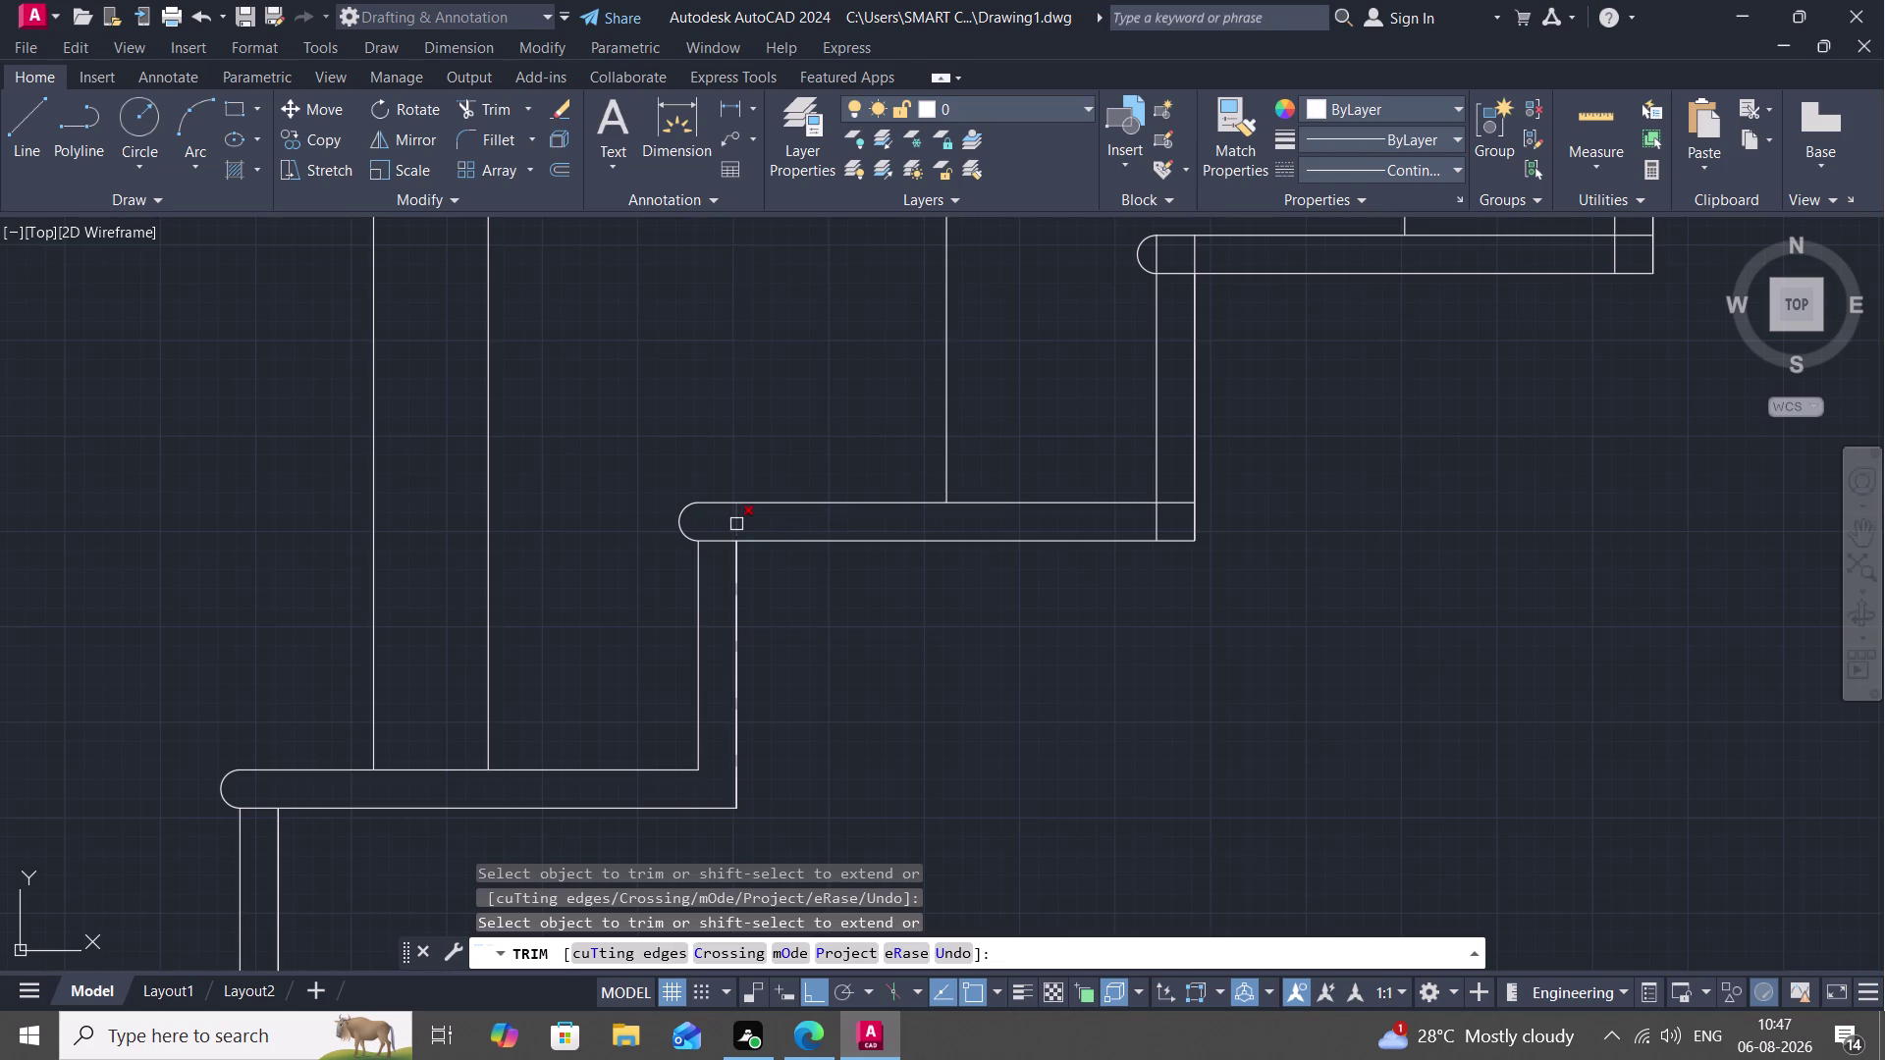
click(737, 524)
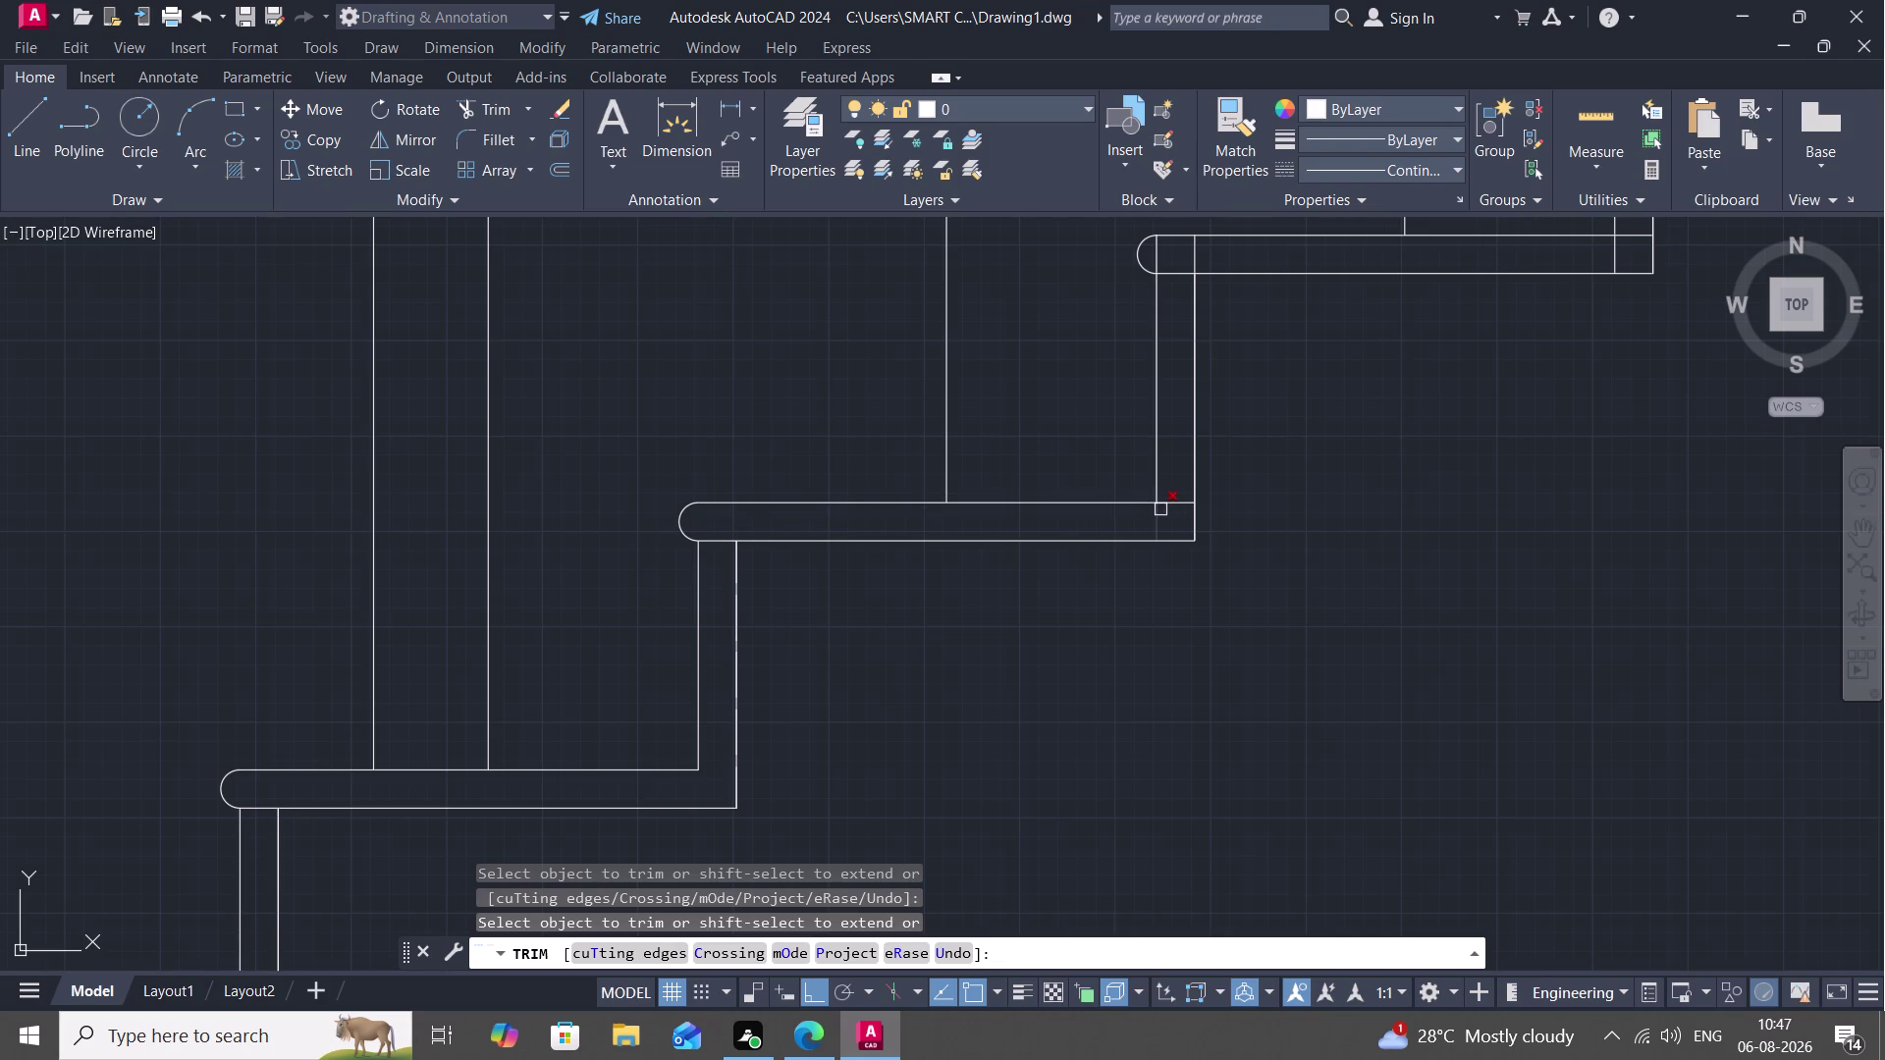
Trim the overlapping pieces at the upper tread corners and the top tread.
click(1157, 519)
click(1170, 502)
click(1159, 251)
click(1200, 249)
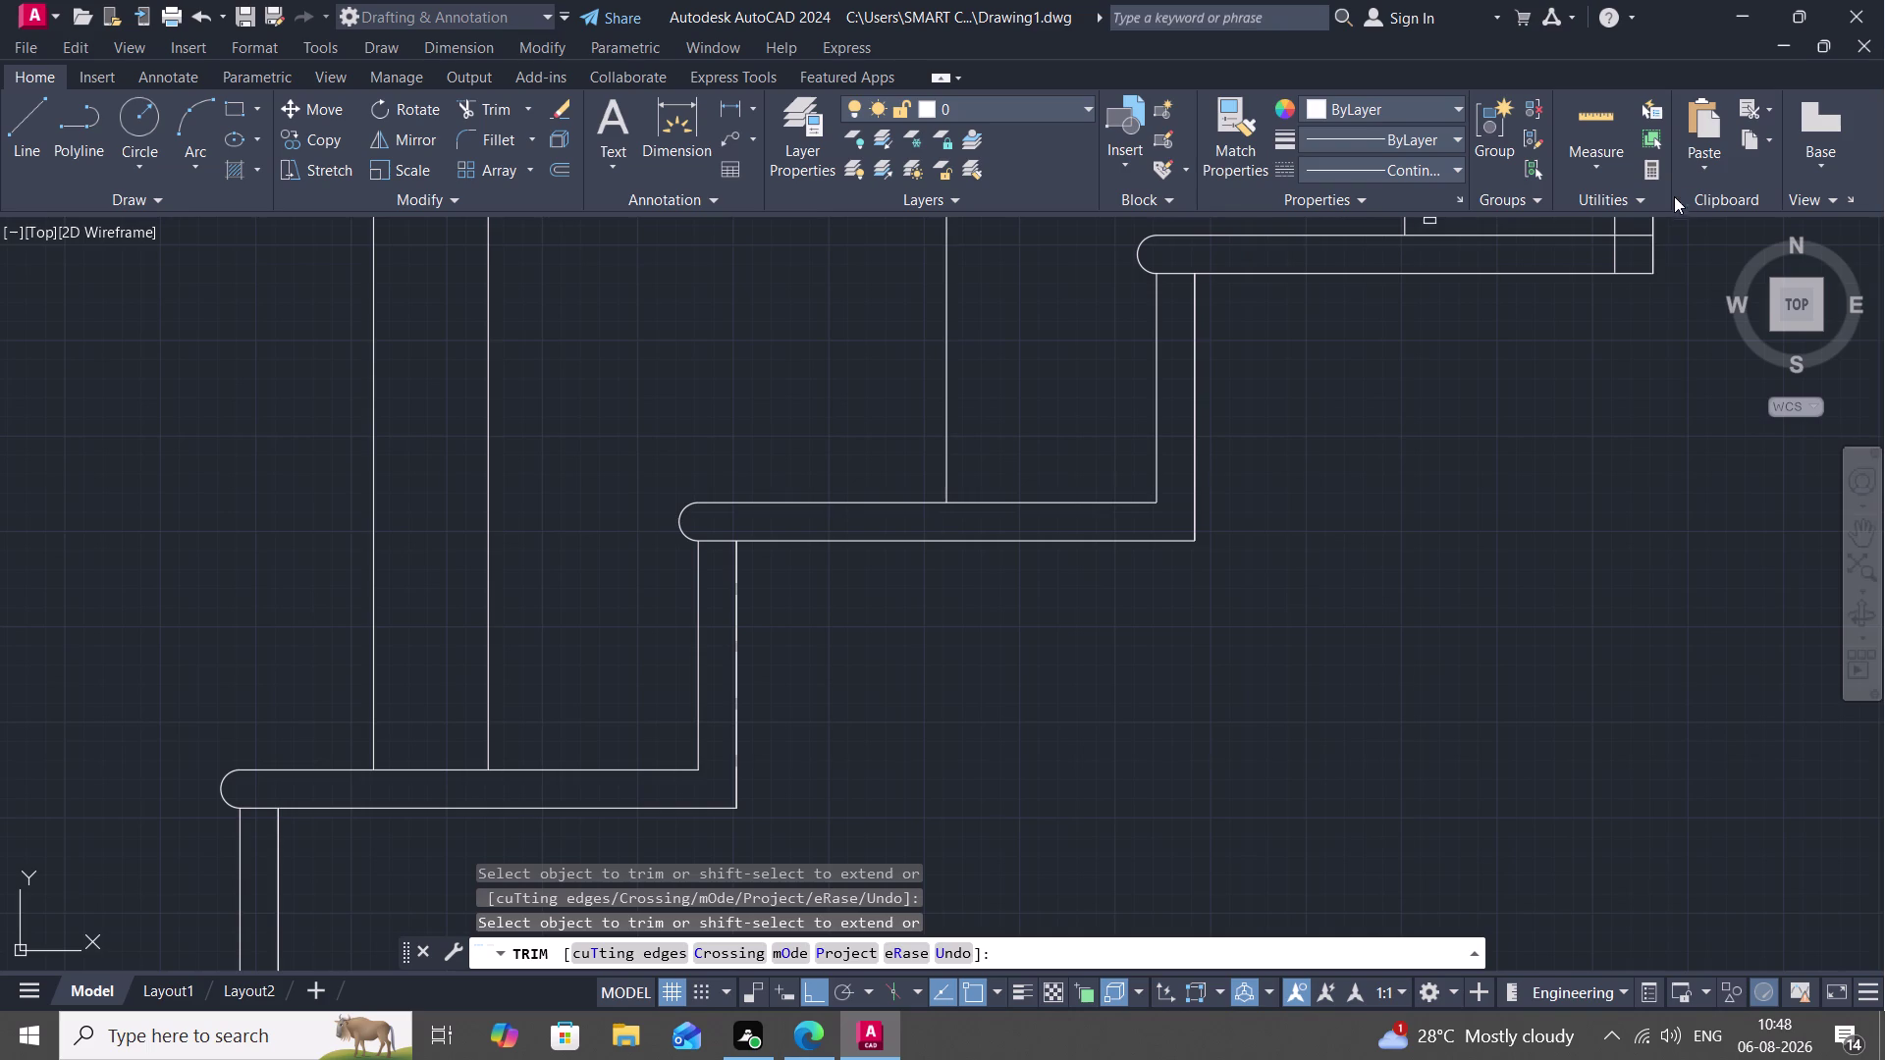
click(1627, 244)
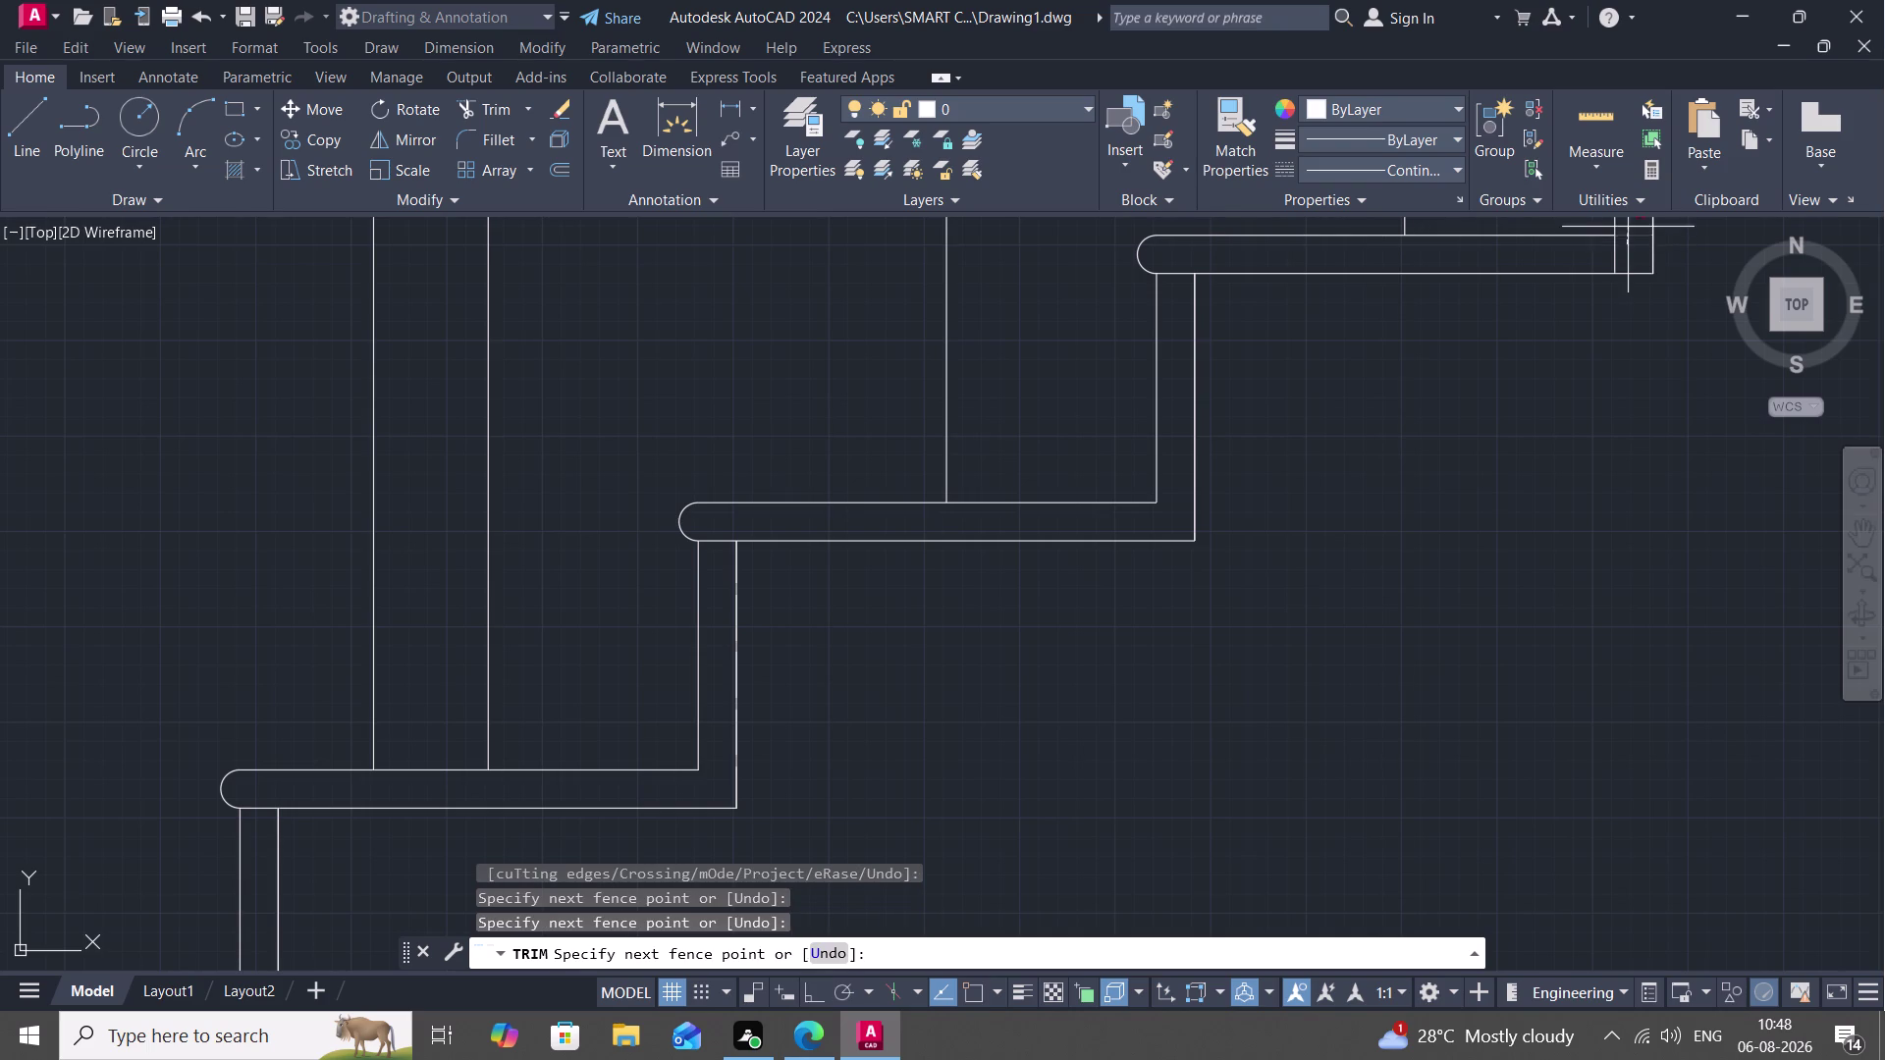
click(1629, 227)
click(1612, 259)
Trim the extra line and riser overlaps inside the next lower tread.
scroll(down, 3)
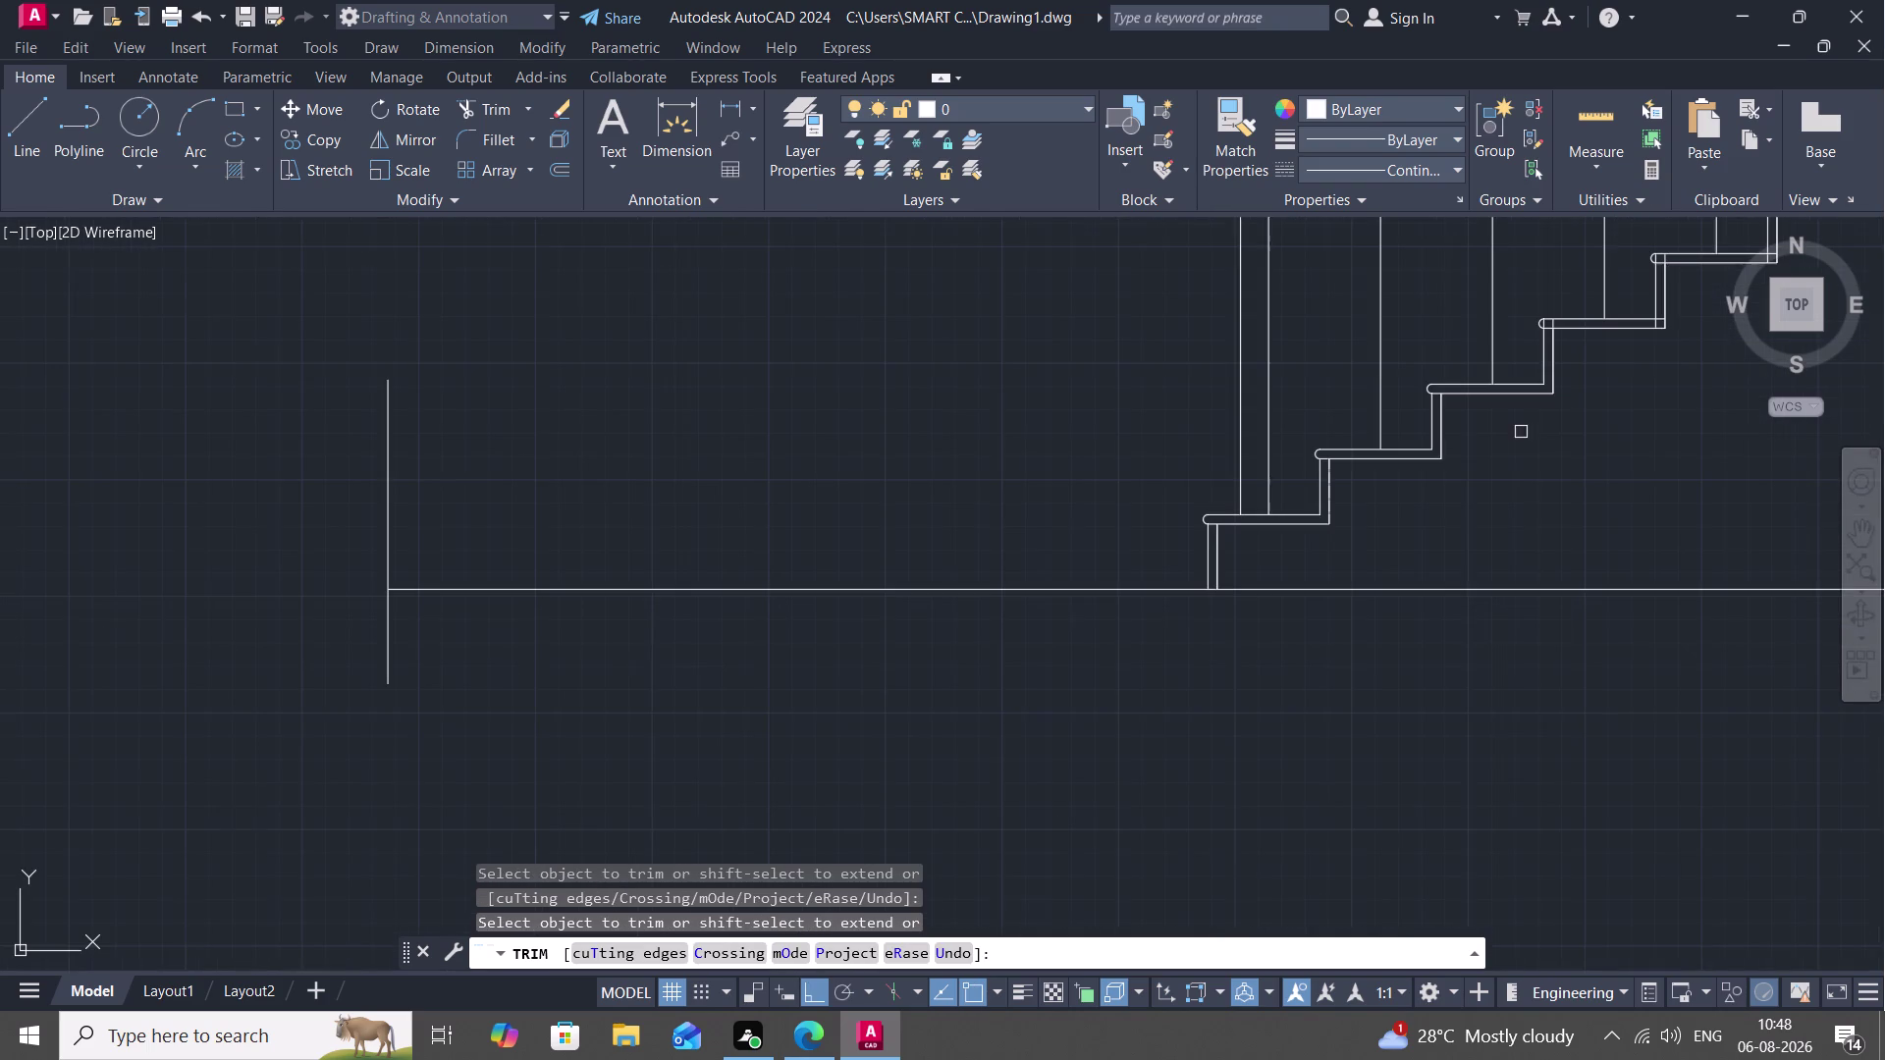
middle_drag(1521, 432, 1066, 642)
scroll(up, 3)
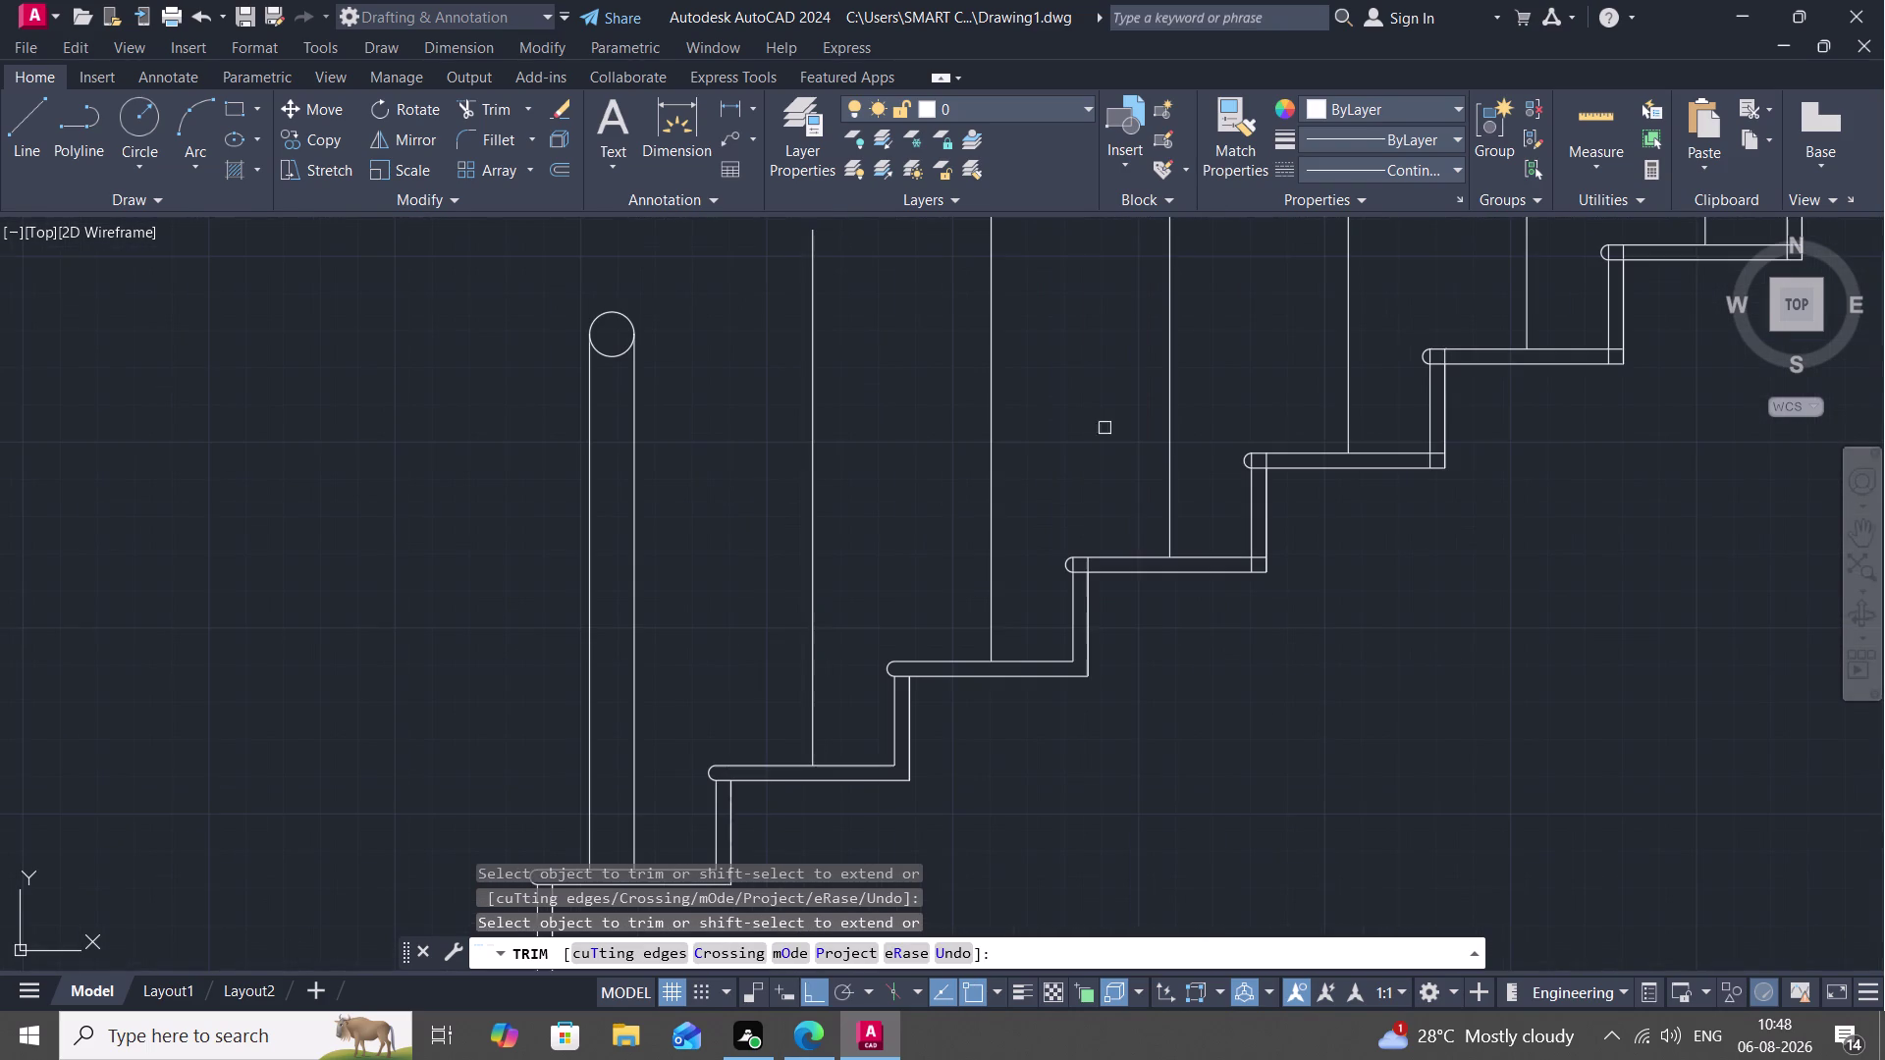
scroll(up, 3)
middle_drag(1092, 370, 1007, 454)
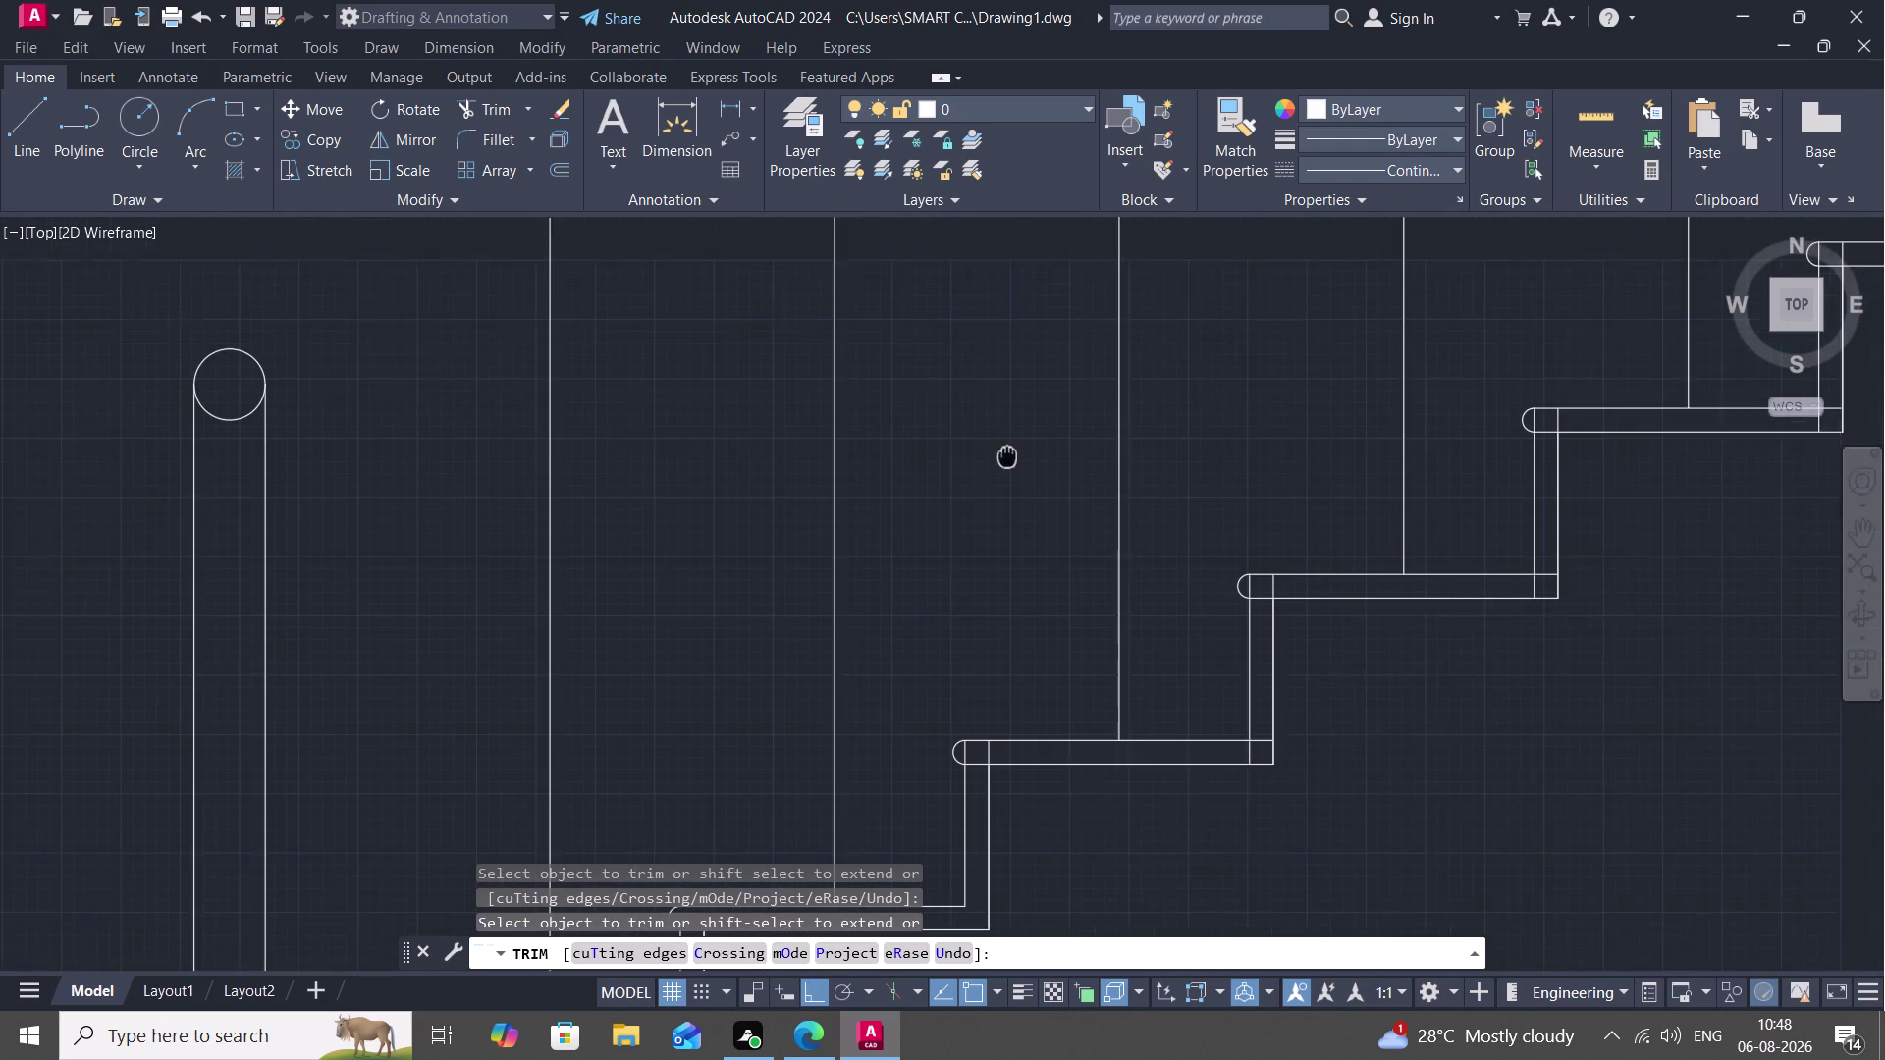
middle_drag(1007, 455, 1007, 468)
scroll(up, 3)
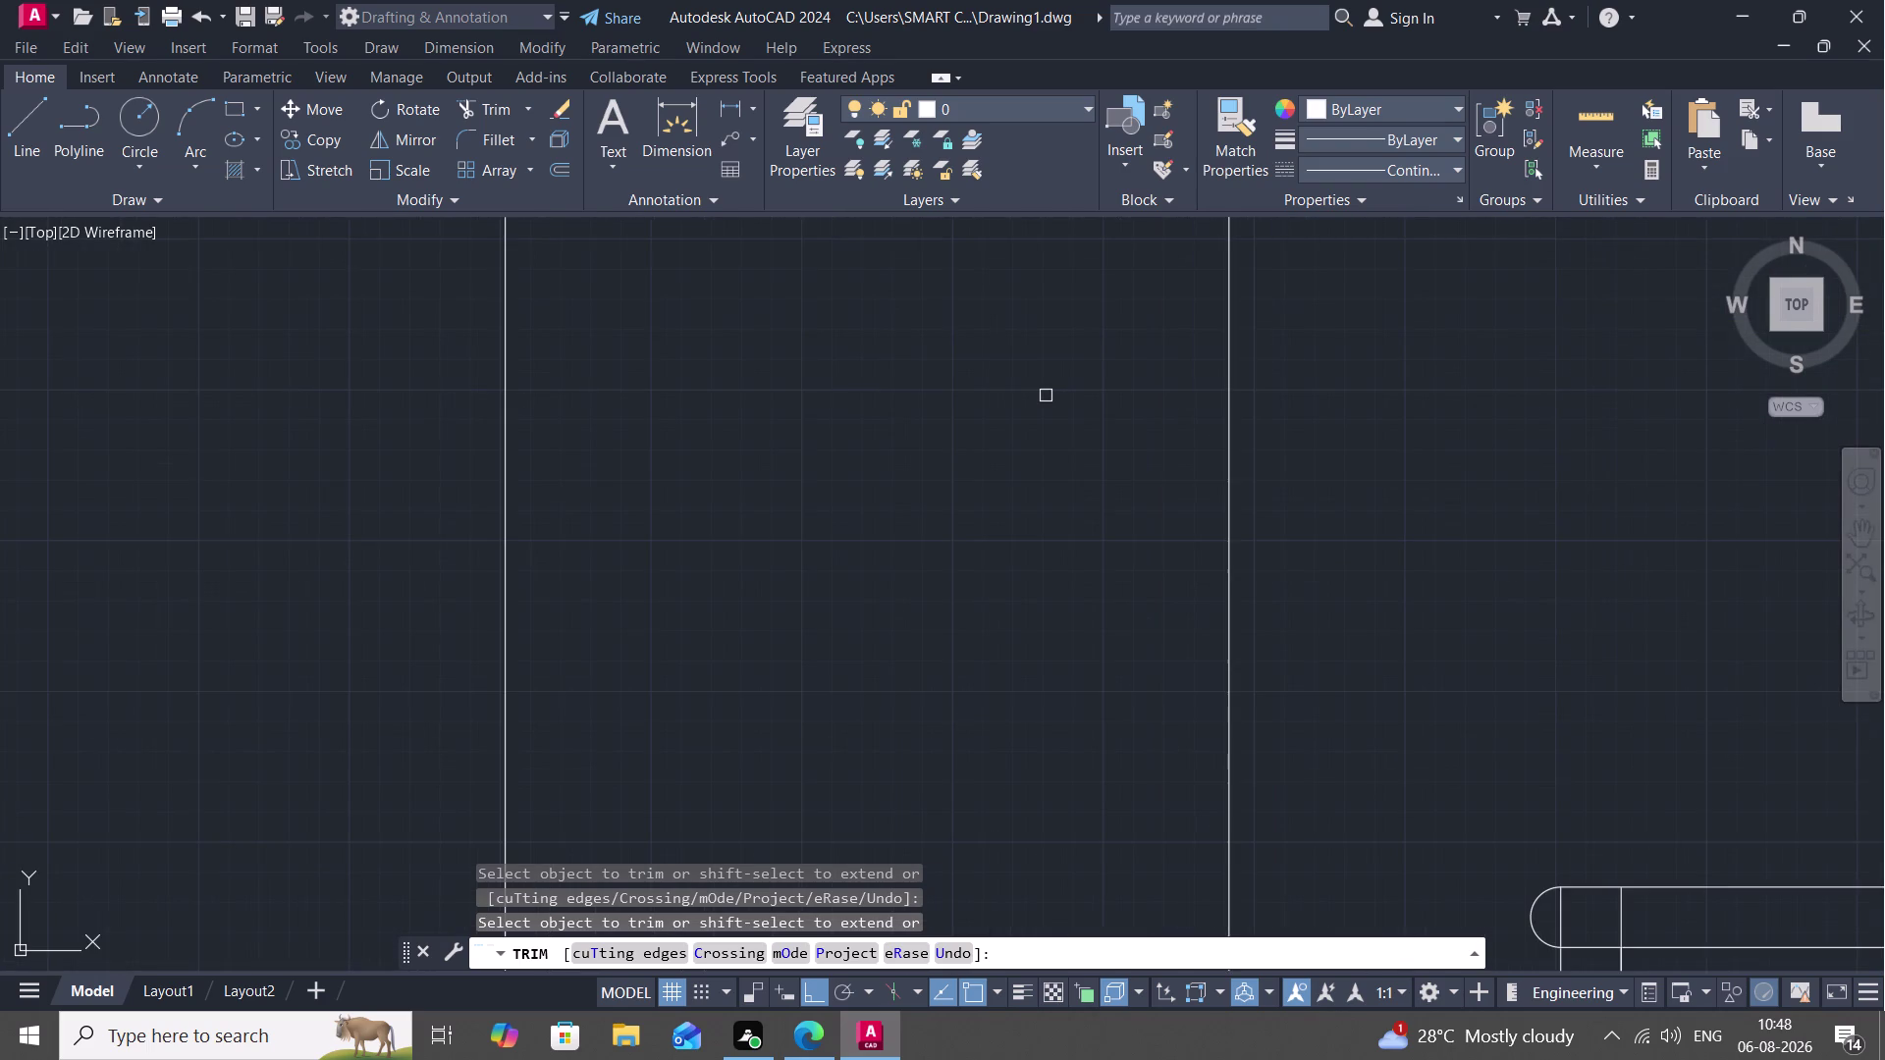
middle_drag(997, 374, 708, 168)
scroll(down, 3)
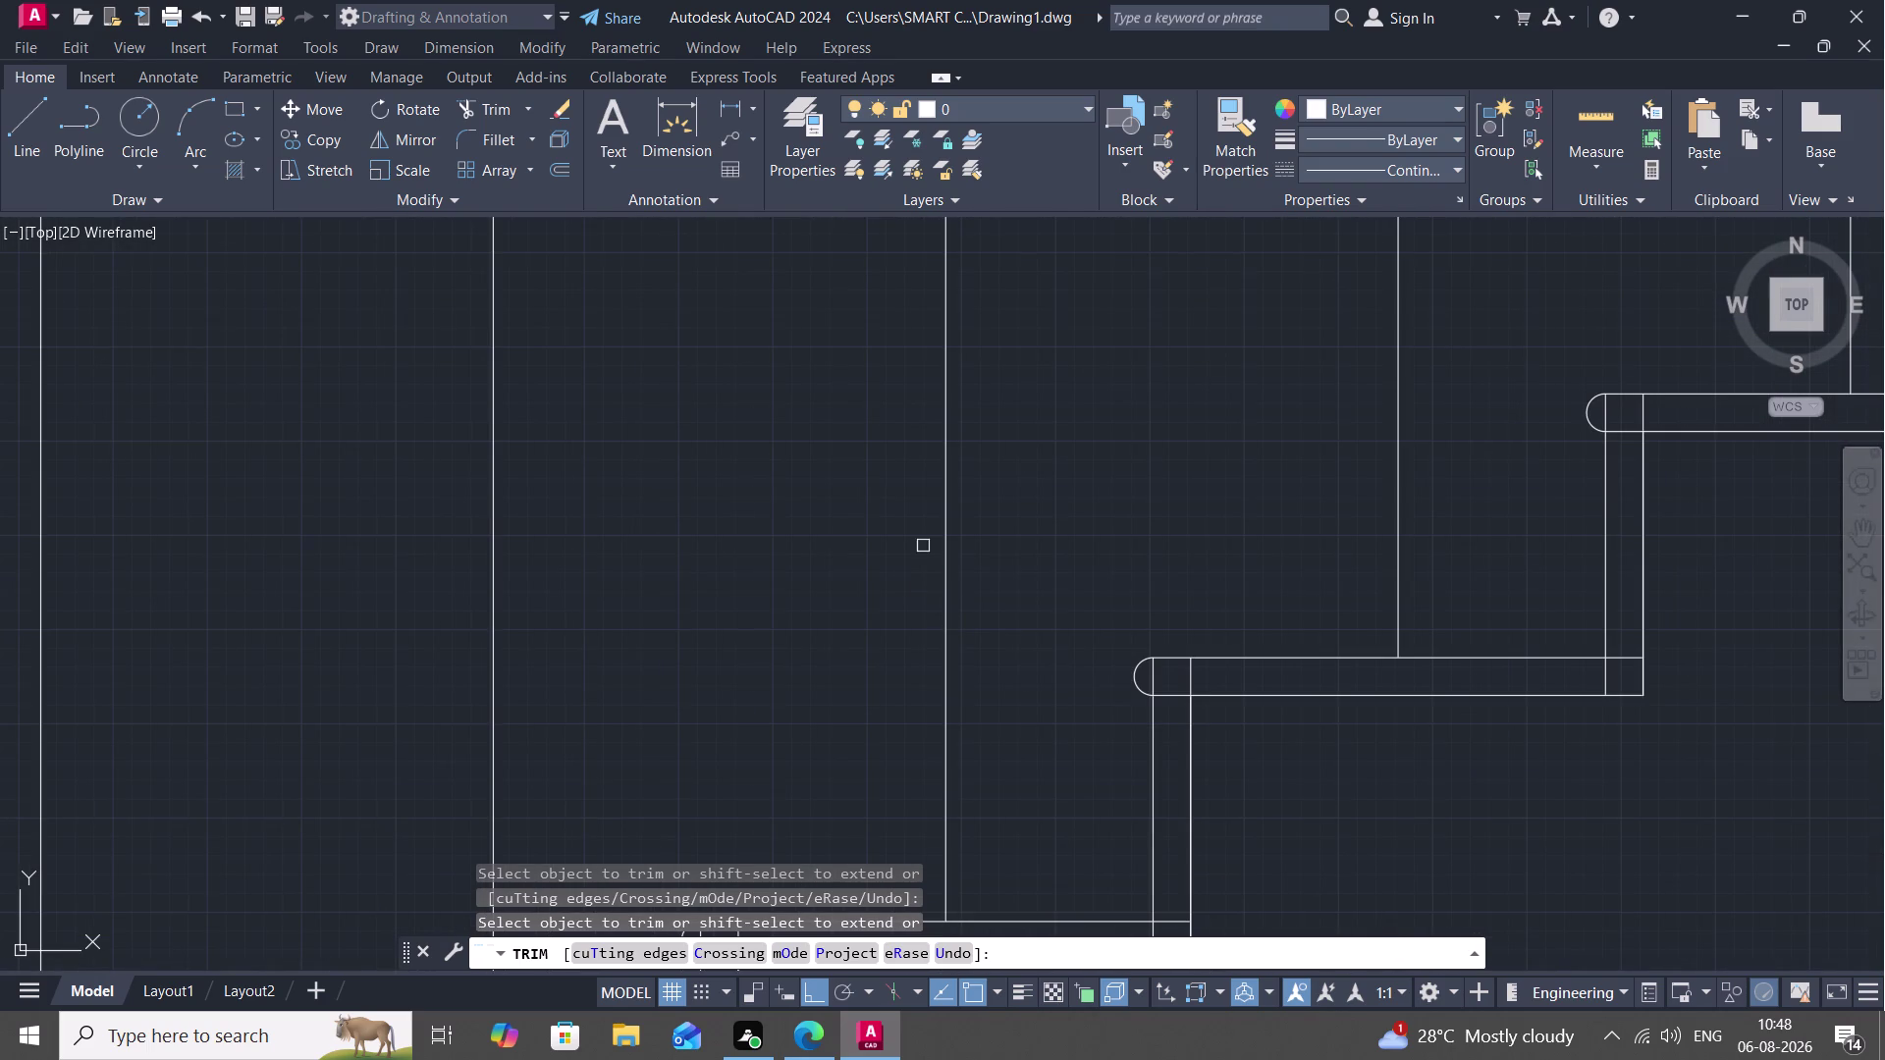
middle_drag(906, 522, 847, 313)
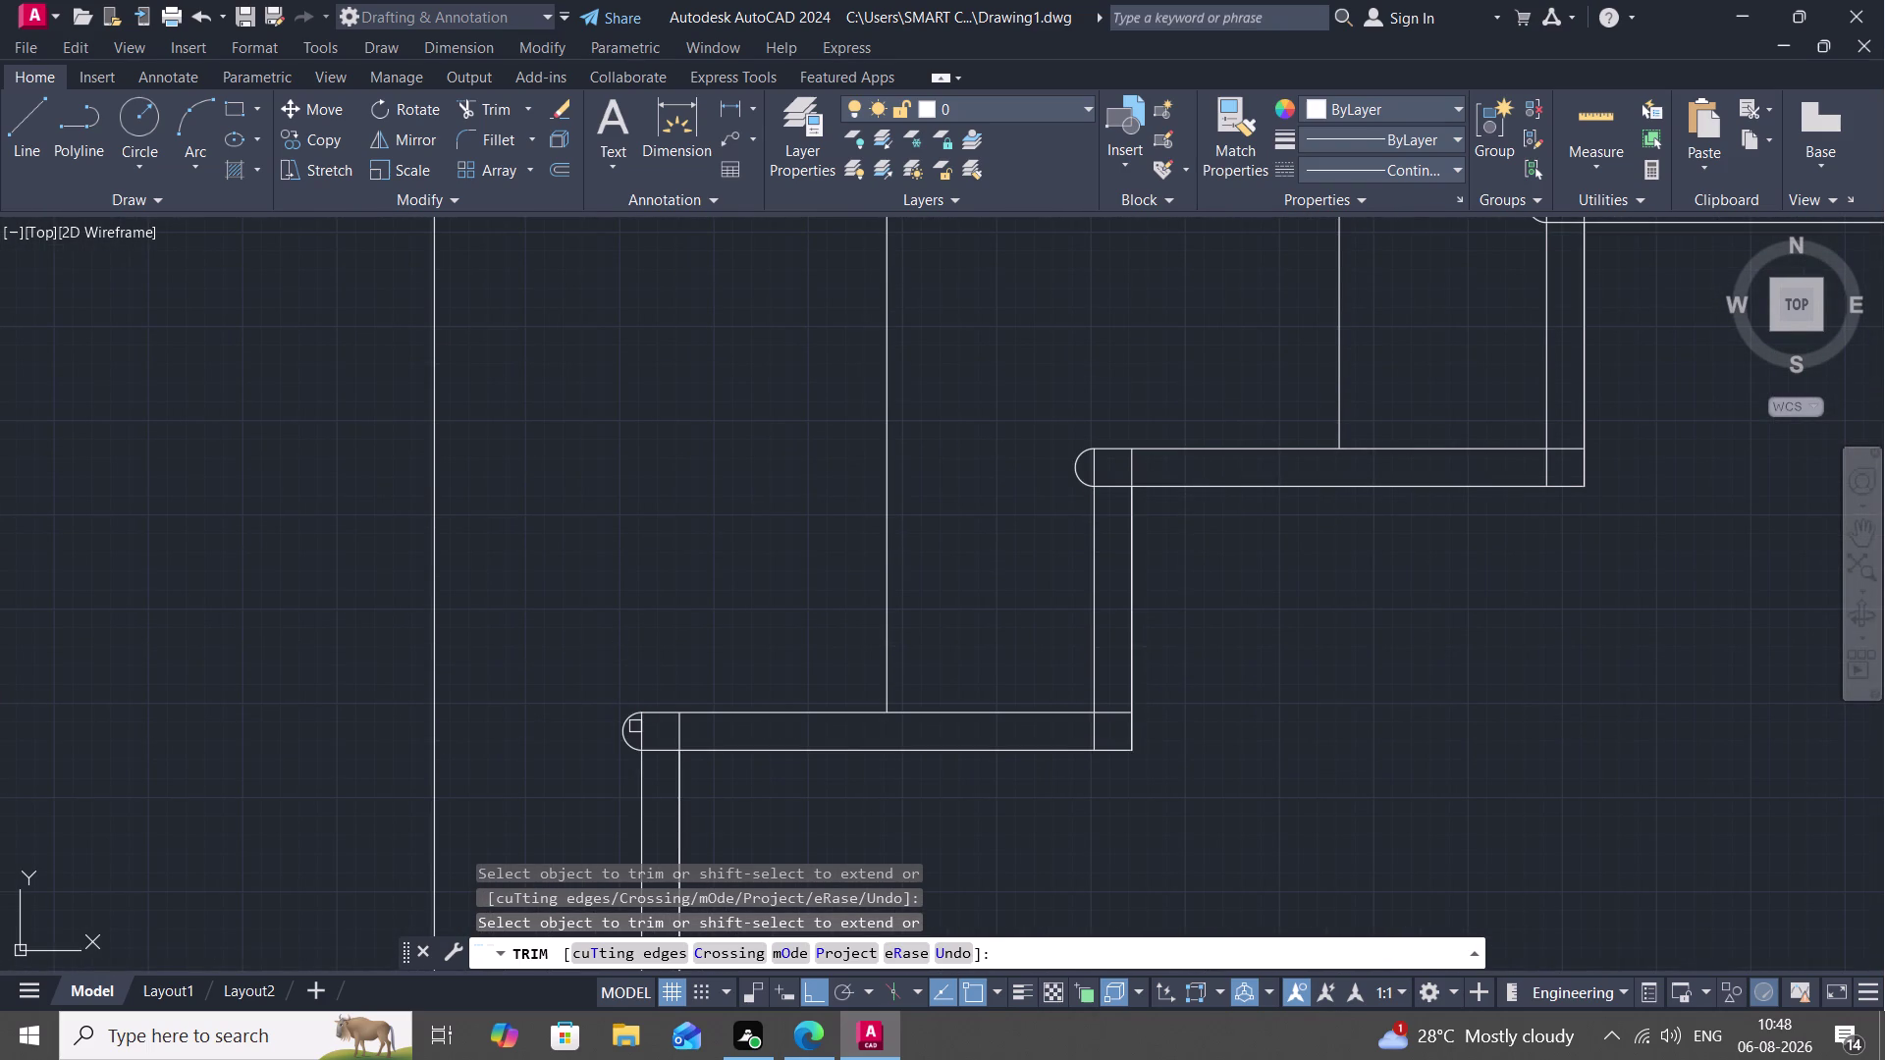
drag(639, 732, 661, 731)
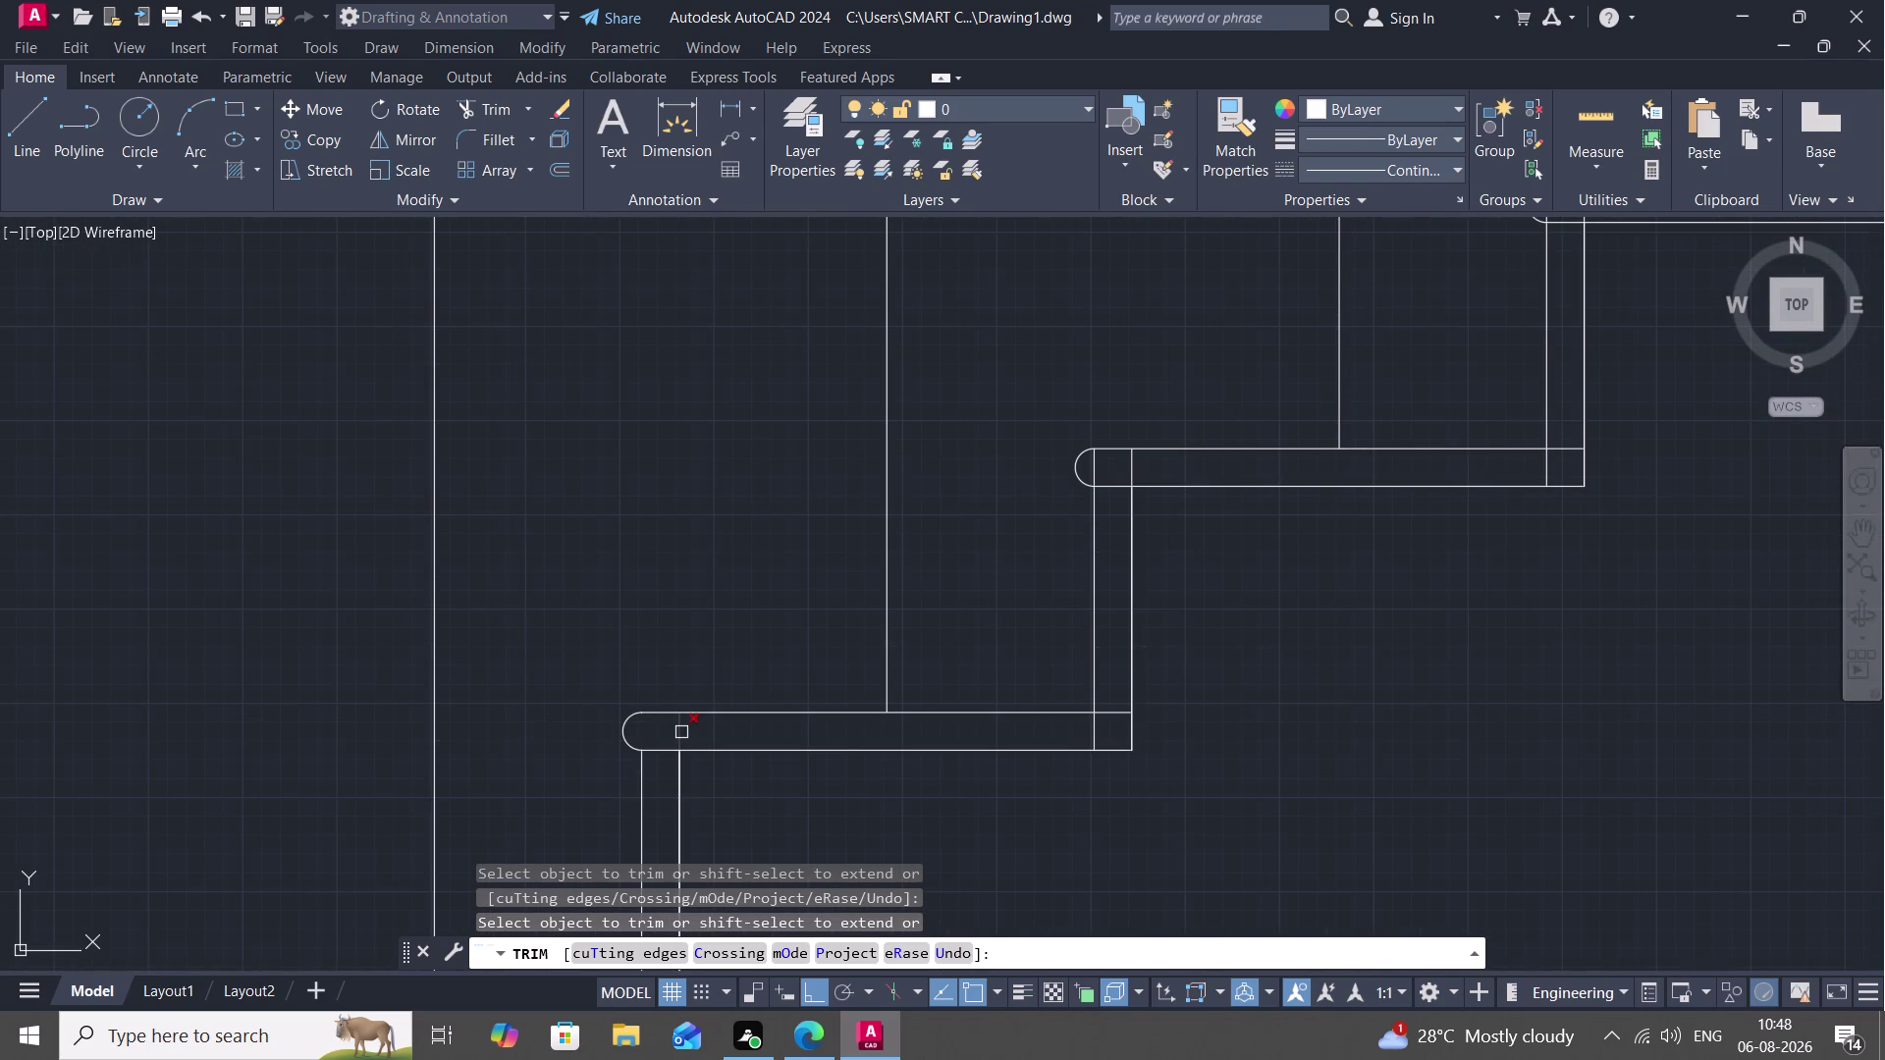
click(681, 732)
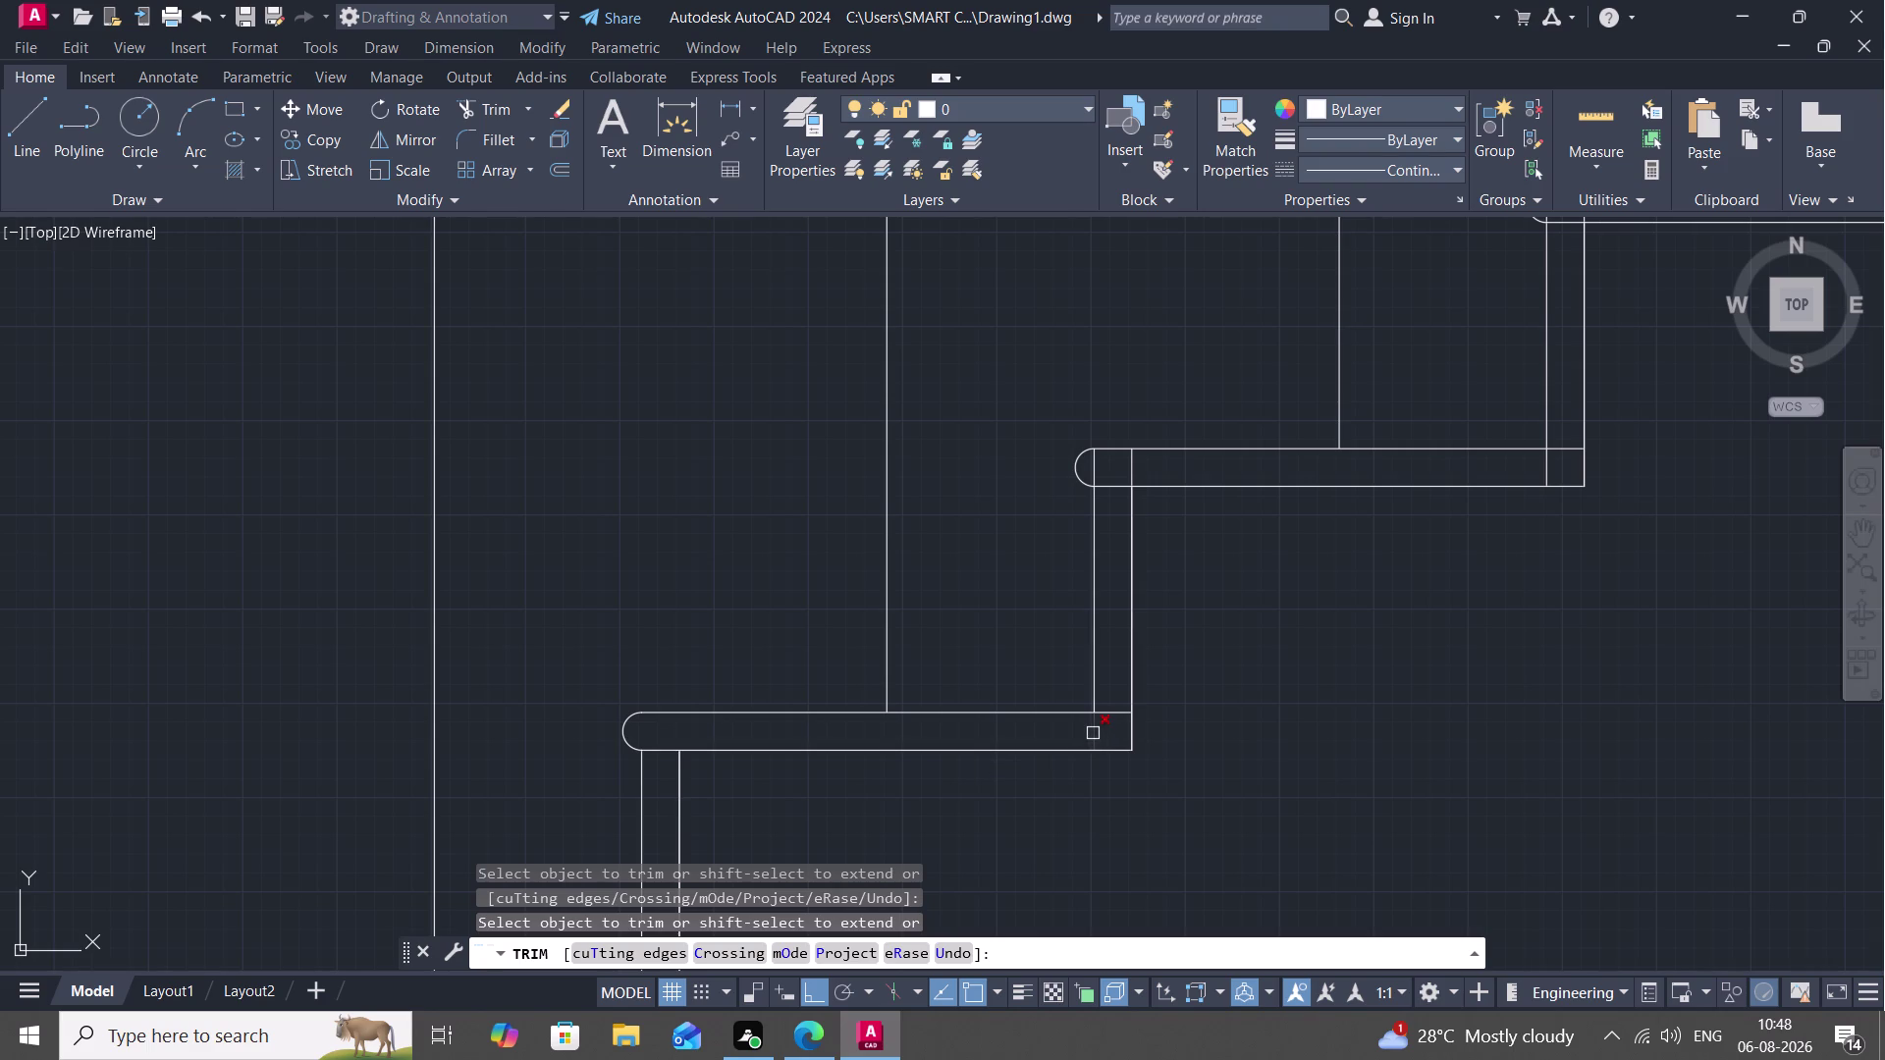
click(1092, 733)
click(1110, 712)
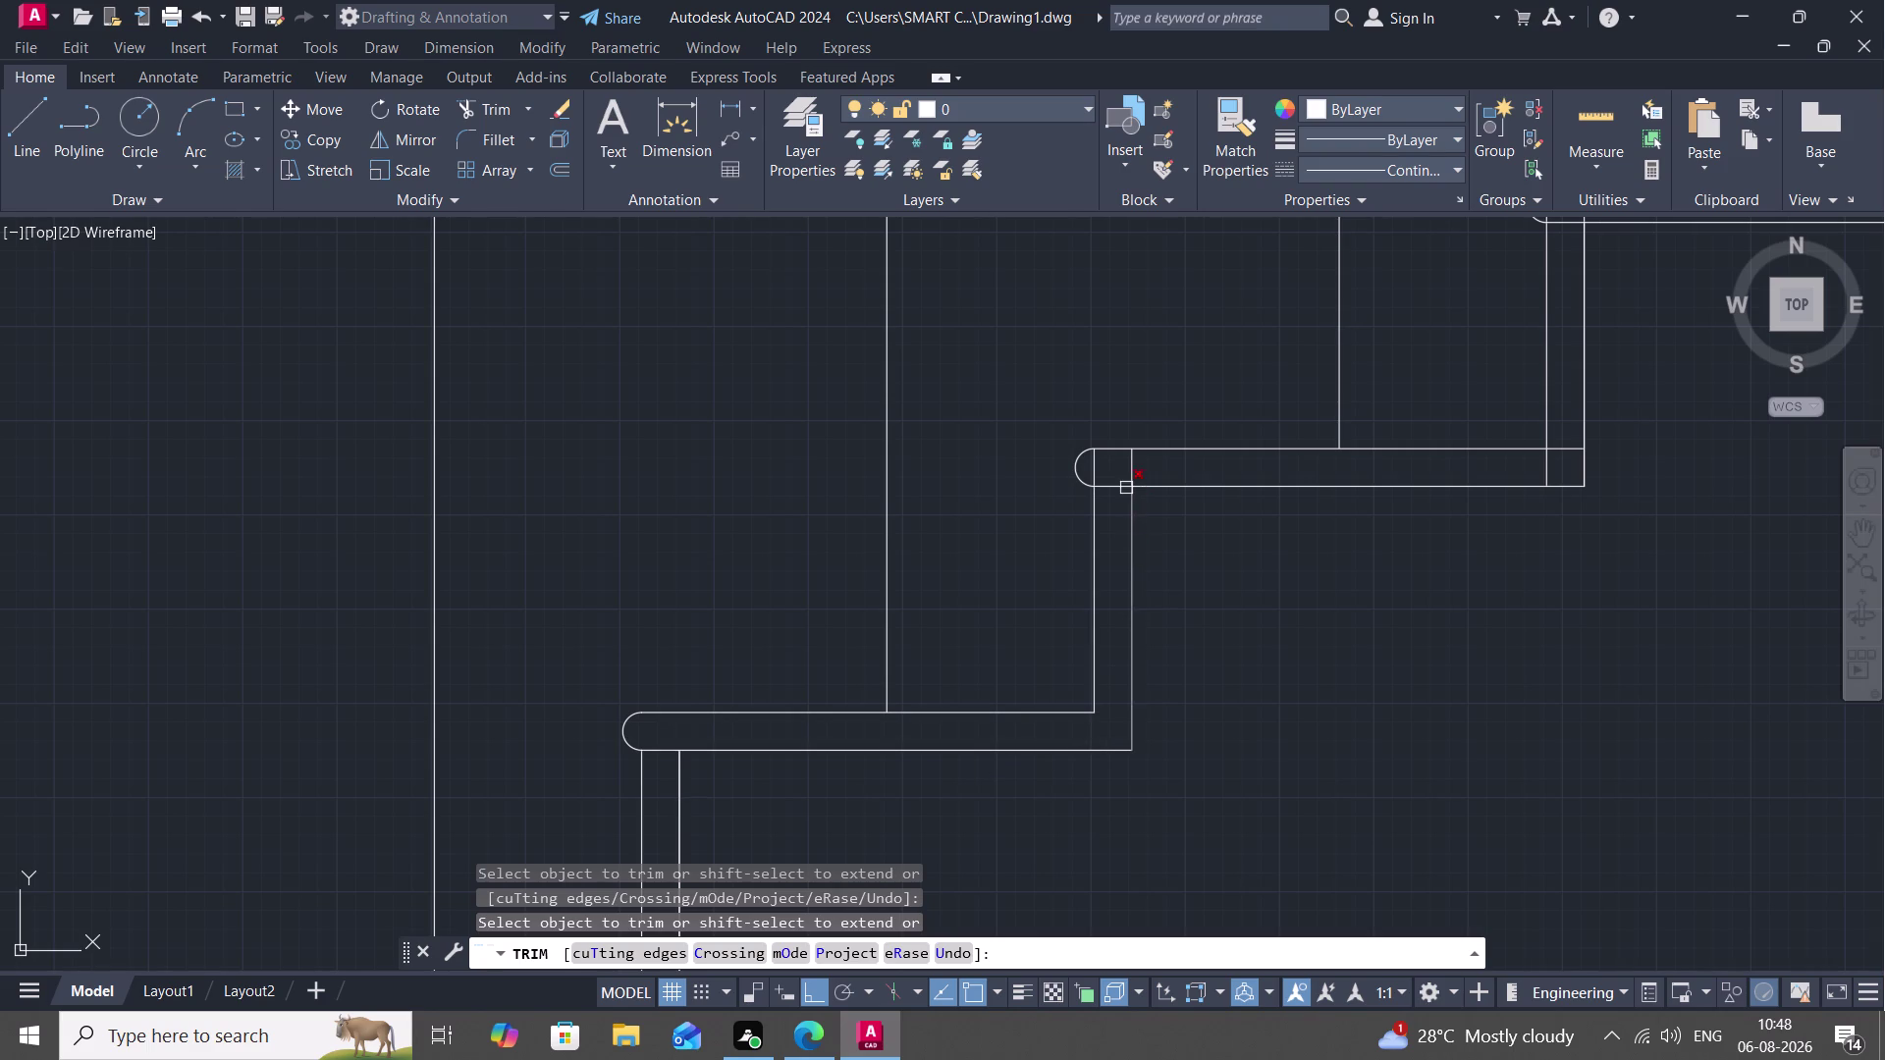
Trim the riser overlaps at both ends of the next two higher treads.
click(1097, 471)
click(1127, 469)
click(1548, 467)
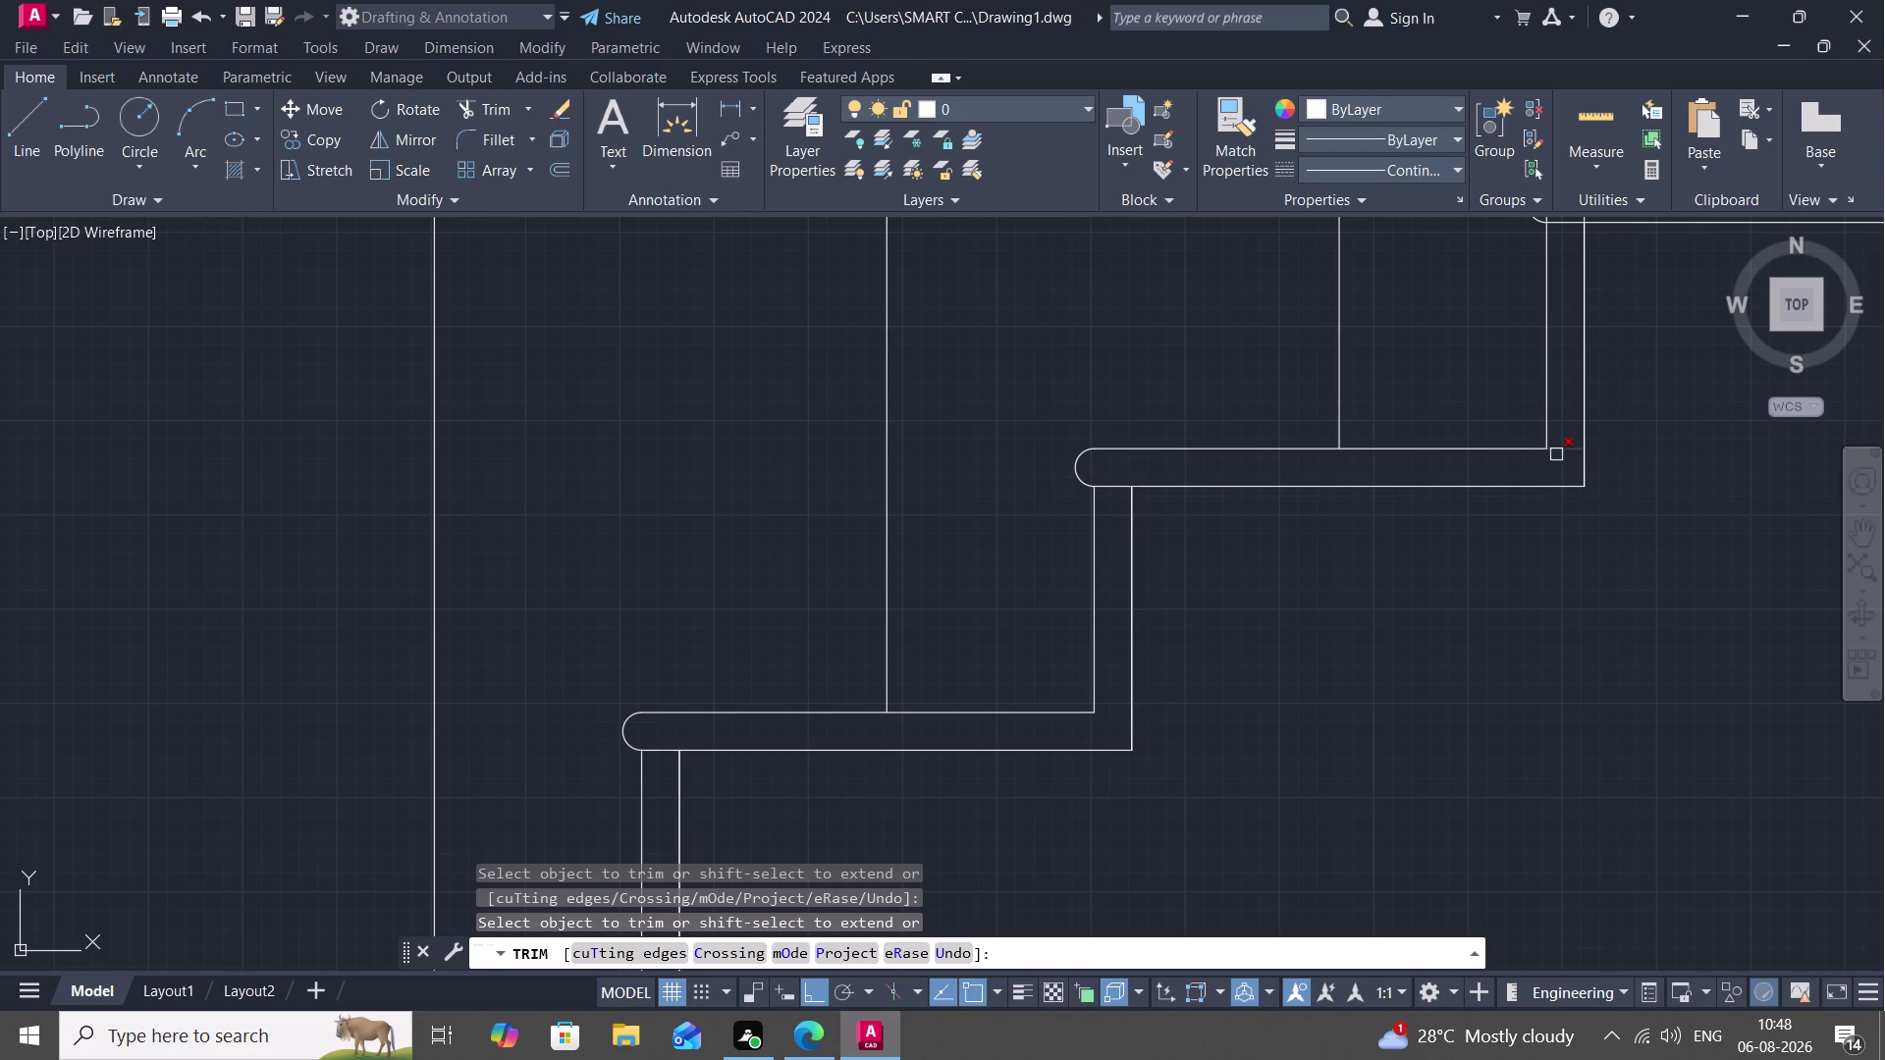
click(1558, 451)
scroll(down, 3)
middle_drag(1435, 393, 1203, 534)
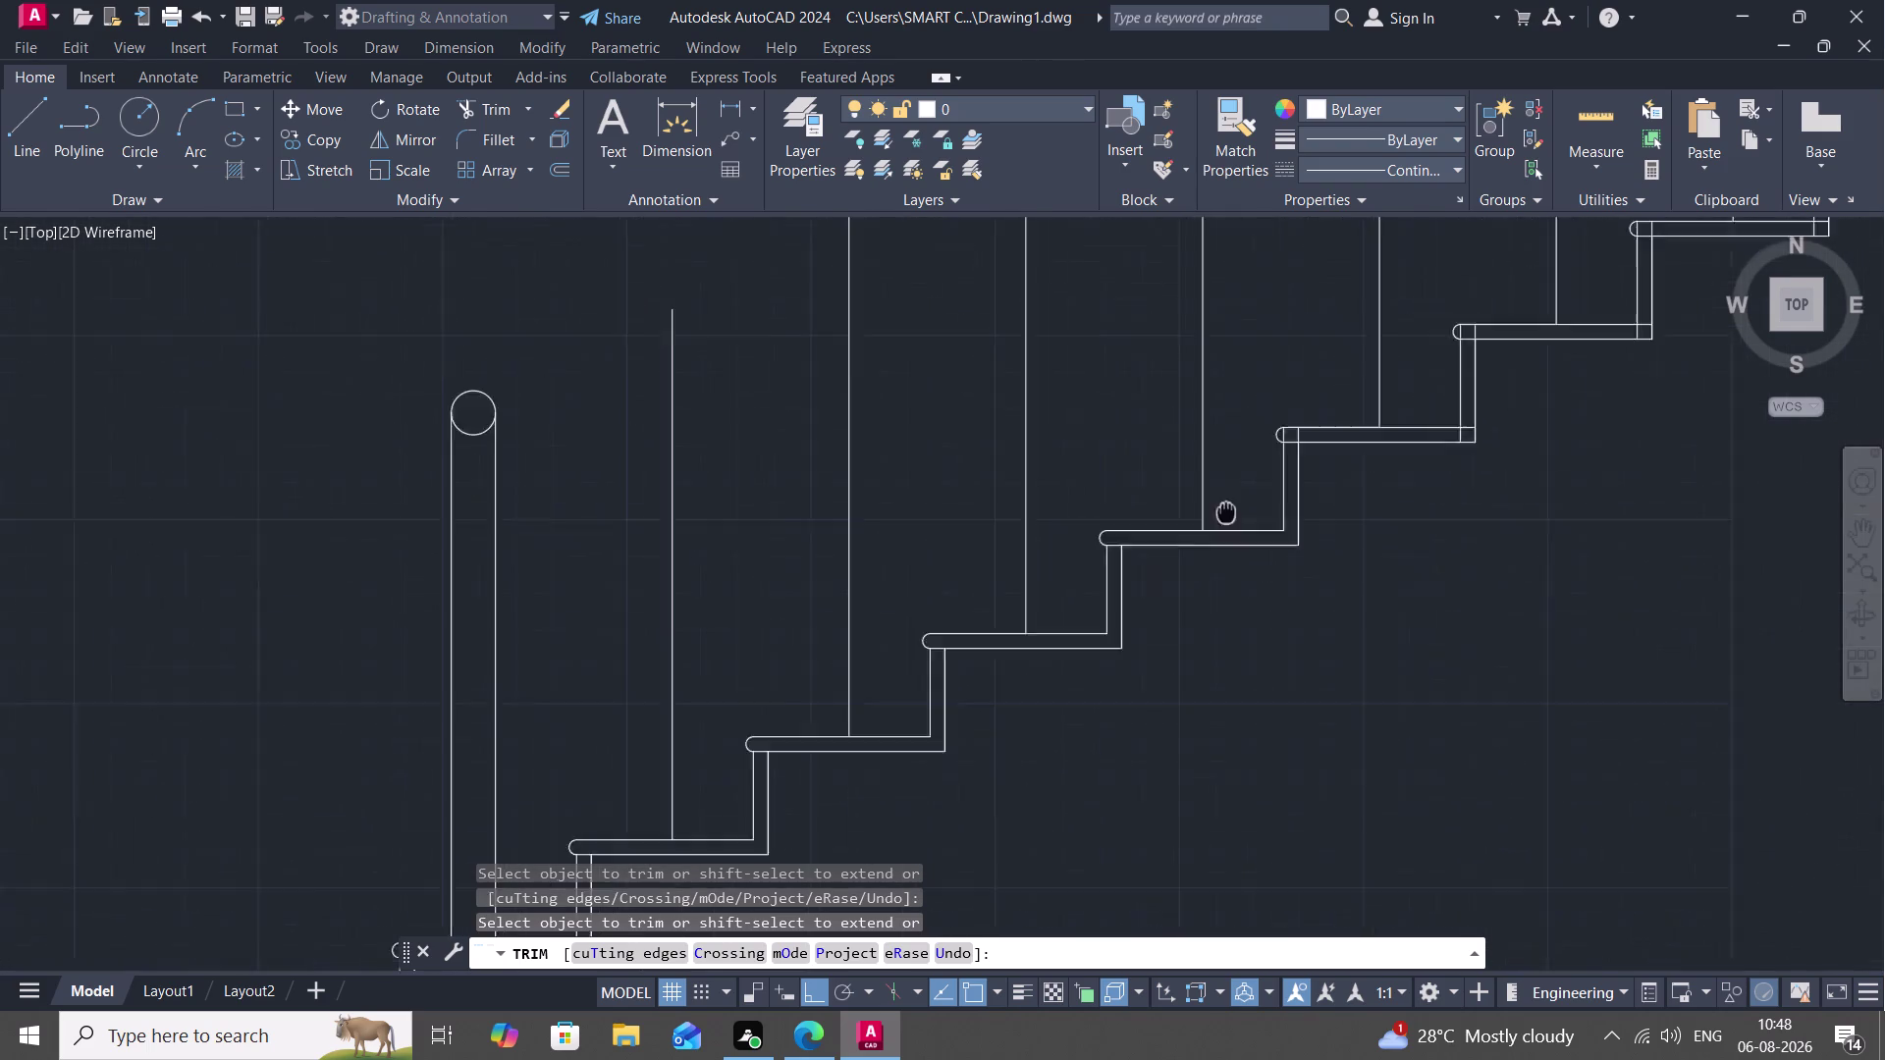
middle_drag(1203, 534, 1160, 602)
scroll(up, 3)
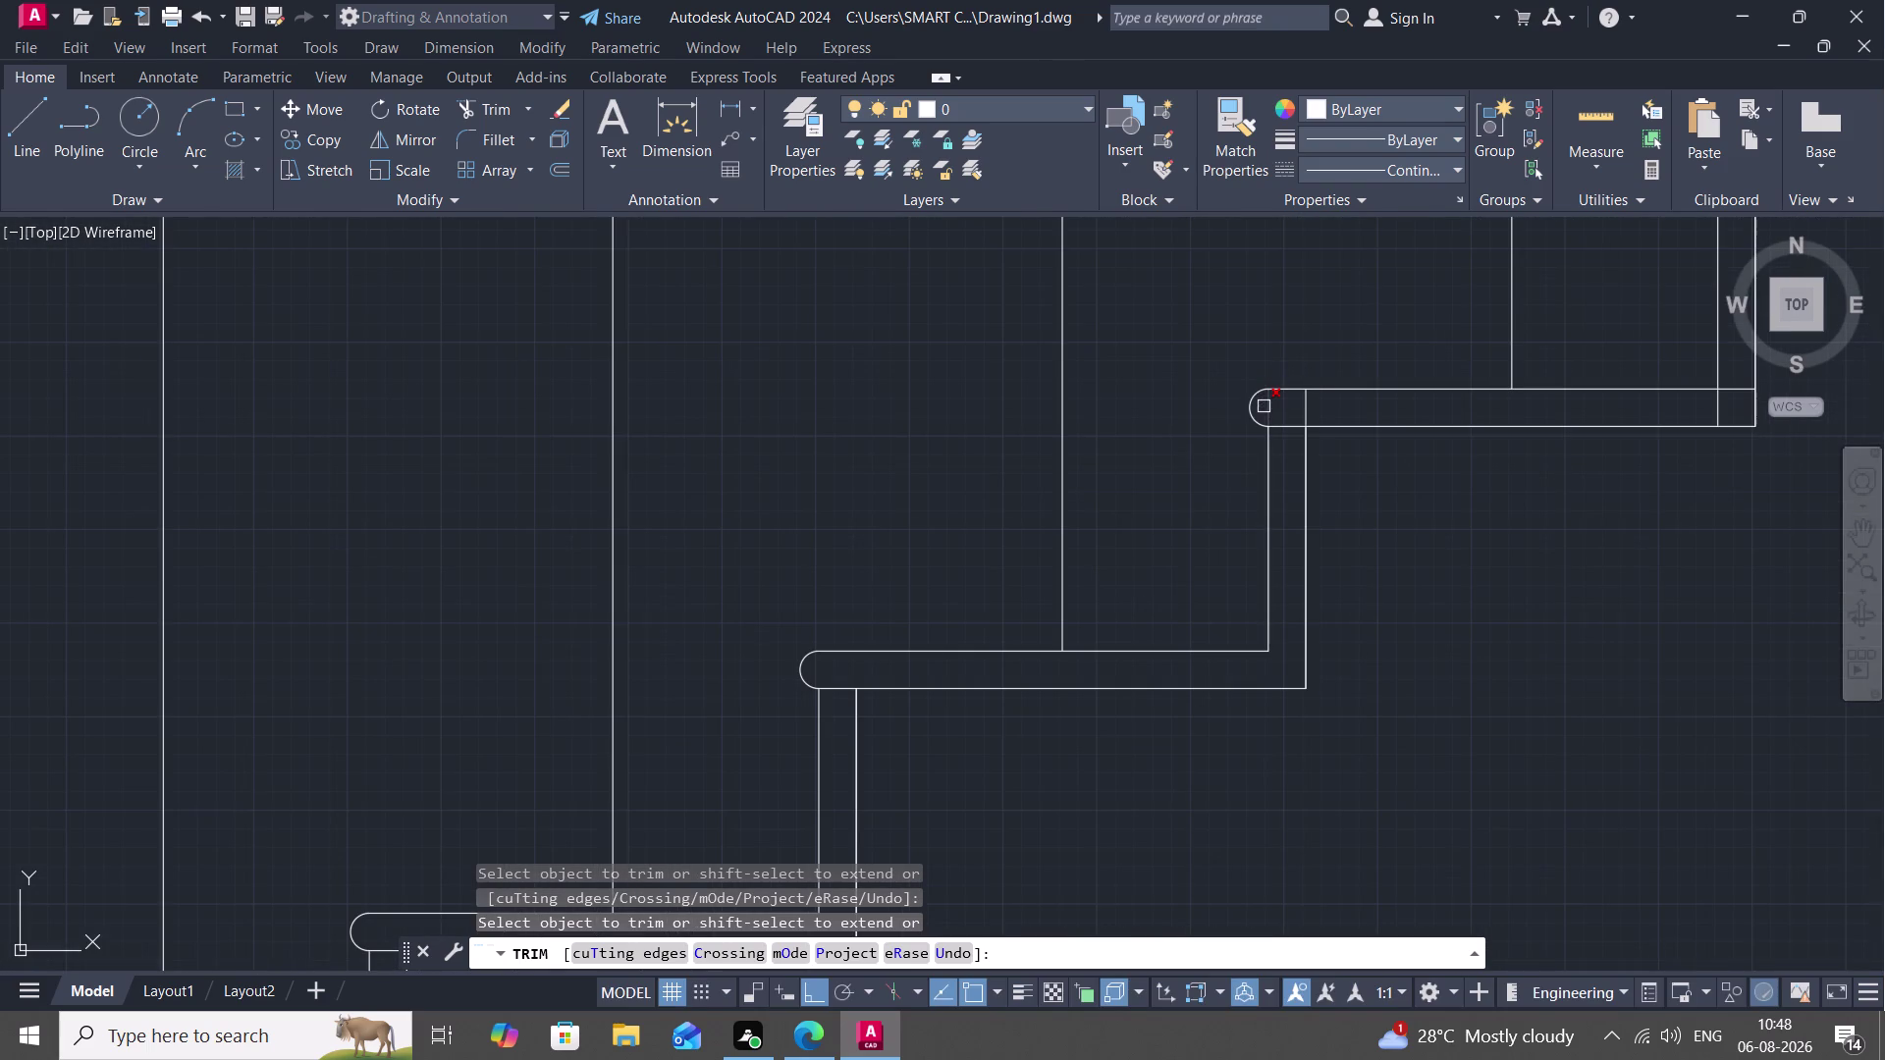
click(1264, 407)
click(1303, 403)
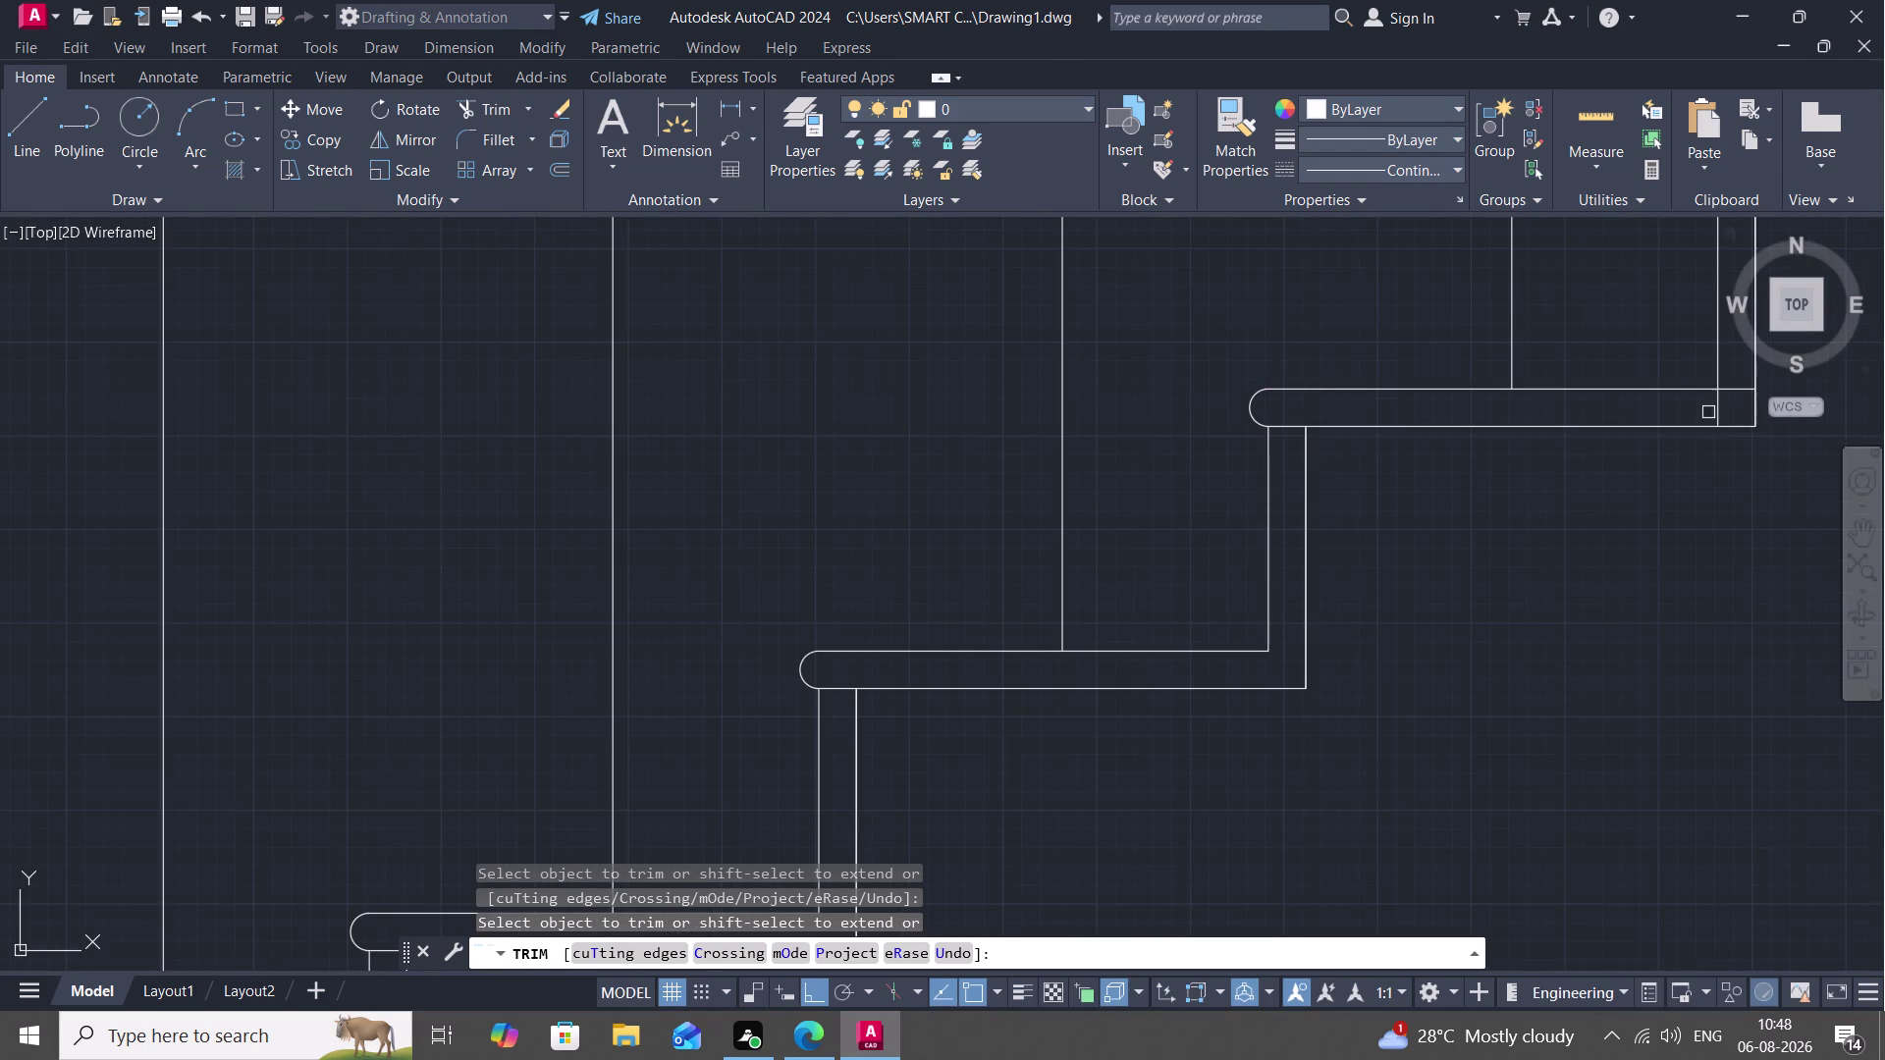
click(1717, 407)
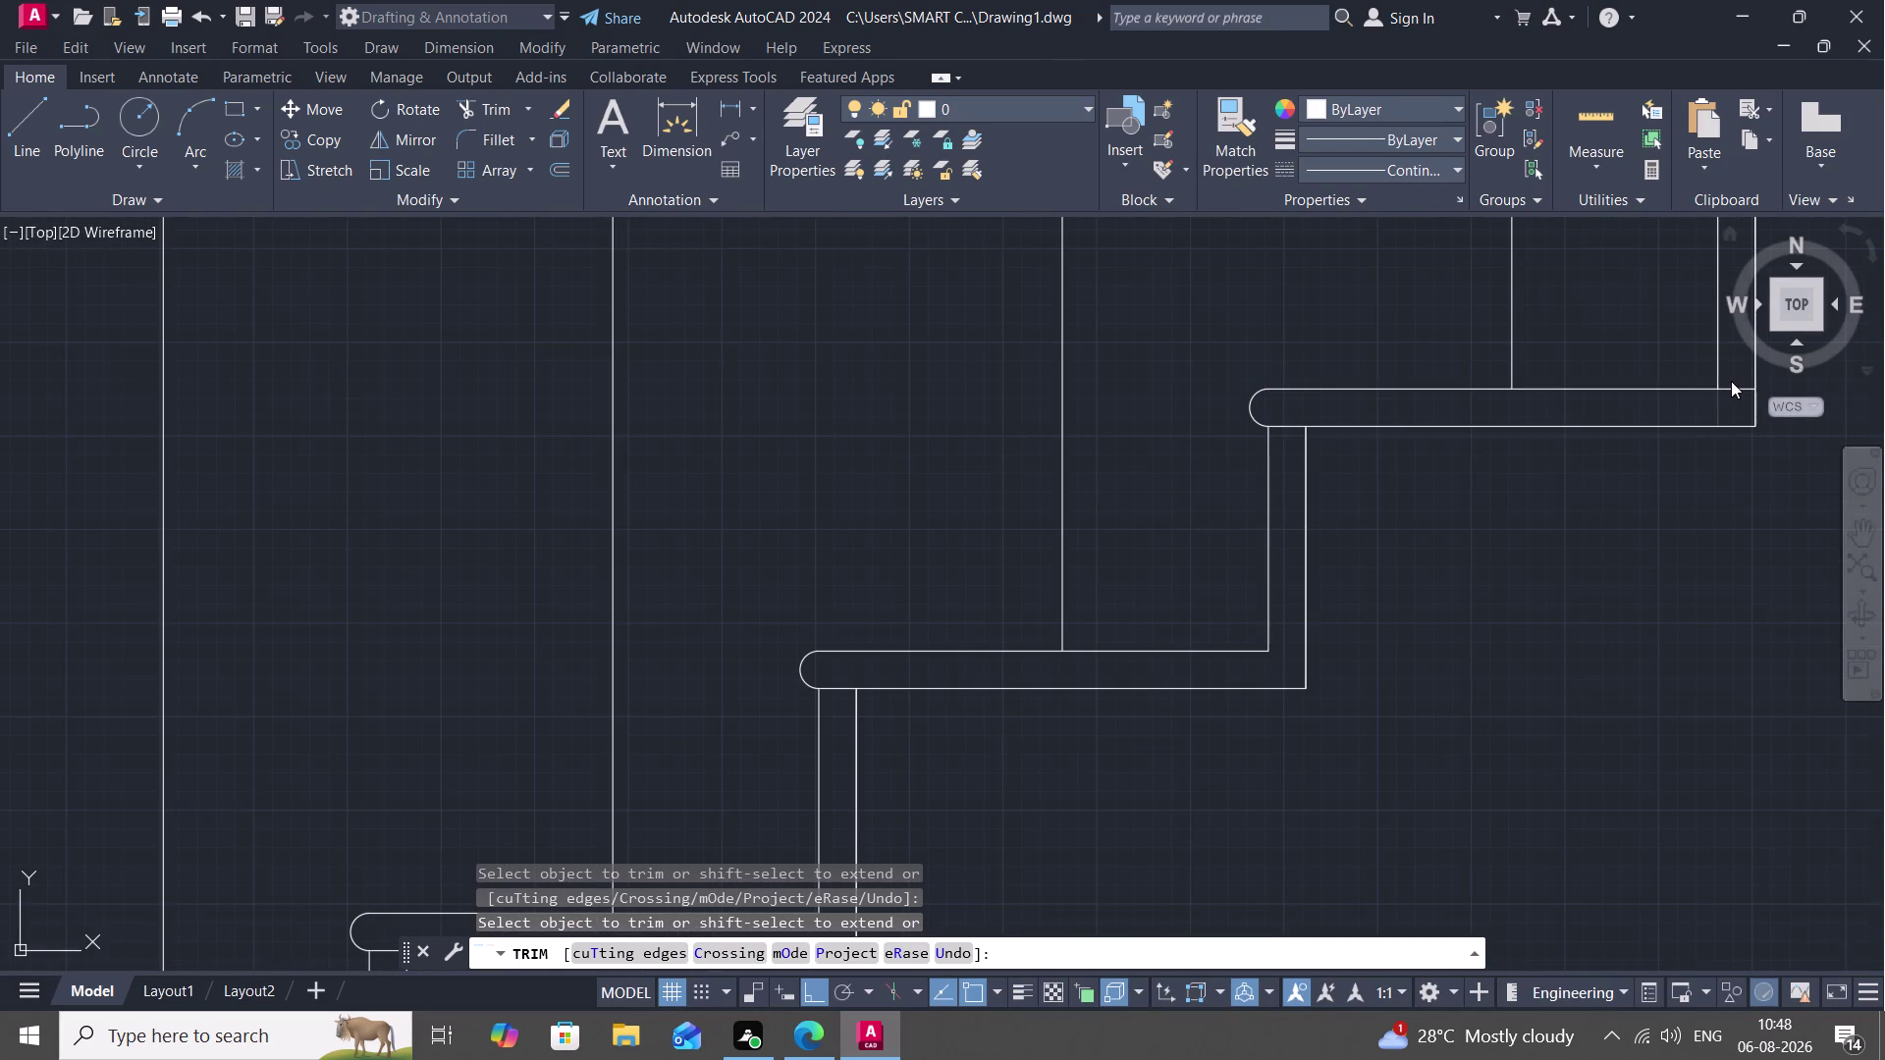
click(1731, 381)
click(1714, 405)
Trim the overlaps at the middle tread and at the top tread's ends.
middle_drag(1694, 411, 1386, 479)
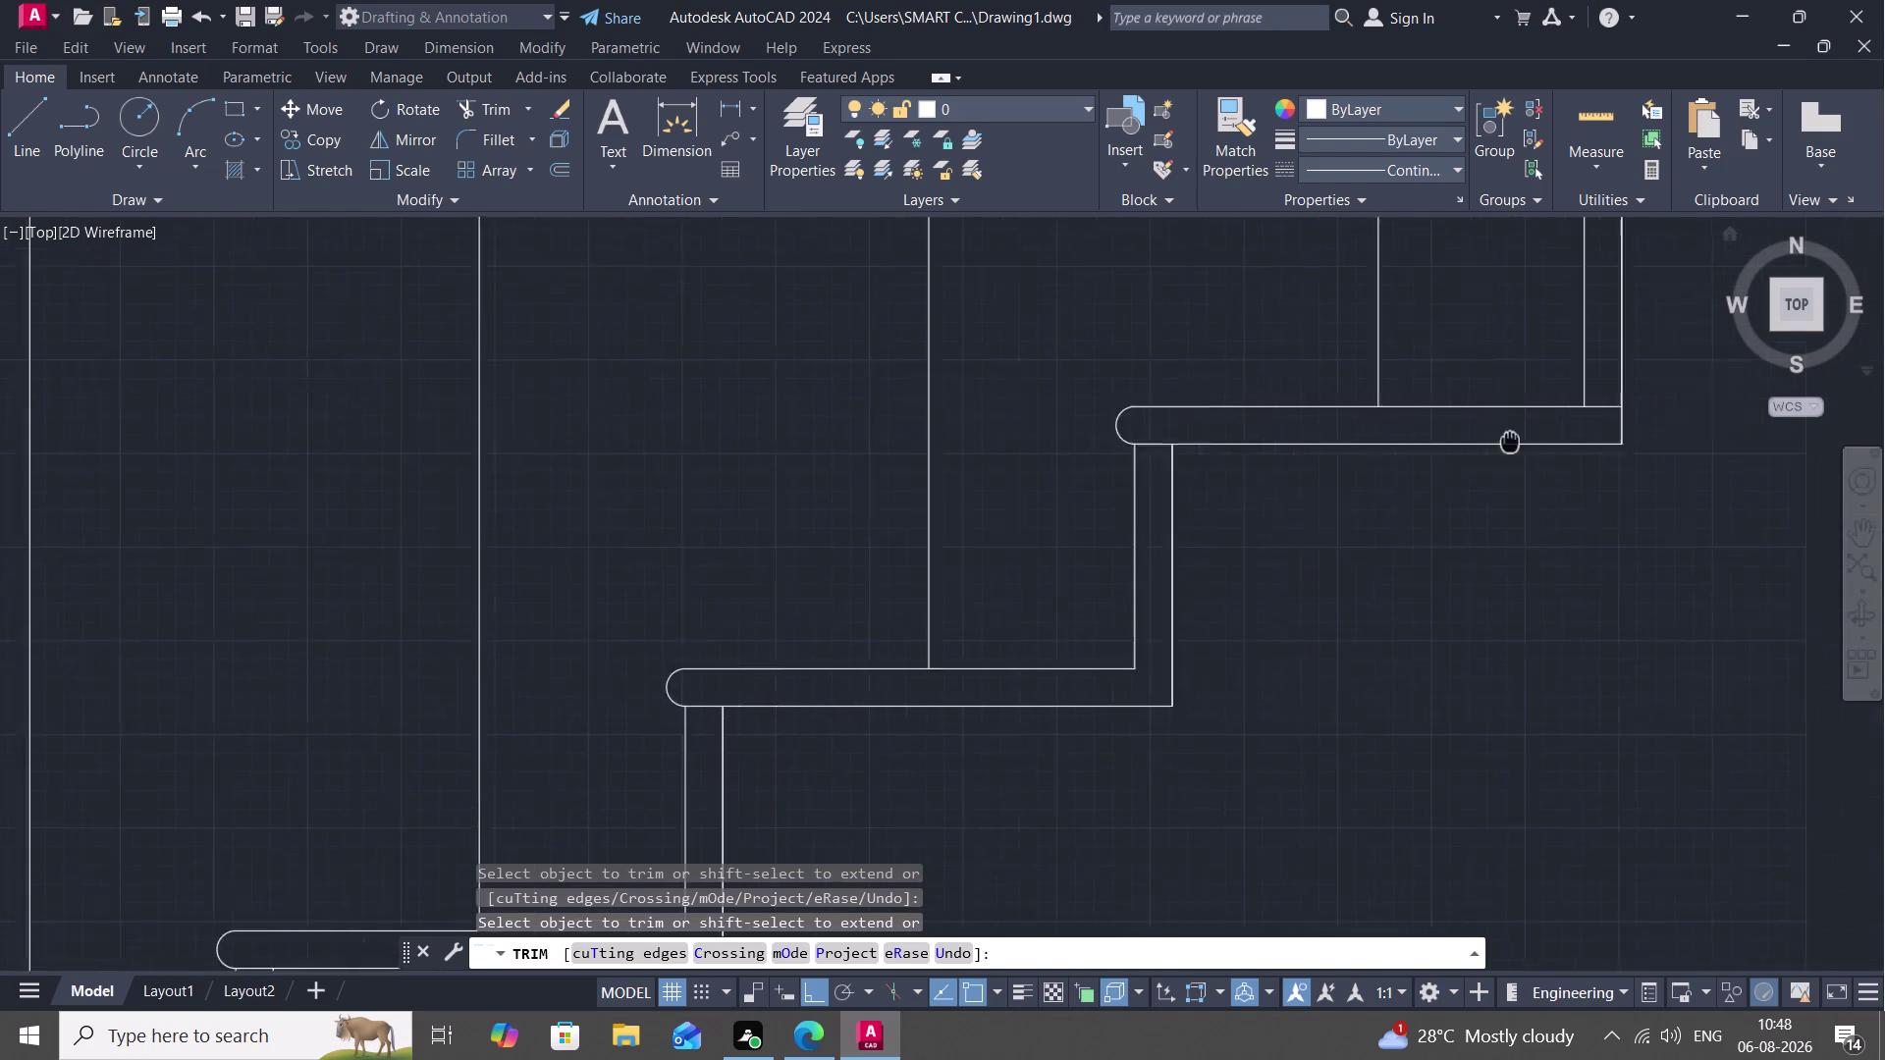
middle_drag(1386, 479, 968, 694)
scroll(down, 3)
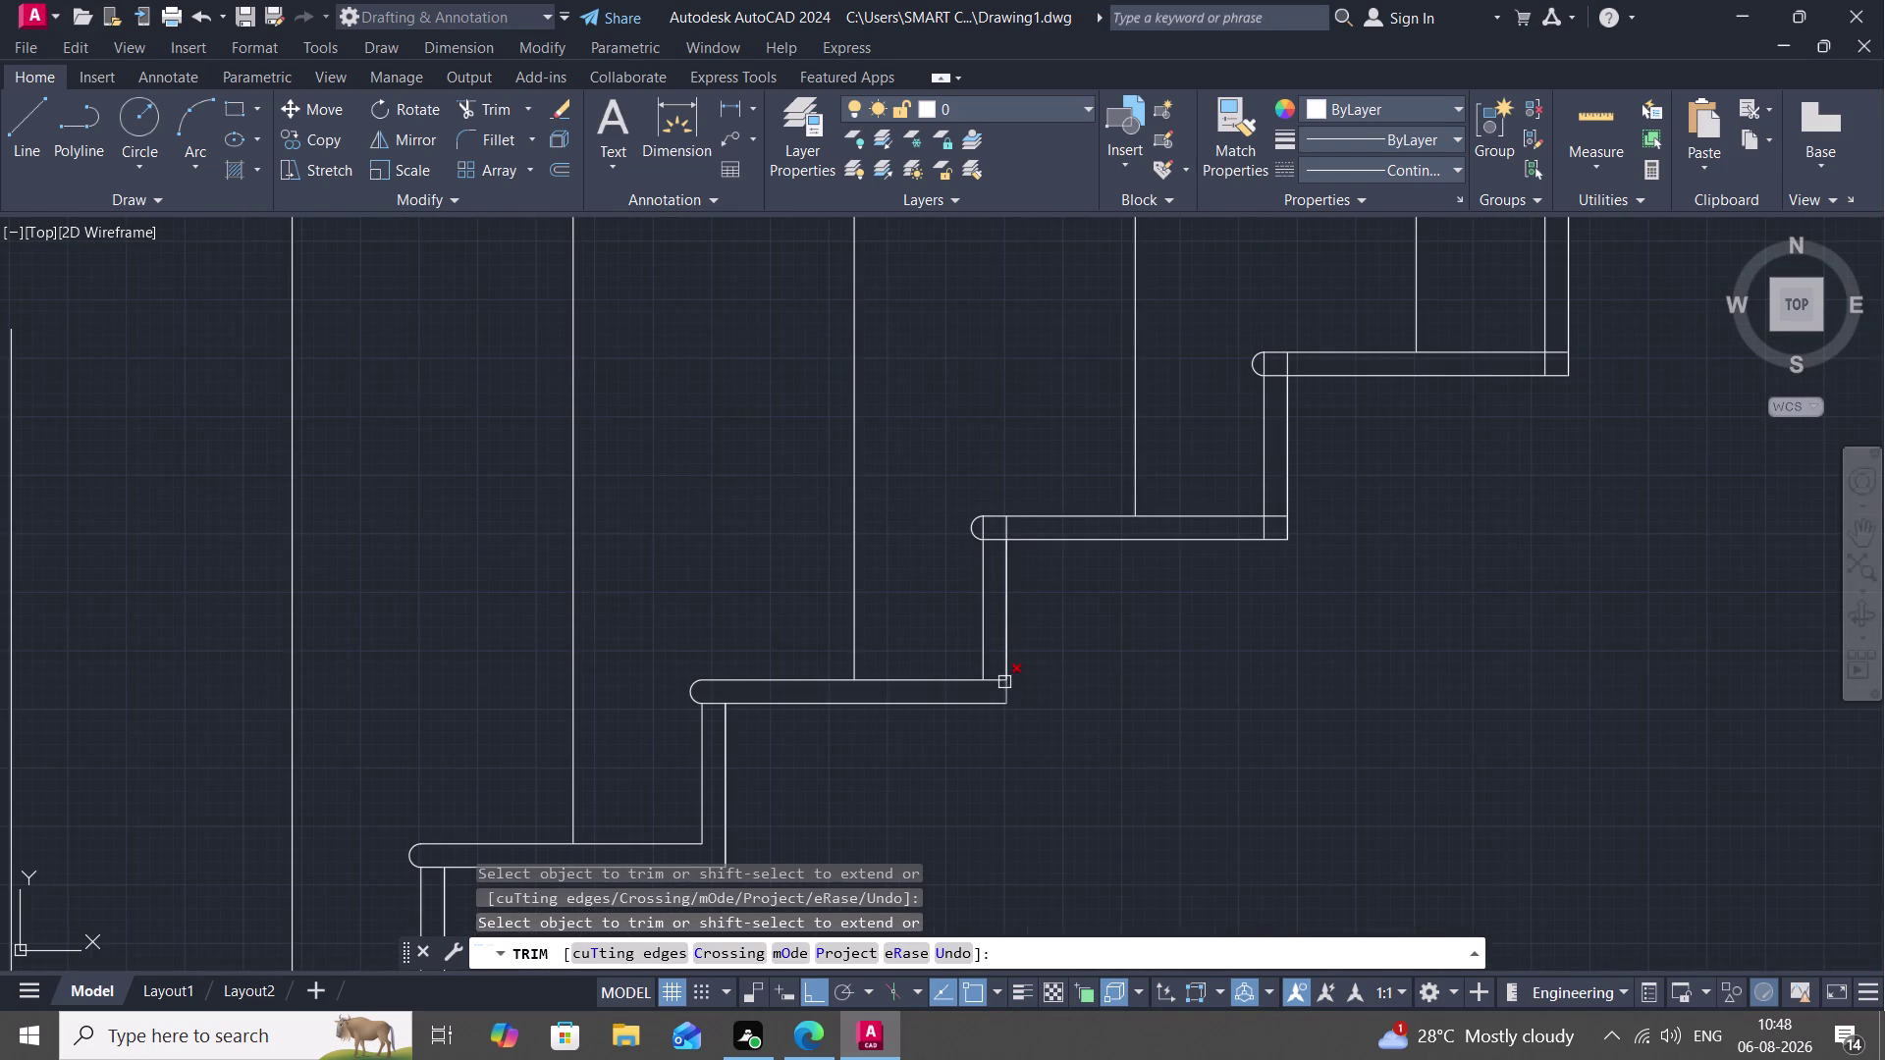
click(993, 685)
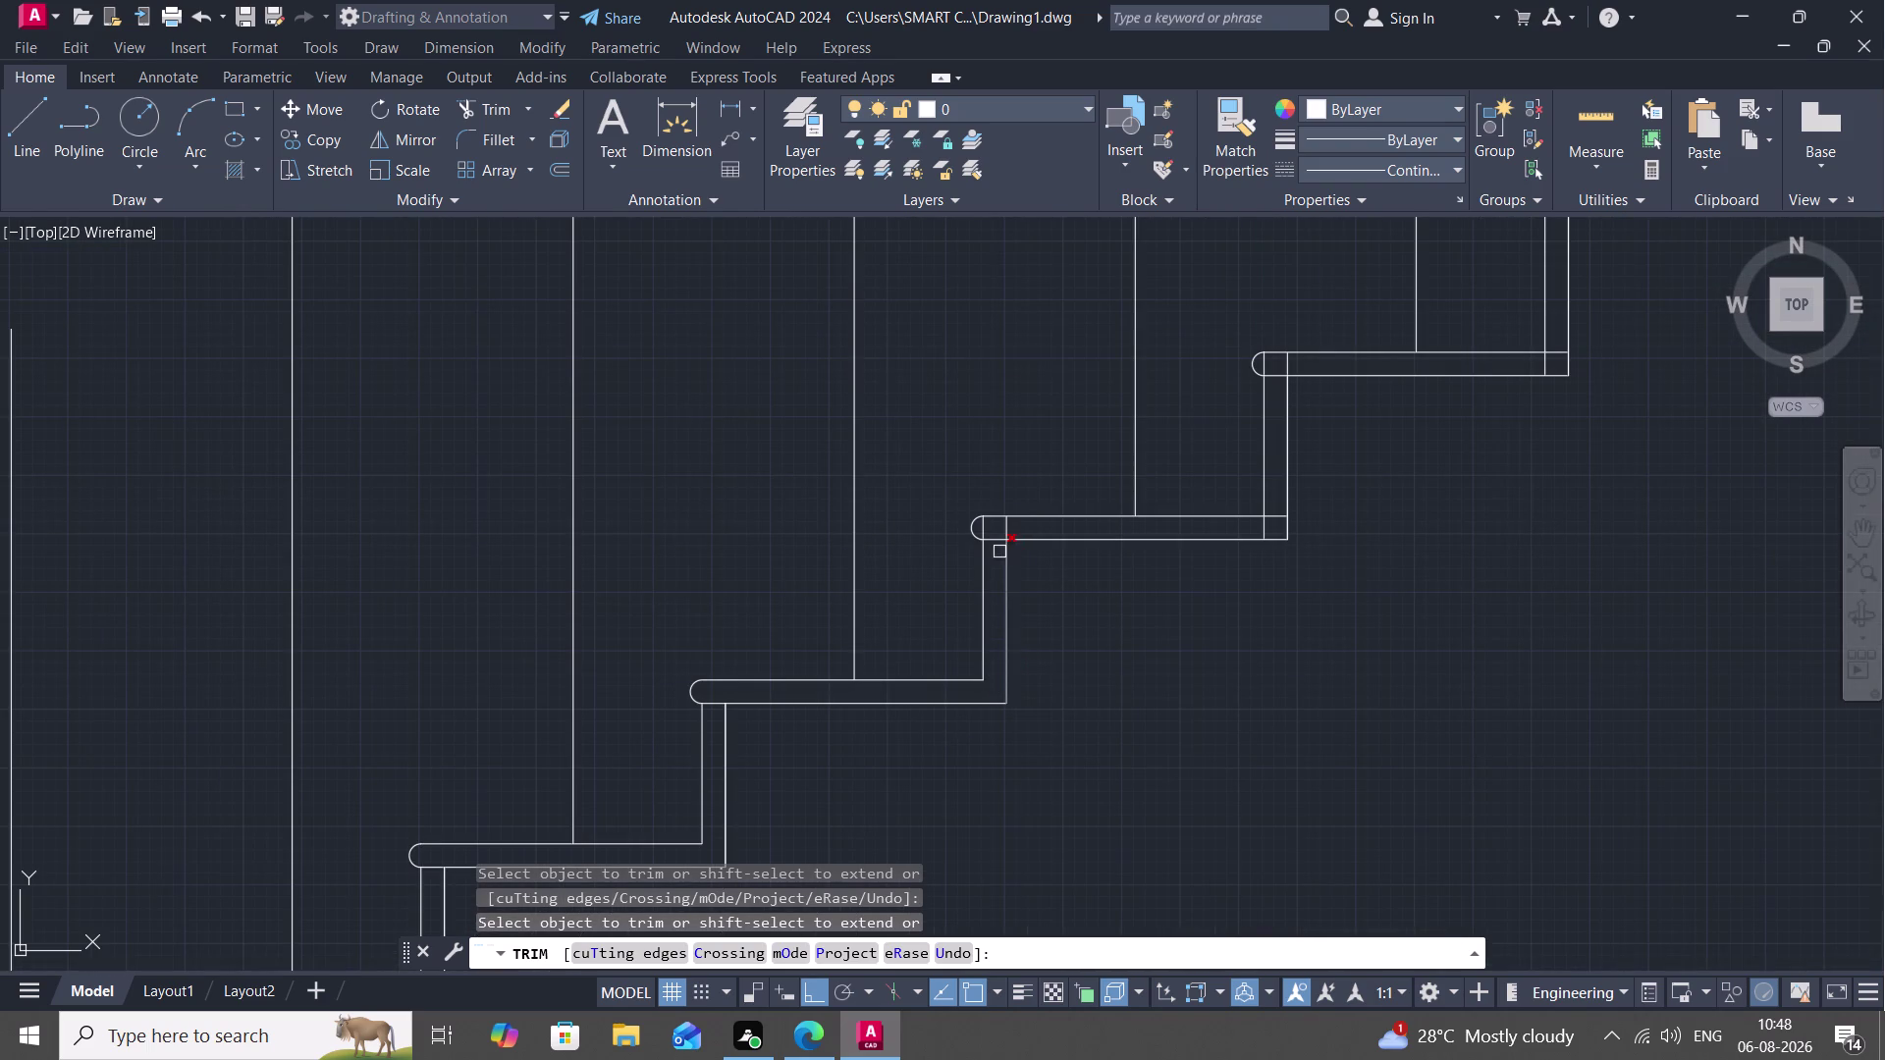
click(987, 531)
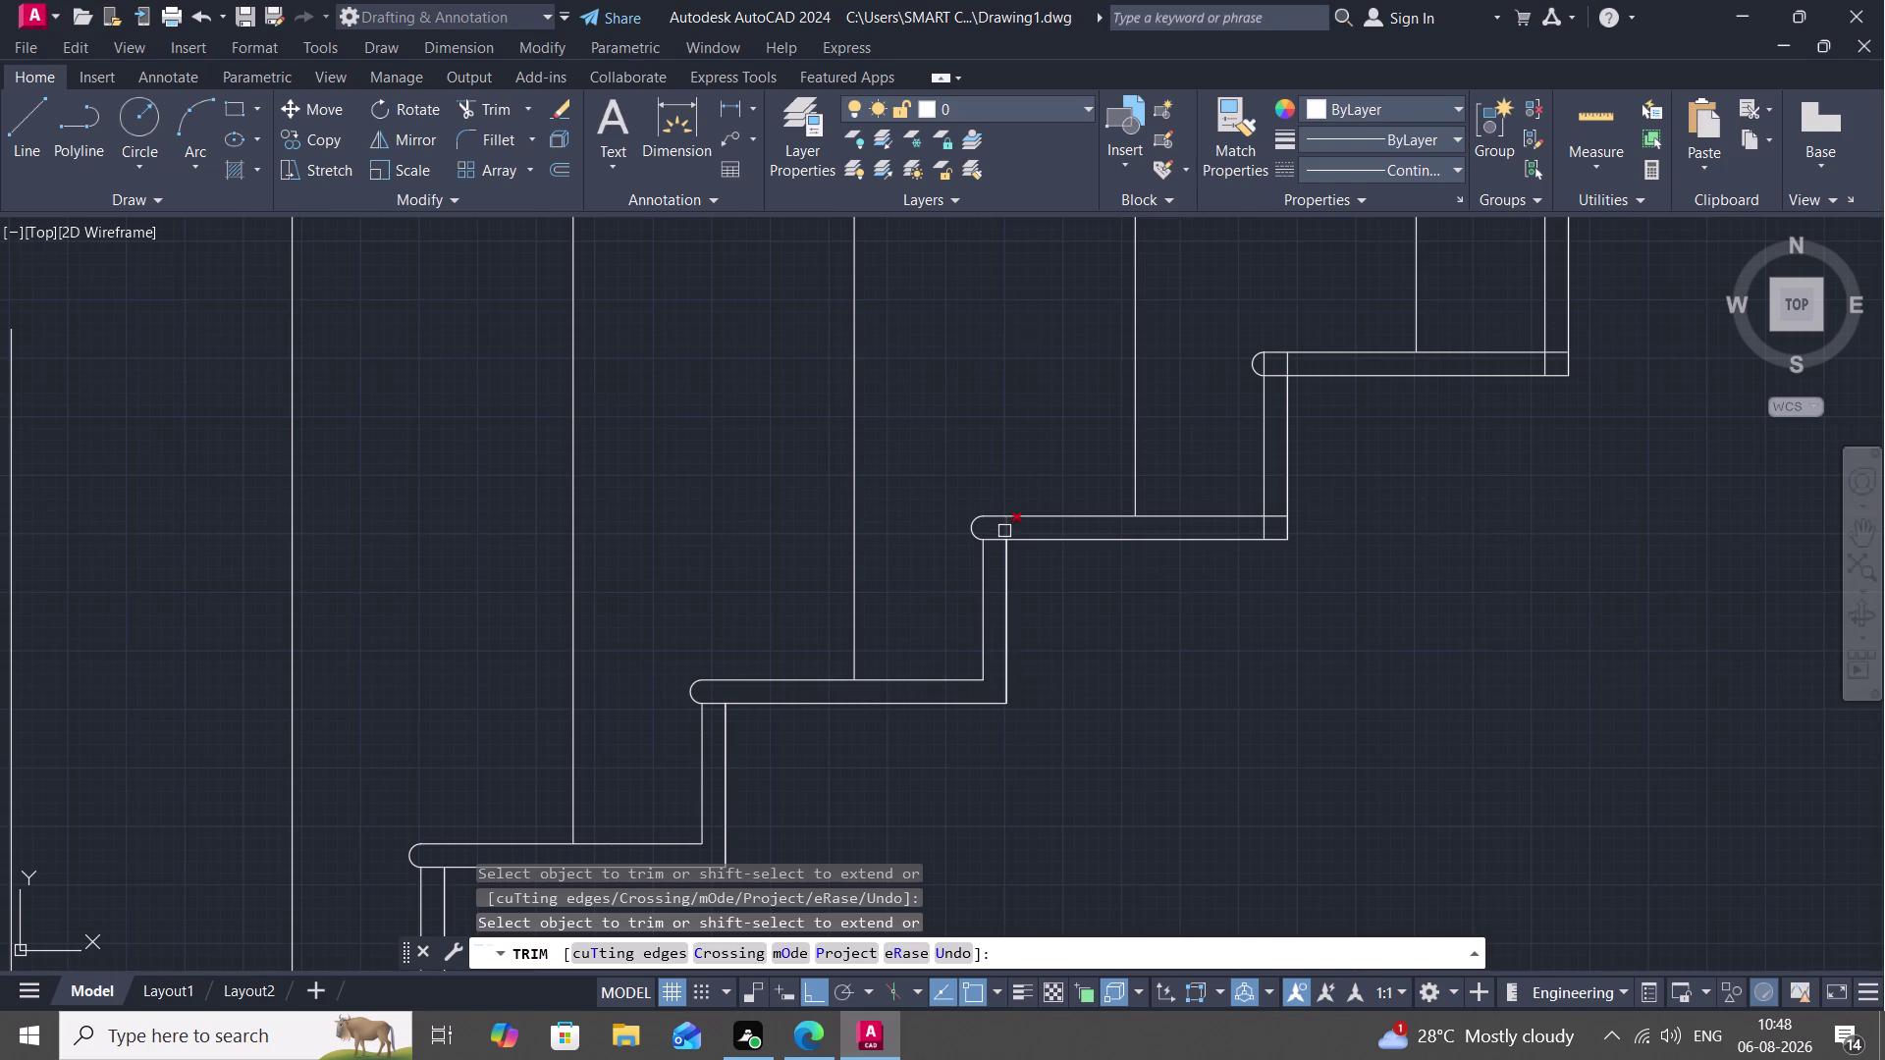
click(1004, 531)
click(1262, 530)
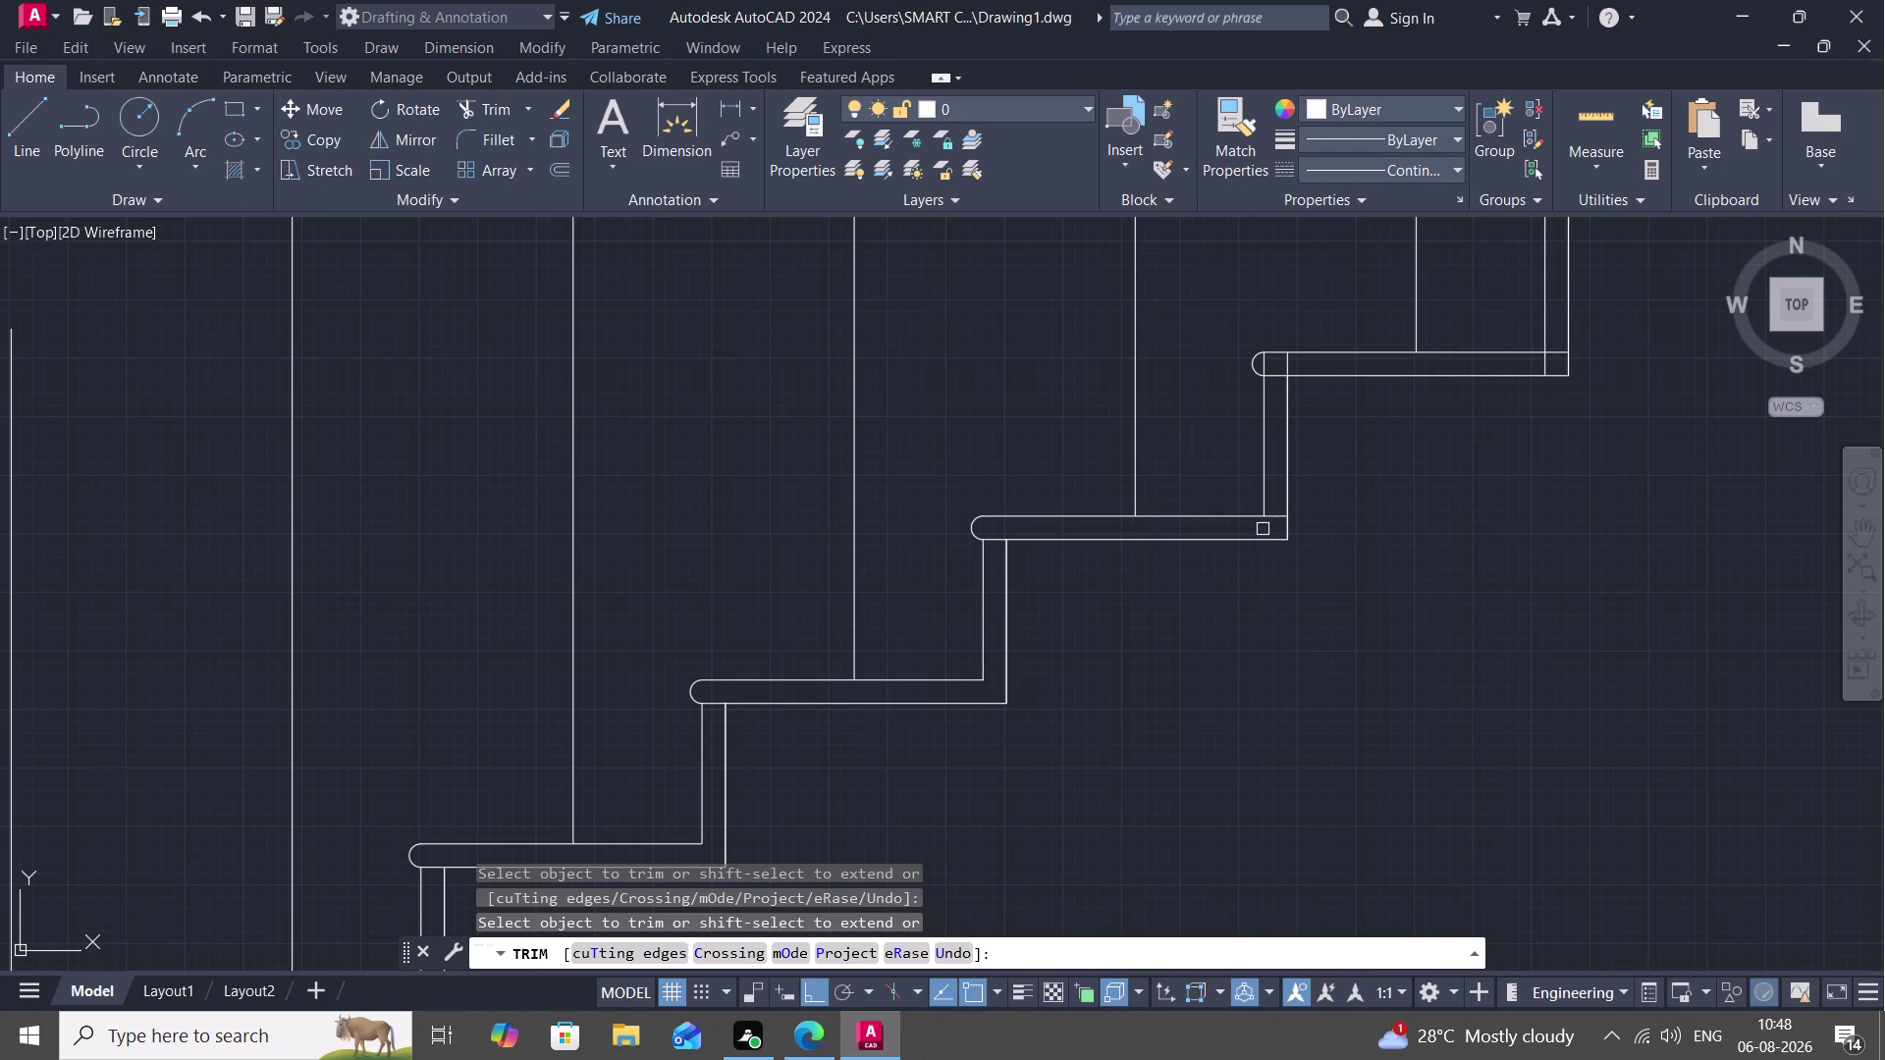
click(1275, 517)
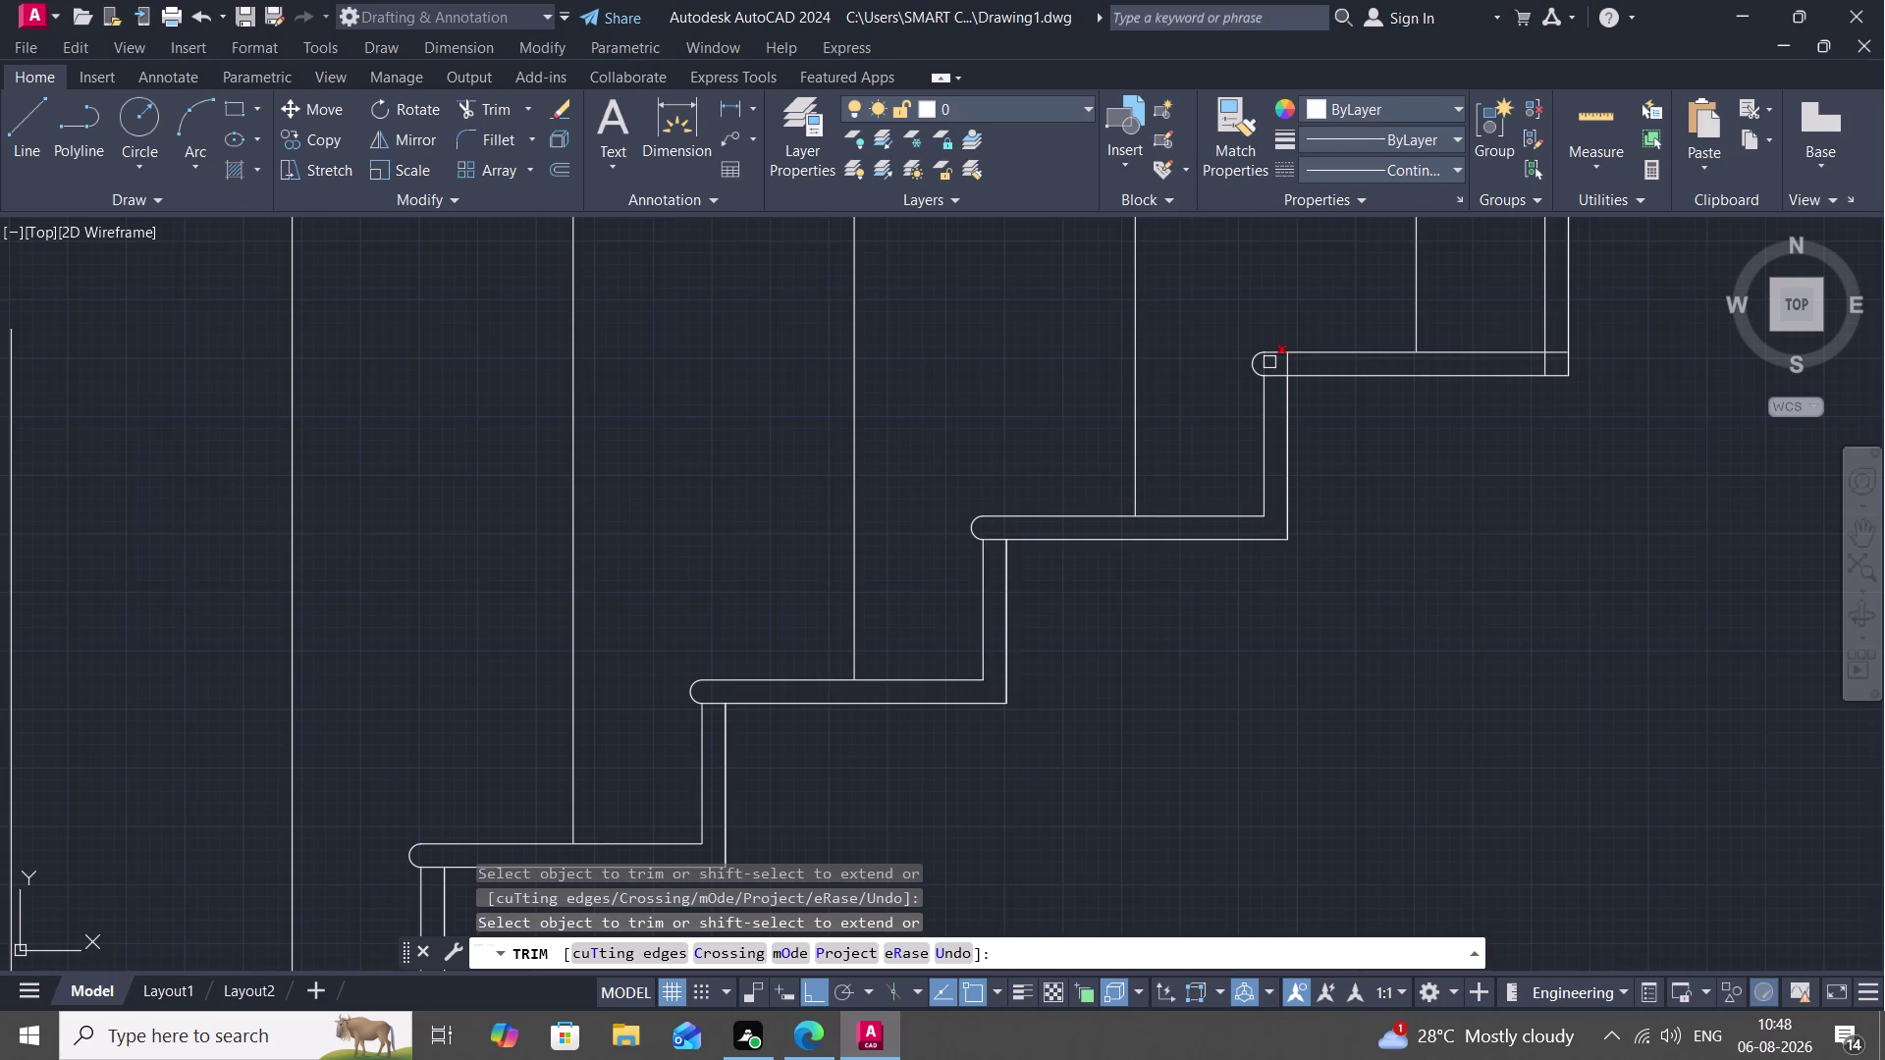
click(1262, 362)
click(1291, 369)
click(1543, 362)
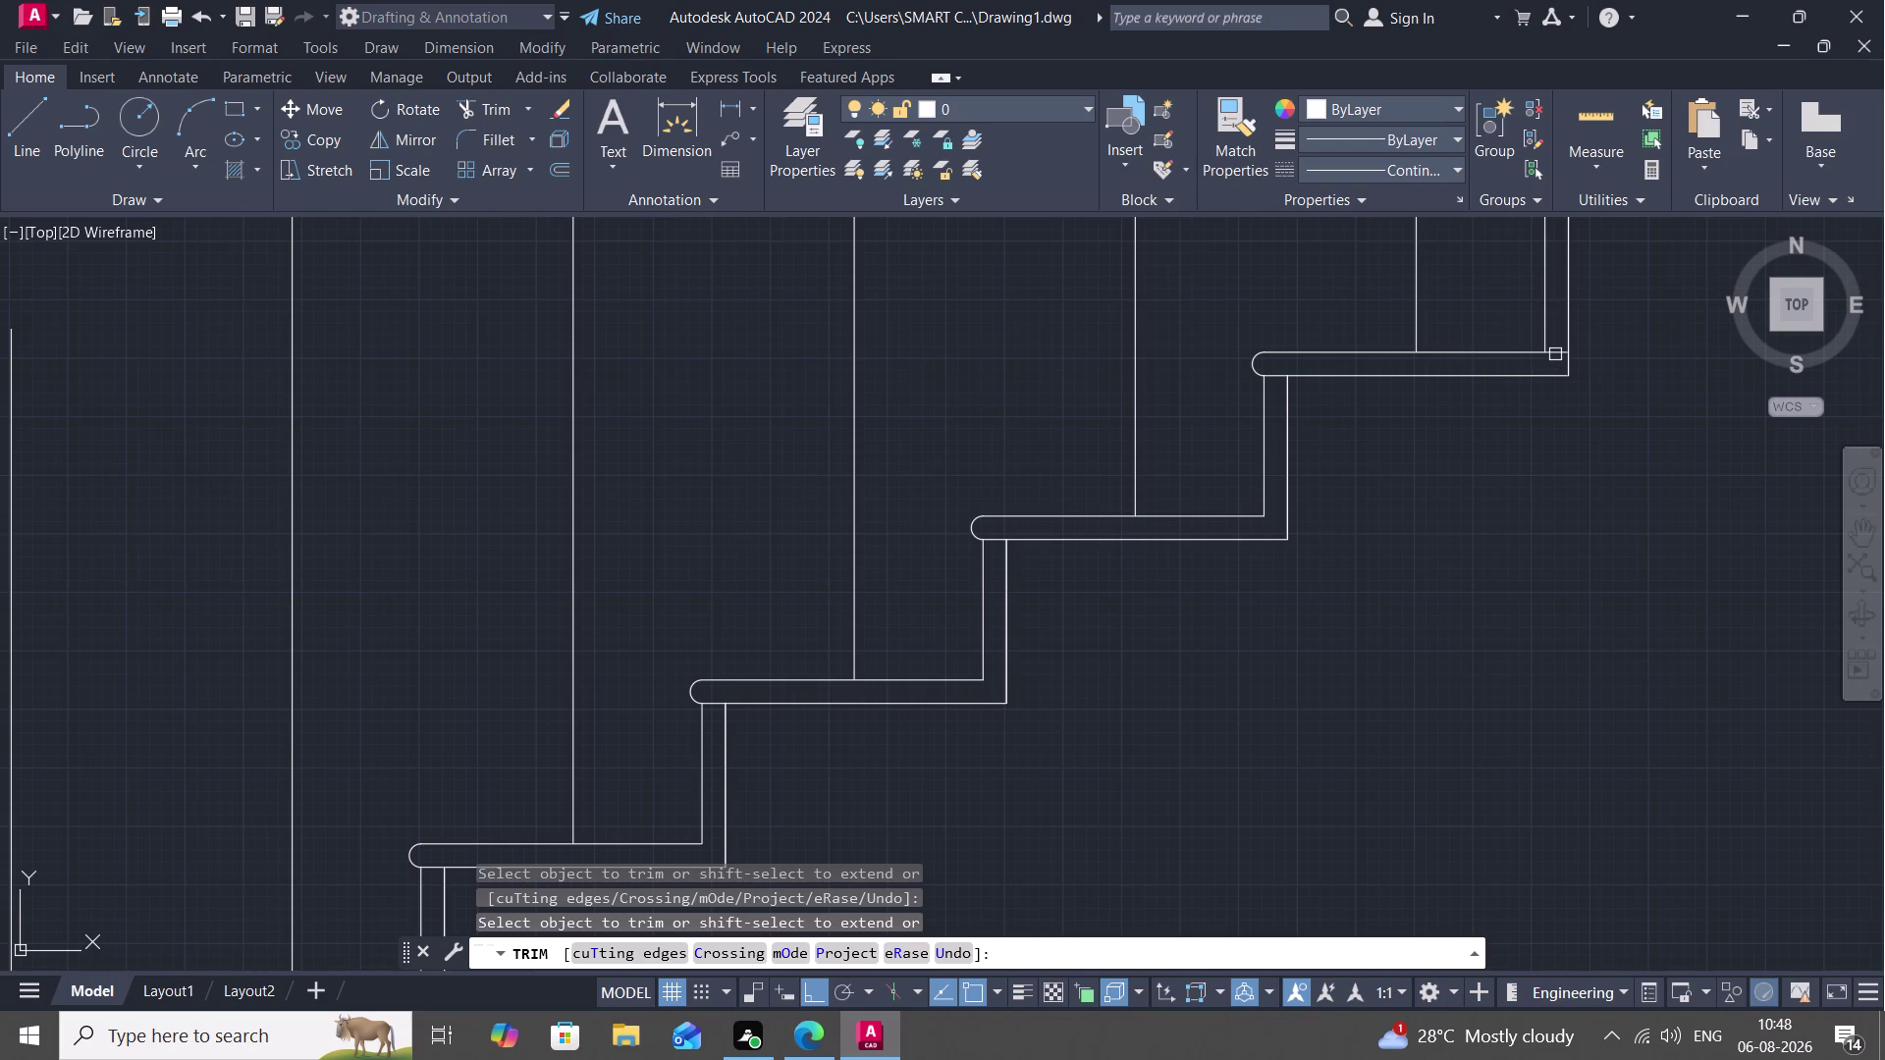
click(1555, 355)
scroll(down, 3)
Trim the leftover overlaps at both ends of the upper treads.
middle_drag(1425, 479, 1204, 687)
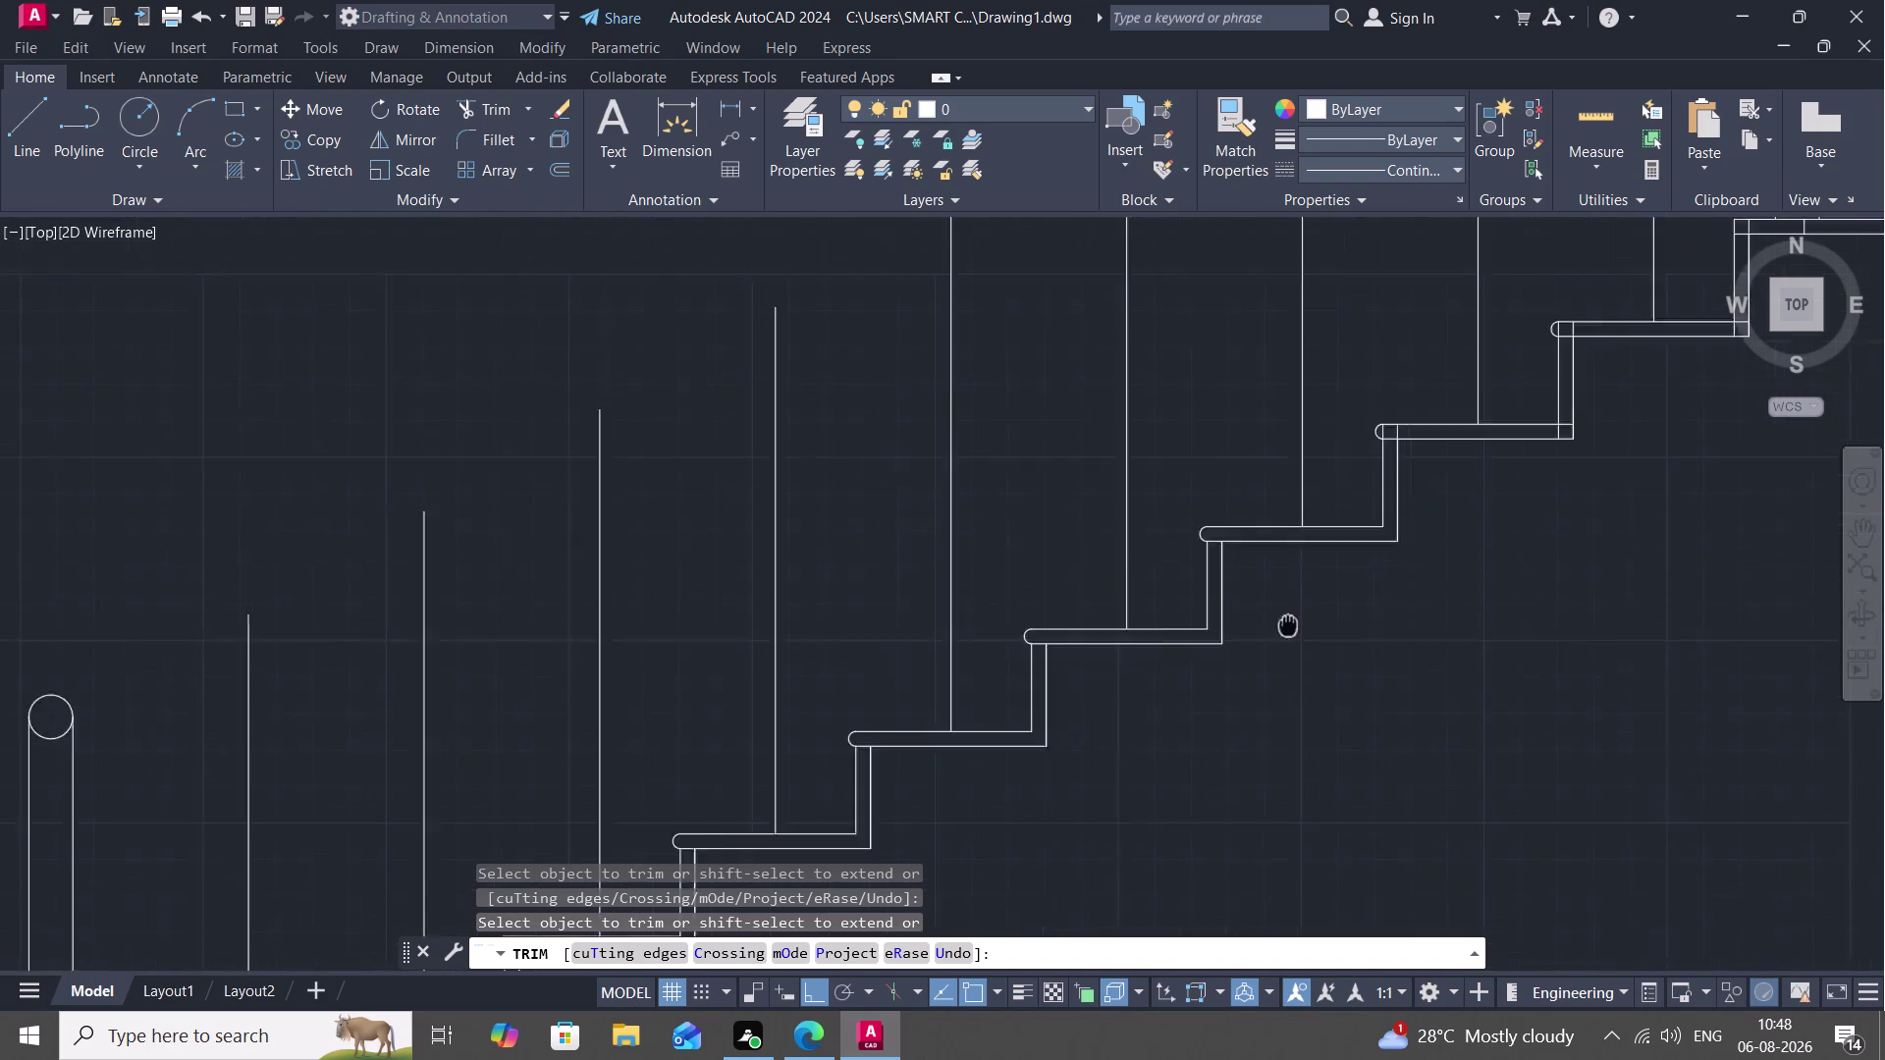
middle_drag(1204, 687, 961, 908)
scroll(down, 3)
scroll(up, 3)
middle_drag(986, 743, 994, 607)
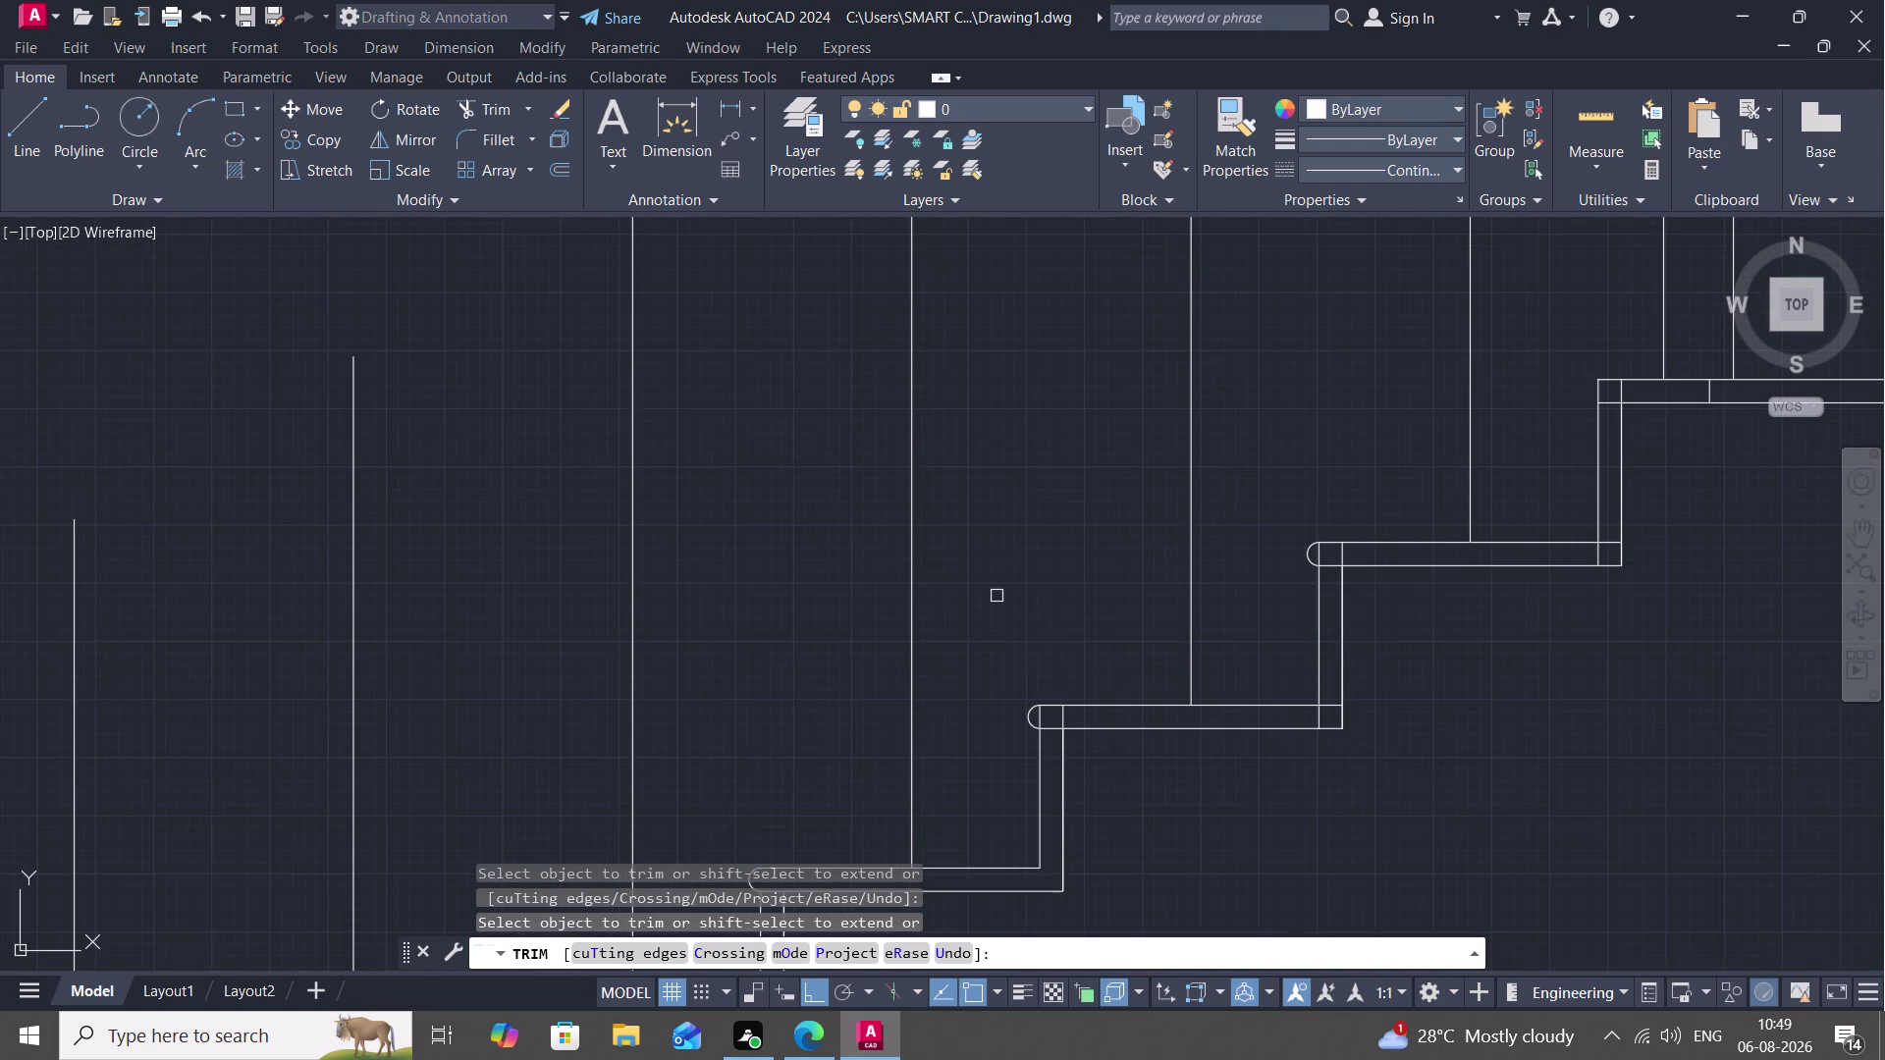
click(1044, 718)
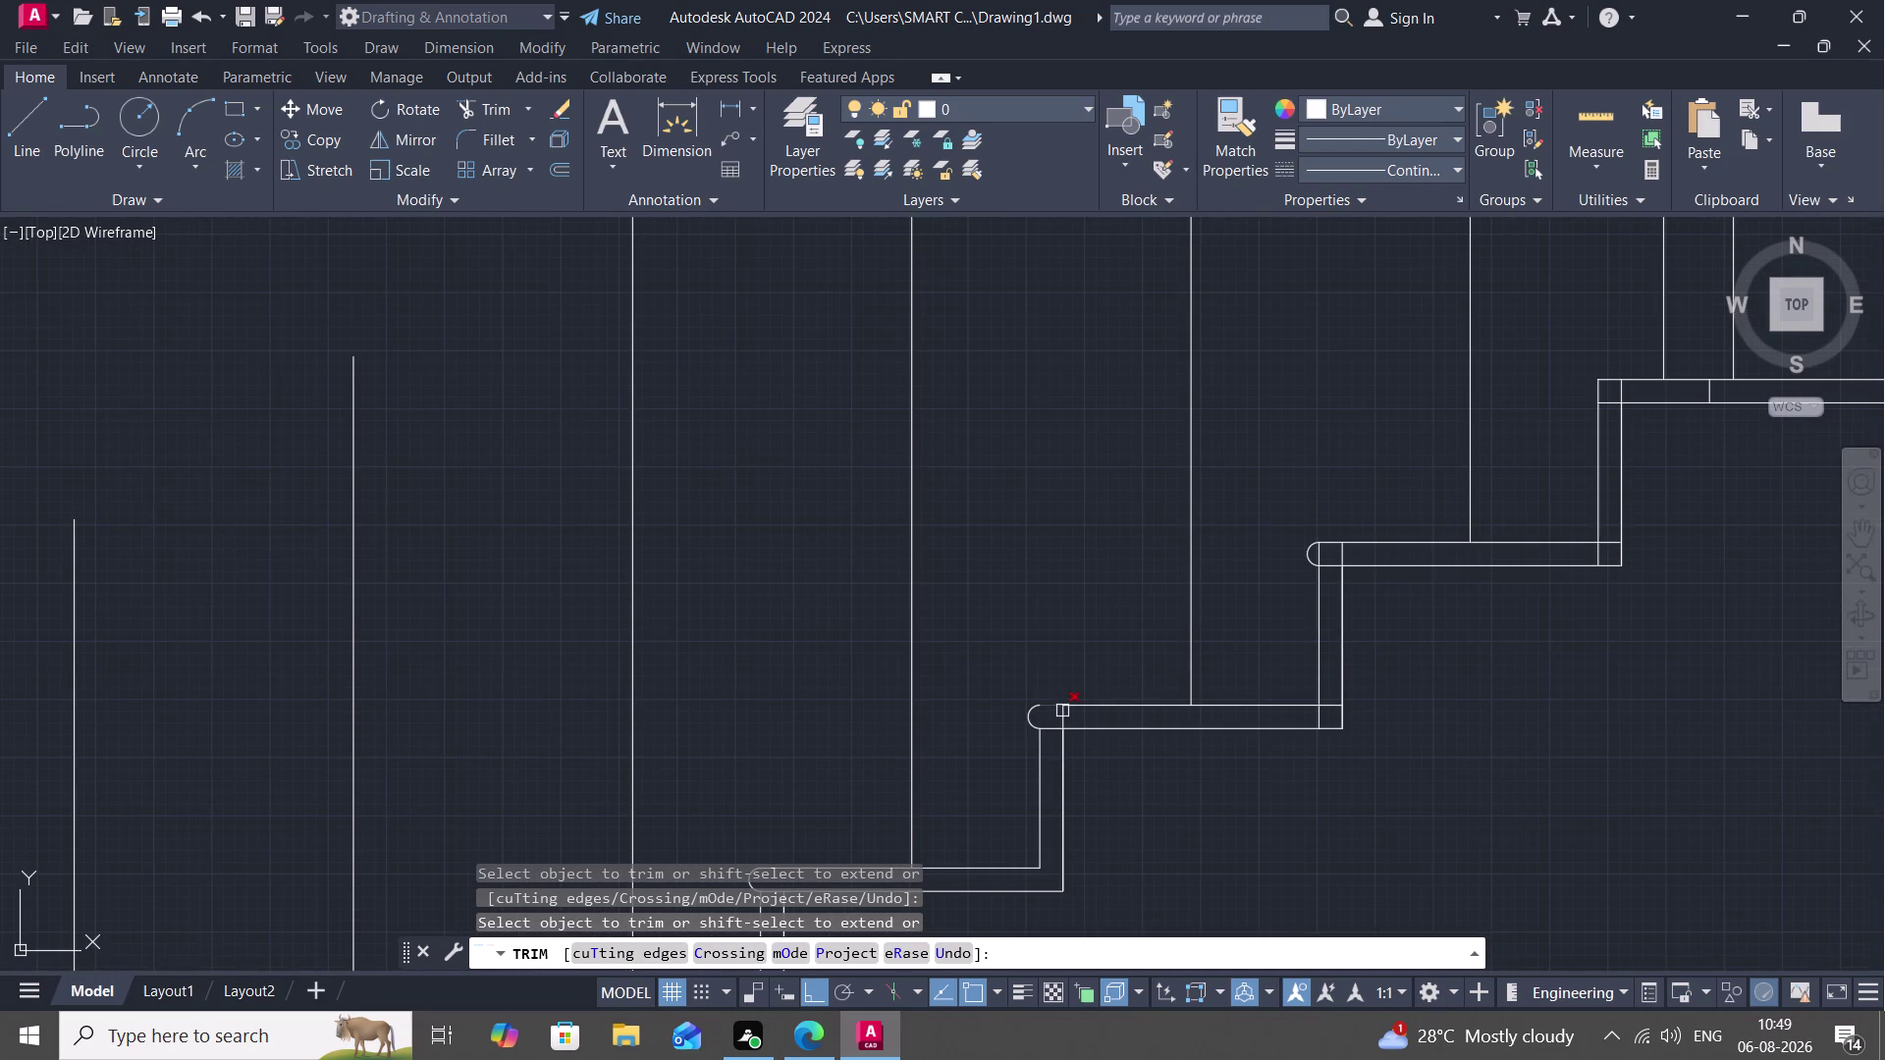
click(1062, 717)
click(1322, 714)
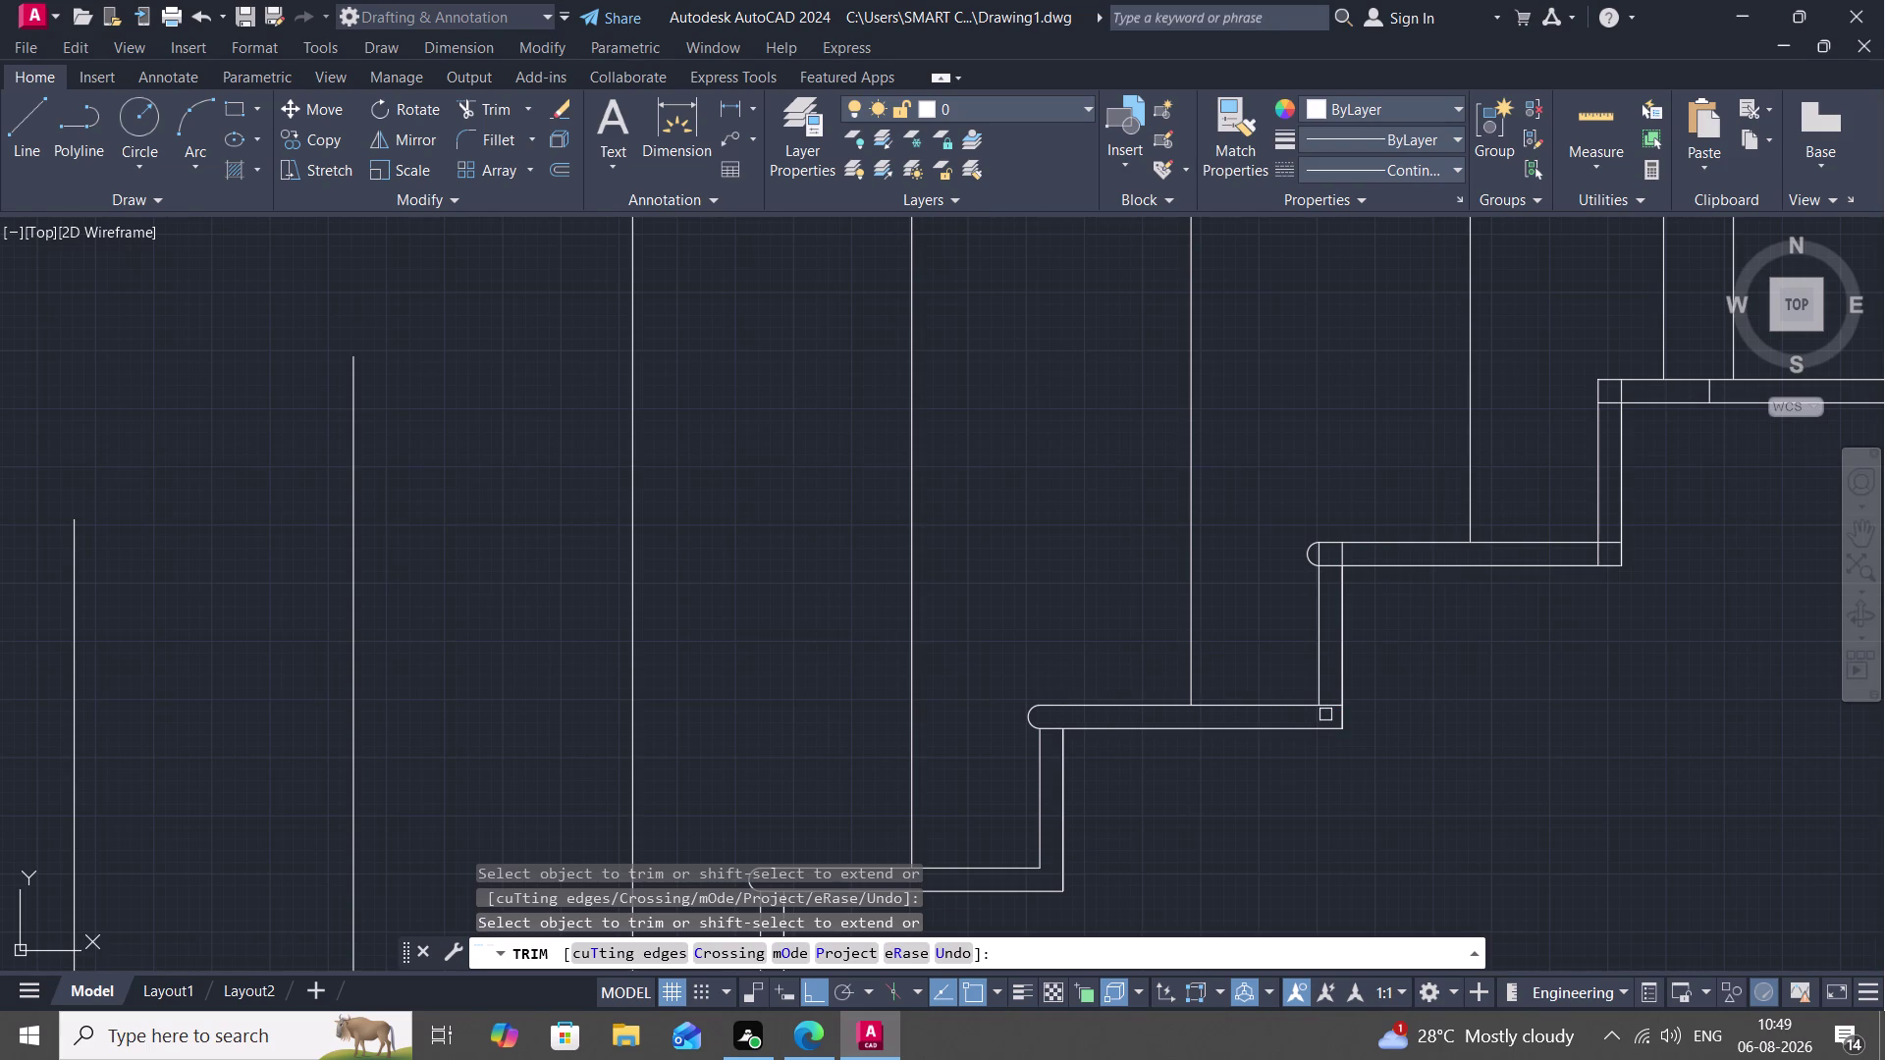
click(1327, 708)
click(1318, 557)
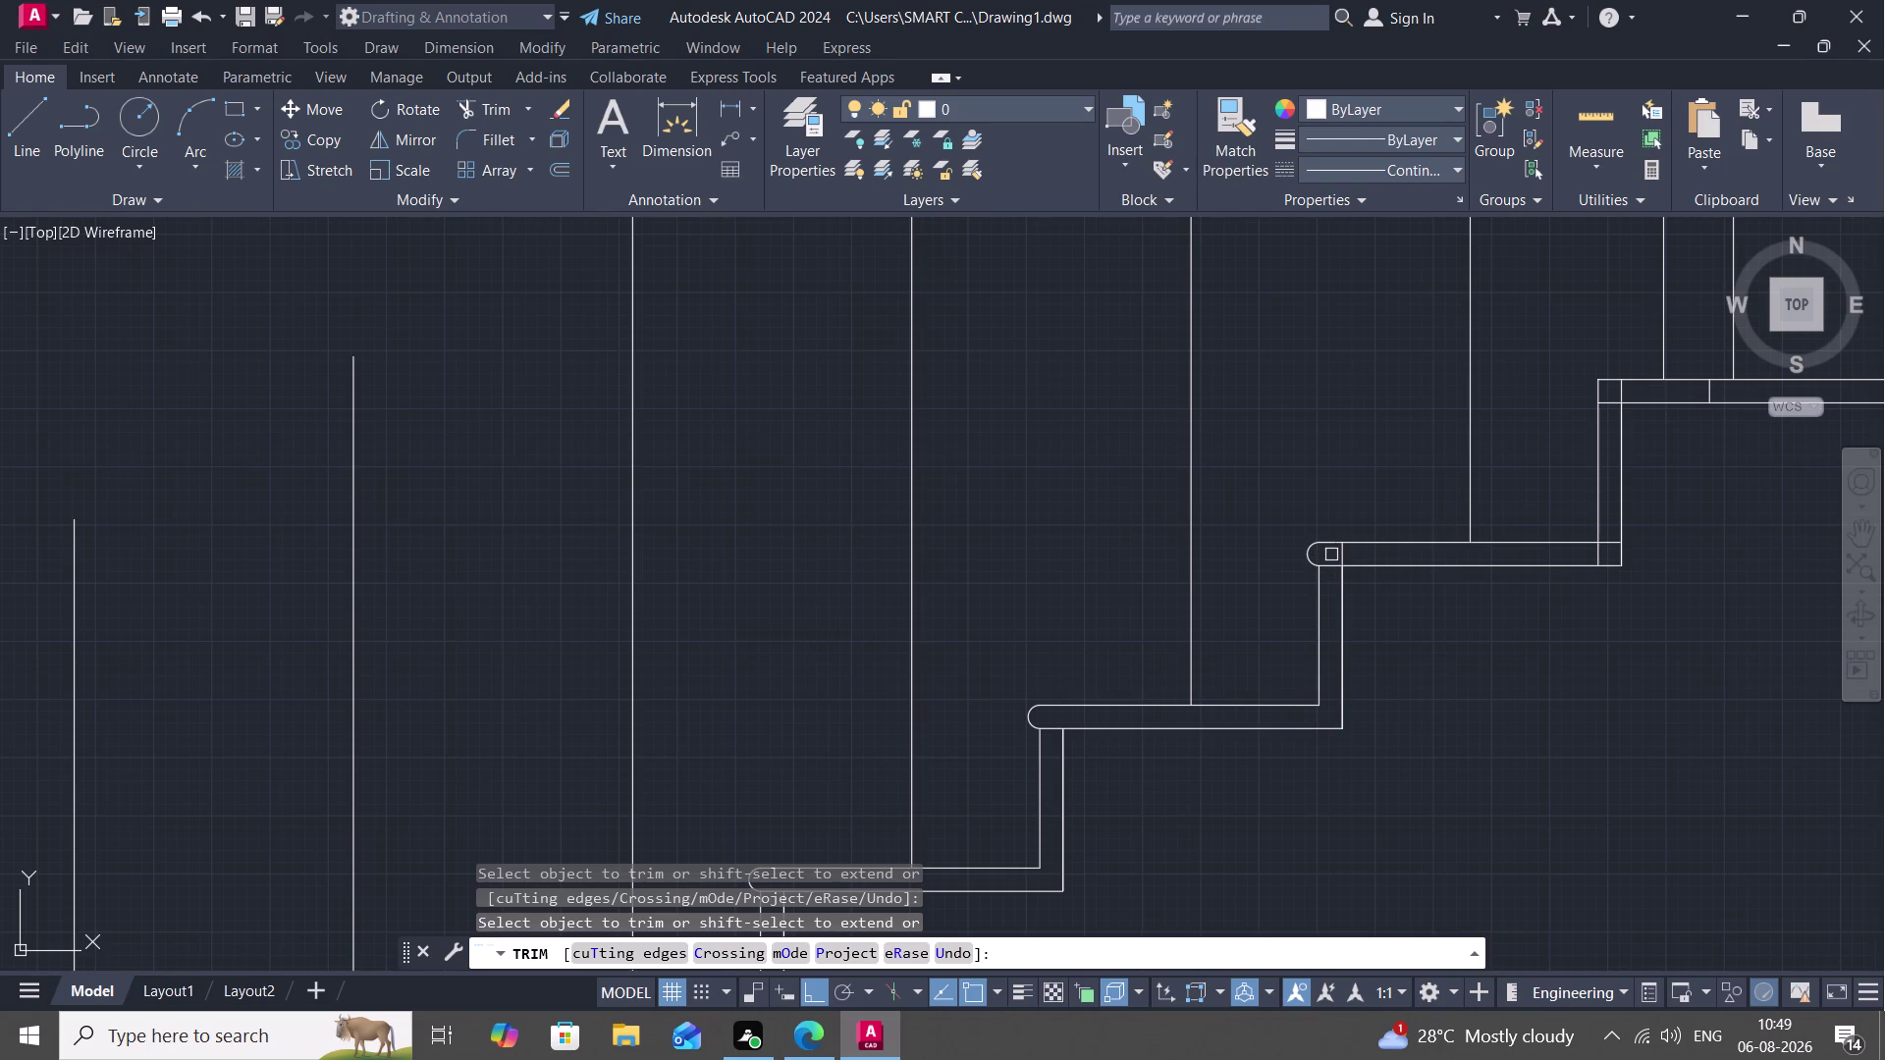
click(1339, 554)
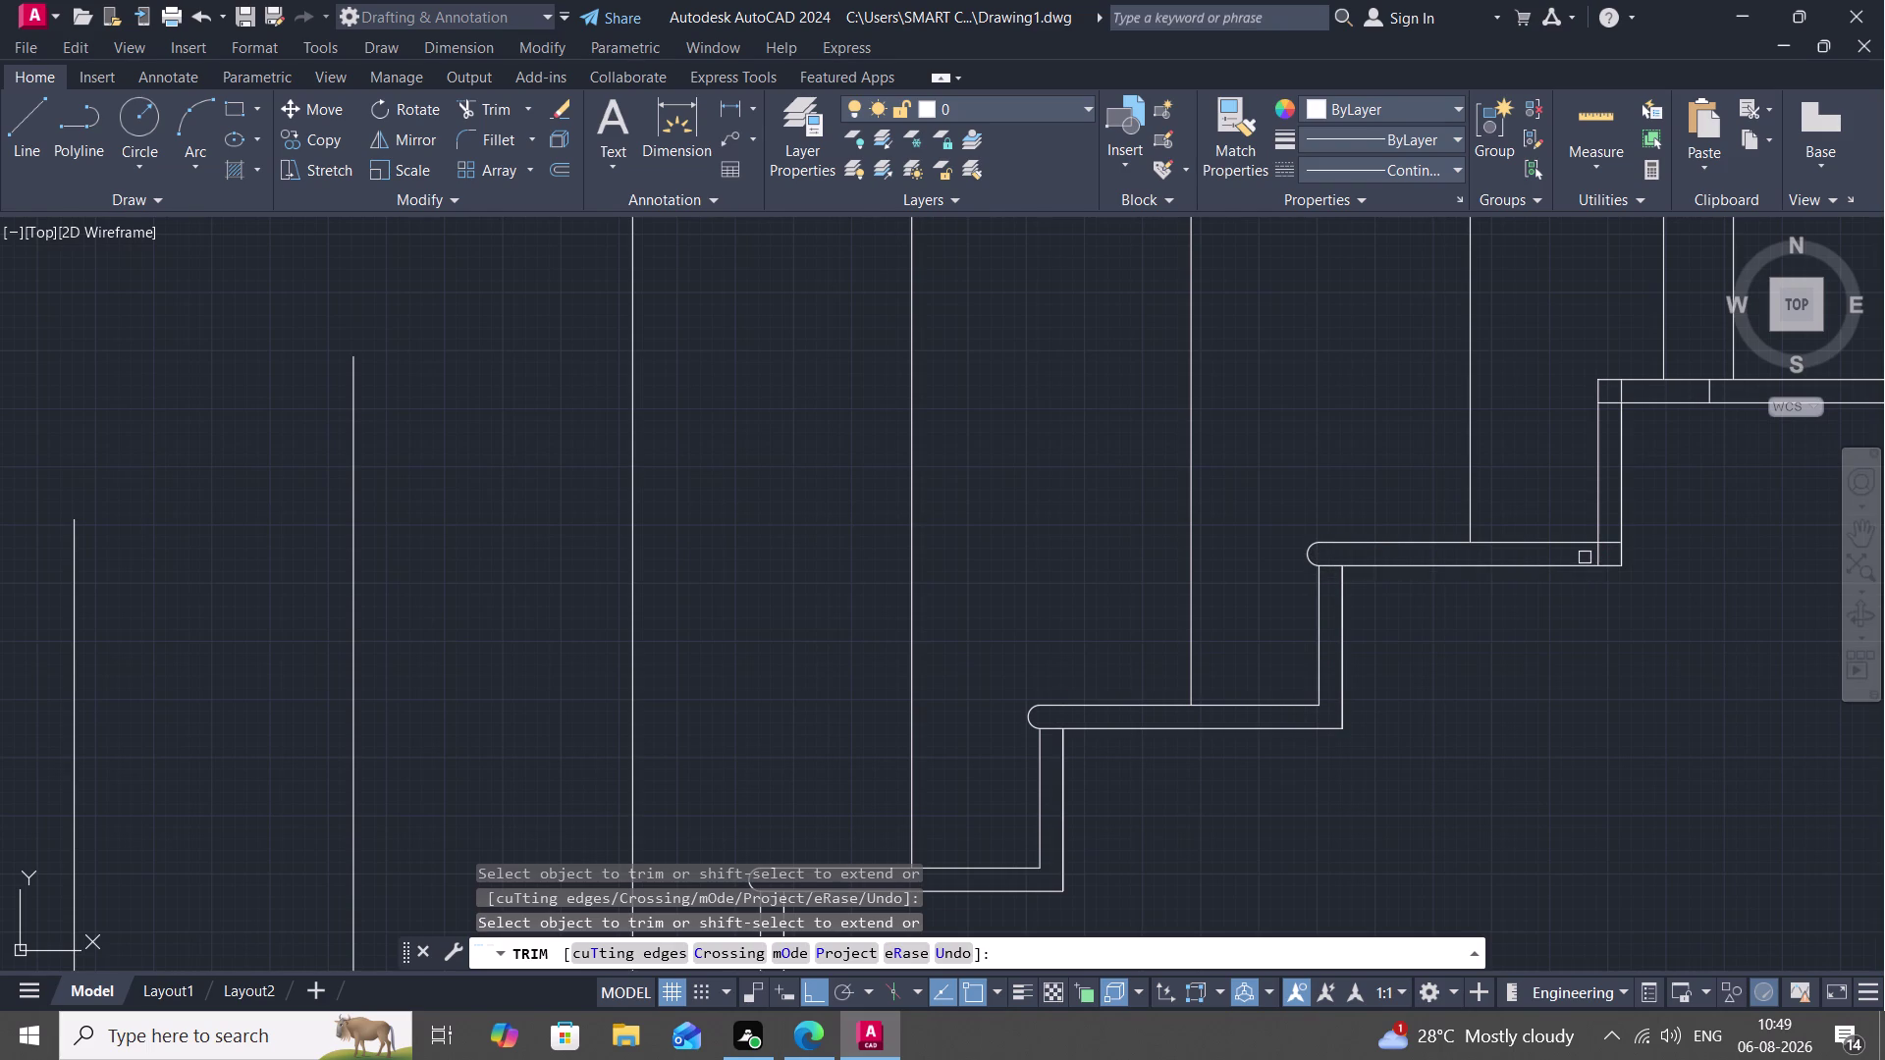
click(1597, 553)
click(1605, 547)
Trim the overlaps at the landing corner and end the TRIM command.
scroll(down, 3)
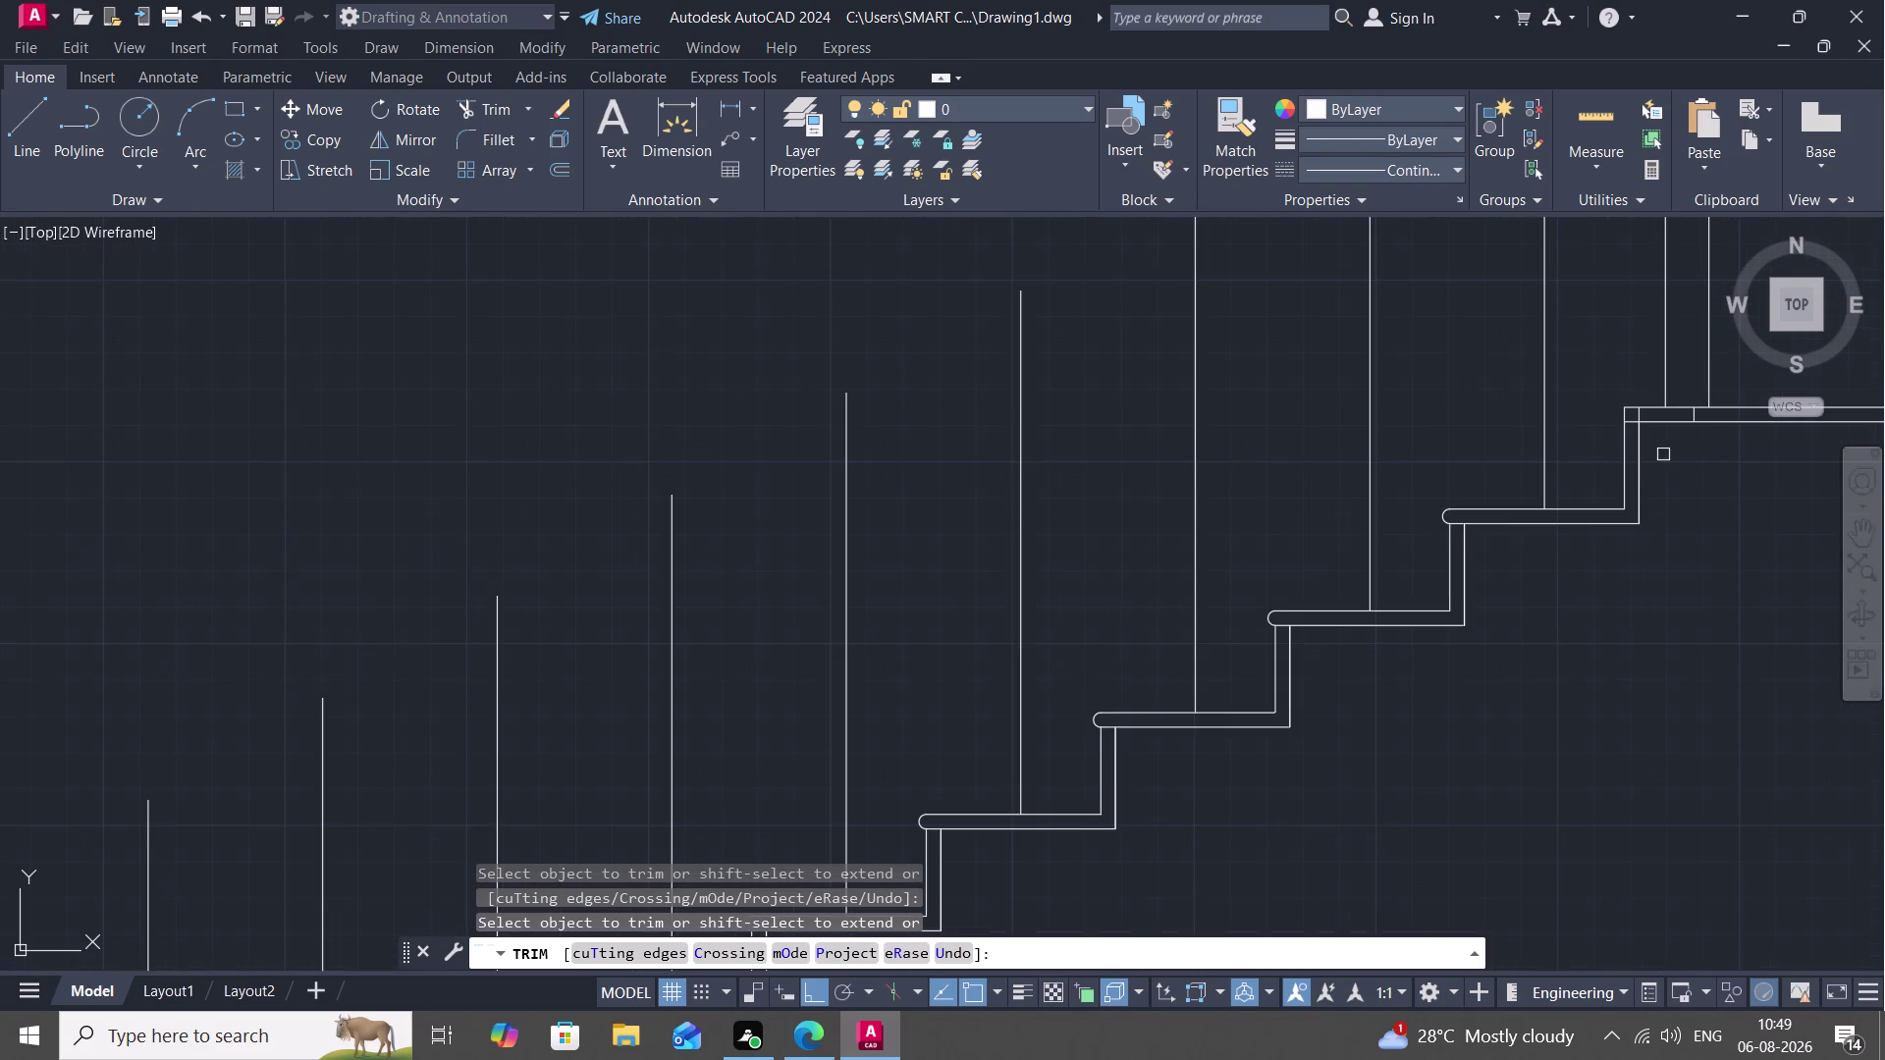
middle_drag(1659, 455, 1545, 508)
scroll(up, 3)
scroll(up, 3)
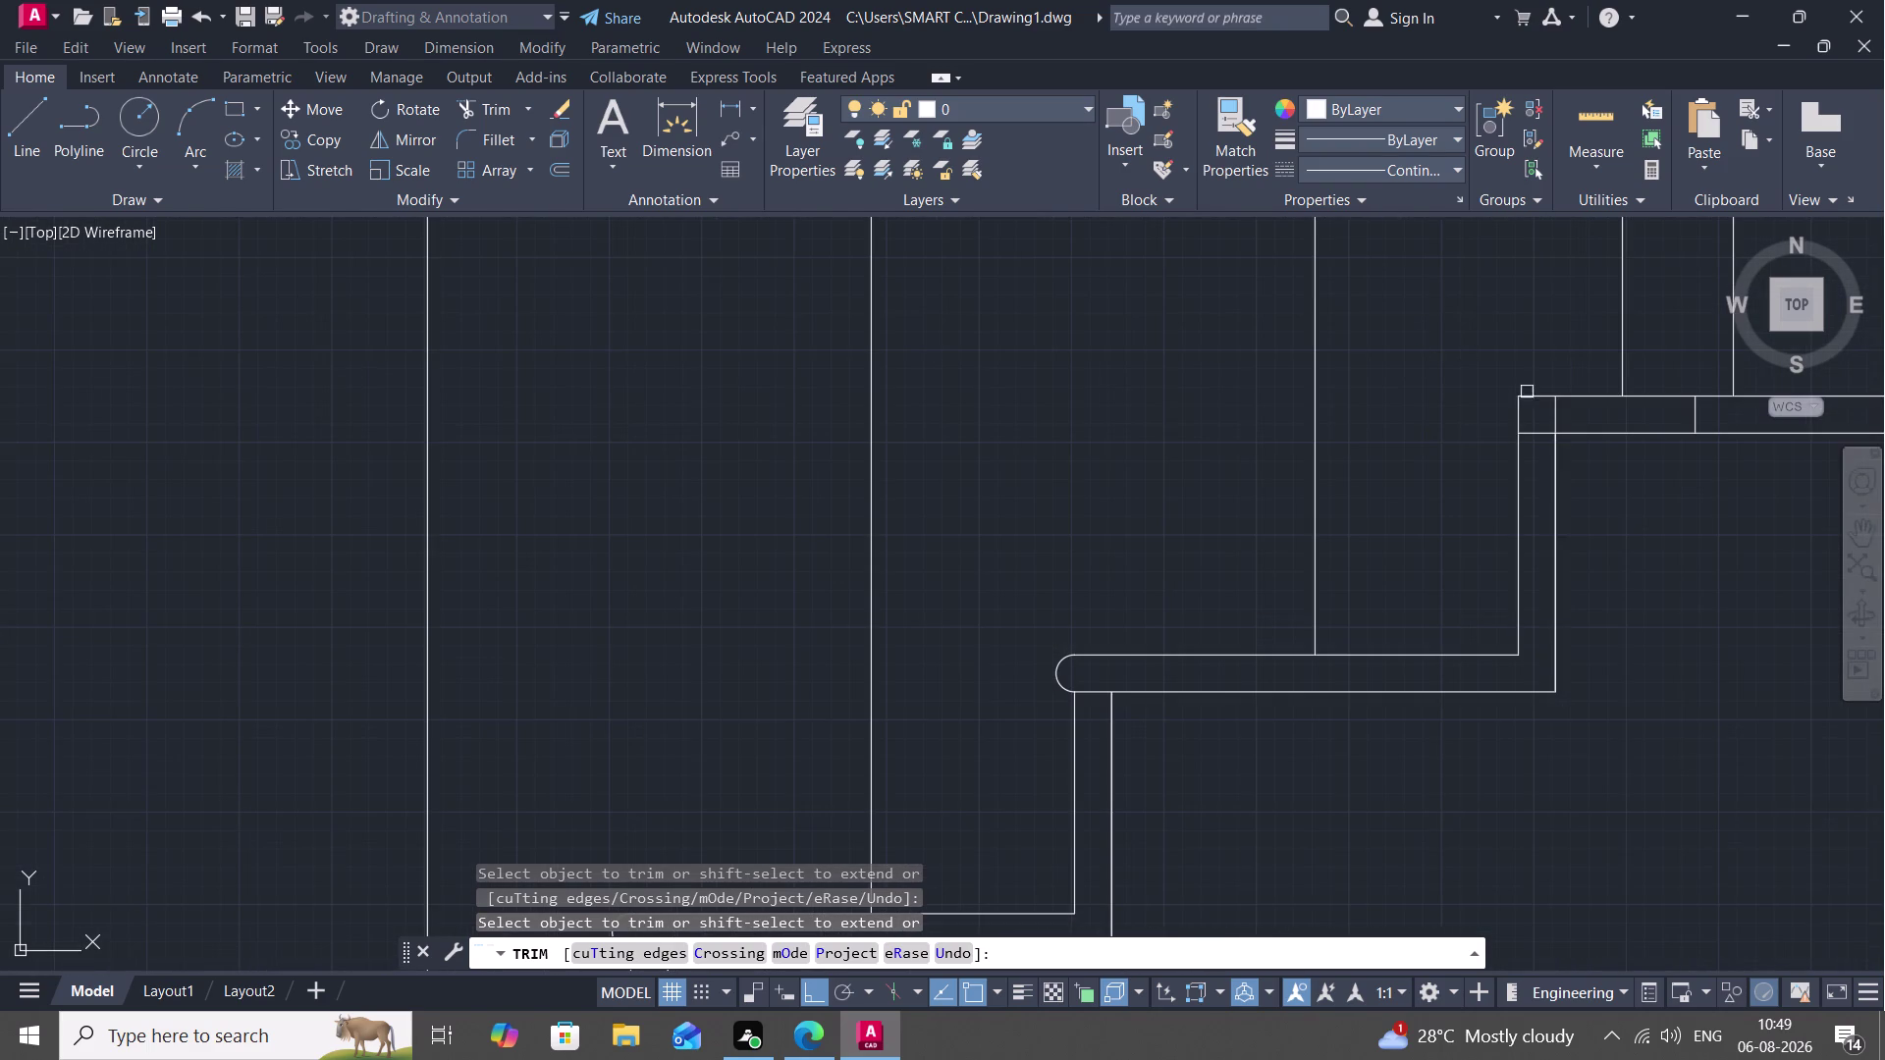
click(1542, 430)
click(1558, 412)
click(1695, 408)
key(Escape)
scroll(down, 3)
scroll(down, 3)
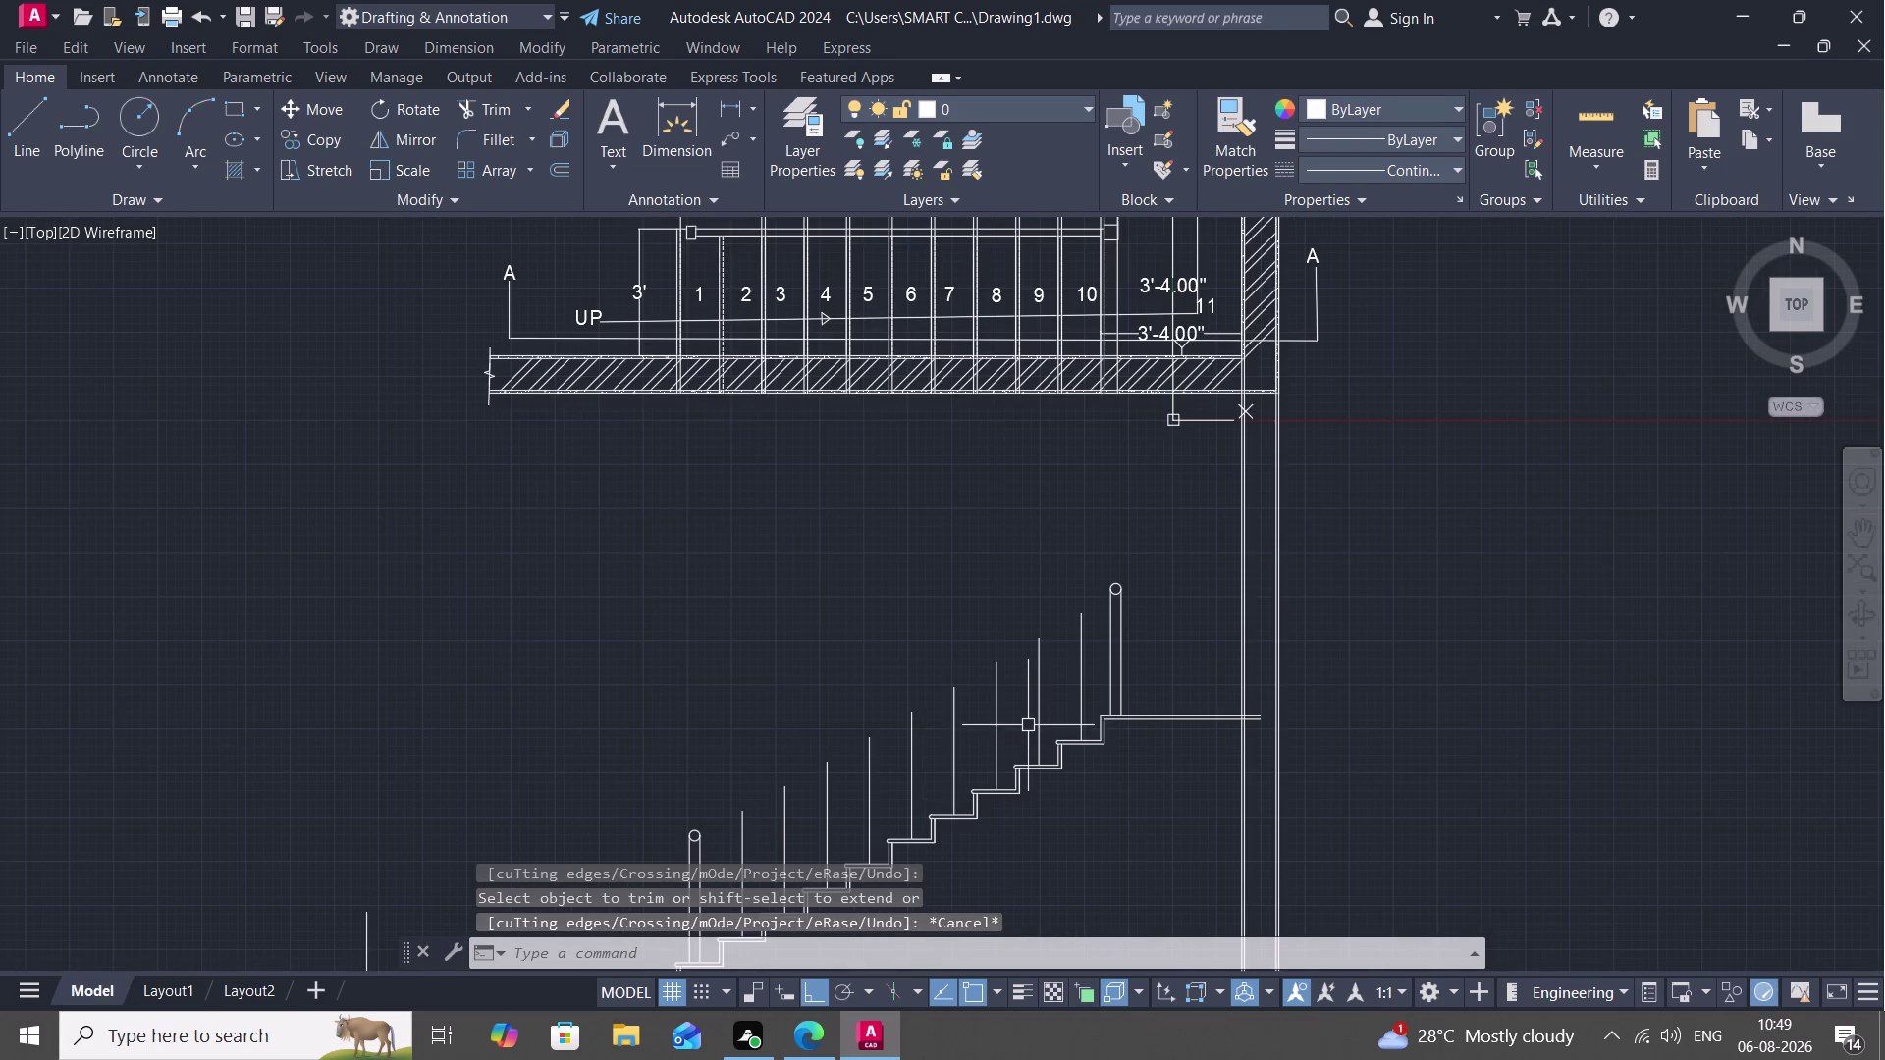
middle_drag(1023, 721, 1238, 534)
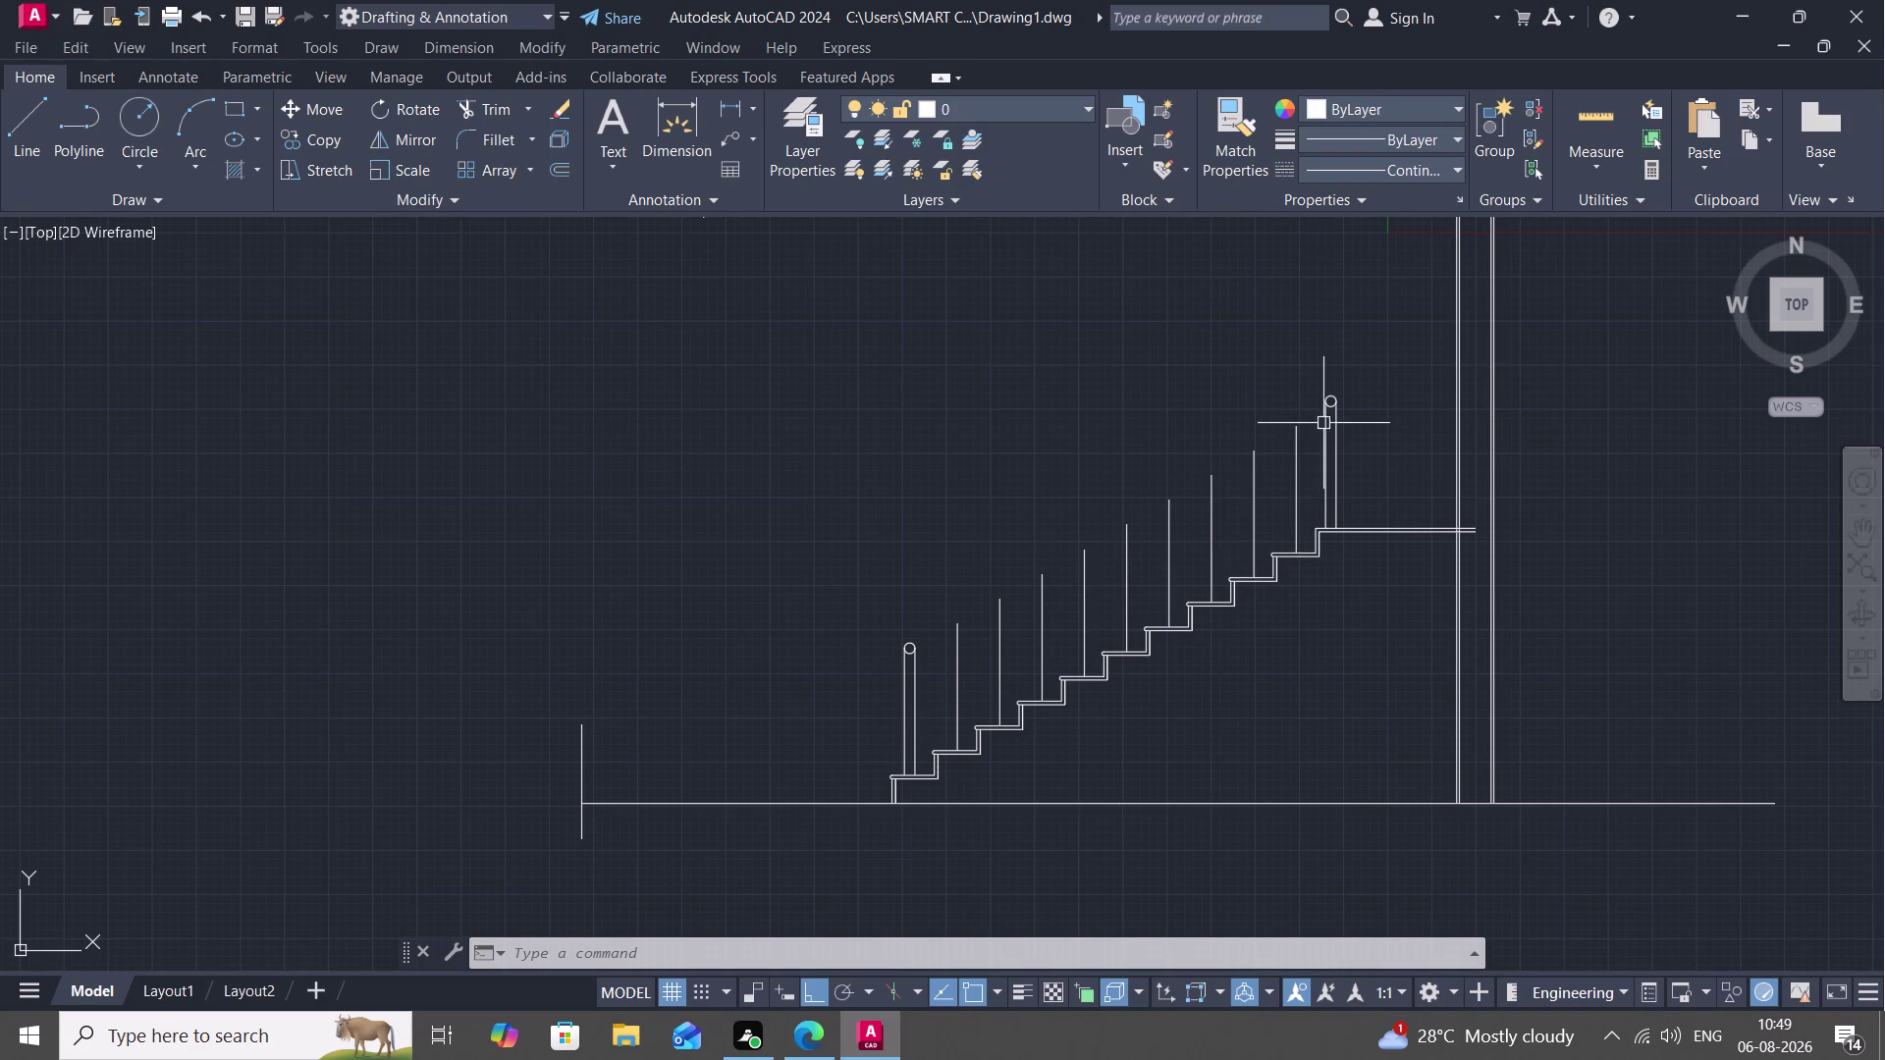
text(L)
key(space)
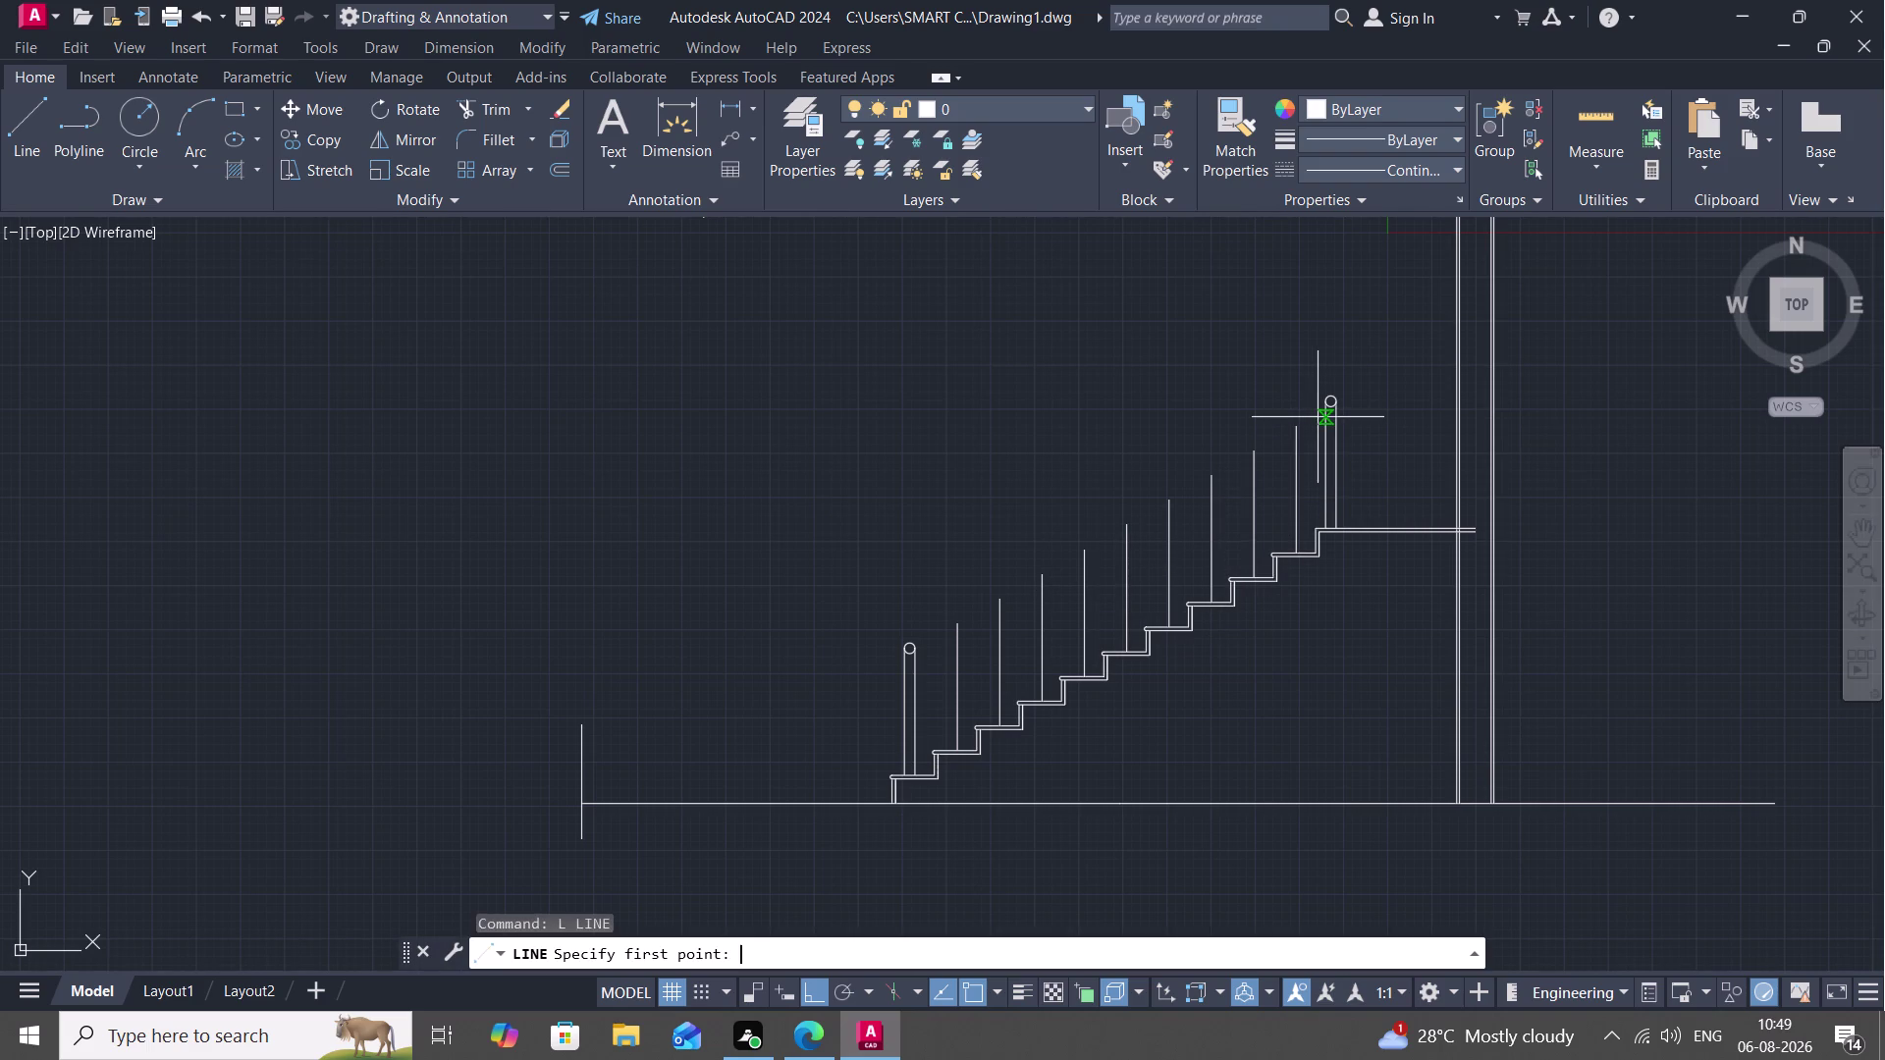
middle_drag(1324, 398, 1265, 502)
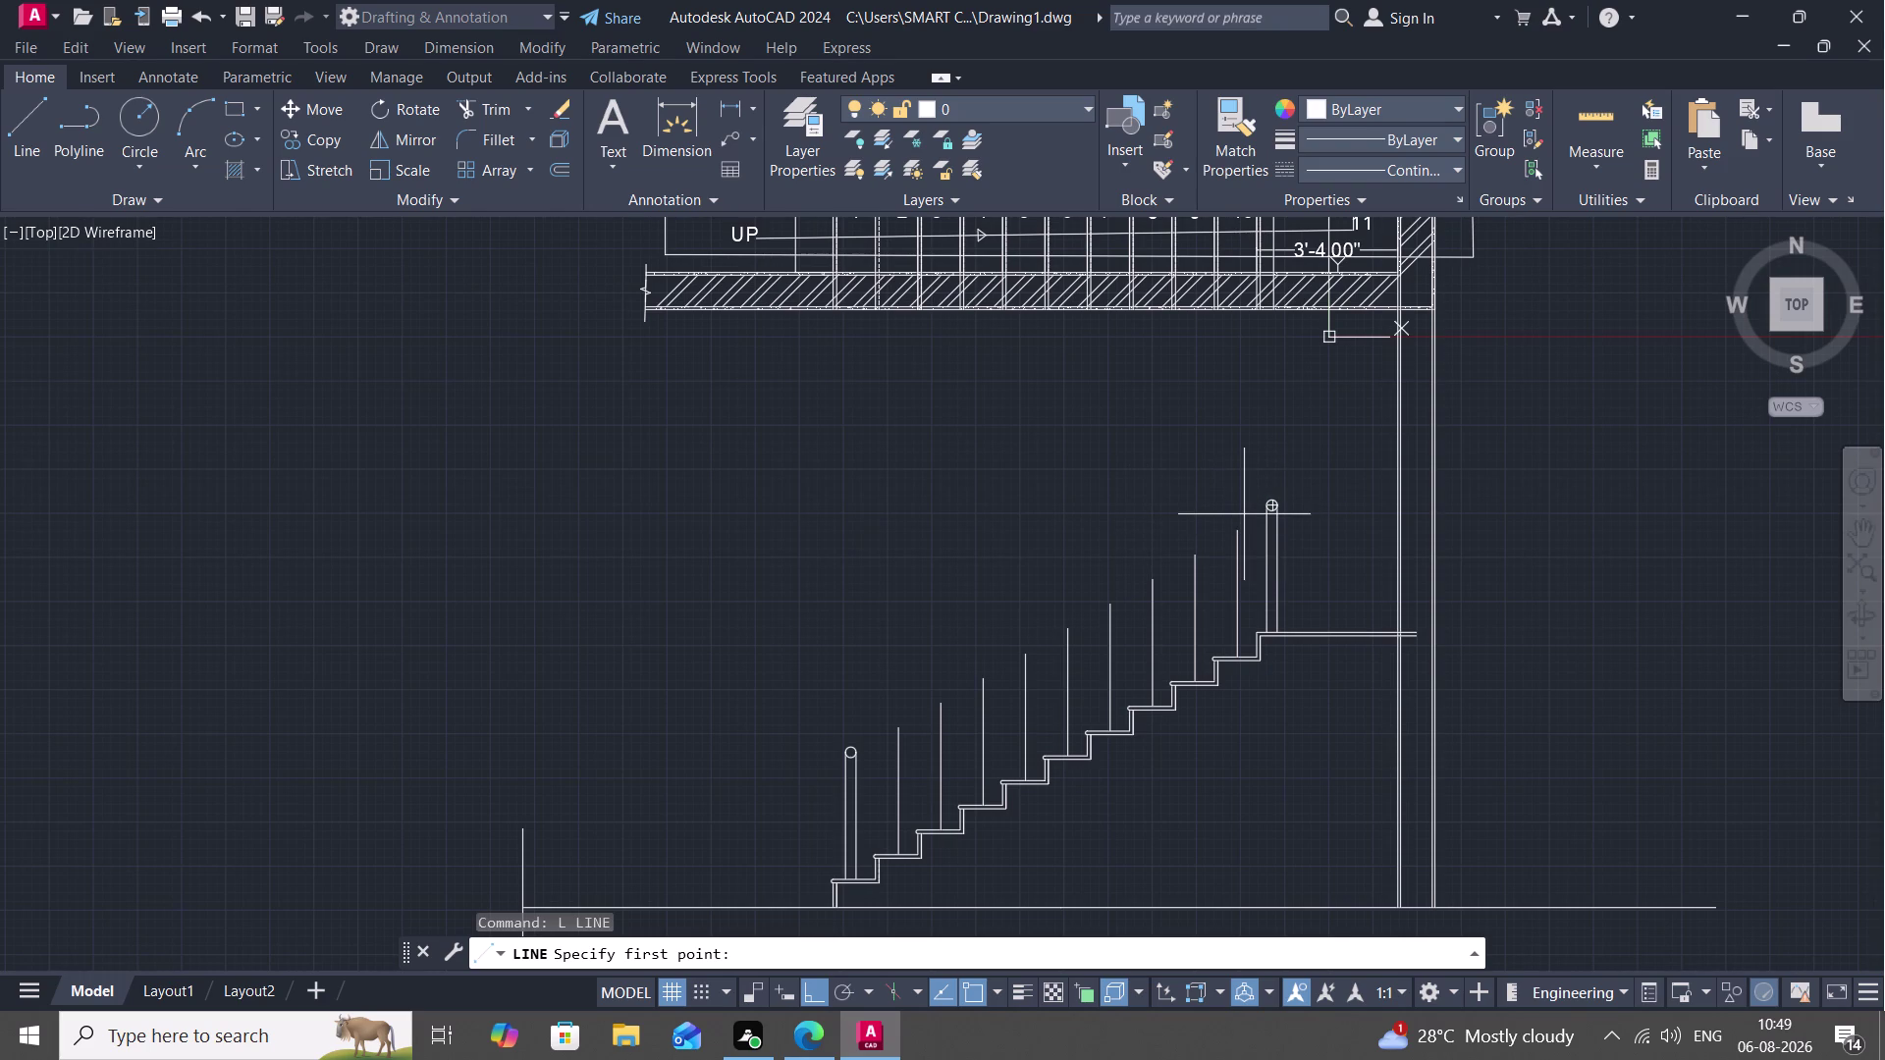
scroll(up, 3)
middle_drag(1249, 511, 1196, 571)
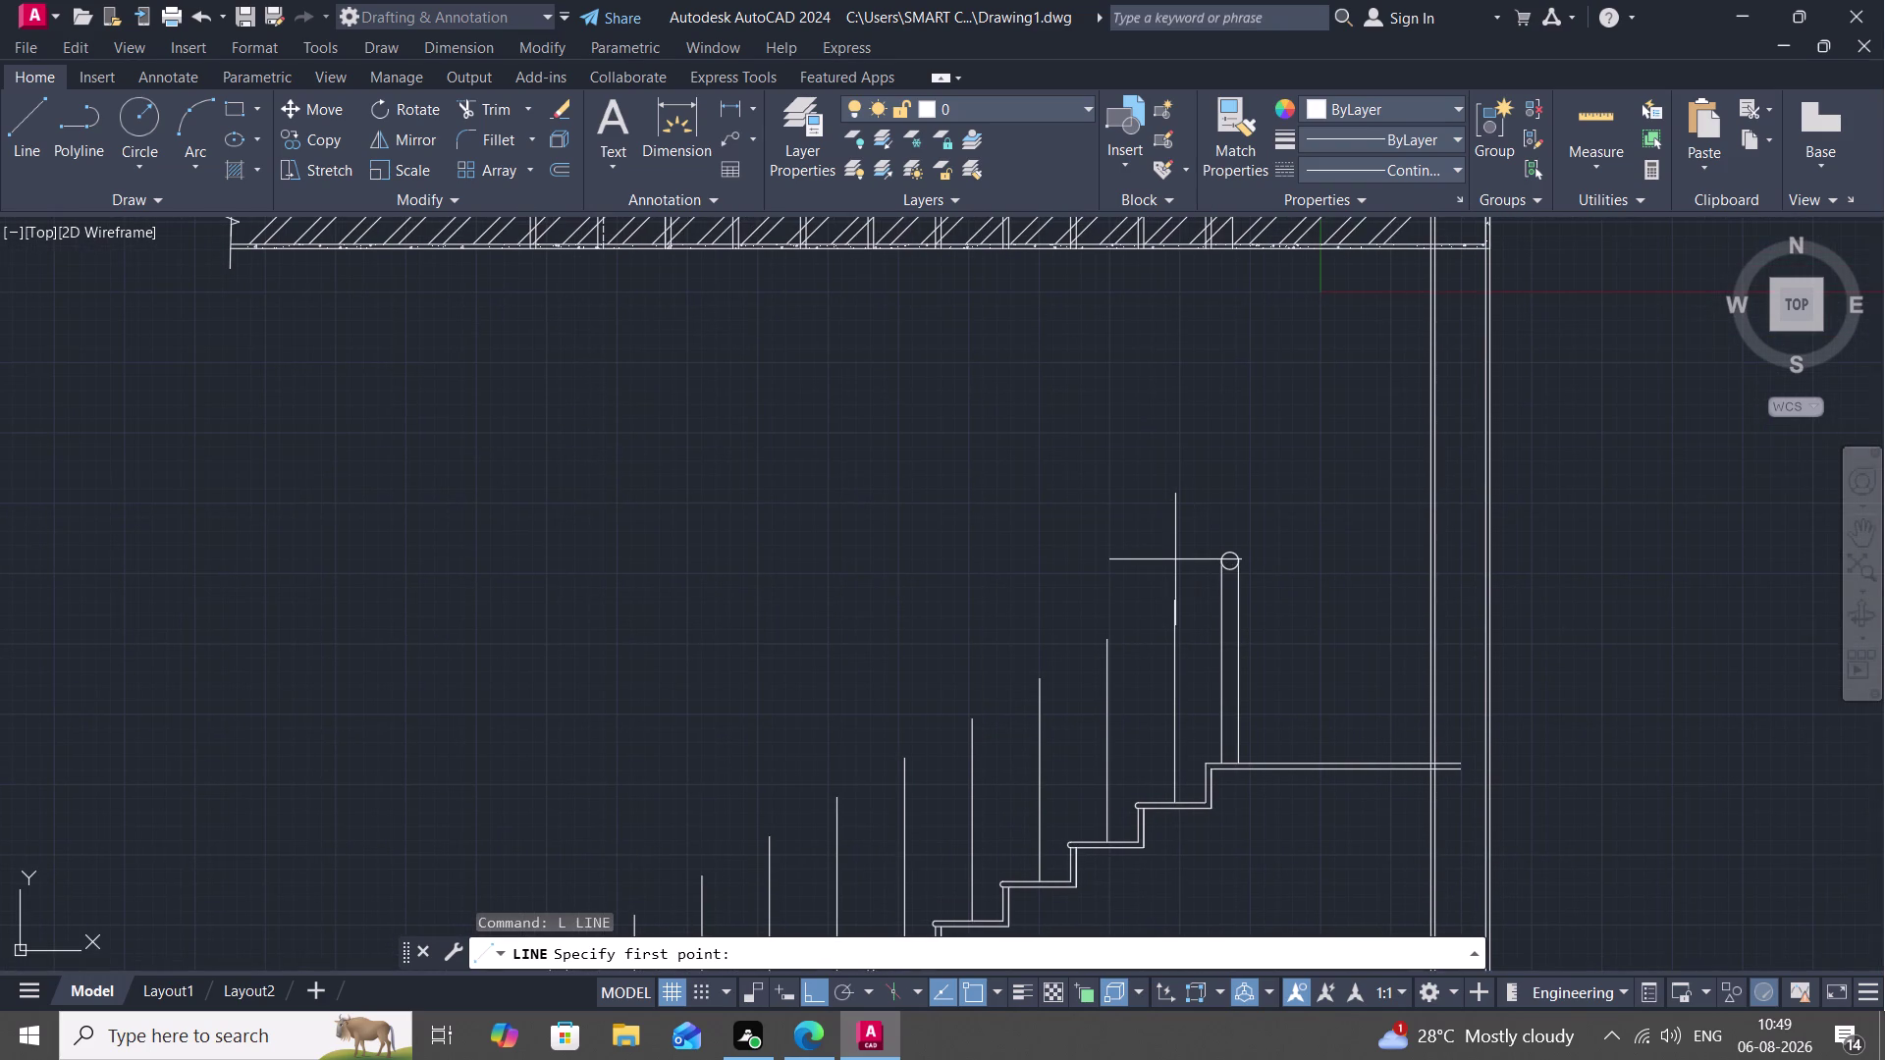
key(1)
key(o)
key(Escape)
text(B)
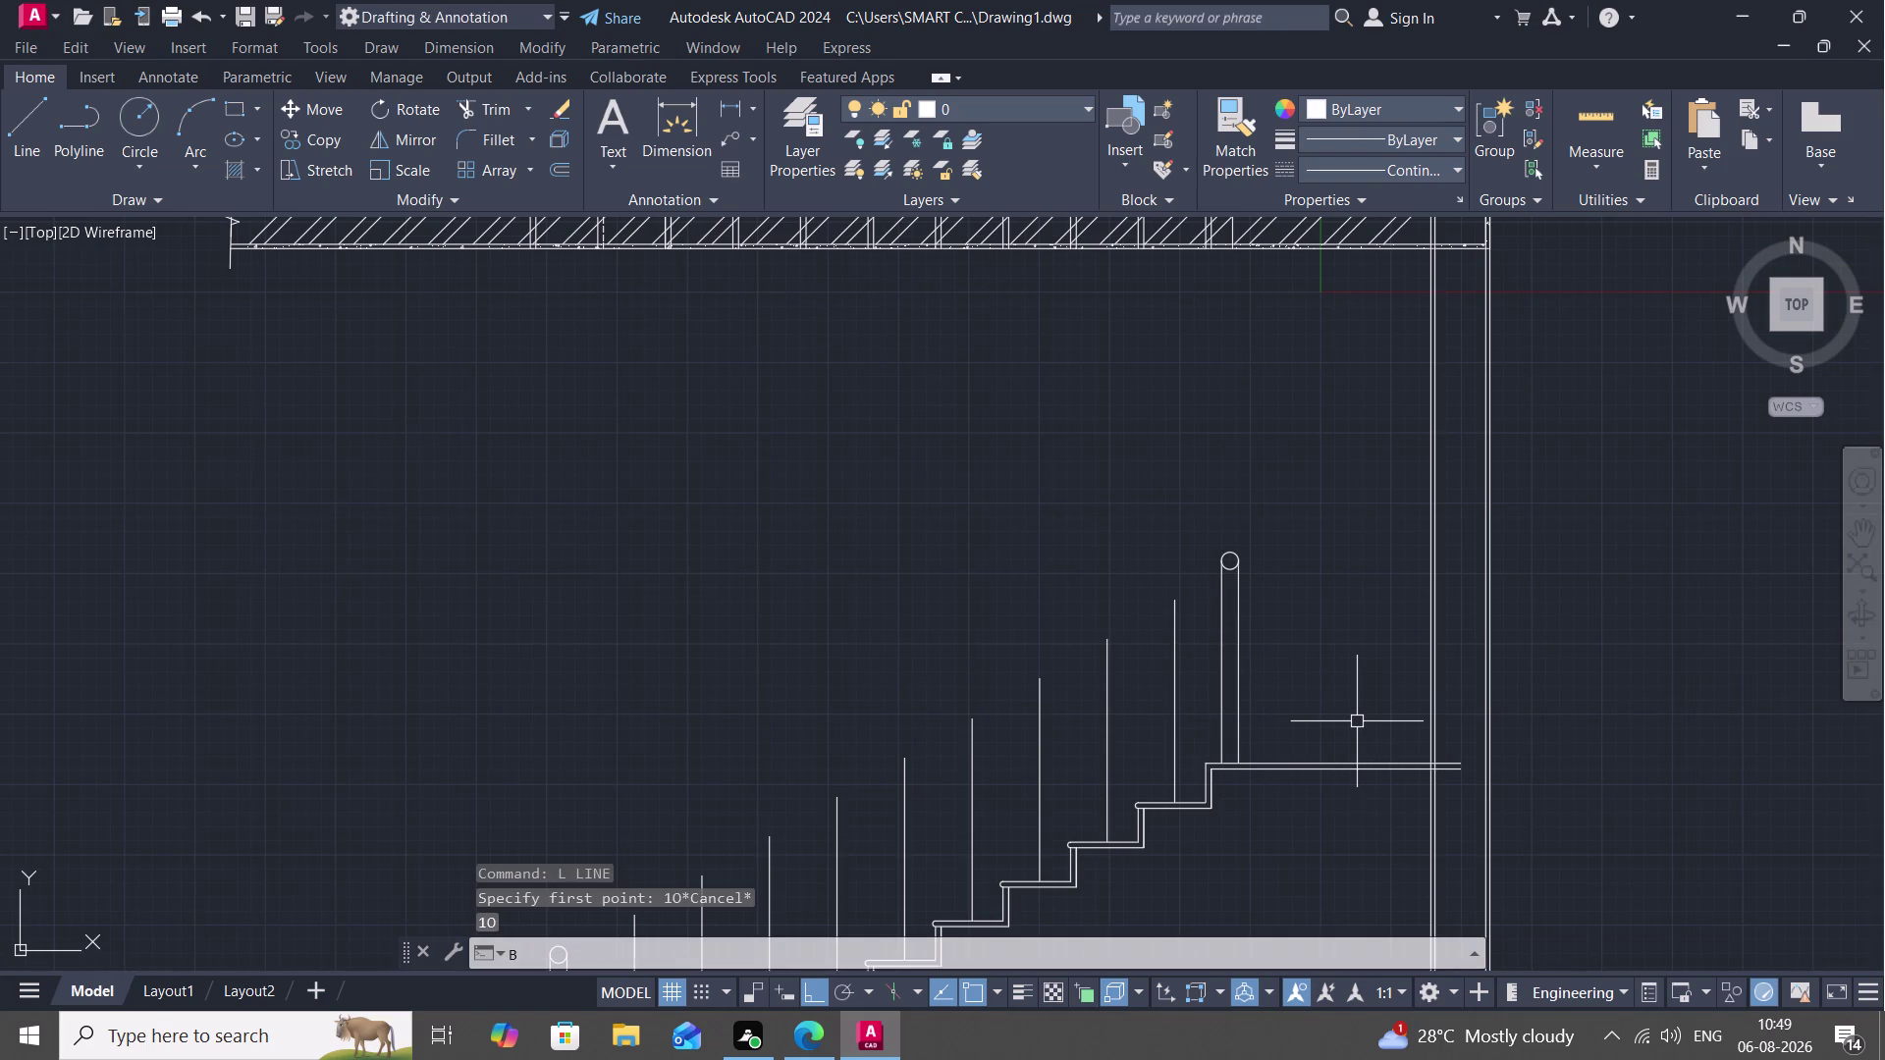
text(R)
key(space)
click(1326, 756)
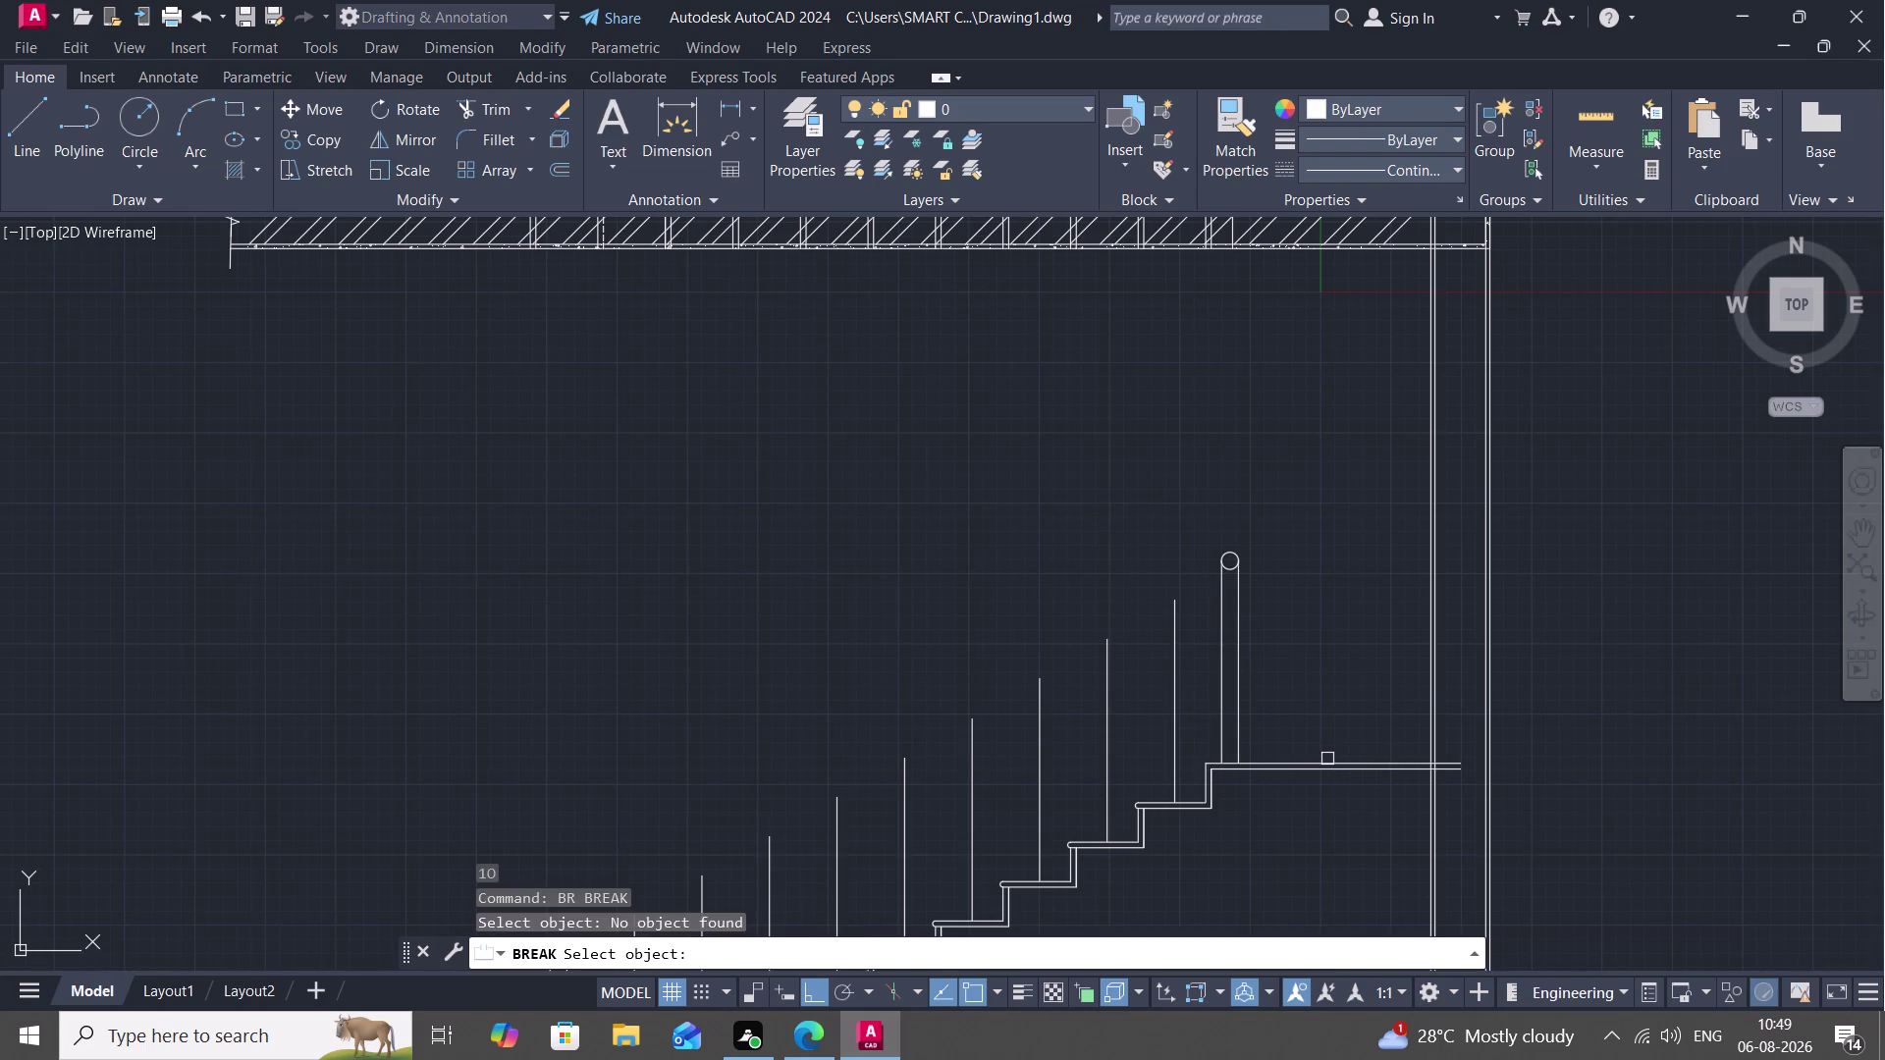
click(1328, 759)
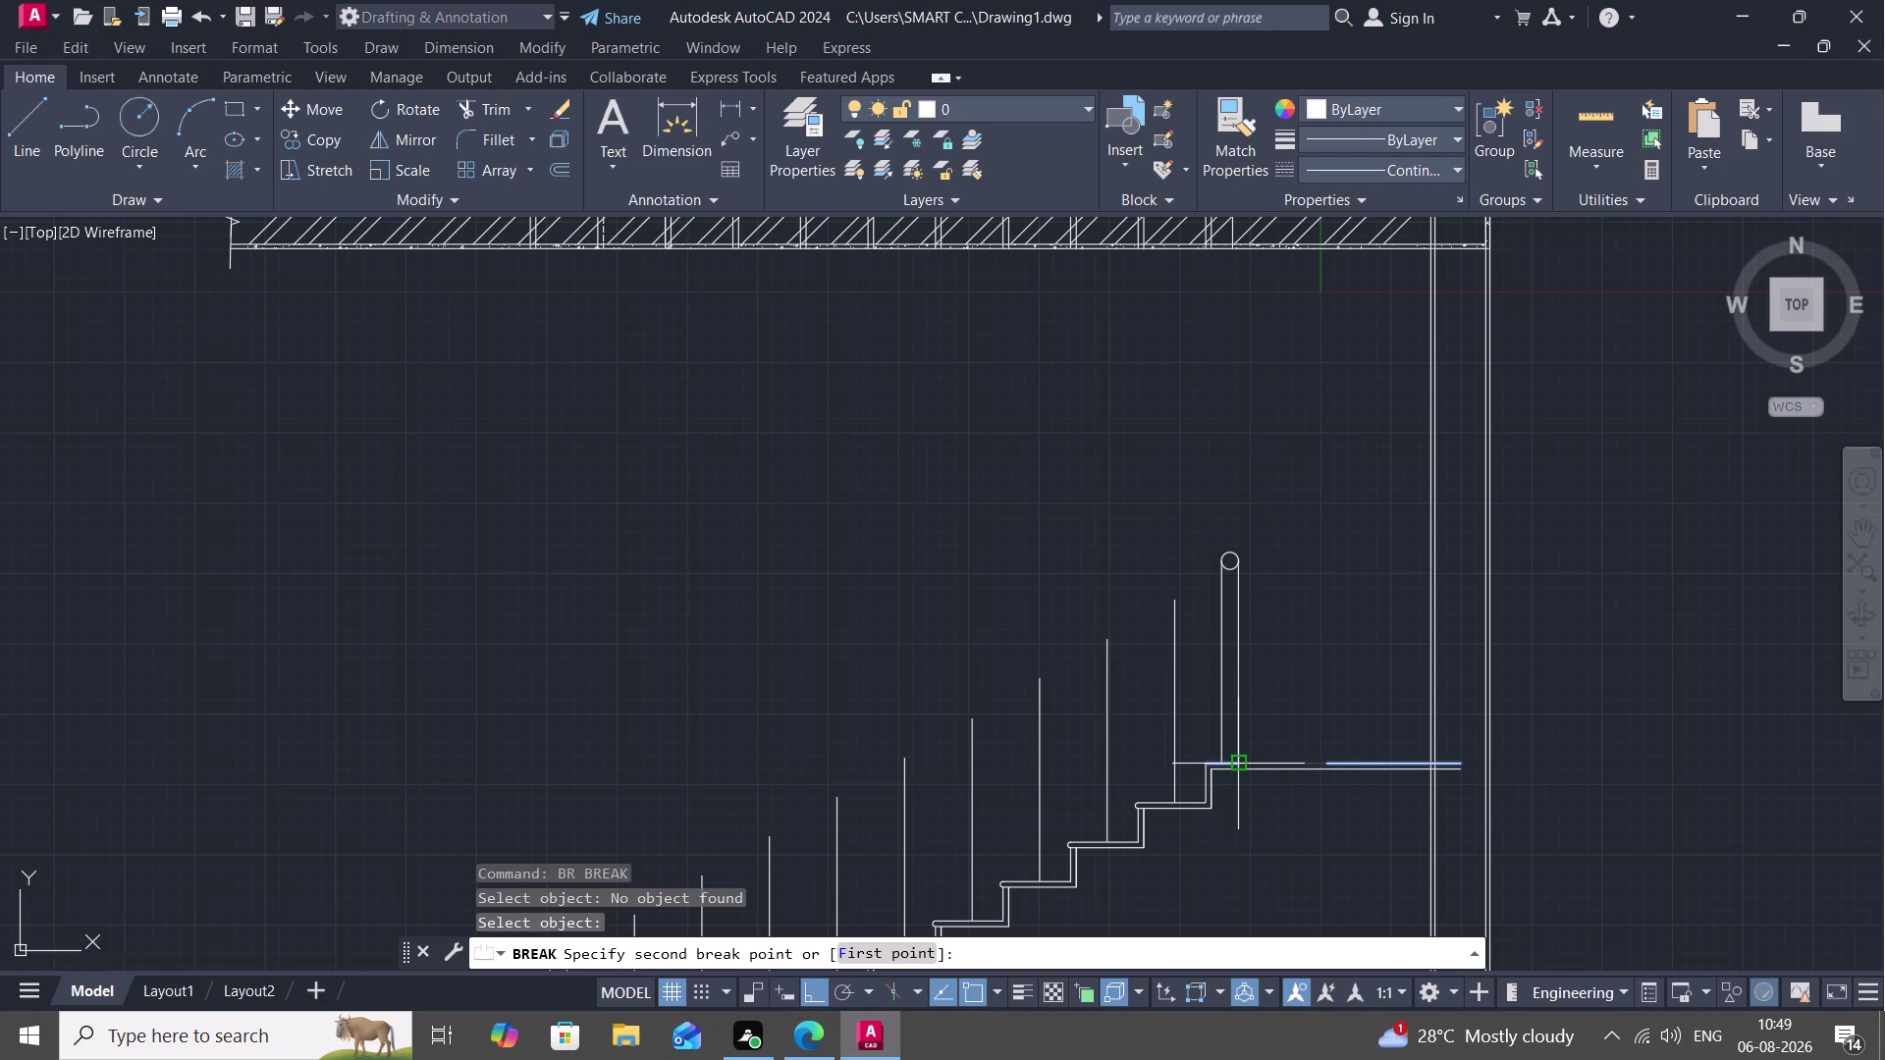
key(Escape)
key(b)
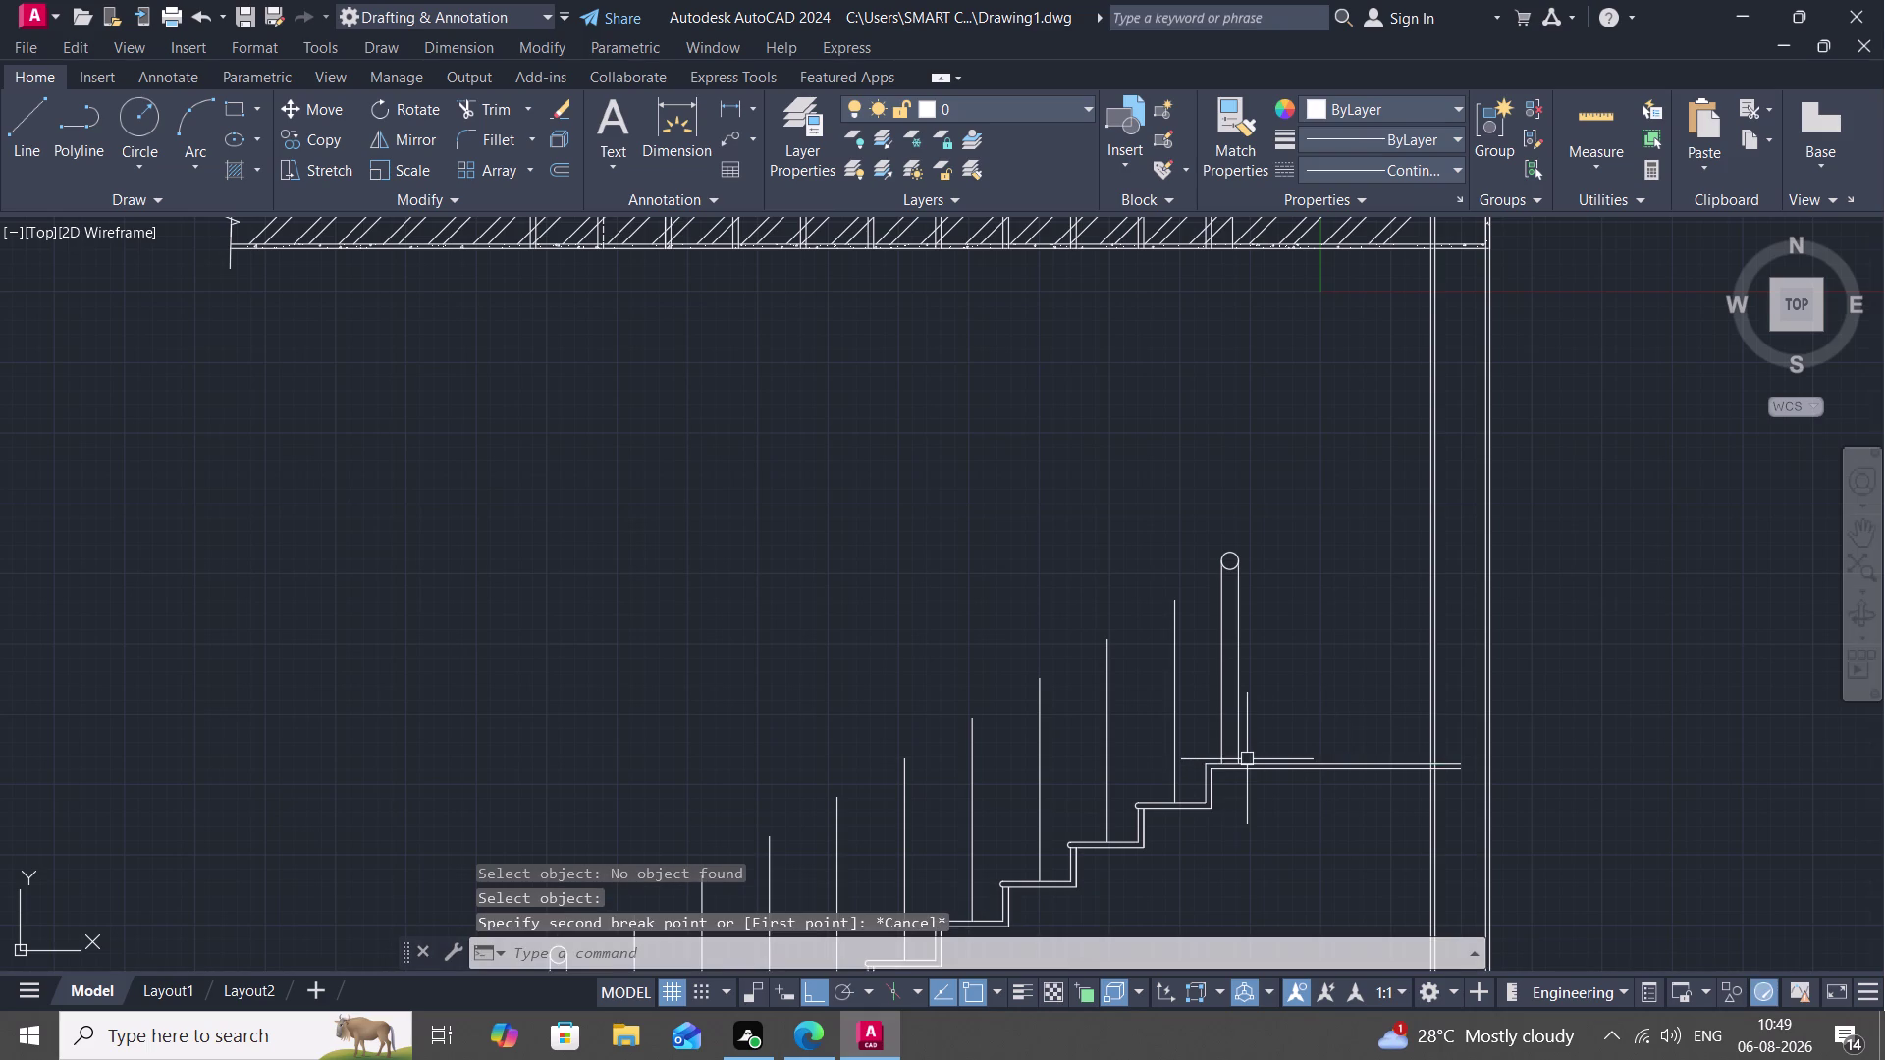
key(f)
key(BackSpace)
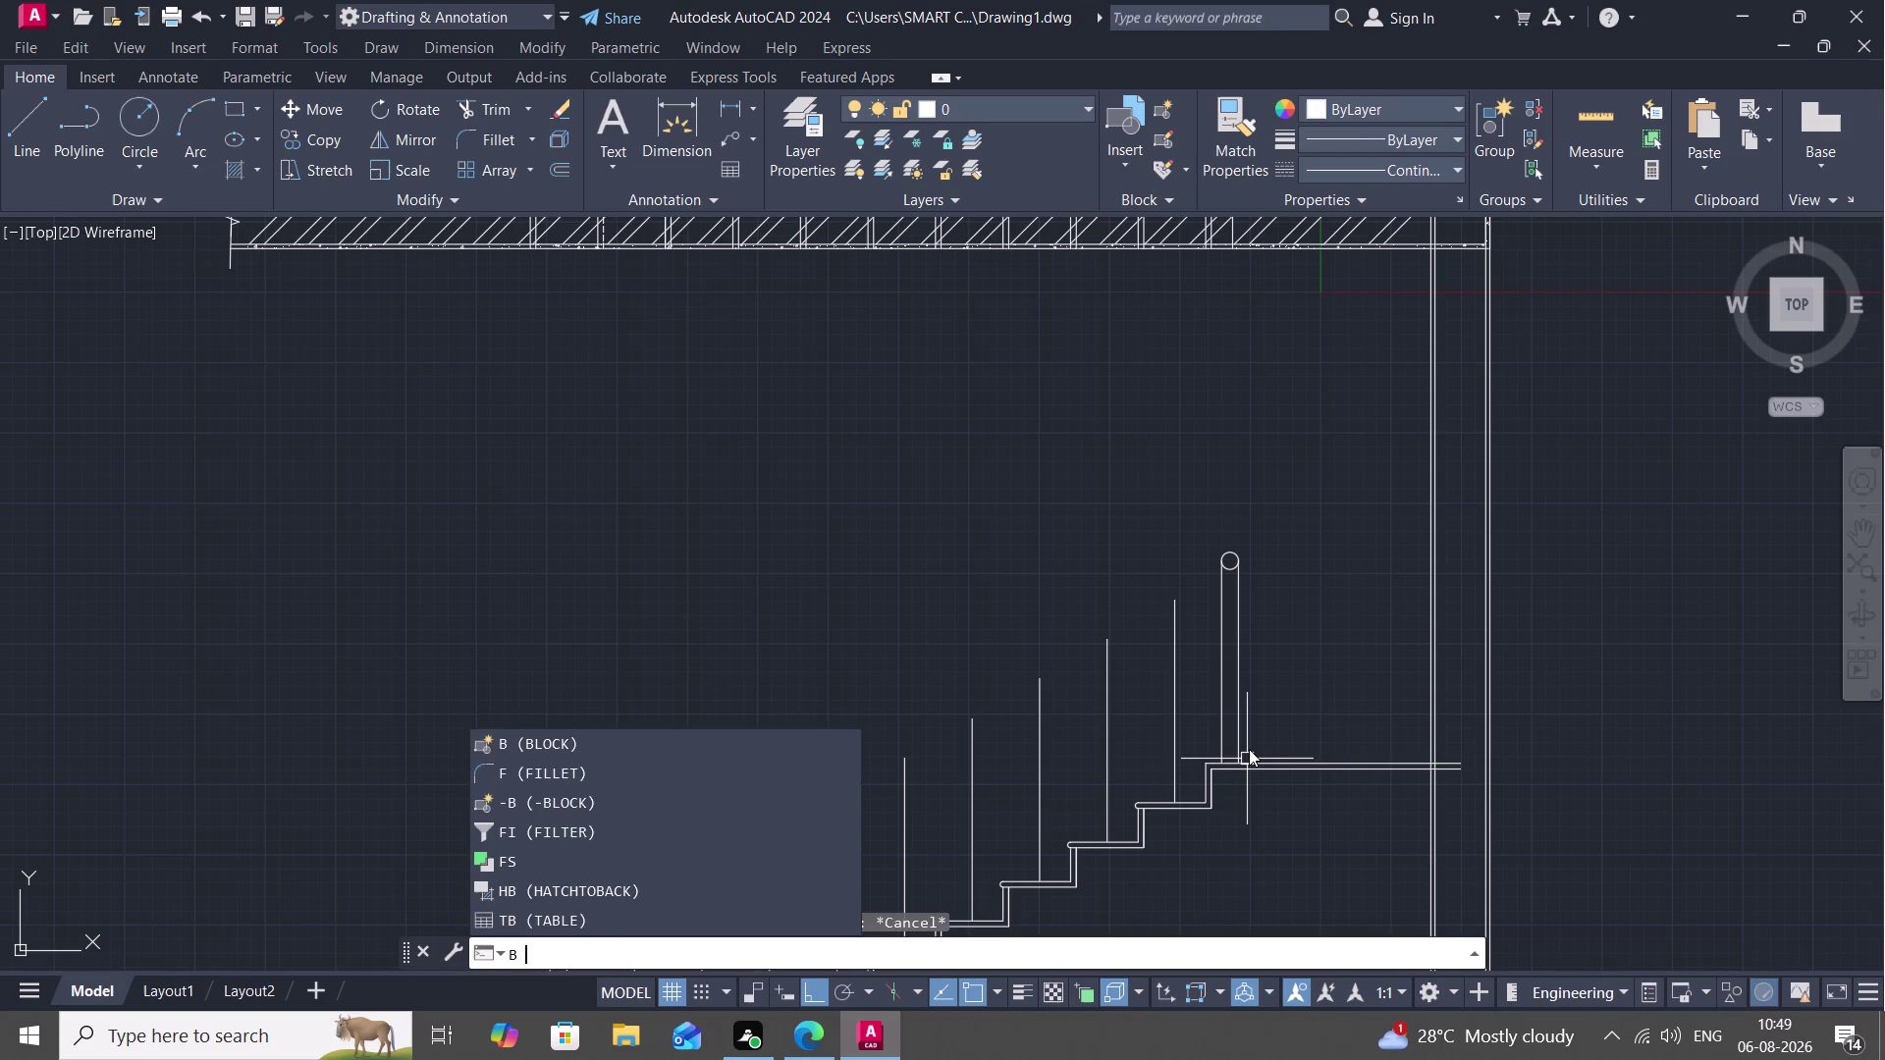
key(r)
key(space)
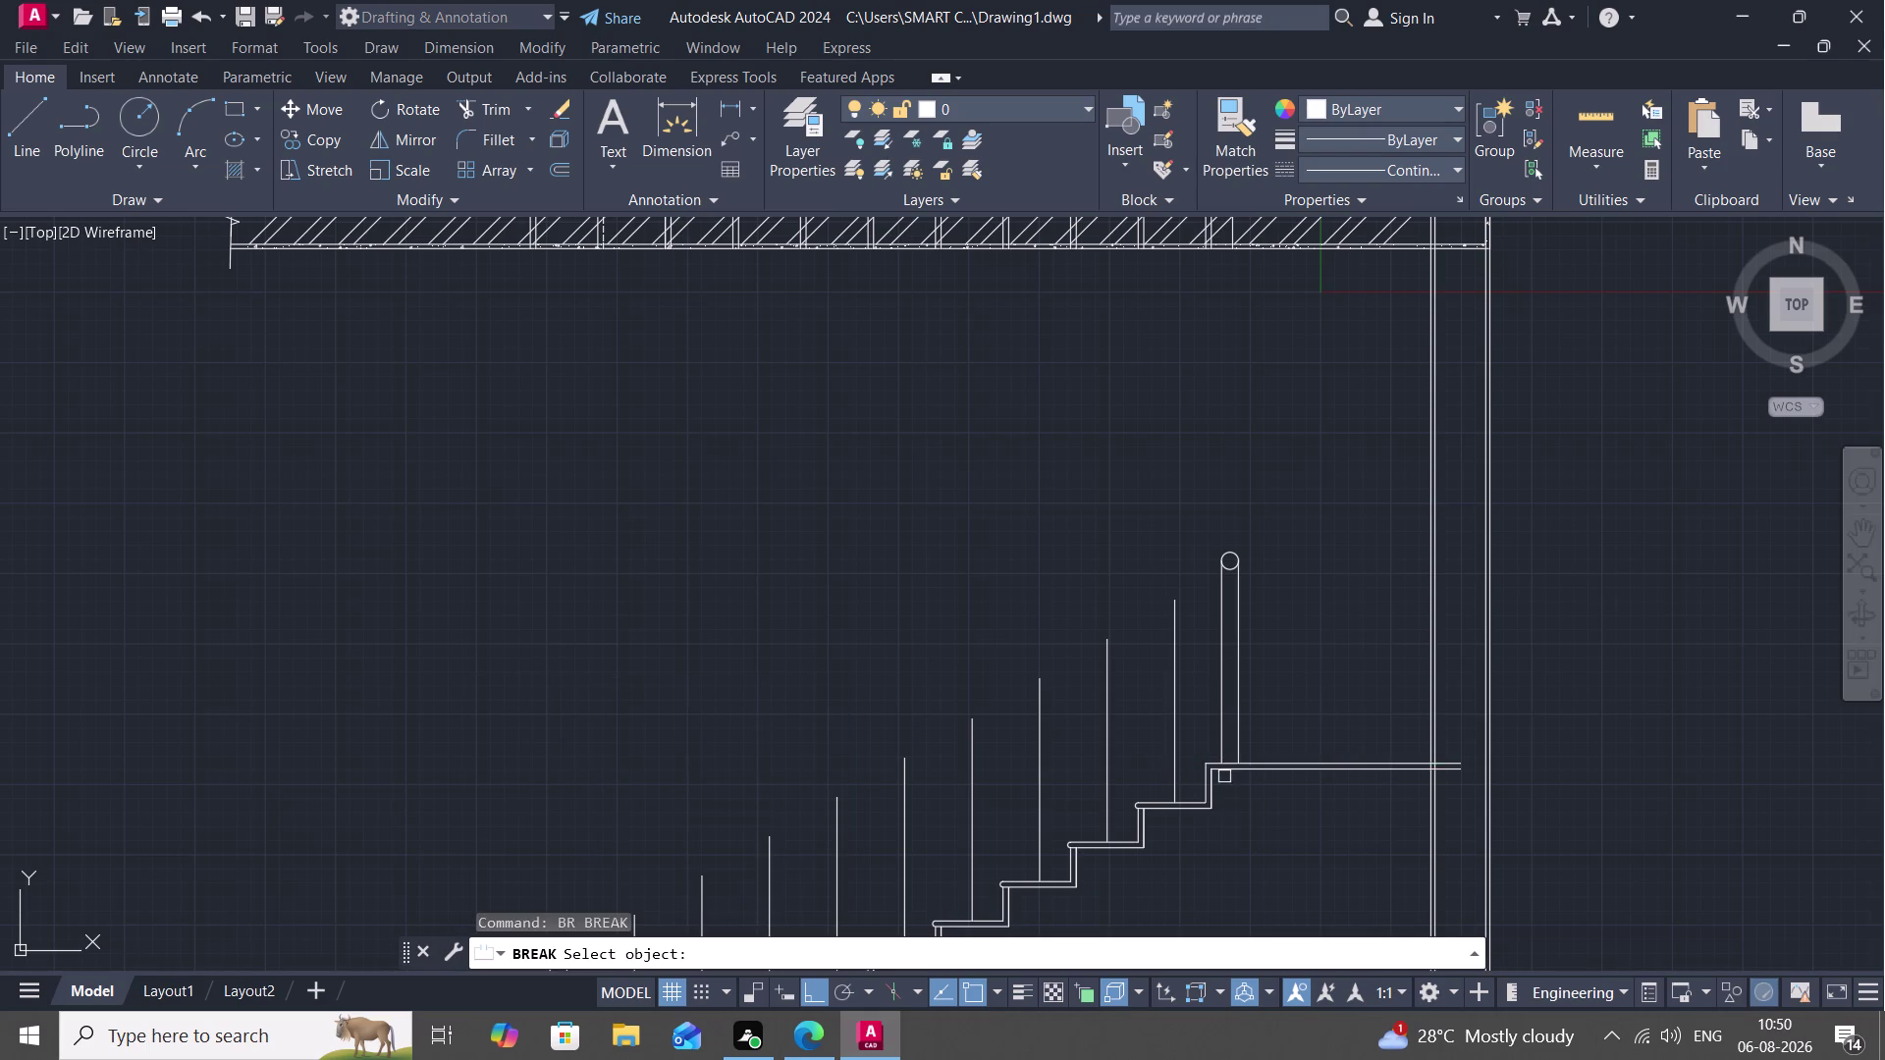
key(Escape)
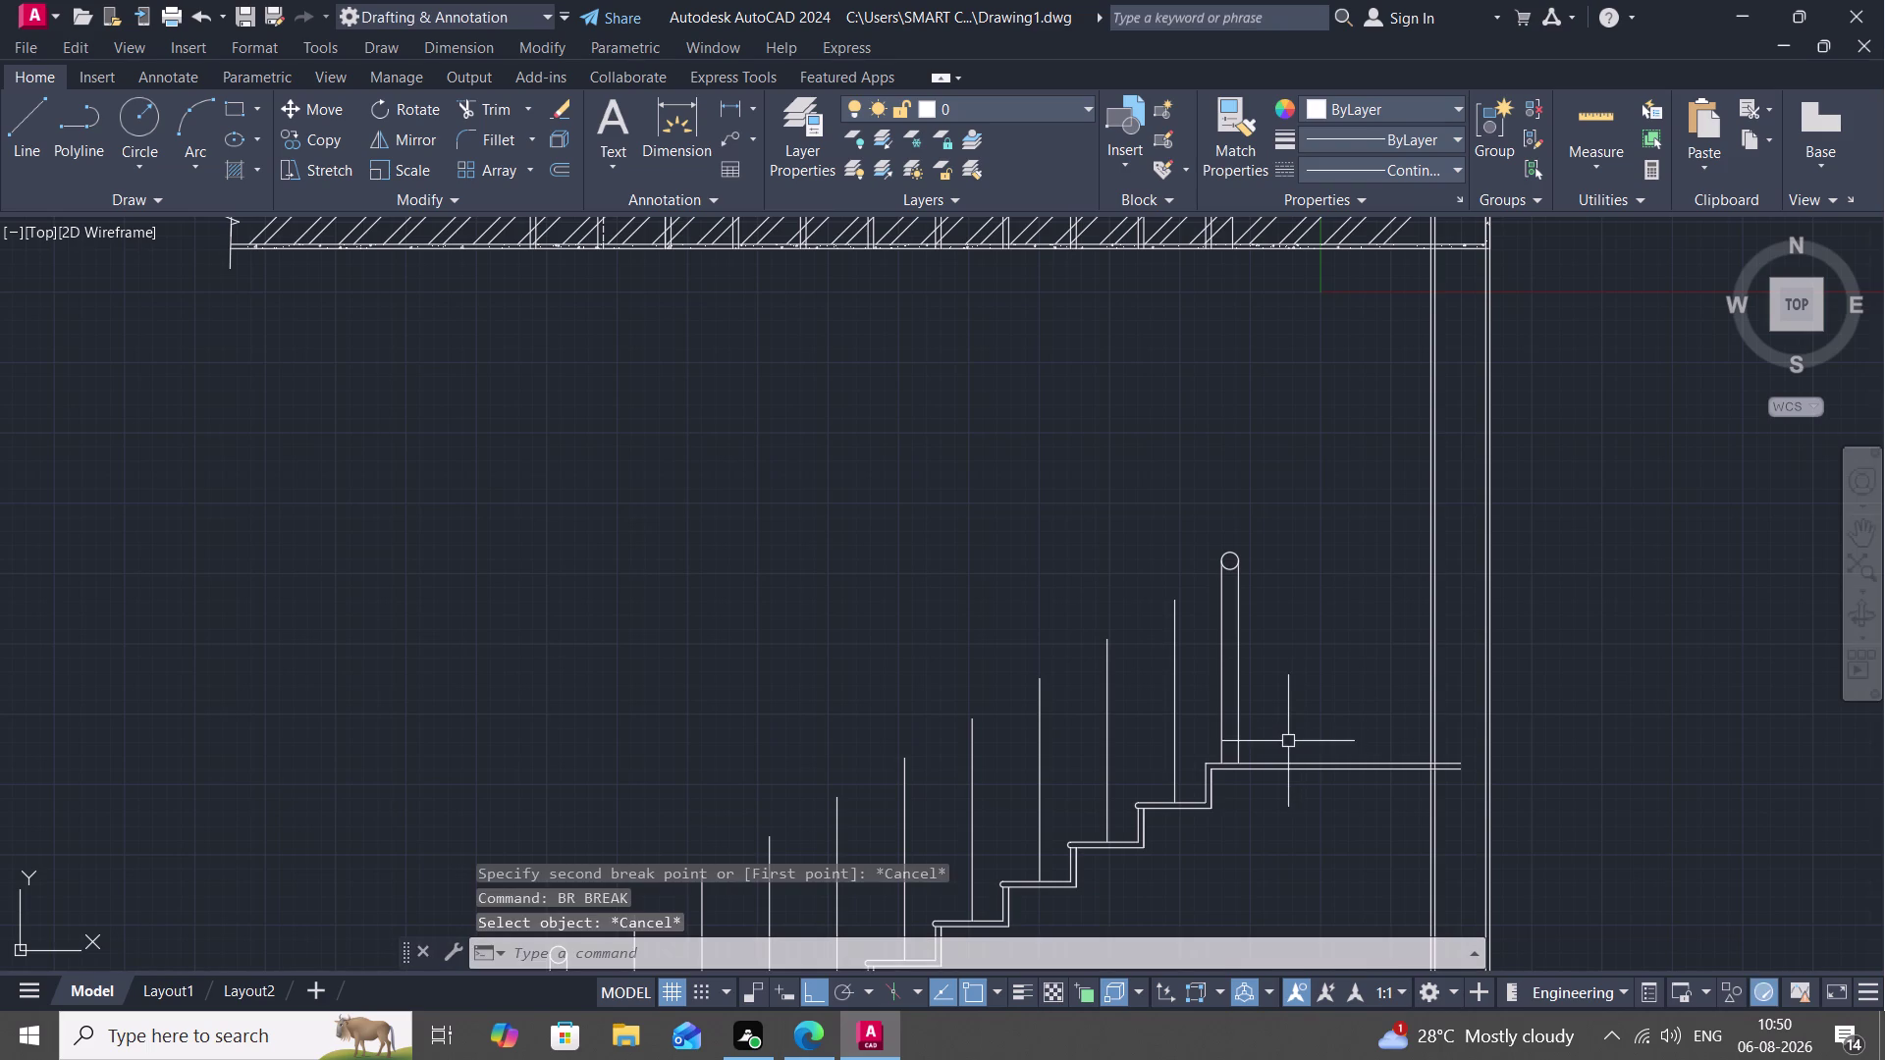
text(BR)
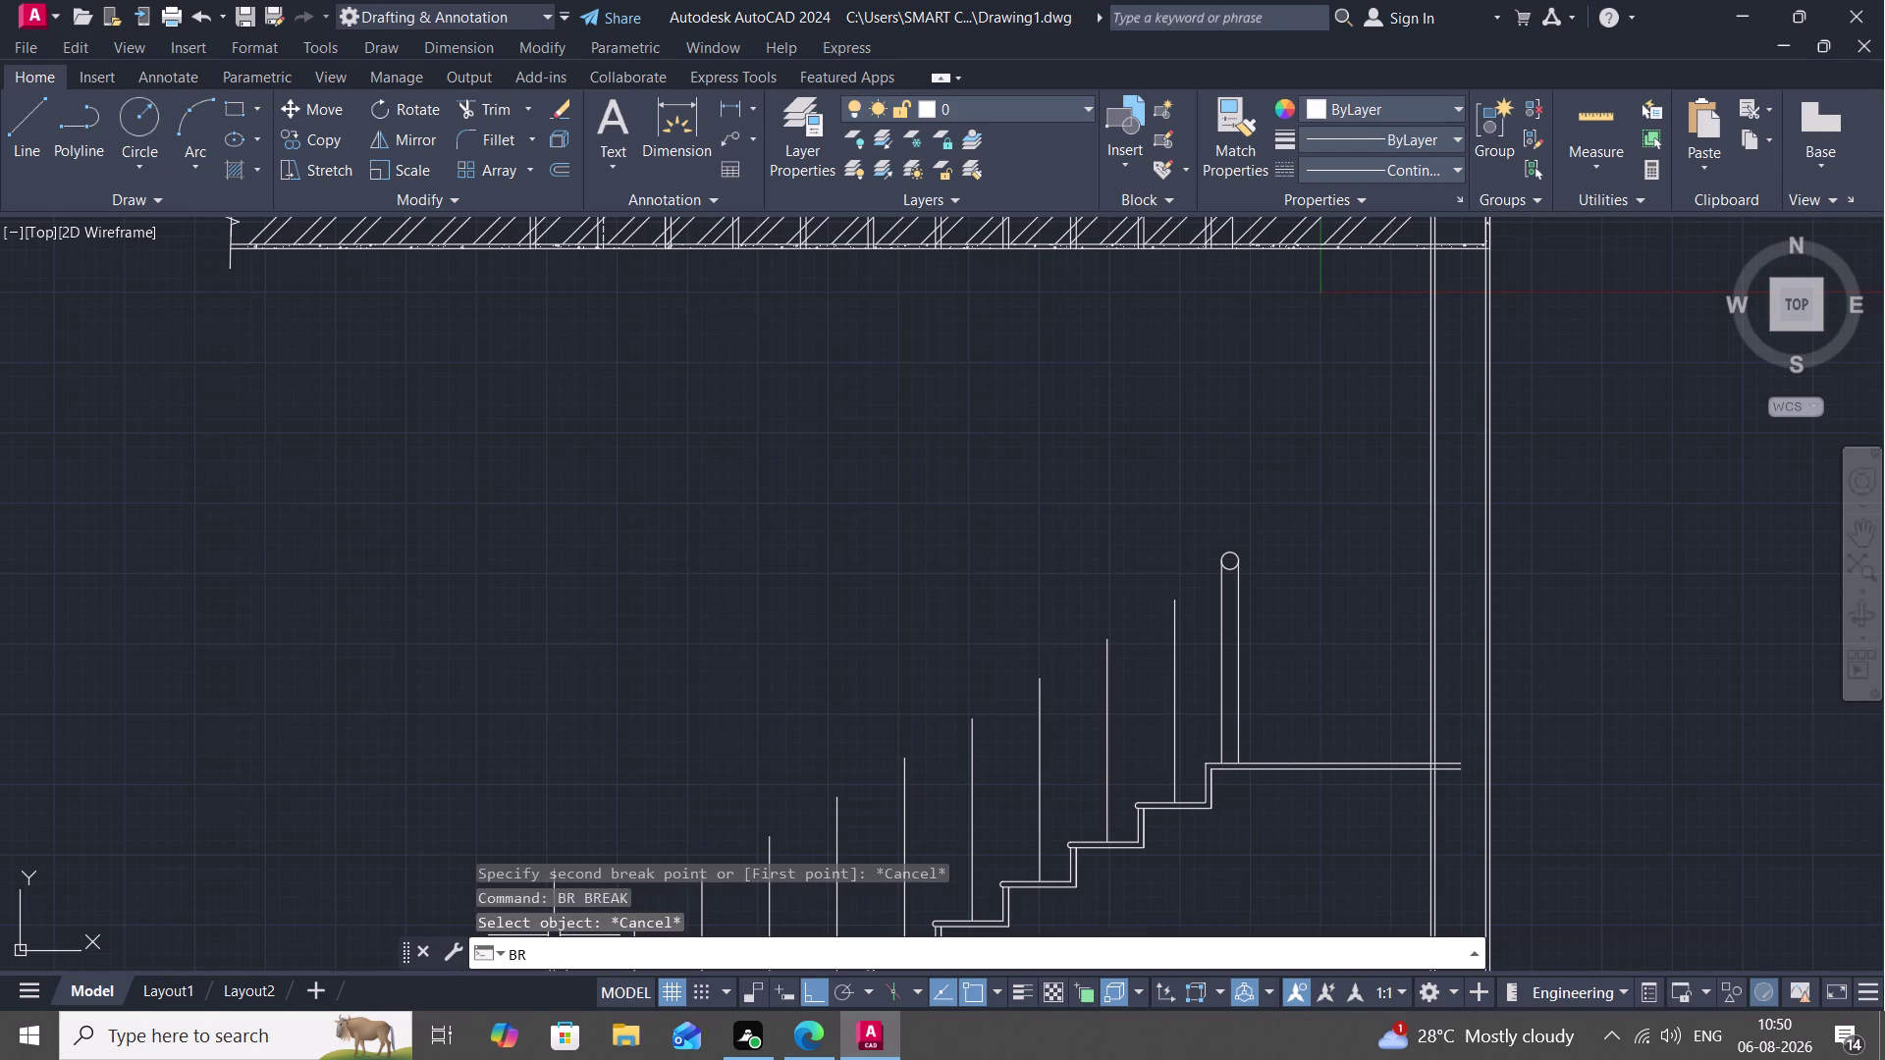
key(space)
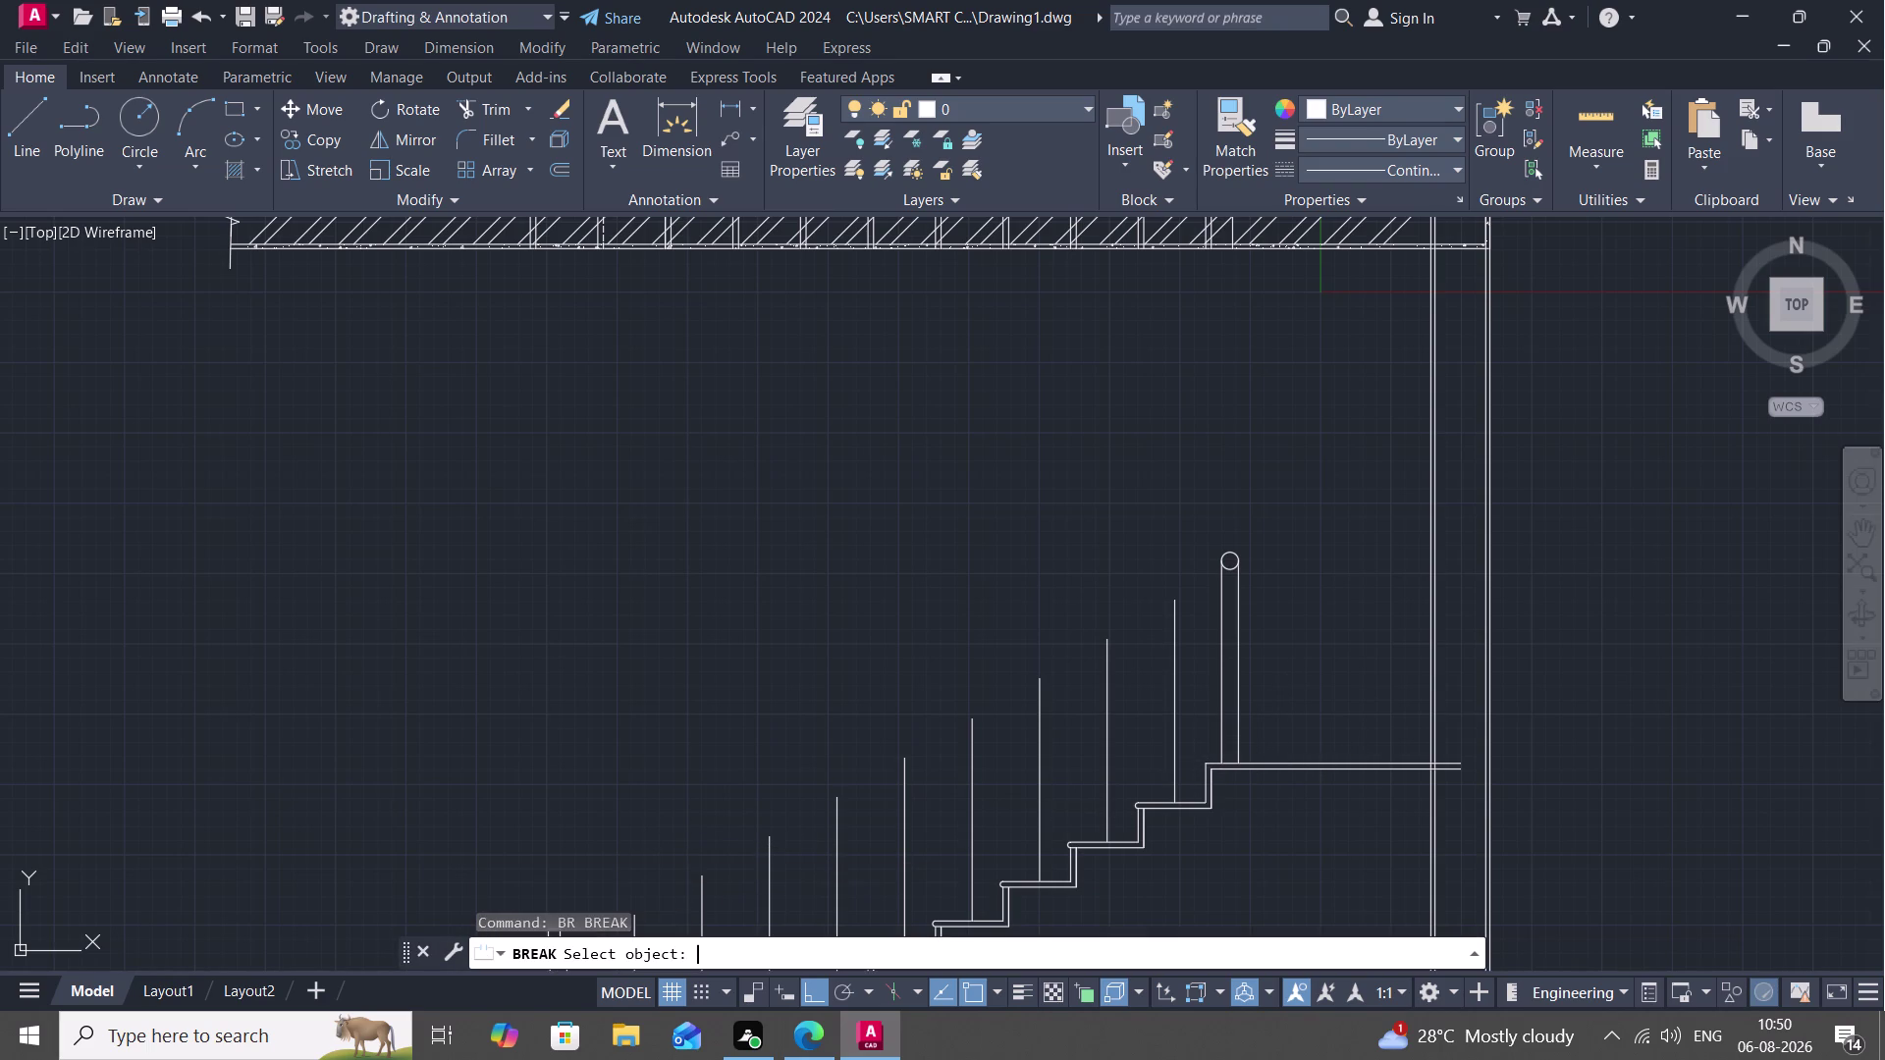
key(Escape)
key(b)
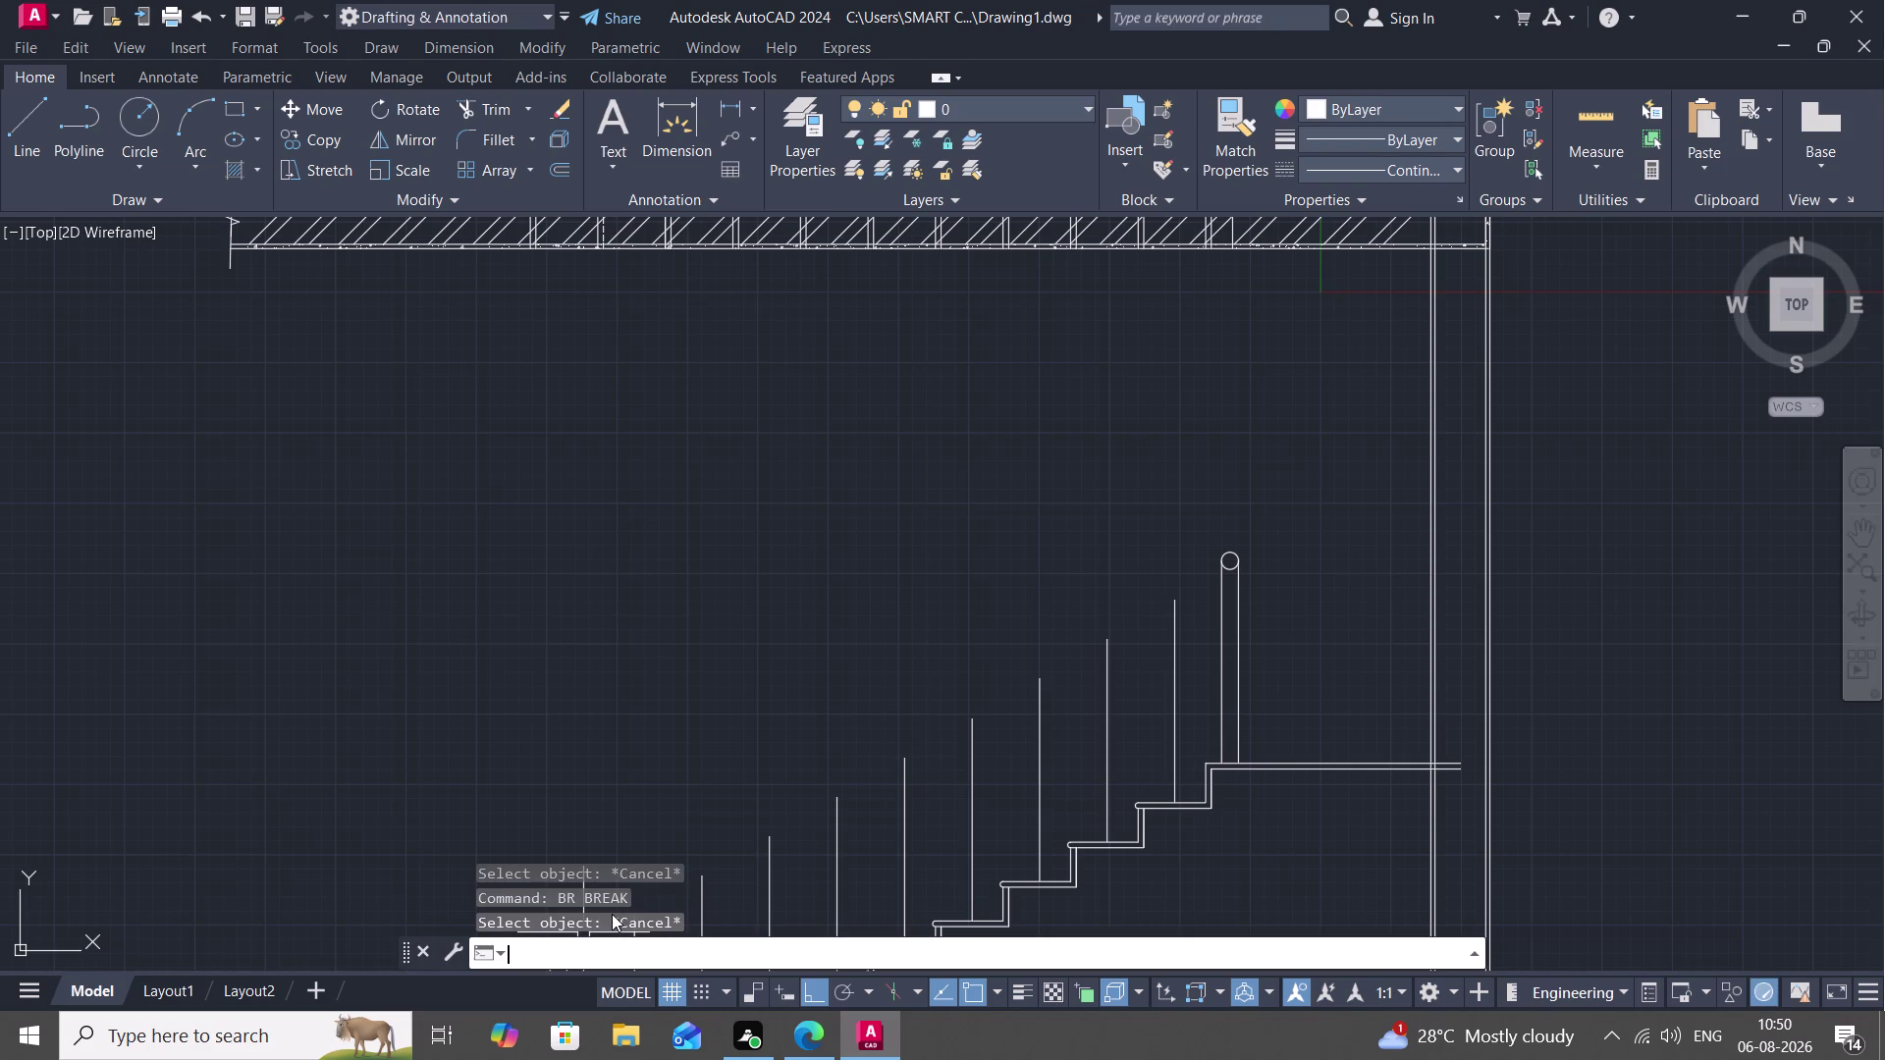
key(r)
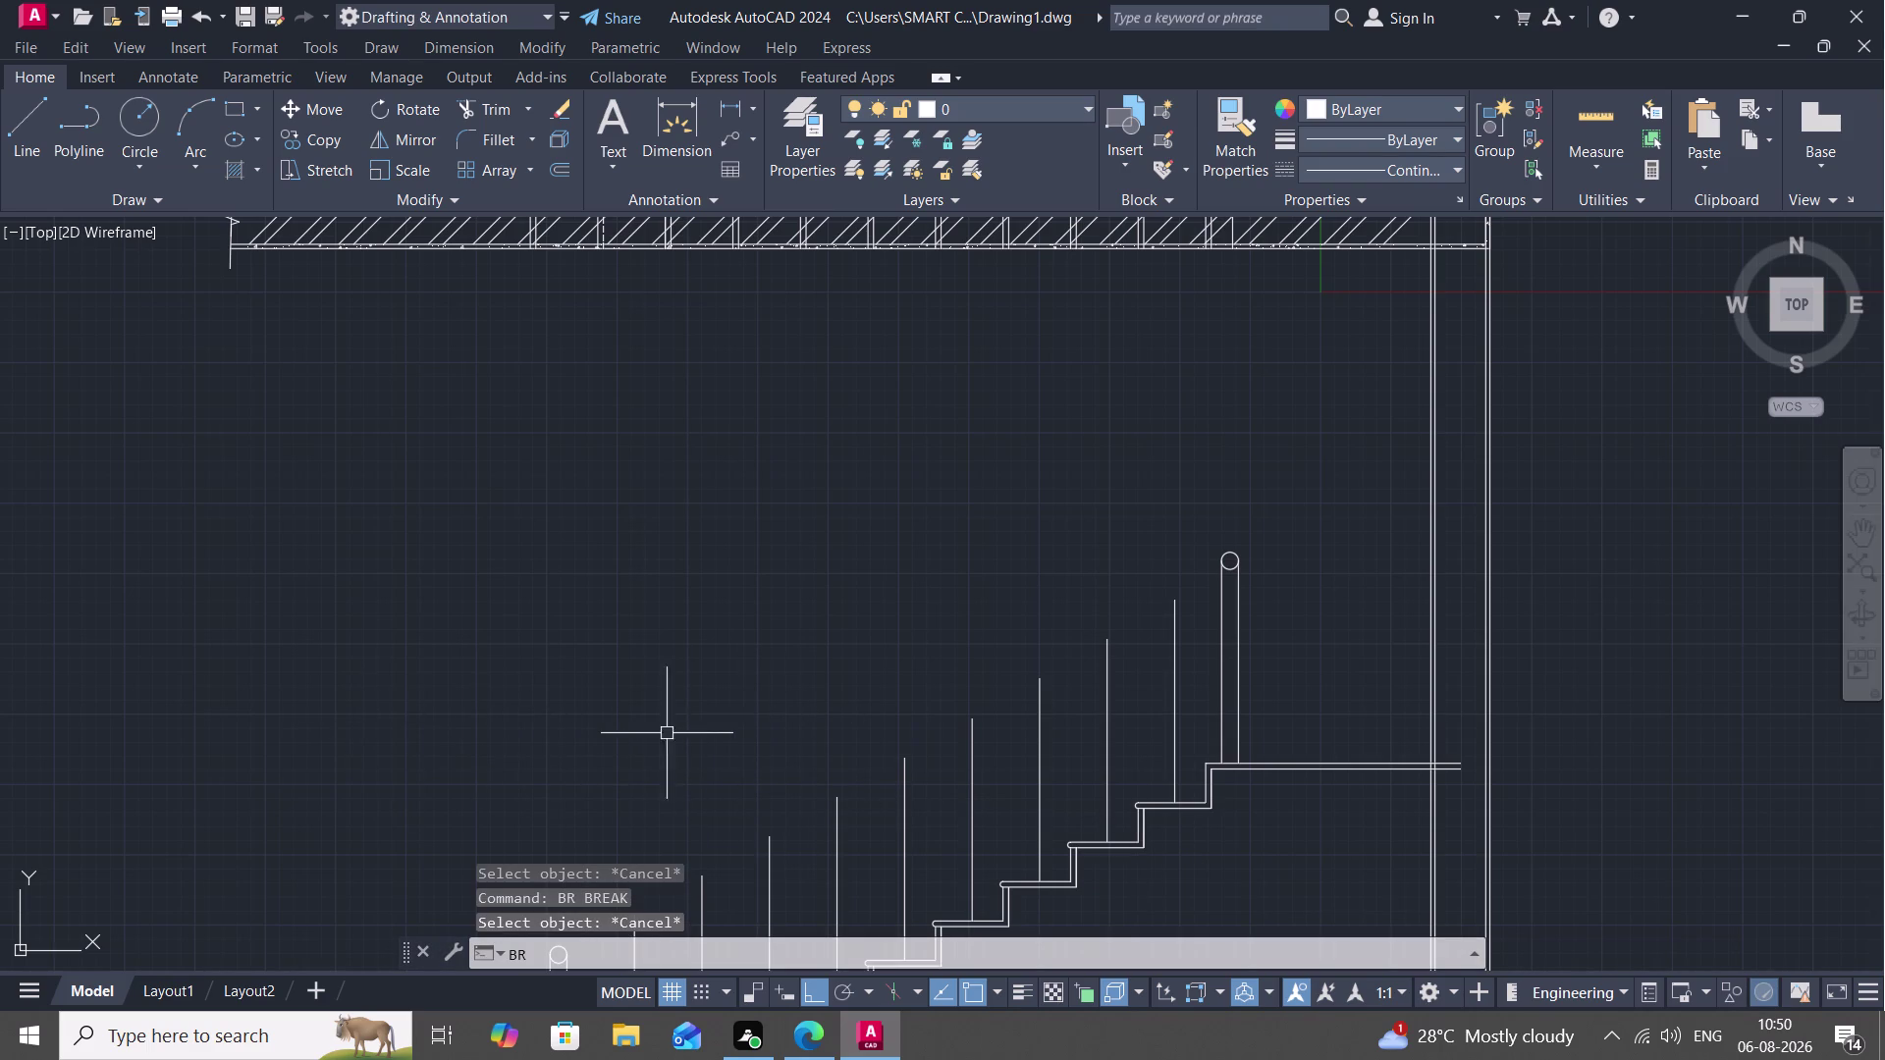
key(BackSpace)
key(space)
key(space)
key(space)
key(Escape)
key(Escape)
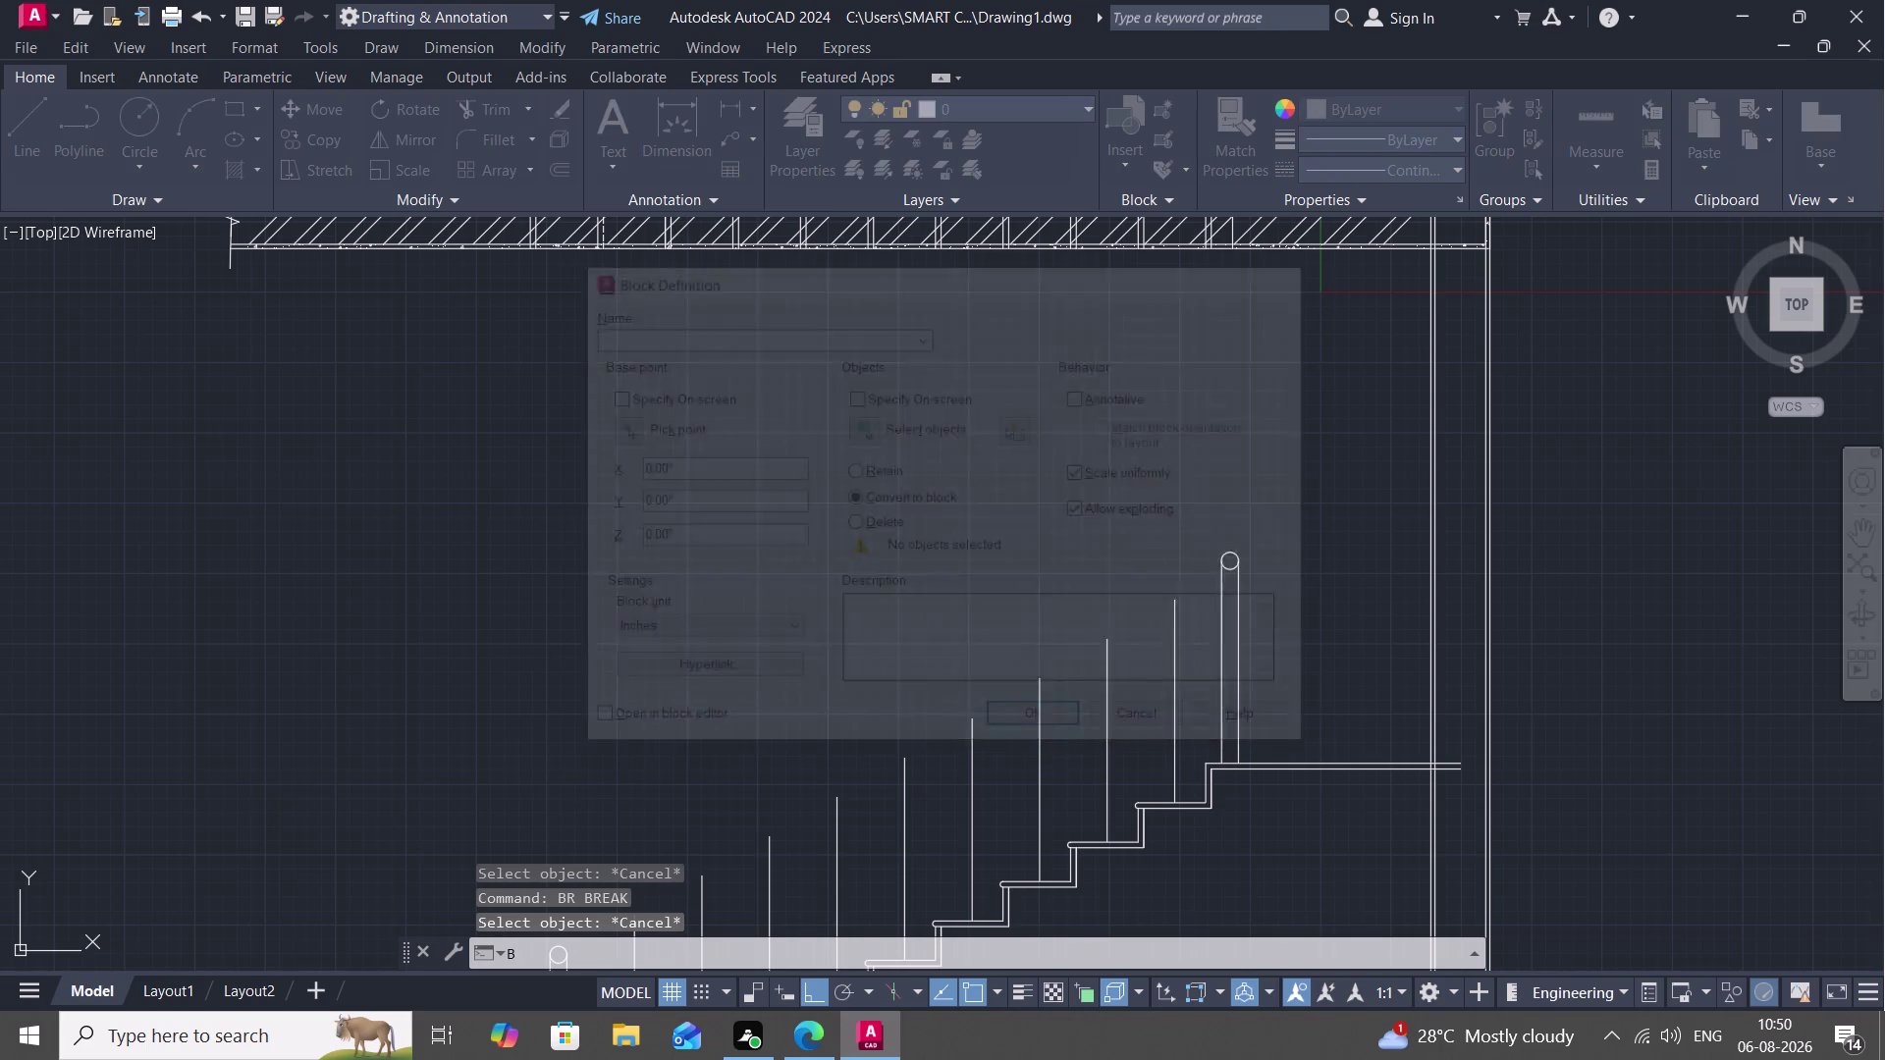
key(Escape)
key(Escape)
key(Escape)
key(Escape)
key(b)
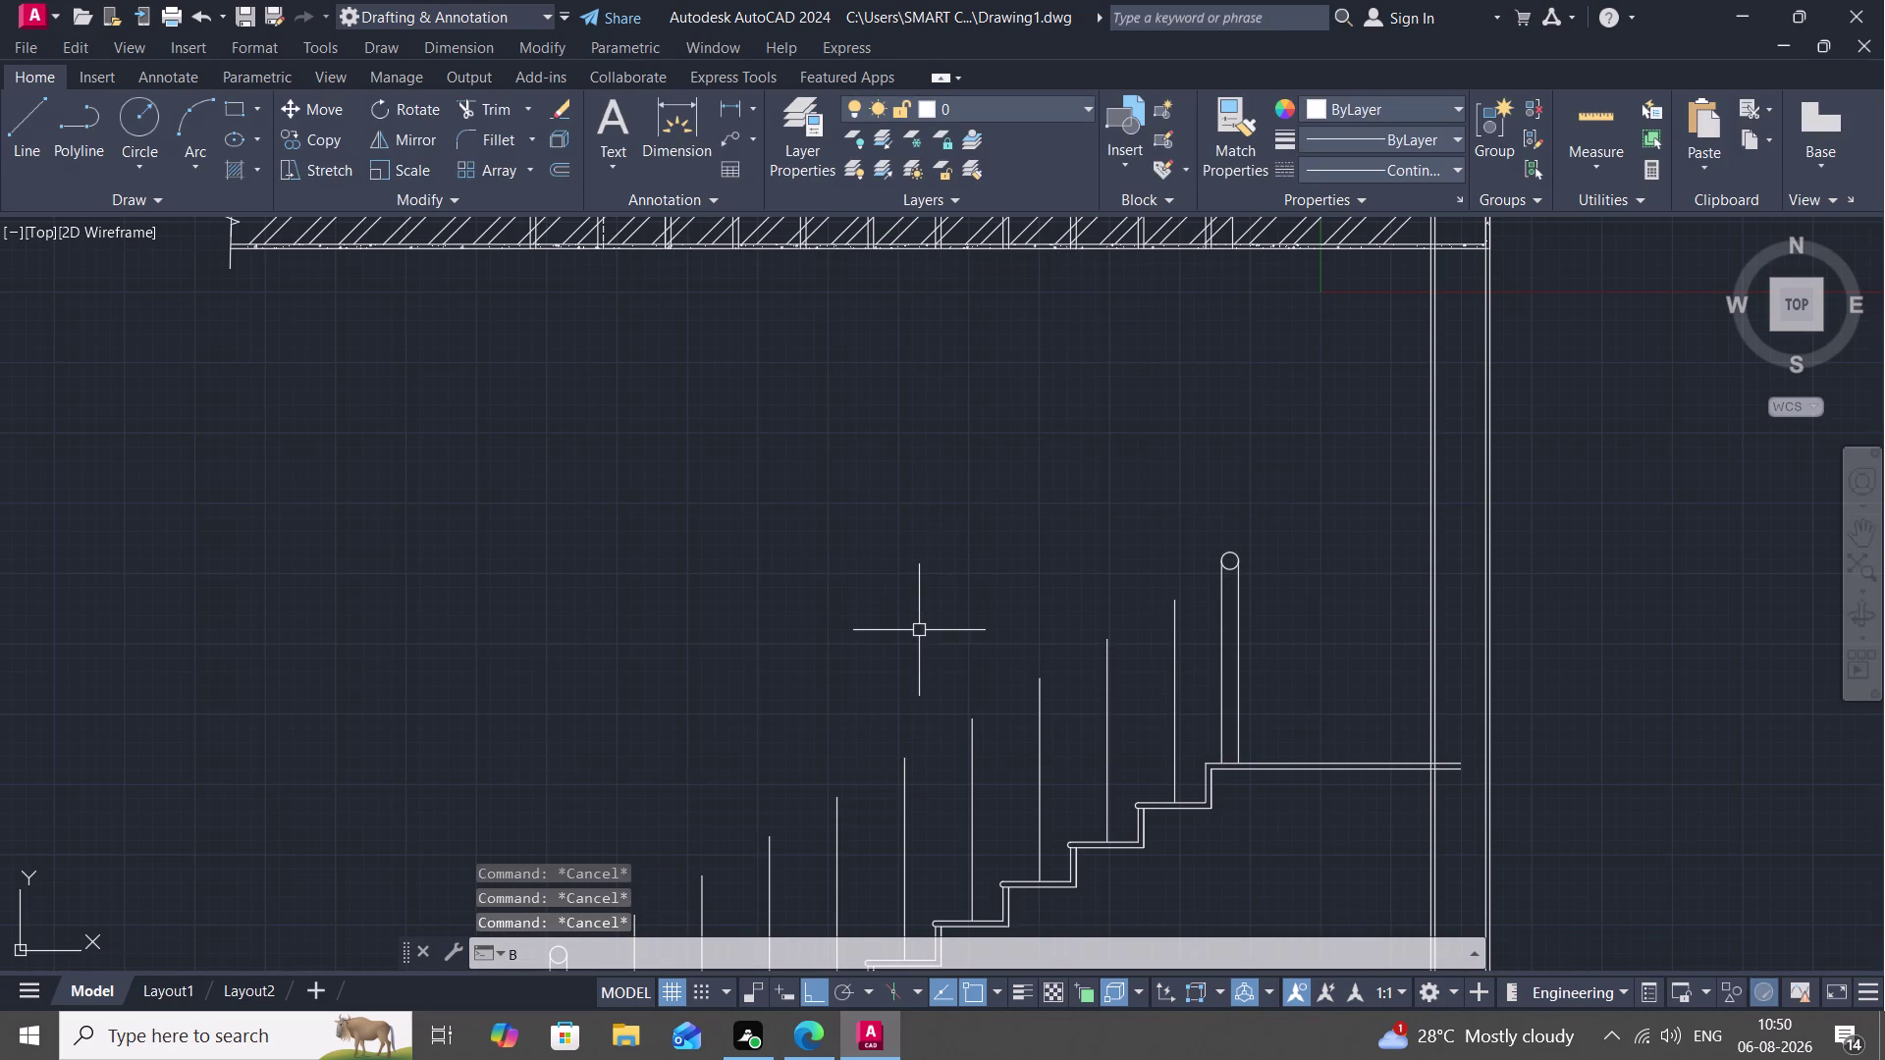
key(r)
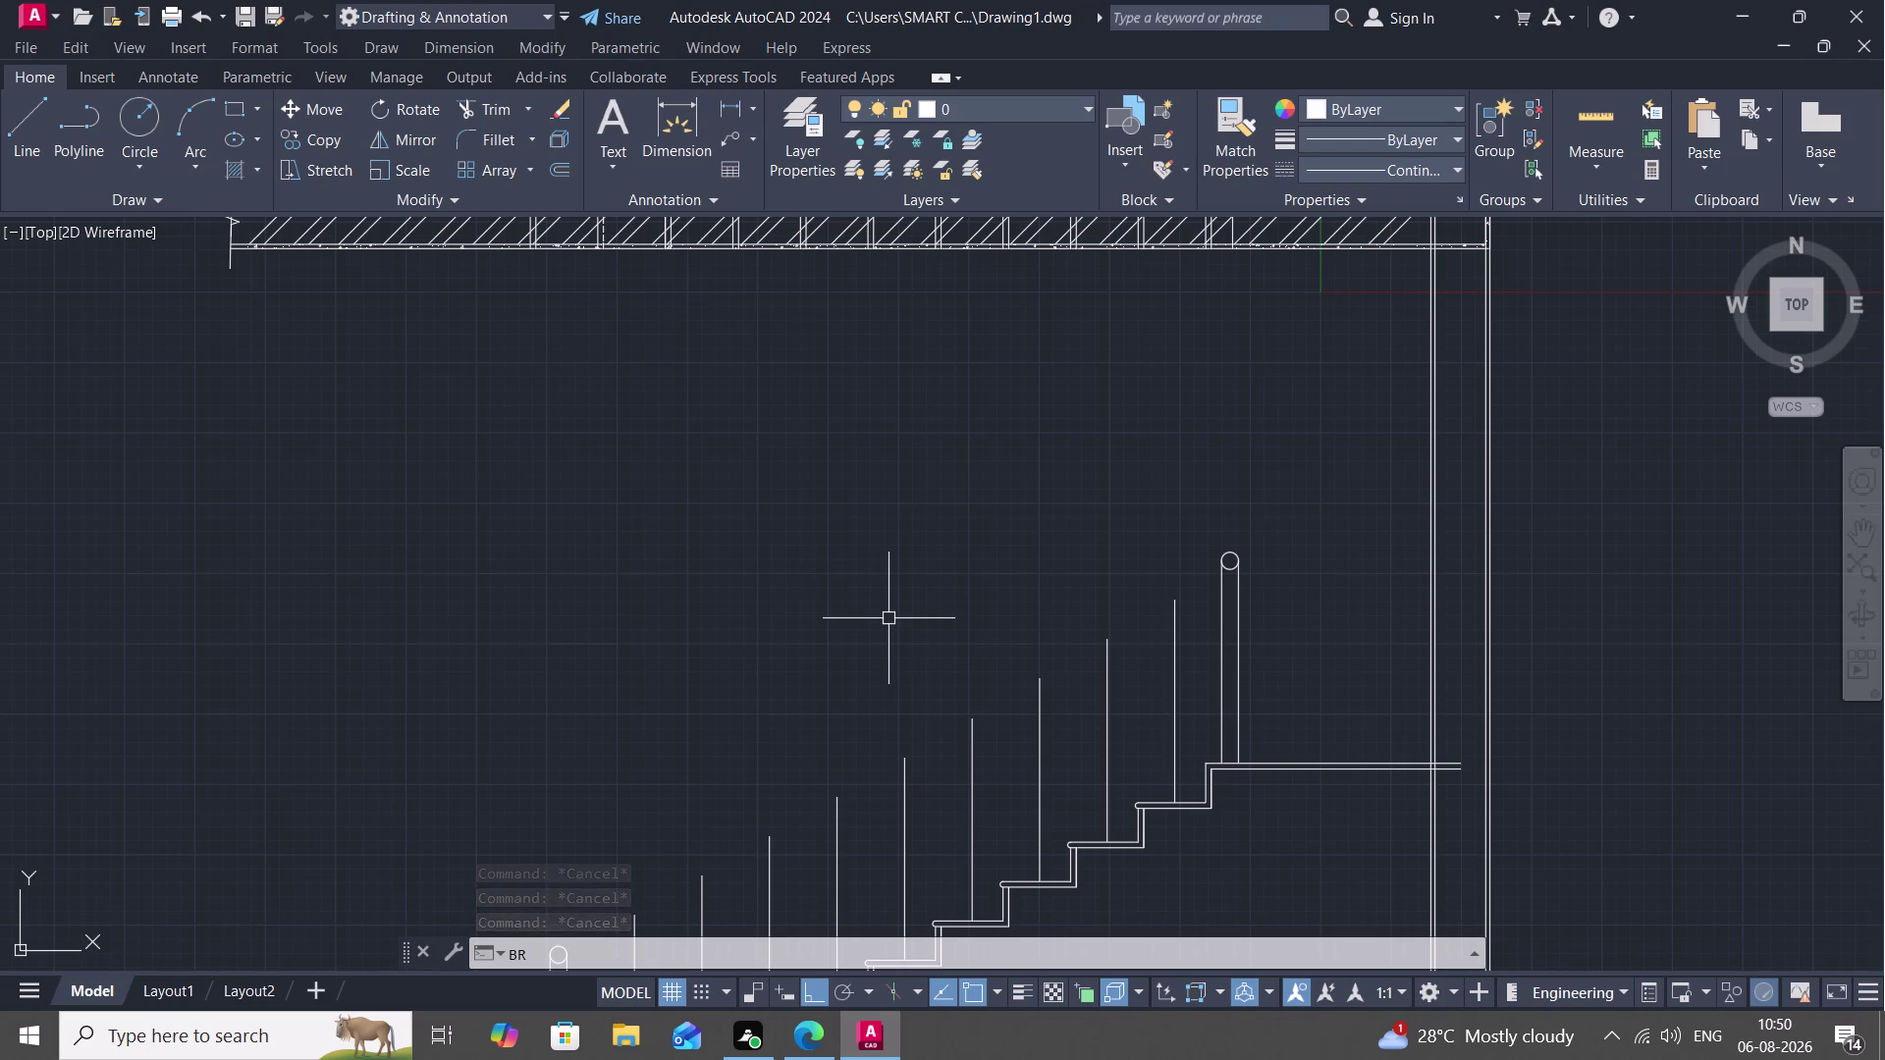
Break the top landing's upper line with BREAKATPOINT near its right end by the wall.
key(e)
key(a)
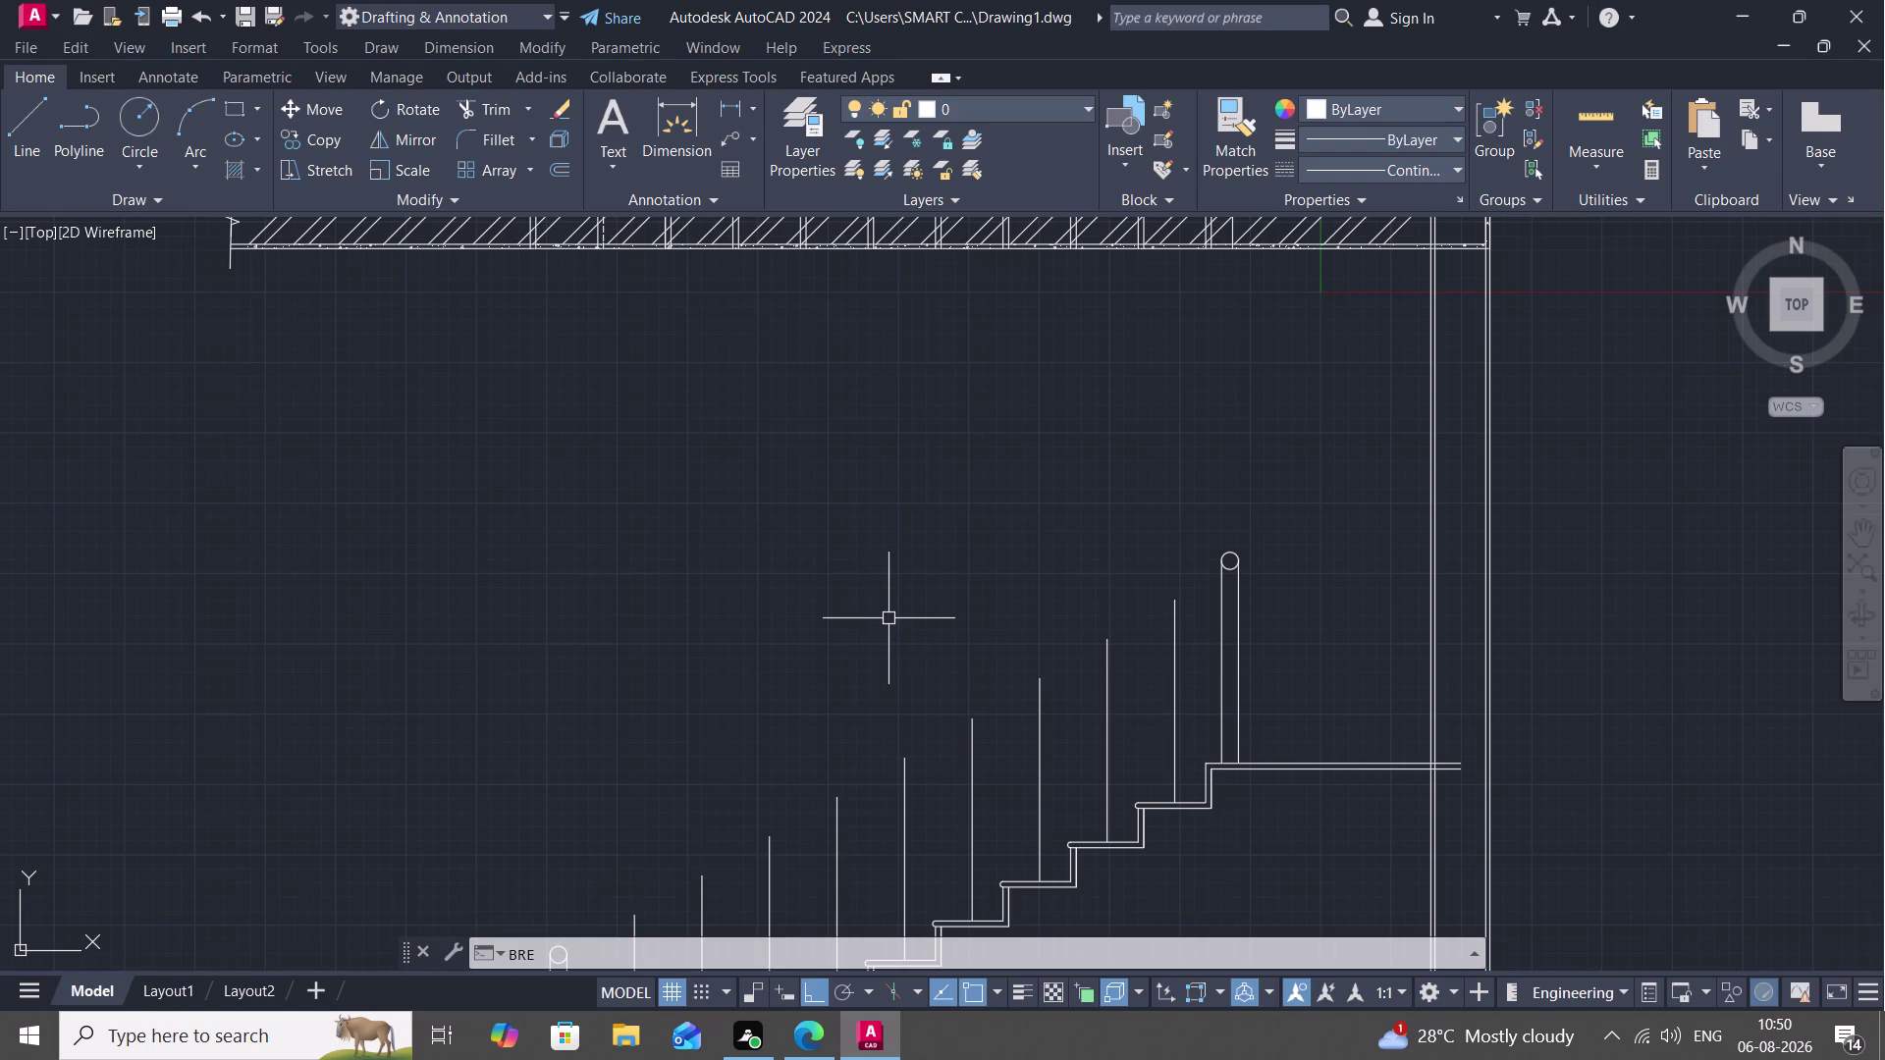
key(k)
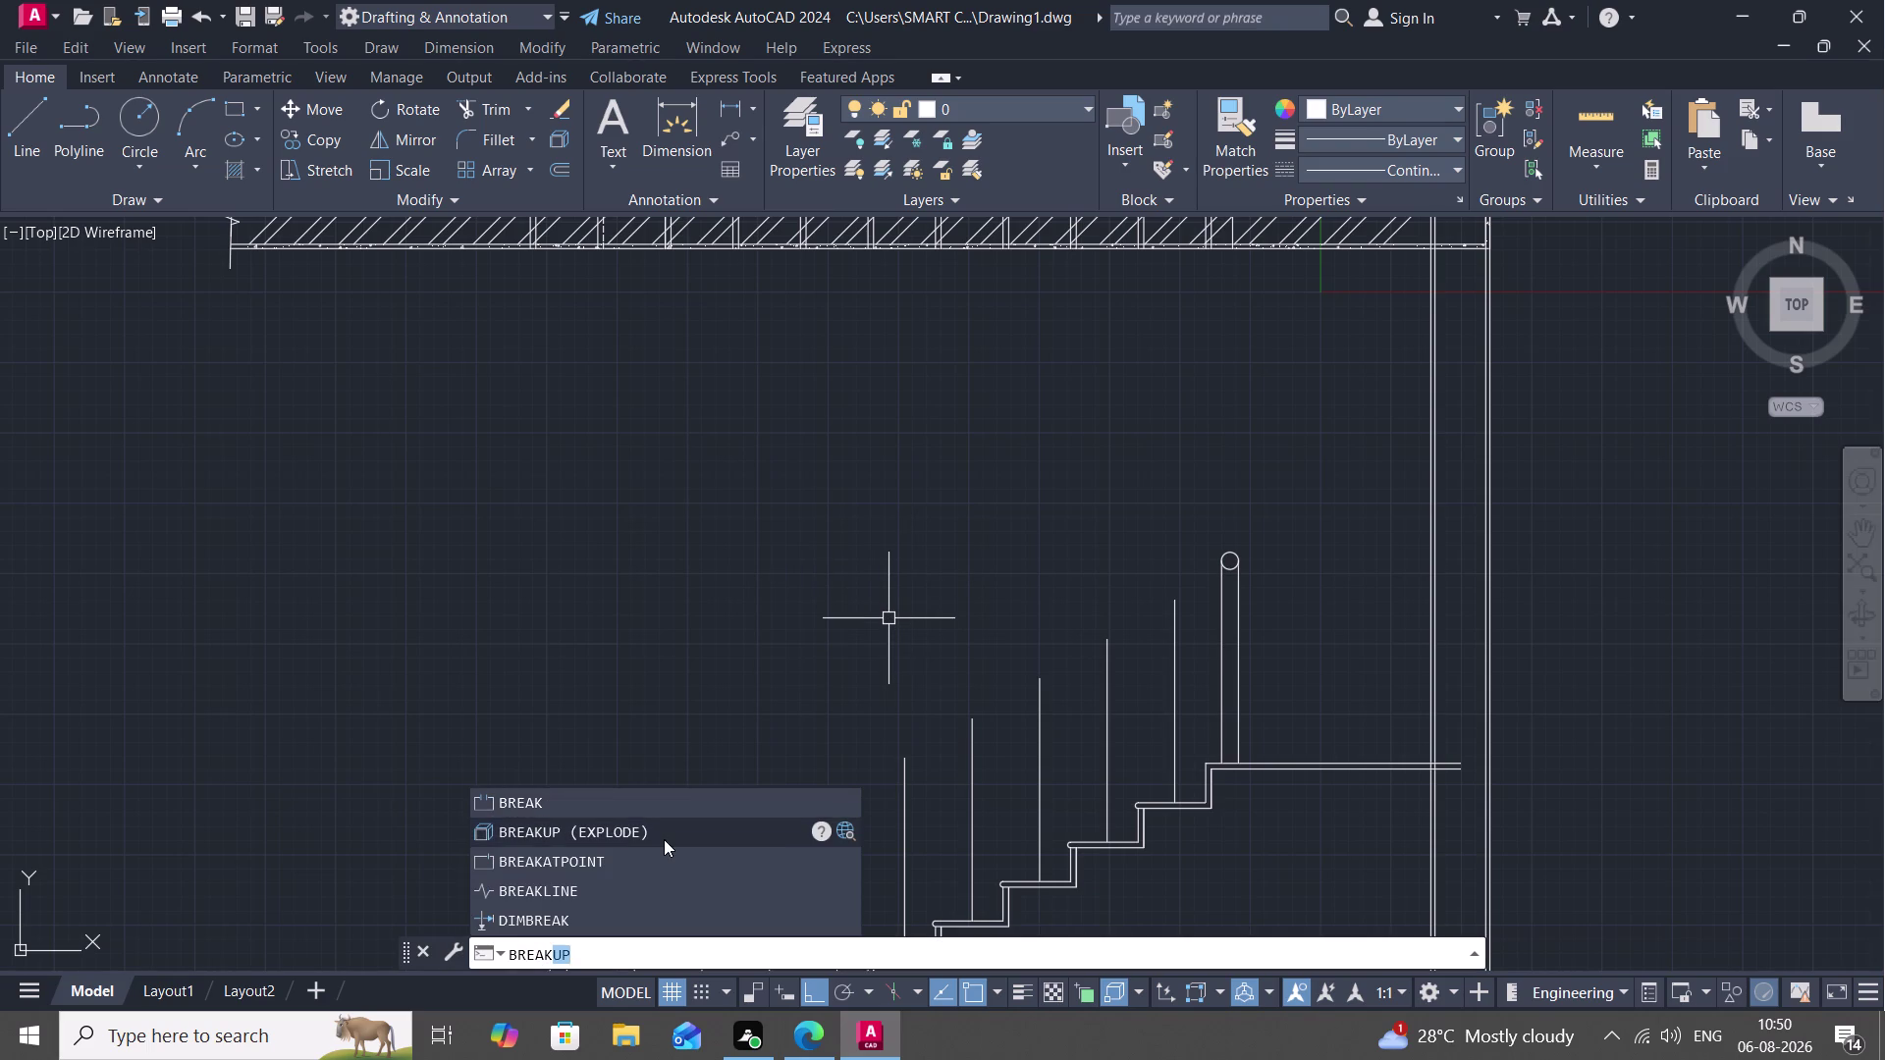
click(659, 854)
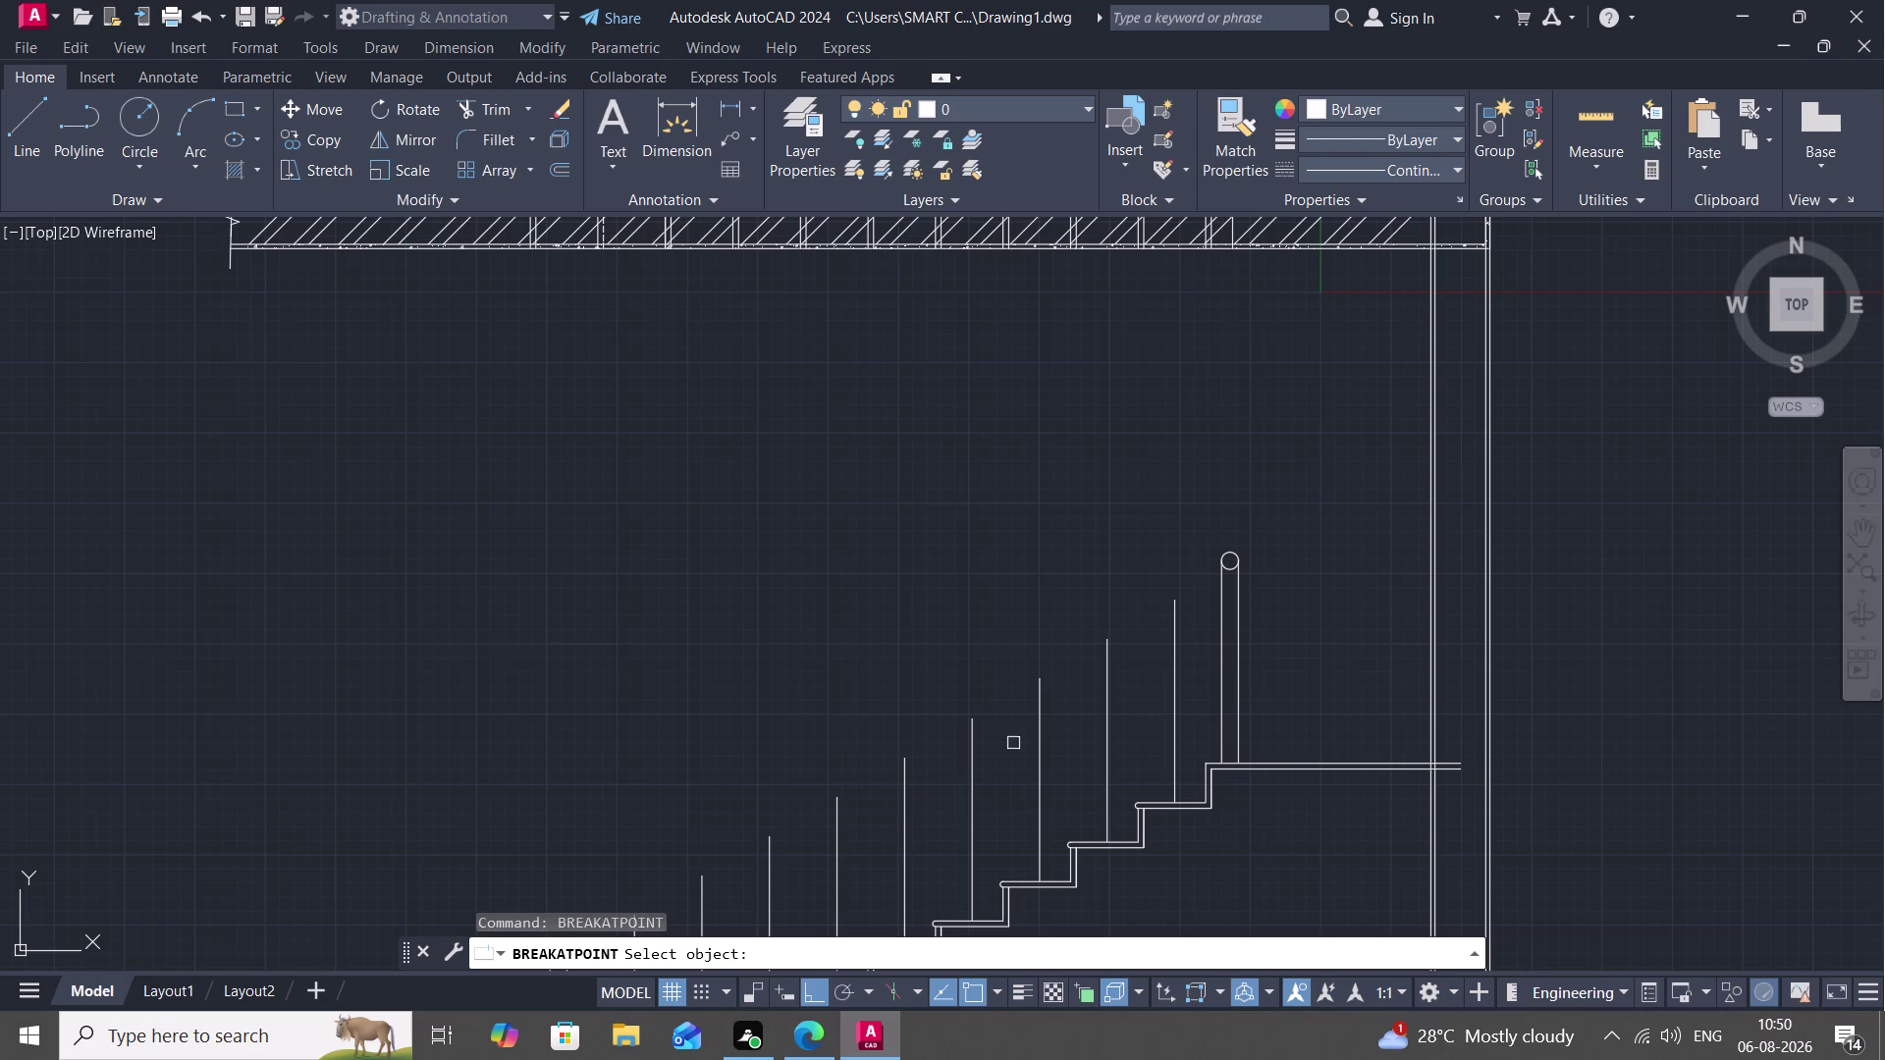
click(1268, 760)
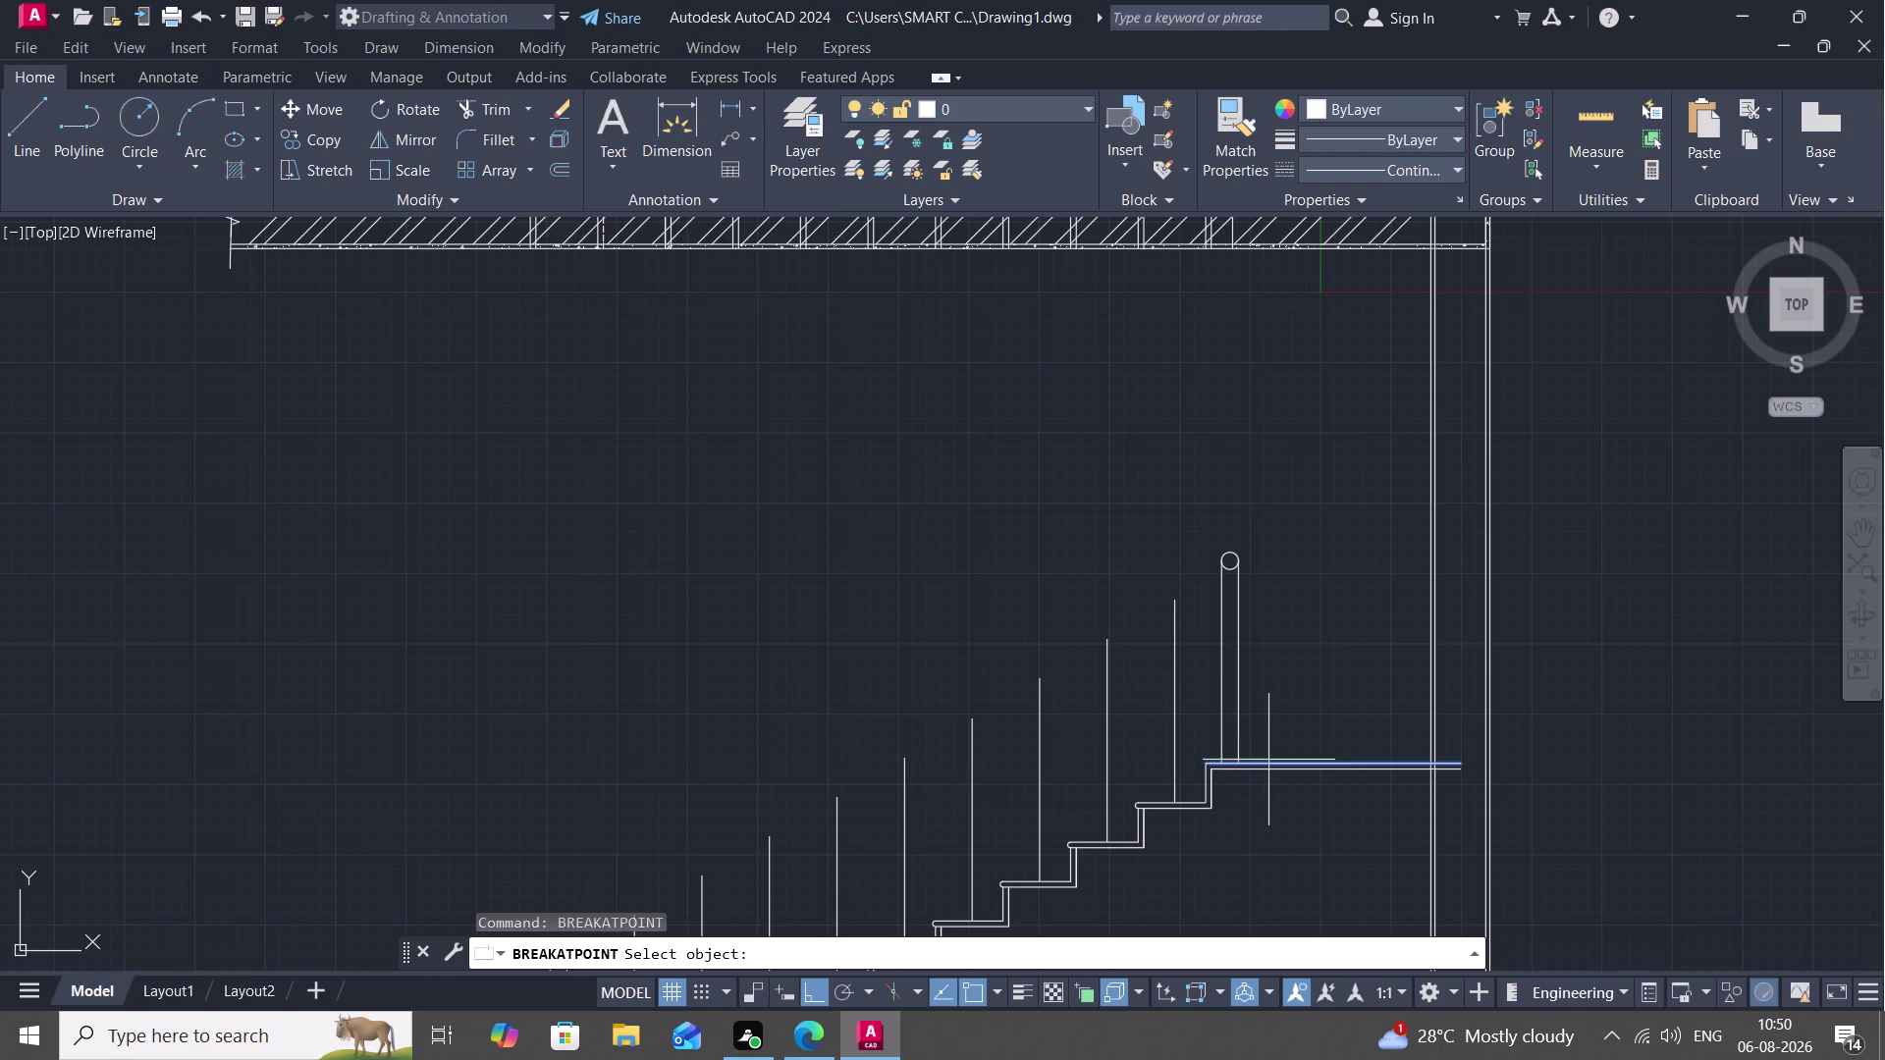
click(1241, 767)
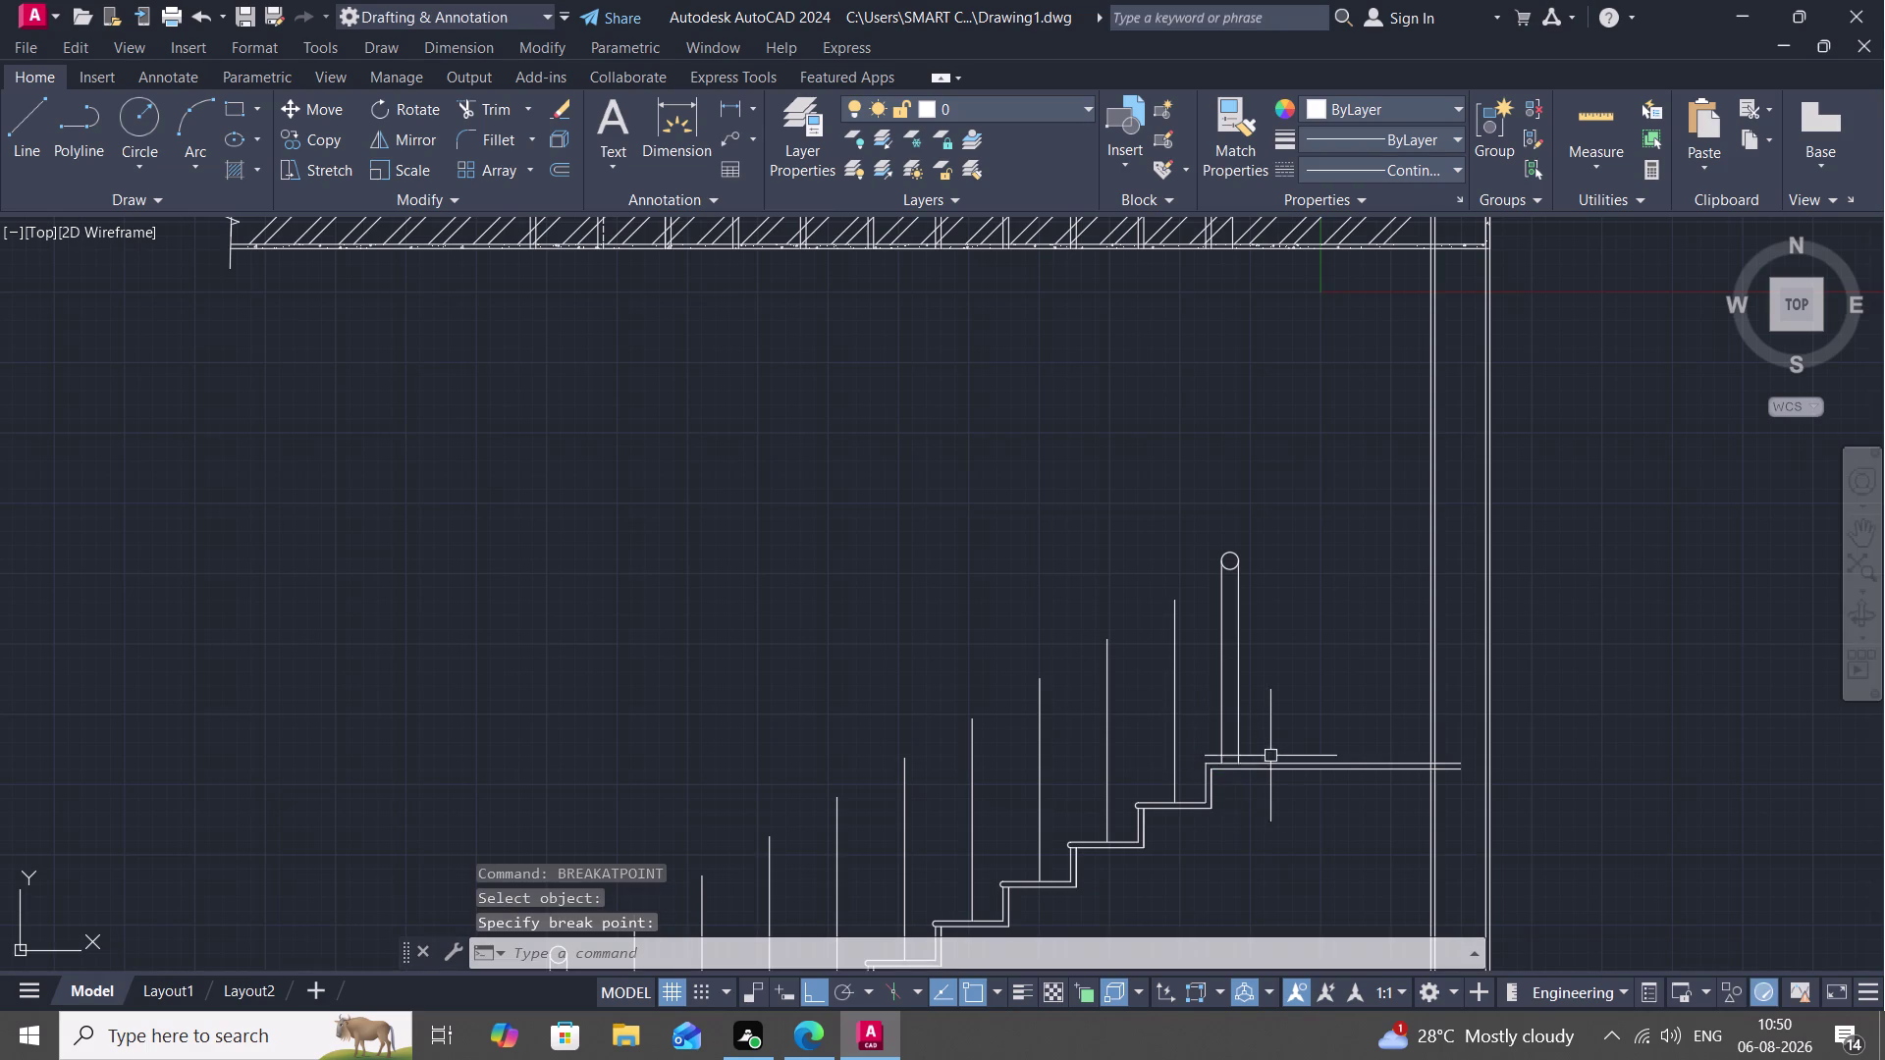
key(space)
click(1297, 761)
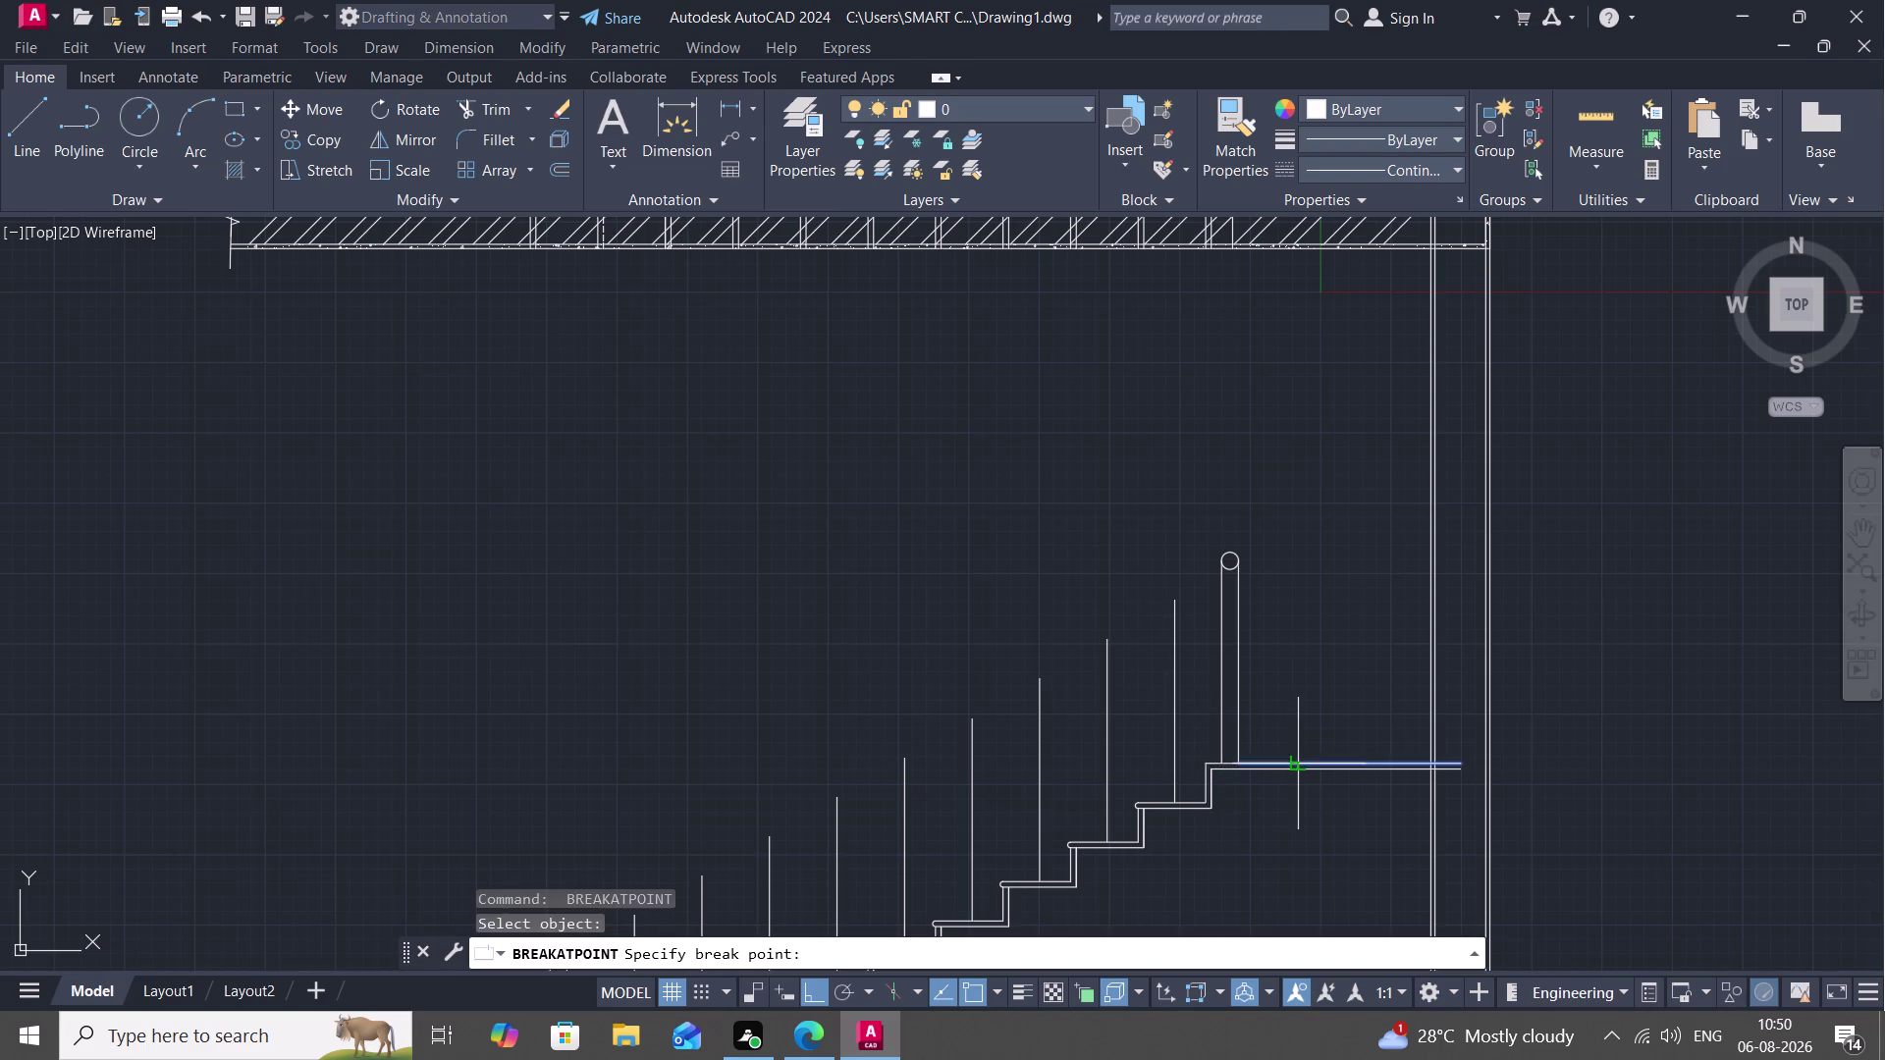
scroll(up, 3)
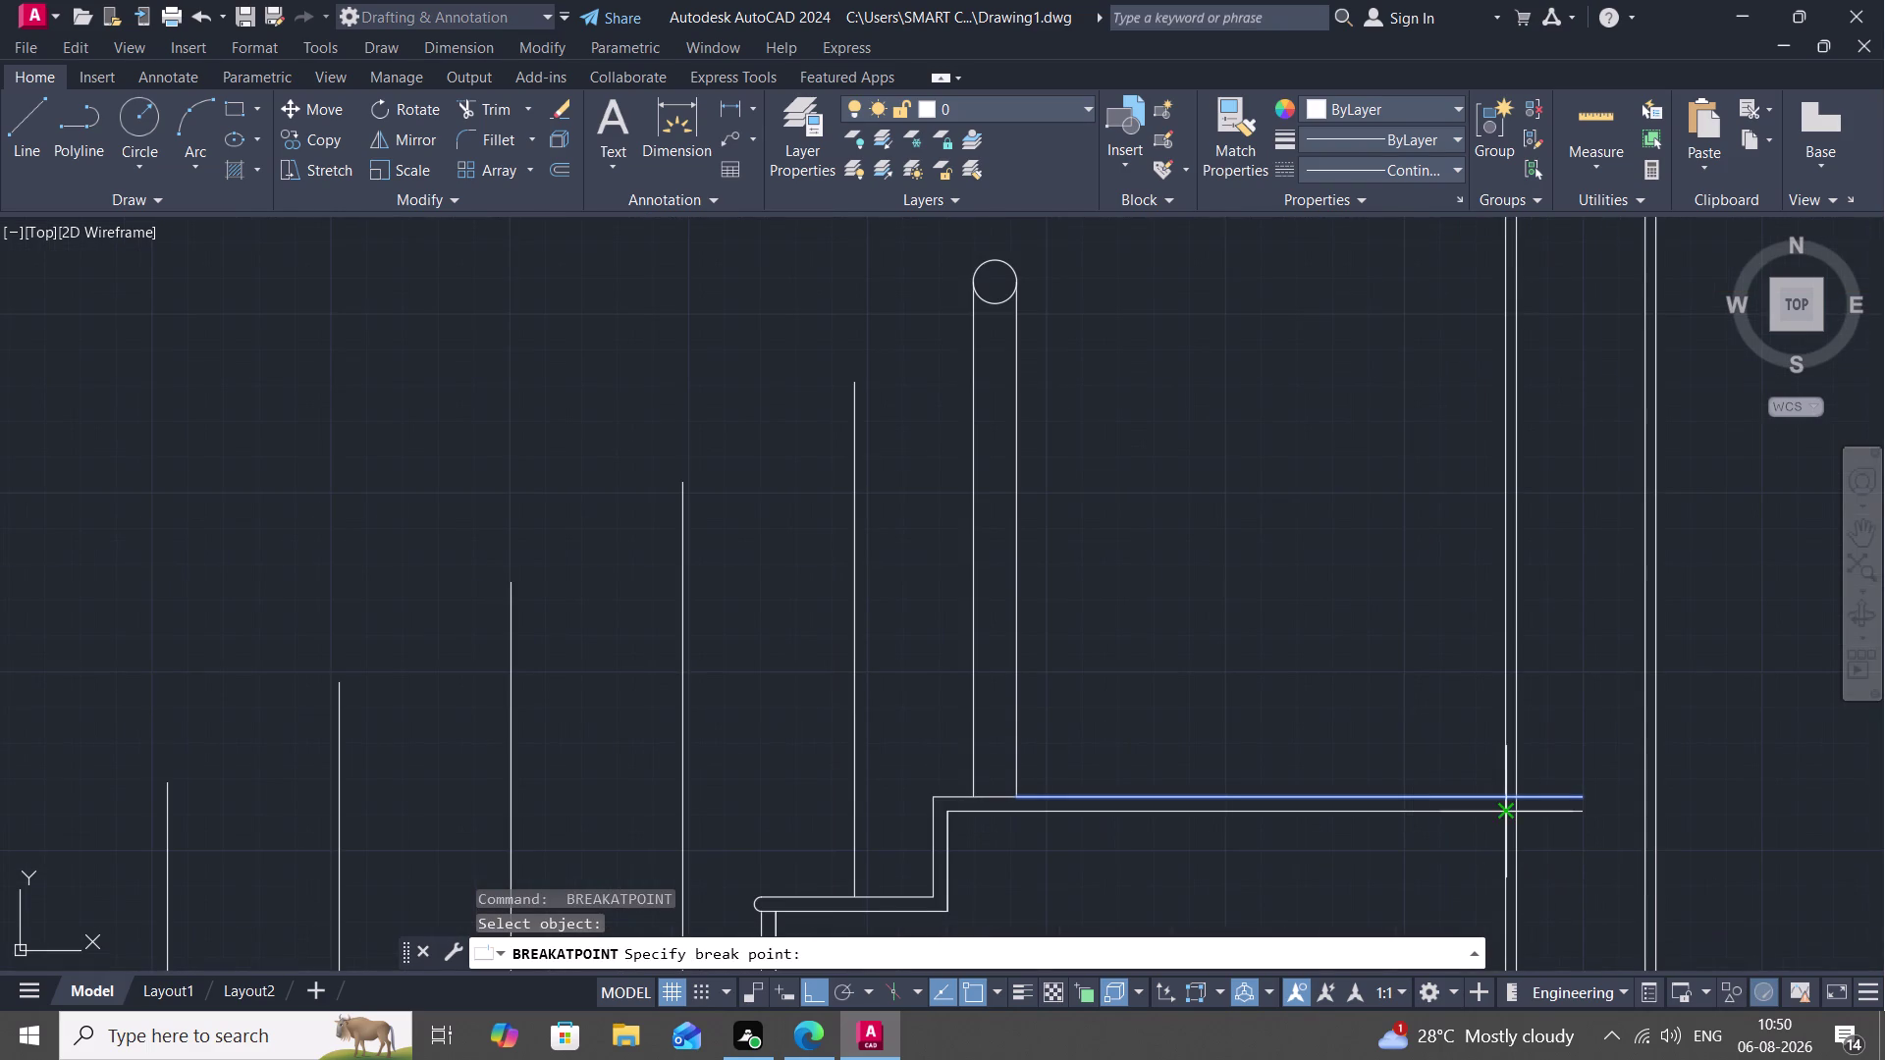
click(1506, 800)
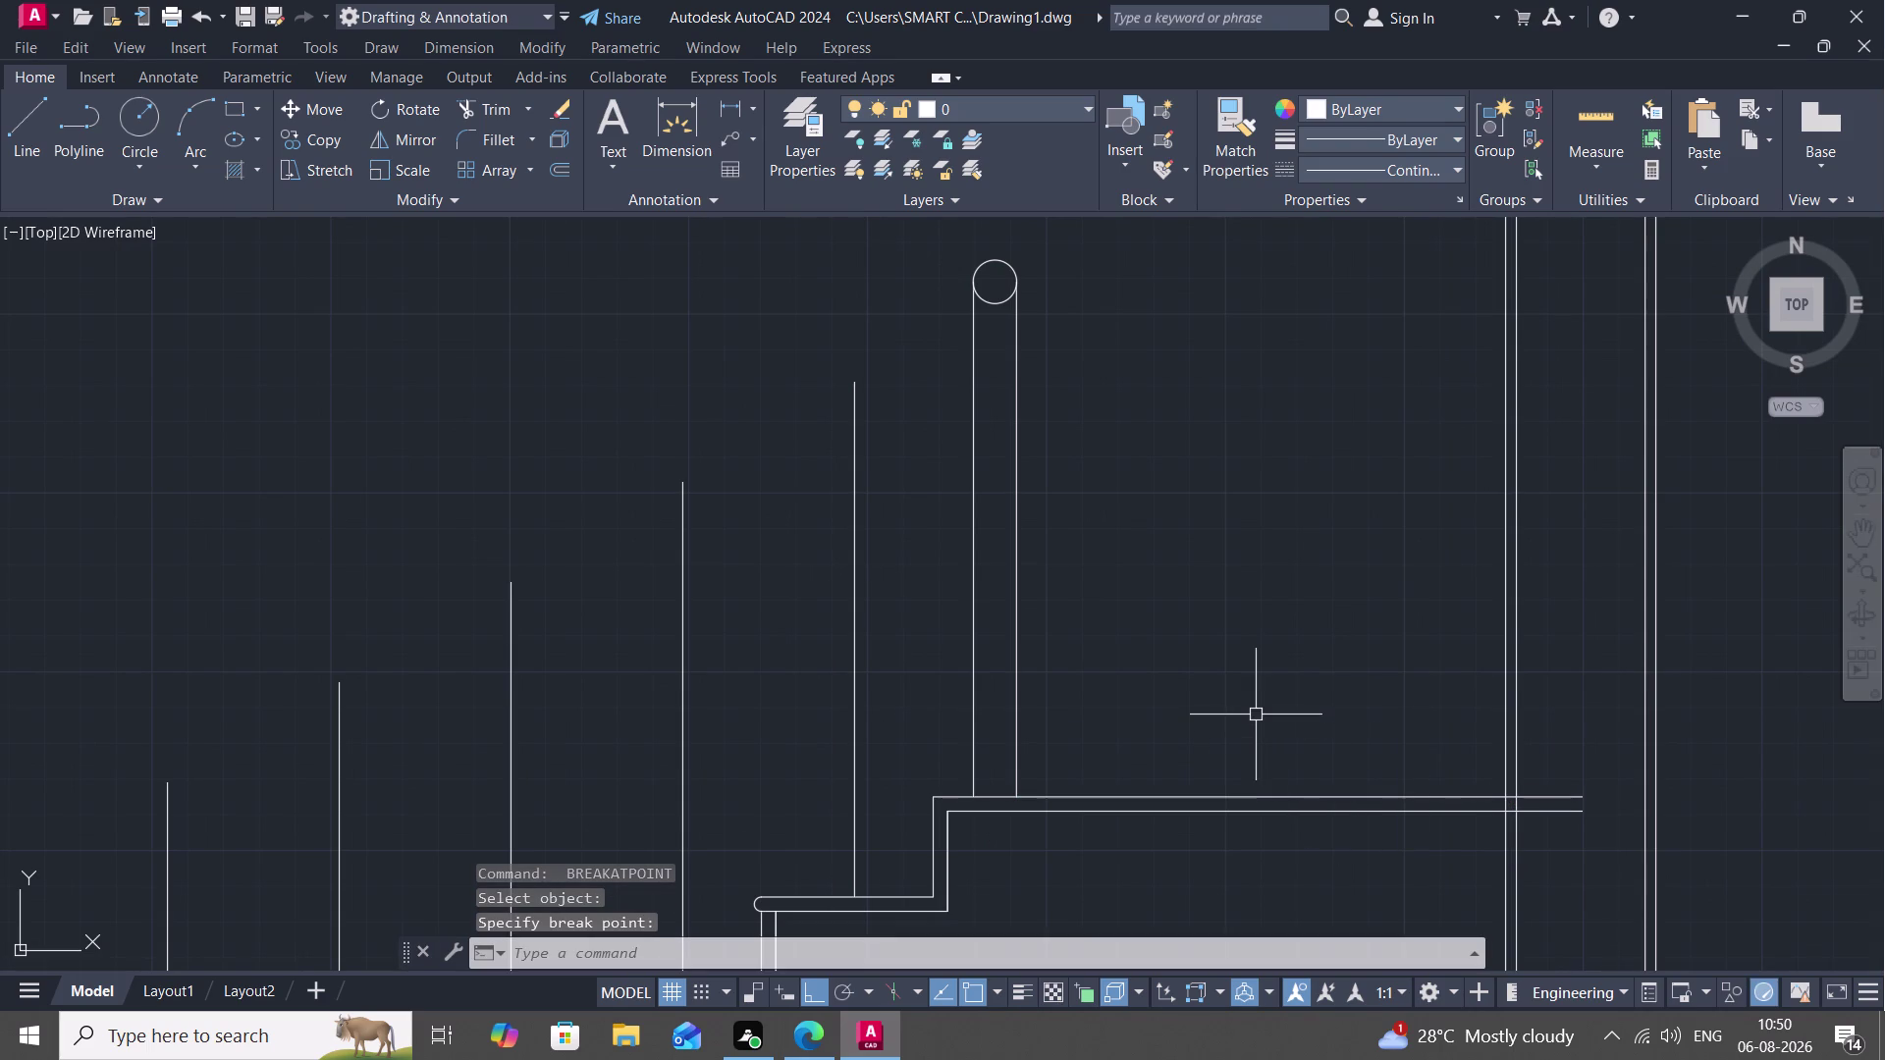
Leave the break command and start OFFSET with the O alias.
key(Escape)
key(o)
key(space)
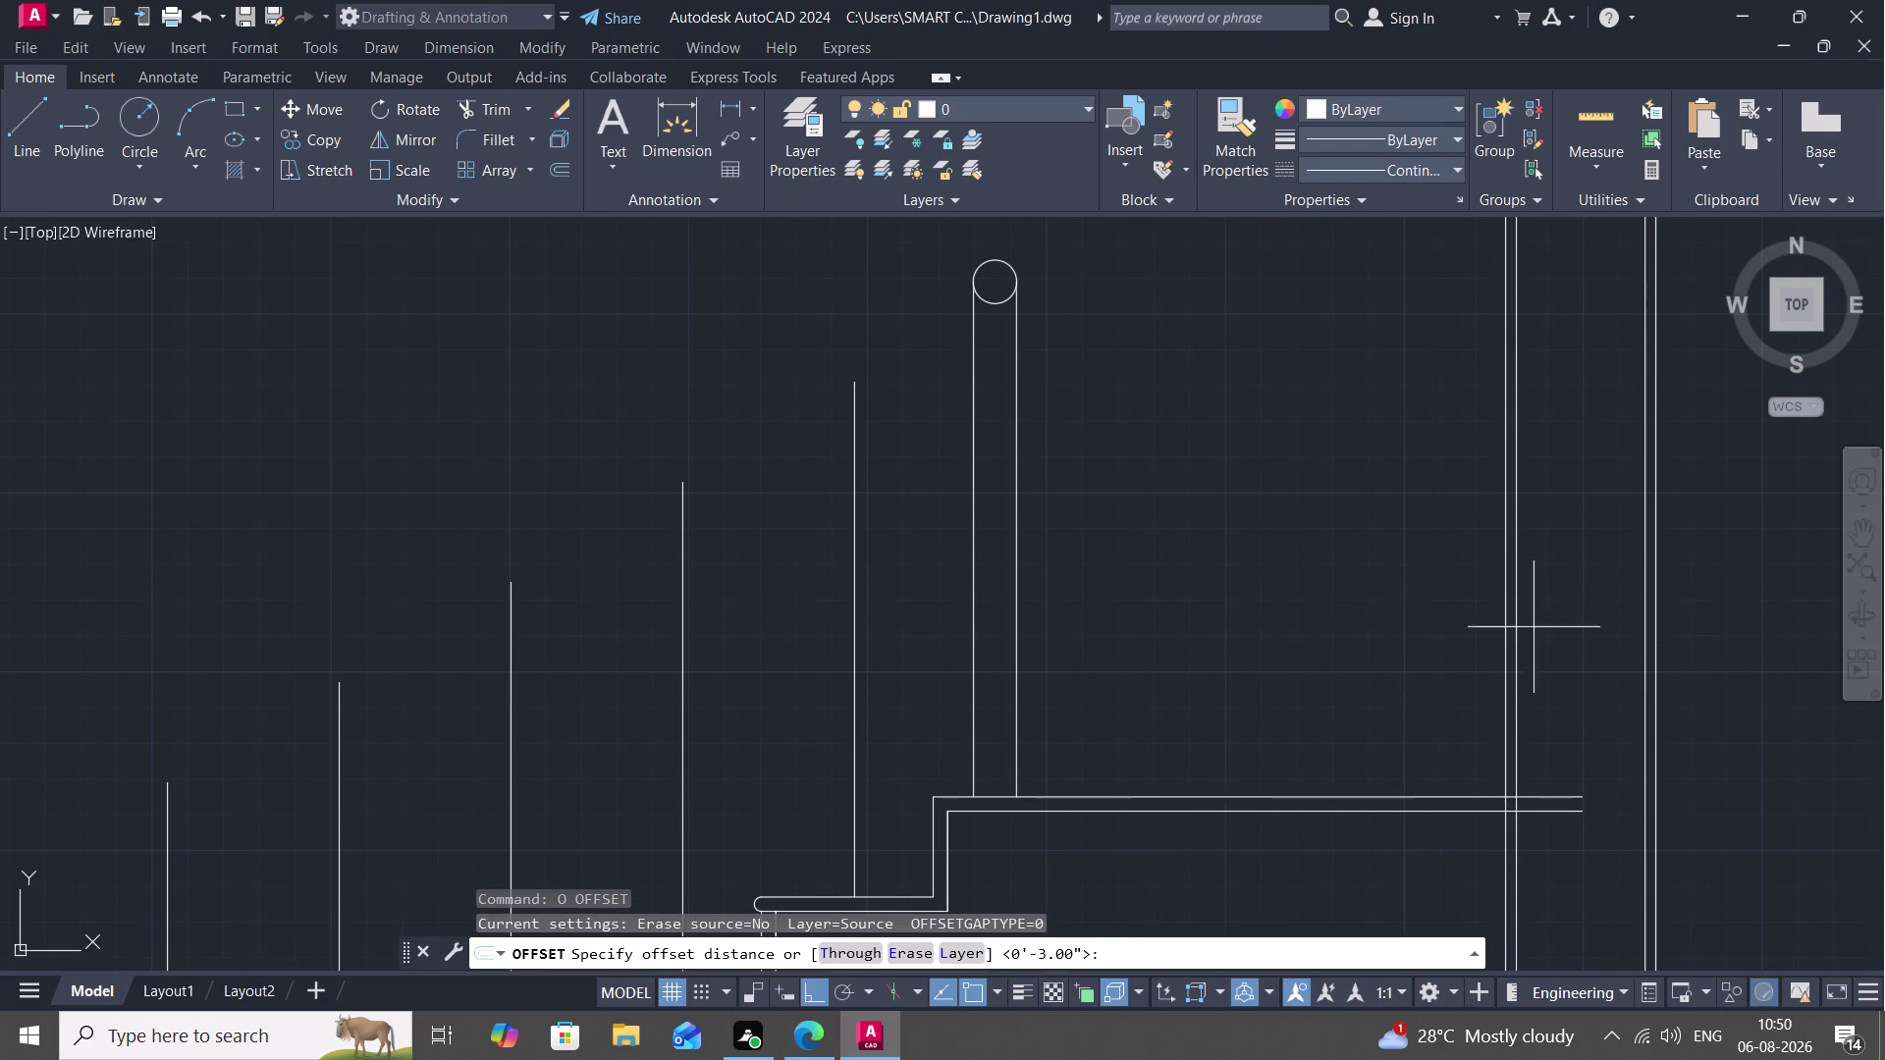
Offset the landing line 7 inches upward to create the first railing bar.
key(1)
key(shift+quotedbl)
key(space)
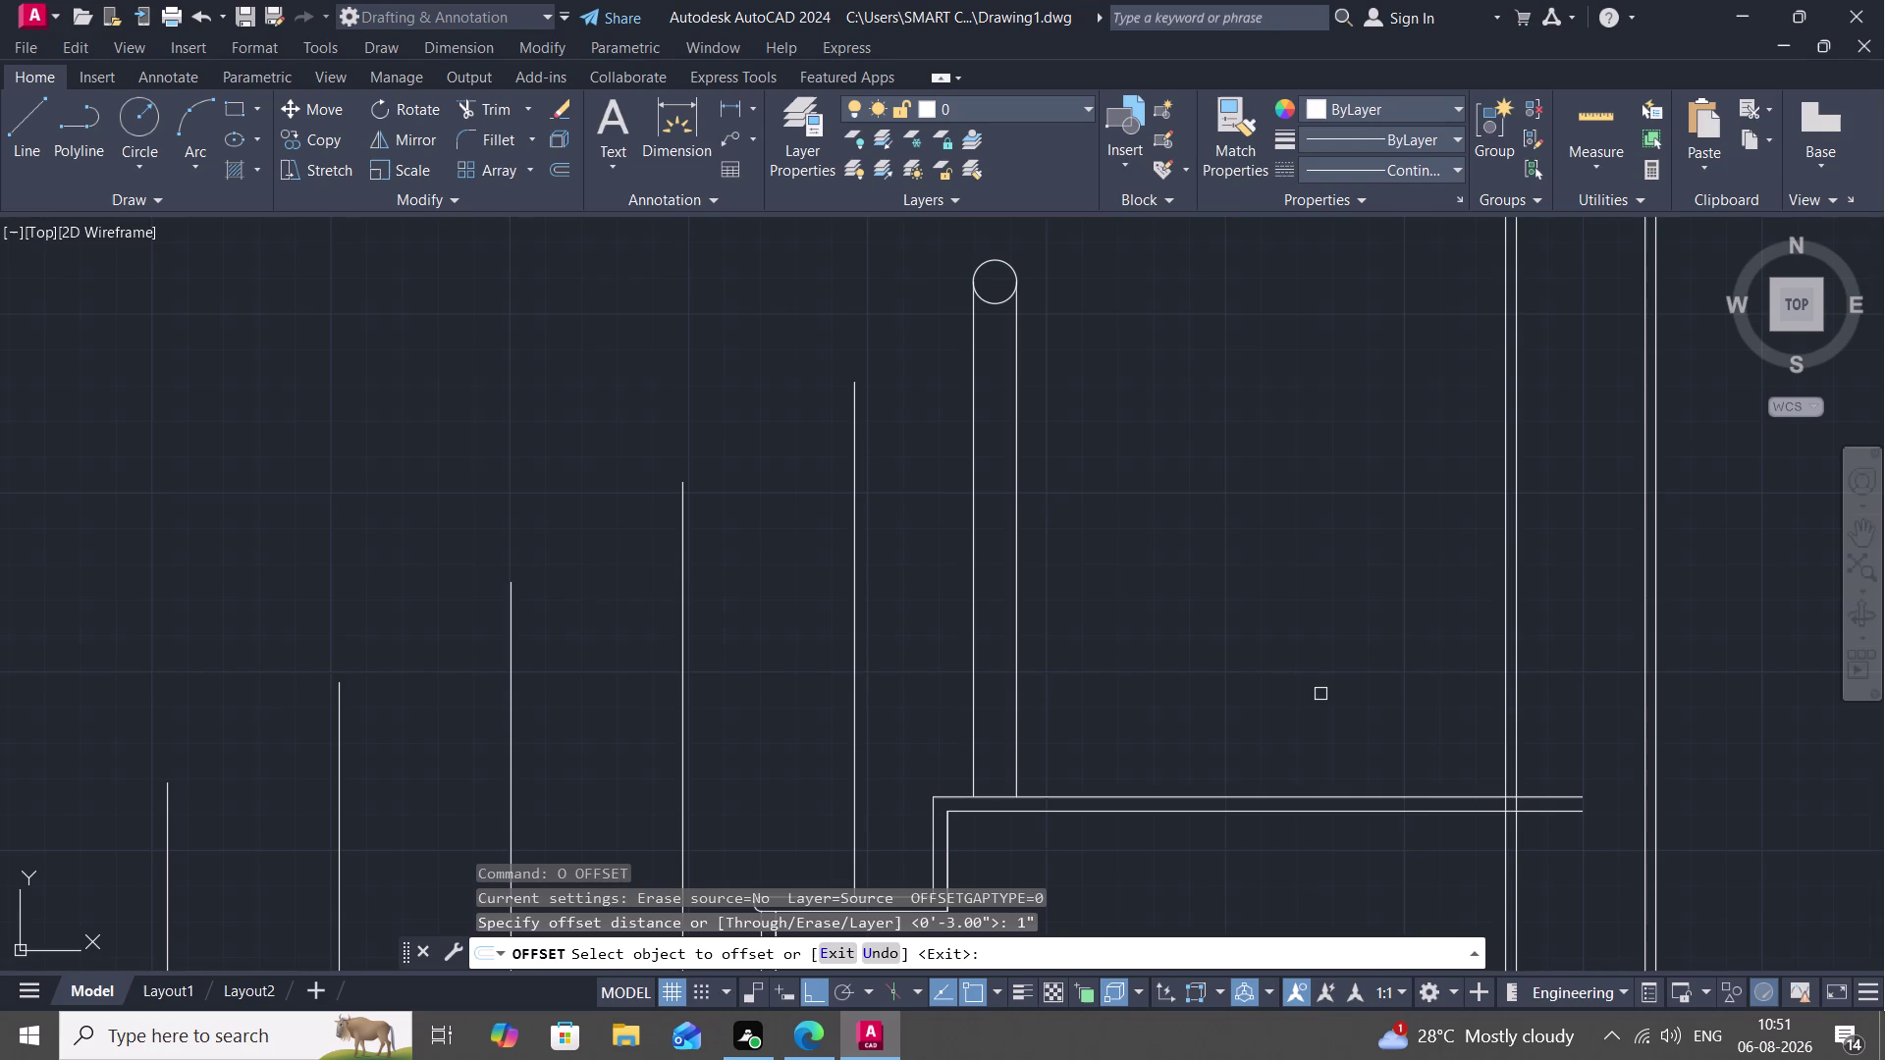
key(Escape)
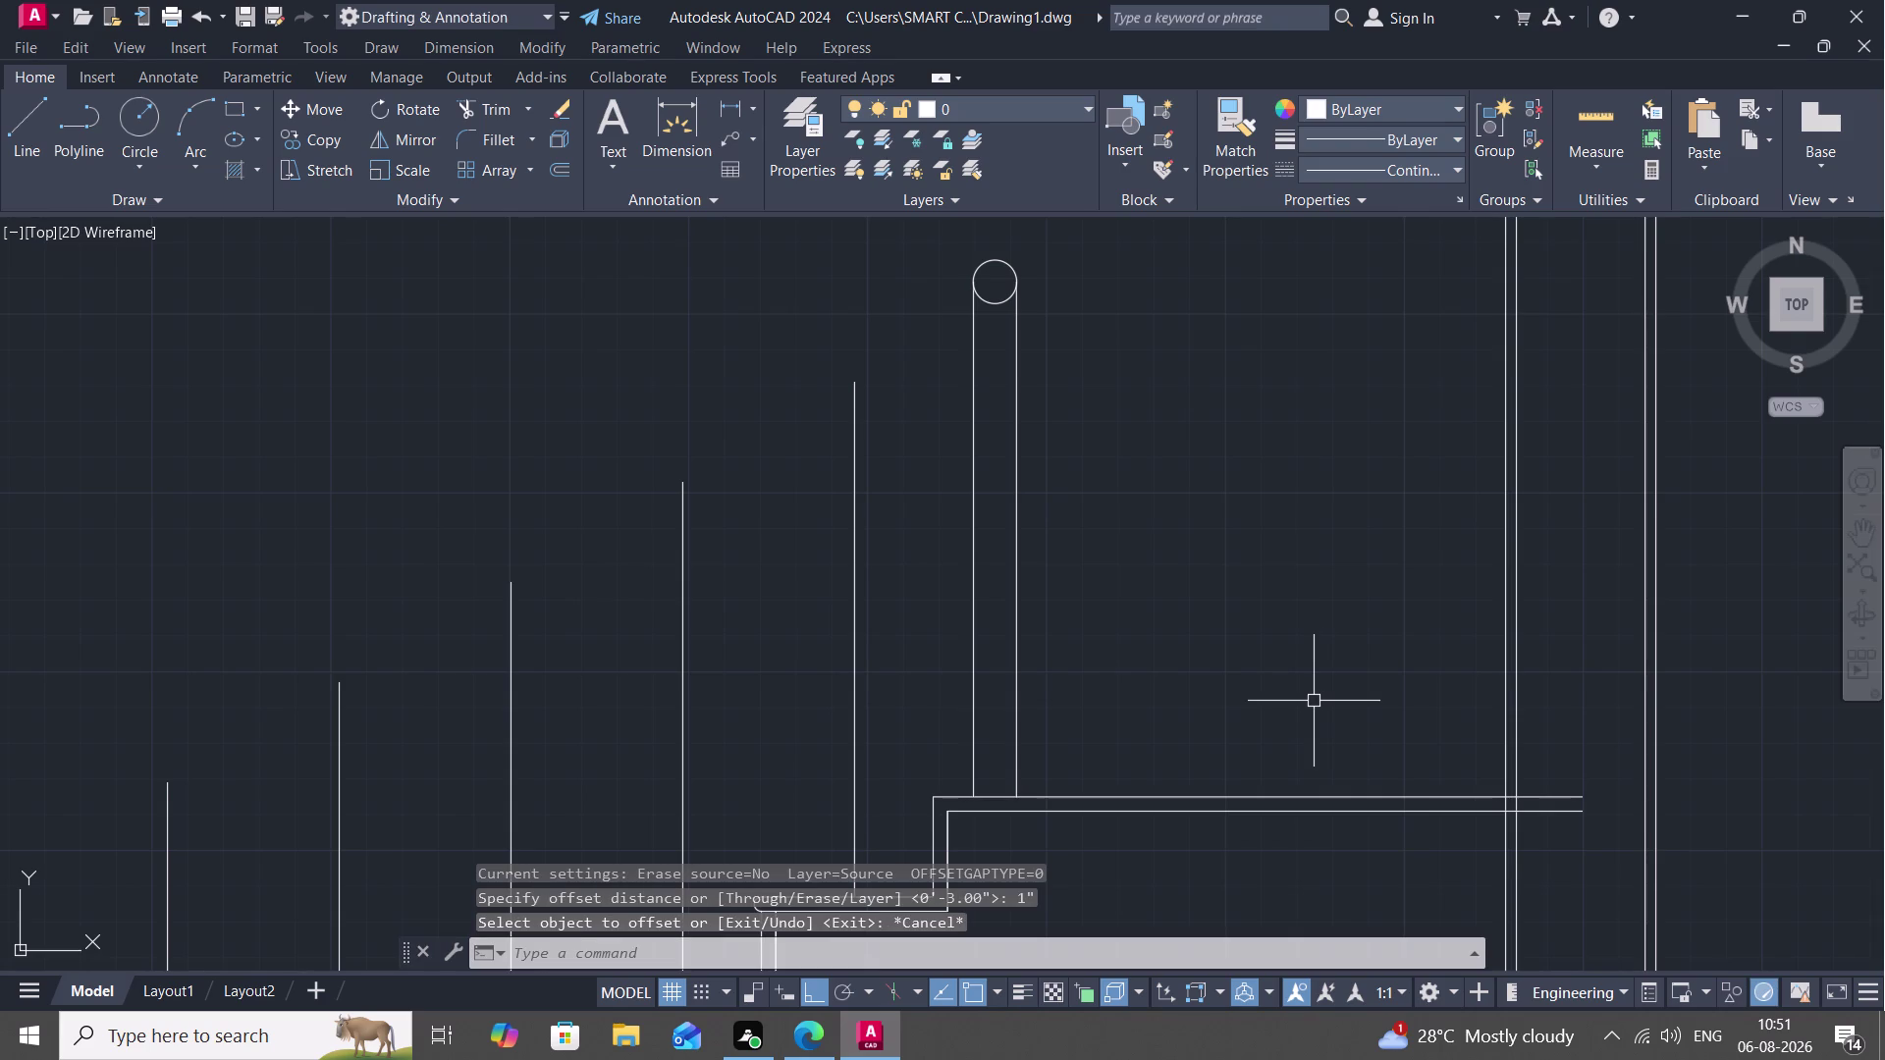
text(O)
key(space)
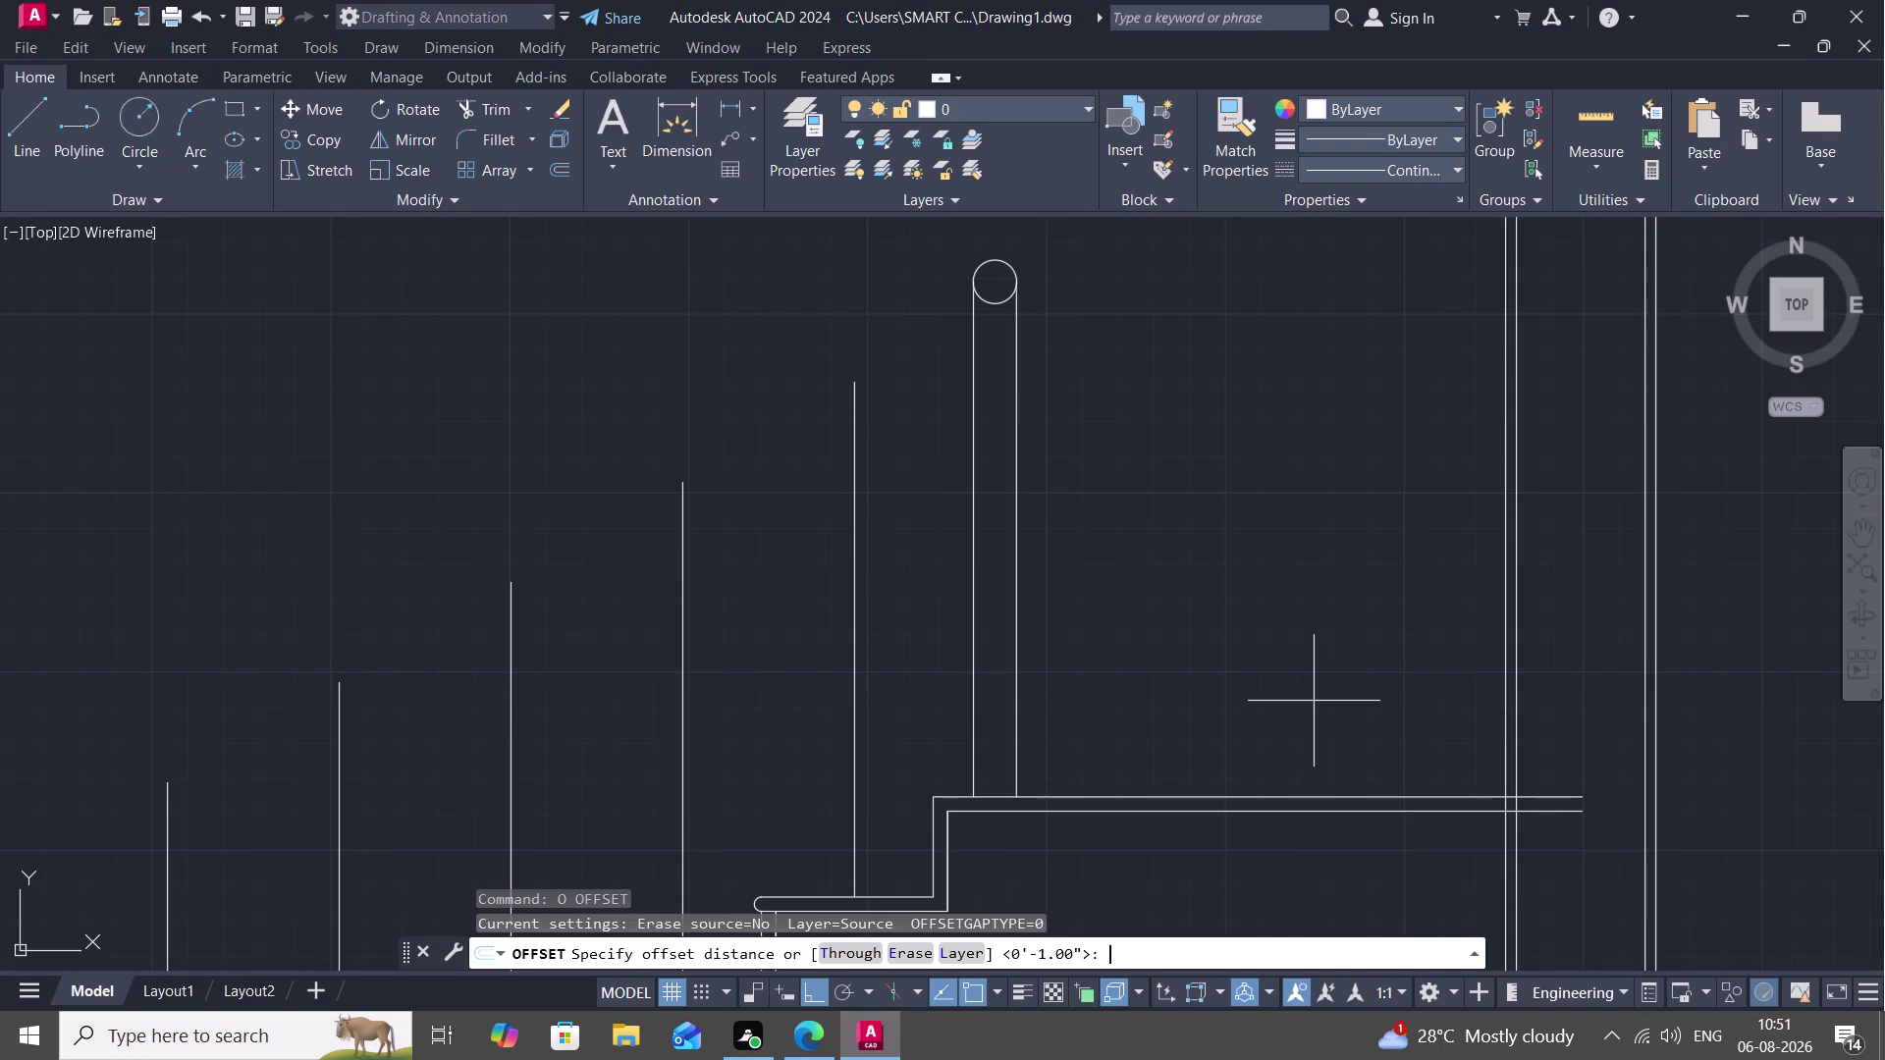
key(7)
key(shift+quotedbl)
key(space)
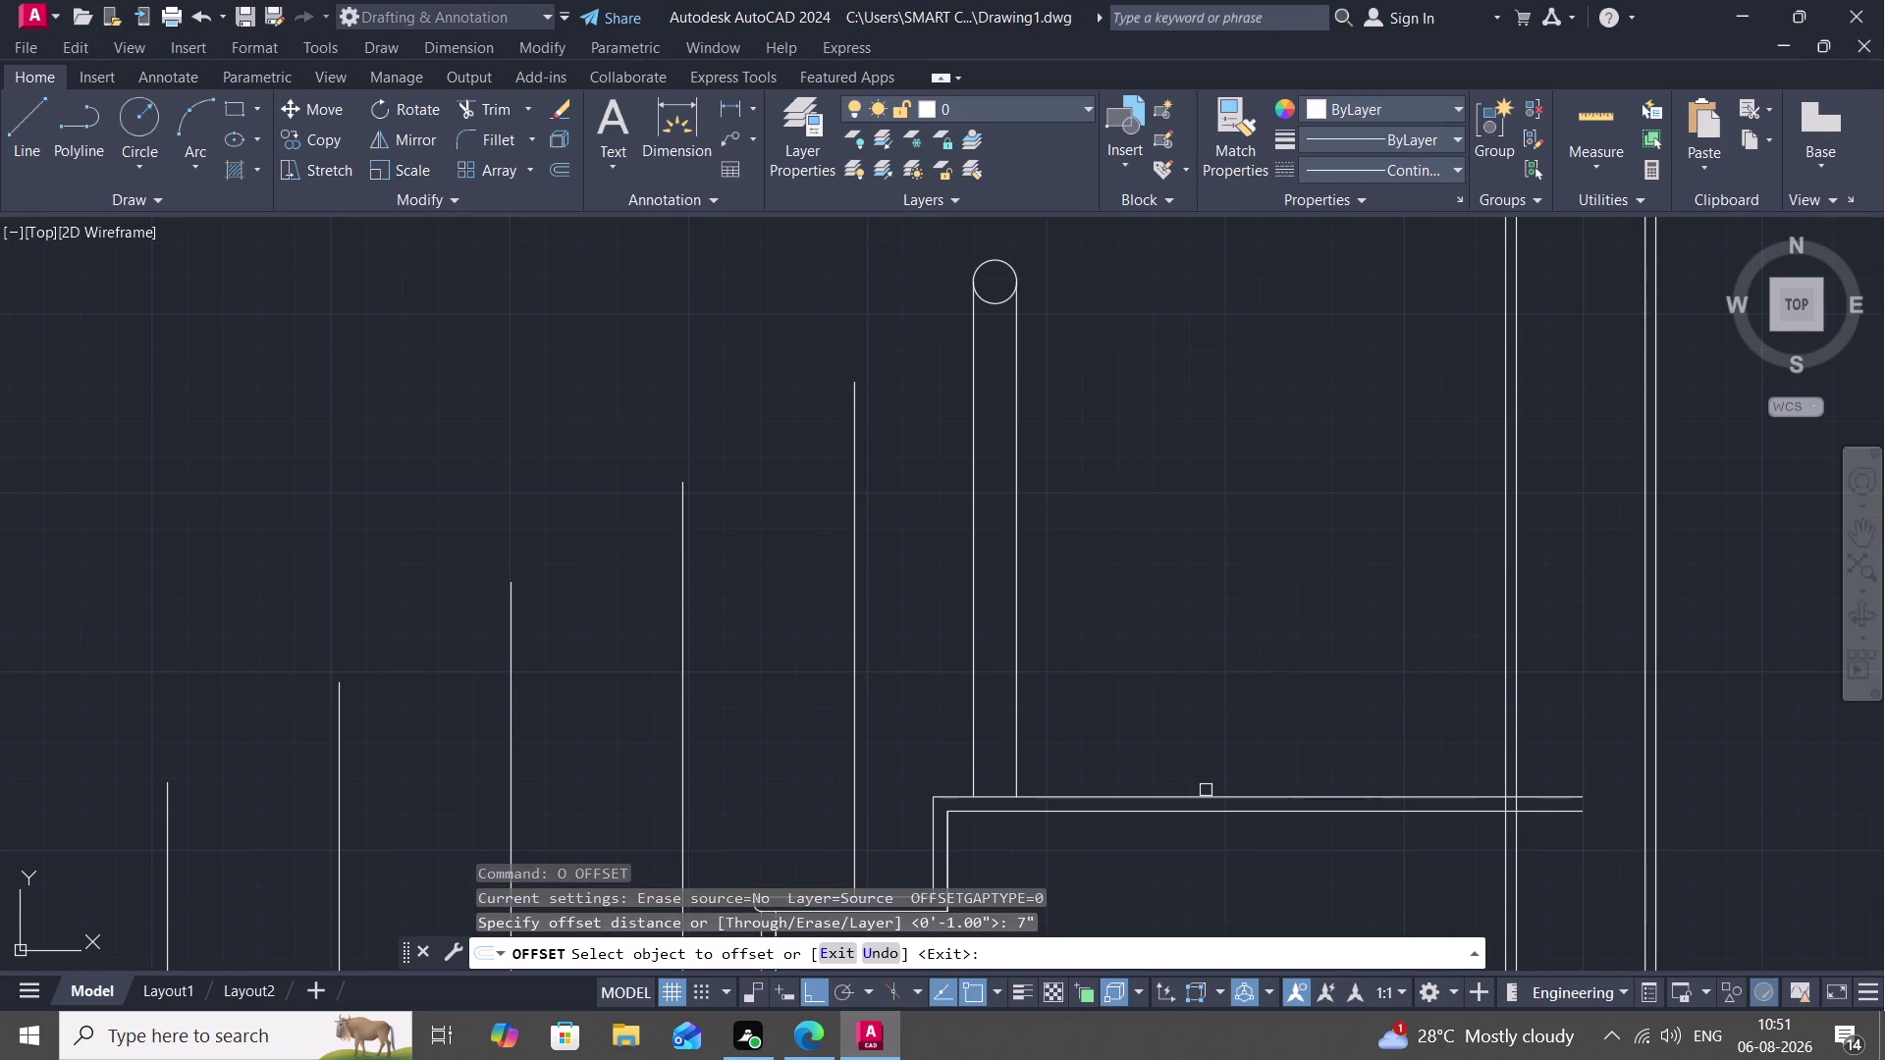
click(1205, 799)
click(1216, 729)
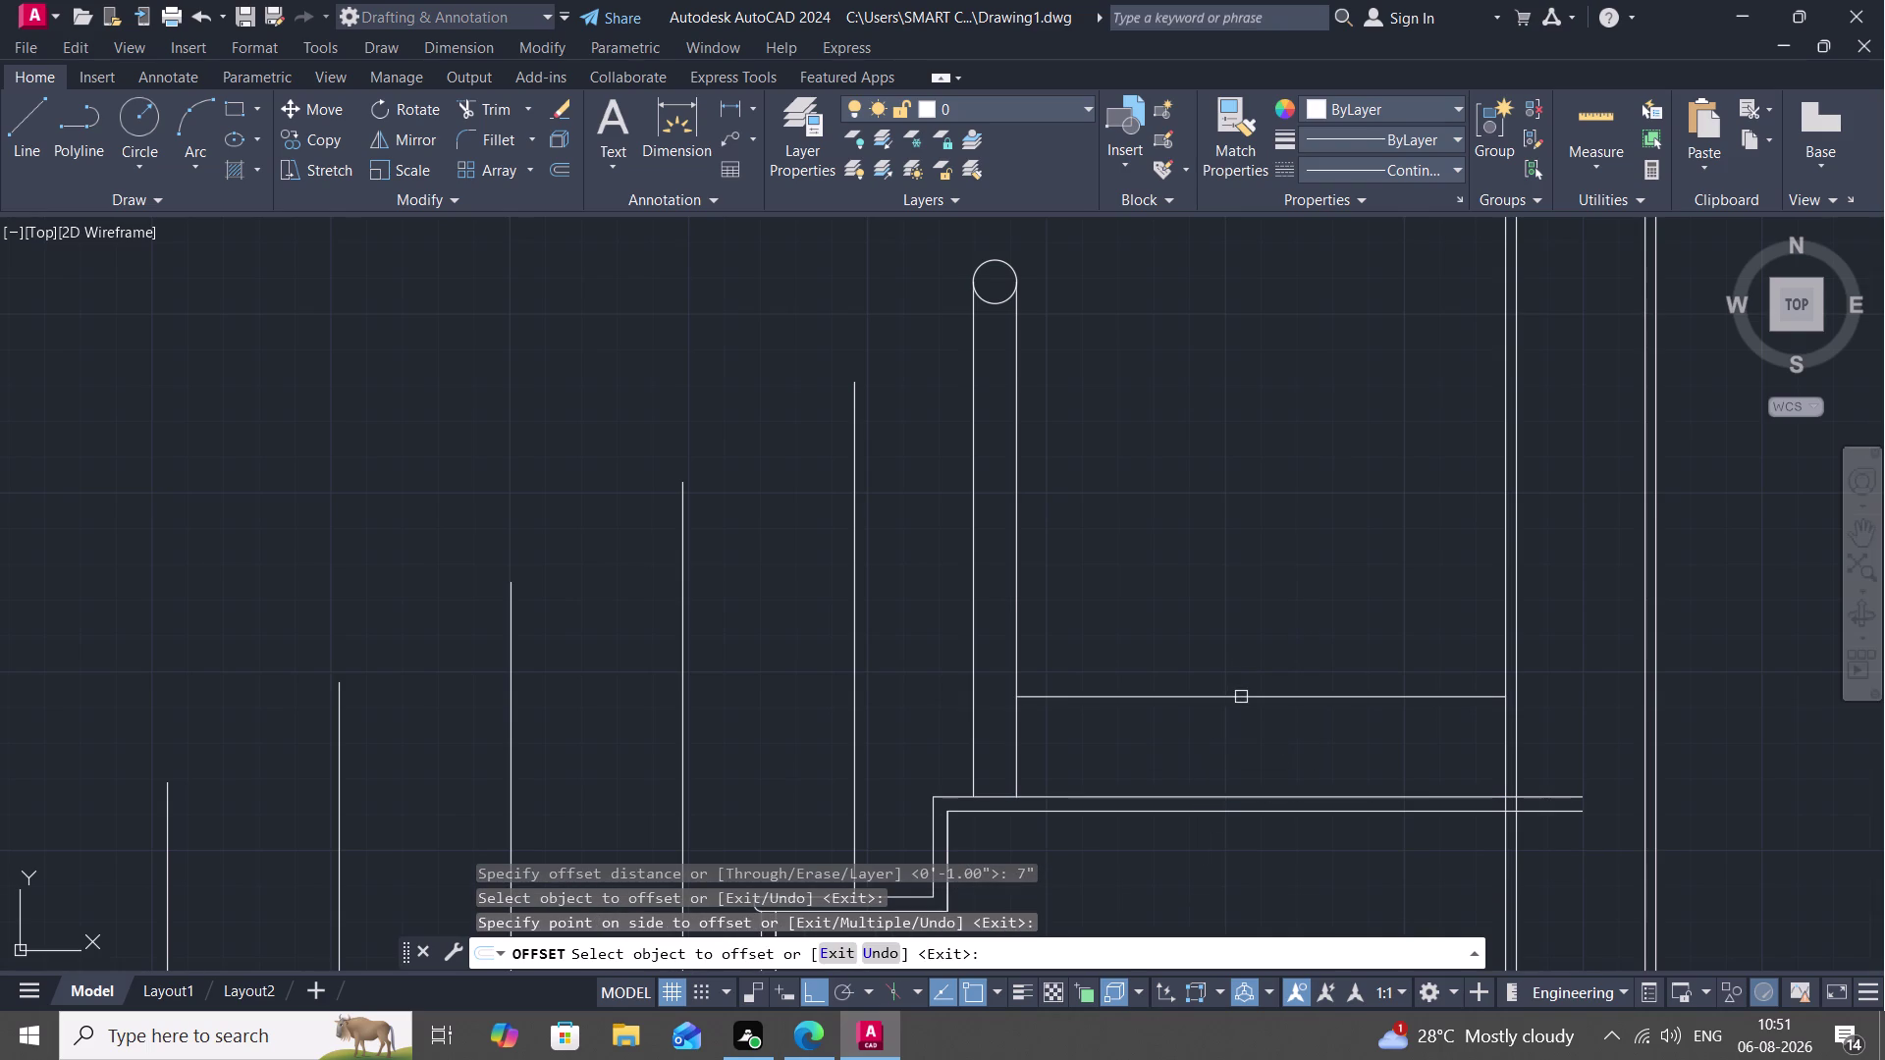
Stack further 7-inch parallel rail lines upward to just below the handrail.
click(1241, 696)
click(1242, 622)
click(1241, 600)
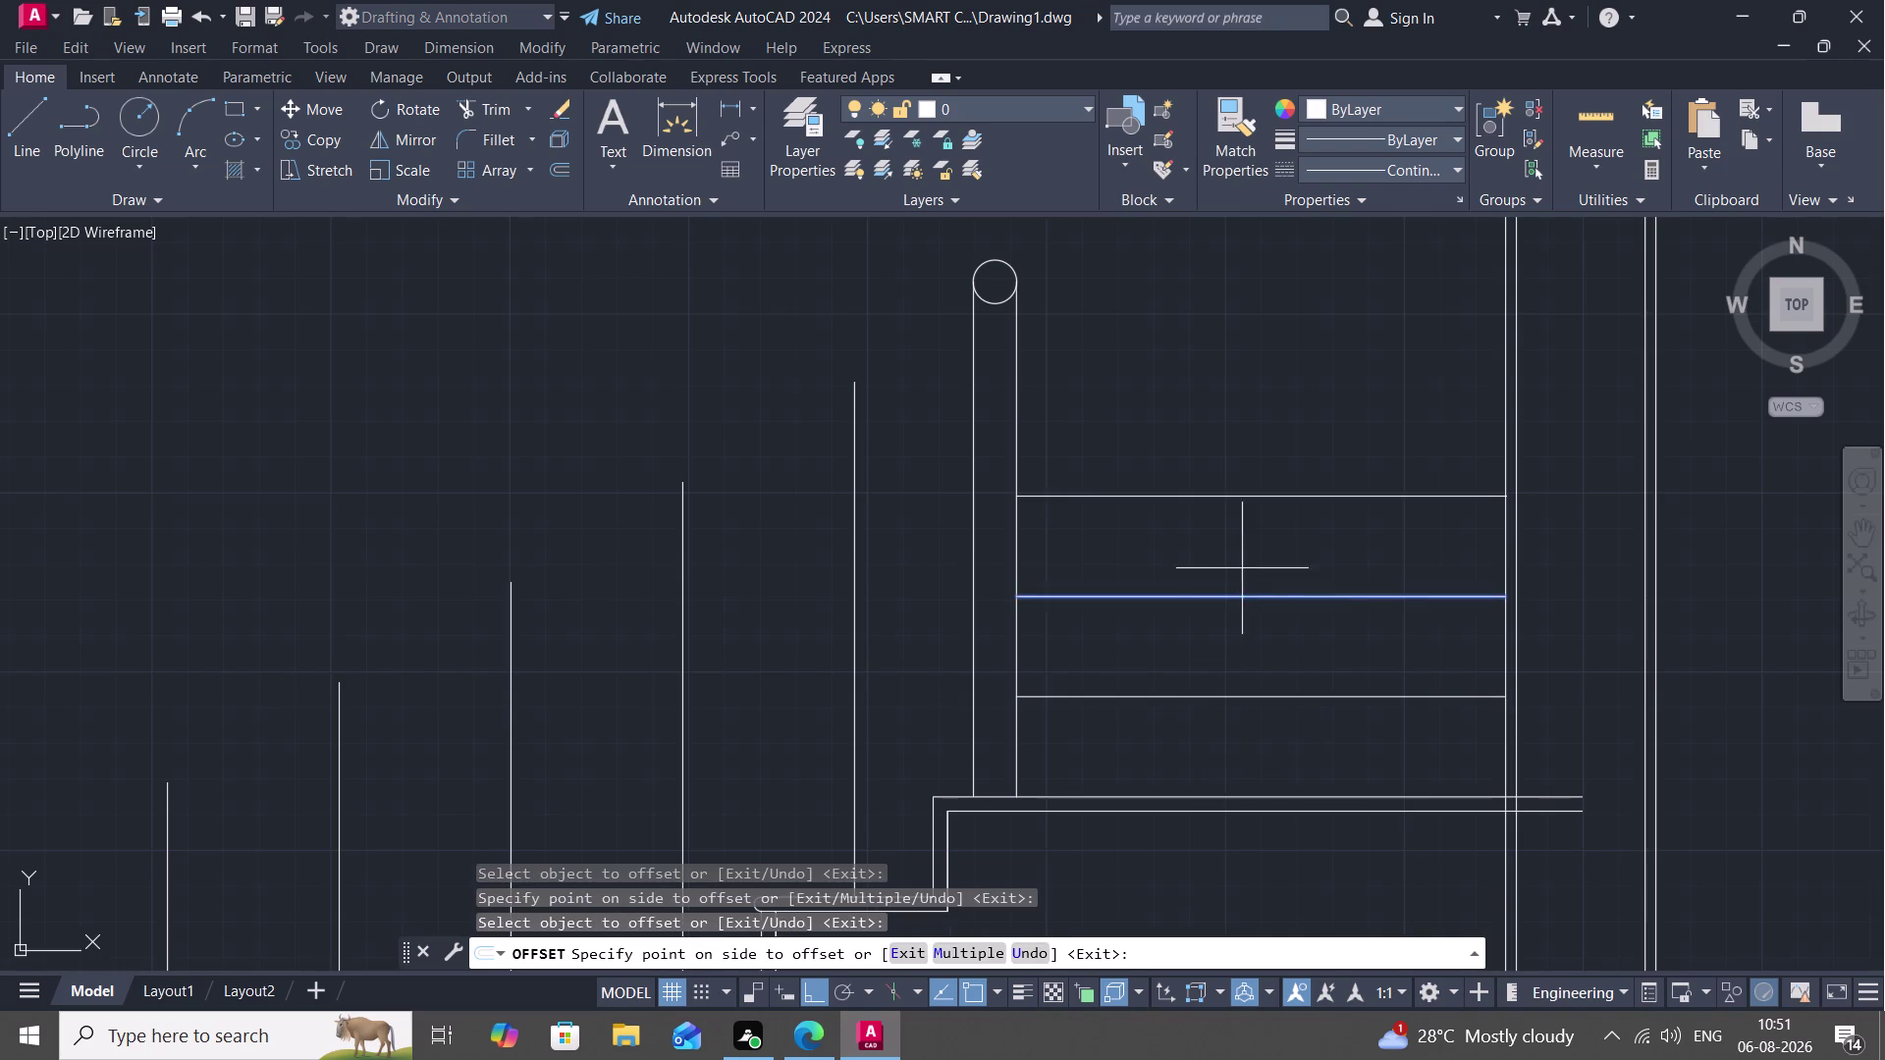
click(1246, 523)
click(1249, 496)
click(1236, 444)
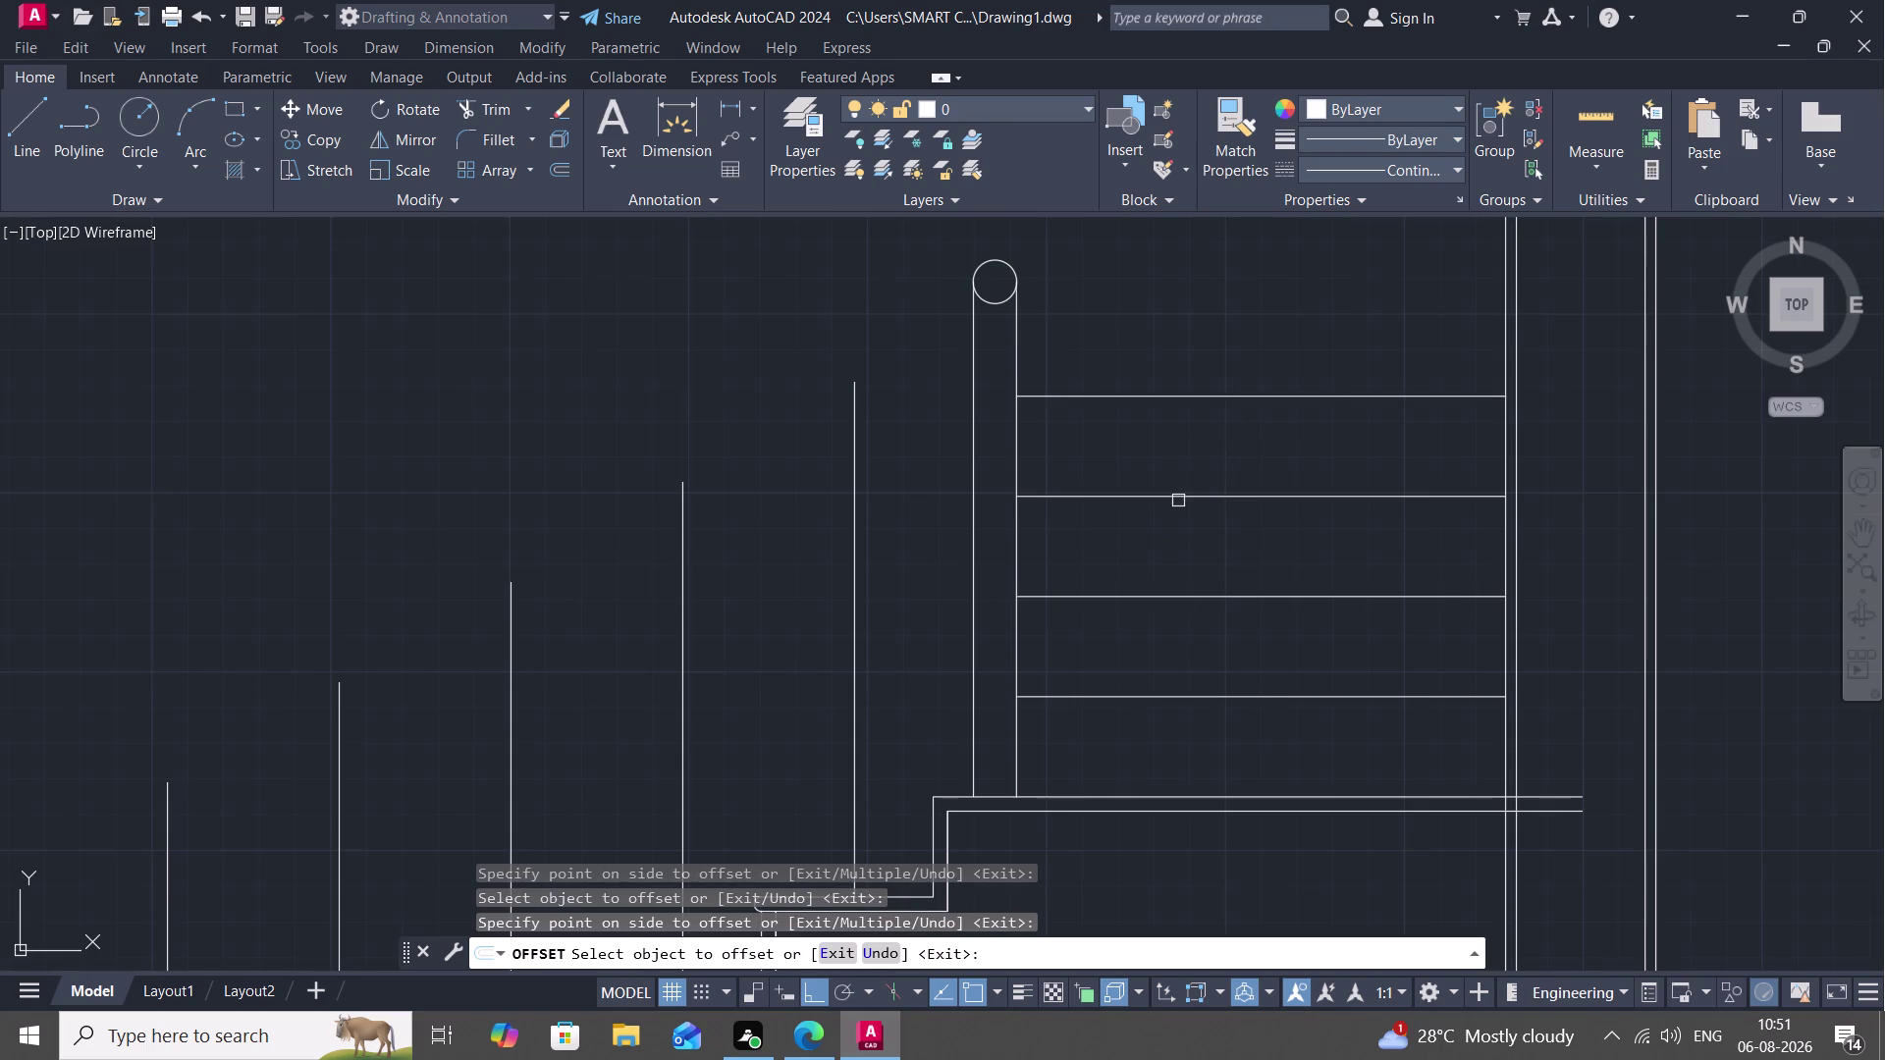
click(1185, 402)
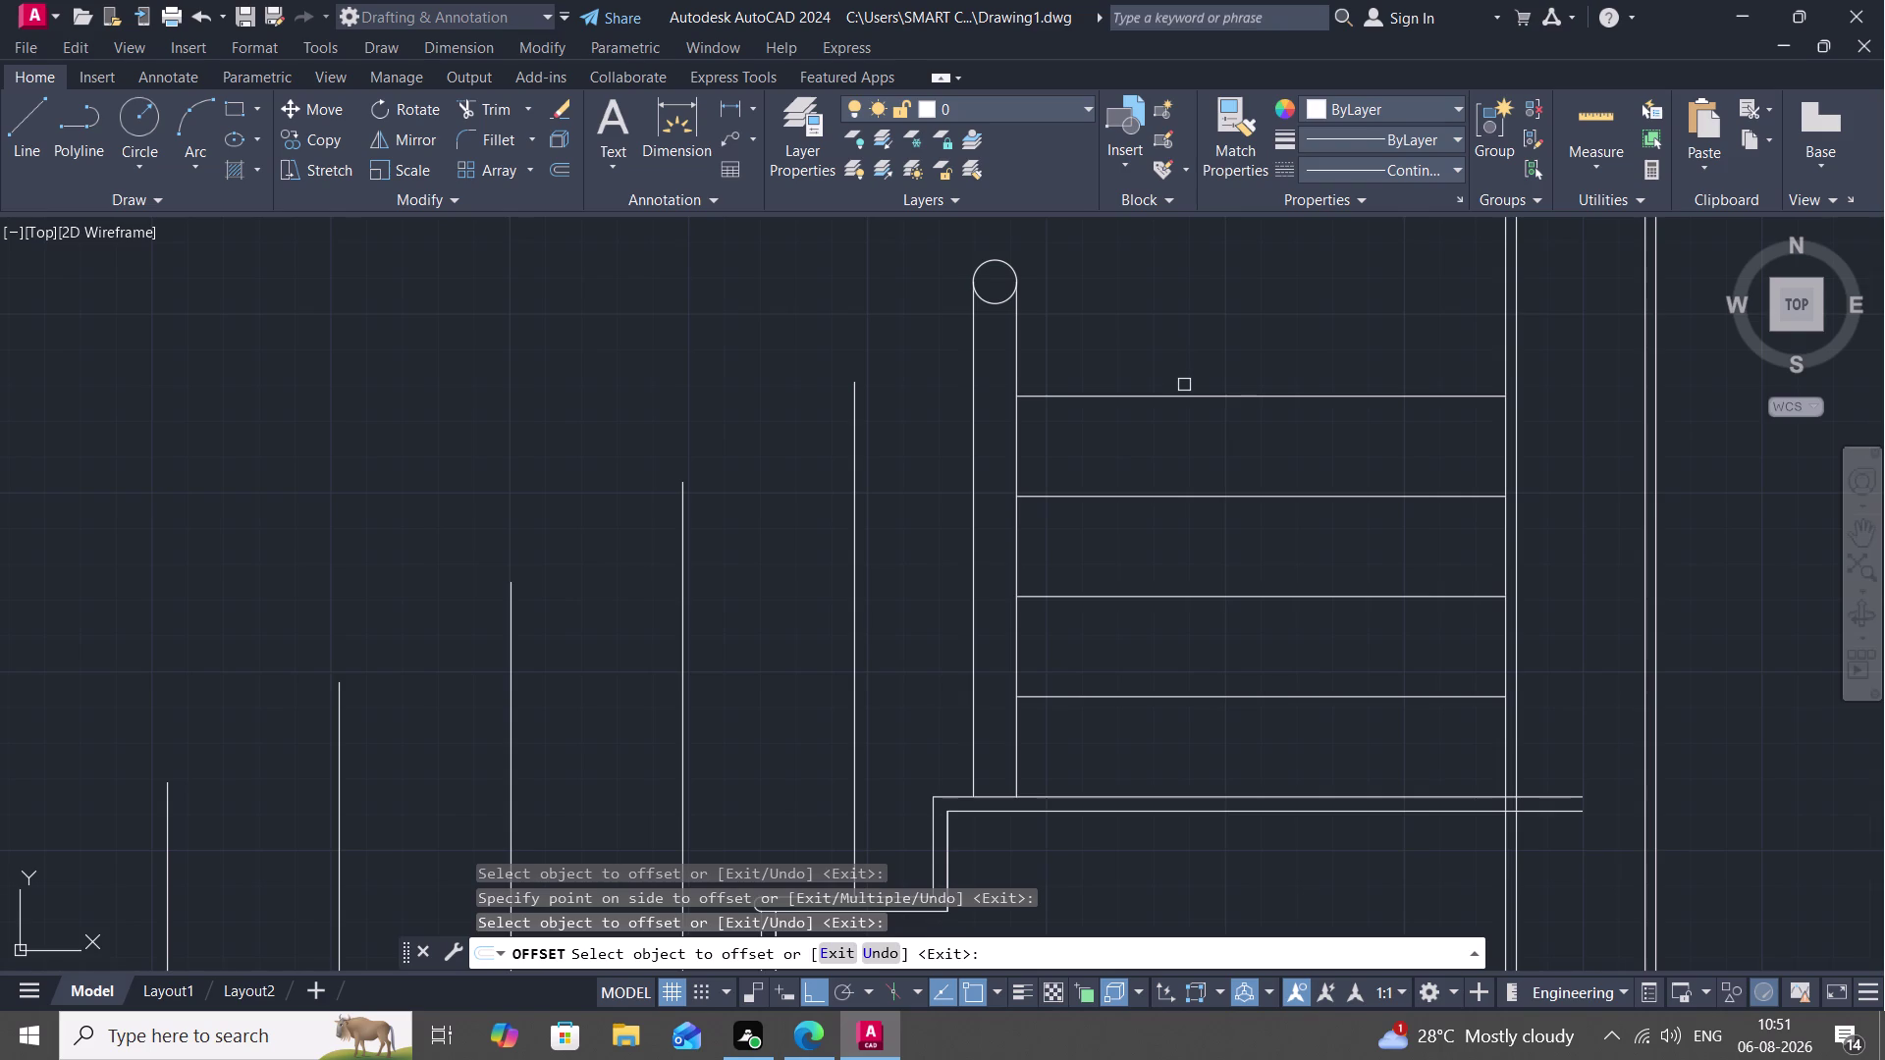
click(1189, 396)
click(1185, 368)
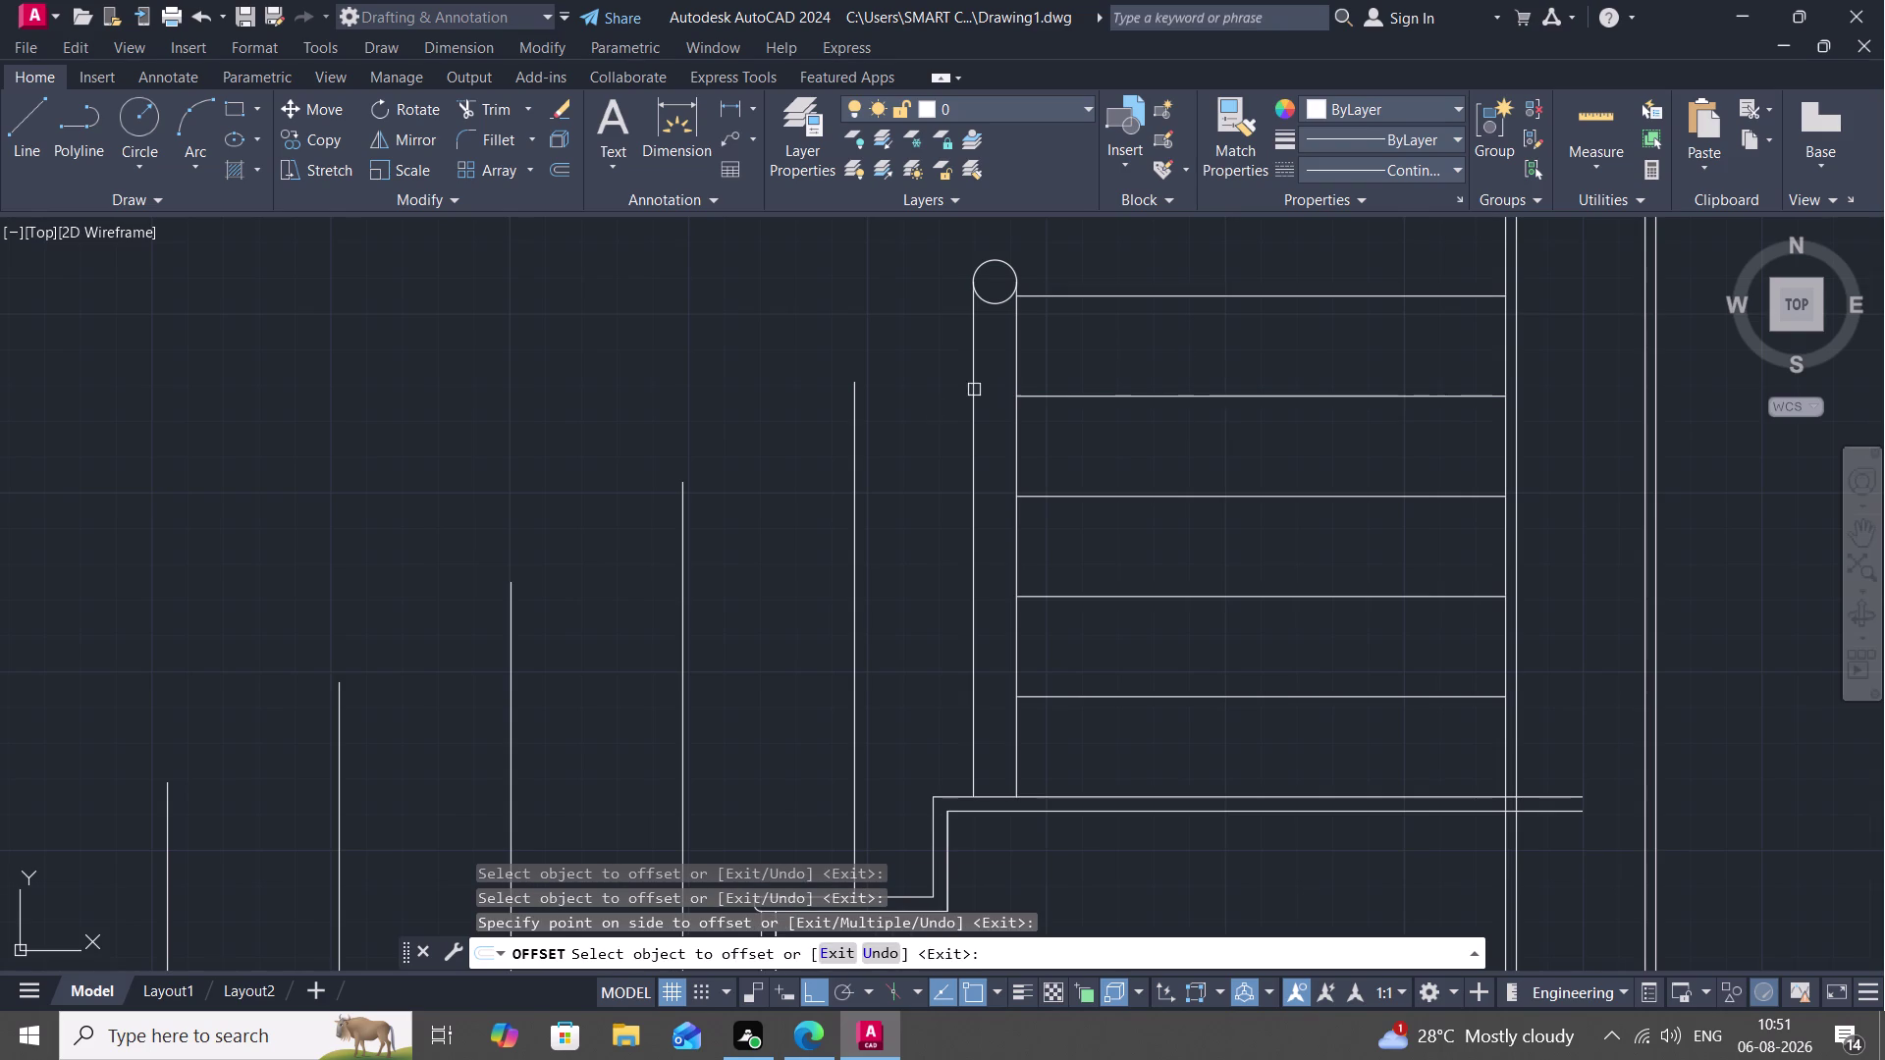
key(Escape)
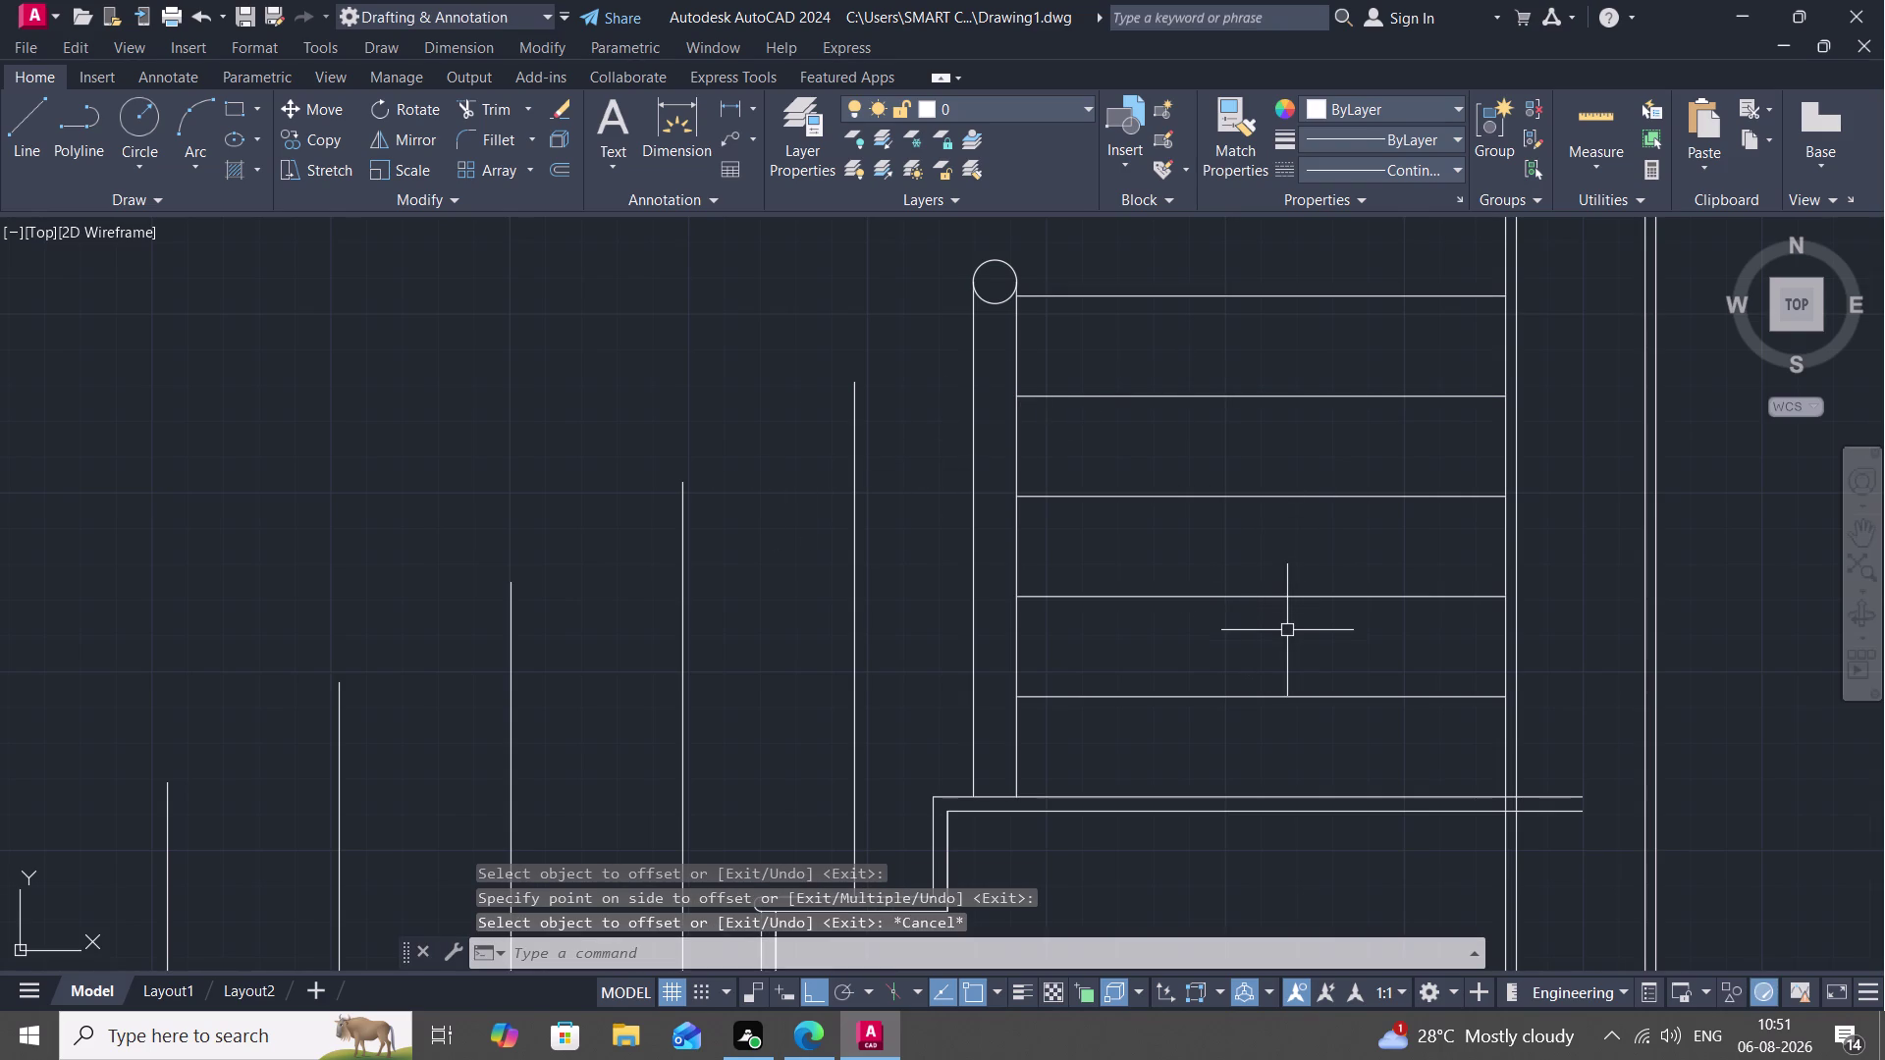
Give the lowest rail bar a parallel line 1 inch above it.
text(O)
key(space)
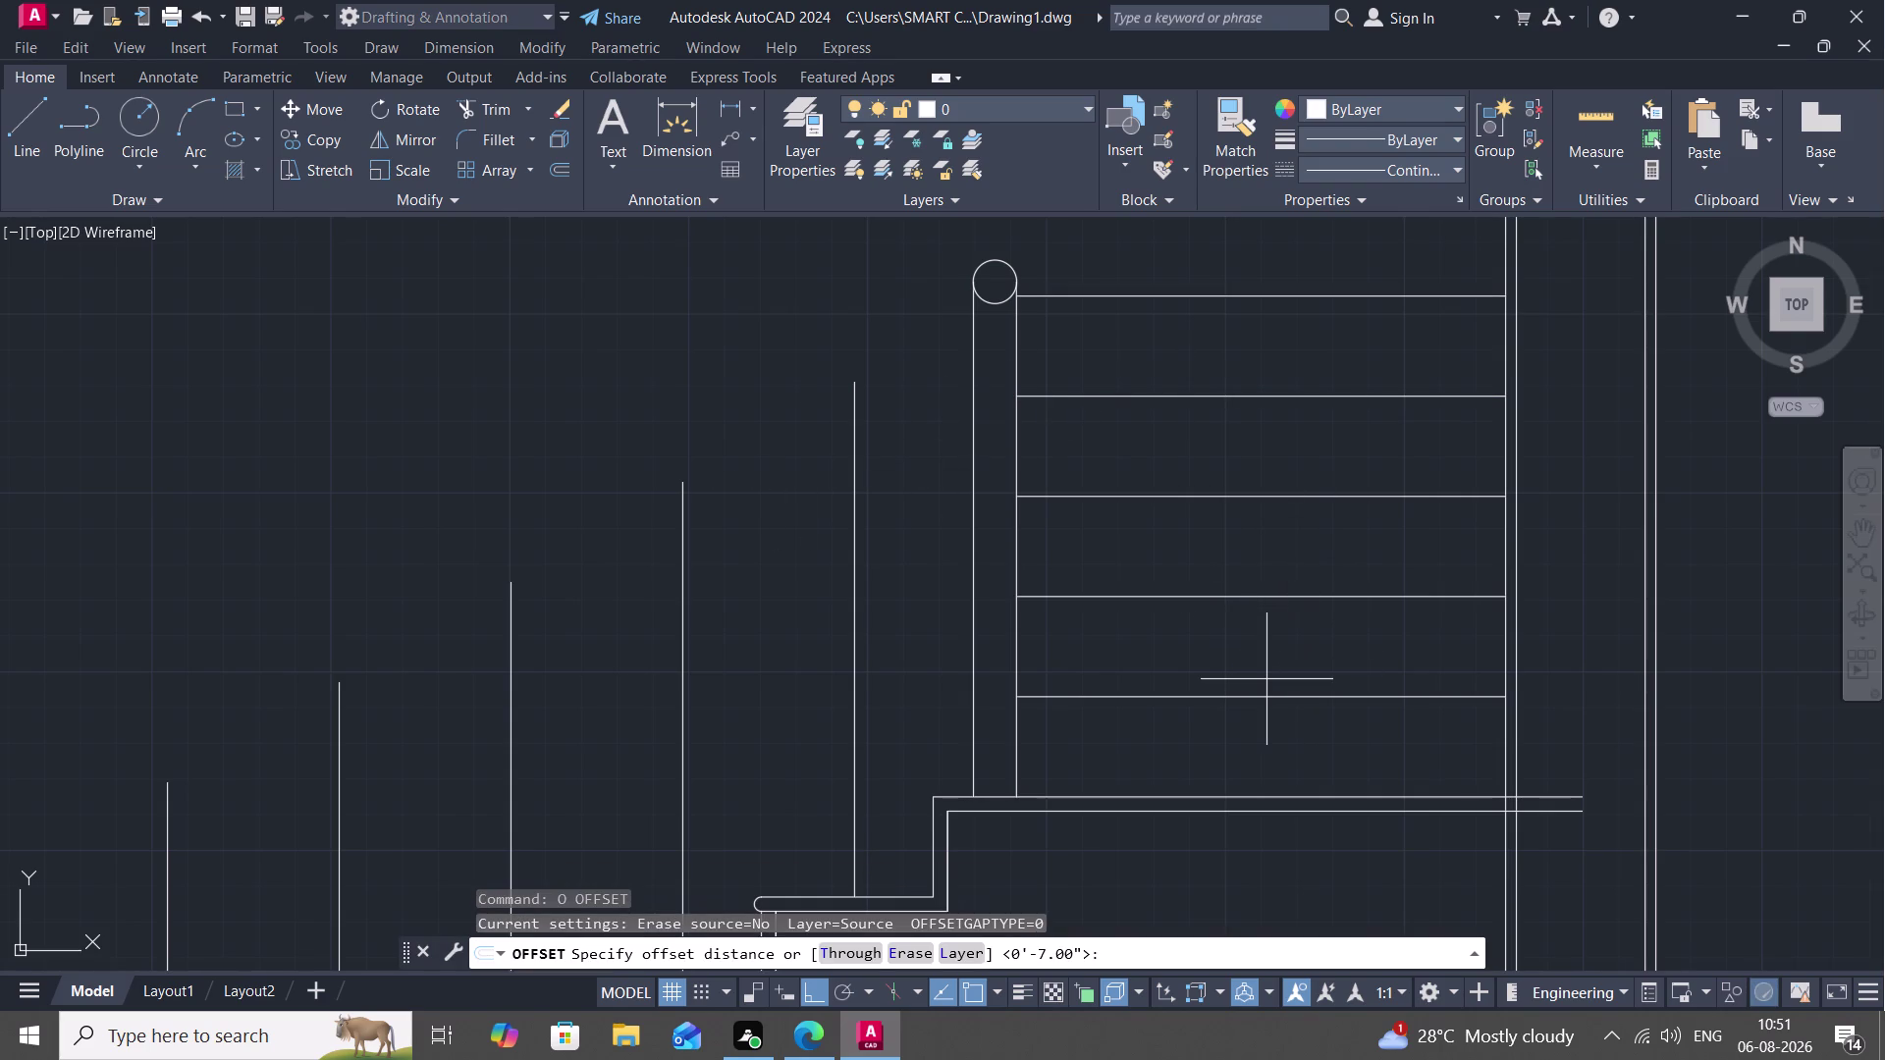
key(1)
text(")
key(space)
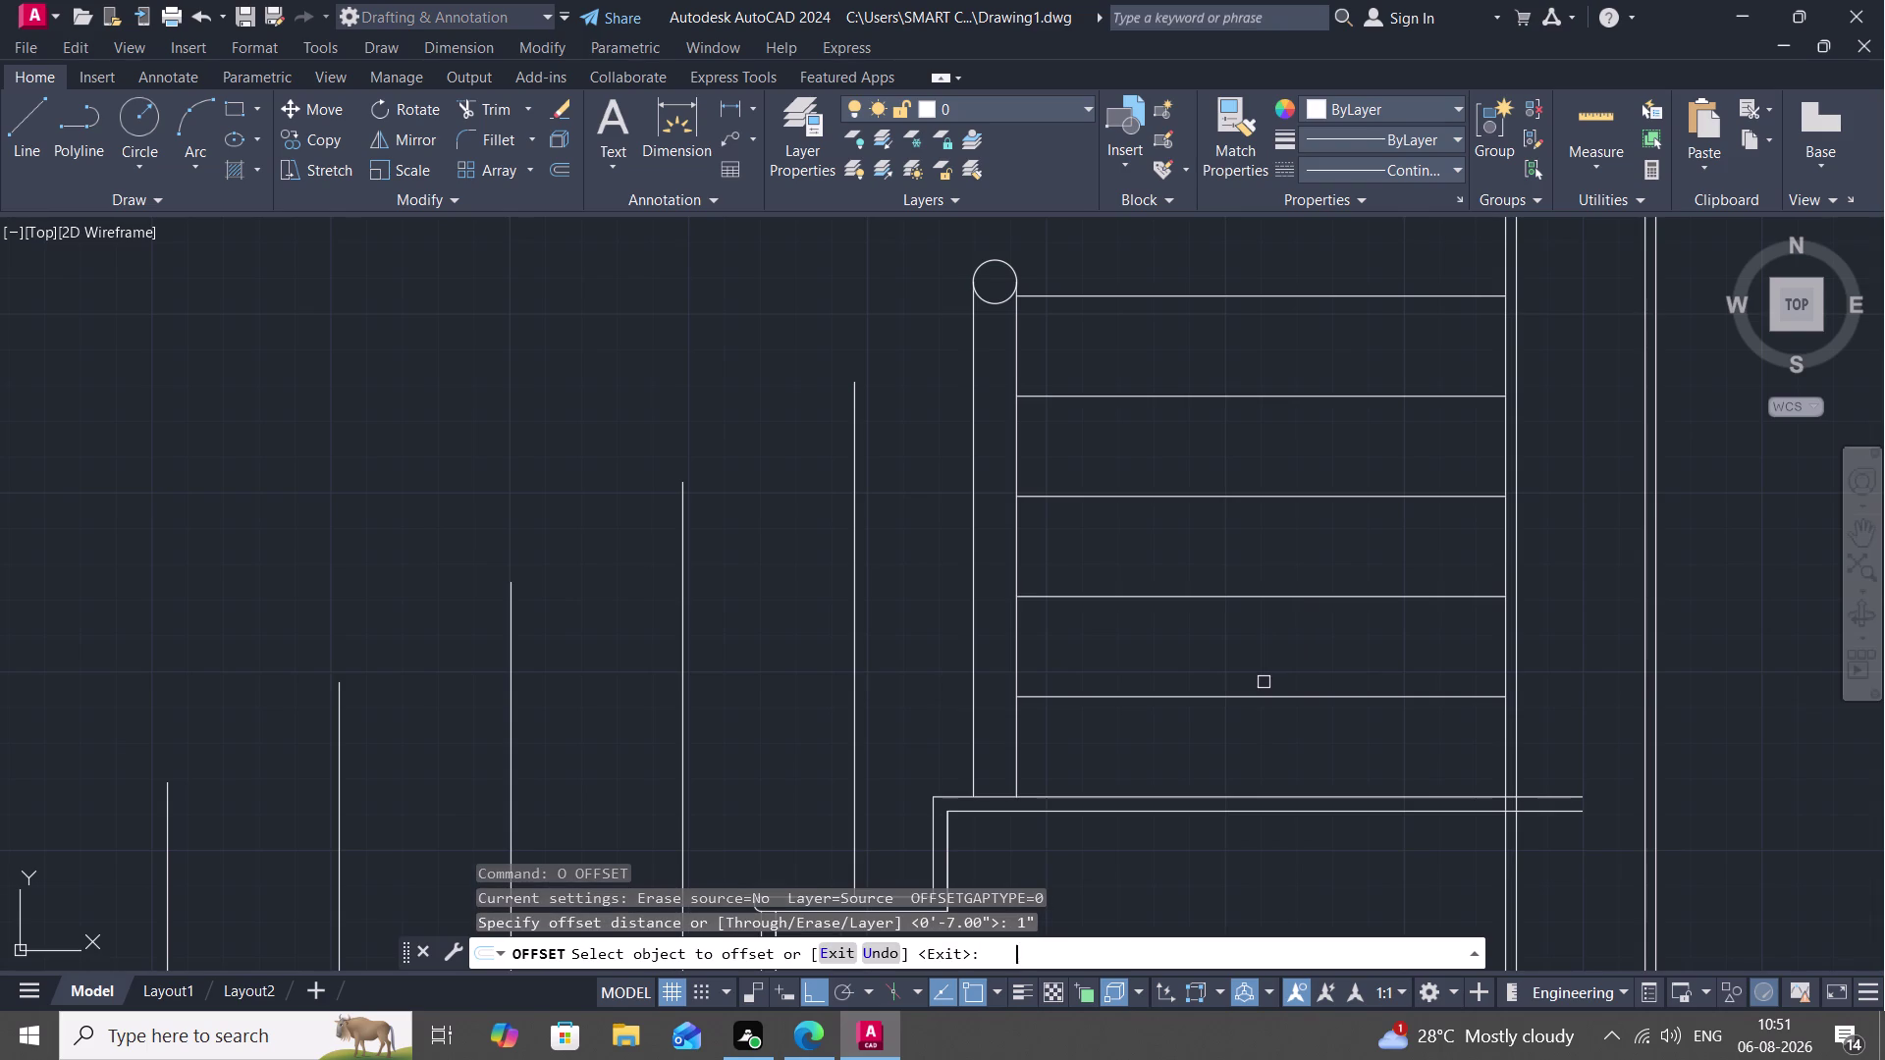
click(1261, 700)
click(1261, 678)
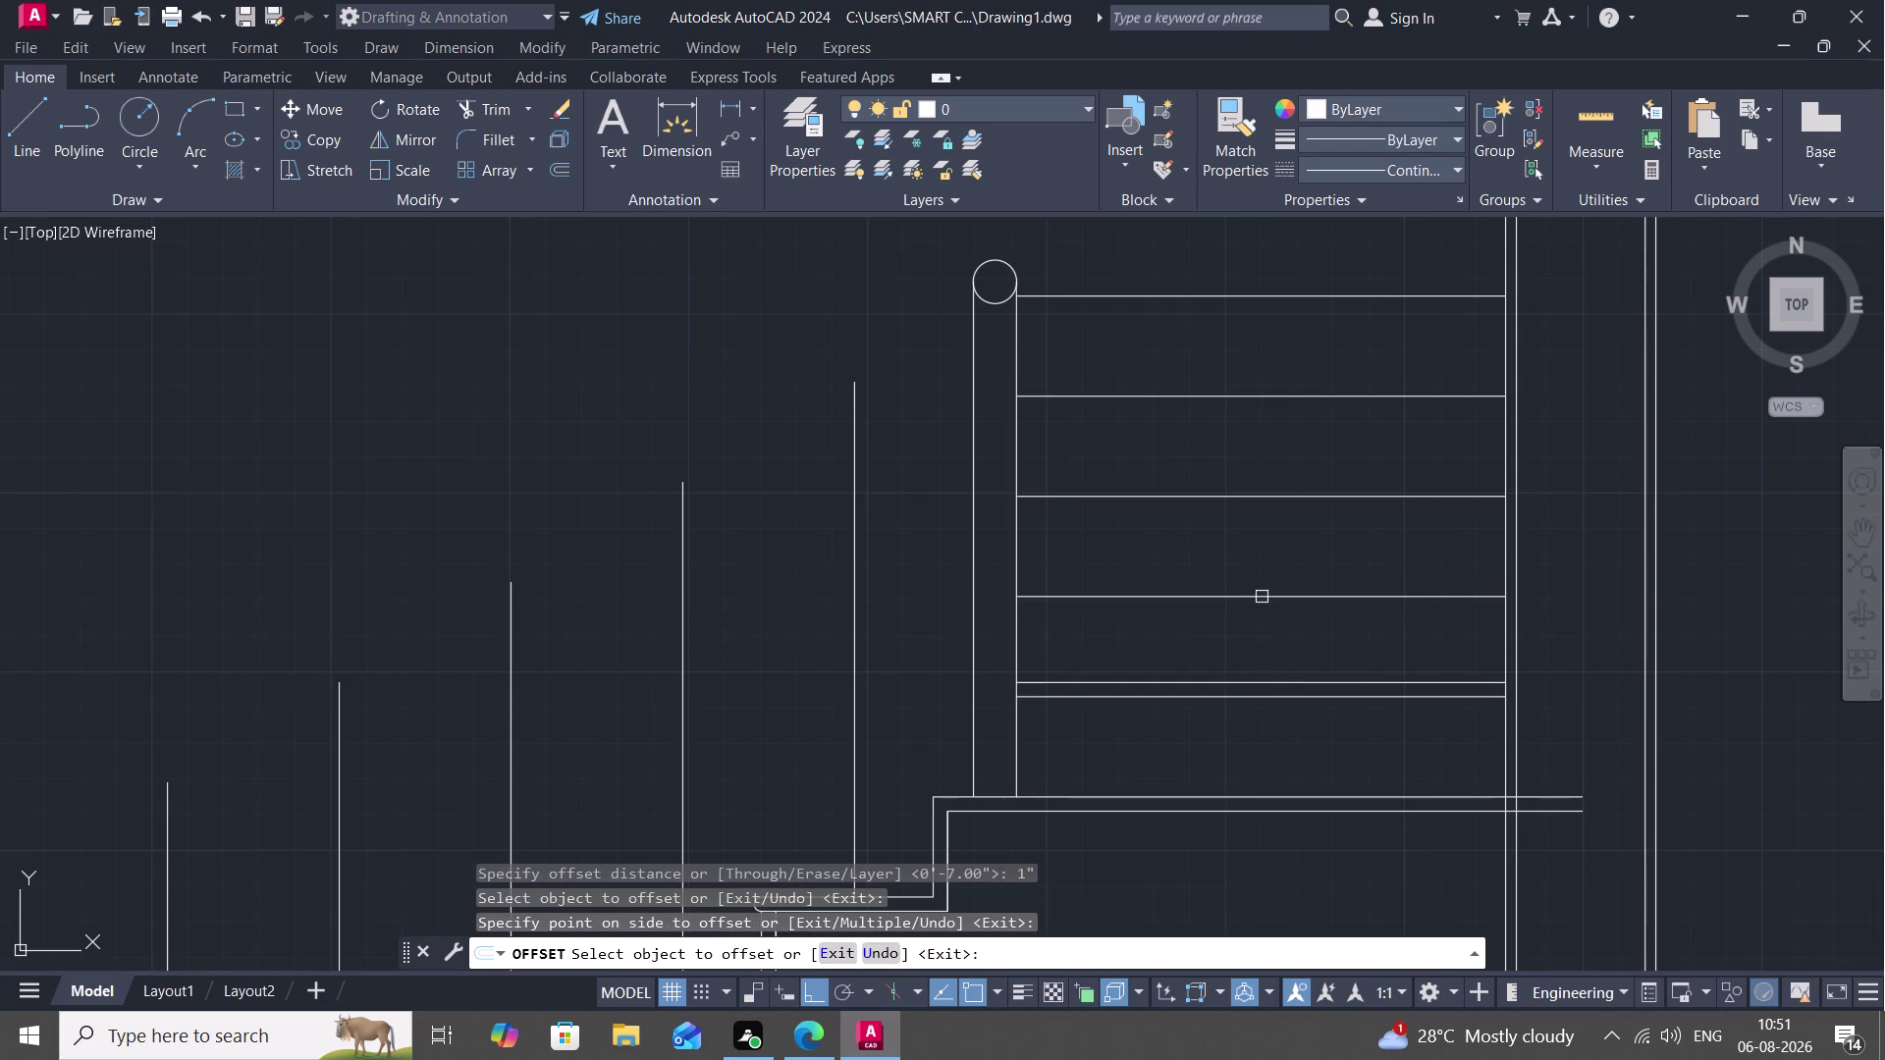
Add 1-inch parallel copies to the remaining railing bars, then view the whole staircase.
click(1266, 595)
click(1260, 561)
click(1260, 498)
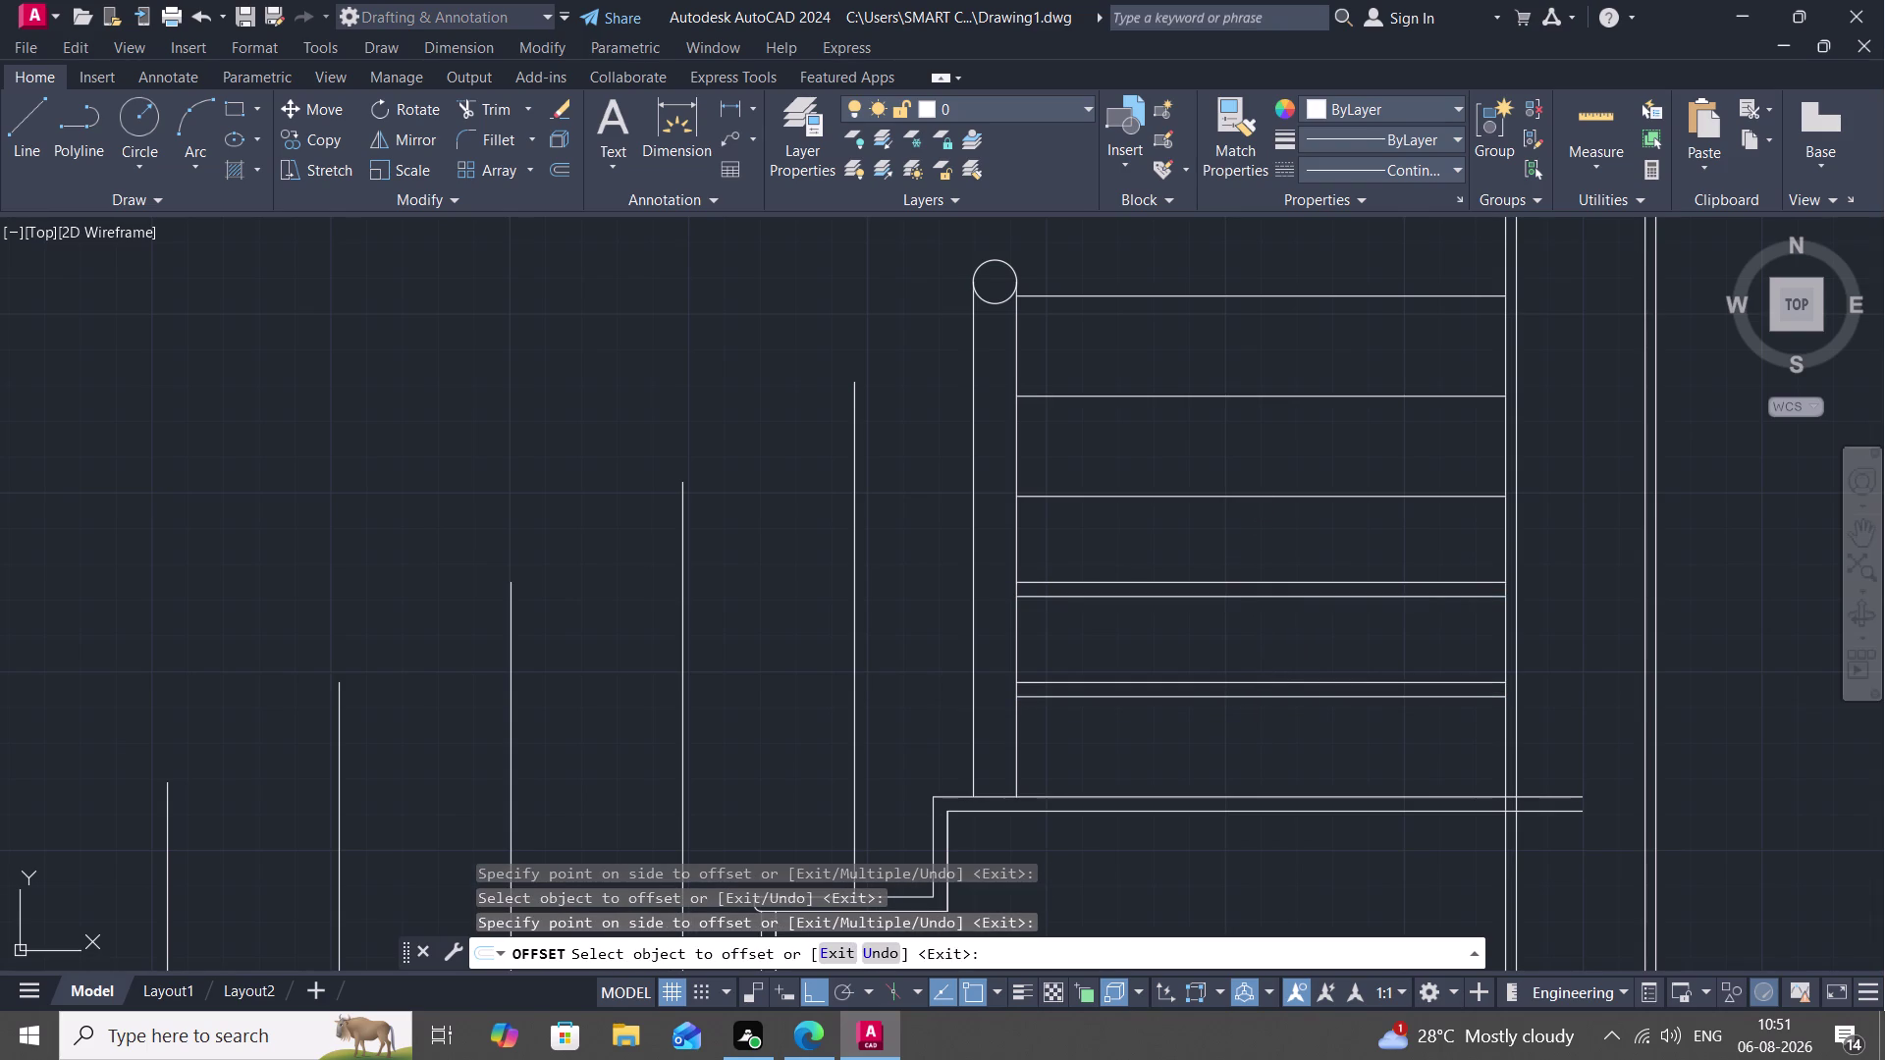
click(1255, 468)
click(1256, 392)
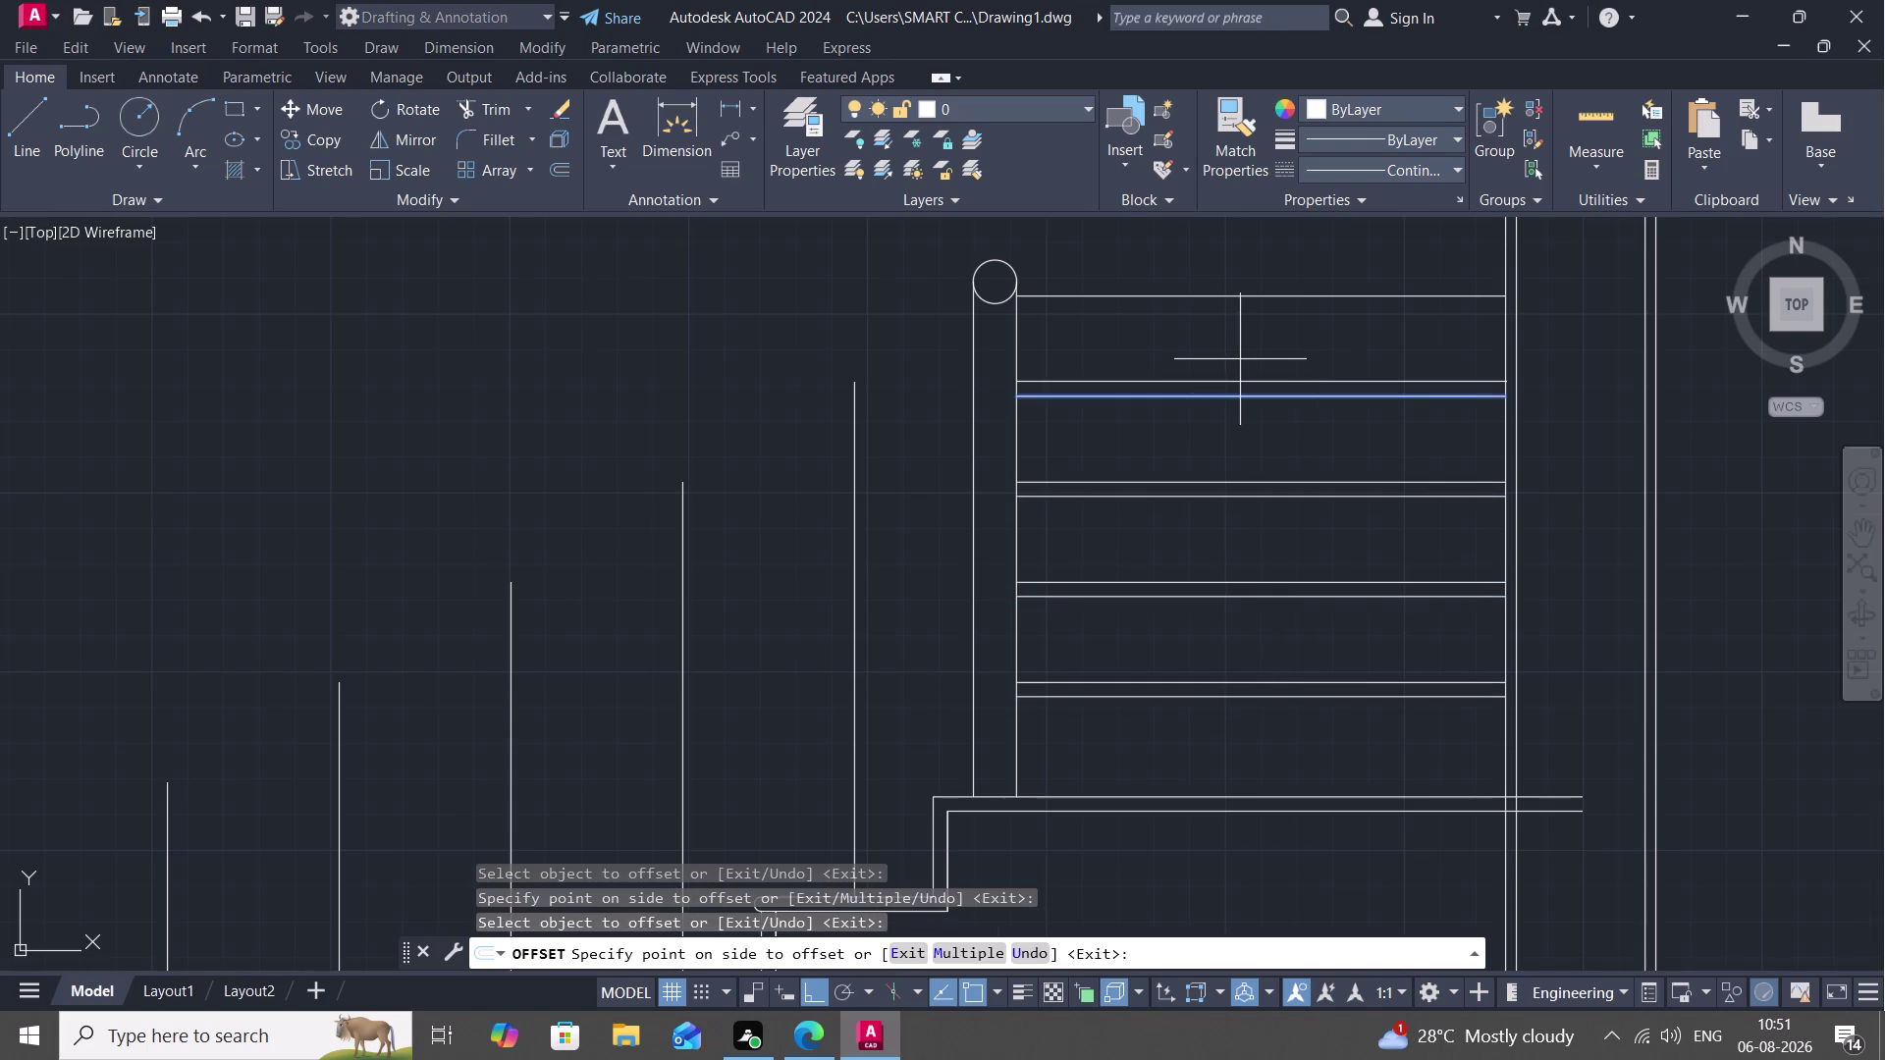
click(1240, 357)
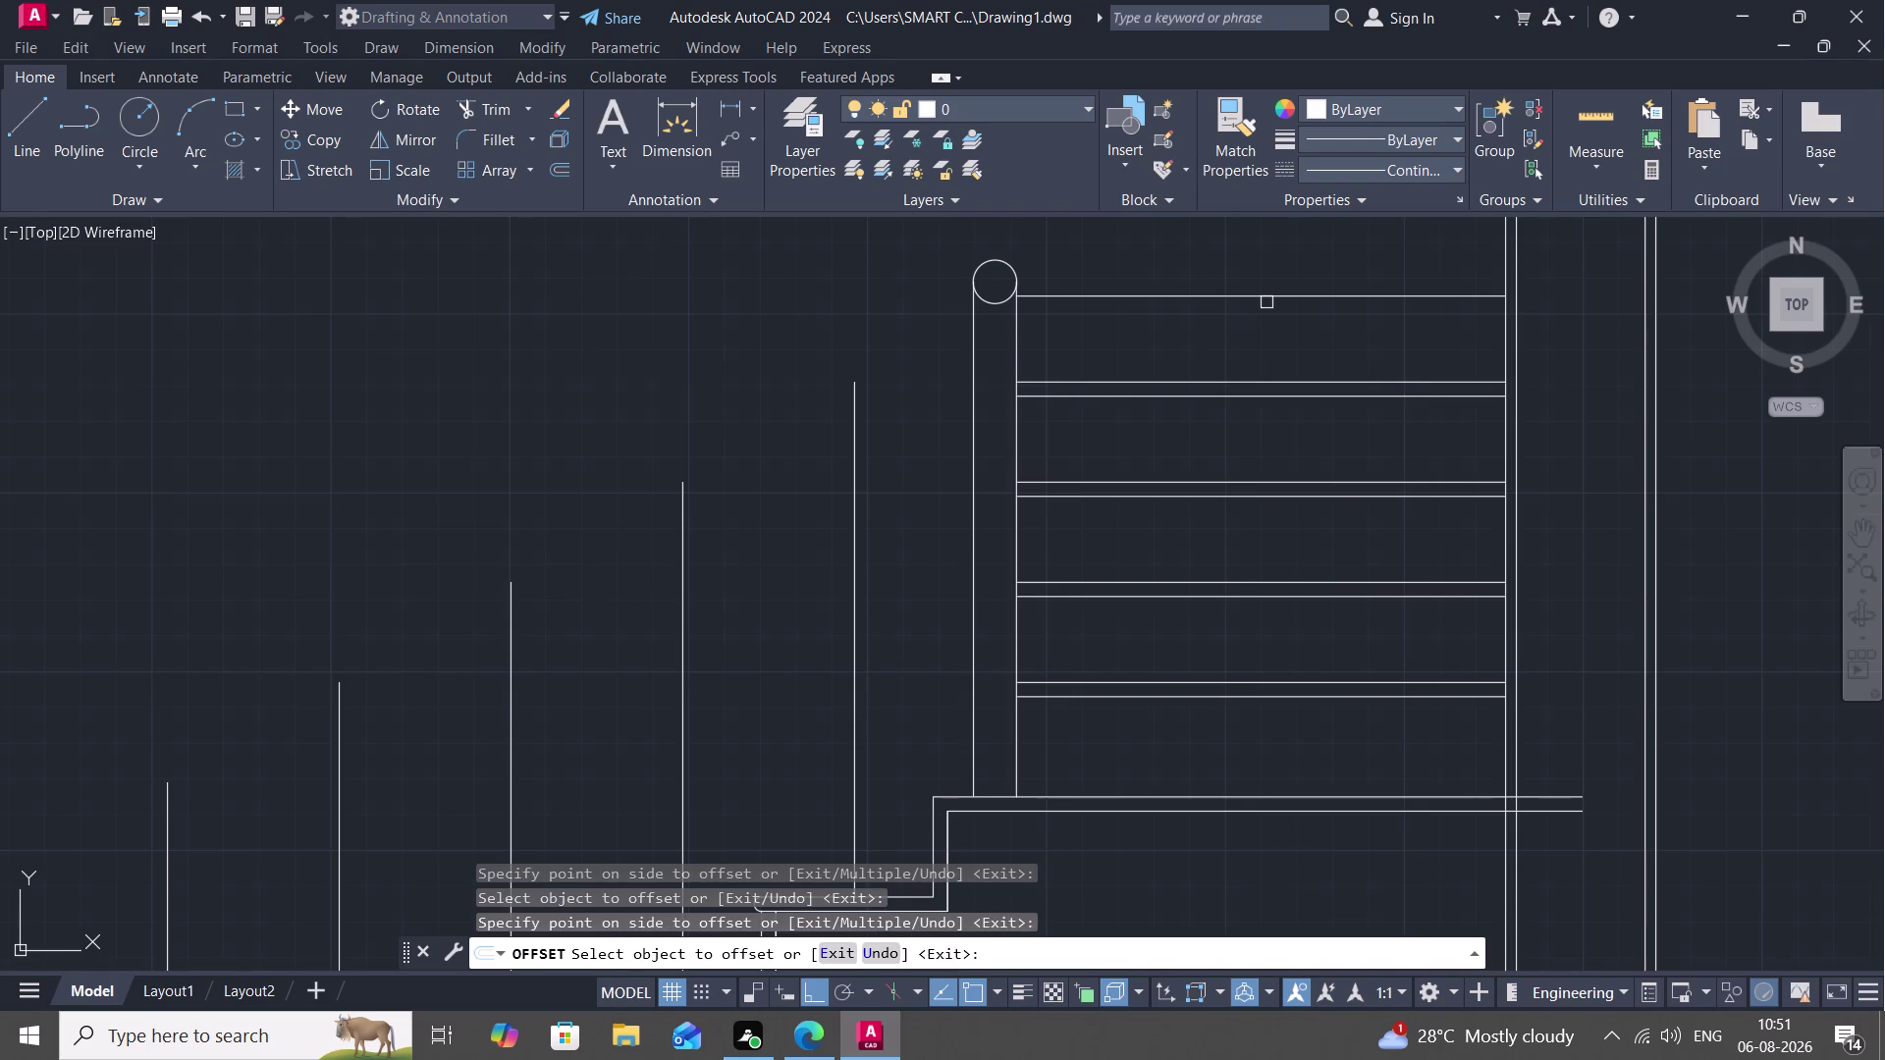
click(1269, 298)
click(1267, 270)
middle_drag(959, 296, 939, 520)
scroll(down, 3)
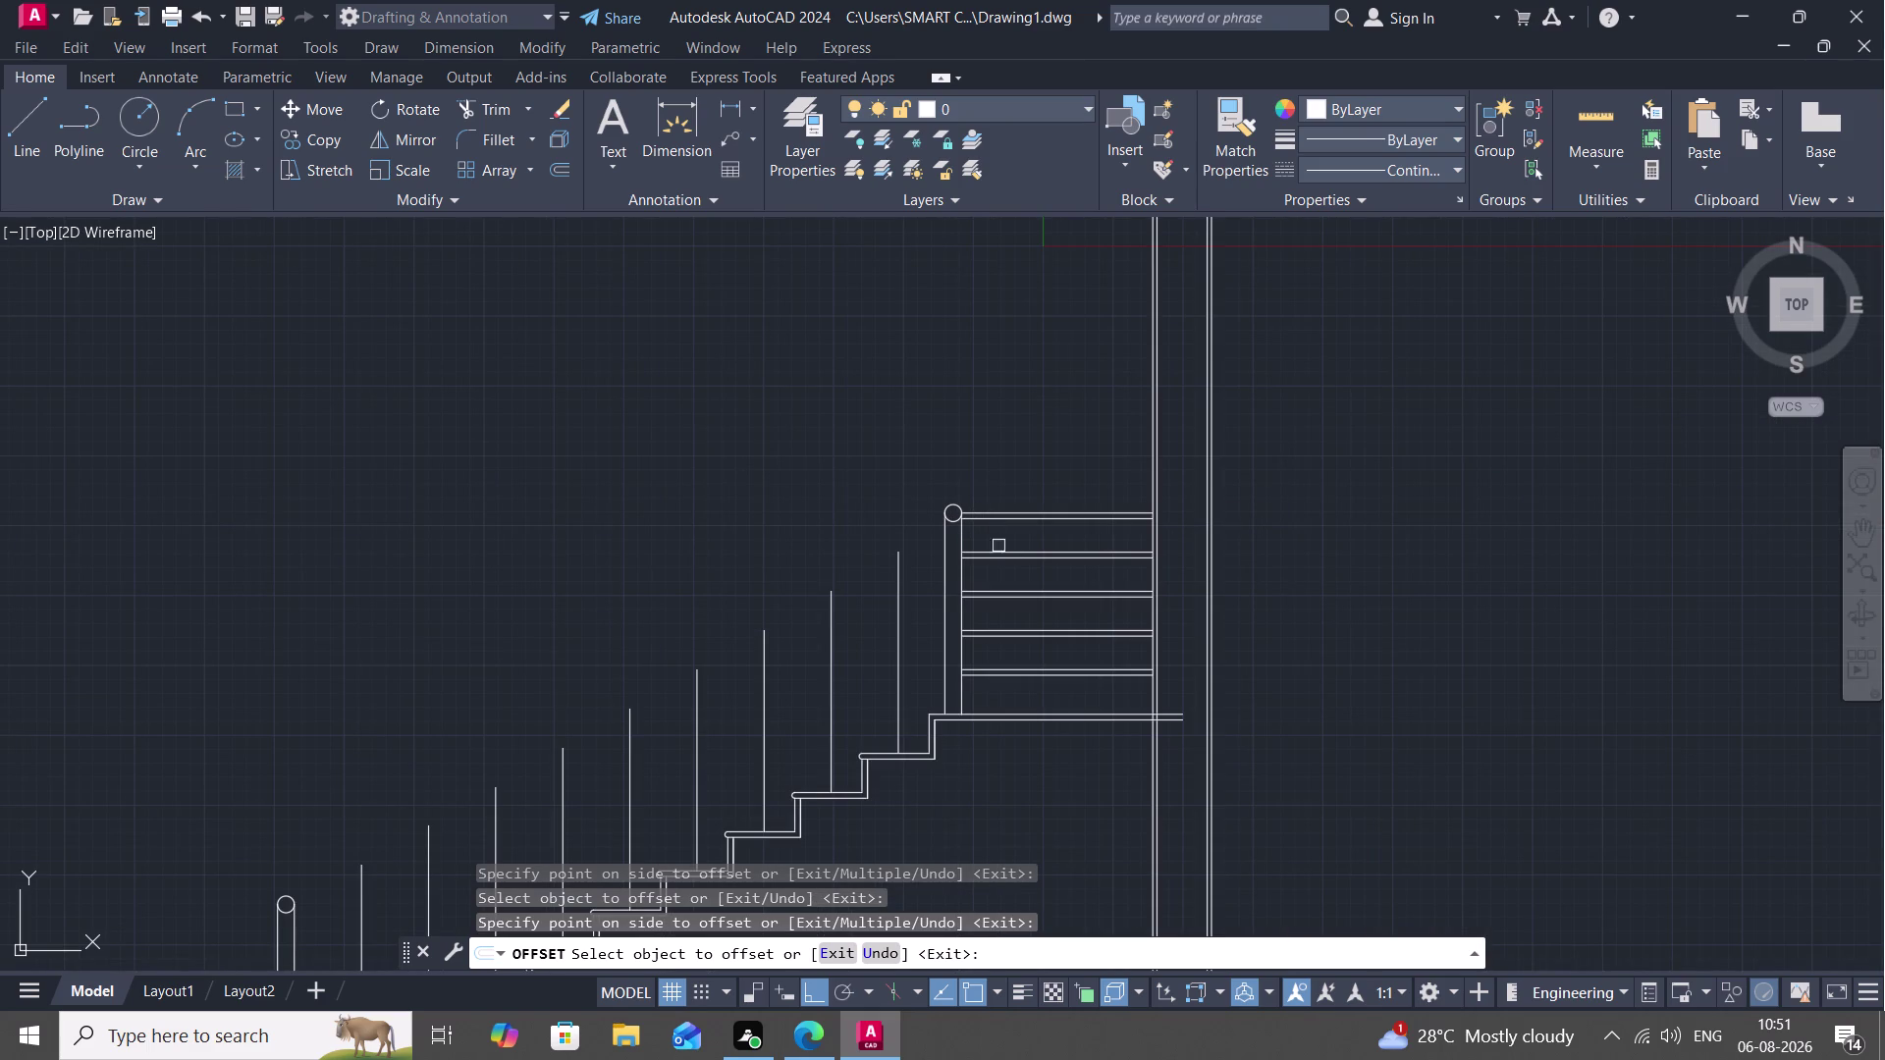
Draw a 3' vertical line straight up from the top post.
key(l)
key(space)
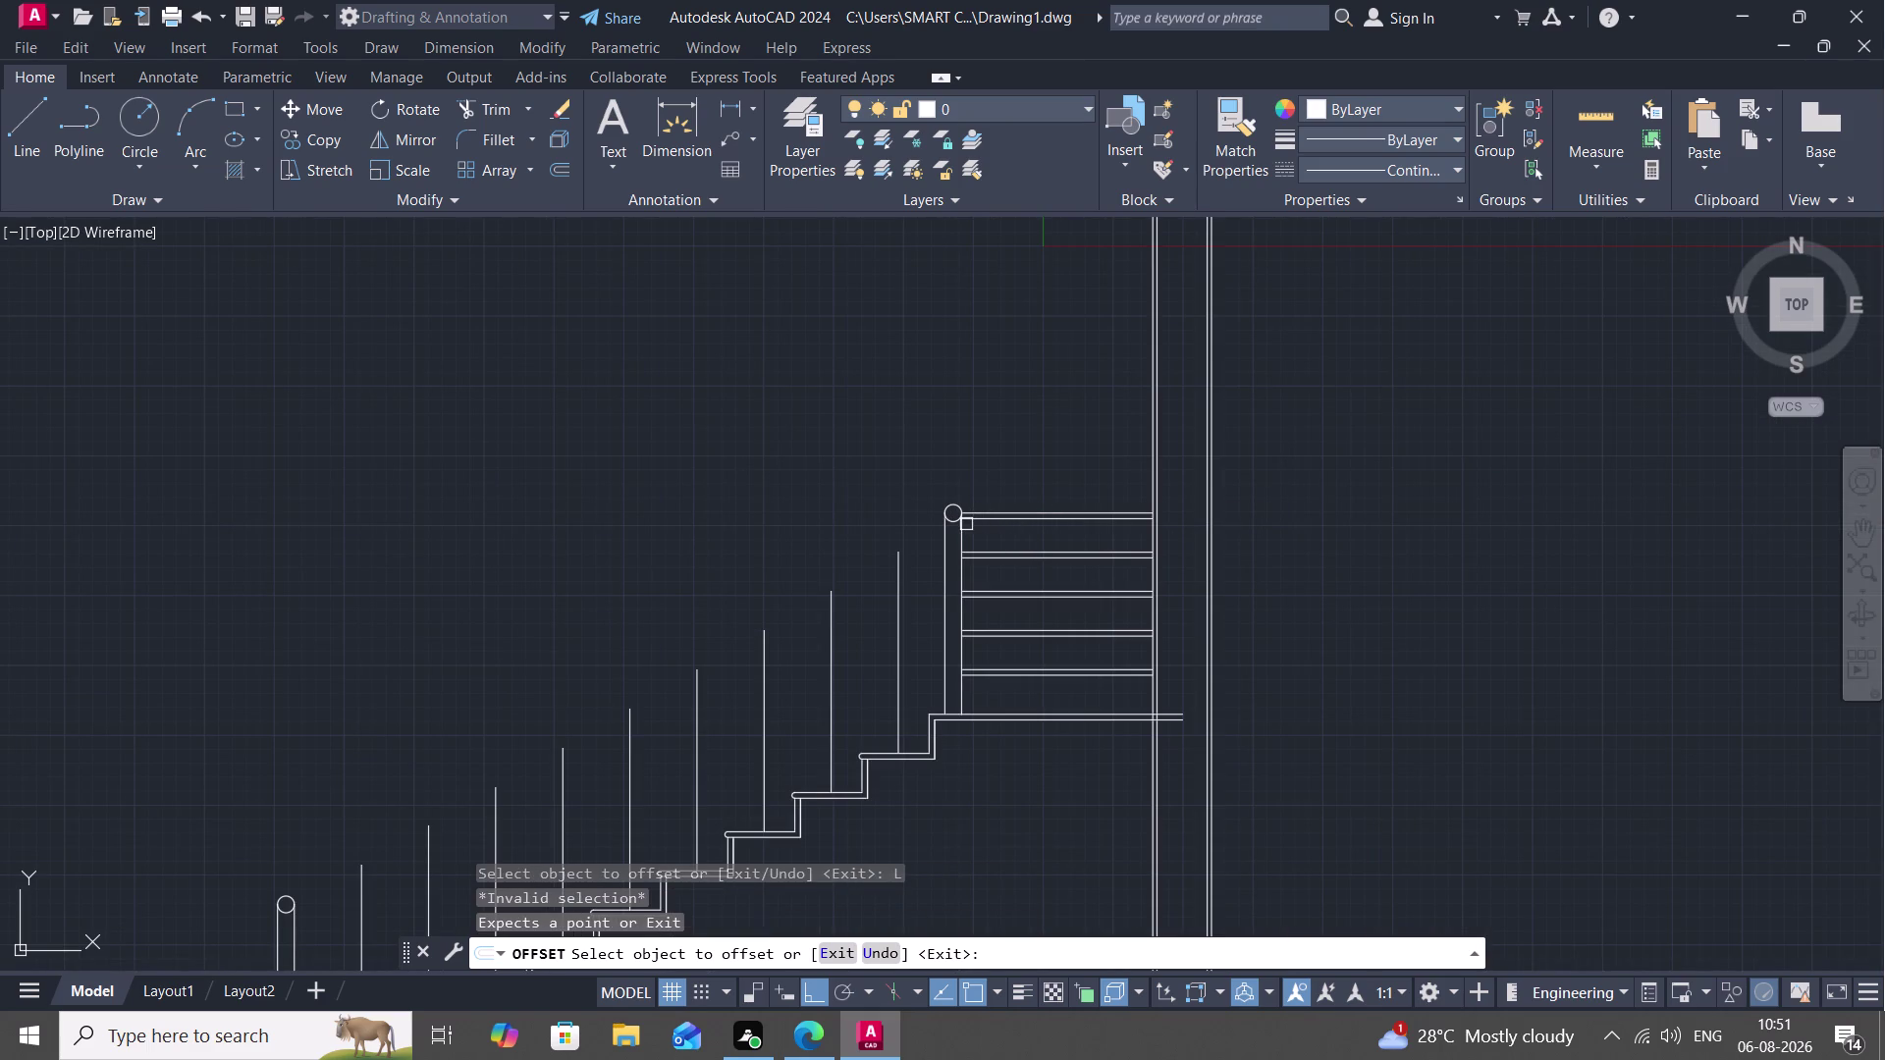
key(Escape)
text(L)
key(space)
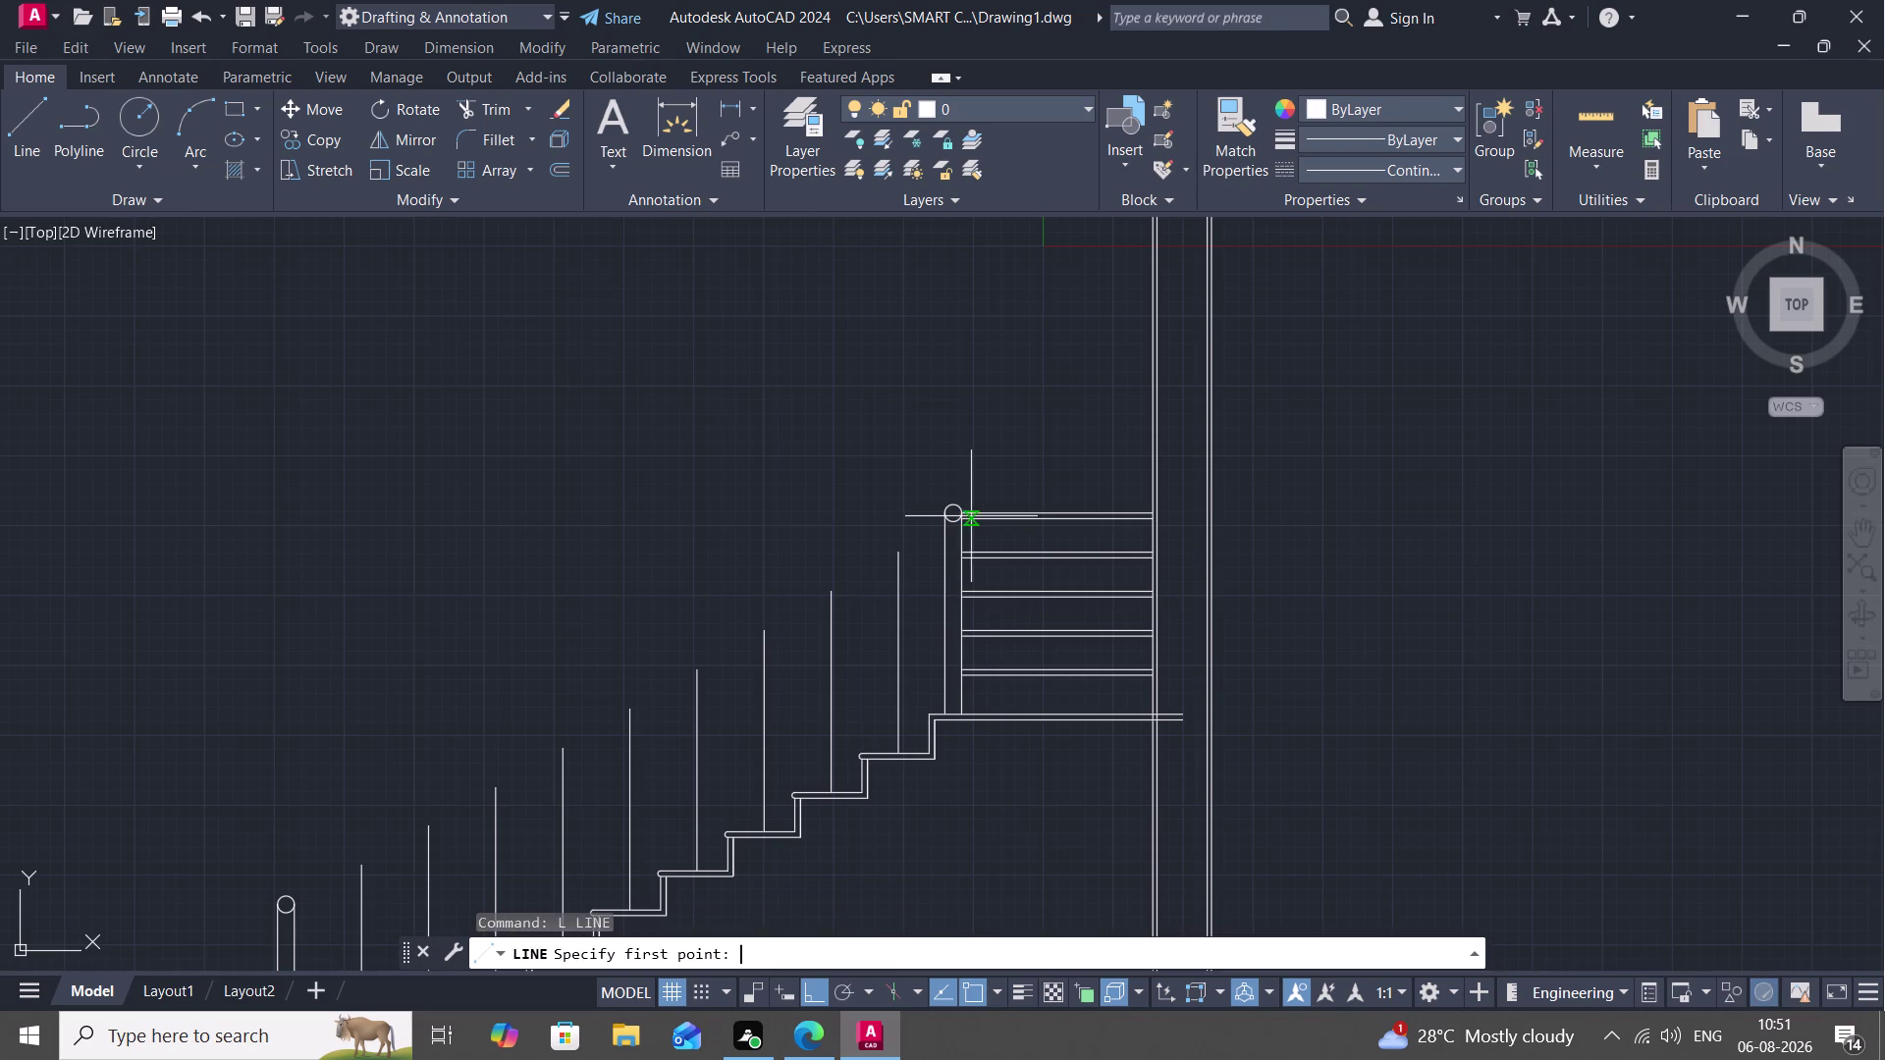
click(943, 516)
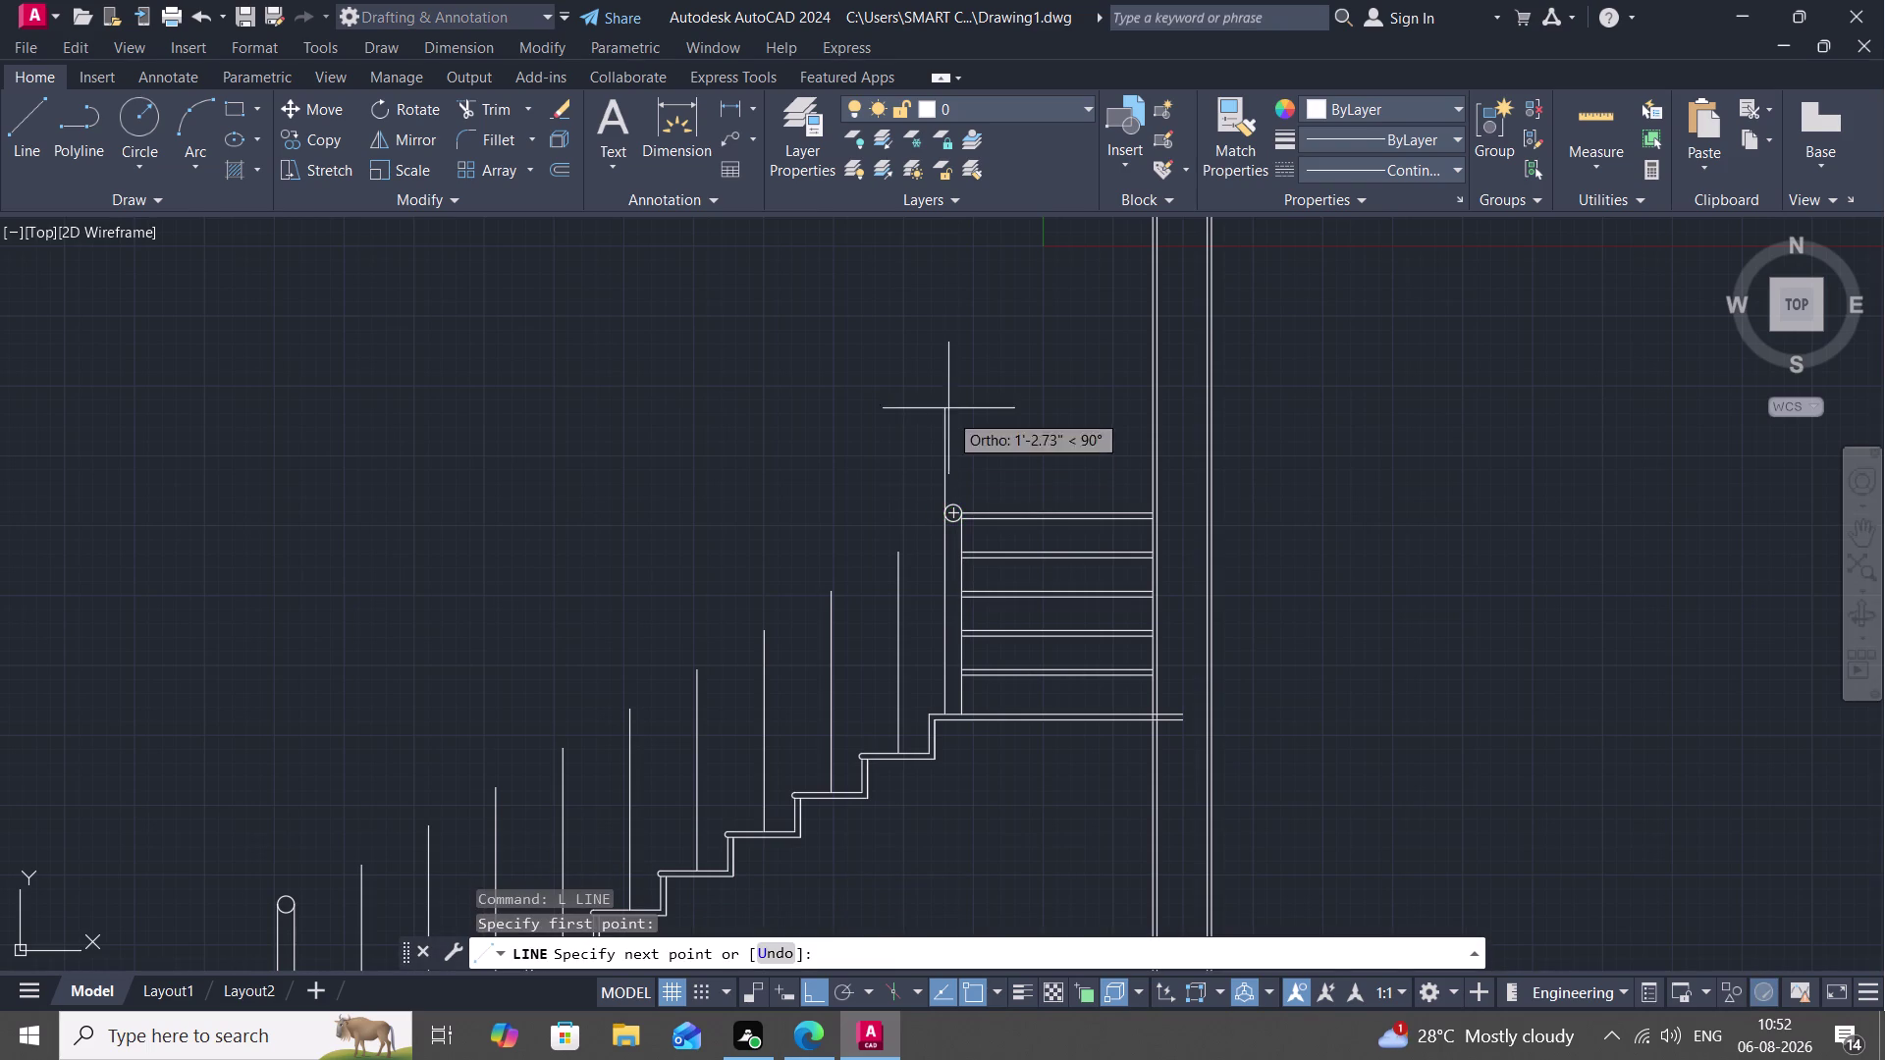
text(3)
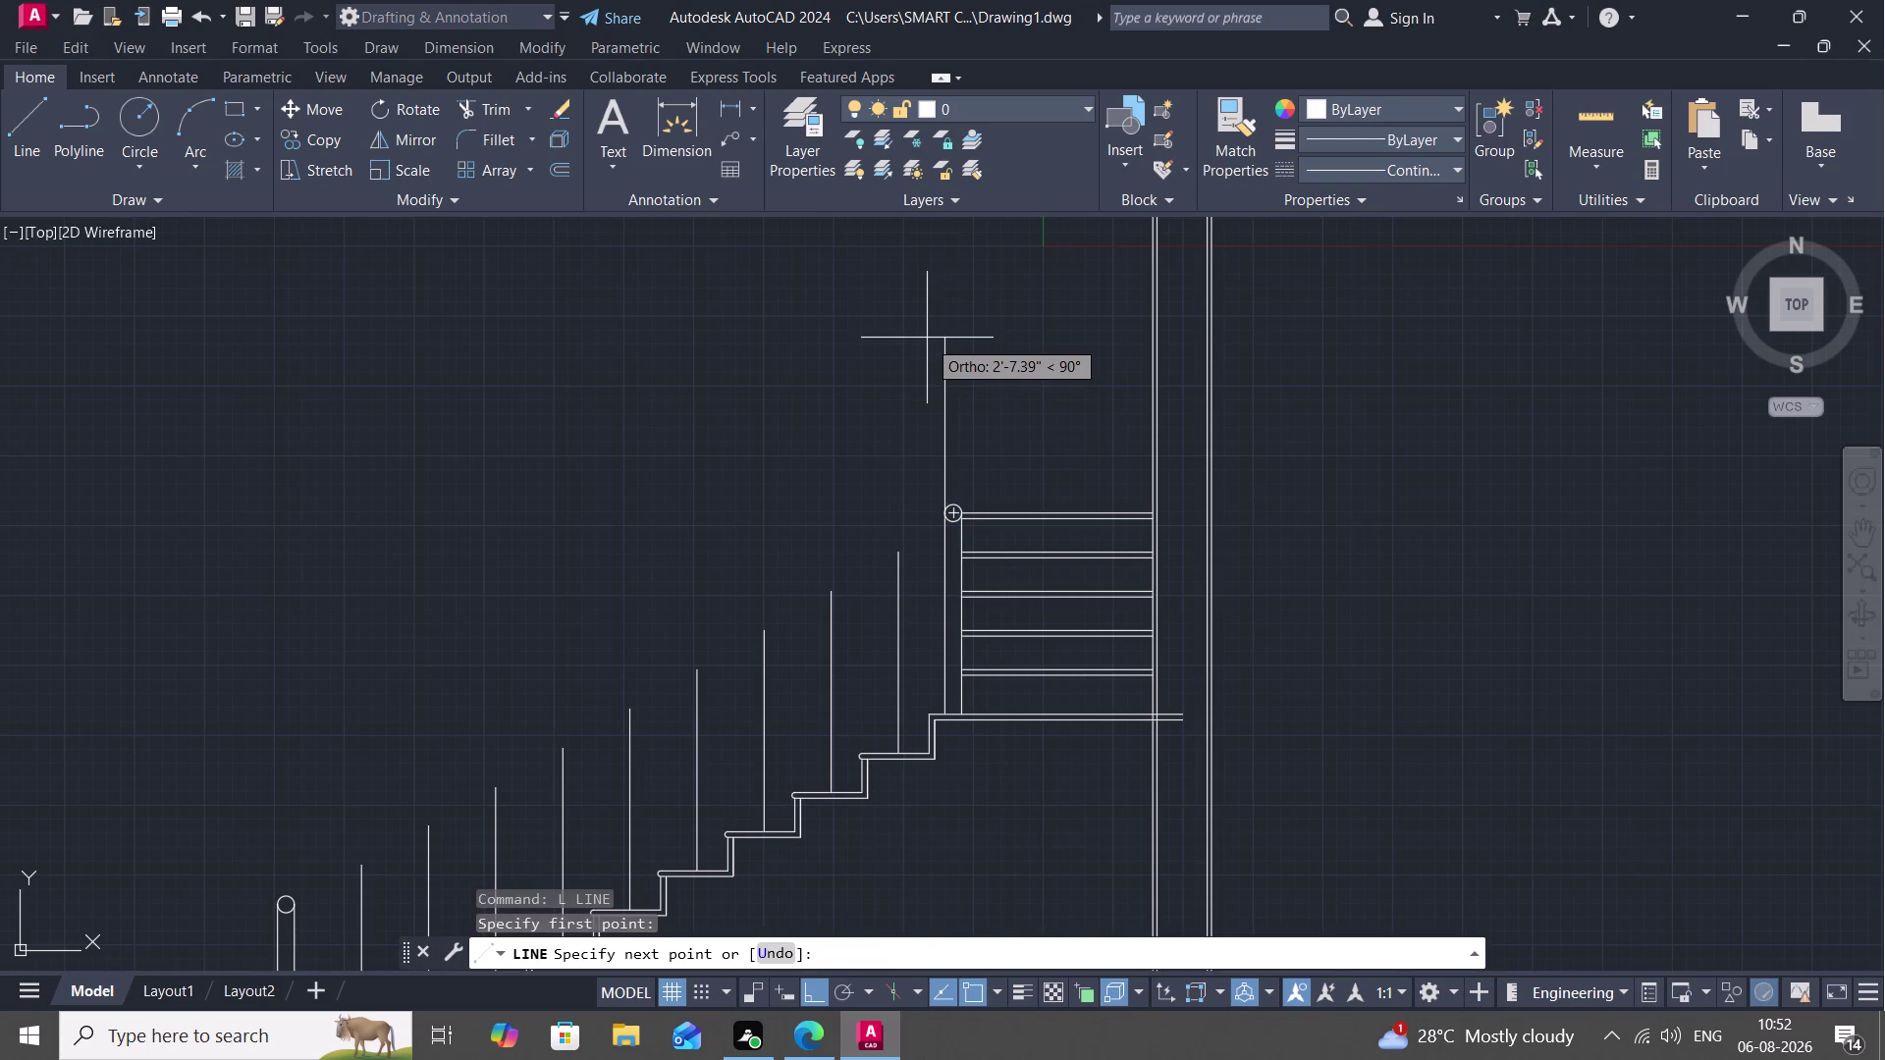
text(')
key(space)
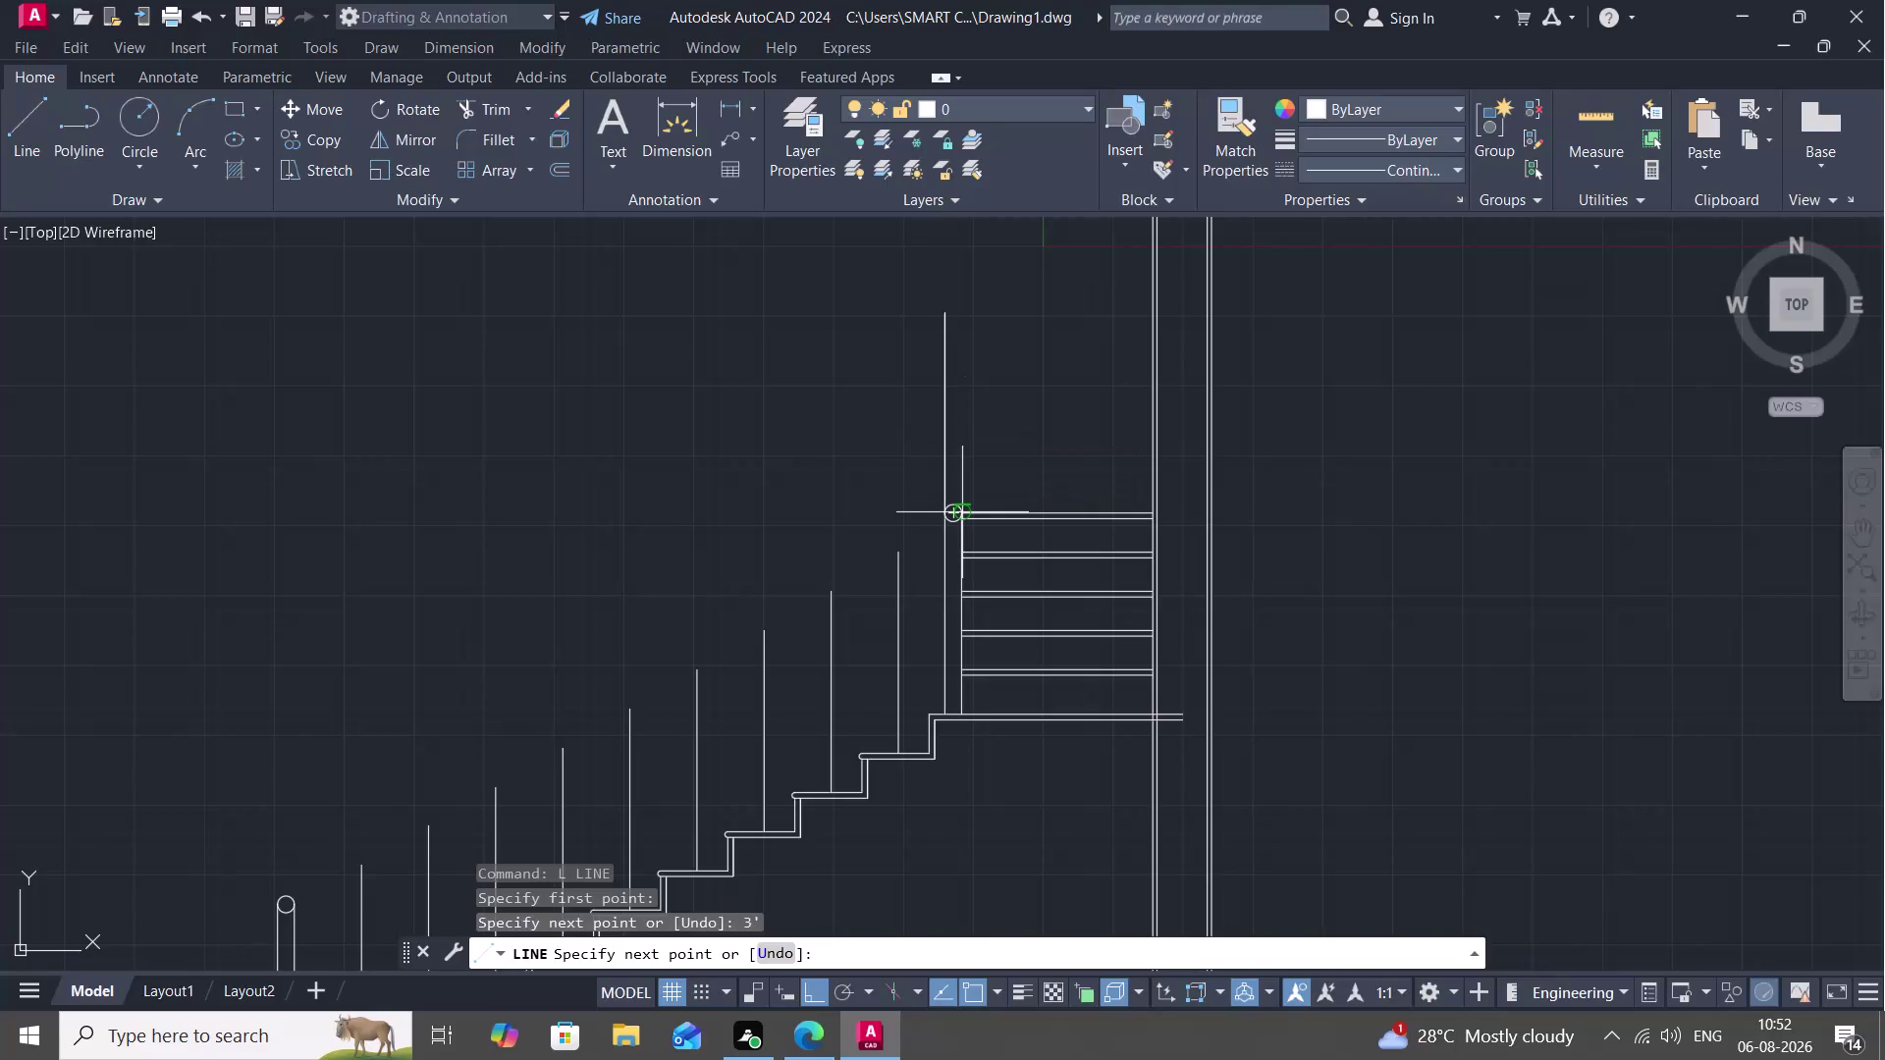
key(Escape)
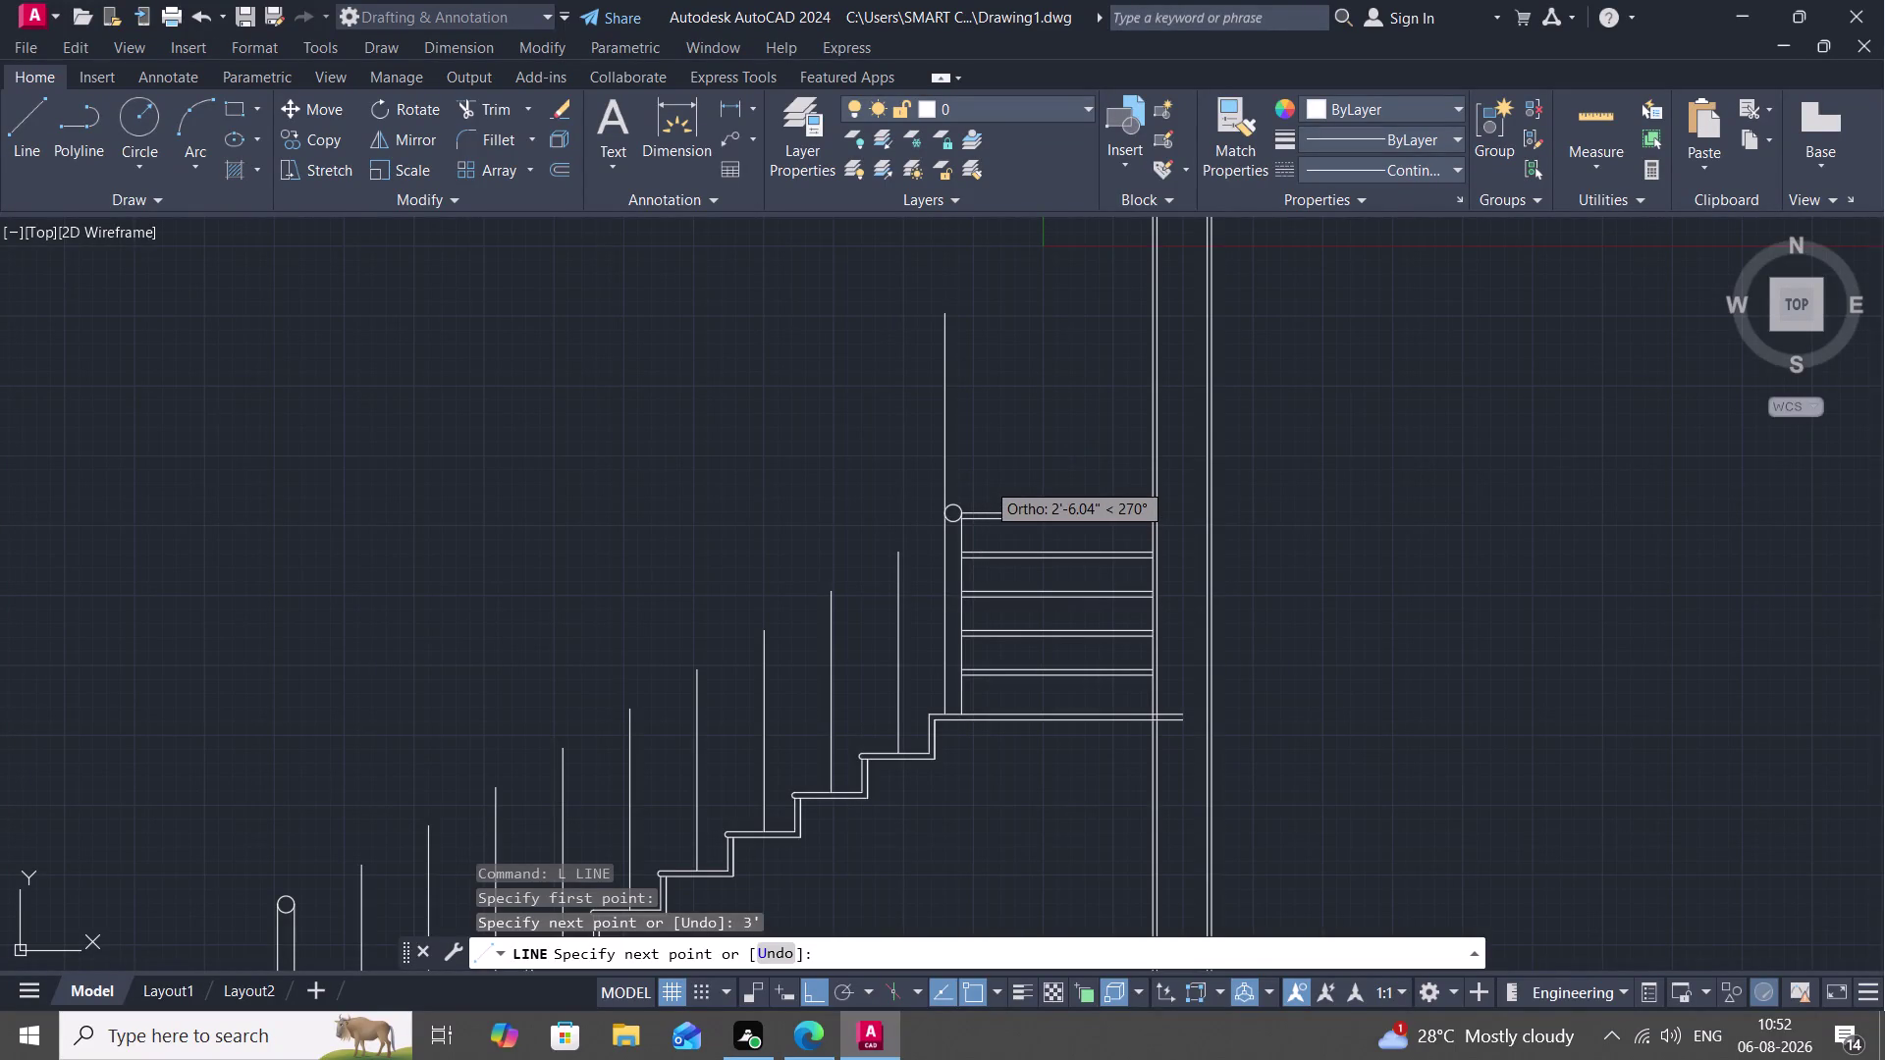
Draw the second parallel 3' line beside it and cap the top end.
key(l)
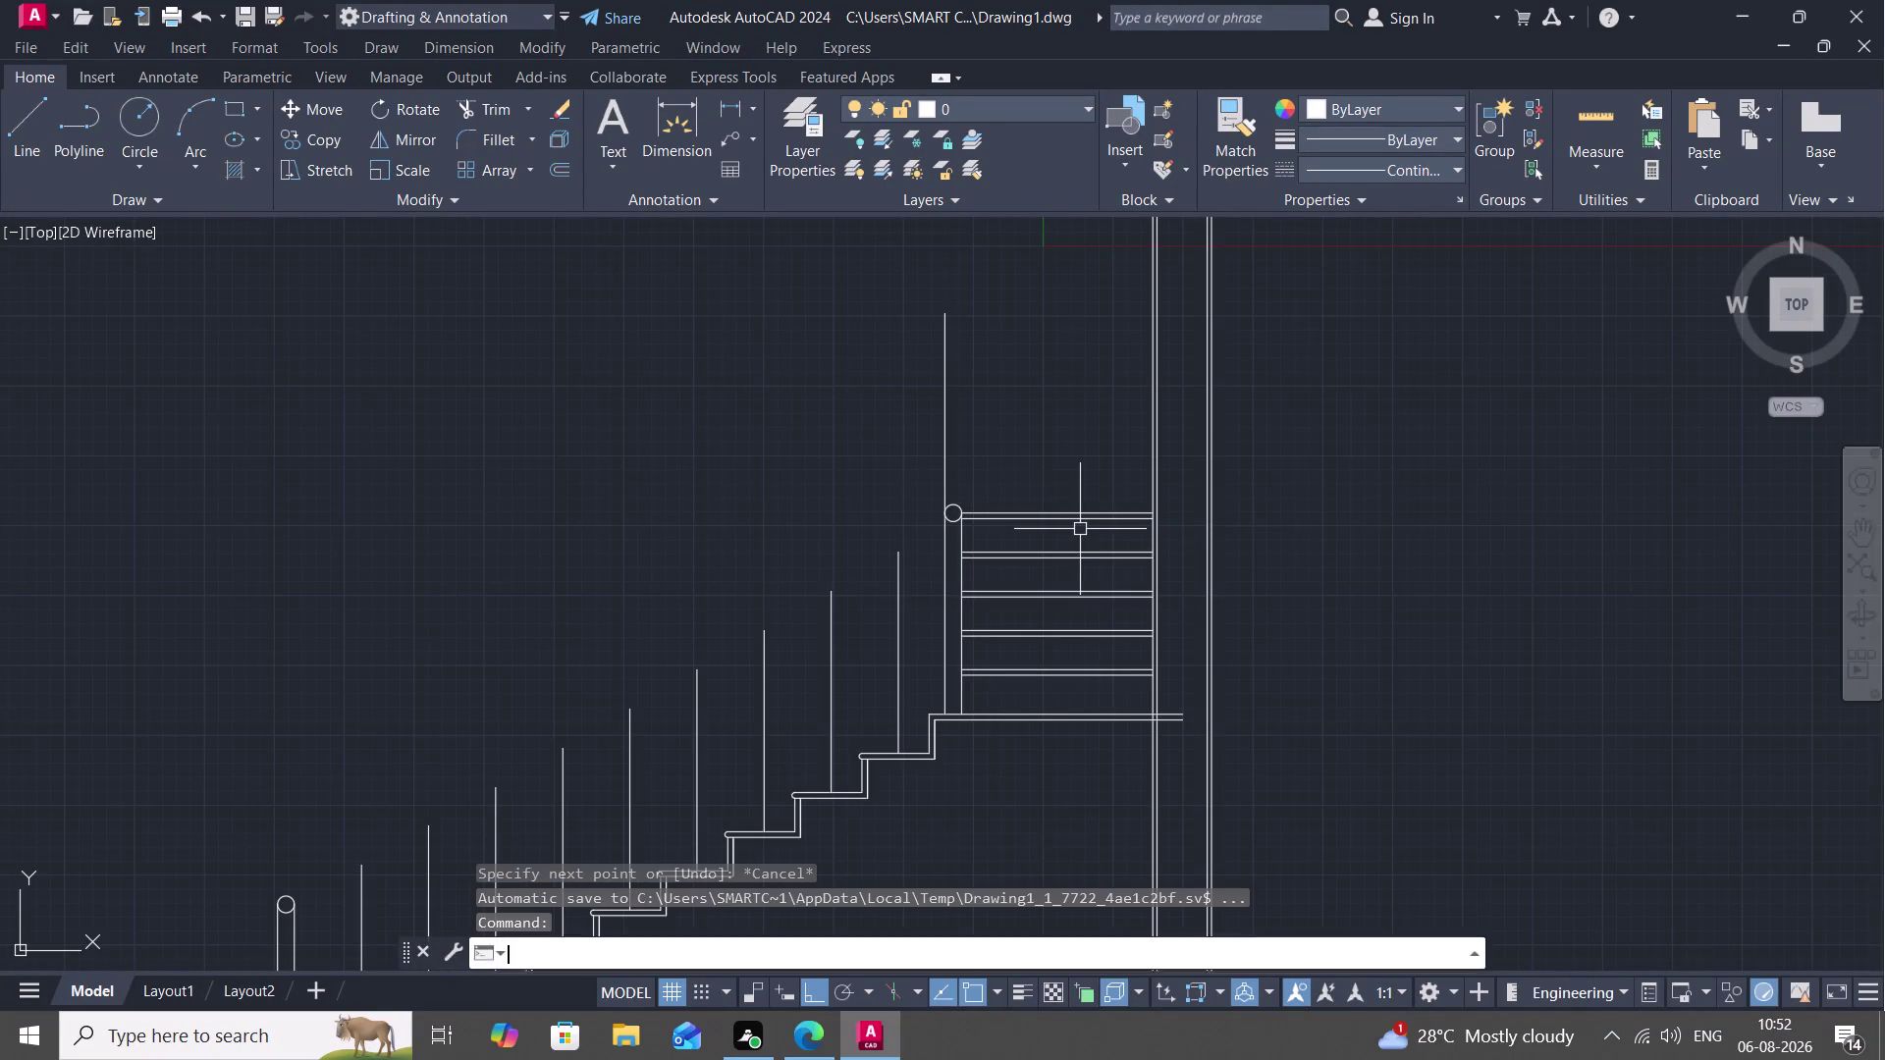
key(space)
click(960, 515)
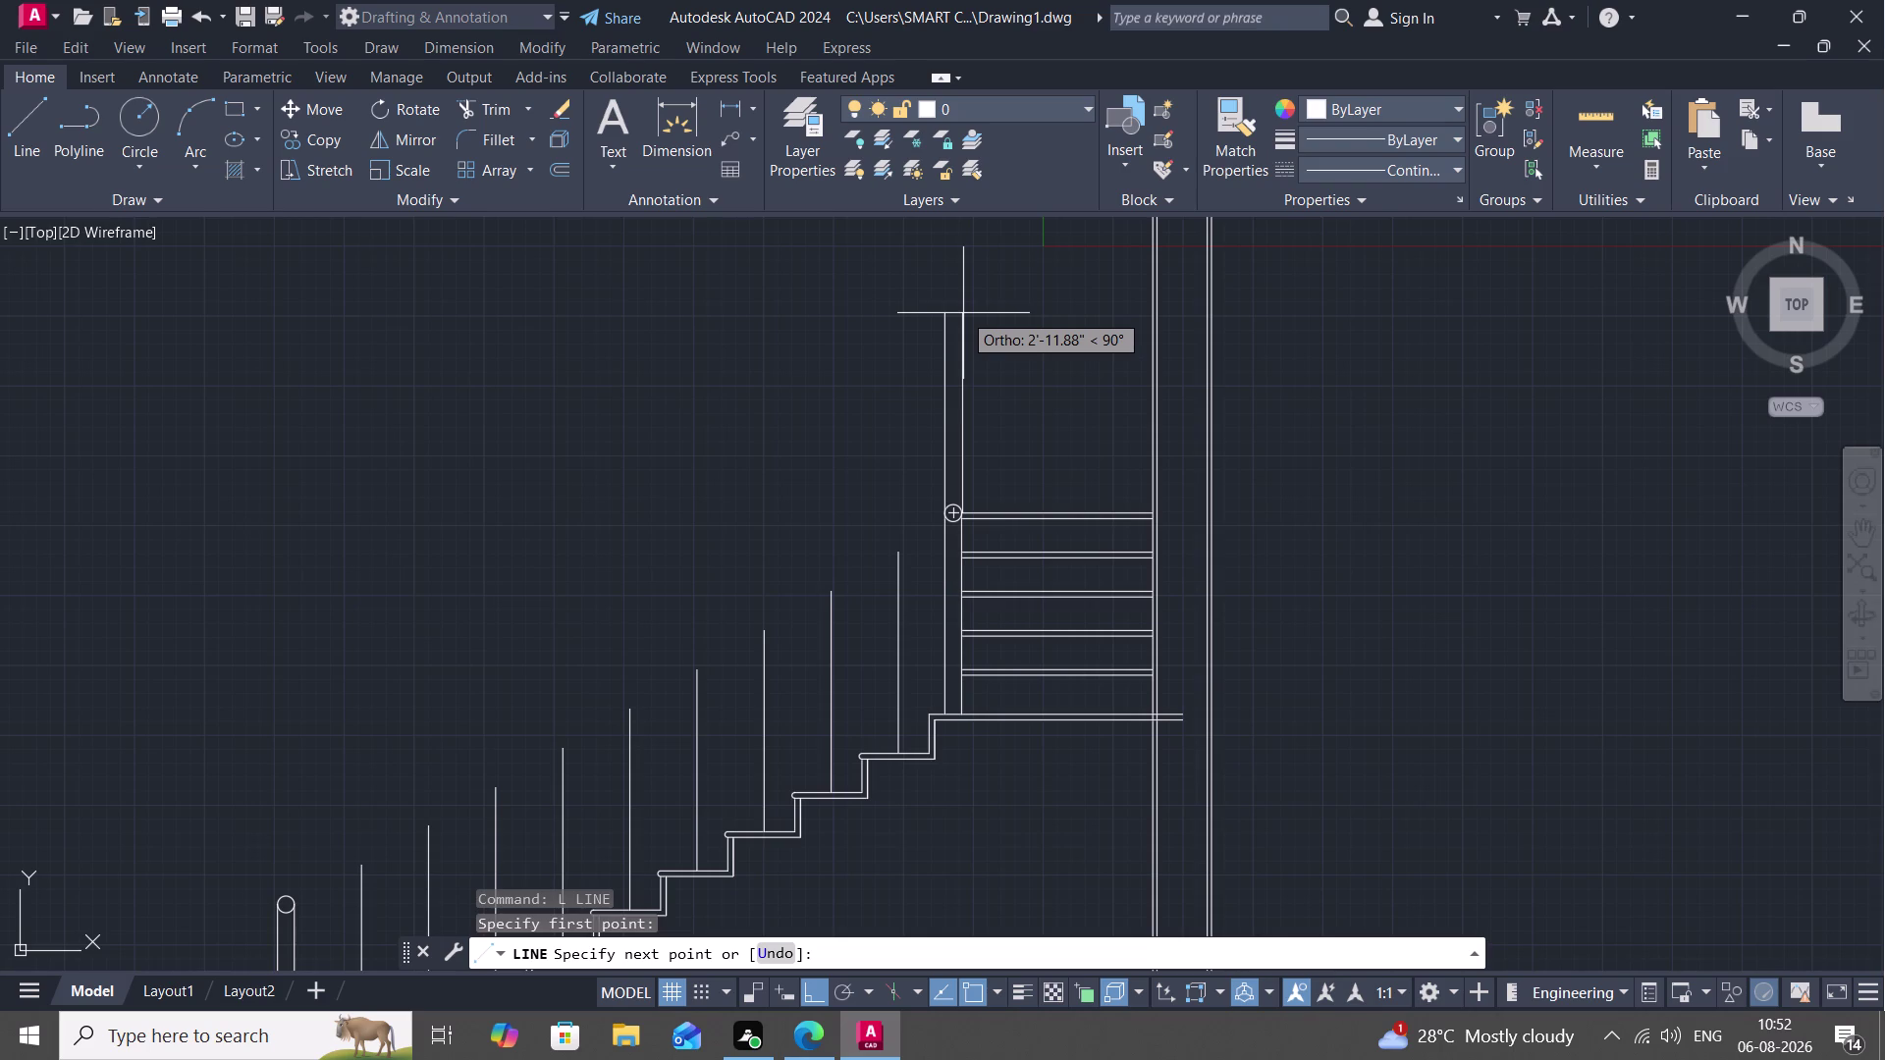
text(3')
key(space)
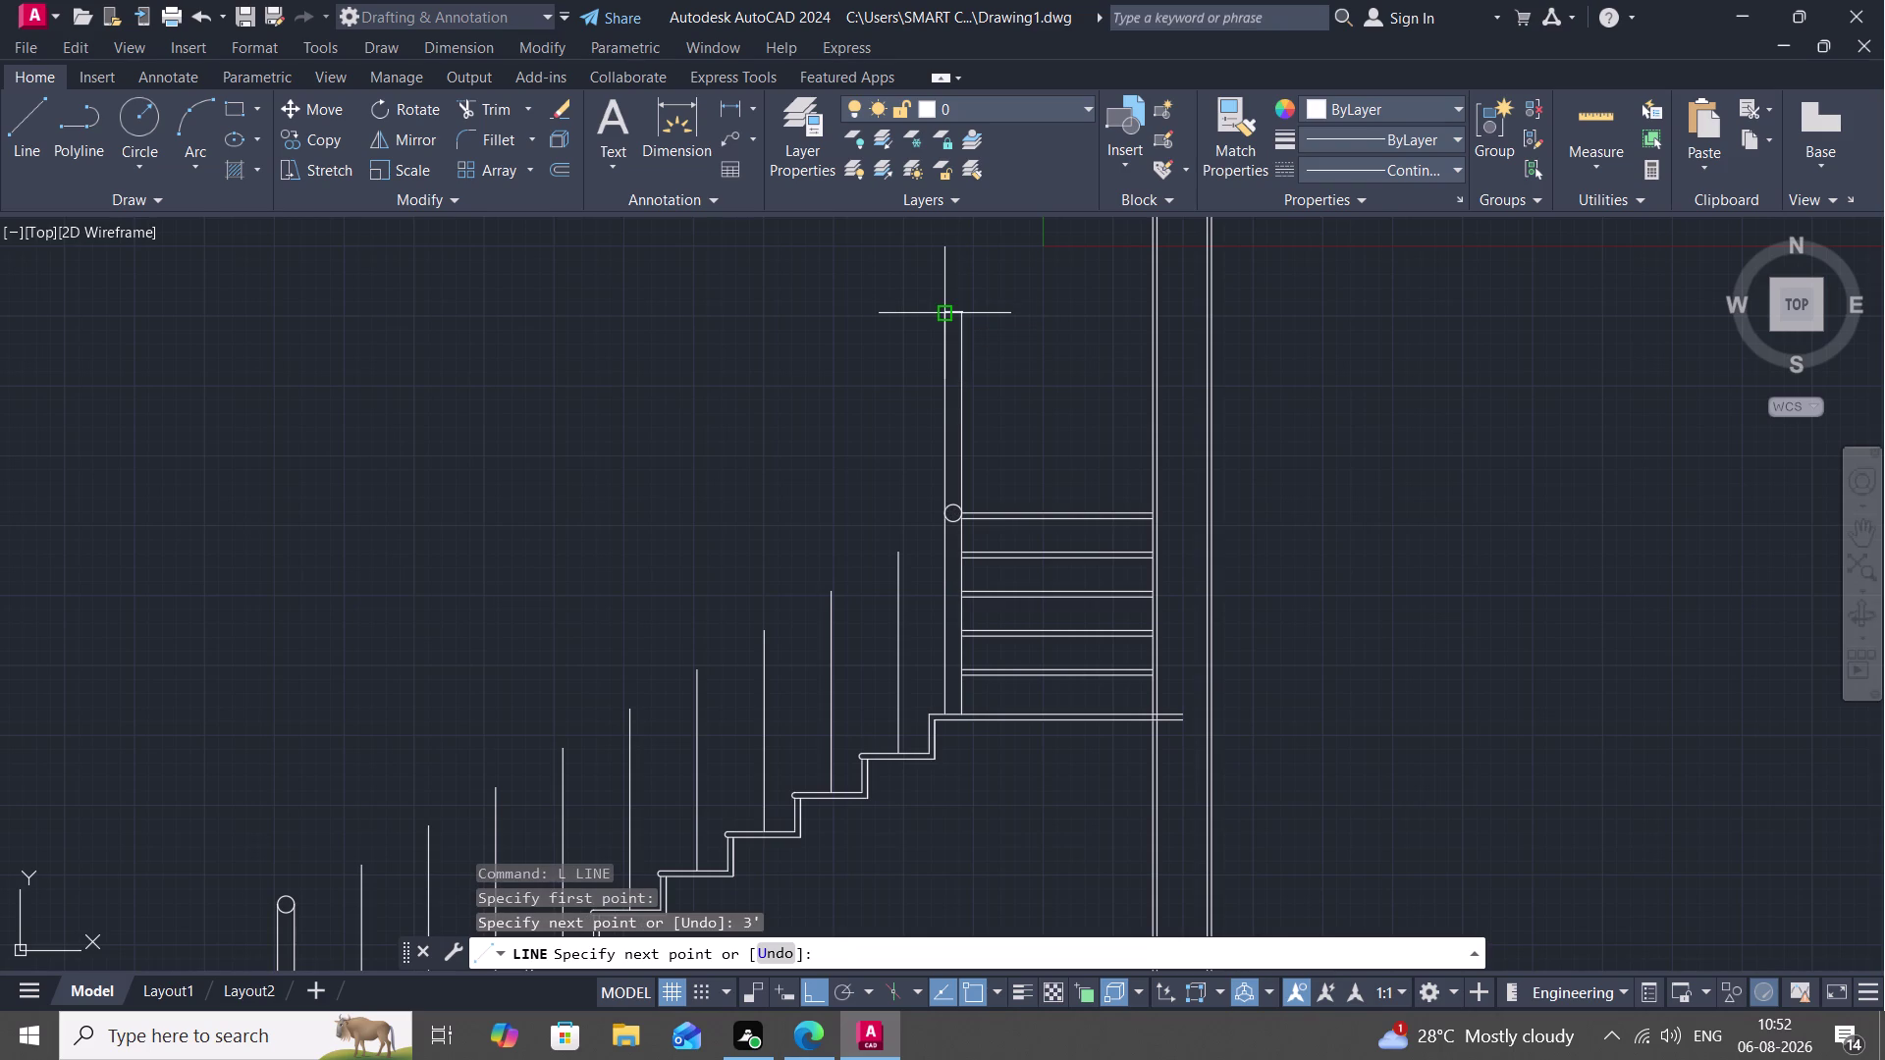
click(945, 313)
key(Escape)
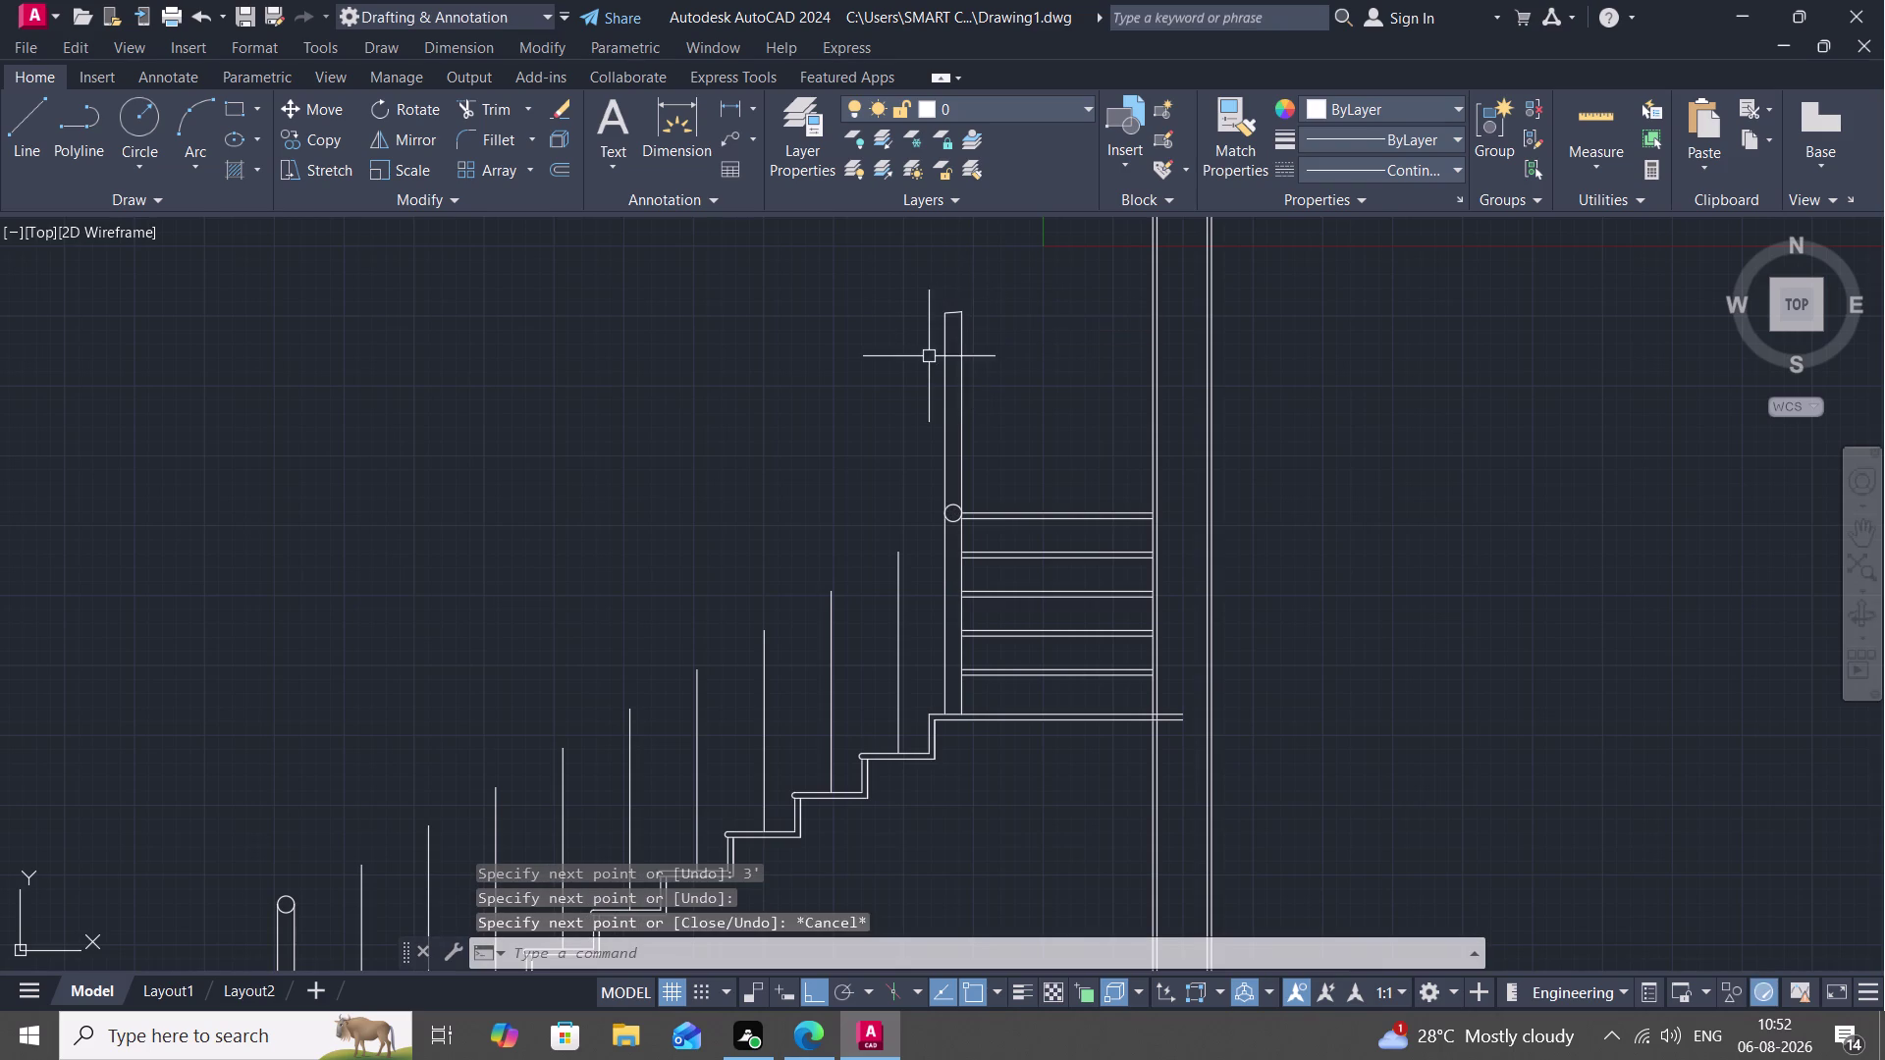
scroll(up, 3)
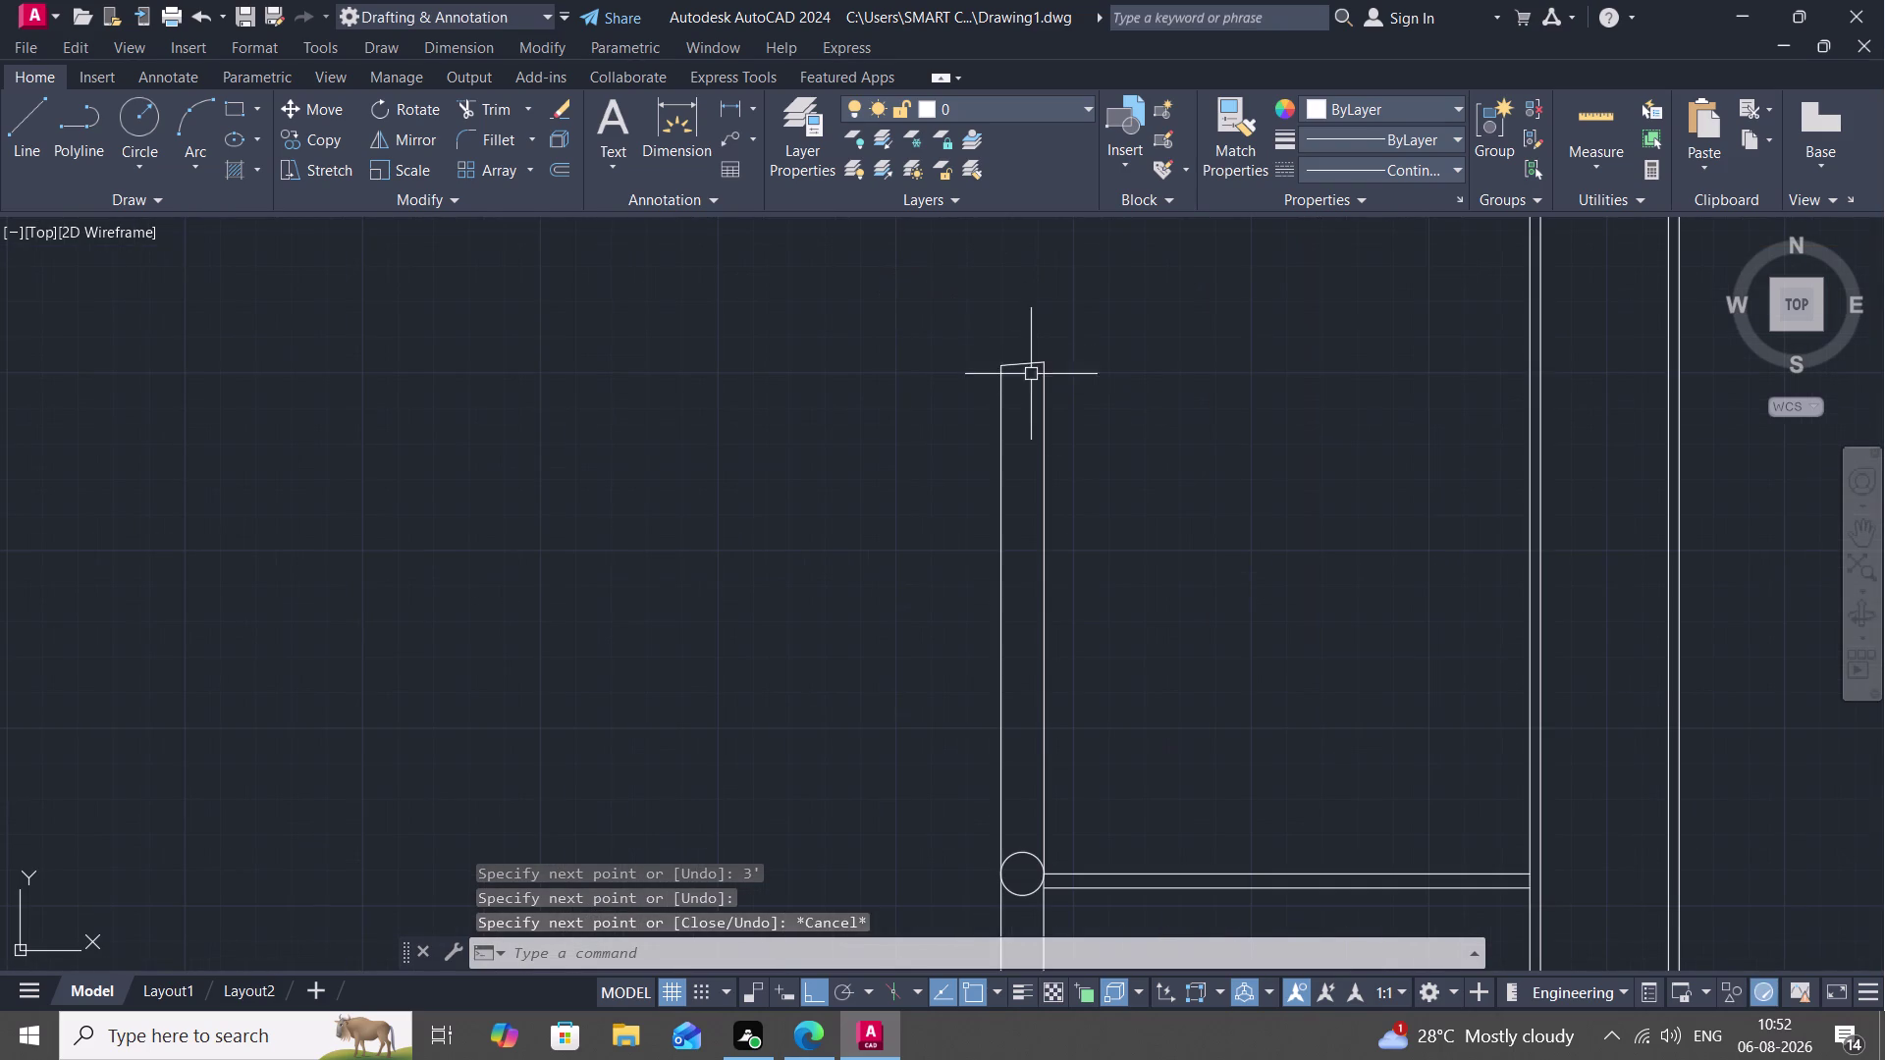
Draw a line across the post top and delete the sloped cap line.
click(33, 118)
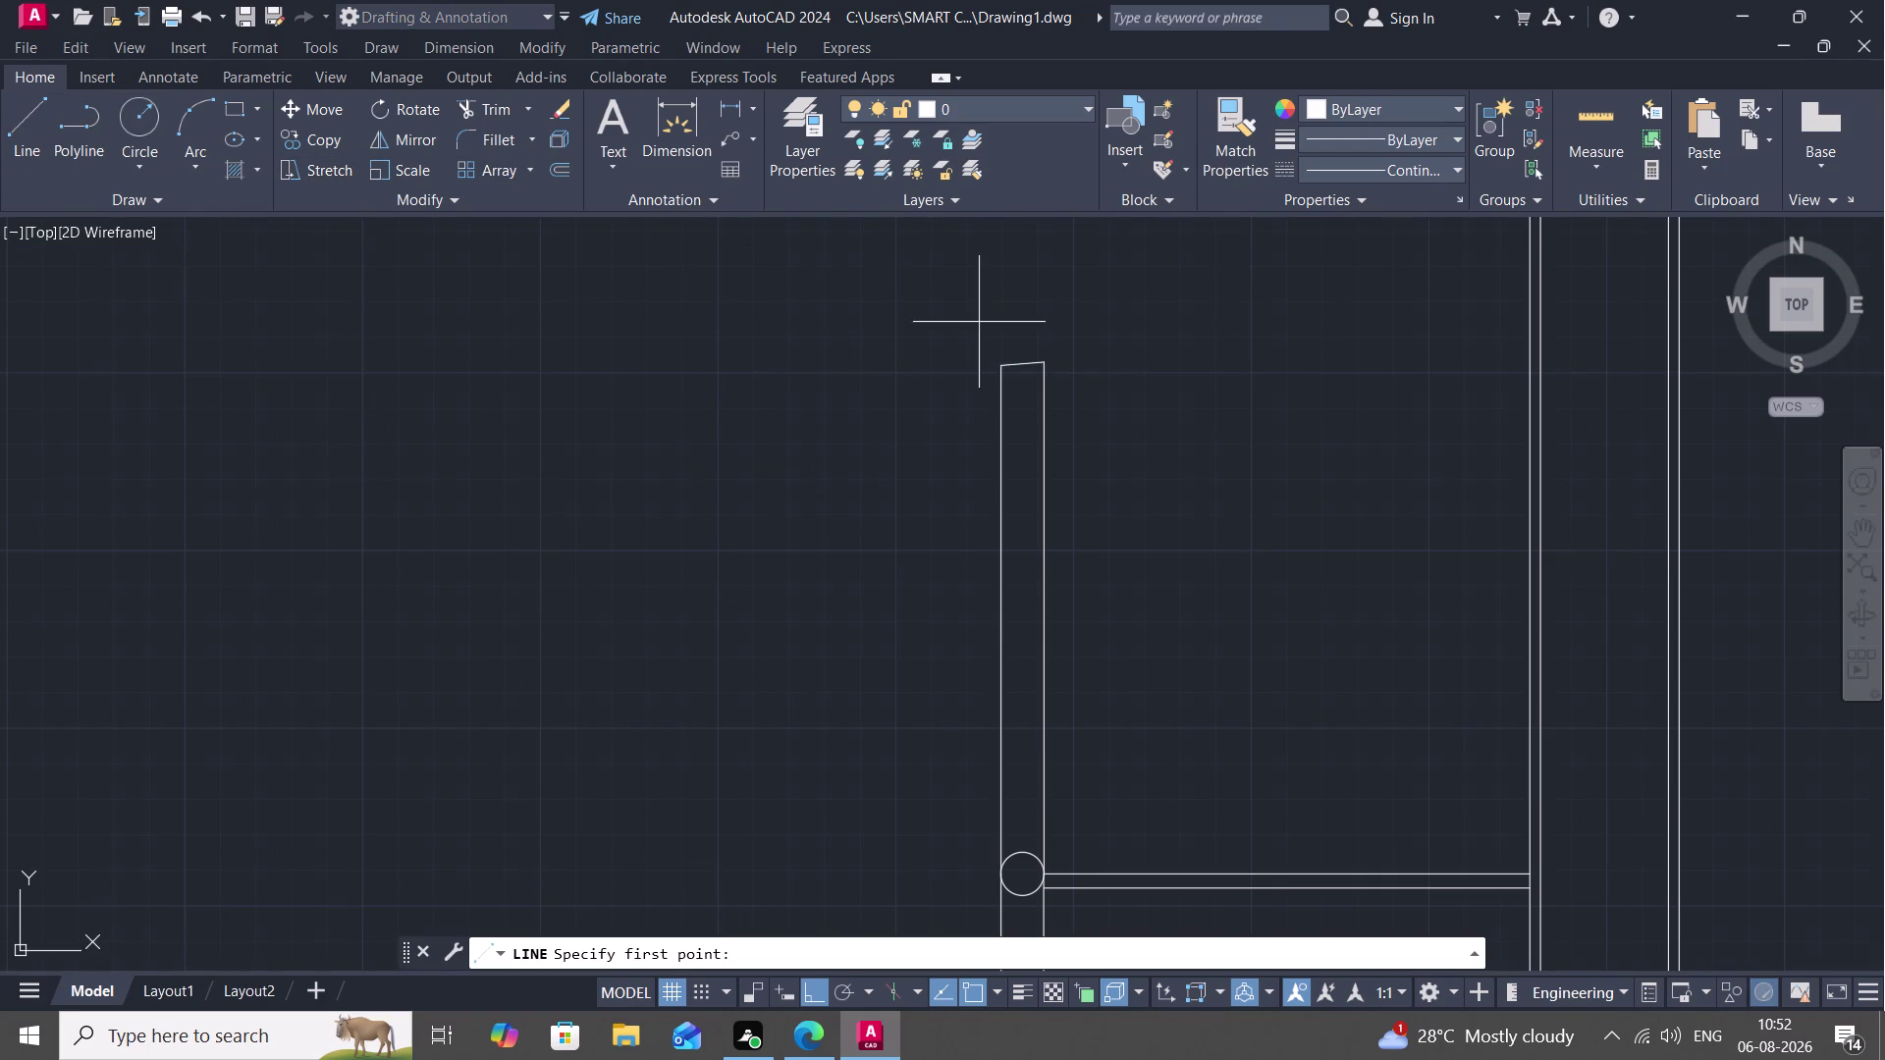
click(1043, 357)
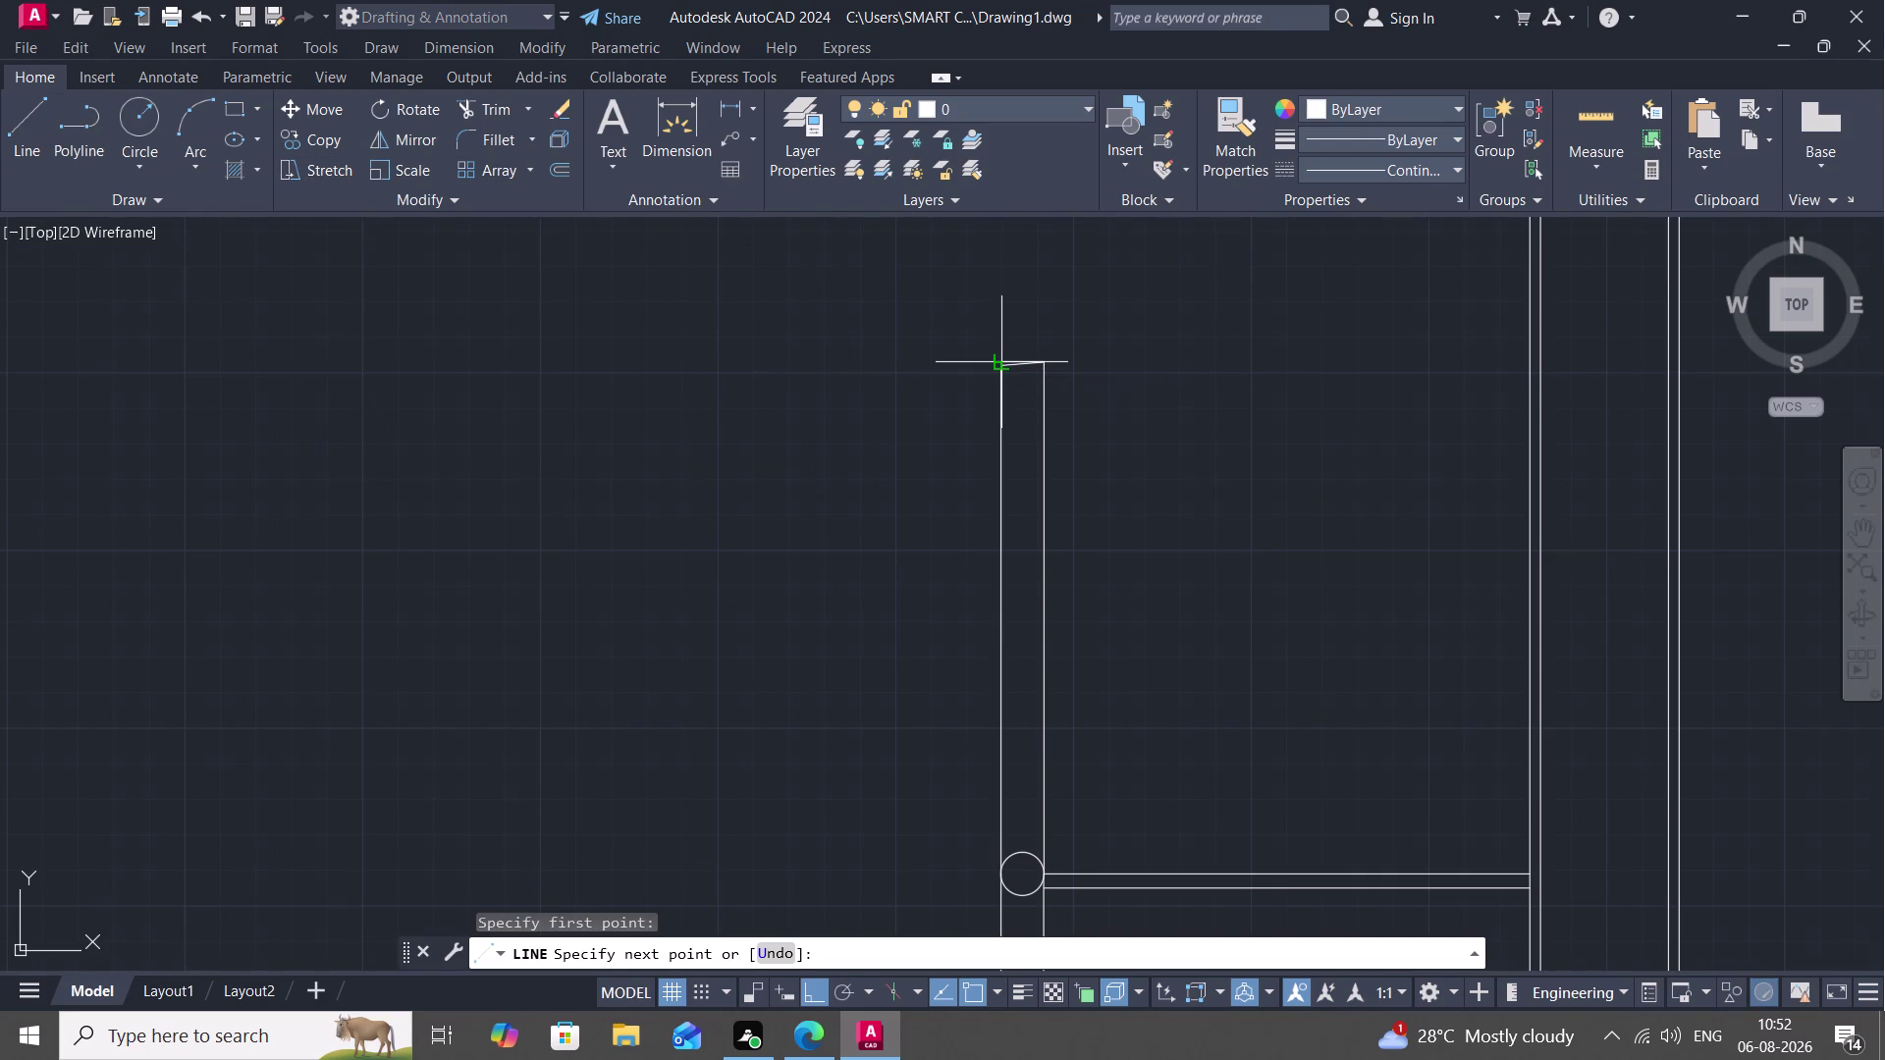
click(998, 356)
key(Escape)
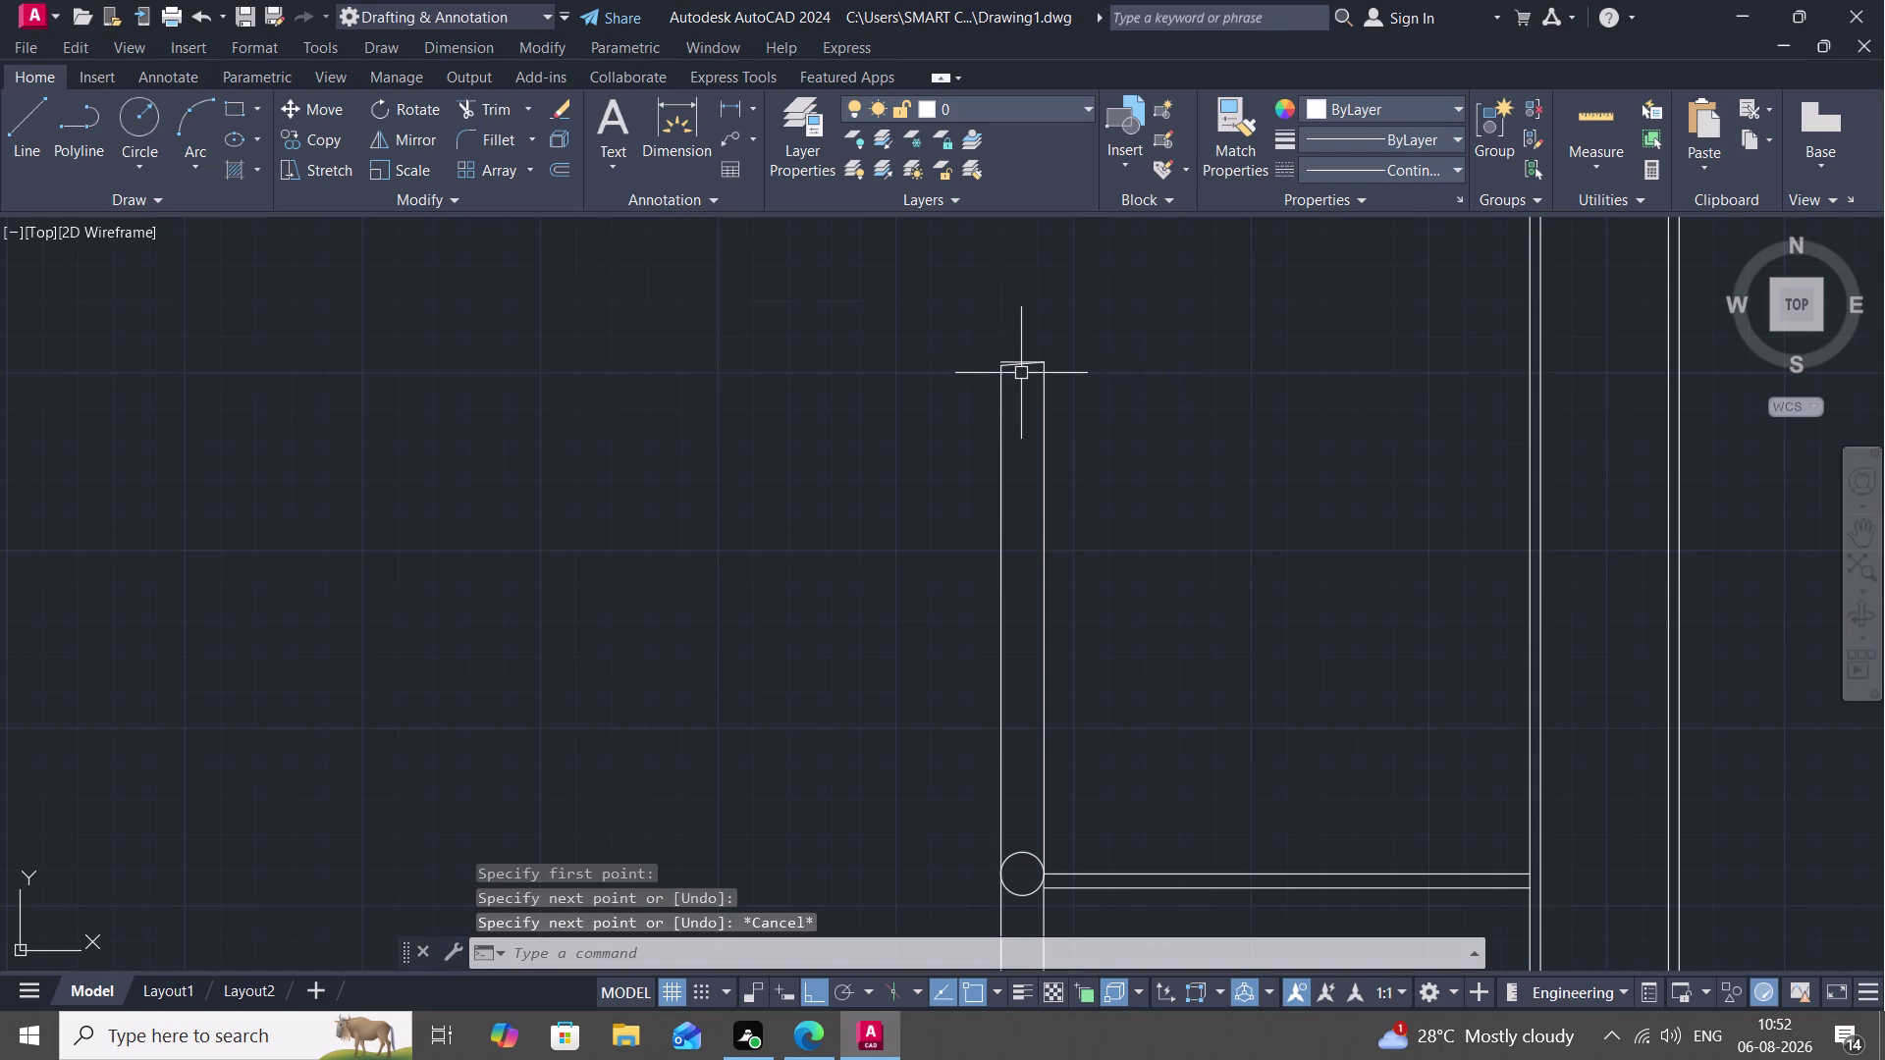
scroll(up, 3)
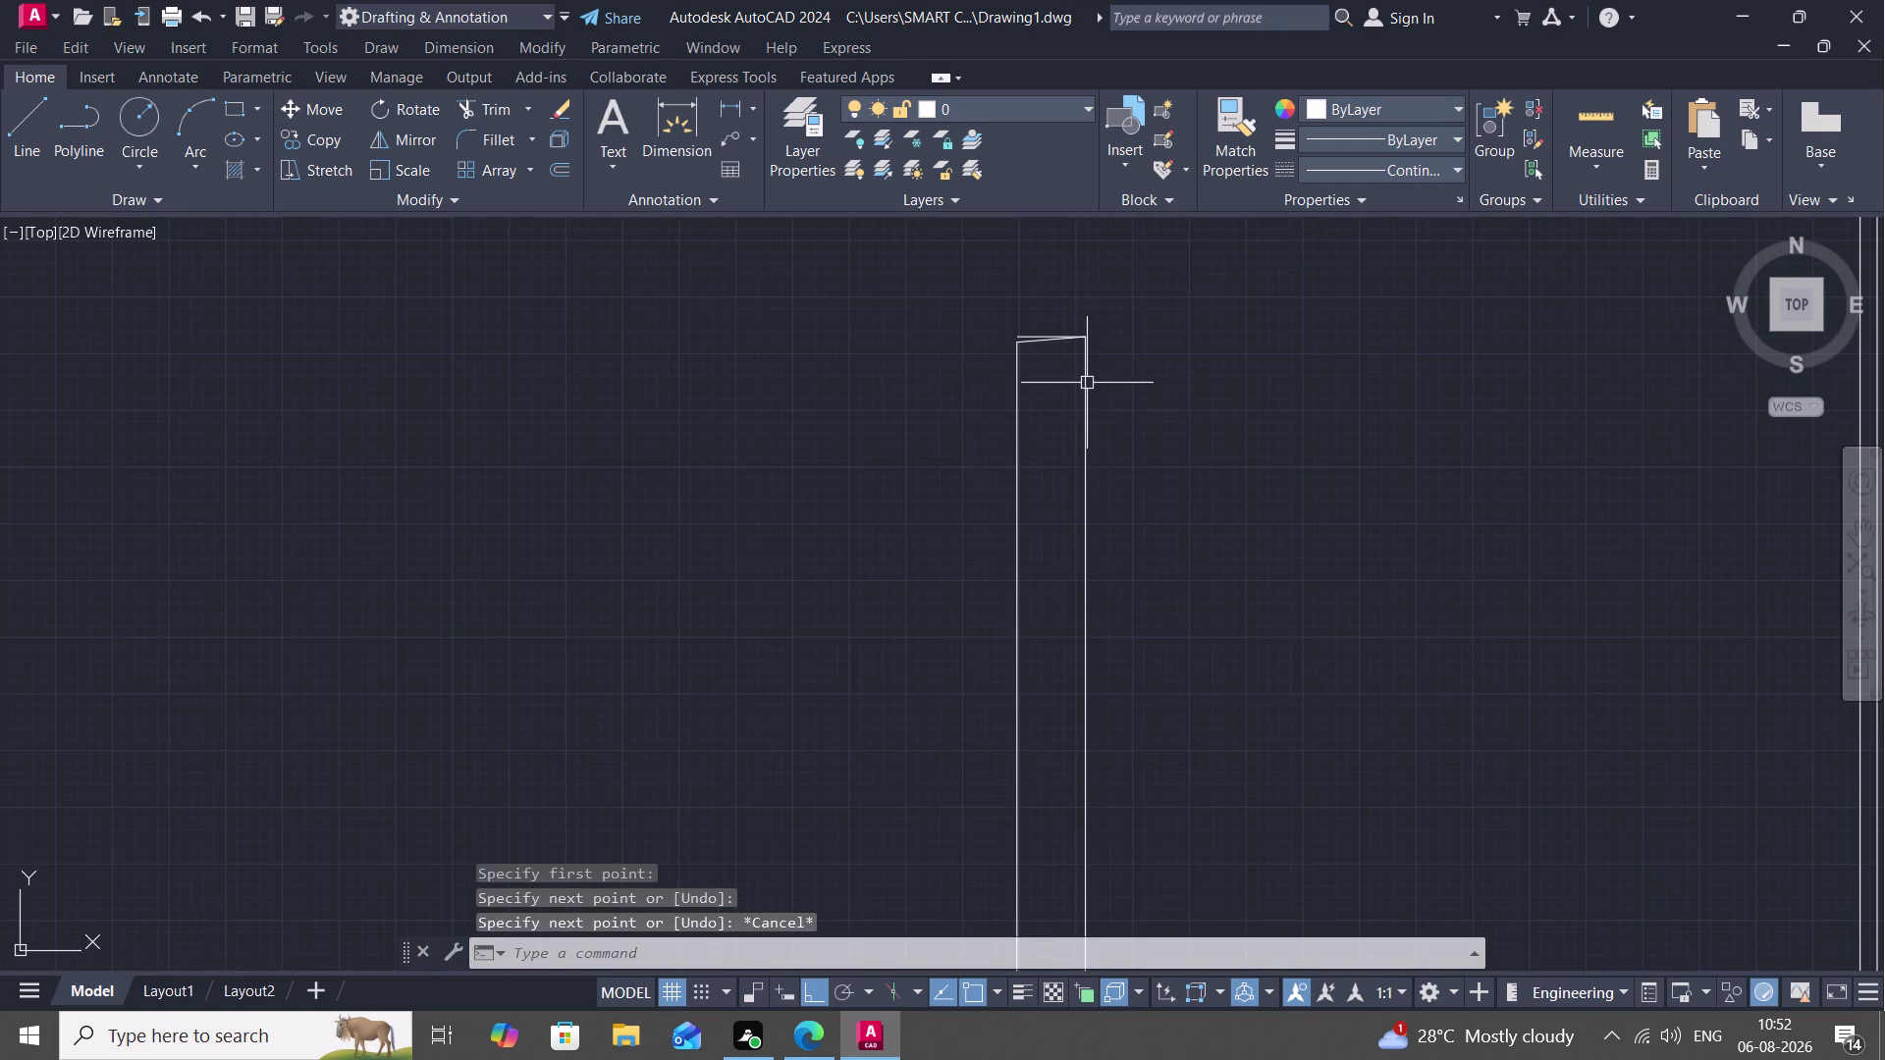
click(1035, 343)
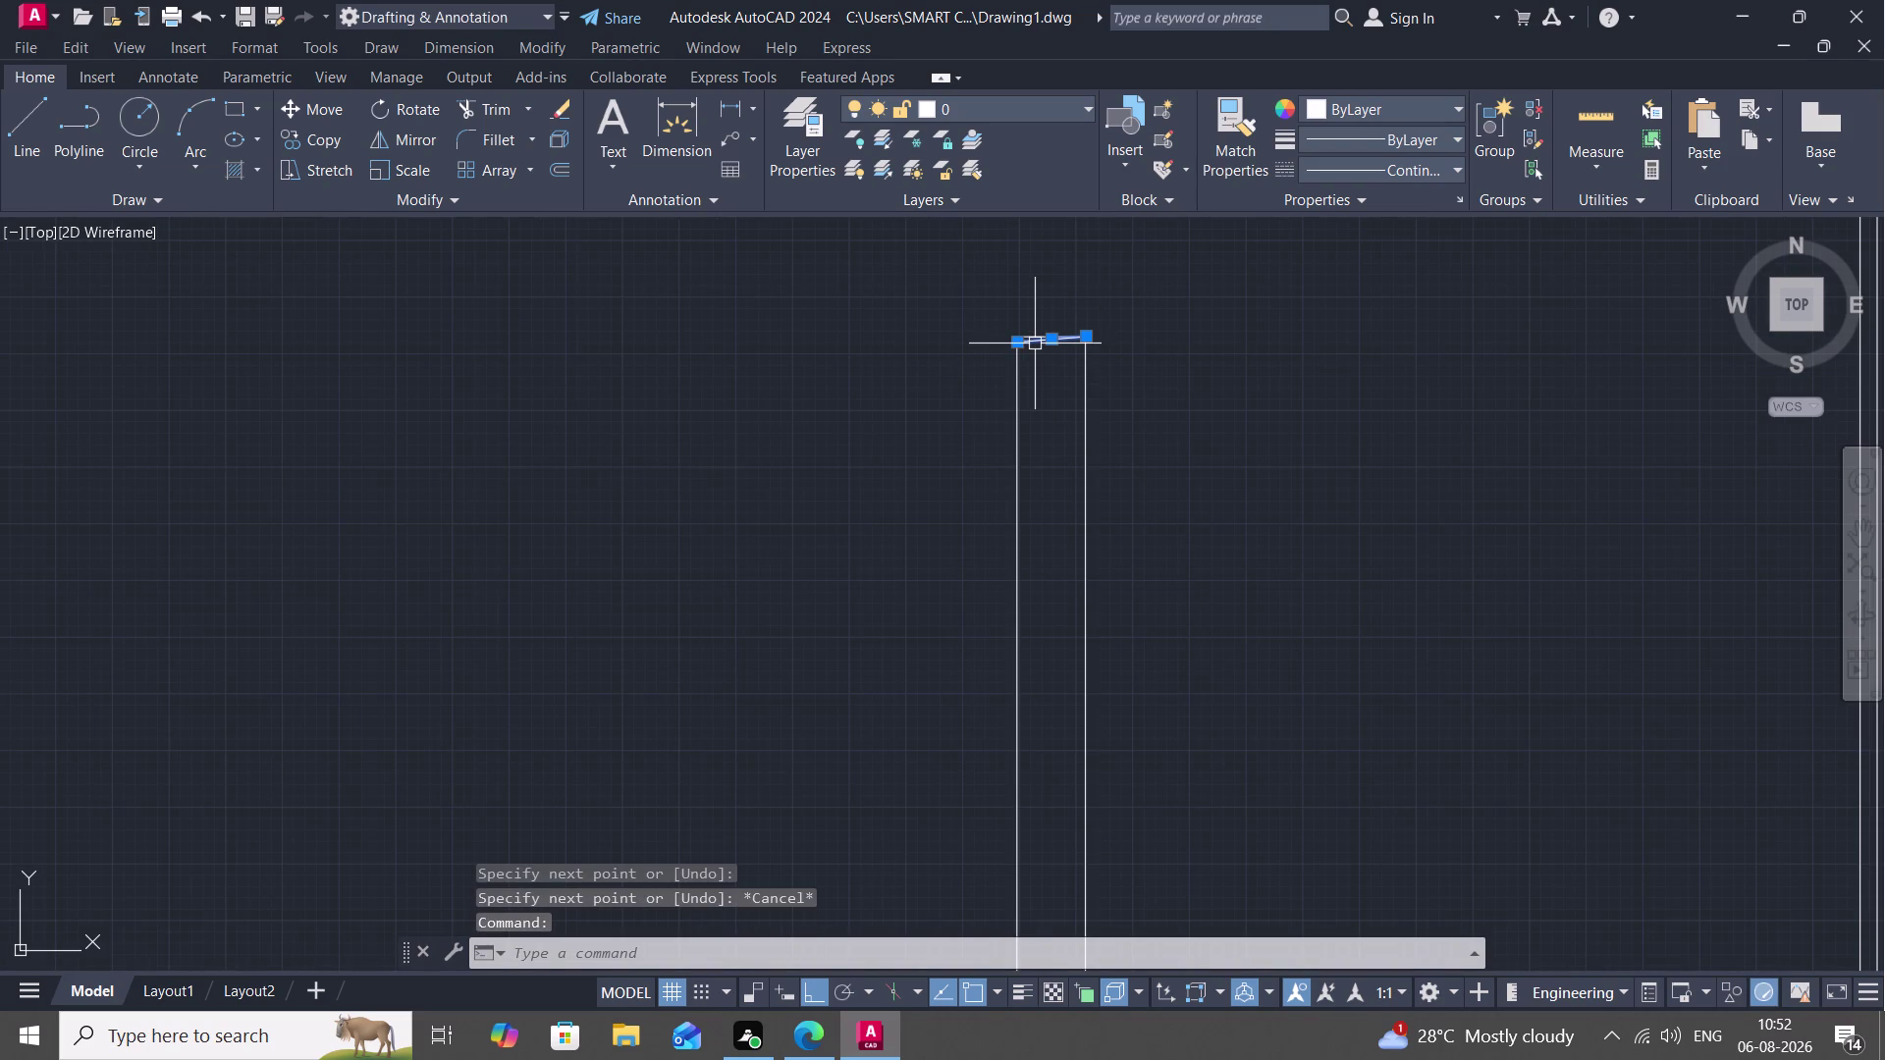
key(Delete)
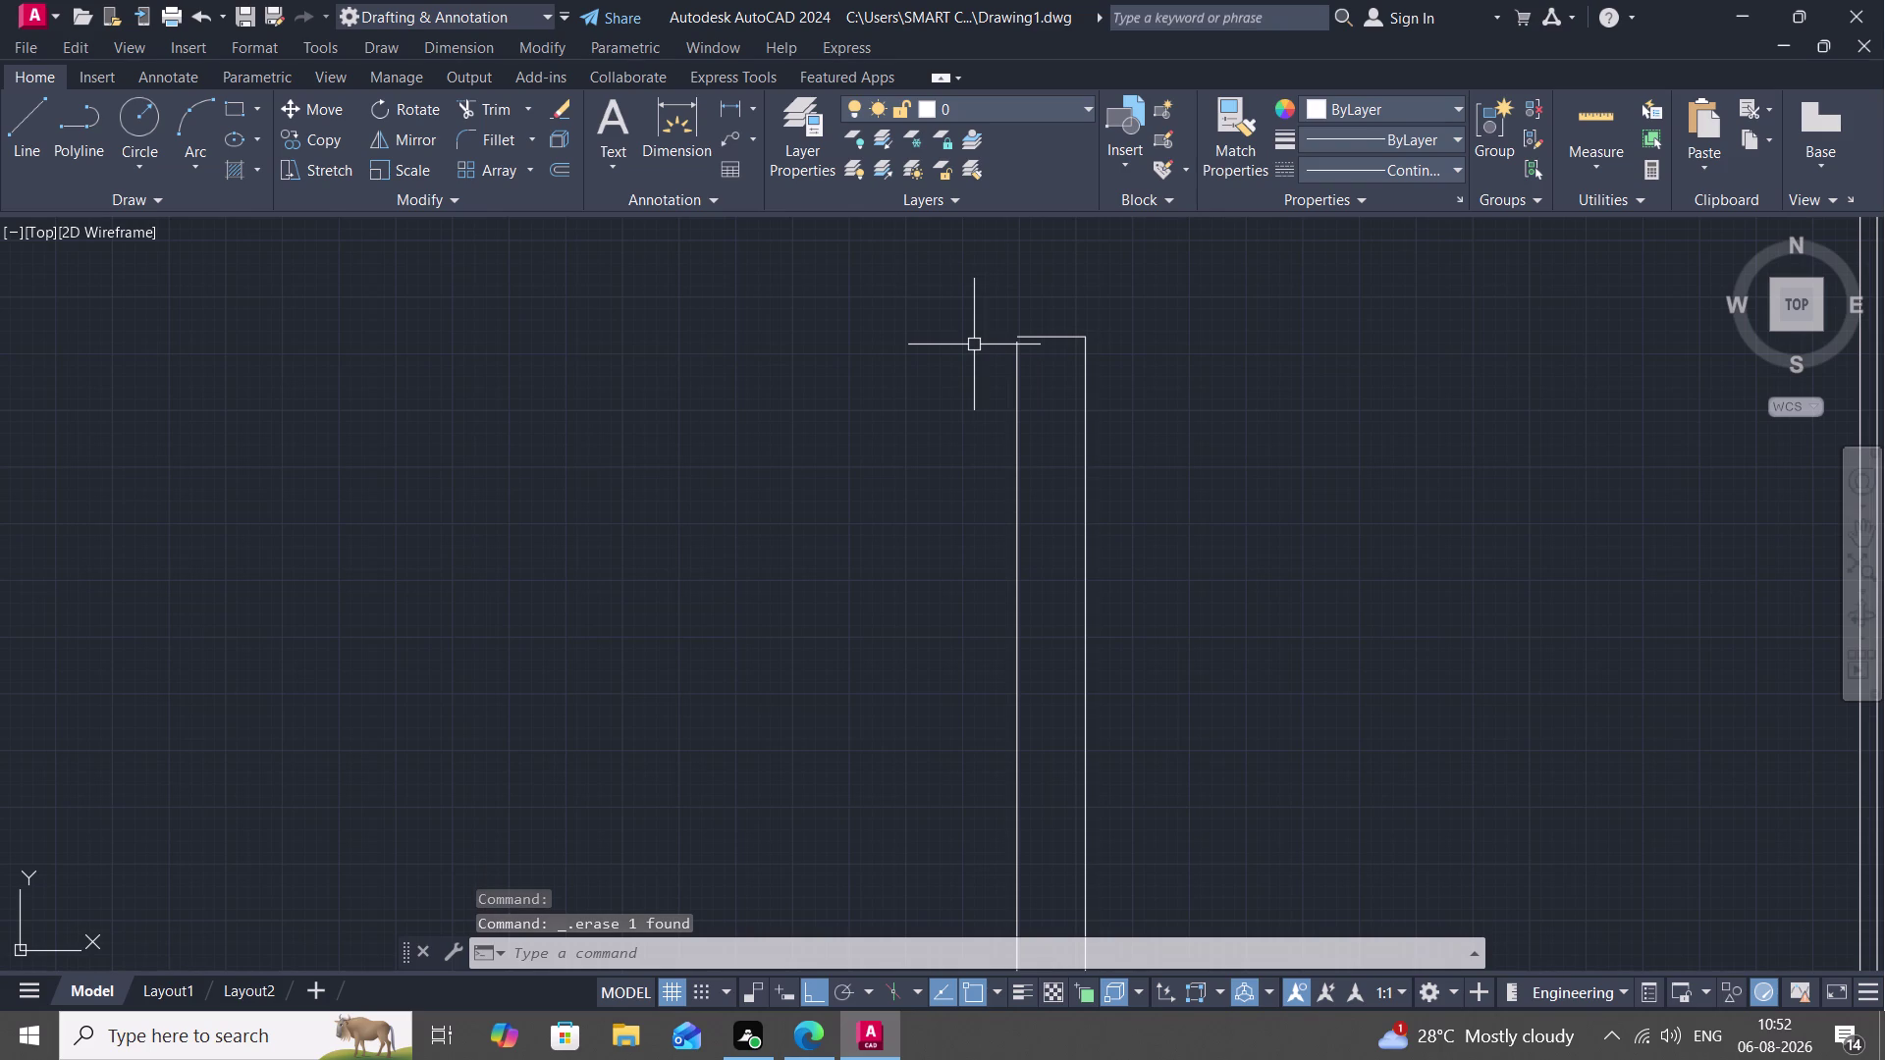
Draw another cap line between the post's top corners after a cancelled RX attempt.
text(RX)
key(space)
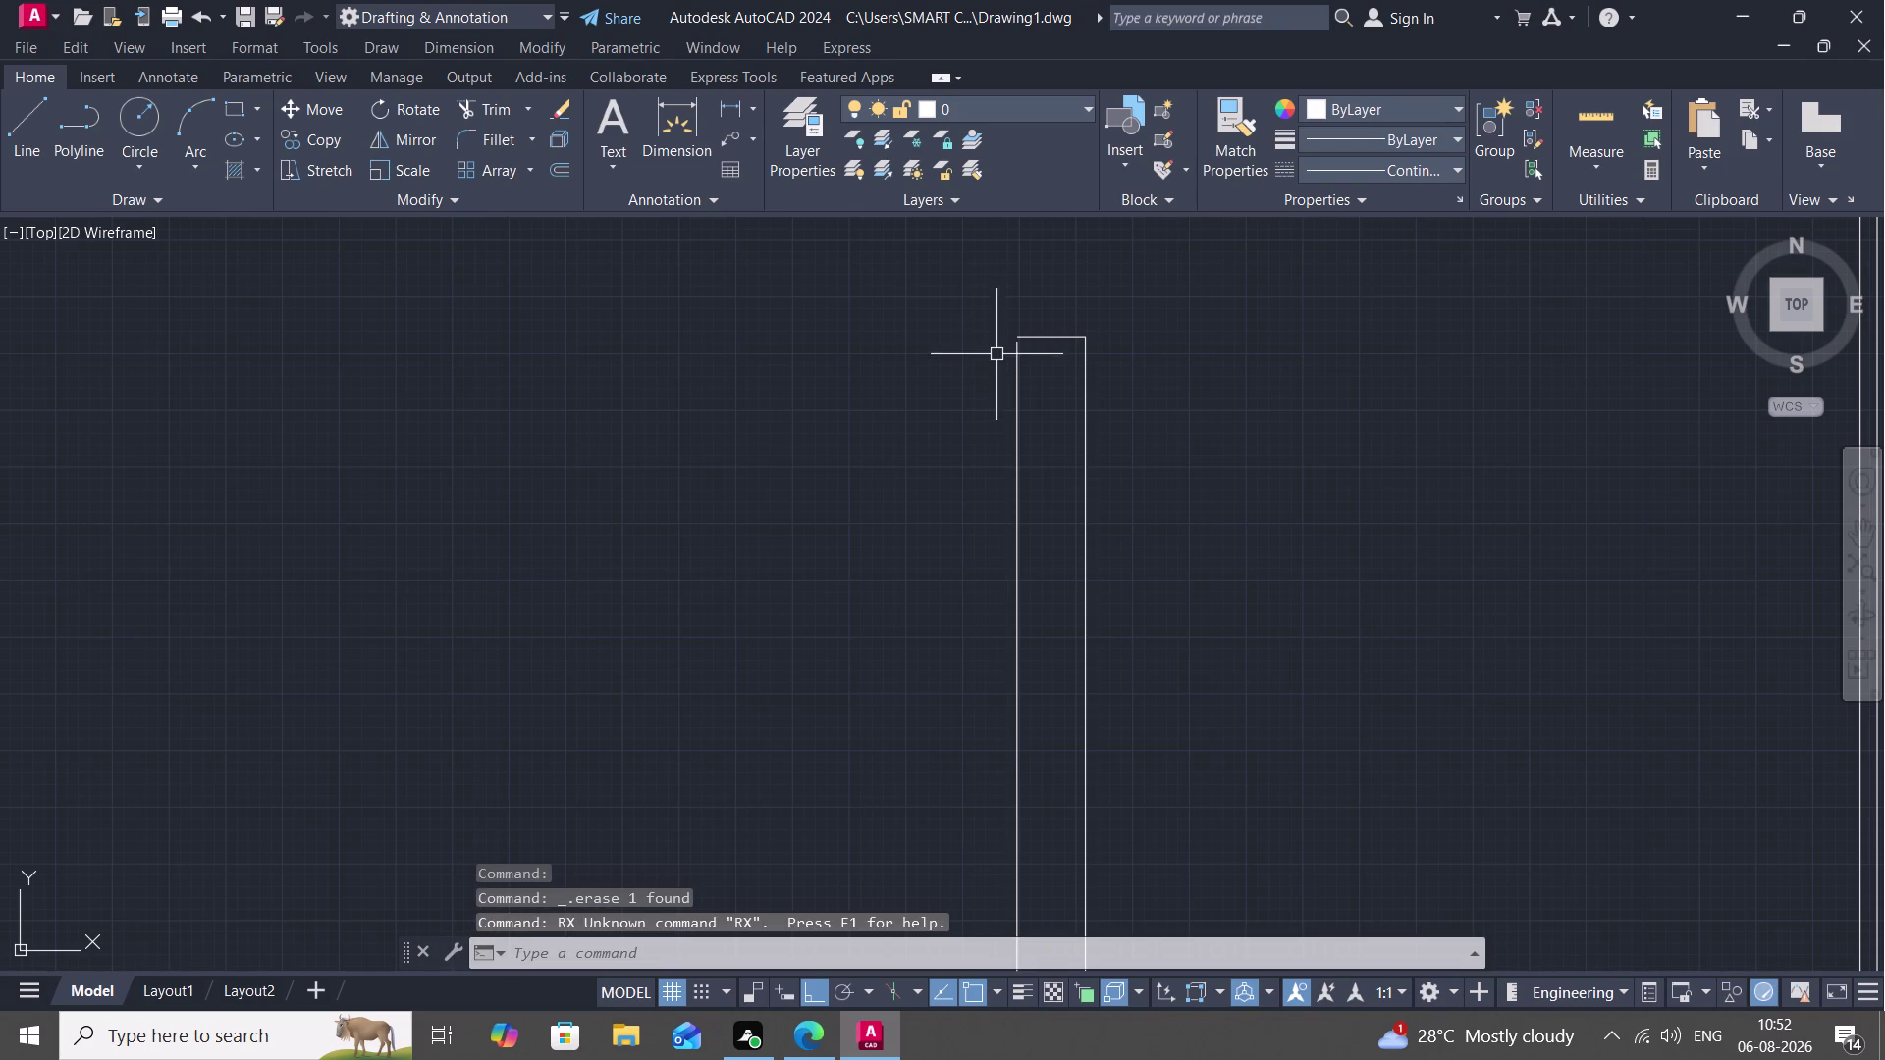
key(Escape)
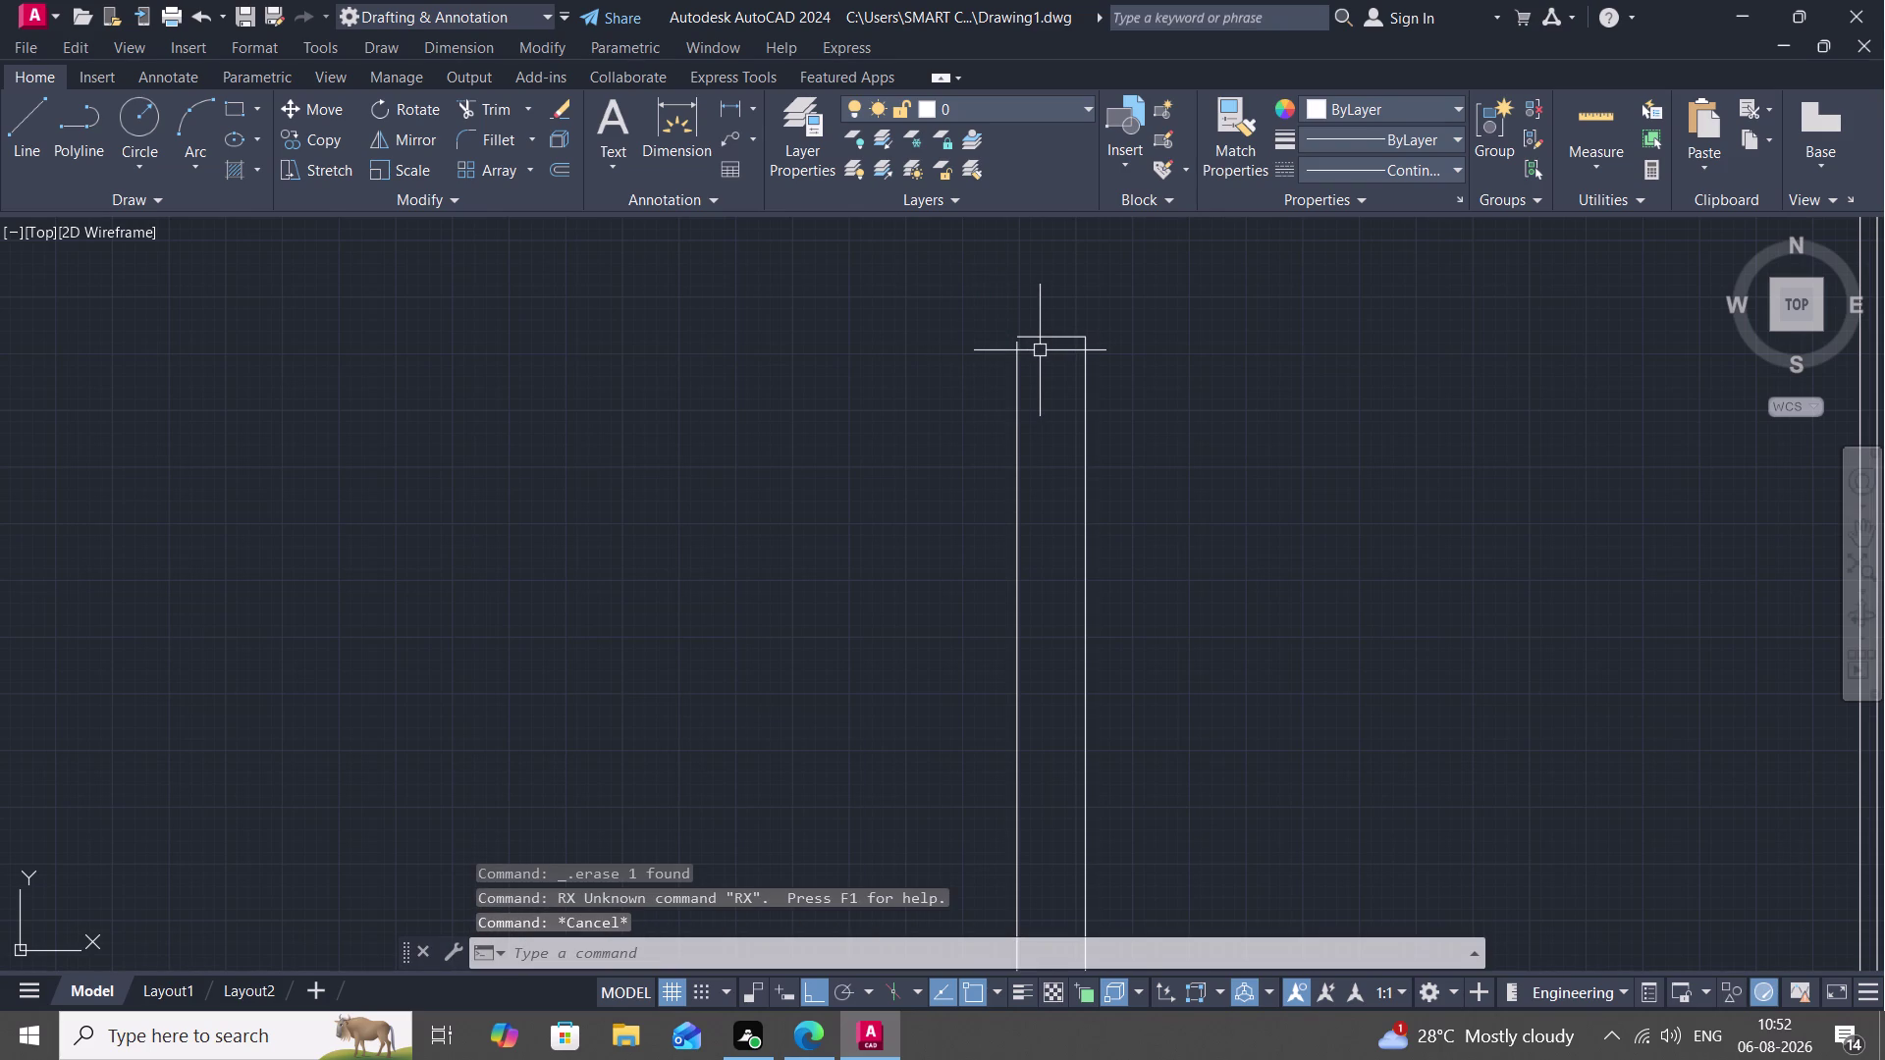
key(l)
key(space)
key(Escape)
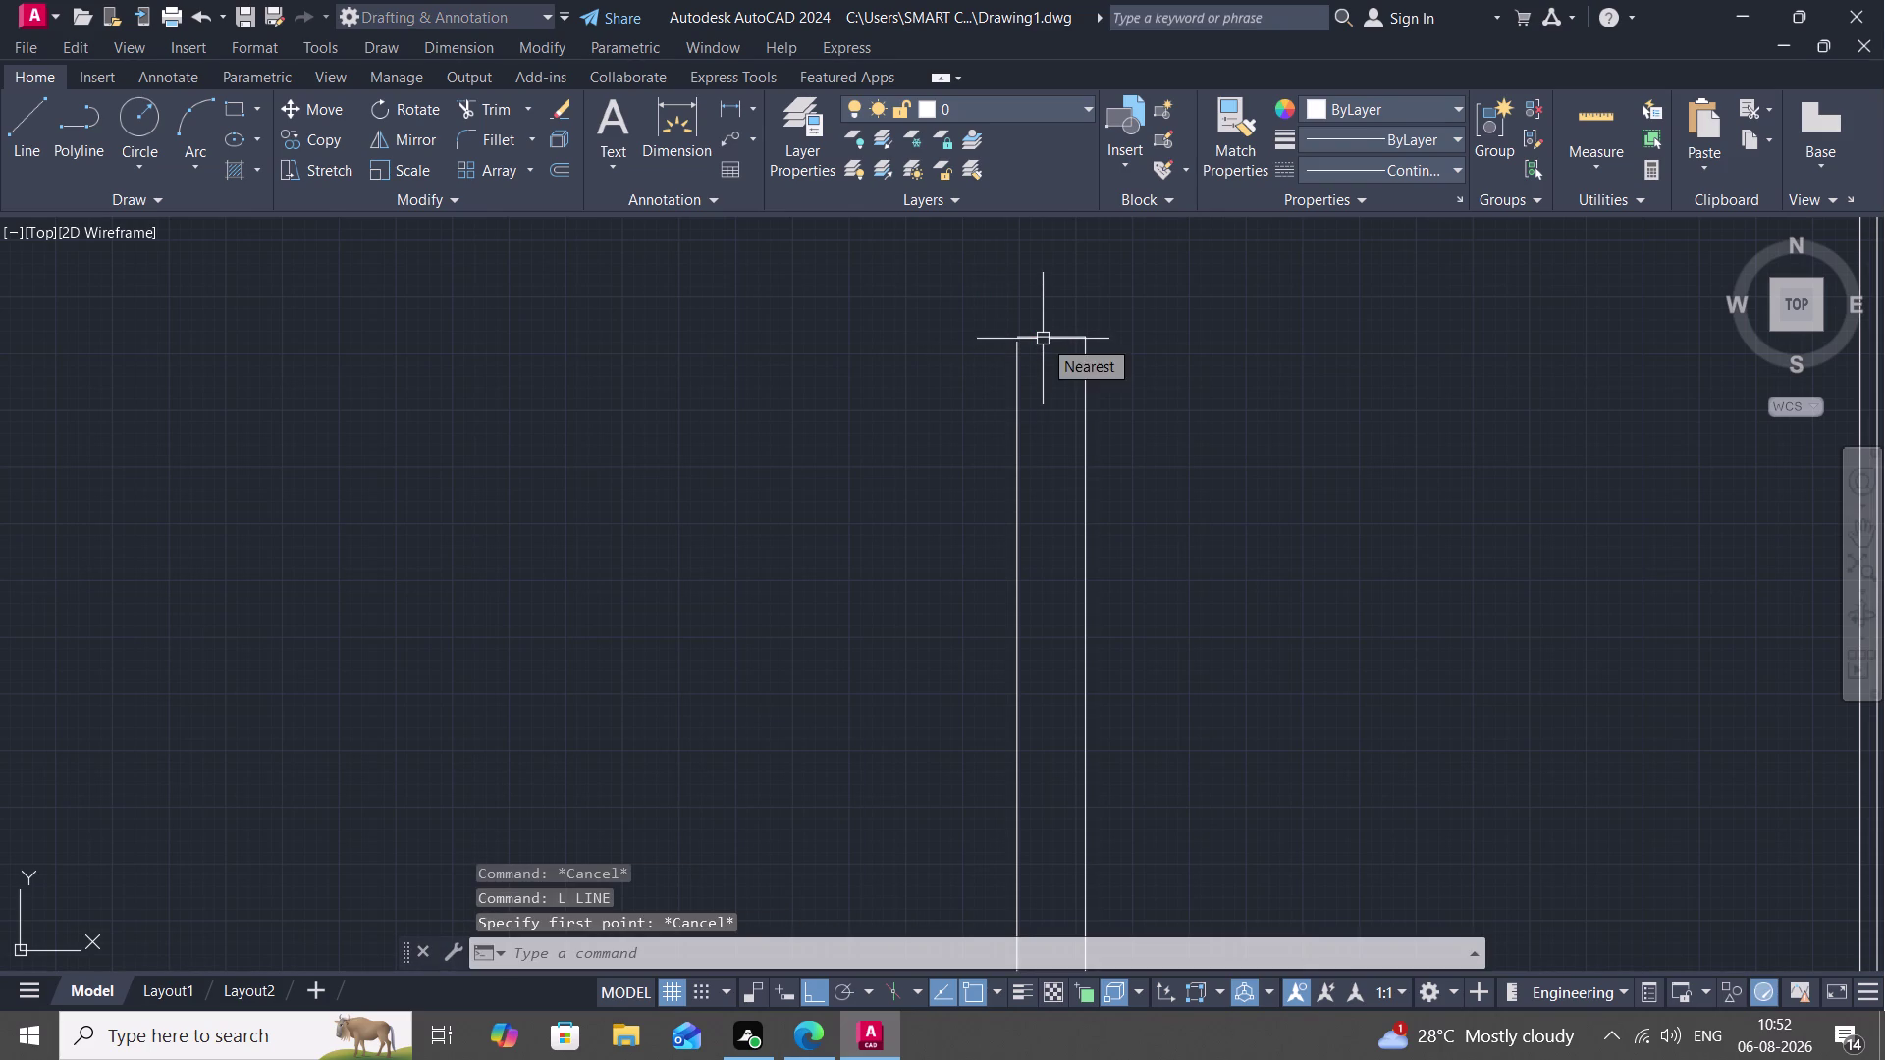
text(L)
key(space)
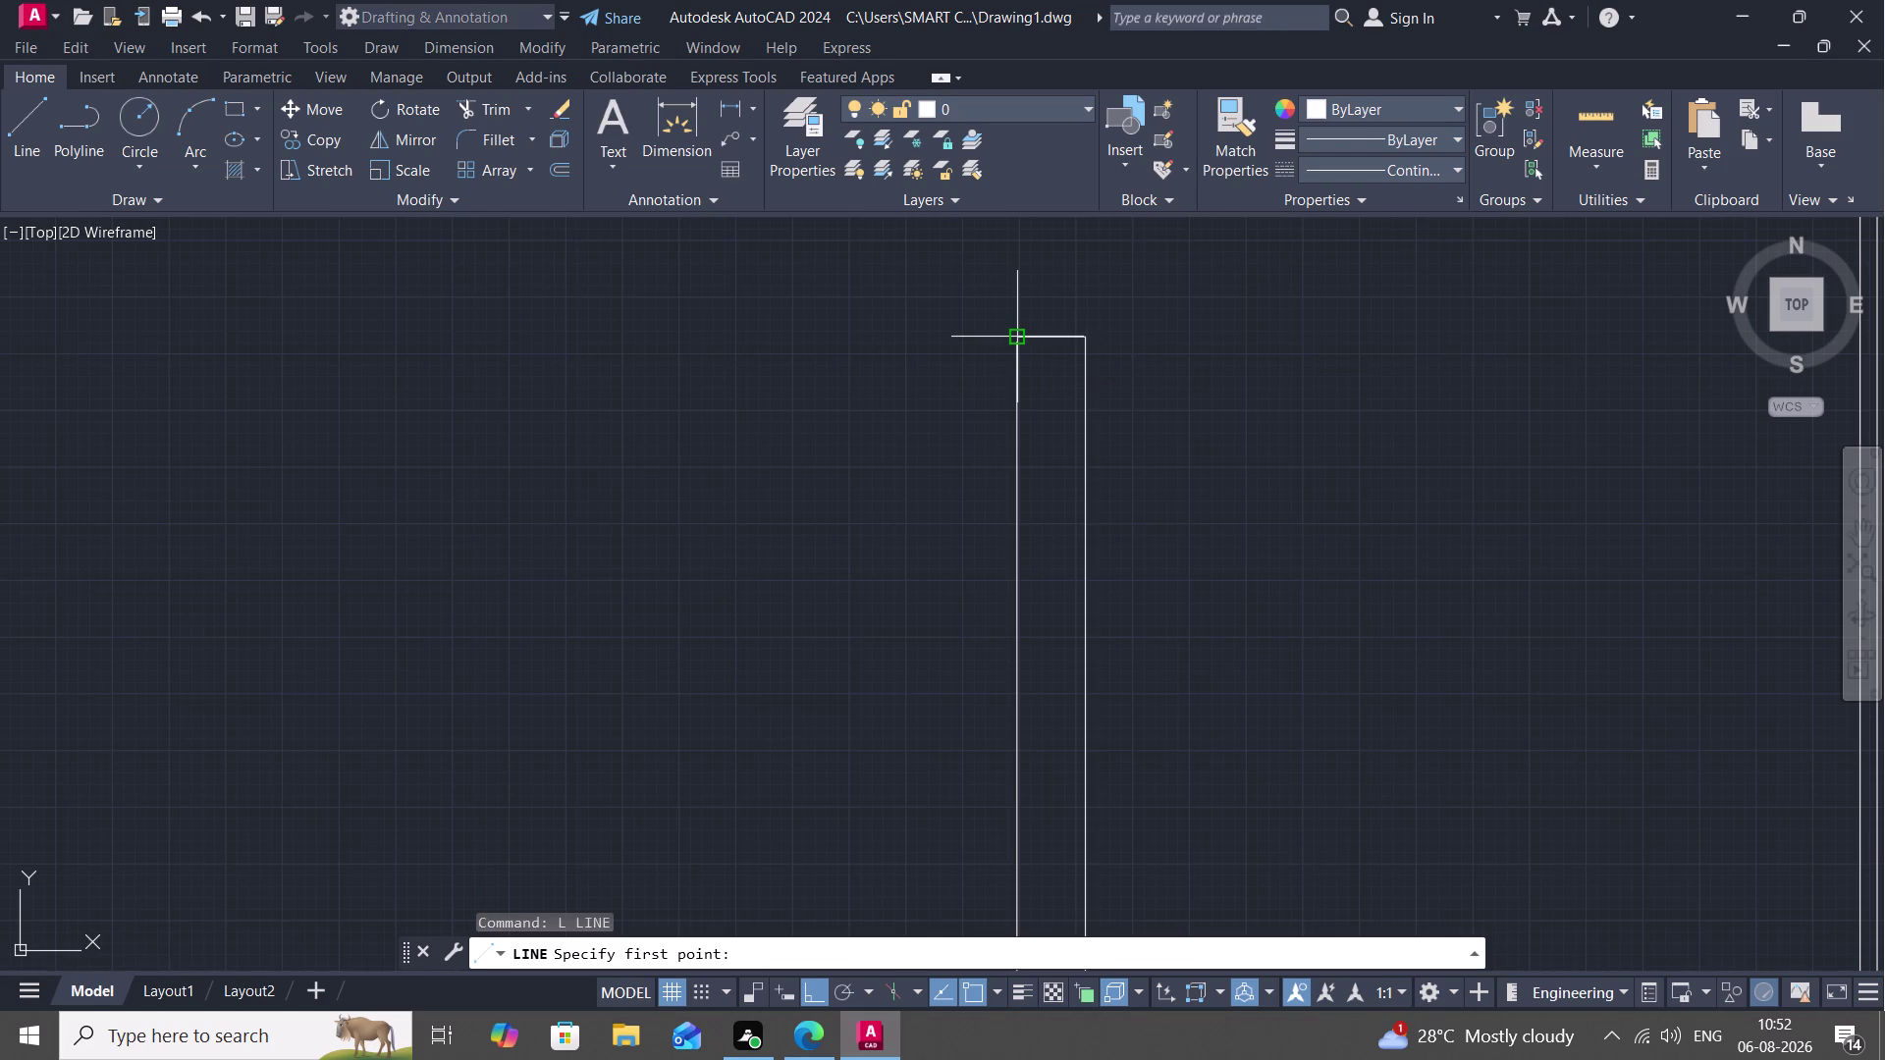
click(1016, 338)
click(971, 337)
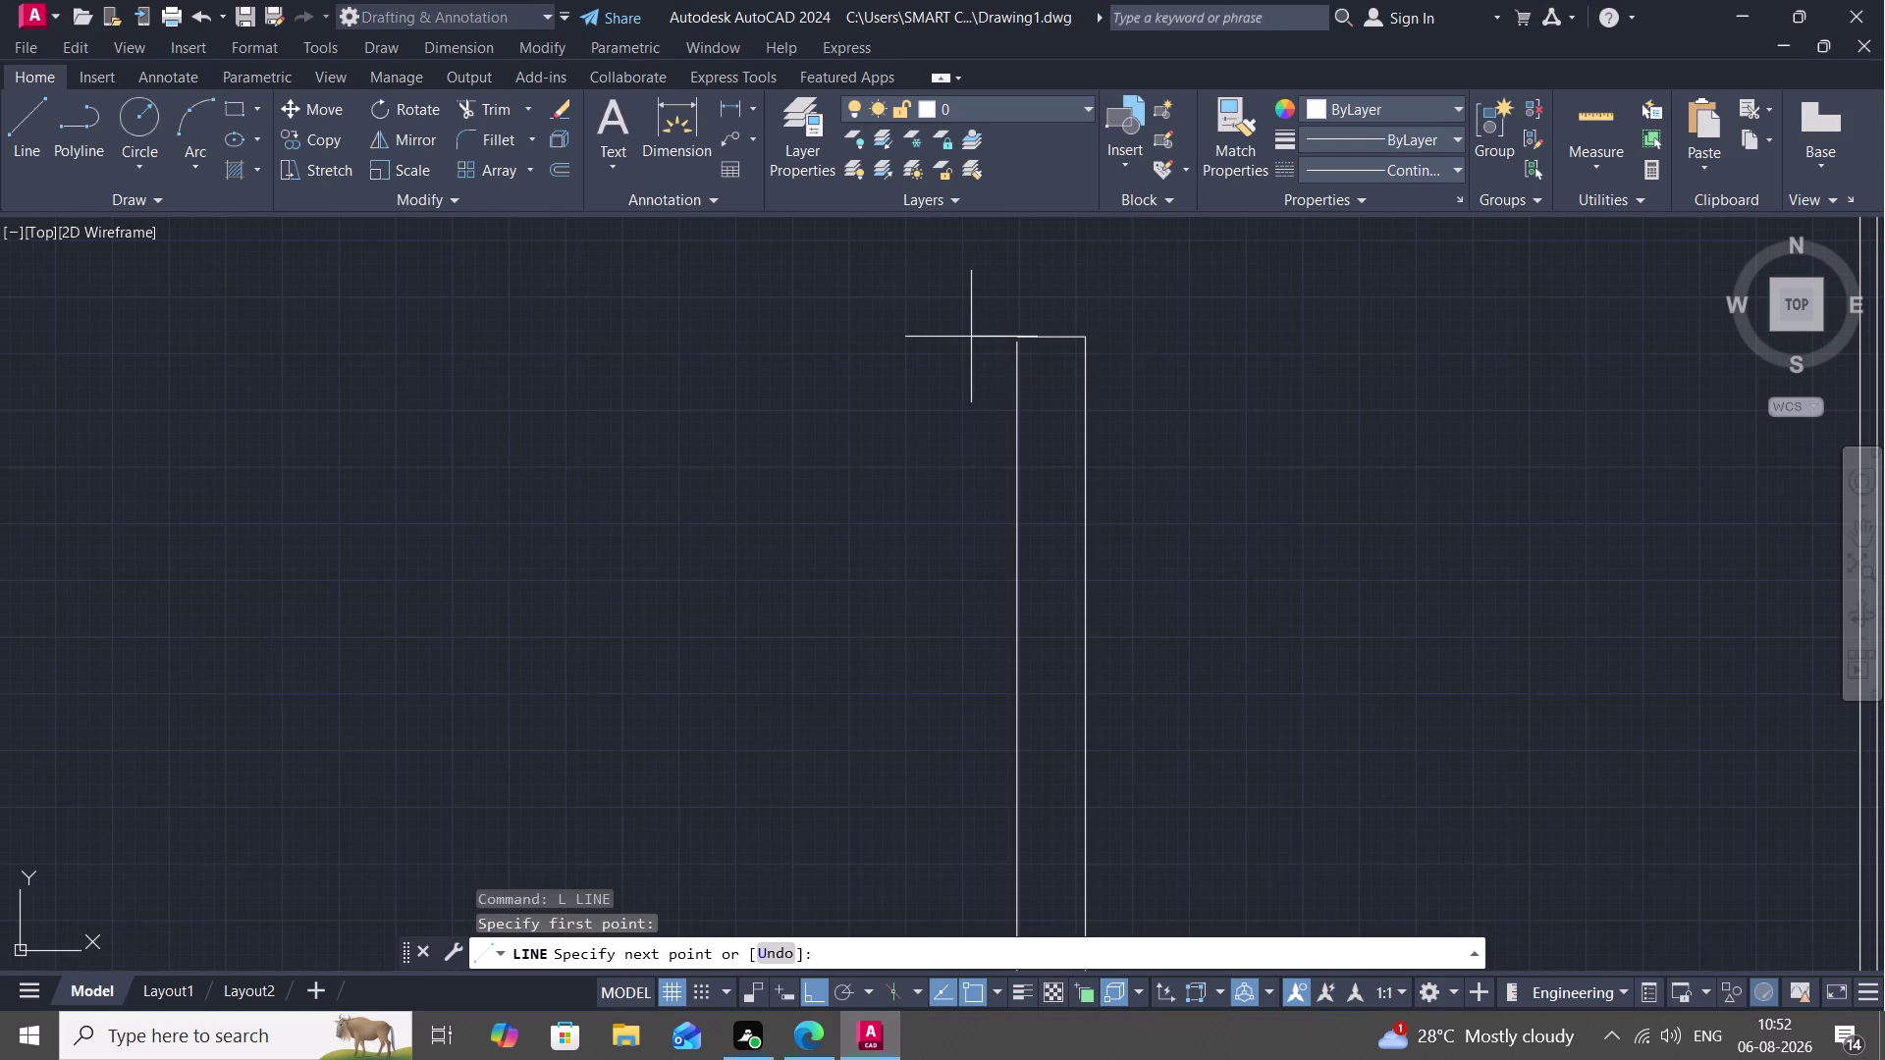
key(Escape)
Try Explode and Extend on the left post line, cancelling both.
text(R)
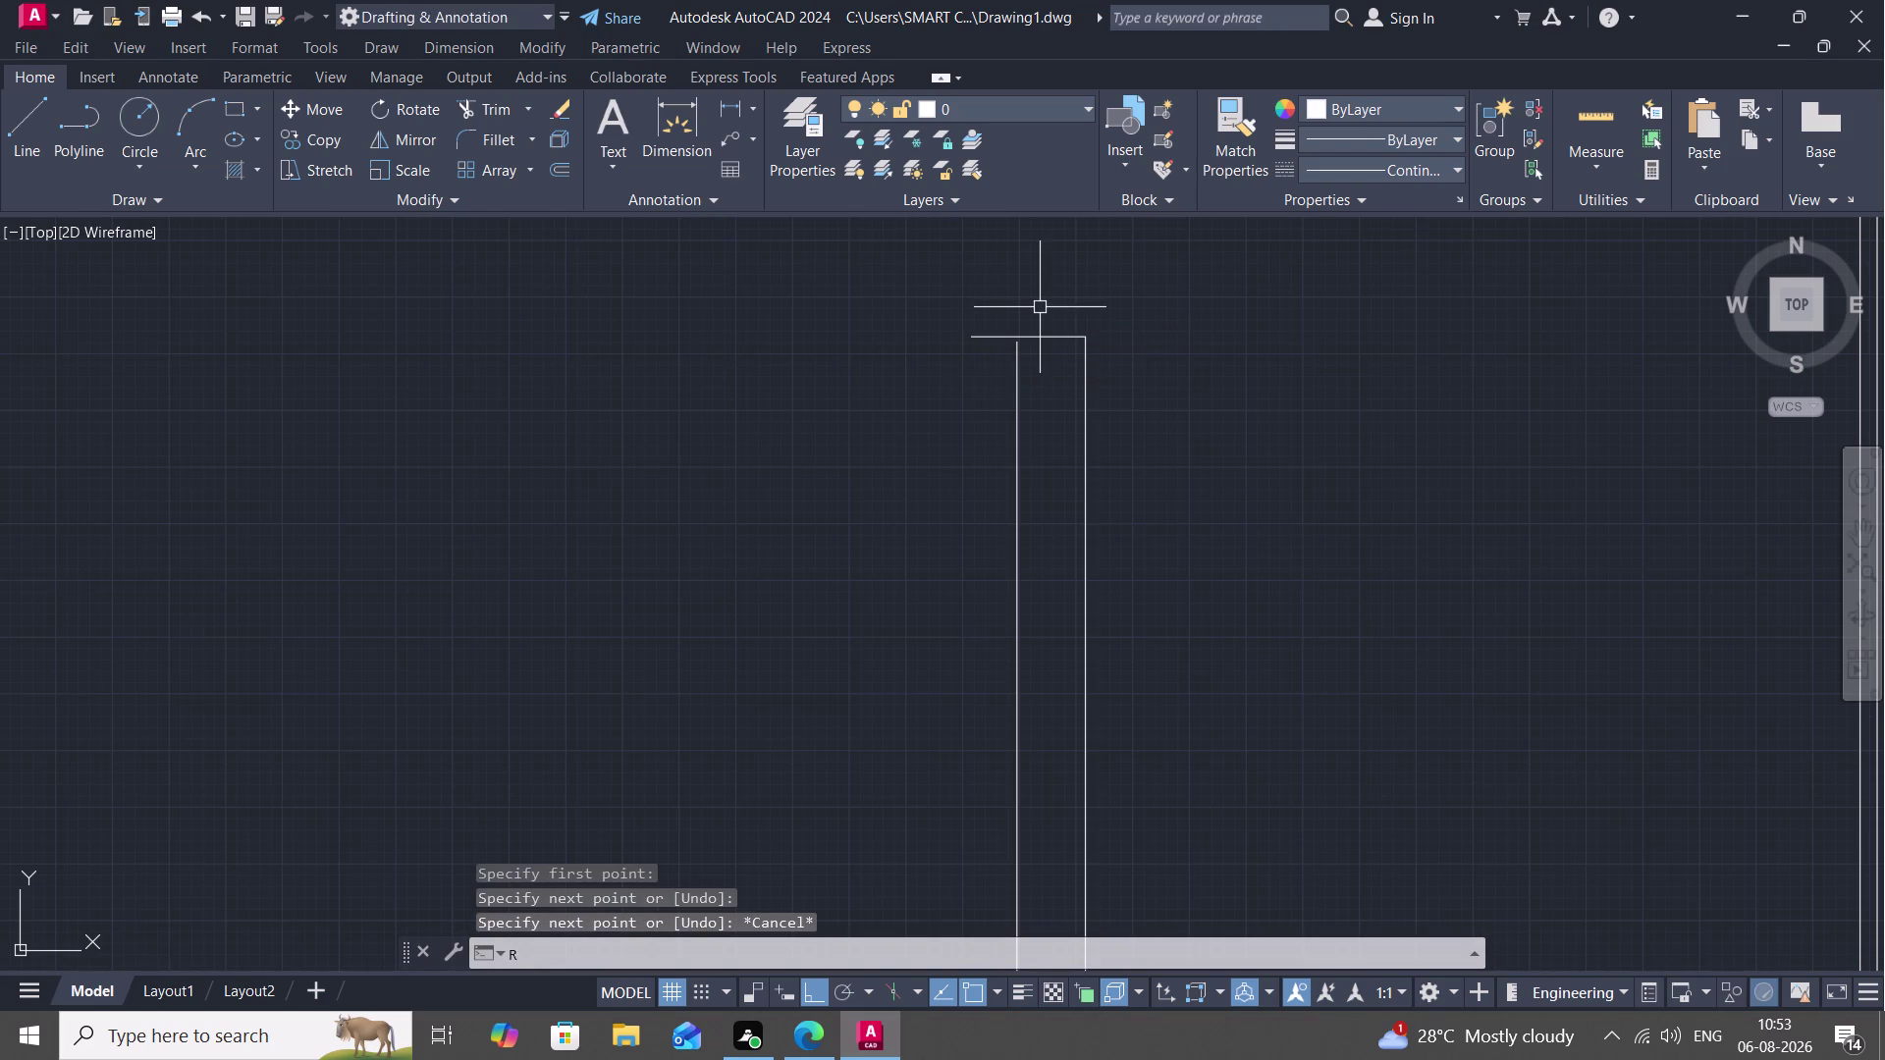
text(X)
key(space)
key(space)
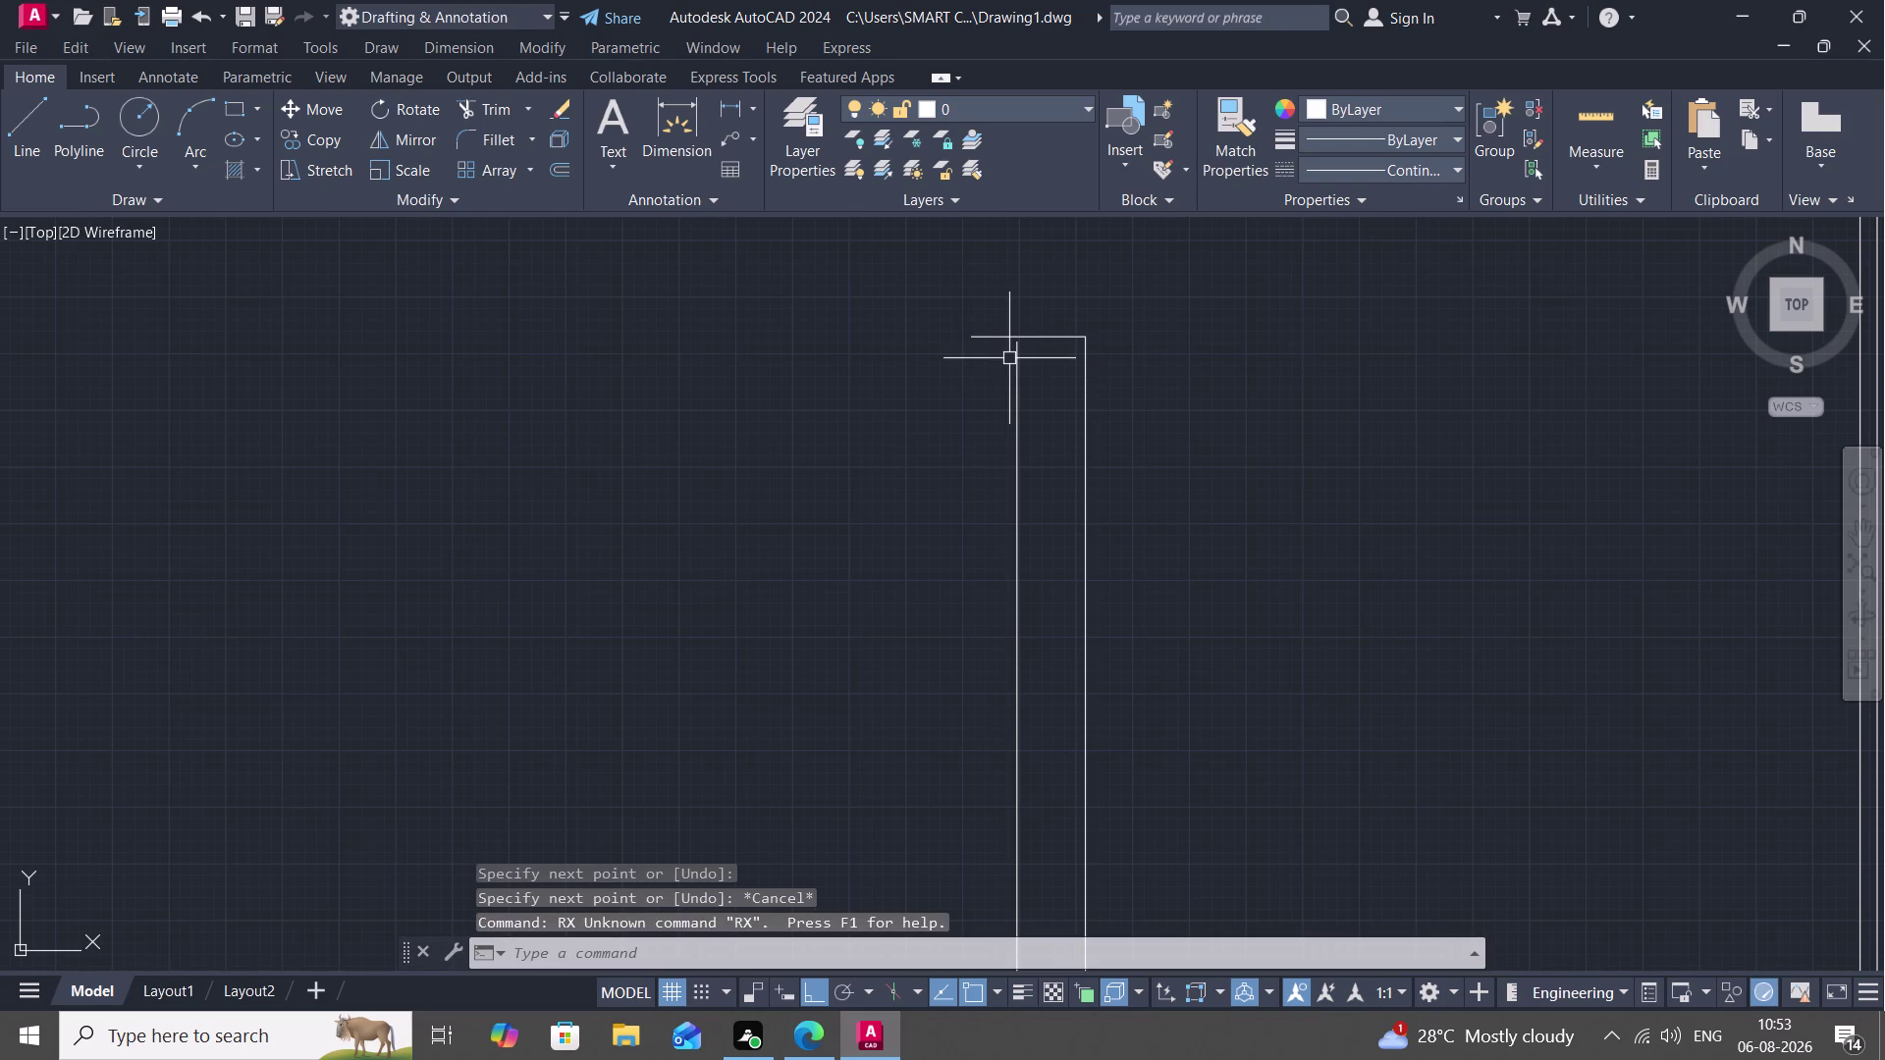
key(Escape)
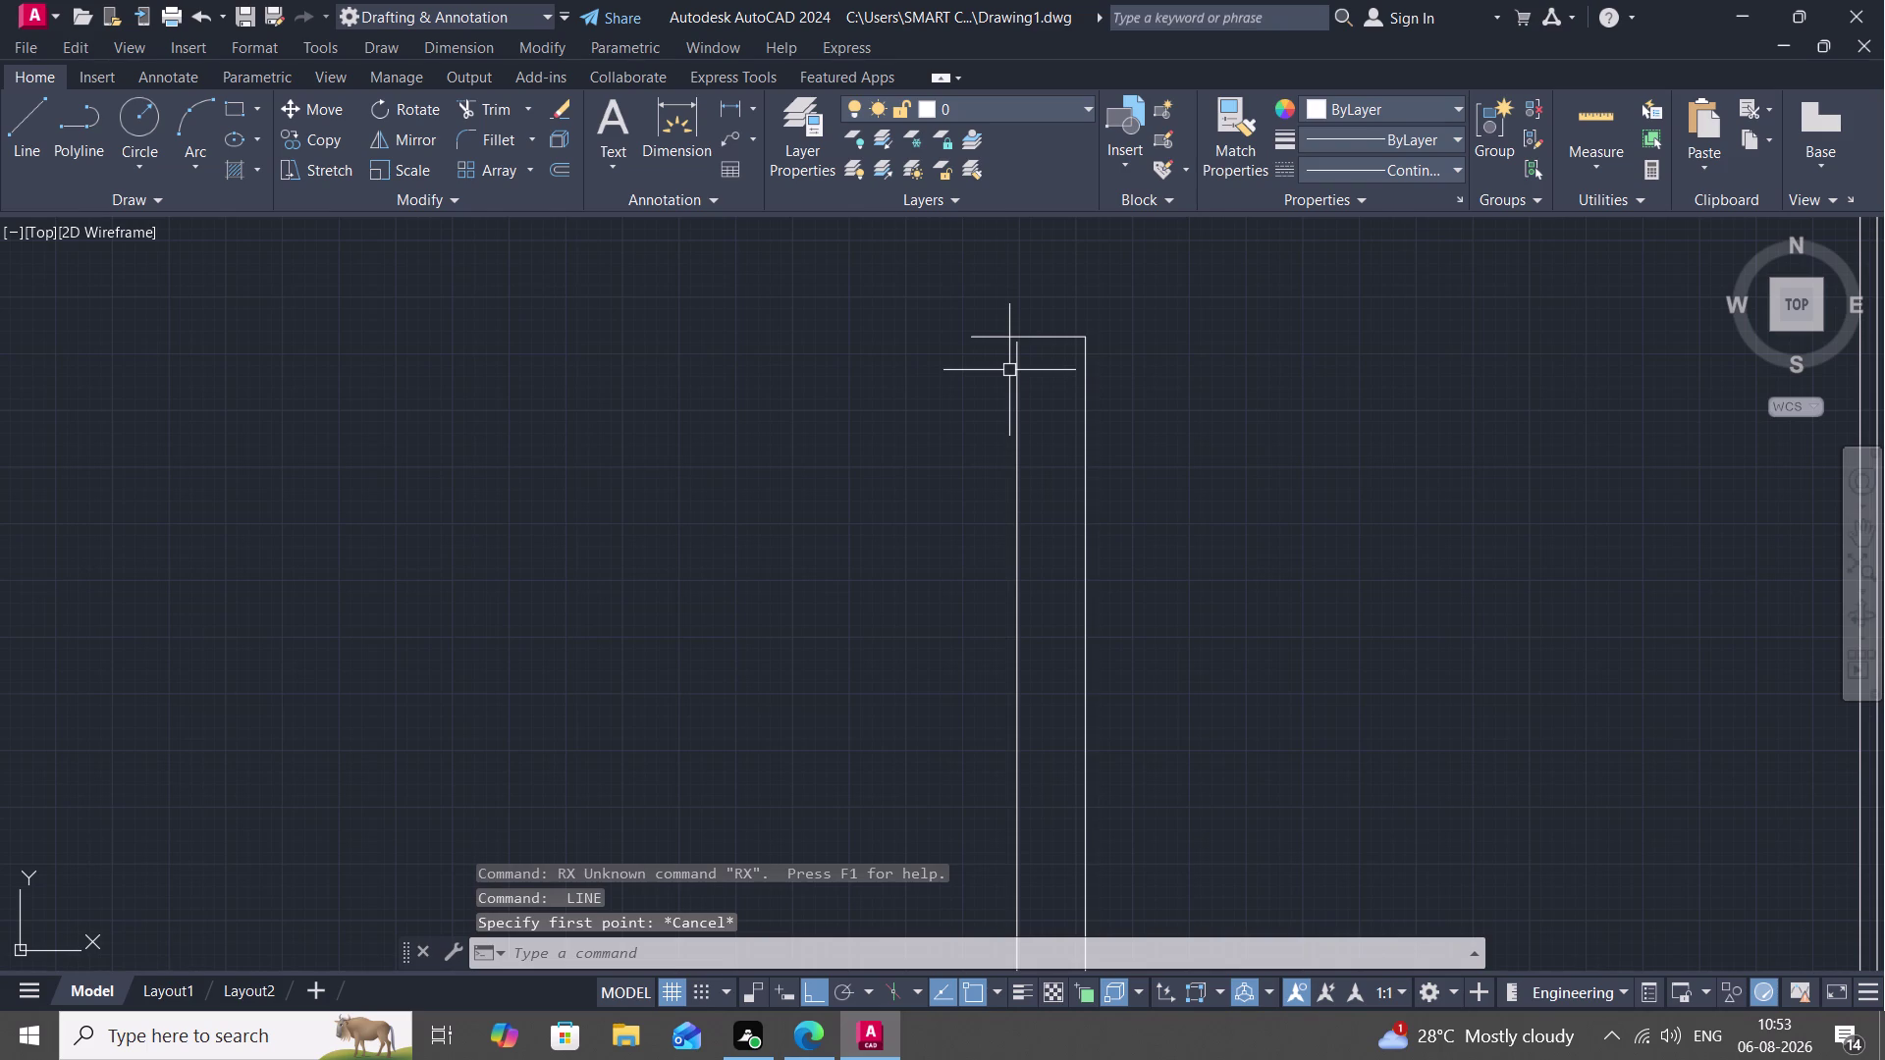
key(r)
key(x)
key(space)
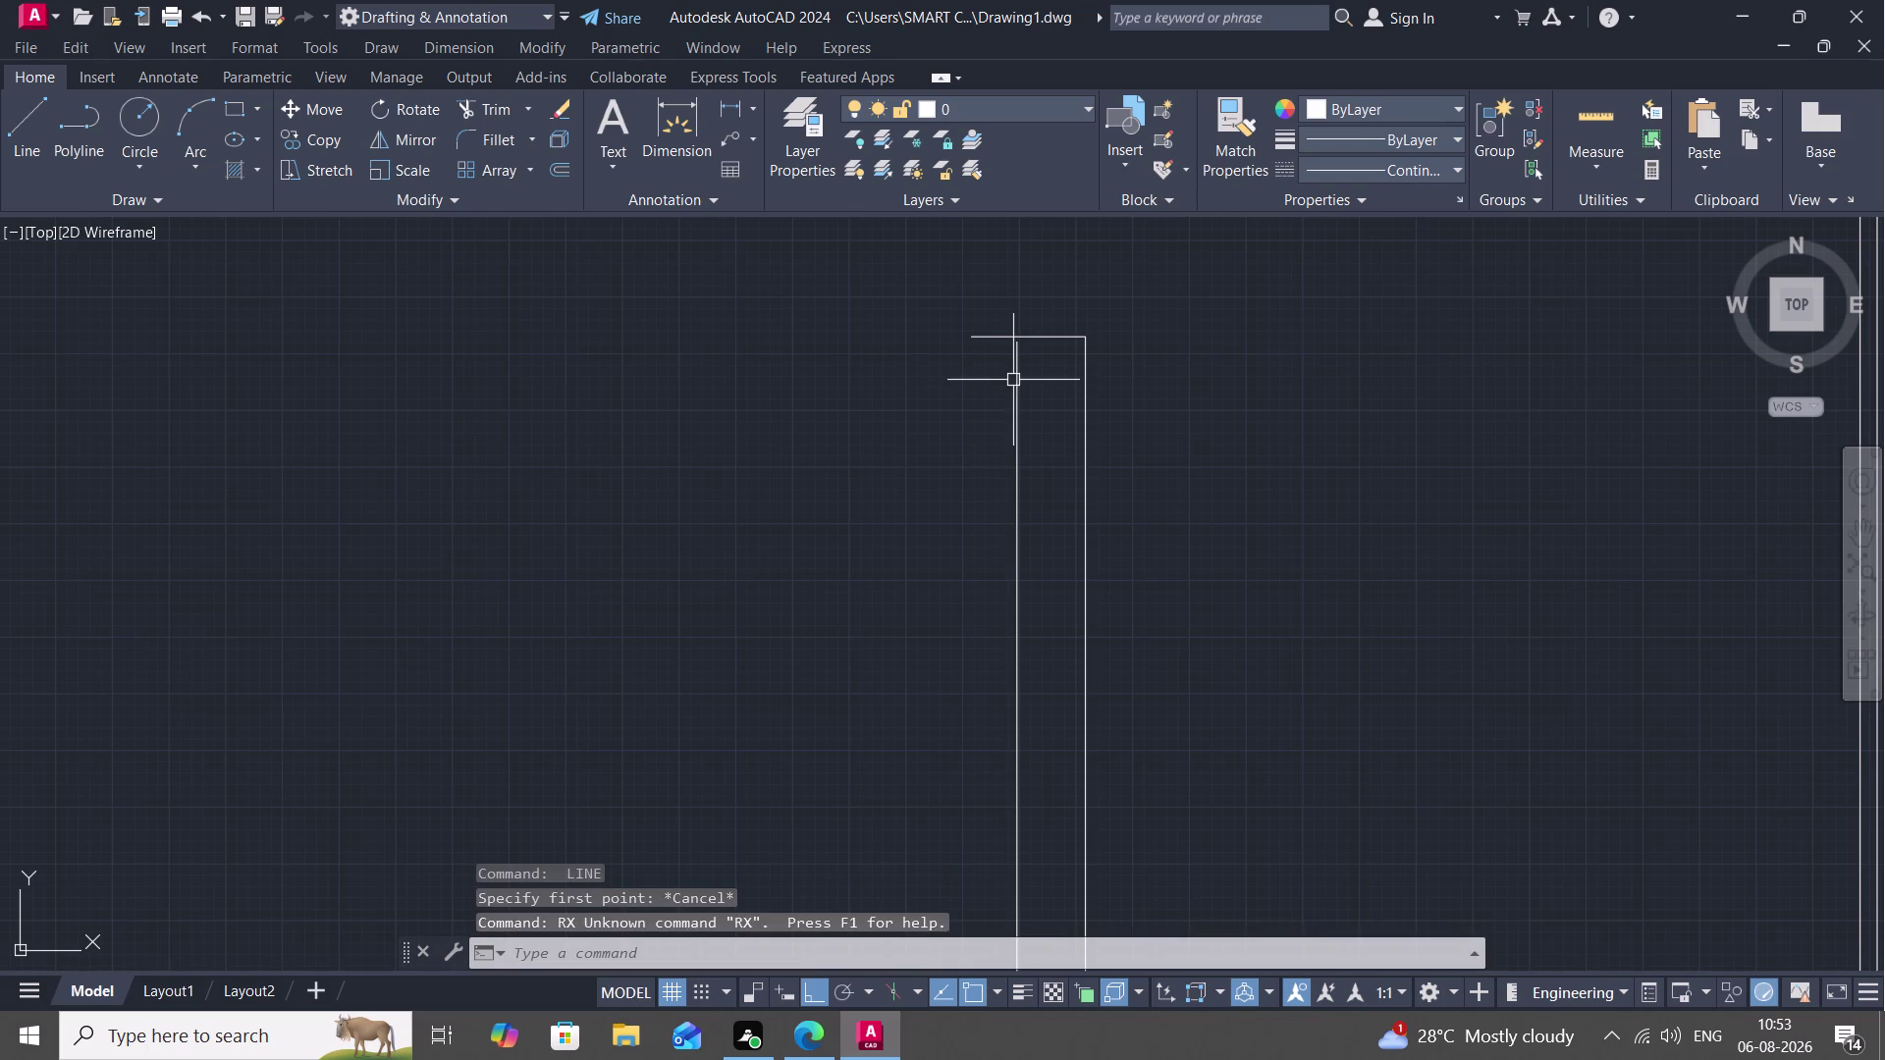
text(EX)
key(space)
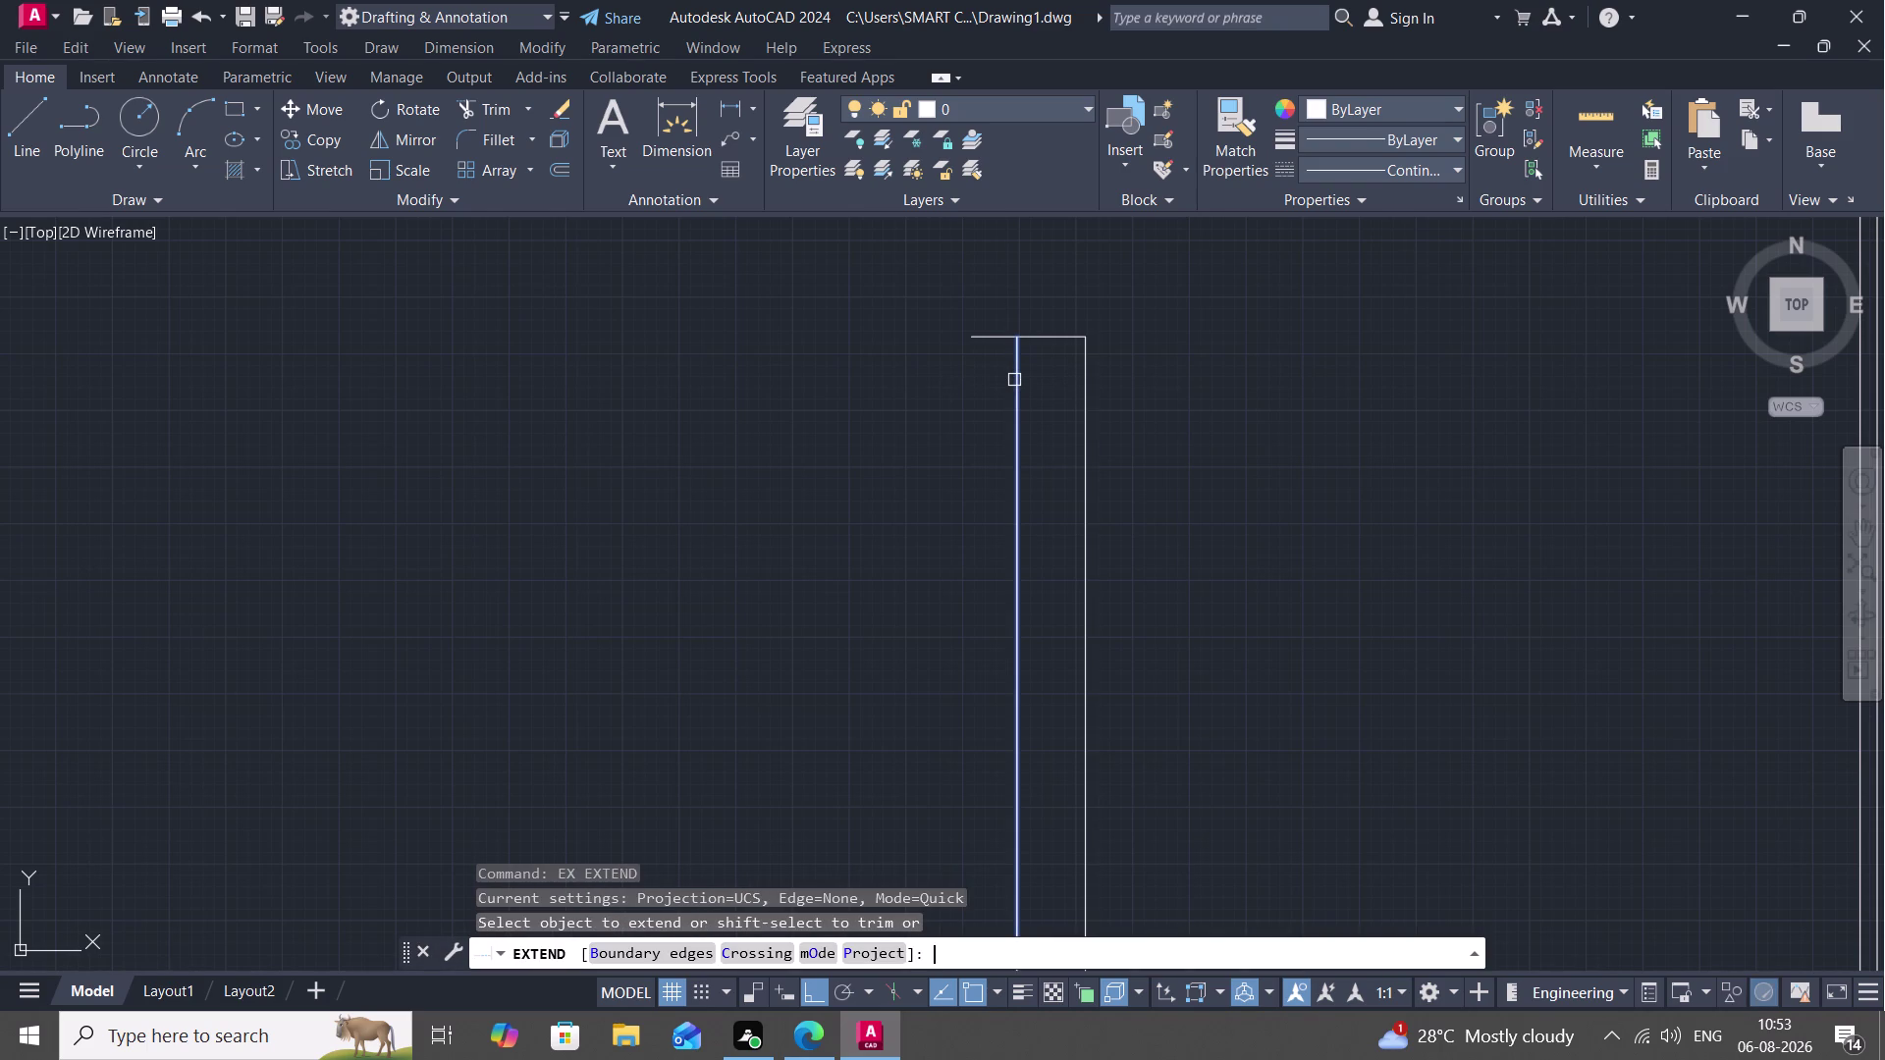
click(1016, 382)
key(Escape)
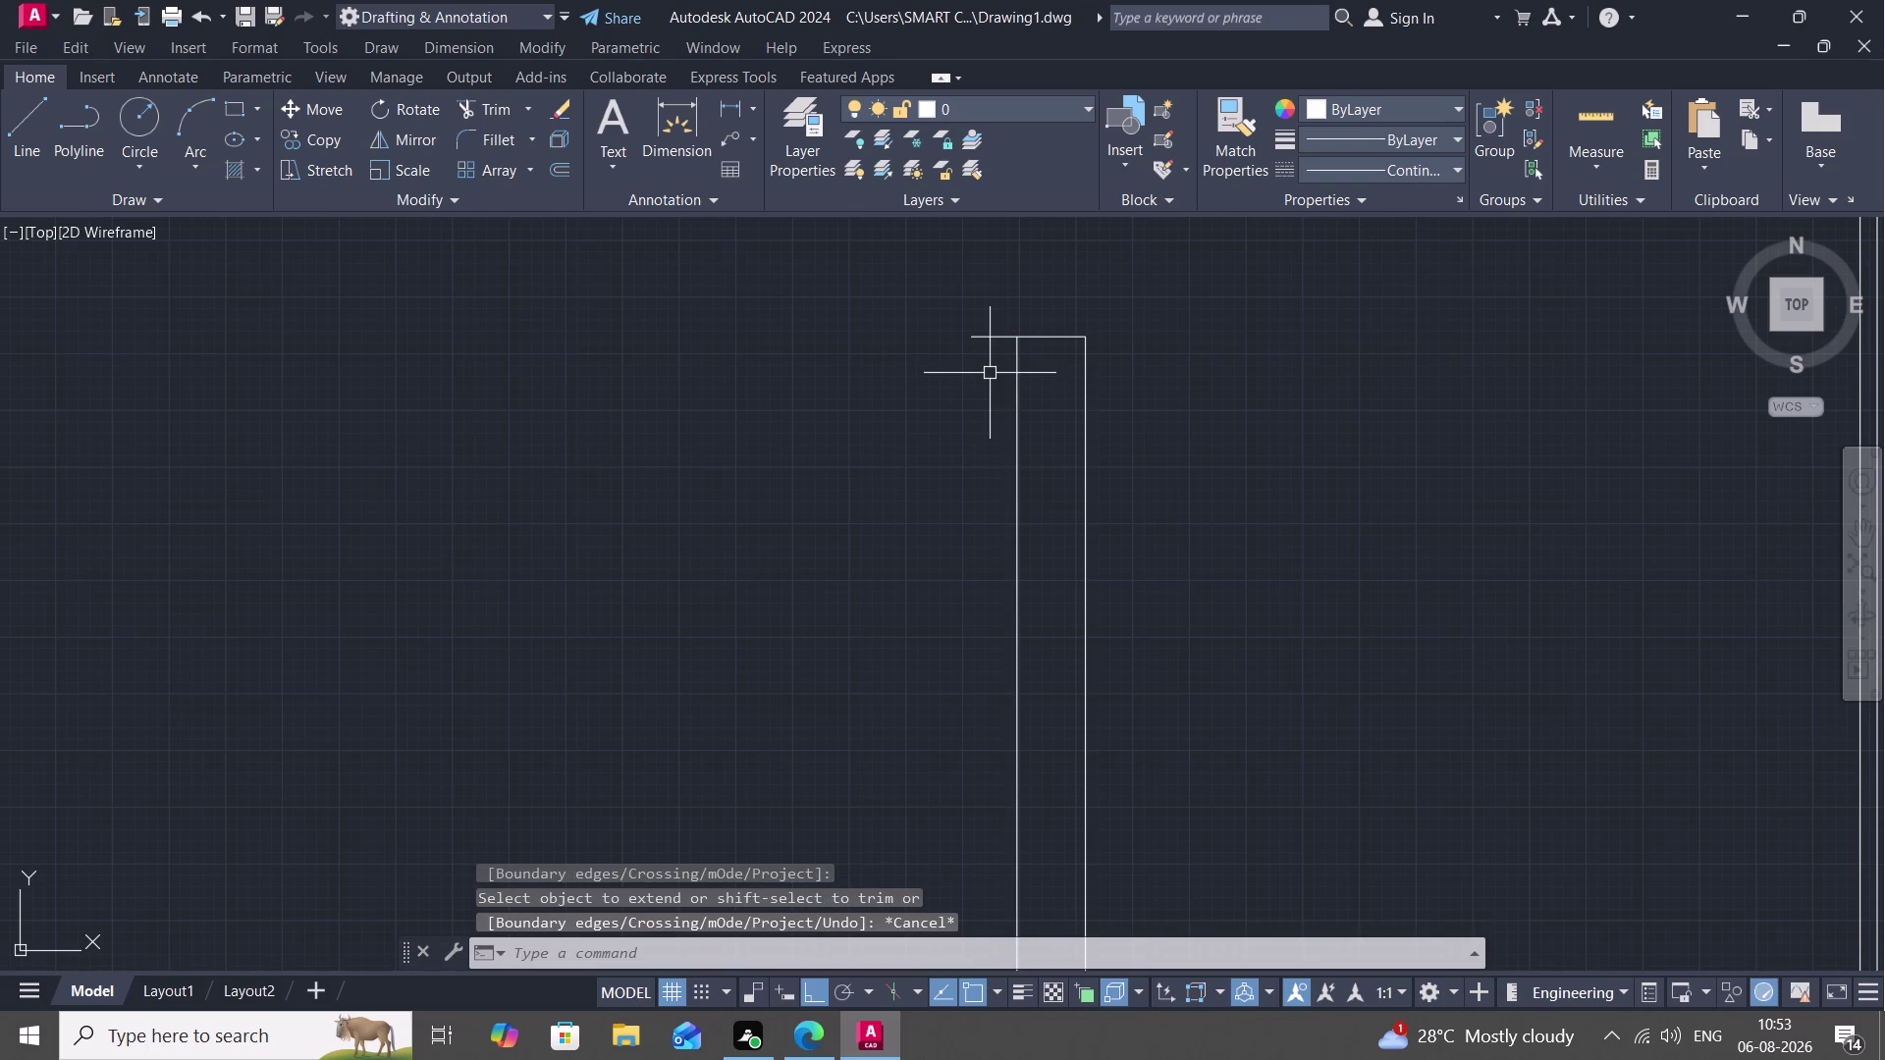
Trim the leftover cap line piece at the baluster top.
text(TR)
key(space)
click(985, 340)
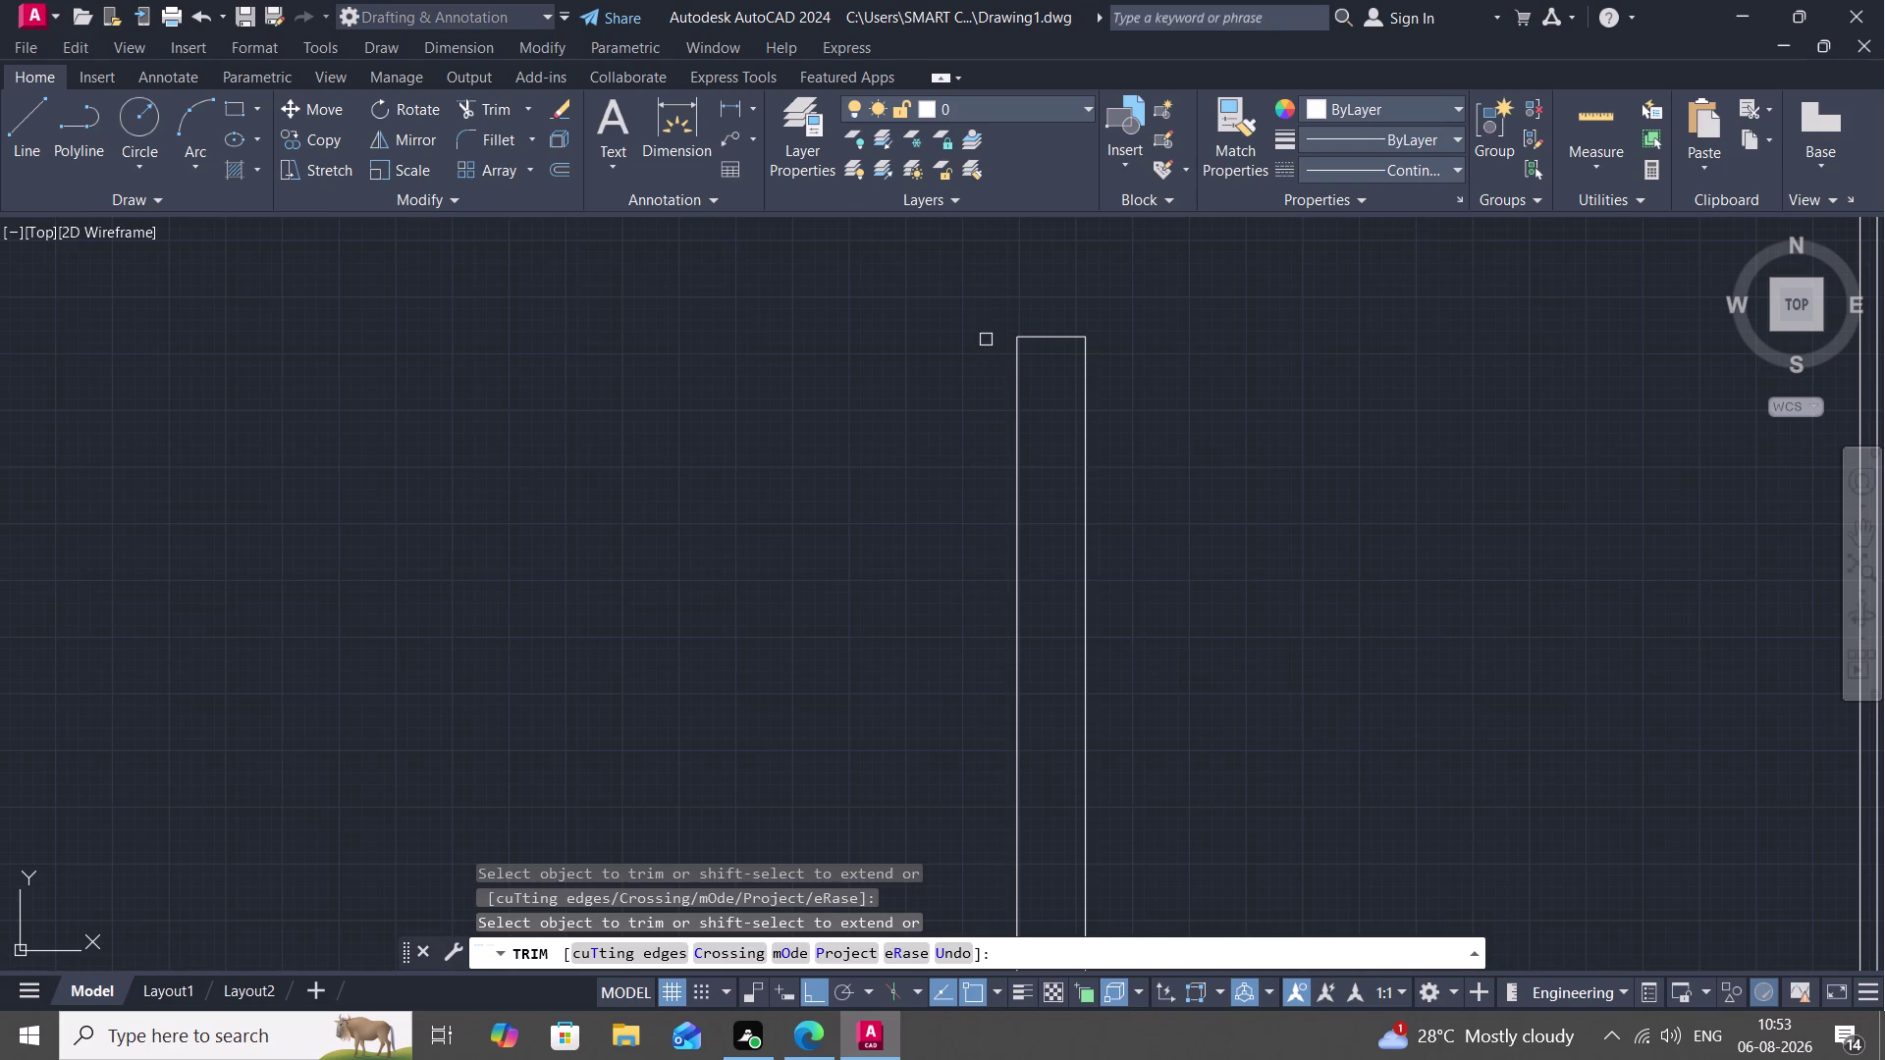
key(Escape)
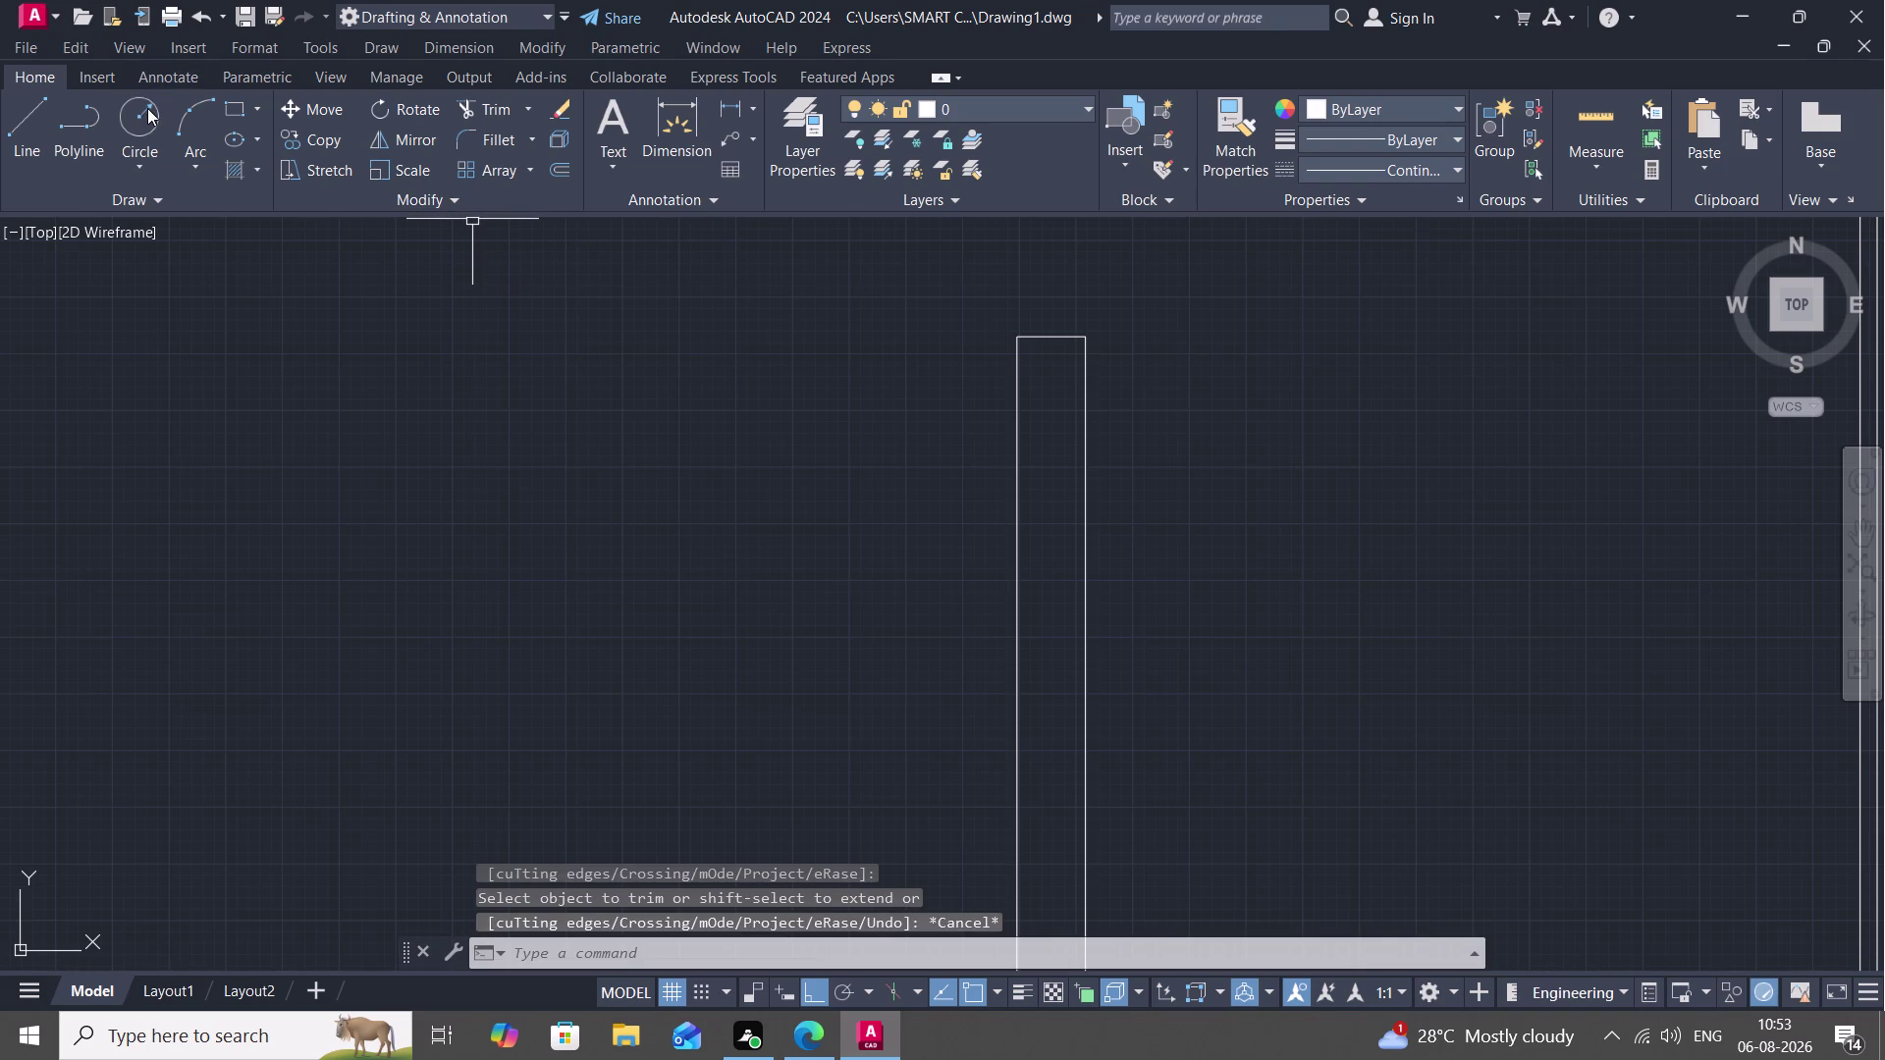
click(145, 112)
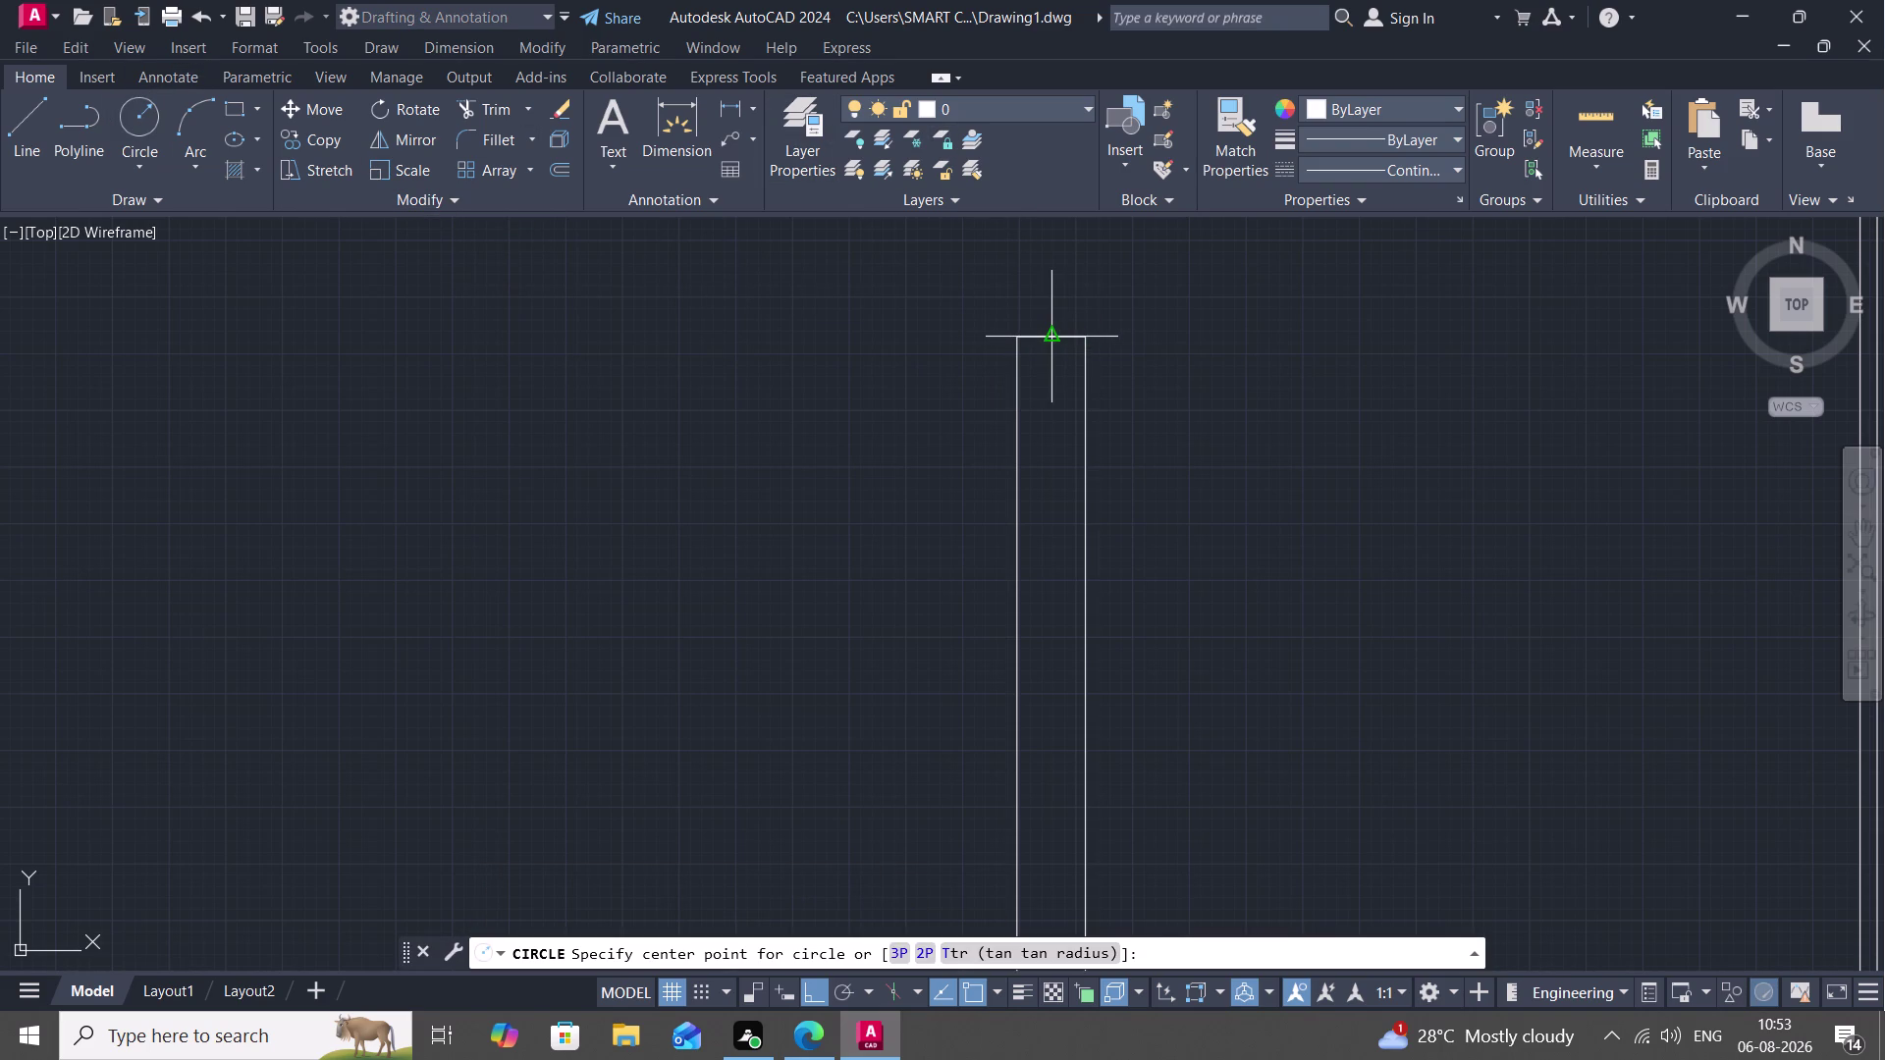
Draw a circle centred on the baluster top's midpoint, sized to its edge.
click(1054, 334)
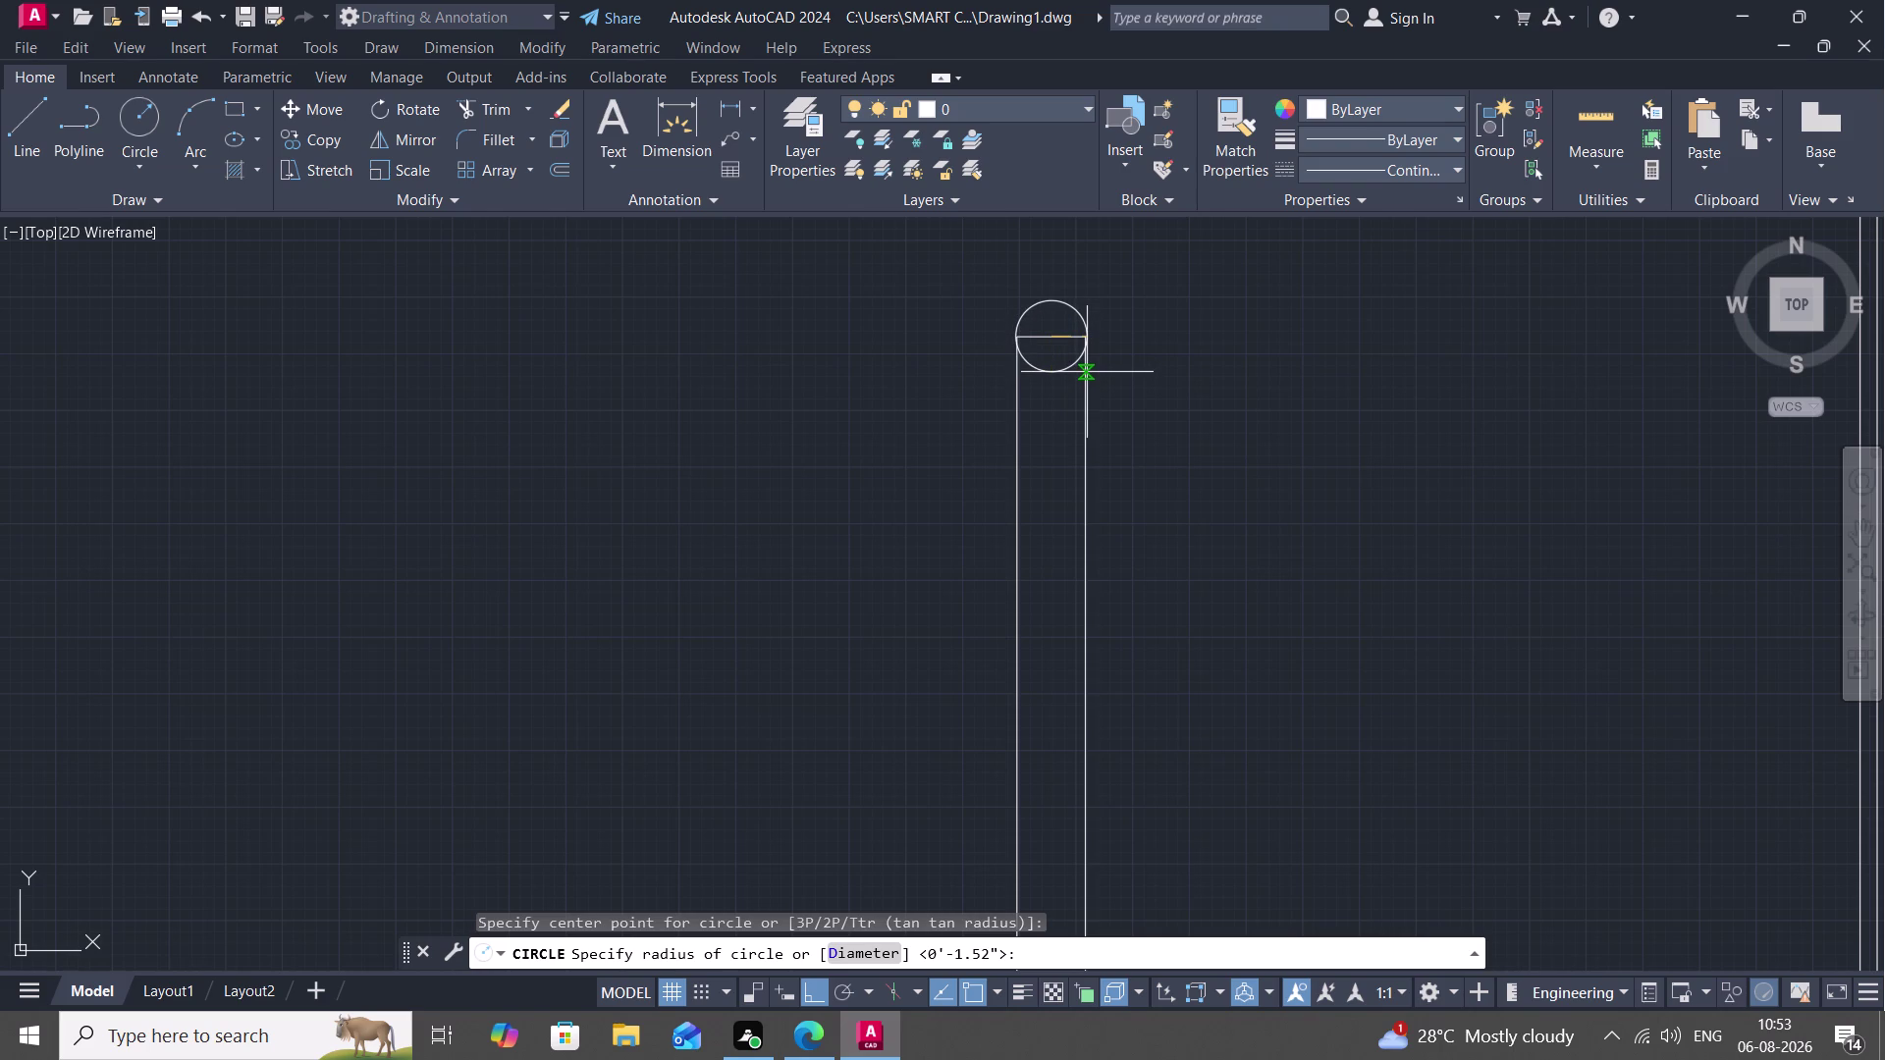
scroll(up, 3)
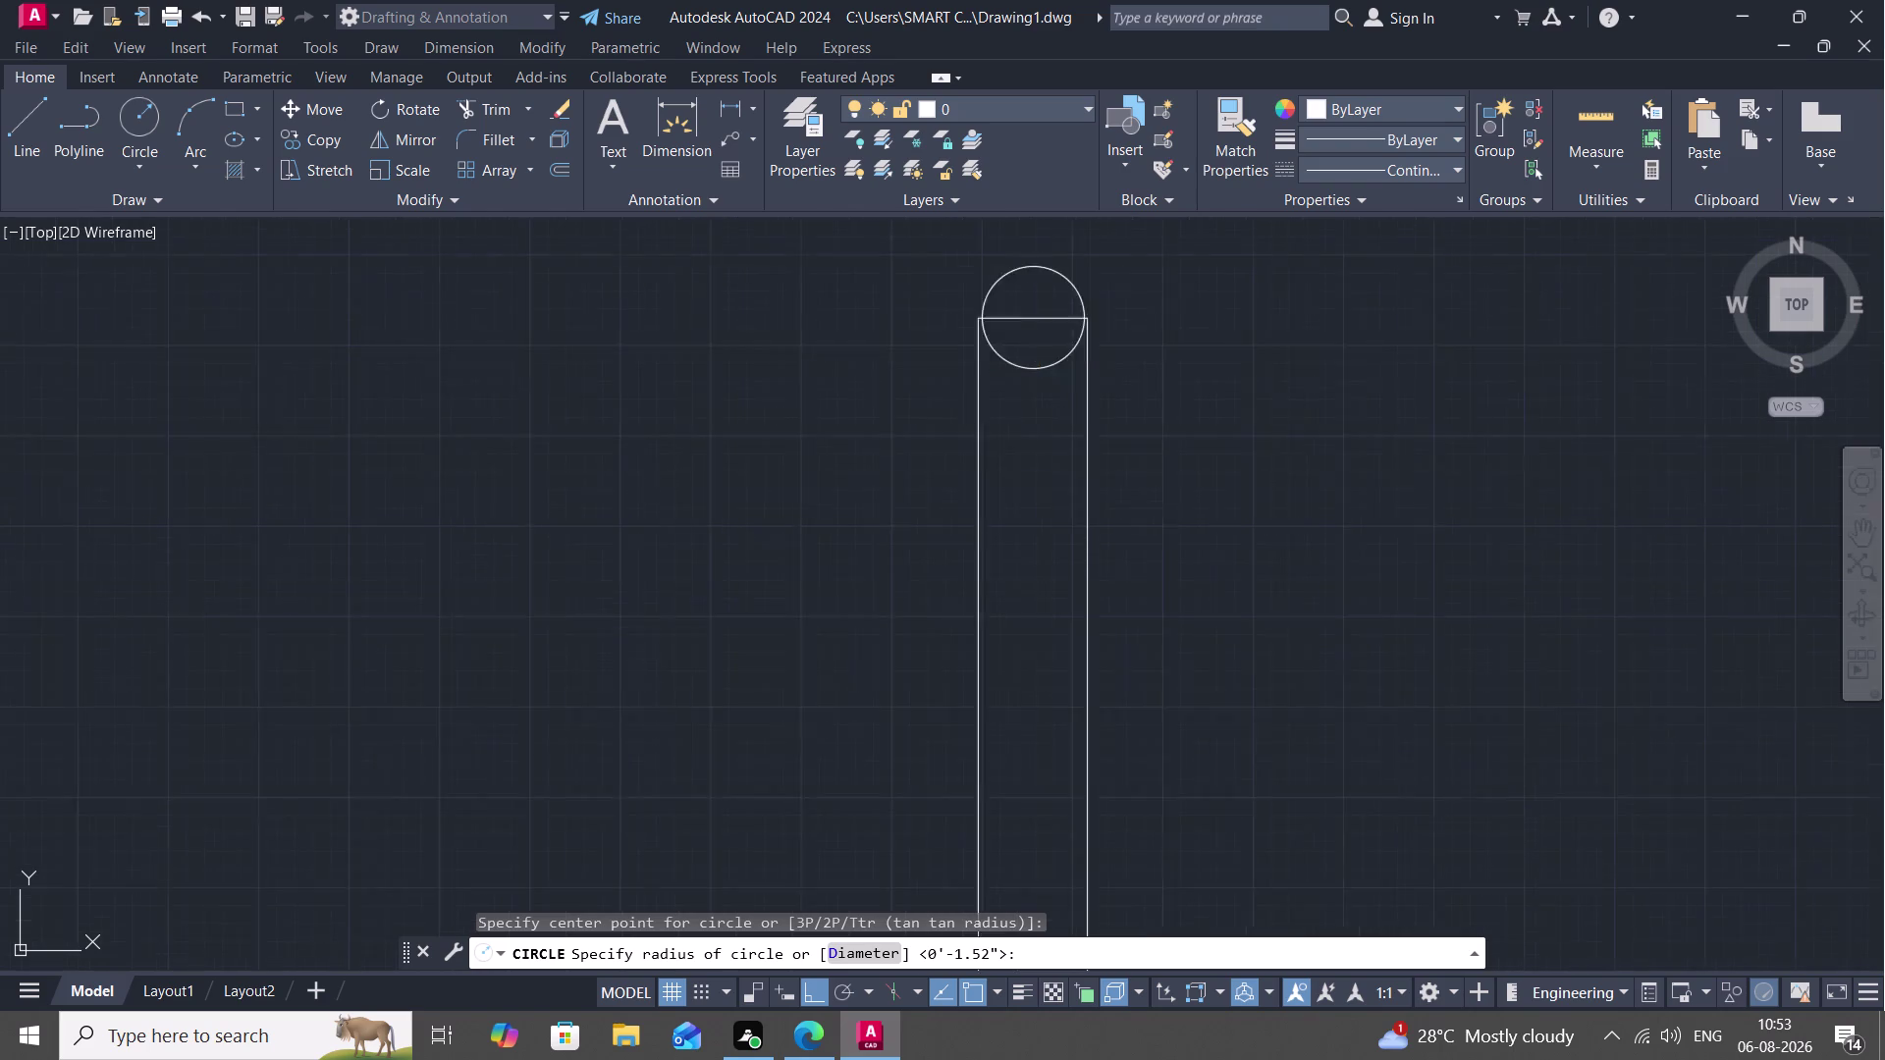
scroll(up, 3)
middle_drag(1079, 369, 1068, 457)
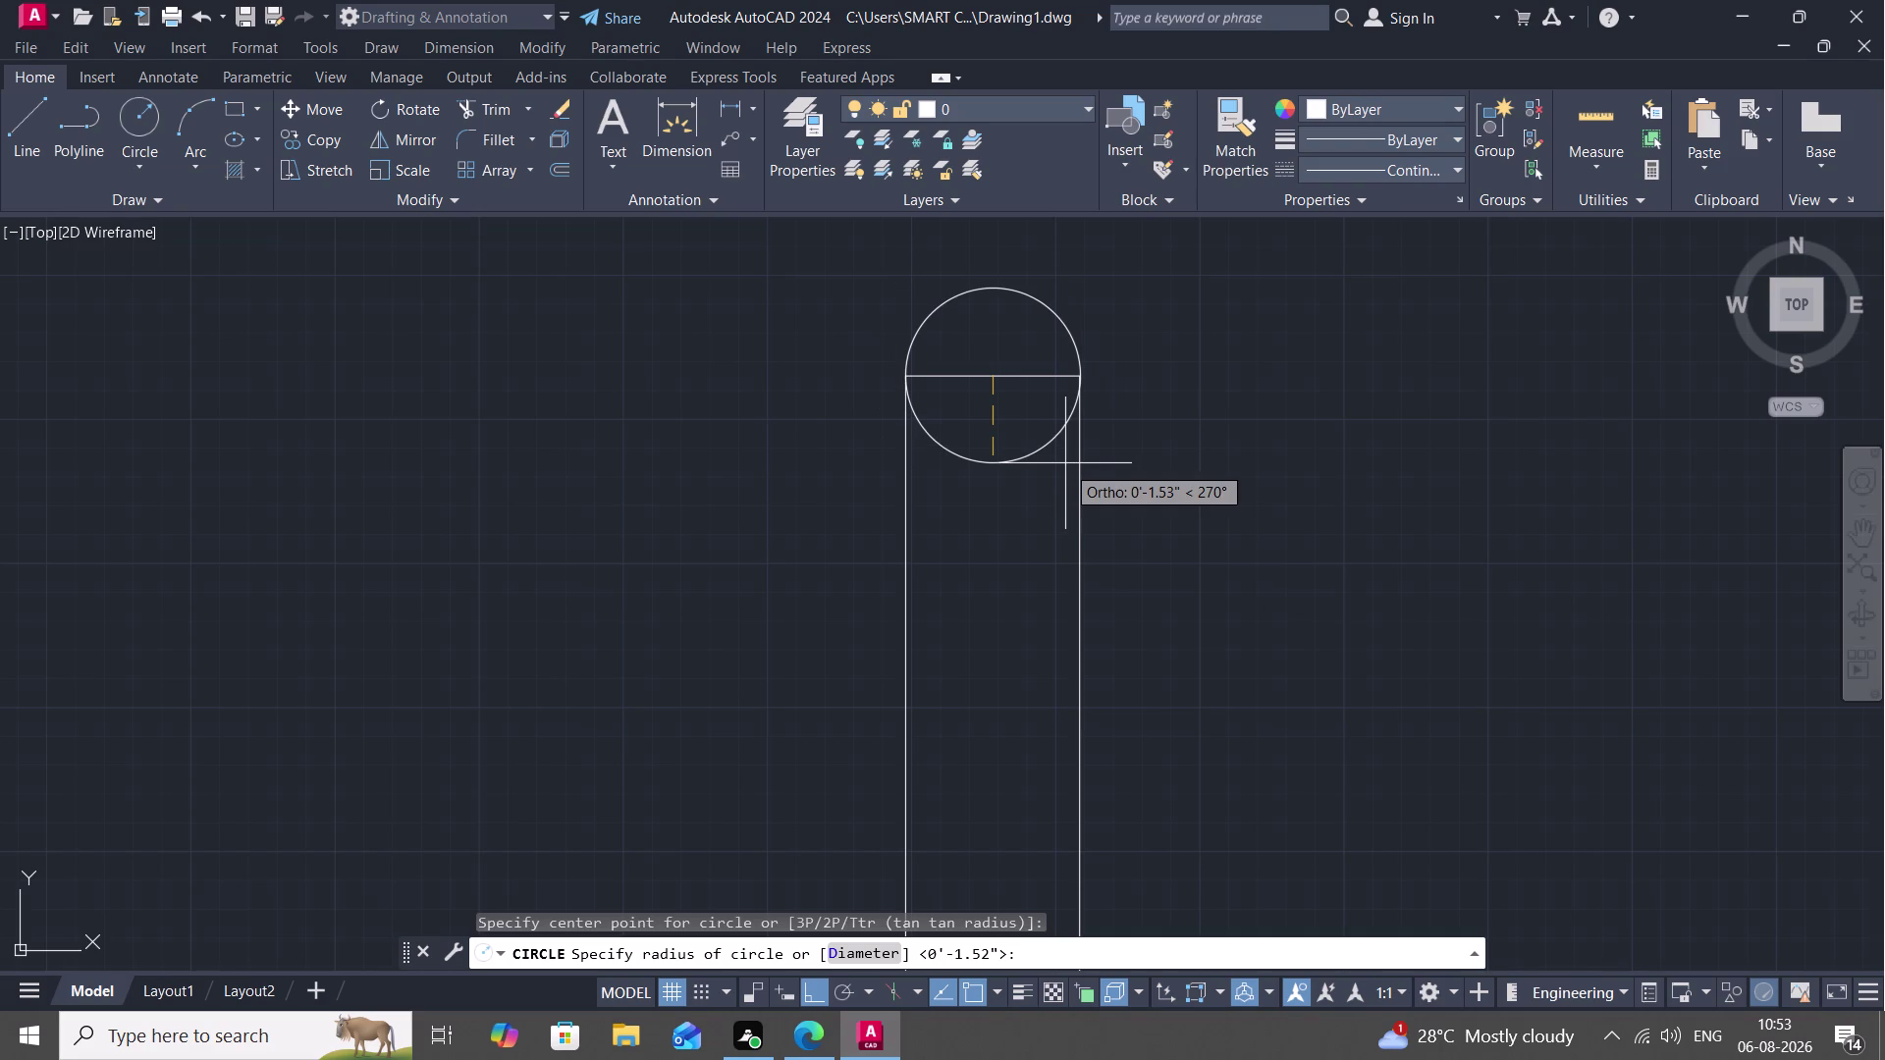
click(1064, 463)
key(Escape)
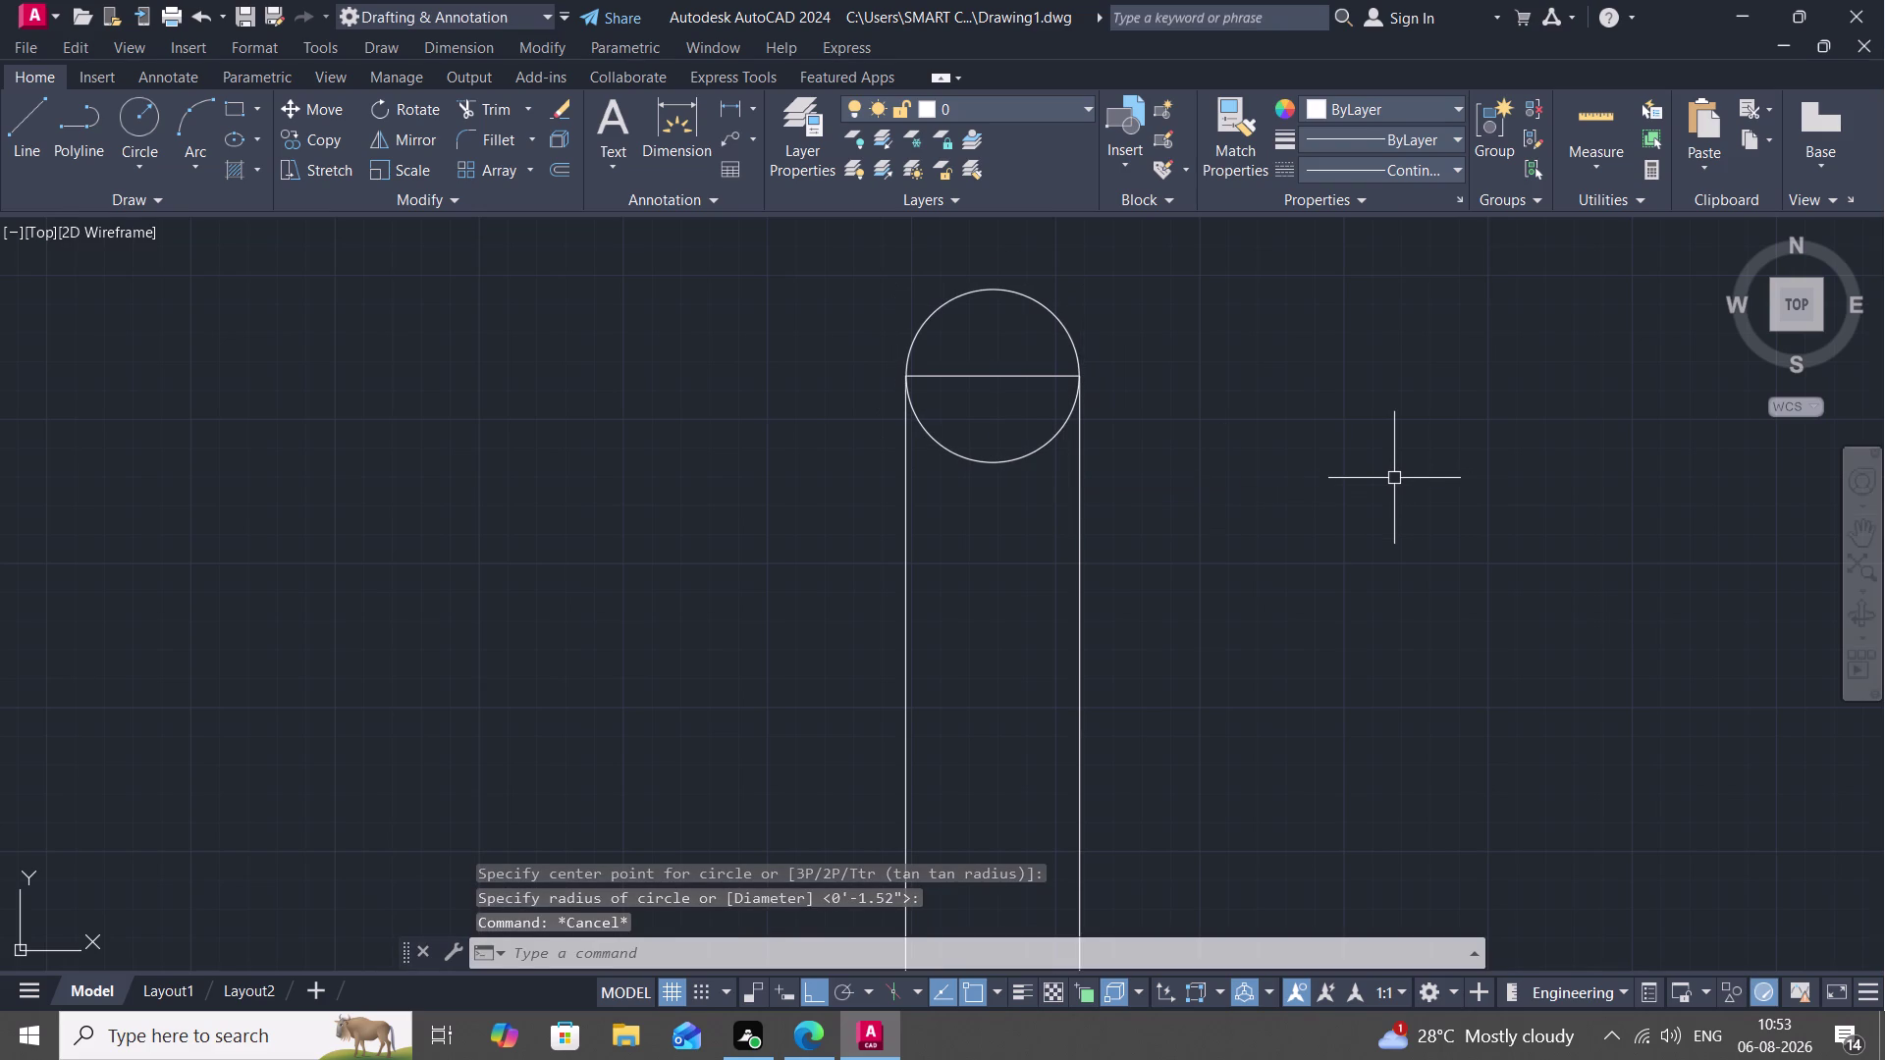
Trim away the cap line crossing inside the circle.
key(t)
key(r)
key(space)
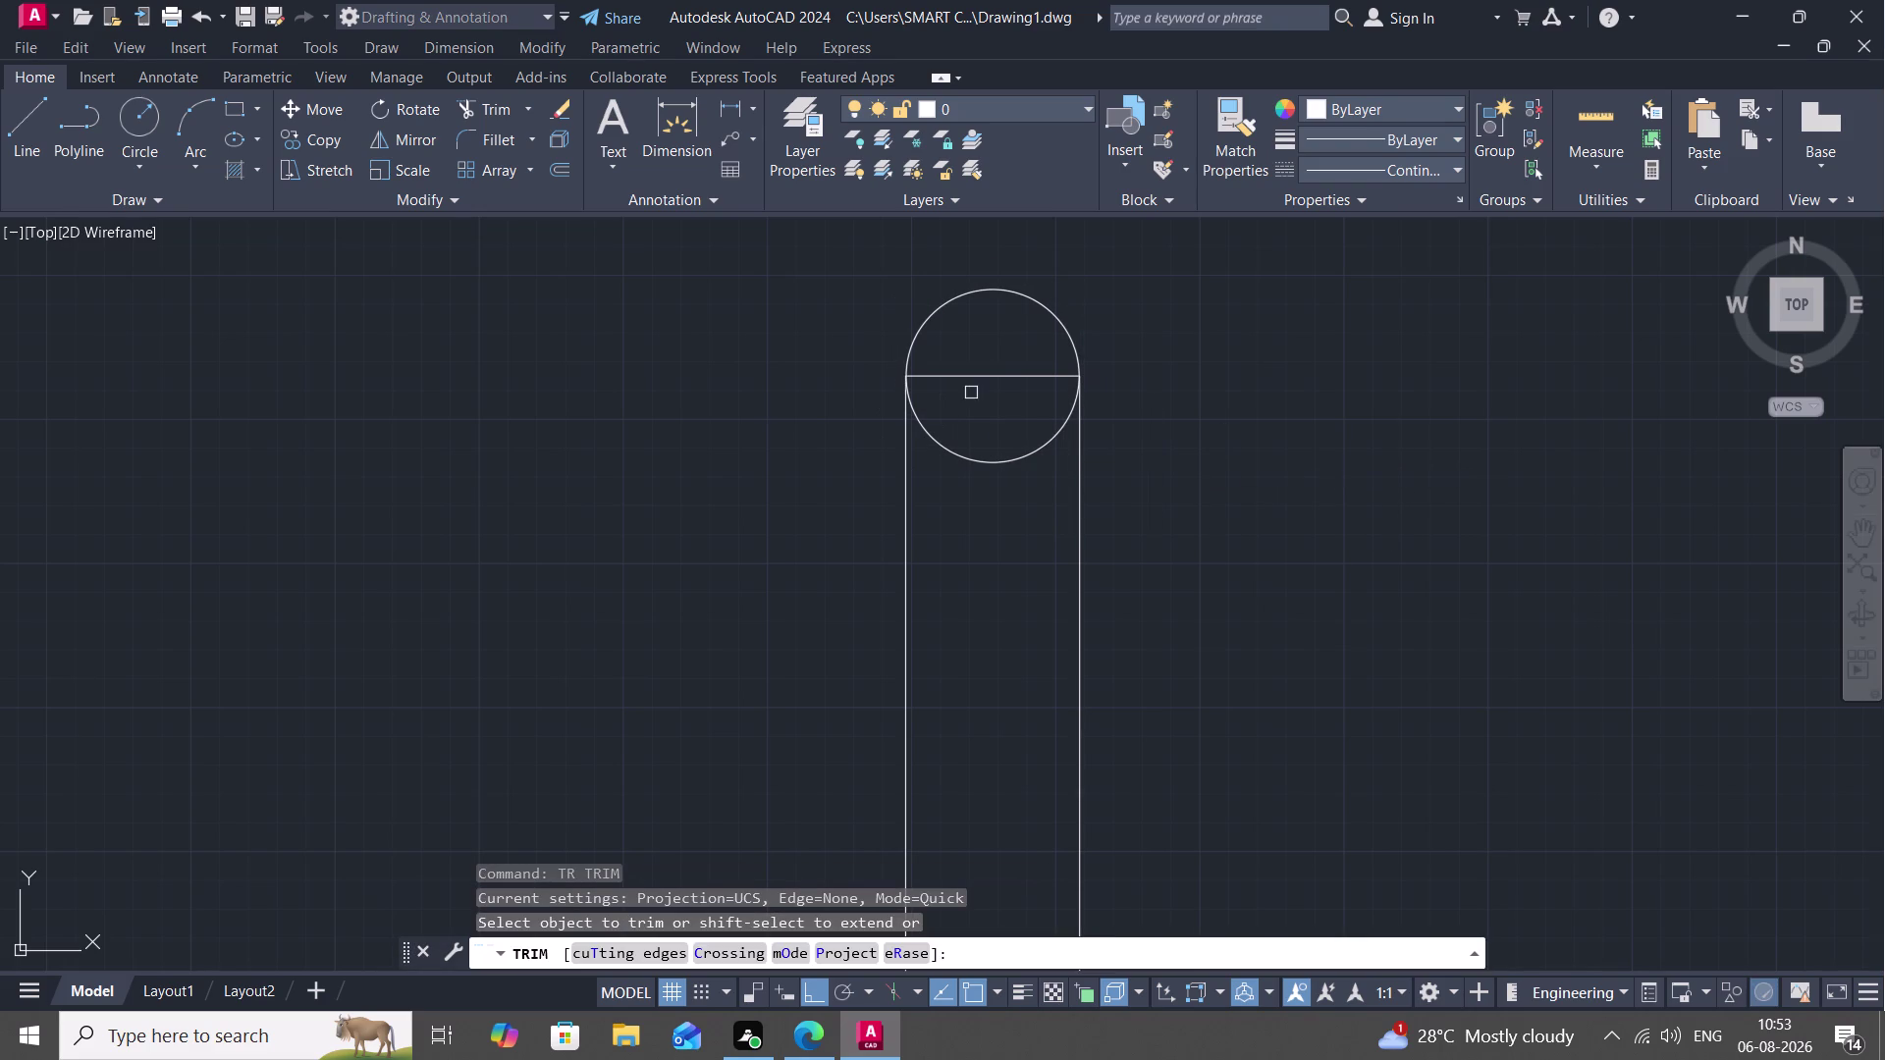
click(984, 381)
key(Escape)
scroll(down, 3)
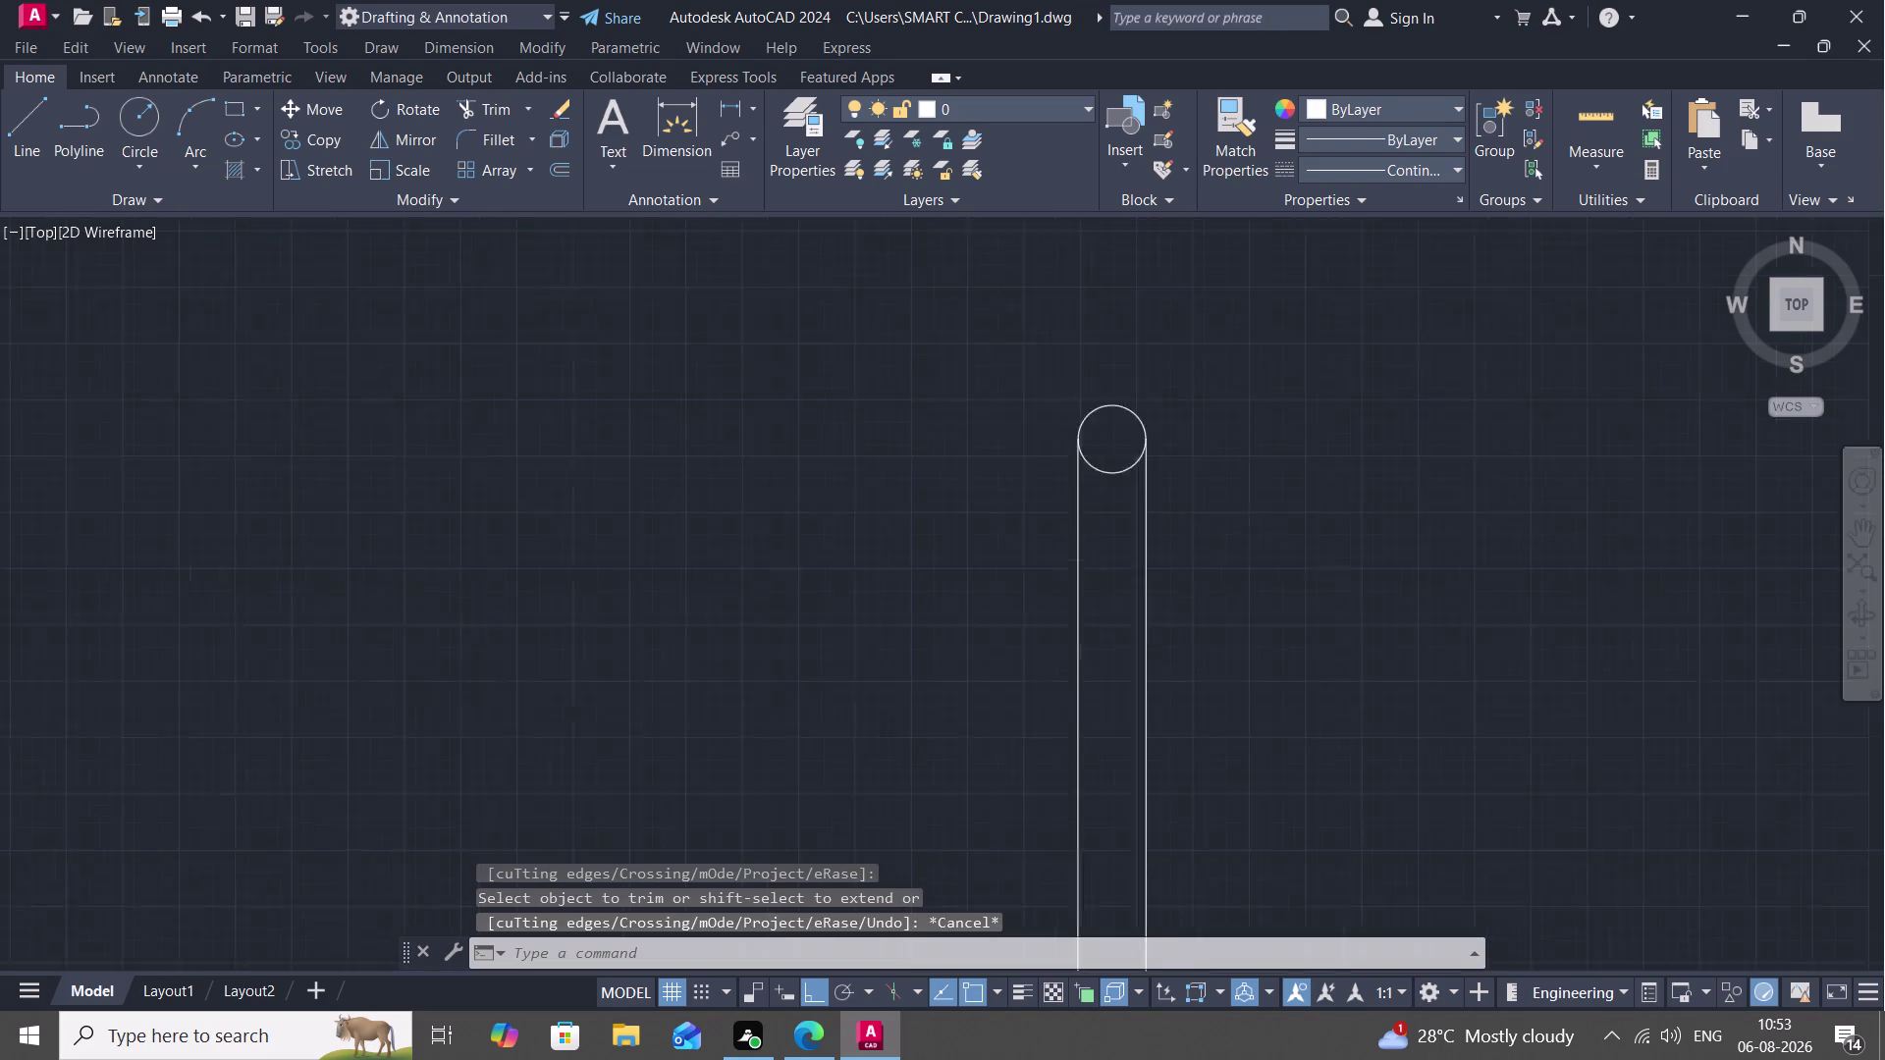
scroll(down, 3)
scroll(down, 3)
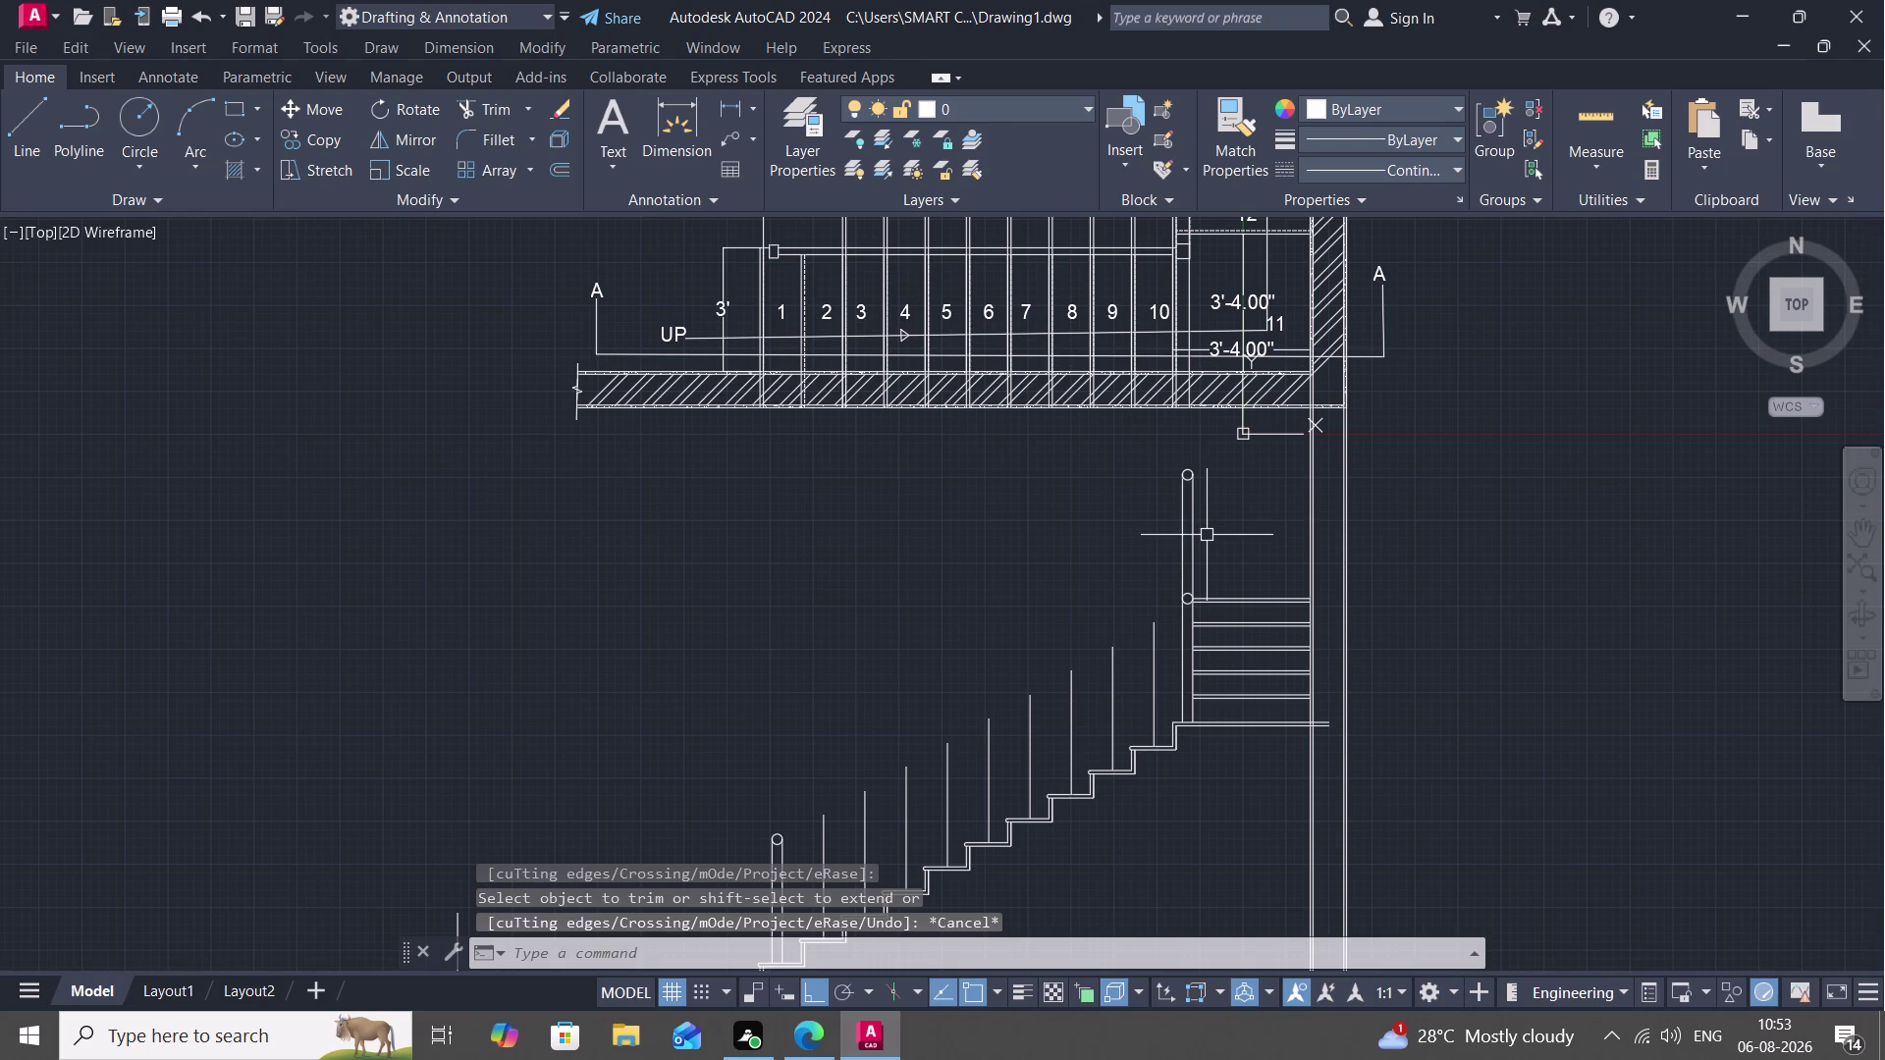
Draw an angled line, Ortho off, from the bottom knob's centre to the landing post's knob.
scroll(down, 3)
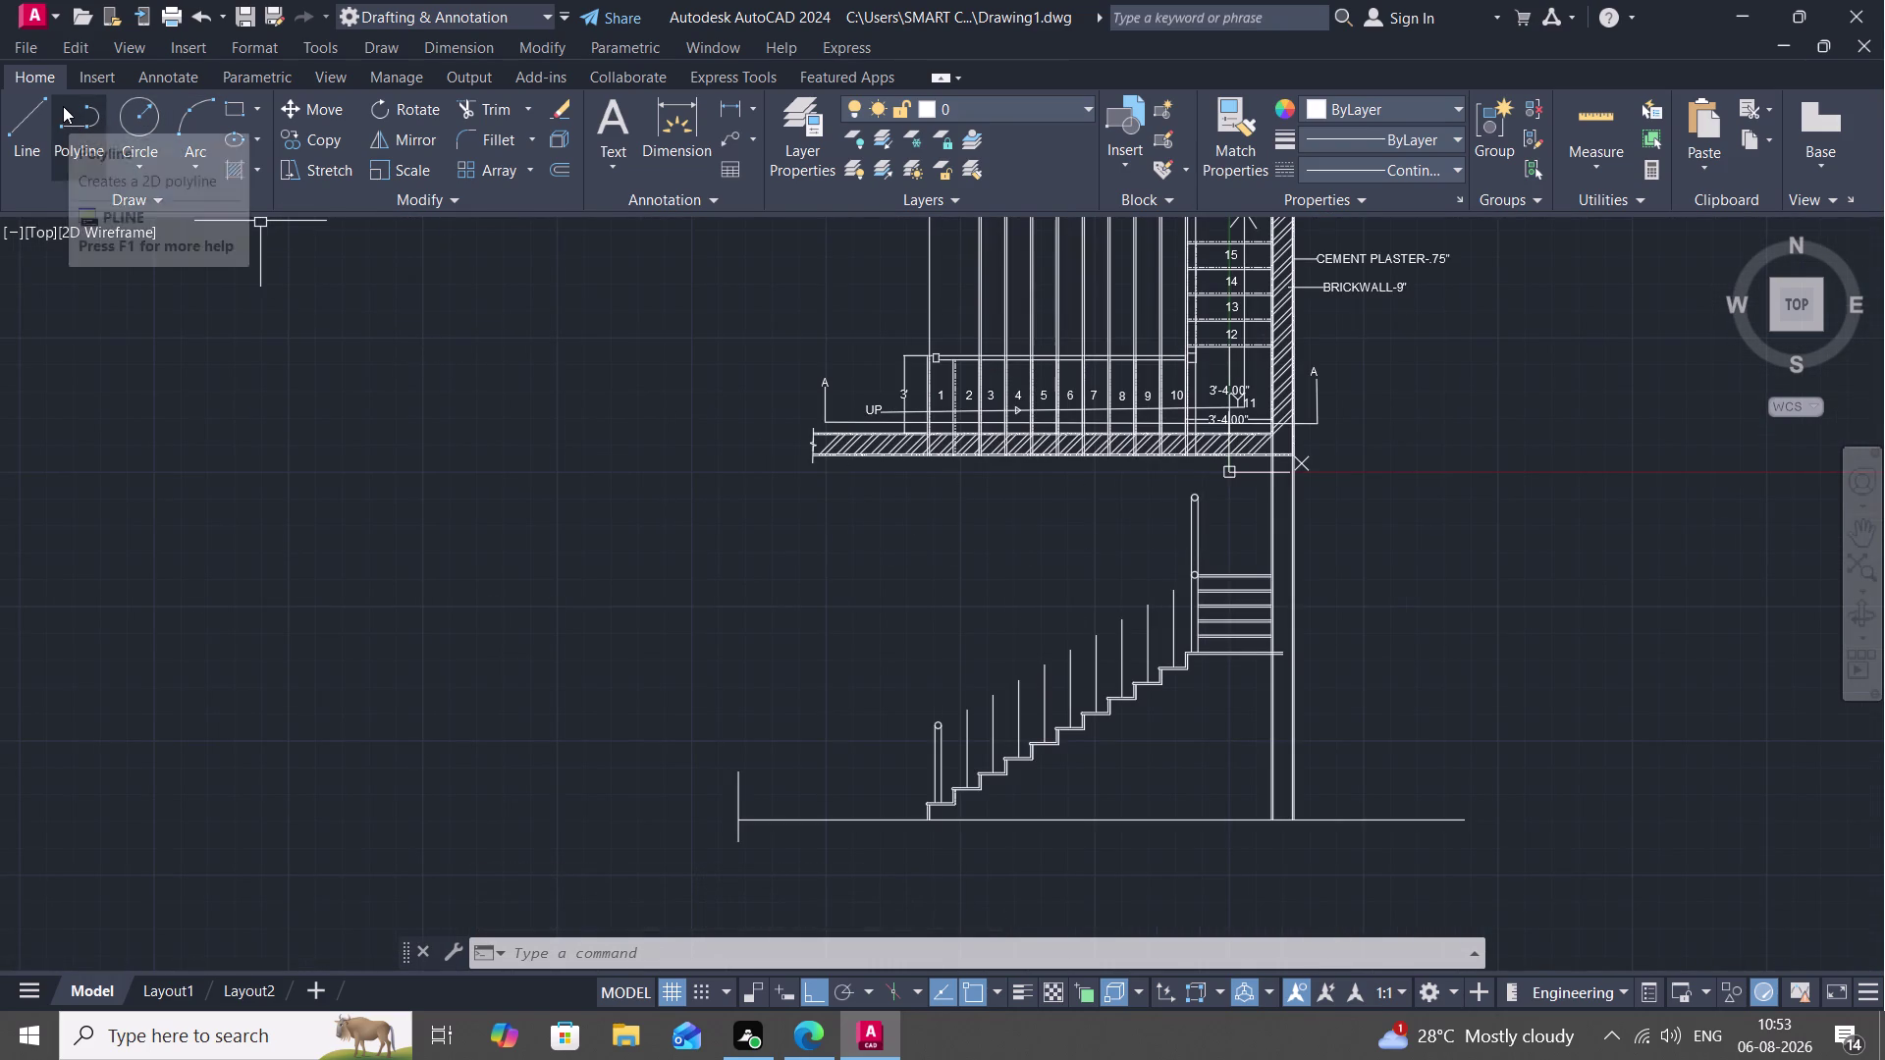
click(38, 115)
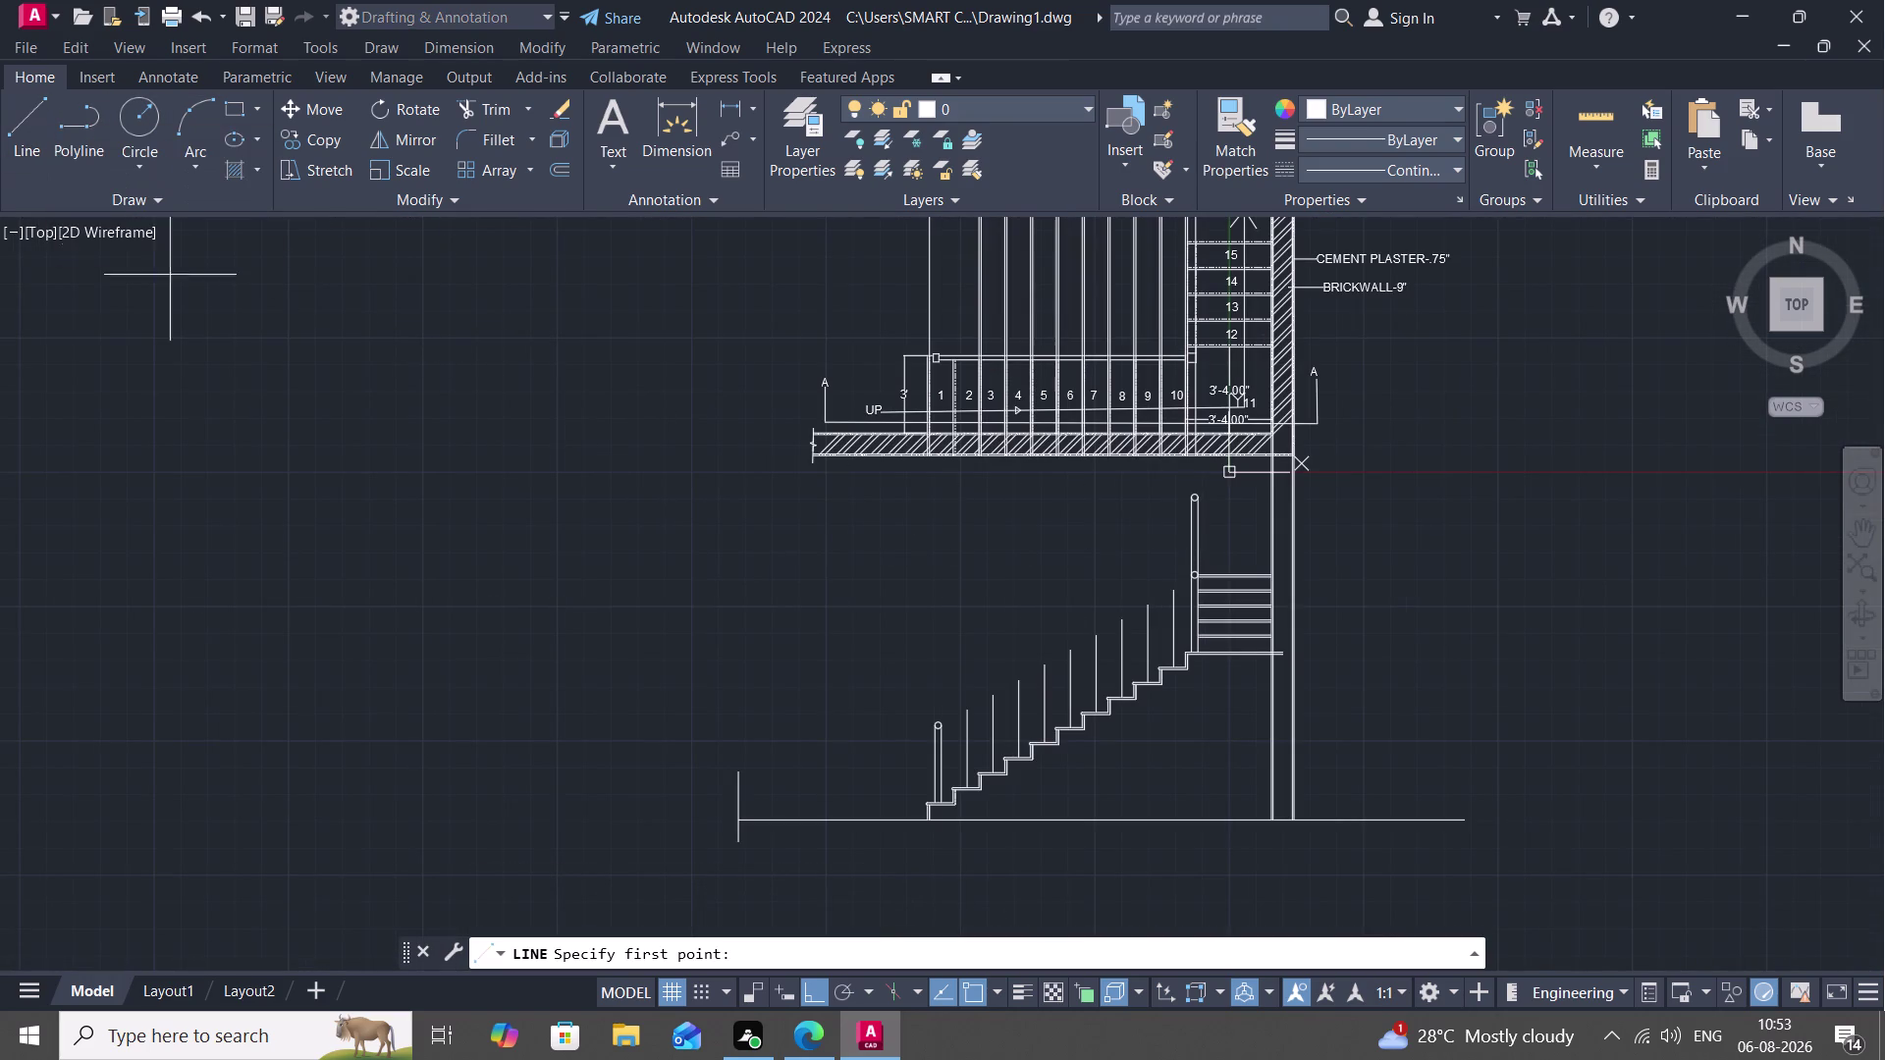
scroll(up, 3)
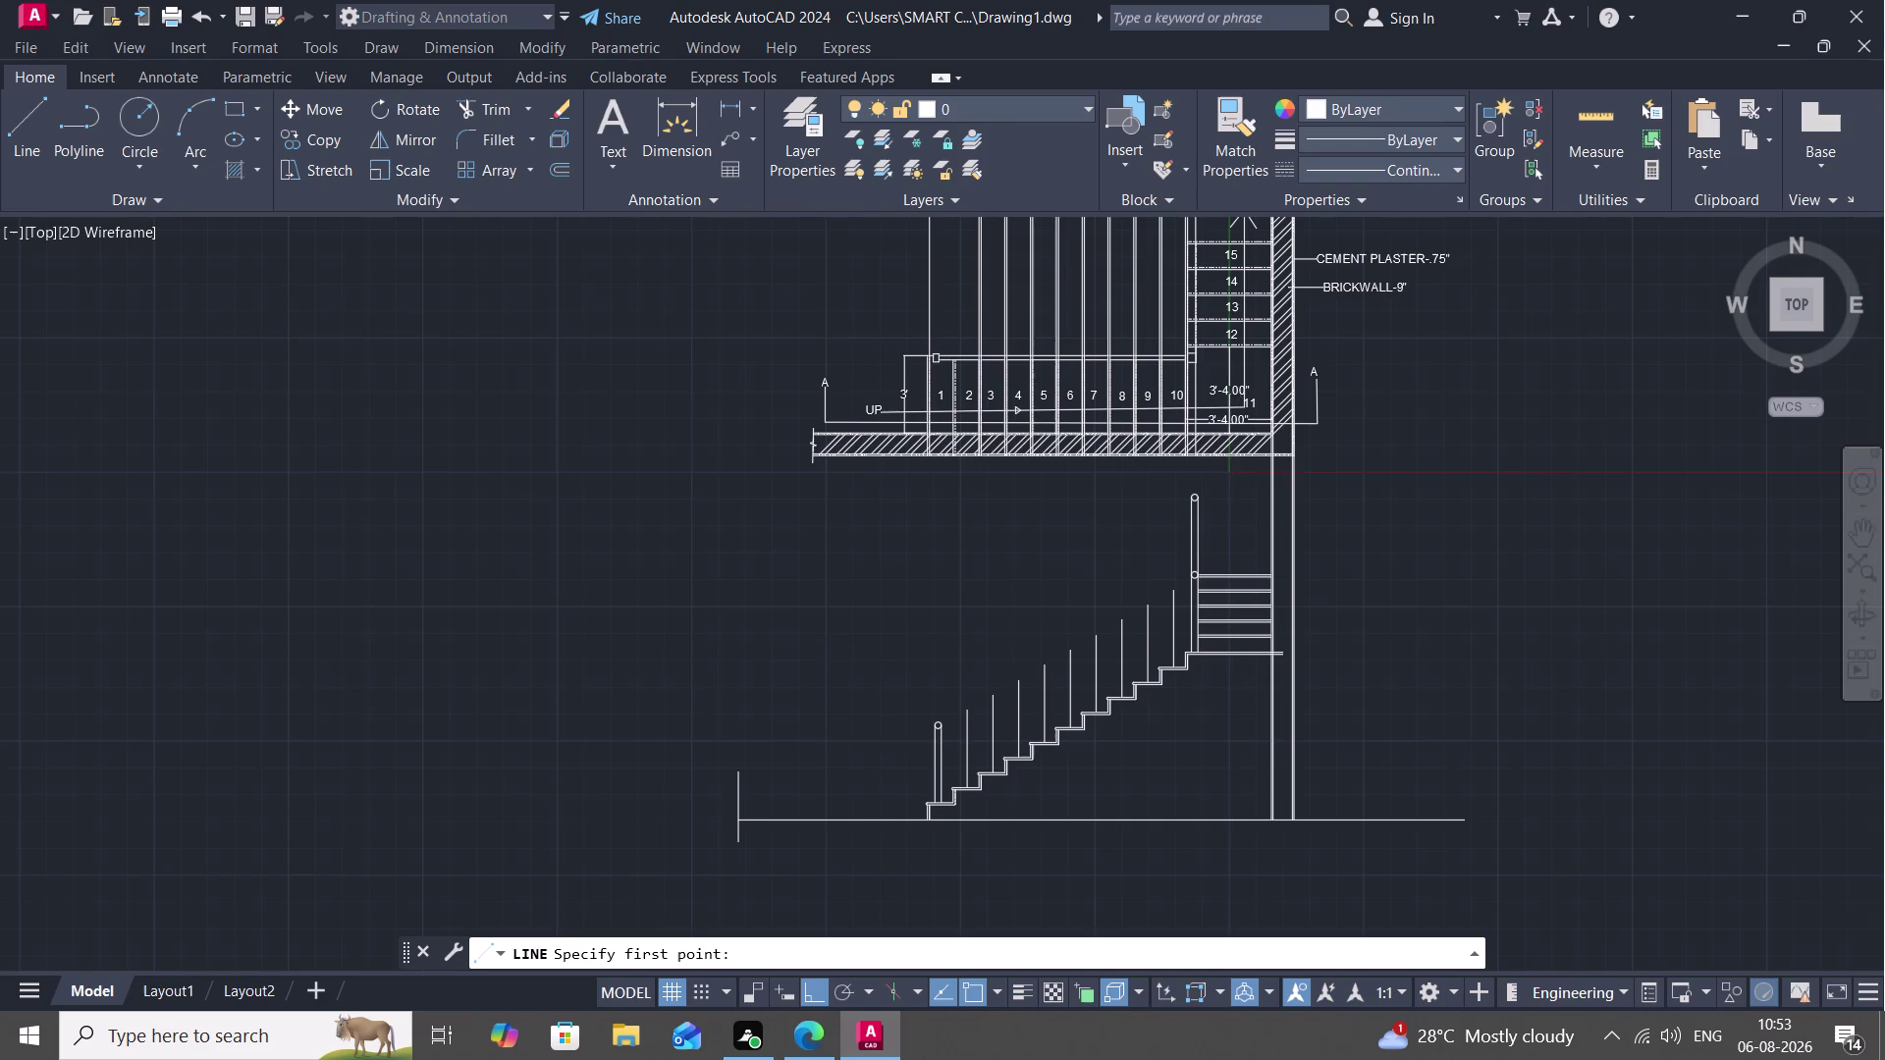
scroll(up, 3)
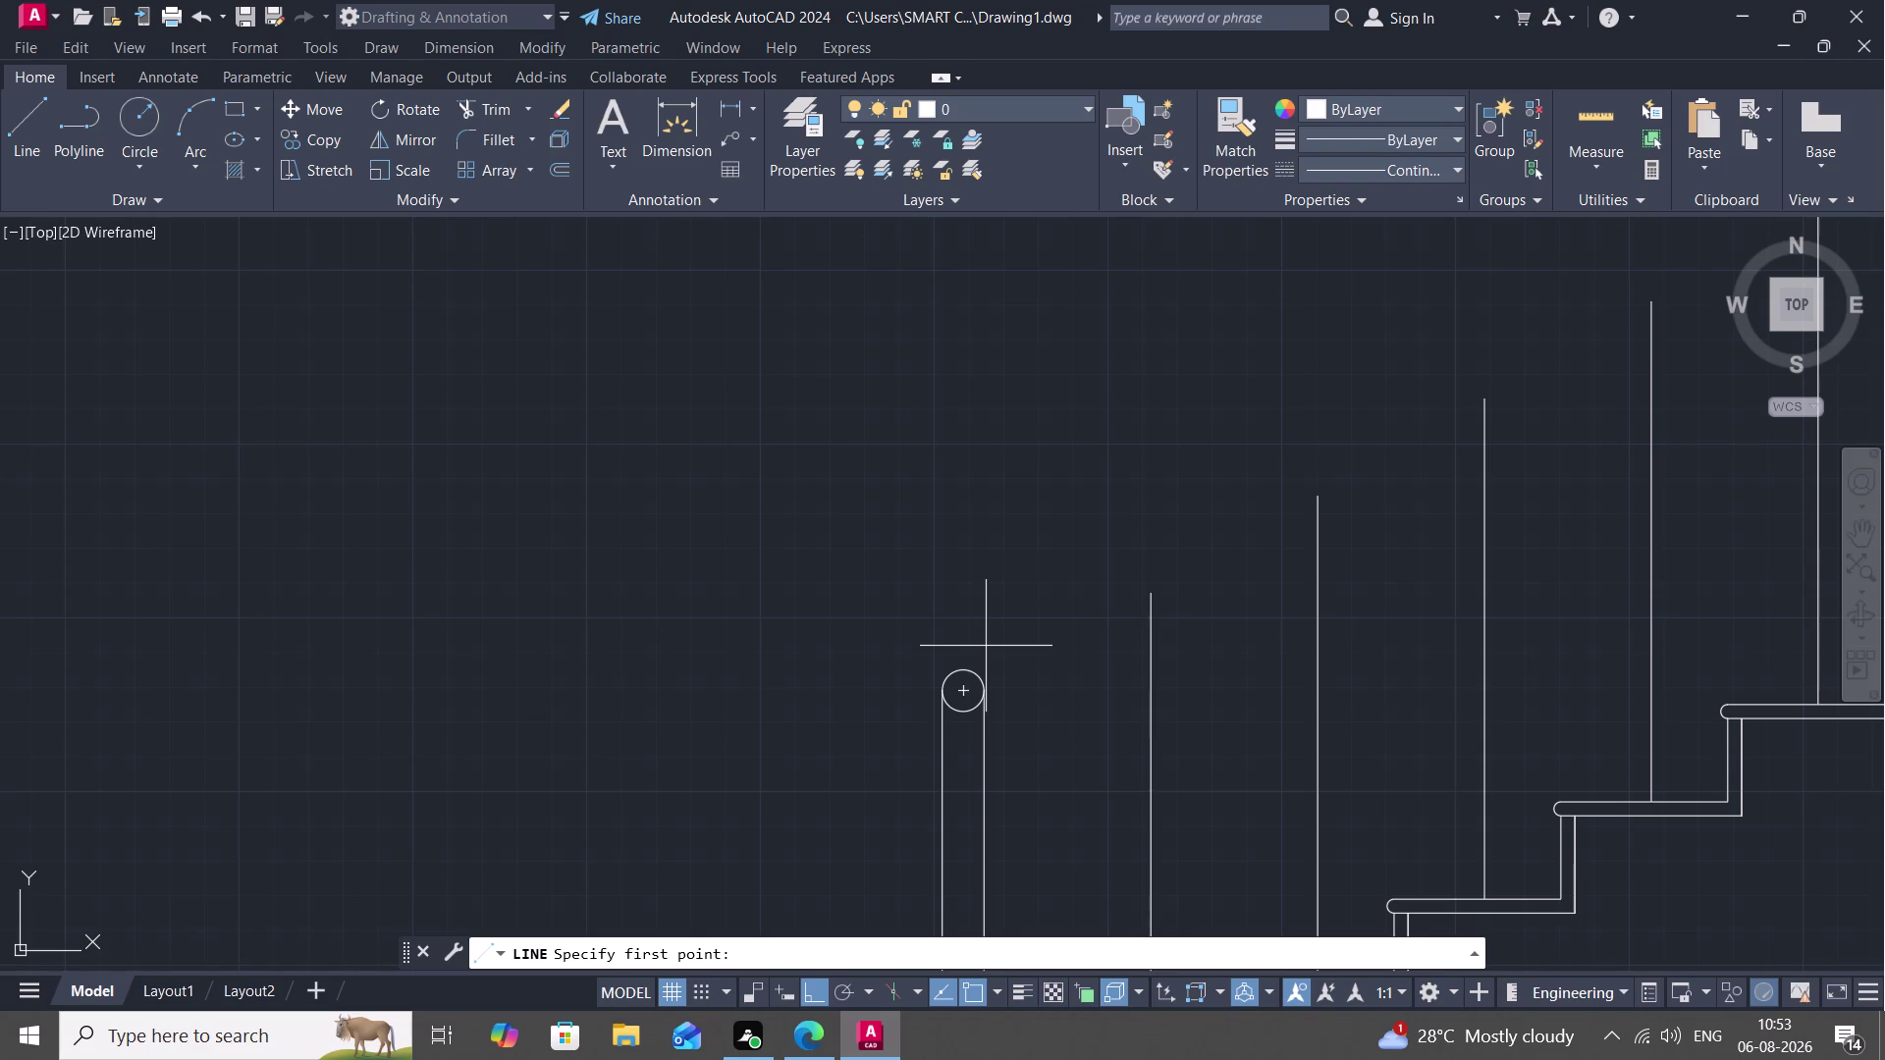
drag(989, 693, 1002, 694)
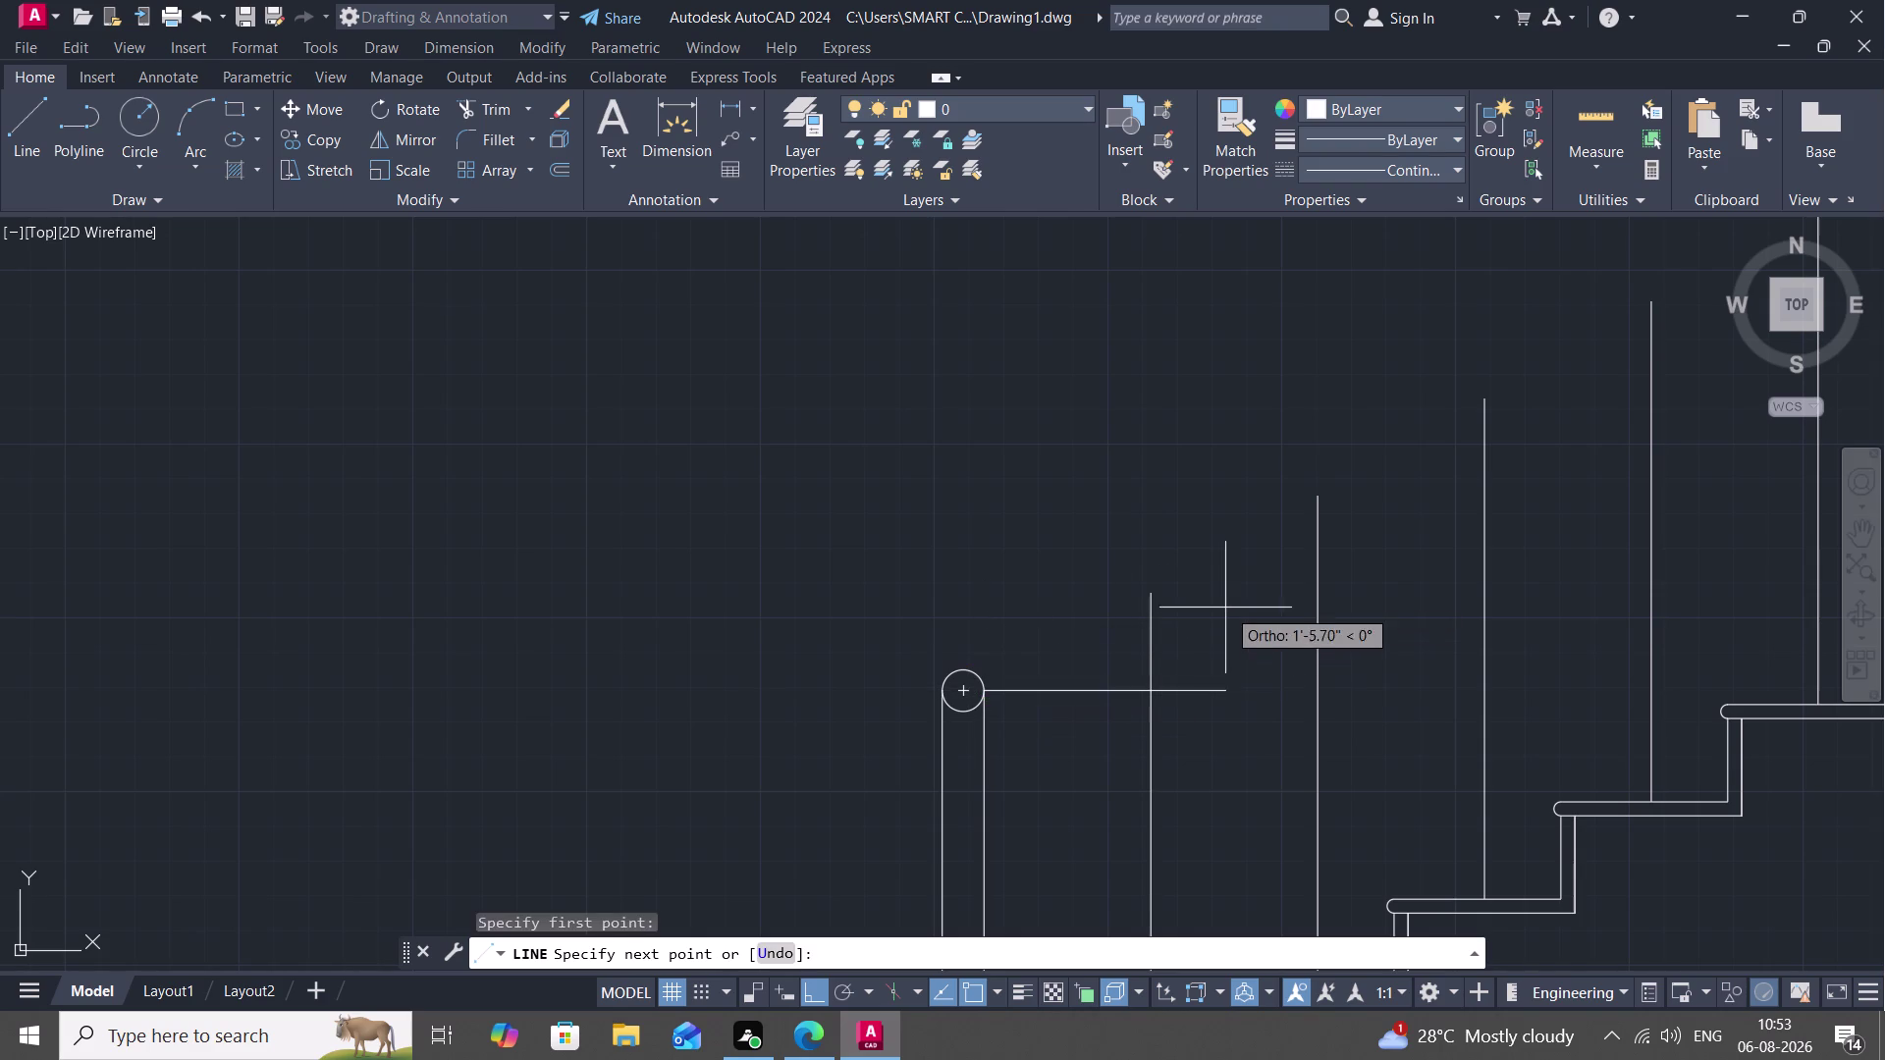
key(F8)
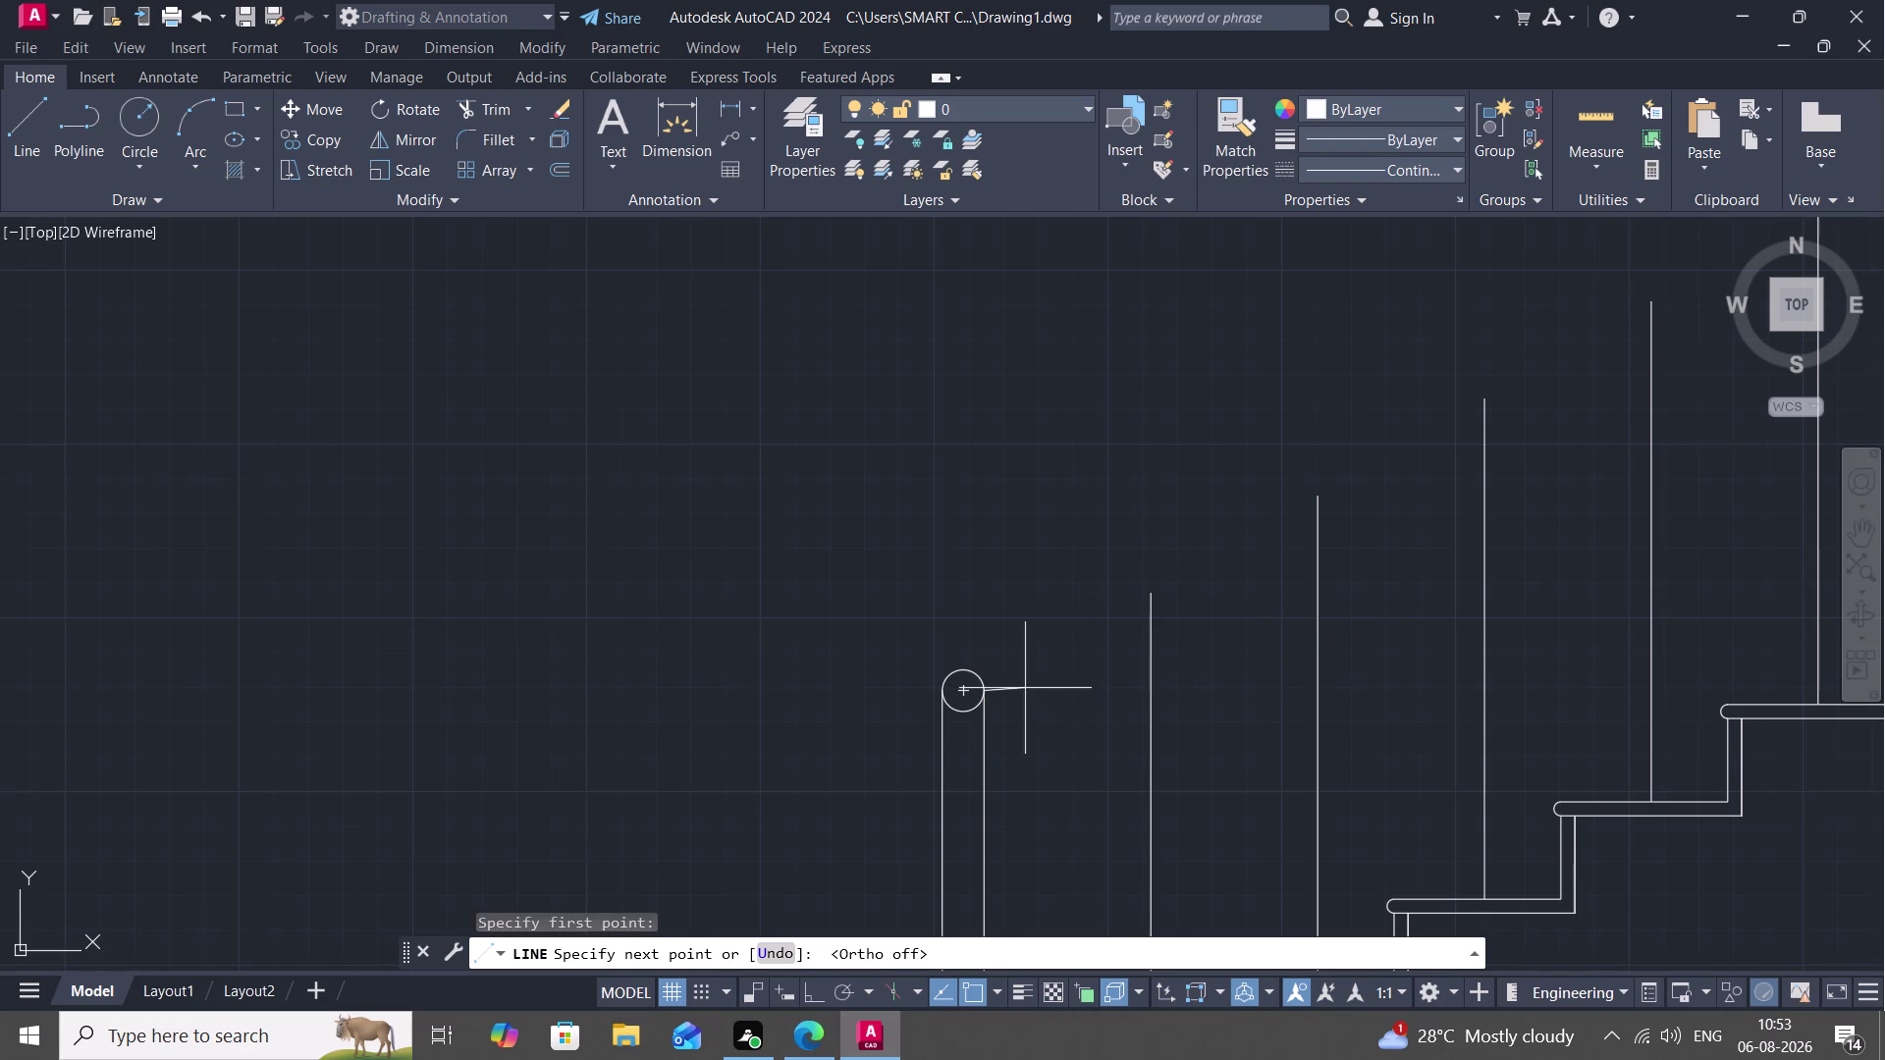
scroll(down, 3)
middle_drag(1074, 673, 810, 861)
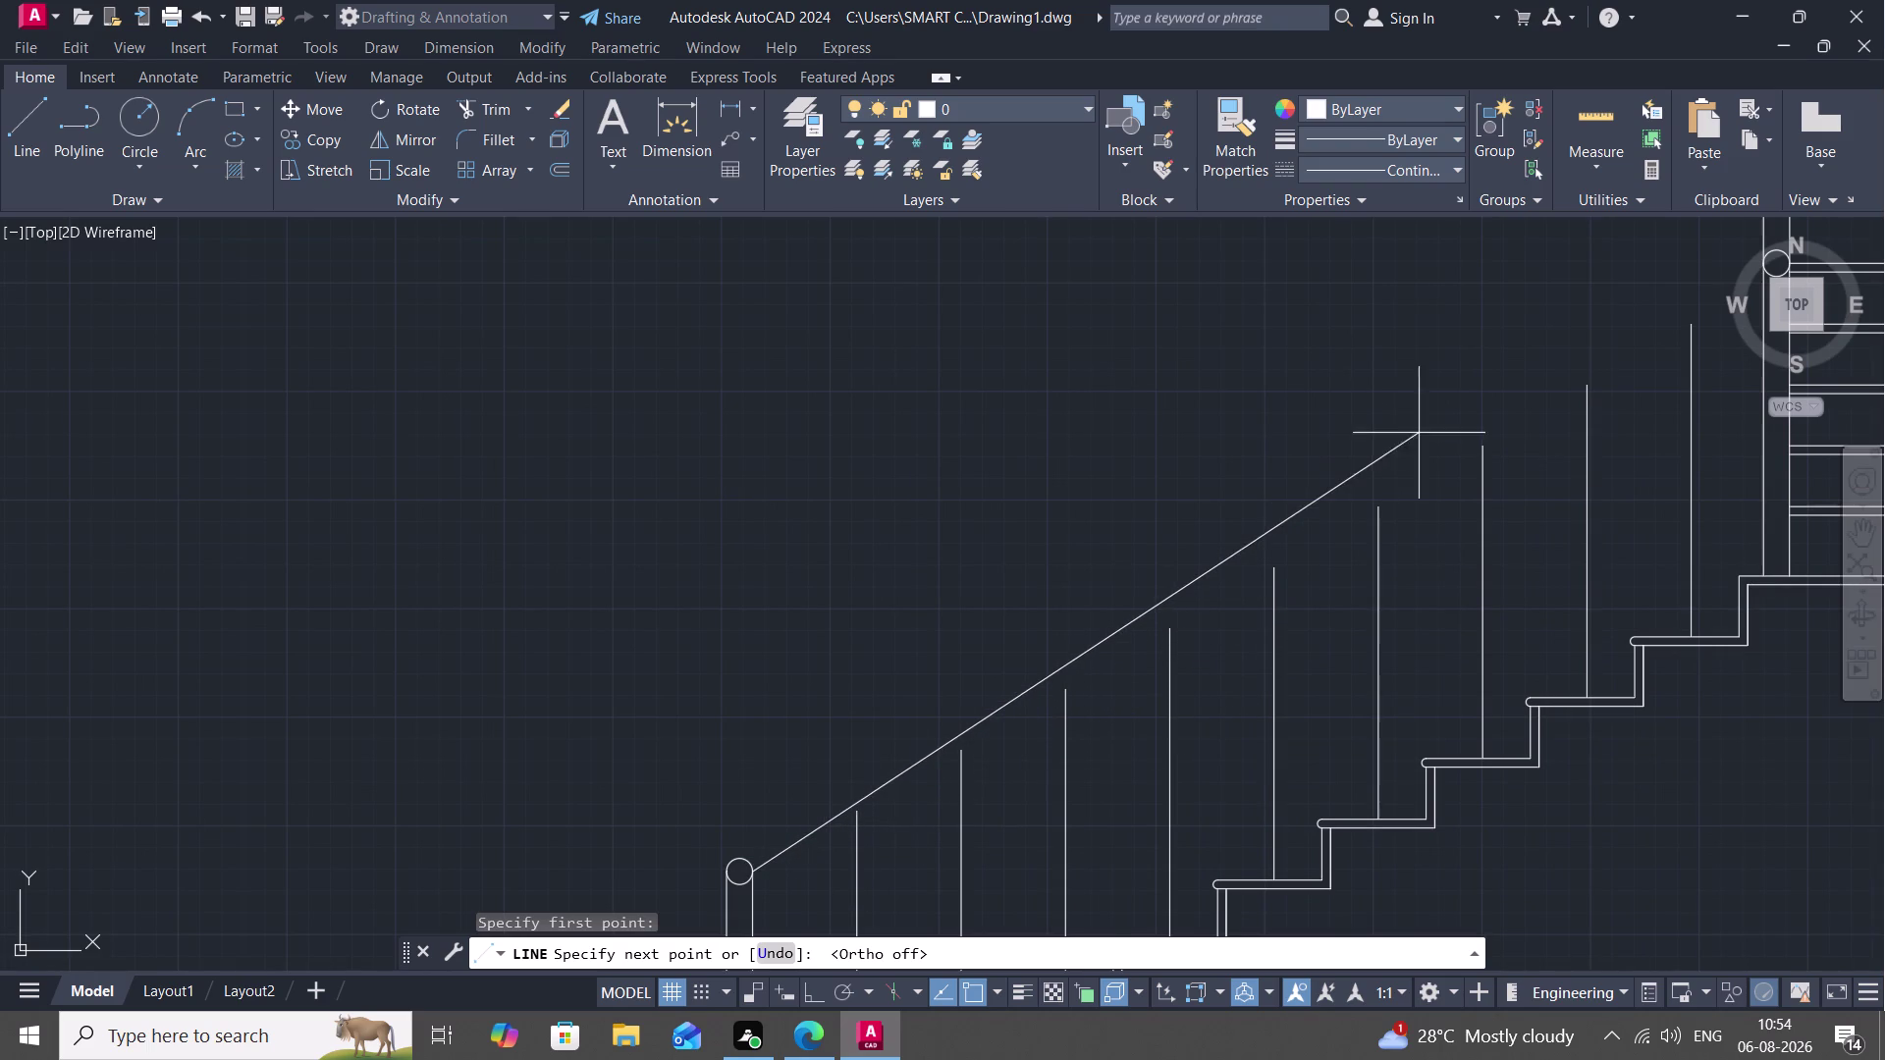
scroll(down, 3)
middle_drag(1611, 266, 1354, 483)
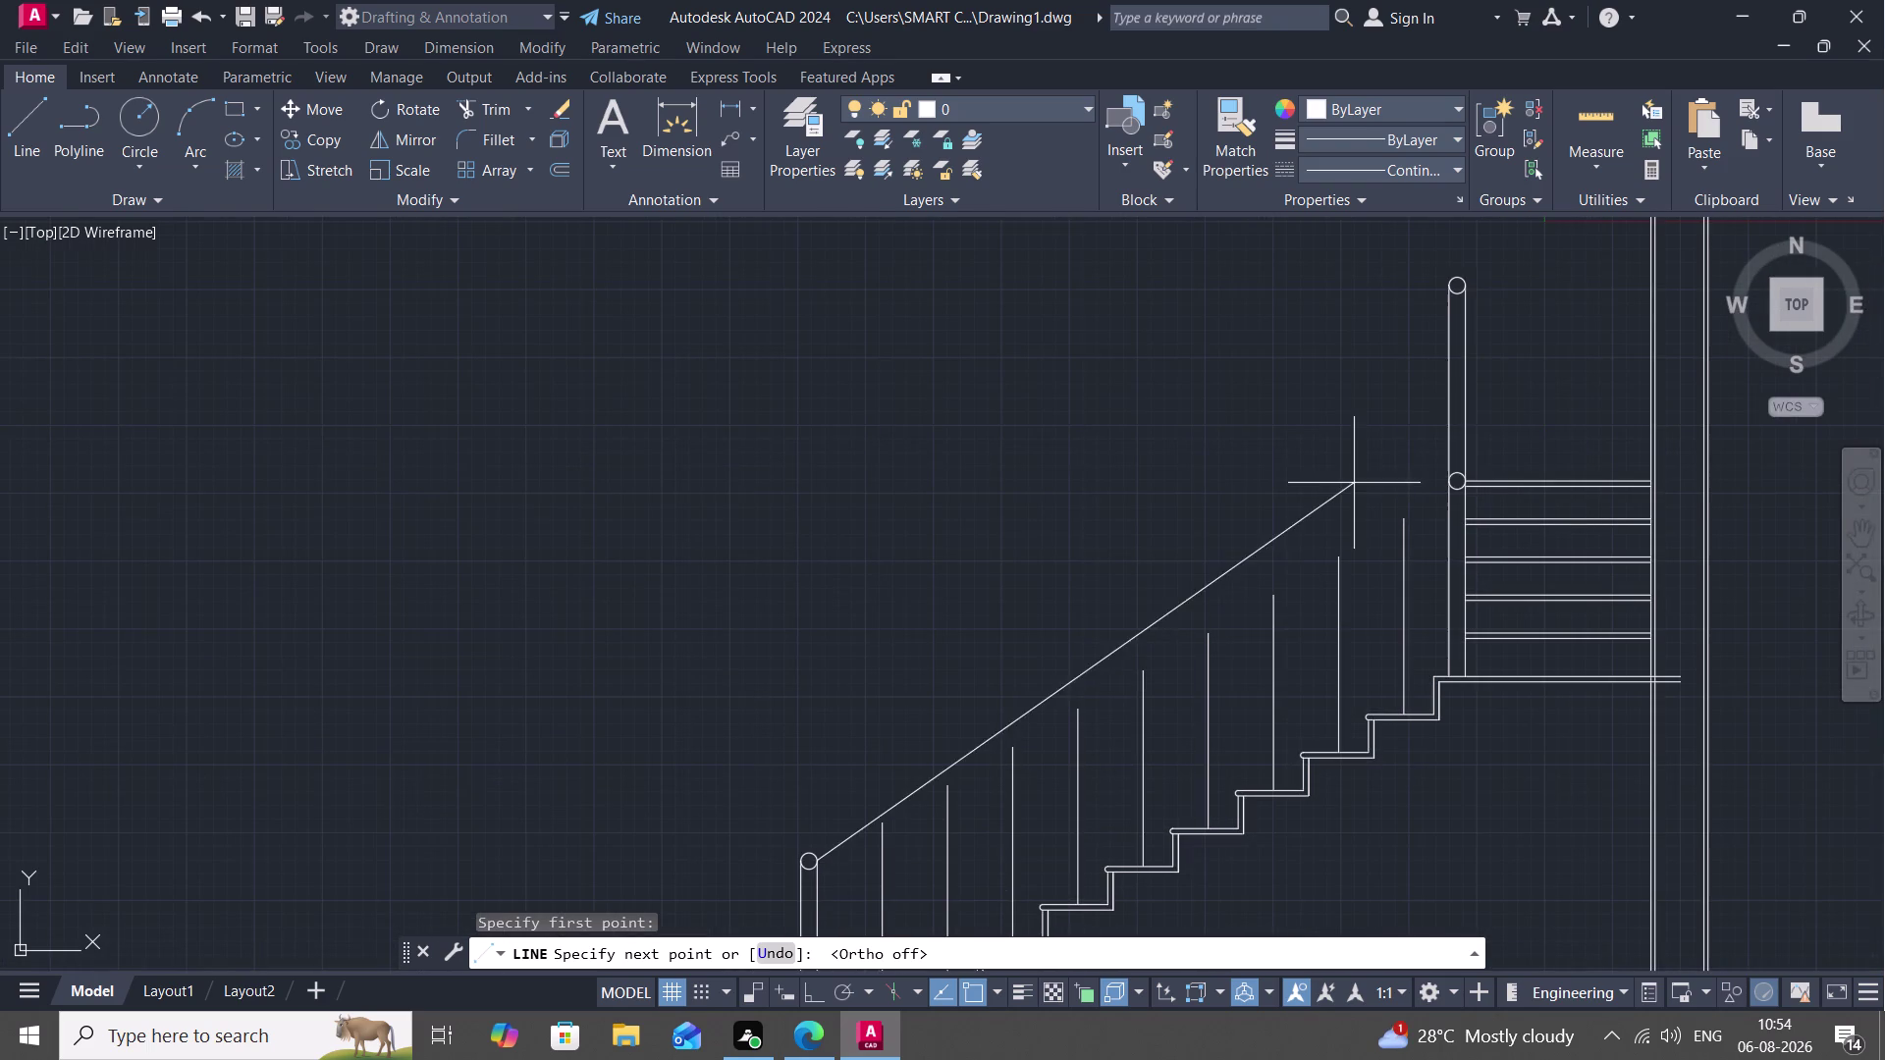
click(1448, 480)
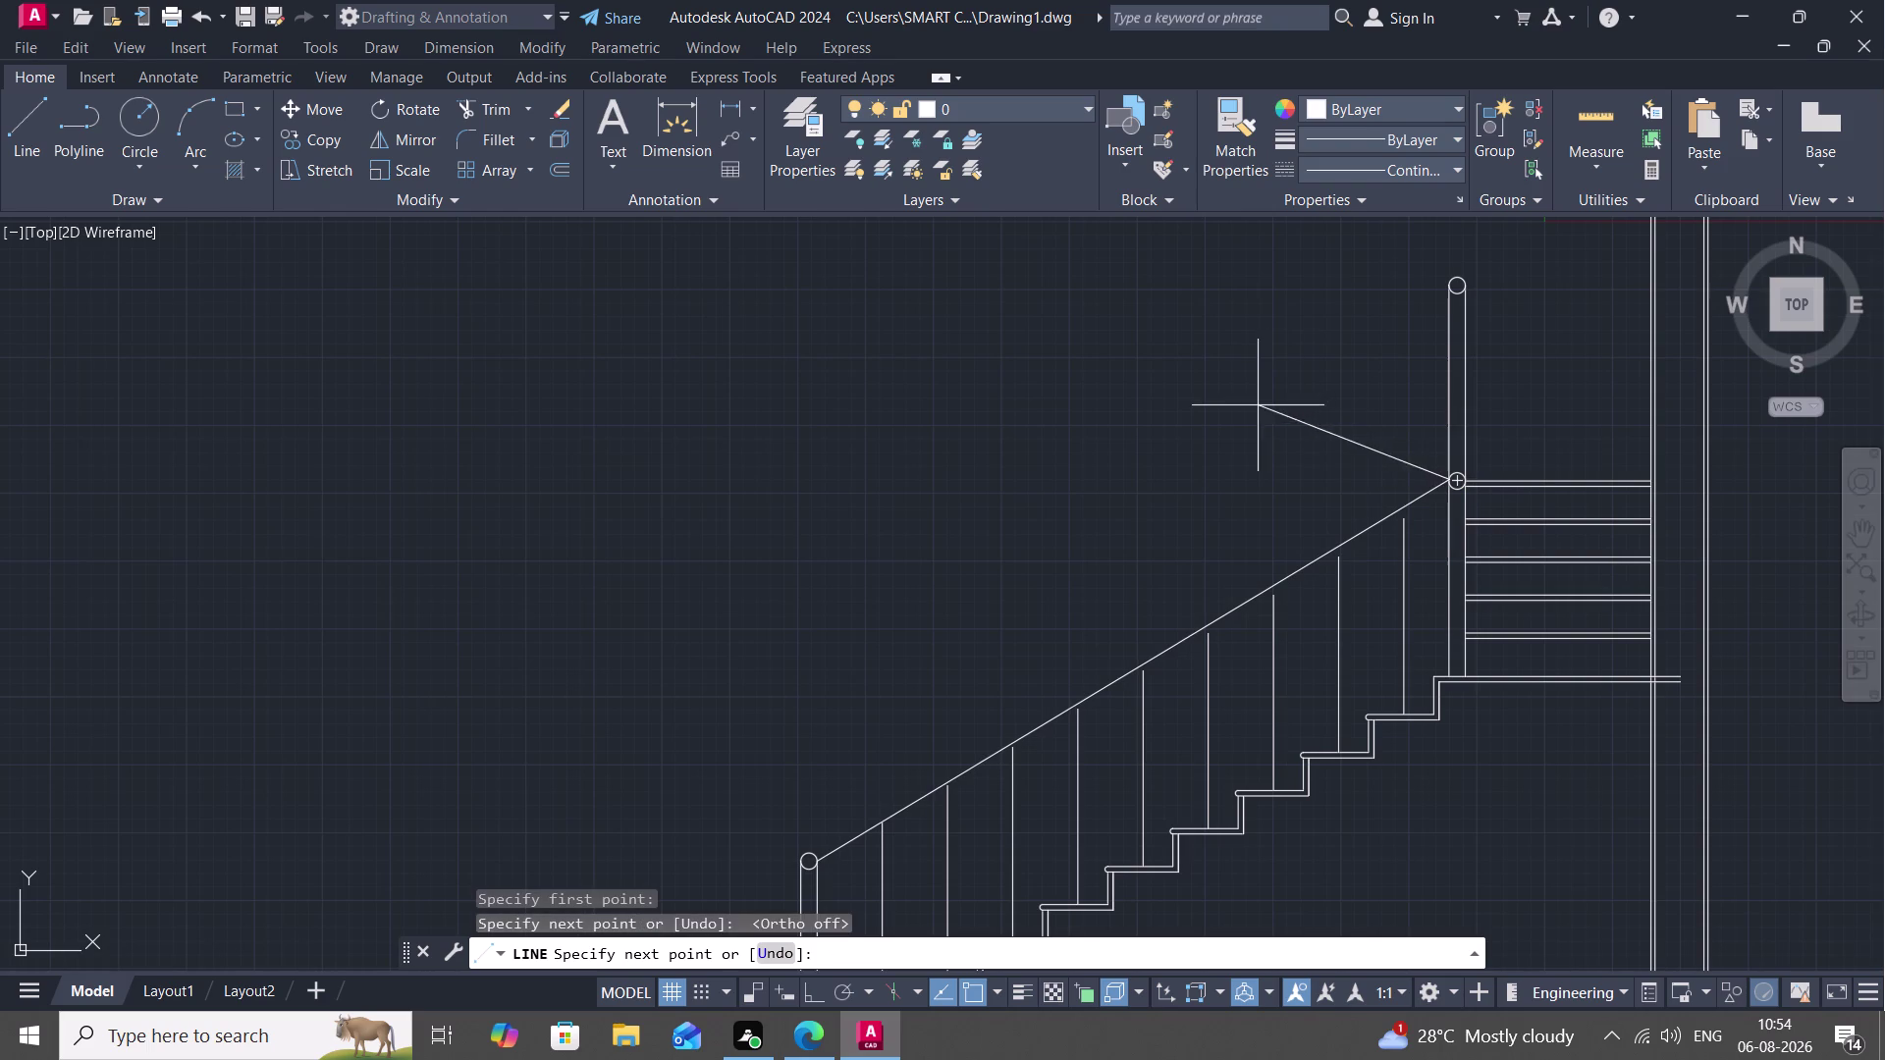
Offset the sloped handrail line by 2 inches to give it thickness.
key(Escape)
text(O)
key(space)
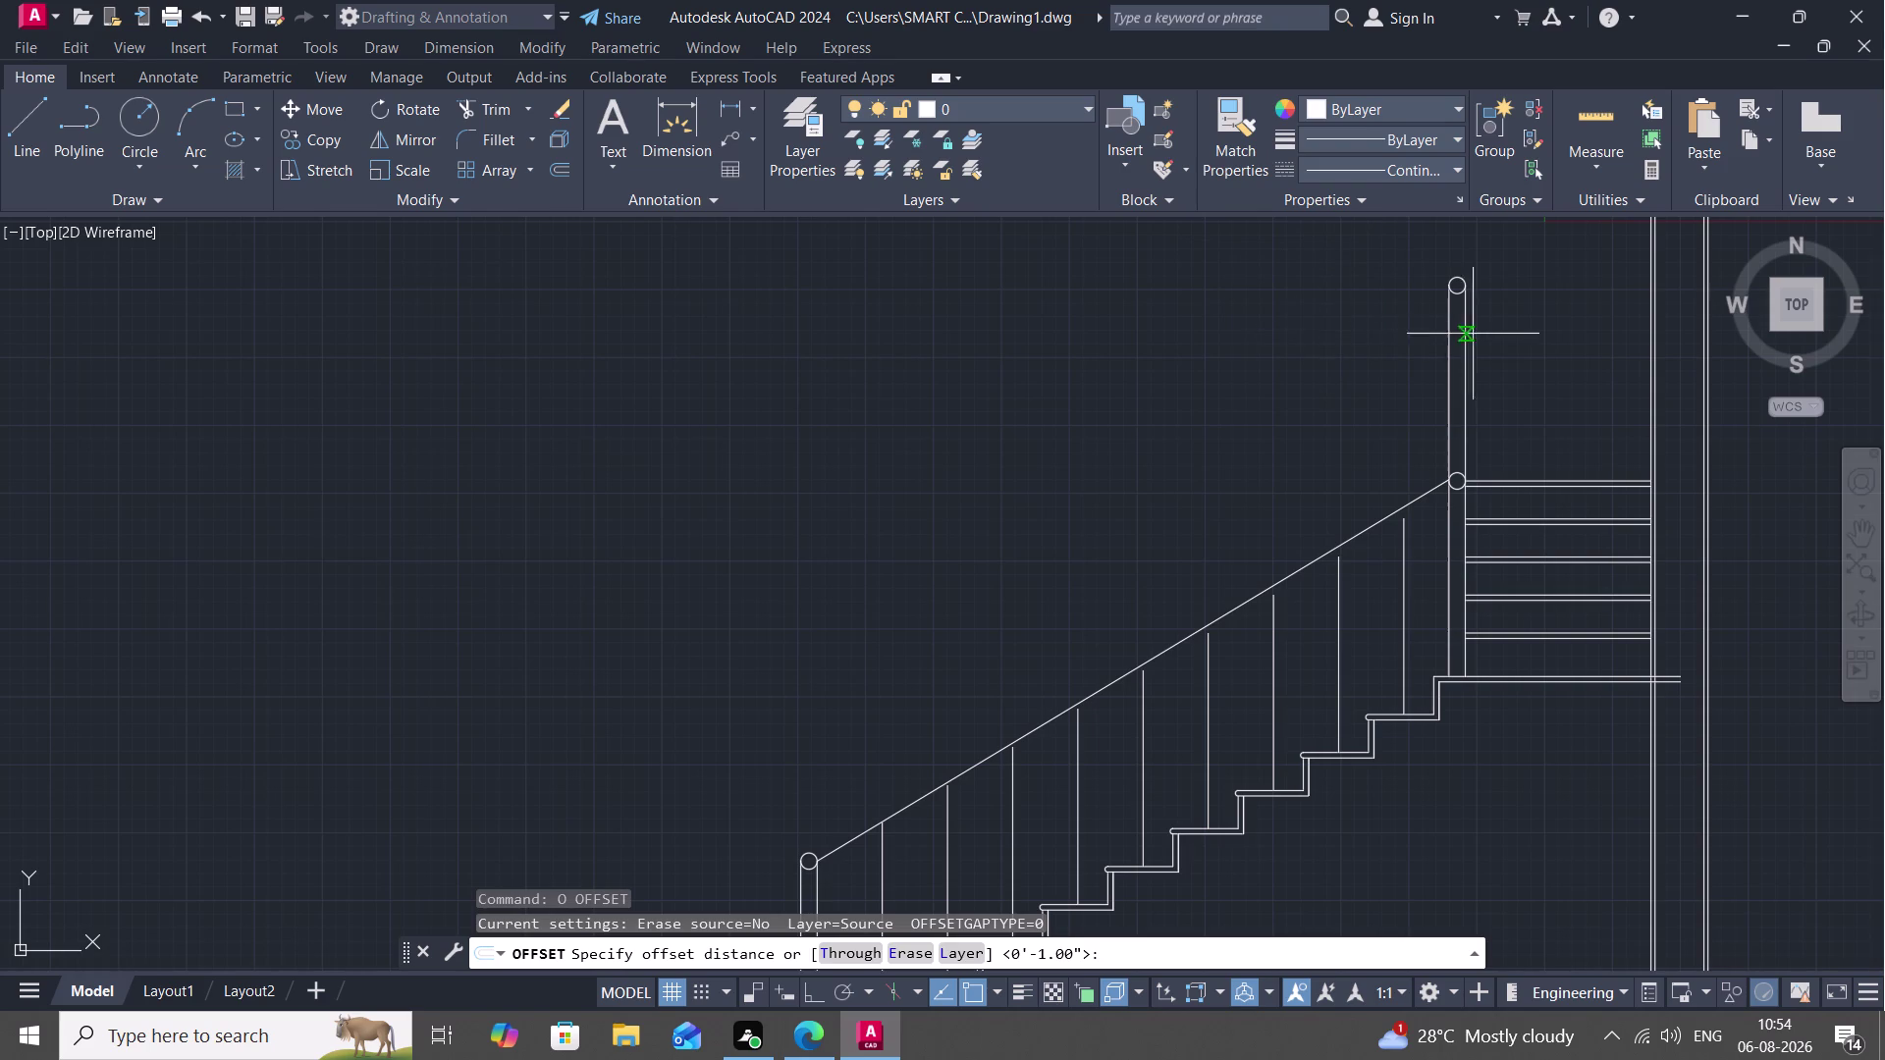
key(o)
key(space)
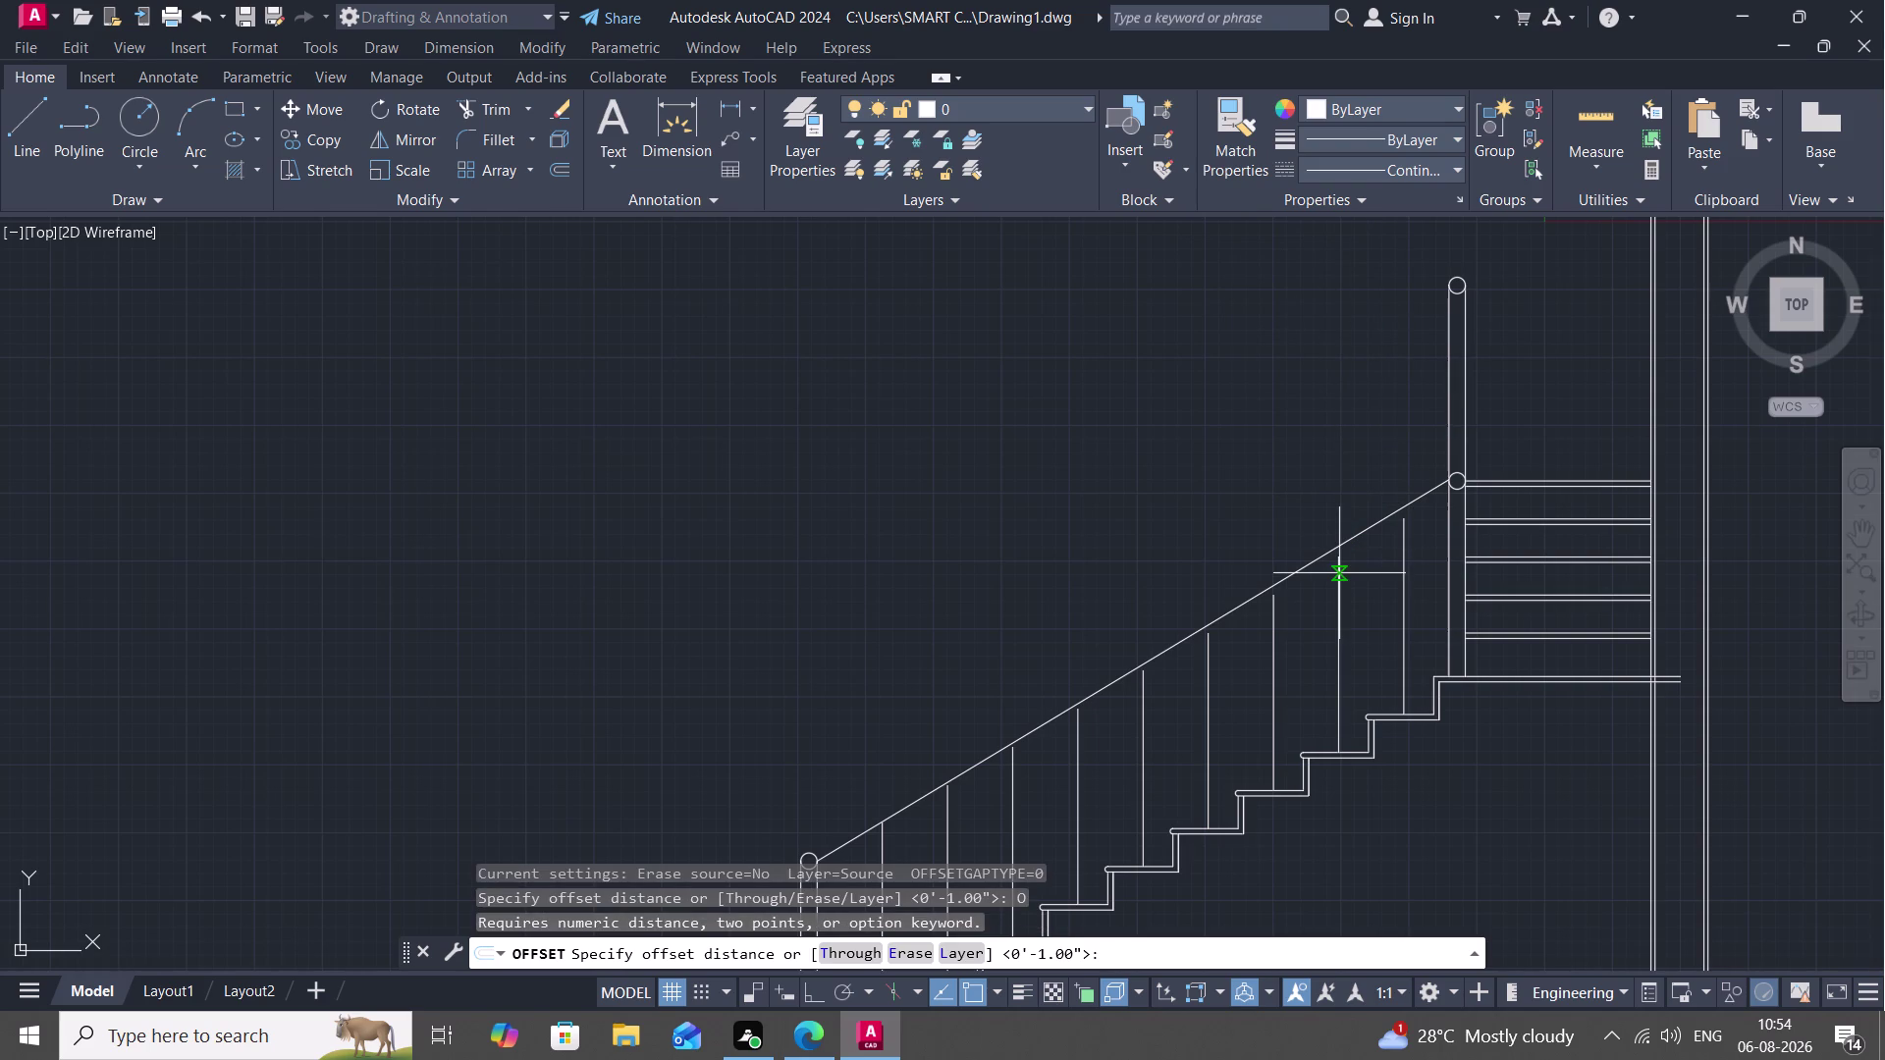
key(2)
key(shift+quotedbl)
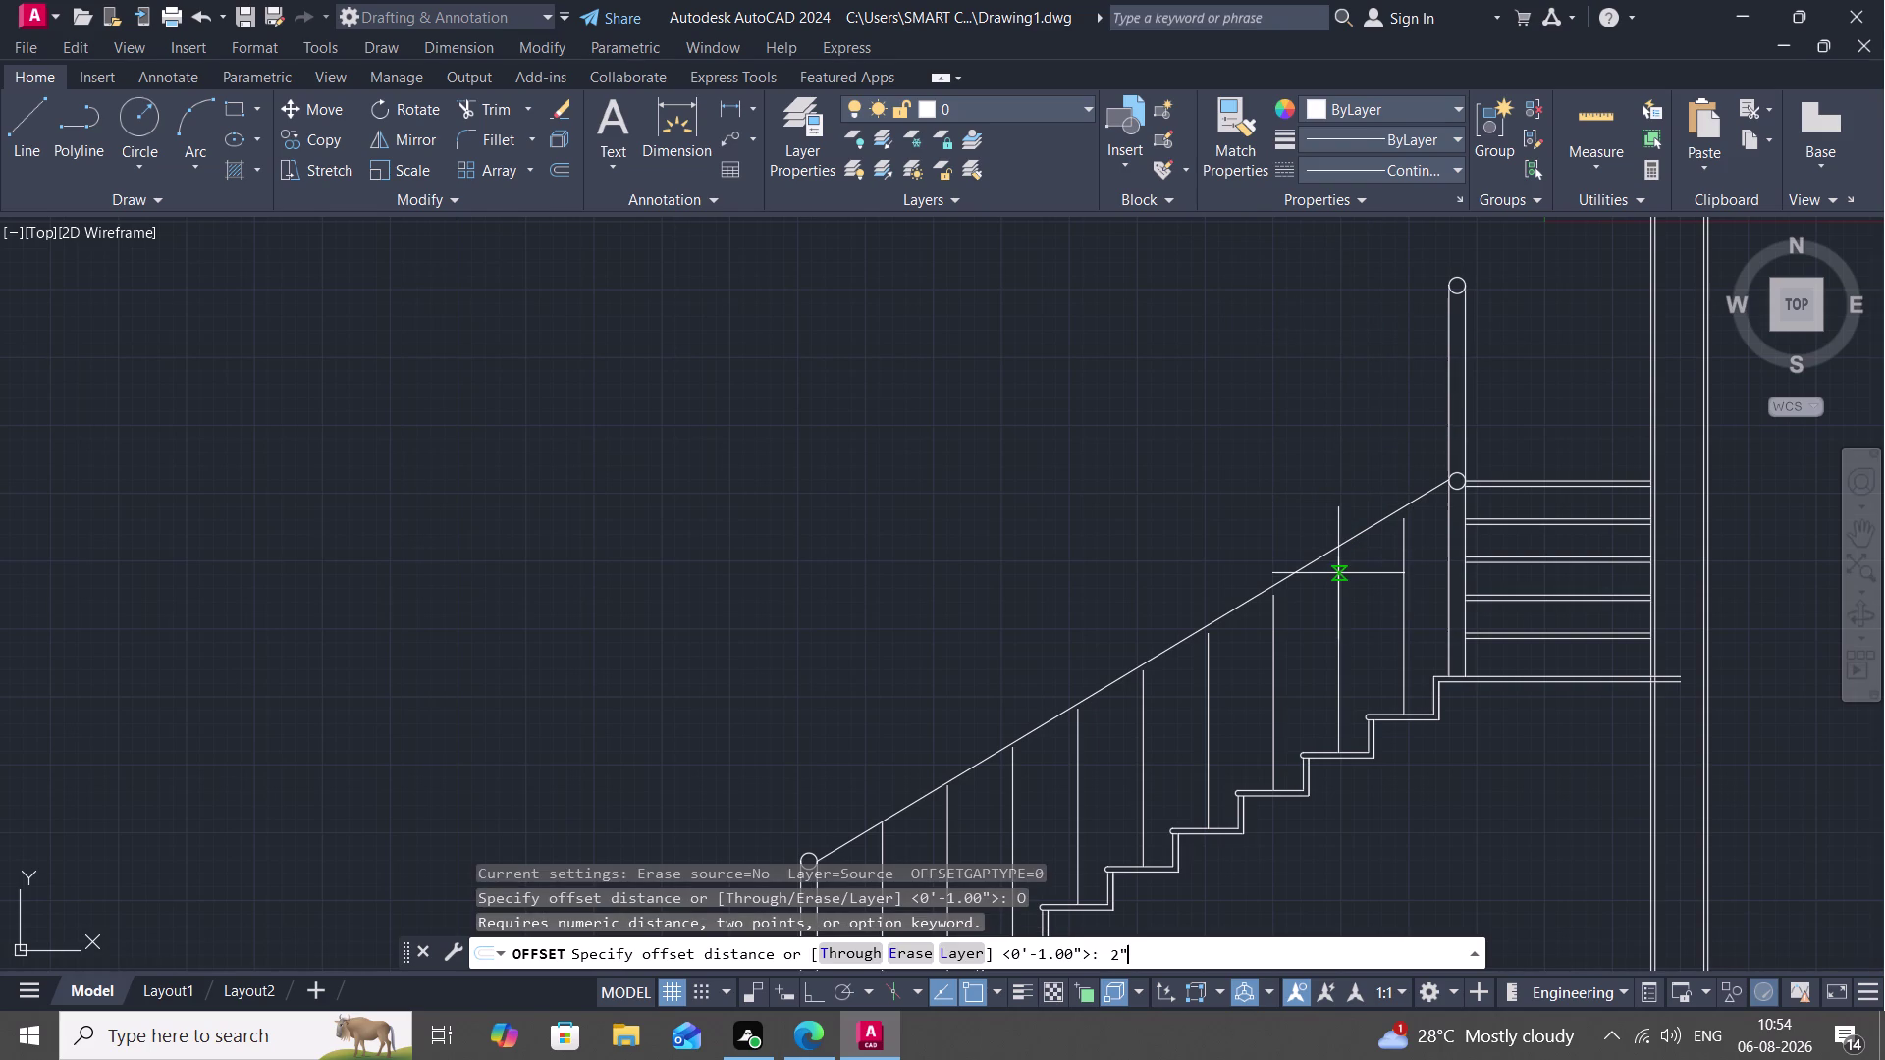
key(space)
click(1311, 565)
click(1323, 586)
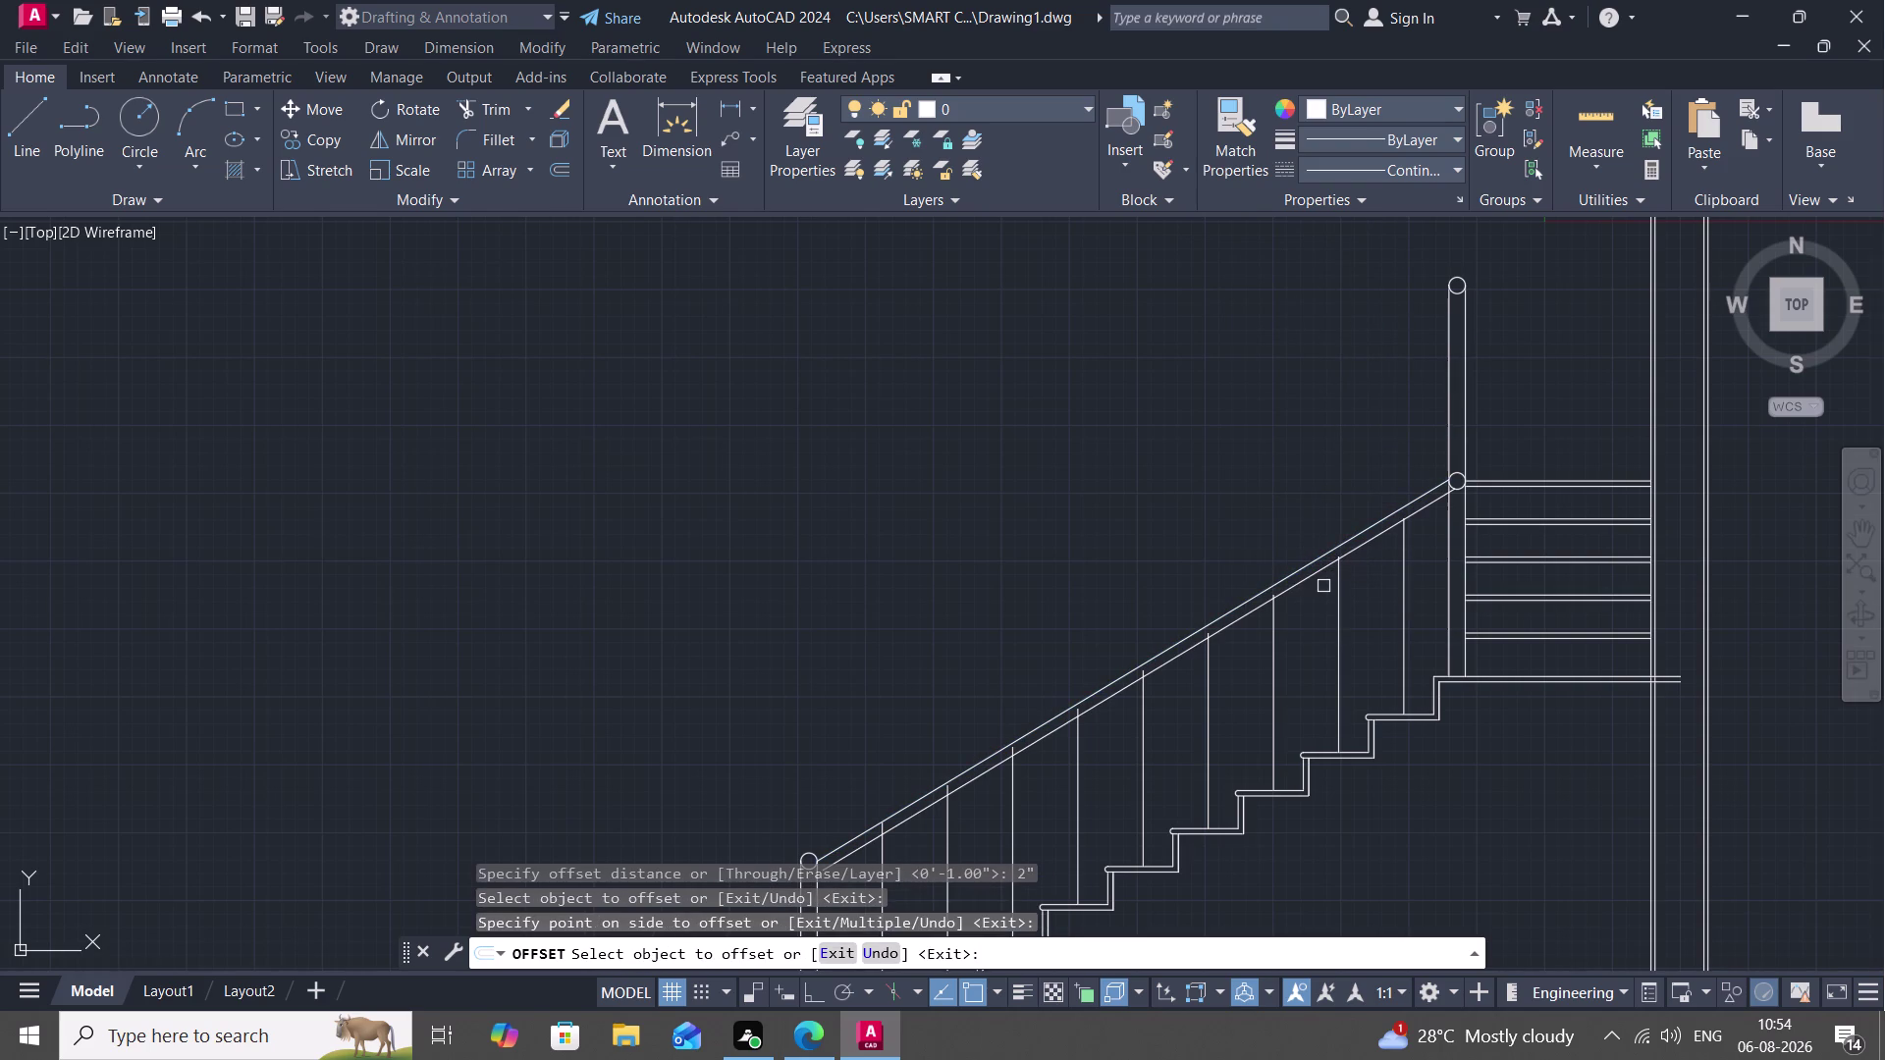
key(Escape)
Pan the view slightly and start the Extend command (EX).
scroll(down, 3)
middle_drag(1286, 616, 1286, 558)
scroll(up, 3)
text(E)
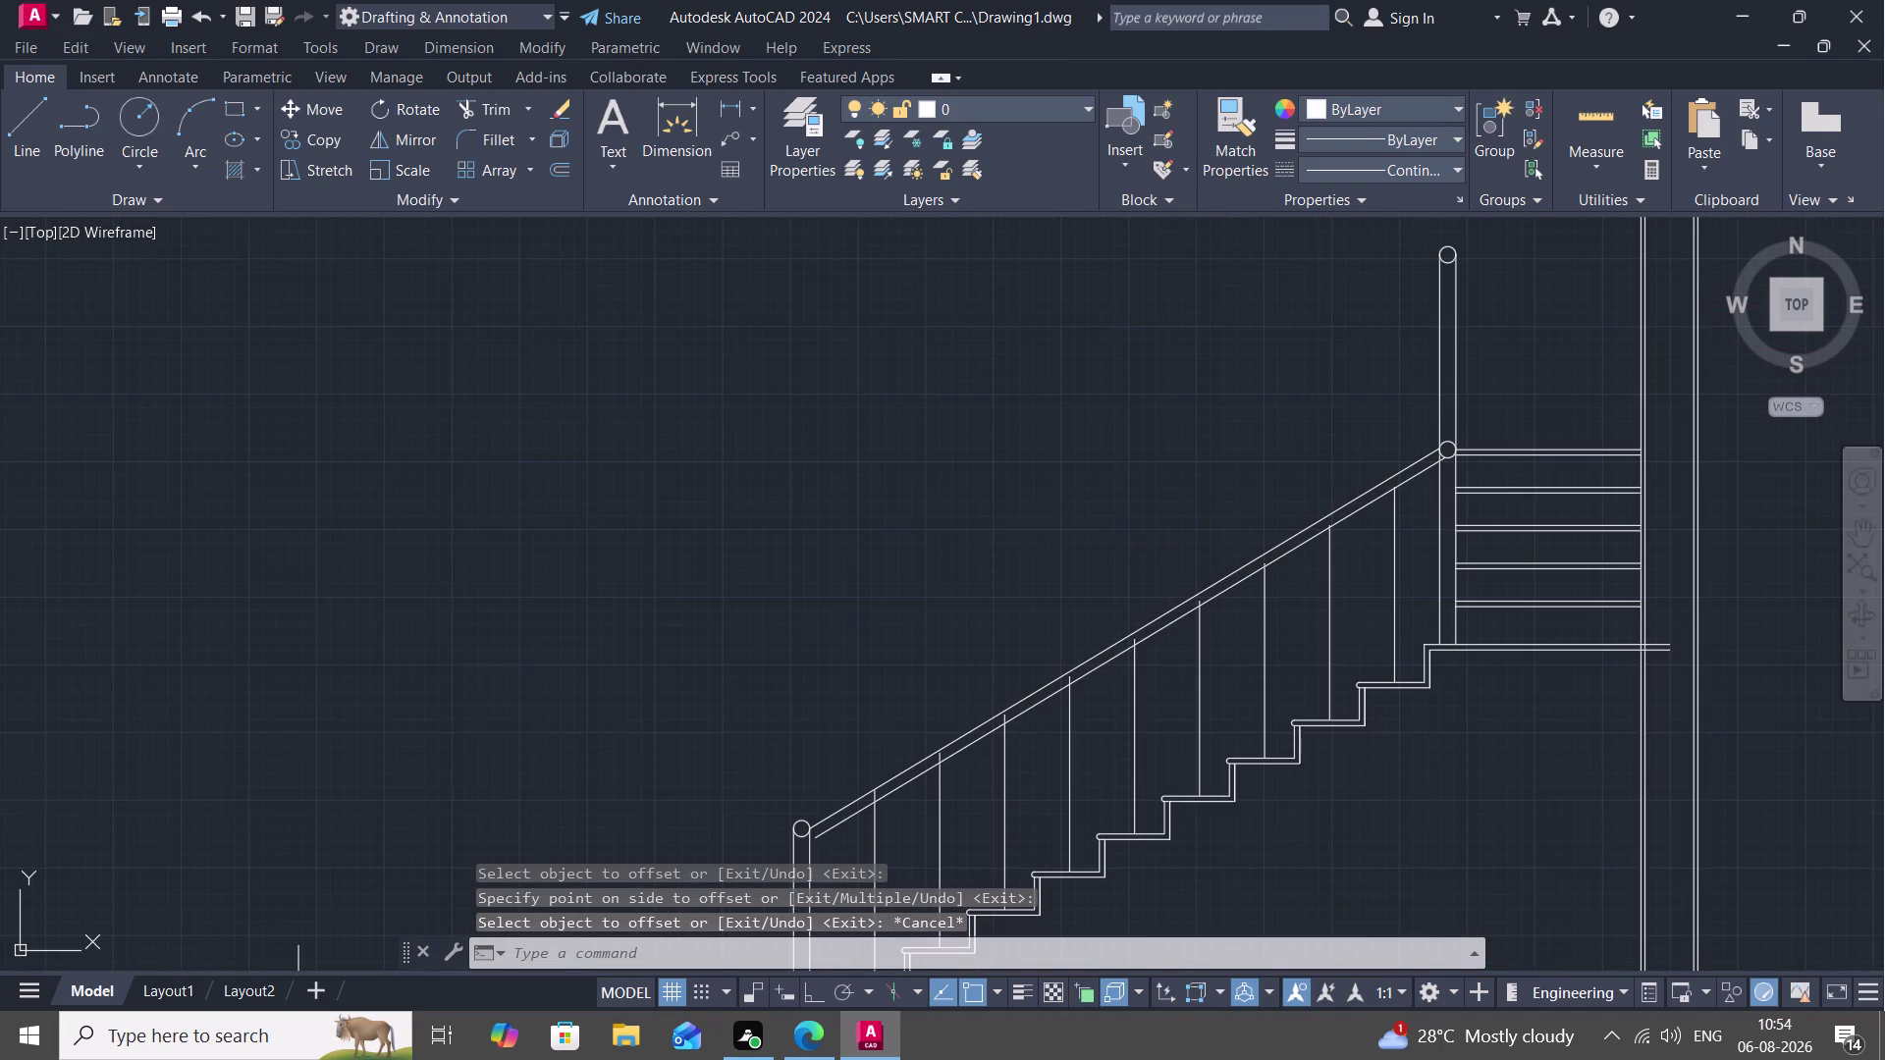
text(X)
key(space)
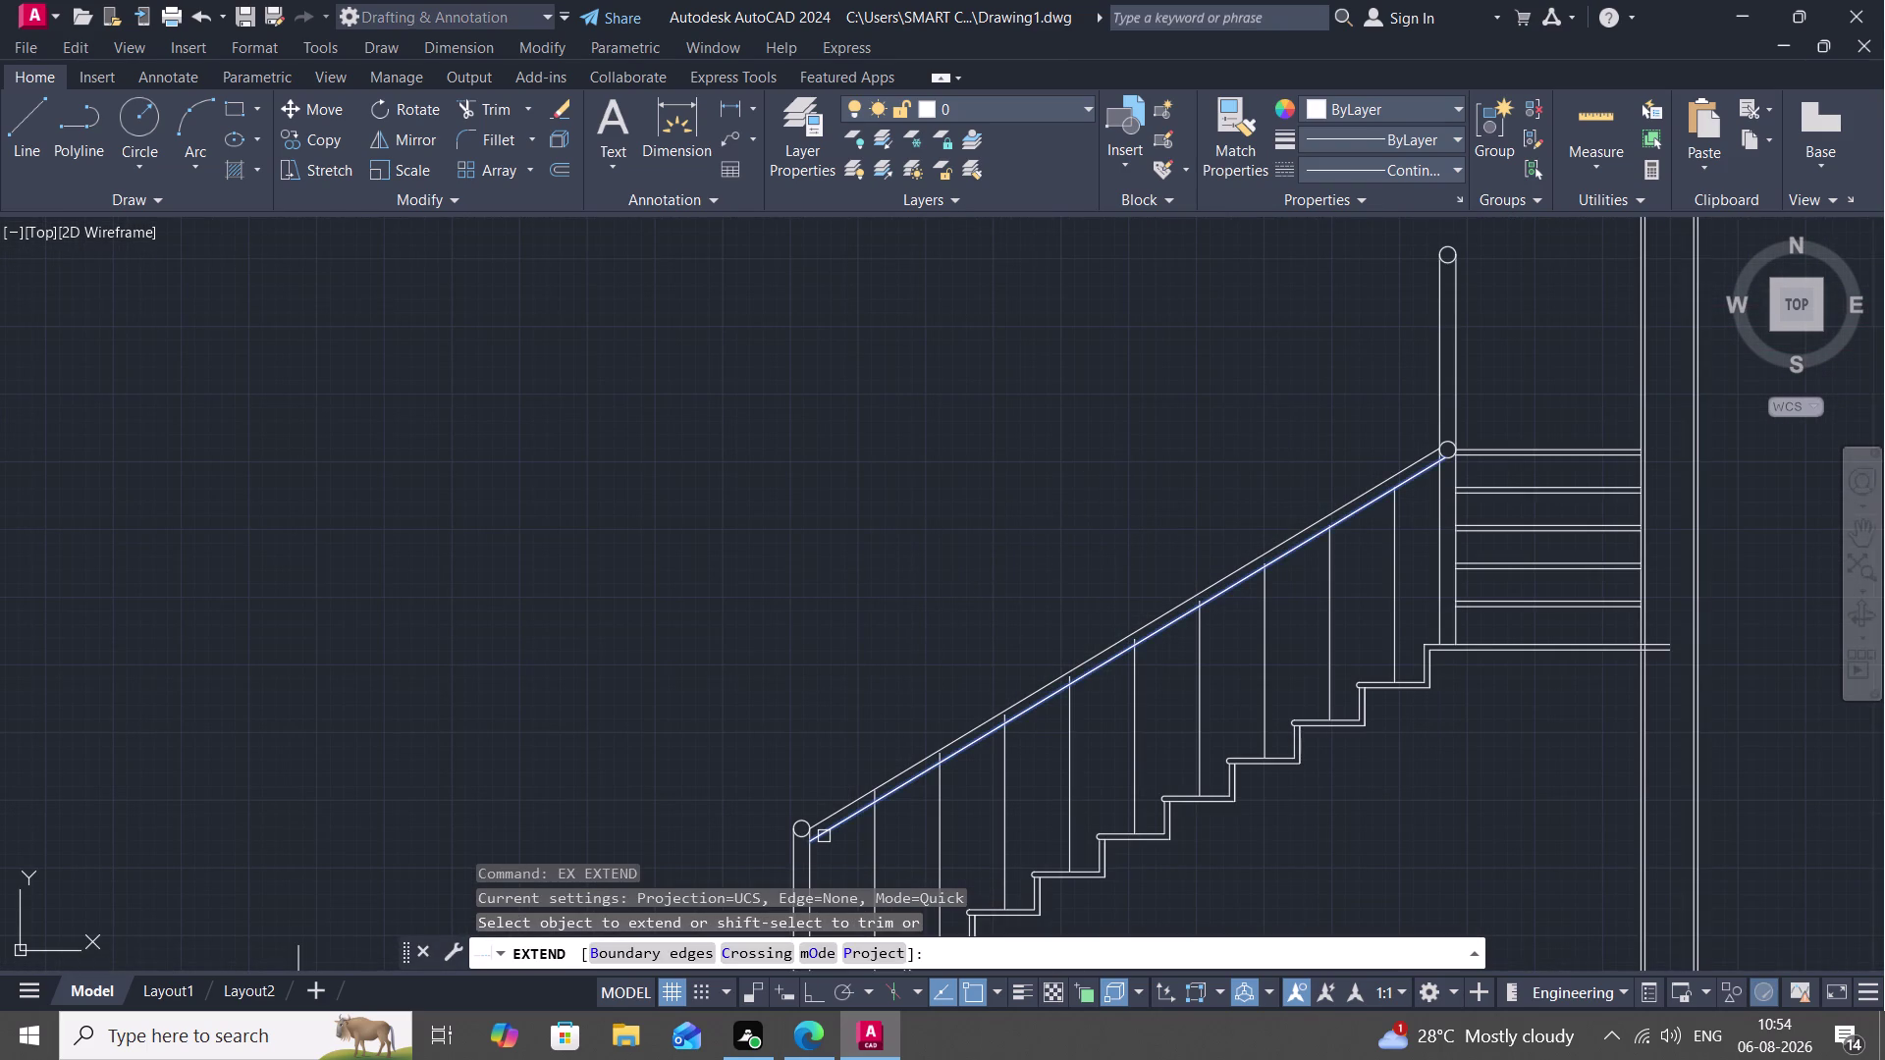
Finish extending the handrail line, then fence-trim baluster pieces between the handrail lines.
click(824, 835)
key(Escape)
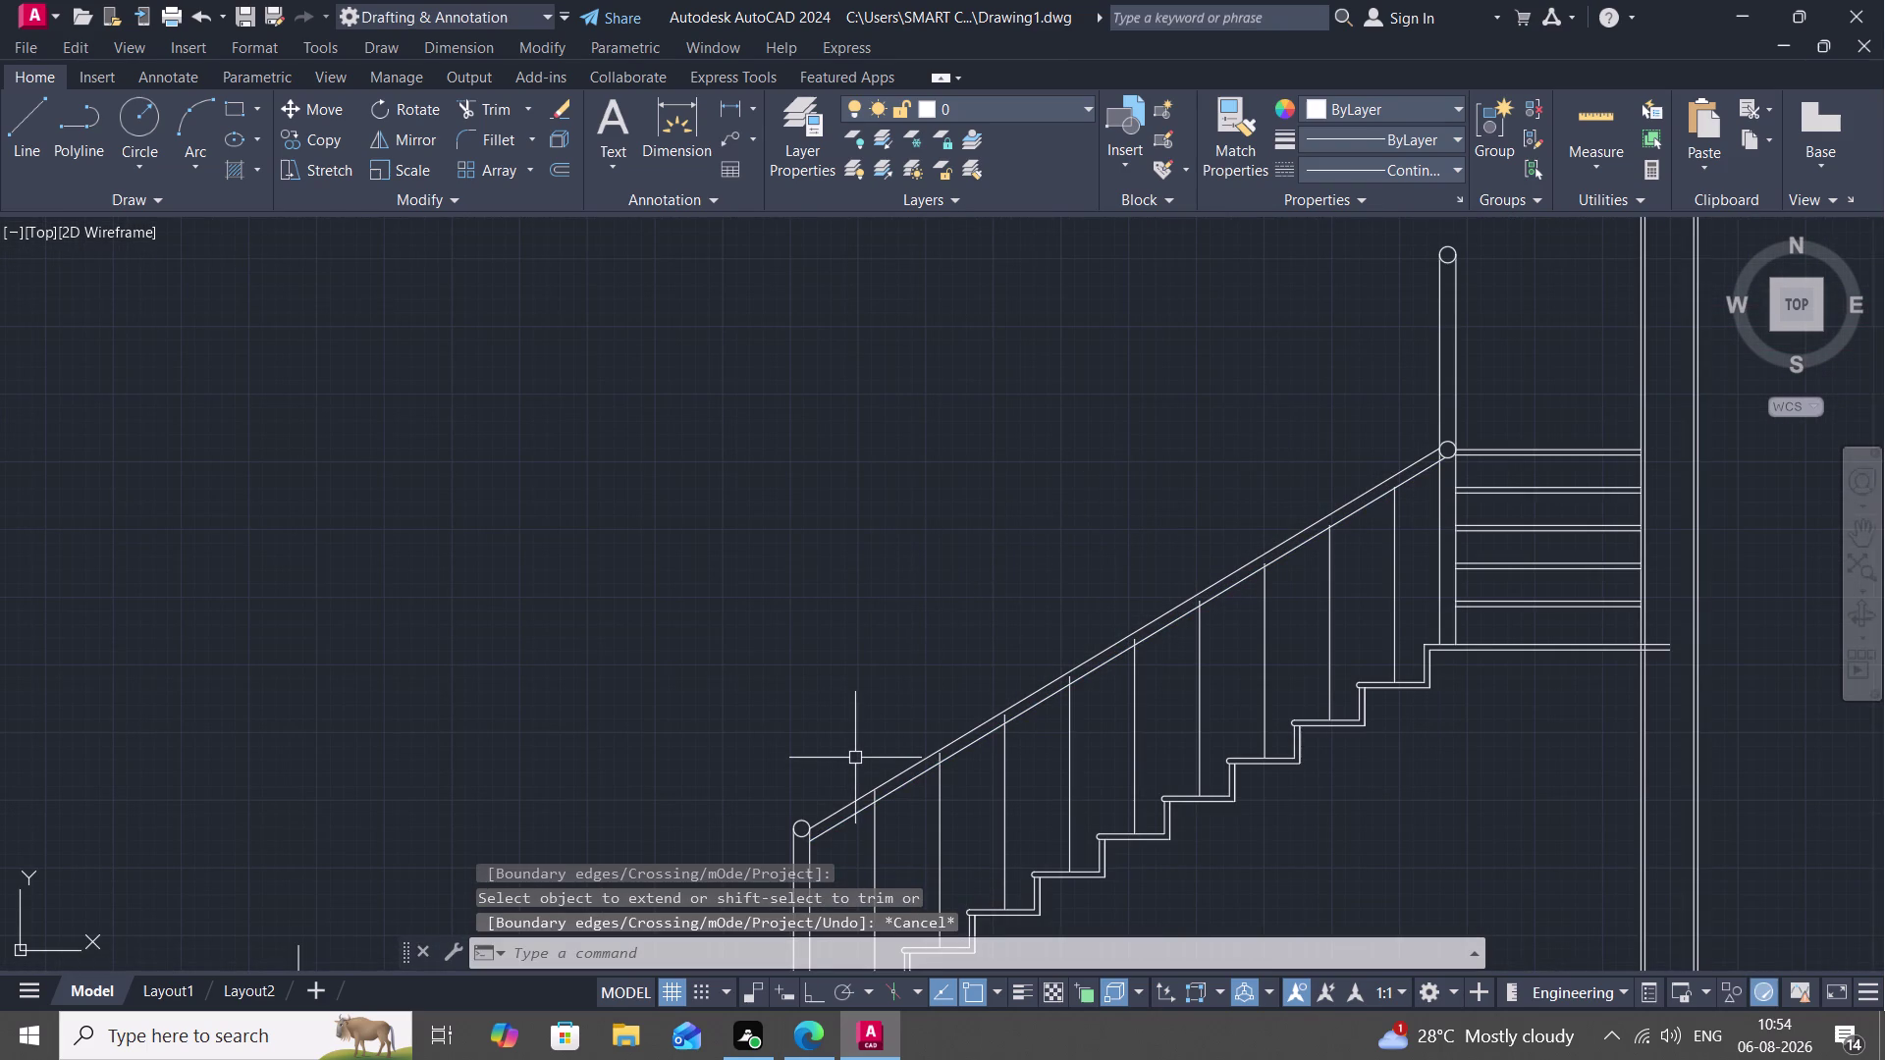
key(t)
text(R)
key(space)
middle_drag(875, 748, 875, 743)
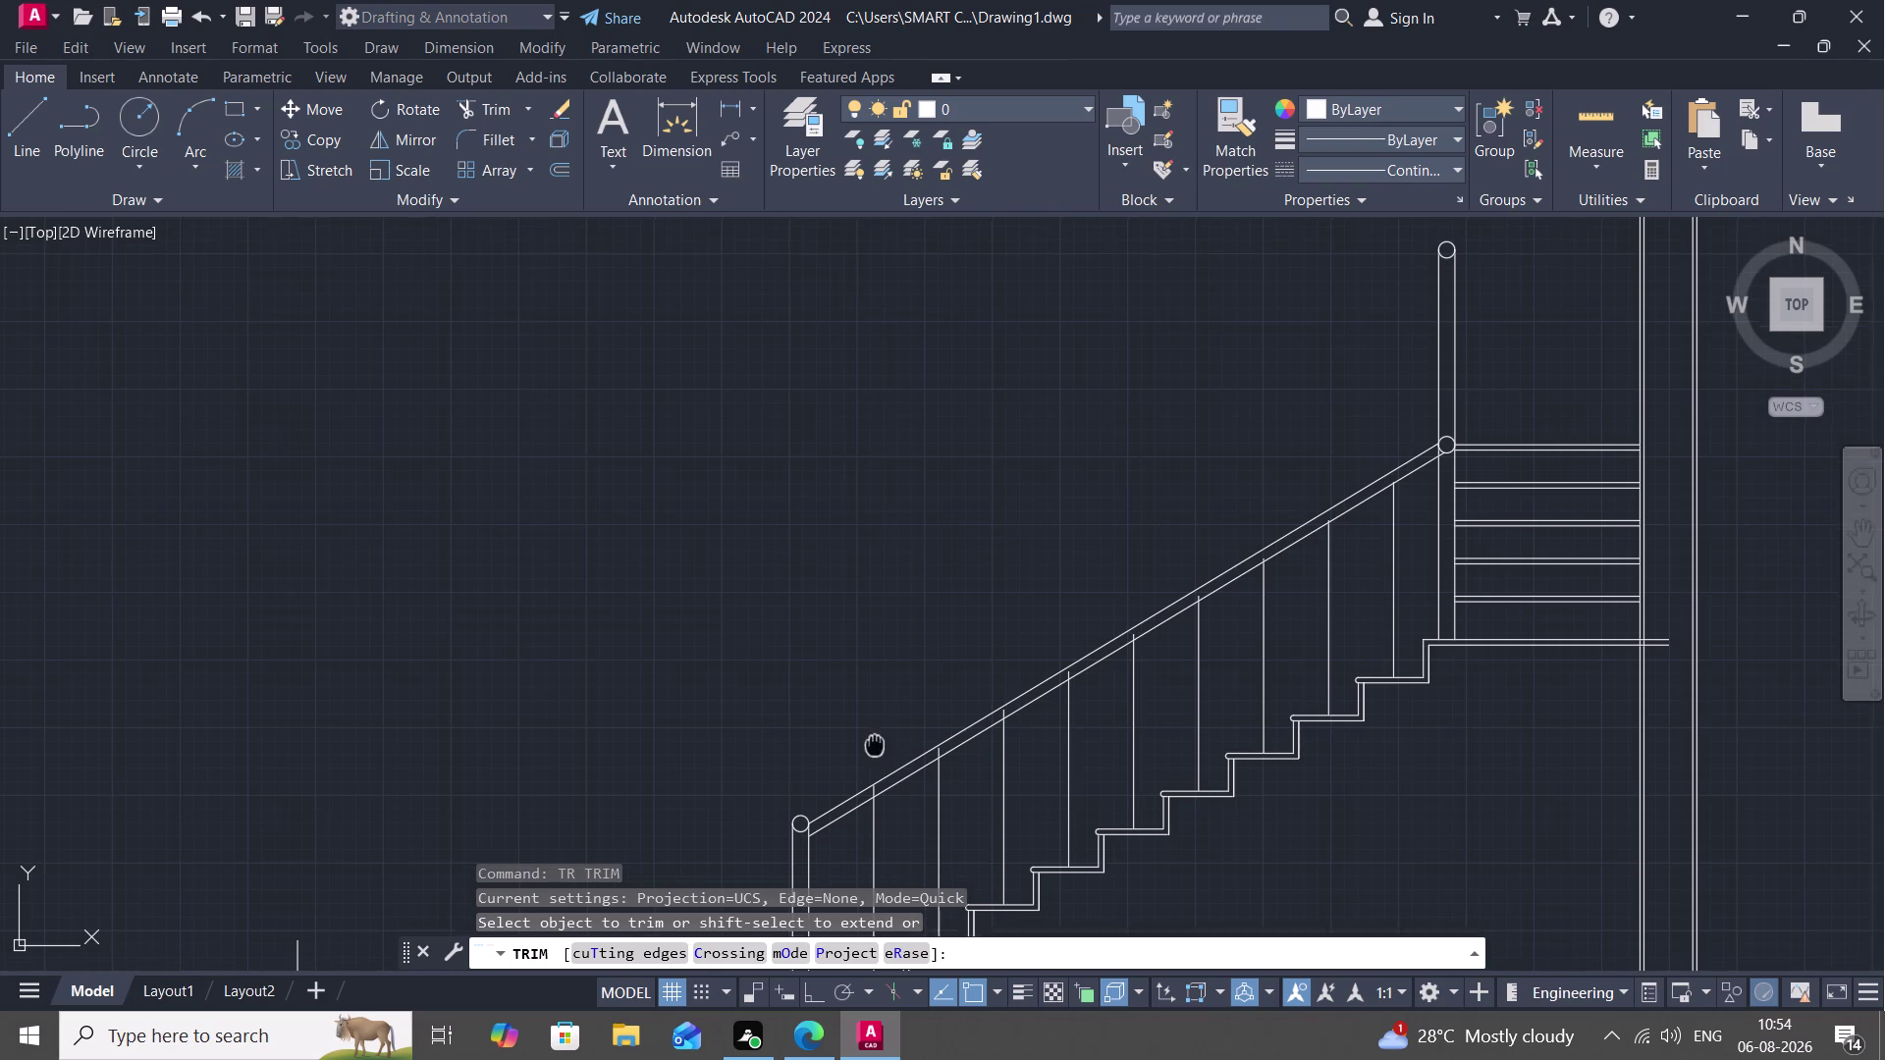
middle_drag(875, 743, 857, 685)
scroll(up, 3)
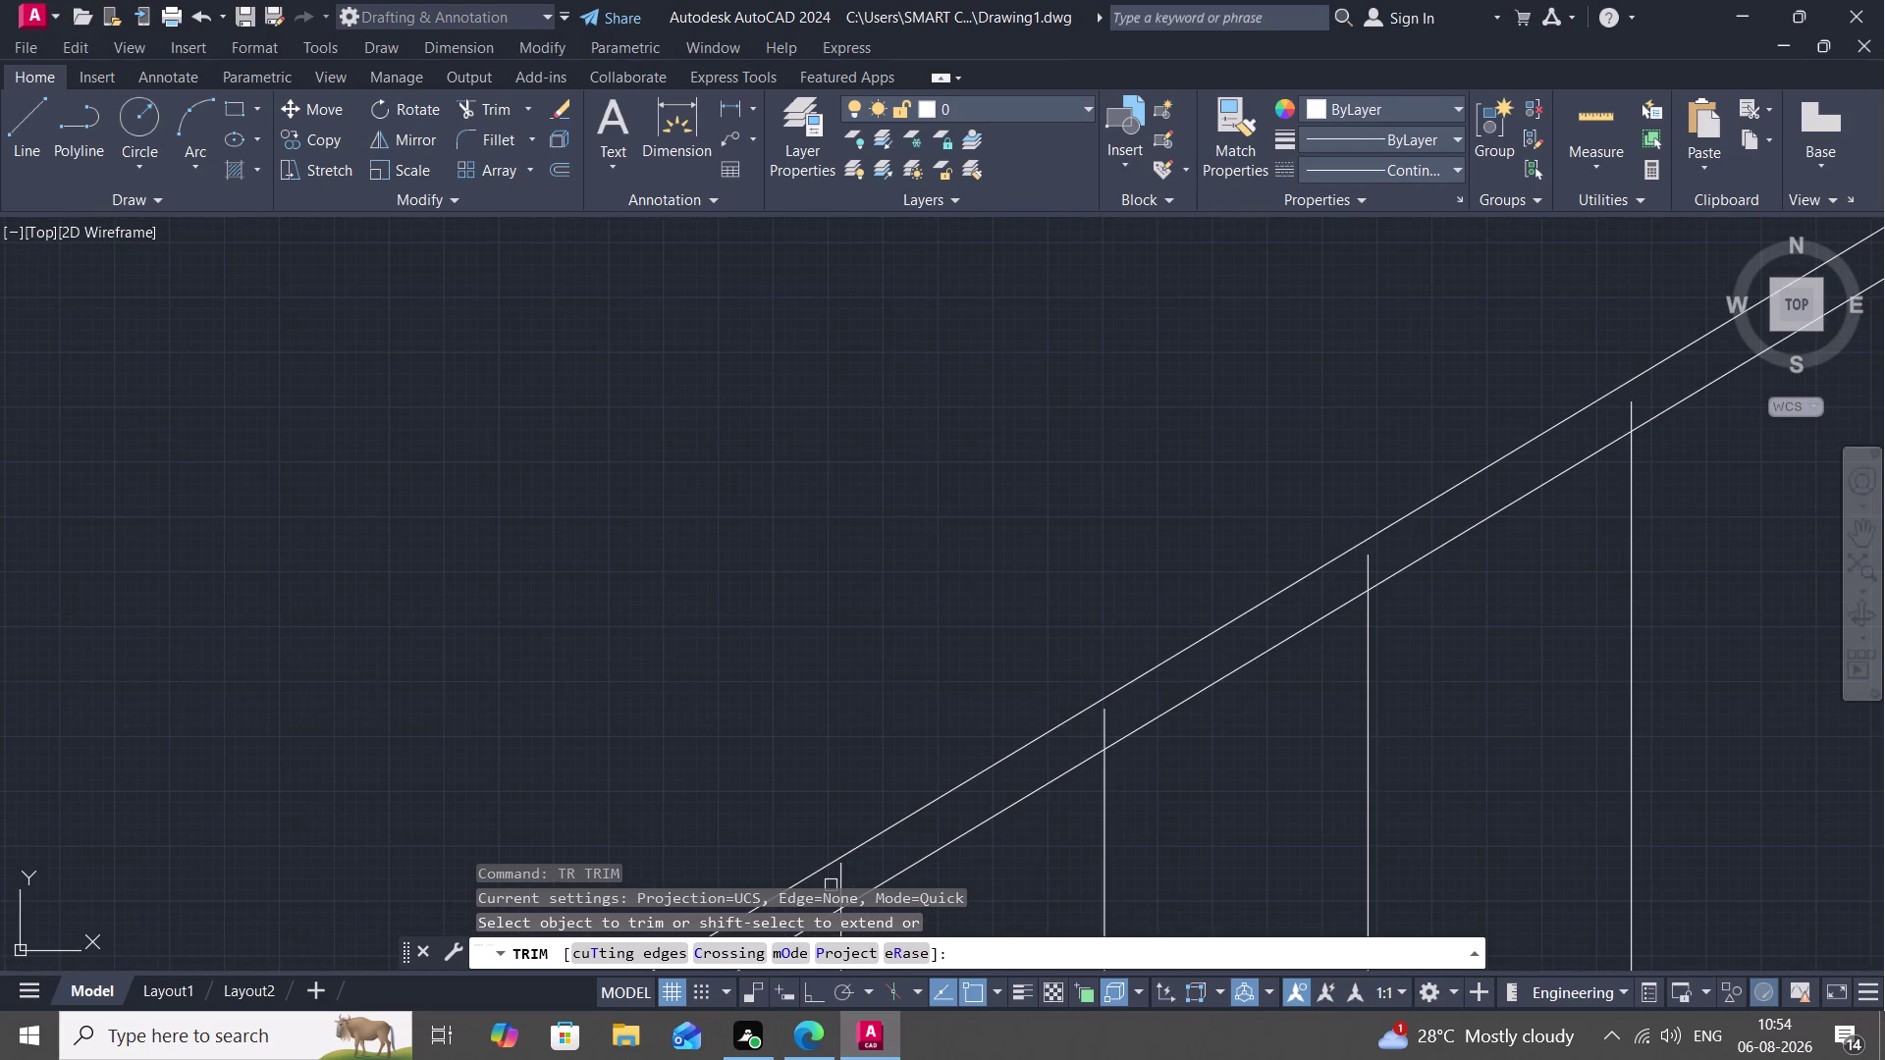
drag(831, 885, 1125, 731)
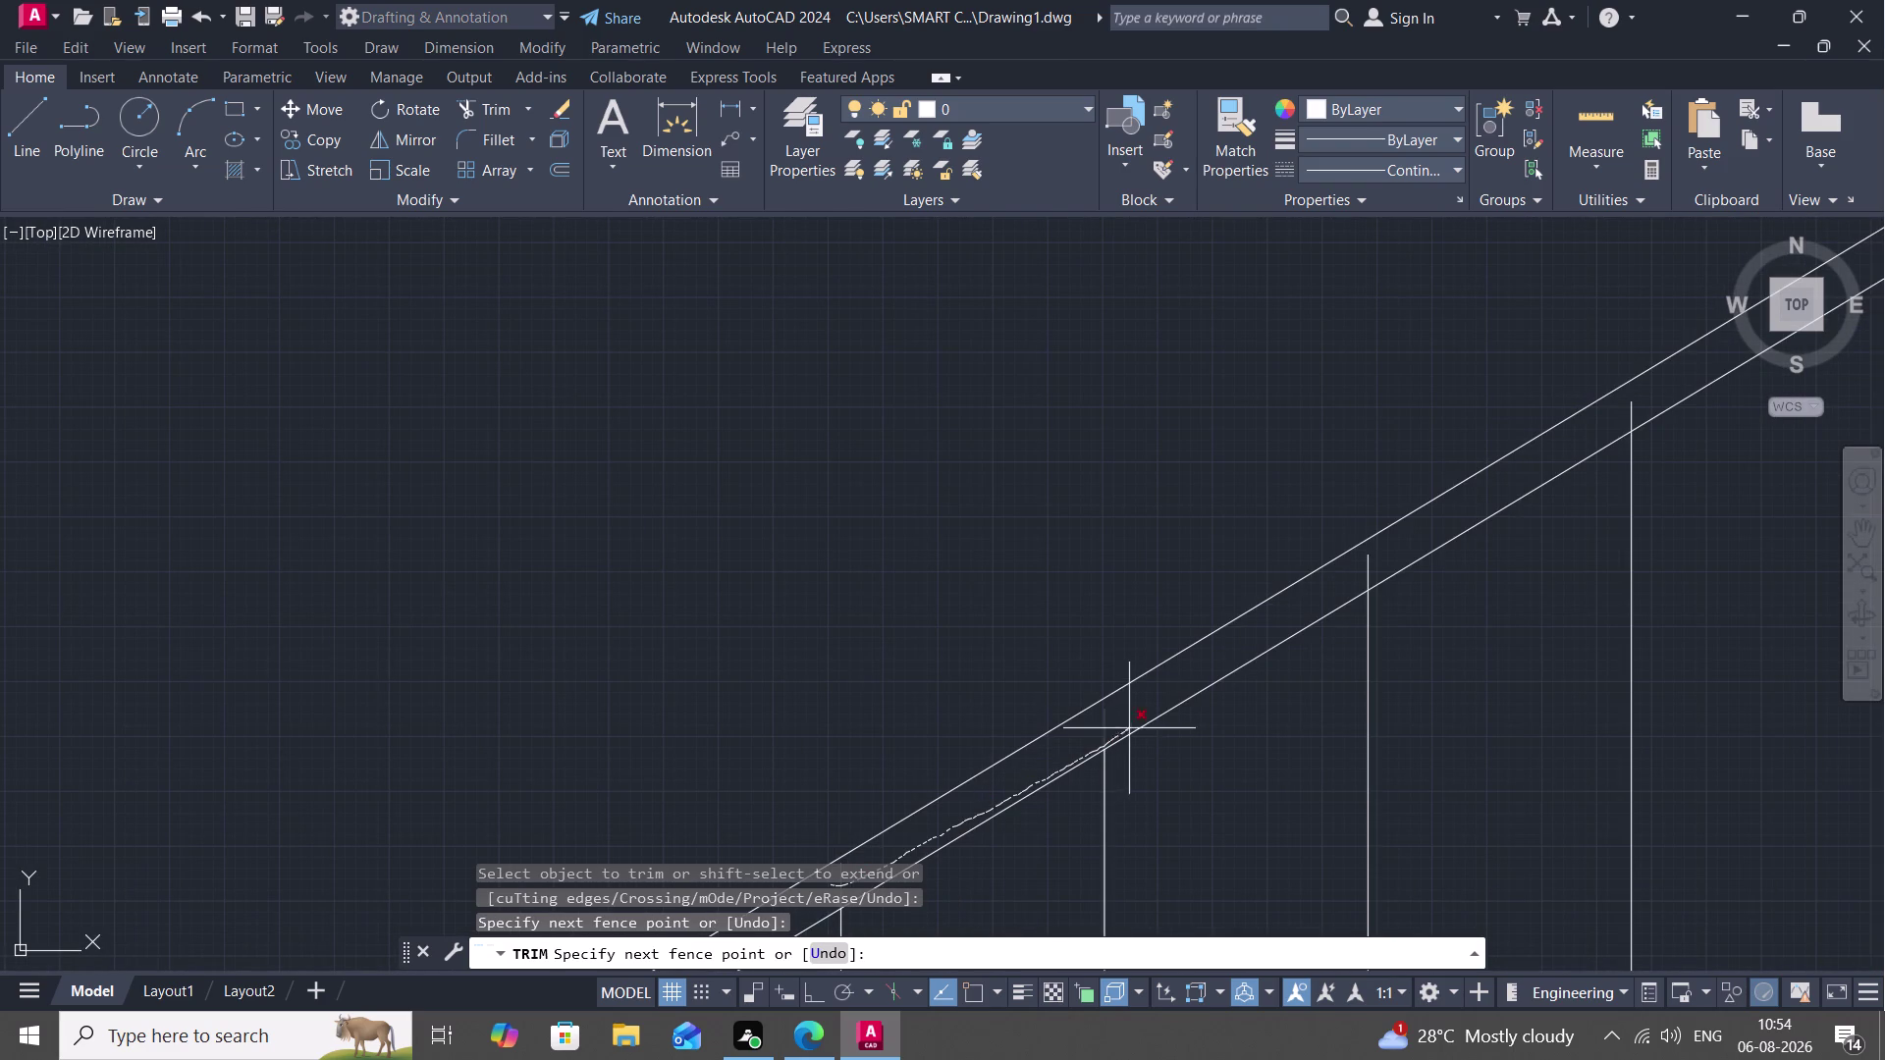
drag(1124, 731, 1602, 414)
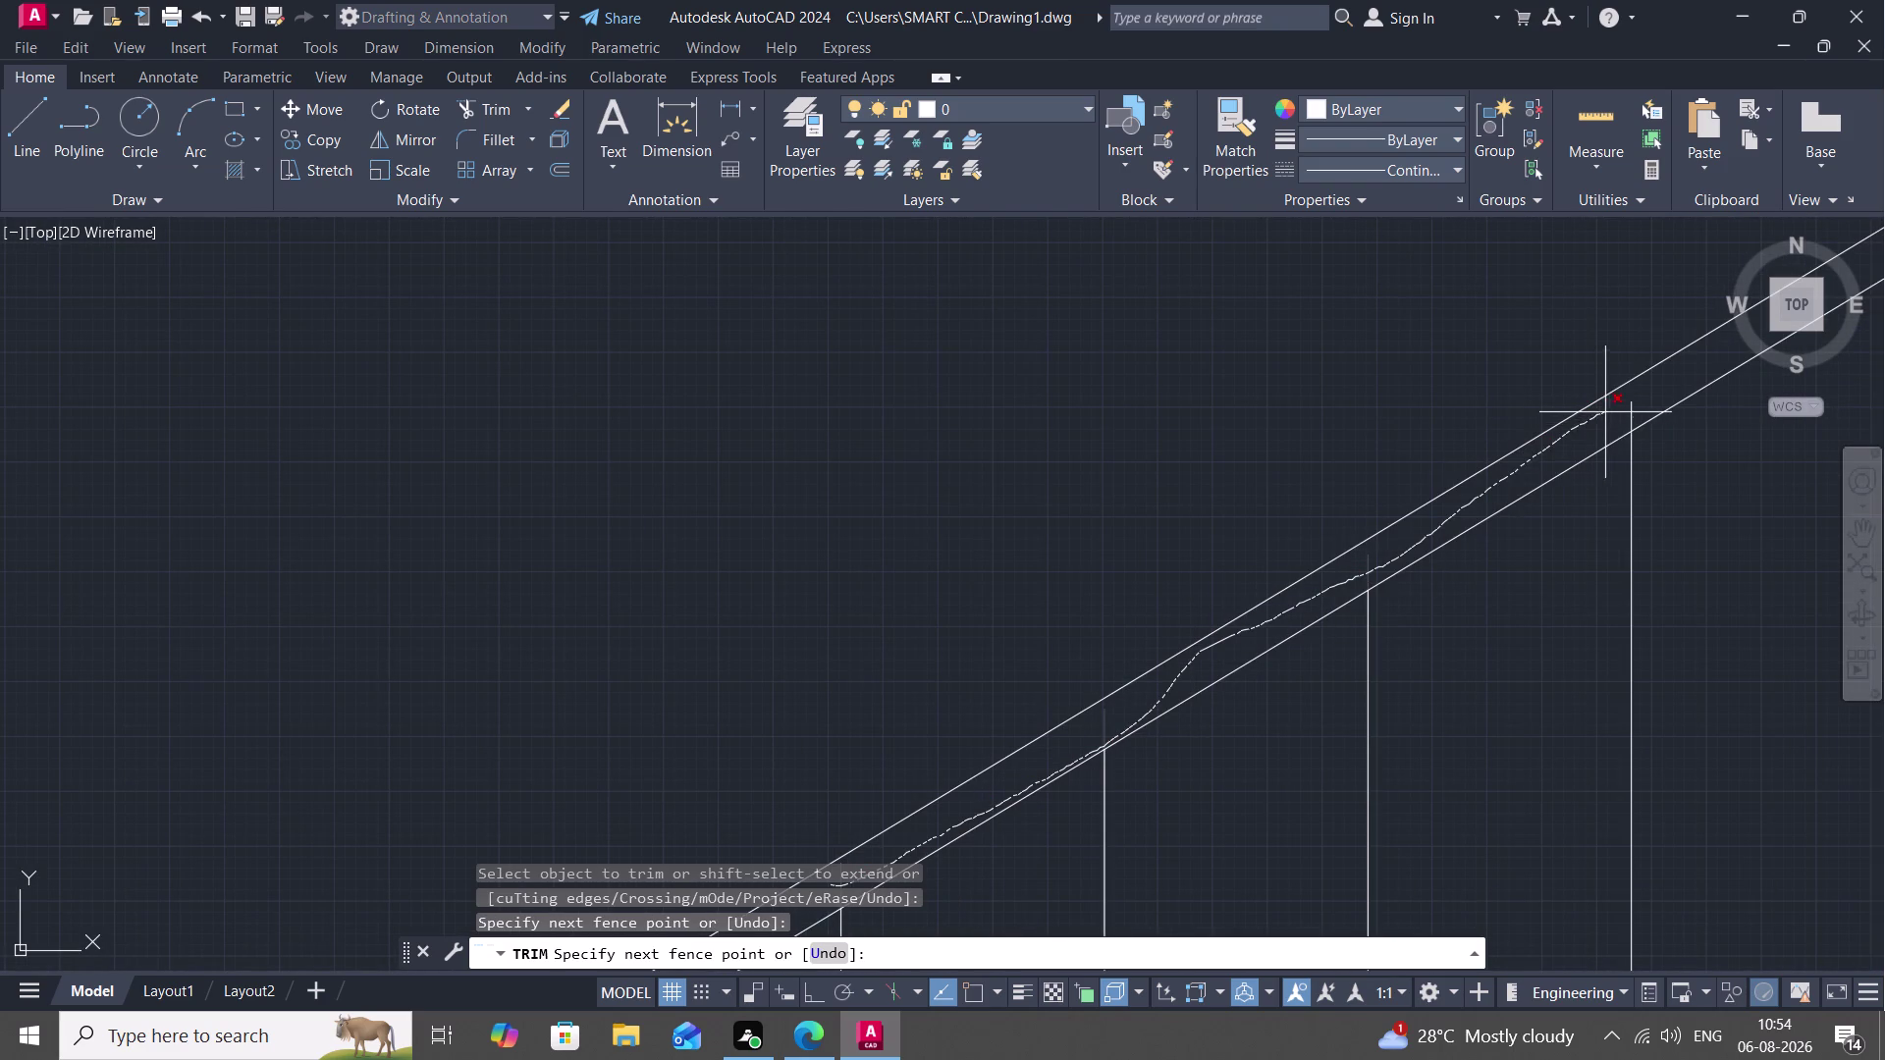
drag(1602, 414, 1638, 406)
scroll(down, 3)
scroll(down, 3)
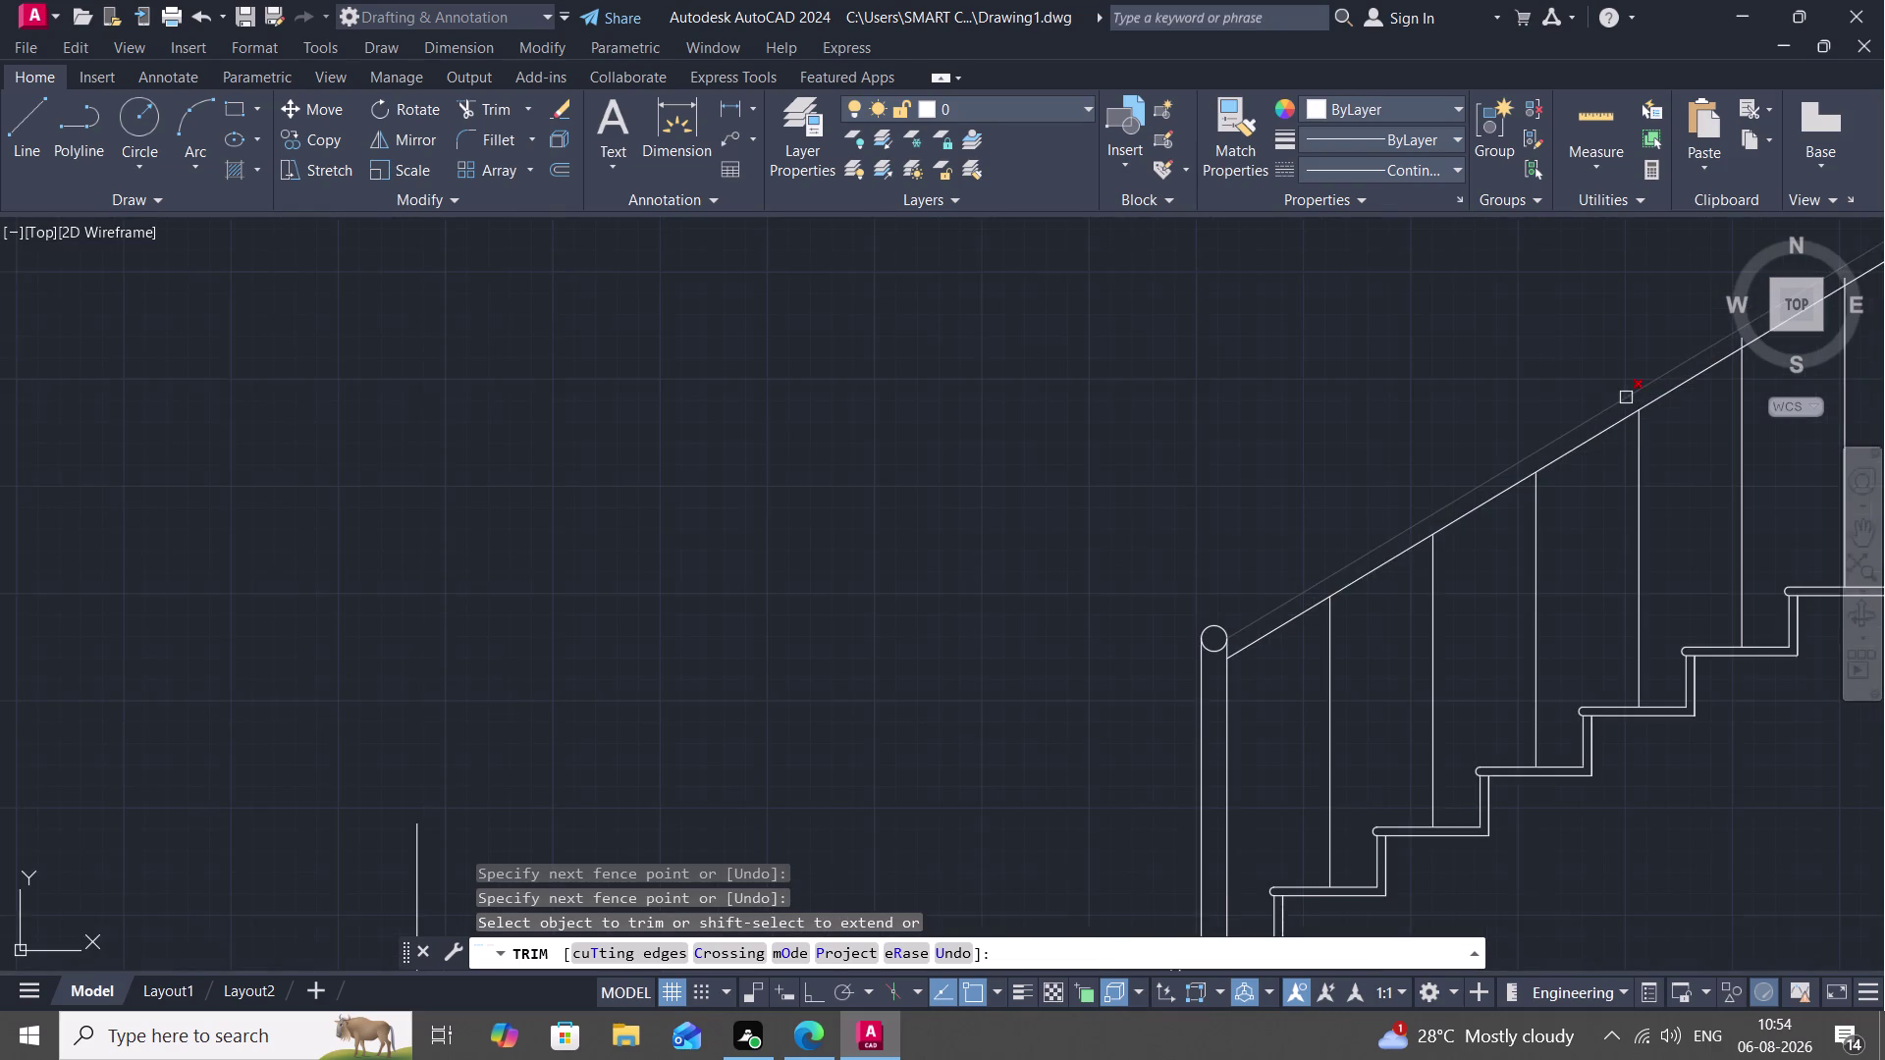
Trim the four remaining baluster ends poking above the handrail.
middle_drag(1604, 399, 1159, 605)
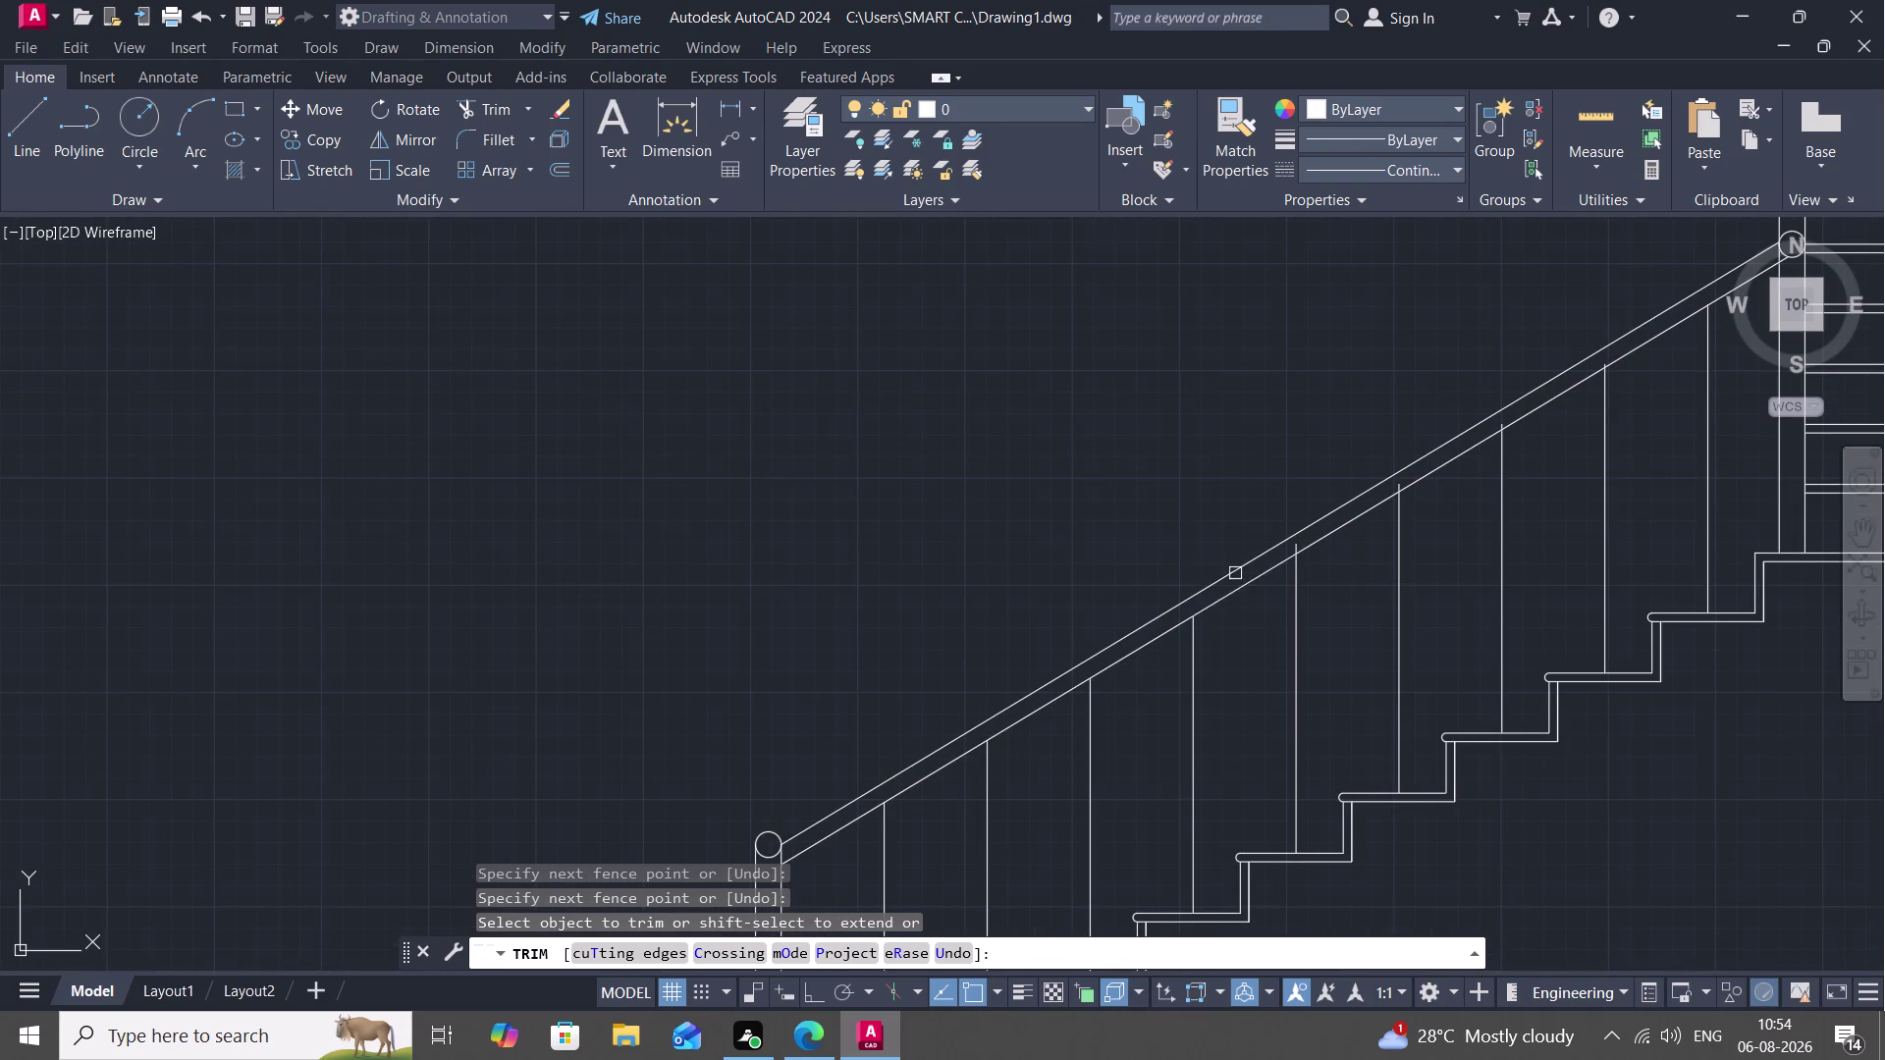
scroll(up, 3)
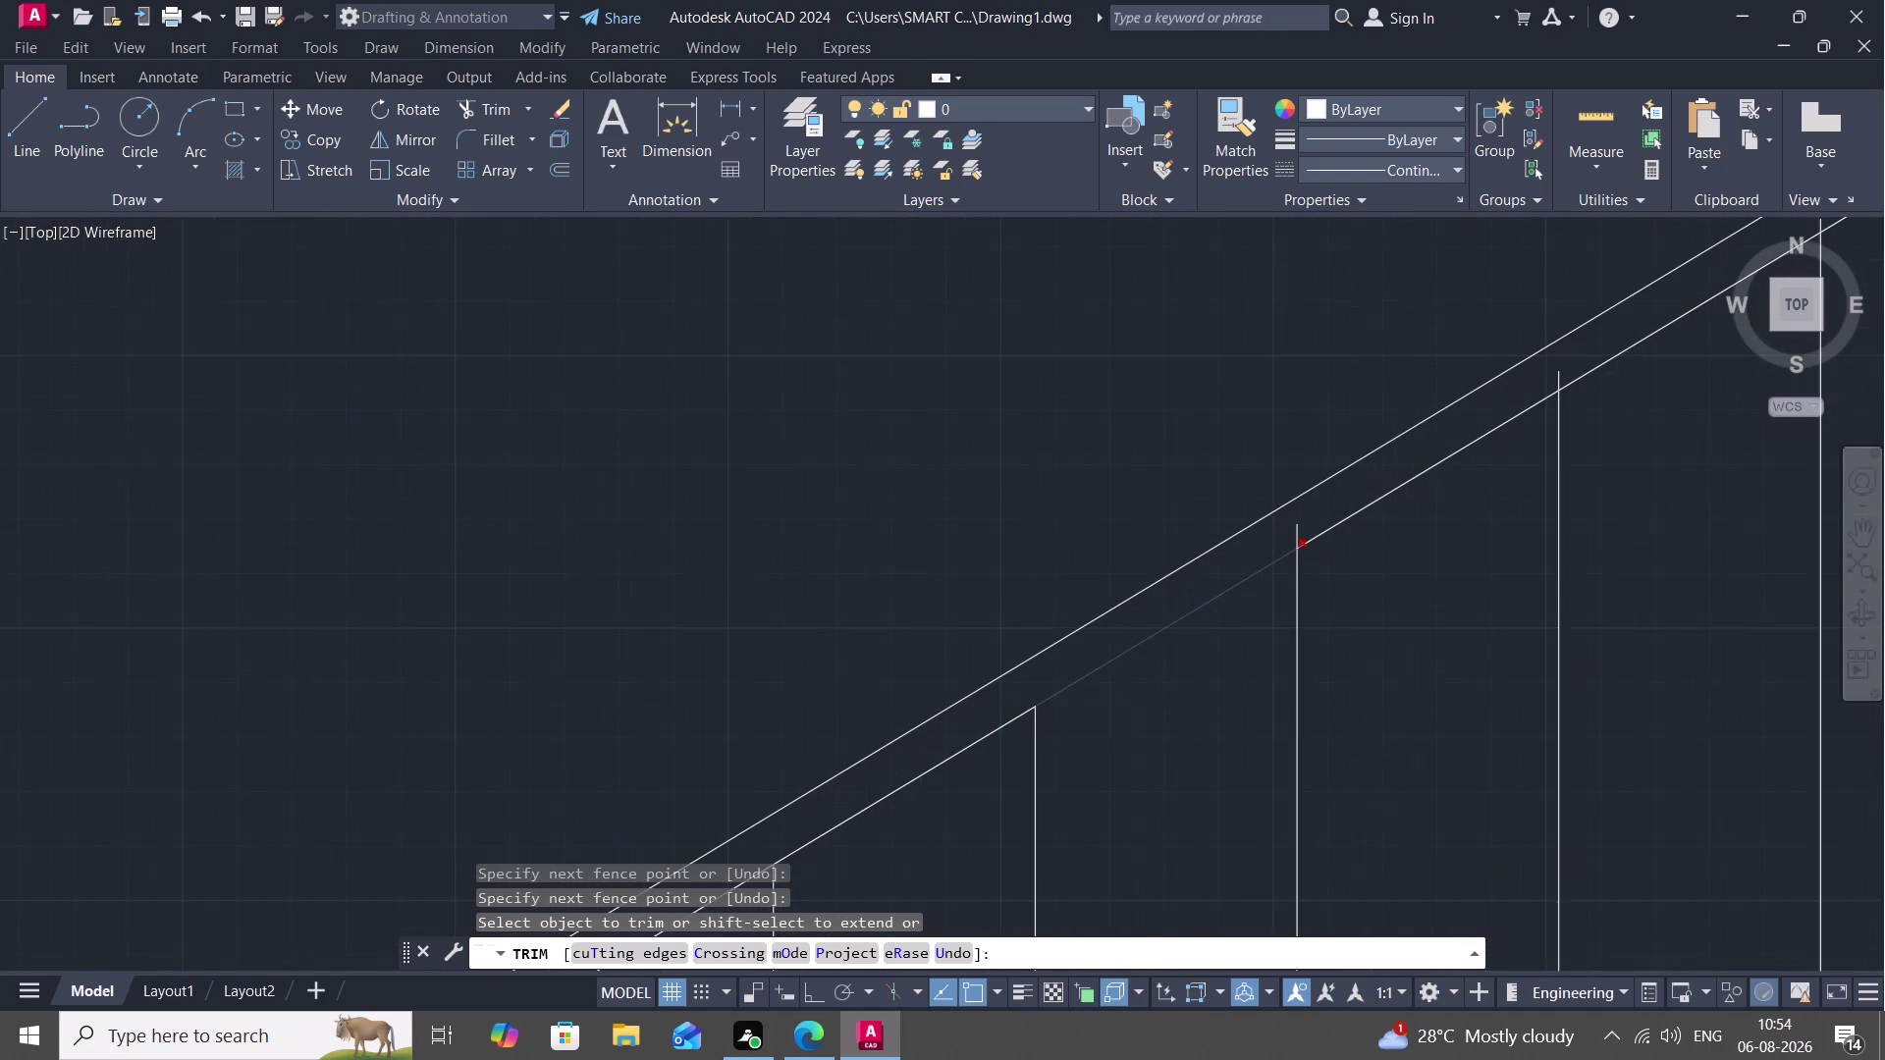
click(1297, 536)
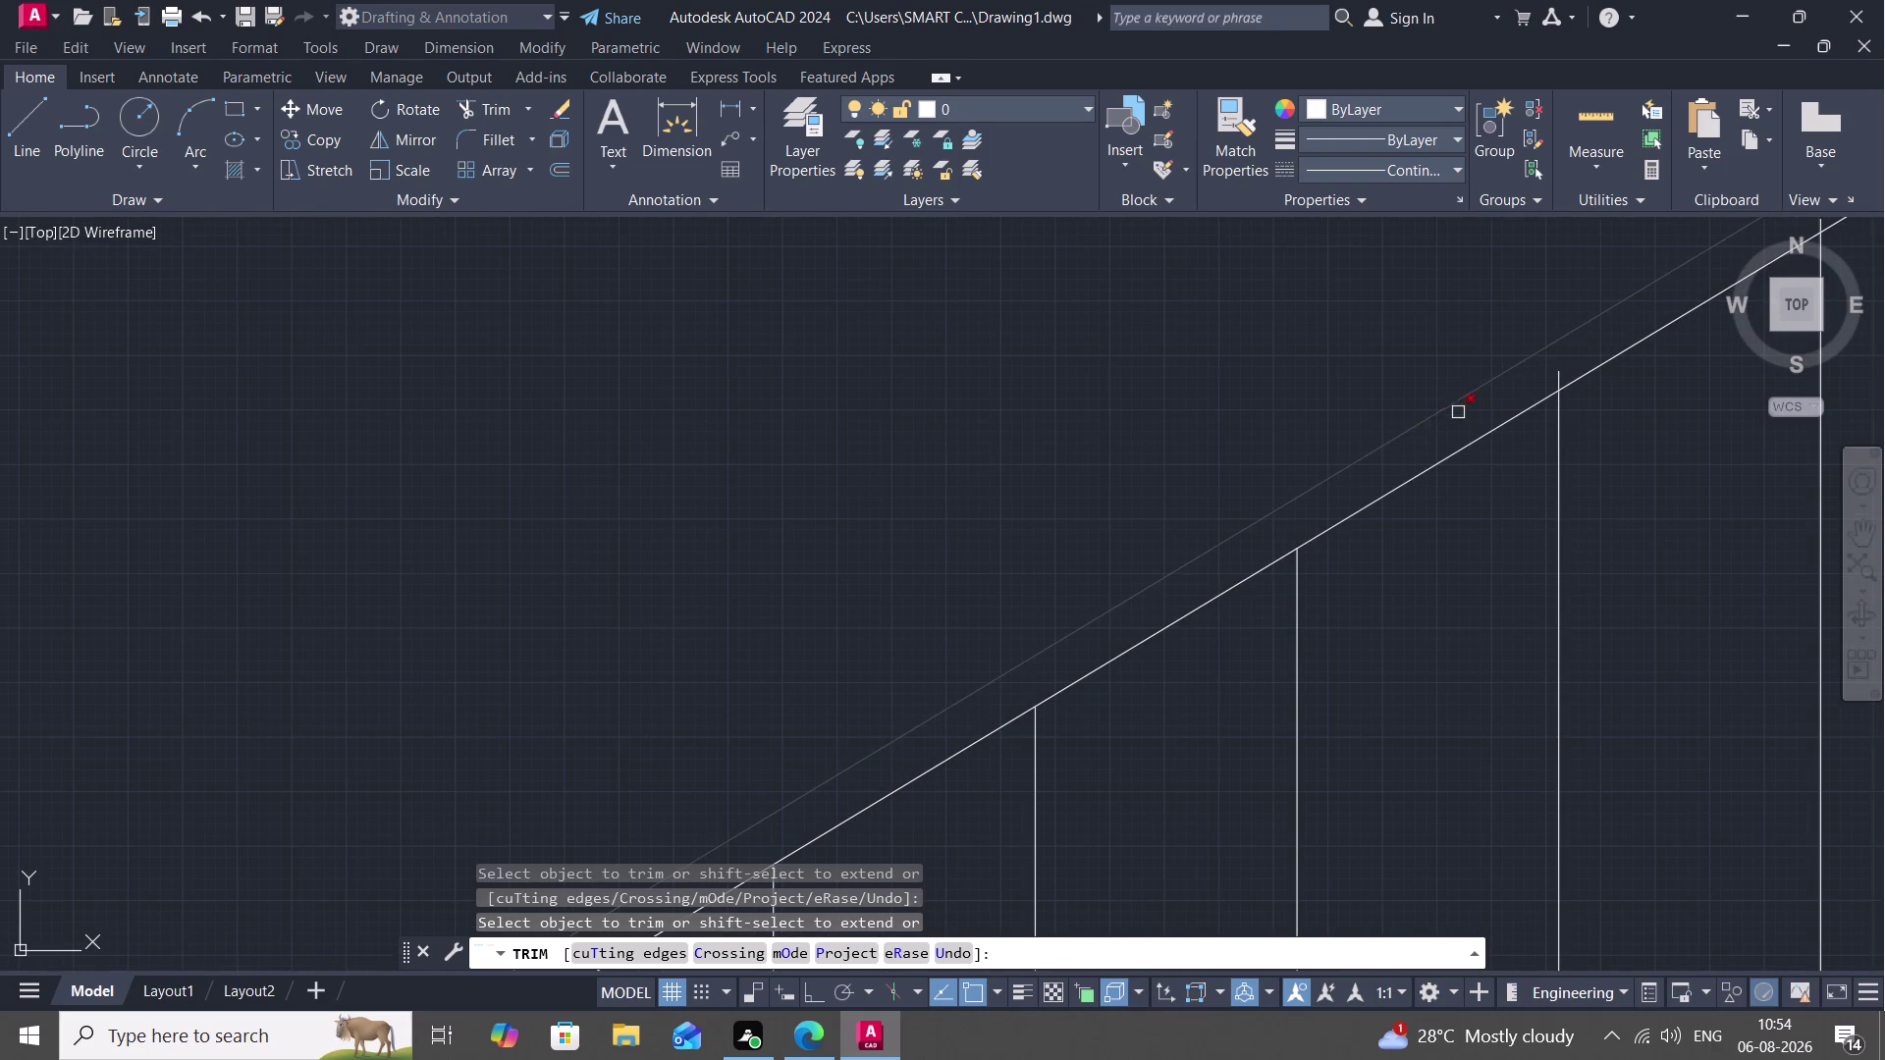
click(1560, 376)
scroll(down, 3)
middle_drag(1552, 377, 1315, 526)
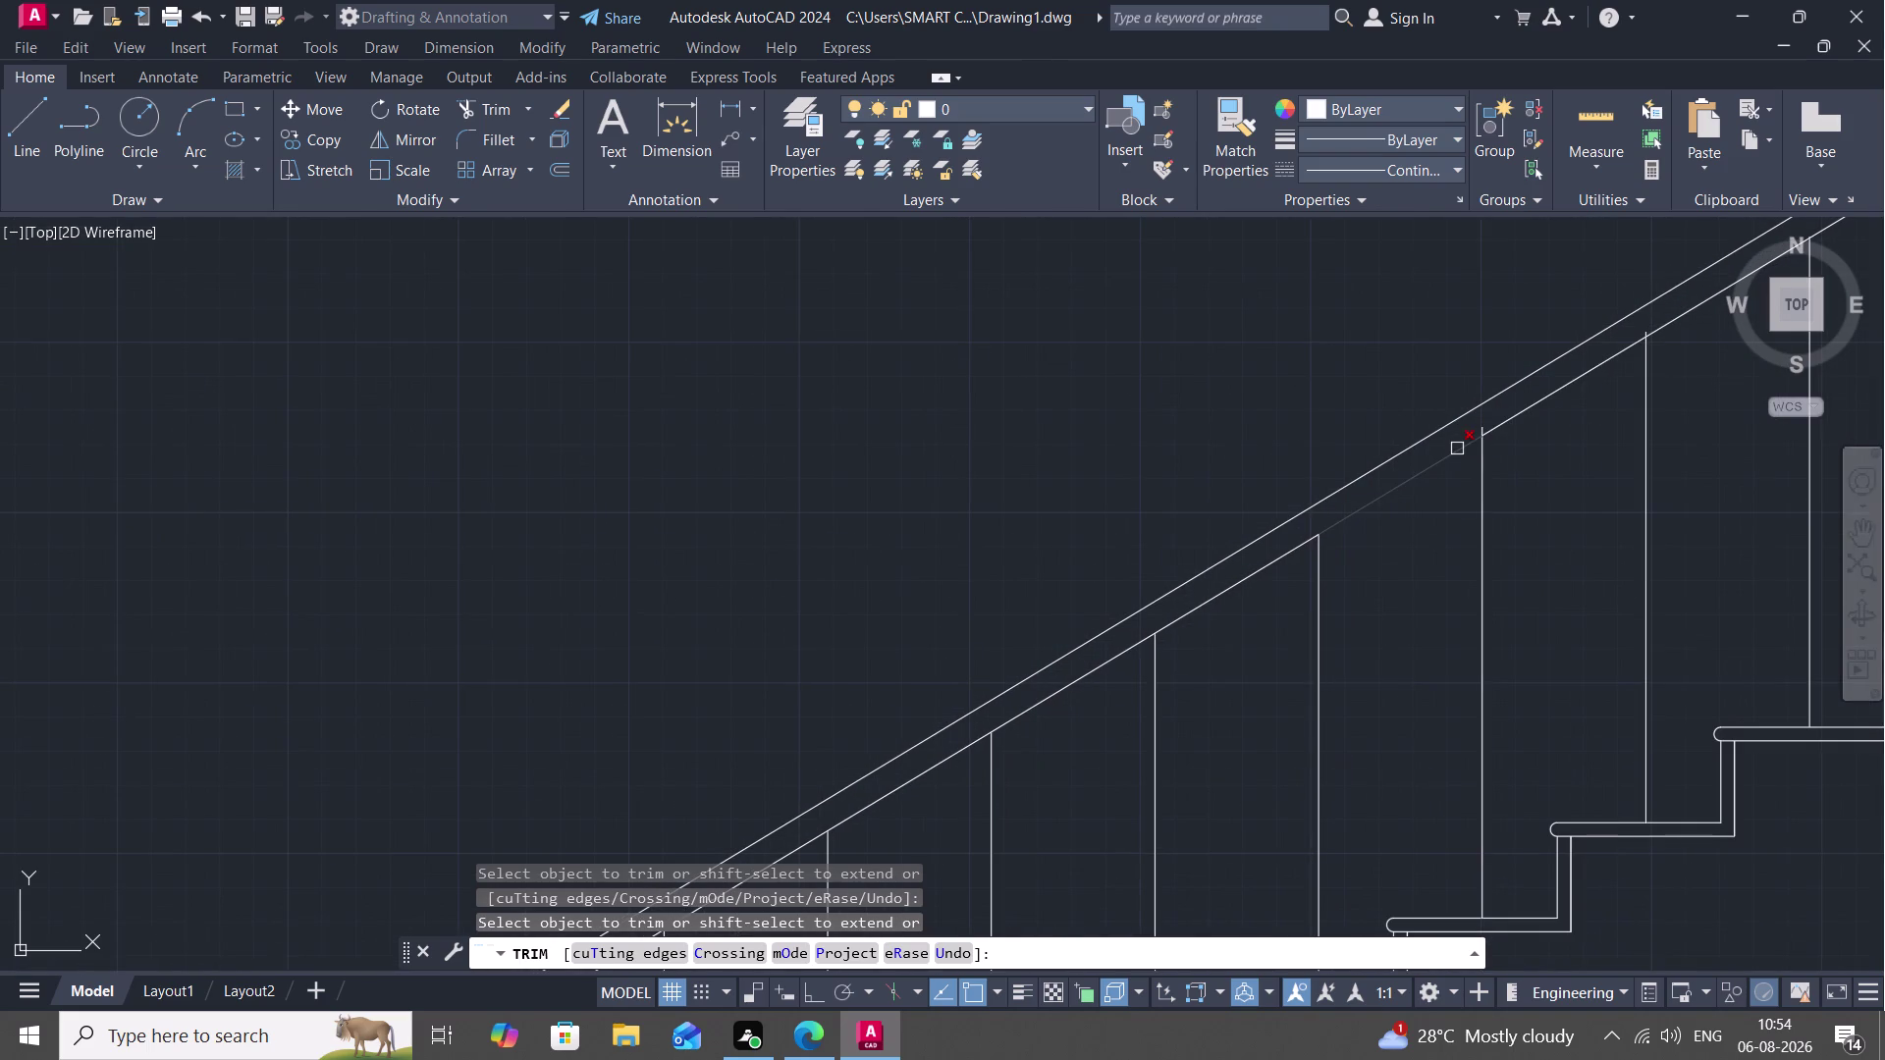
scroll(up, 3)
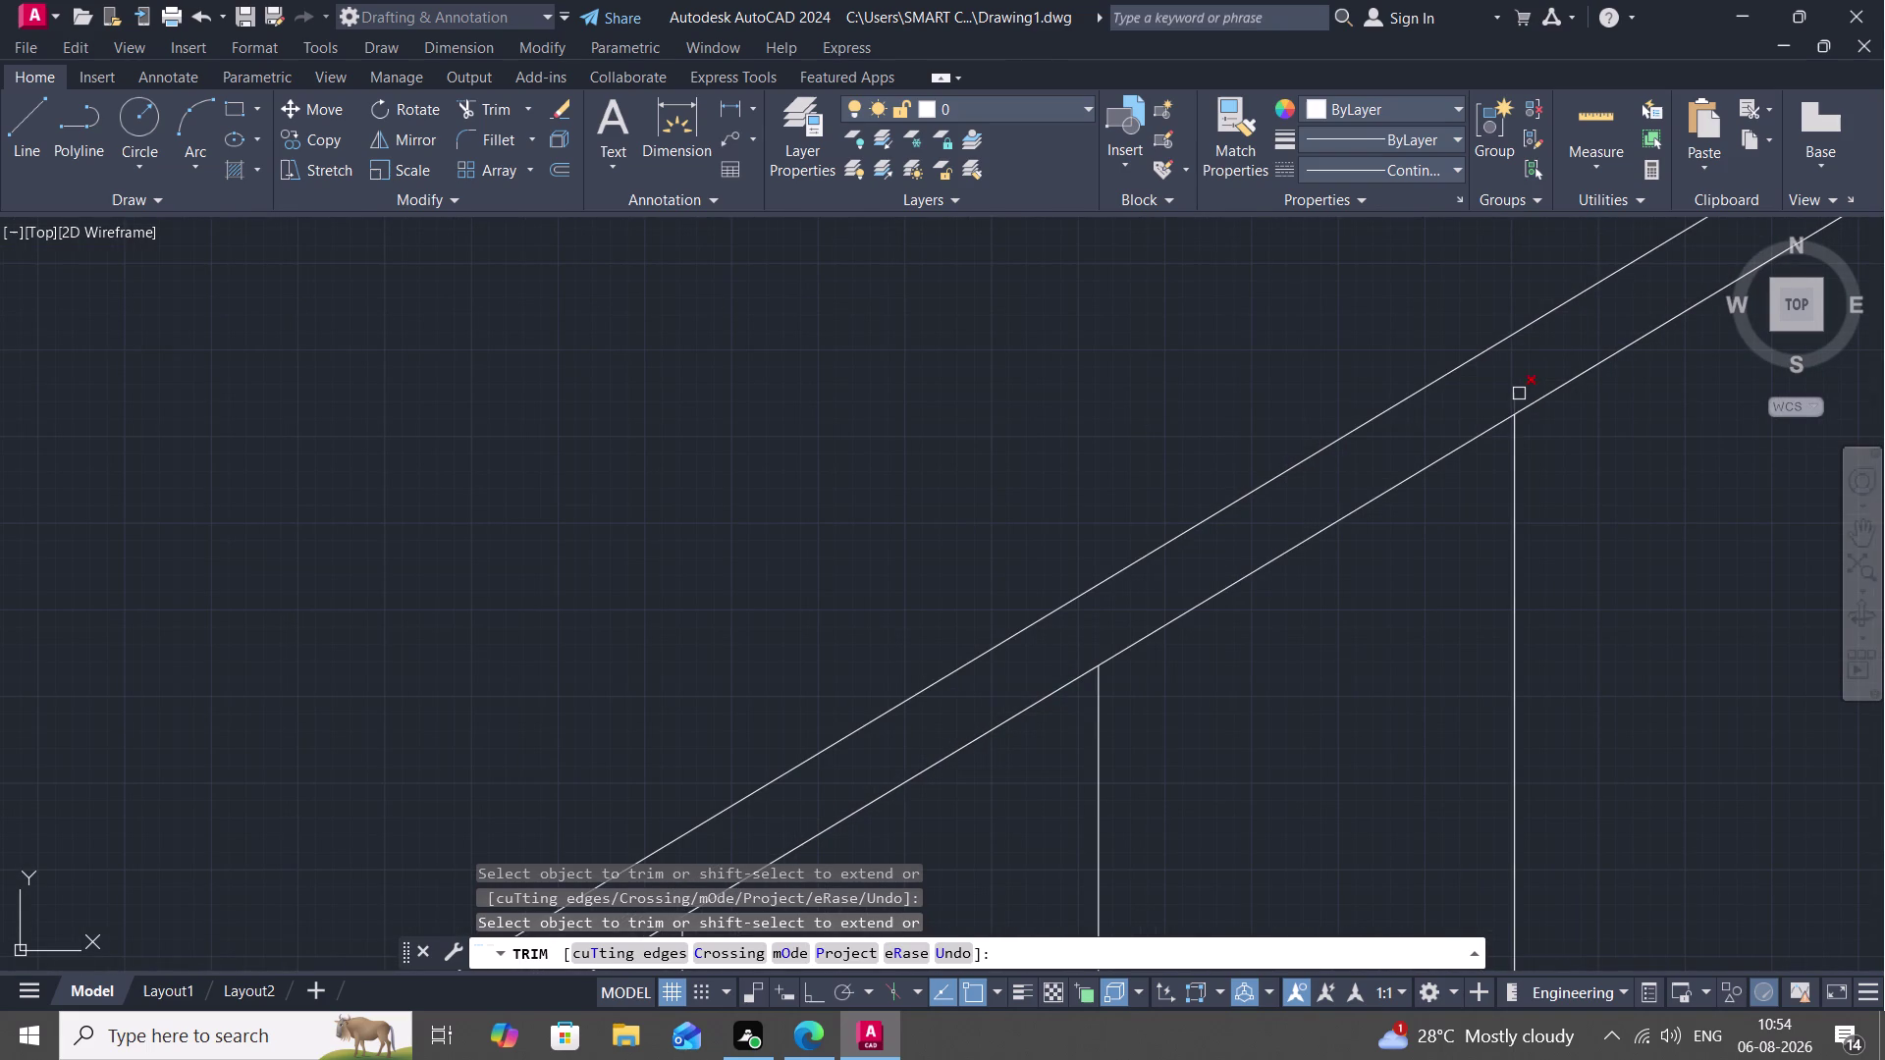
click(1517, 395)
scroll(down, 3)
middle_drag(1515, 381, 1303, 466)
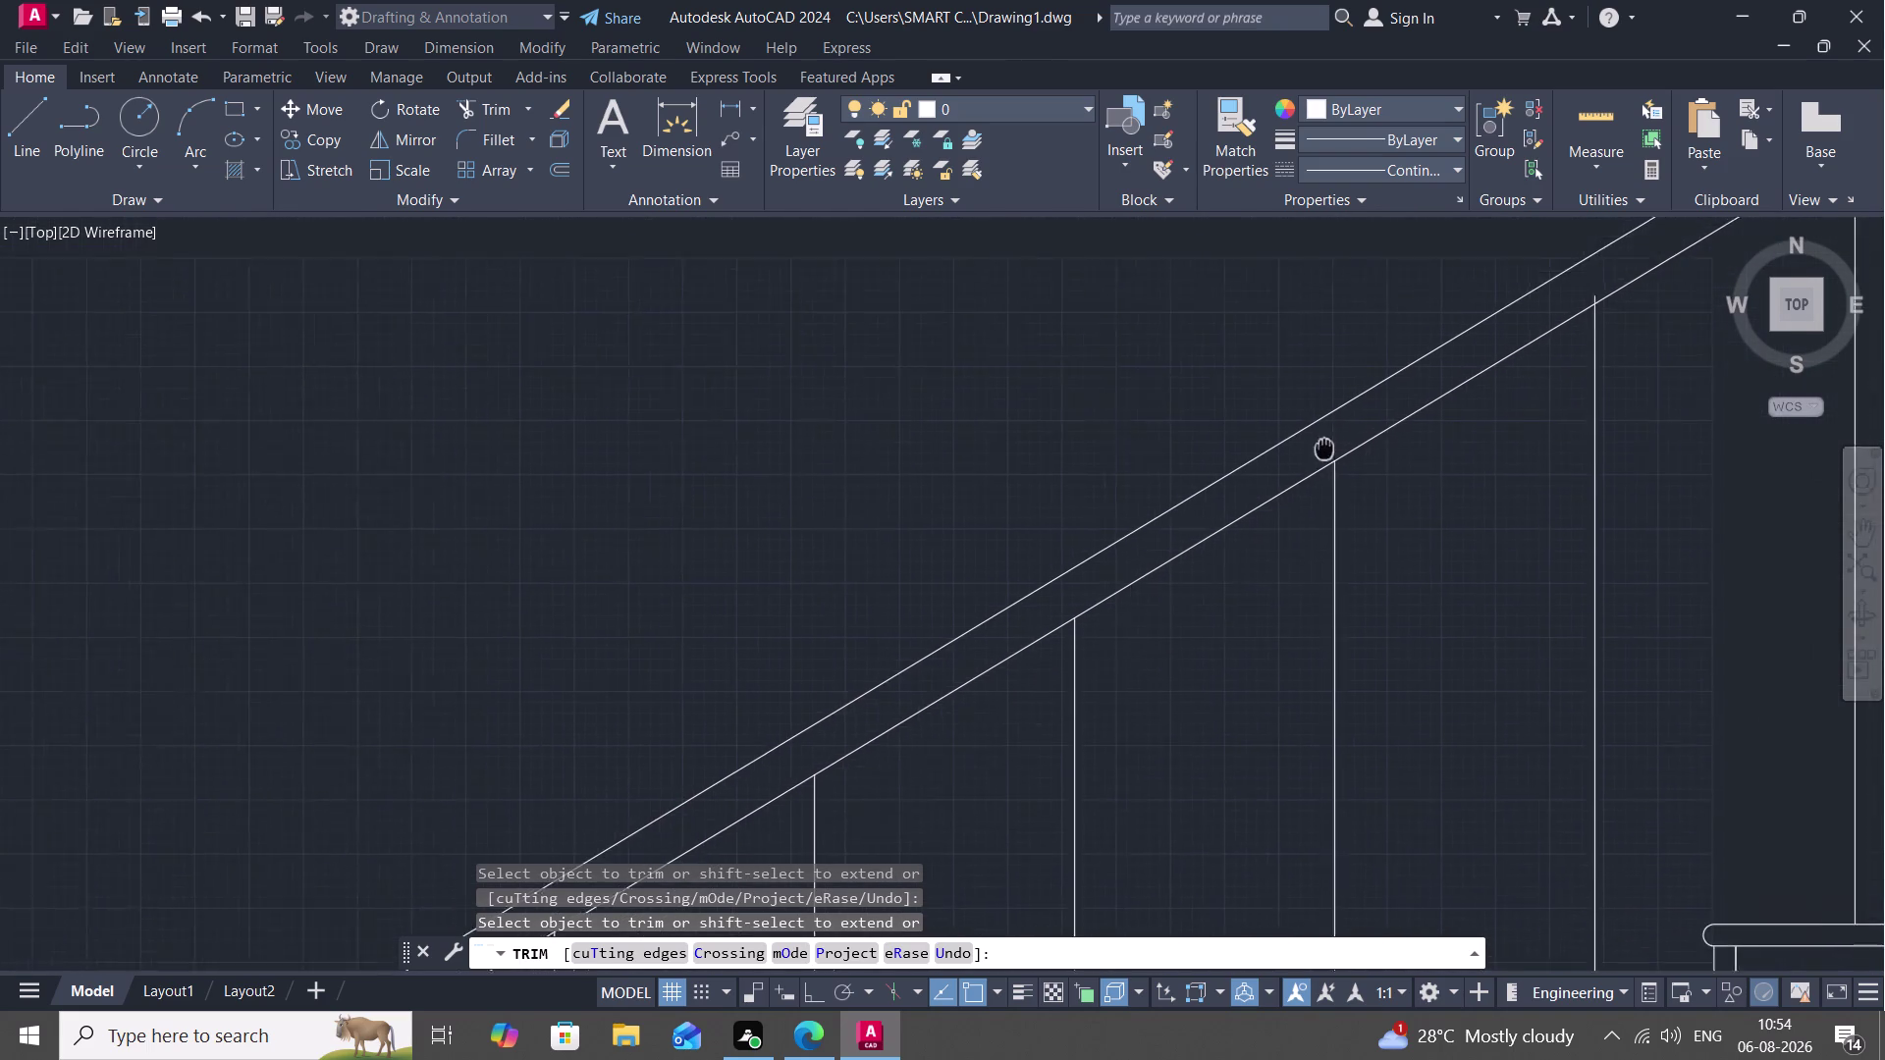
middle_drag(1303, 467, 1266, 504)
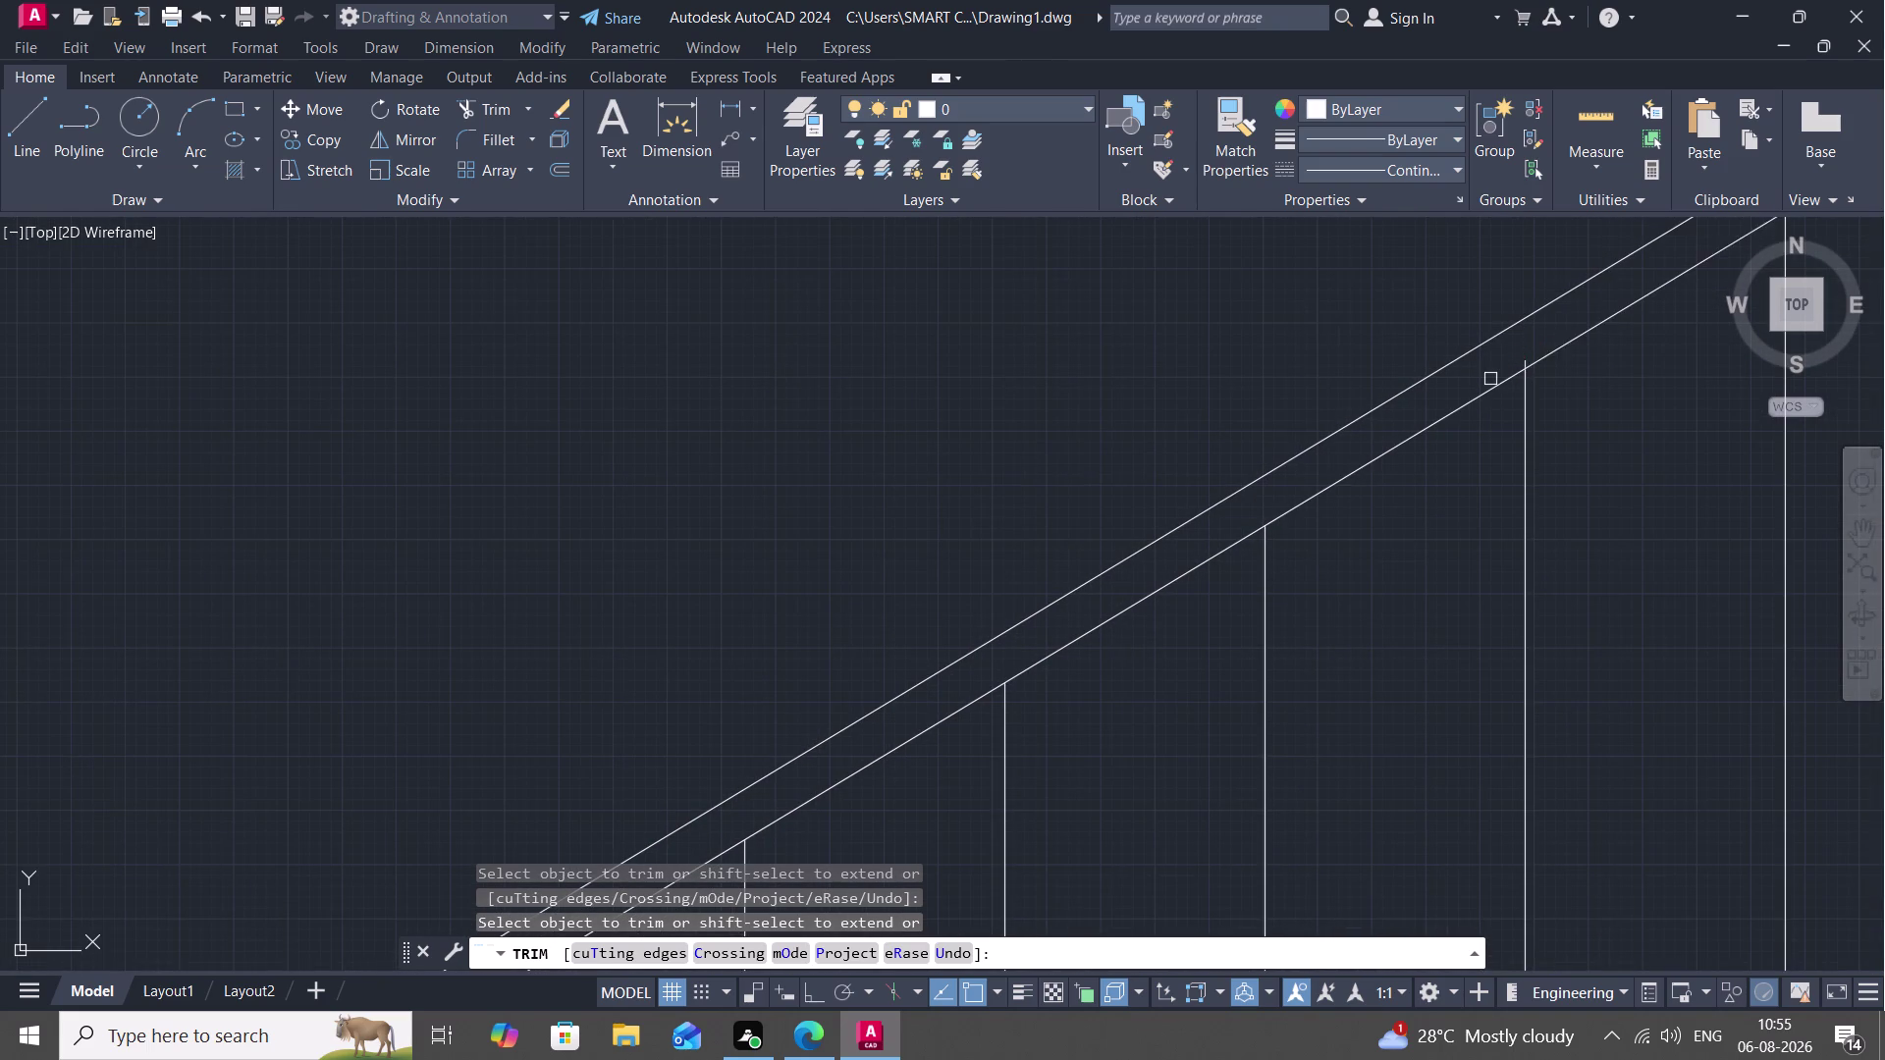
scroll(up, 3)
click(1570, 341)
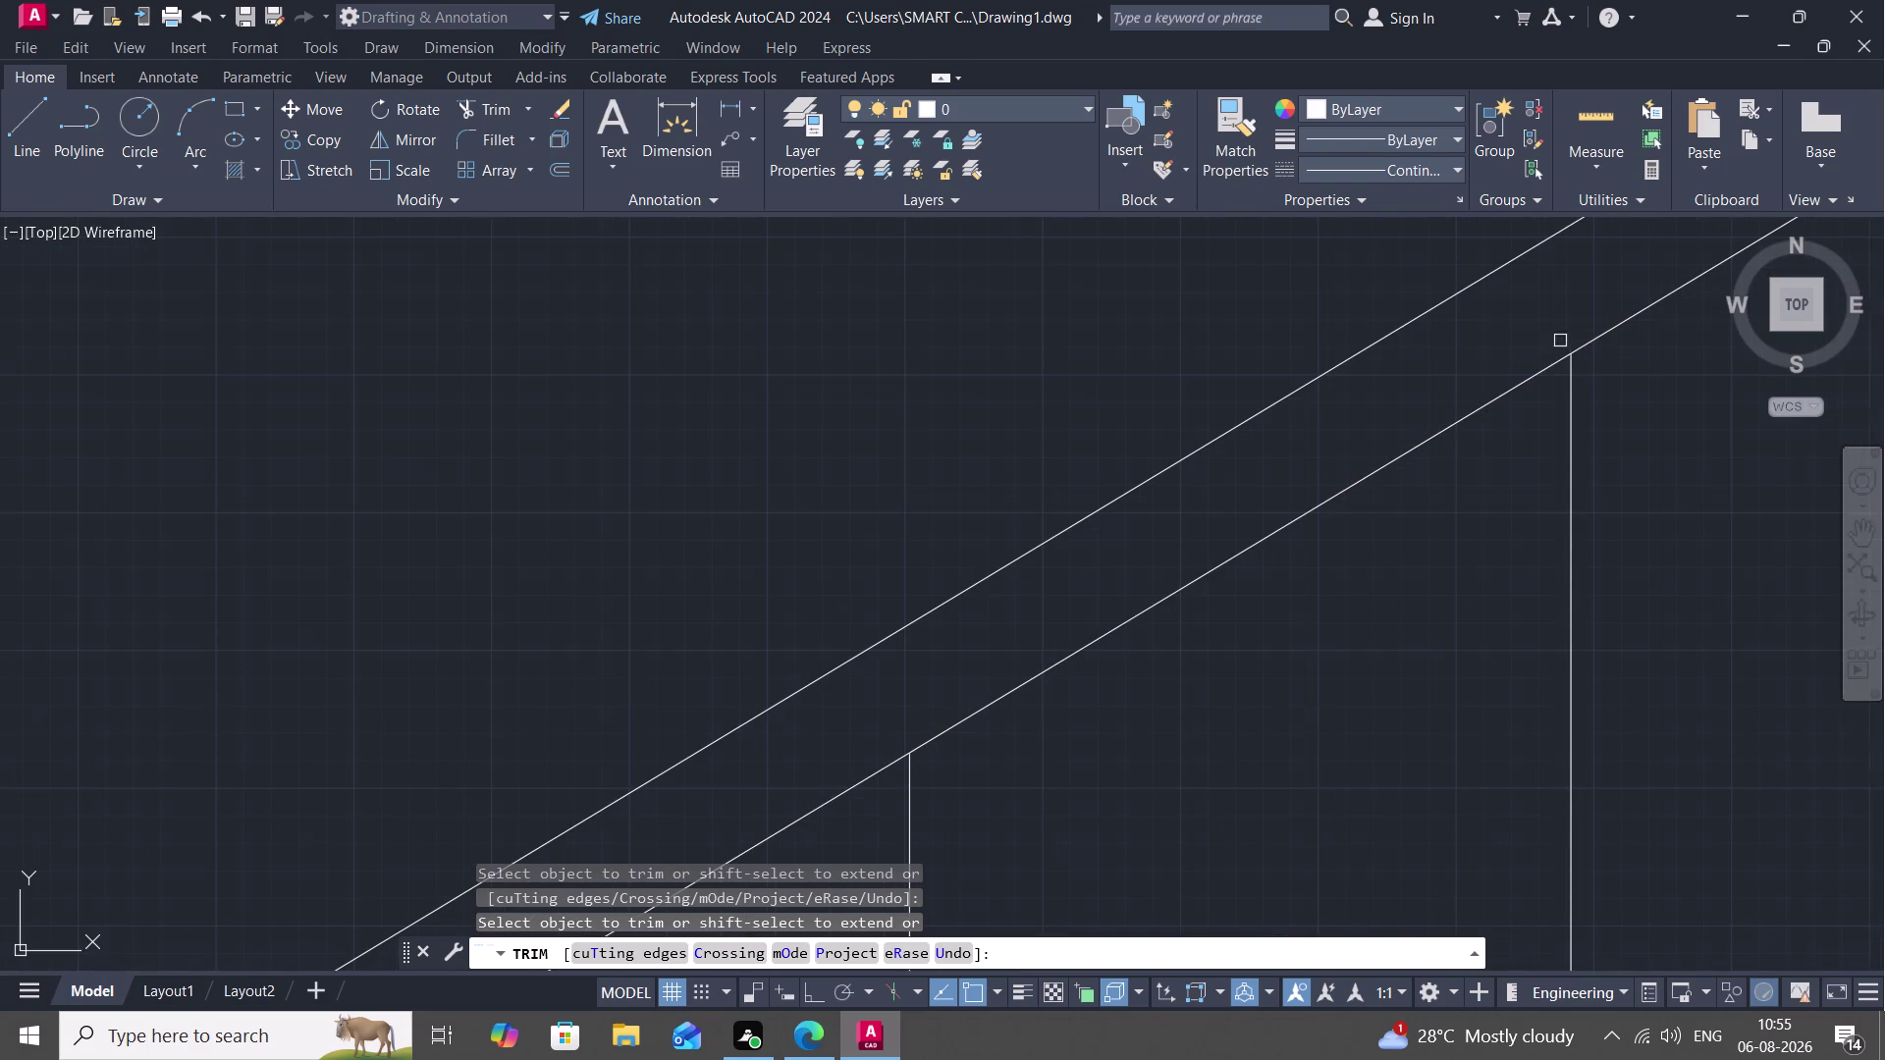
scroll(down, 3)
scroll(down, 3)
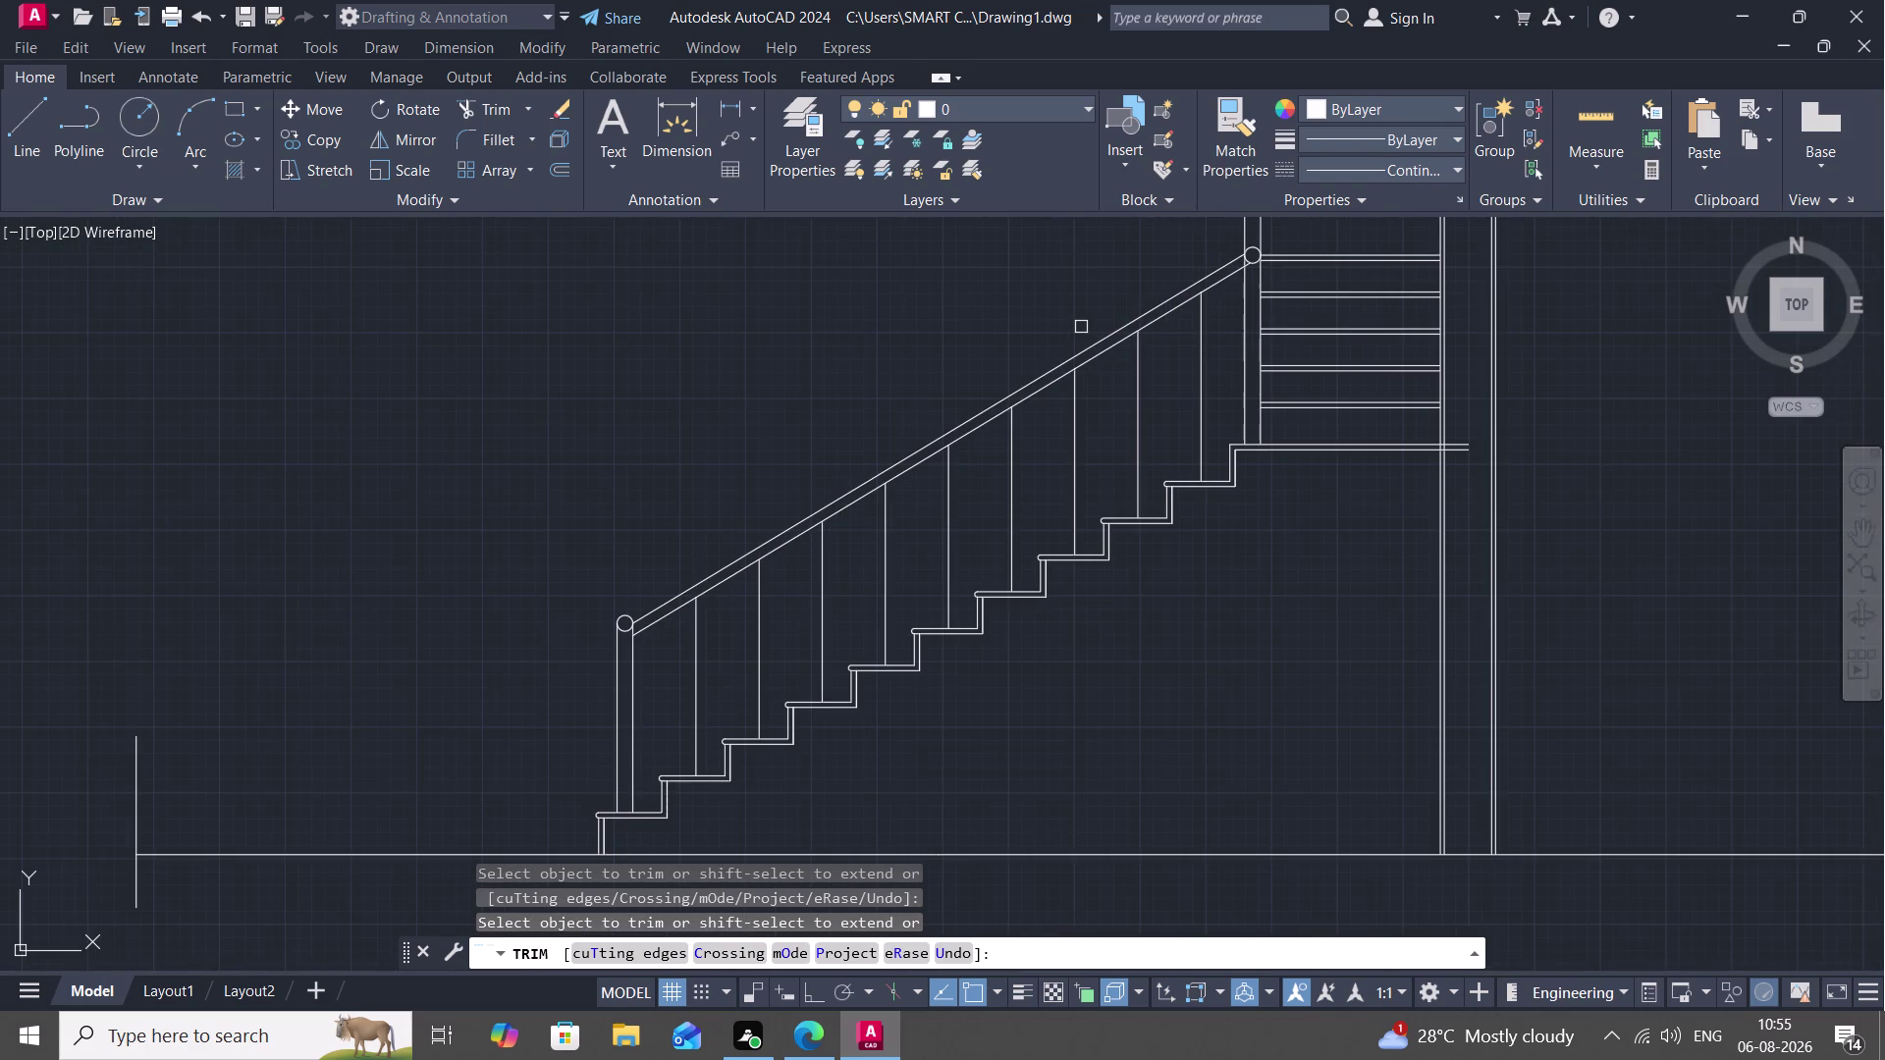
key(Escape)
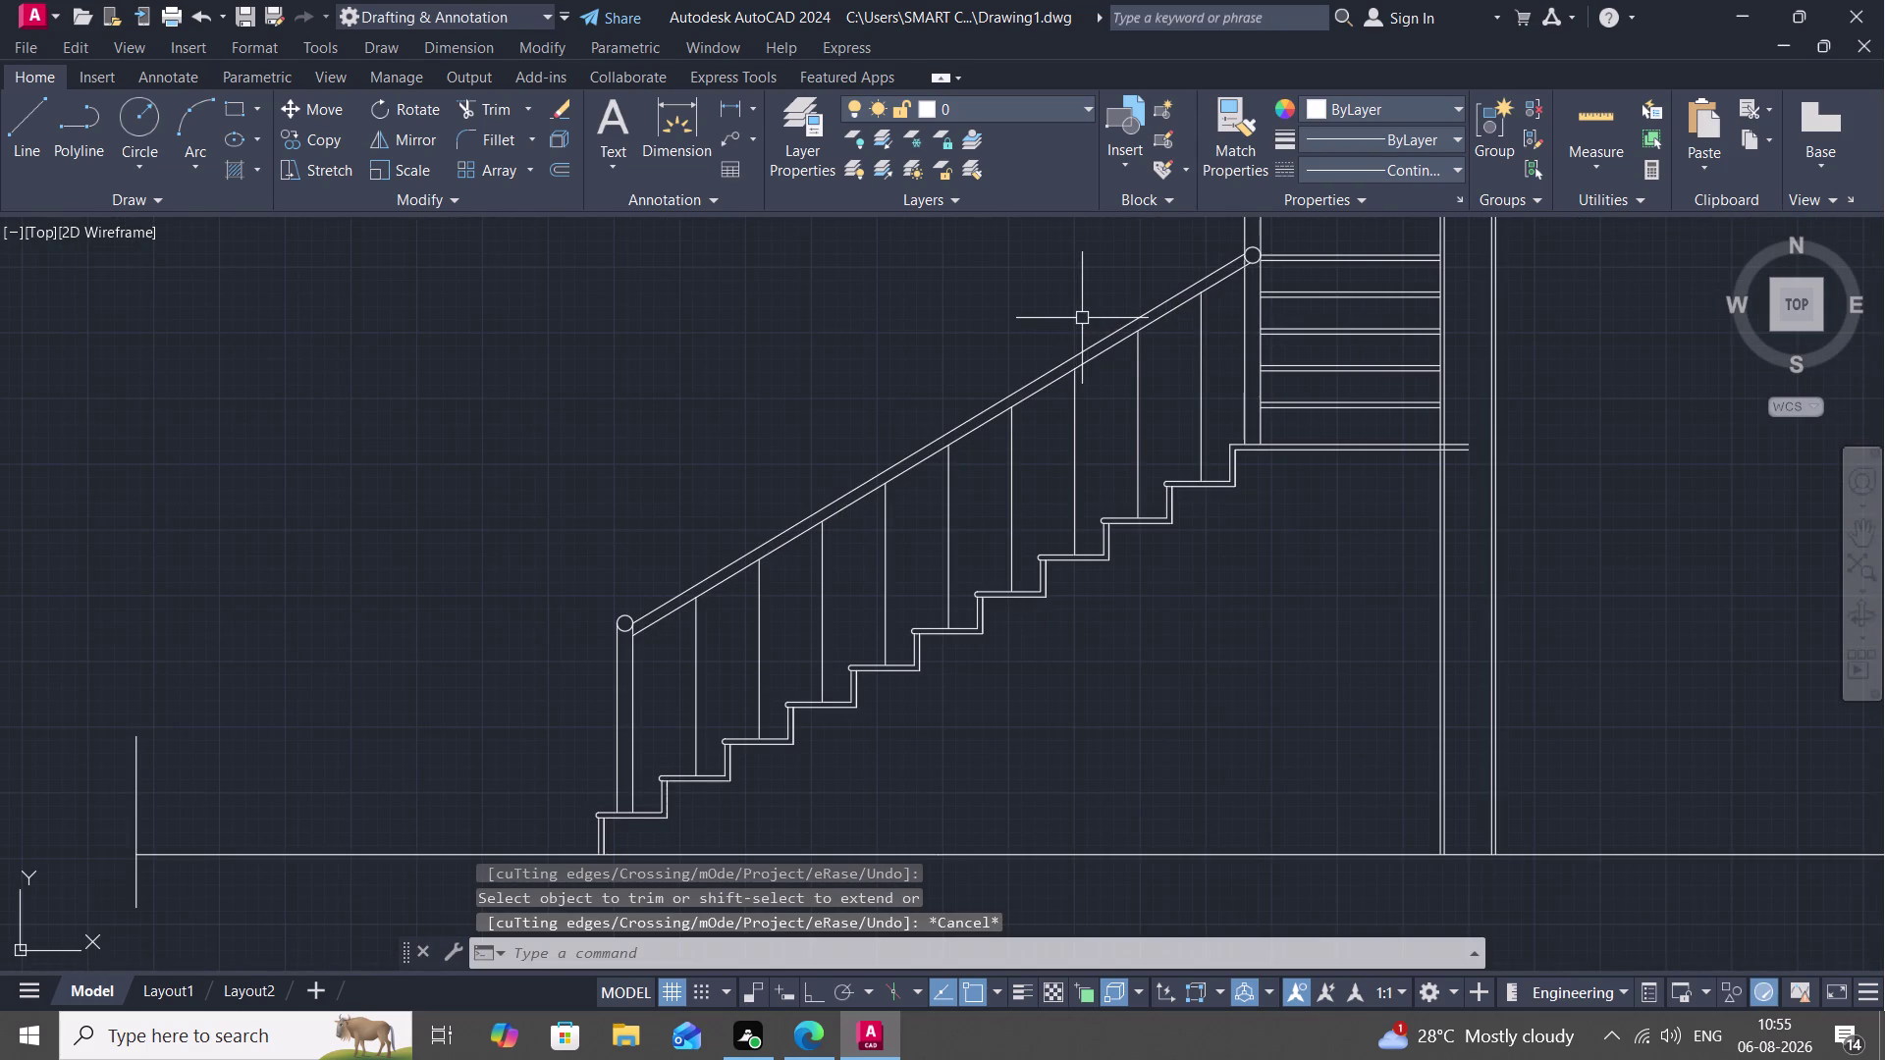
scroll(down, 3)
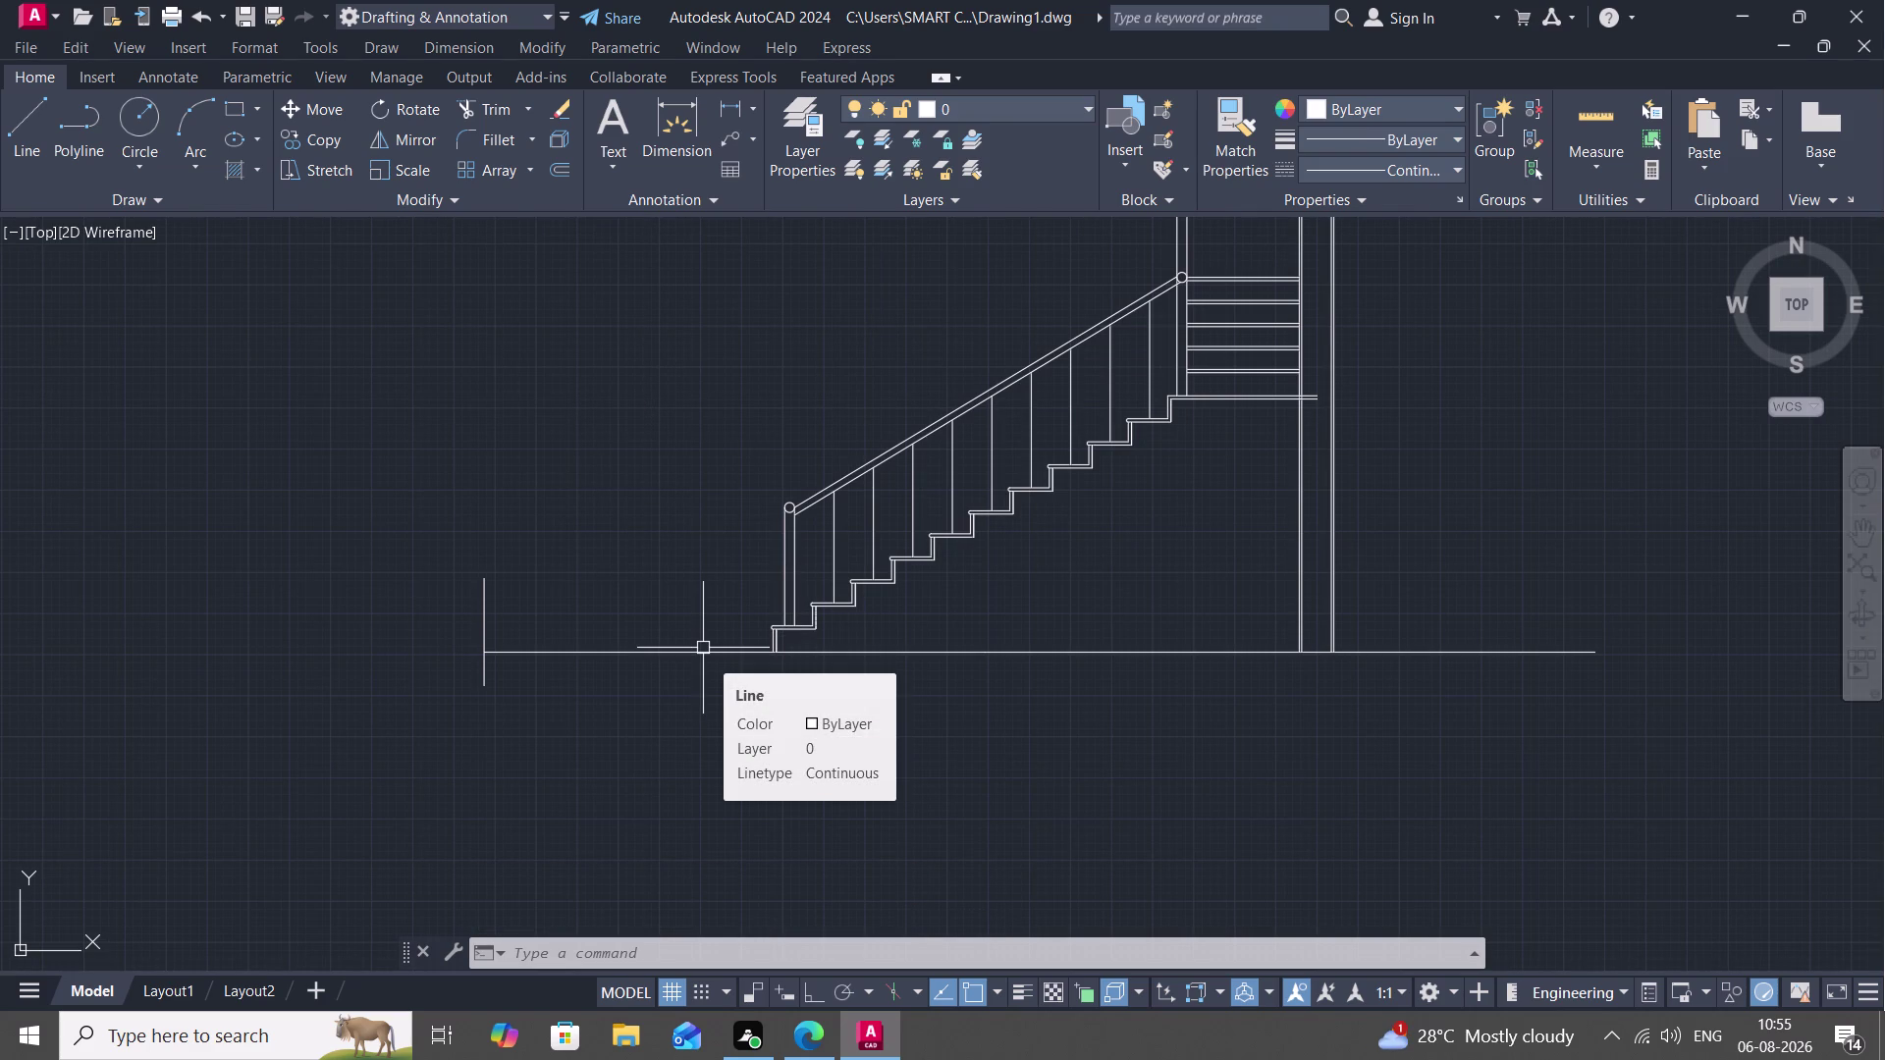
Draw a line from the bottom tread corner to a point beneath the landing.
text(L)
key(space)
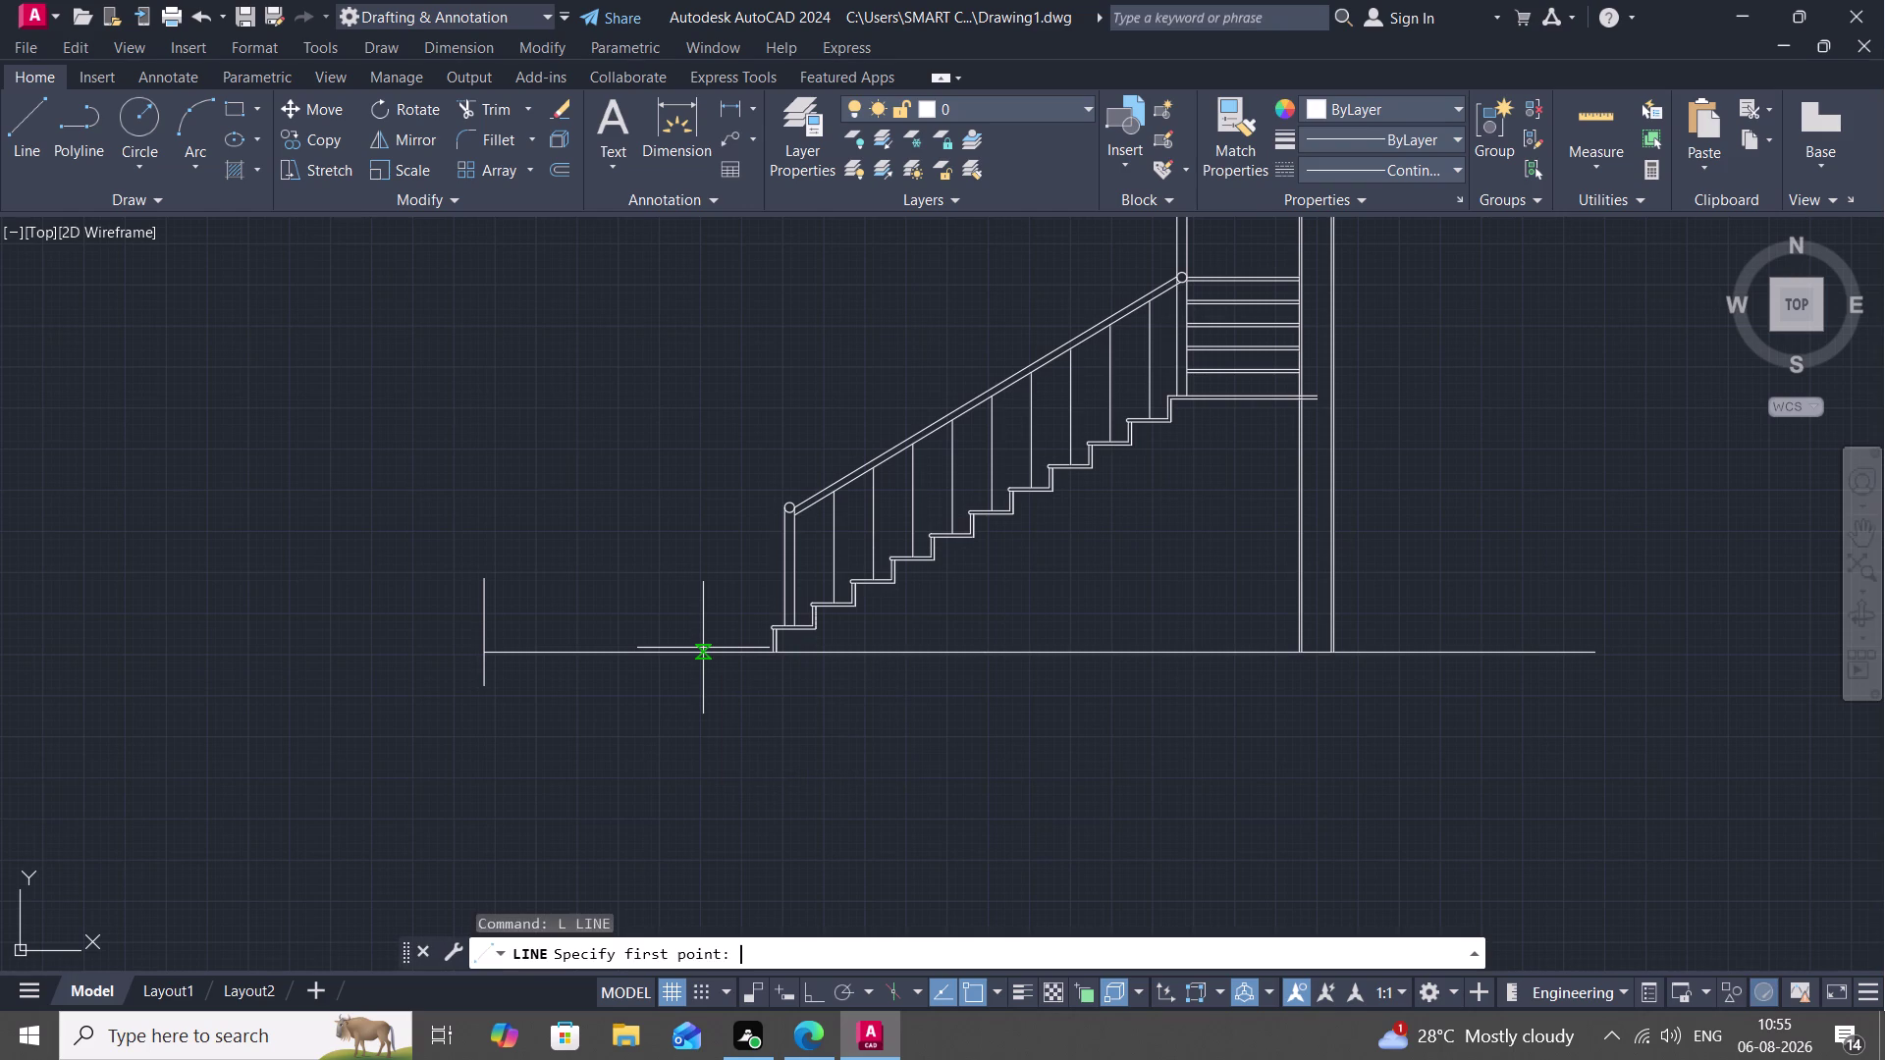
scroll(up, 3)
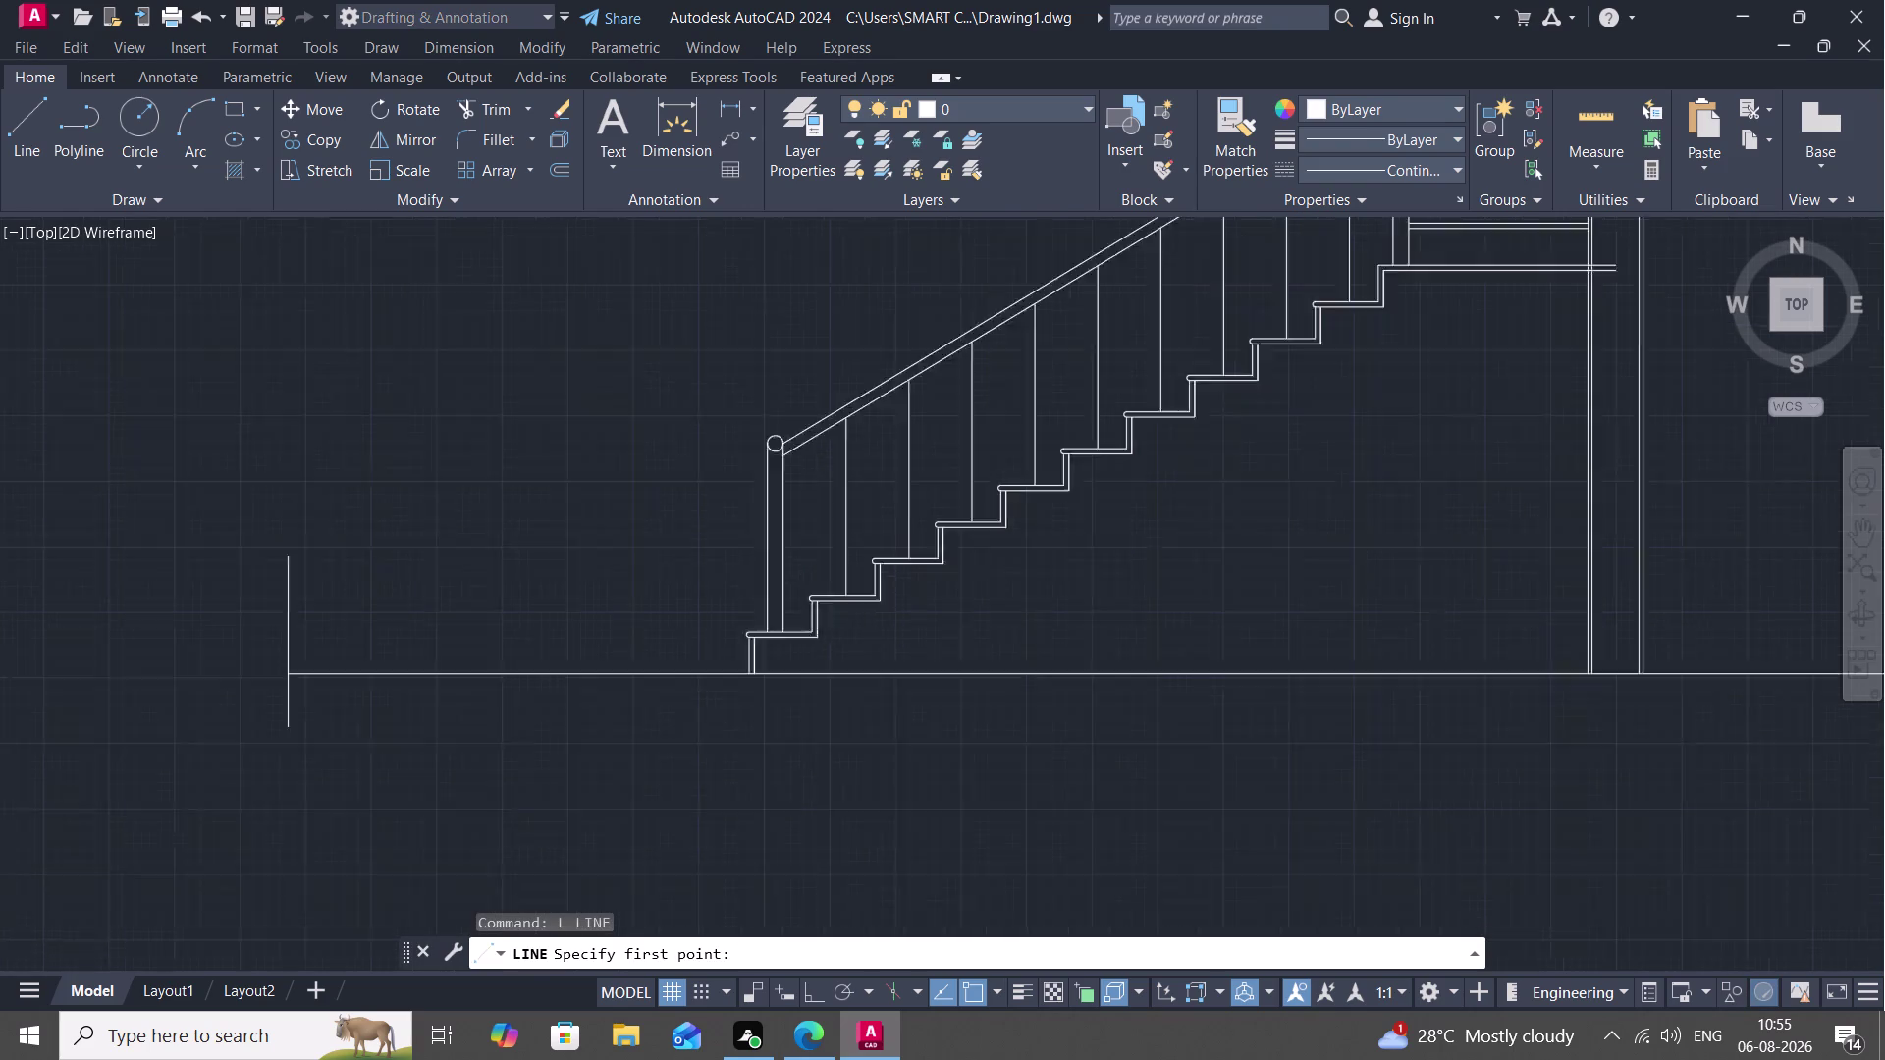
scroll(up, 3)
click(819, 671)
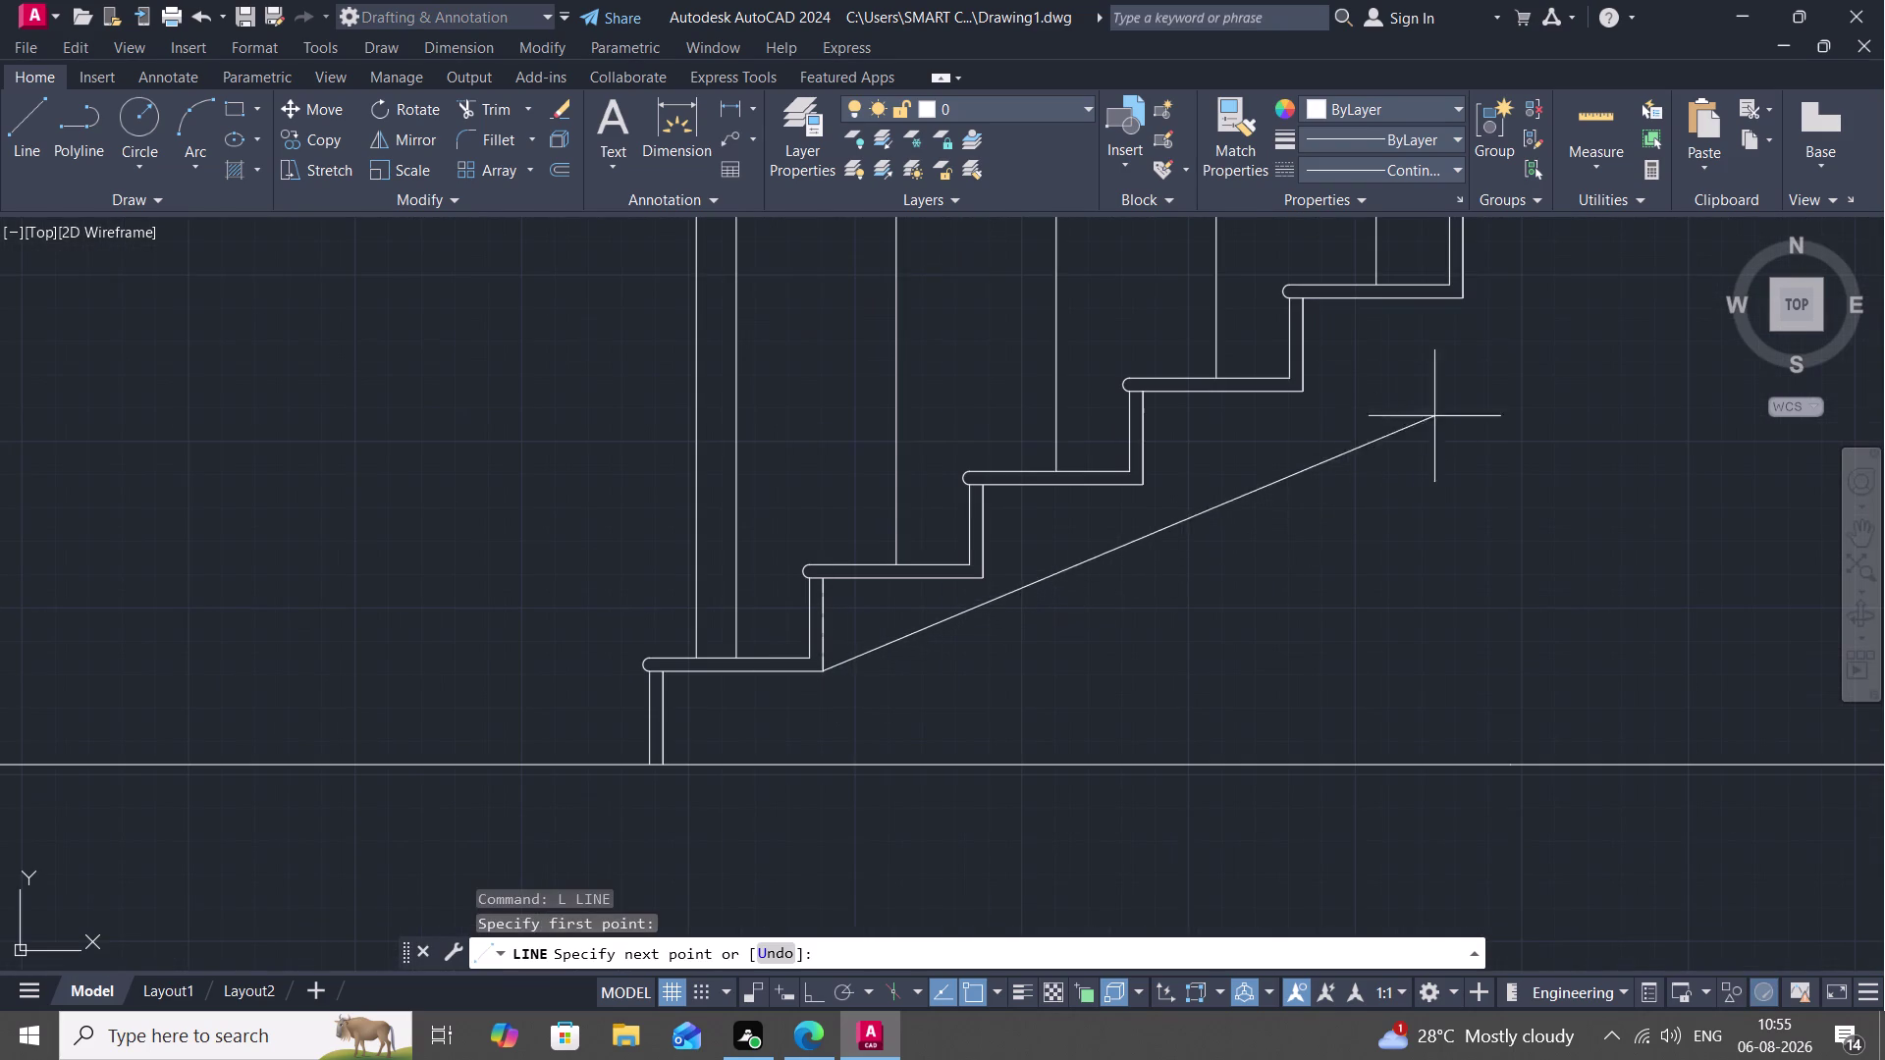
scroll(down, 3)
middle_drag(1662, 246, 691, 580)
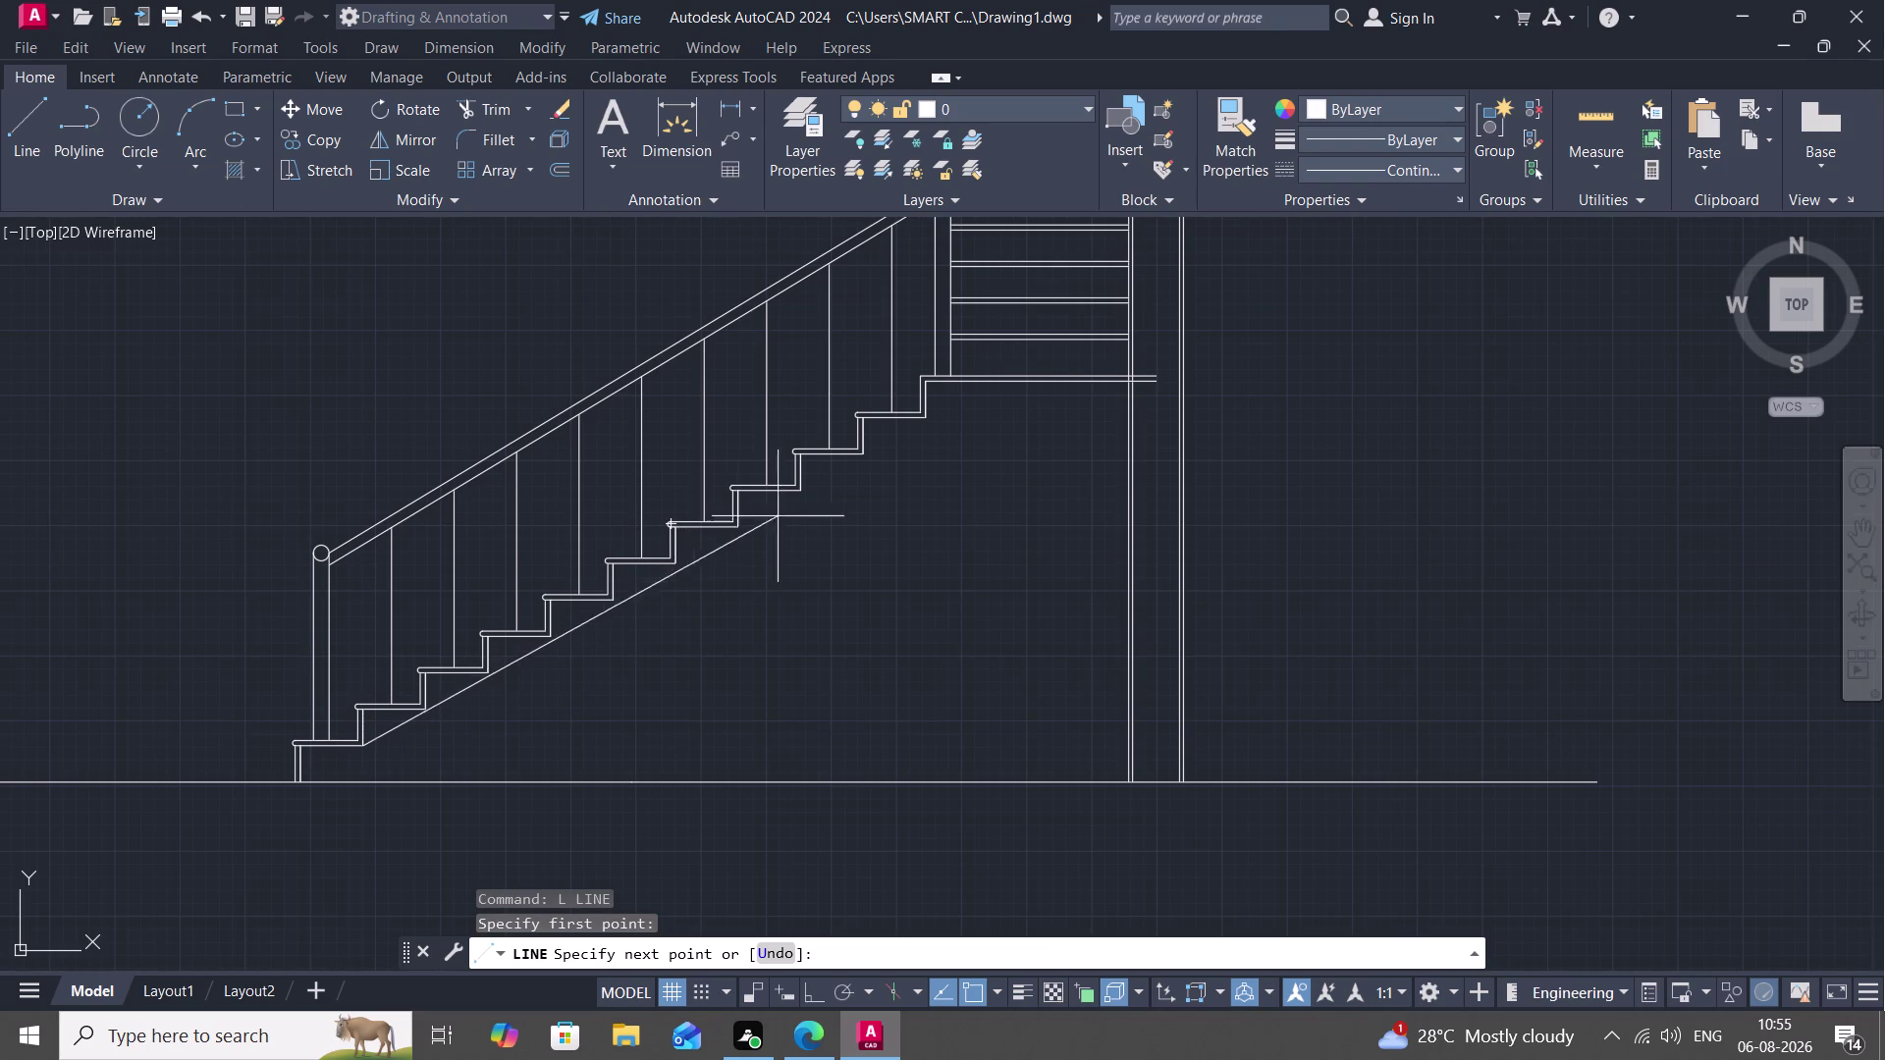
click(922, 413)
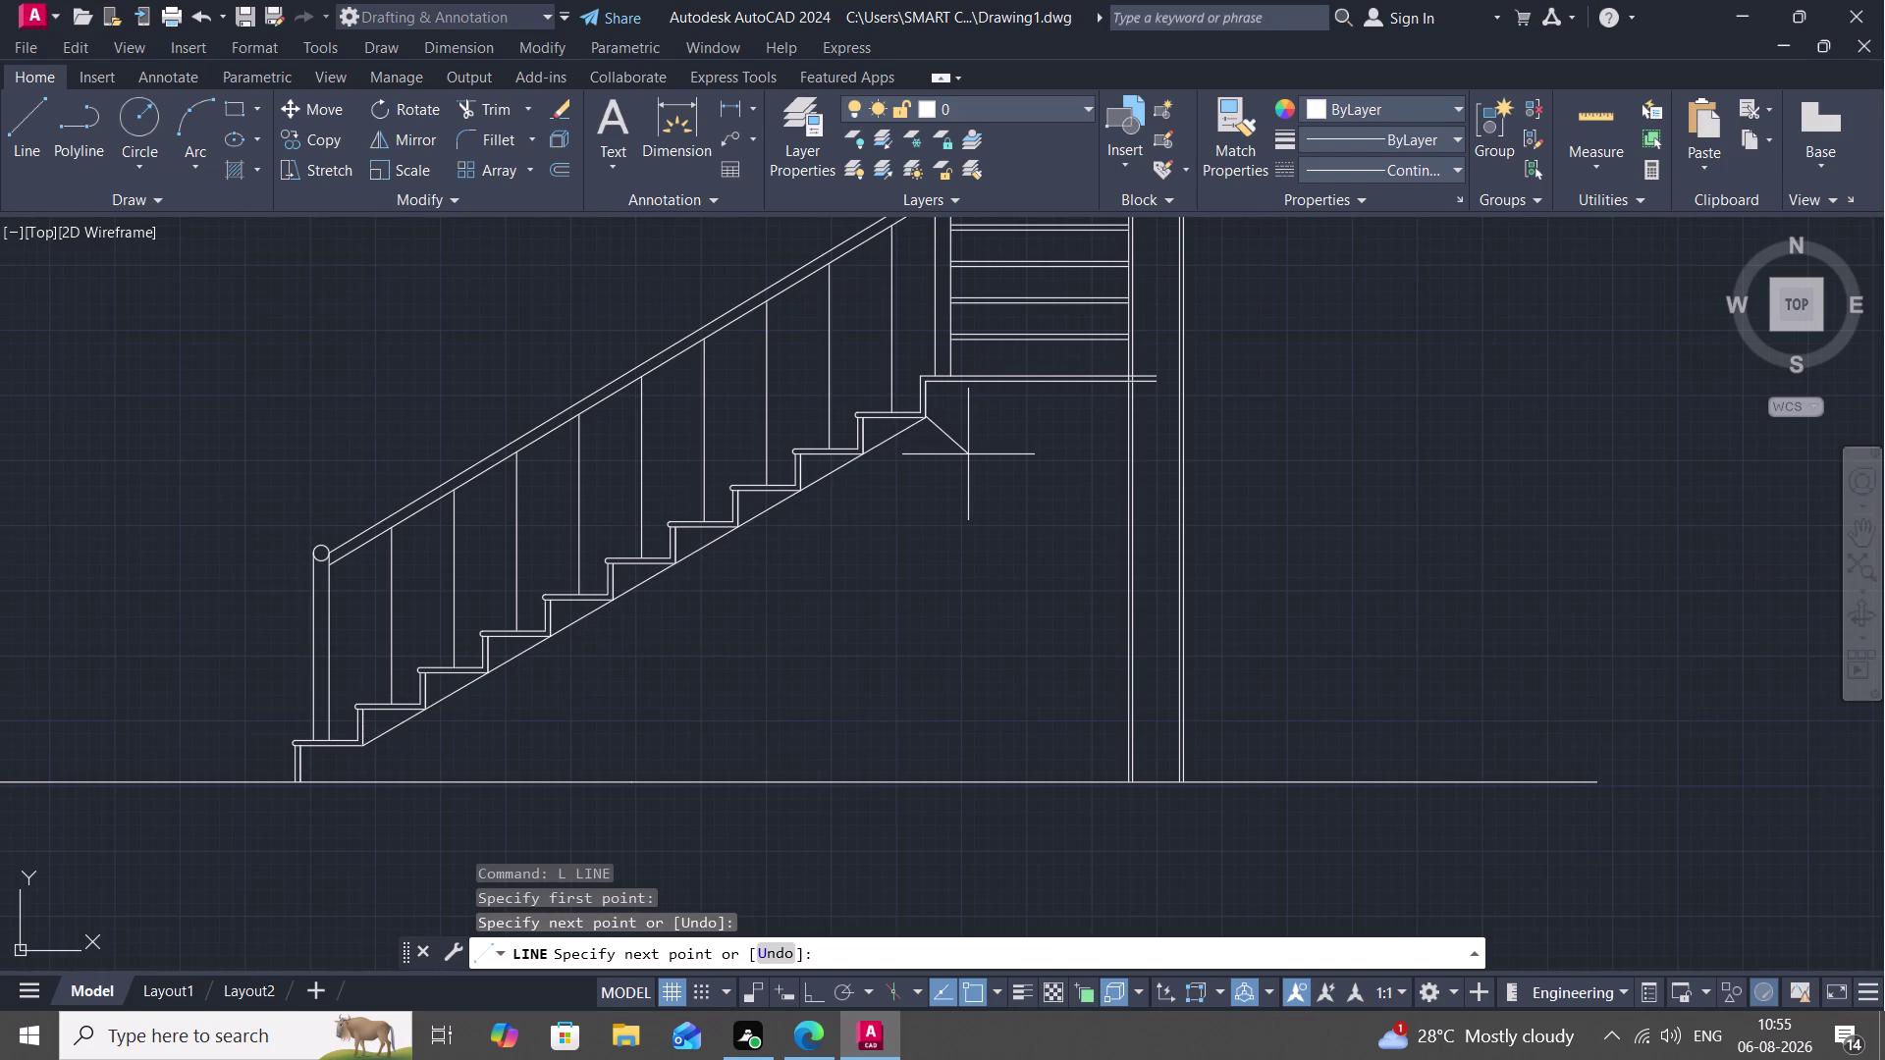
Start the EXTEND command and cancel it without changes.
key(grave)
text(EX)
key(space)
key(Escape)
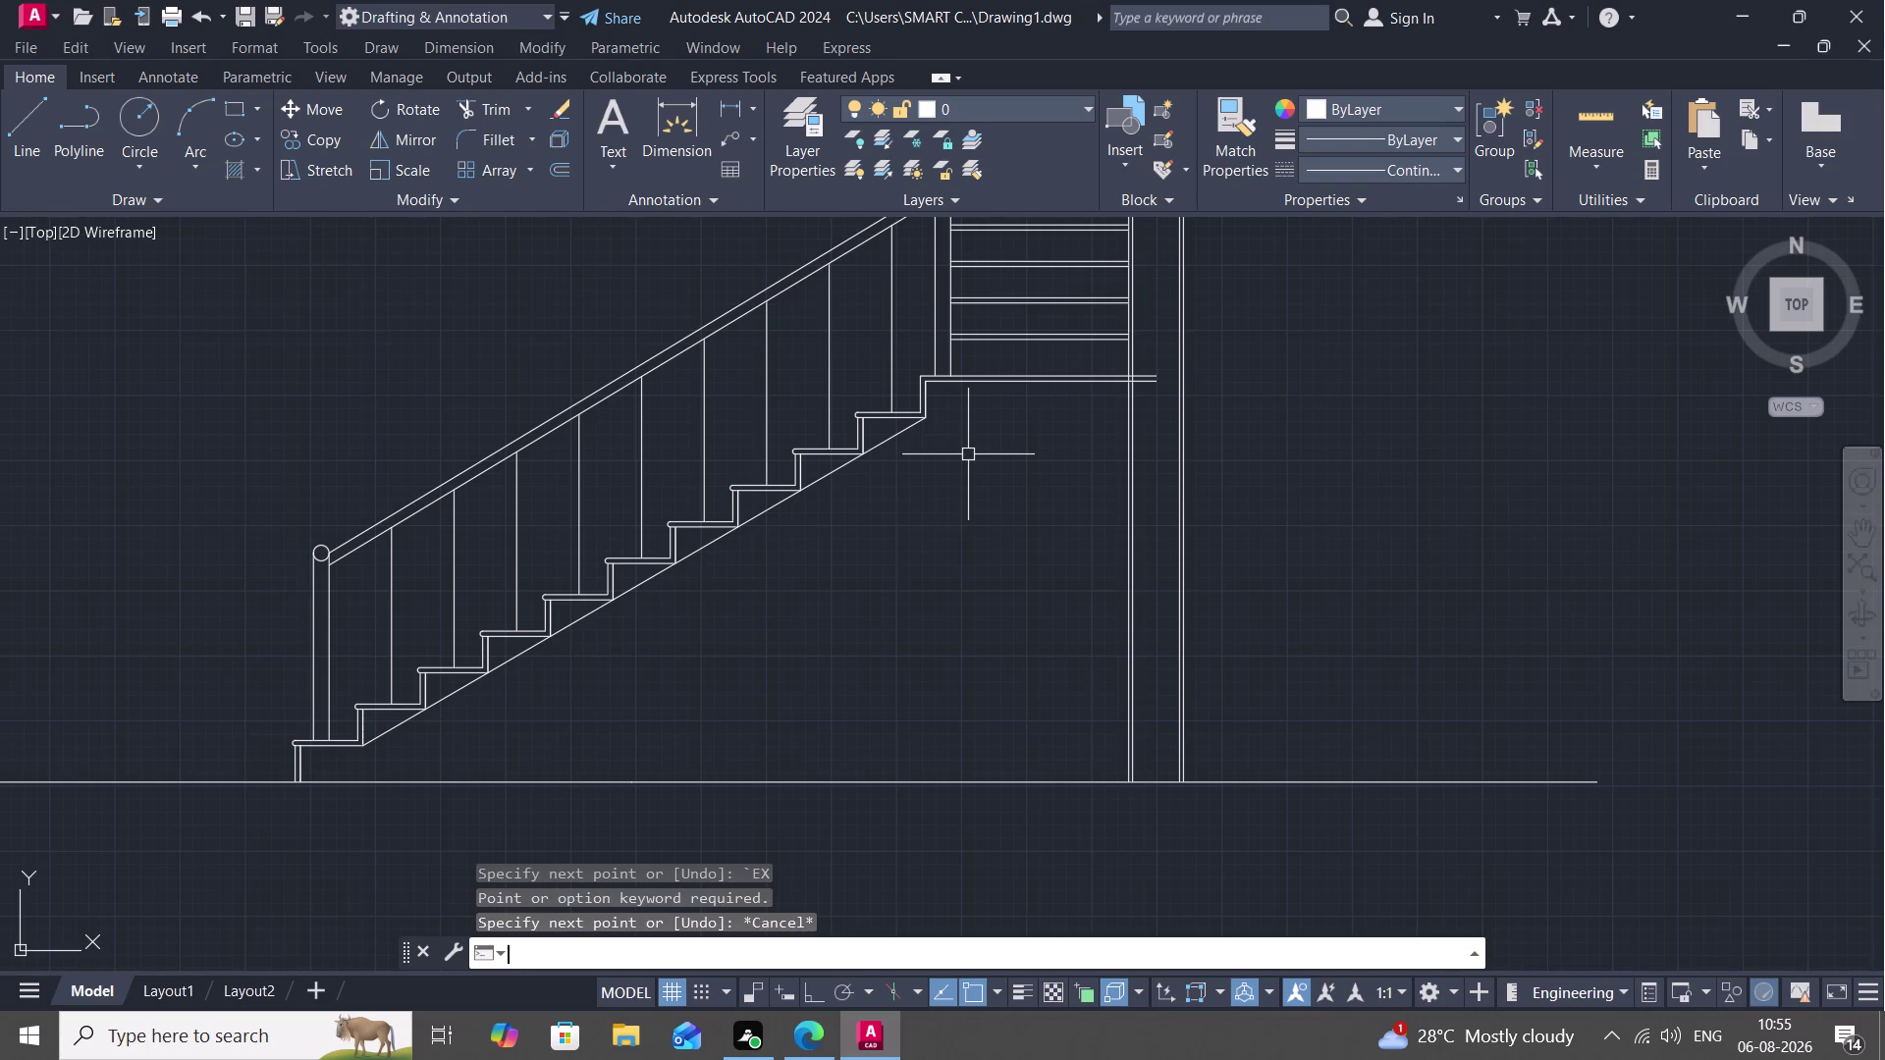
text(EX)
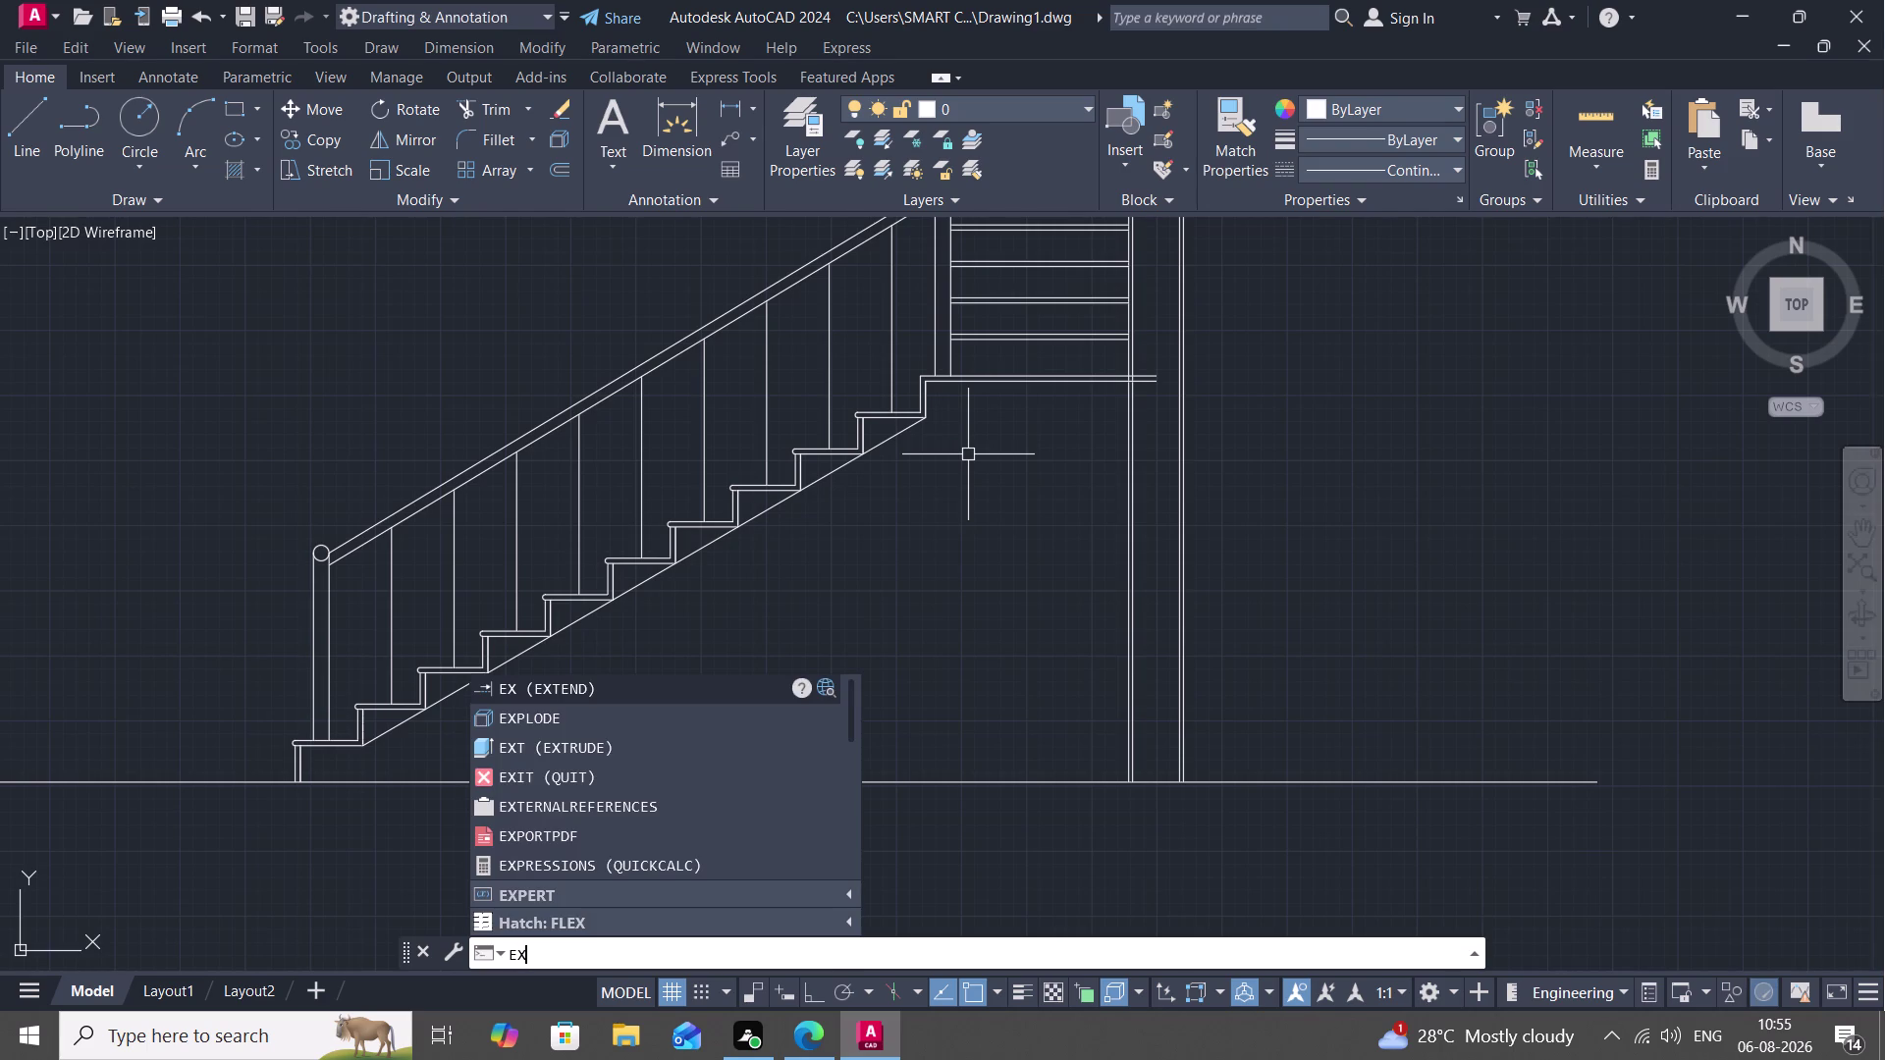
key(space)
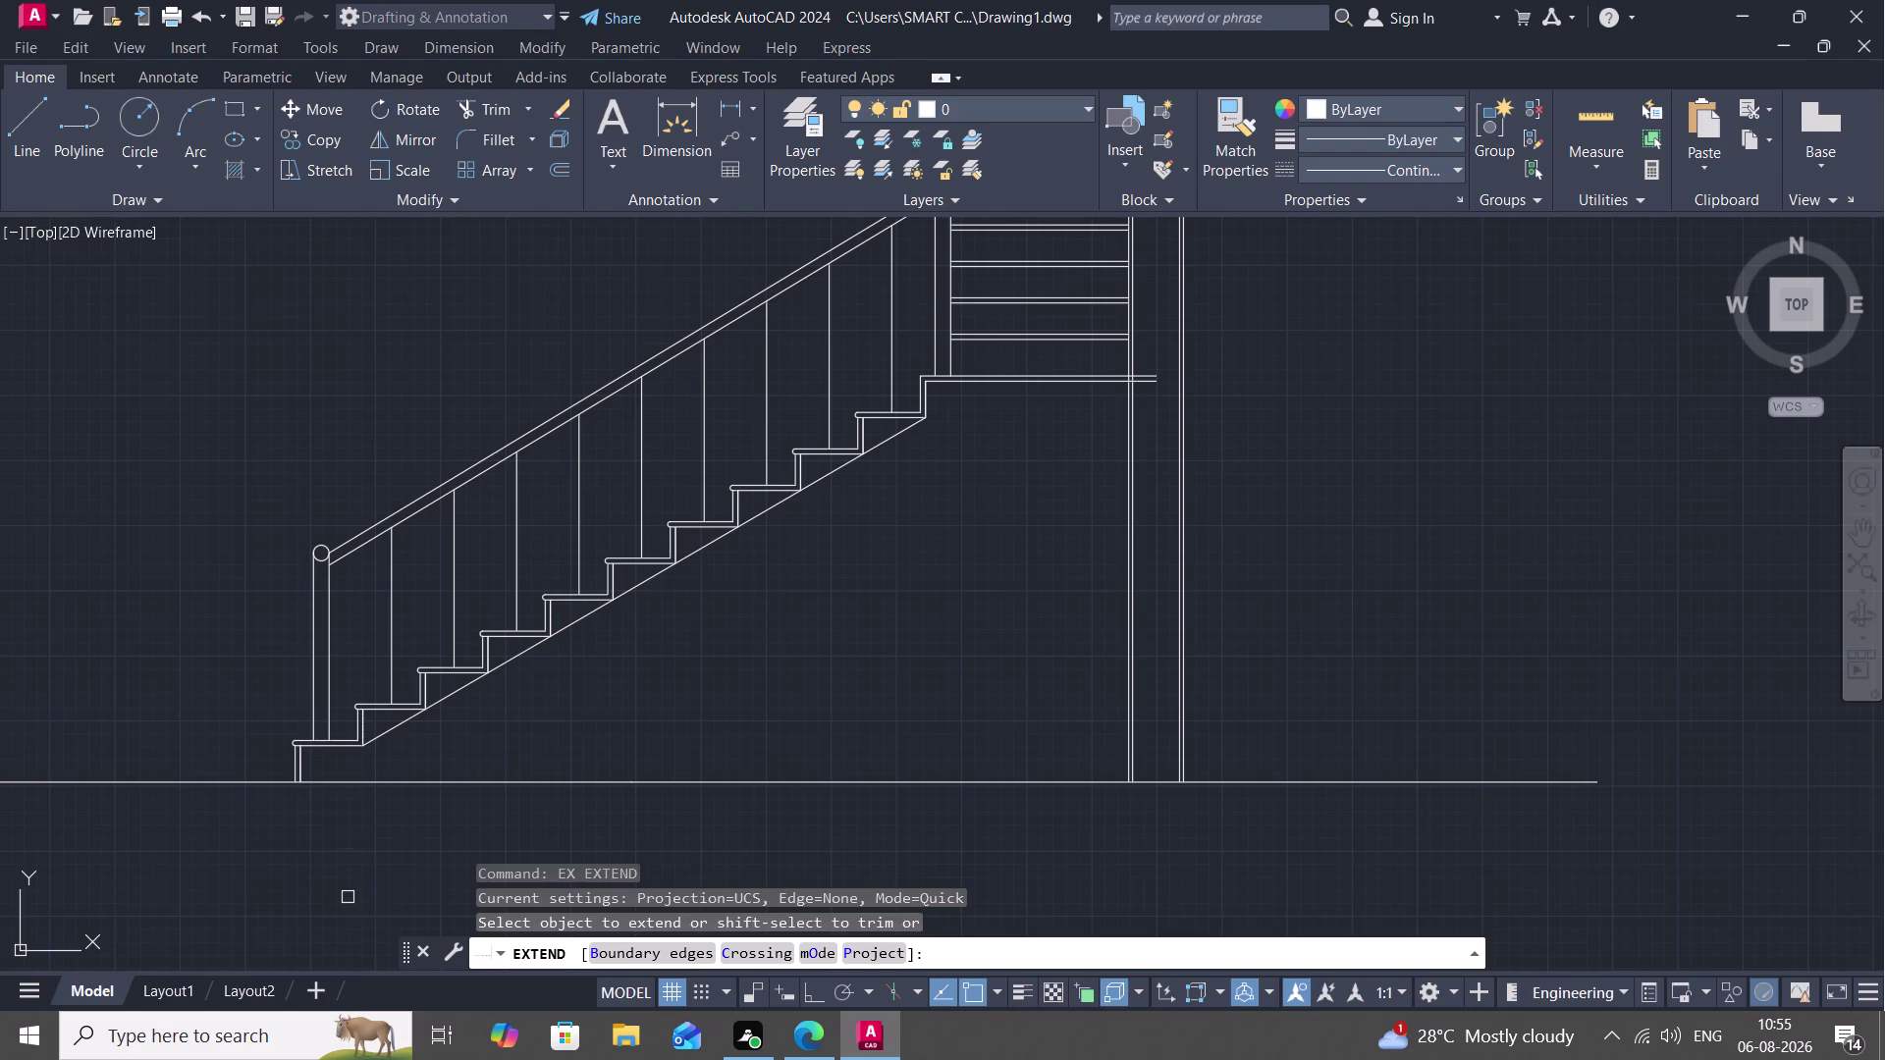
click(401, 726)
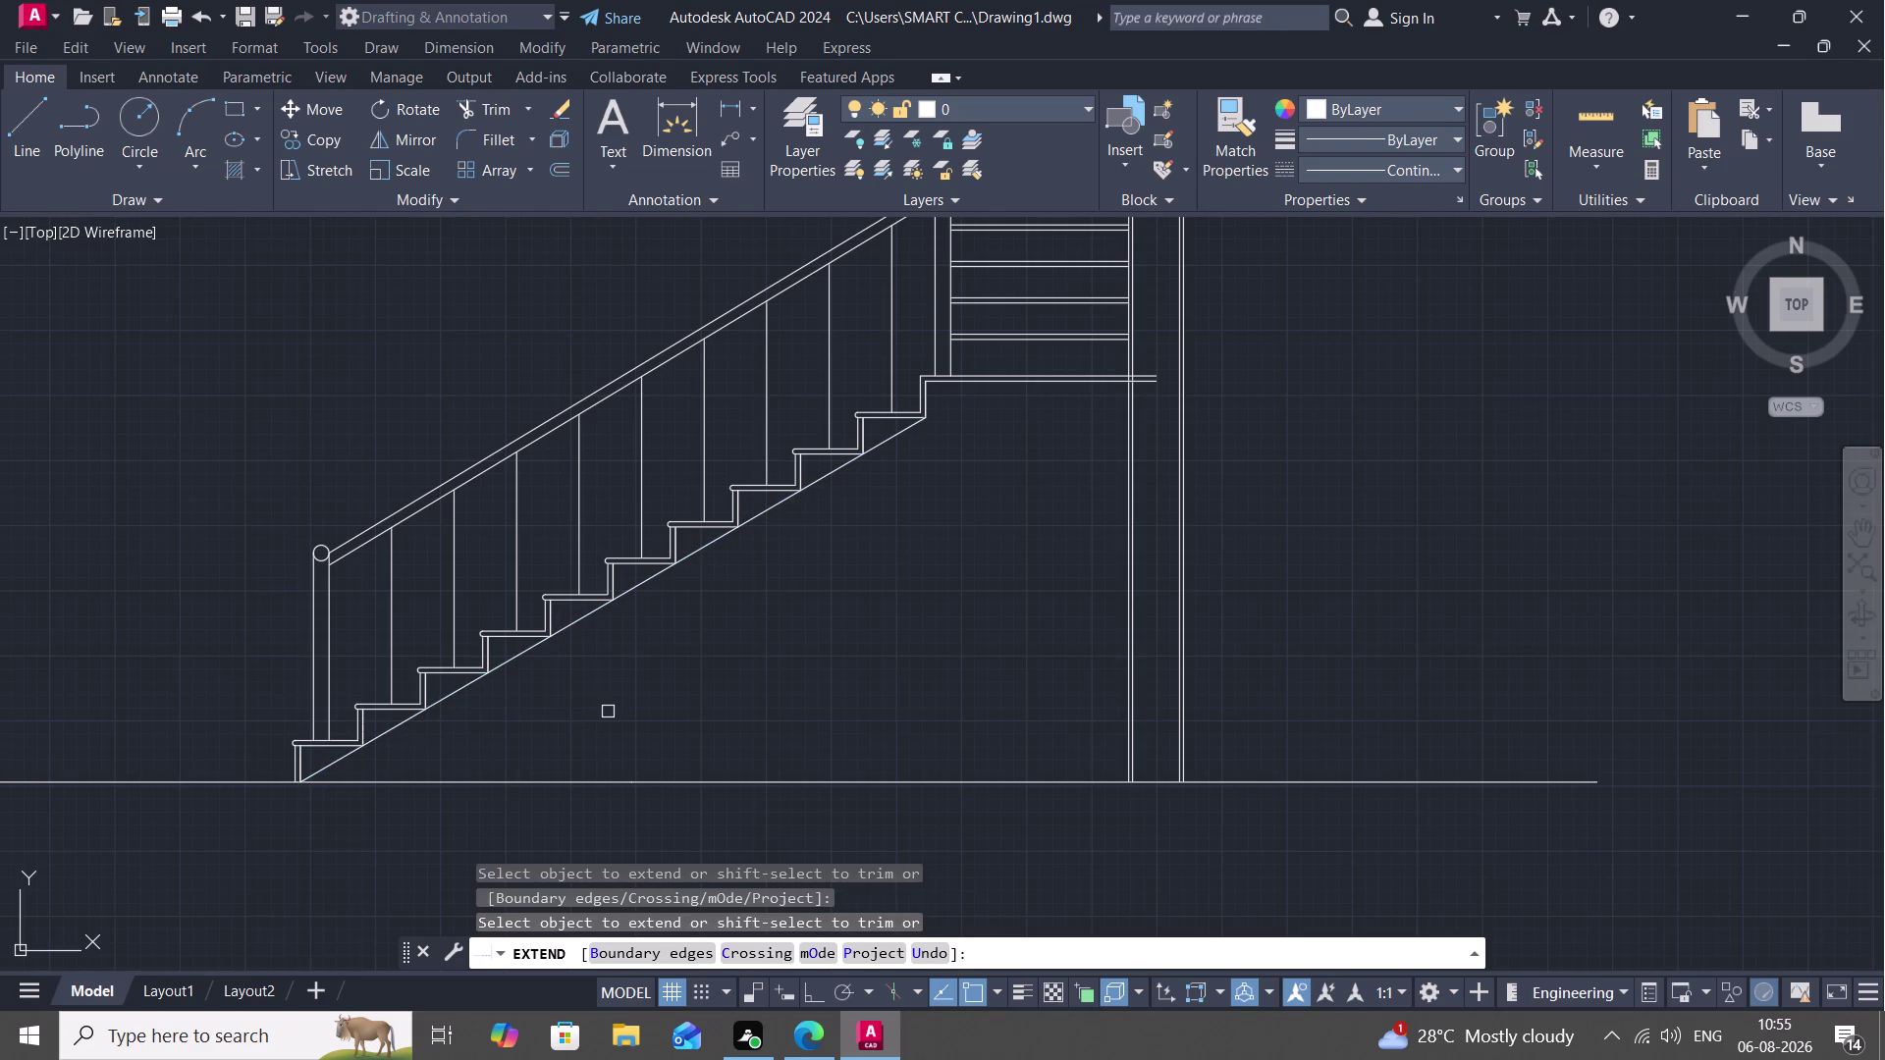
key(Escape)
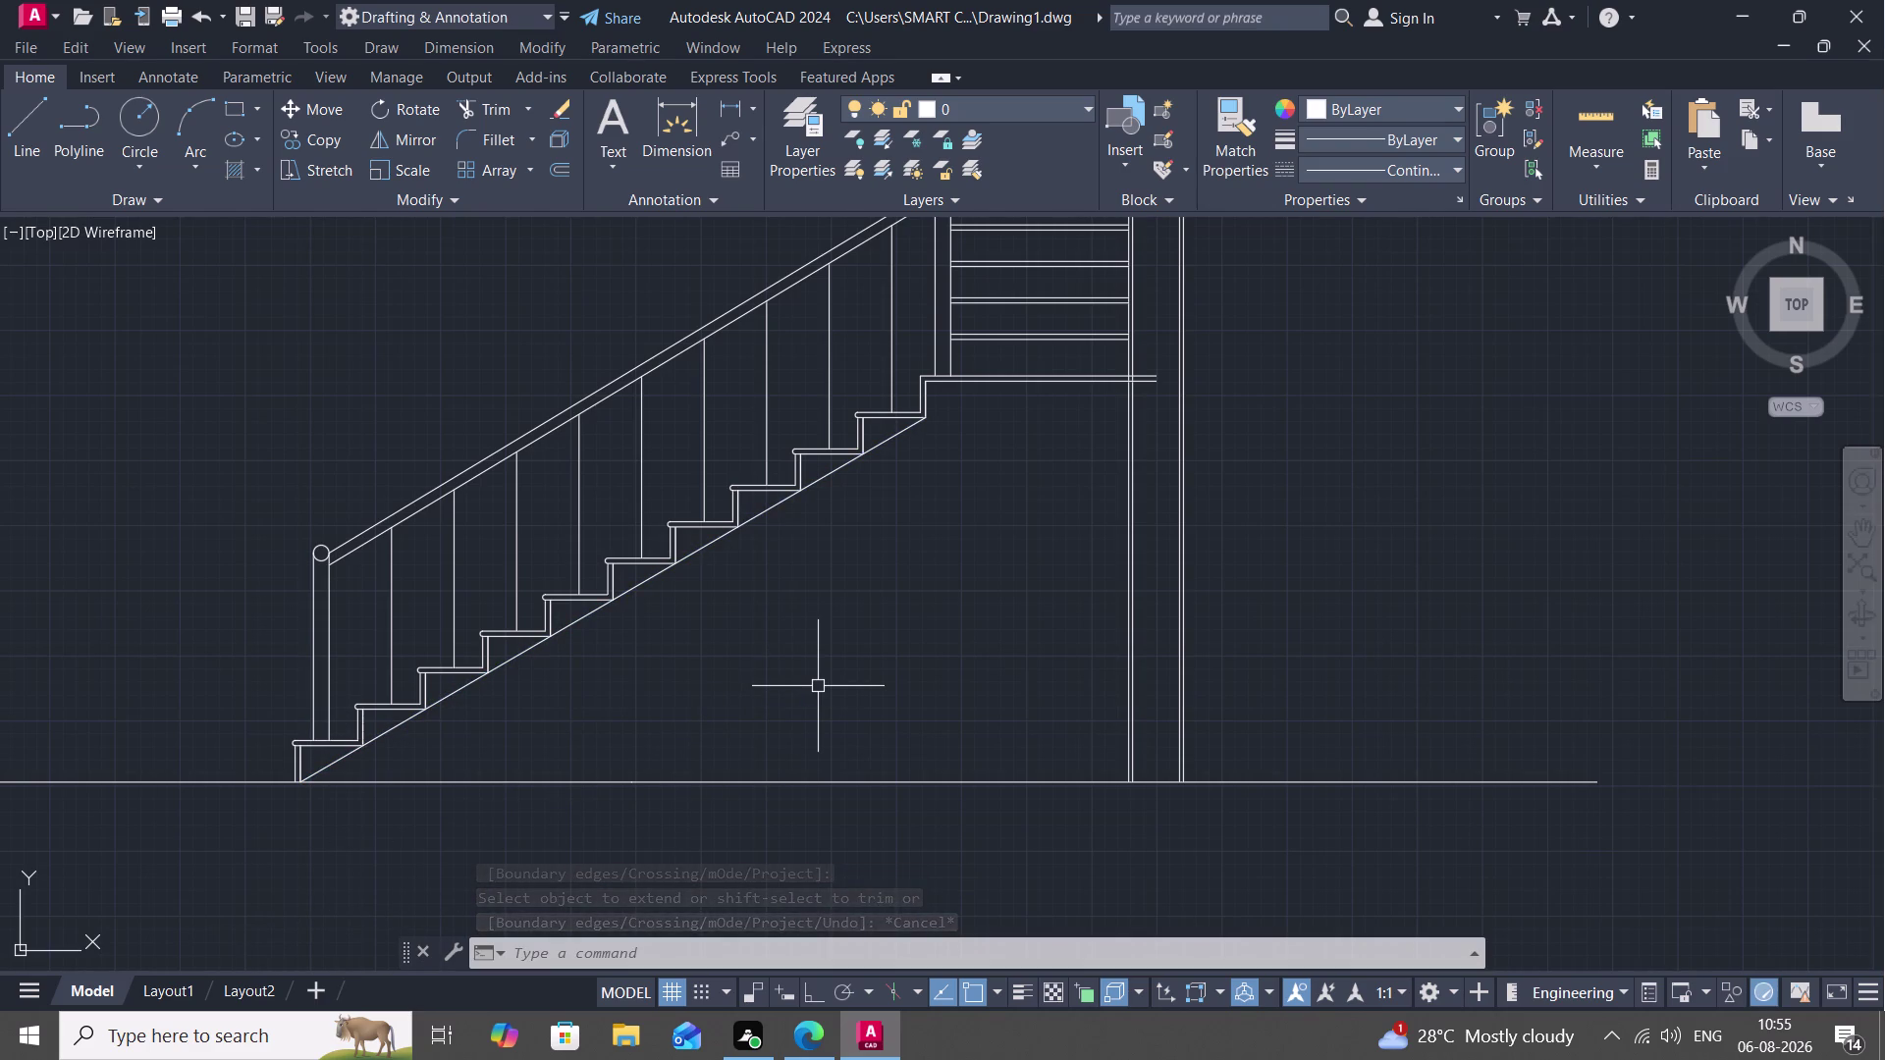
Offset the sloping underside line 6" downward.
key(o)
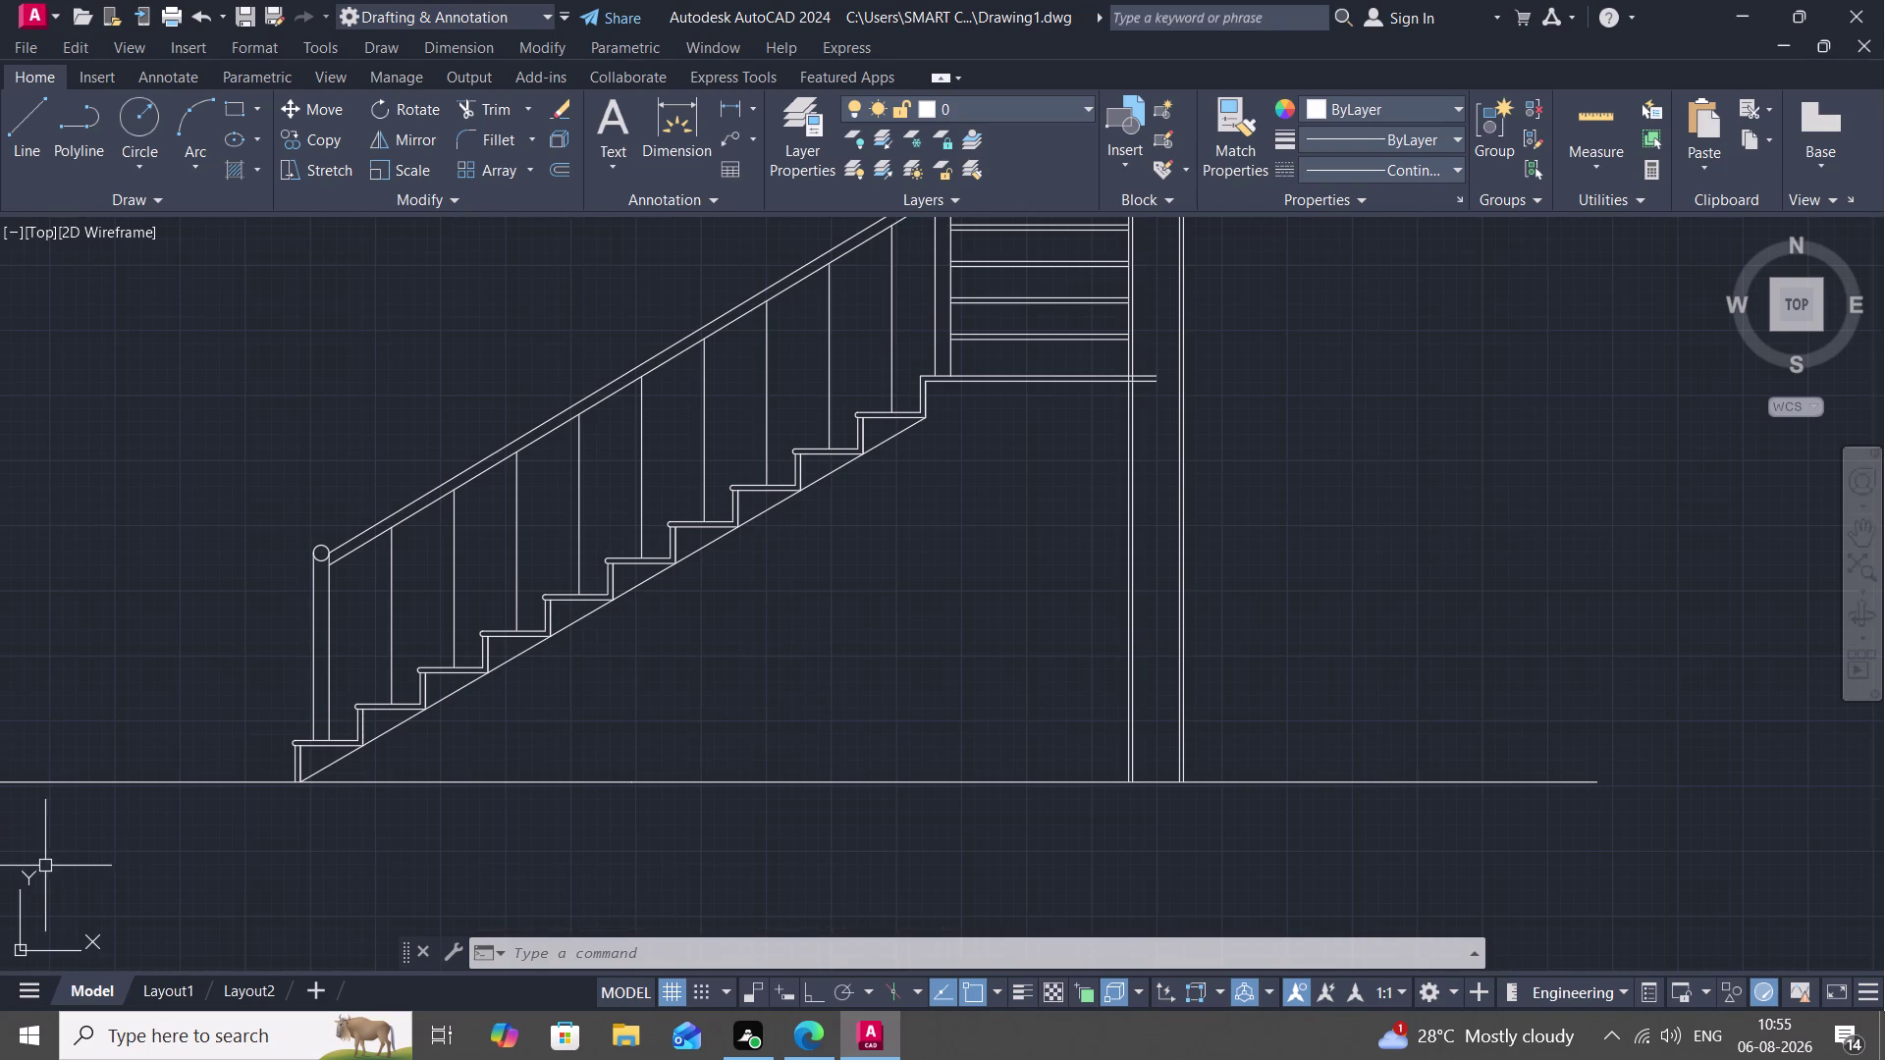
key(space)
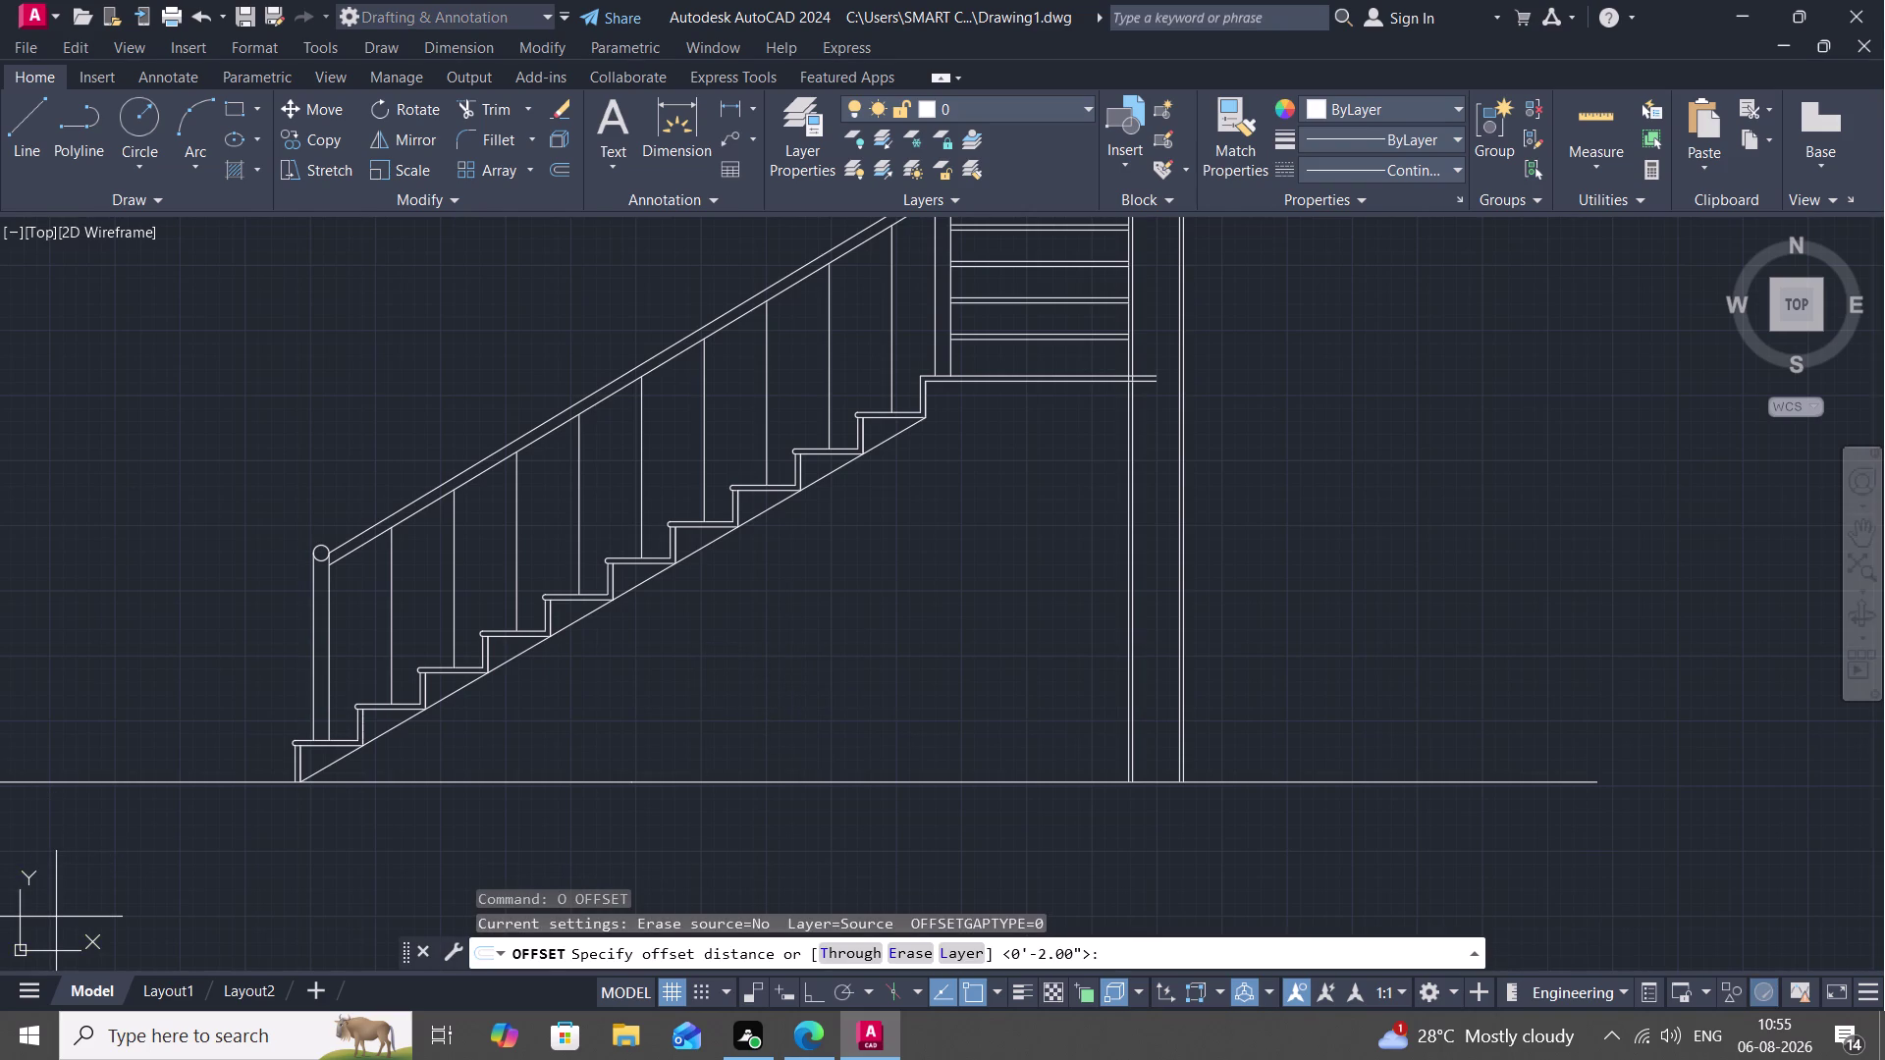
key(6)
key(shift+quotedbl)
key(space)
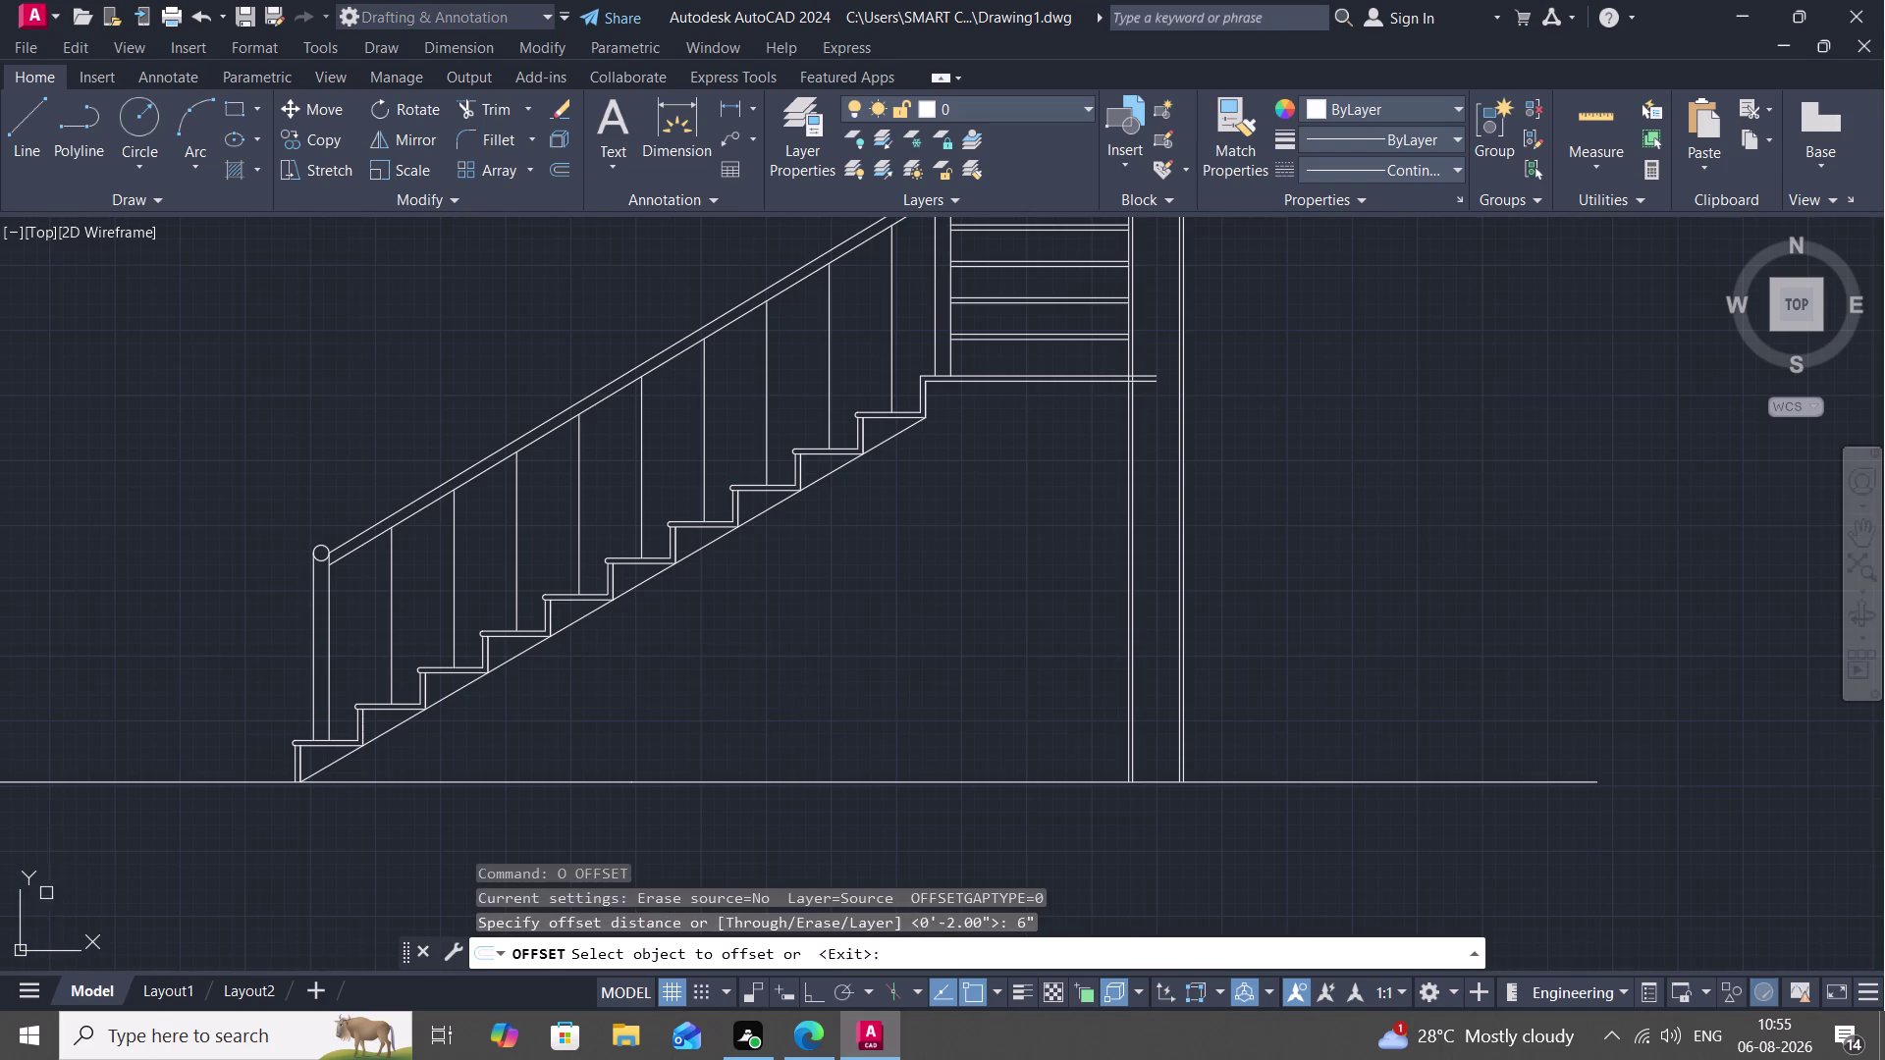
click(395, 724)
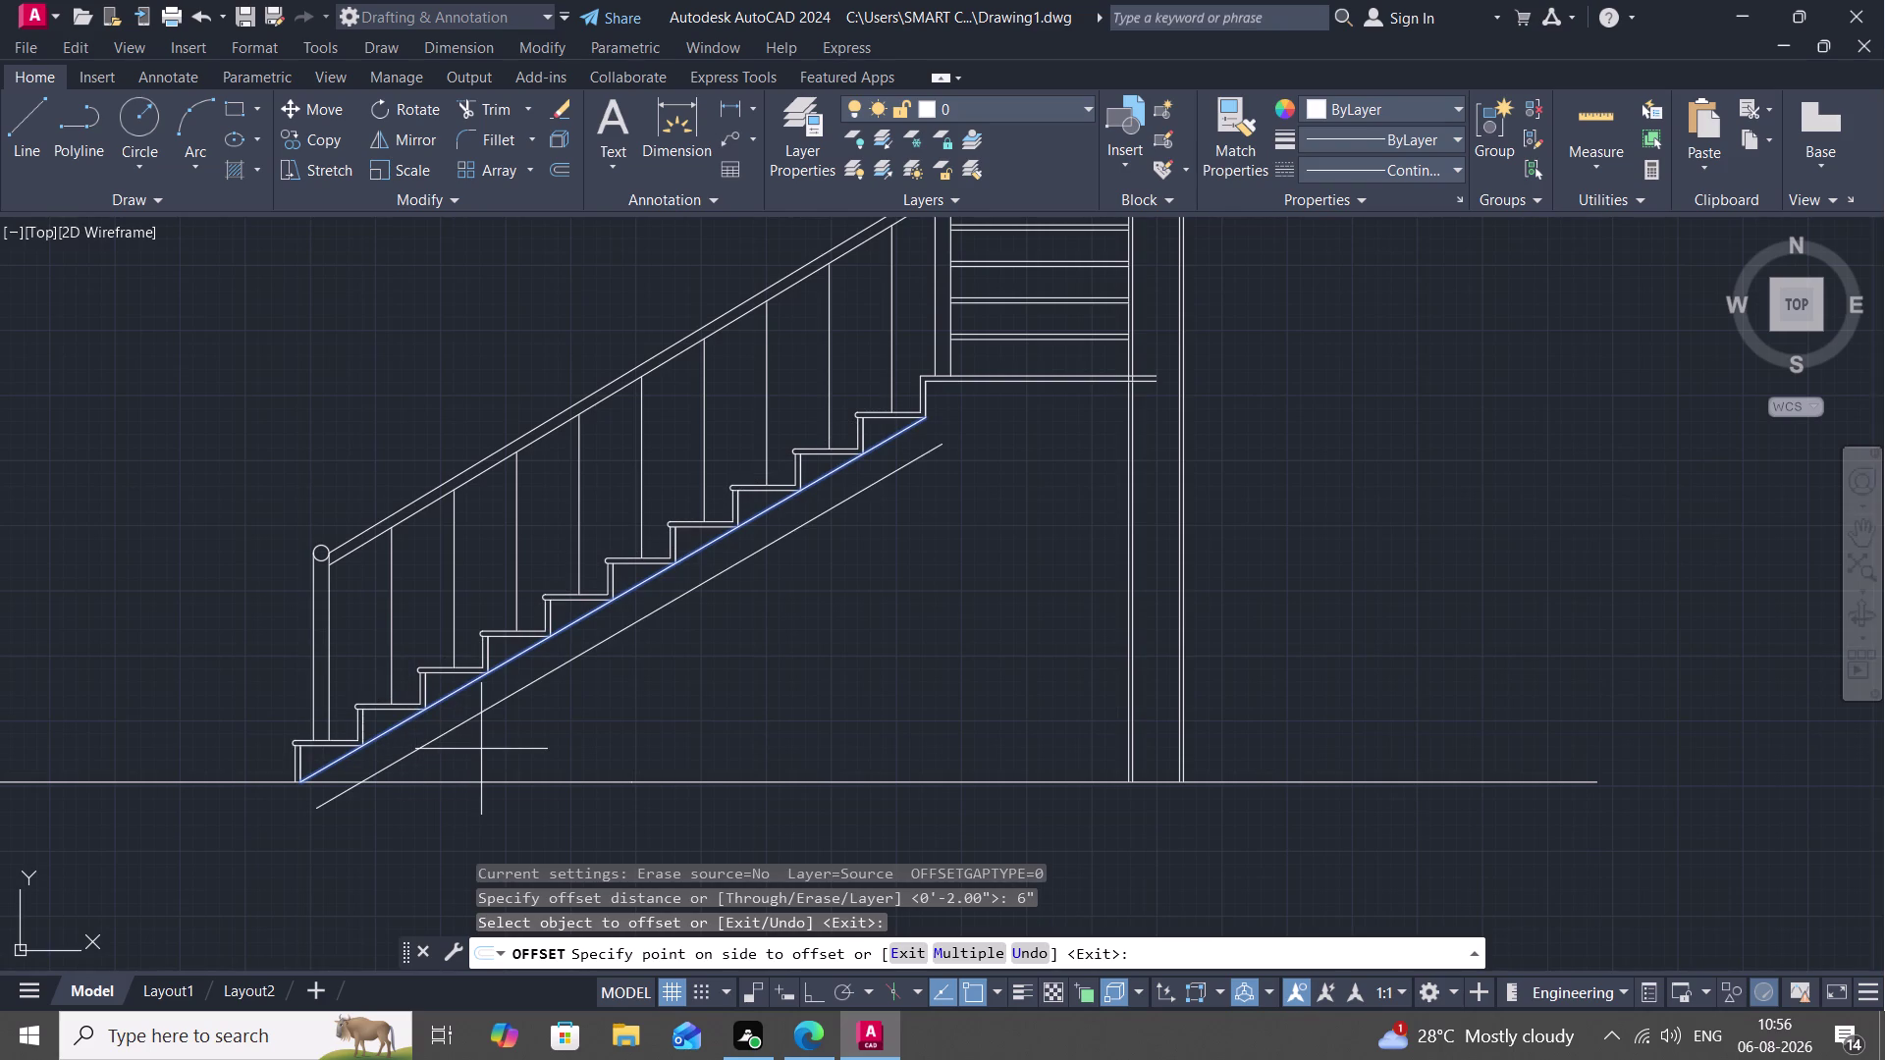
click(485, 766)
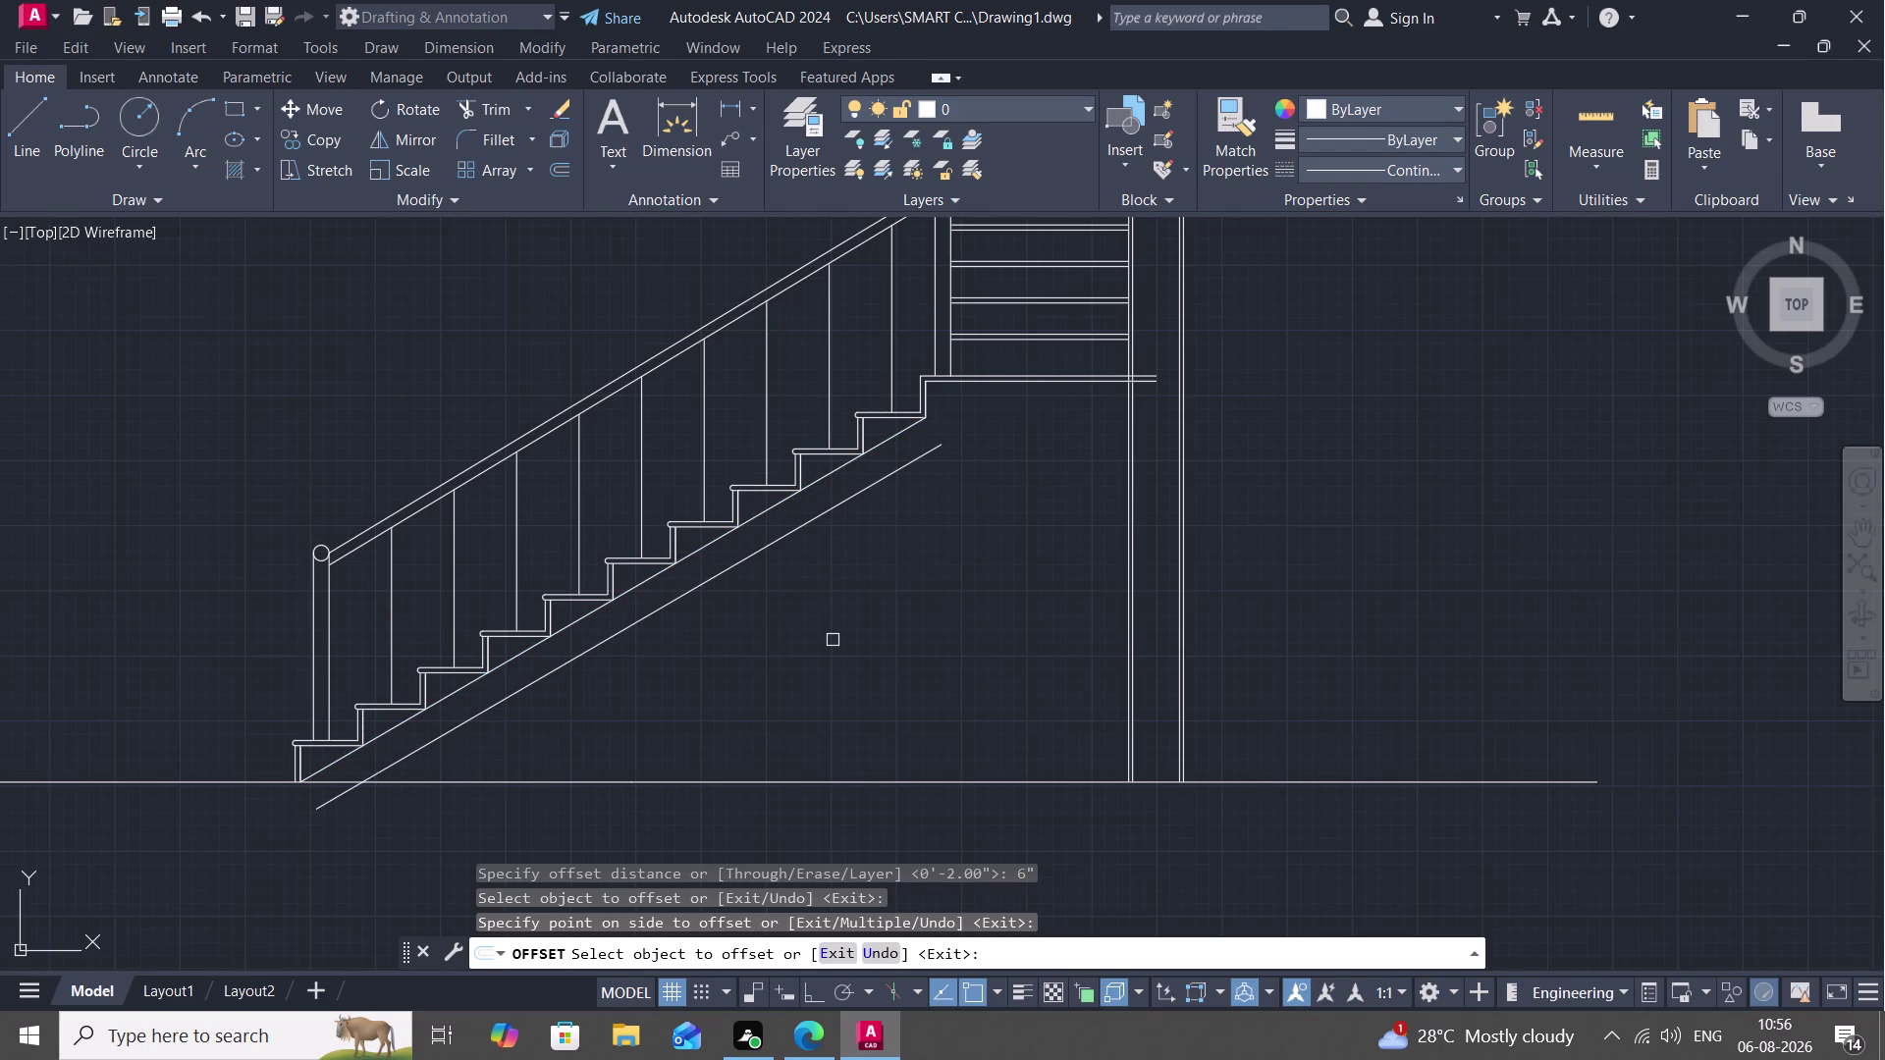
Extend the lower slope line up to the landing.
text(EX)
key(grave)
key(r)
key(x)
key(space)
key(Escape)
key(e)
text(X)
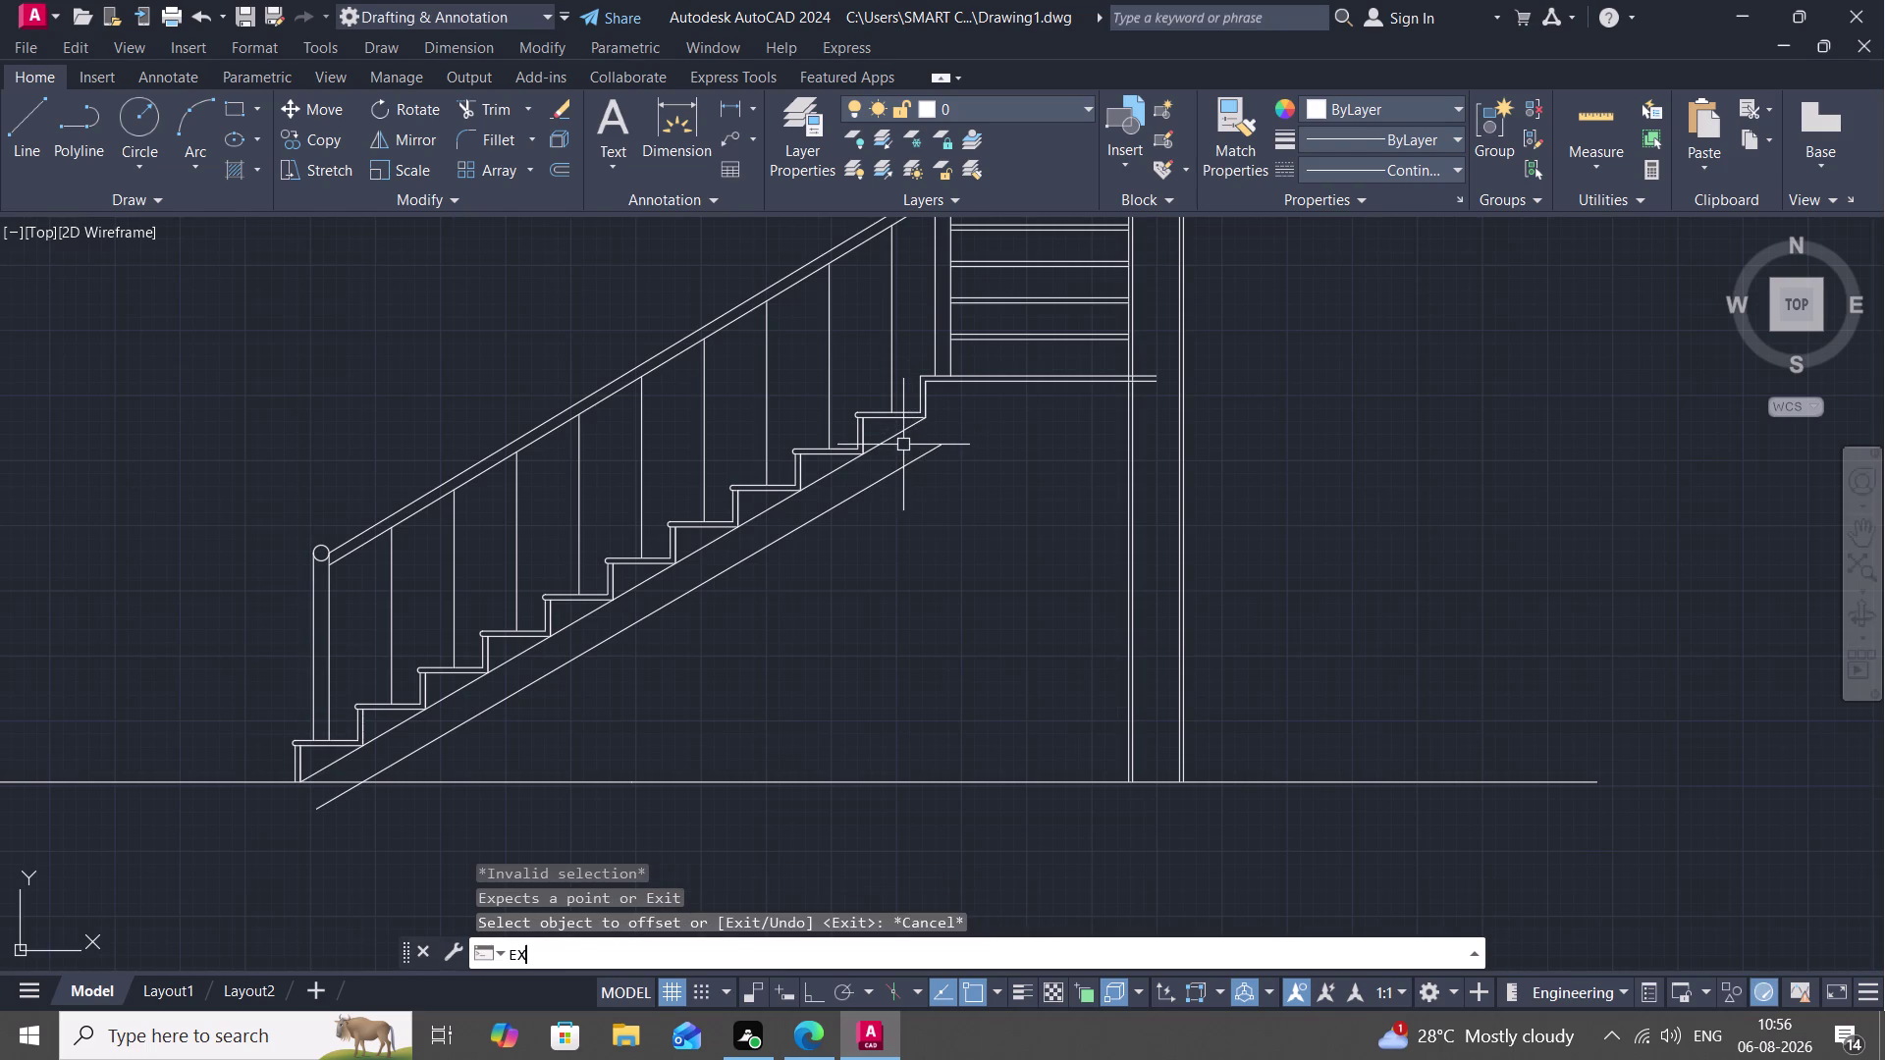
key(space)
click(909, 461)
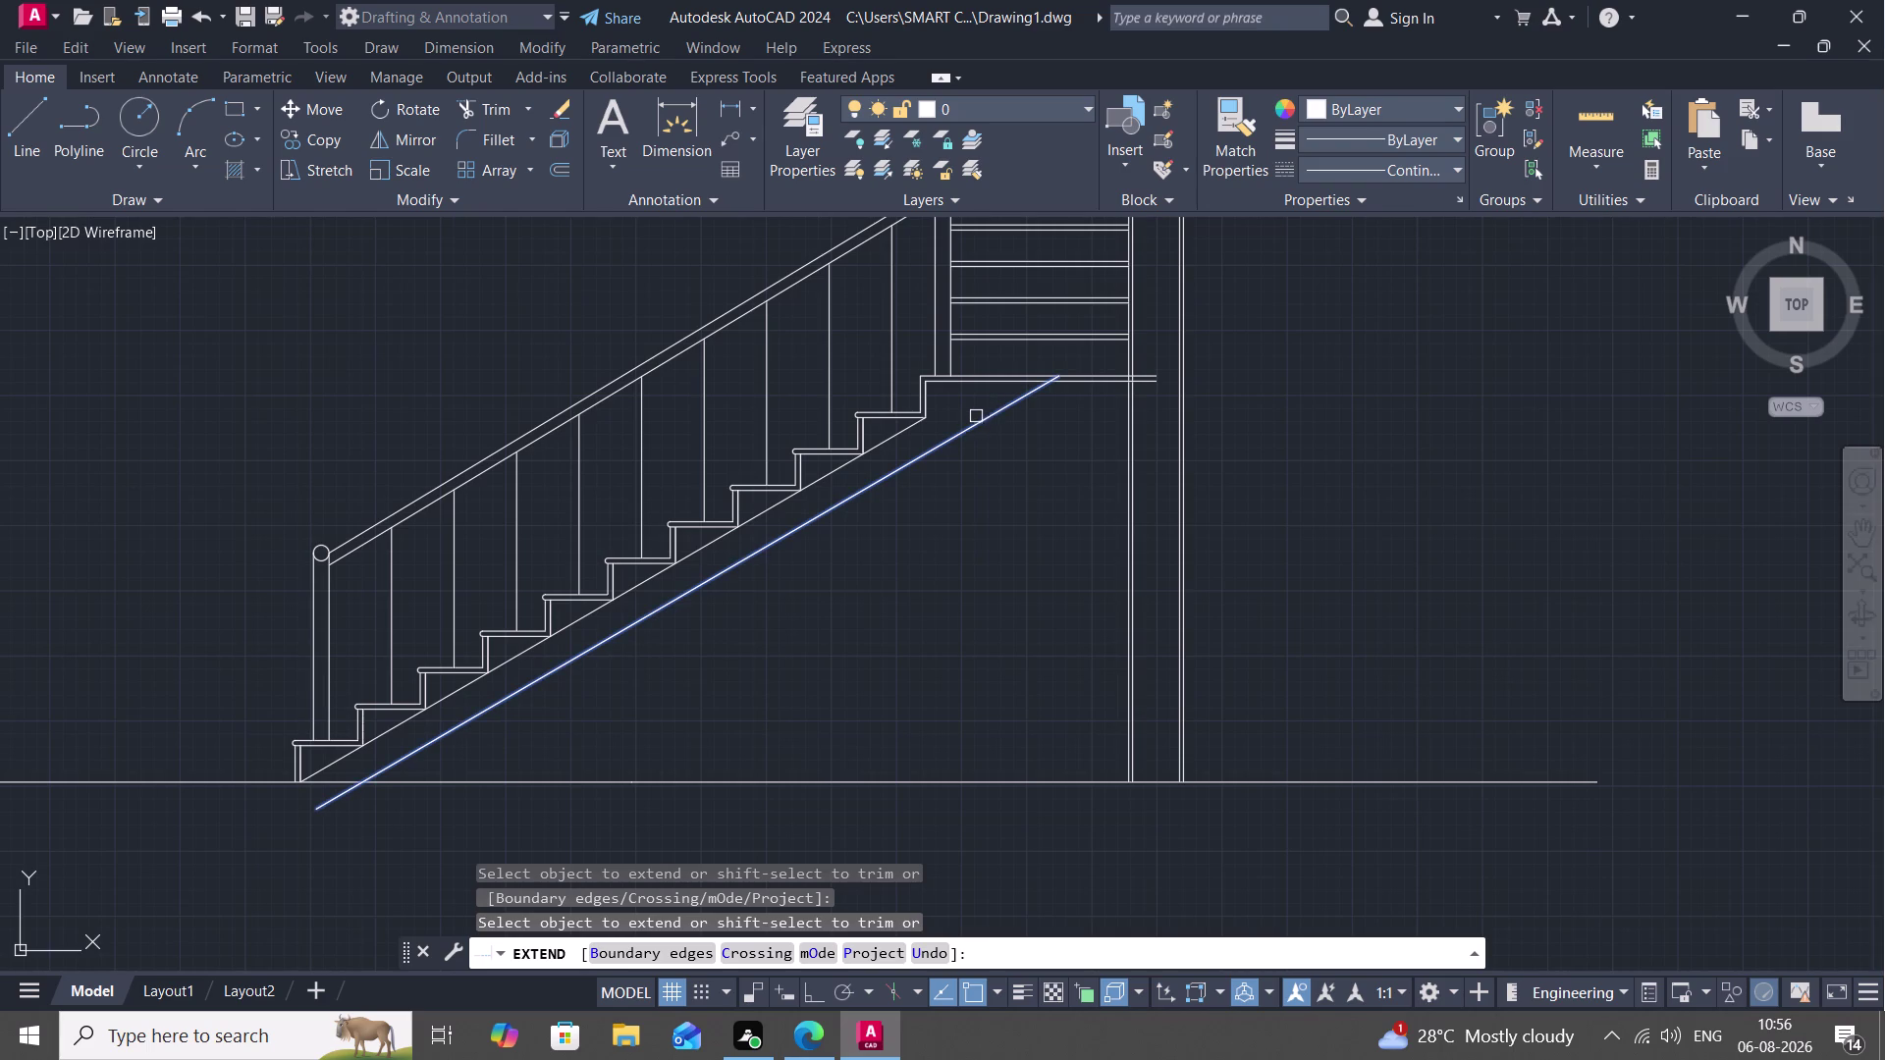
Offset a copy of the landing slab line just below the landing.
text(O)
key(space)
key(Escape)
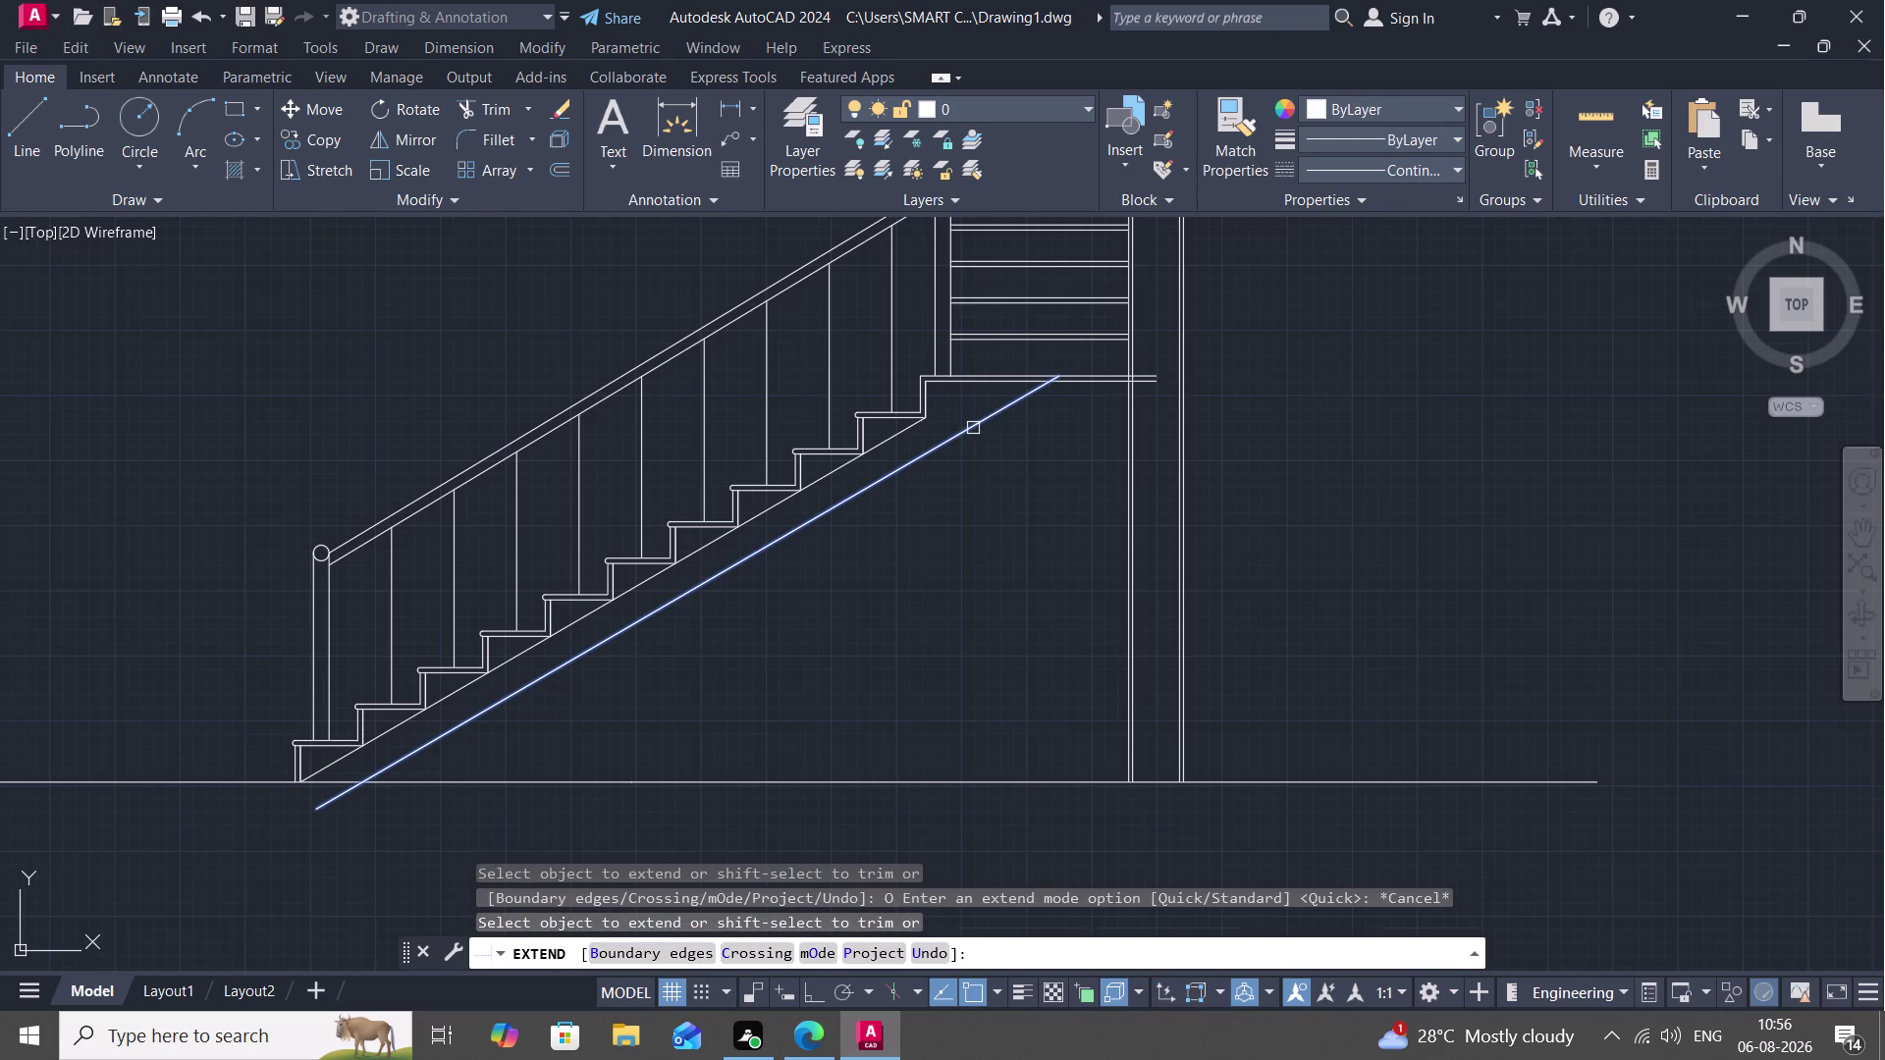
key(Escape)
key(o)
key(space)
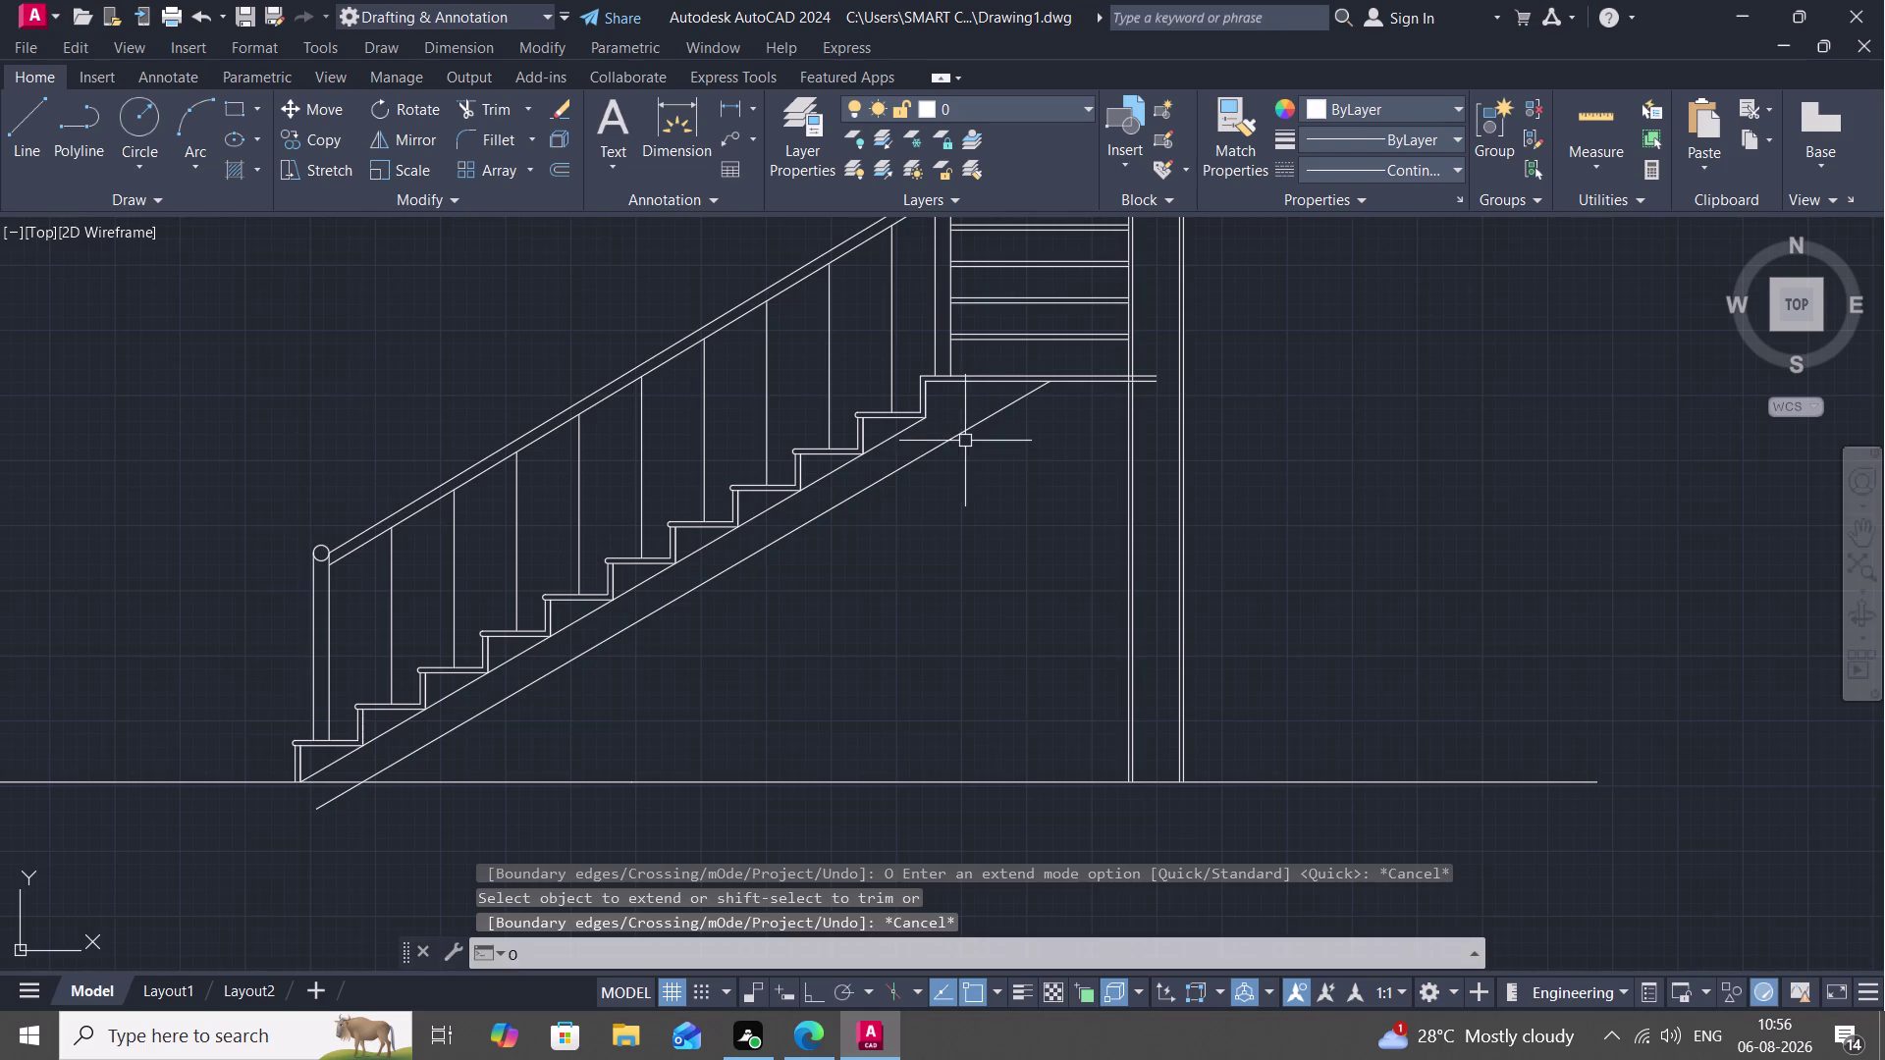
key(space)
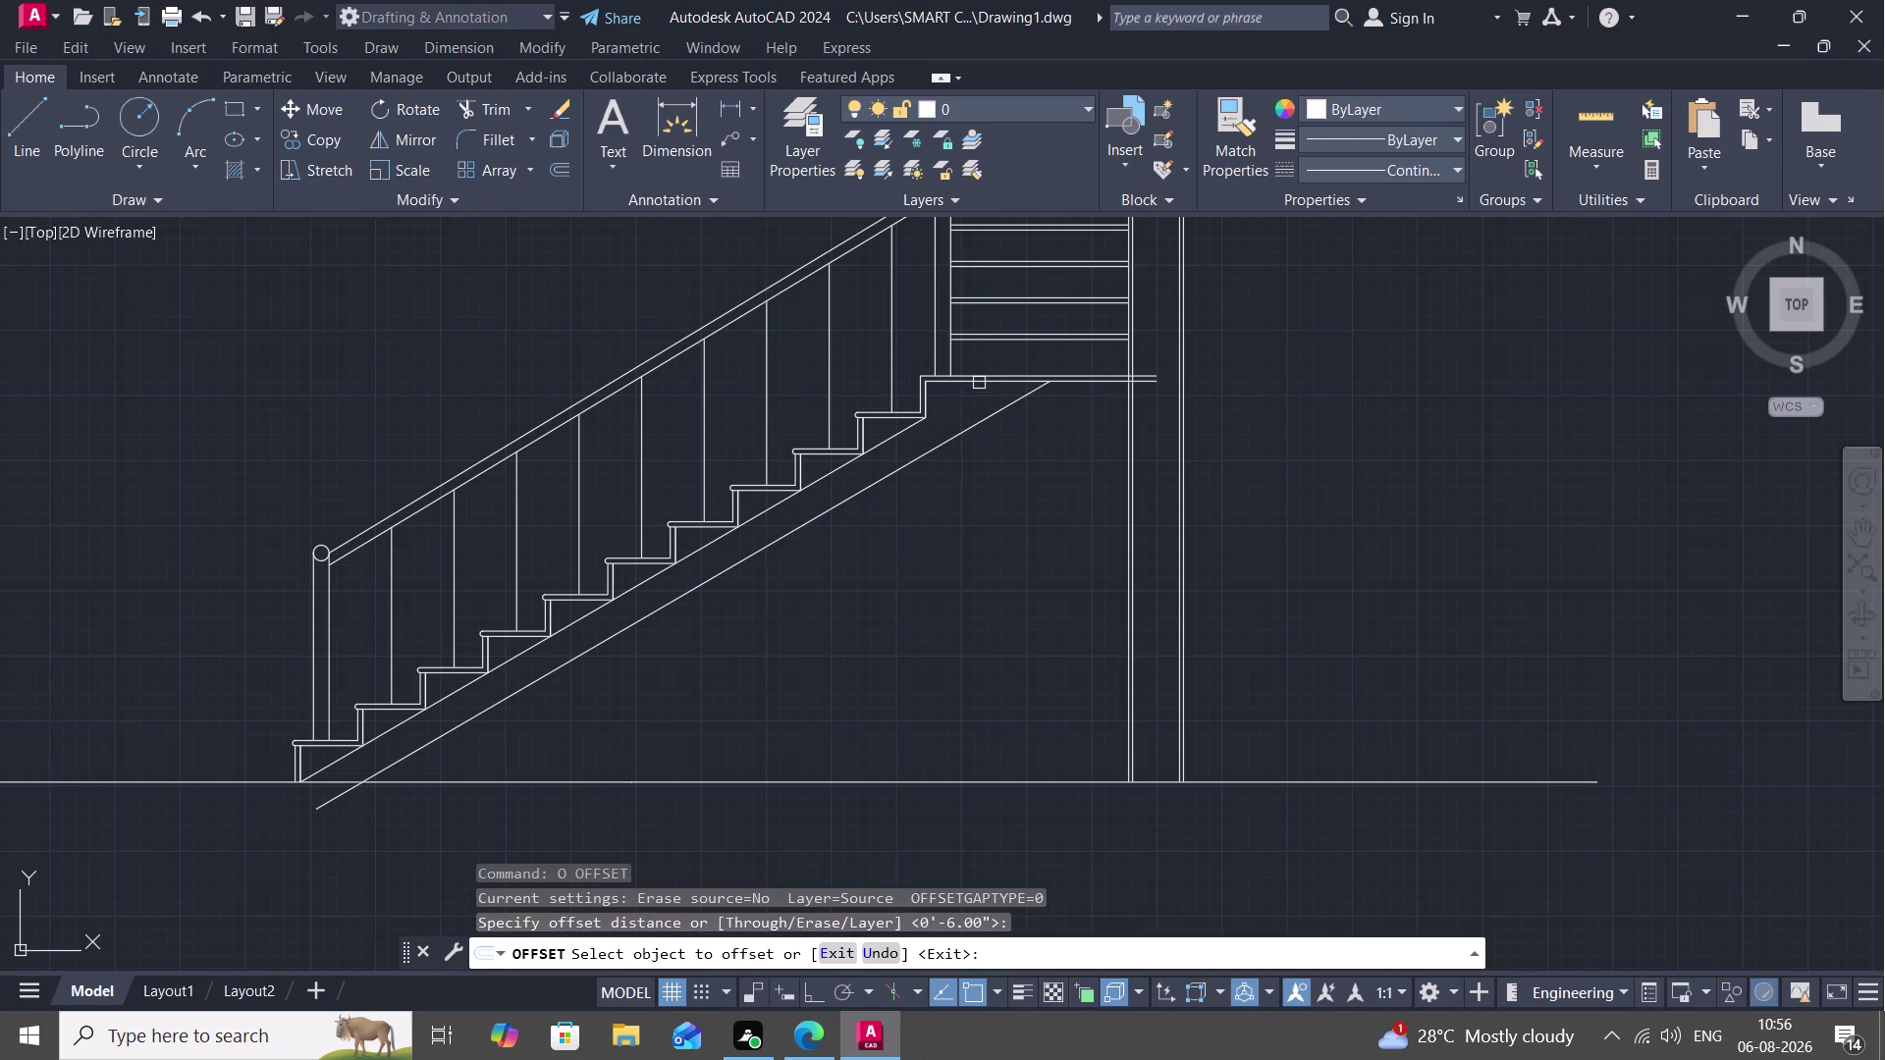
click(978, 382)
click(996, 433)
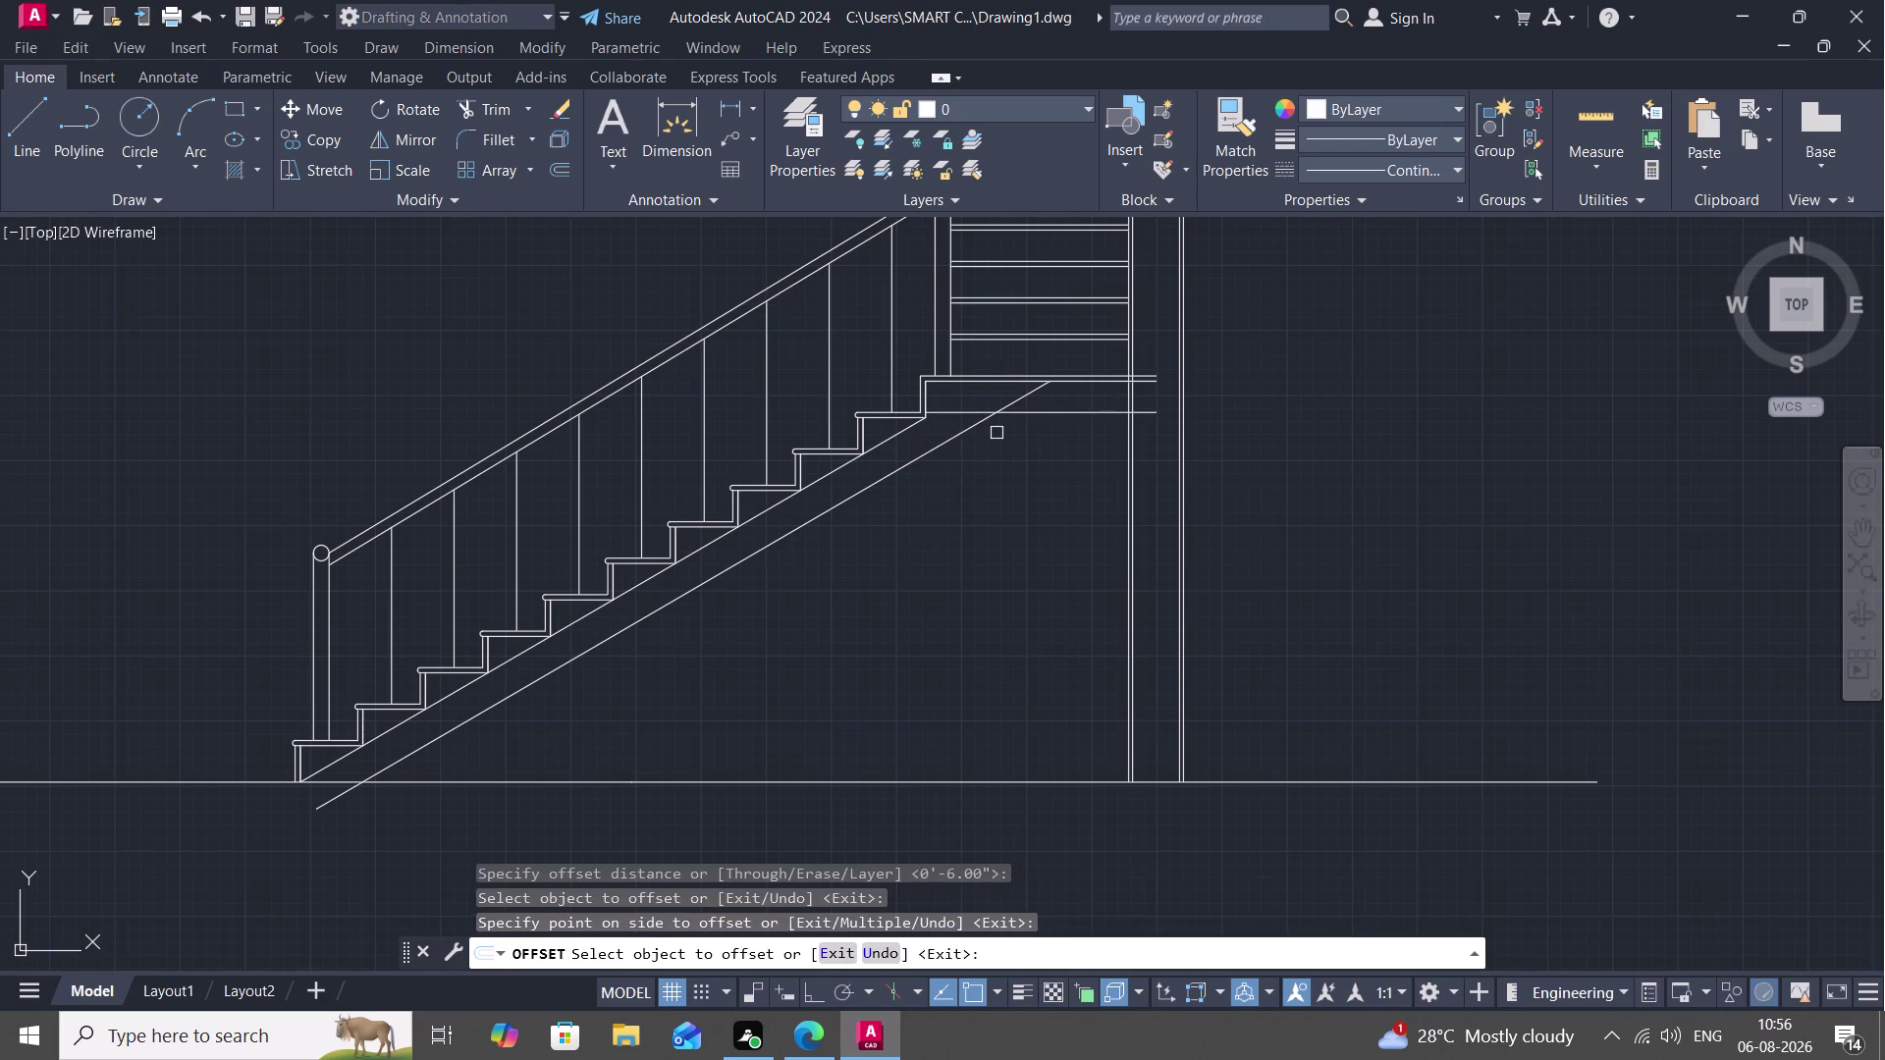
key(Escape)
key(Escape)
Trim the two leftover segments where the landing meets the flight.
text(TR)
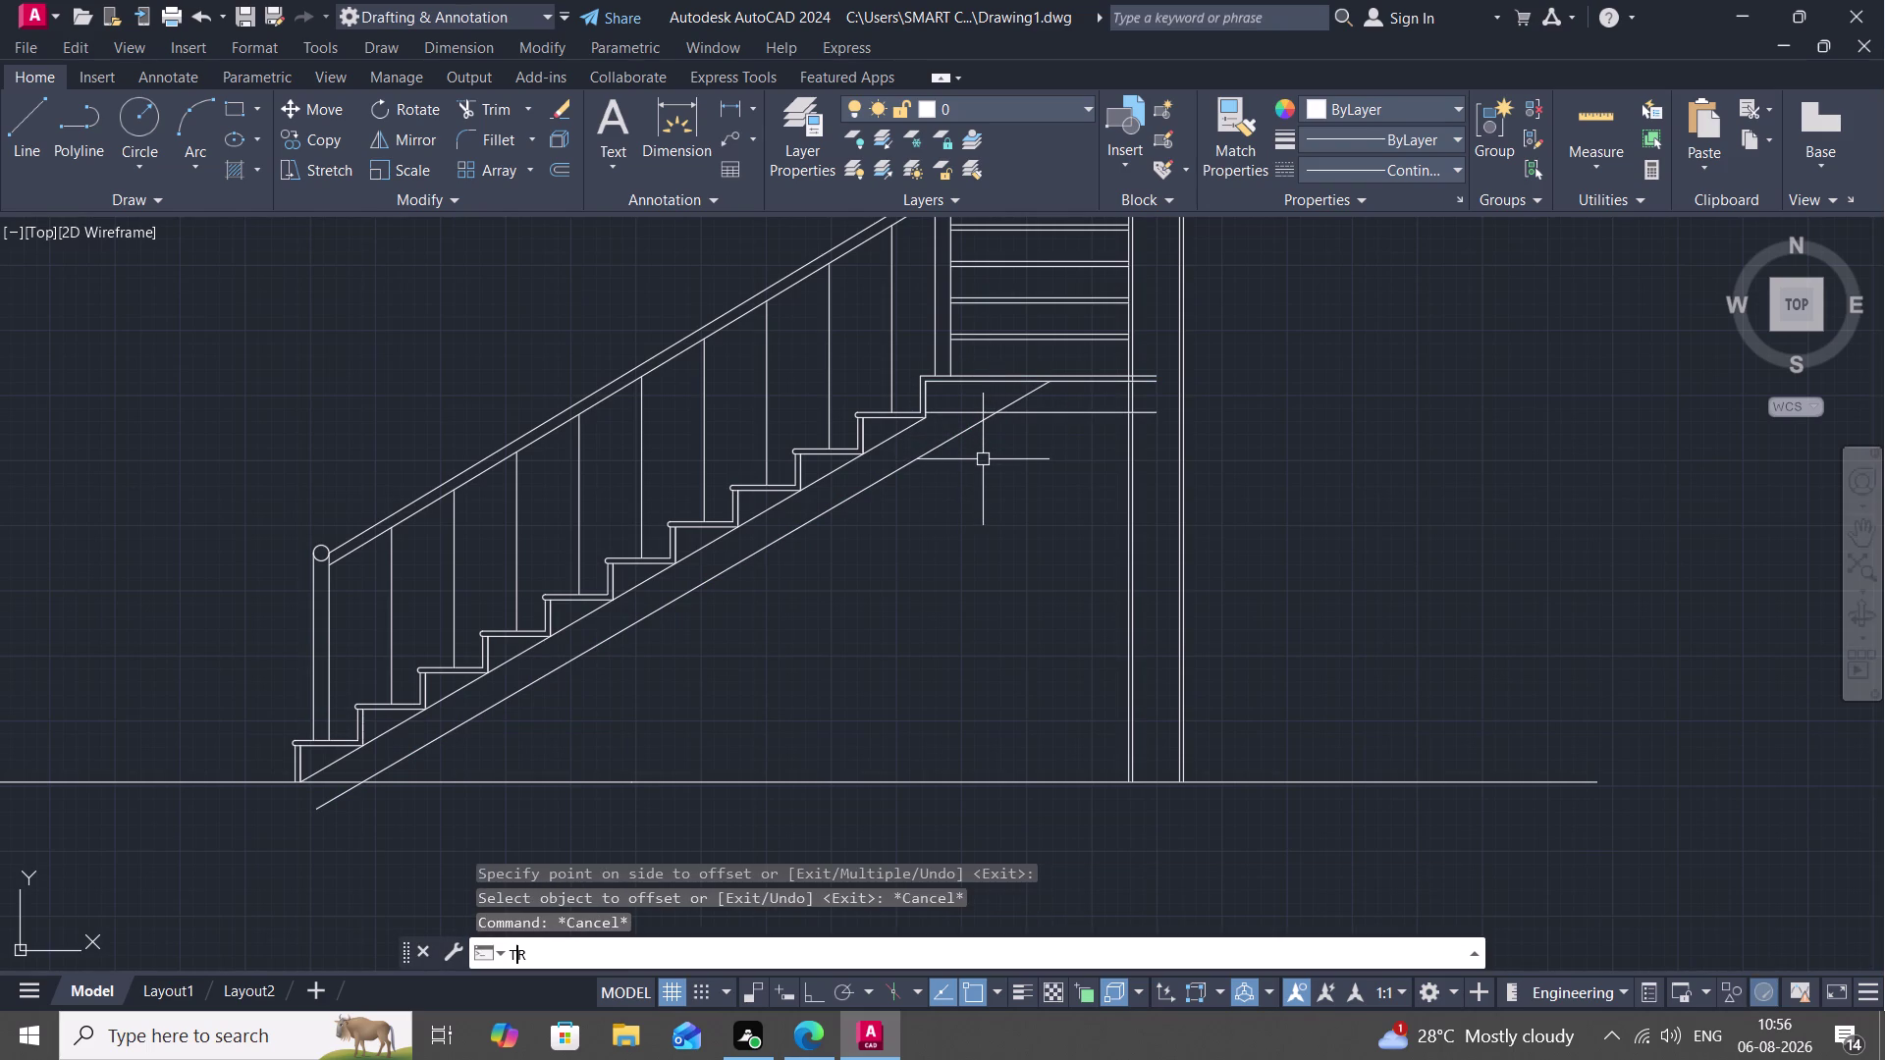
key(space)
click(1007, 400)
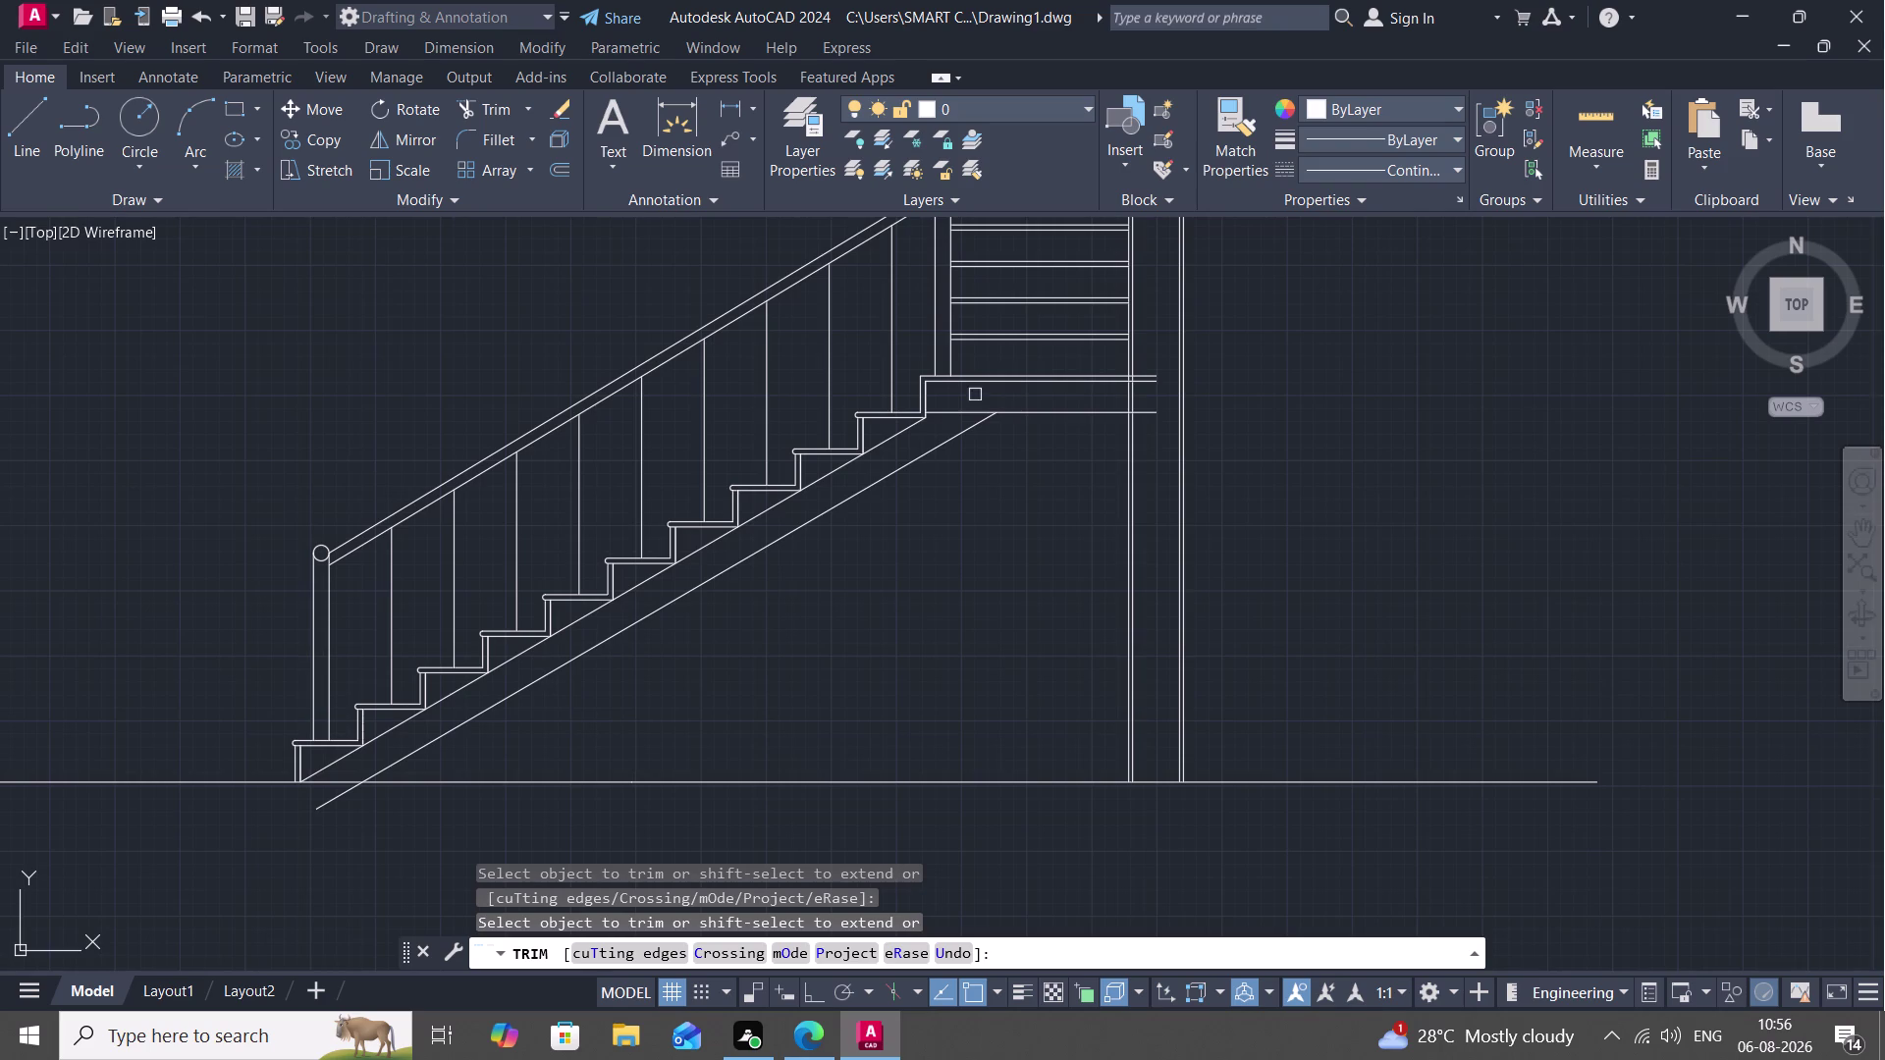
click(951, 413)
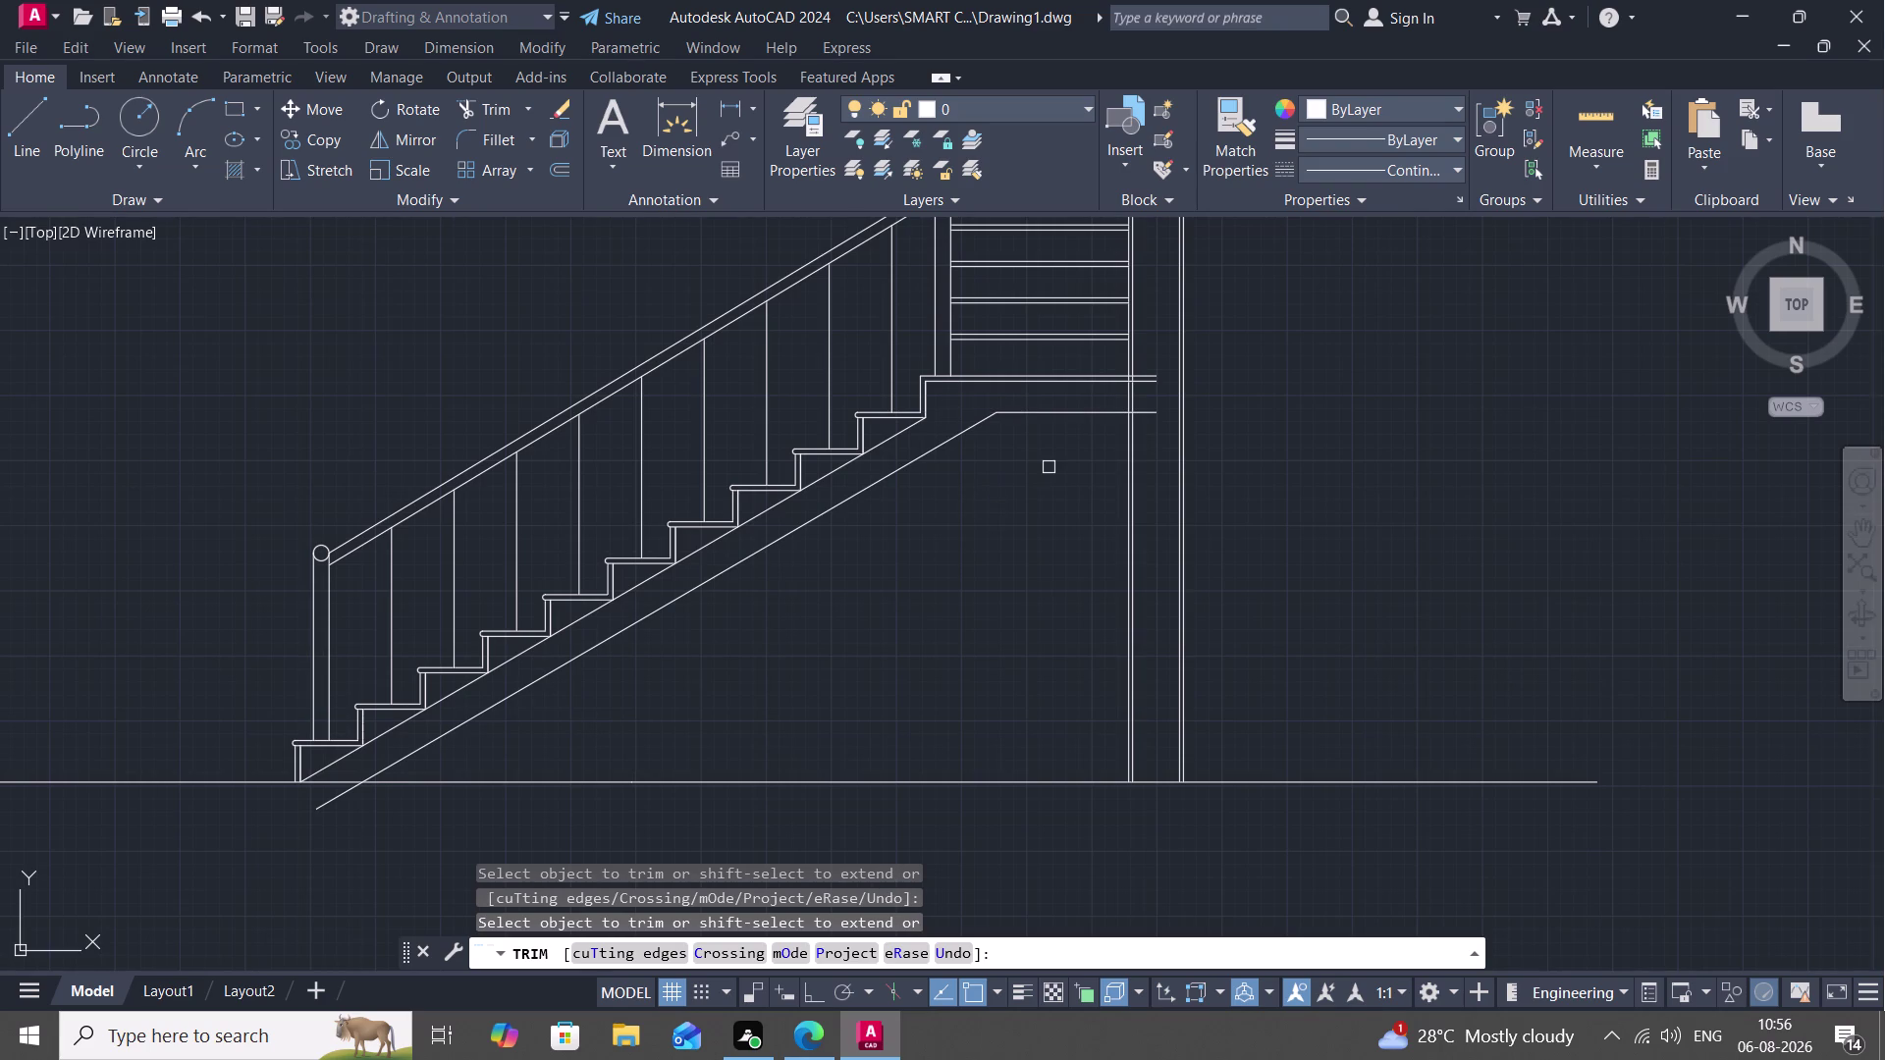
key(Escape)
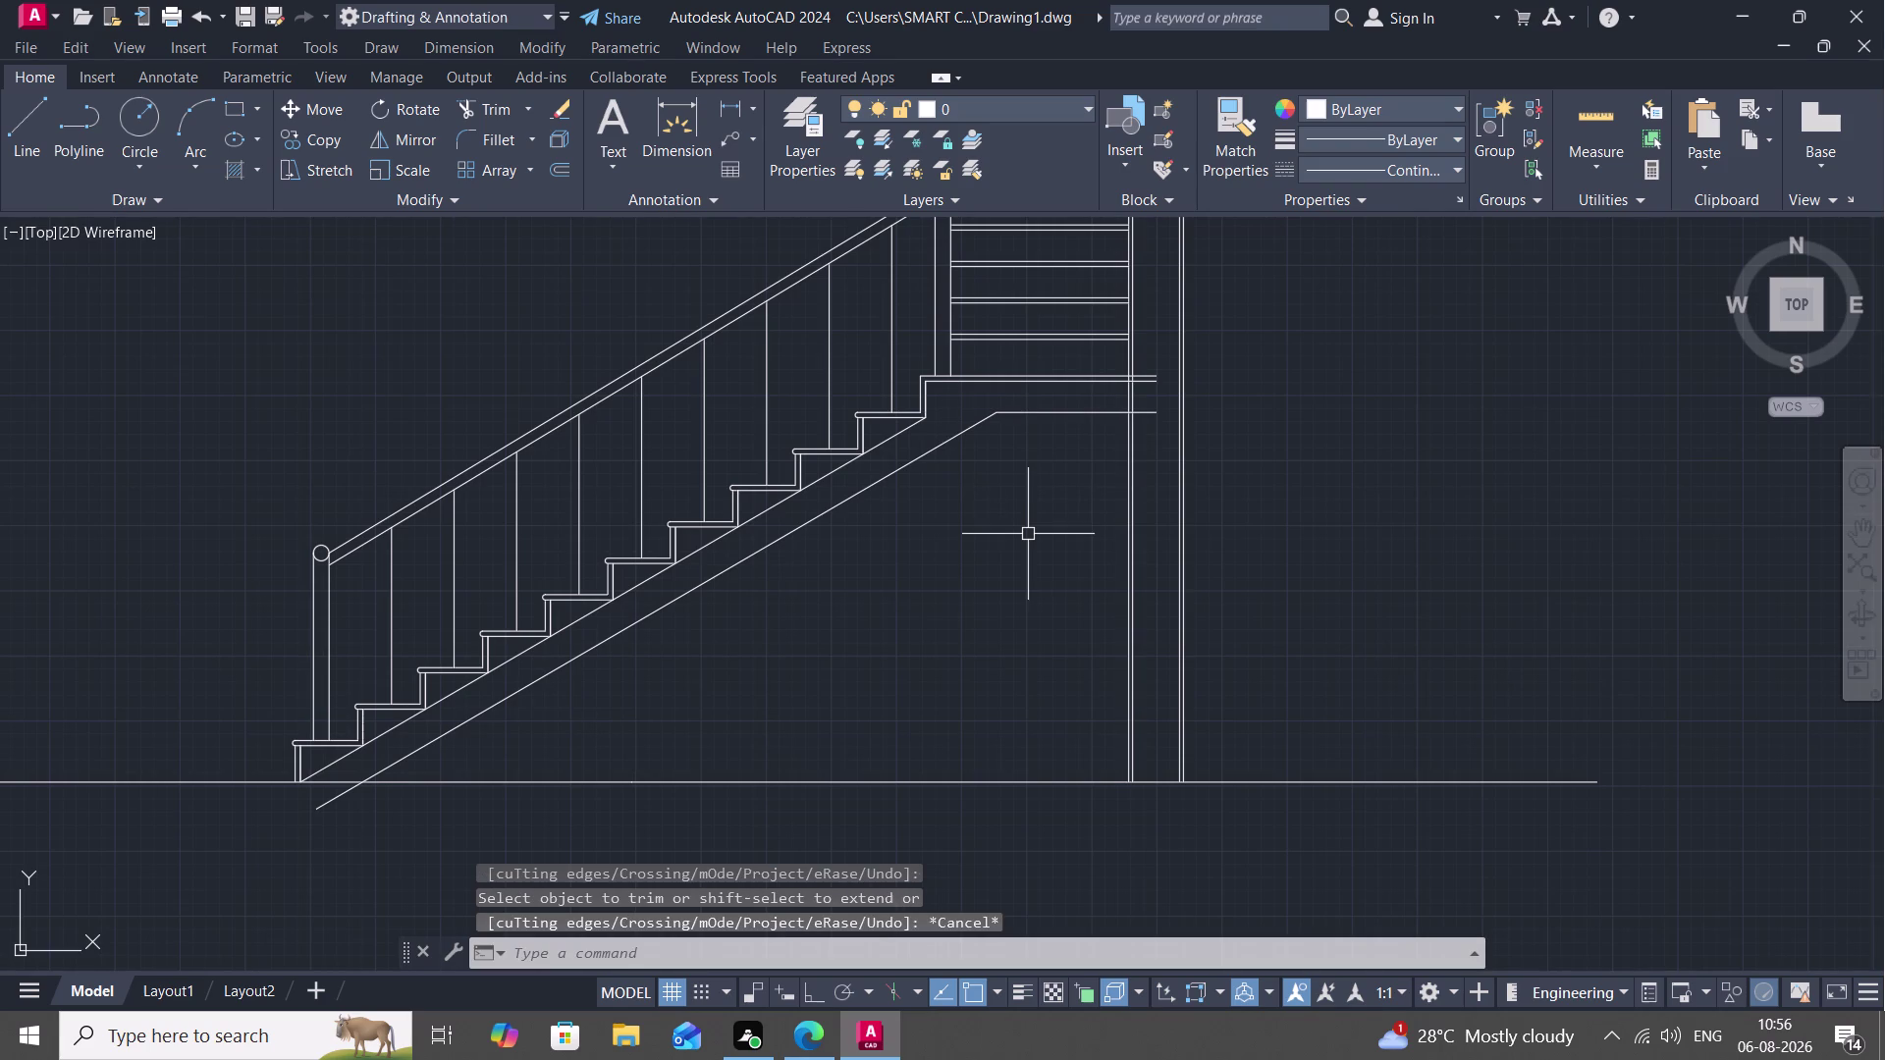
Draw a short vertical line closing the landing slab's end.
text(L)
key(space)
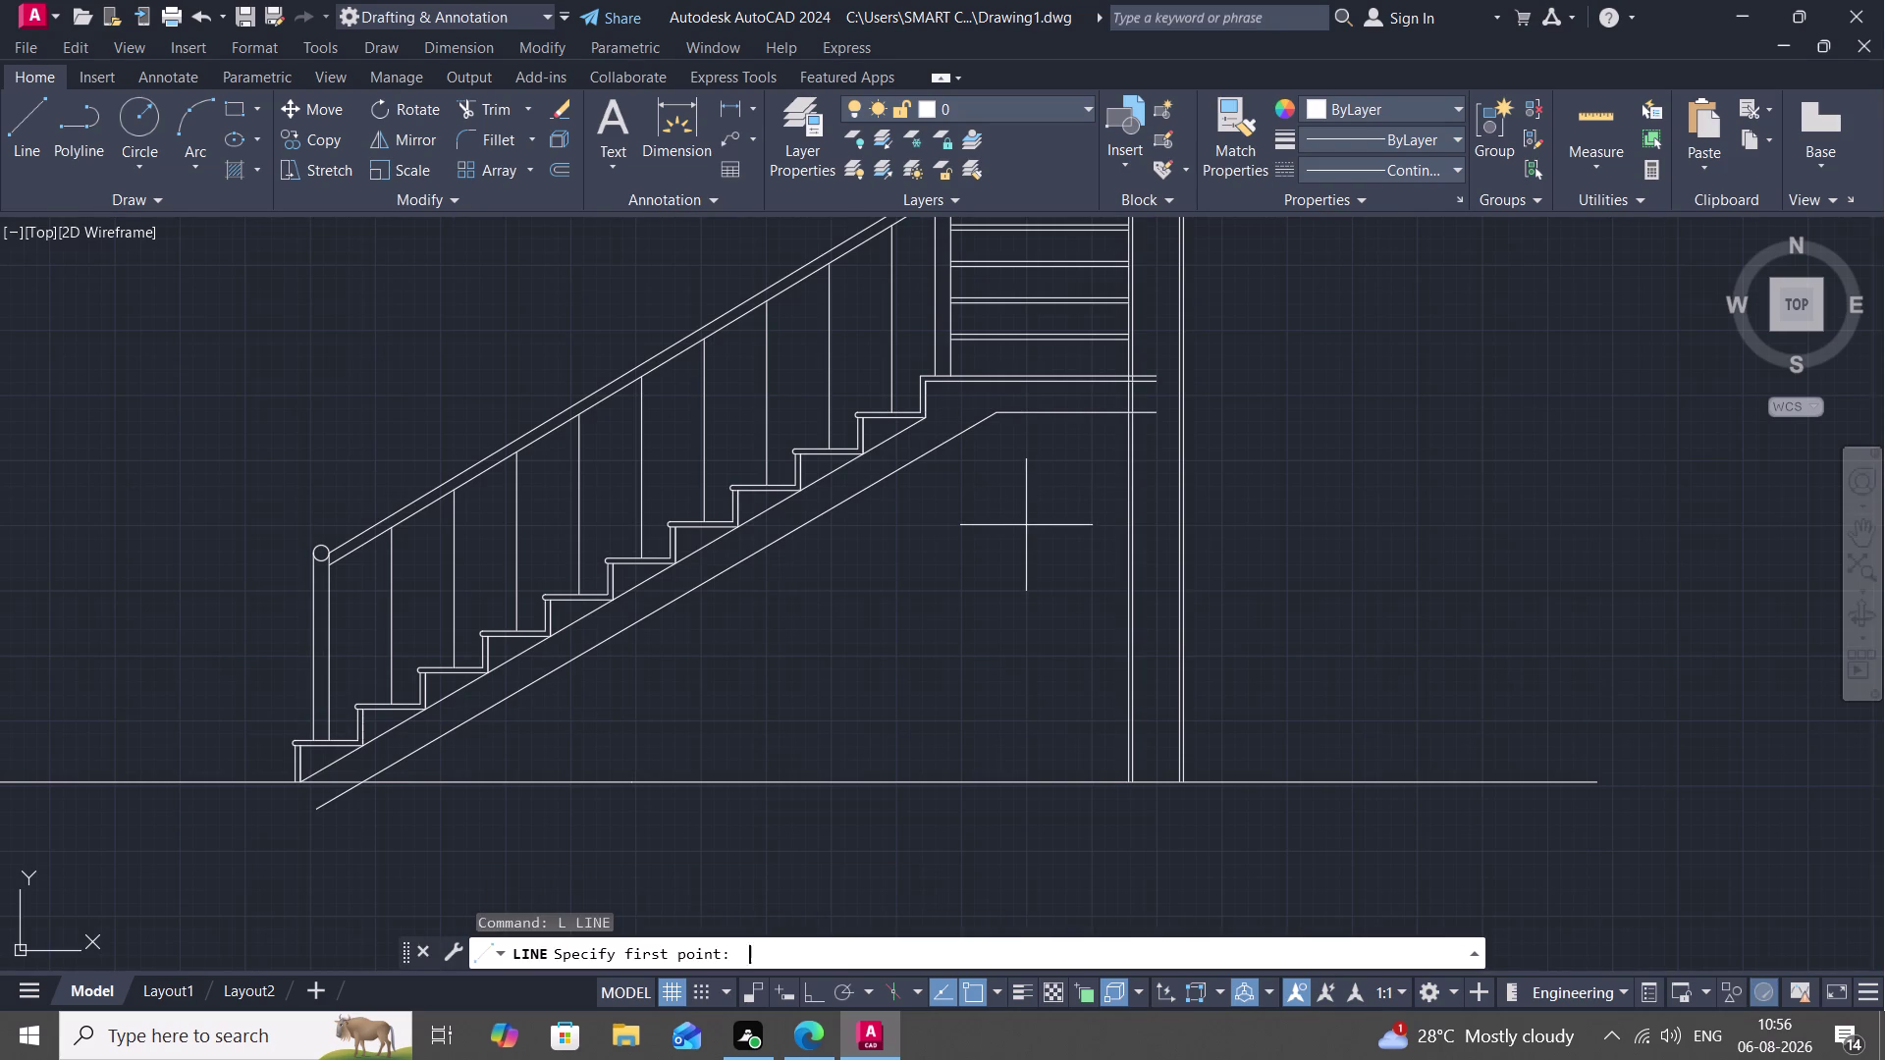
click(1150, 389)
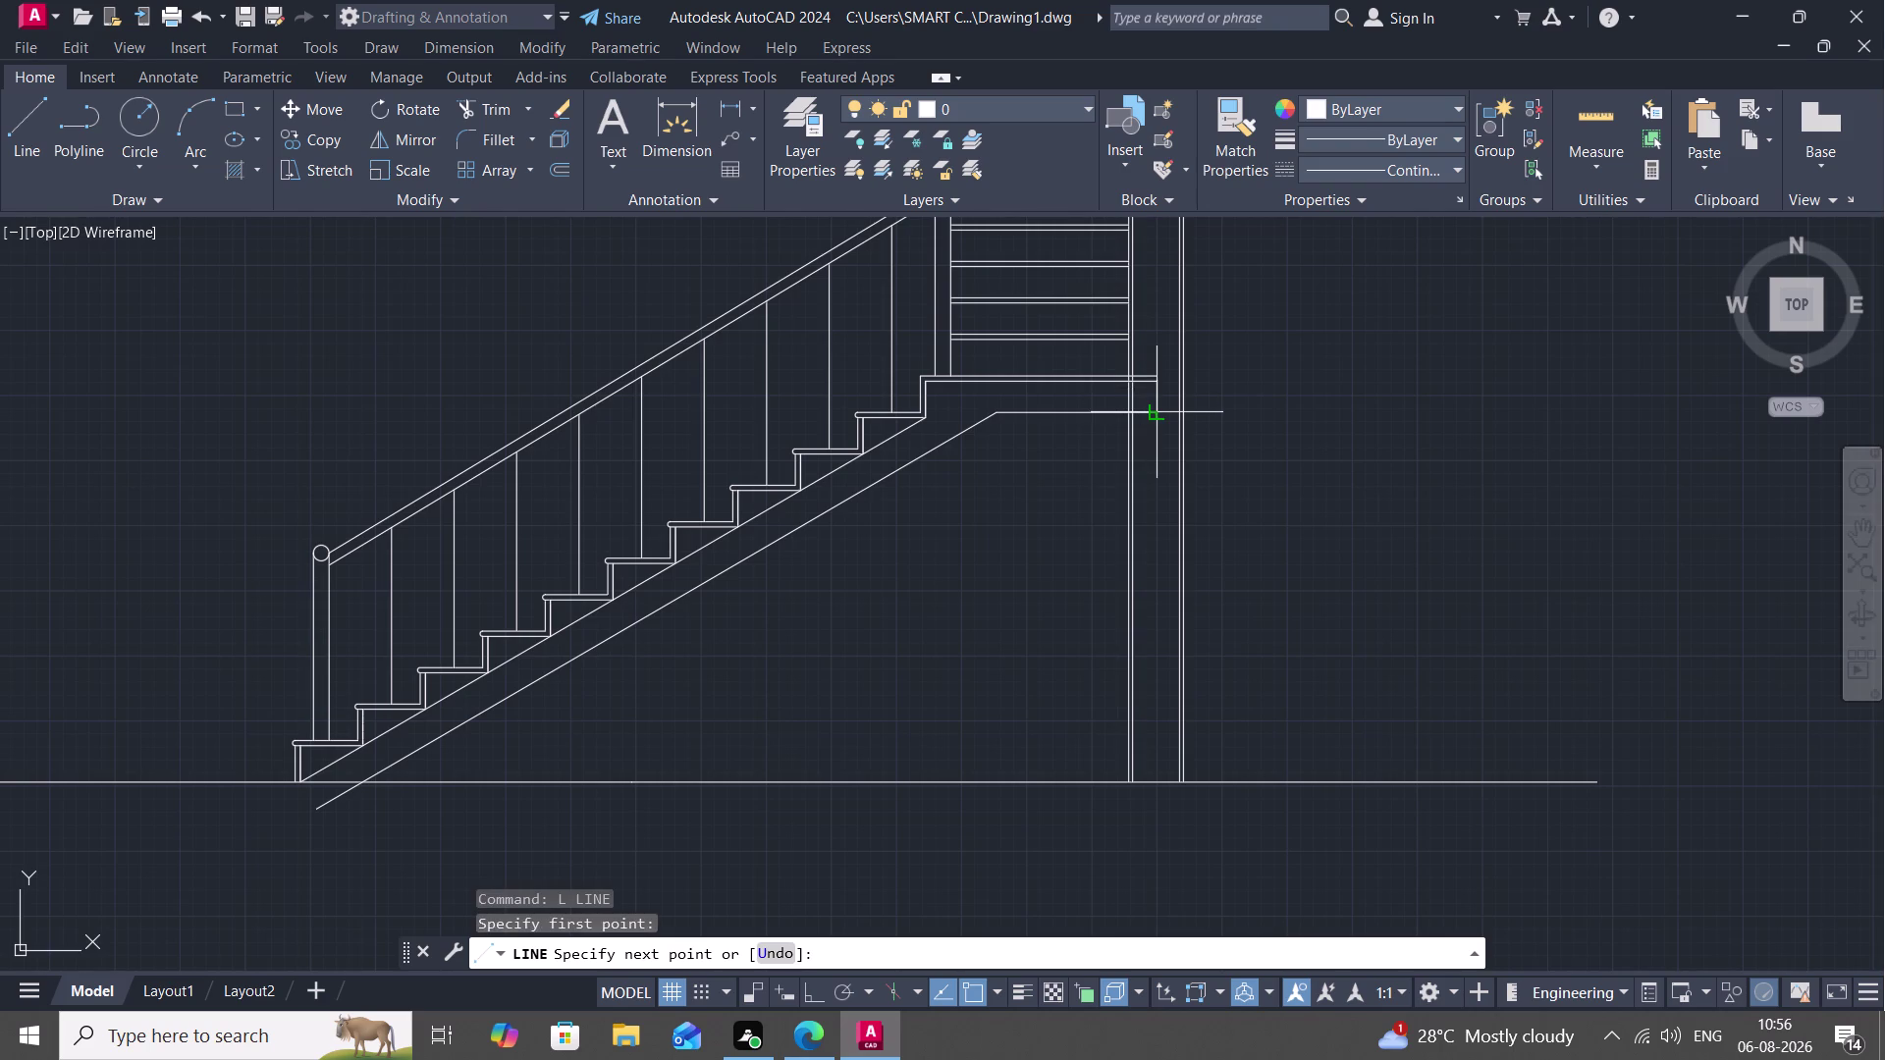
click(1151, 411)
key(Escape)
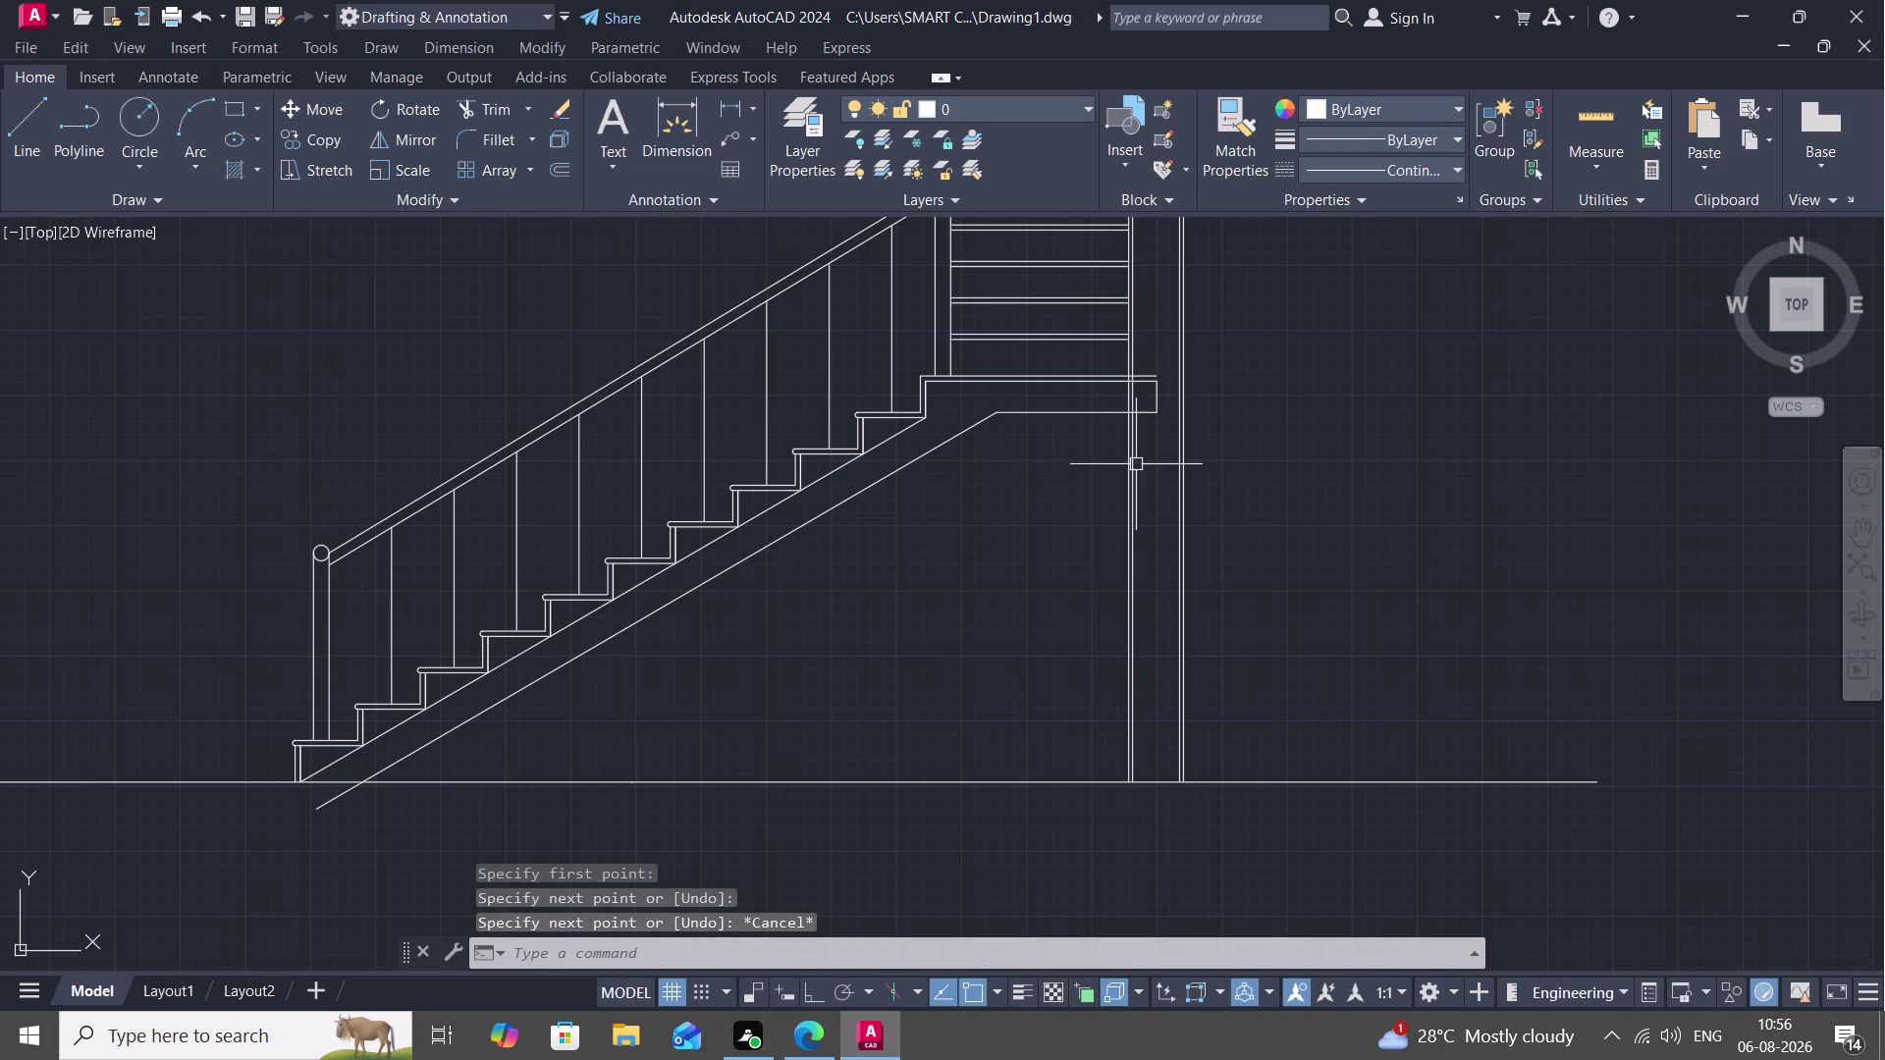
scroll(up, 3)
middle_drag(1101, 367, 1035, 567)
scroll(up, 3)
middle_click(1036, 568)
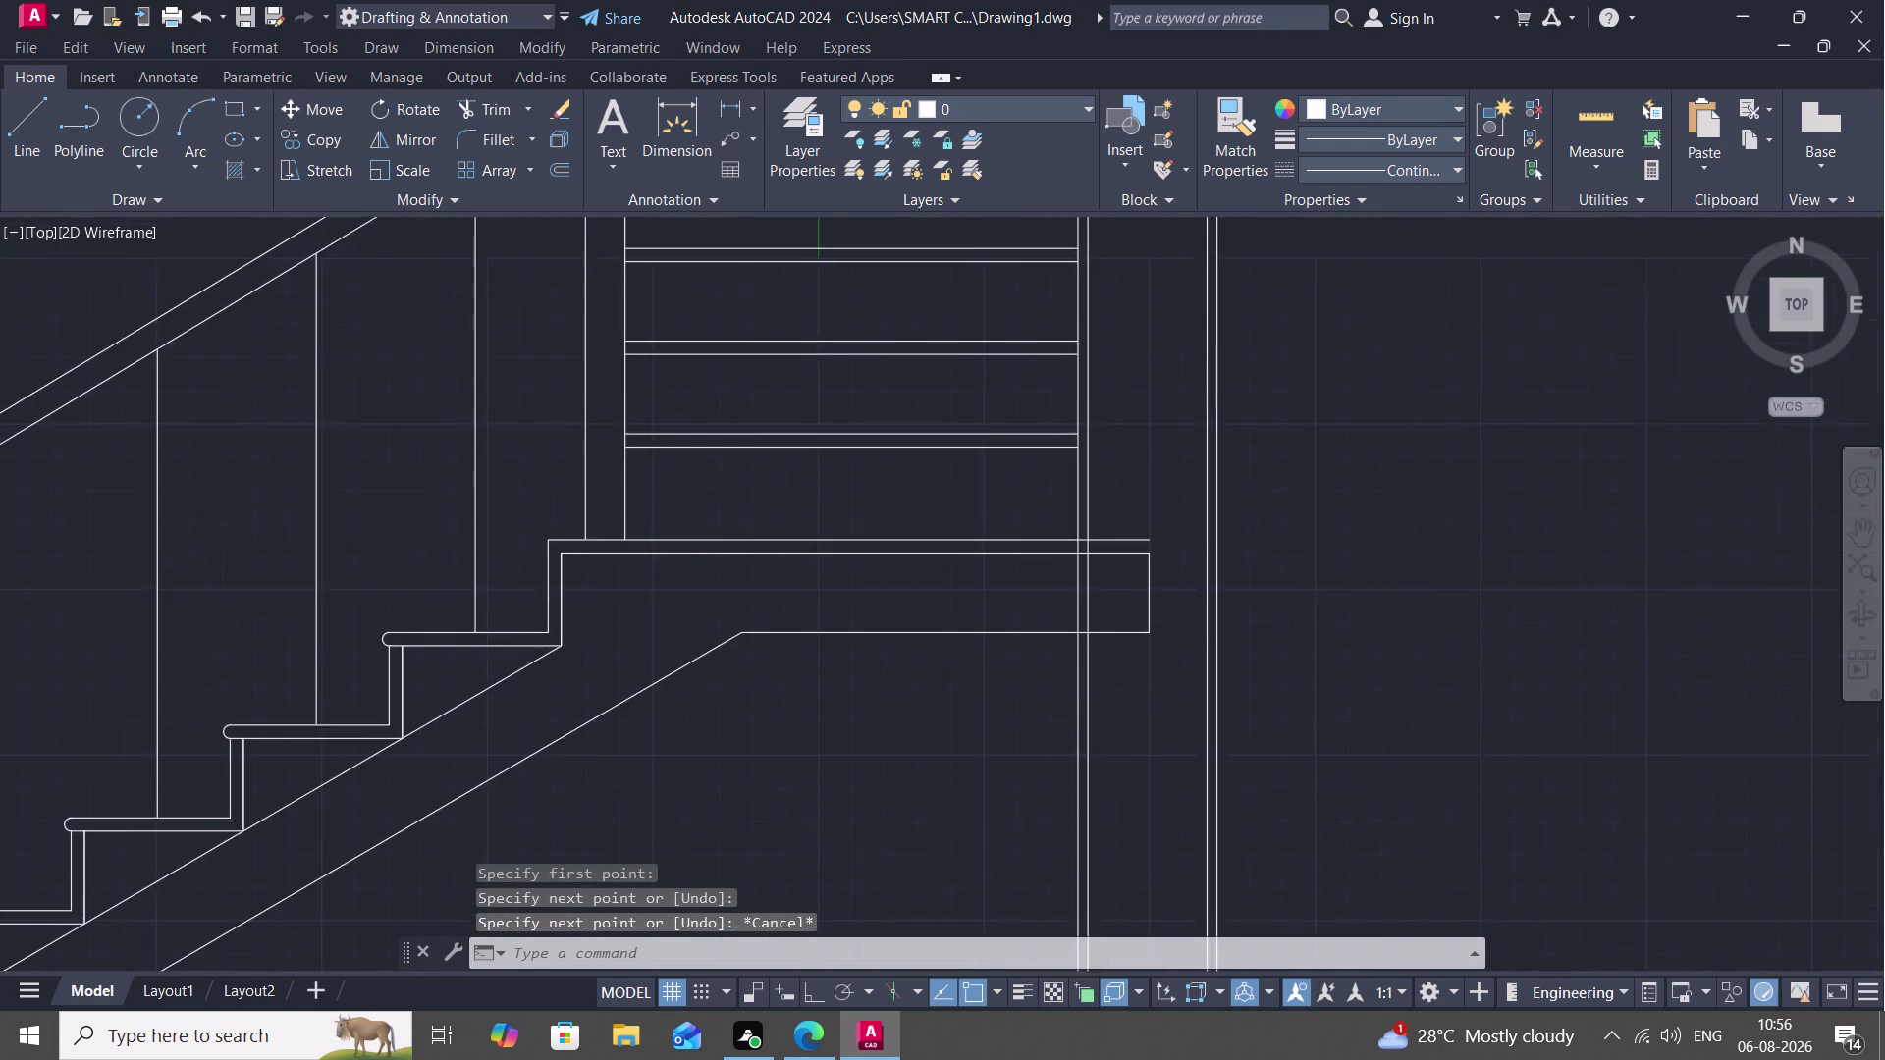
scroll(up, 3)
Trim the landing line pieces between and beyond the wall faces.
text(TR)
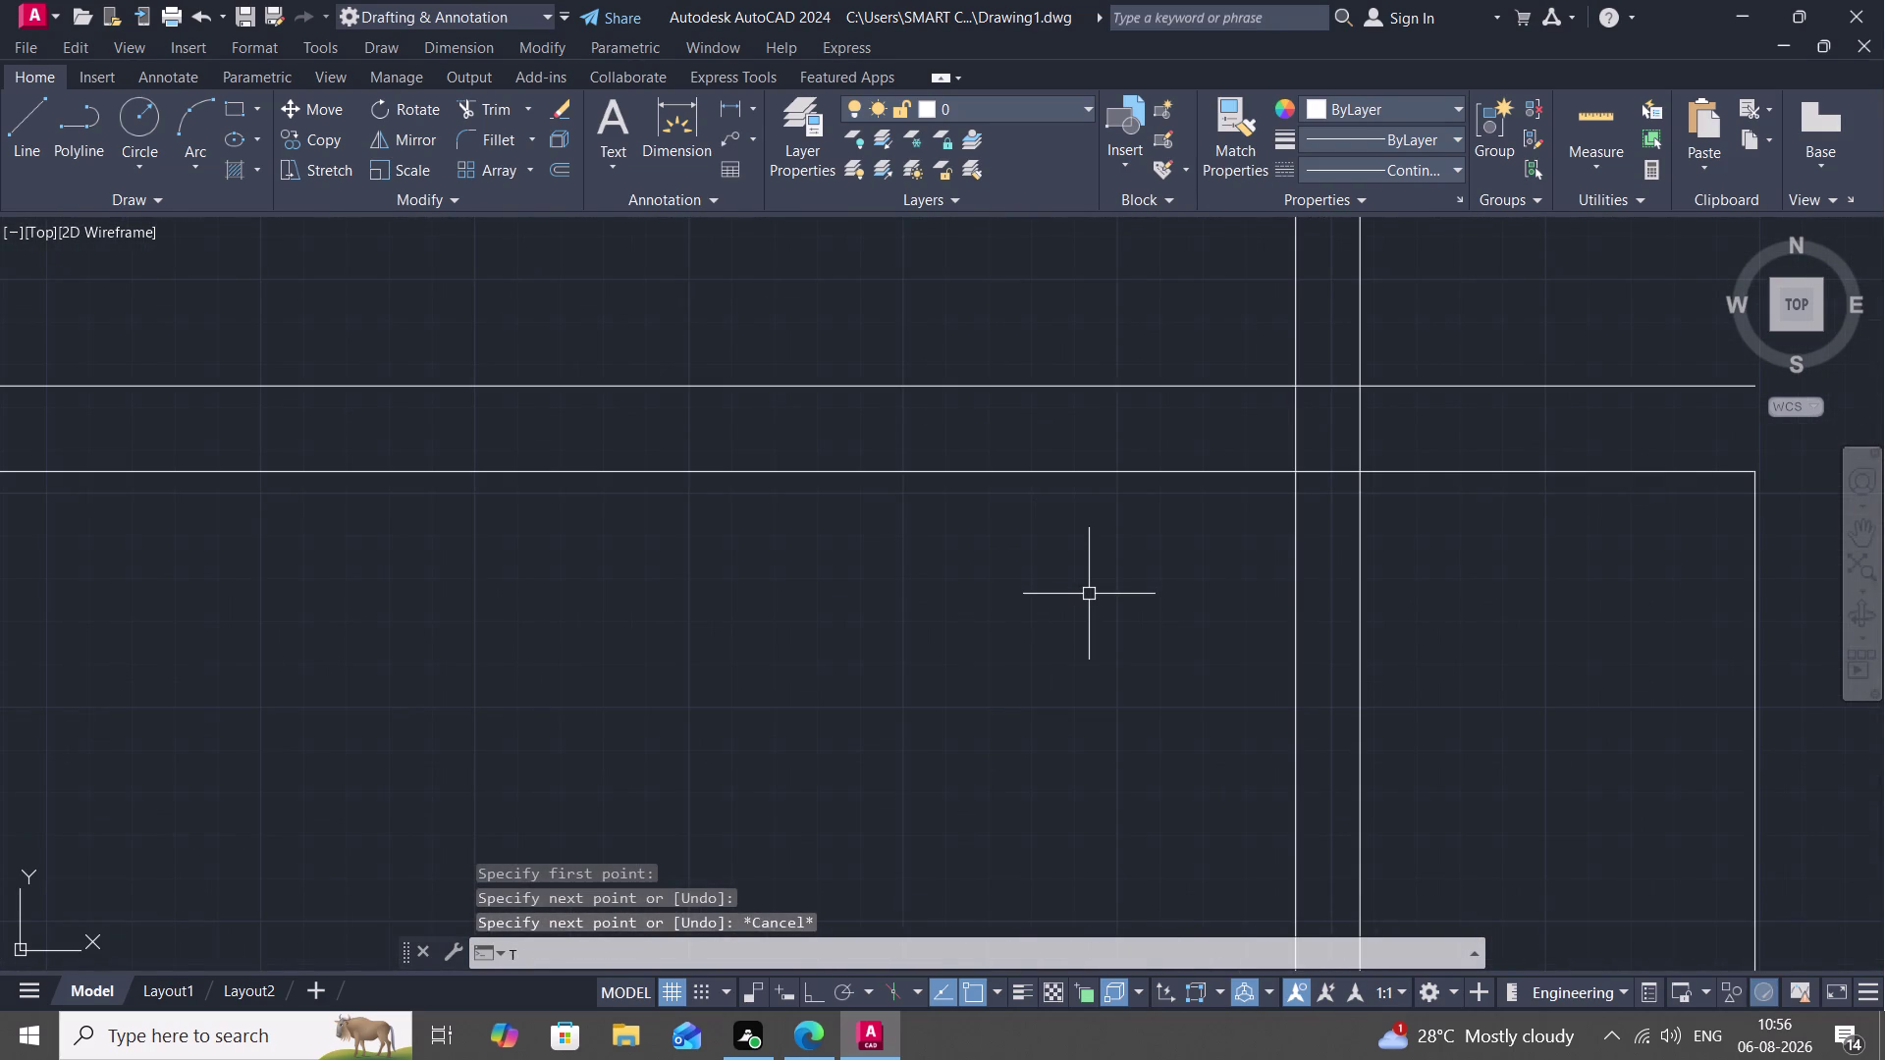
key(space)
click(1321, 383)
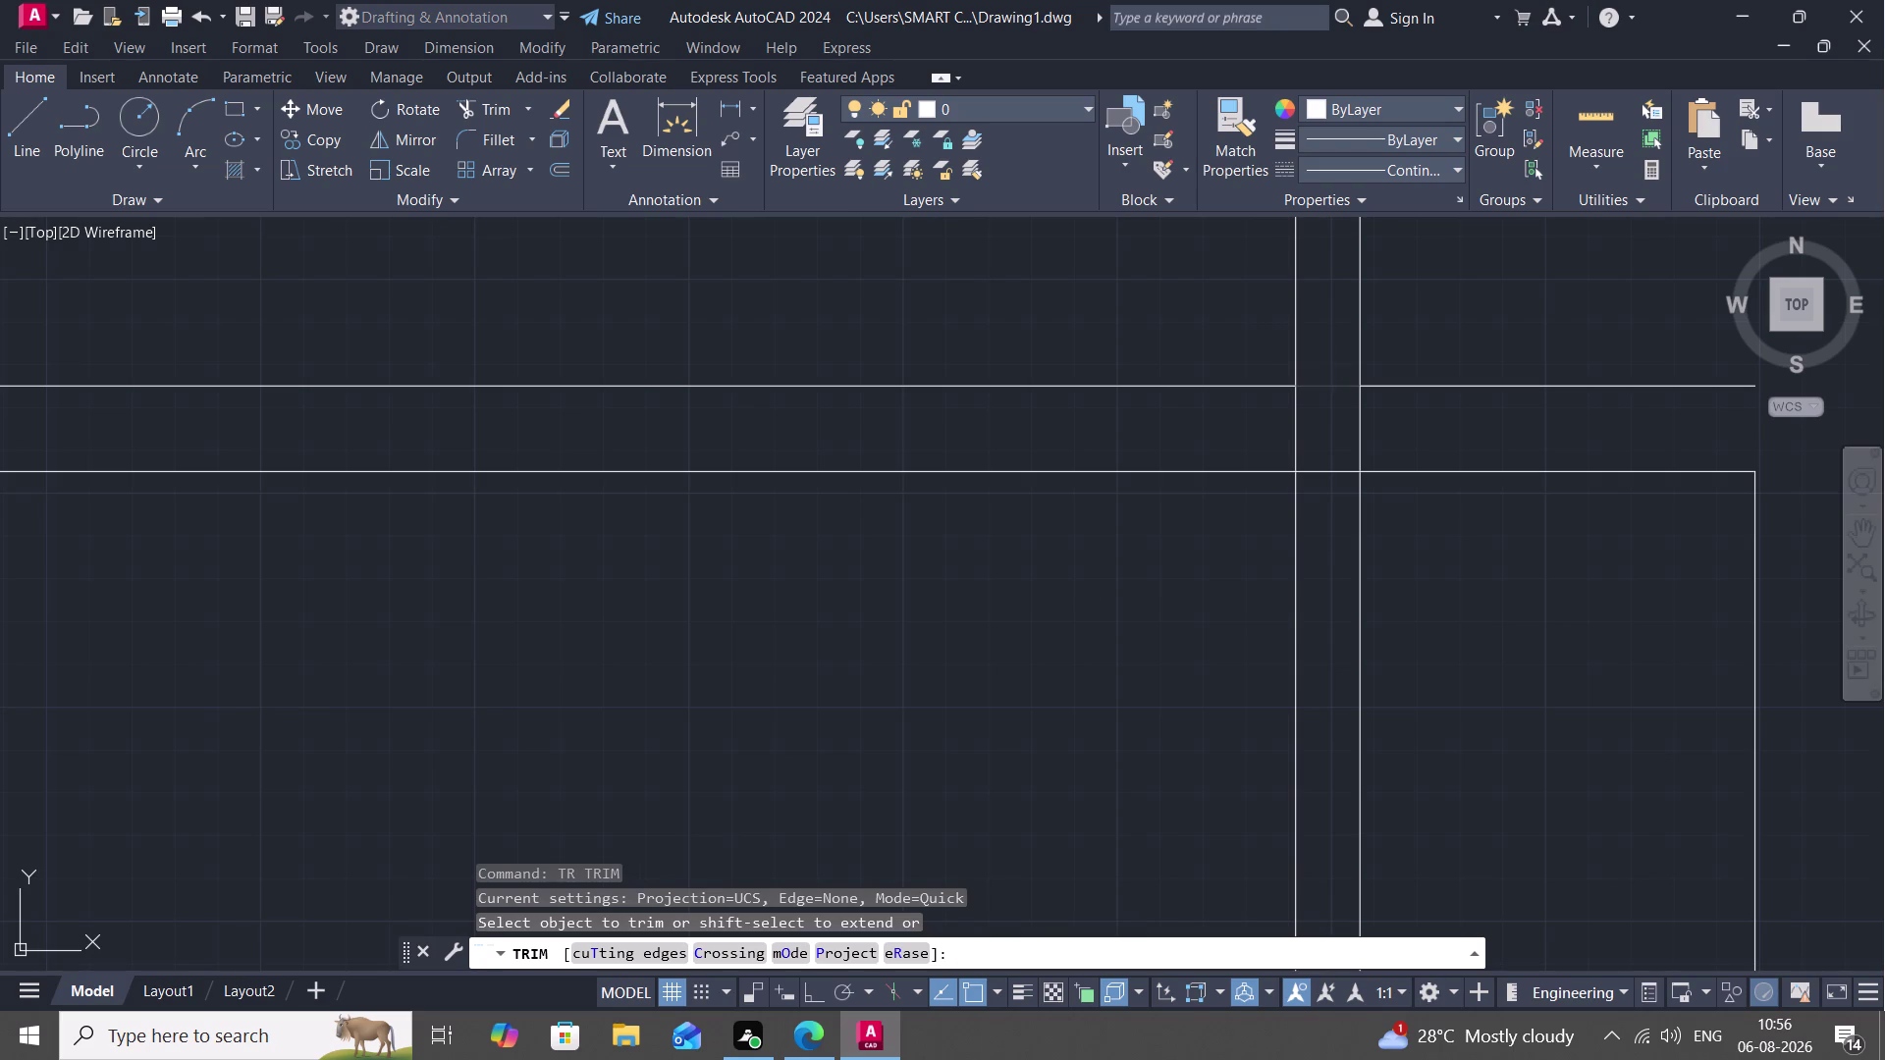
click(1413, 385)
key(Escape)
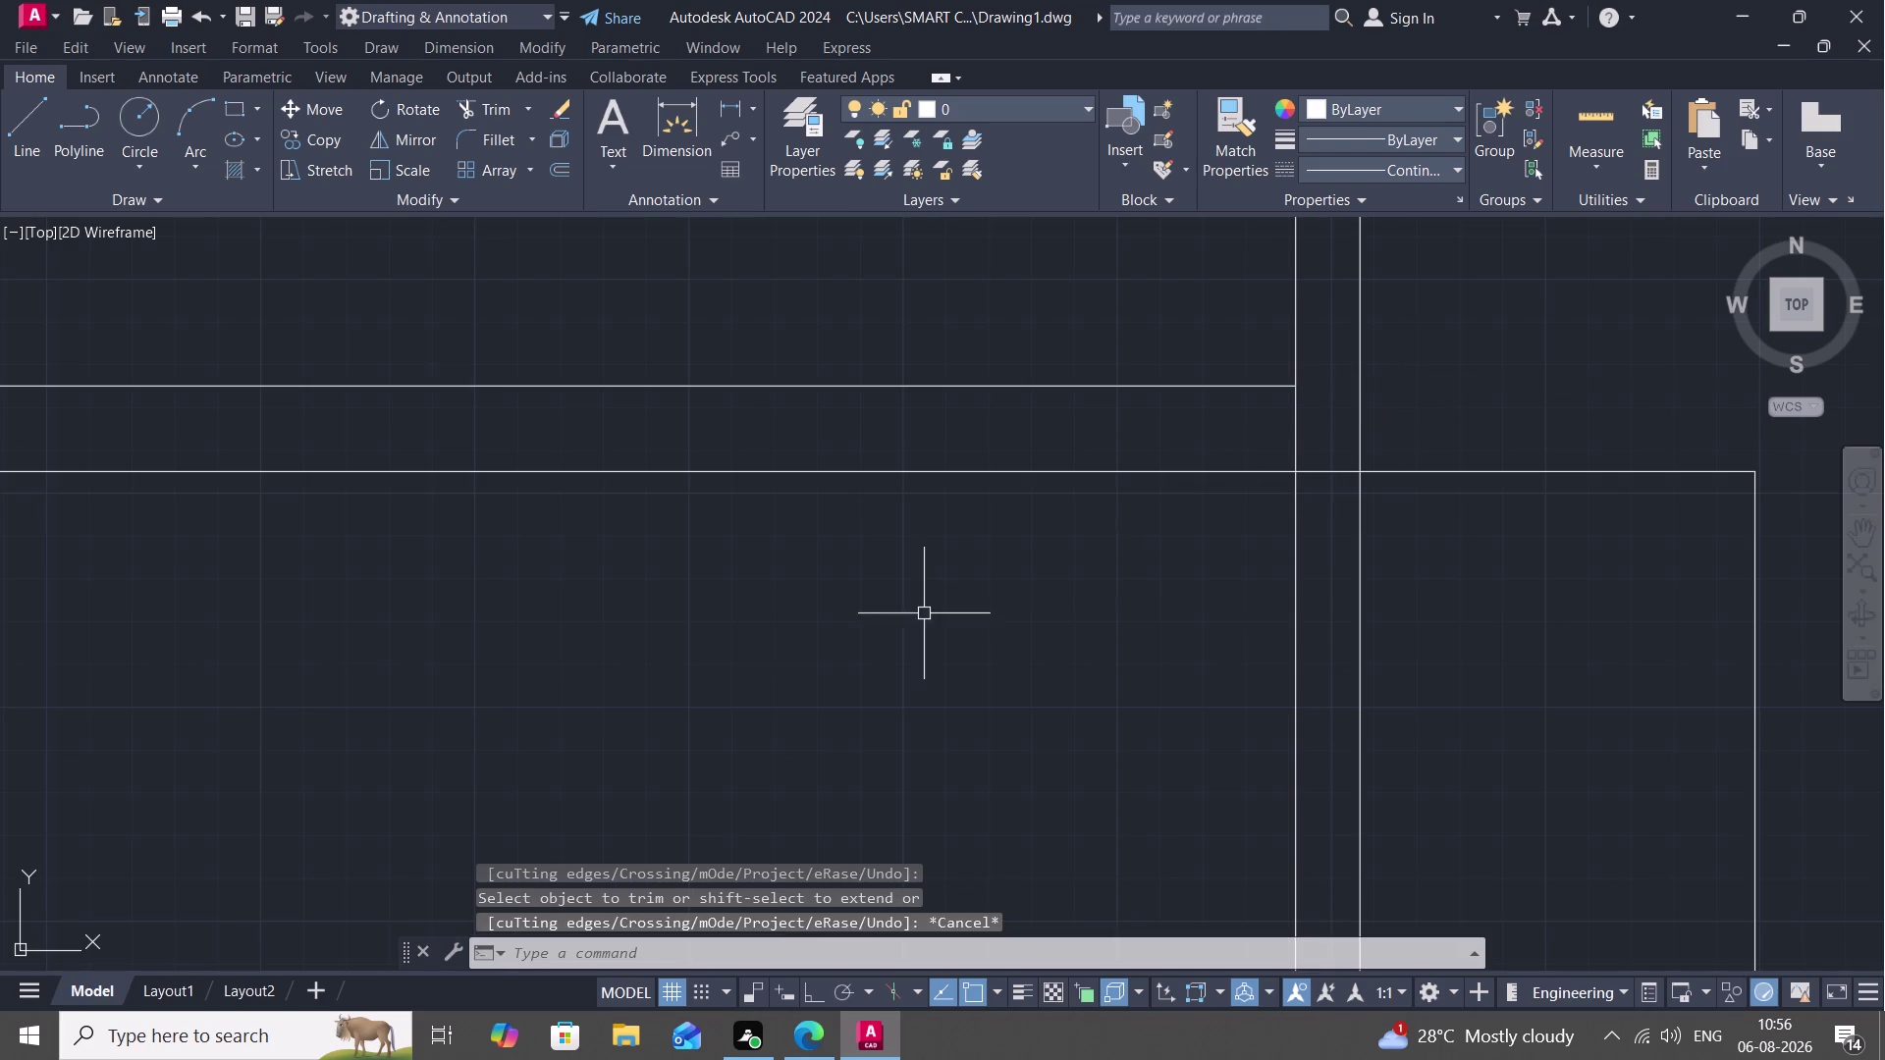
scroll(down, 3)
scroll(down, 3)
scroll(down, 3)
middle_drag(870, 557, 882, 547)
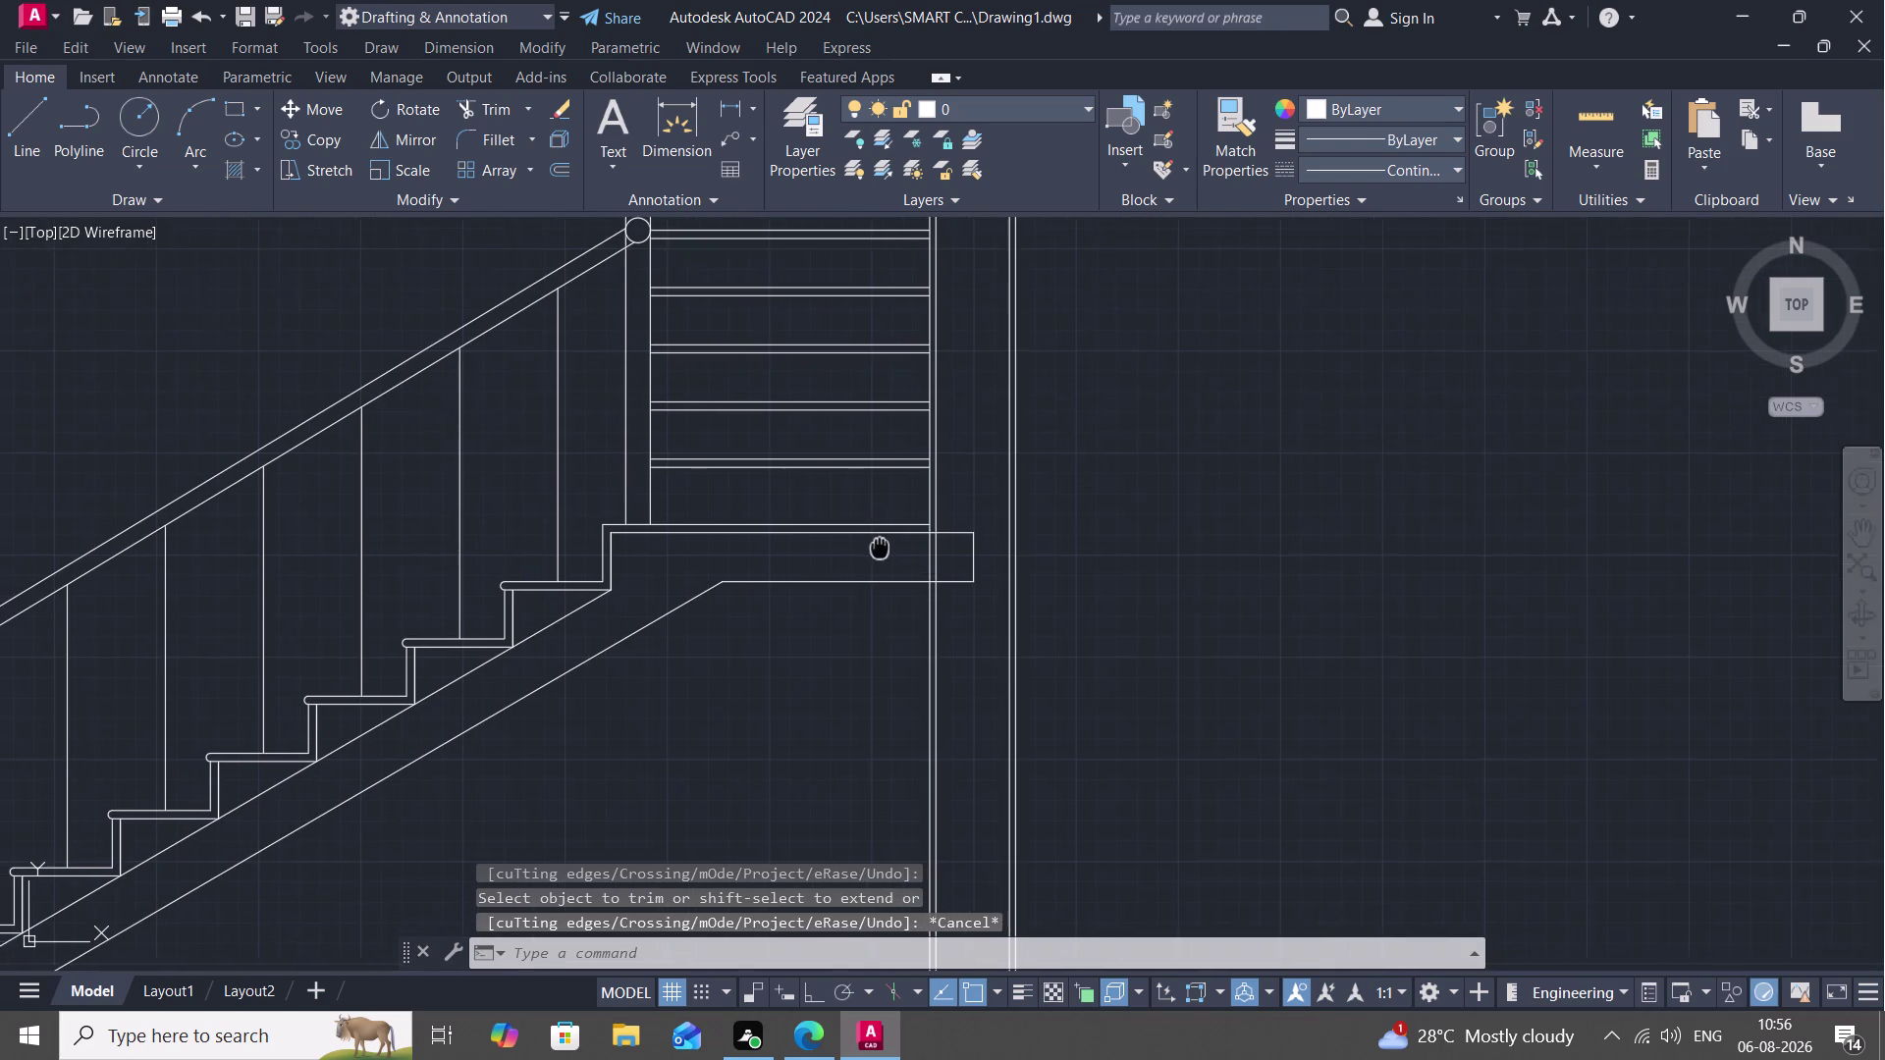
middle_drag(882, 548, 972, 497)
scroll(down, 3)
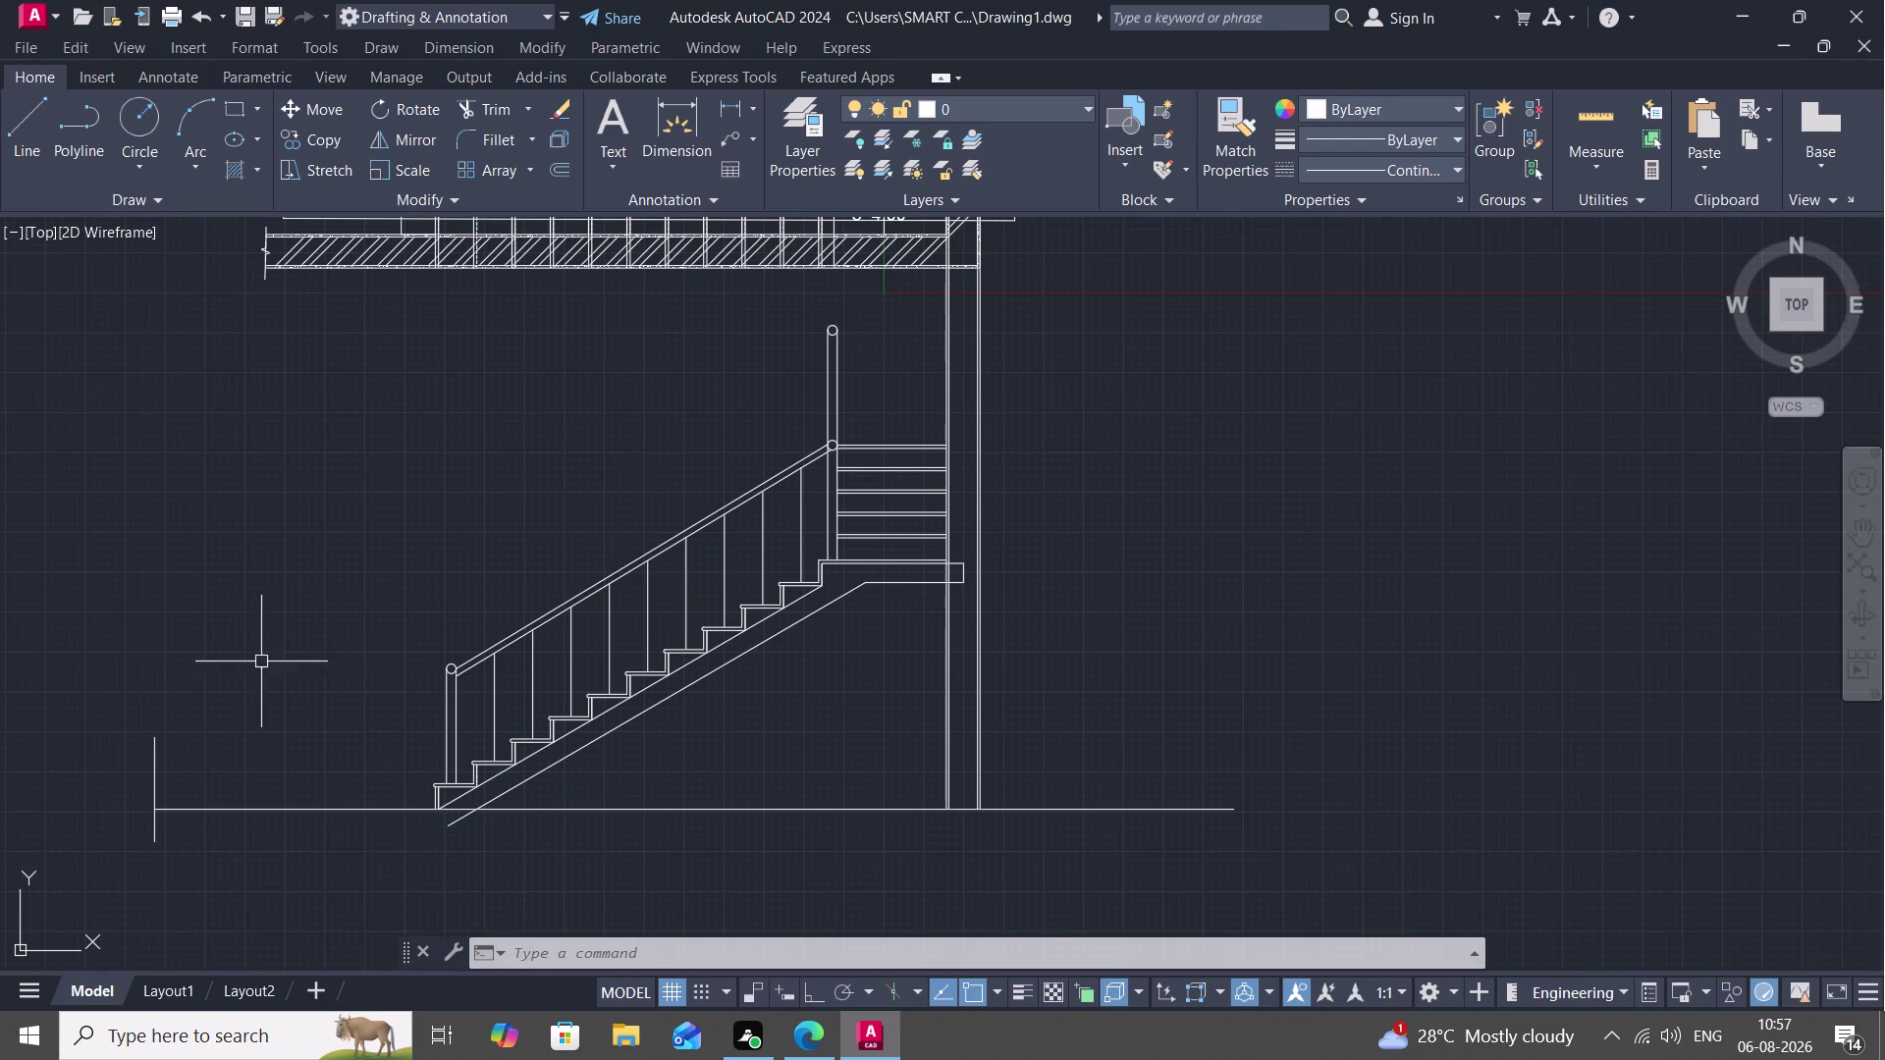
Offset the stair underside and landing bottom lines 0.75" downward.
key(o)
key(space)
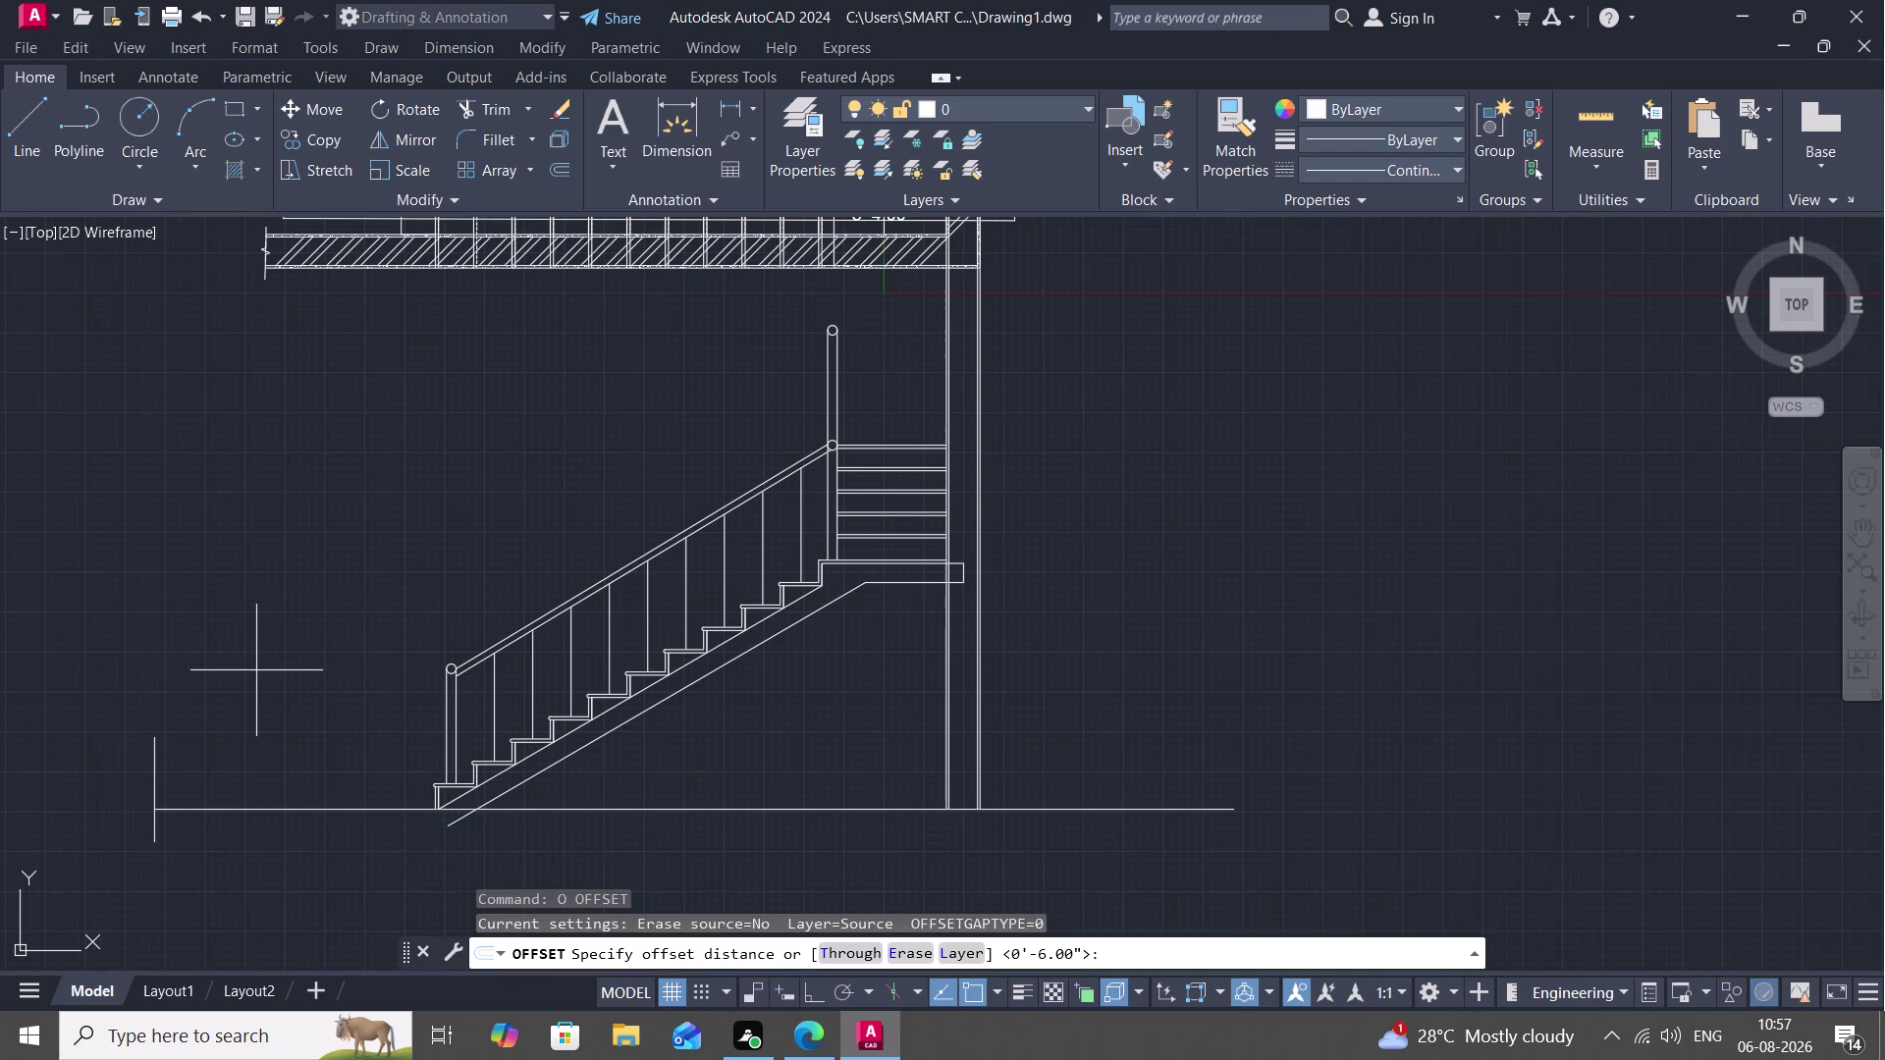
key(period)
text(75)
text(")
key(space)
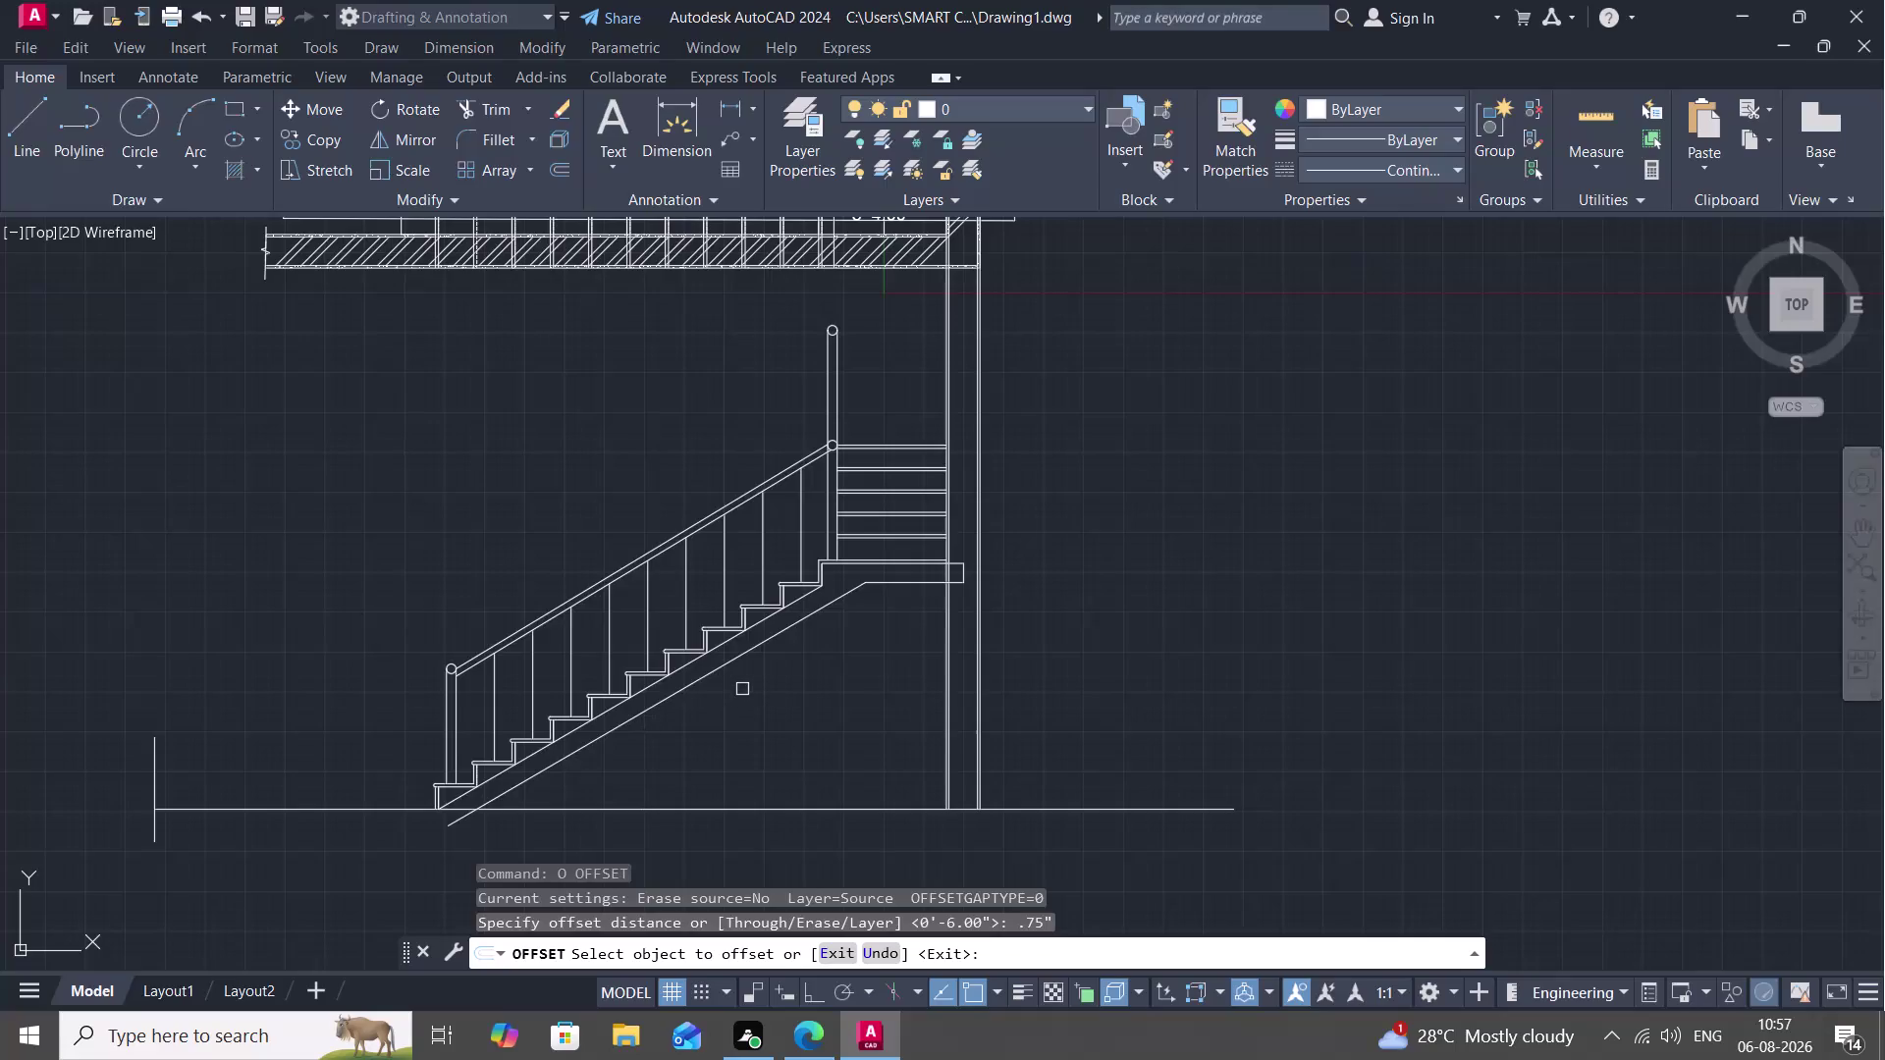
click(718, 669)
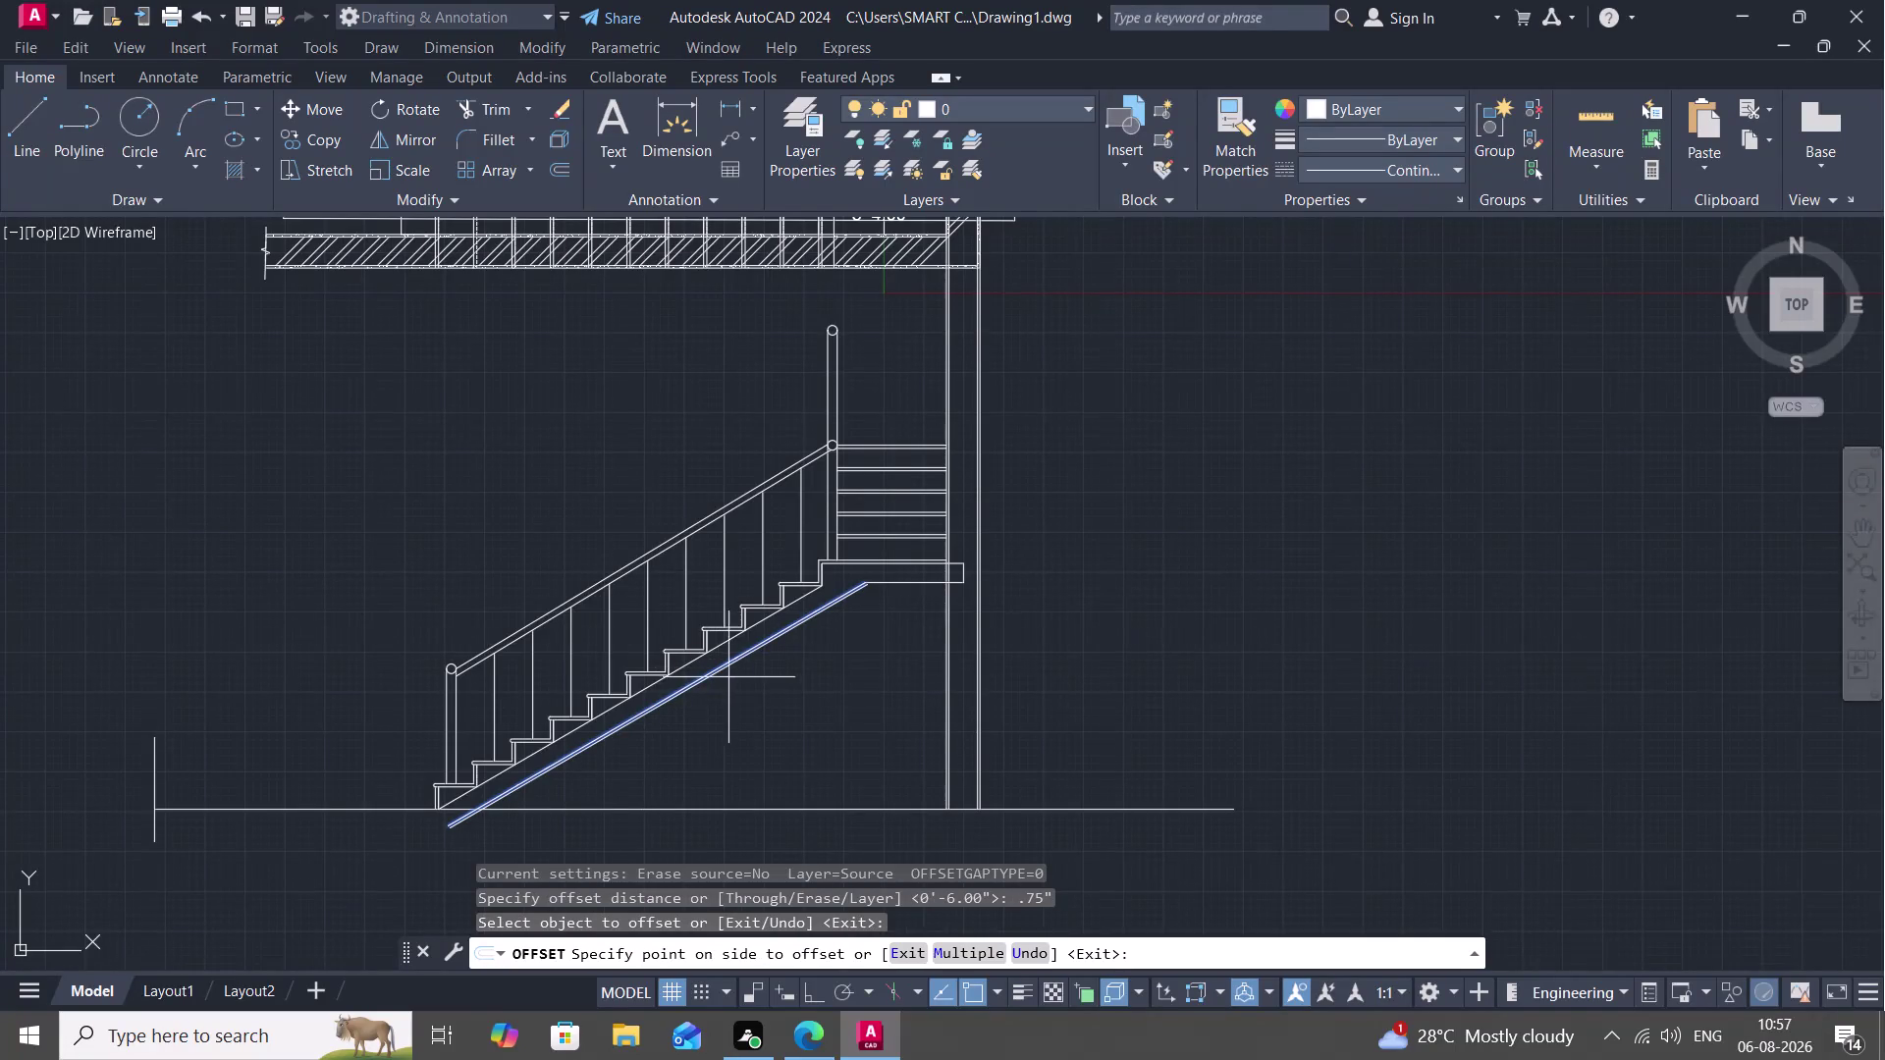
click(738, 683)
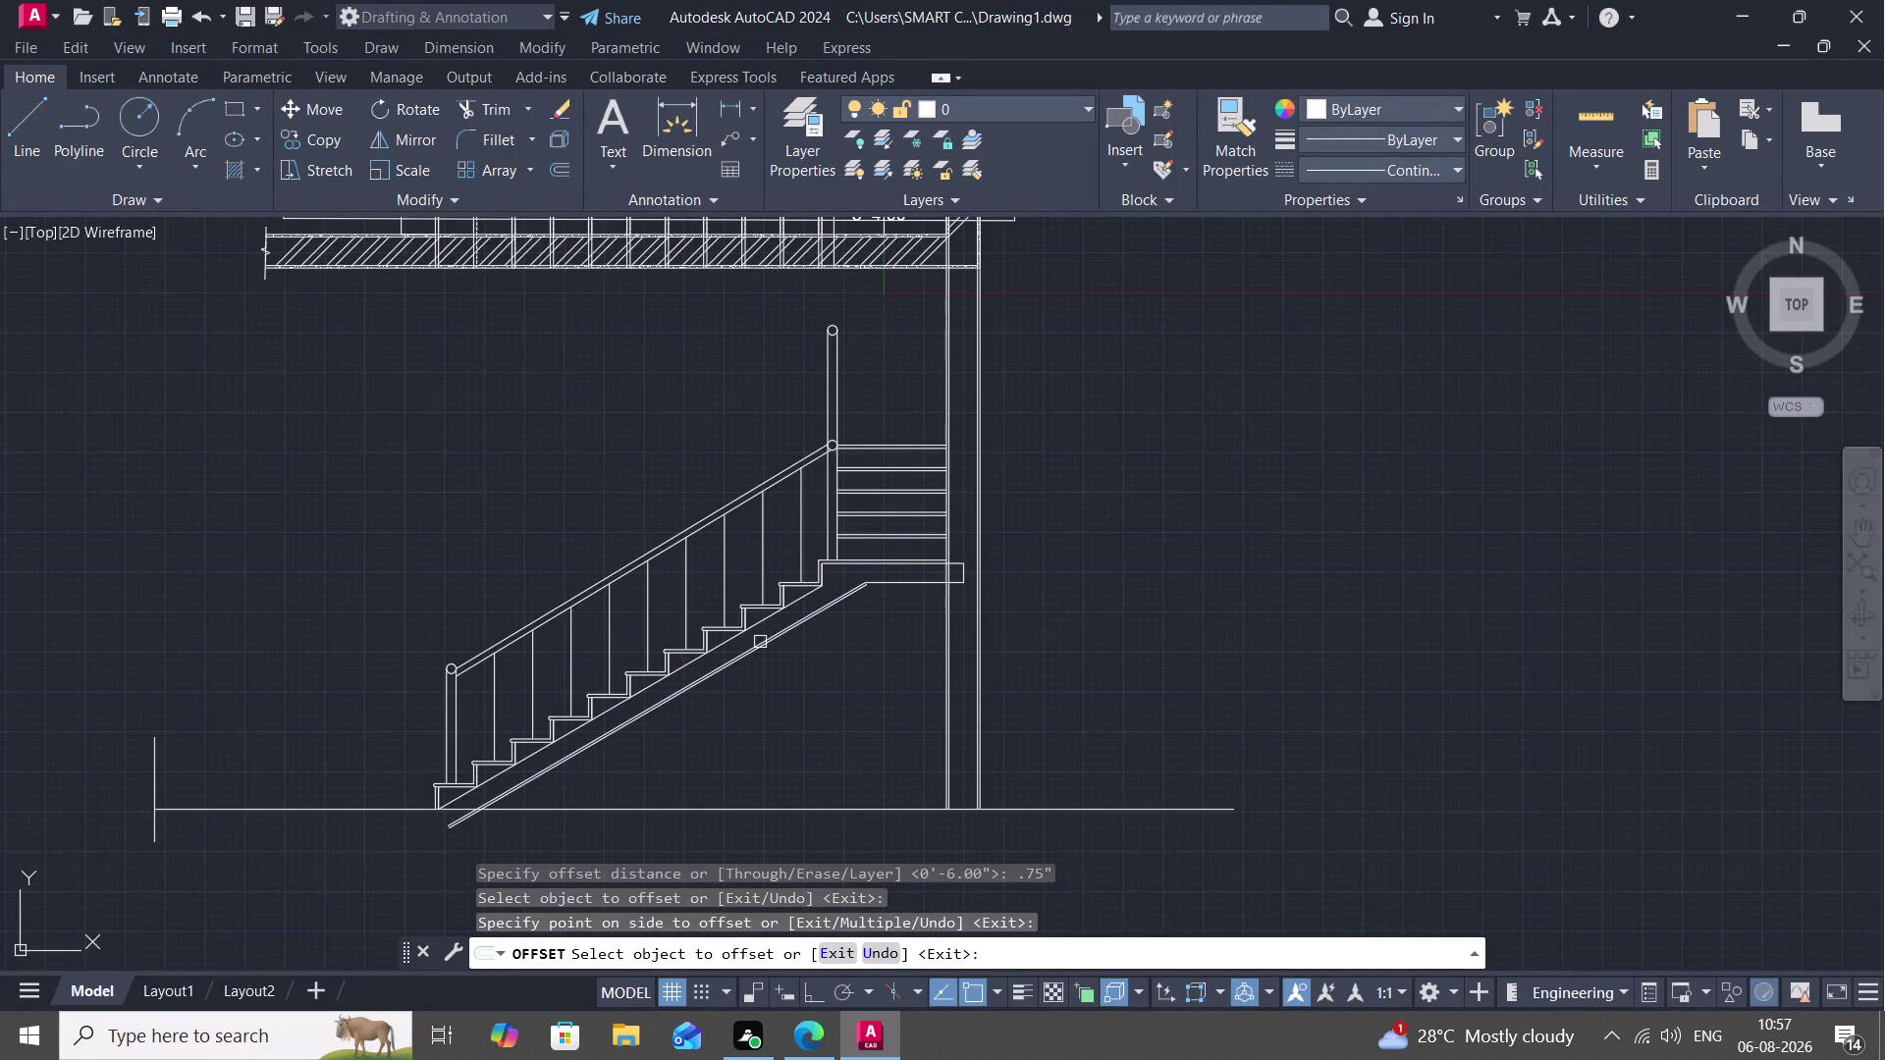
click(893, 587)
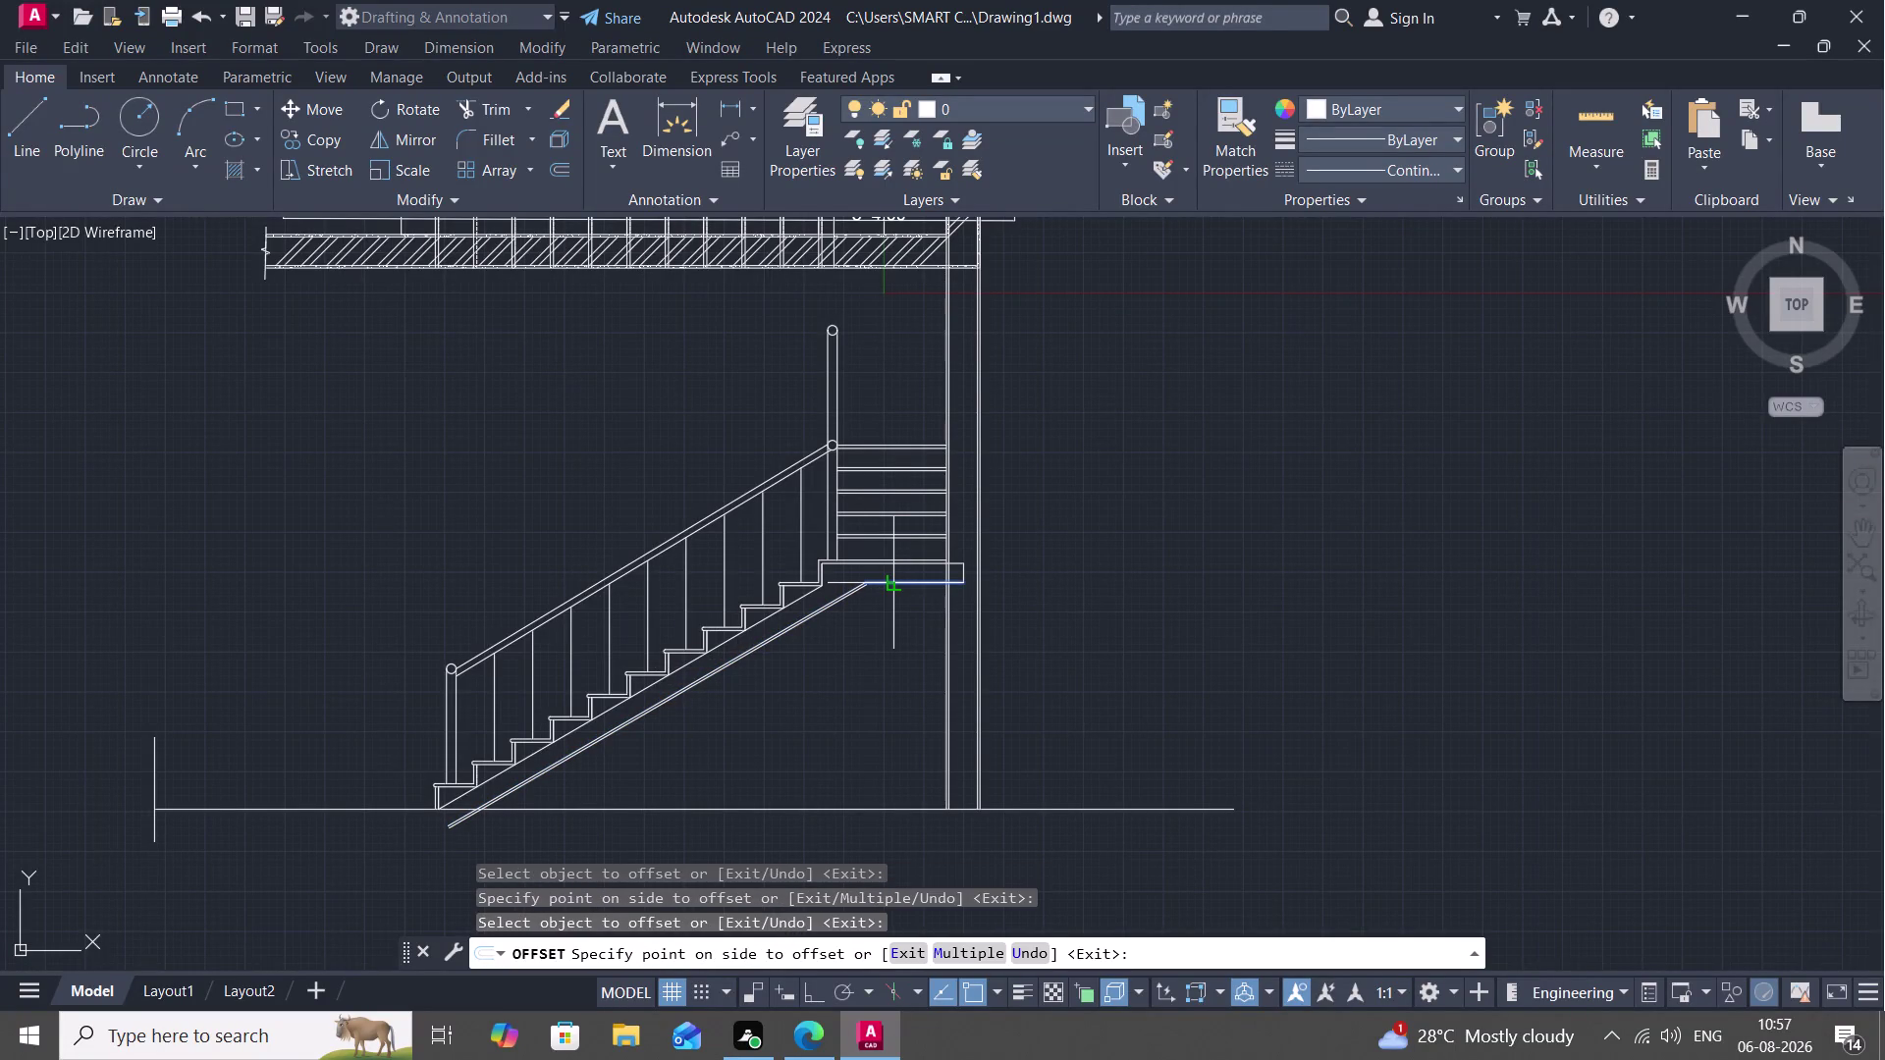
click(893, 591)
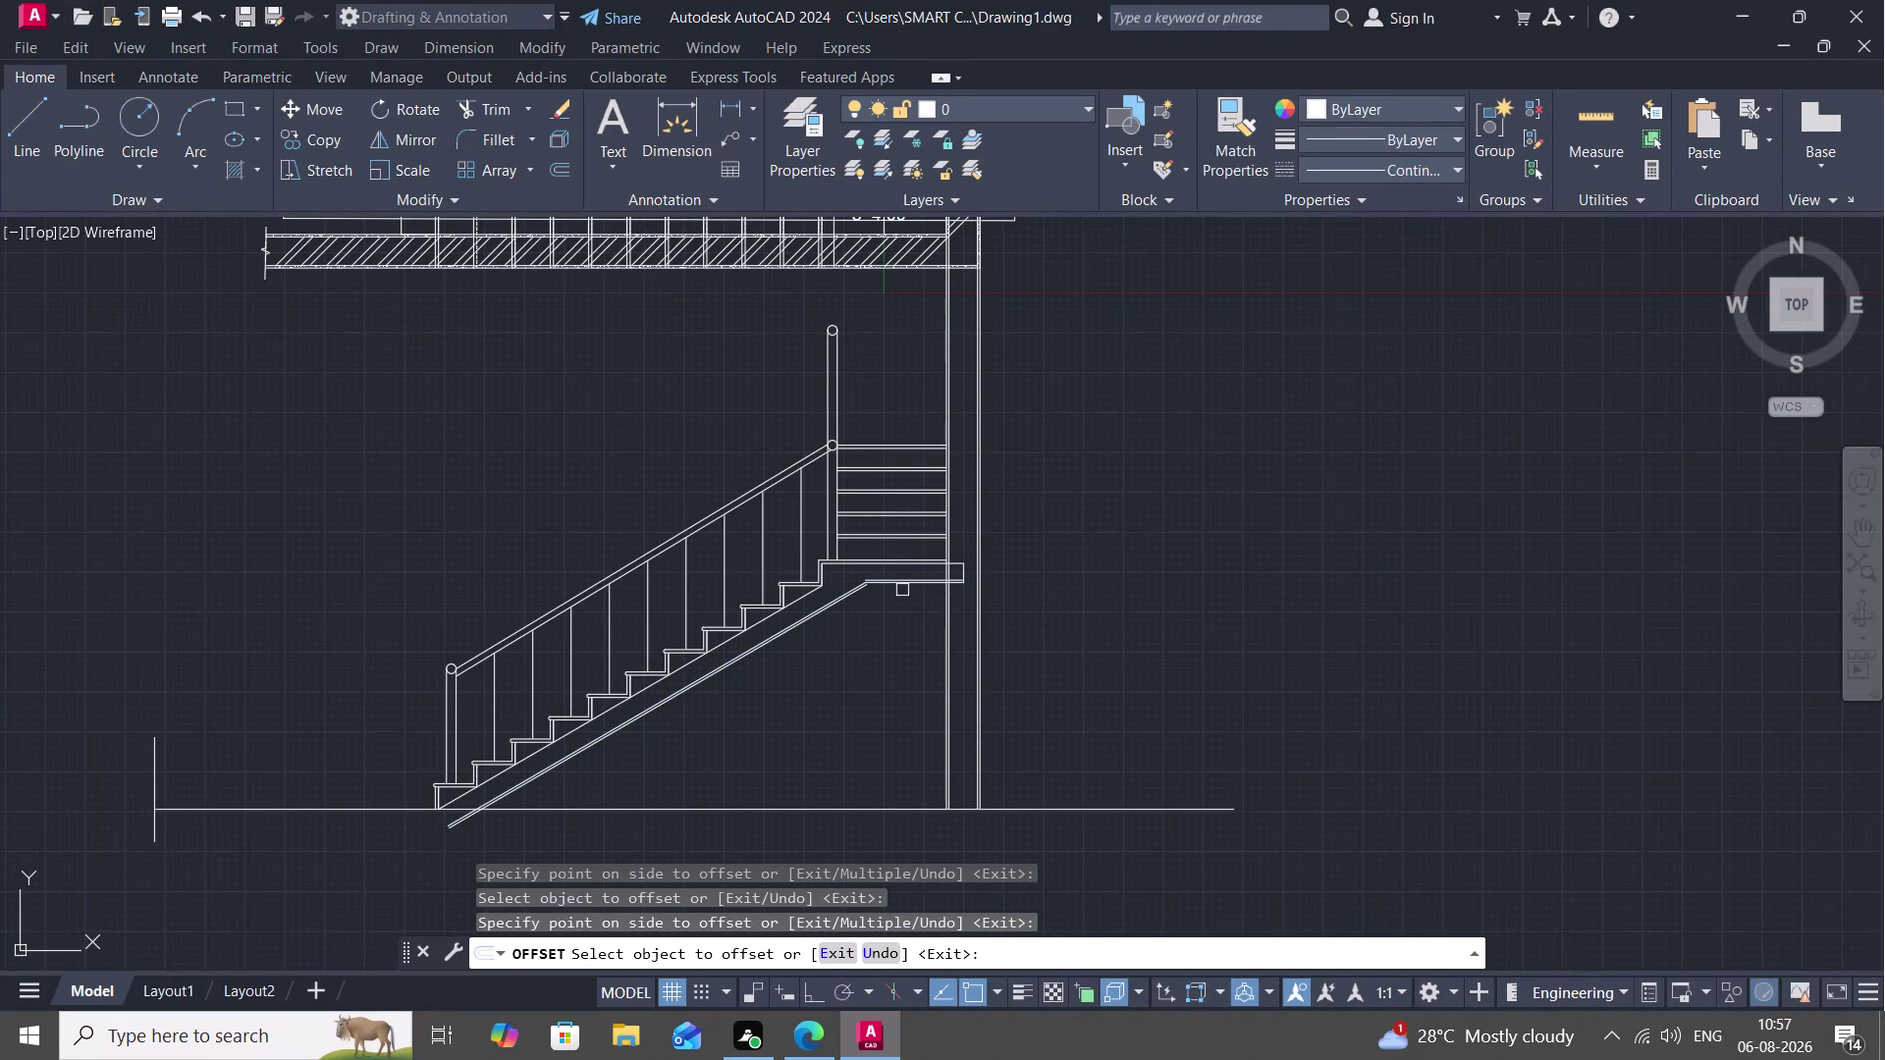
click(902, 587)
click(902, 592)
scroll(up, 3)
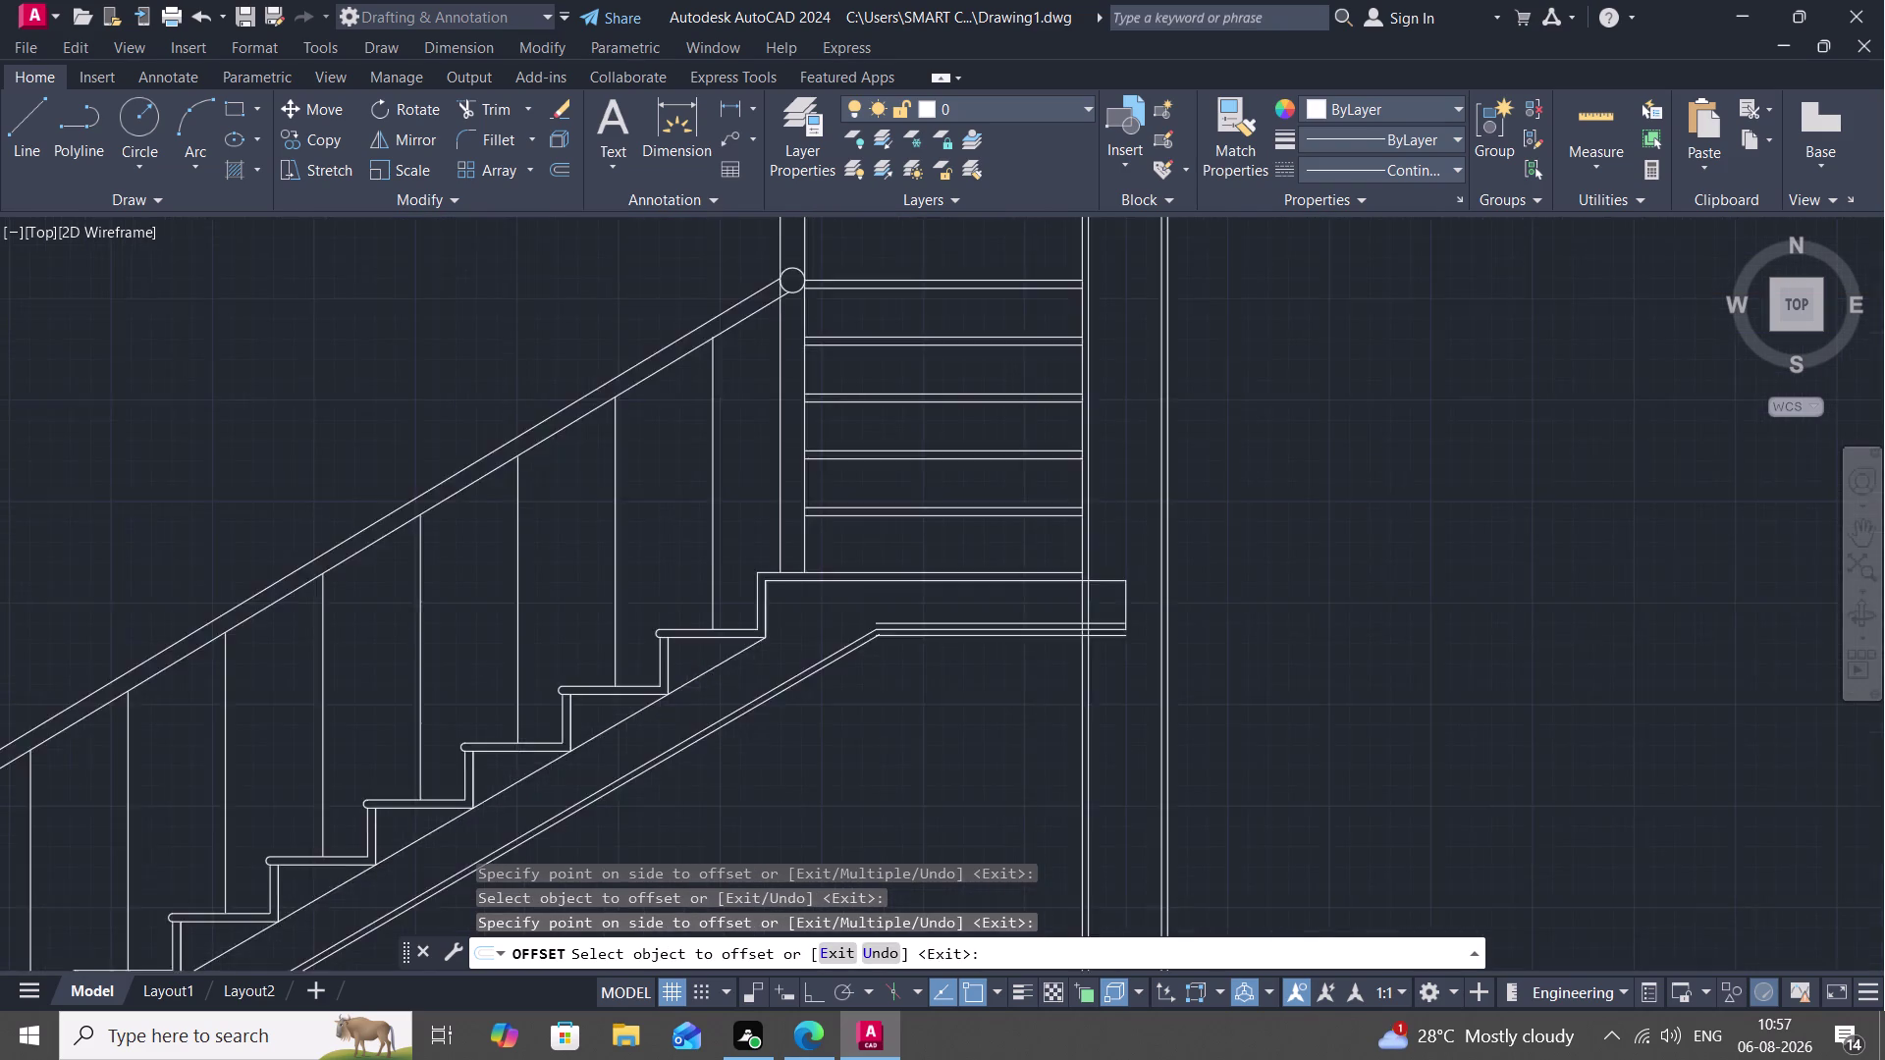
key(Escape)
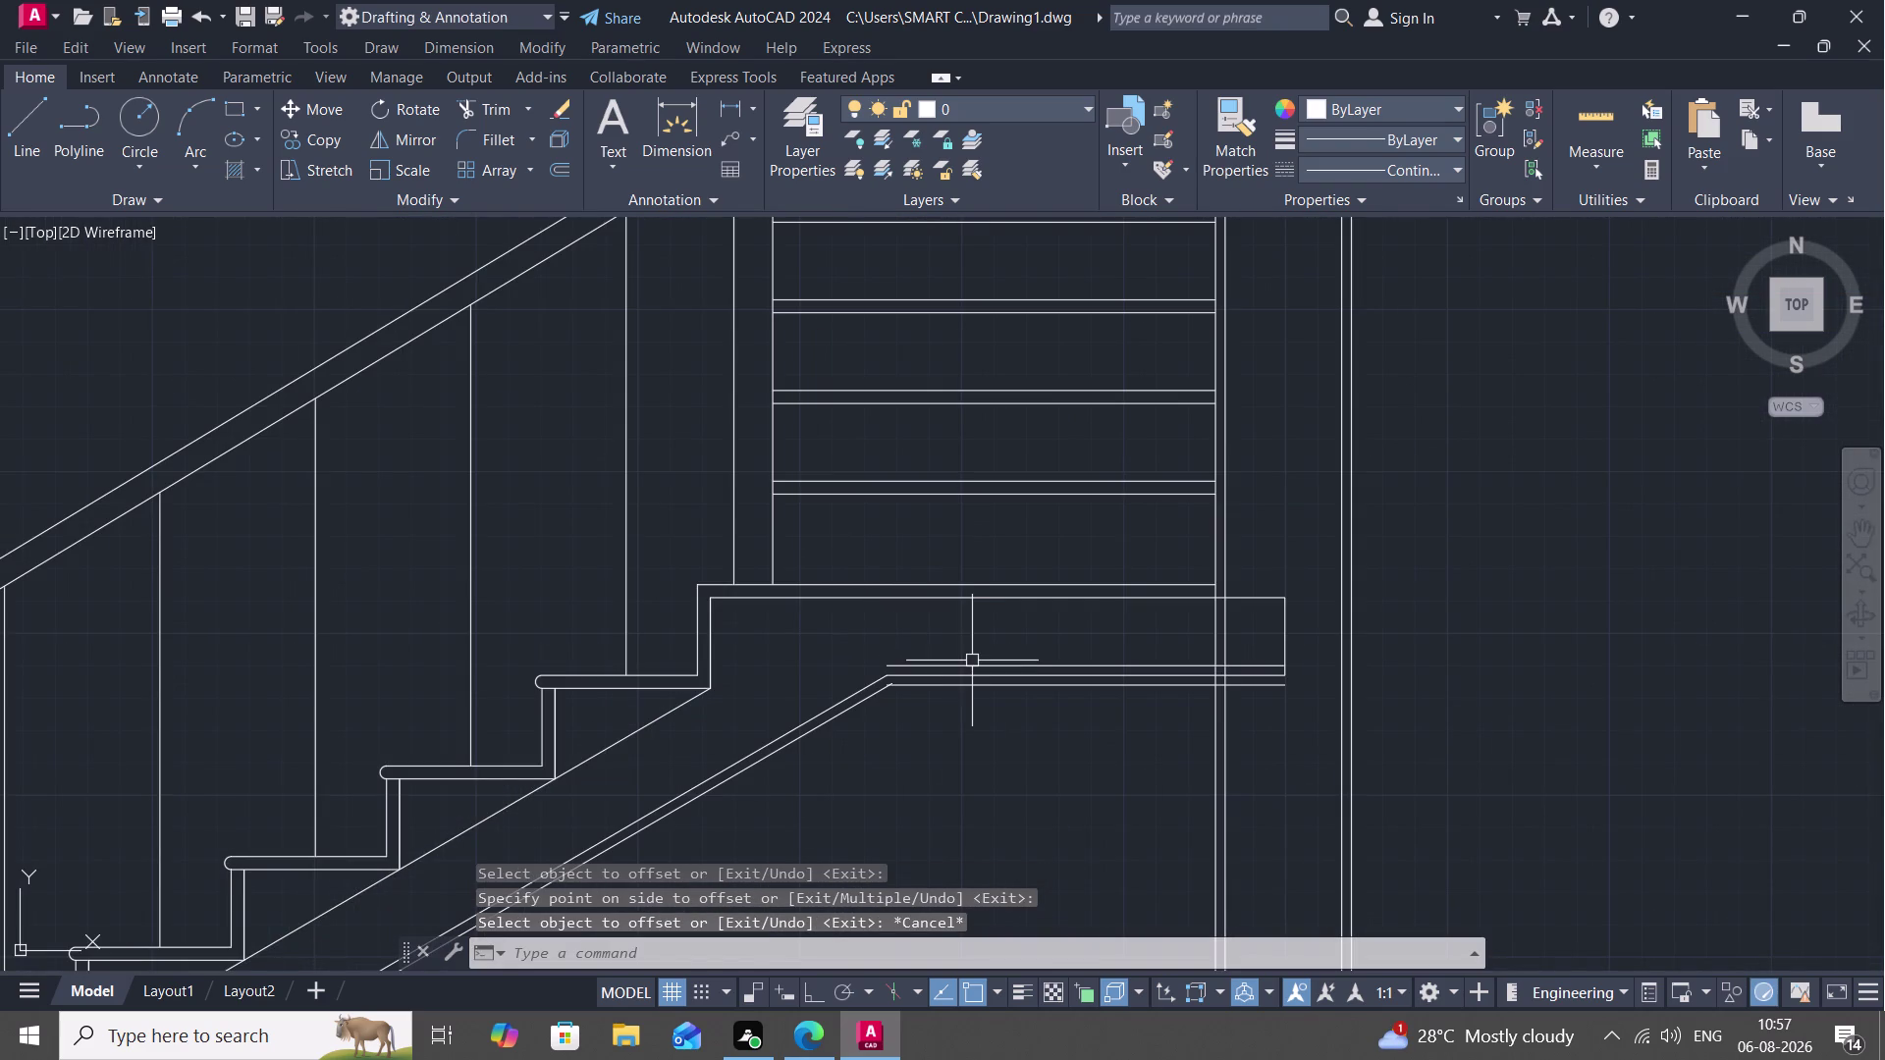
Erase the extra copied line and trim the plaster line at the wall.
click(972, 667)
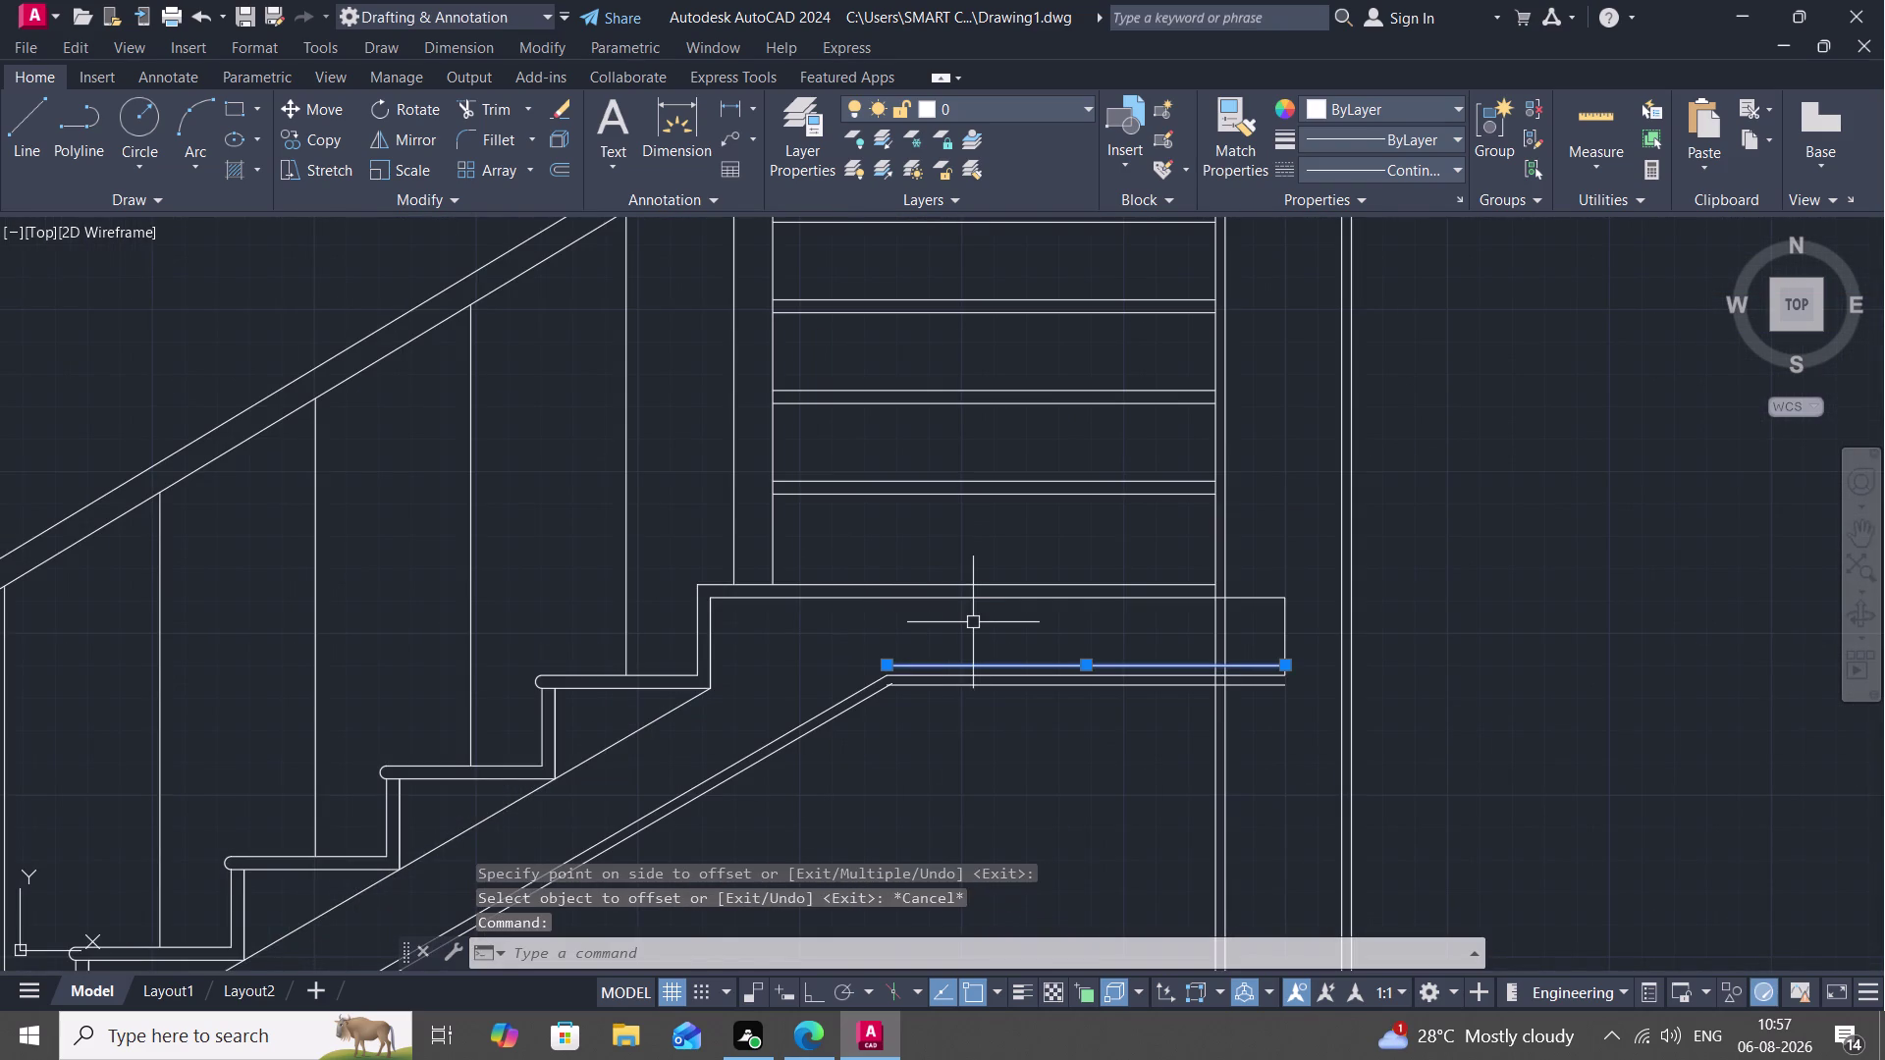
key(Delete)
text(TR)
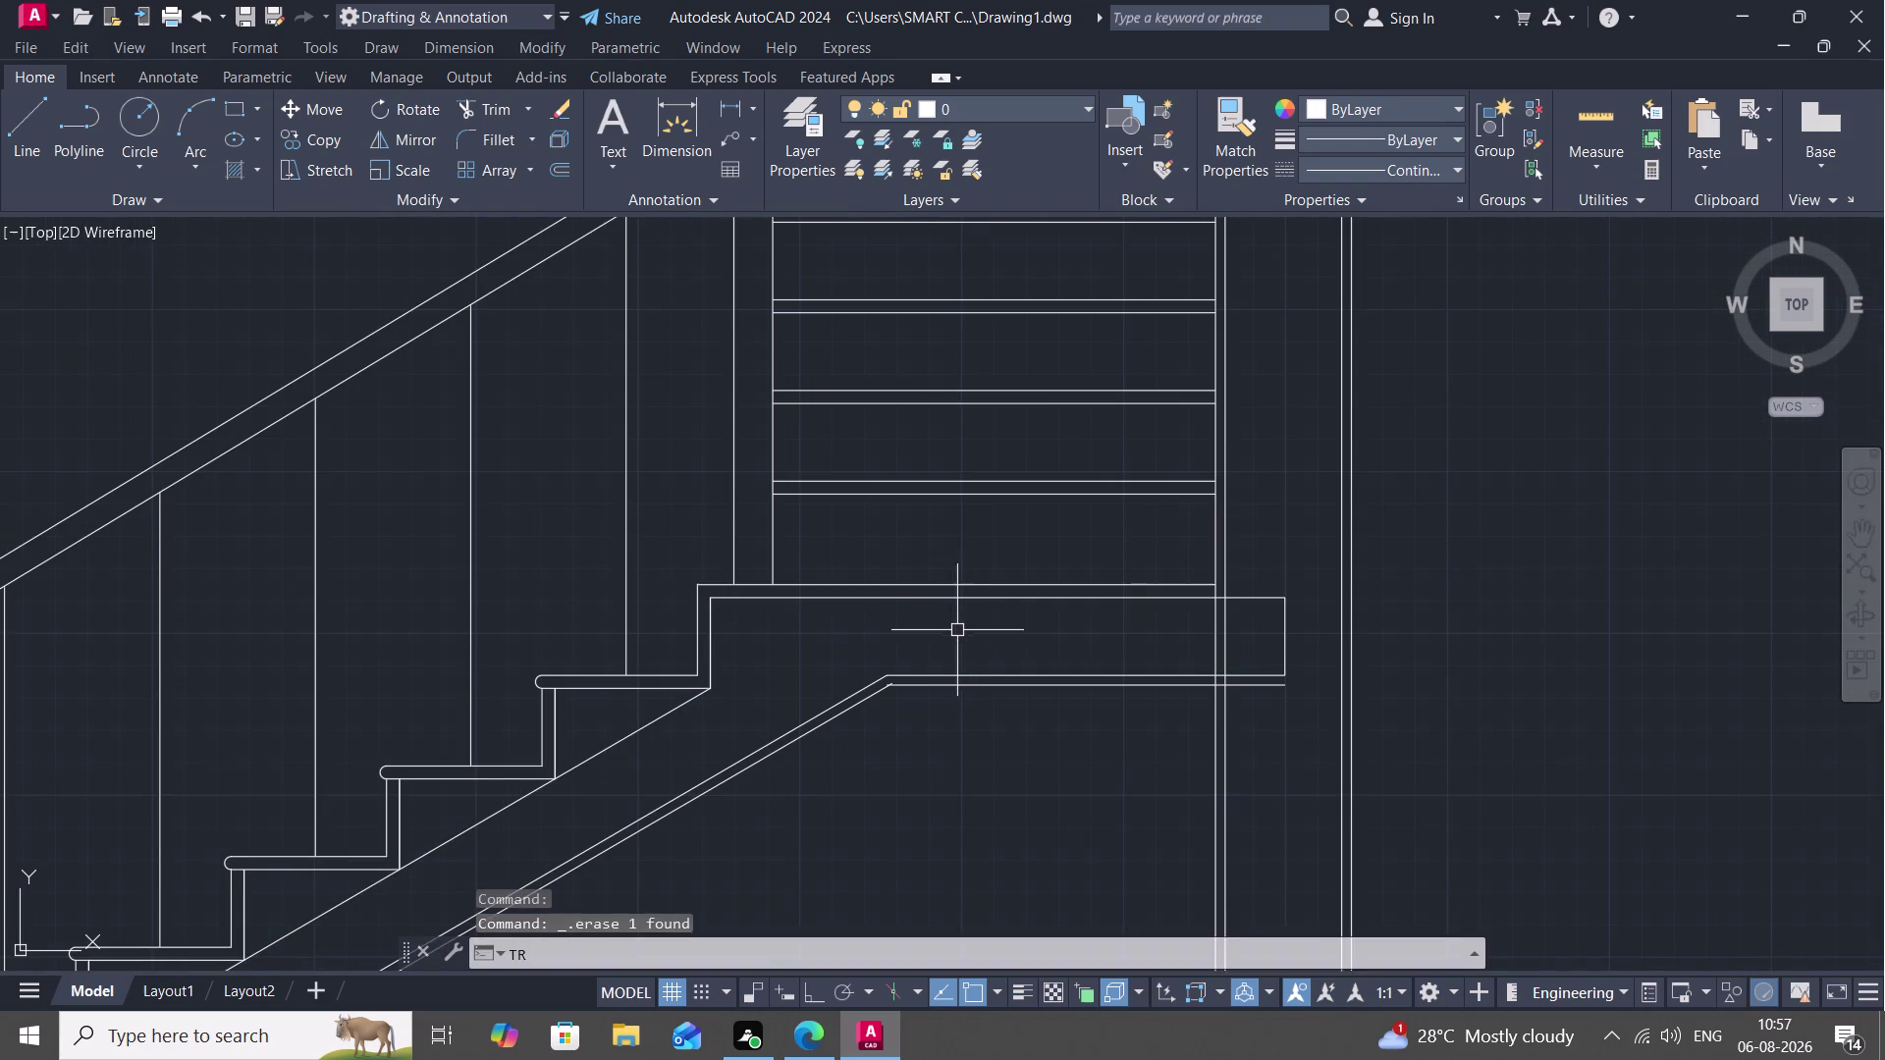
key(space)
click(1249, 687)
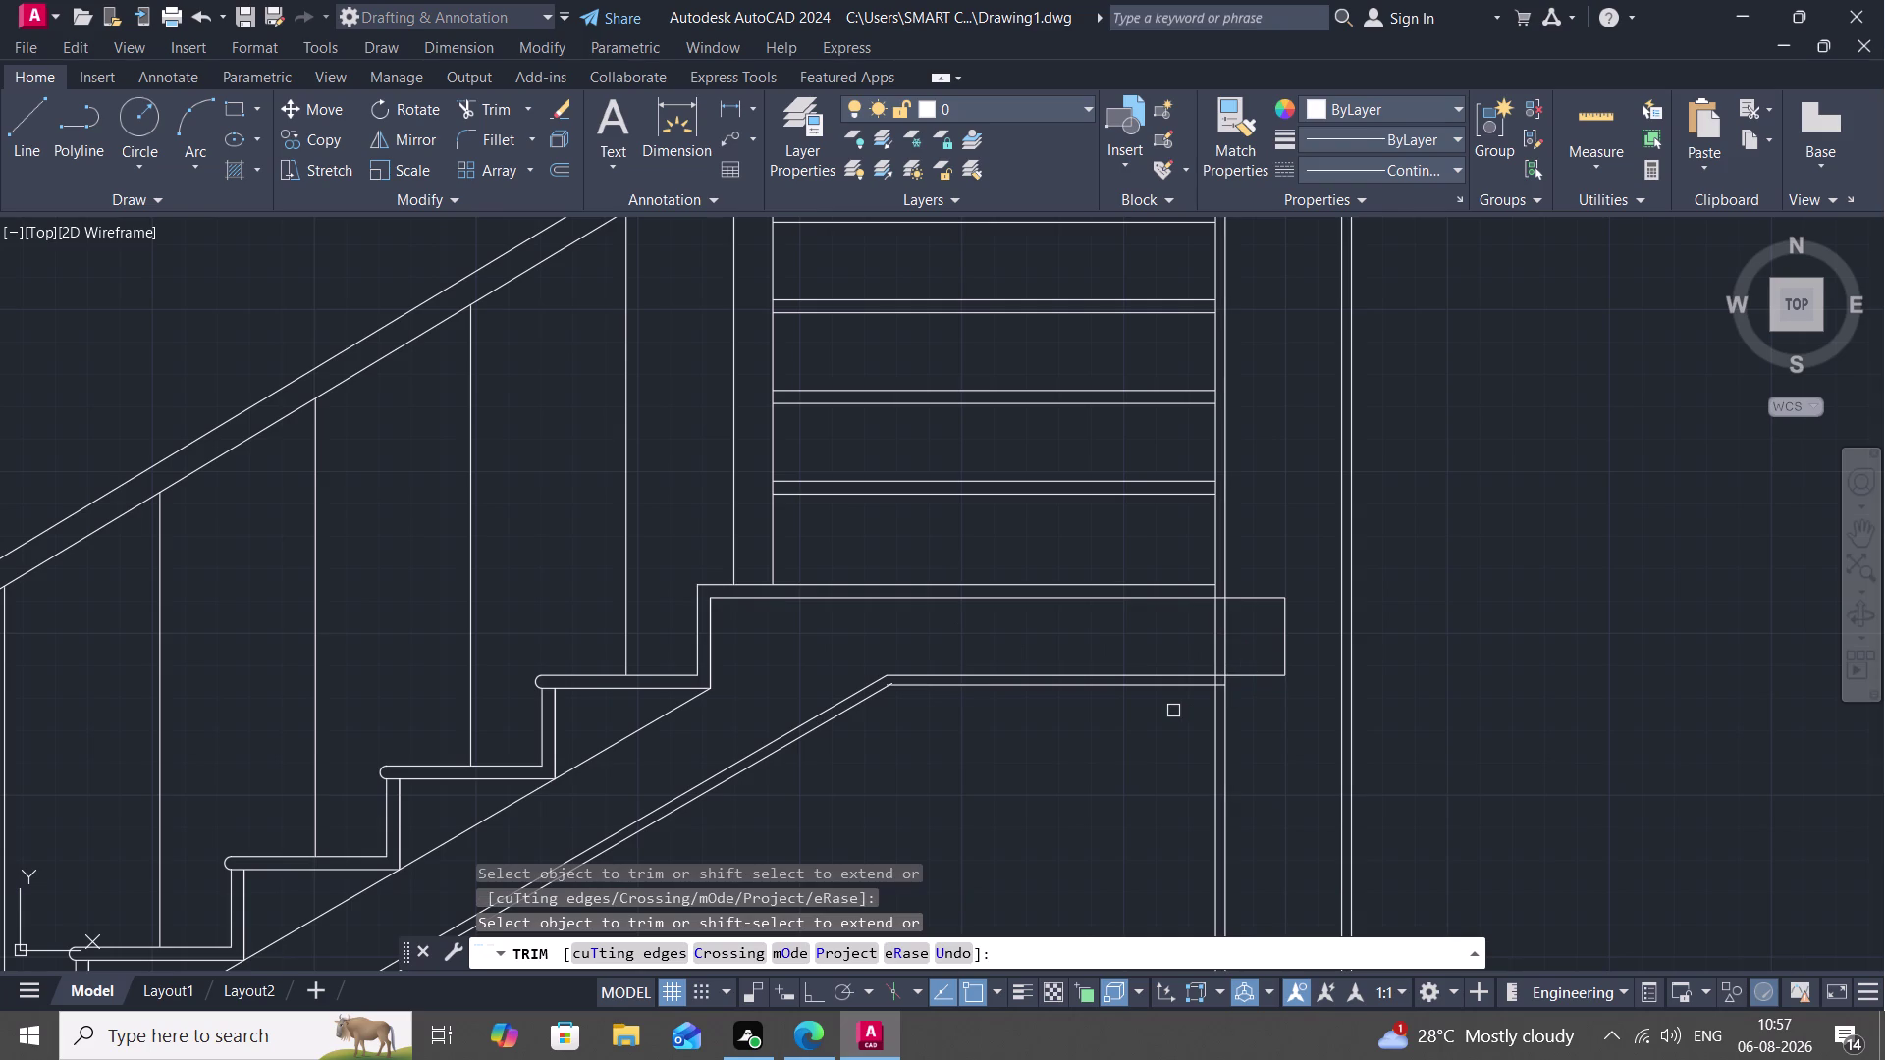
scroll(up, 3)
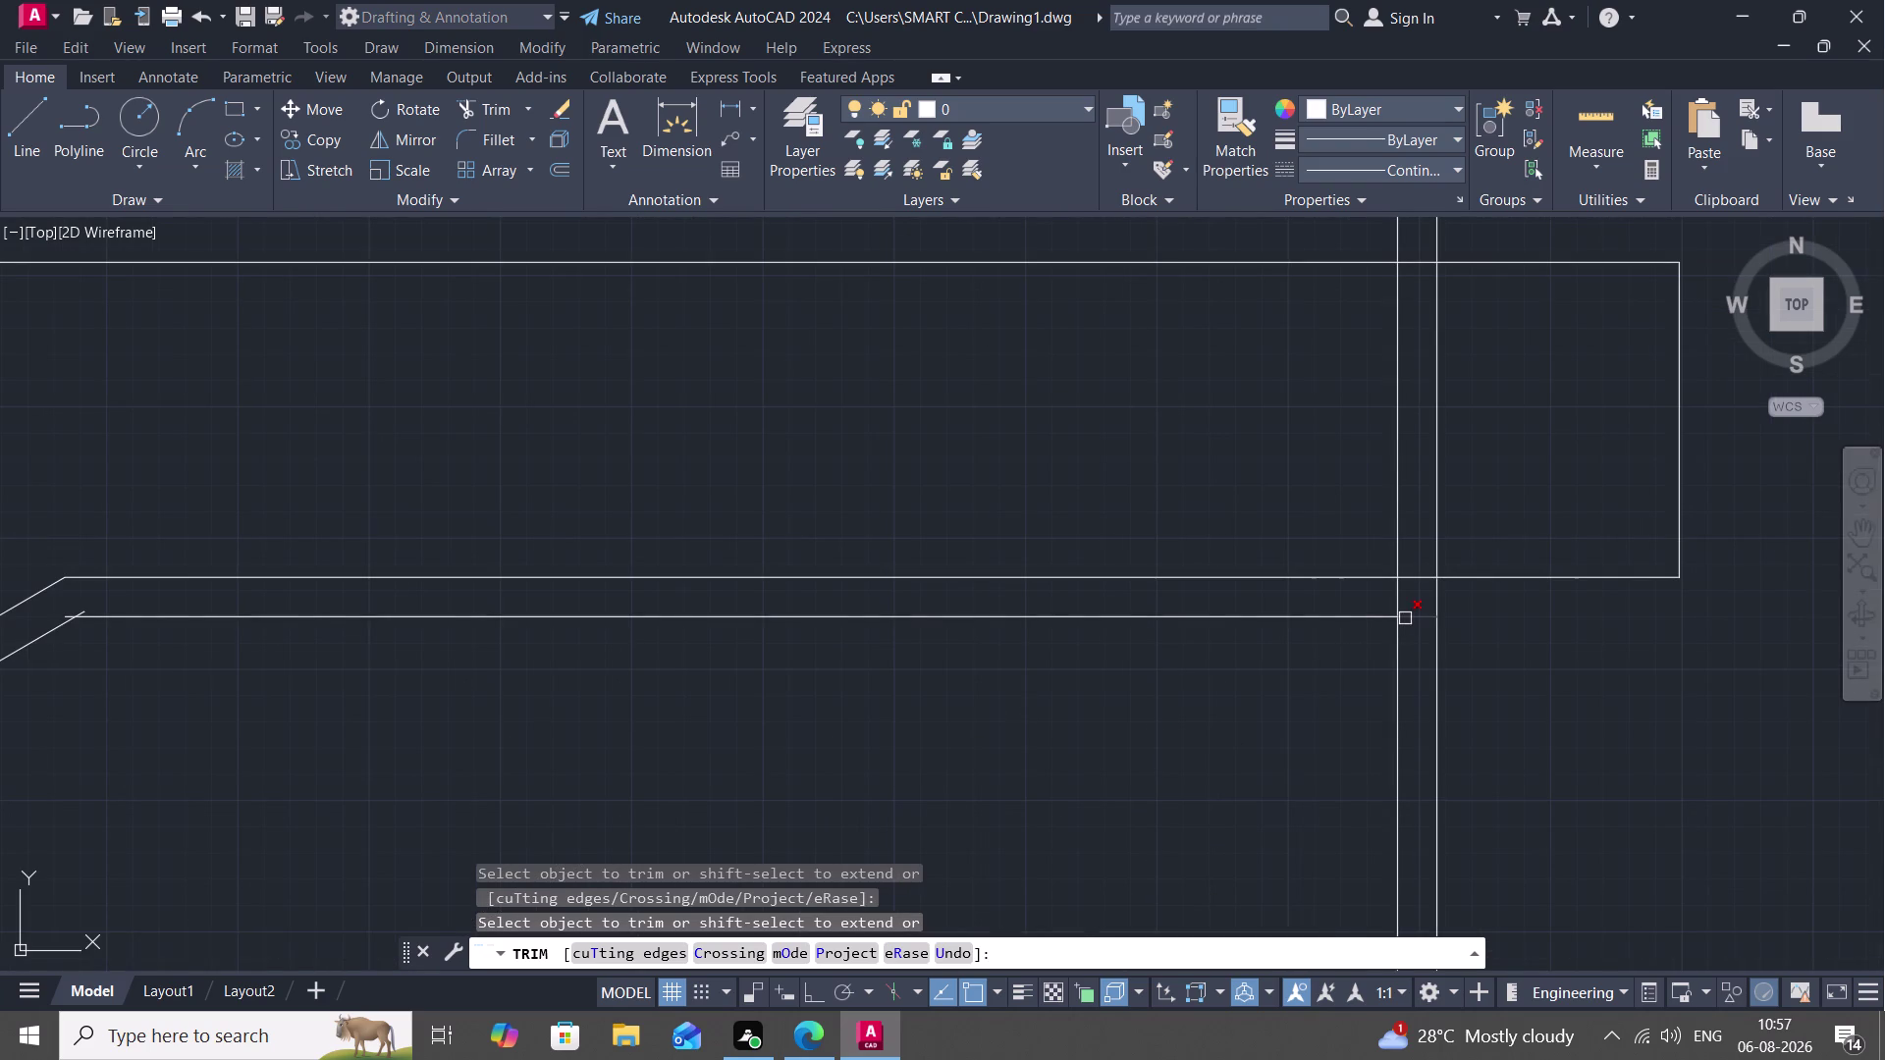
drag(1406, 617, 1398, 628)
scroll(down, 3)
Trim the plaster line's overhang below the floor line at the stair foot.
middle_drag(1161, 716, 1226, 517)
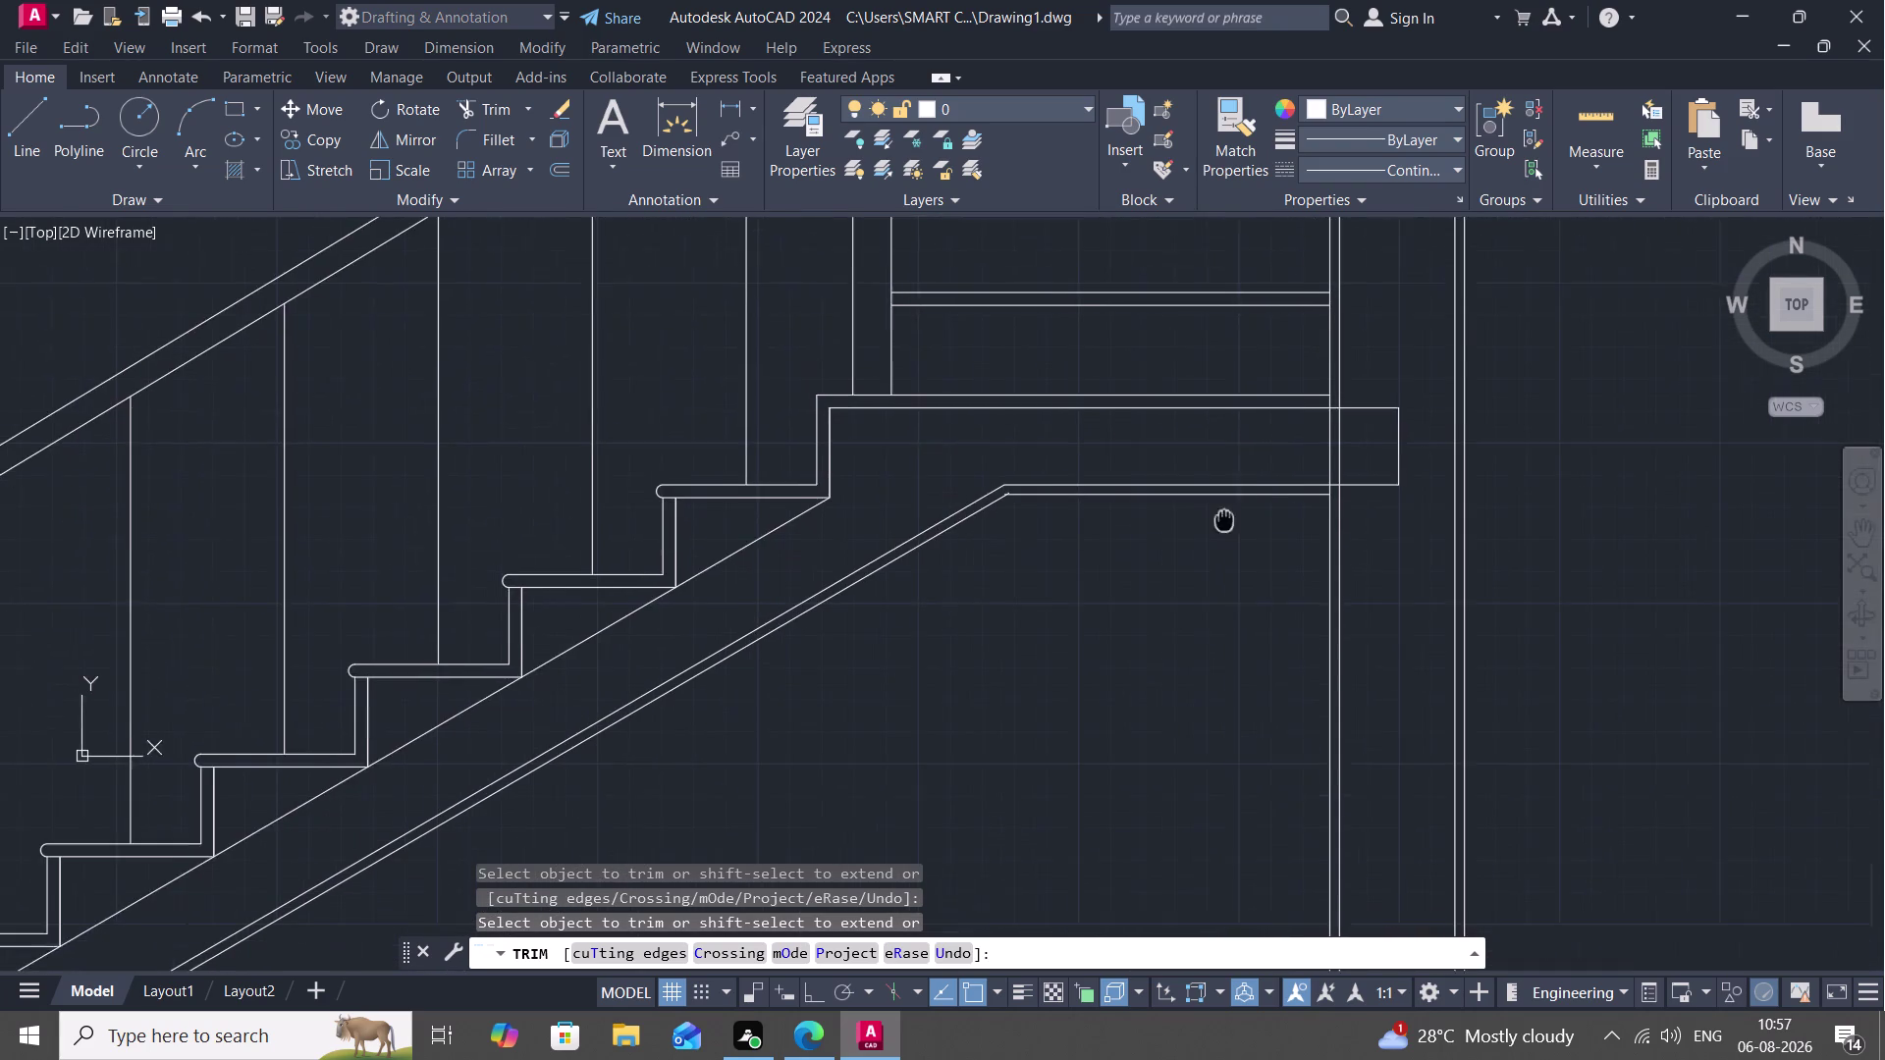
scroll(down, 3)
scroll(down, 3)
middle_drag(797, 788, 985, 451)
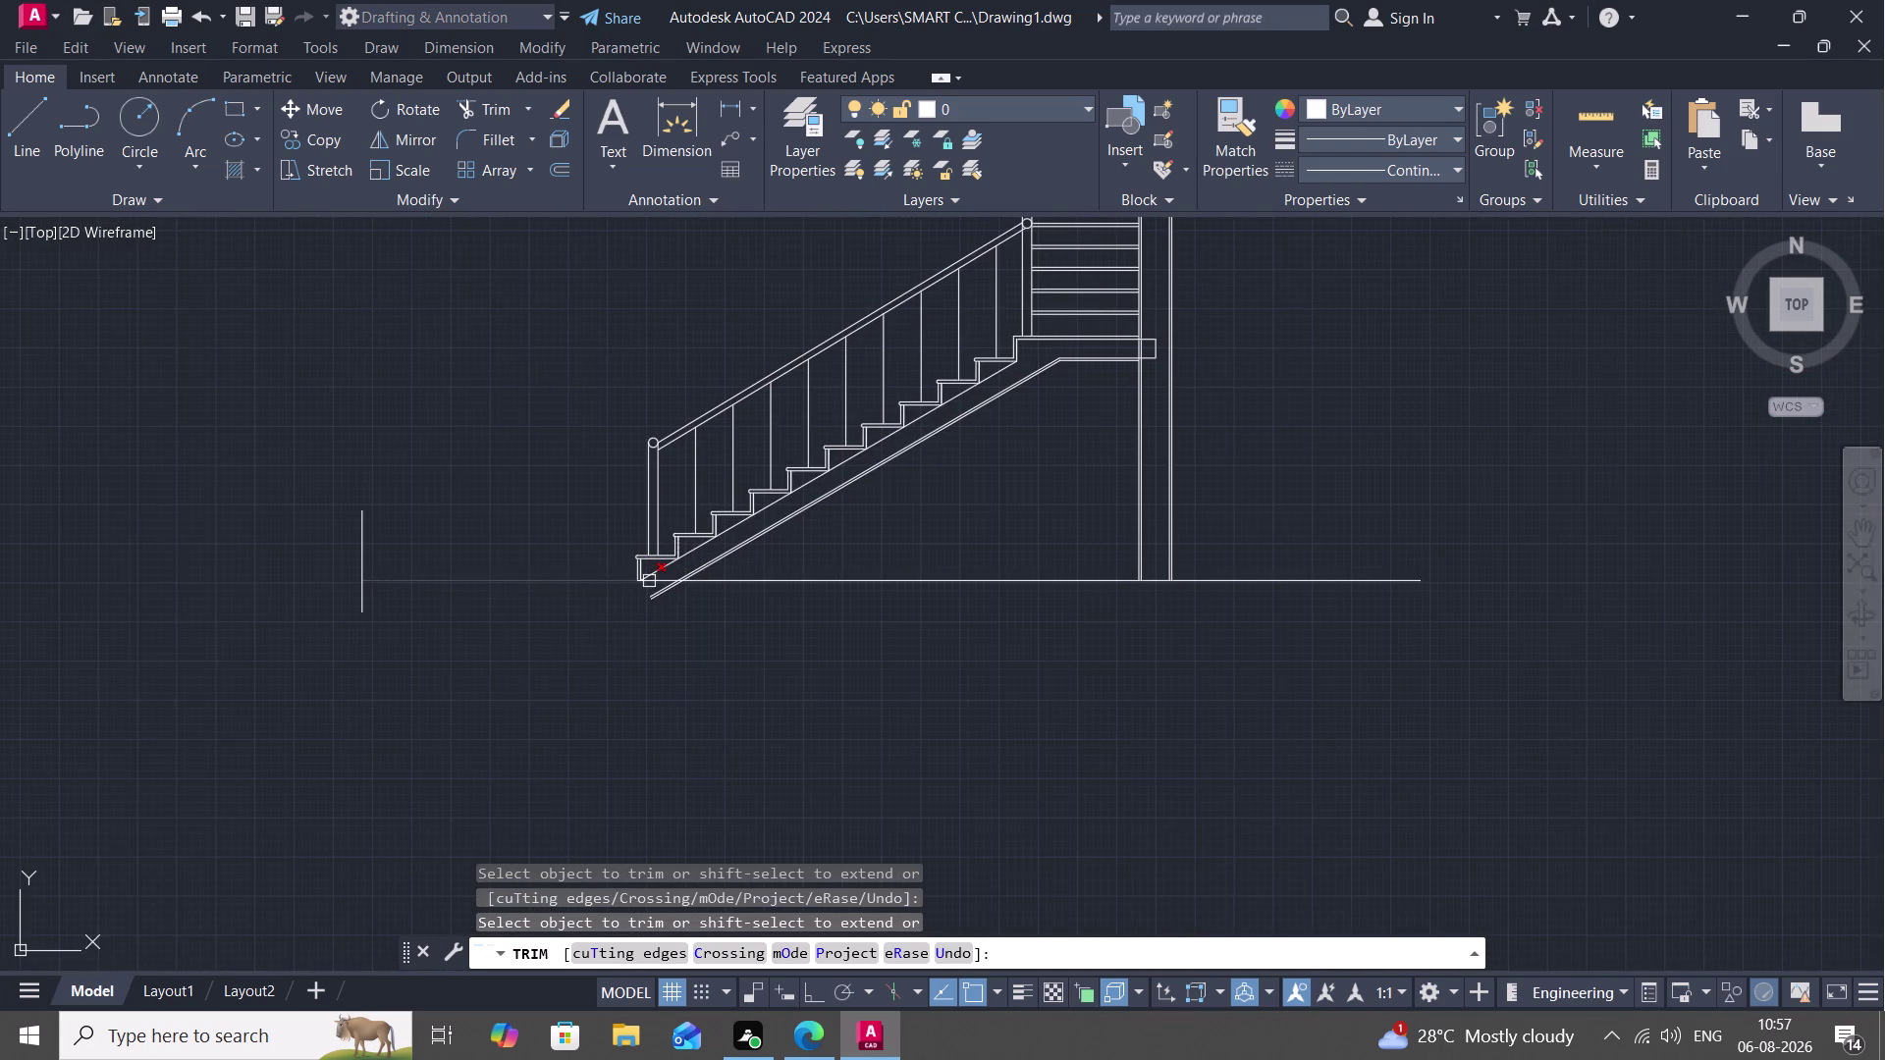
click(660, 593)
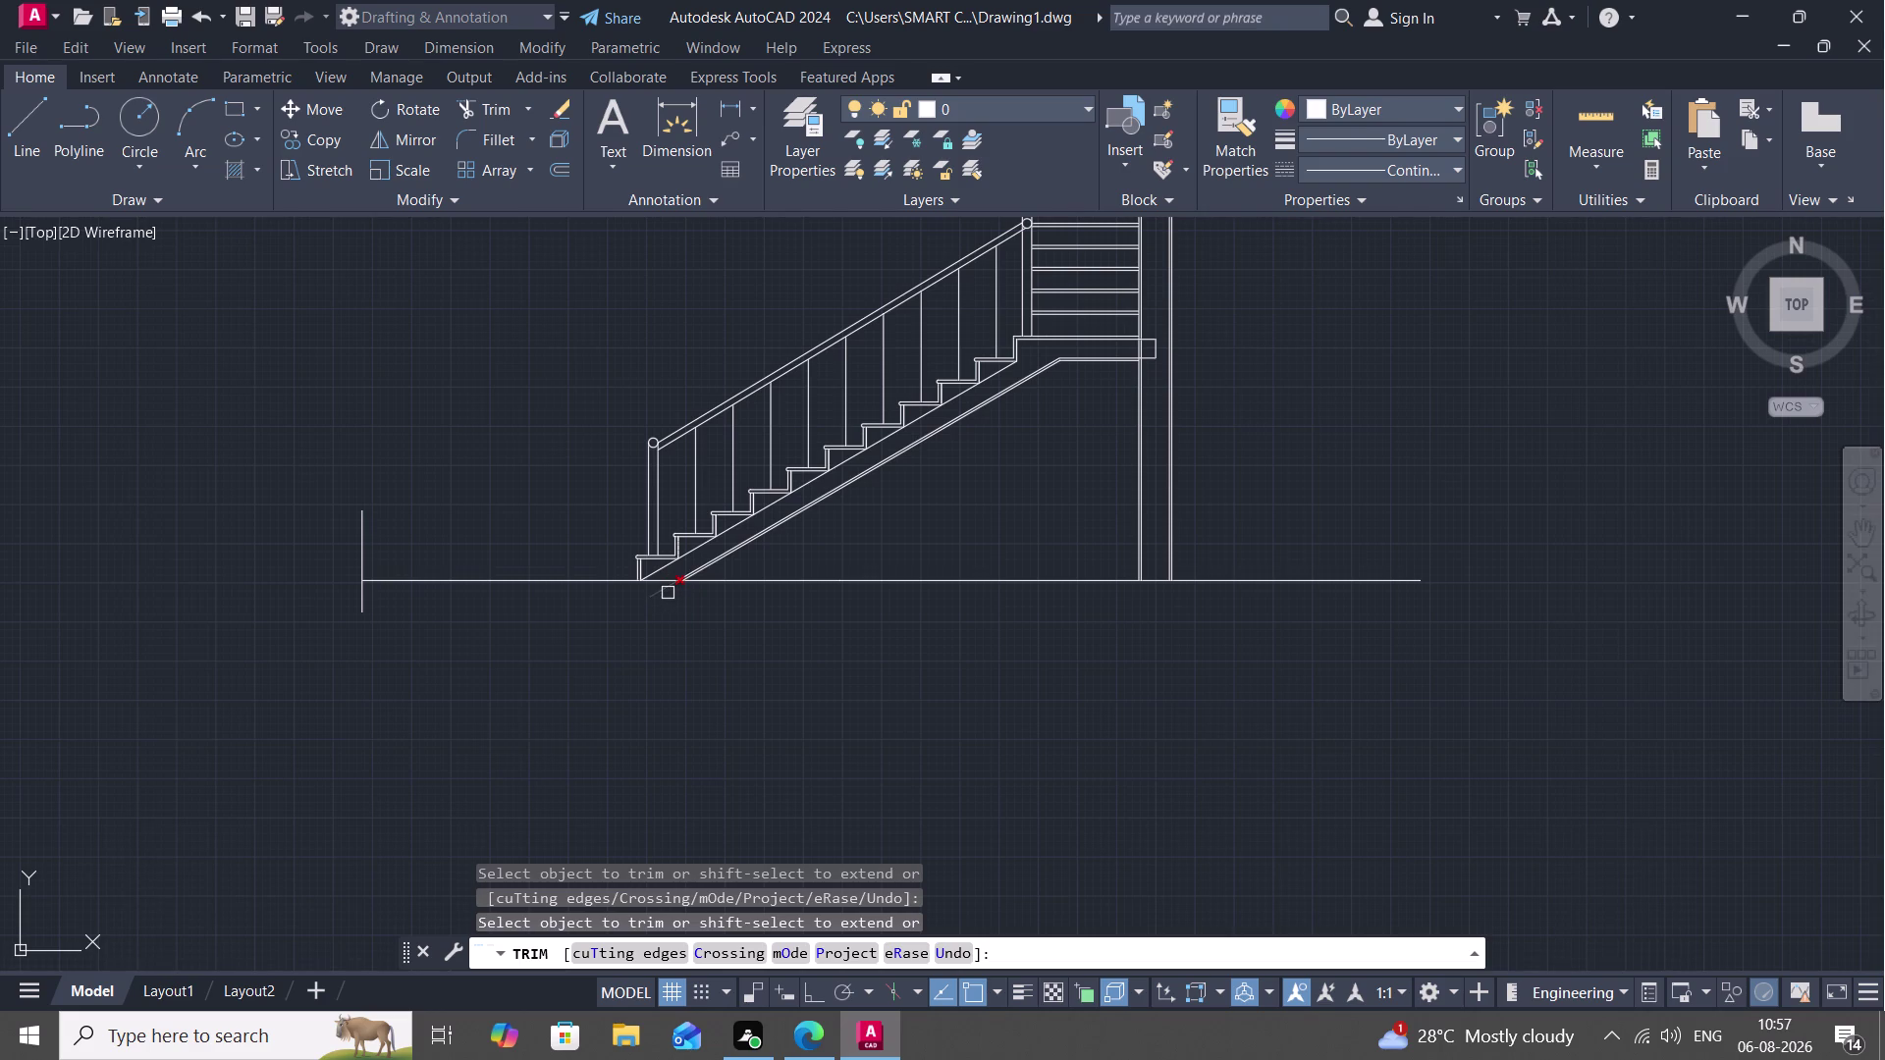
click(668, 592)
key(Escape)
scroll(down, 3)
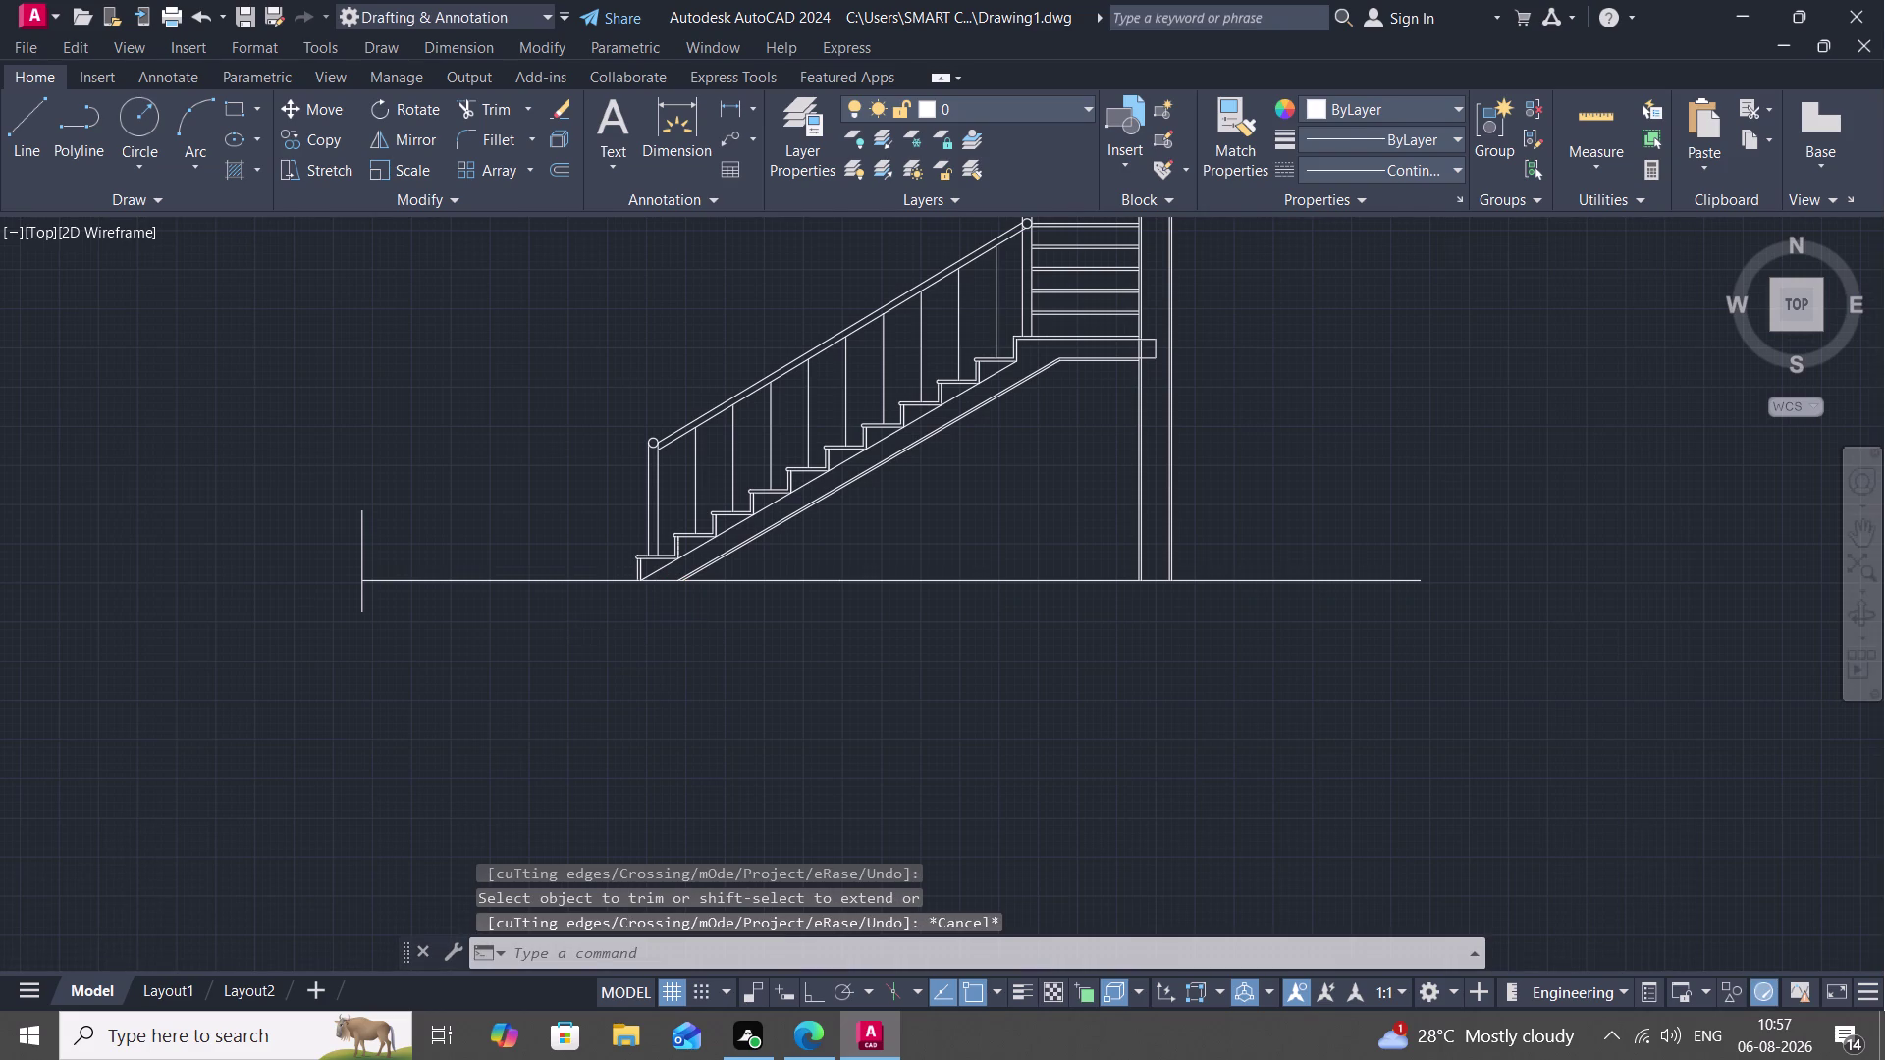
scroll(up, 3)
middle_drag(631, 612, 565, 741)
scroll(down, 3)
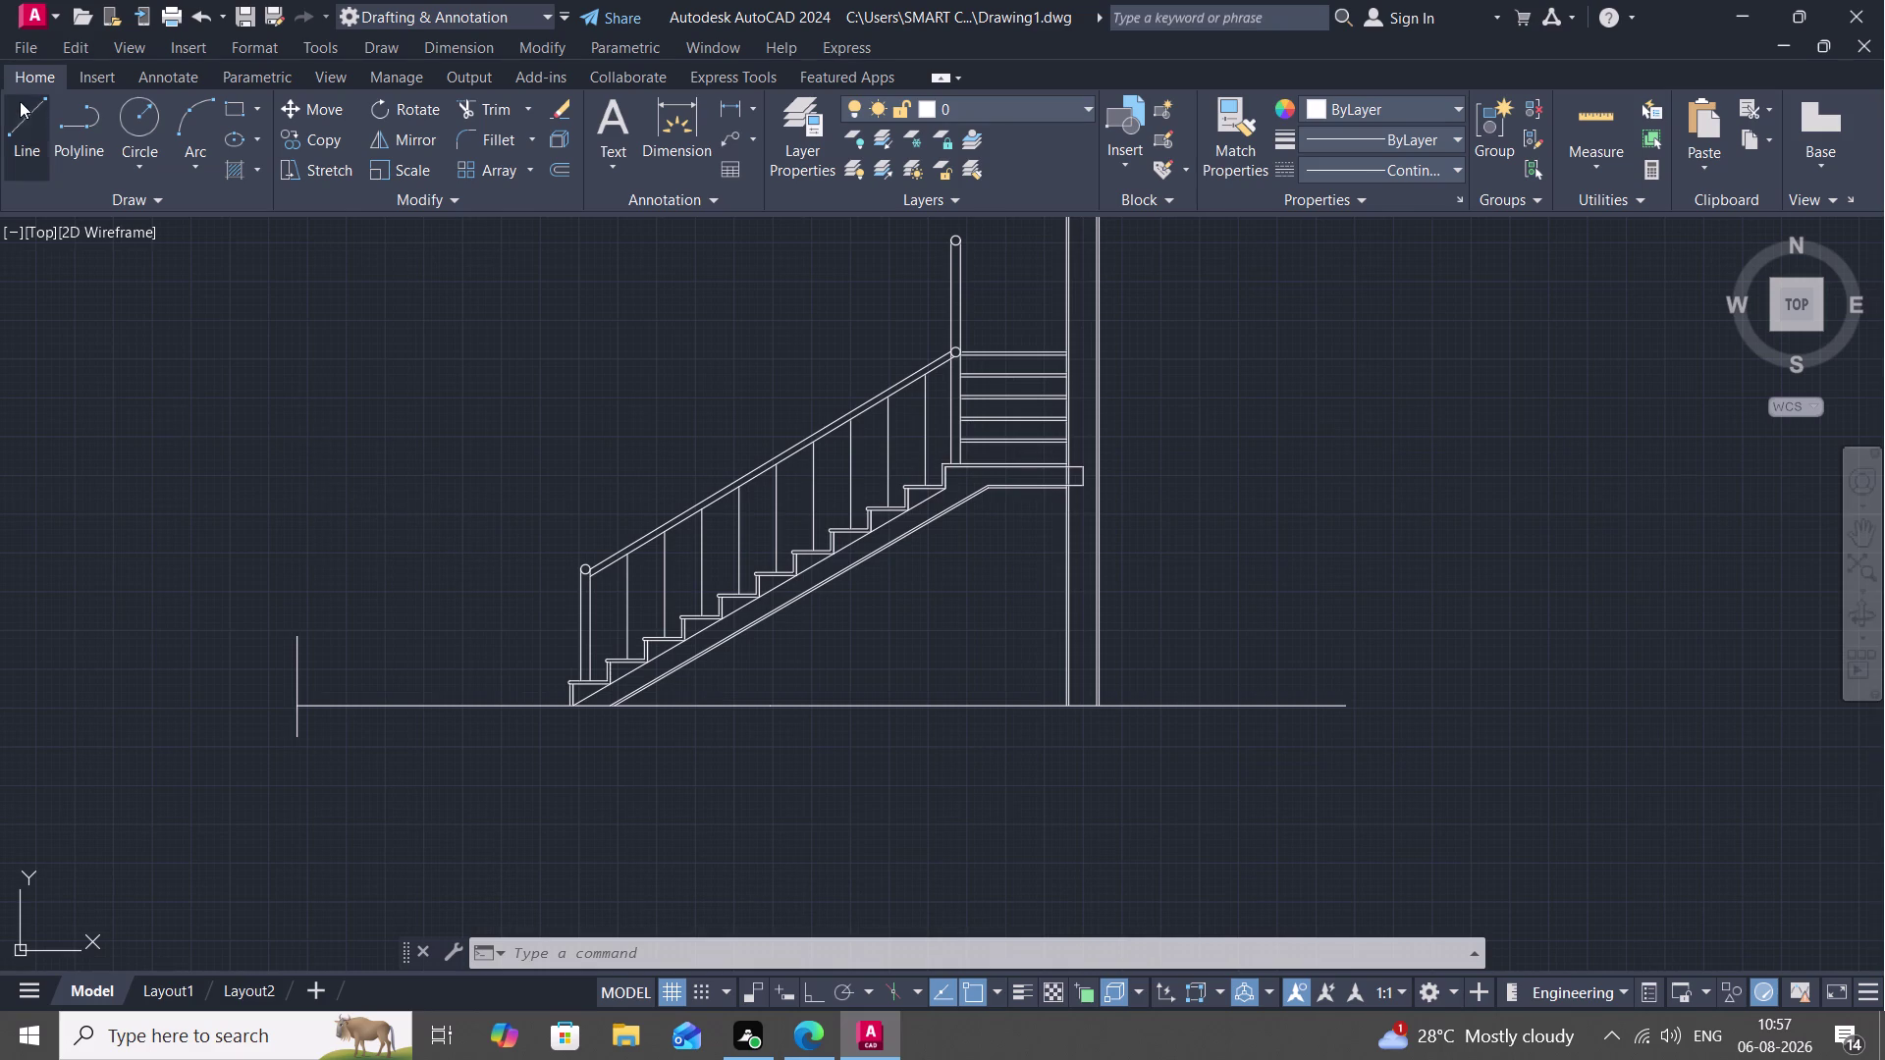
click(747, 108)
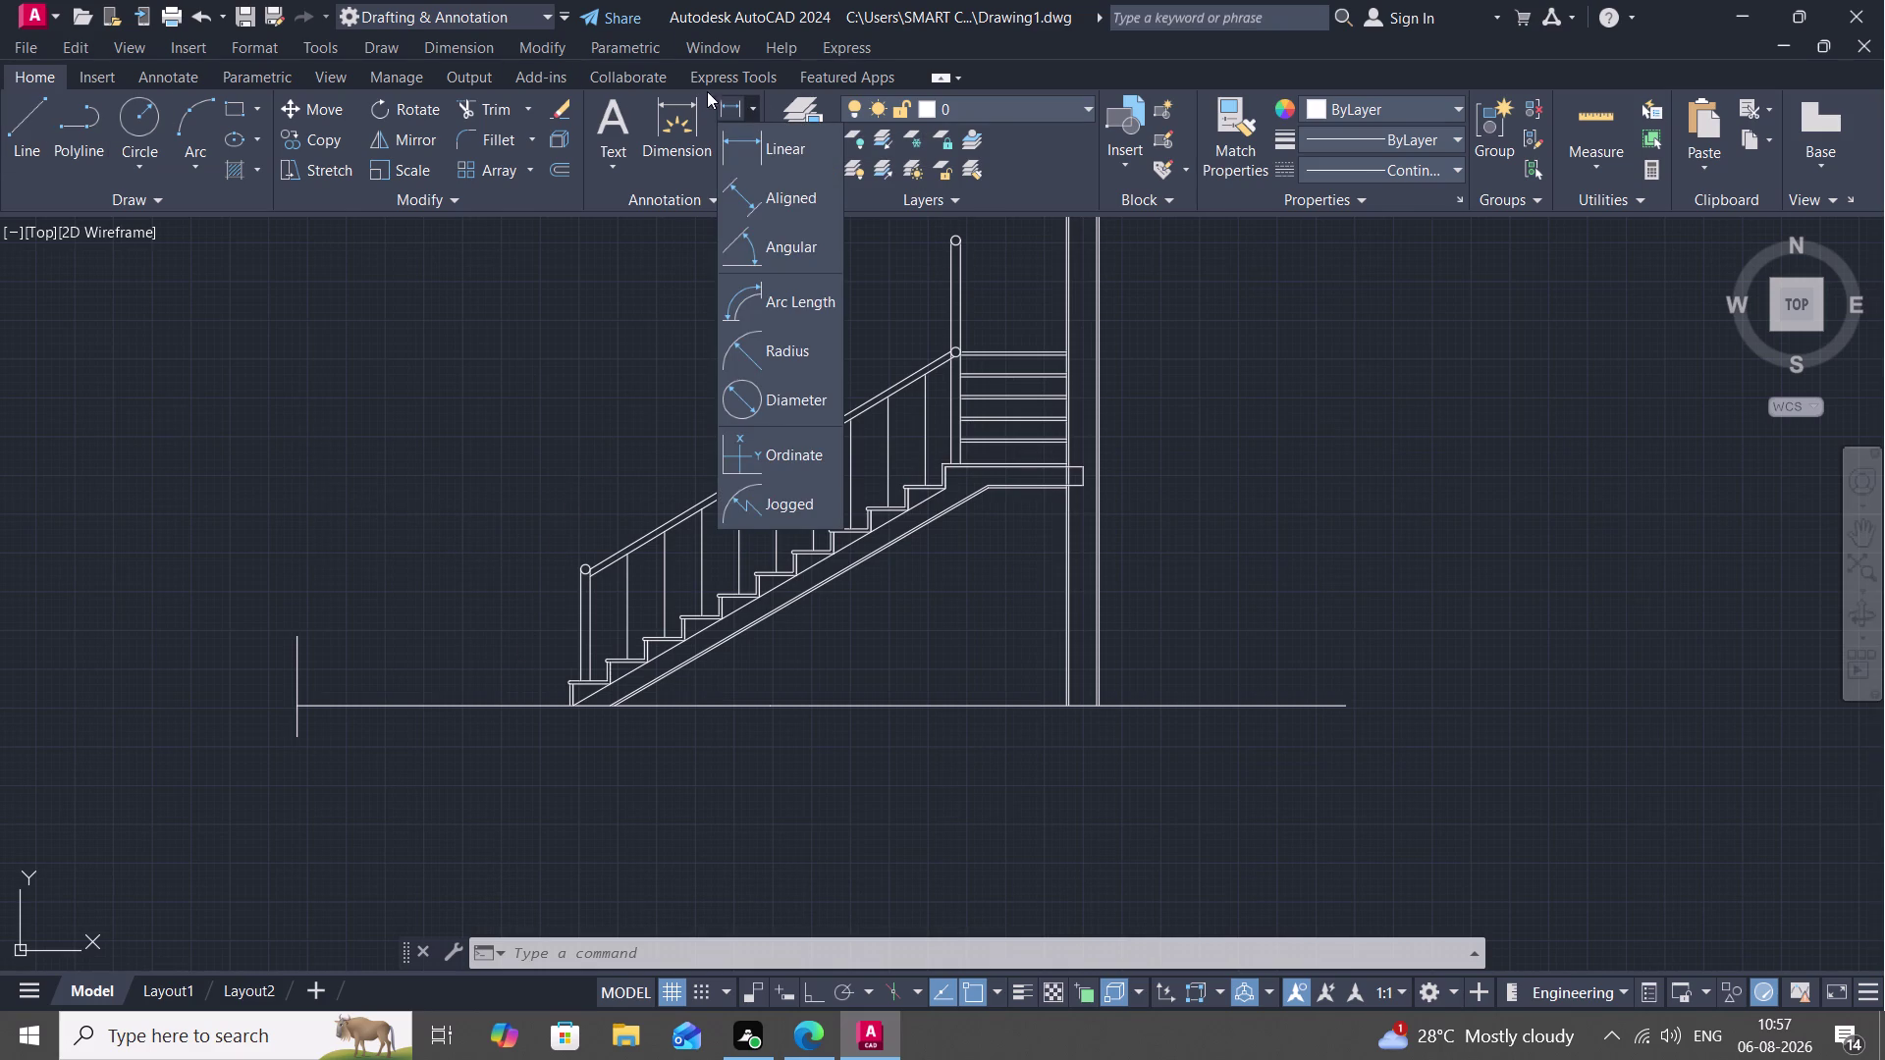
click(733, 144)
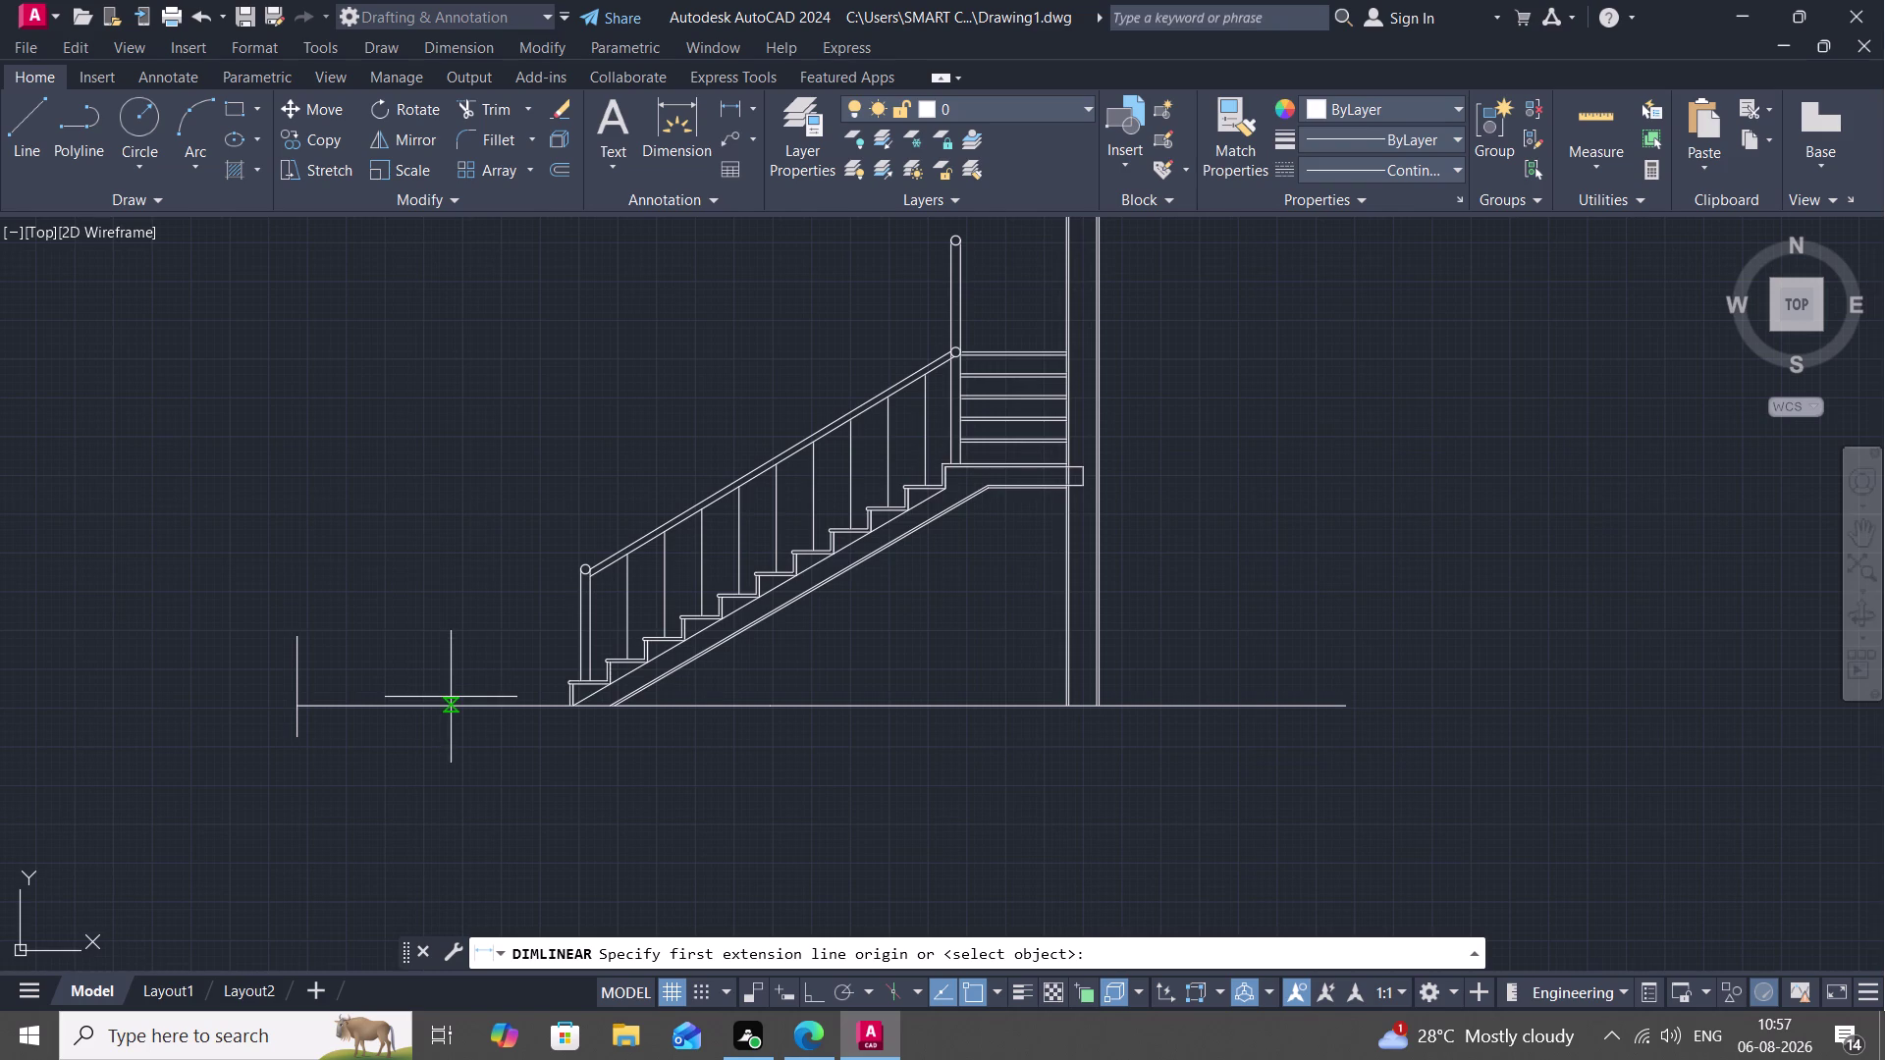
click(452, 703)
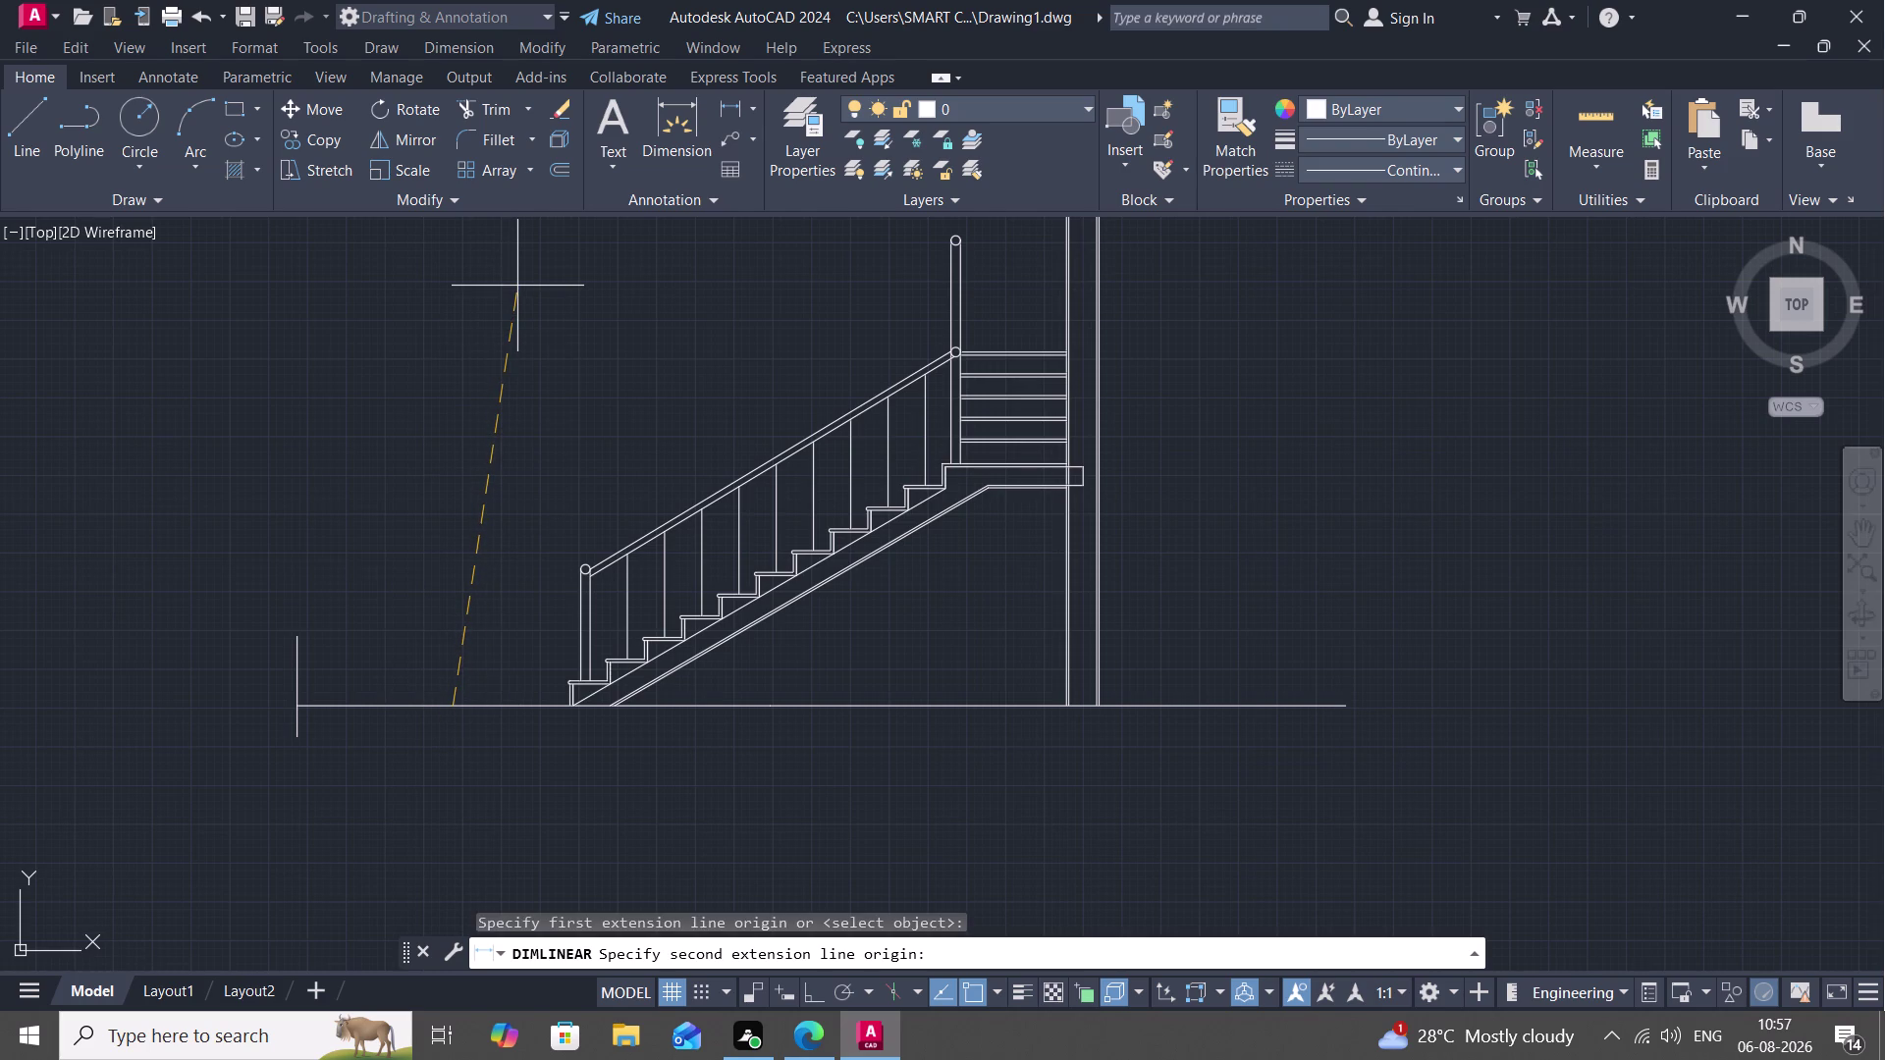
text(8)
text(;')
key(BackSpace)
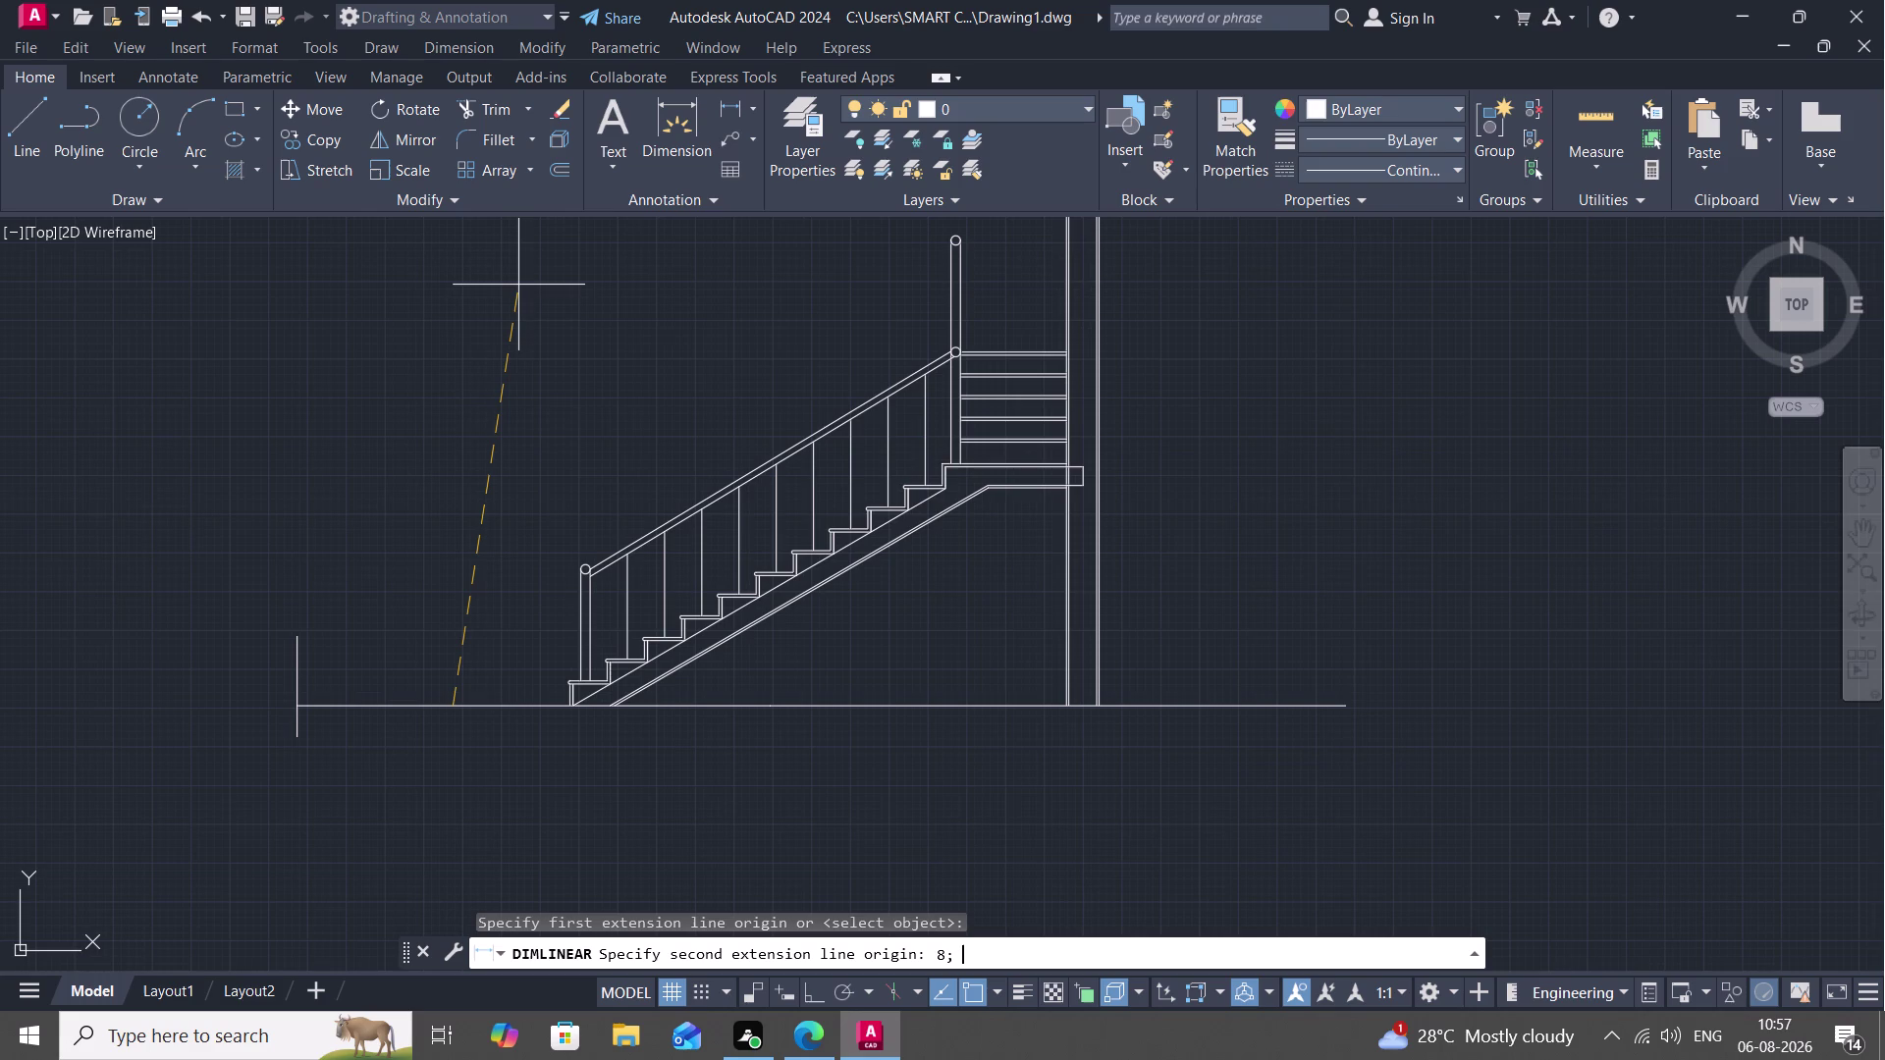
key(BackSpace)
key(apostrophe)
text(5")
key(space)
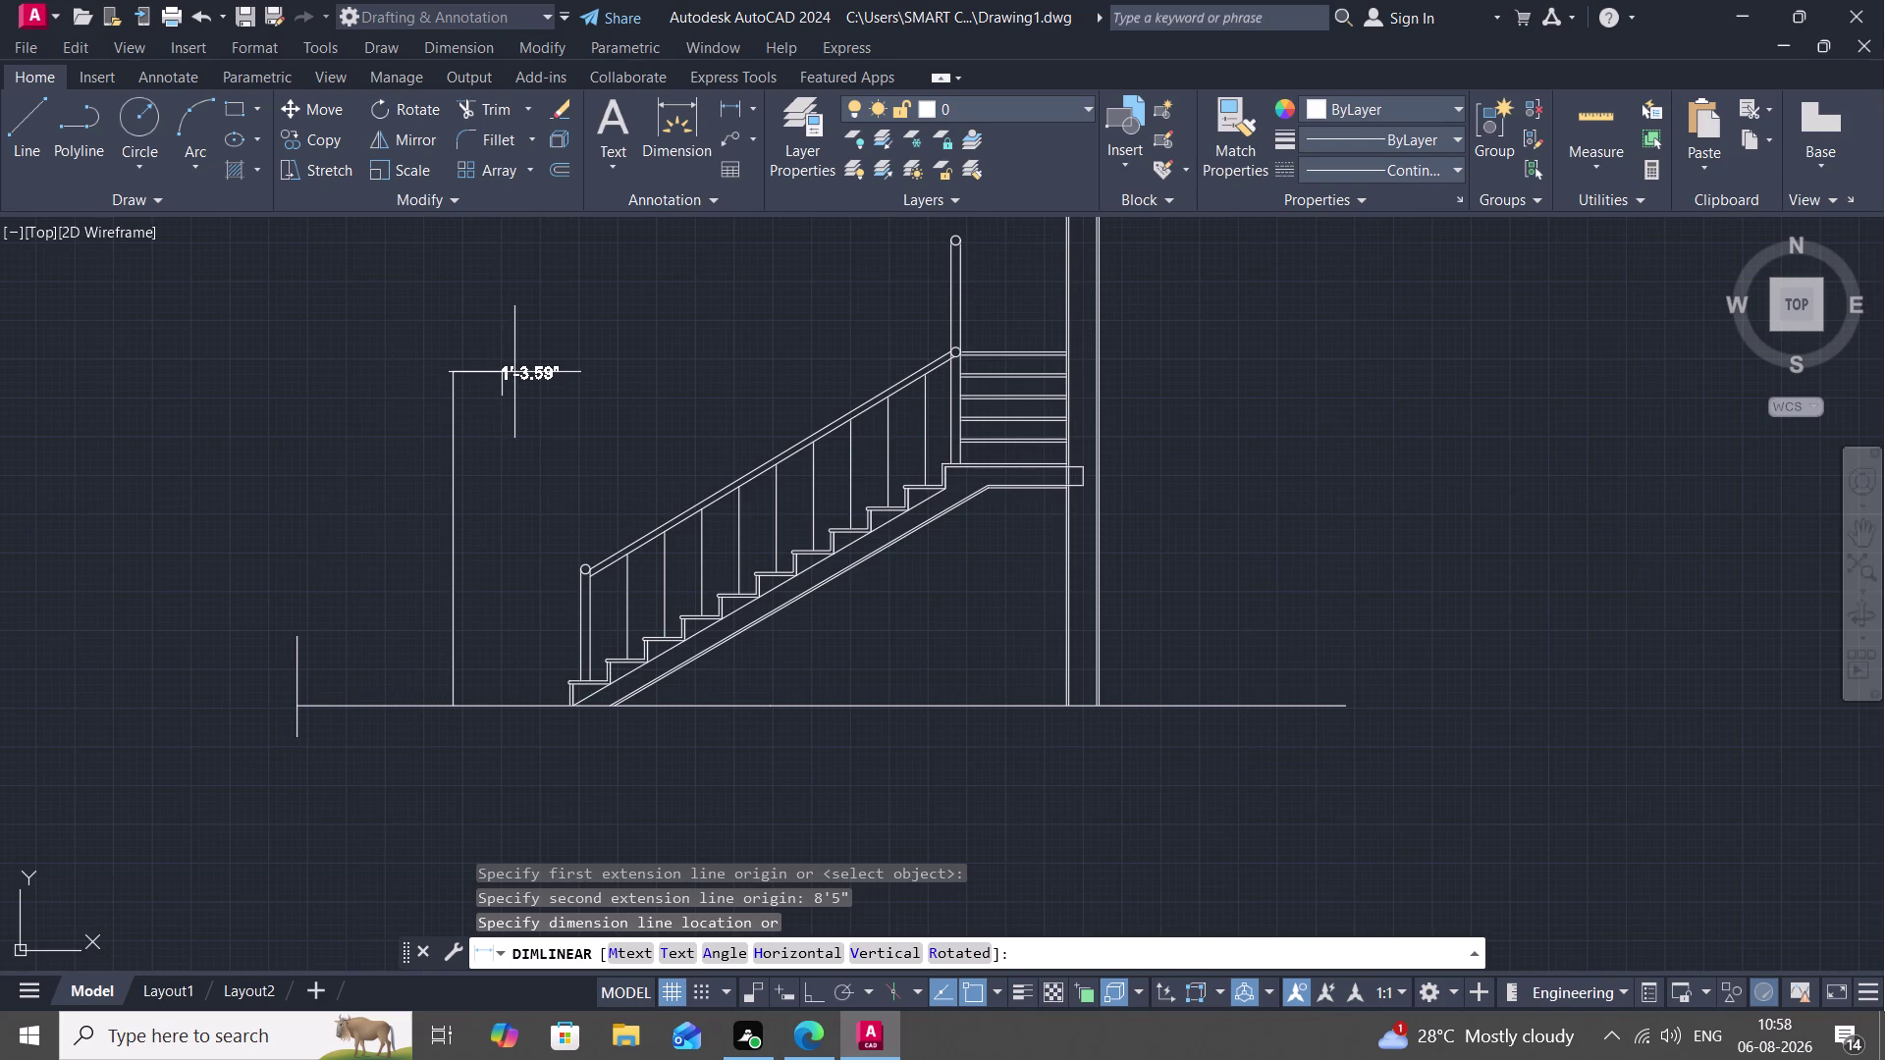
key(Escape)
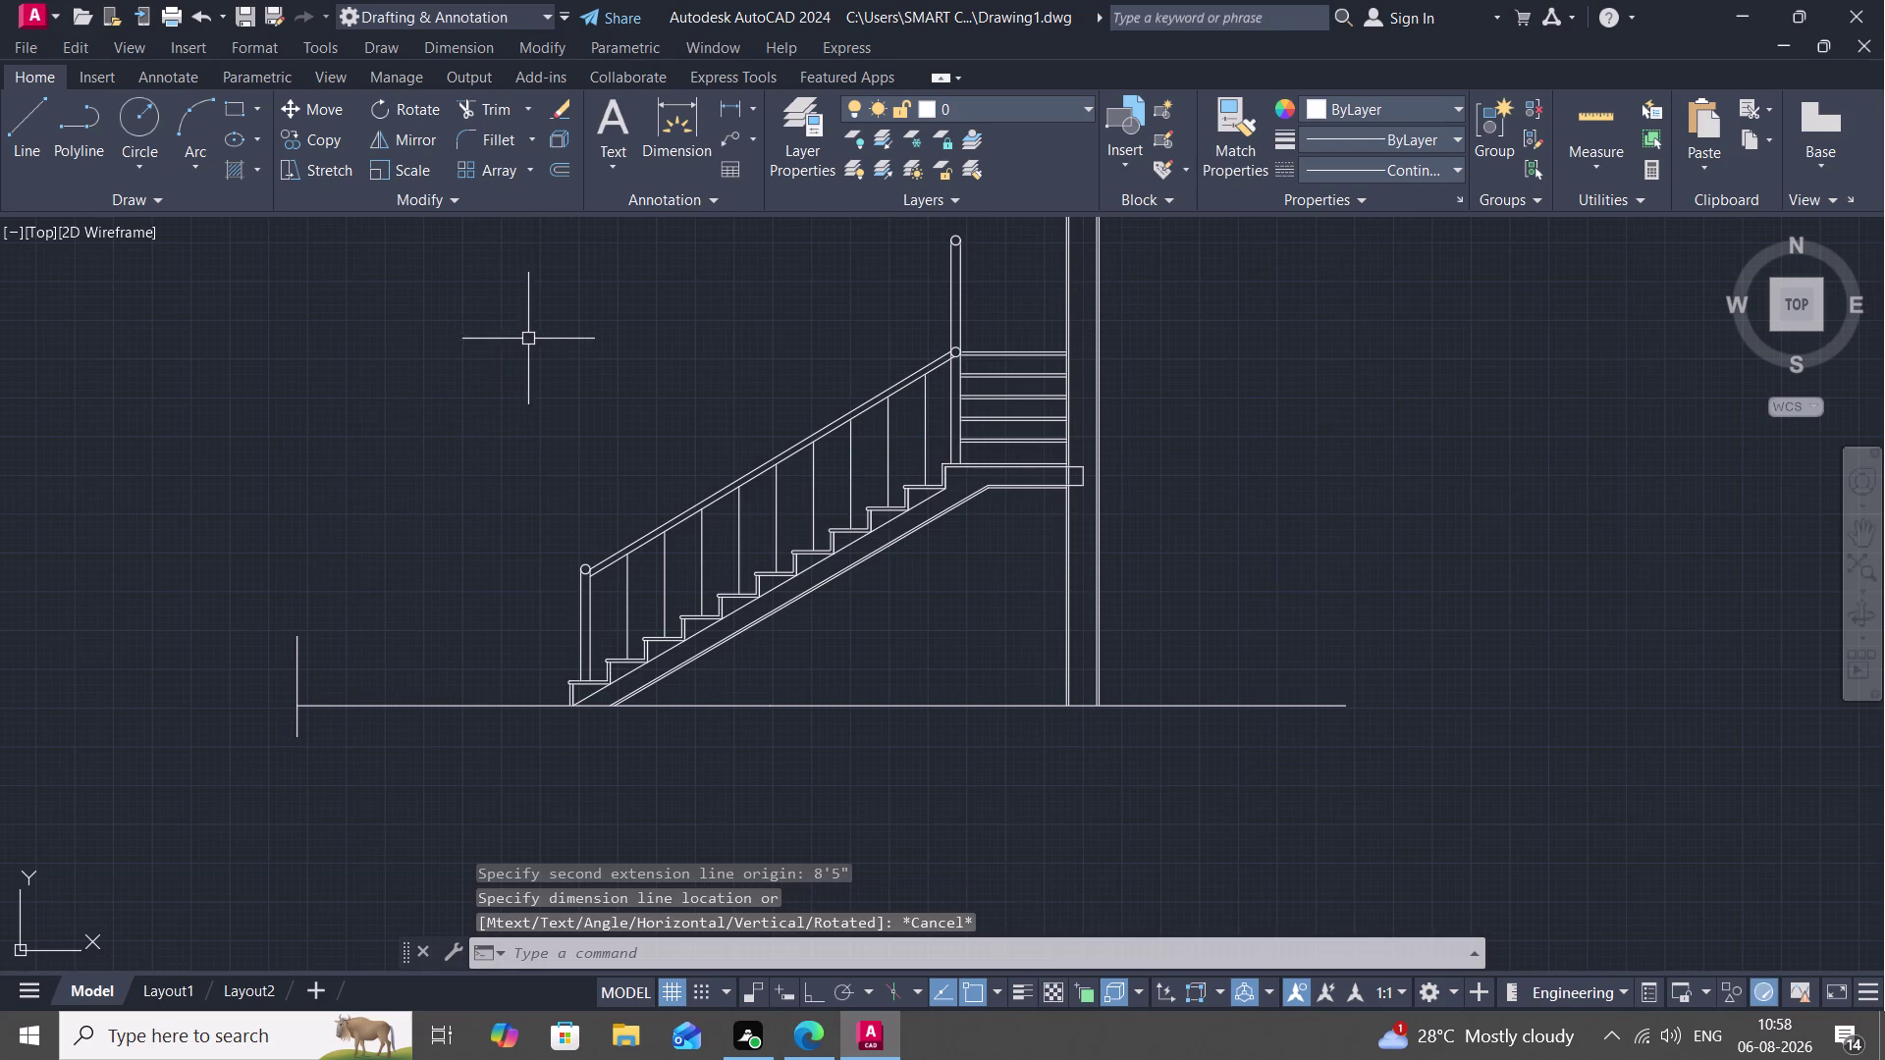
key(l)
key(space)
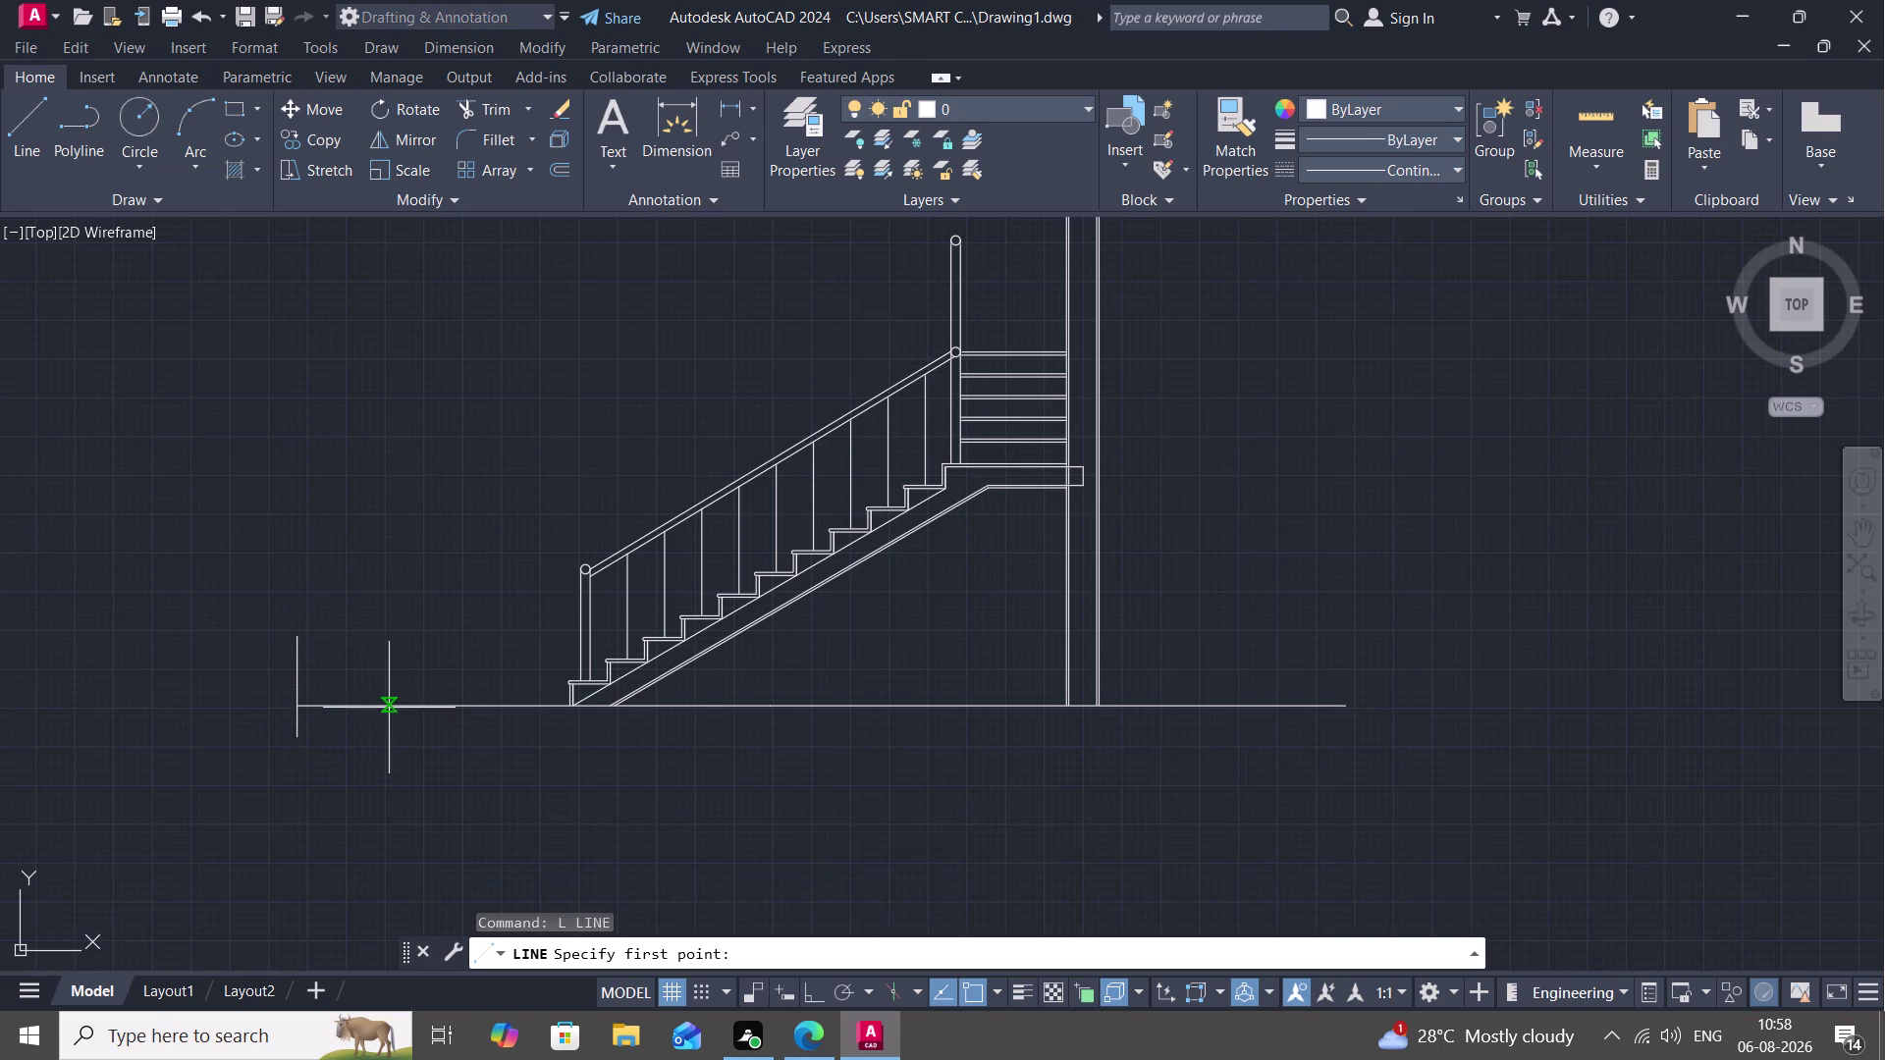
Draw an 8'5" vertical line rising from the floor left of the stair.
click(387, 706)
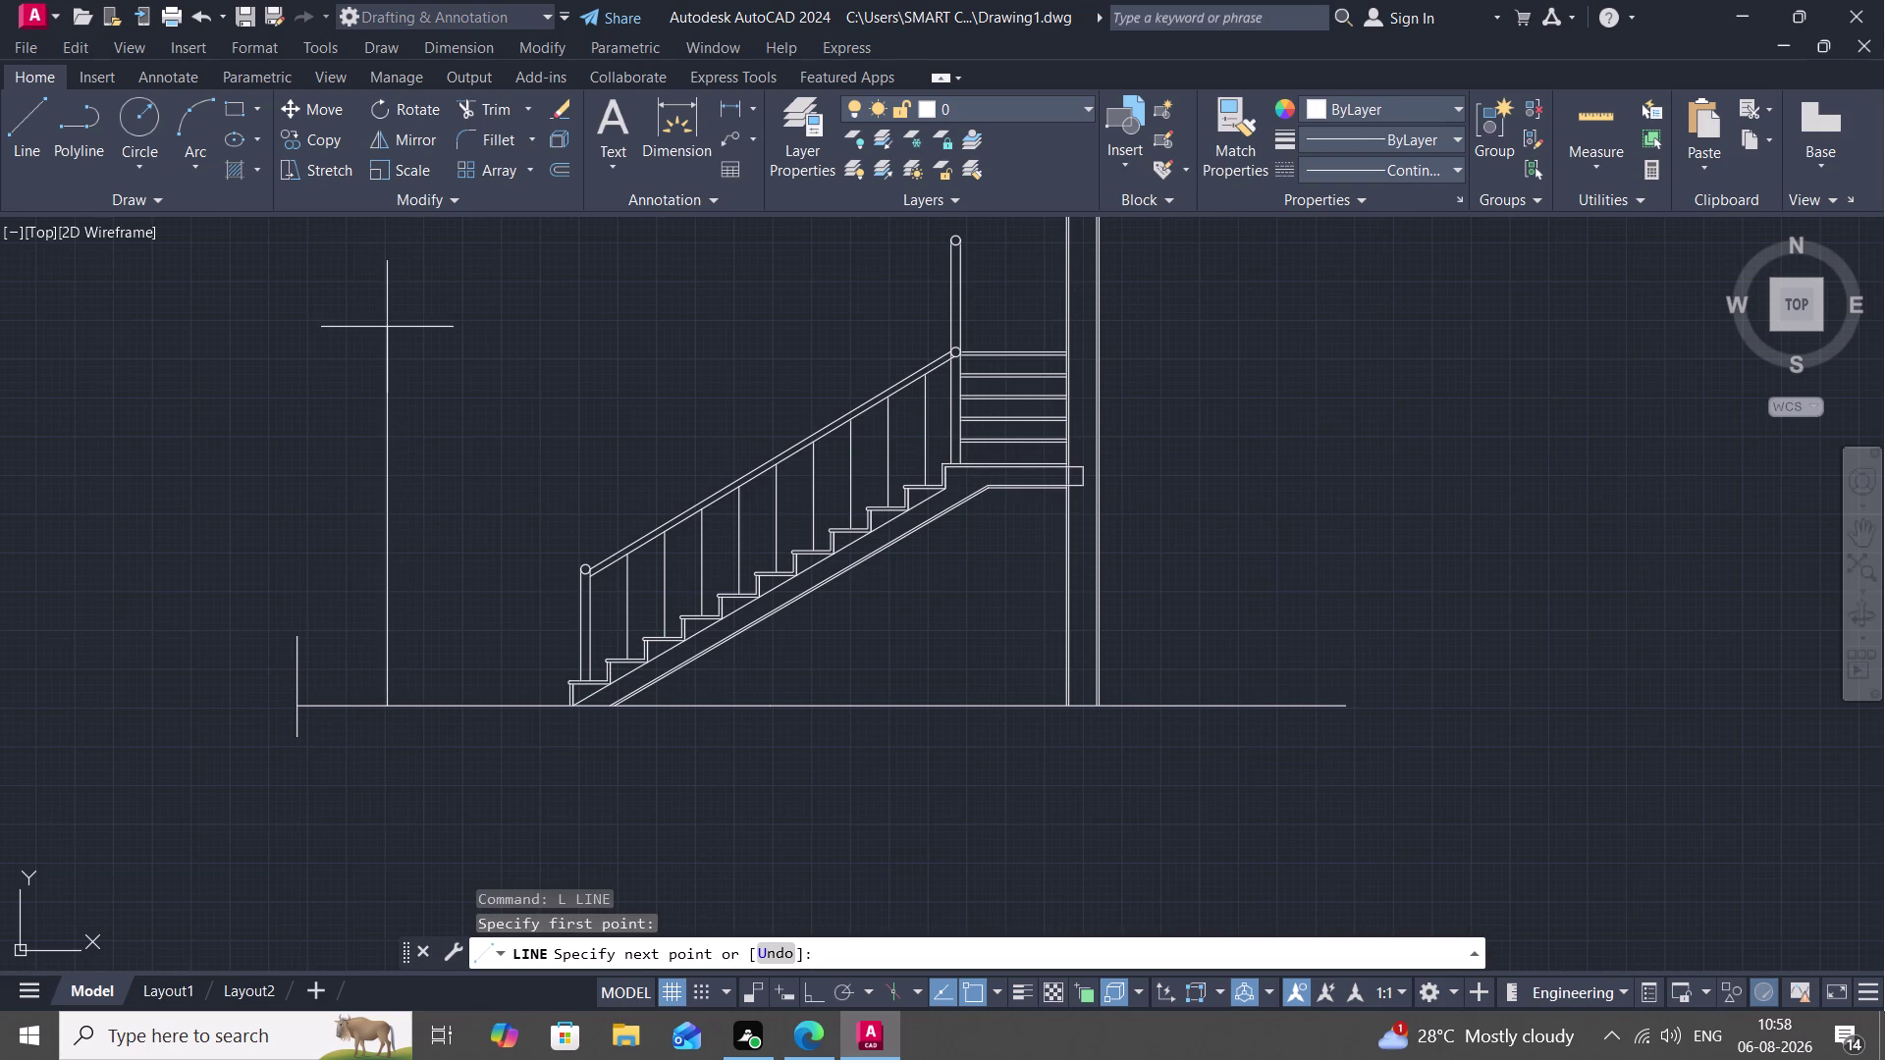
text(8')
key(5)
text(")
key(space)
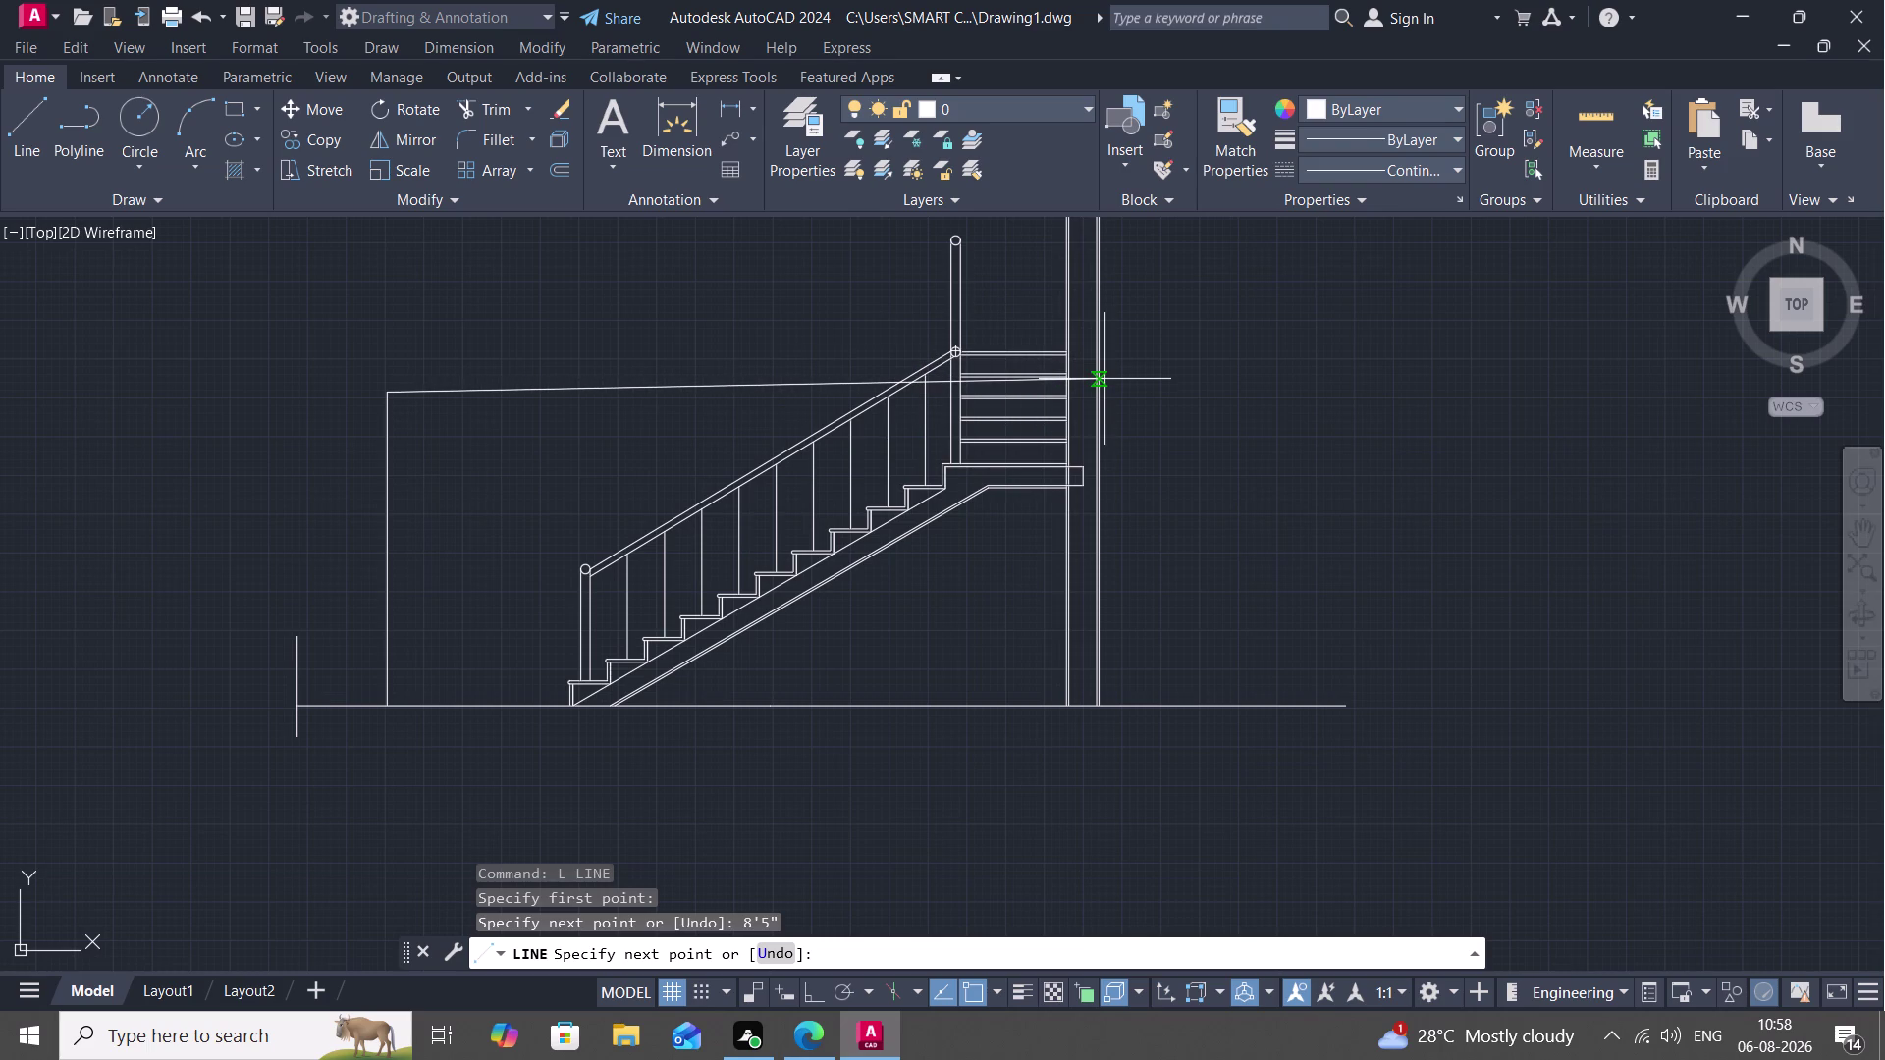
key(Escape)
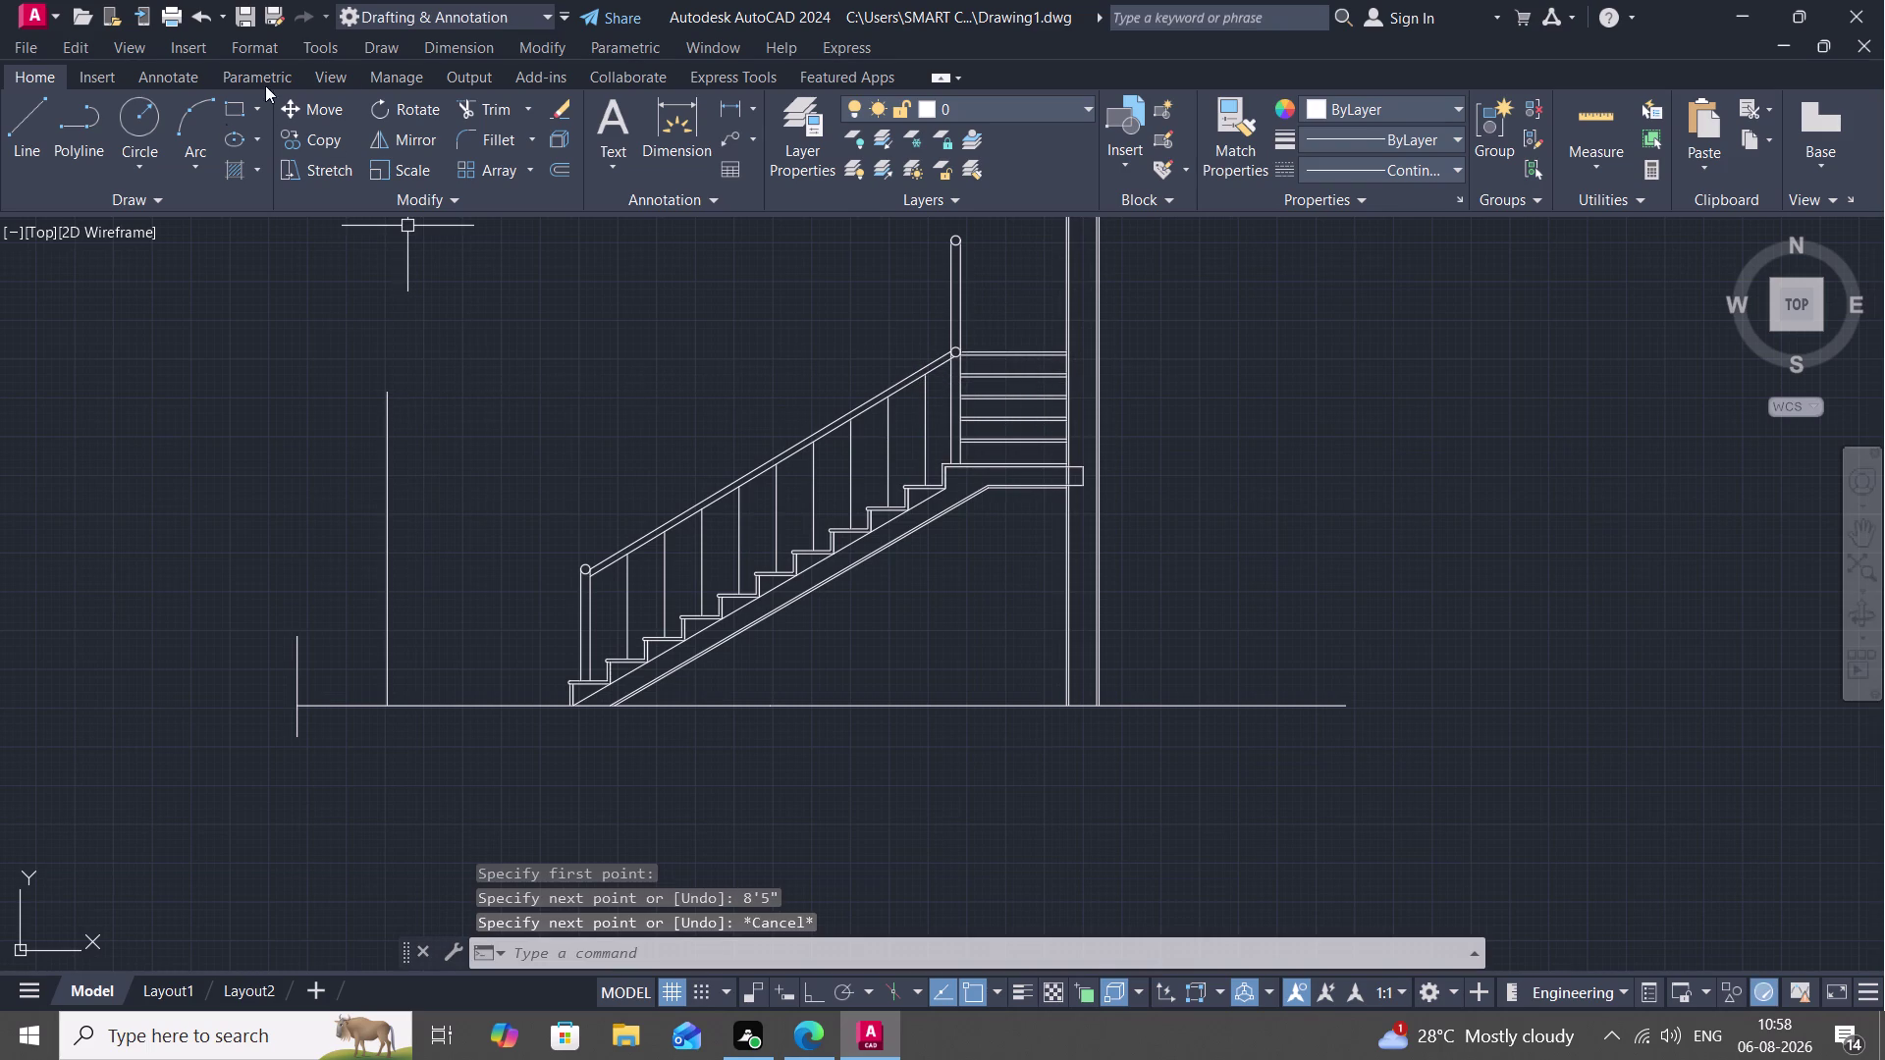
Start a linear dimension by picking the top of the new vertical line.
click(747, 98)
click(755, 134)
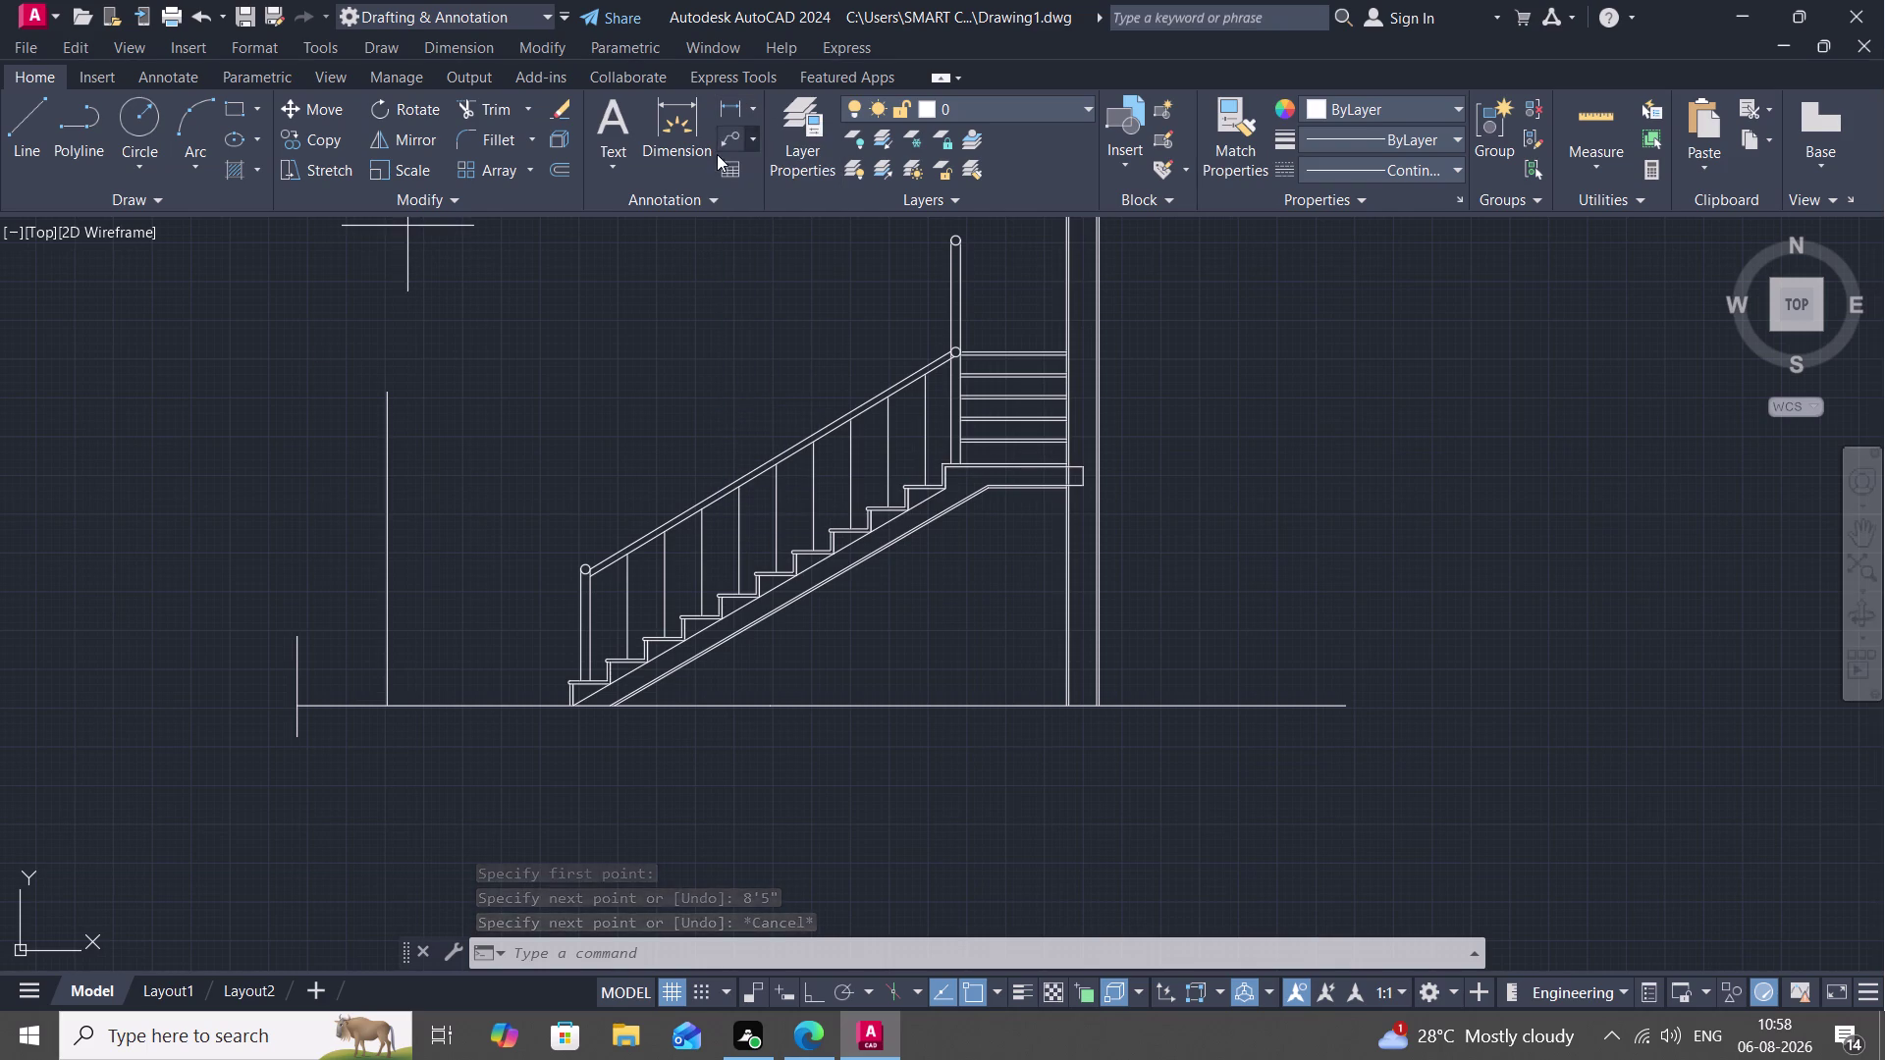
click(388, 393)
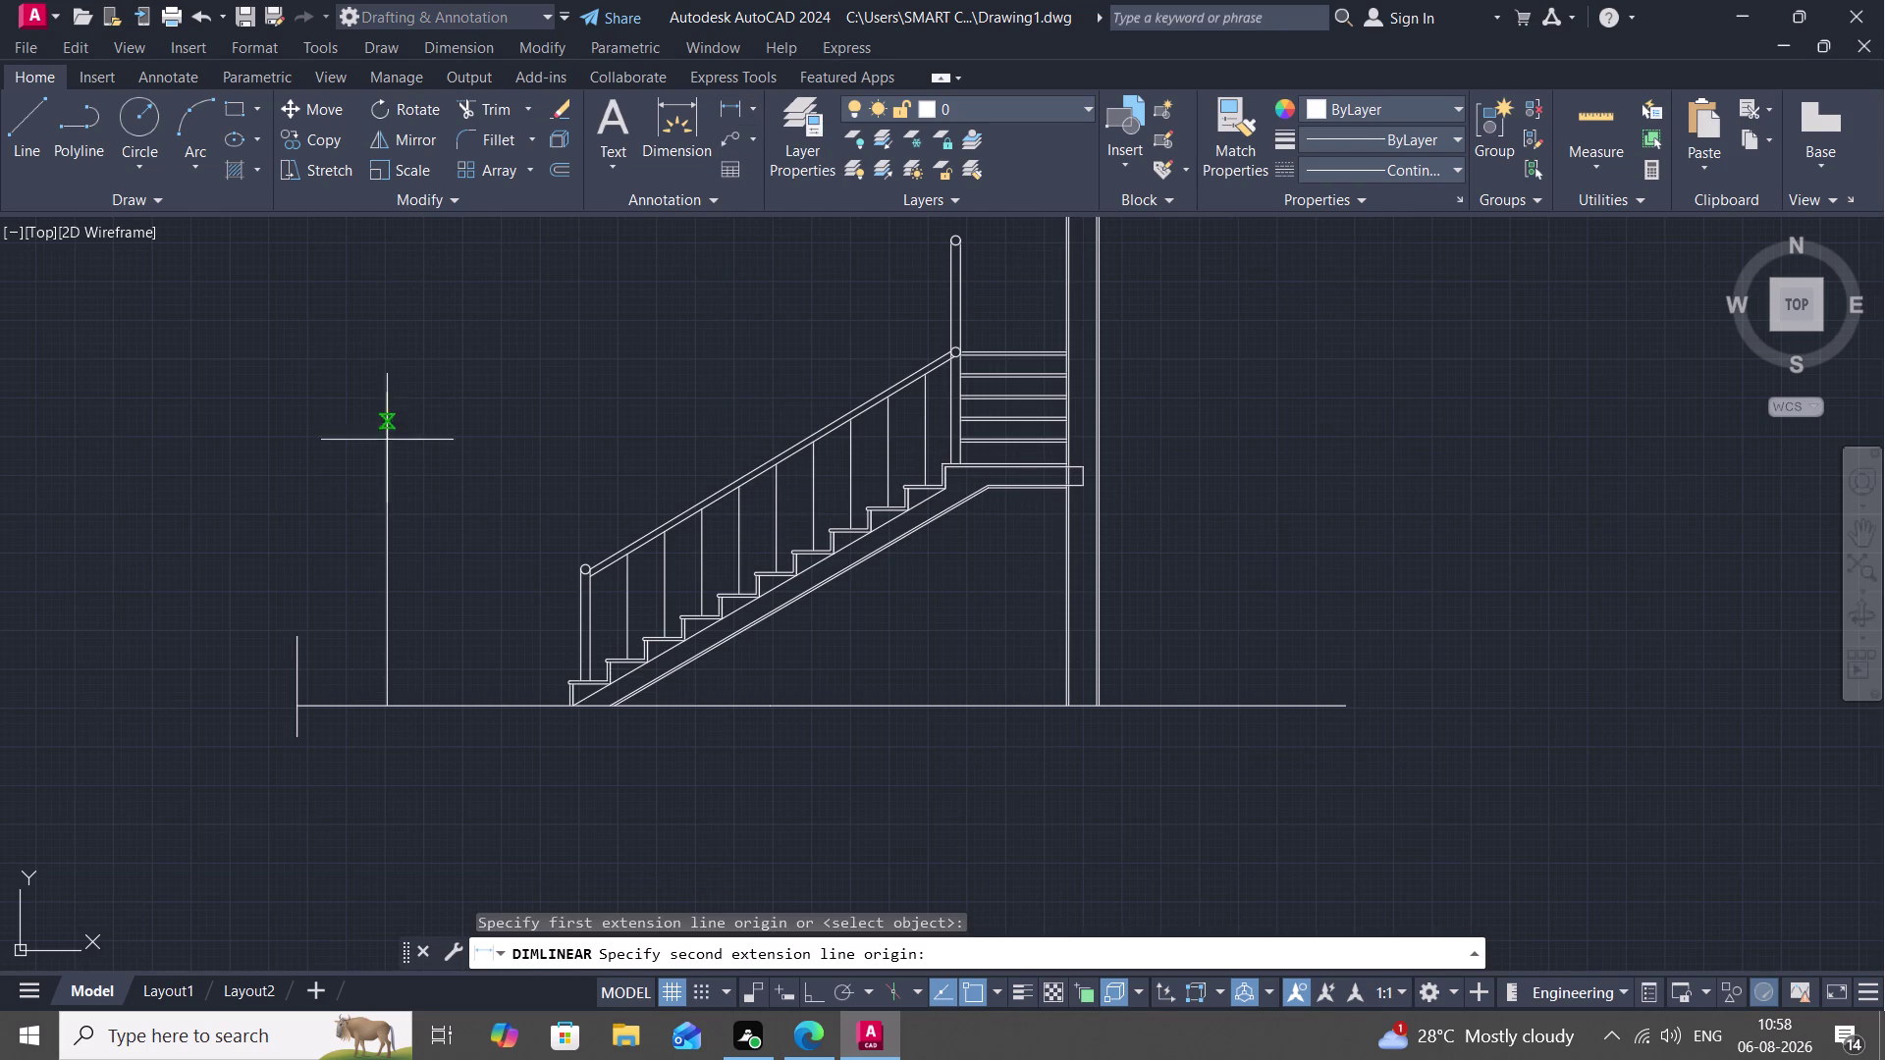
Pick the line's floor end and place the 8'-5.00" dimension to its right.
click(388, 706)
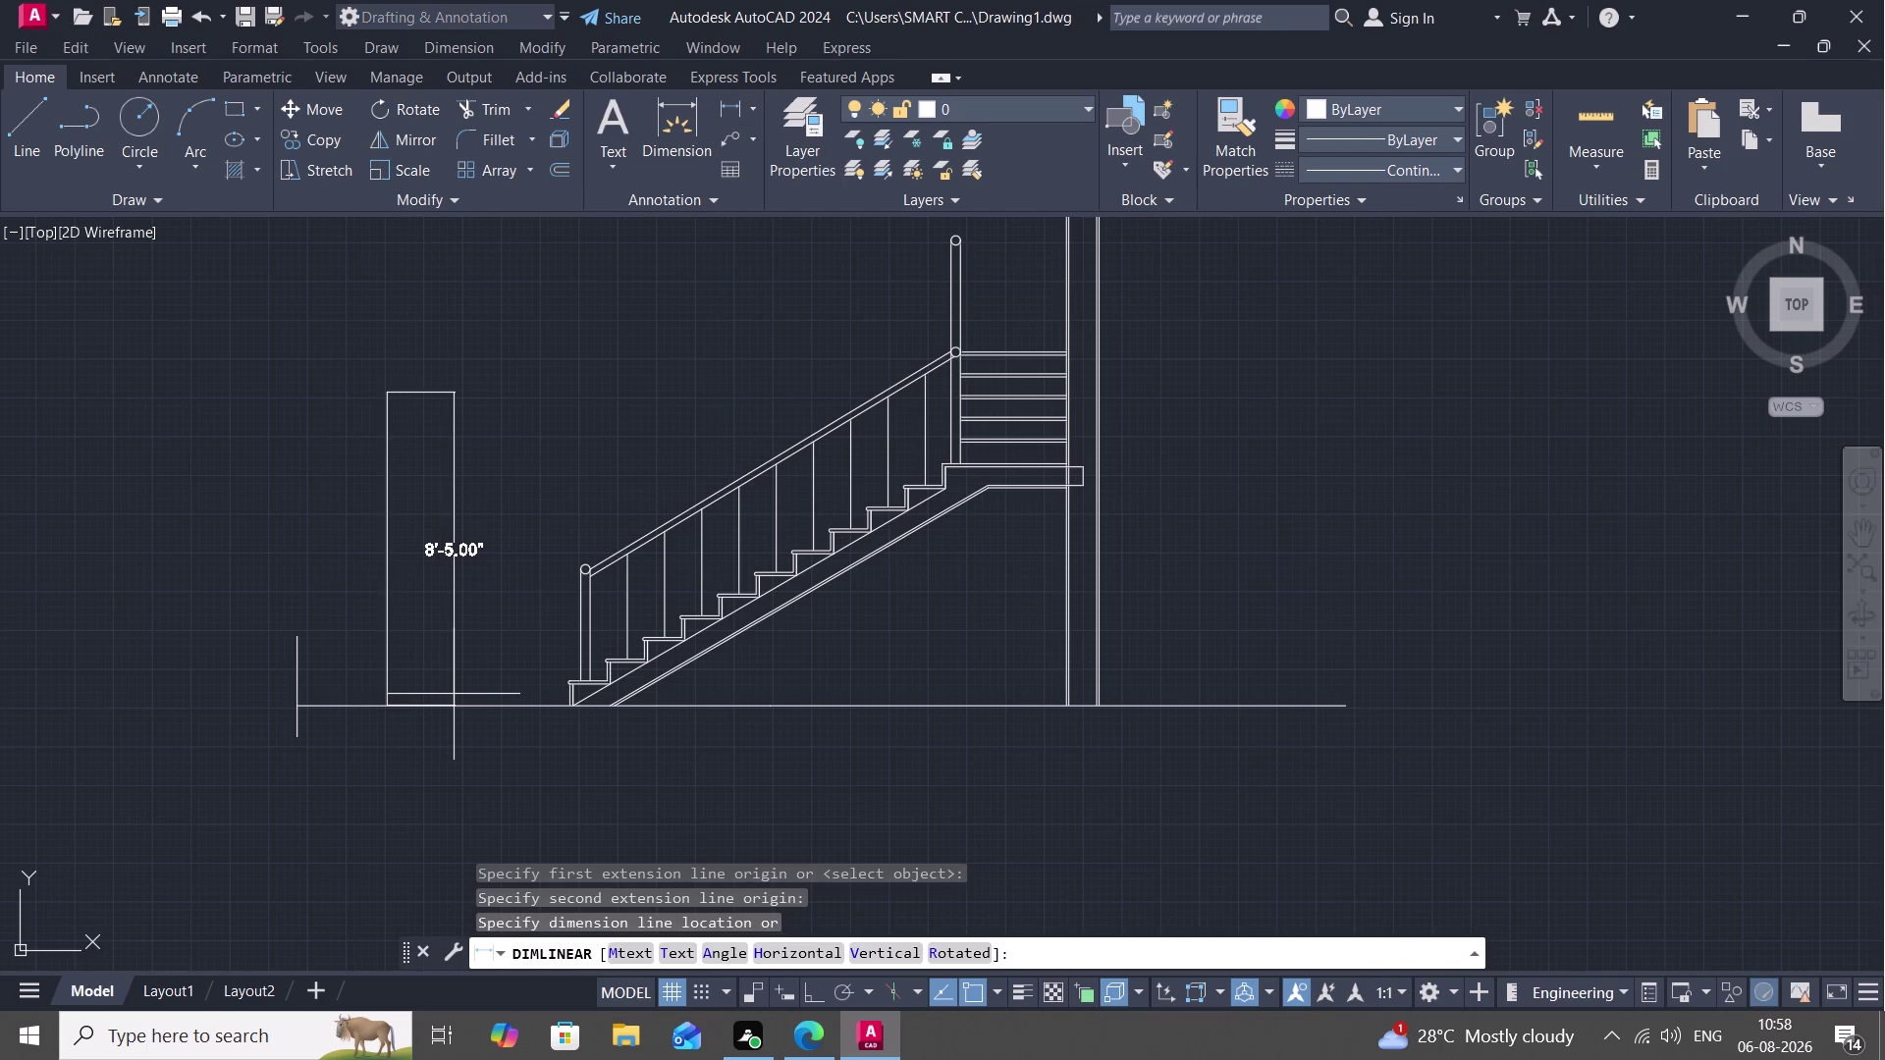
click(454, 693)
key(Escape)
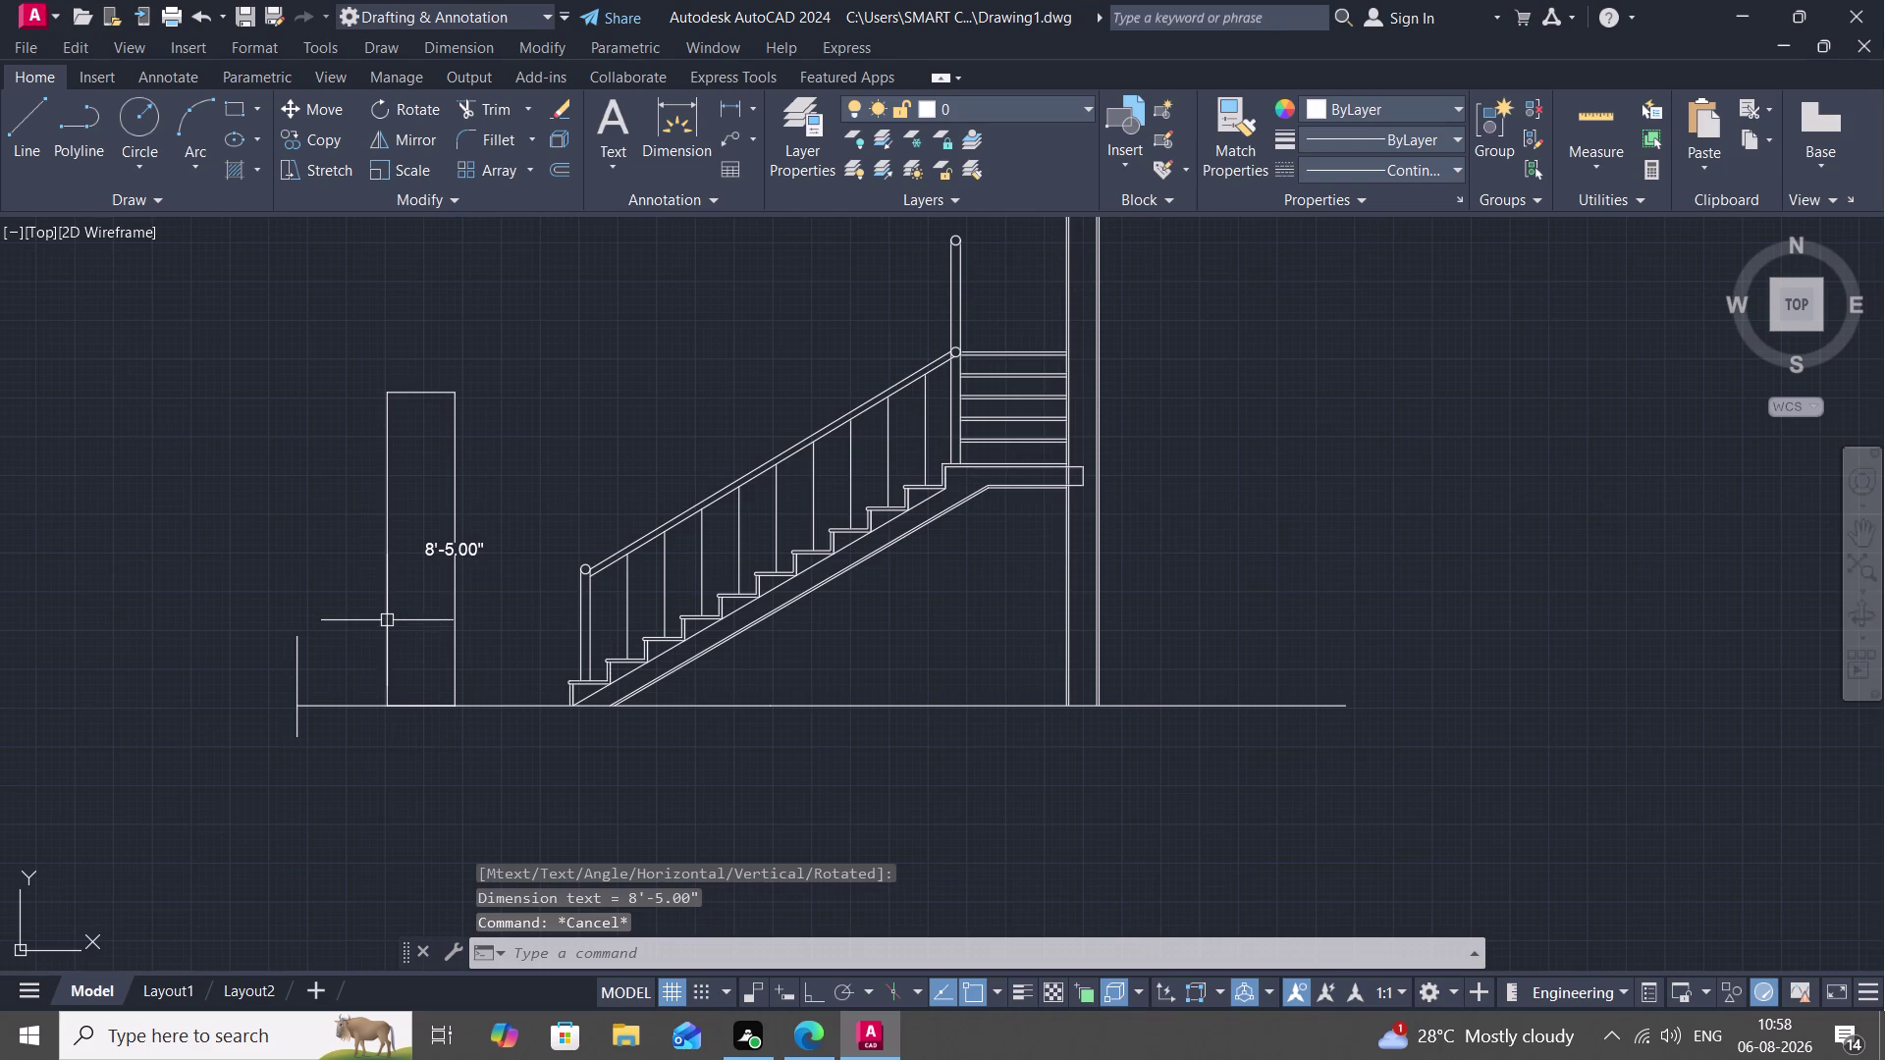
Erase the vertical construction line and cancel a trim (TR) attempt.
click(387, 618)
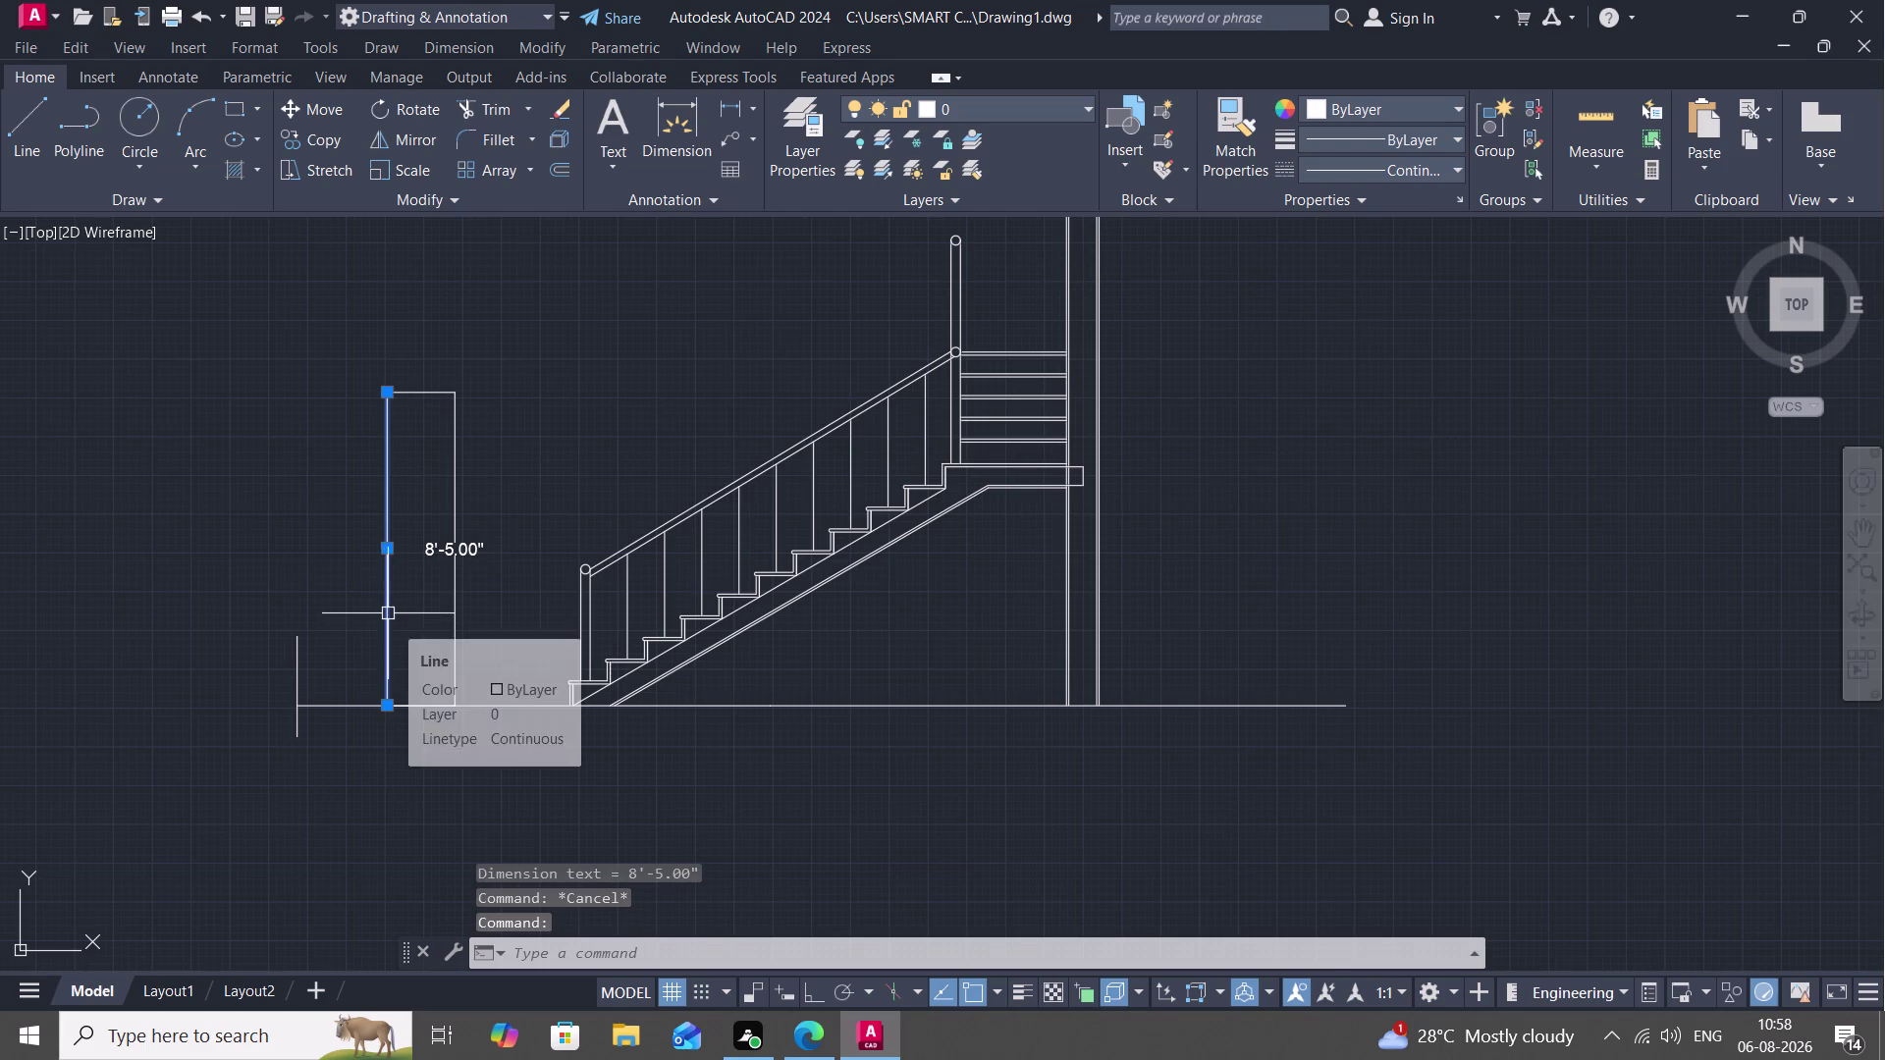
key(Delete)
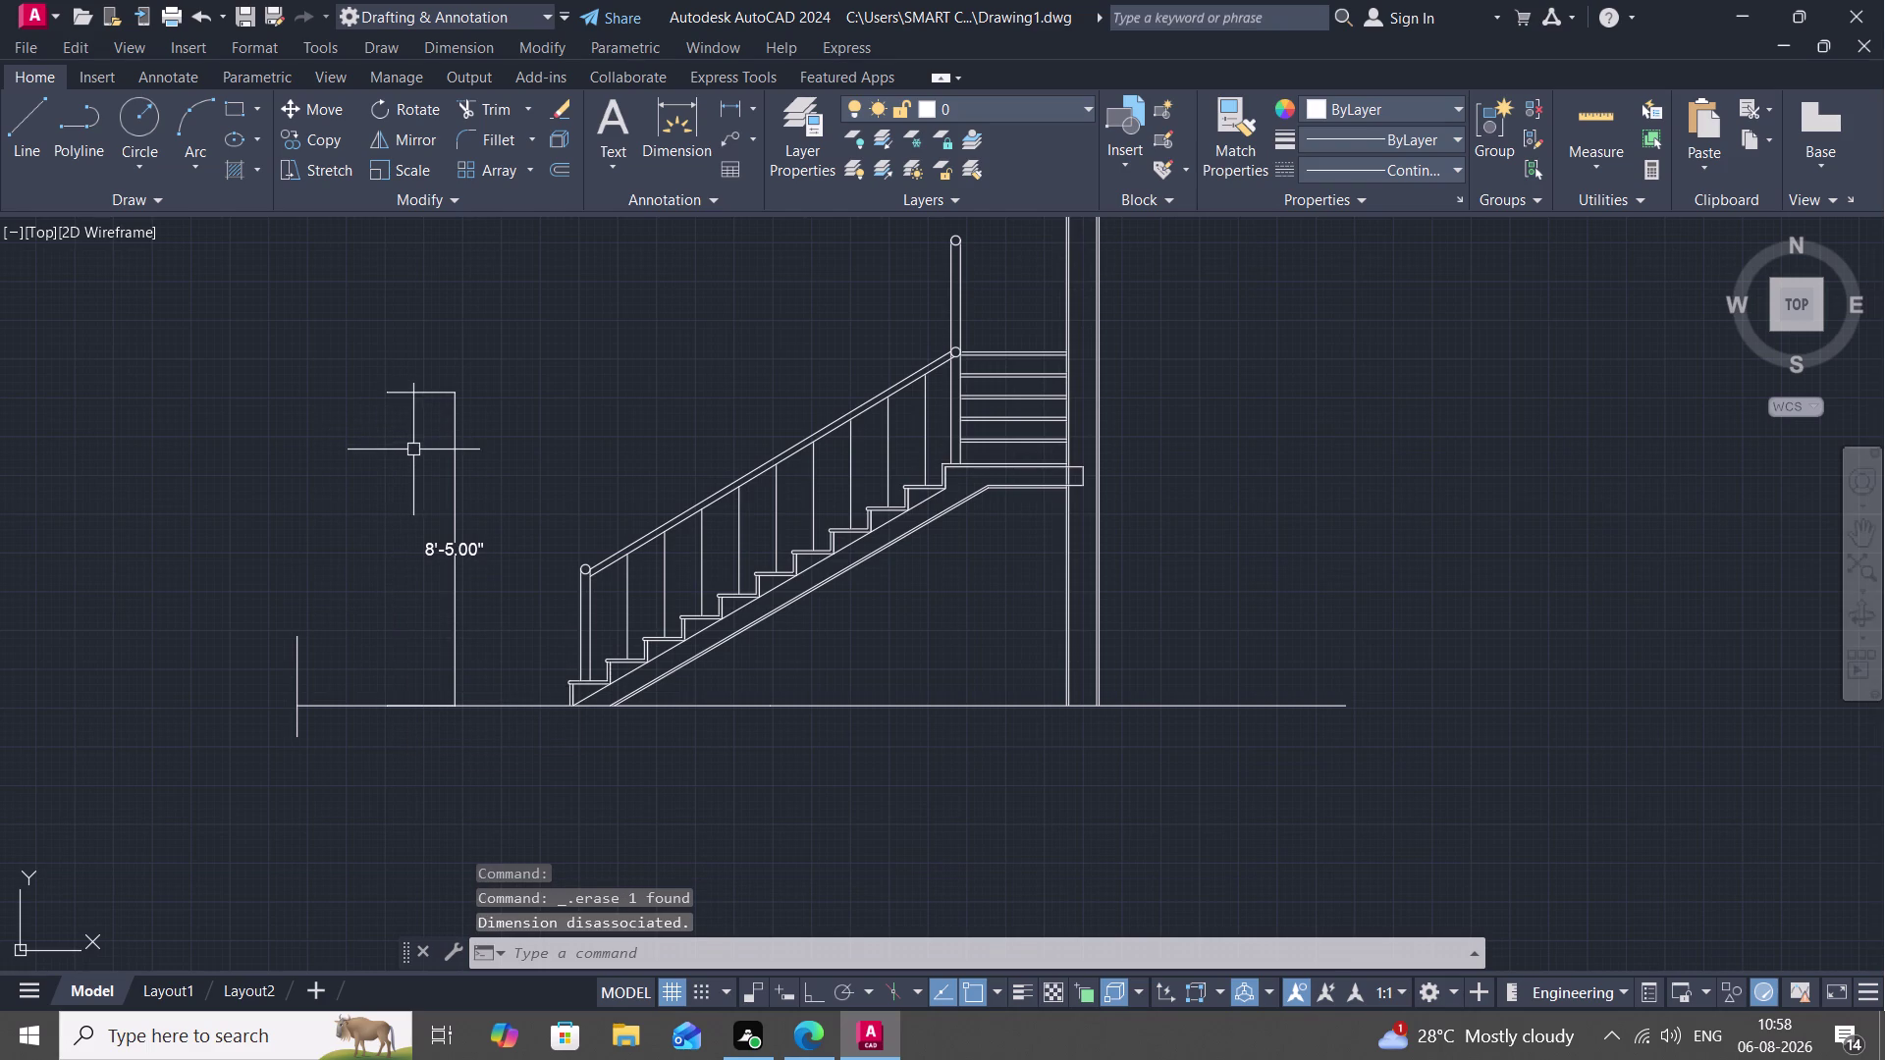
text(TR)
key(space)
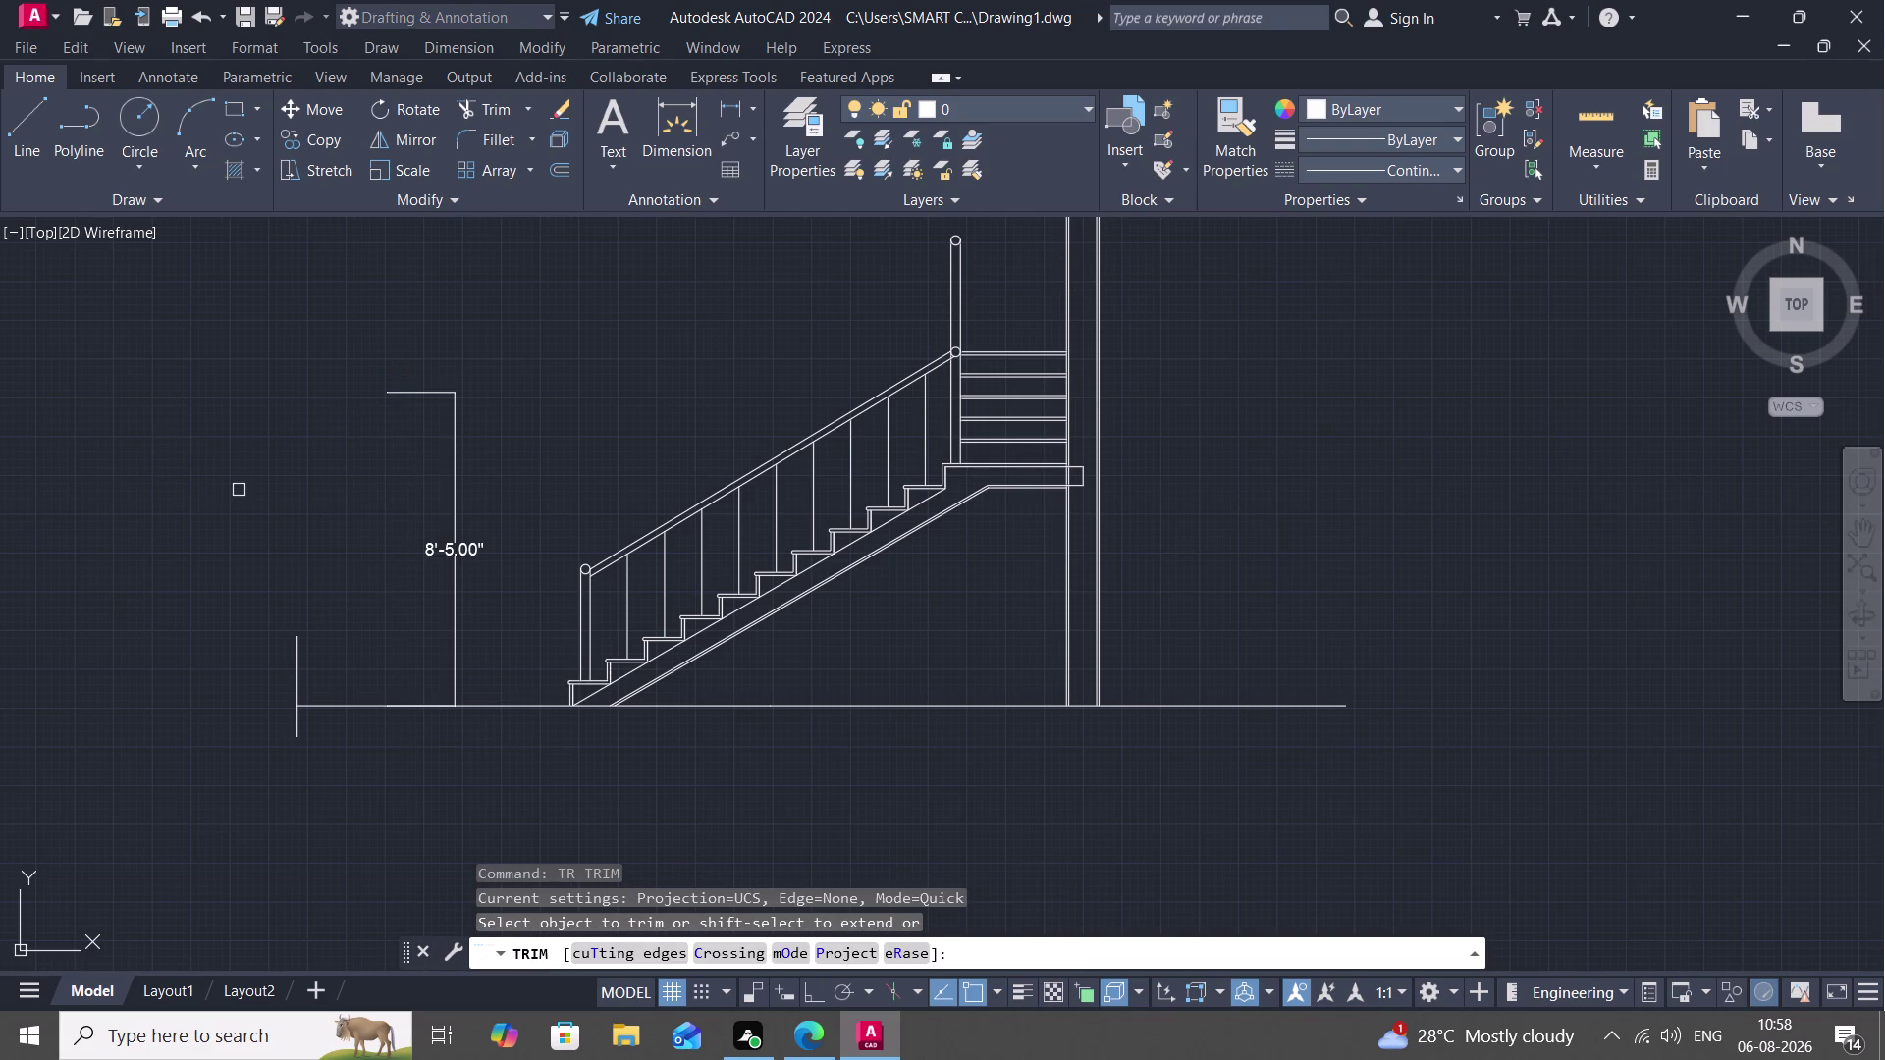
key(Escape)
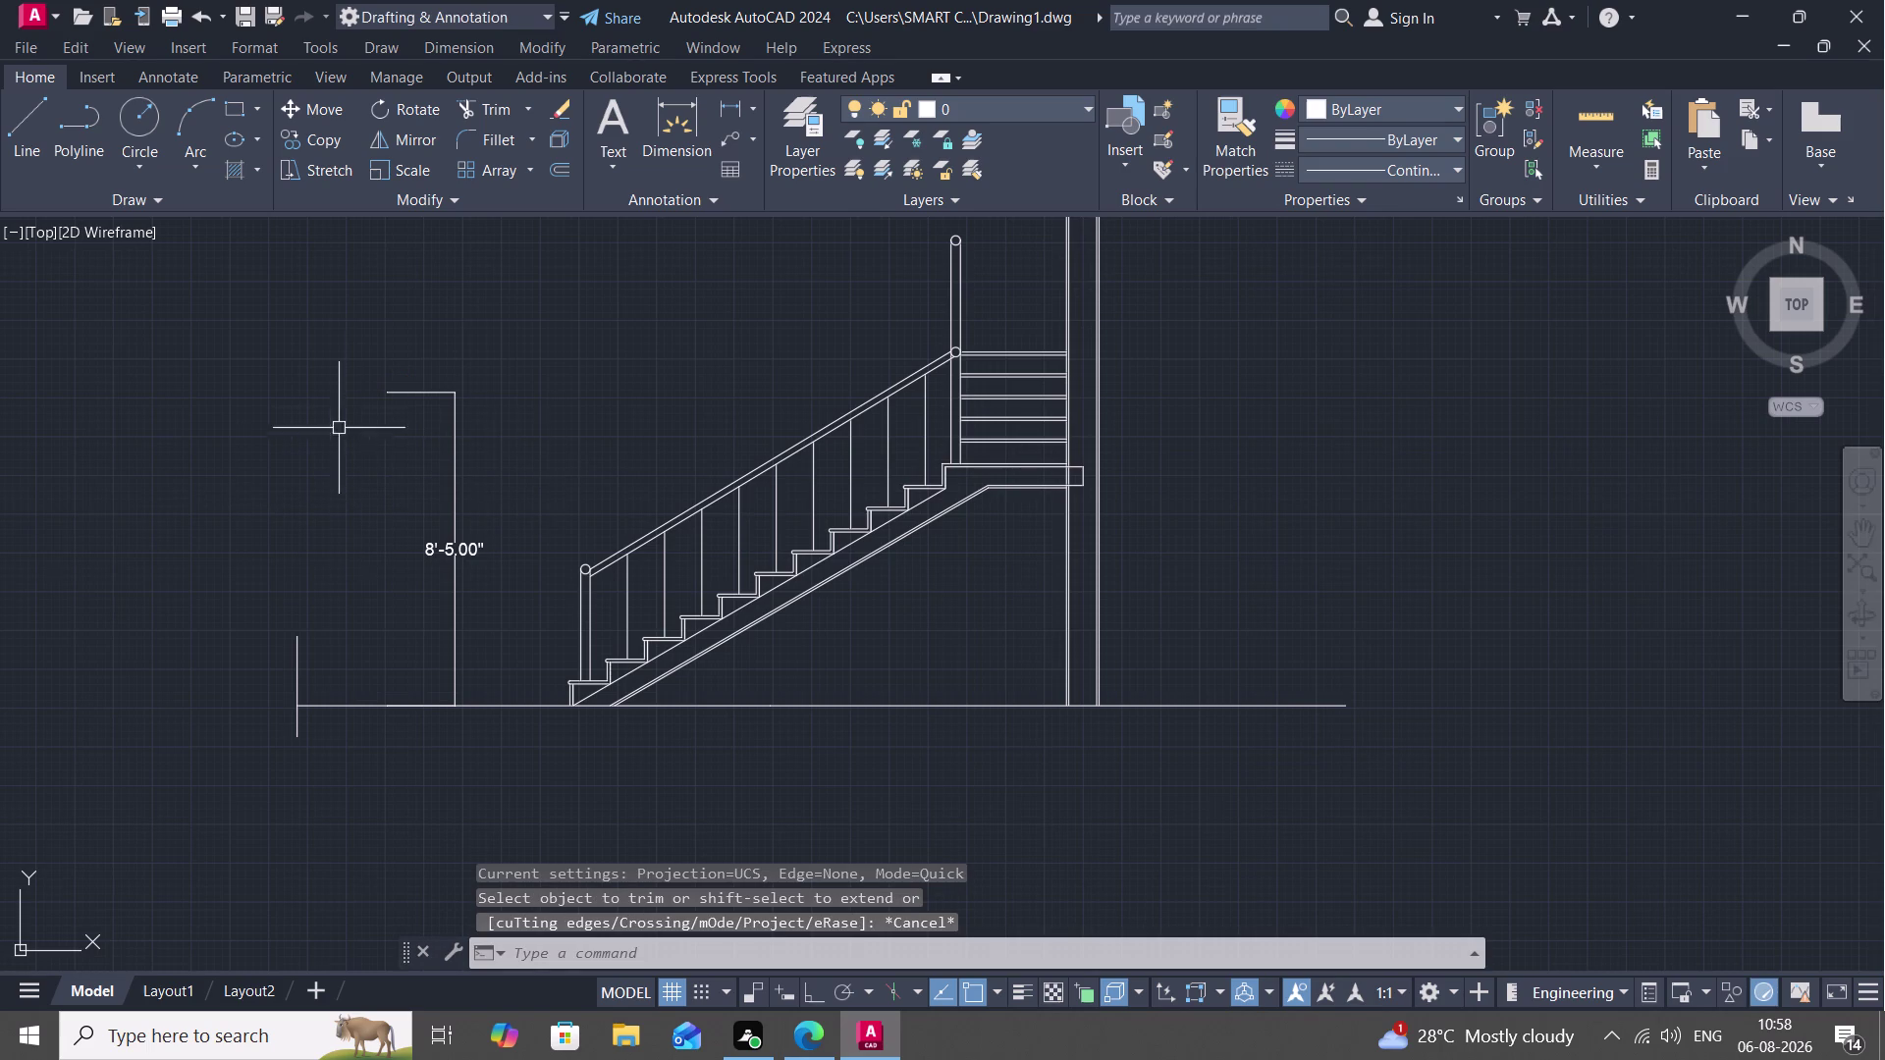
click(34, 109)
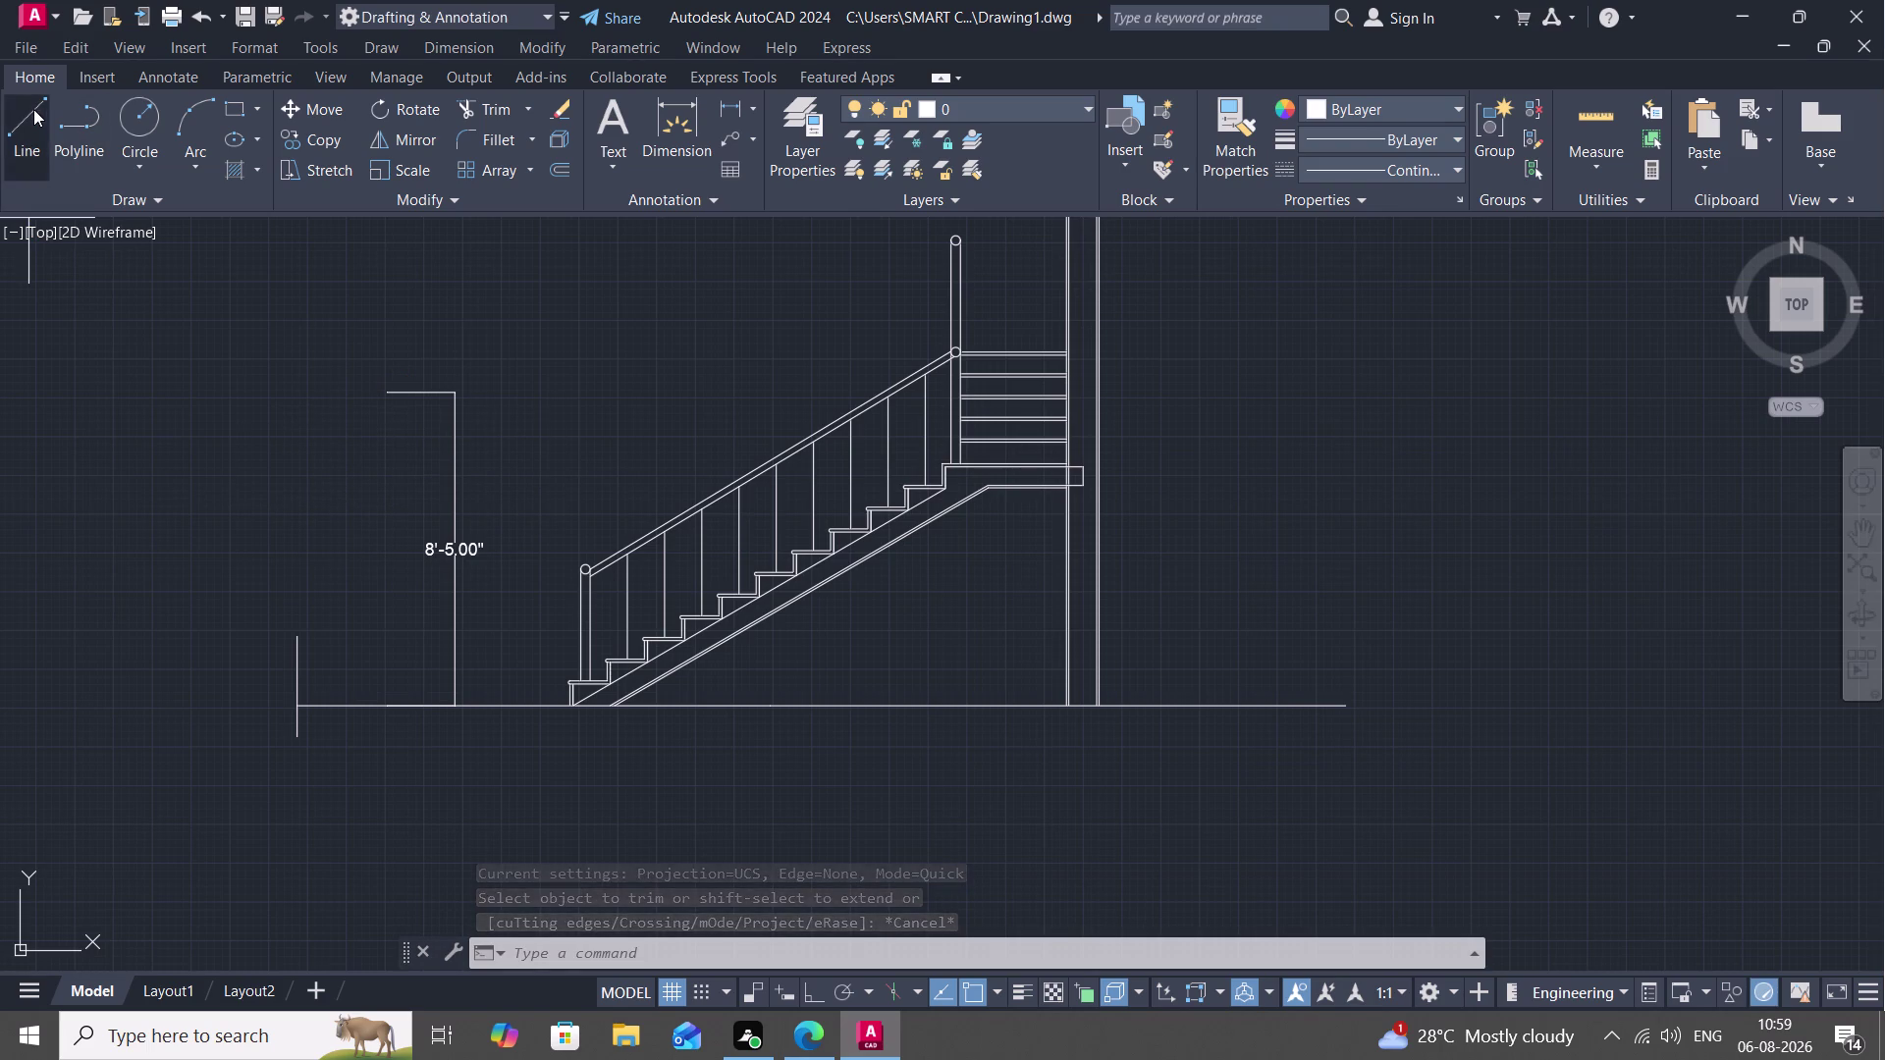
Draw two trial lines from the dimension's top toward the handrail, turning Ortho on.
click(456, 395)
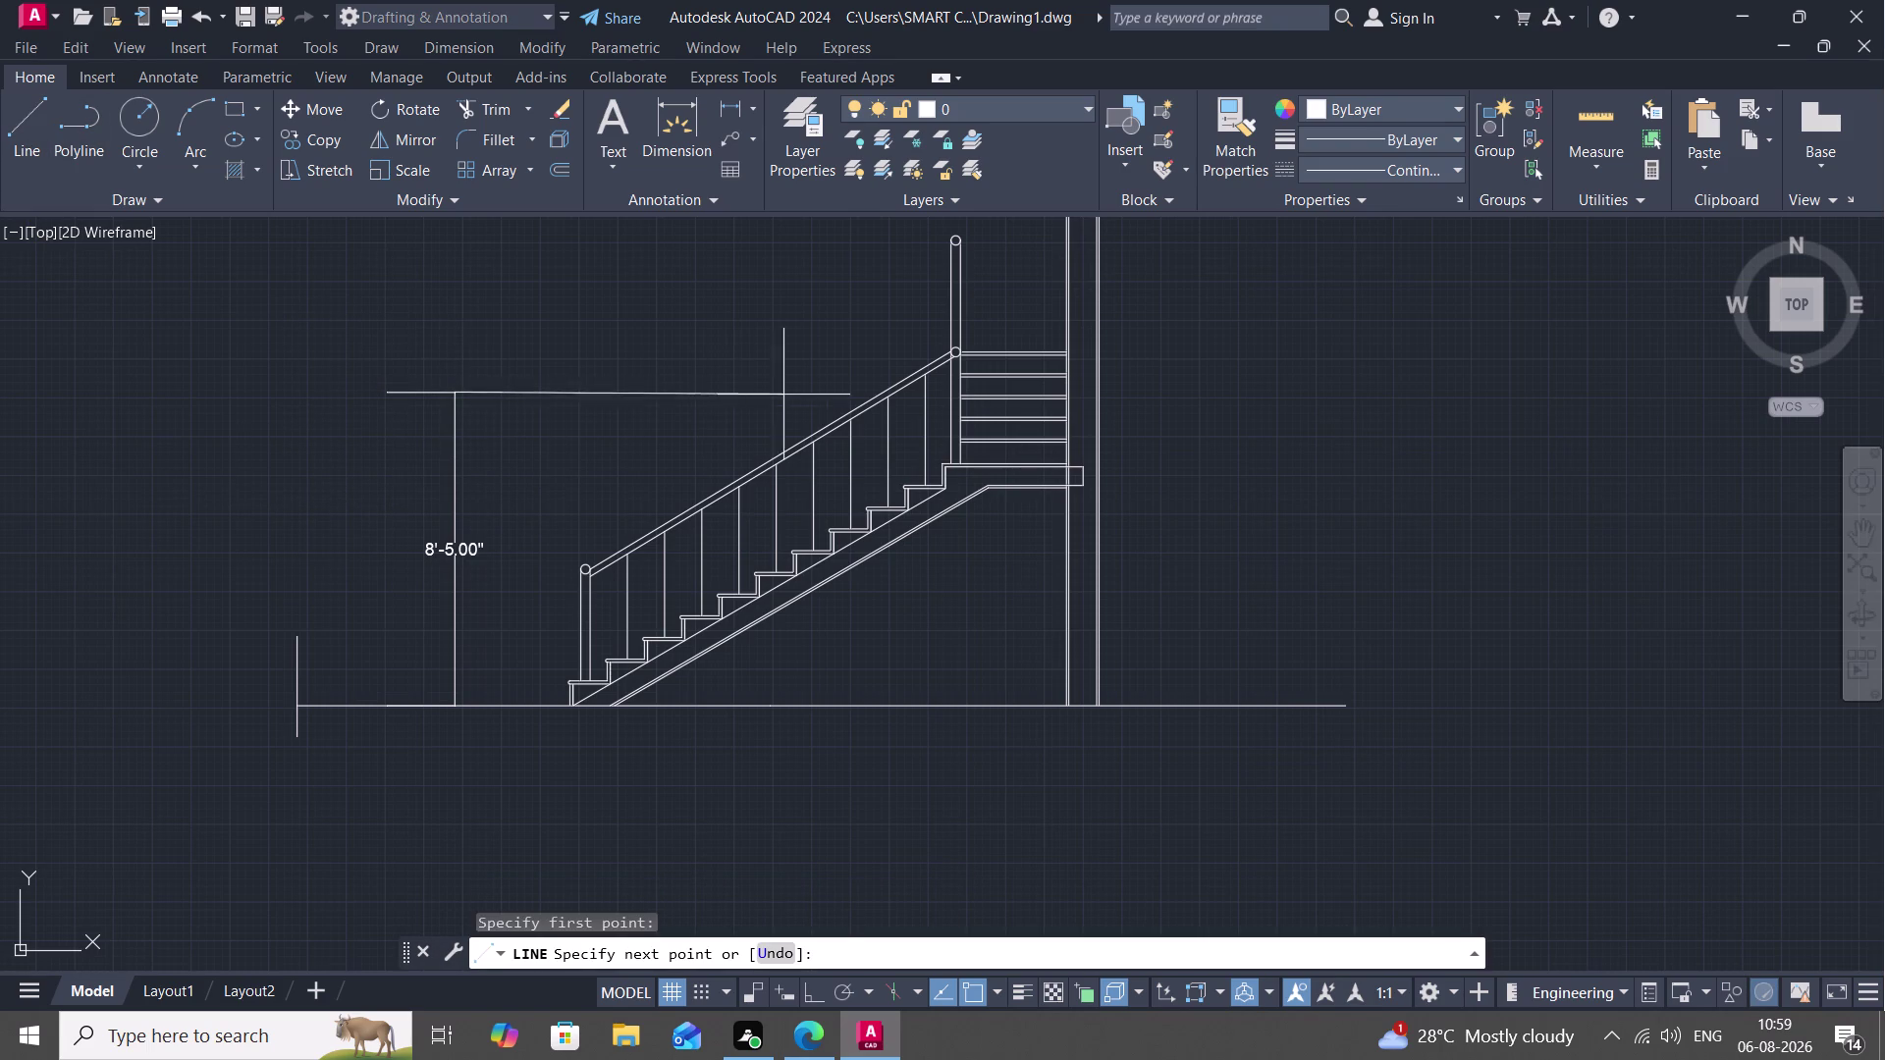
click(885, 372)
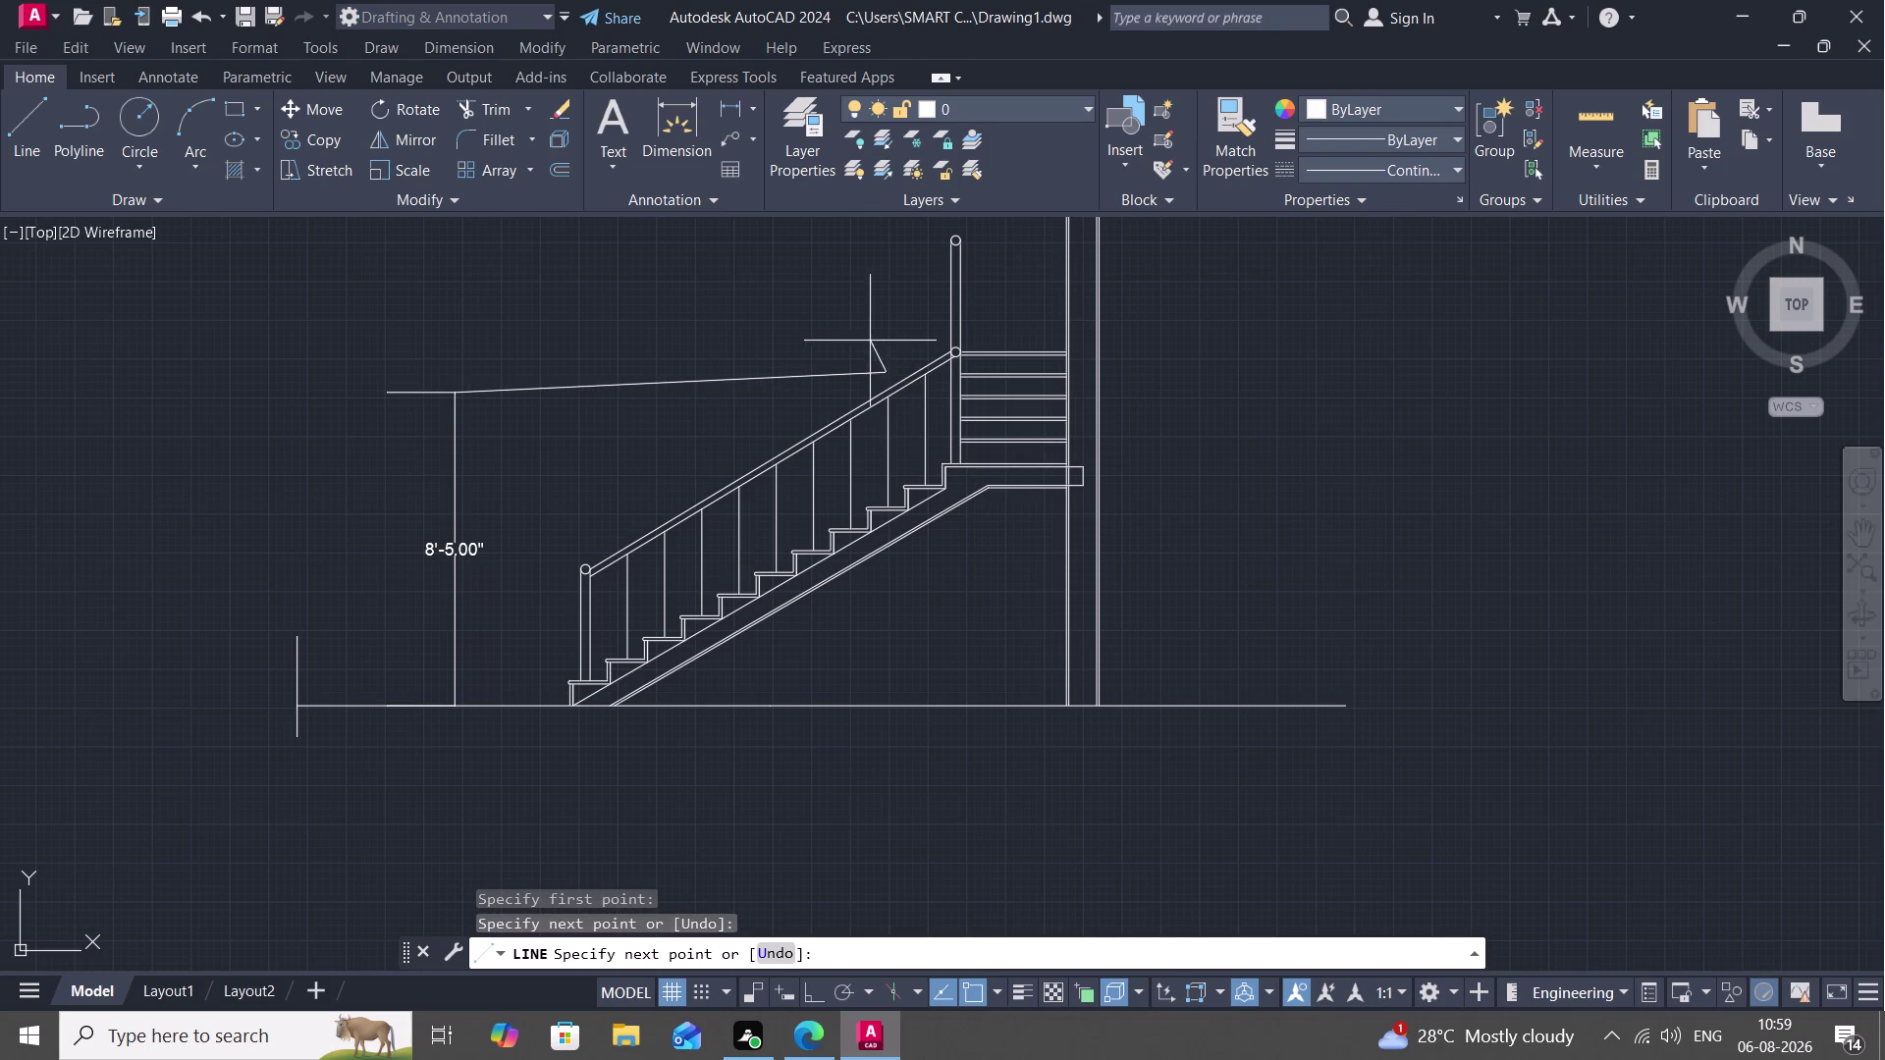
key(Escape)
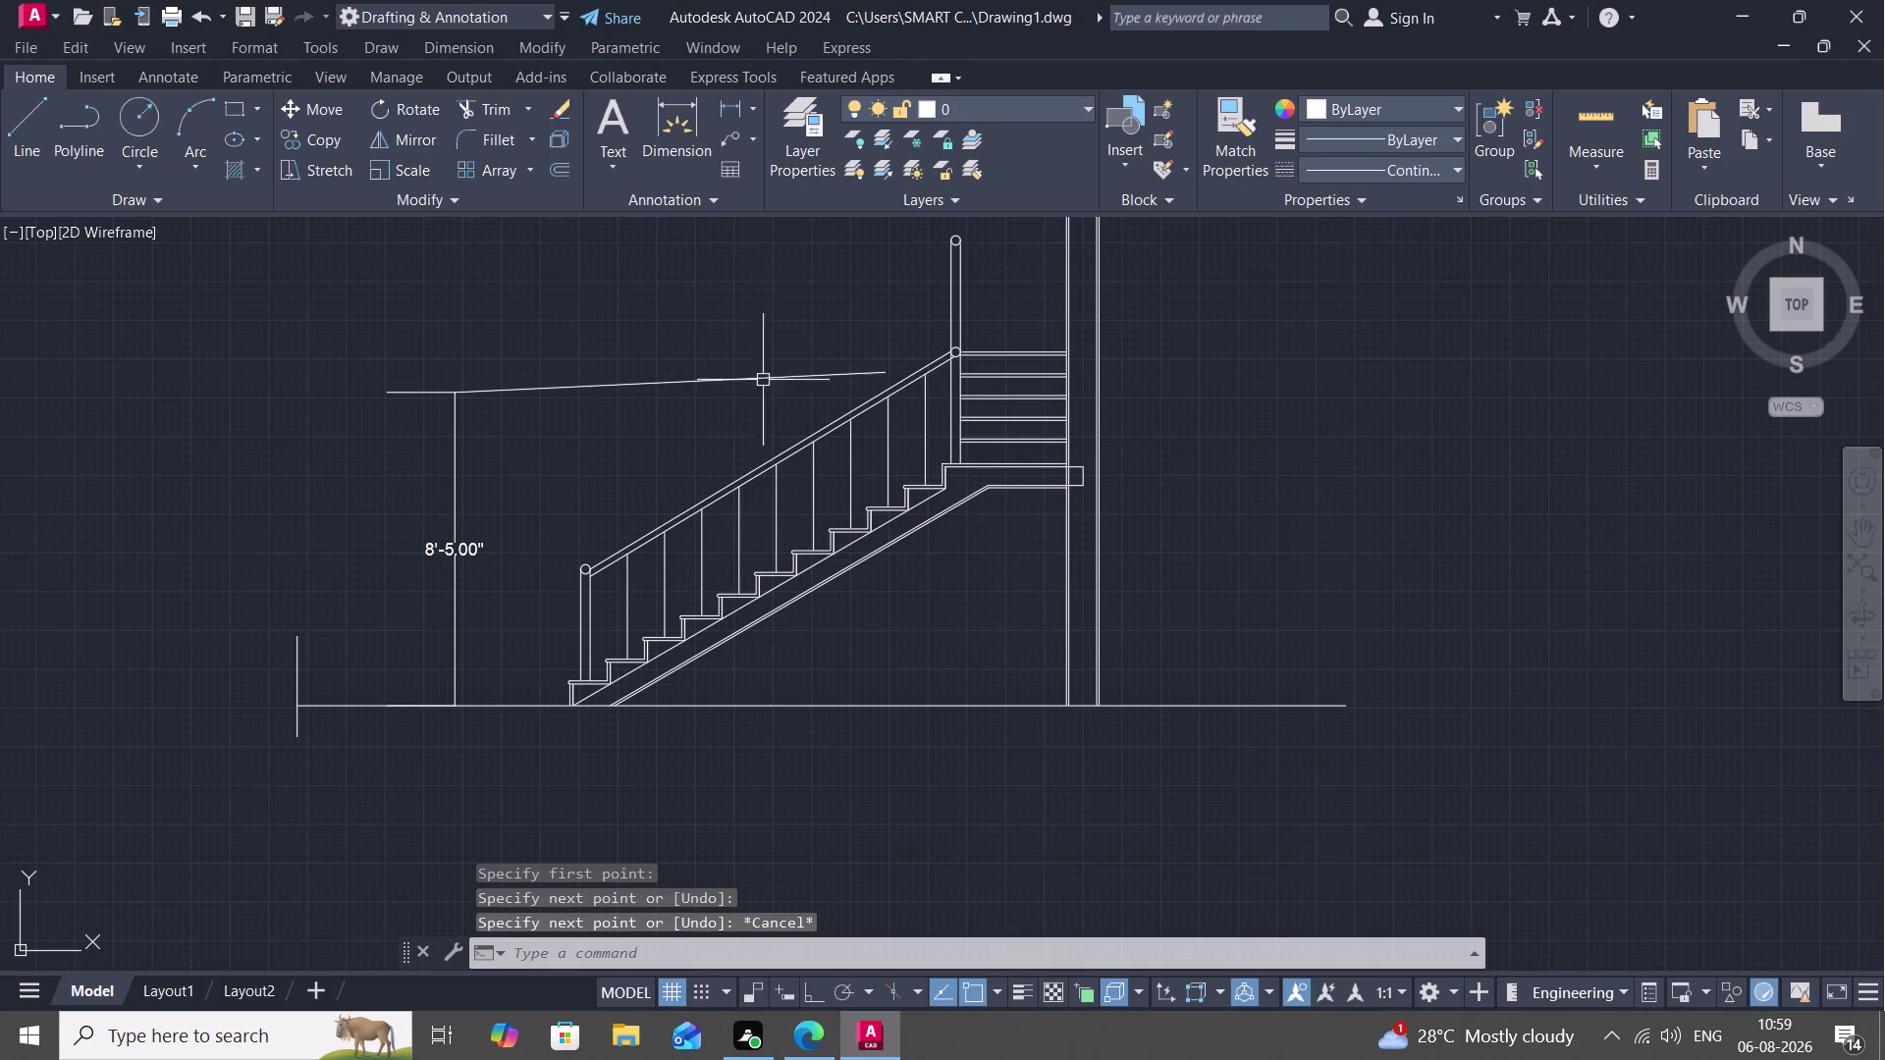
key(Escape)
key(l)
key(space)
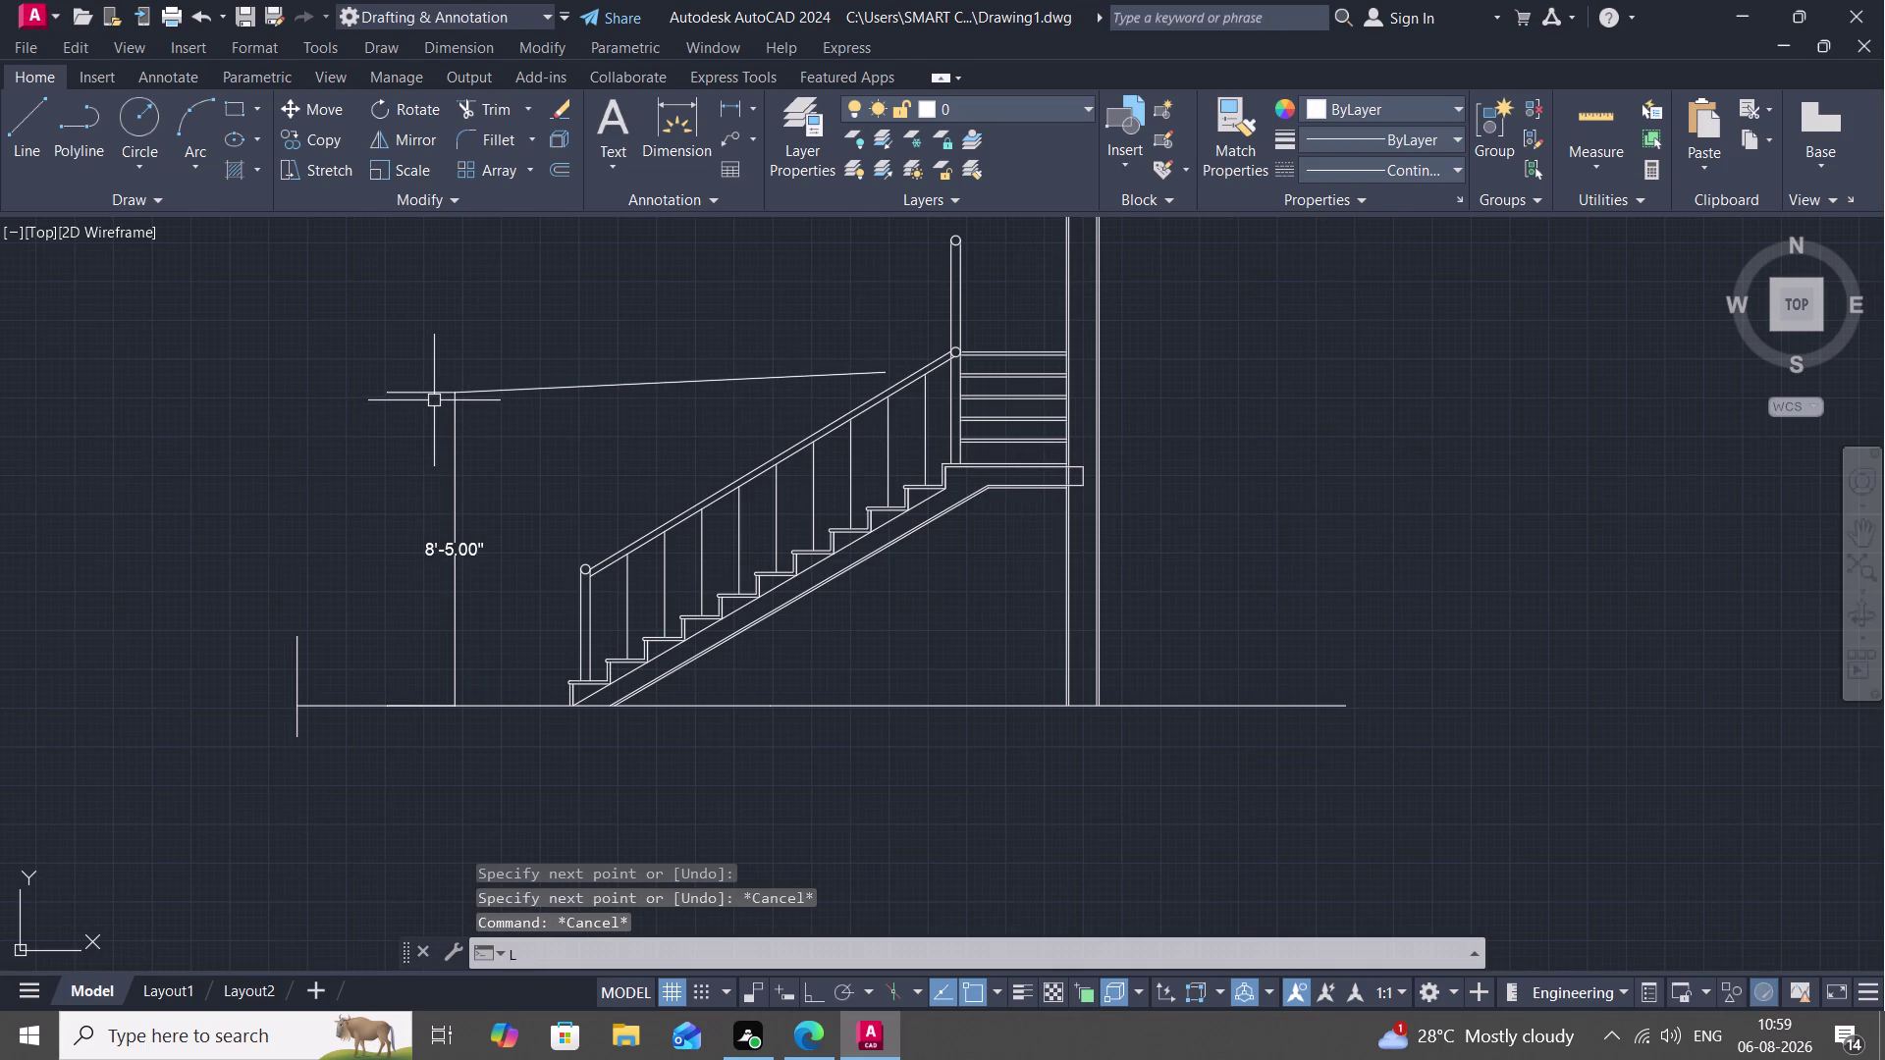
click(448, 397)
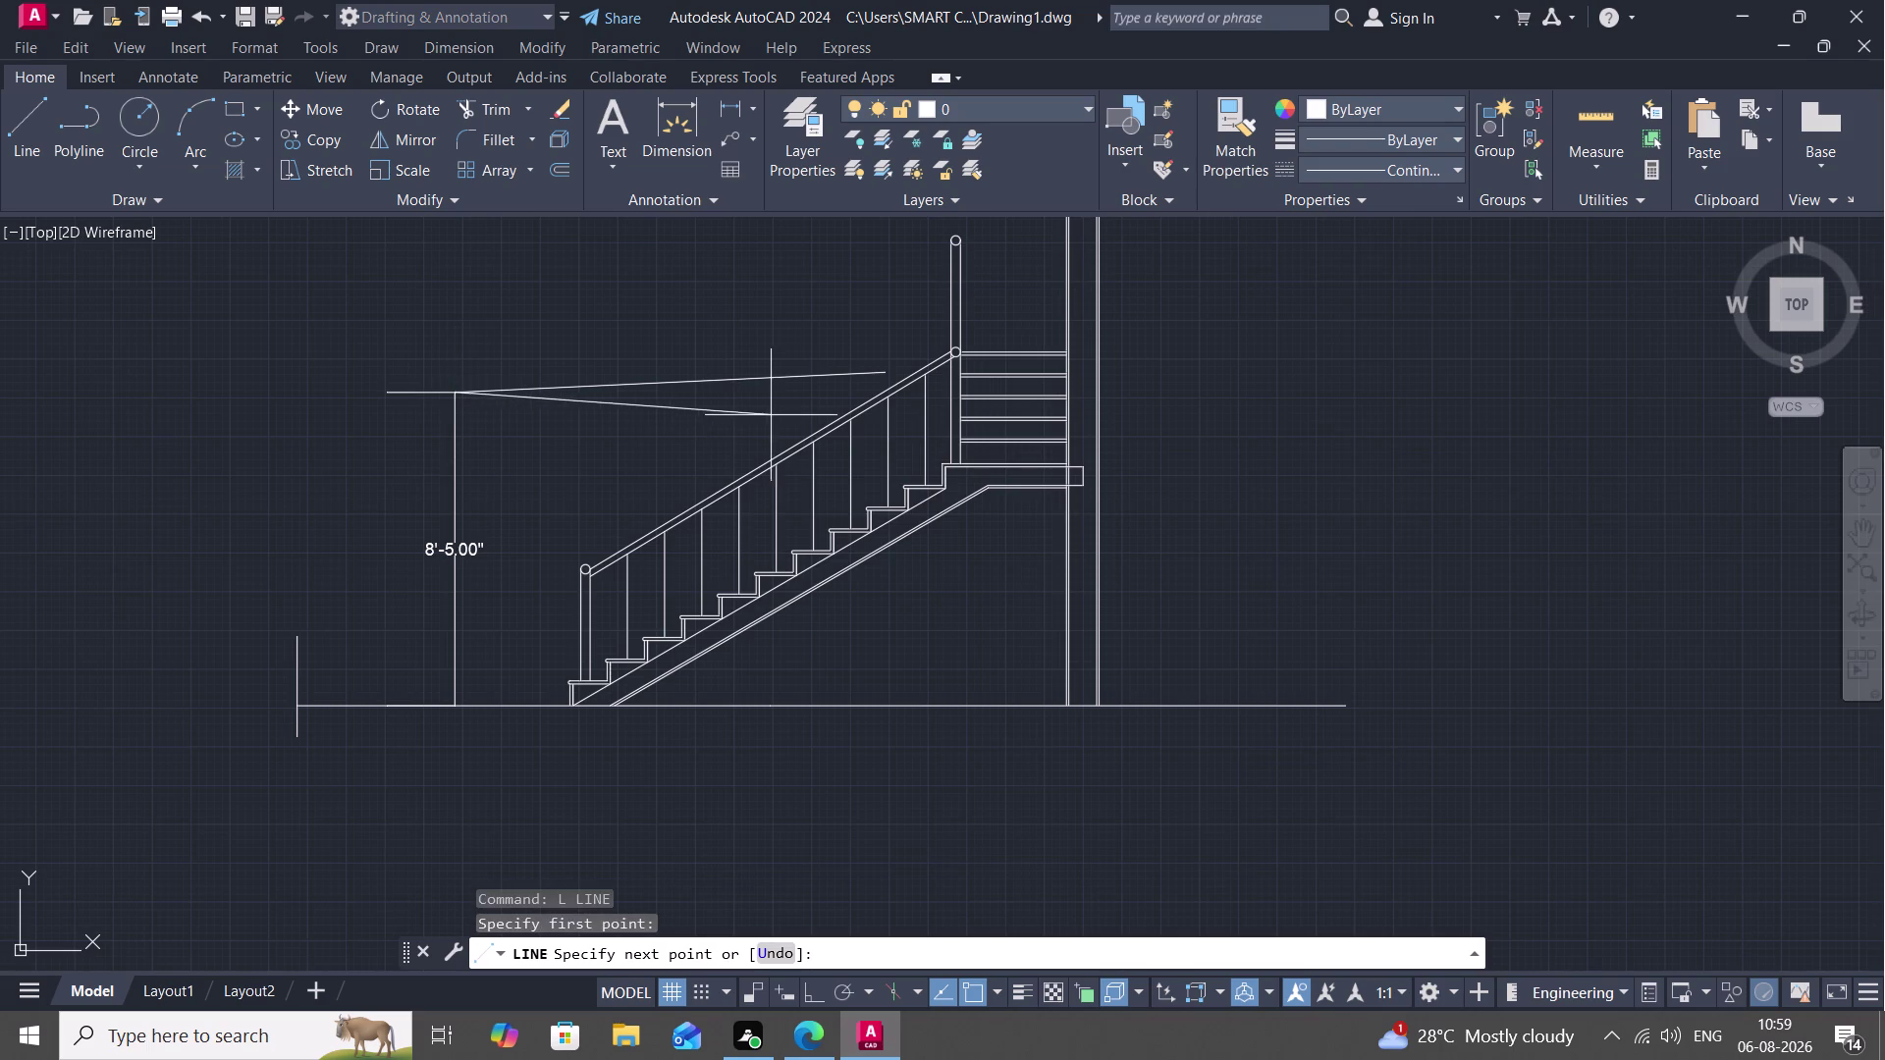
key(F8)
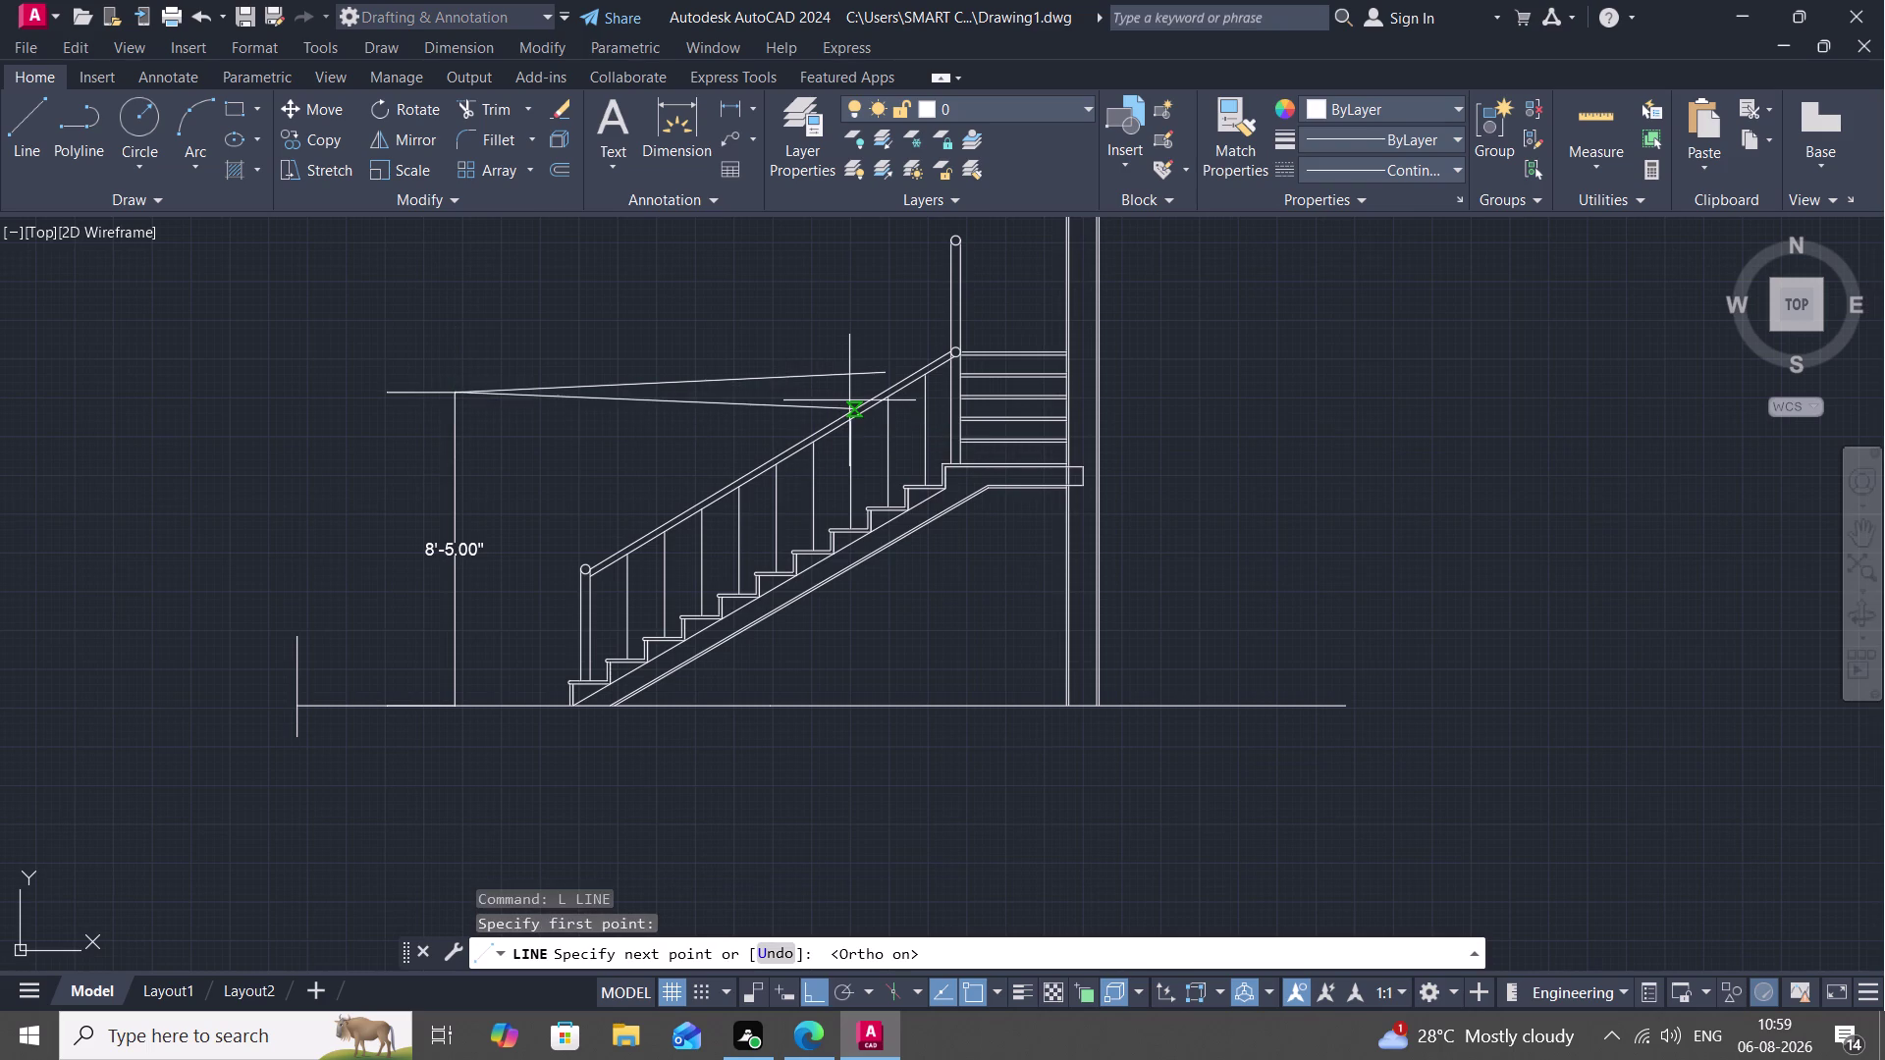
click(849, 401)
key(Escape)
Erase the two sloped trial lines.
click(806, 406)
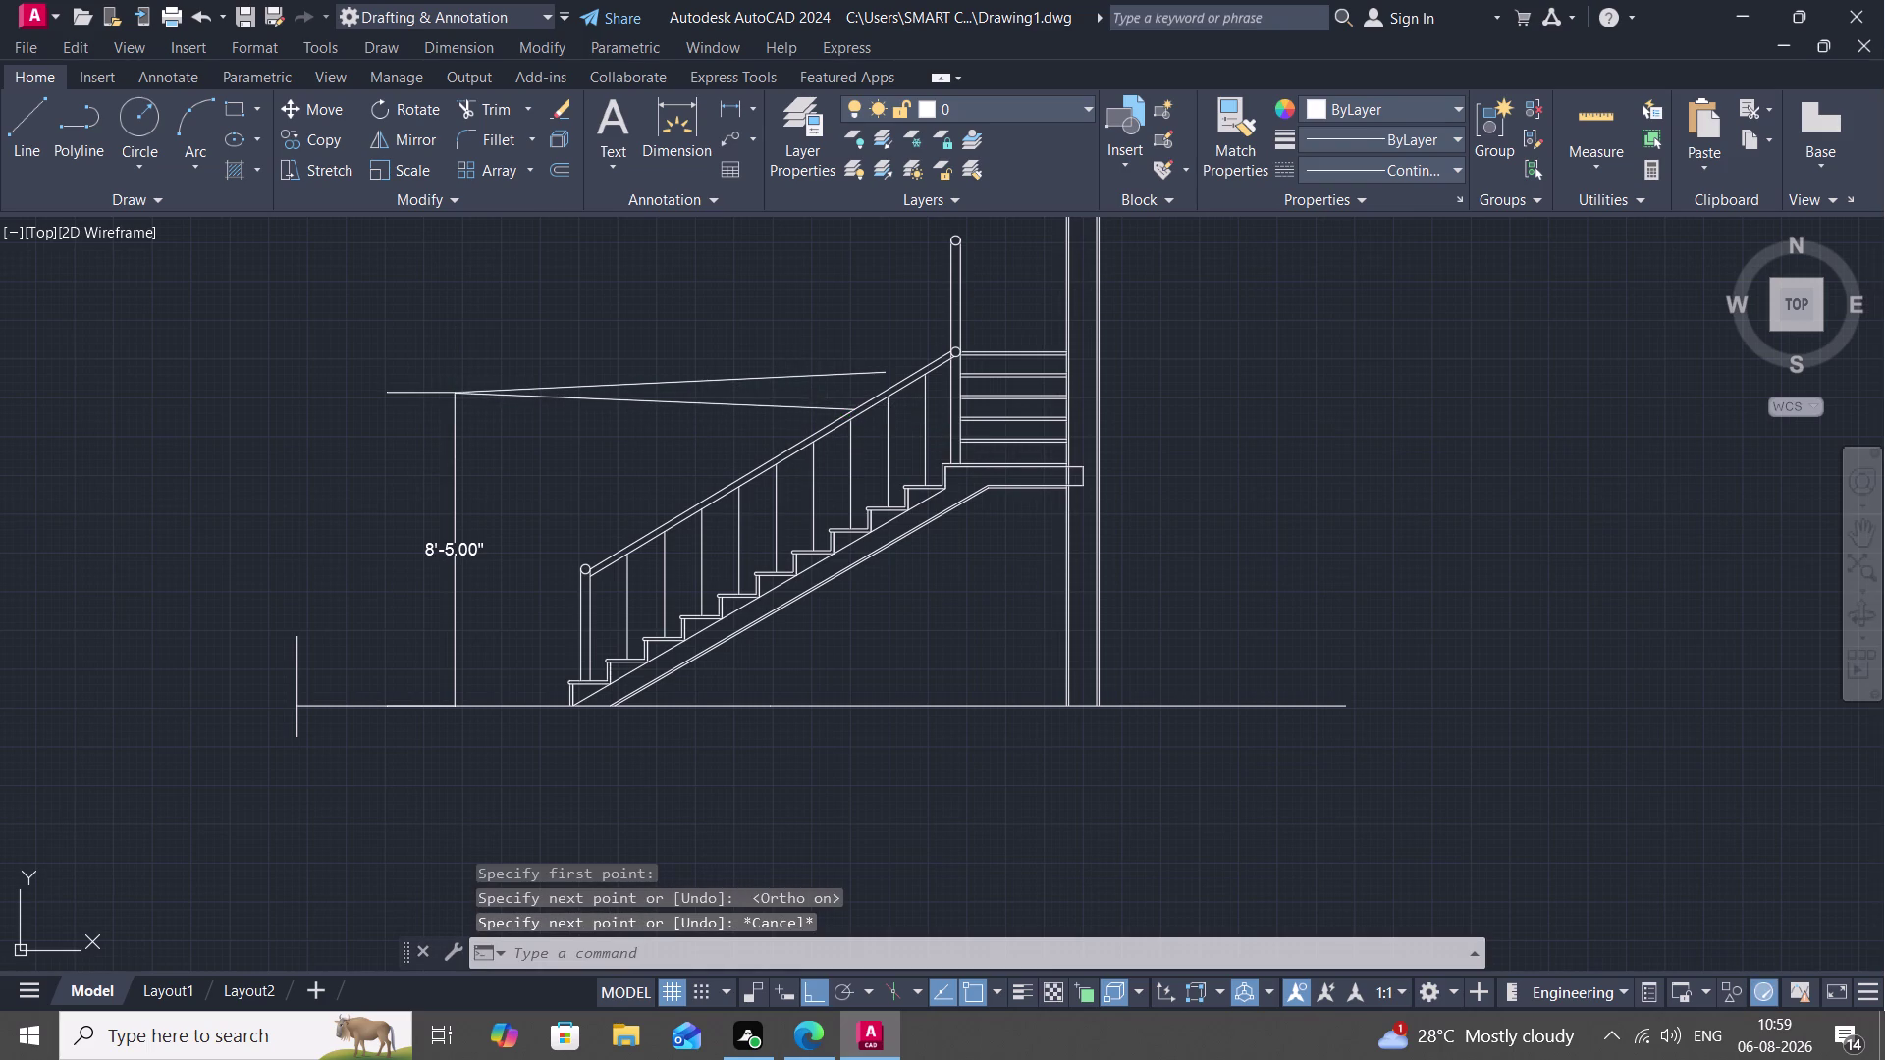
click(790, 377)
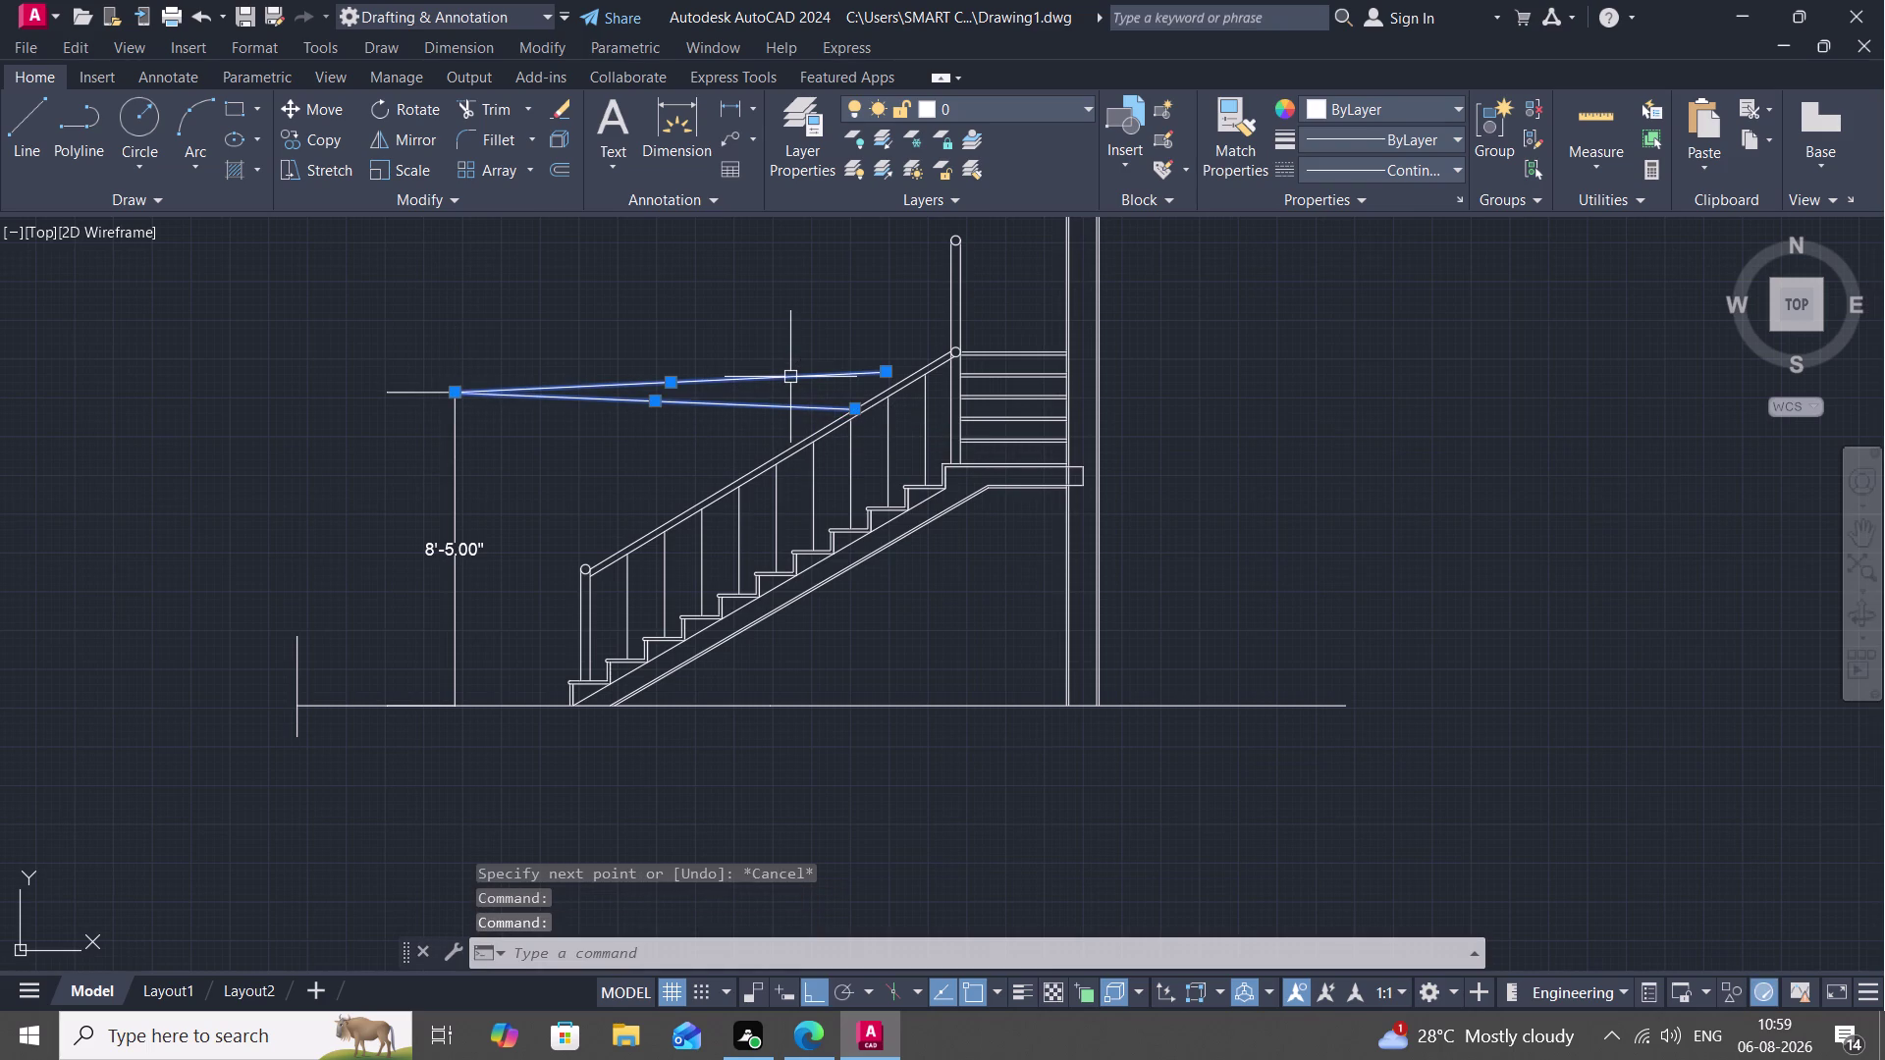
key(Delete)
key(space)
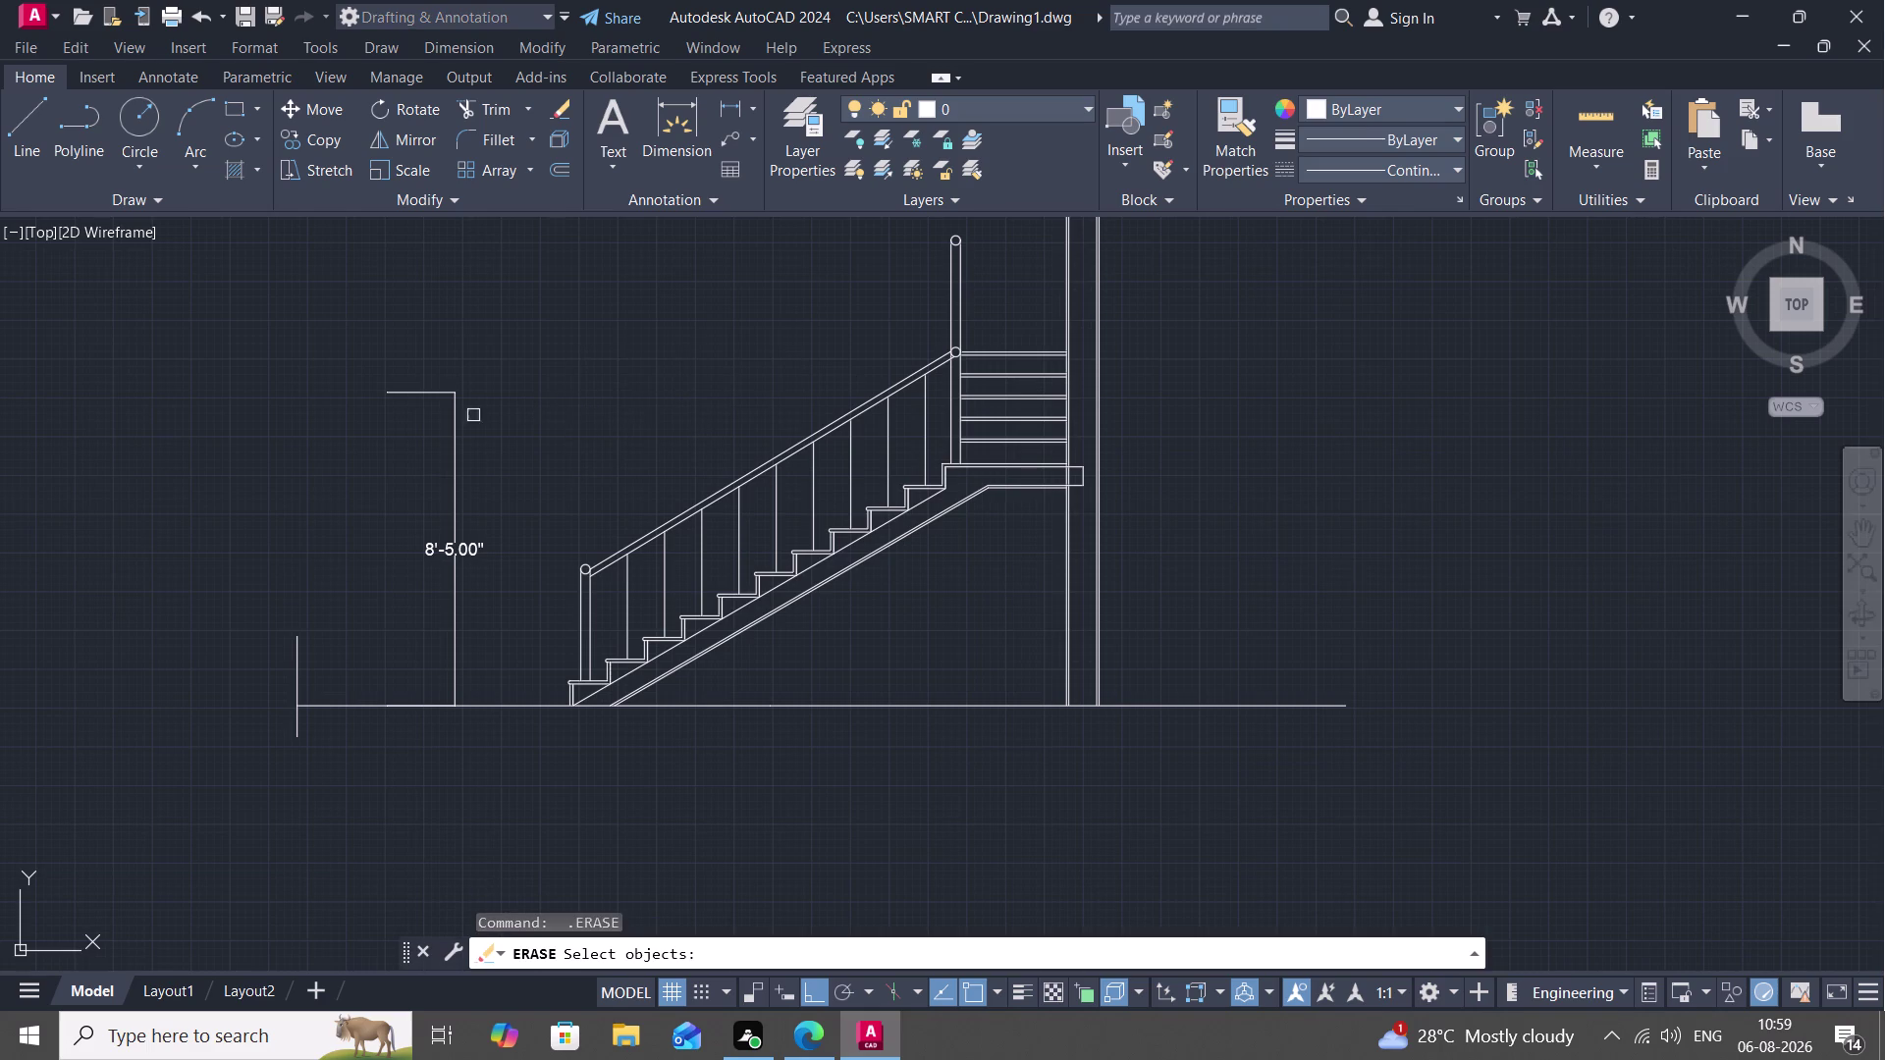
key(Escape)
key(l)
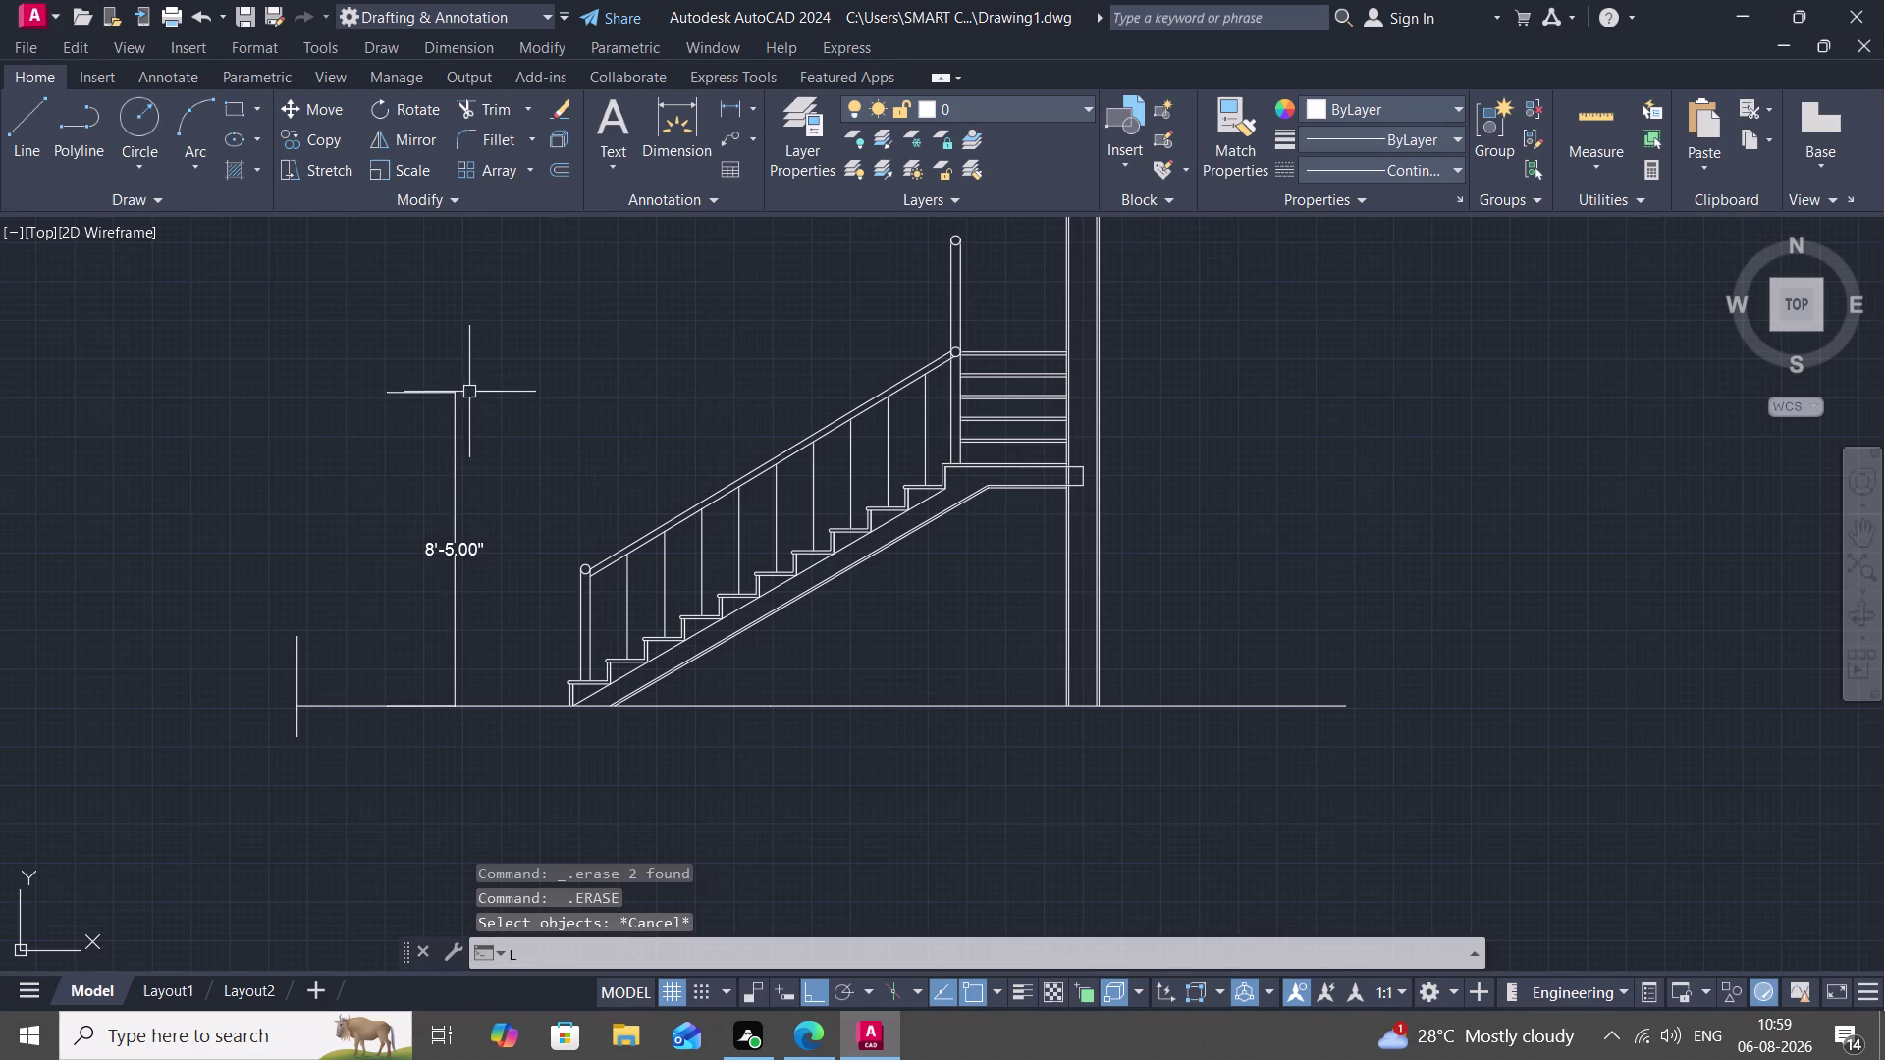
key(space)
Draw a horizontal level line toward the handrail and erase the 8'-5.00" dimension.
drag(449, 394, 461, 393)
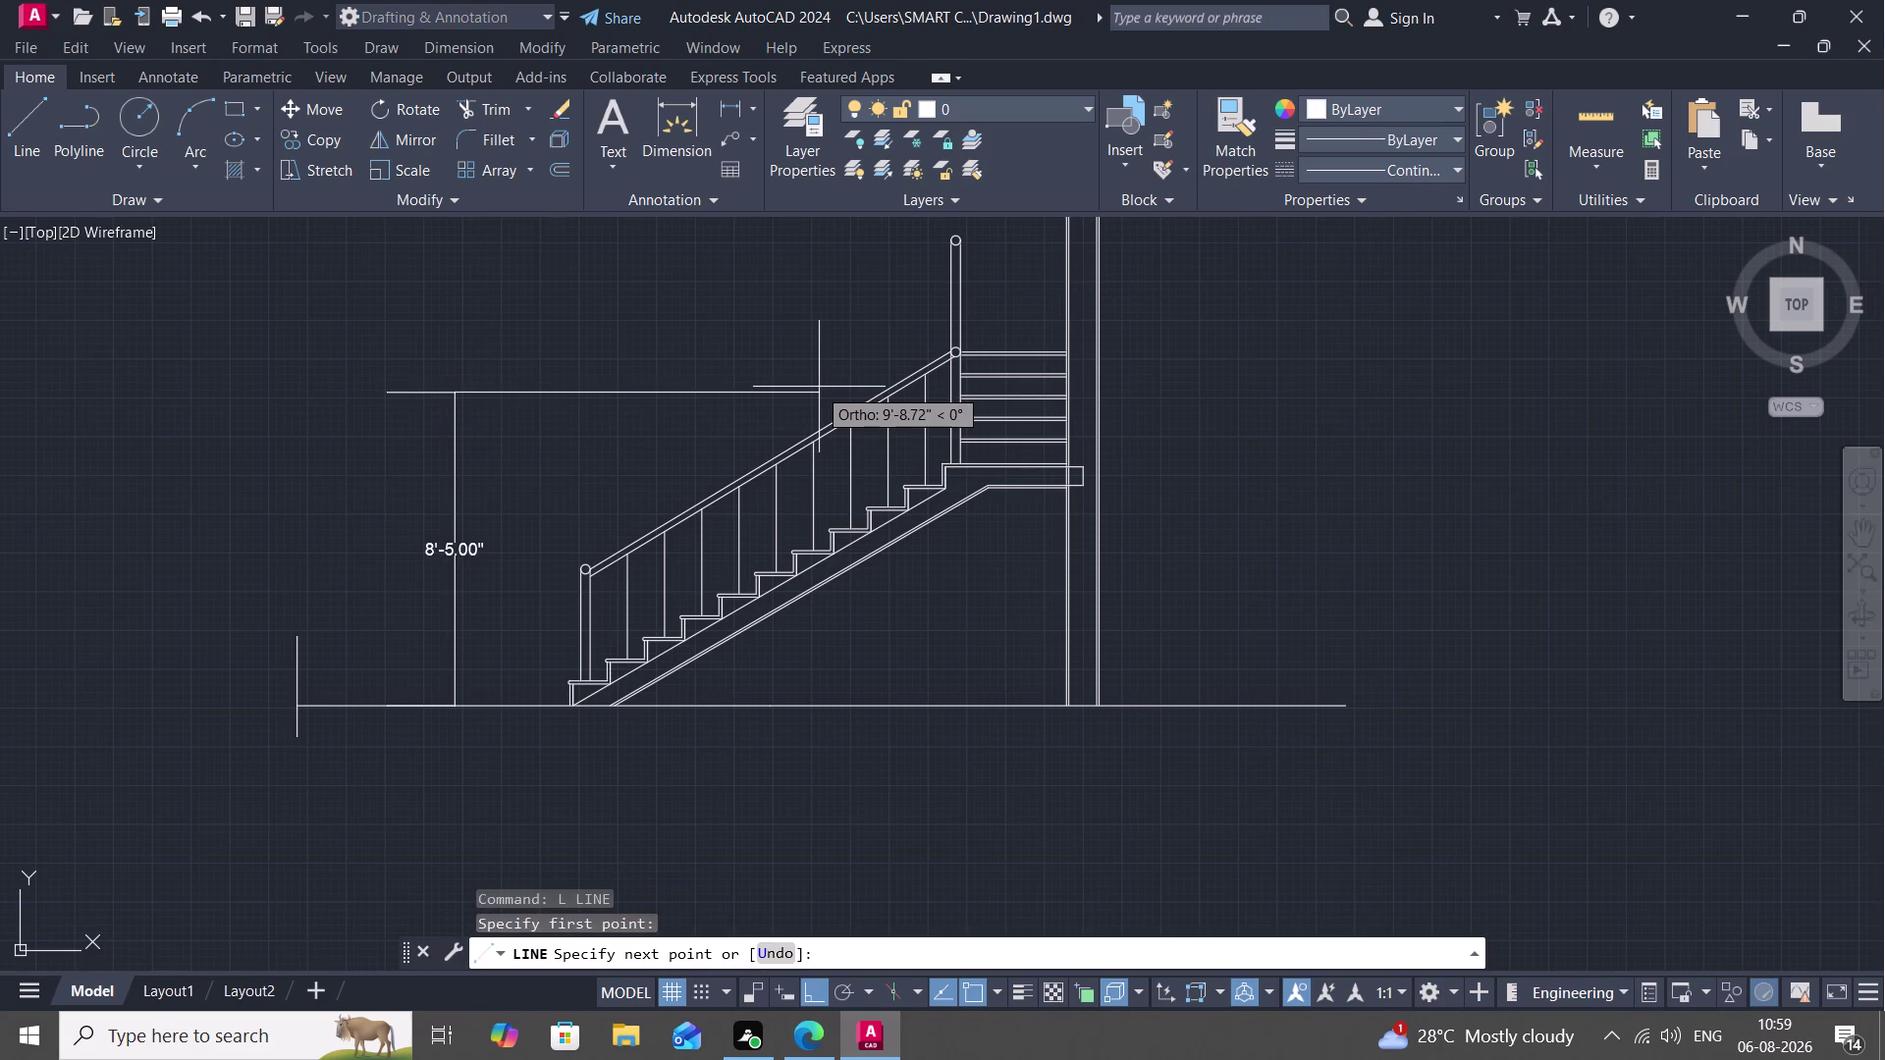
click(819, 387)
key(Escape)
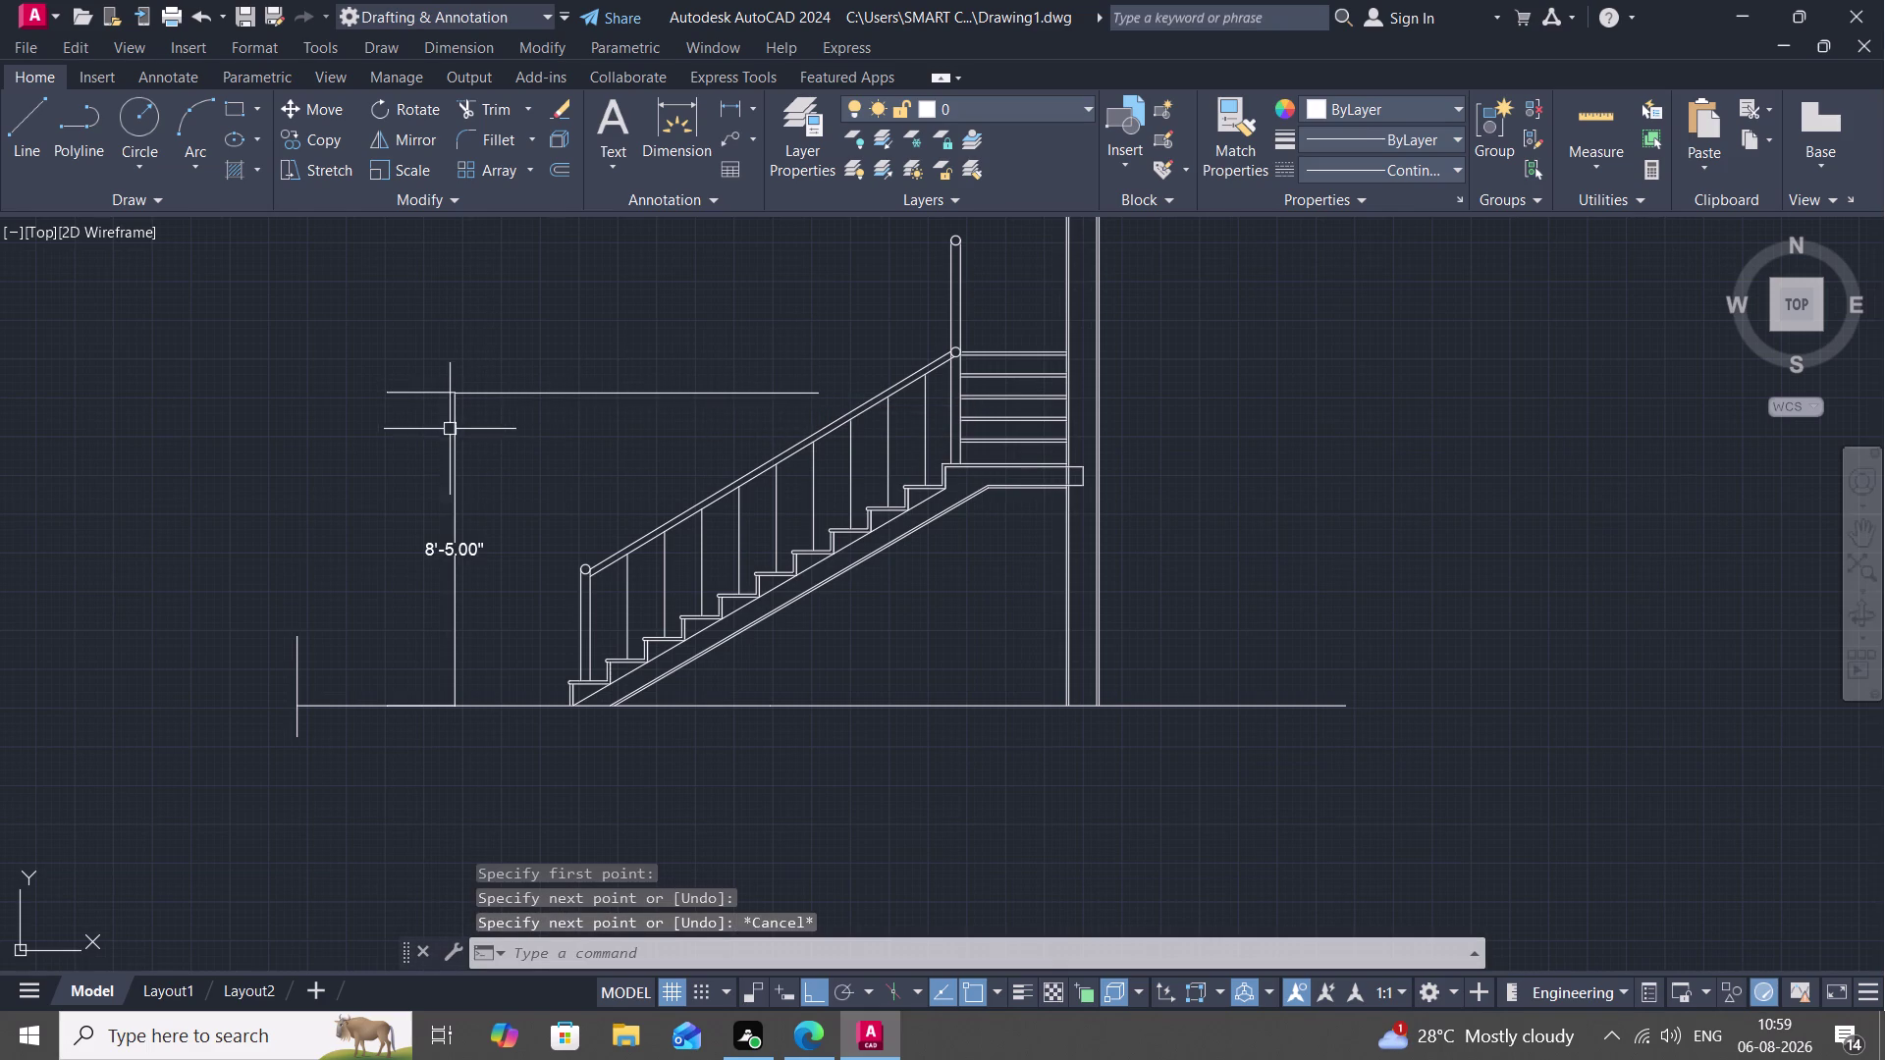
click(455, 438)
key(Delete)
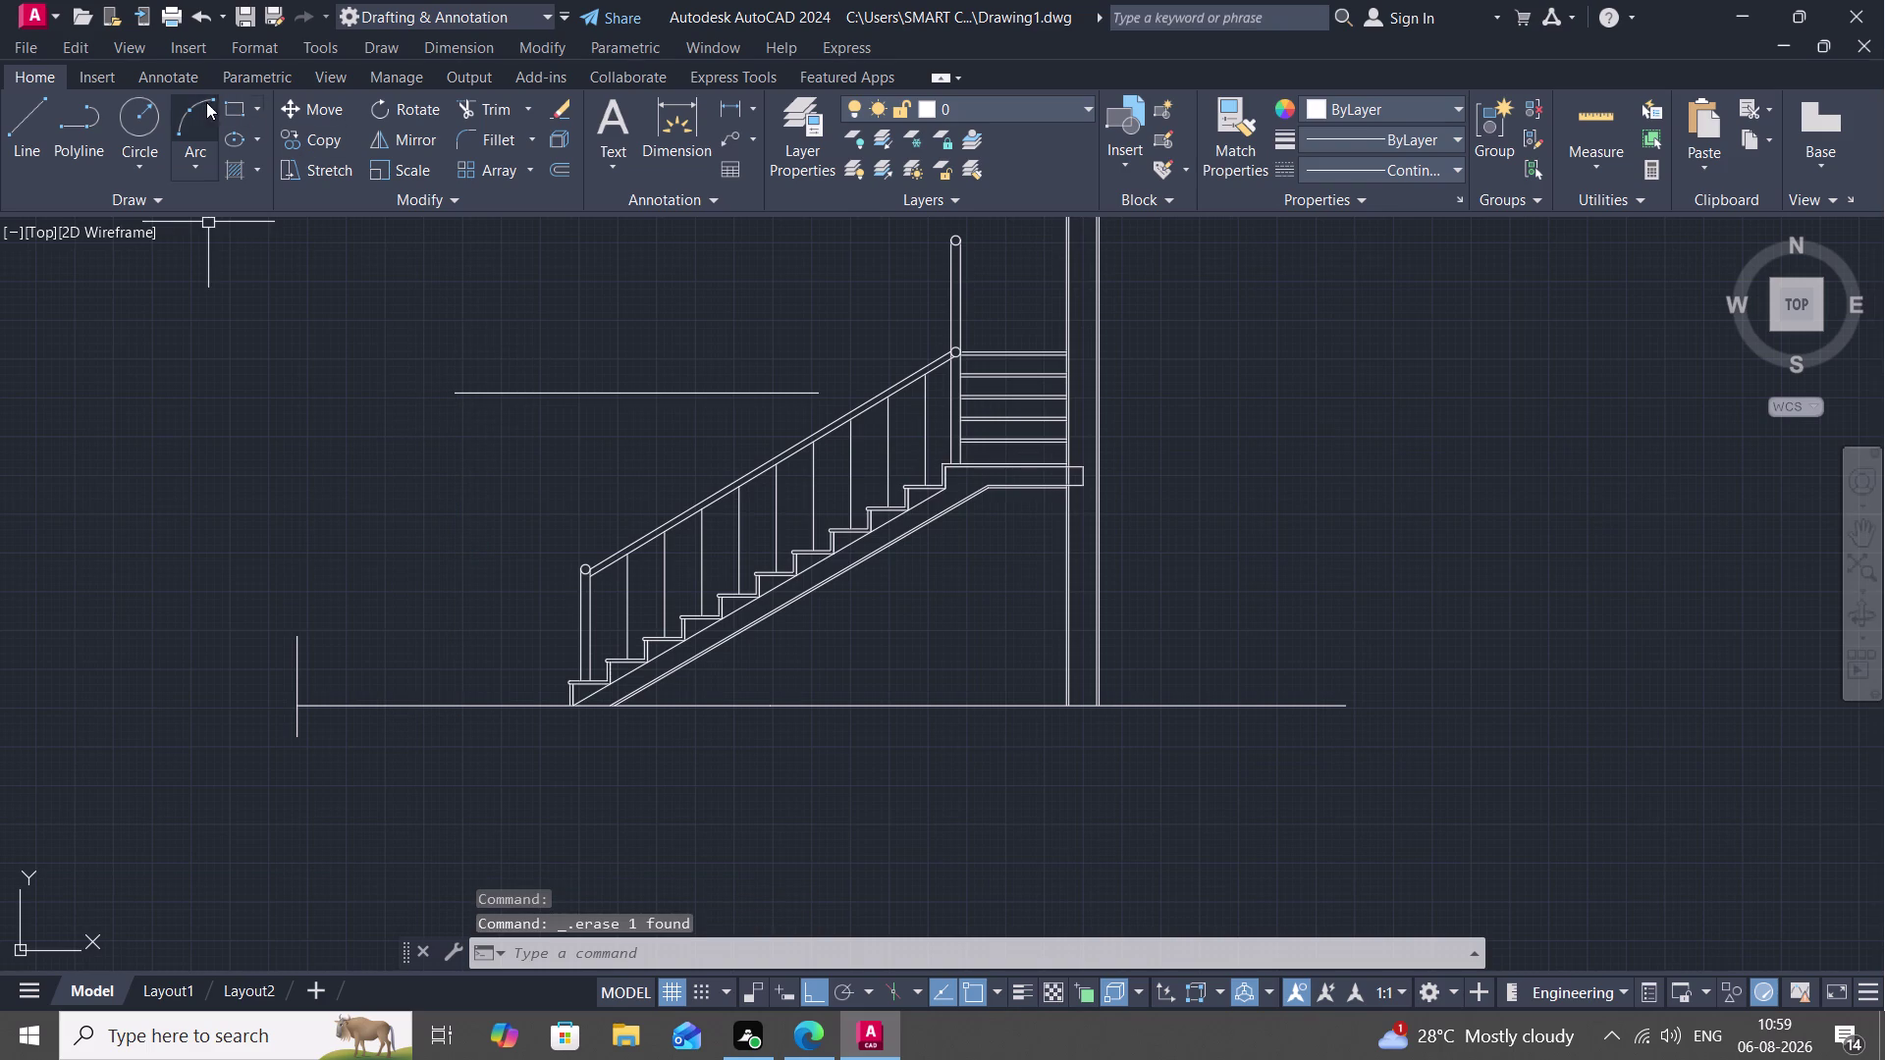
click(736, 109)
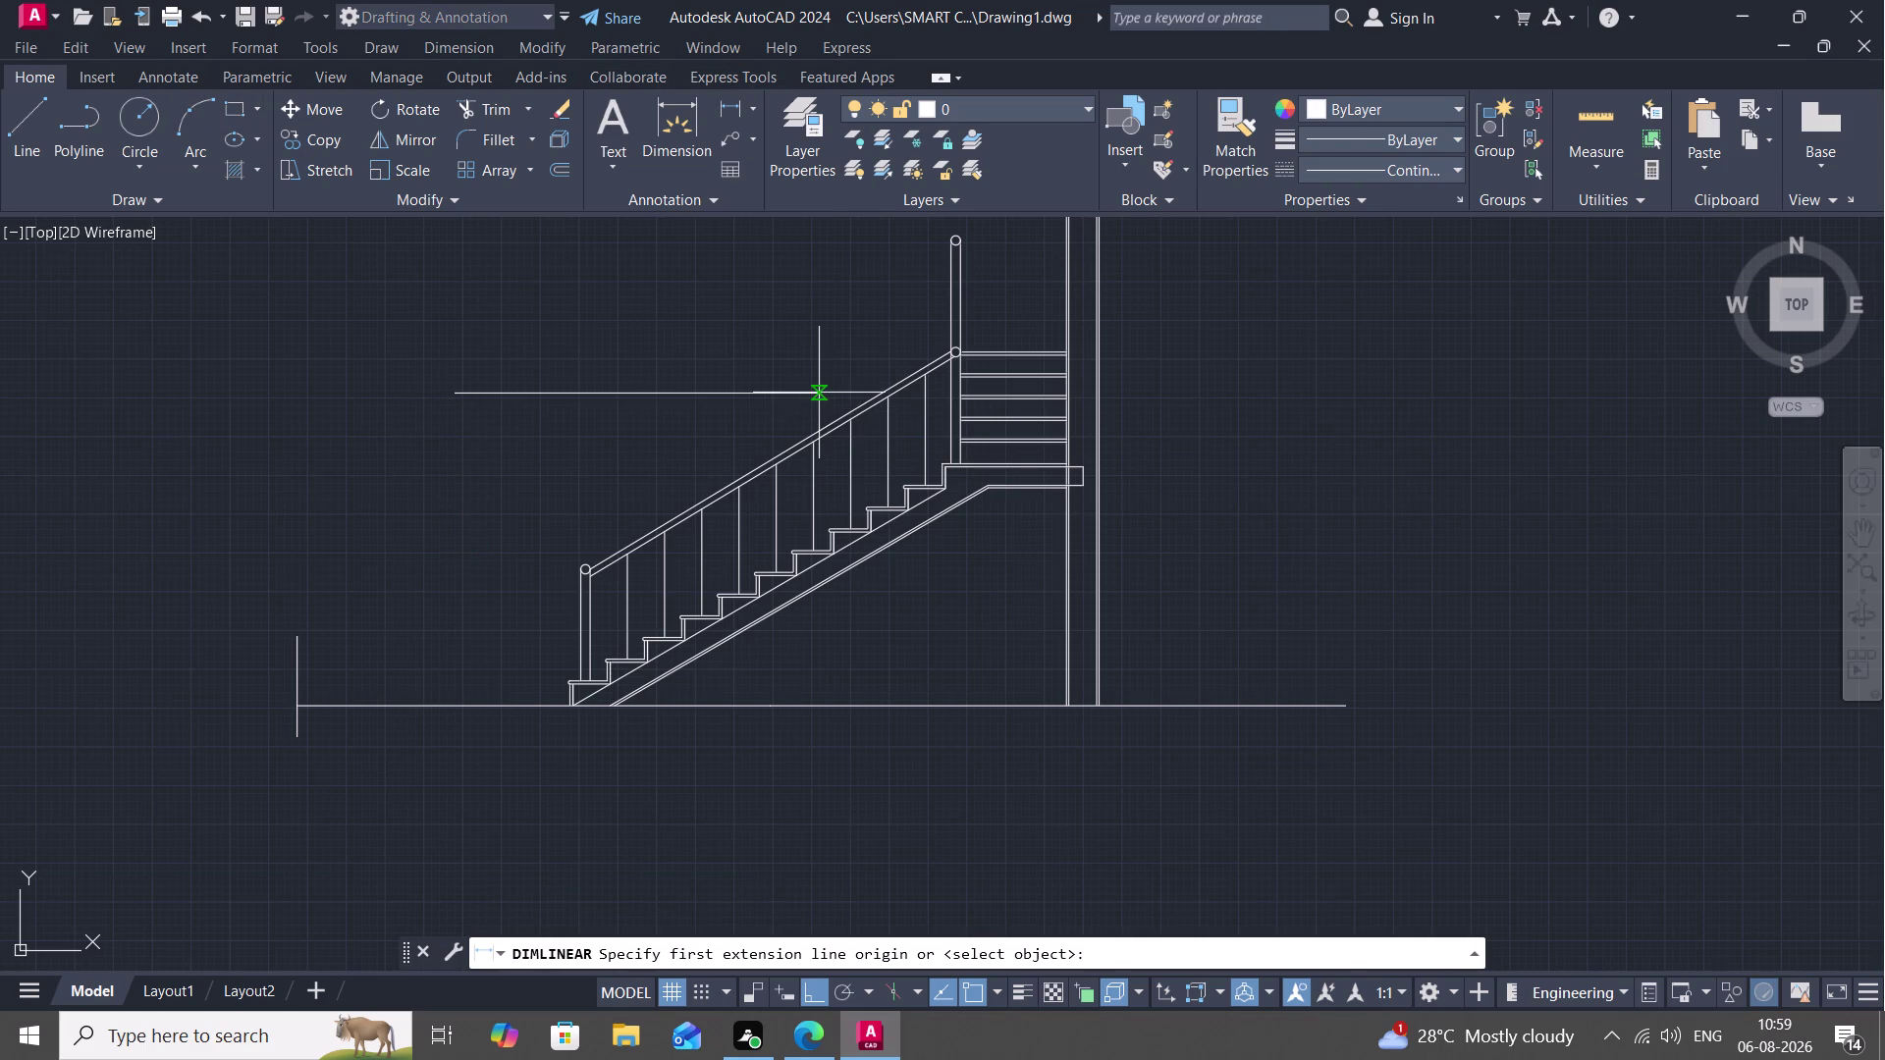
Try a height dimension from the level line's right end to the floor, then cancel it.
scroll(up, 3)
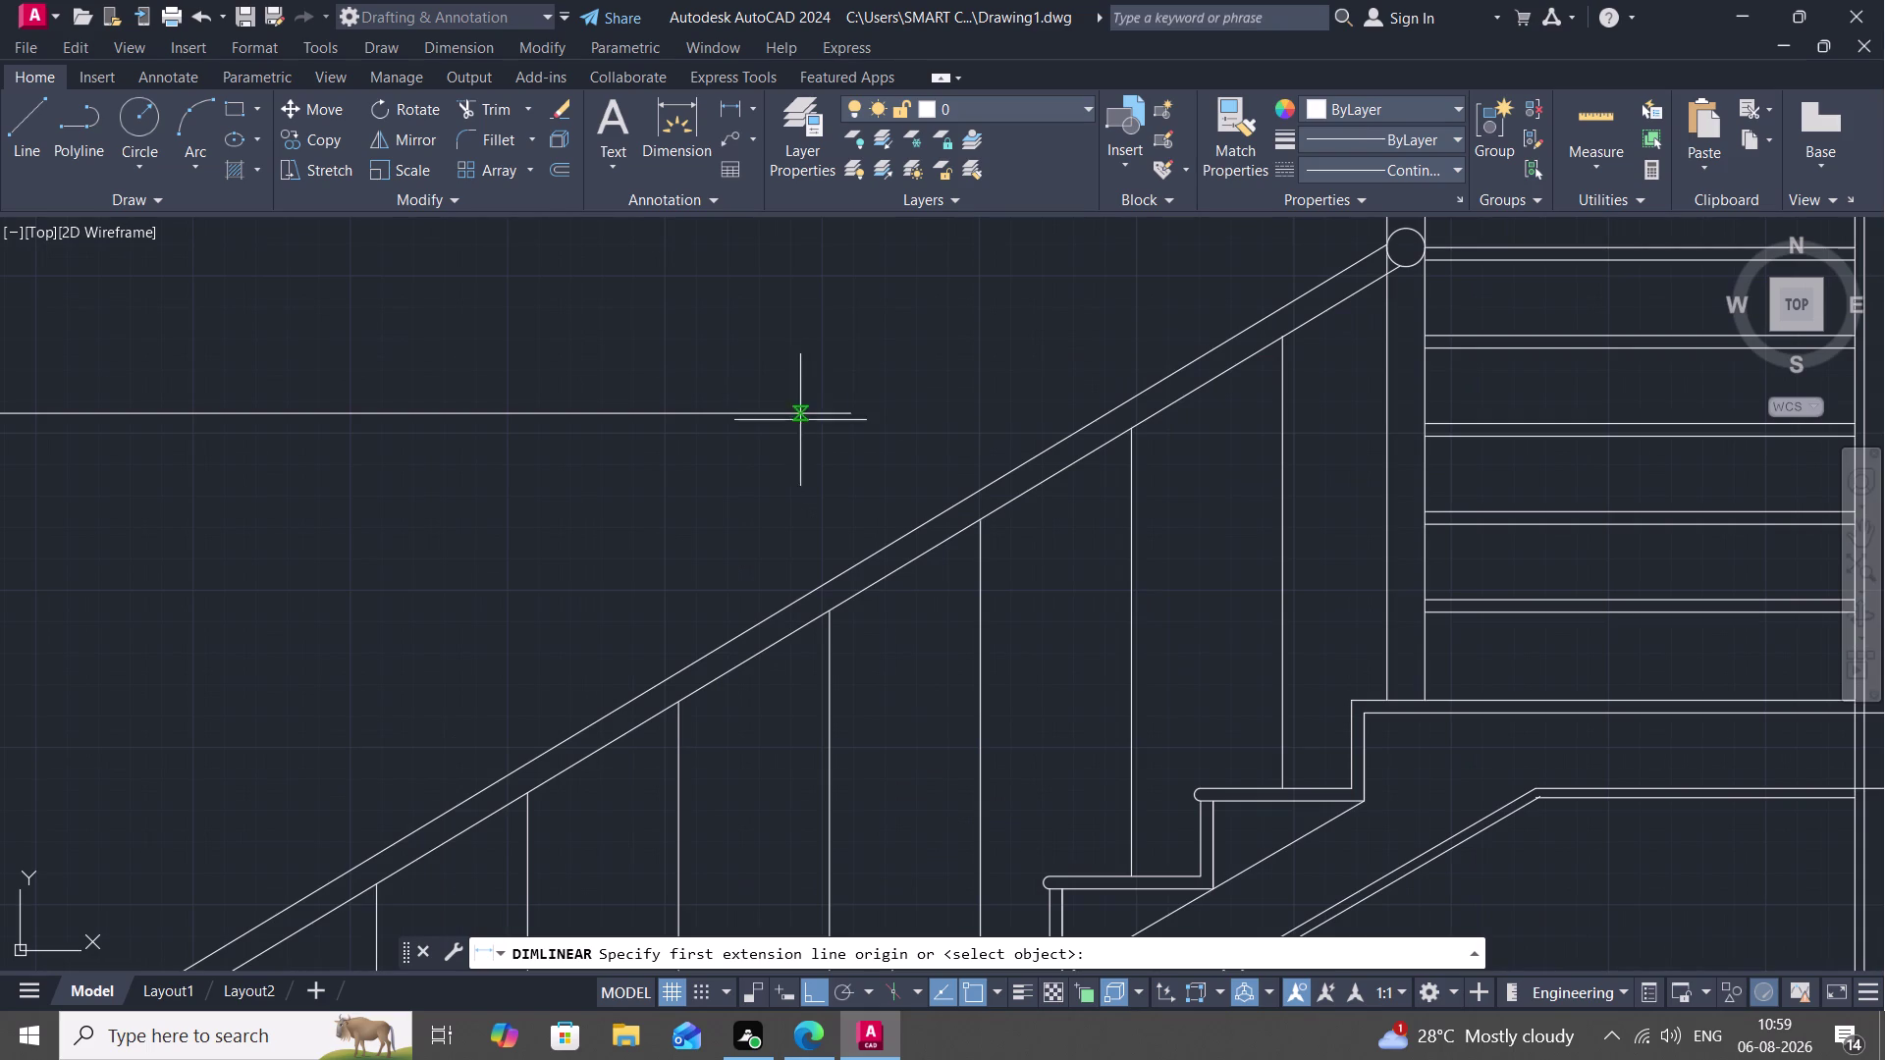
click(844, 416)
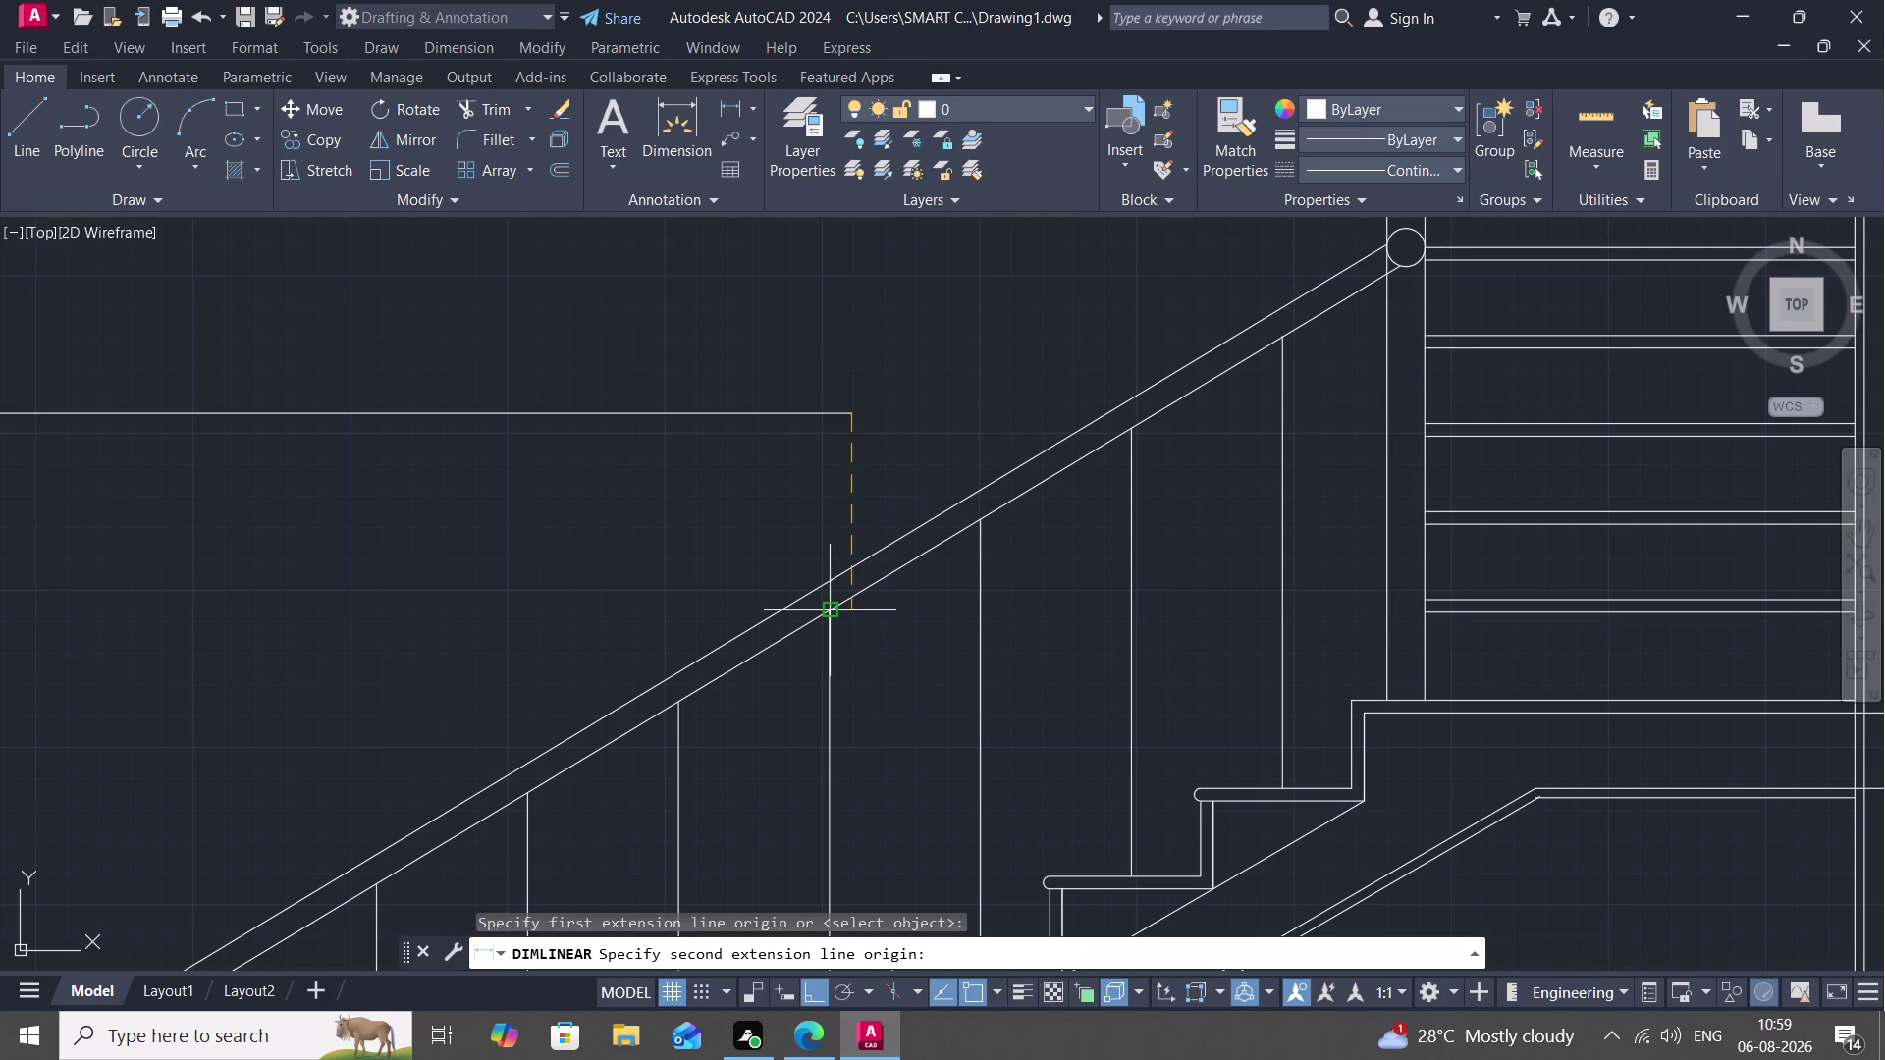
scroll(down, 3)
middle_drag(769, 737, 764, 693)
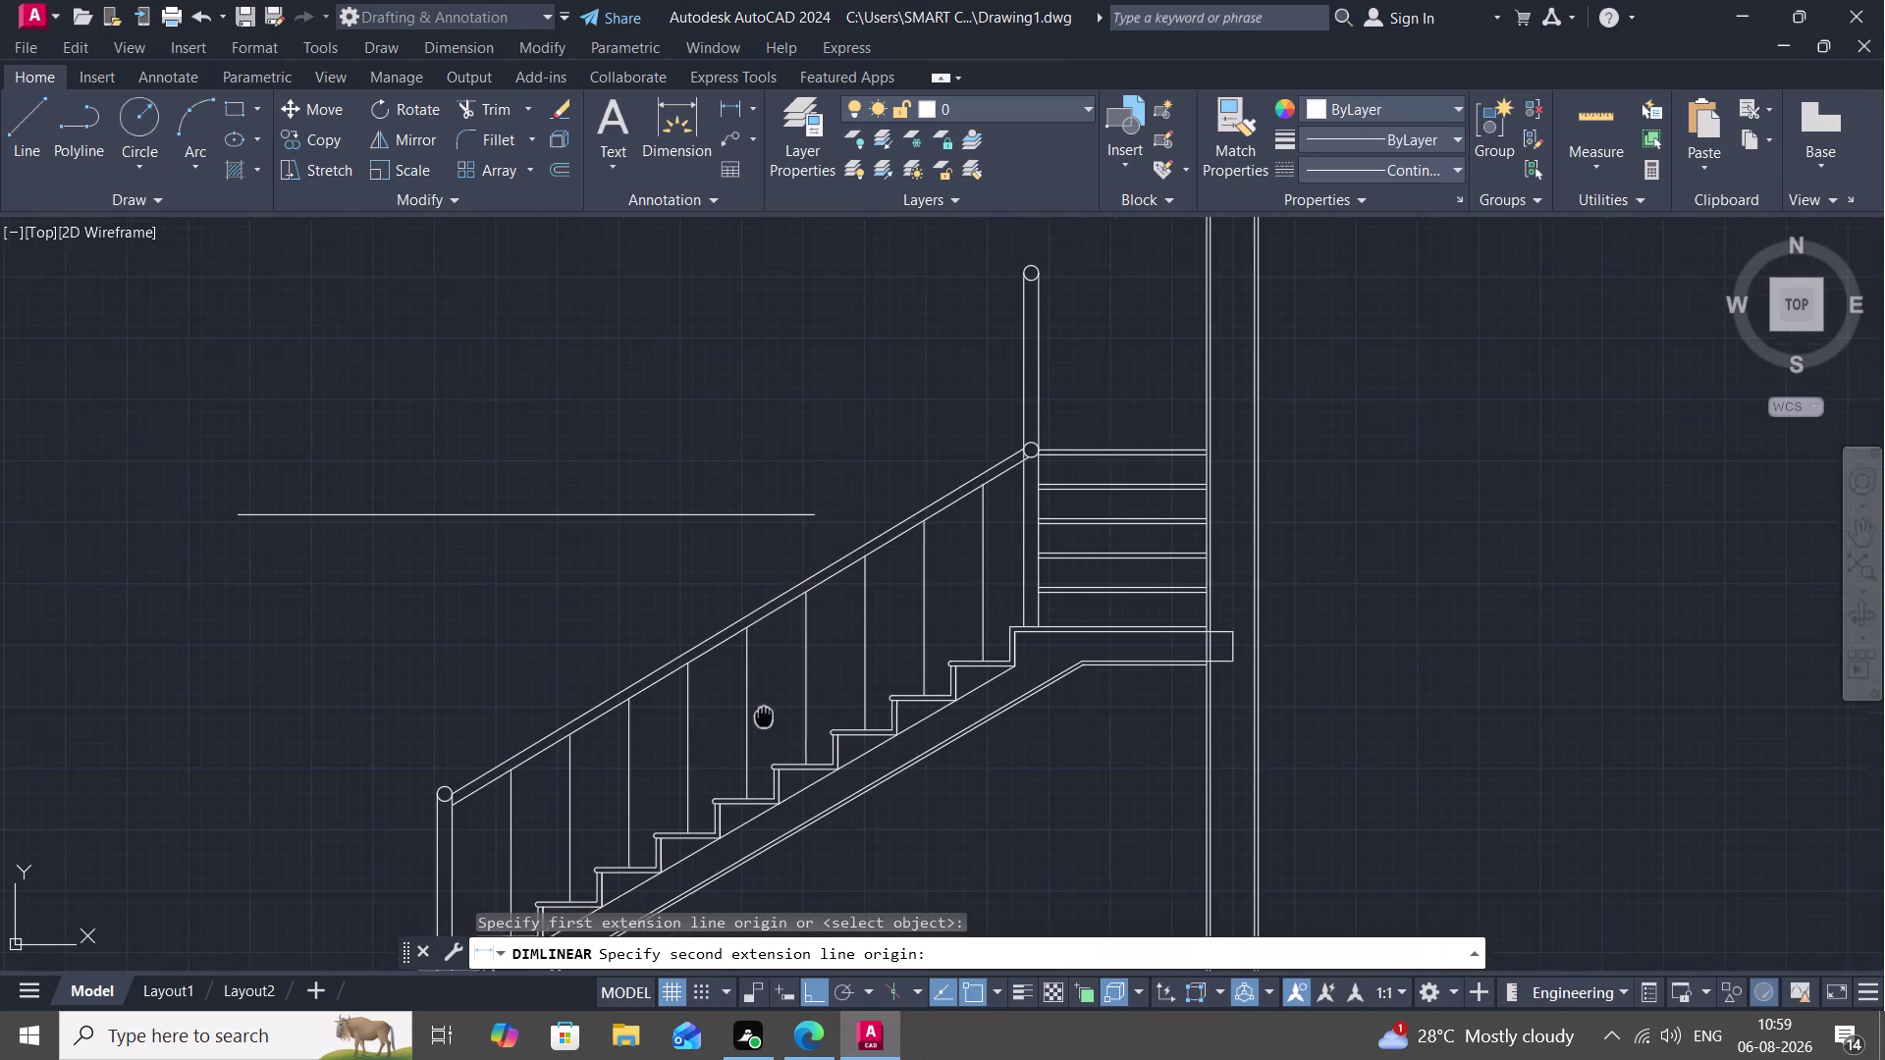
middle_drag(764, 693, 764, 397)
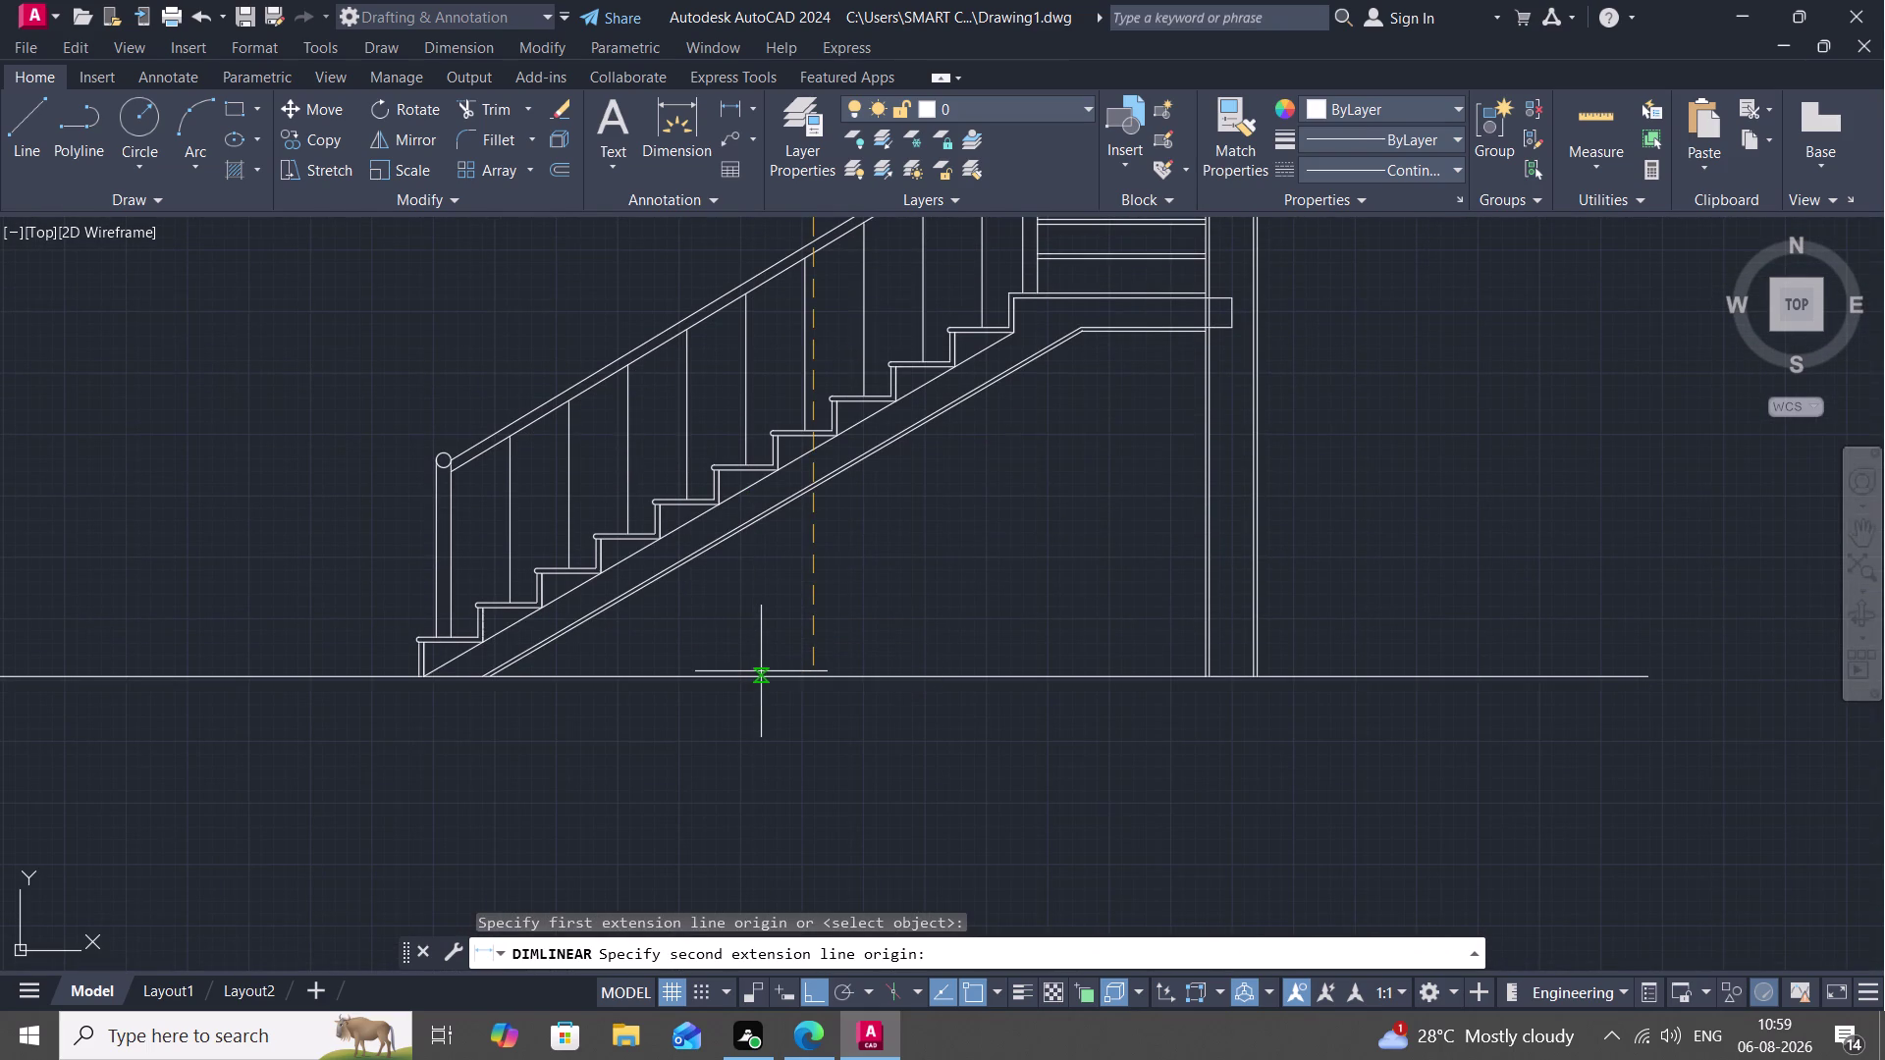
click(809, 683)
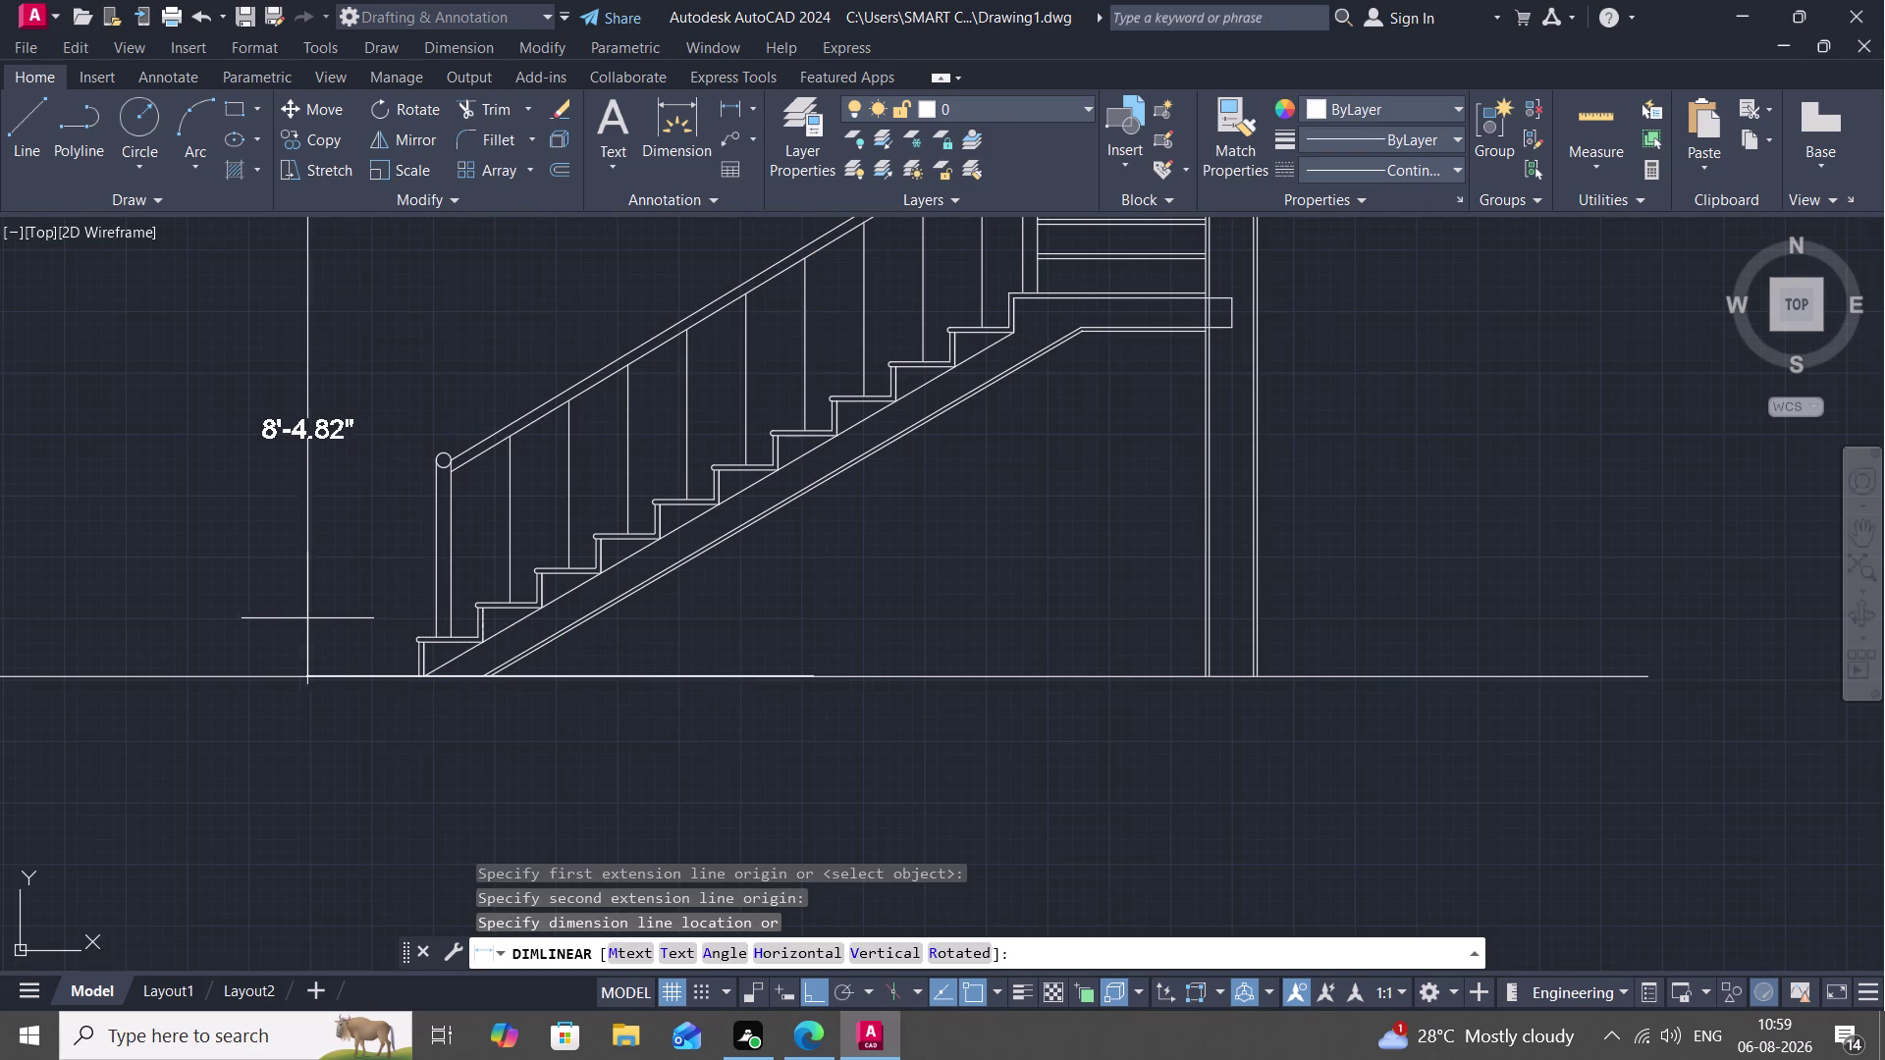
scroll(up, 3)
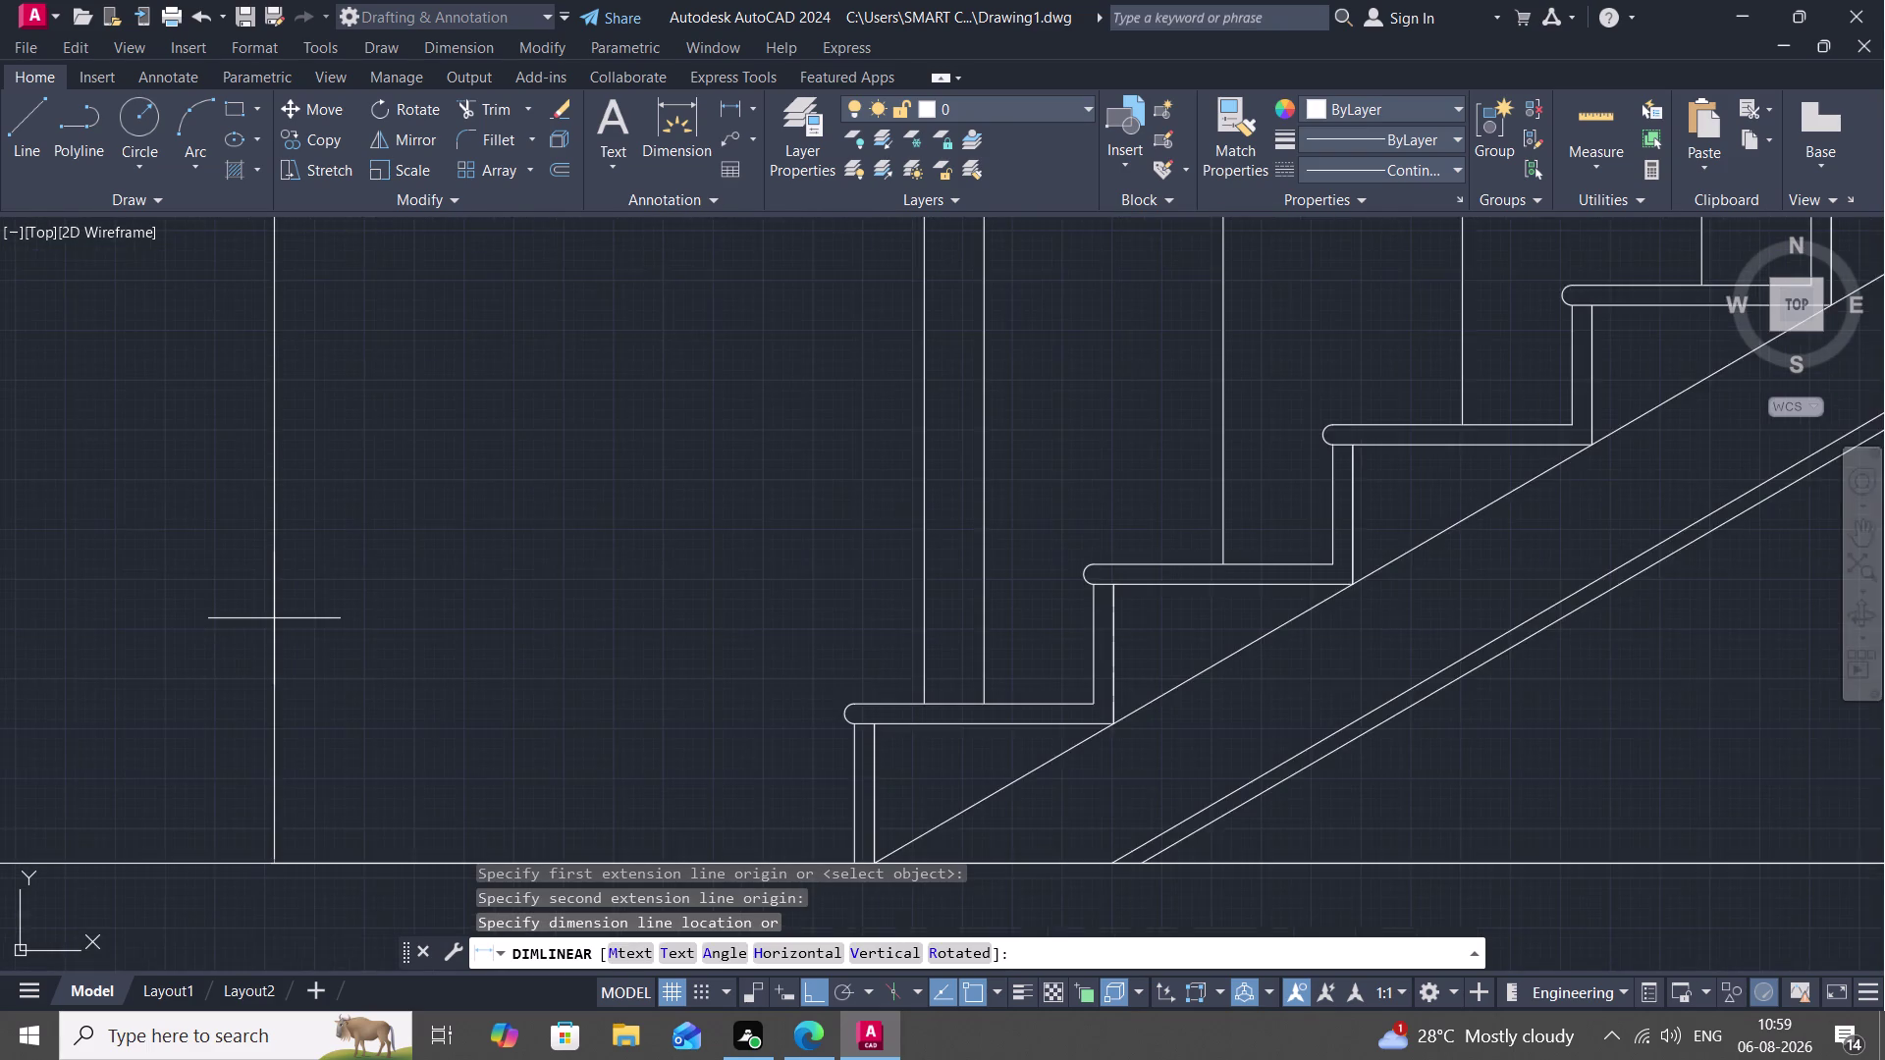
scroll(down, 3)
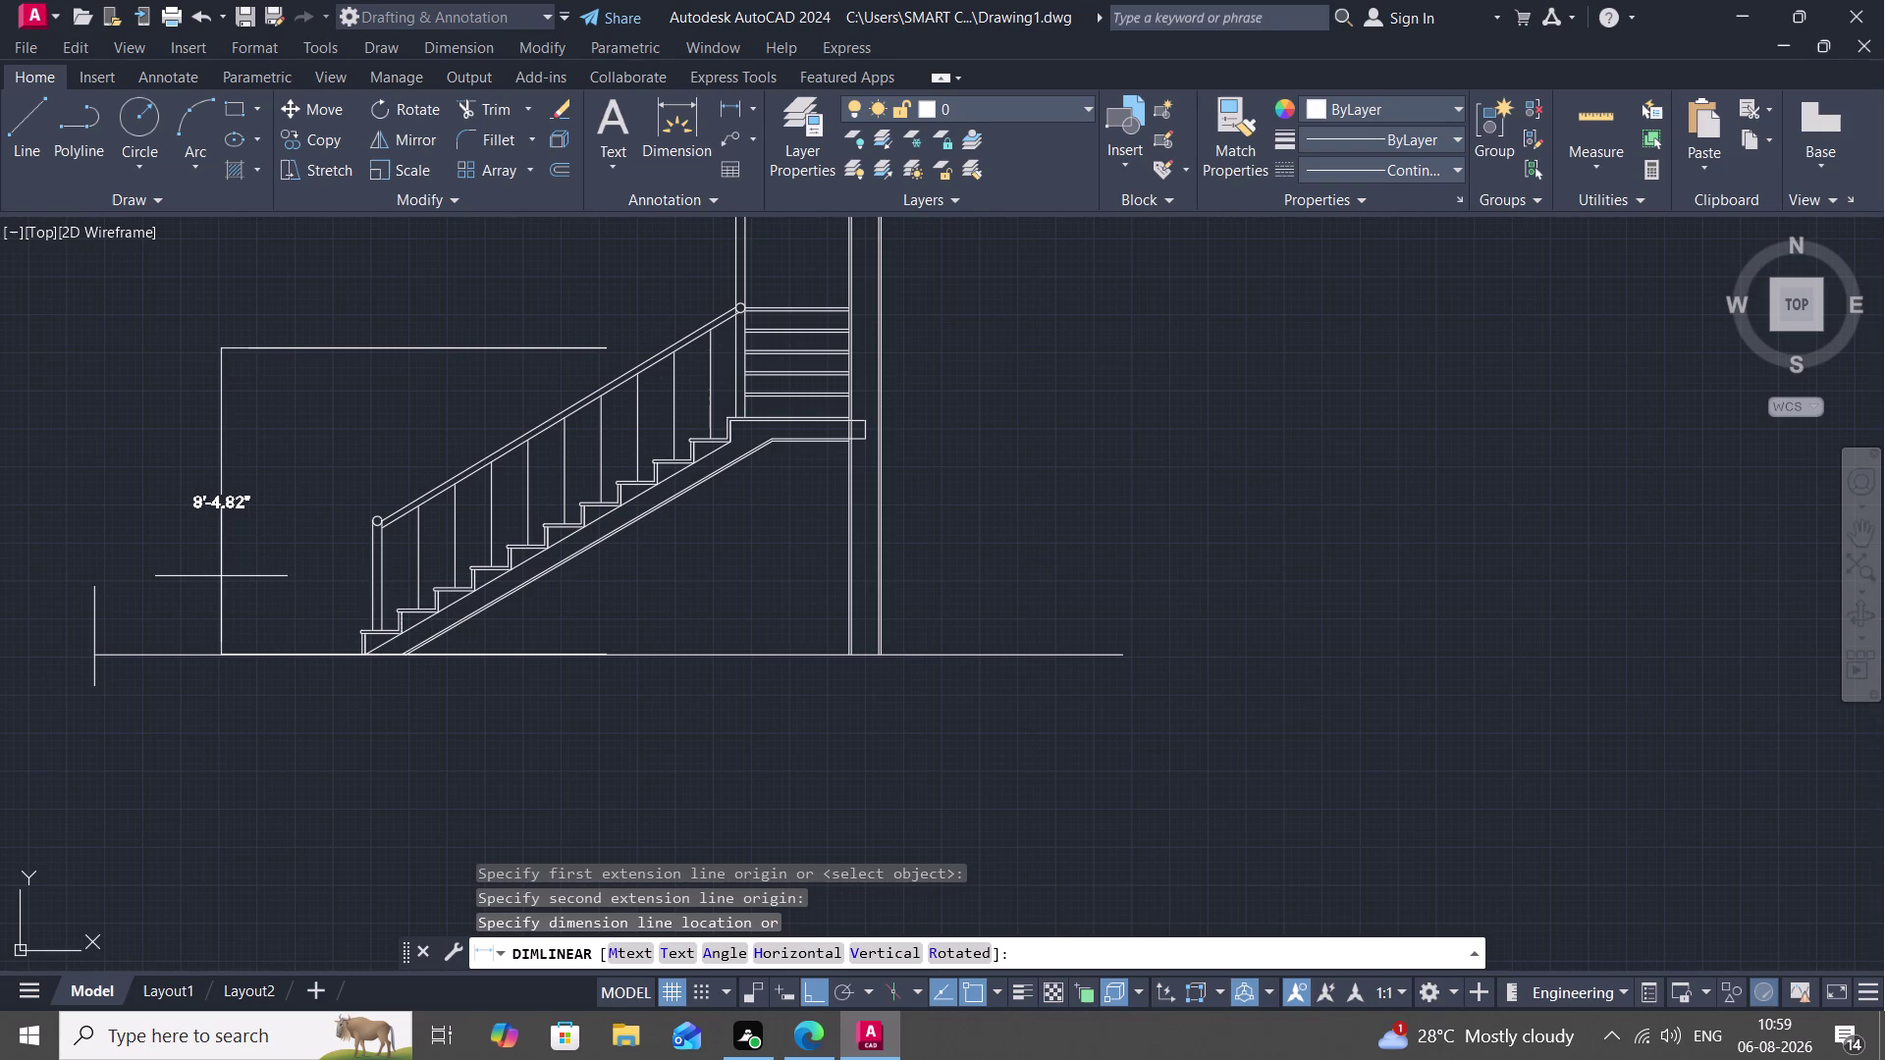
key(Escape)
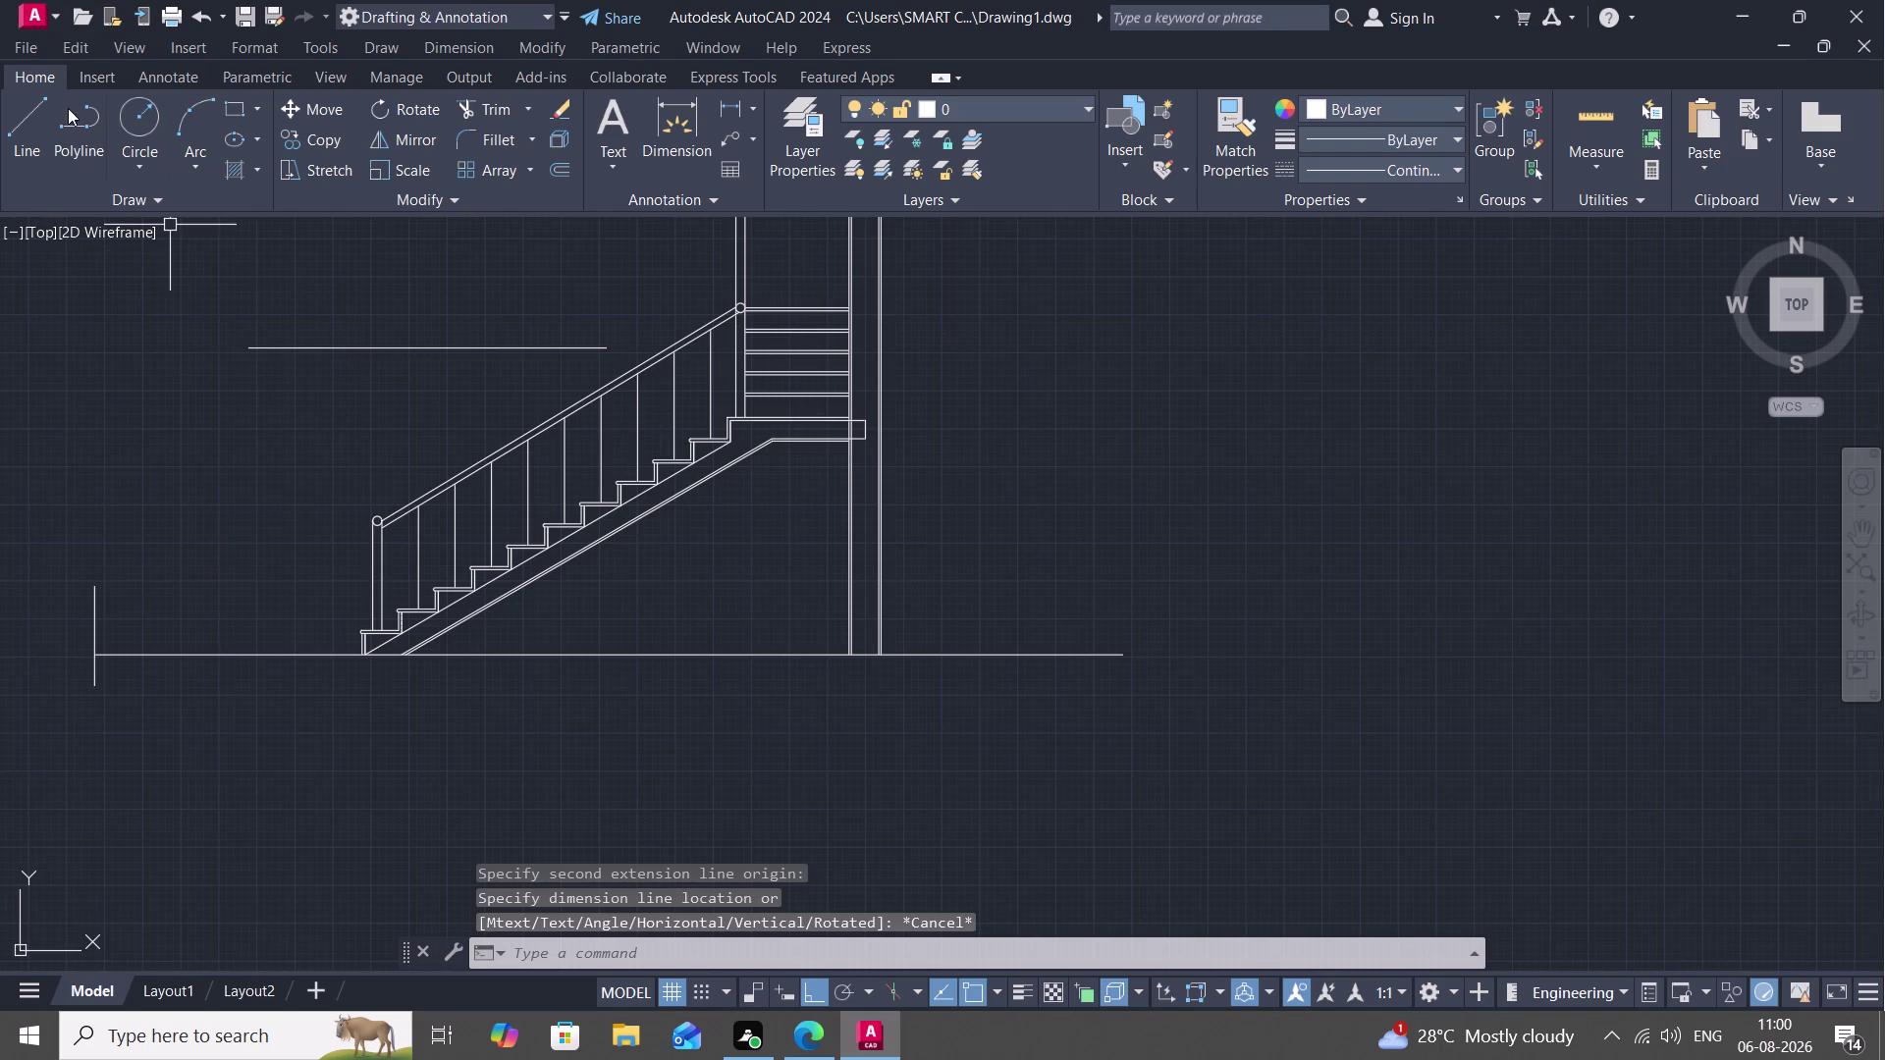
Attempt a second linear dimension from the line end downward and cancel it.
click(26, 109)
key(Escape)
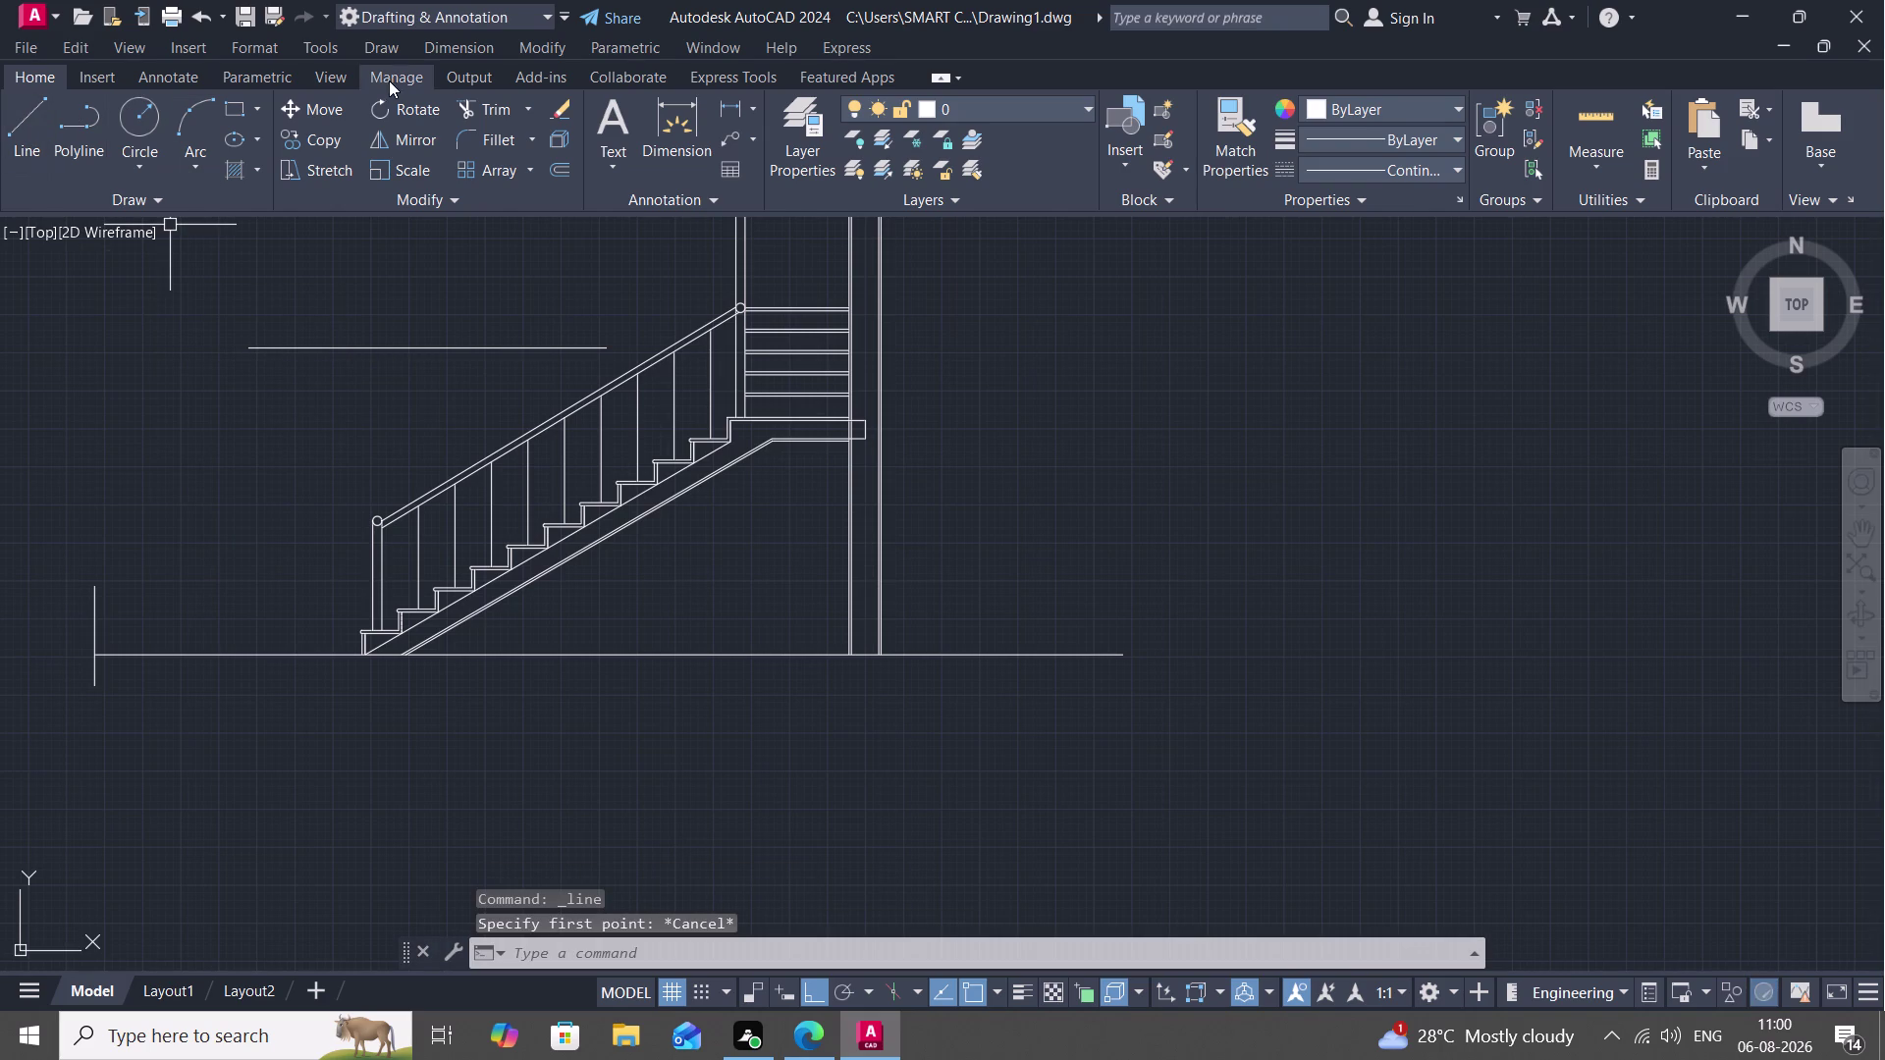
click(683, 95)
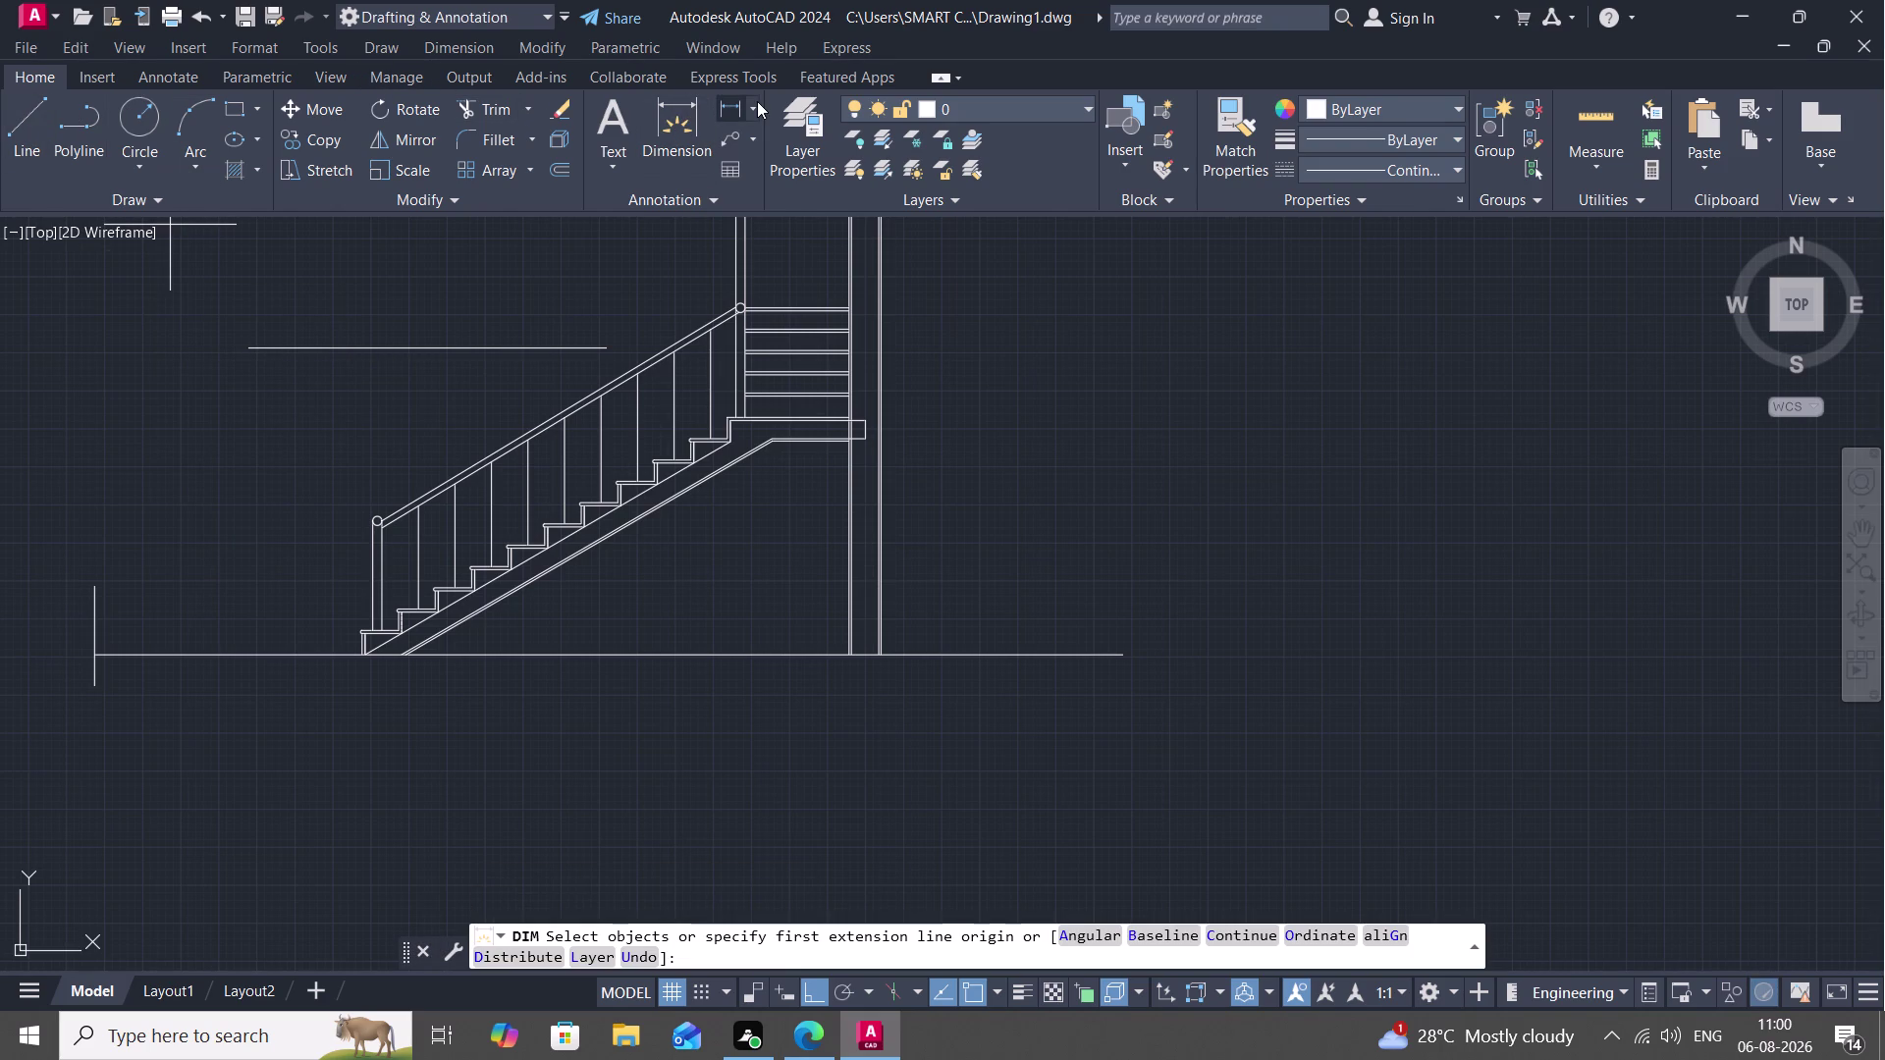
click(740, 103)
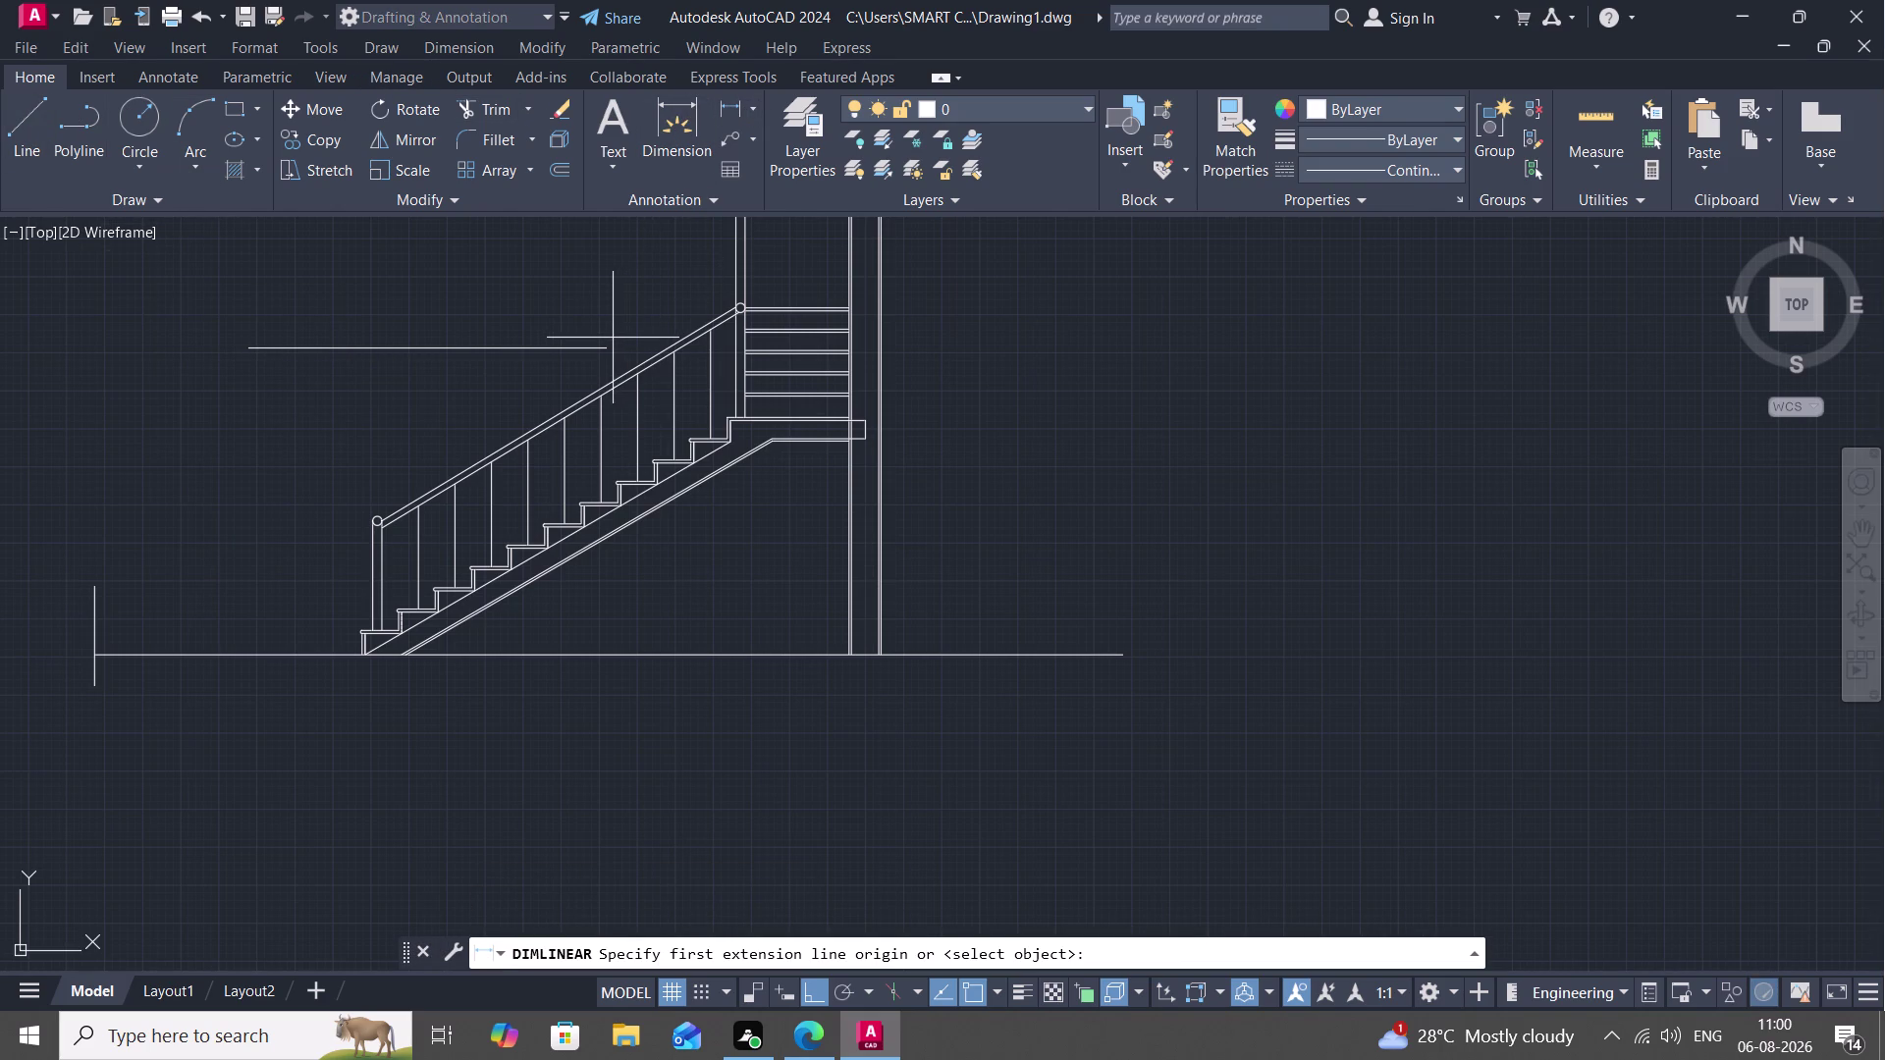
scroll(up, 3)
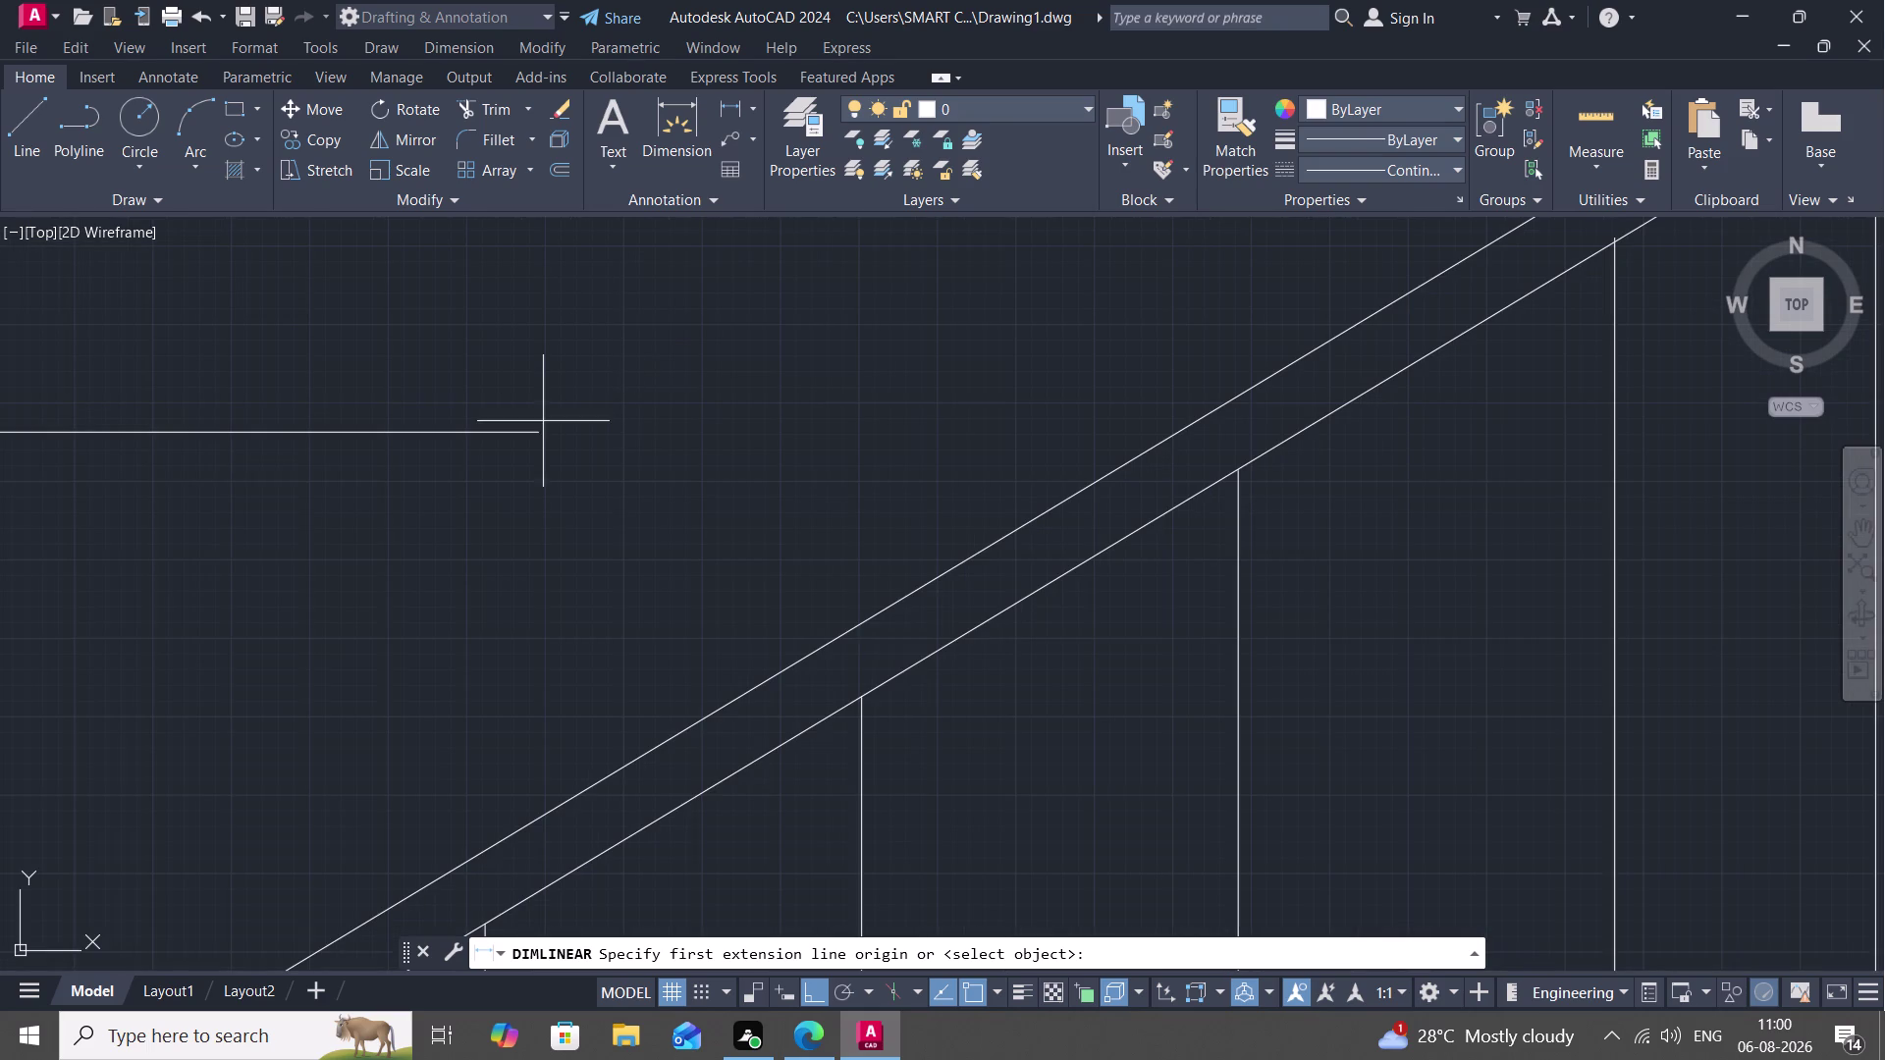
click(540, 431)
middle_drag(542, 626, 552, 241)
scroll(down, 3)
scroll(down, 3)
scroll(down, 3)
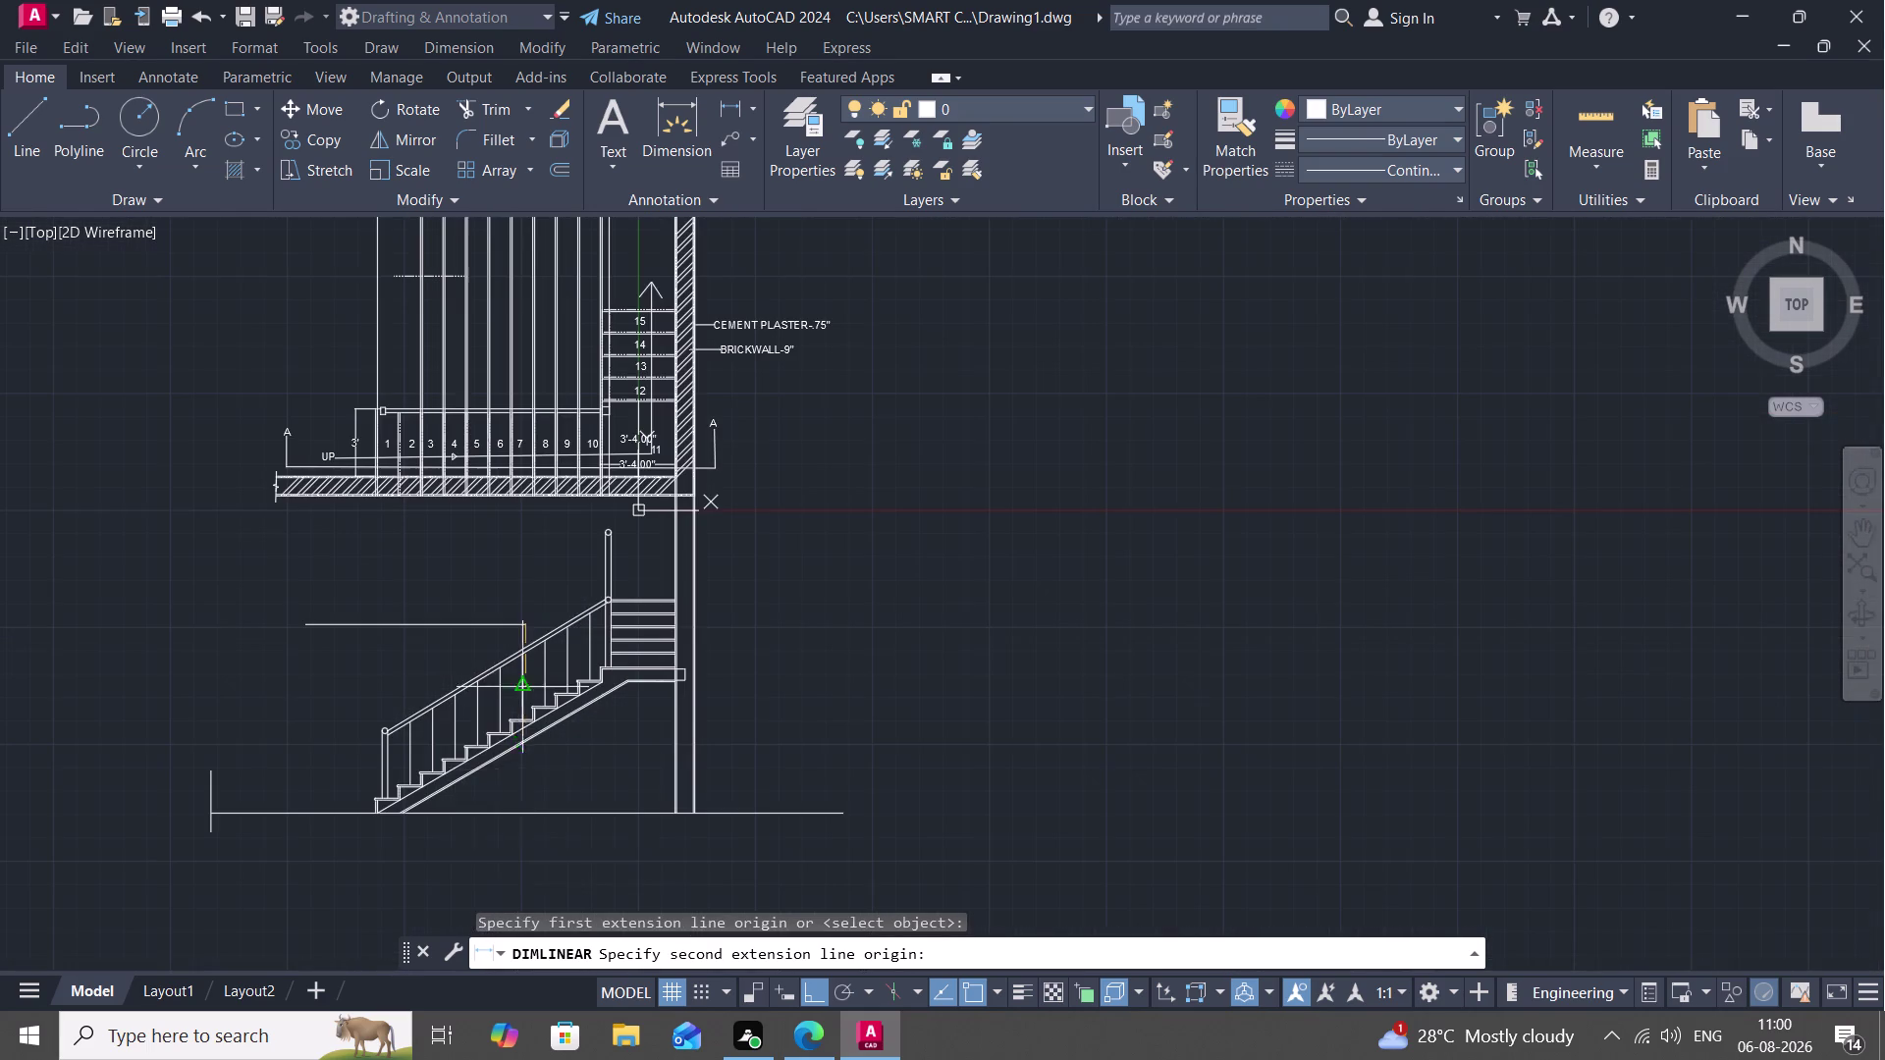
click(525, 811)
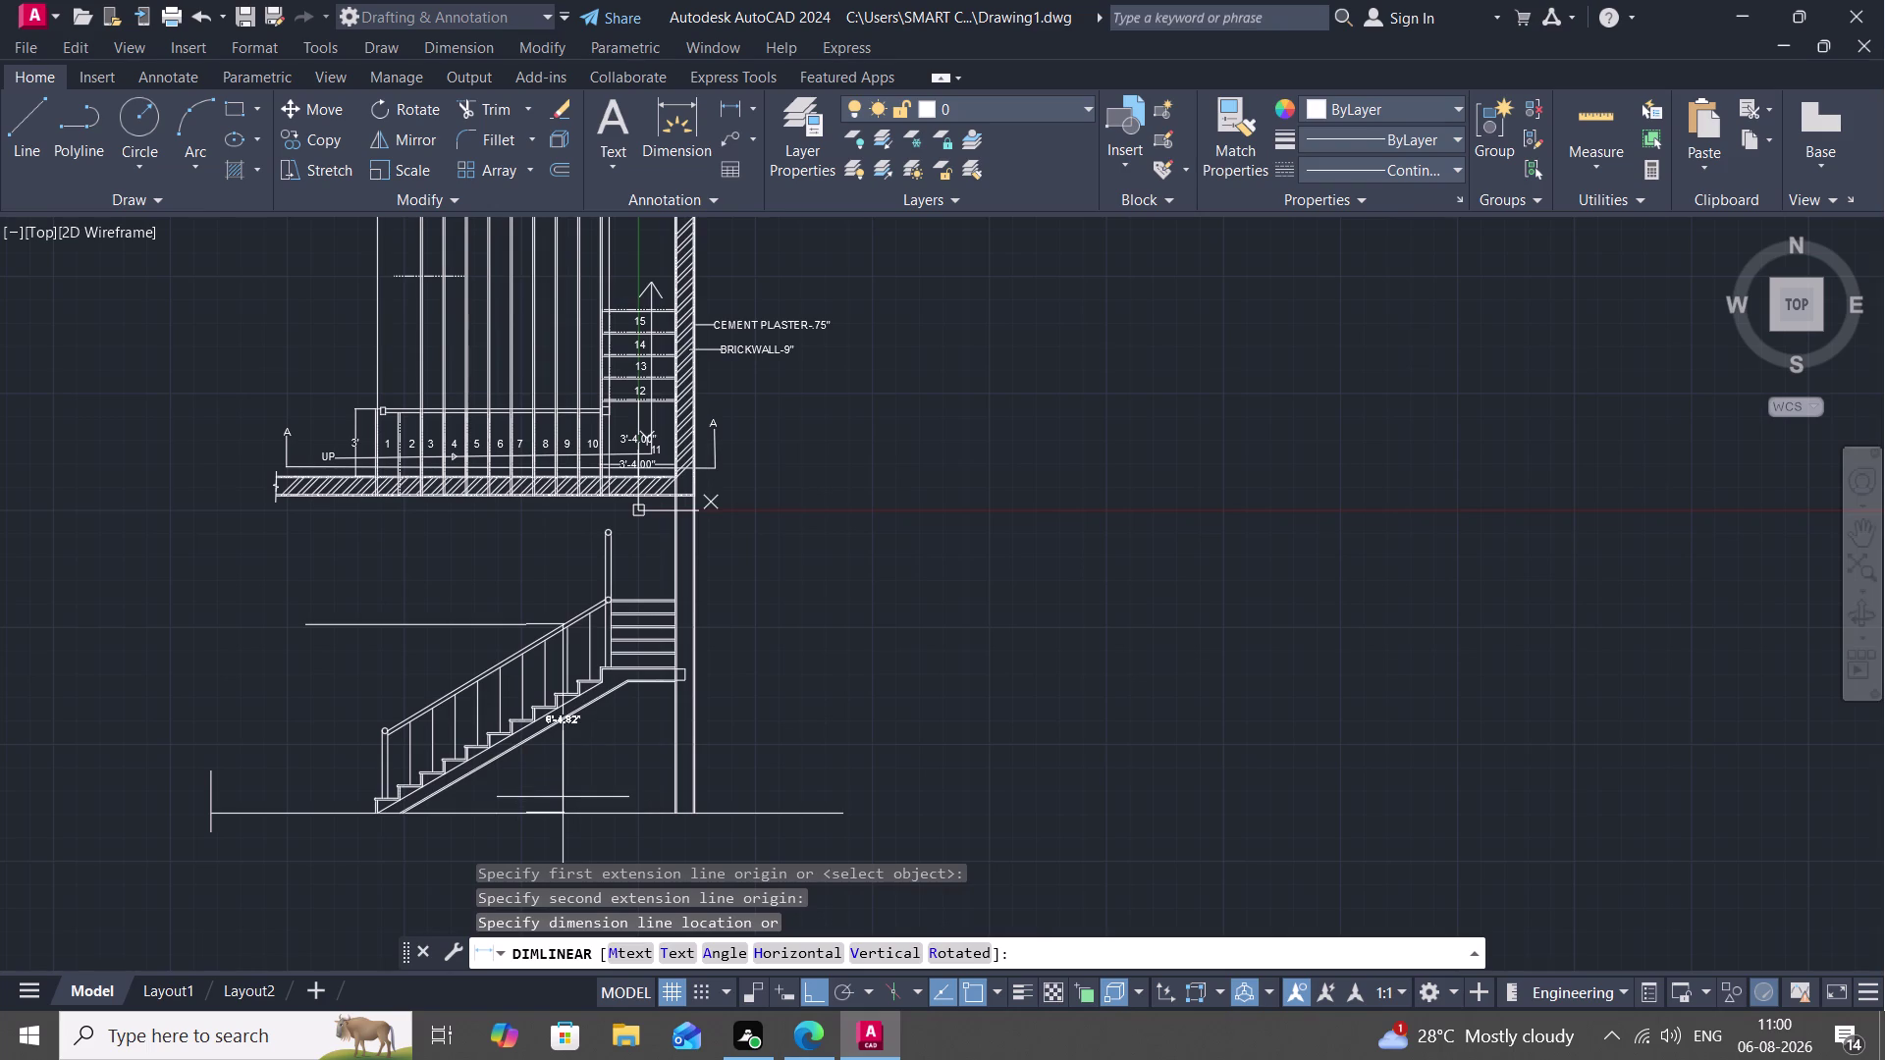
key(Escape)
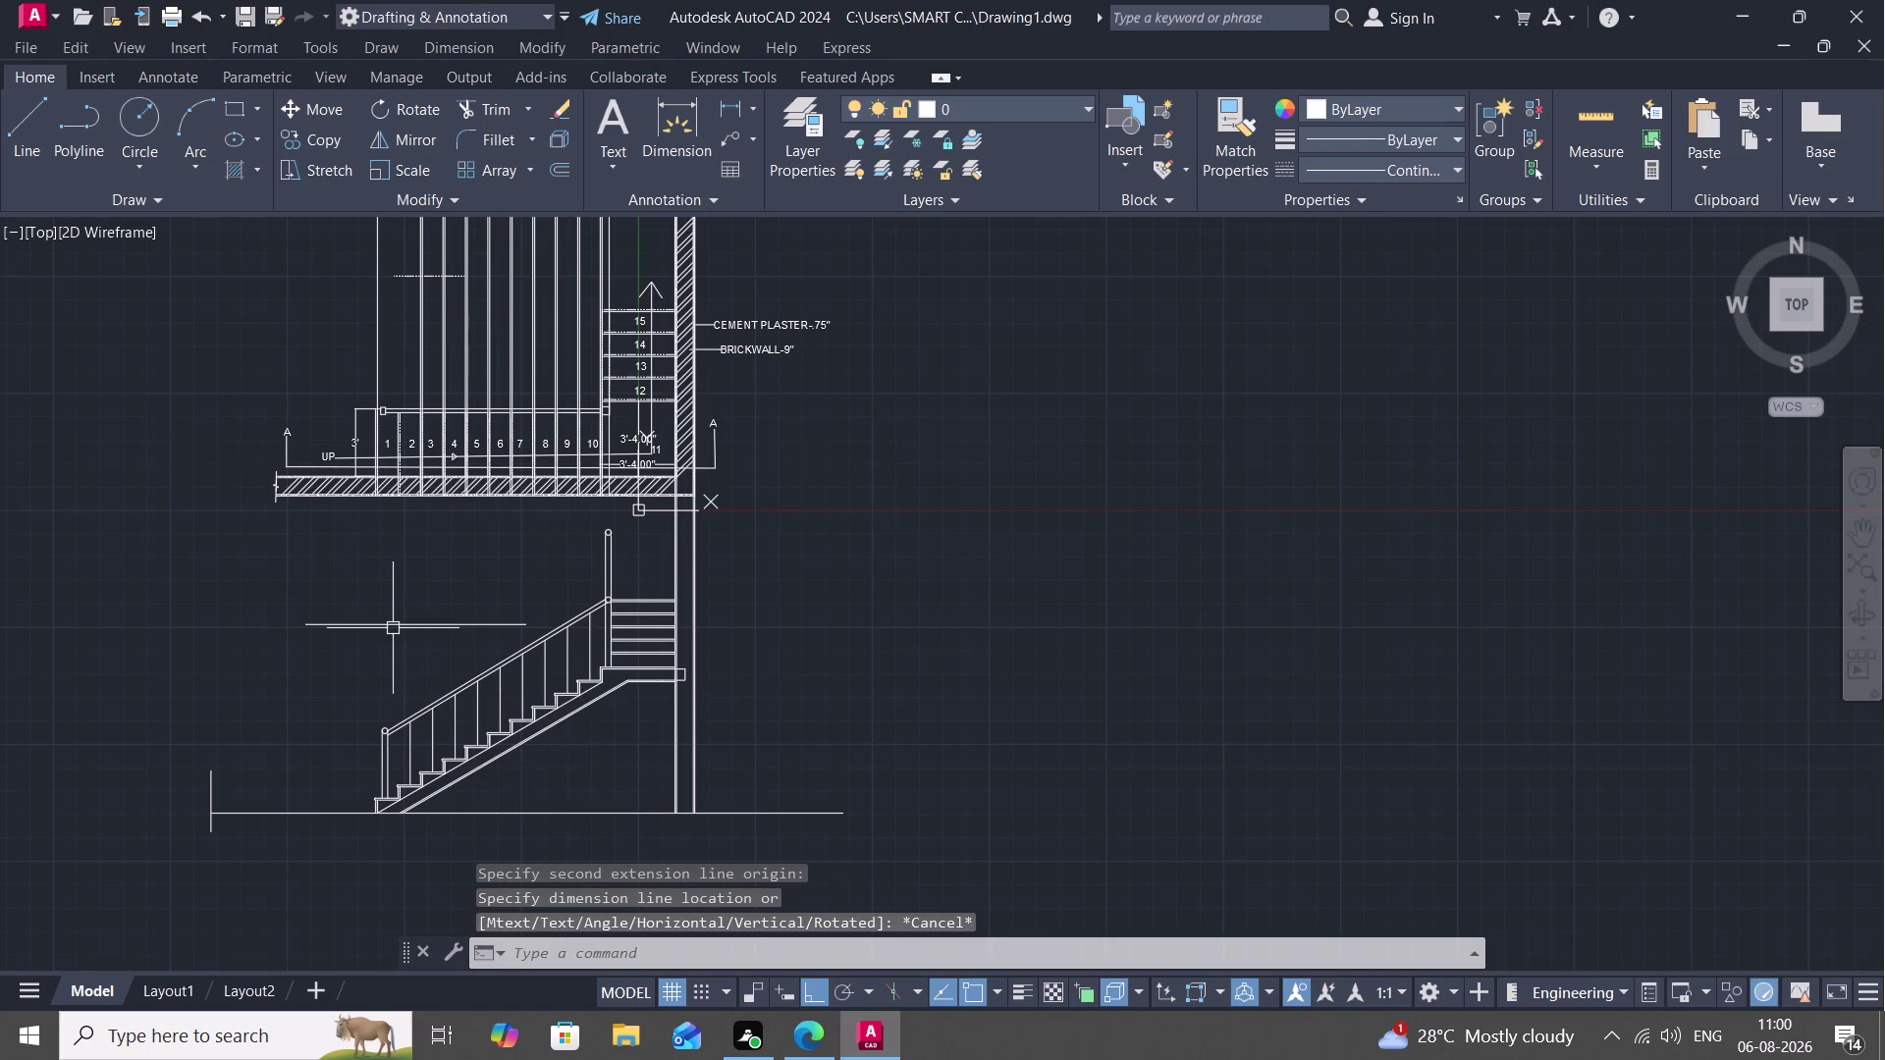
Erase the stray horizontal line left of the lower stair flight.
scroll(up, 3)
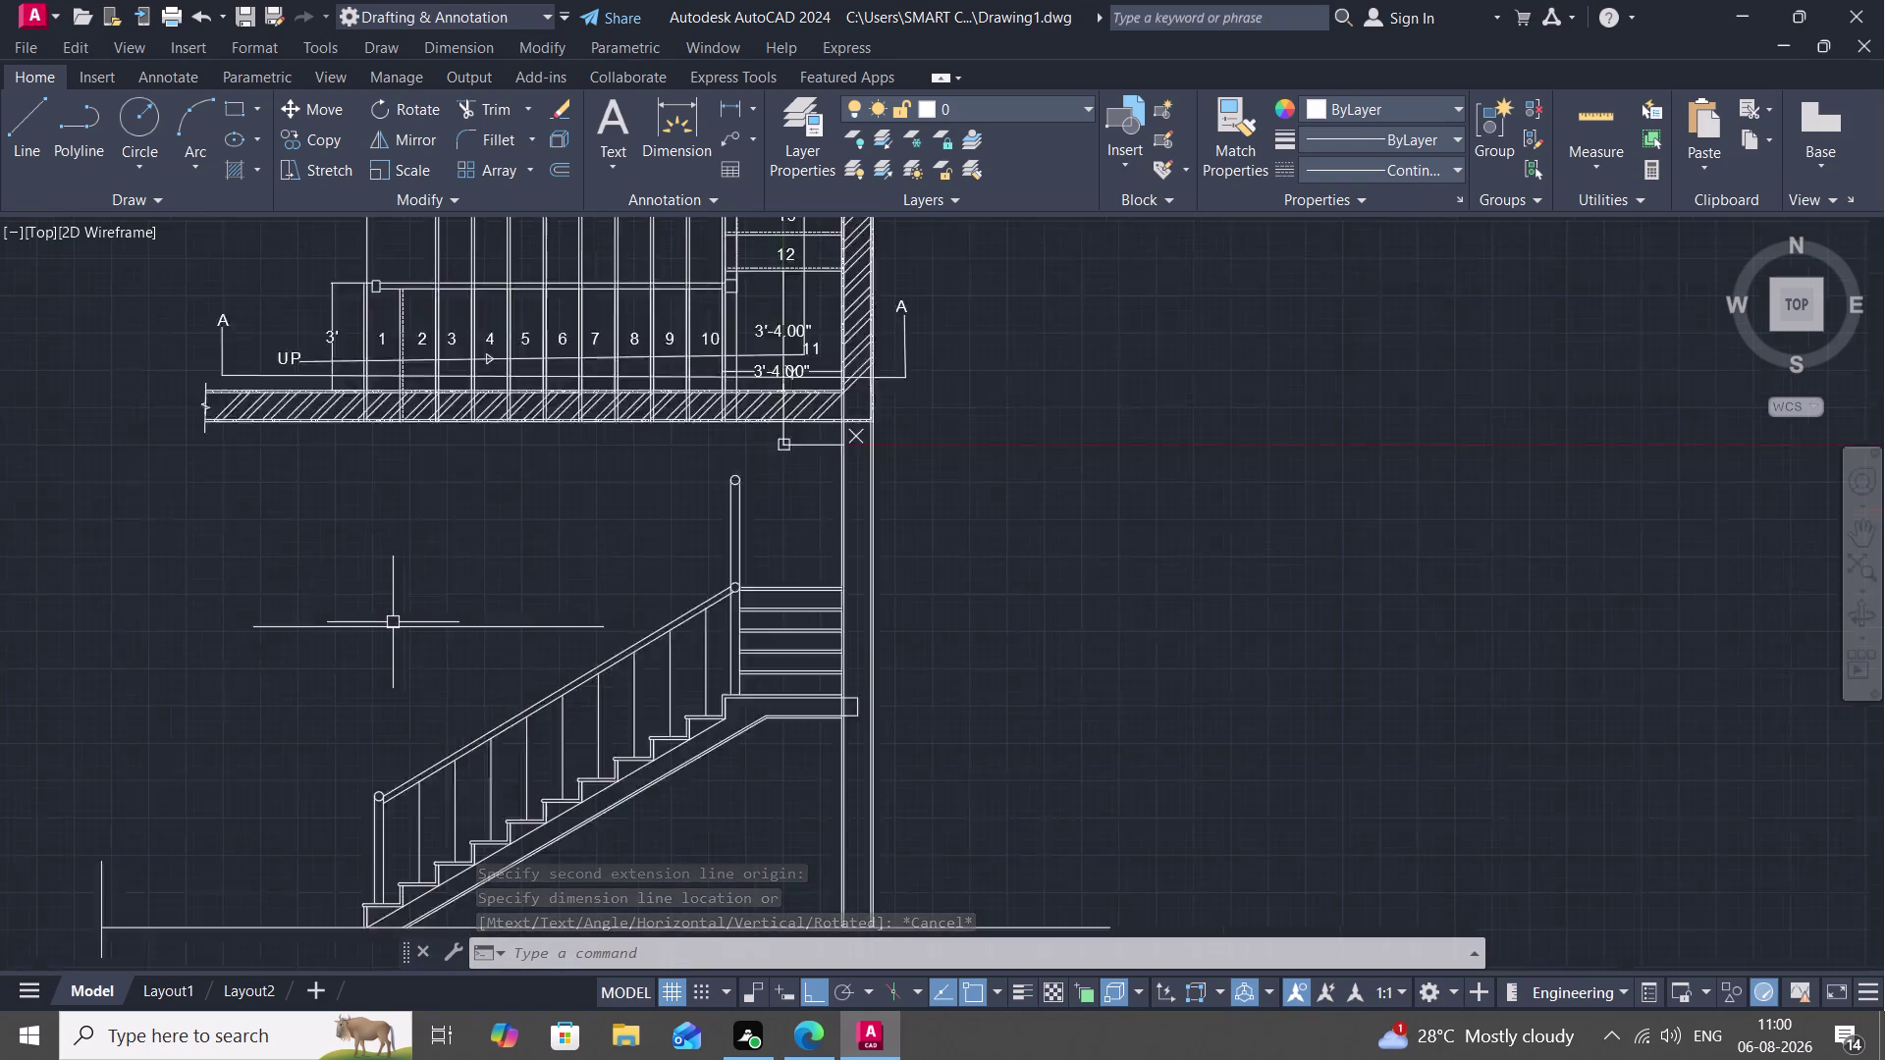
click(406, 630)
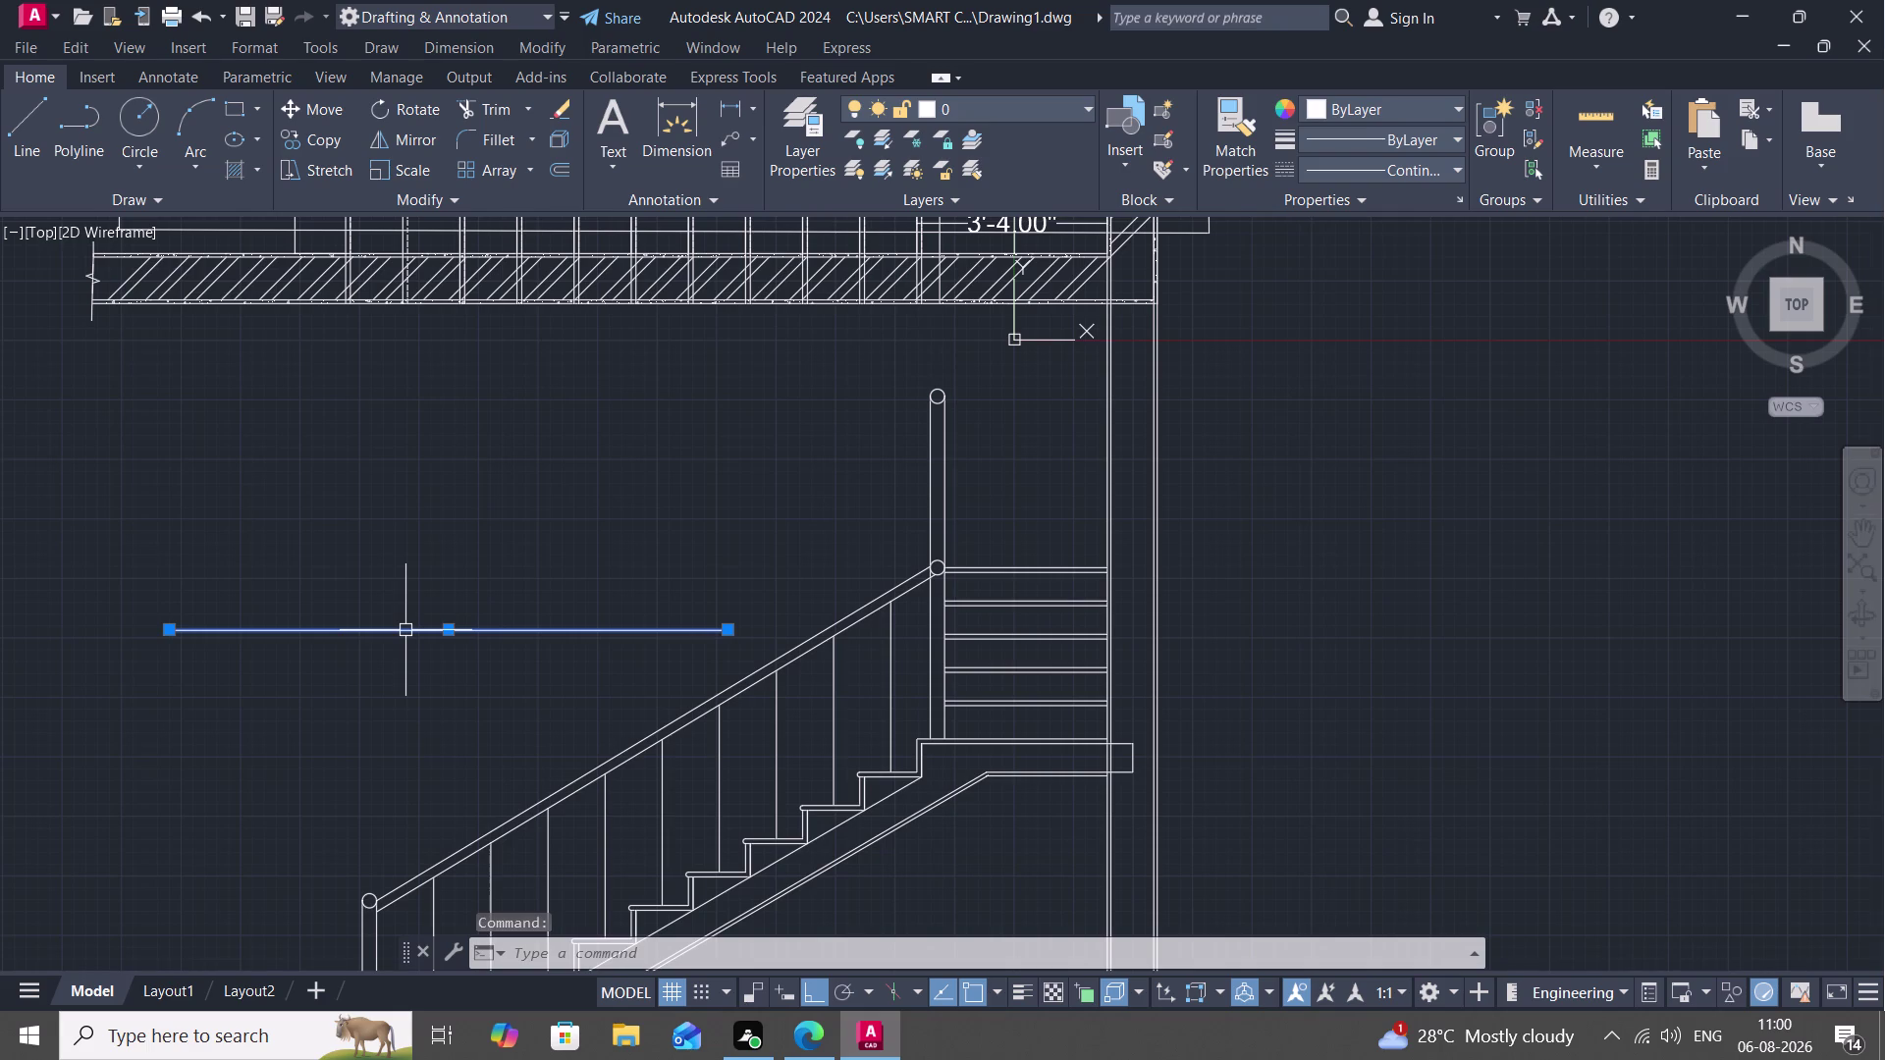
key(Delete)
scroll(down, 3)
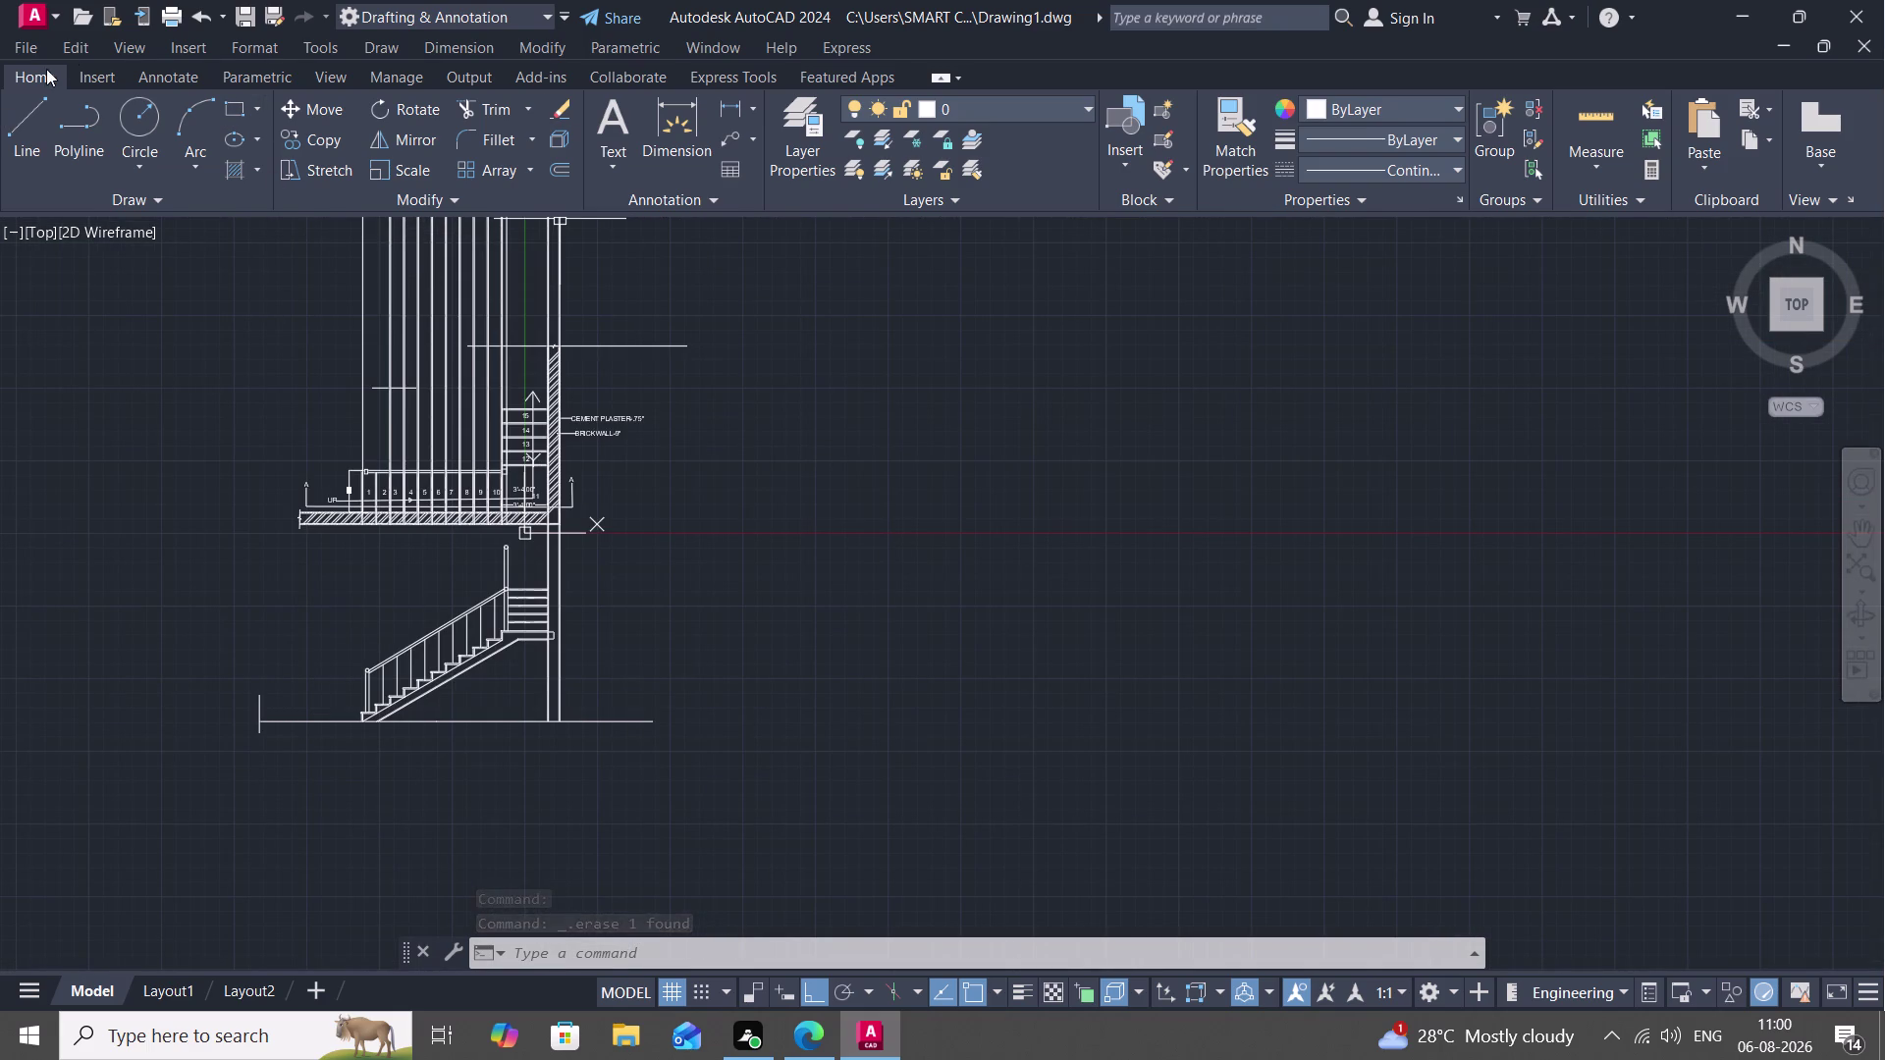
click(738, 133)
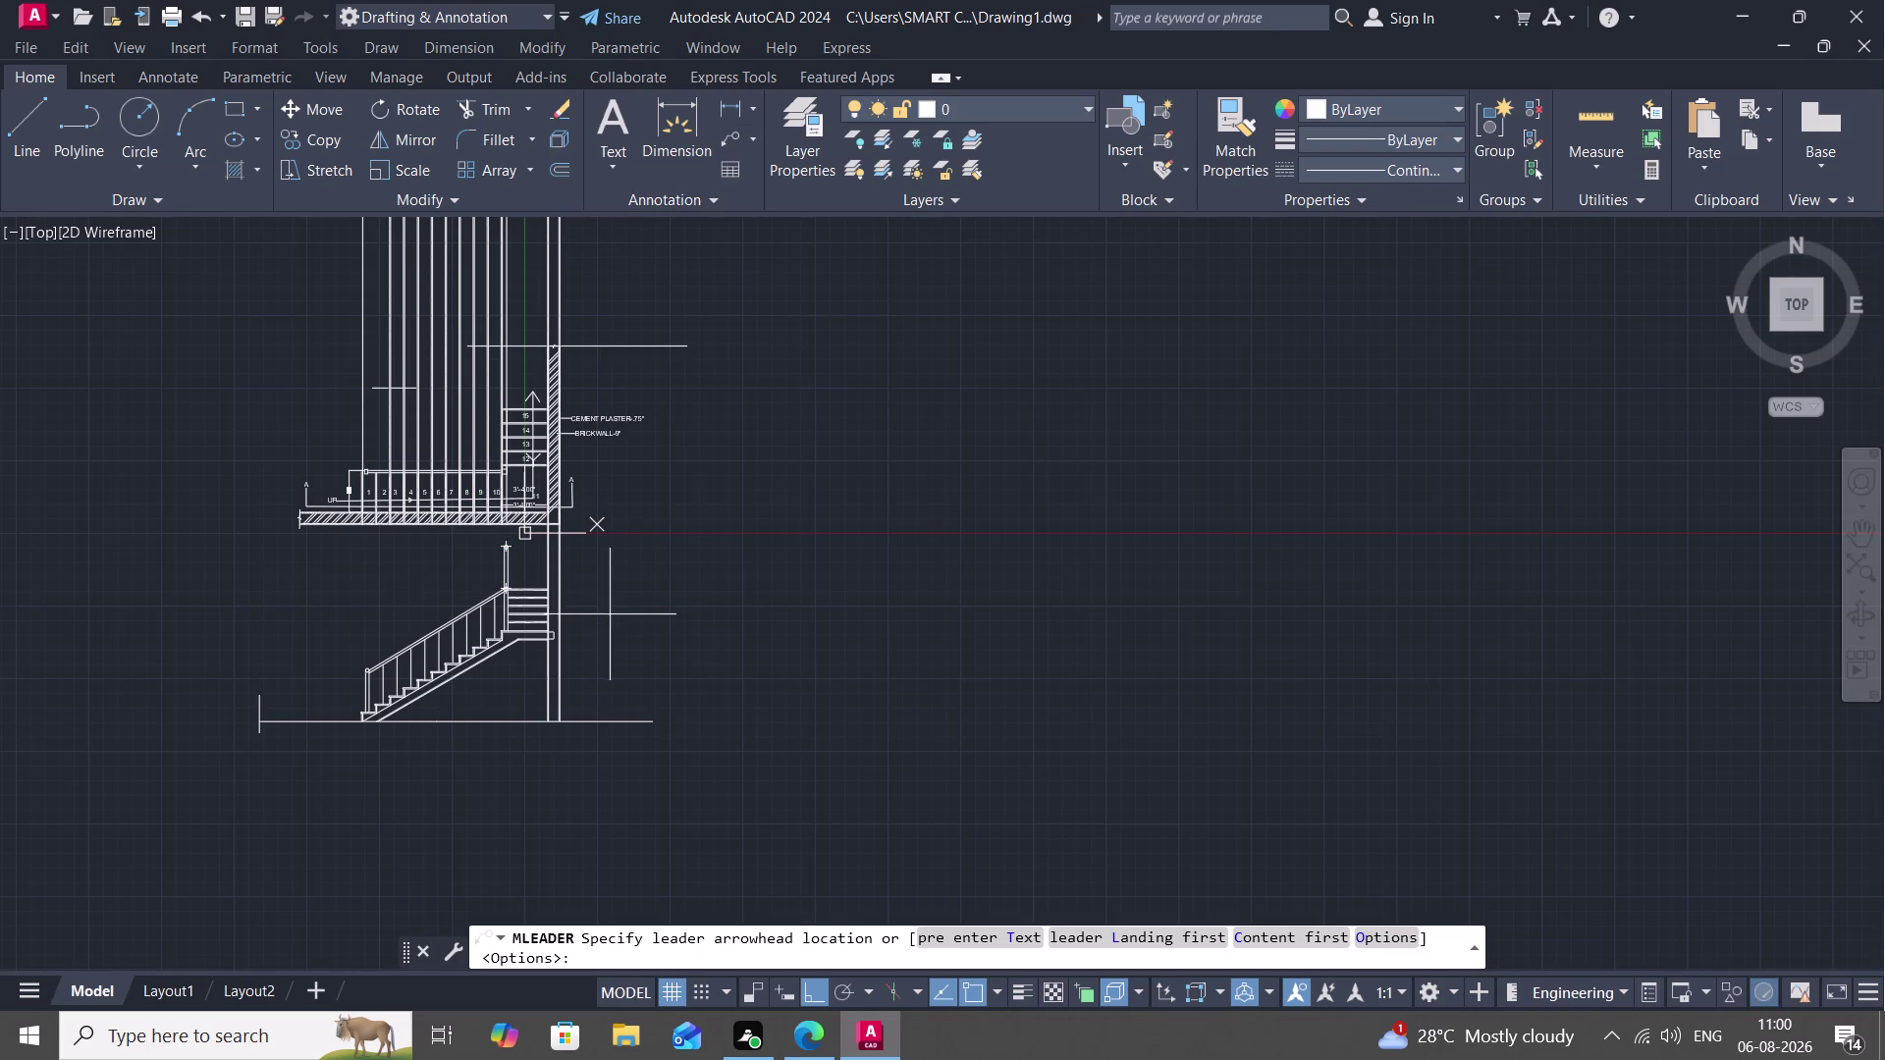
Point a multileader's arrow at the stair wall line, with its landing to the right.
scroll(up, 3)
scroll(up, 3)
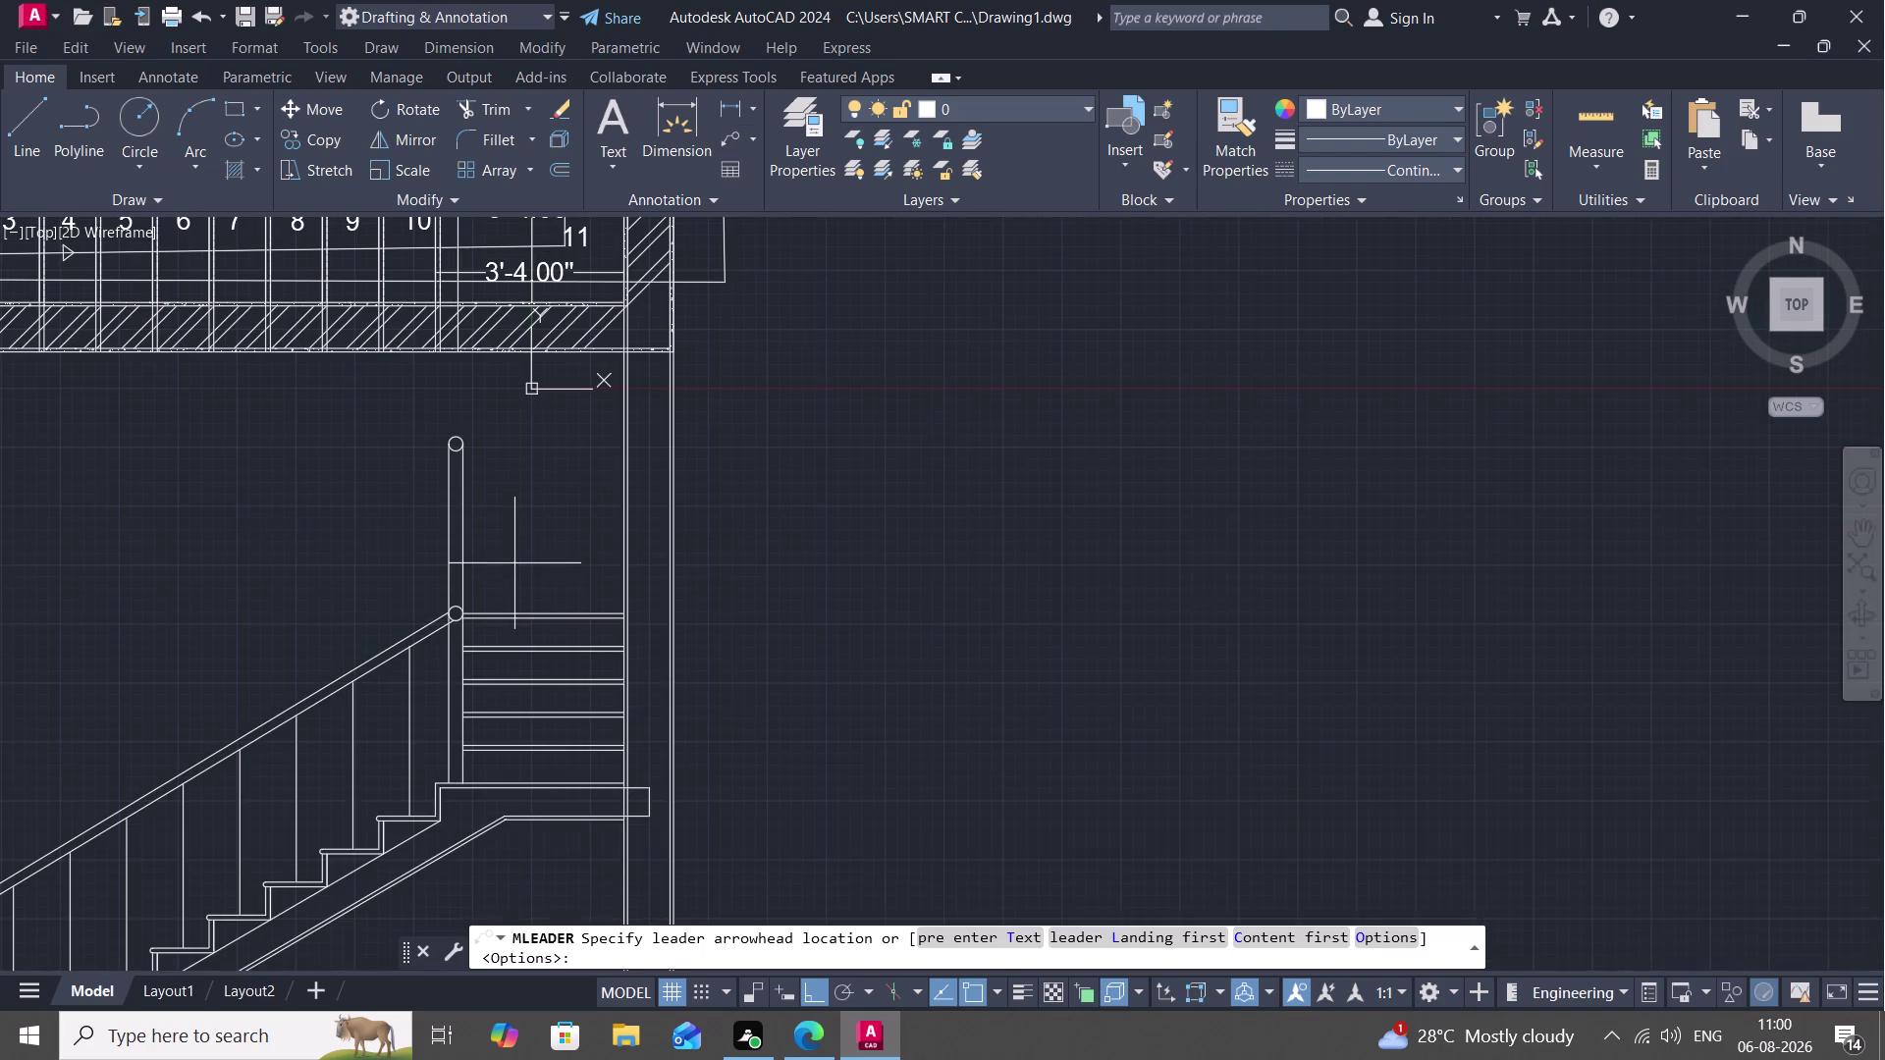
scroll(up, 3)
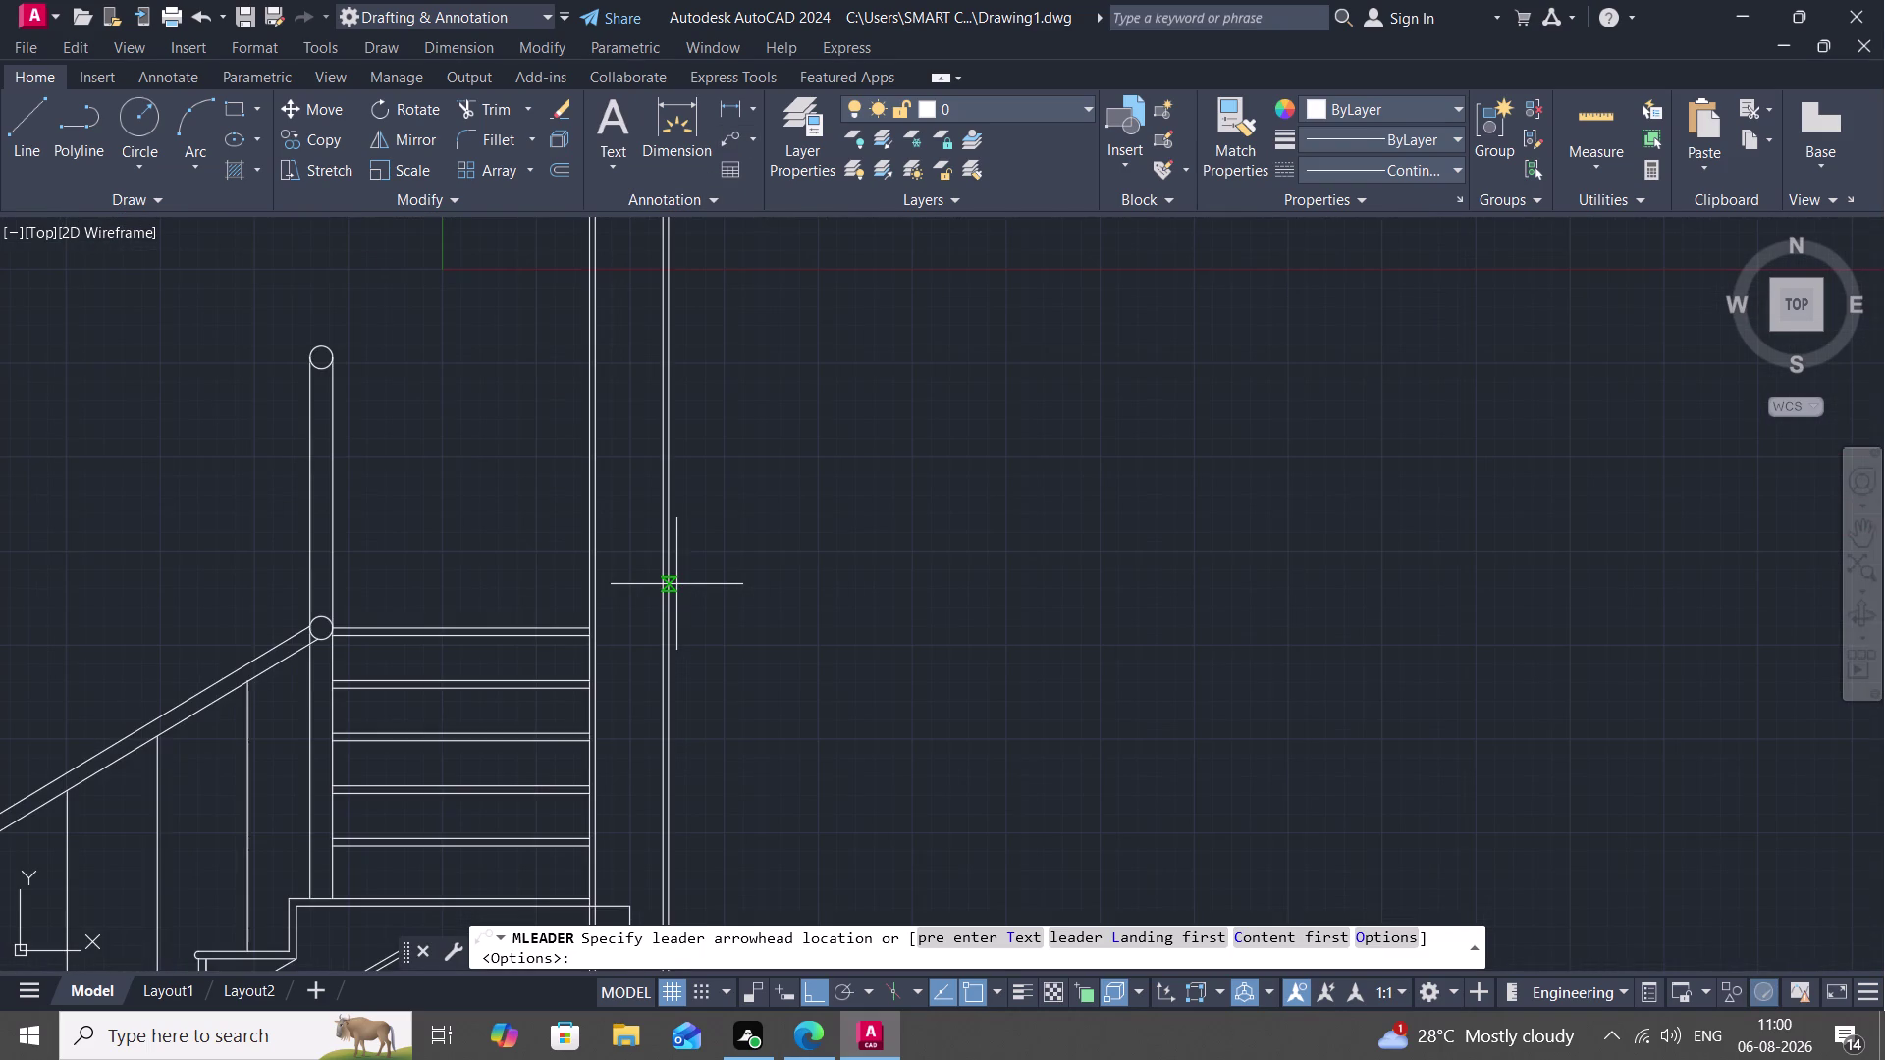
scroll(up, 3)
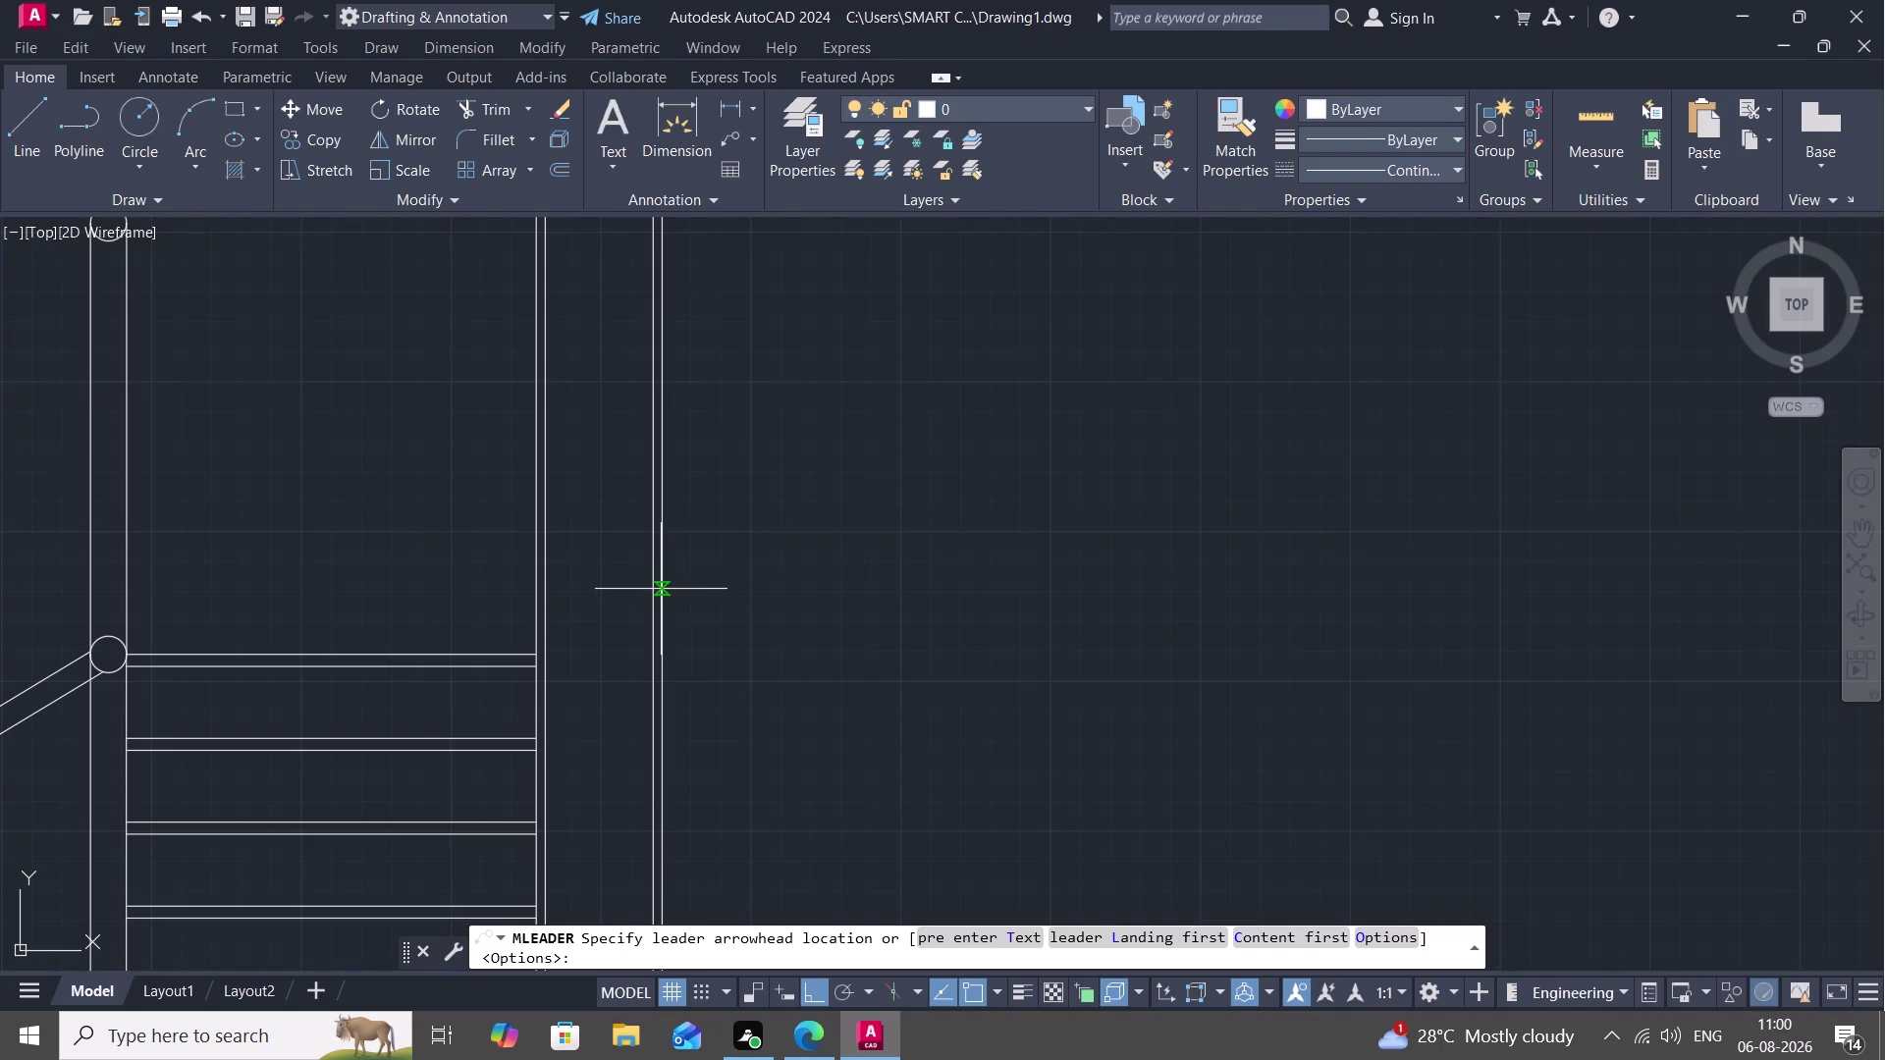
click(657, 589)
click(853, 598)
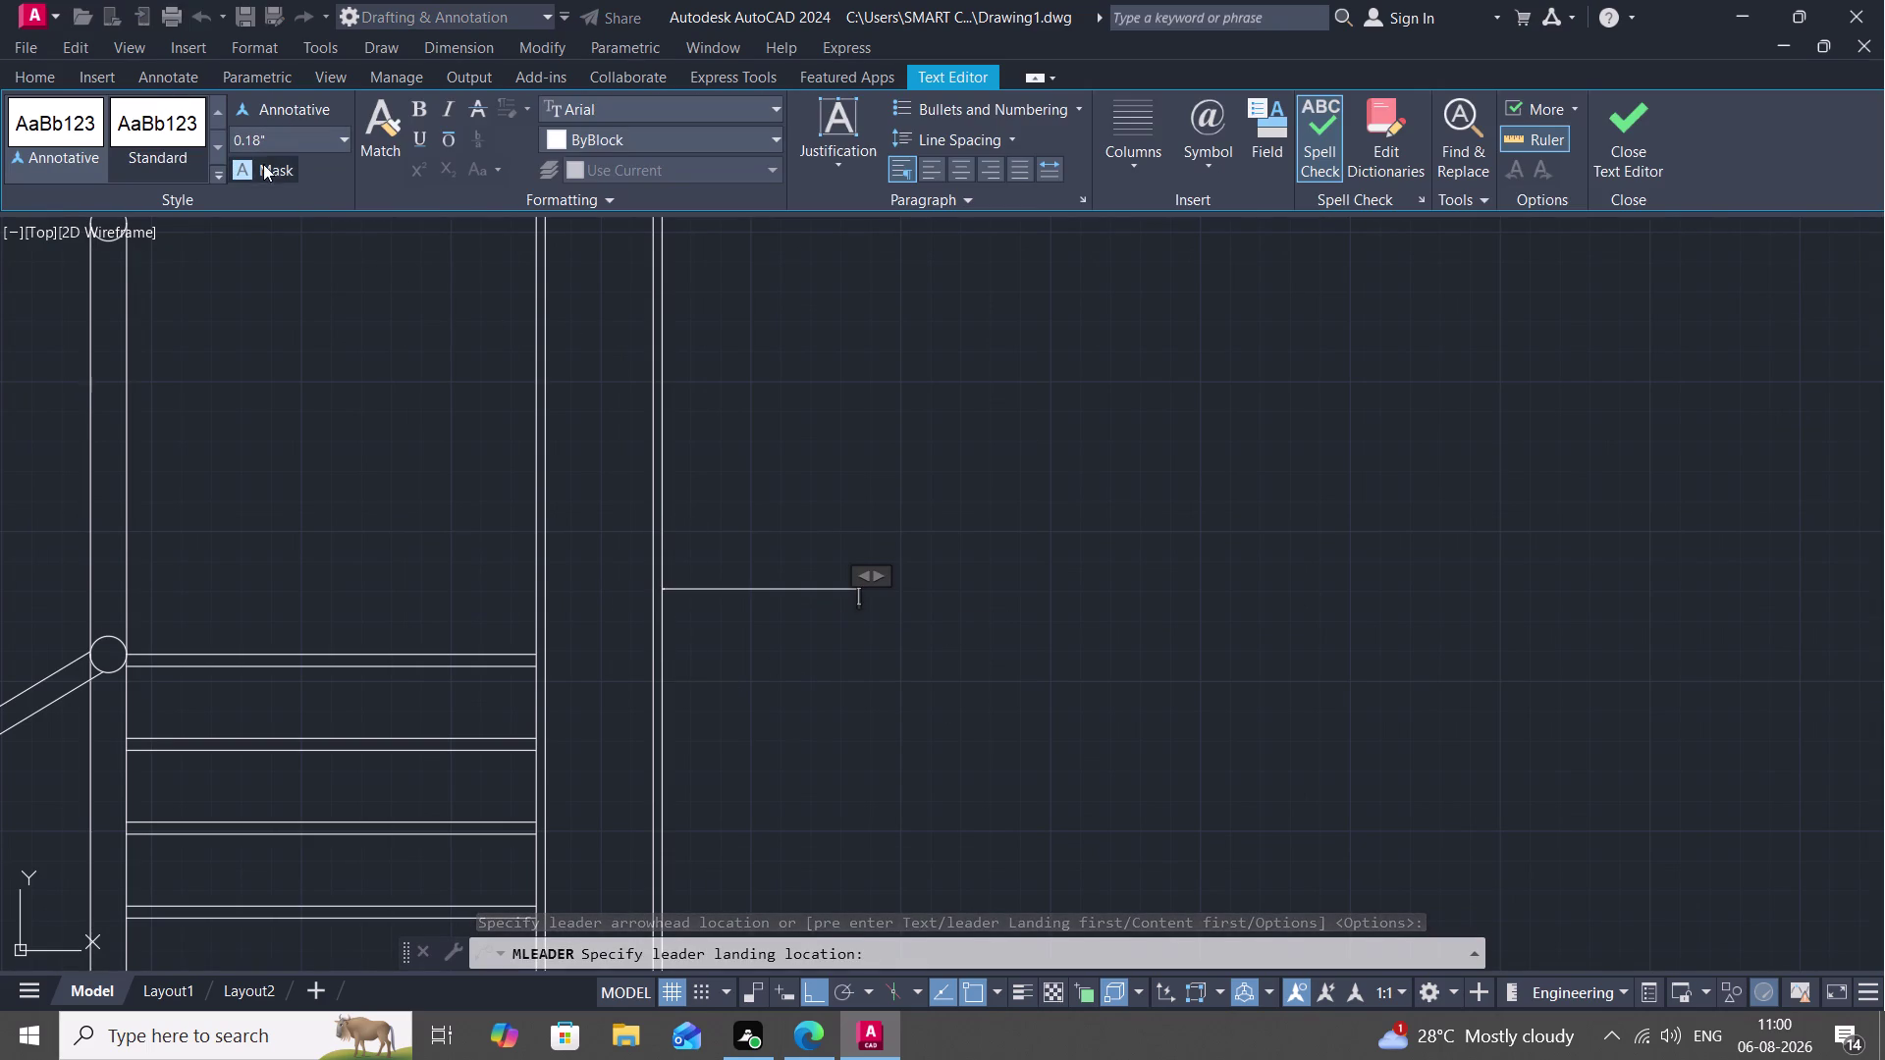
click(266, 139)
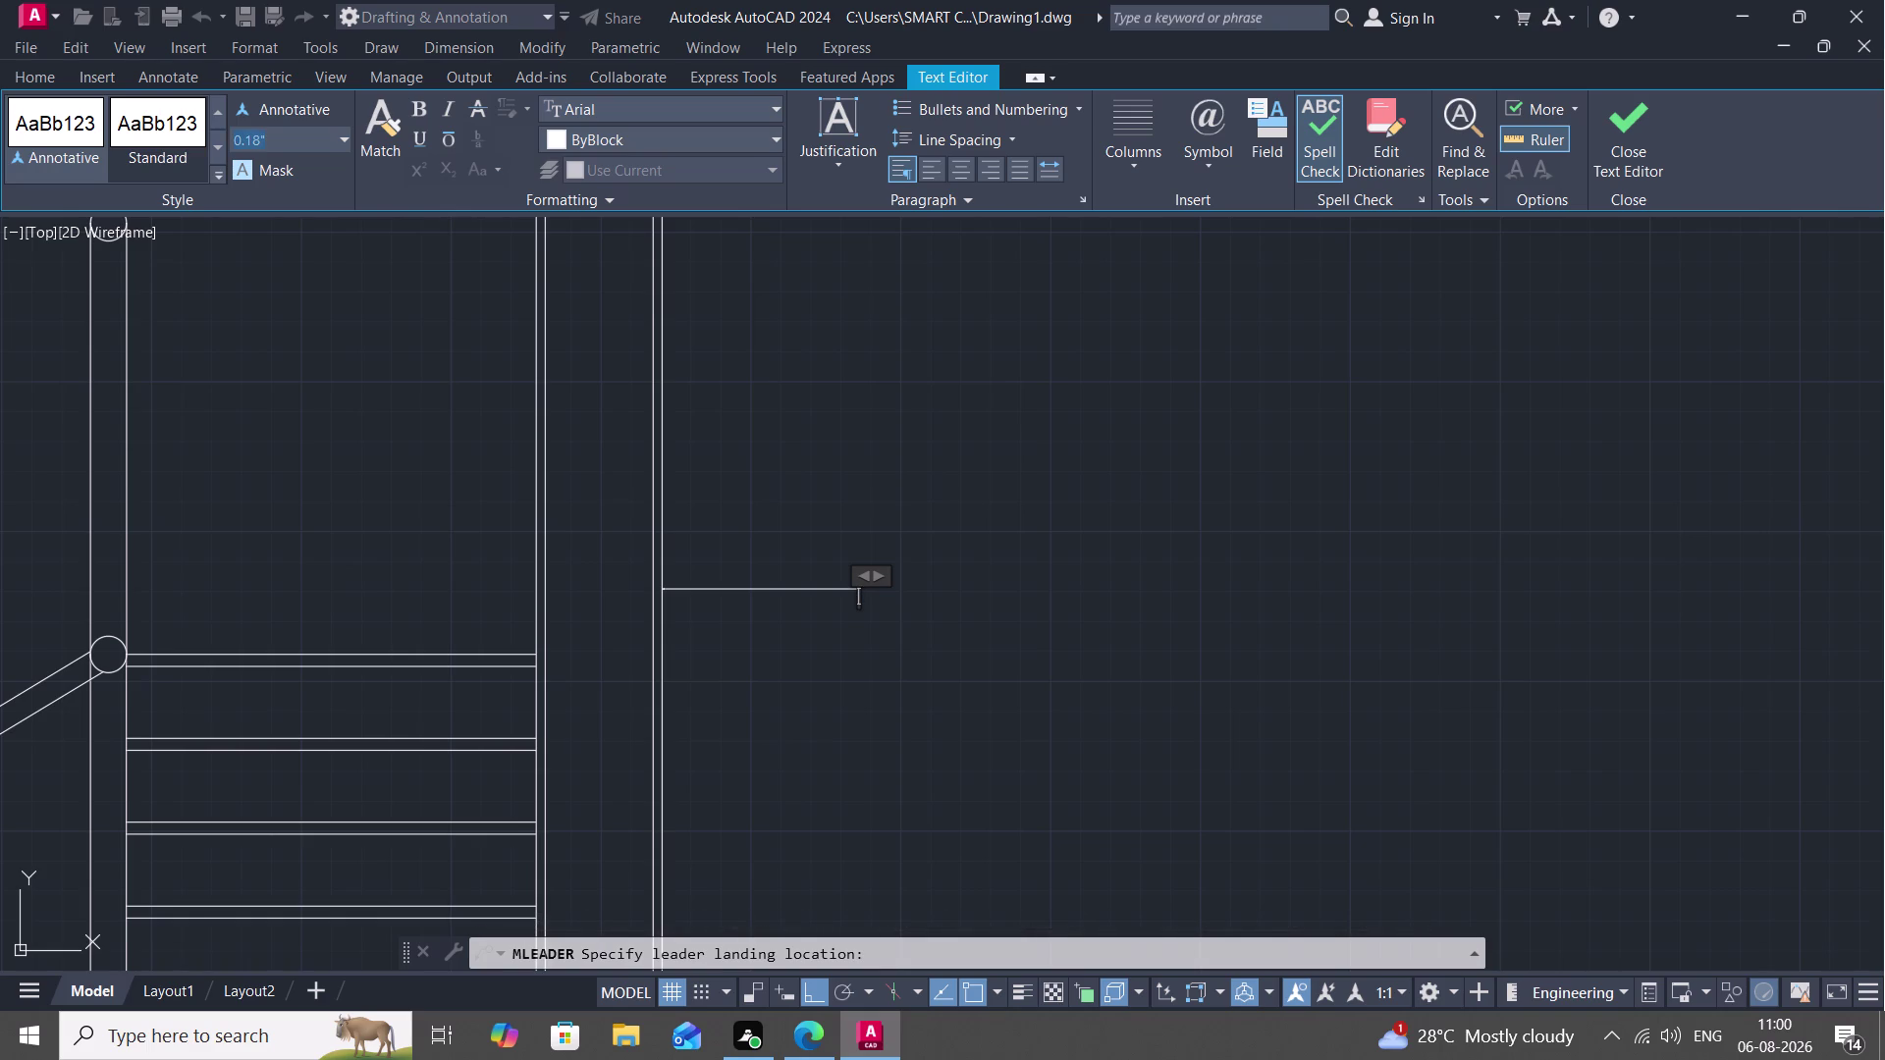
Set the leader note's text height to 4".
key(BackSpace)
text(4")
key(Return)
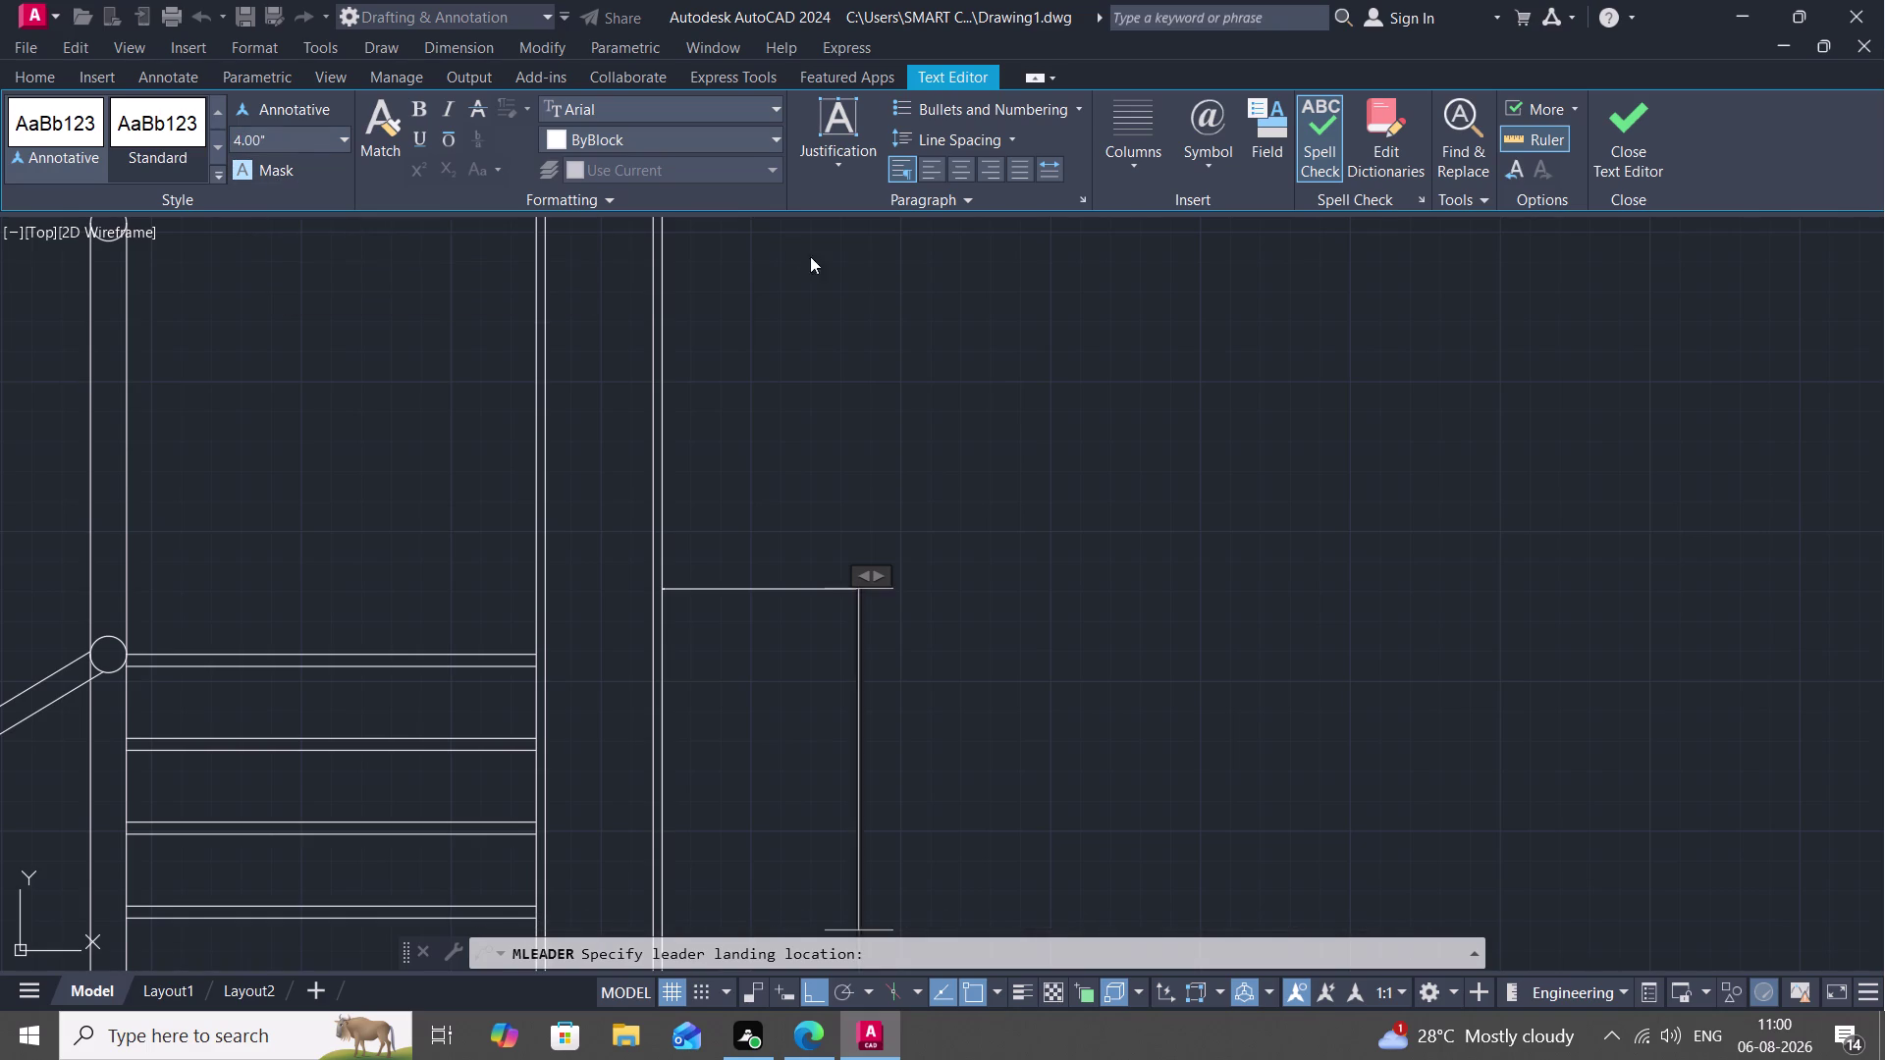
Enter the note text 'CEMENT PLASTER- .75"' and finish placing it on the wall.
text(CE)
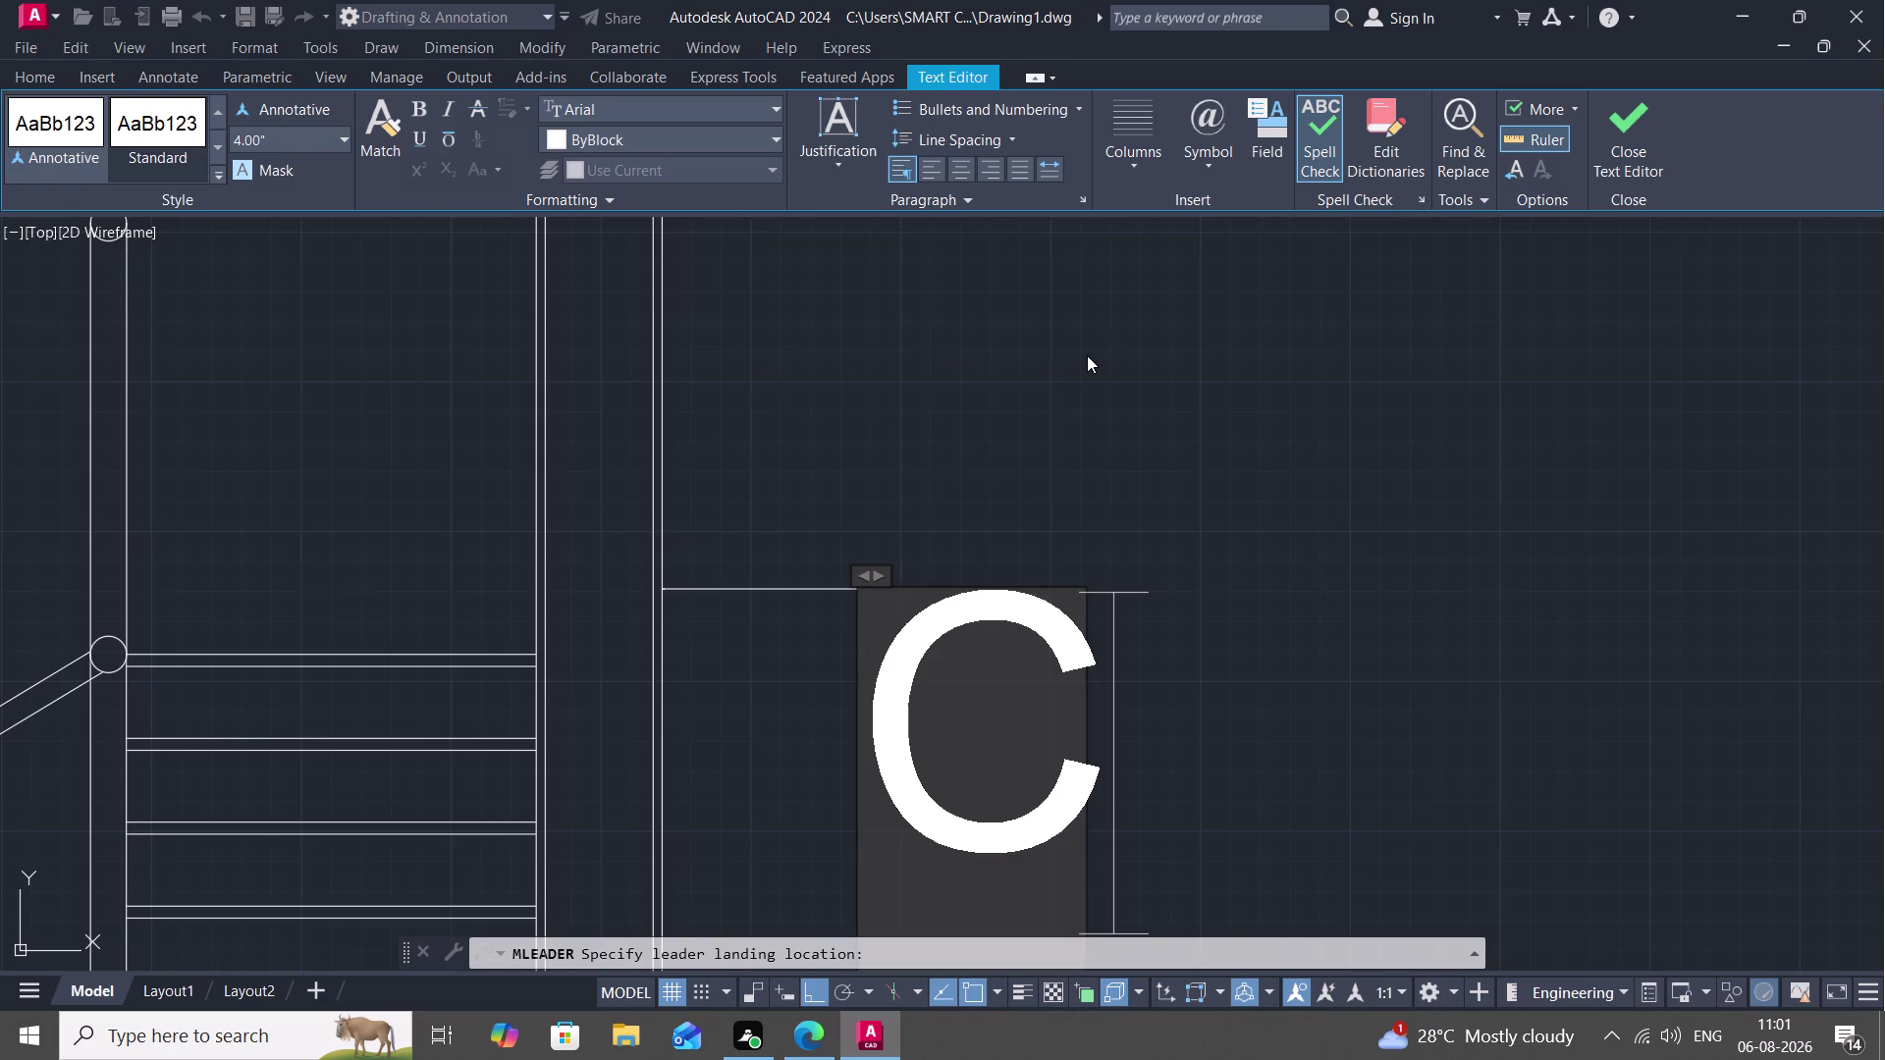
text(MENT)
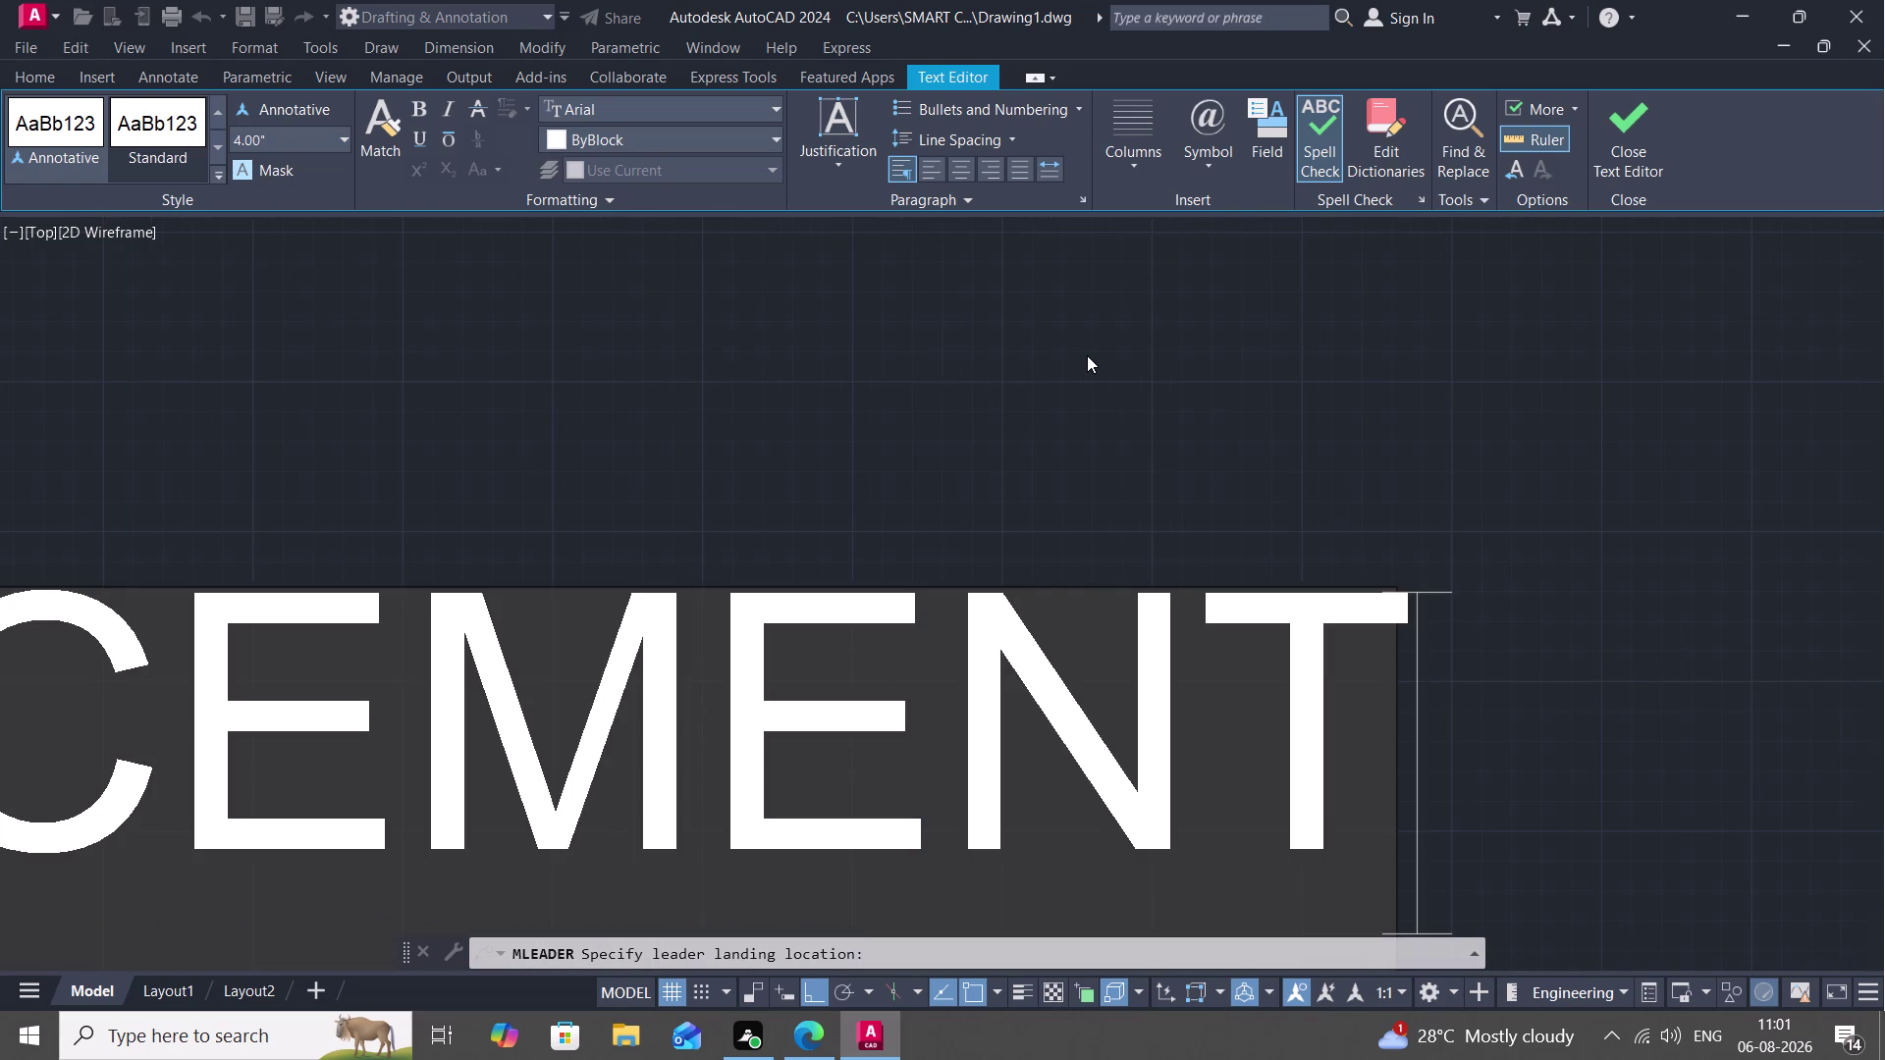
key(space)
text(PL)
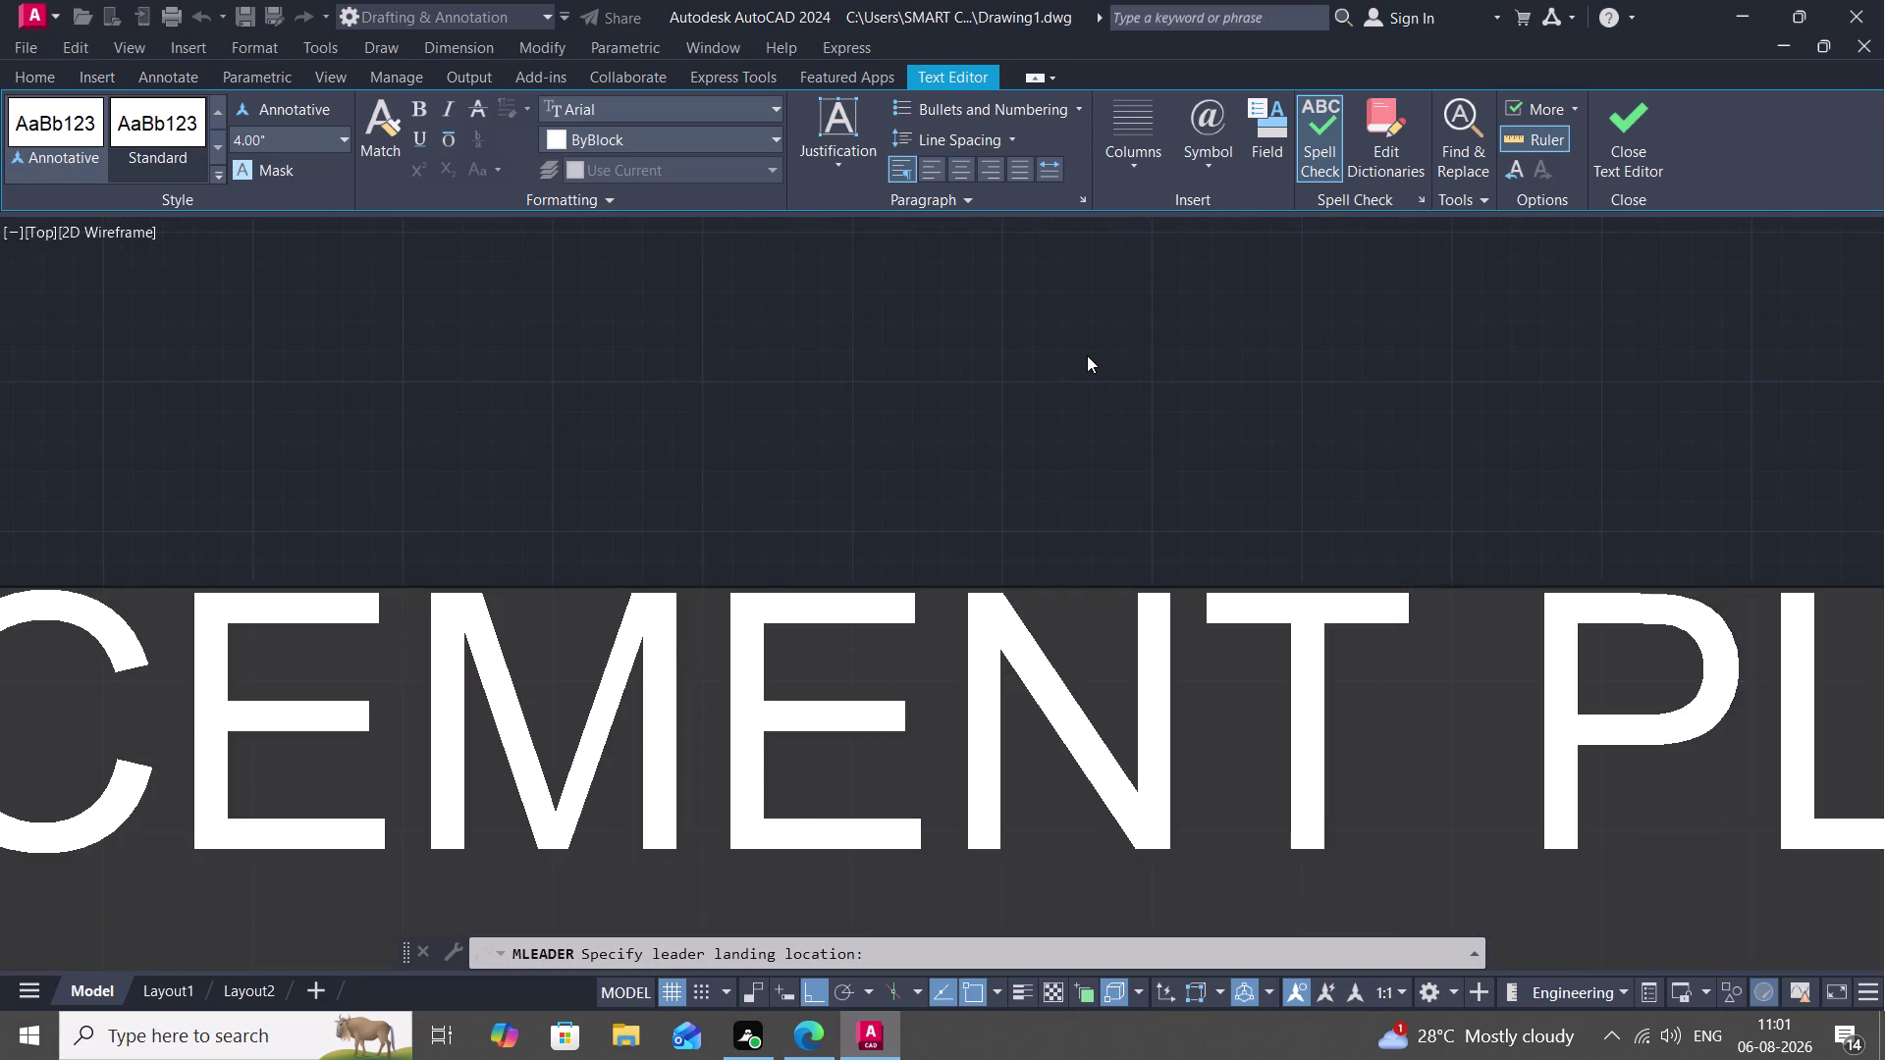
text(AST)
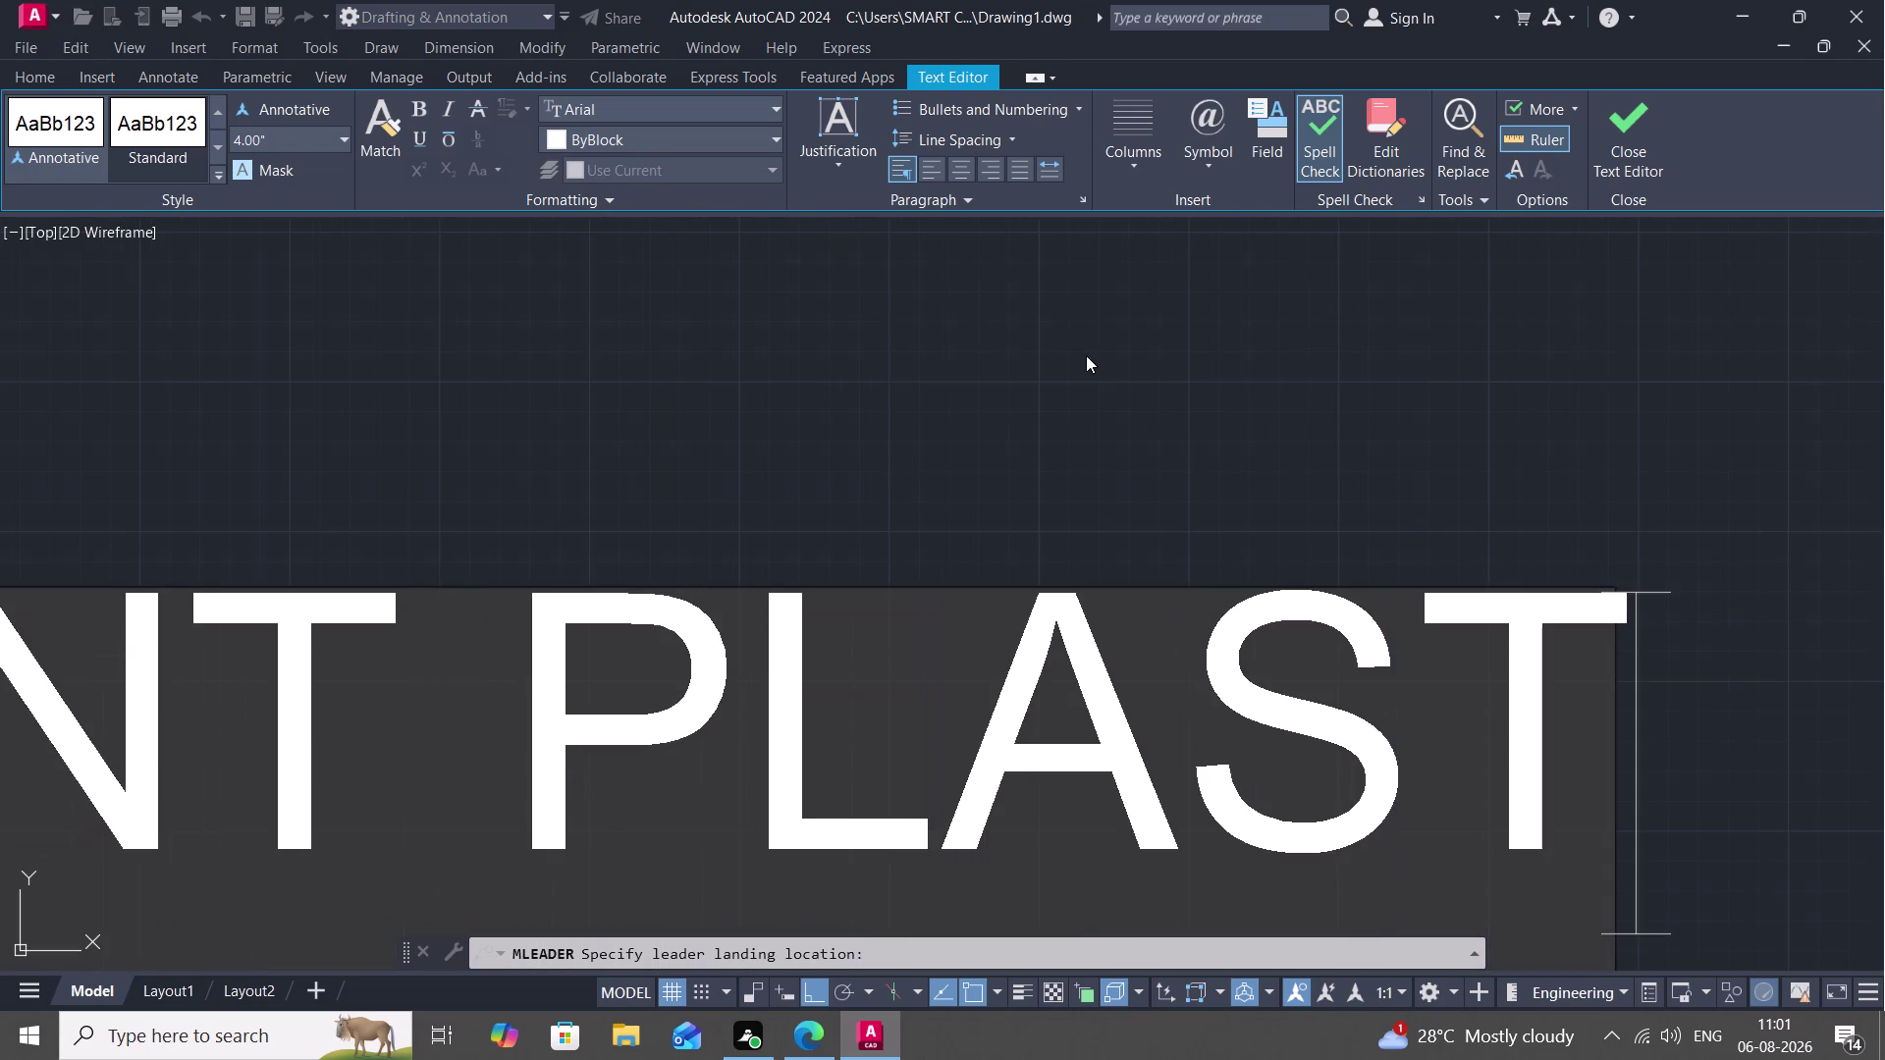
key(r)
key(BackSpace)
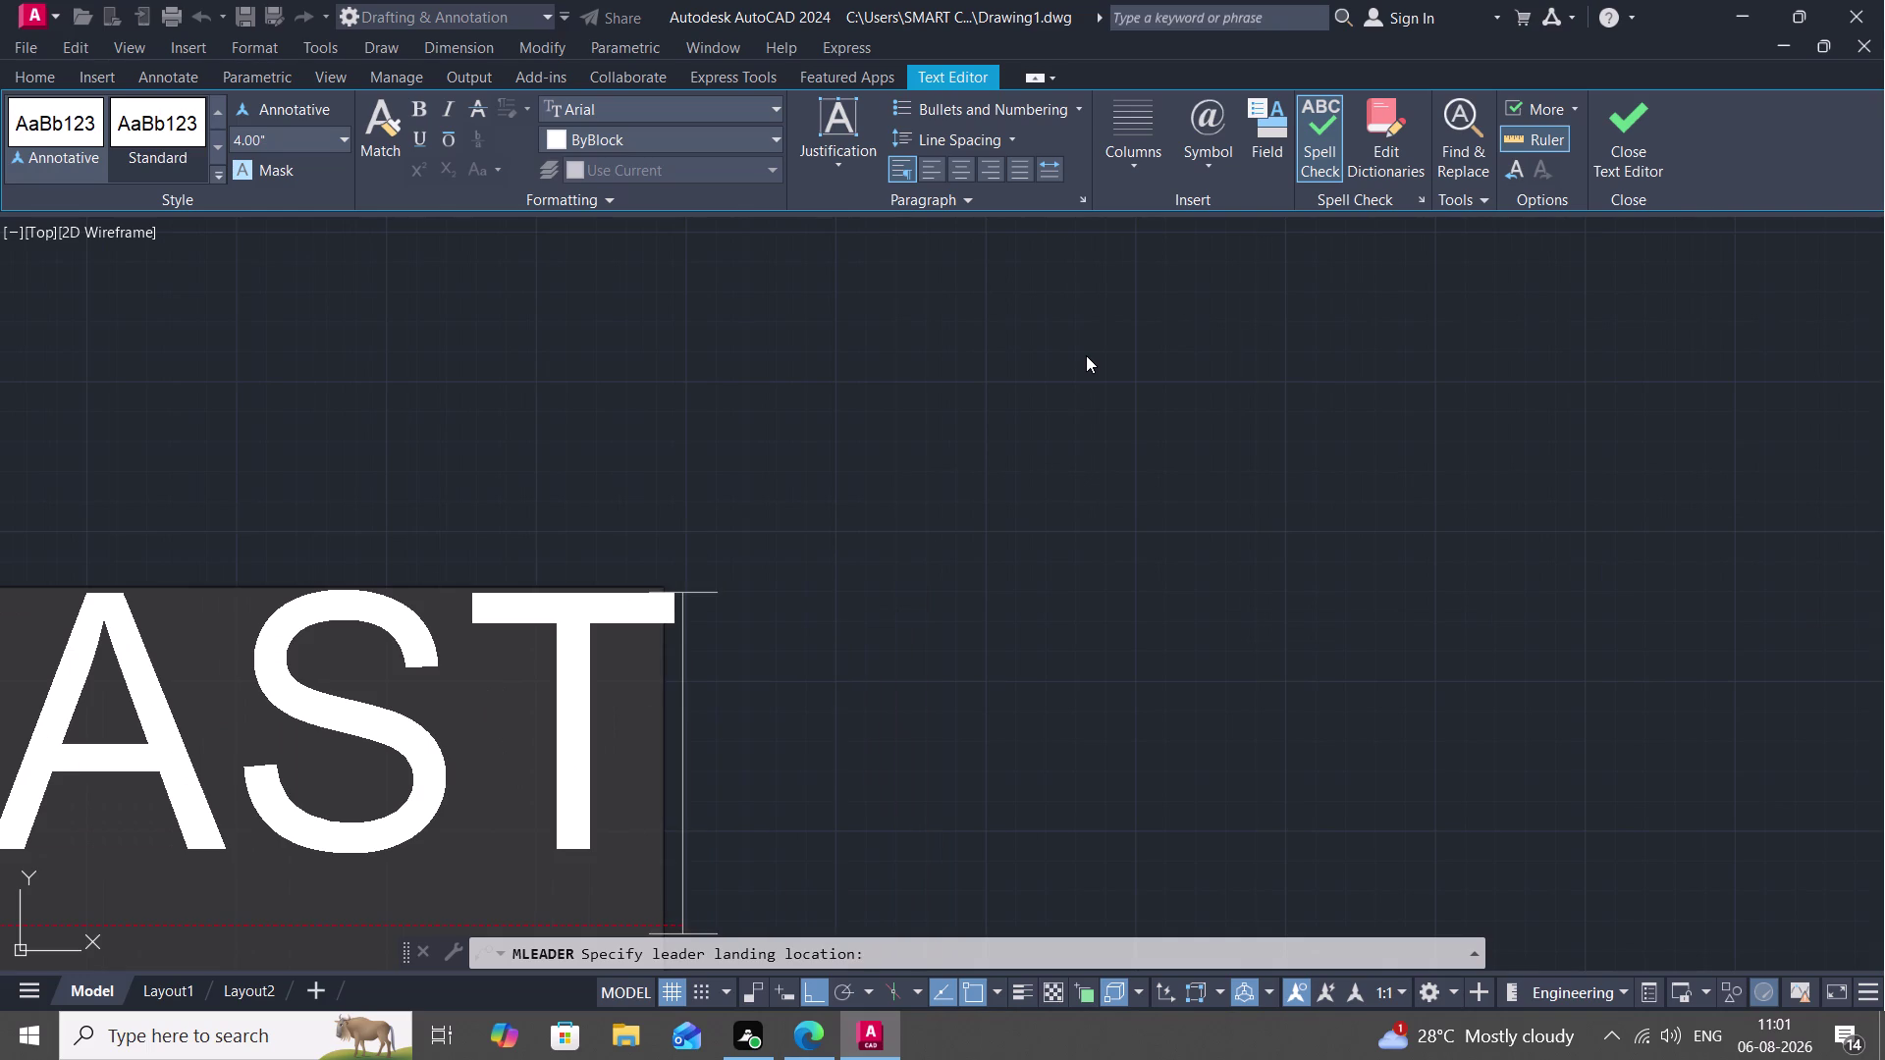
key(w)
key(BackSpace)
text(ER)
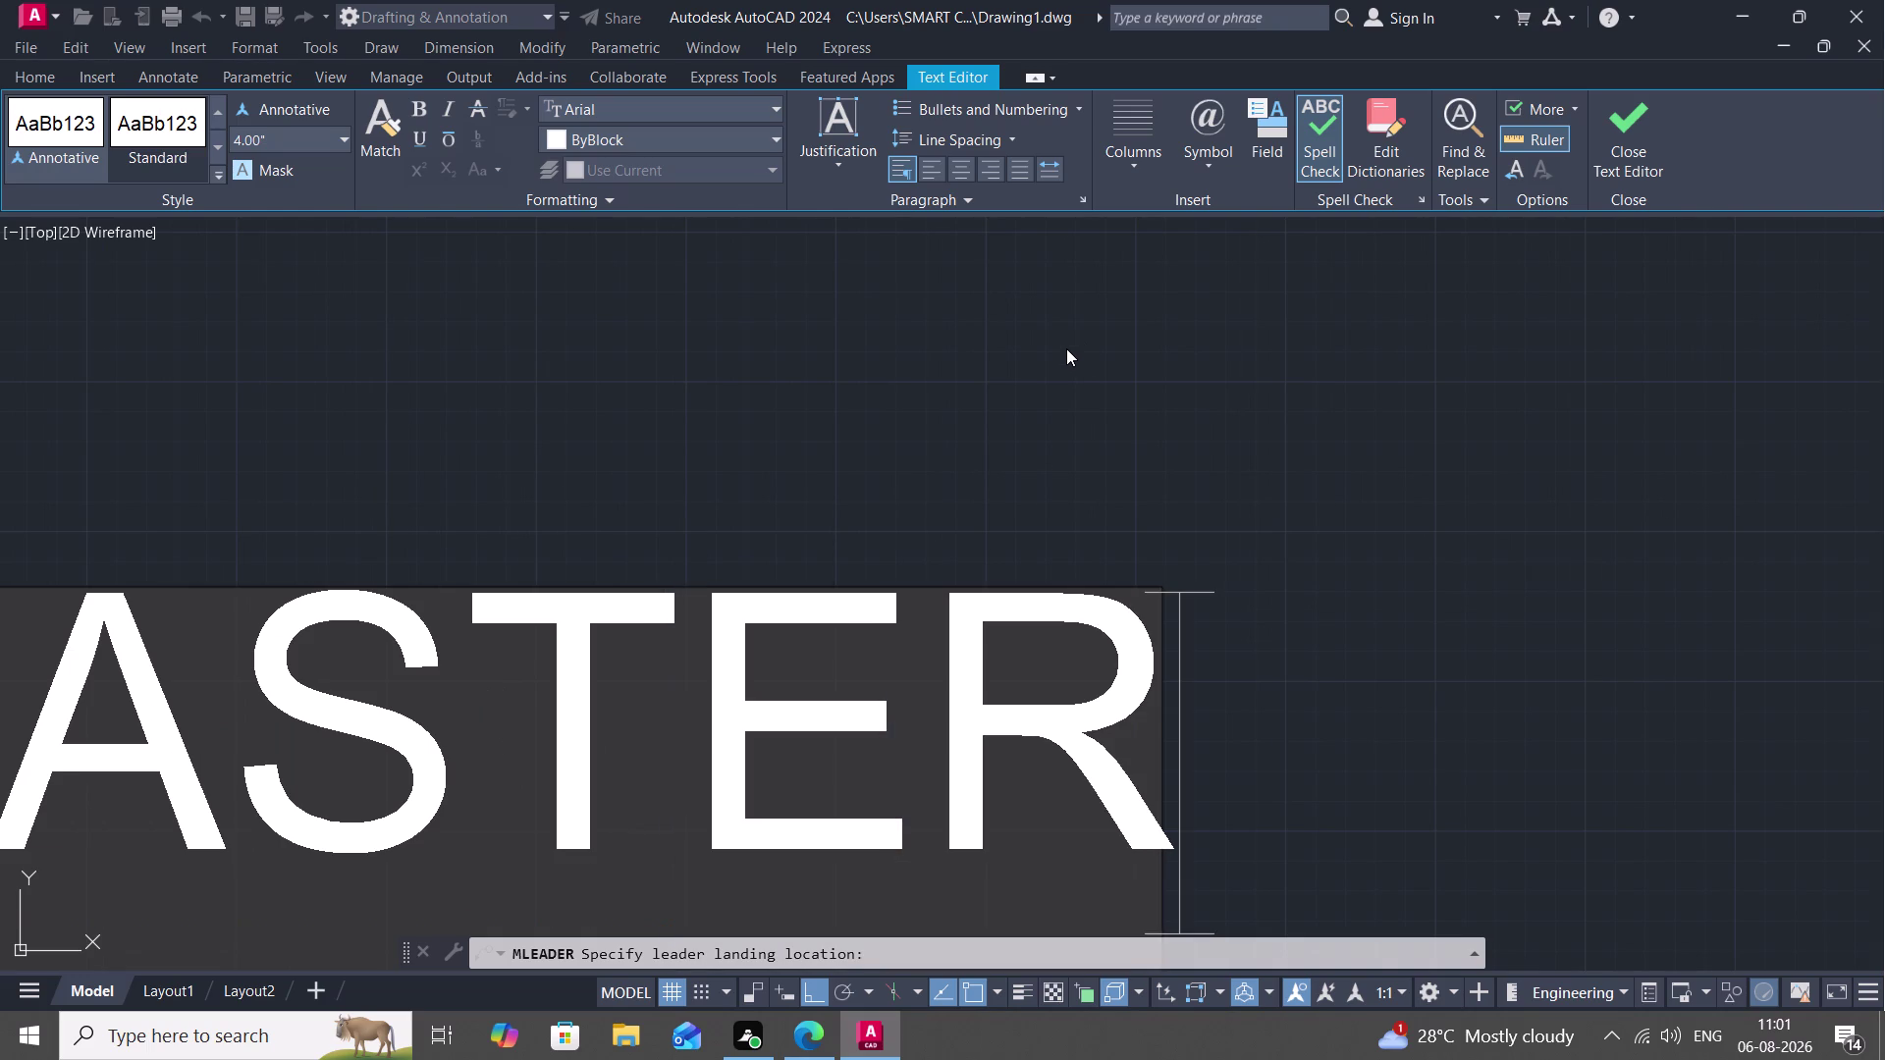
text(-)
key(space)
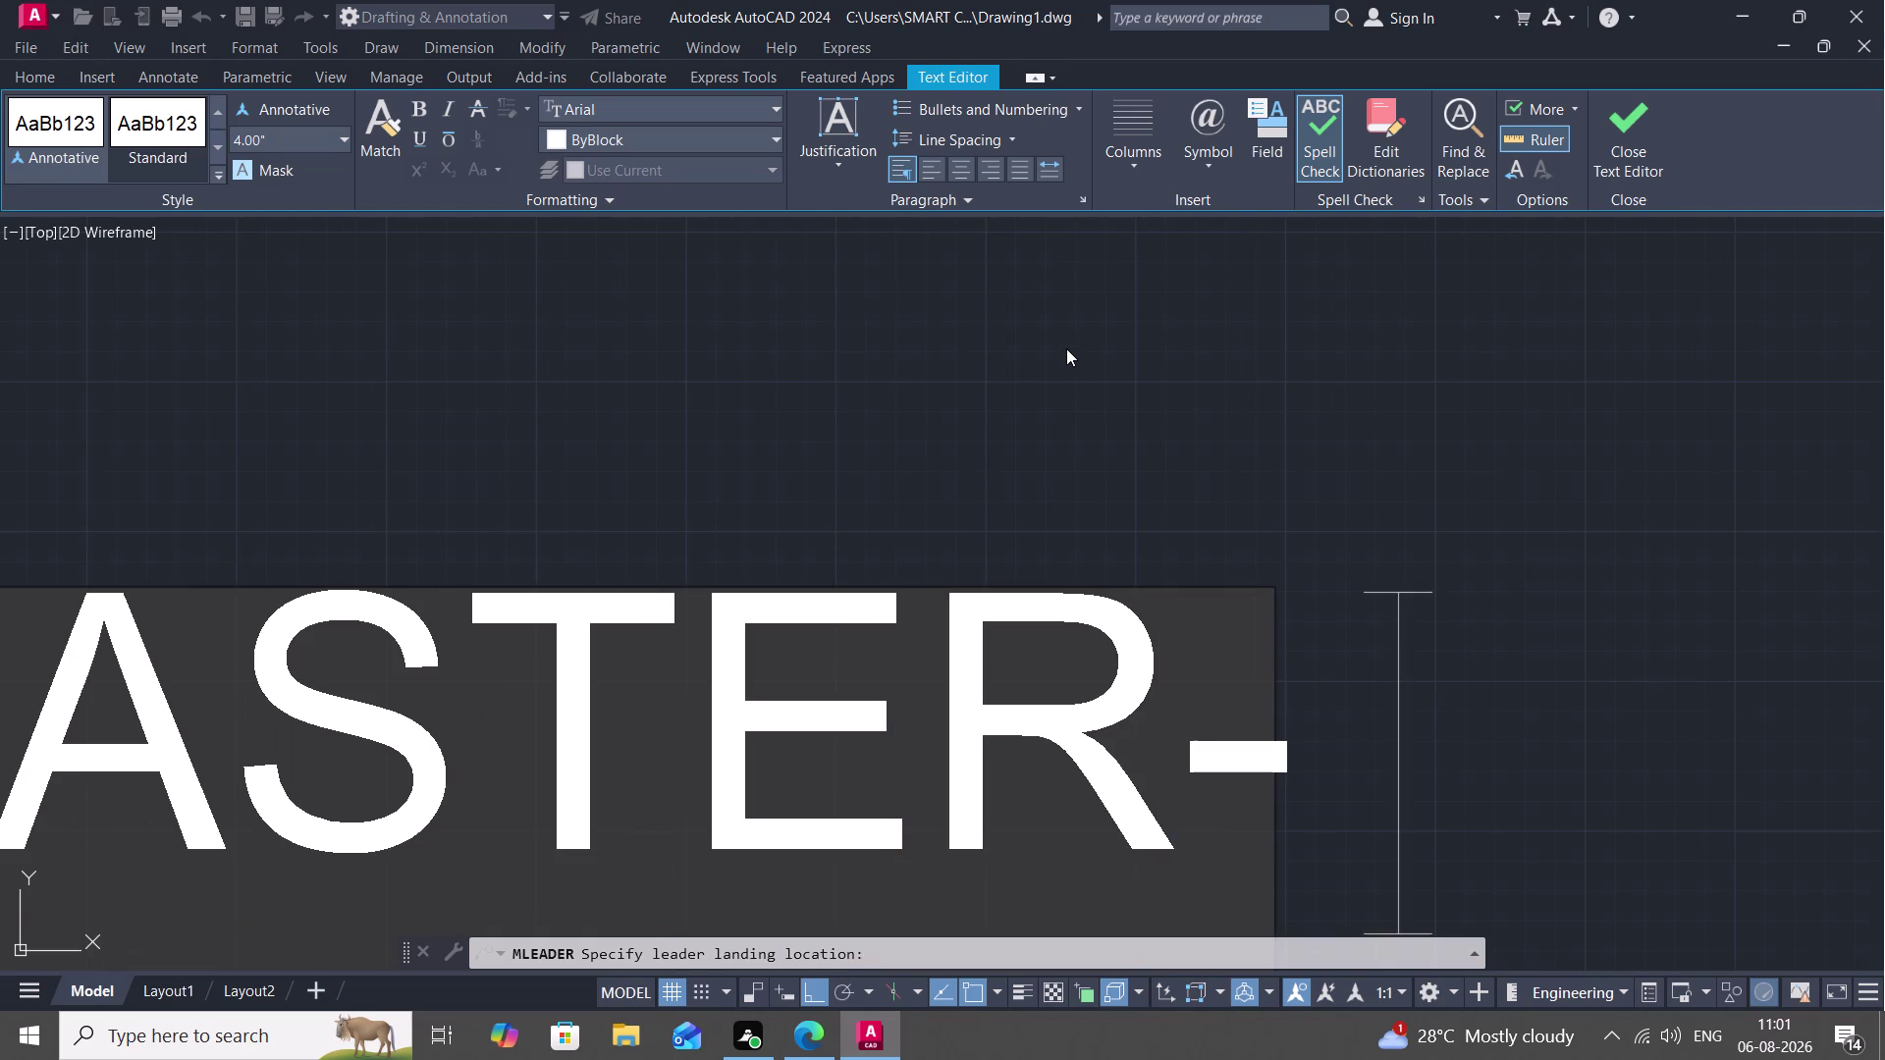
key(period)
text(75")
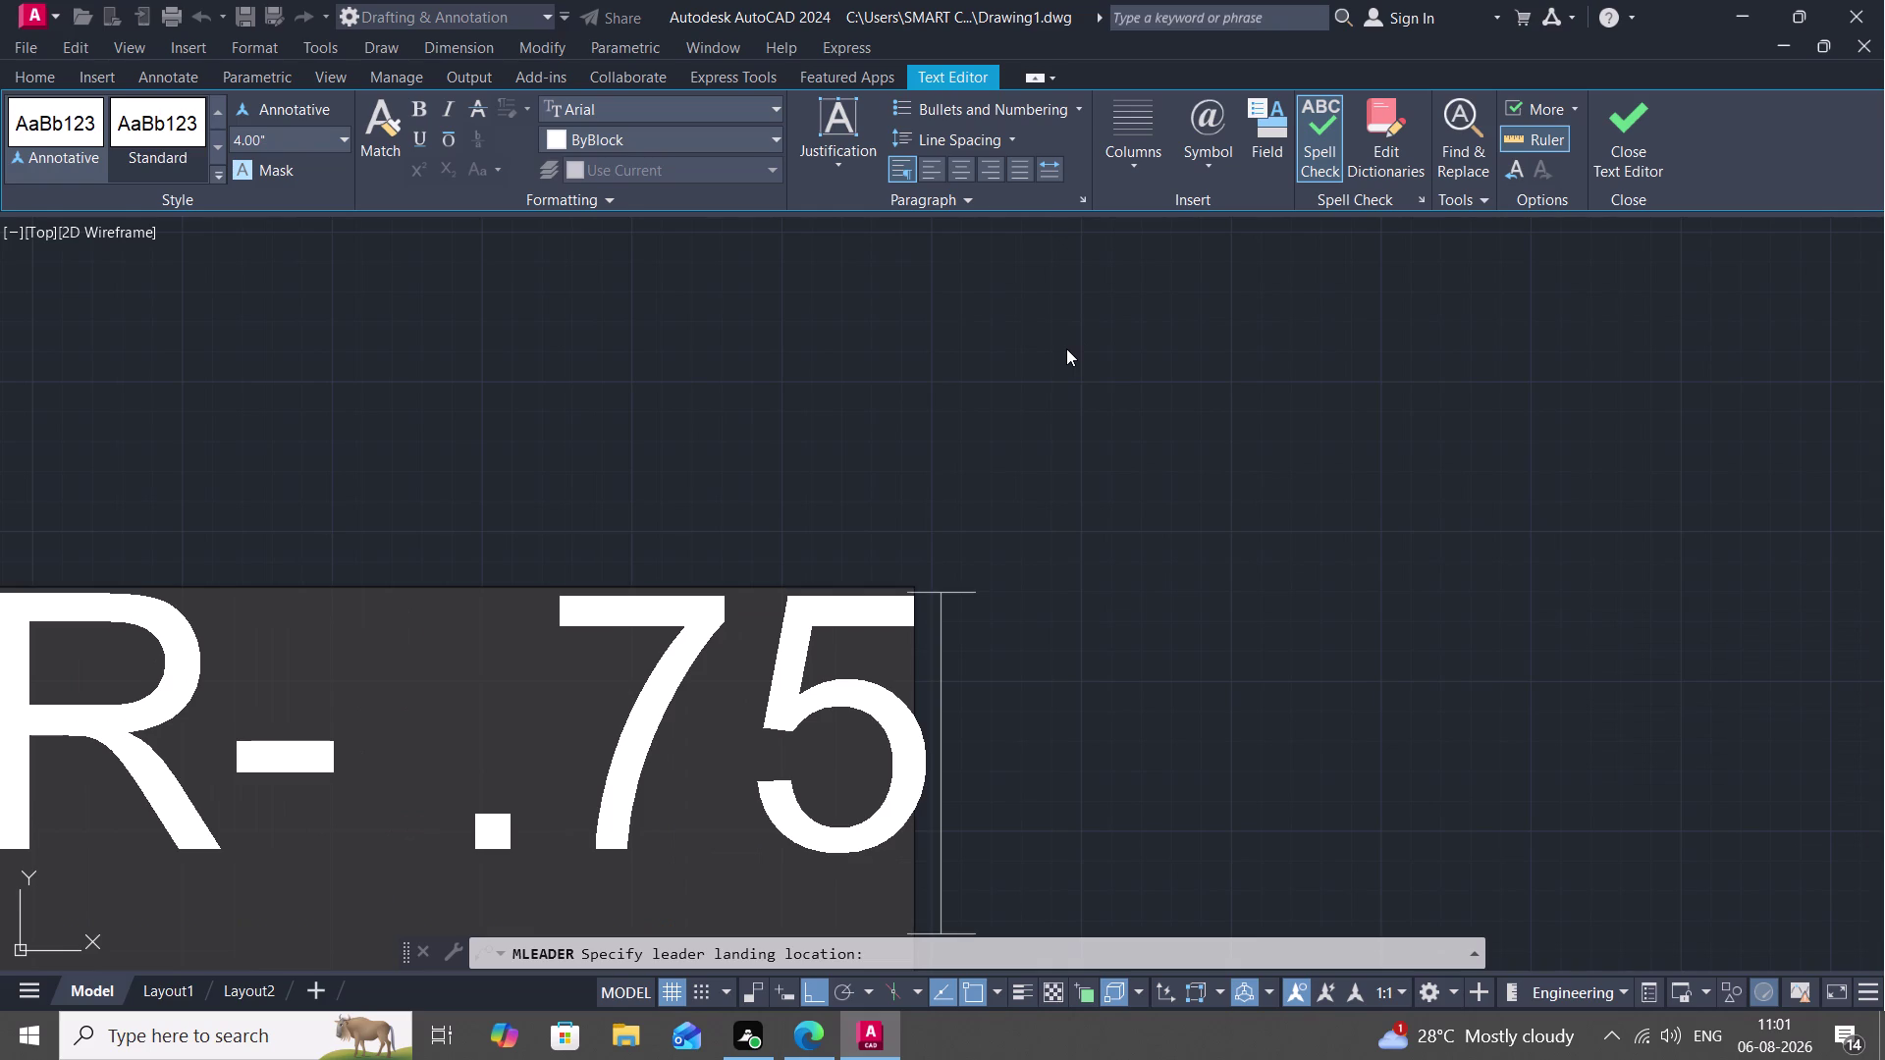
key(space)
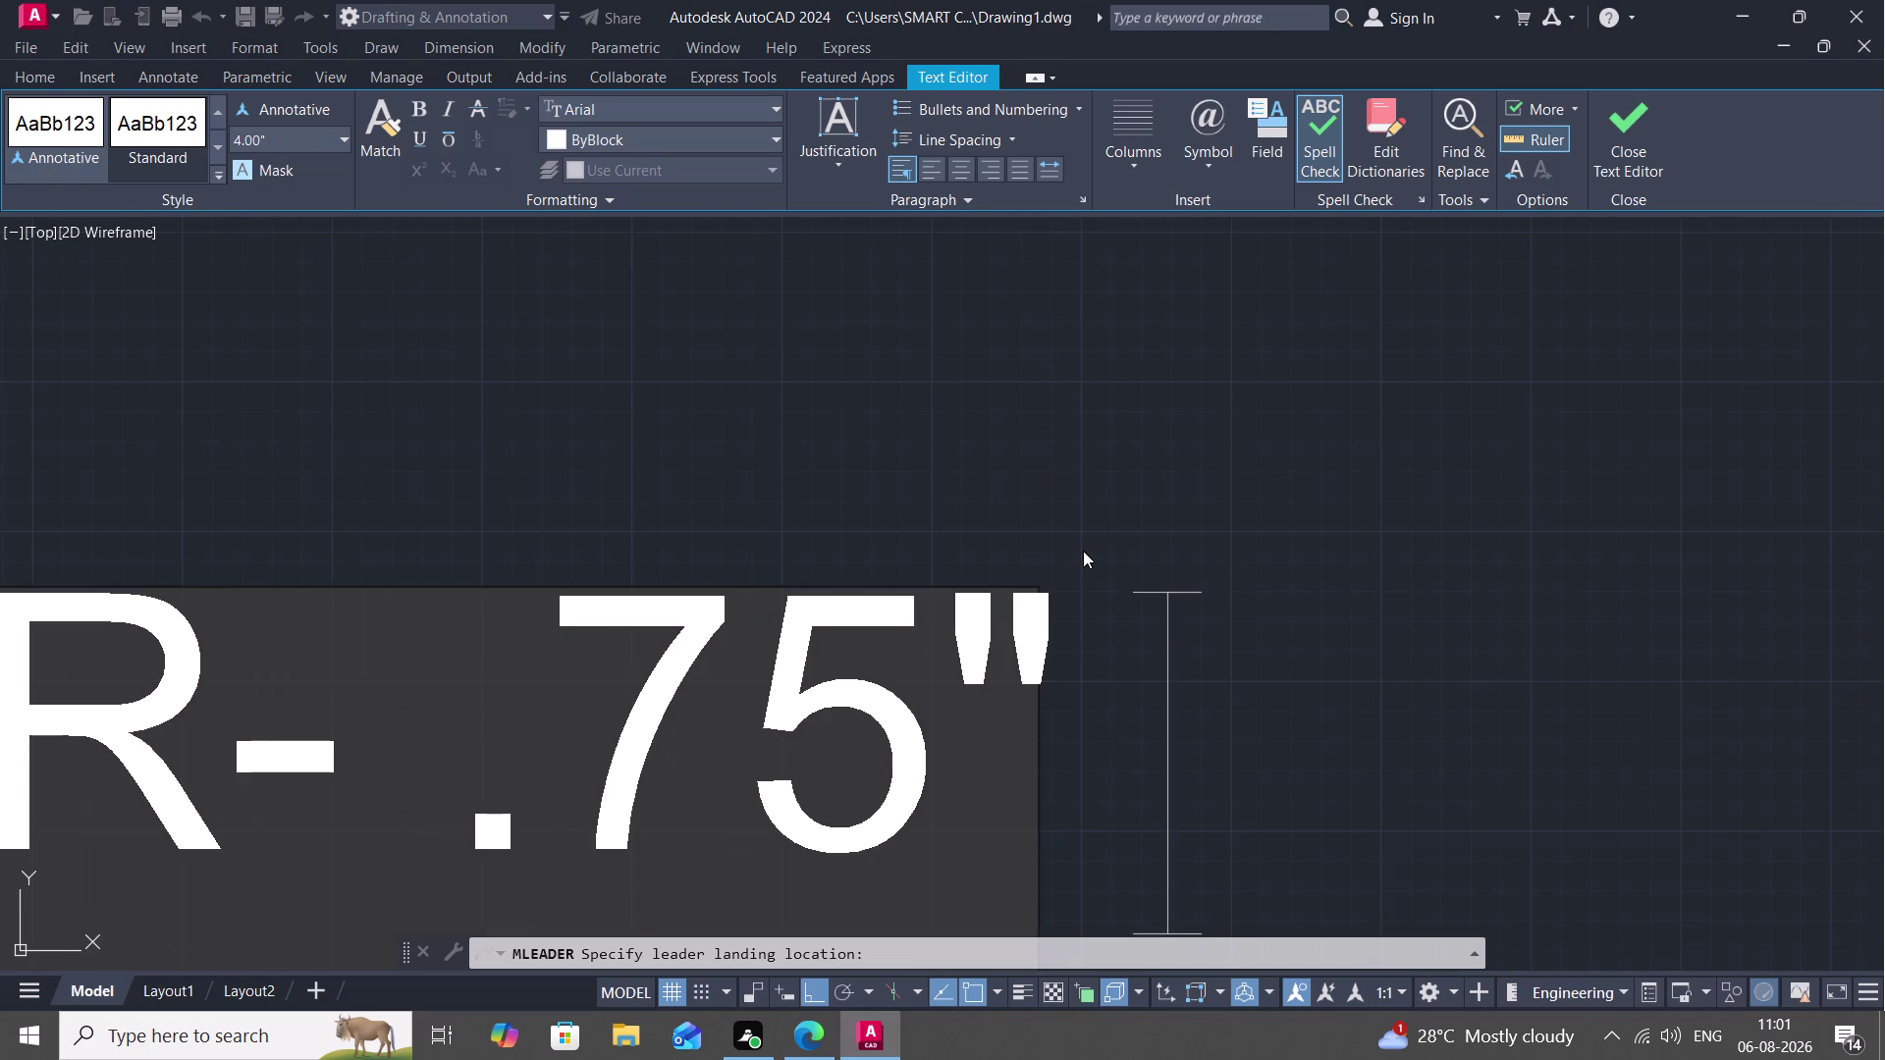
click(1211, 613)
scroll(down, 3)
scroll(down, 3)
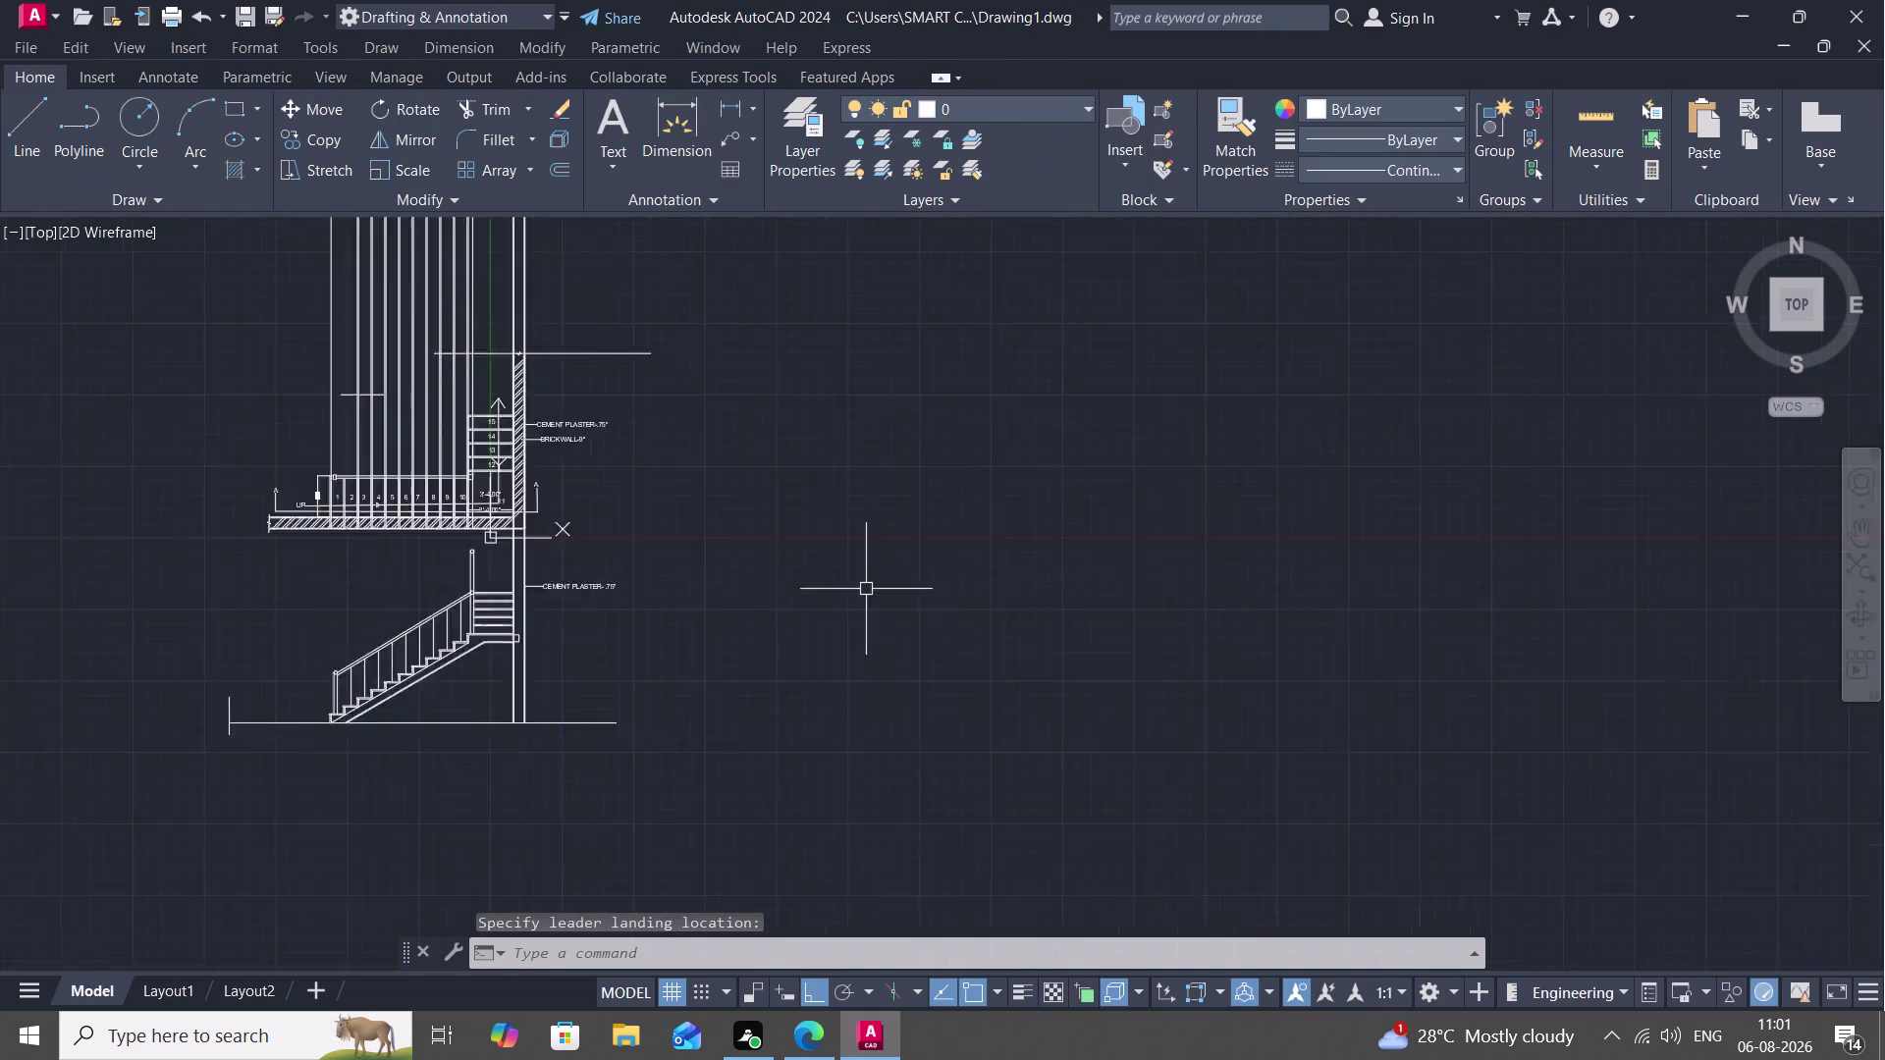
Add a new leader below the plaster note with placeholder text 'P'.
scroll(down, 3)
scroll(down, 3)
scroll(up, 3)
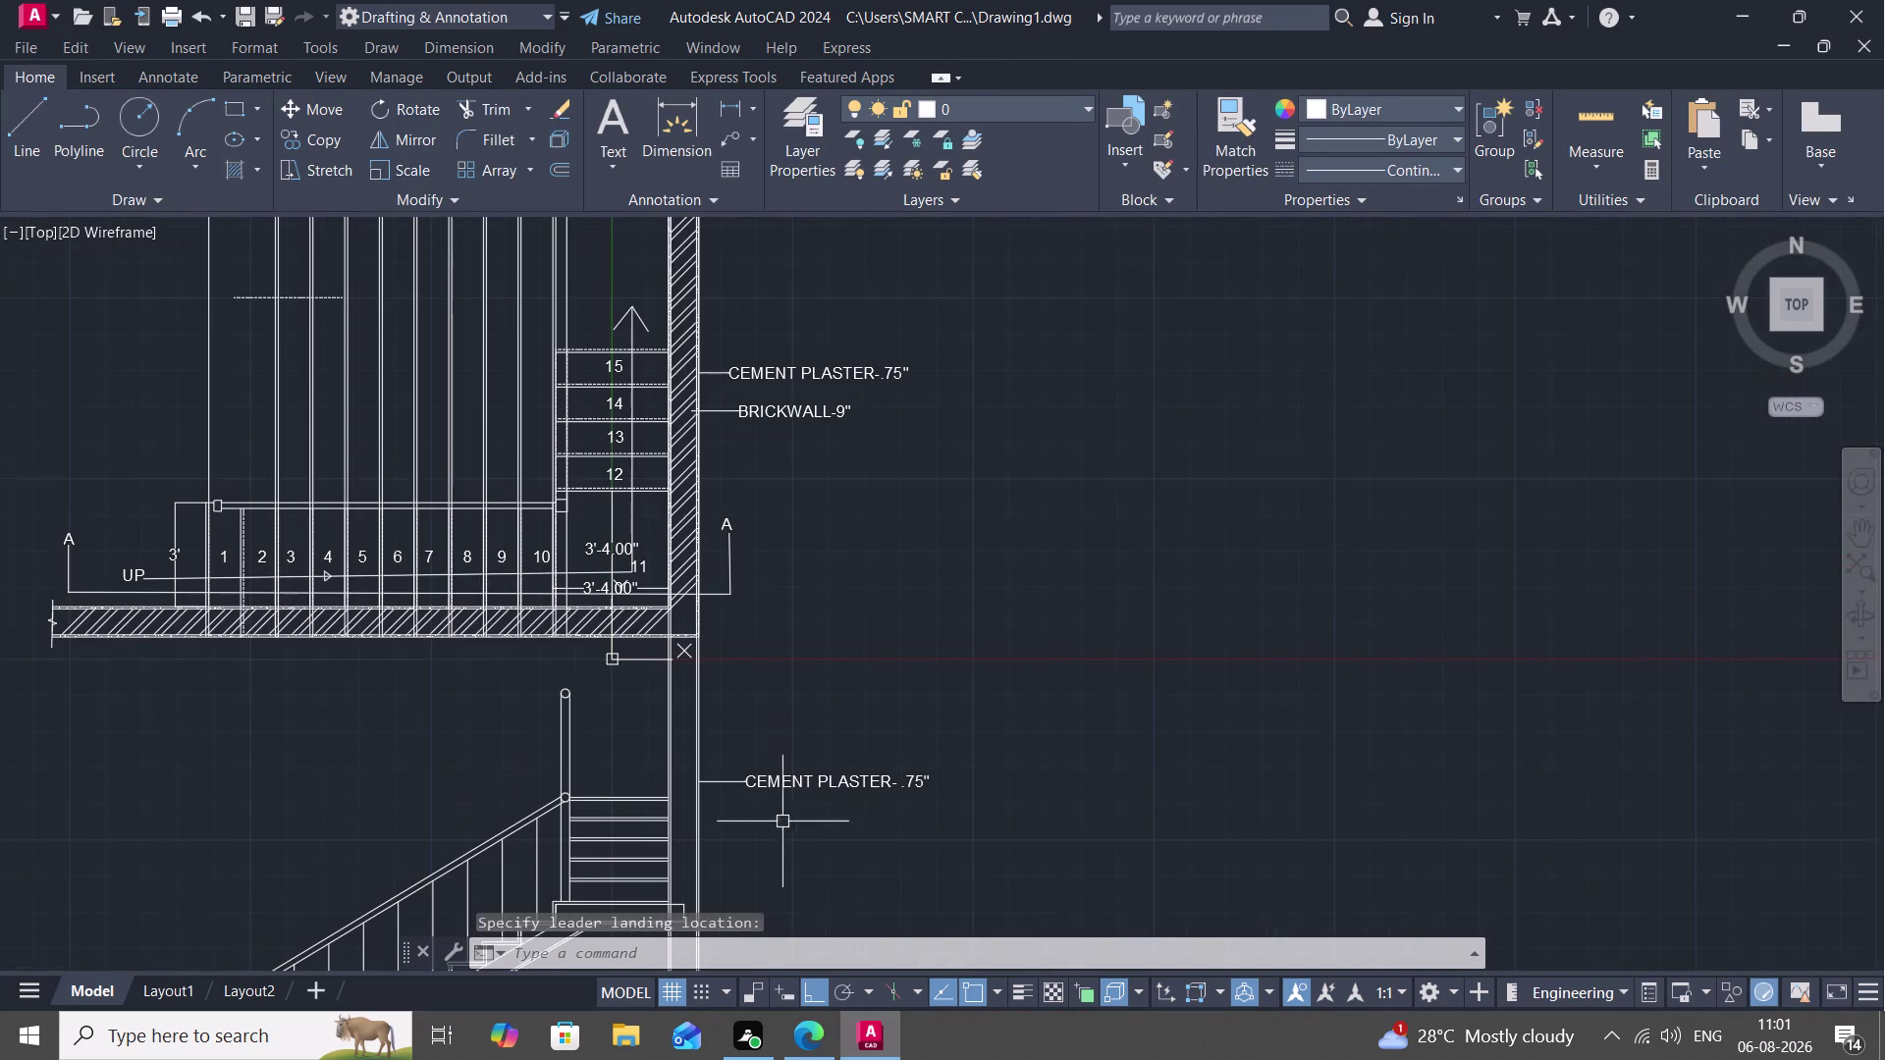
middle_drag(764, 841, 760, 517)
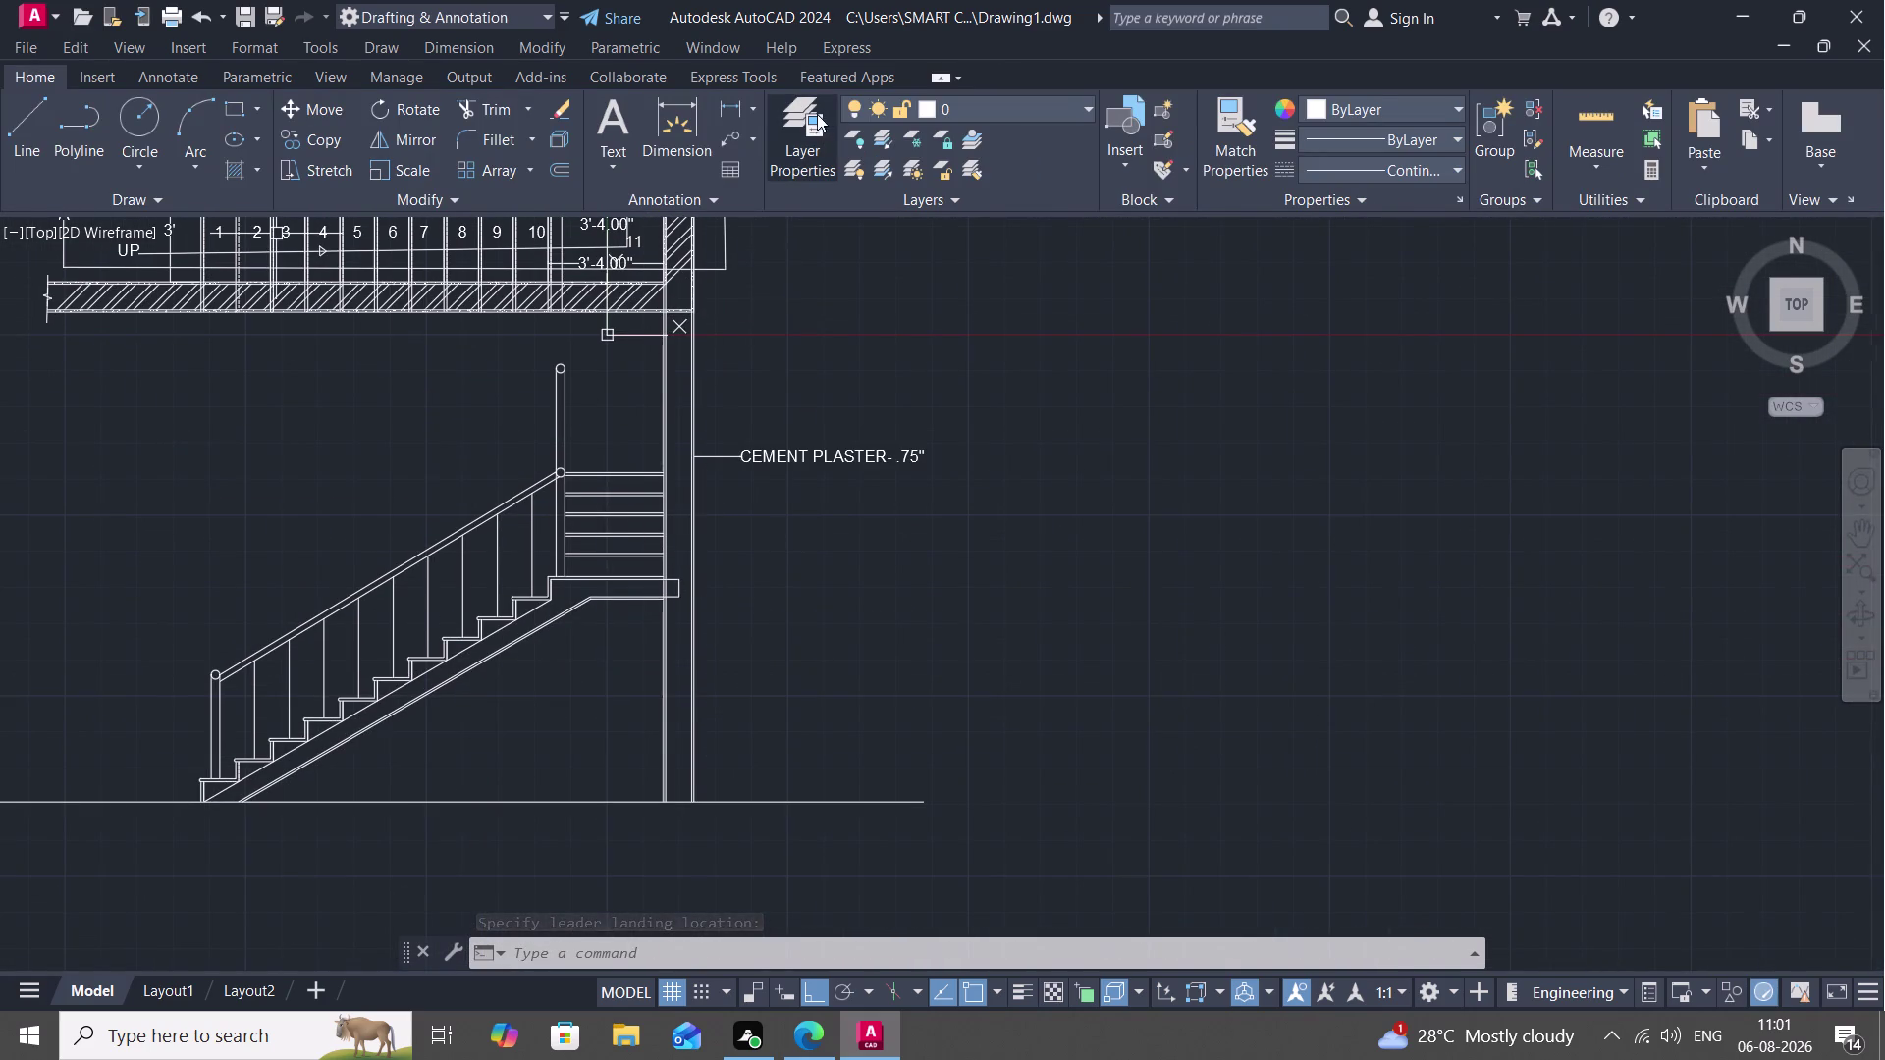
click(735, 130)
scroll(up, 3)
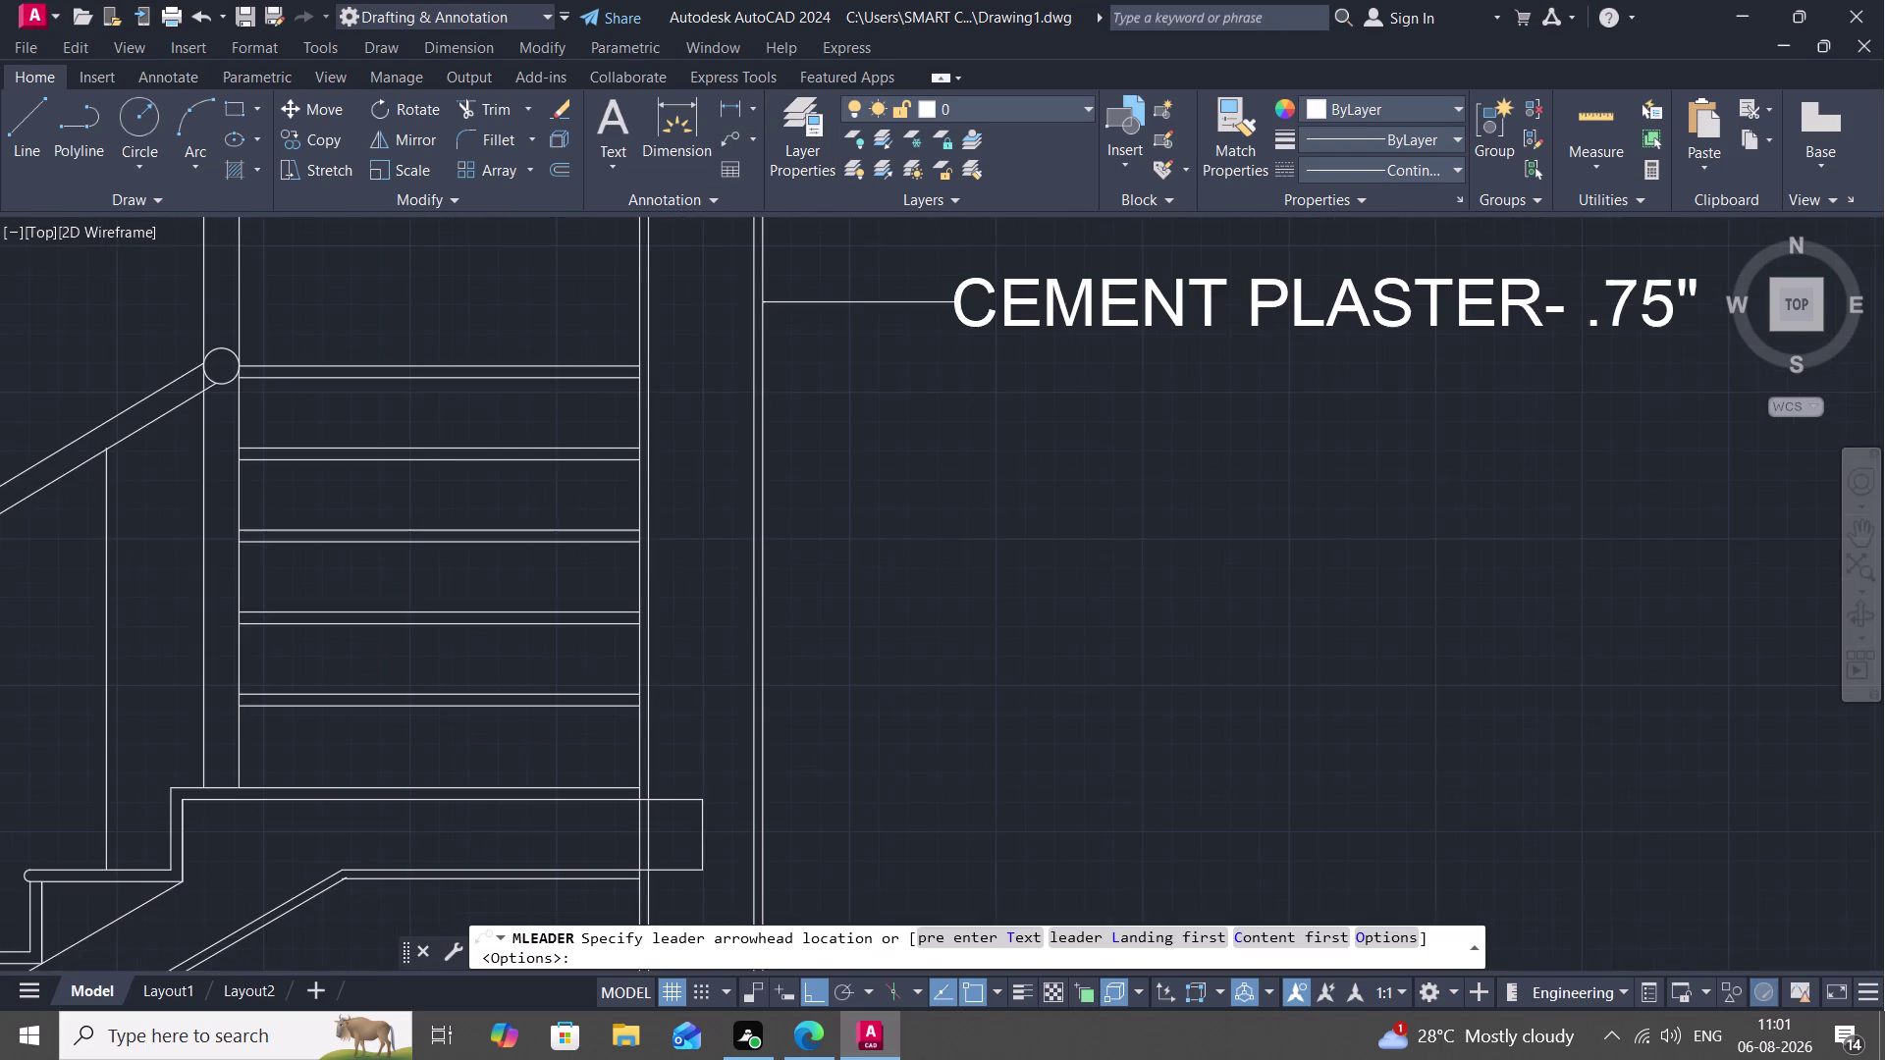
click(714, 454)
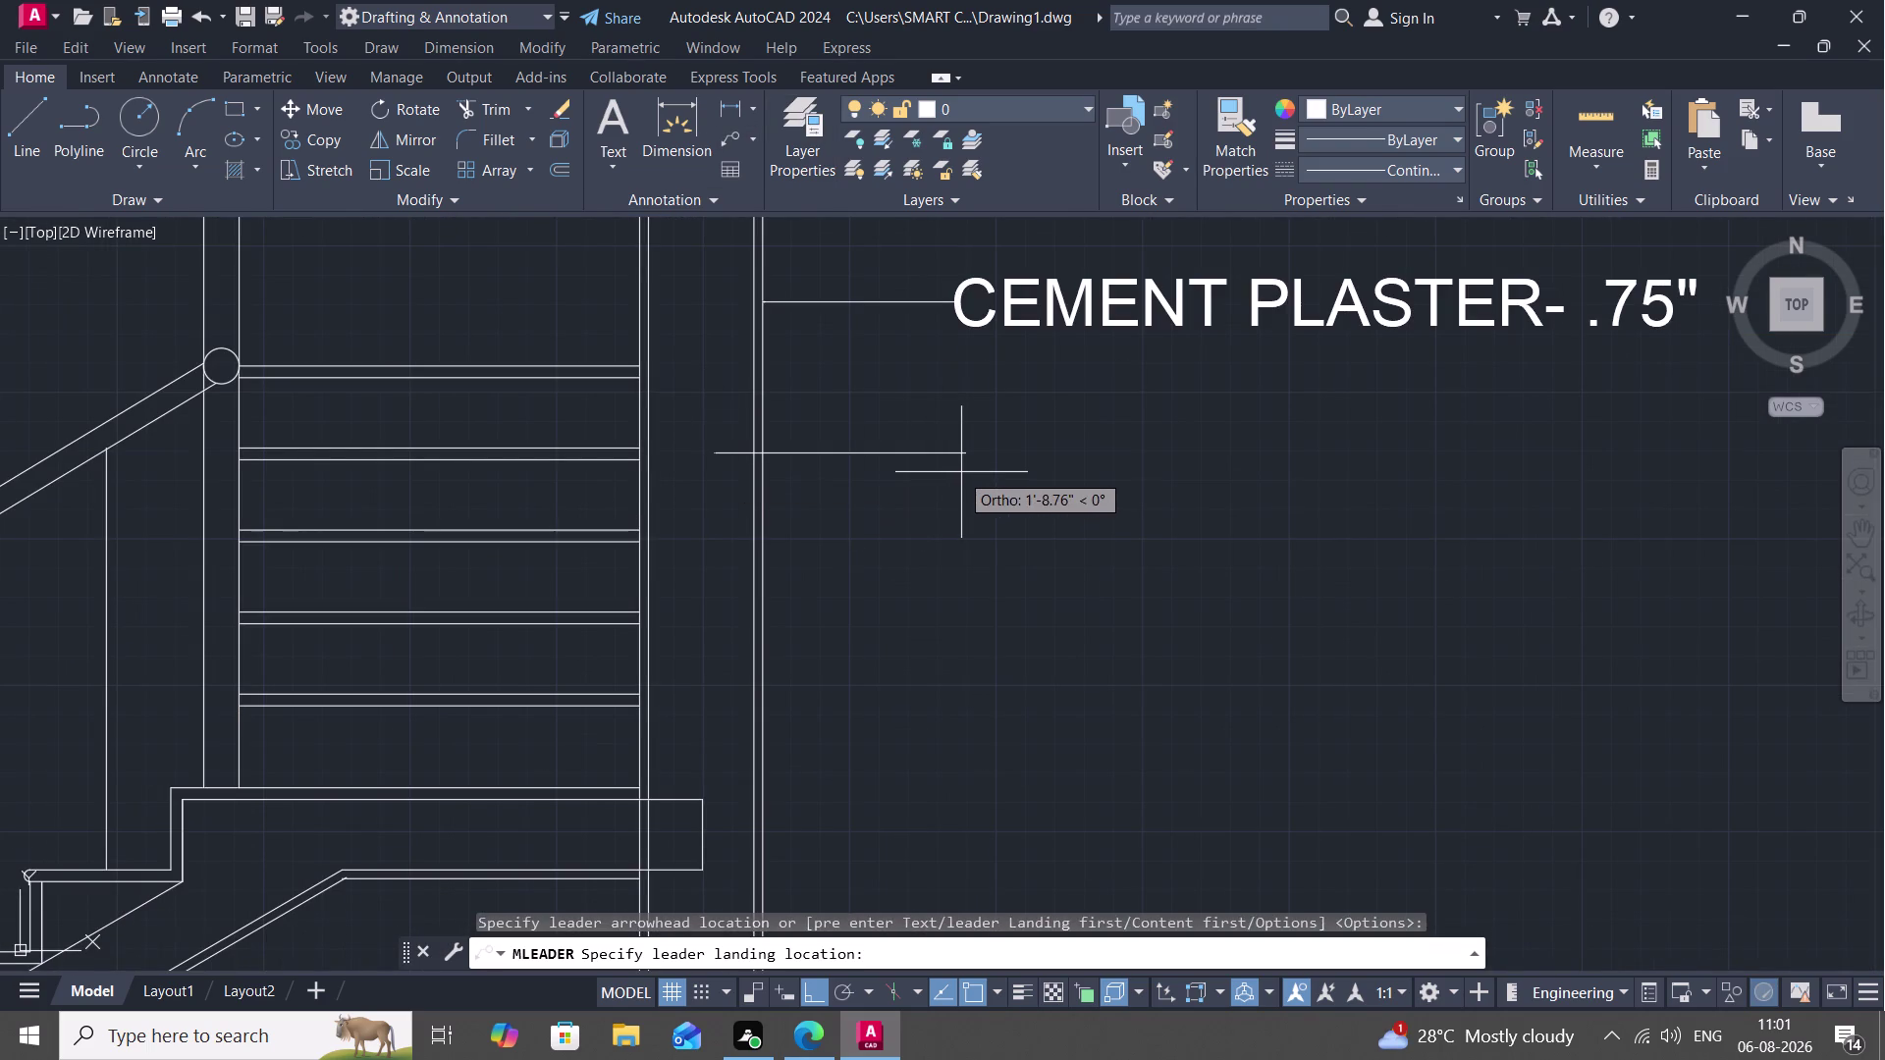
click(960, 472)
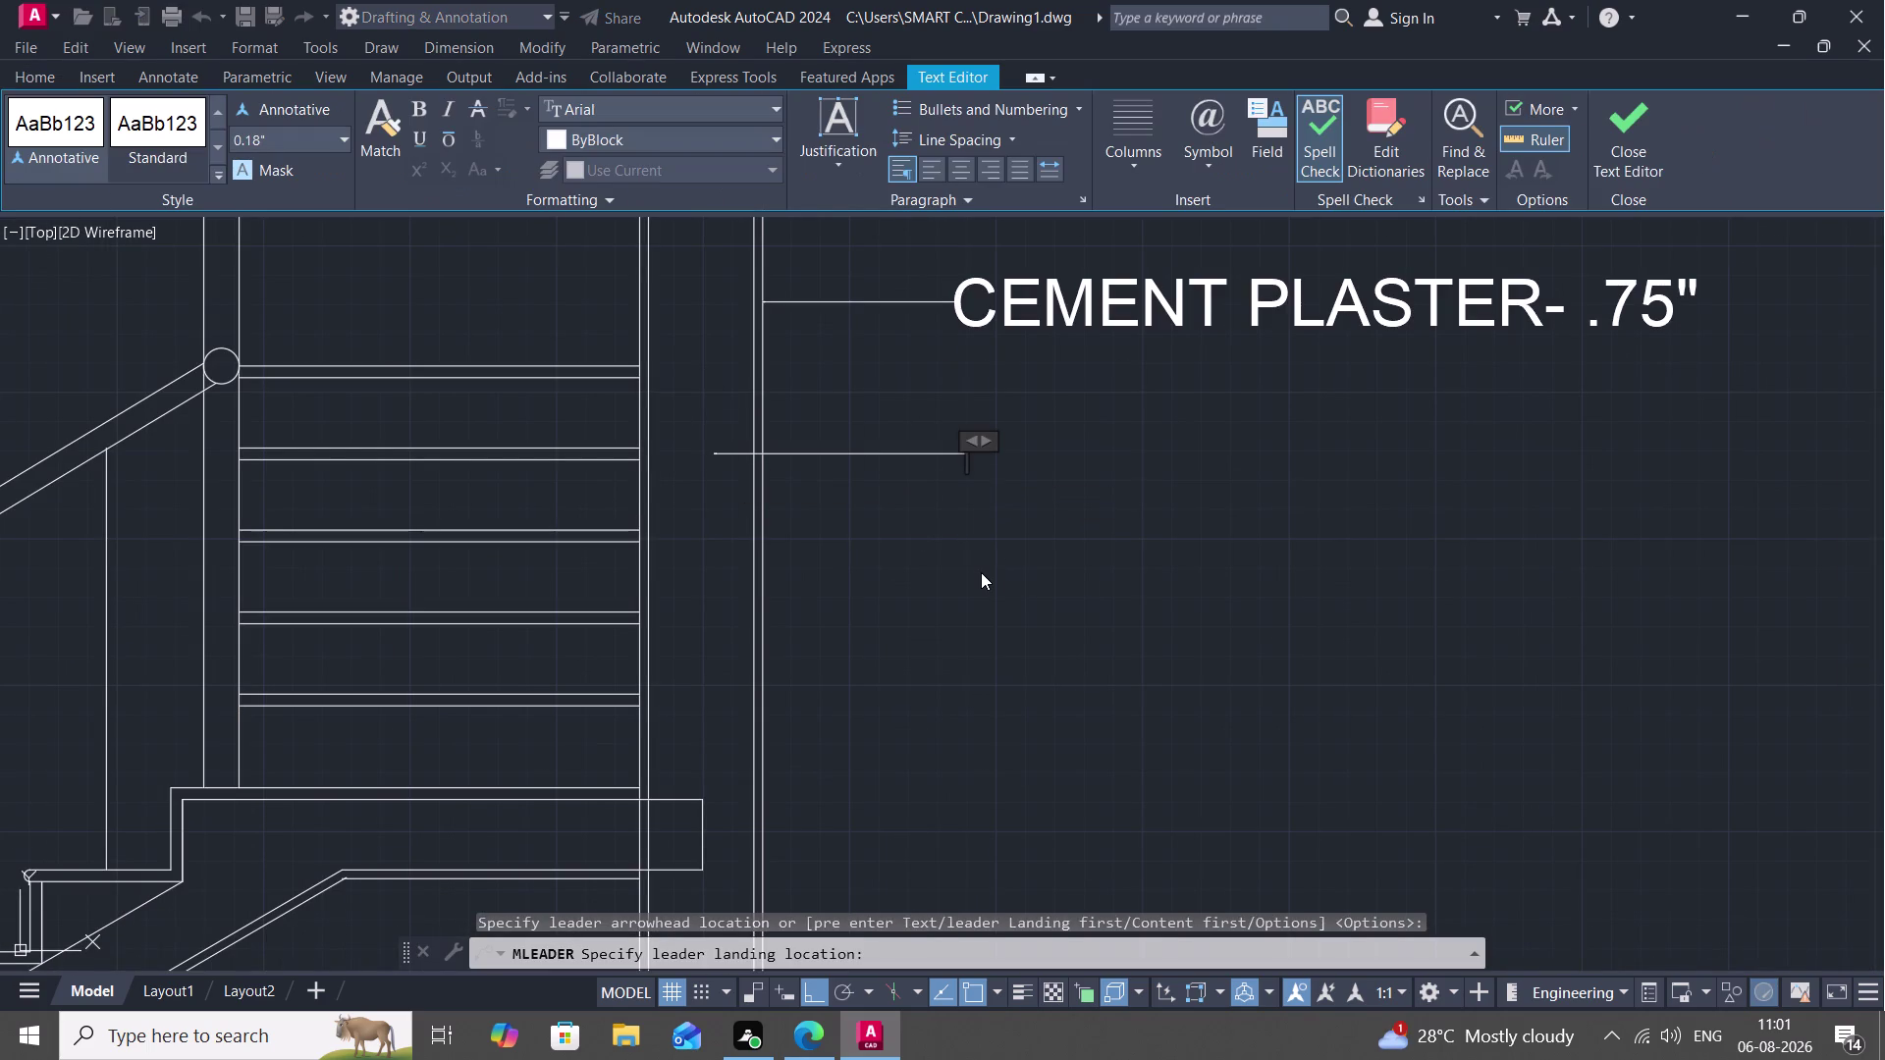
key(p)
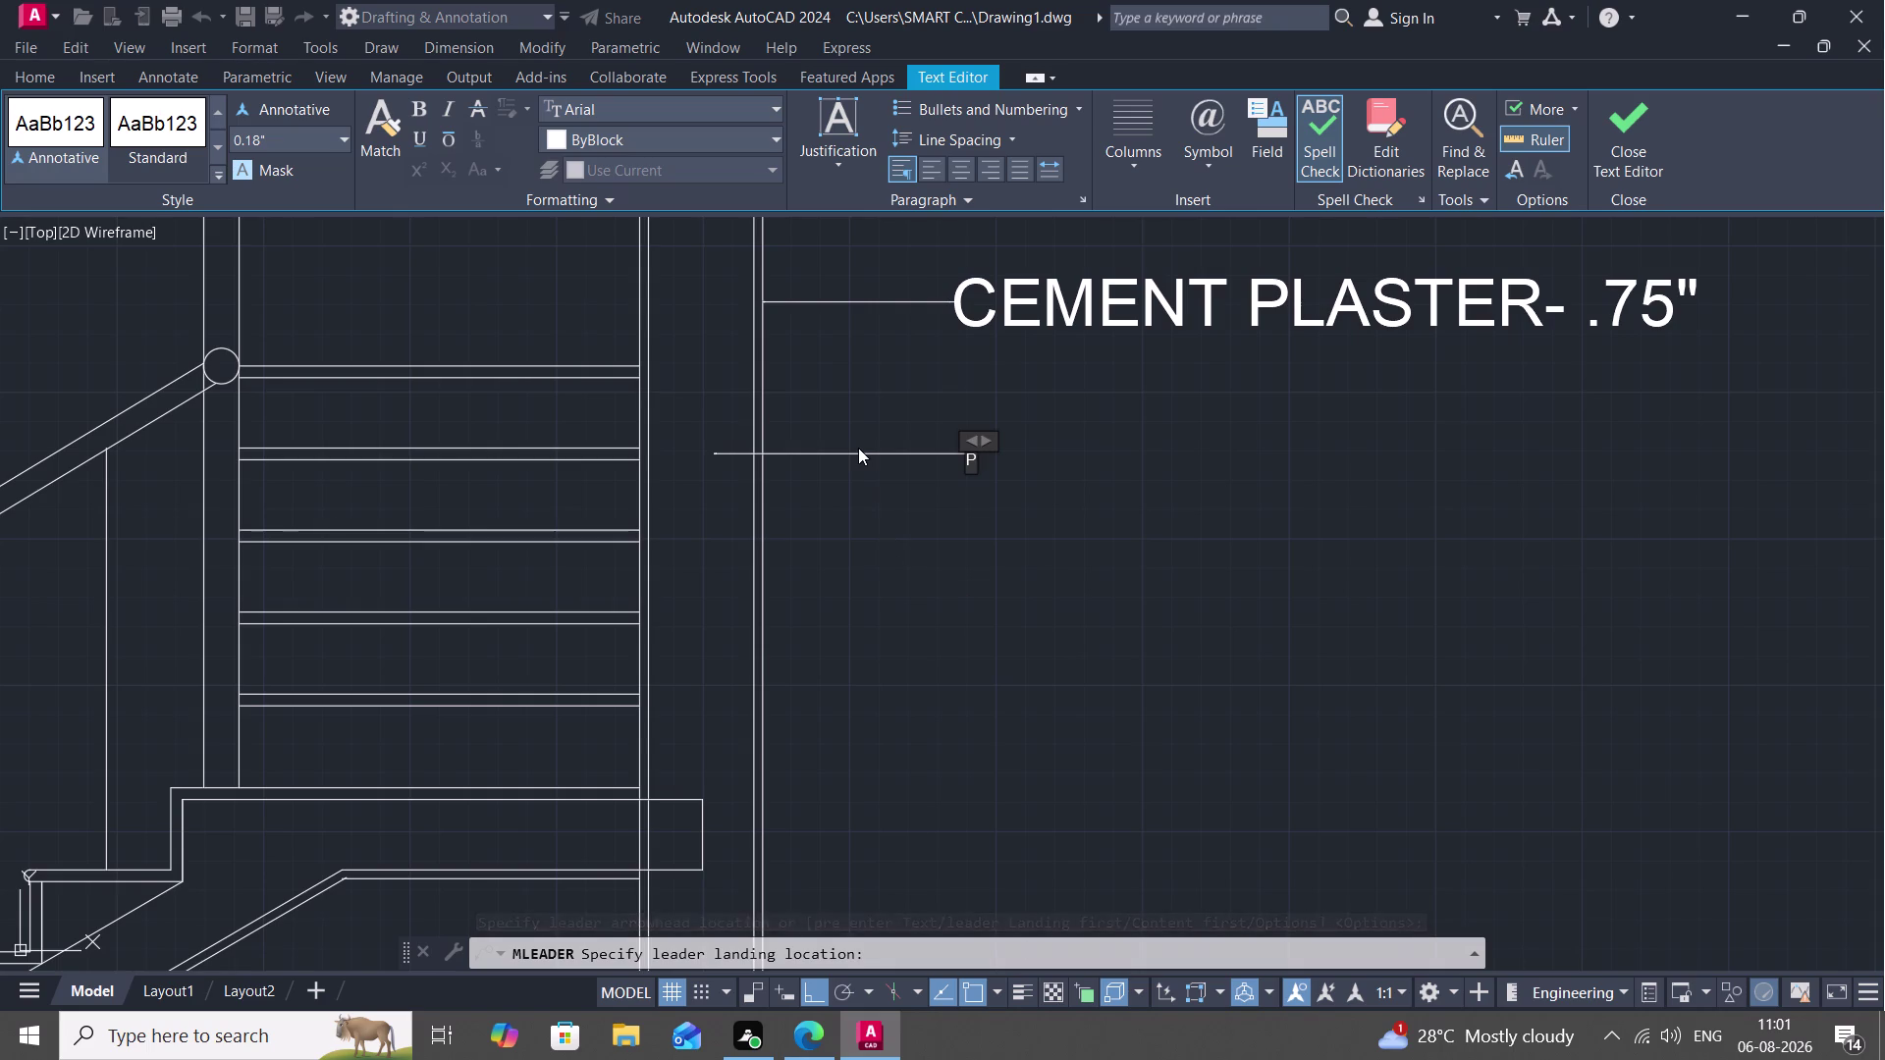
key(Escape)
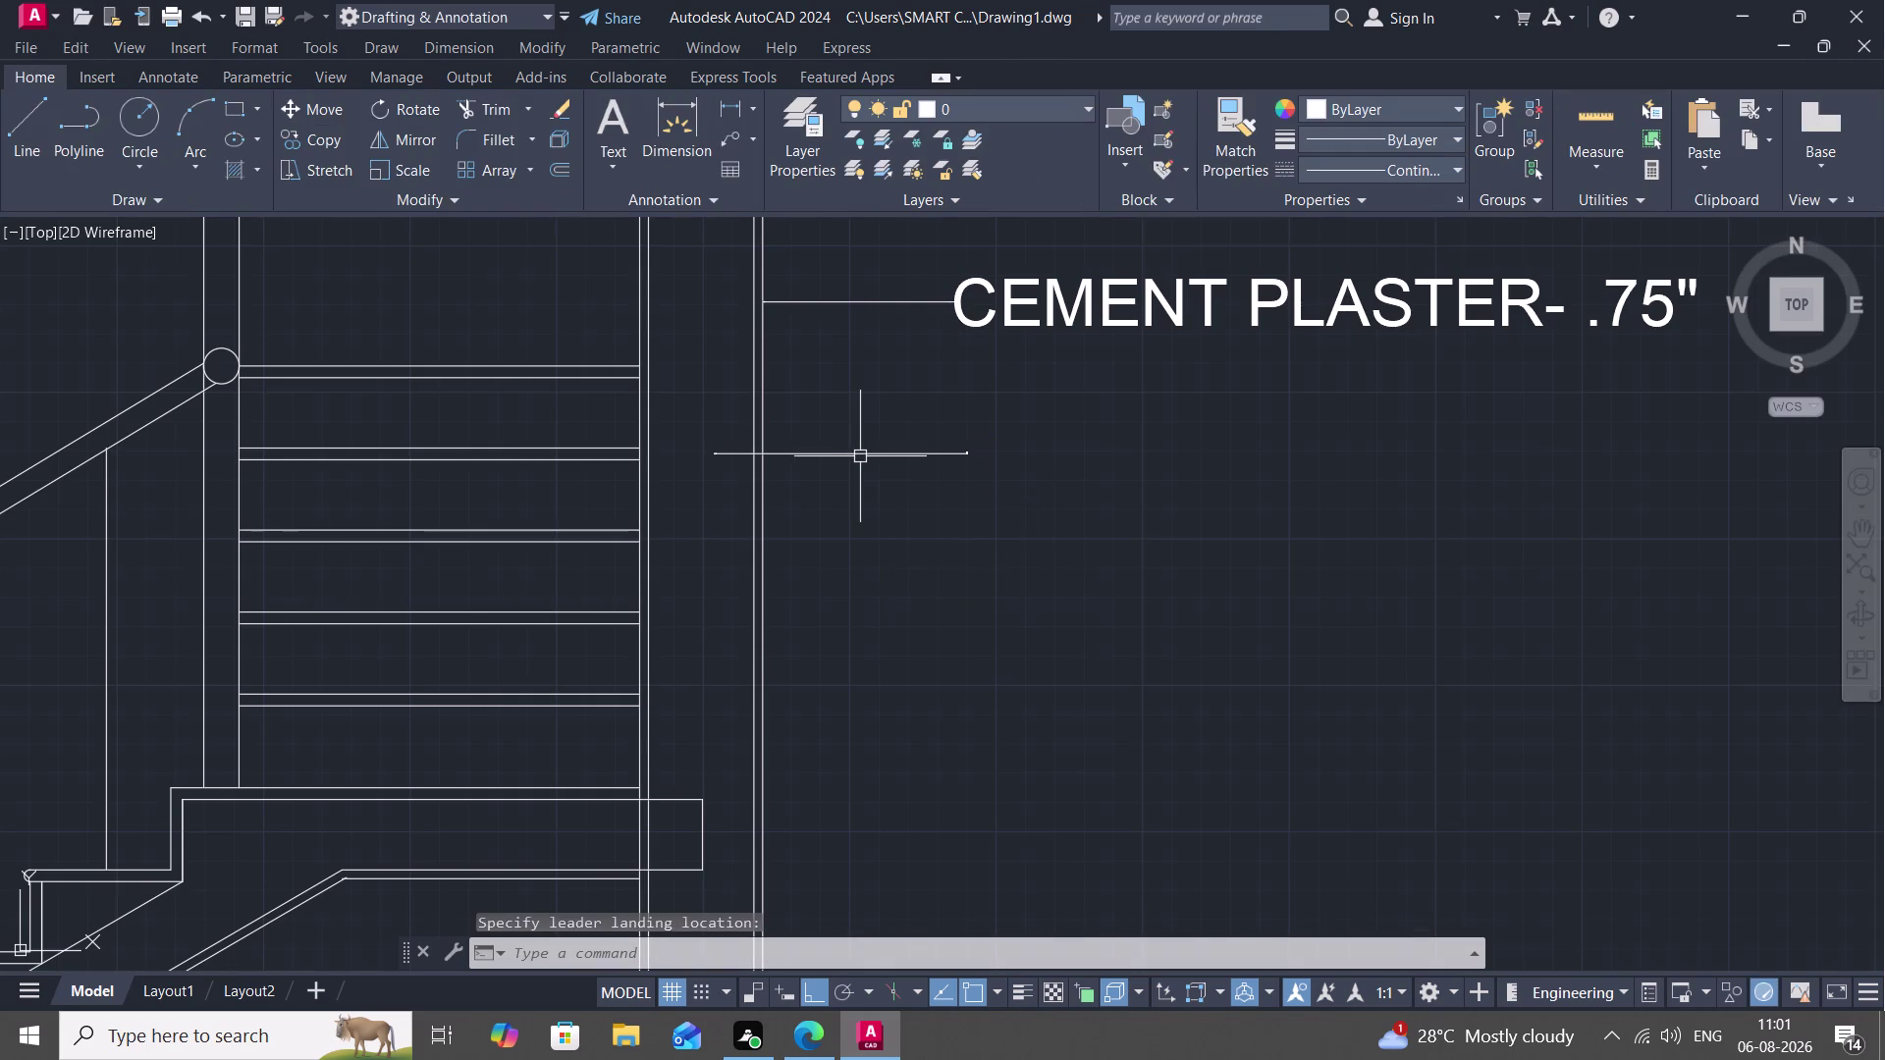
Select the new 'P' leader and show its properties with PR.
click(859, 457)
key(p)
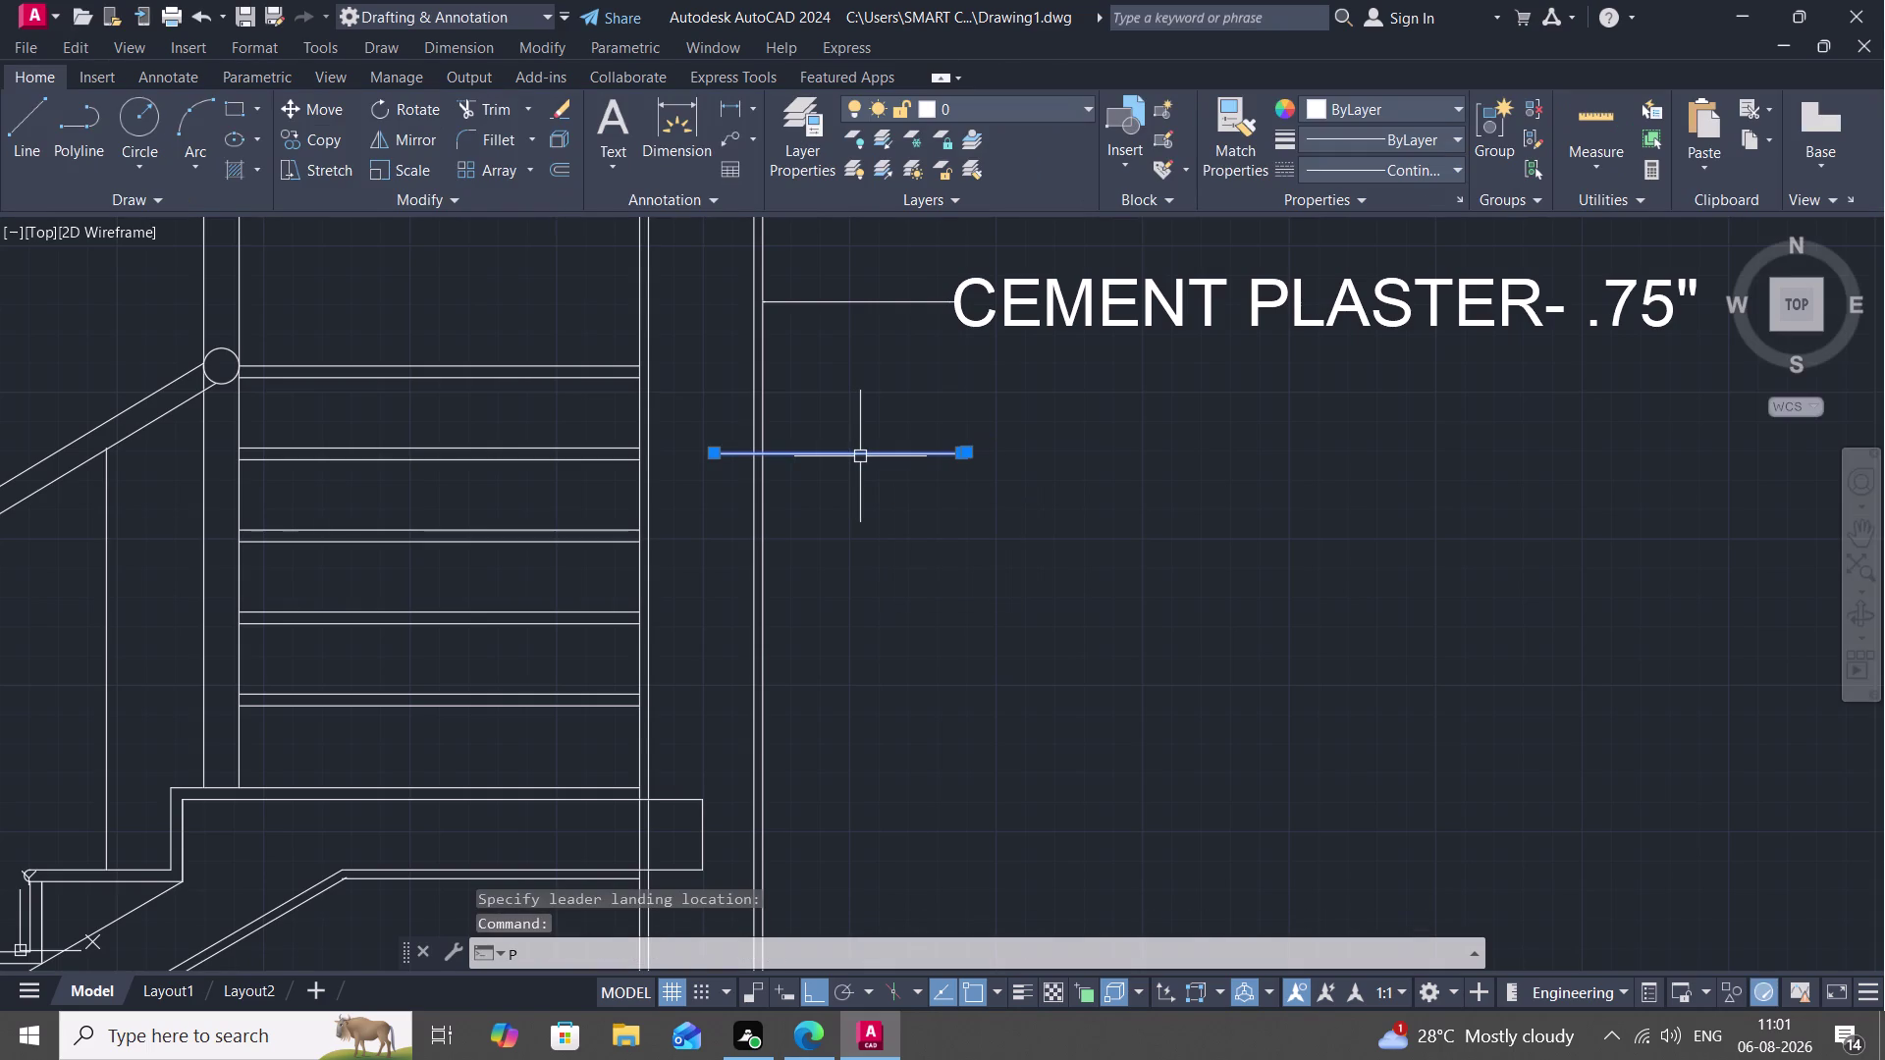
key(r)
key(space)
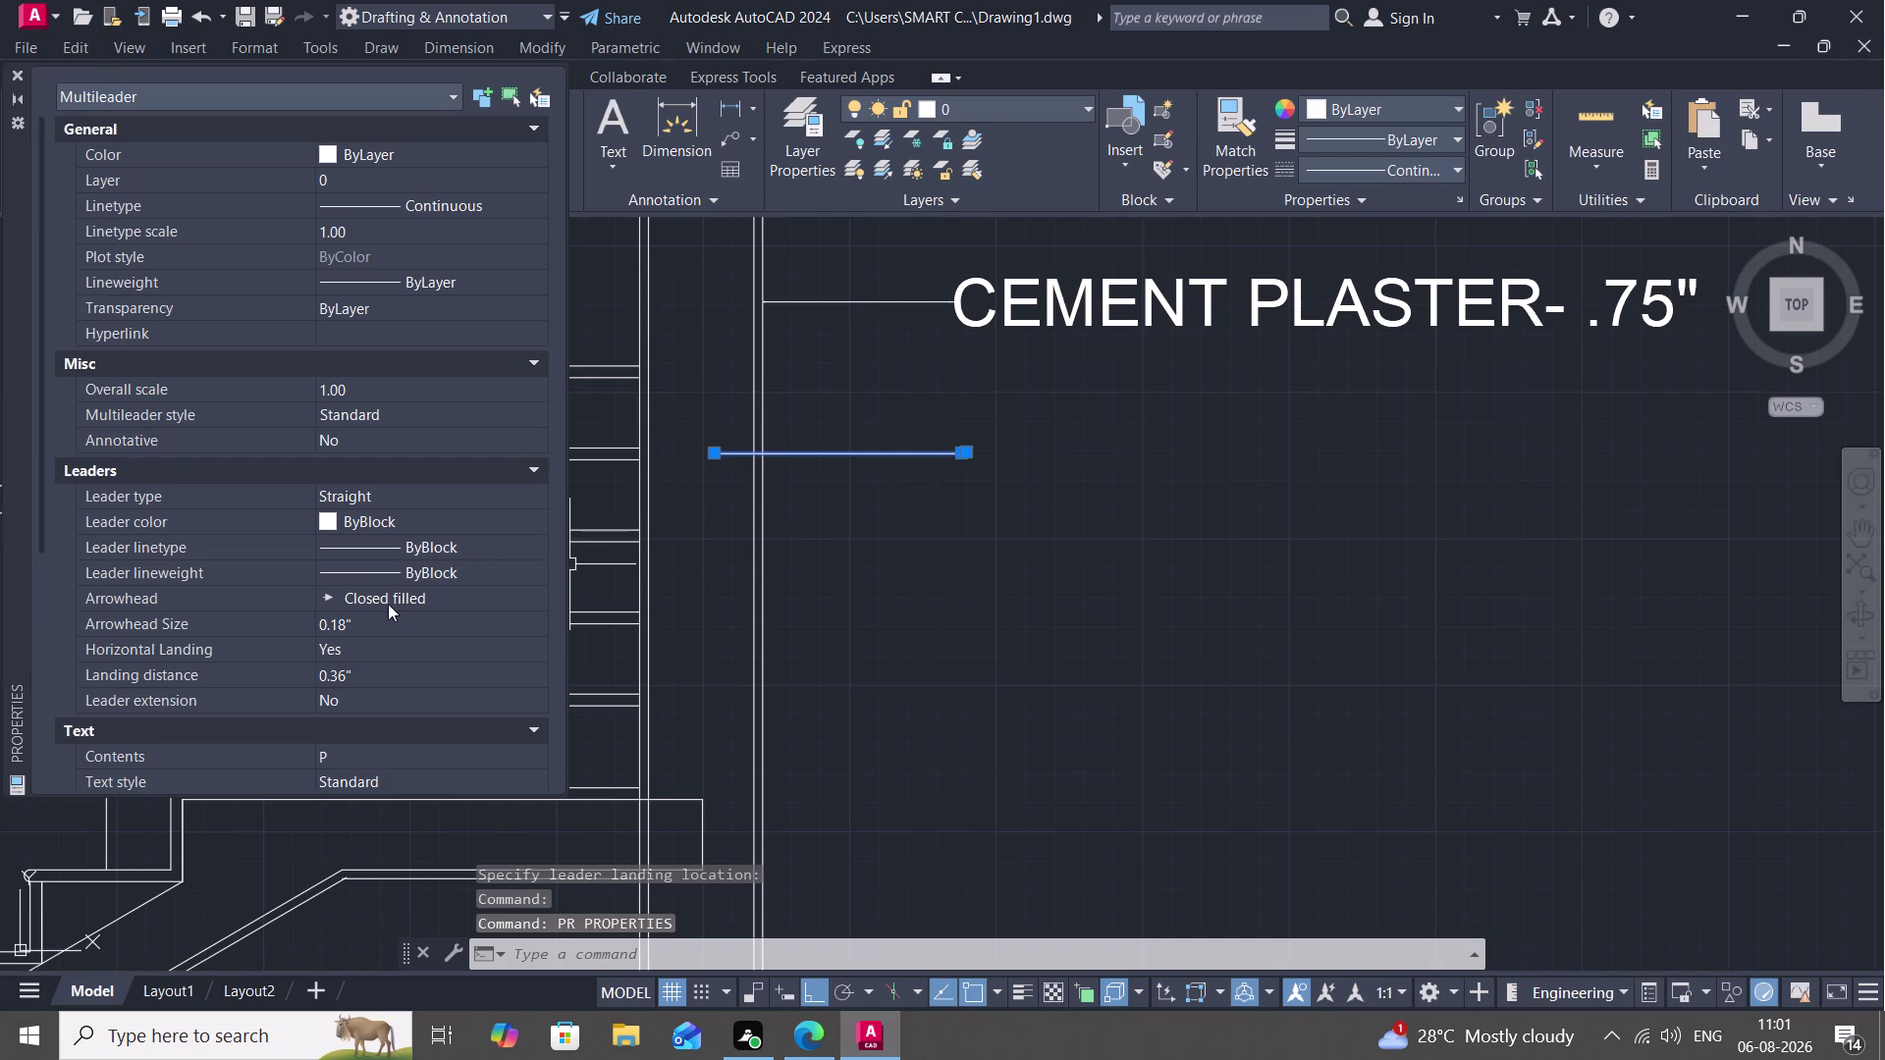
Change the 'P' leader's arrowhead size to 2.00" in Properties.
click(356, 617)
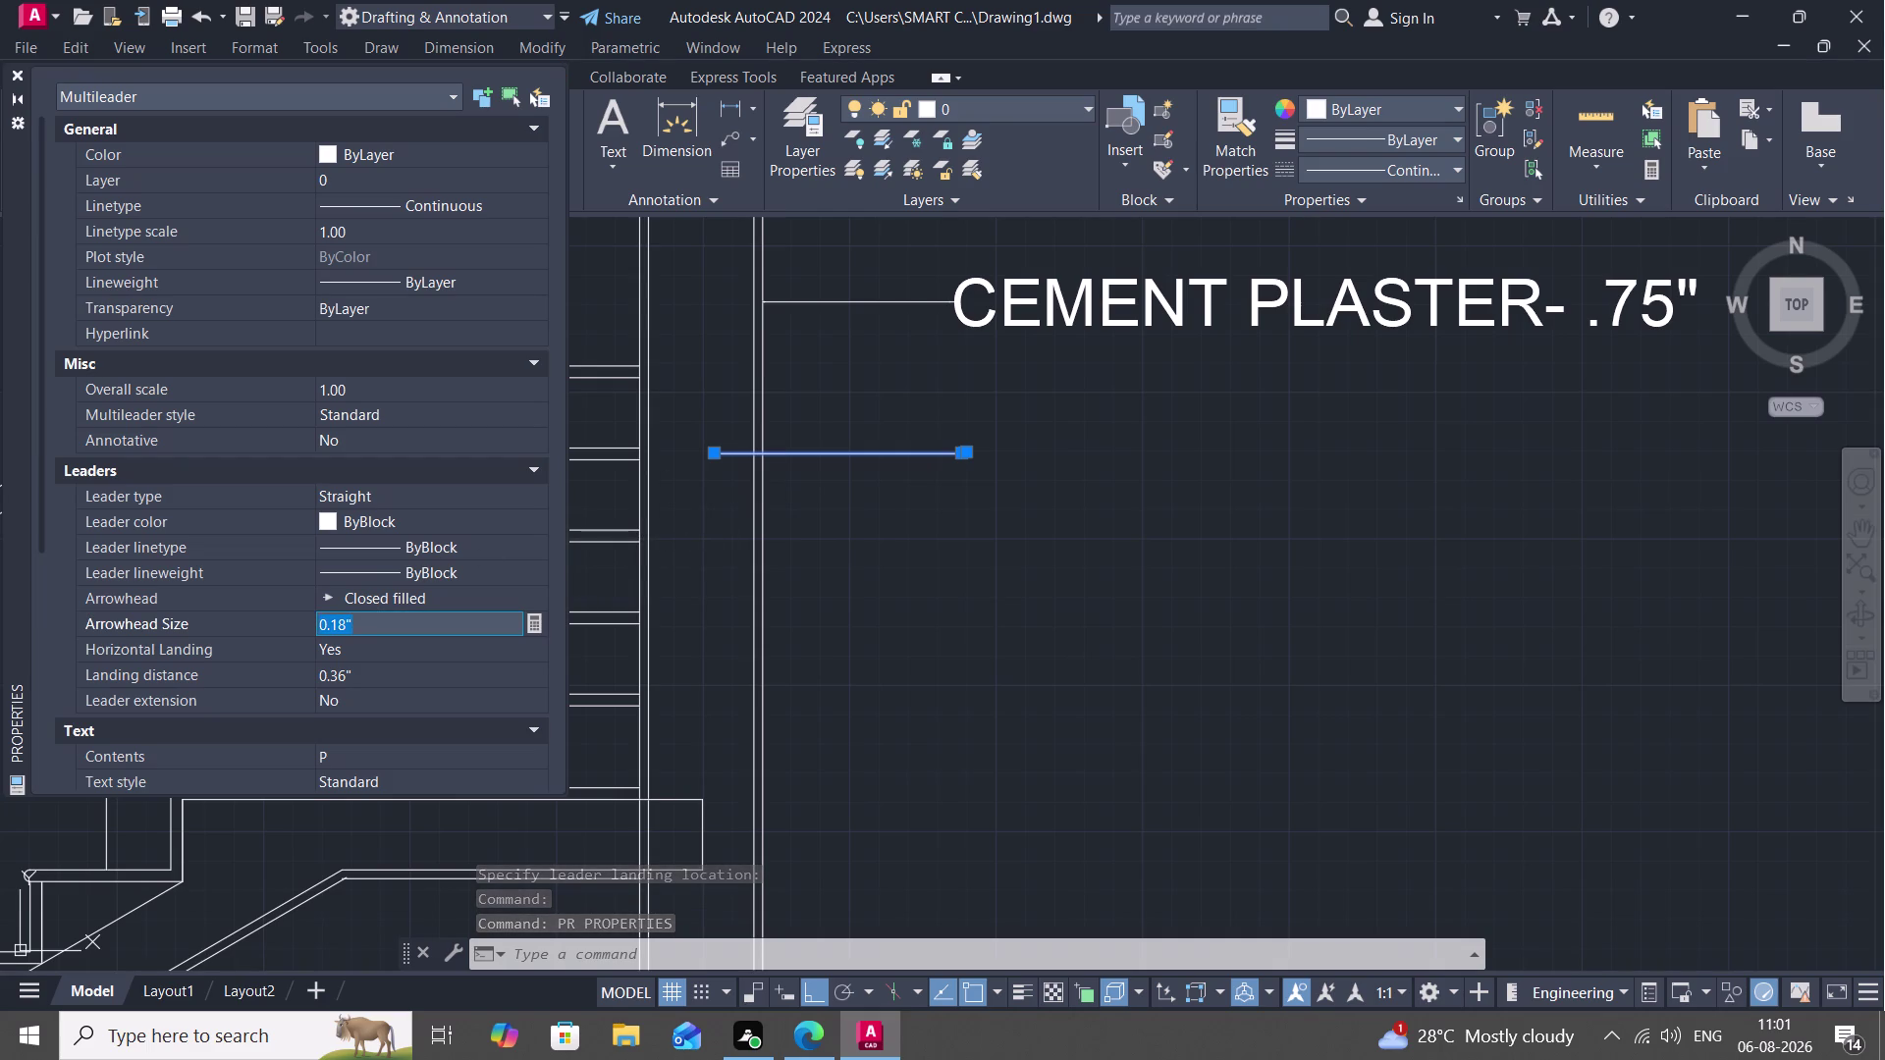
key(BackSpace)
key(BackSpace)
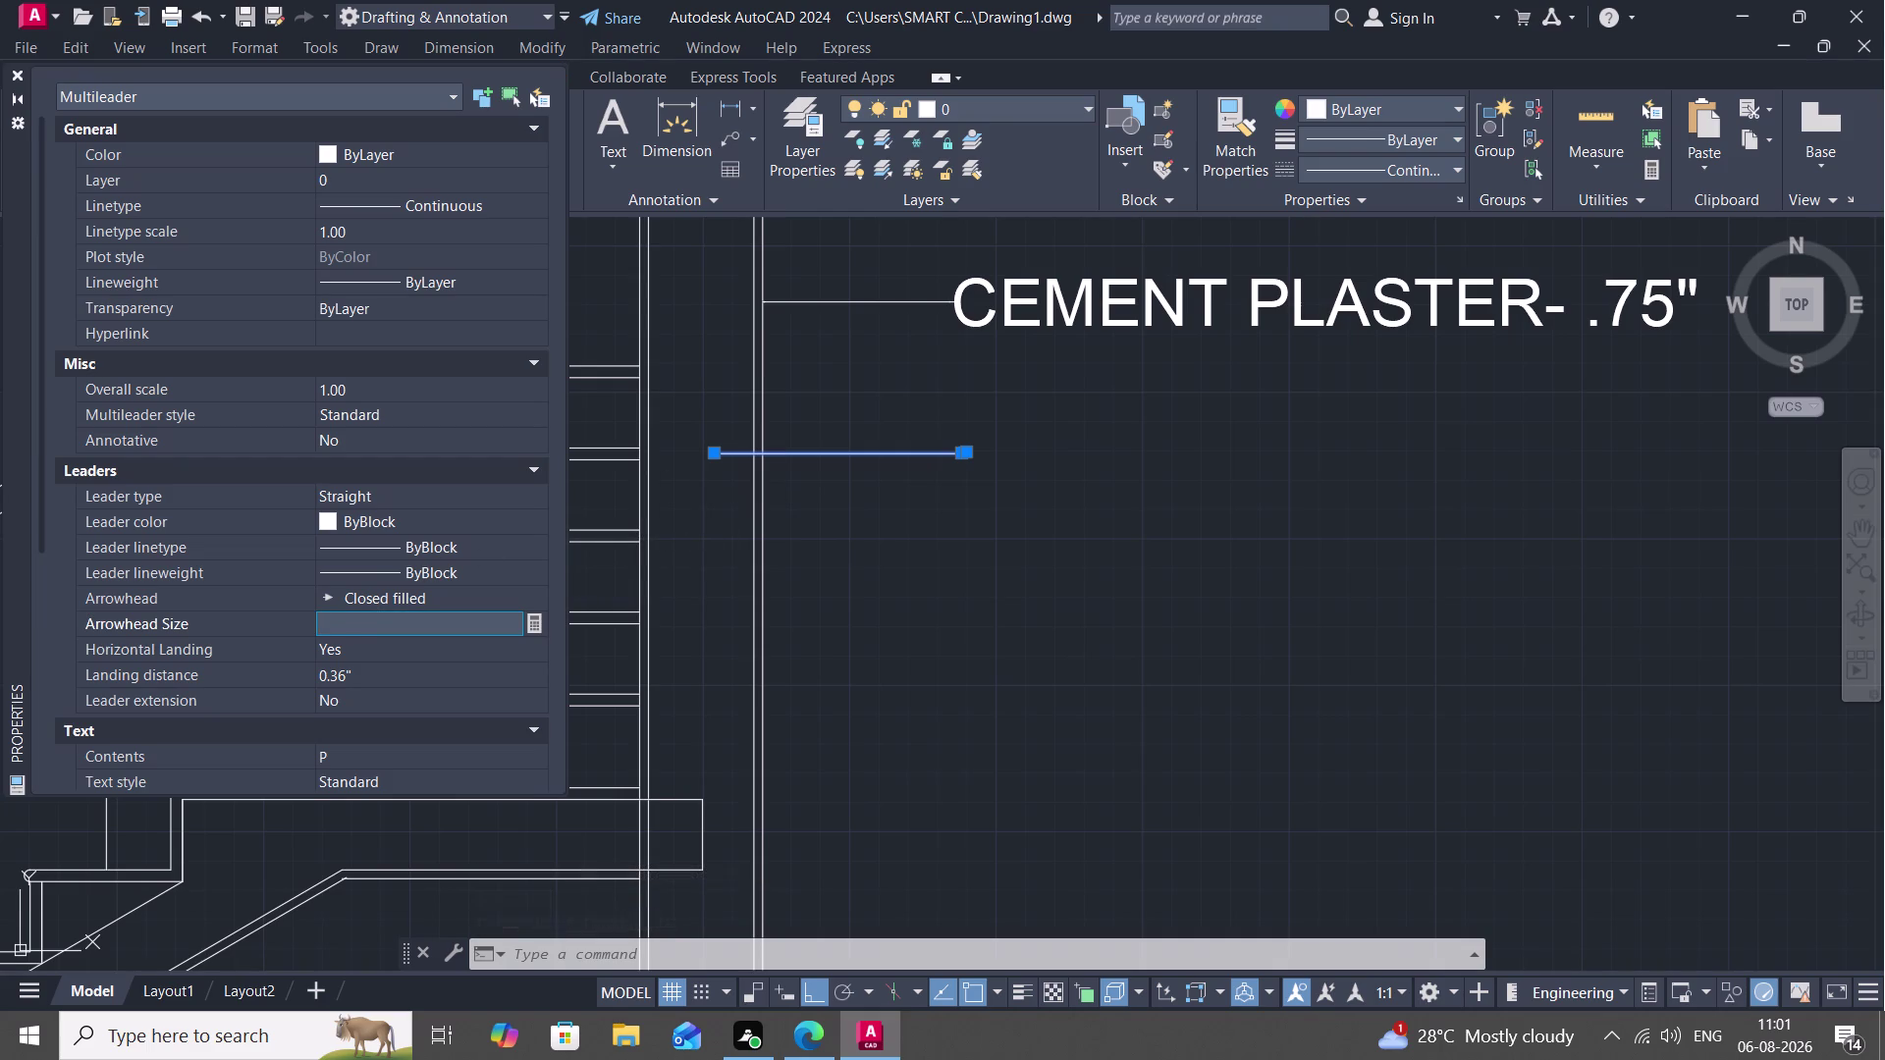
key(2)
key(shift+quotedbl)
key(space)
key(Return)
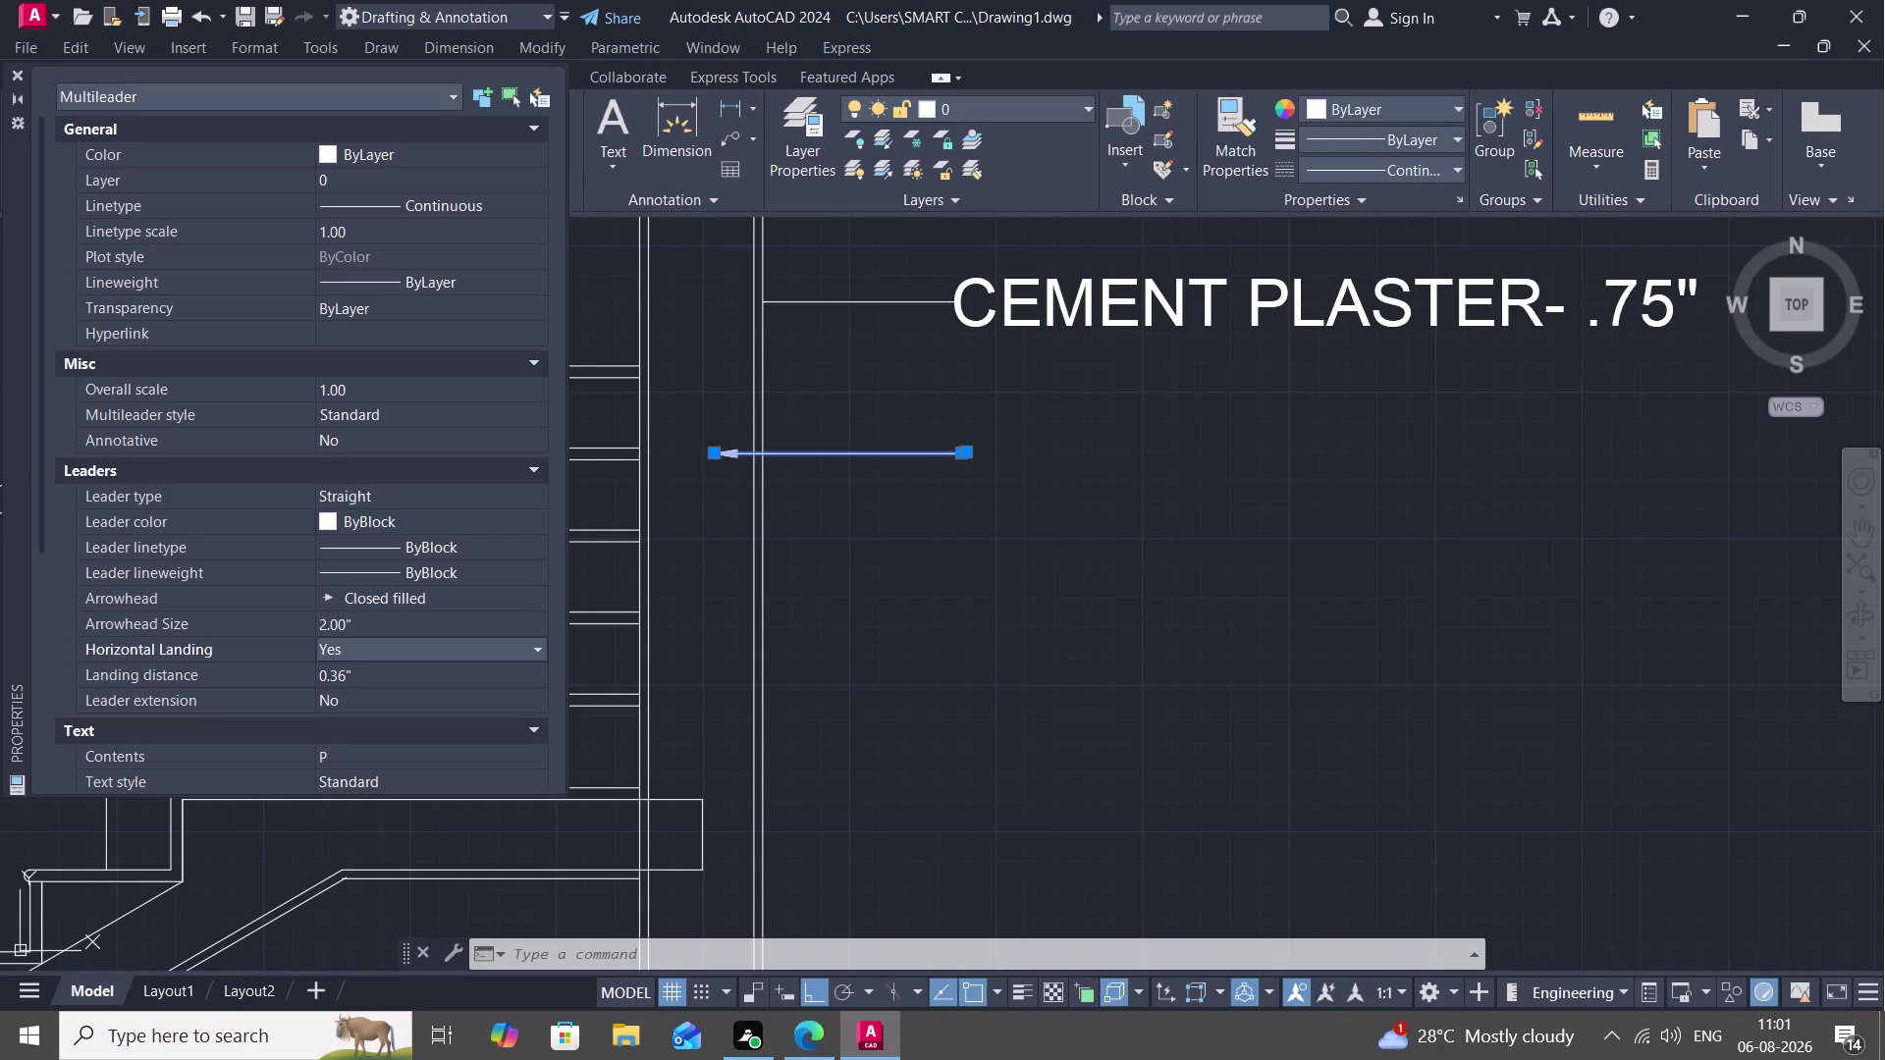
Deselect the leader and close the Properties palette.
scroll(down, 3)
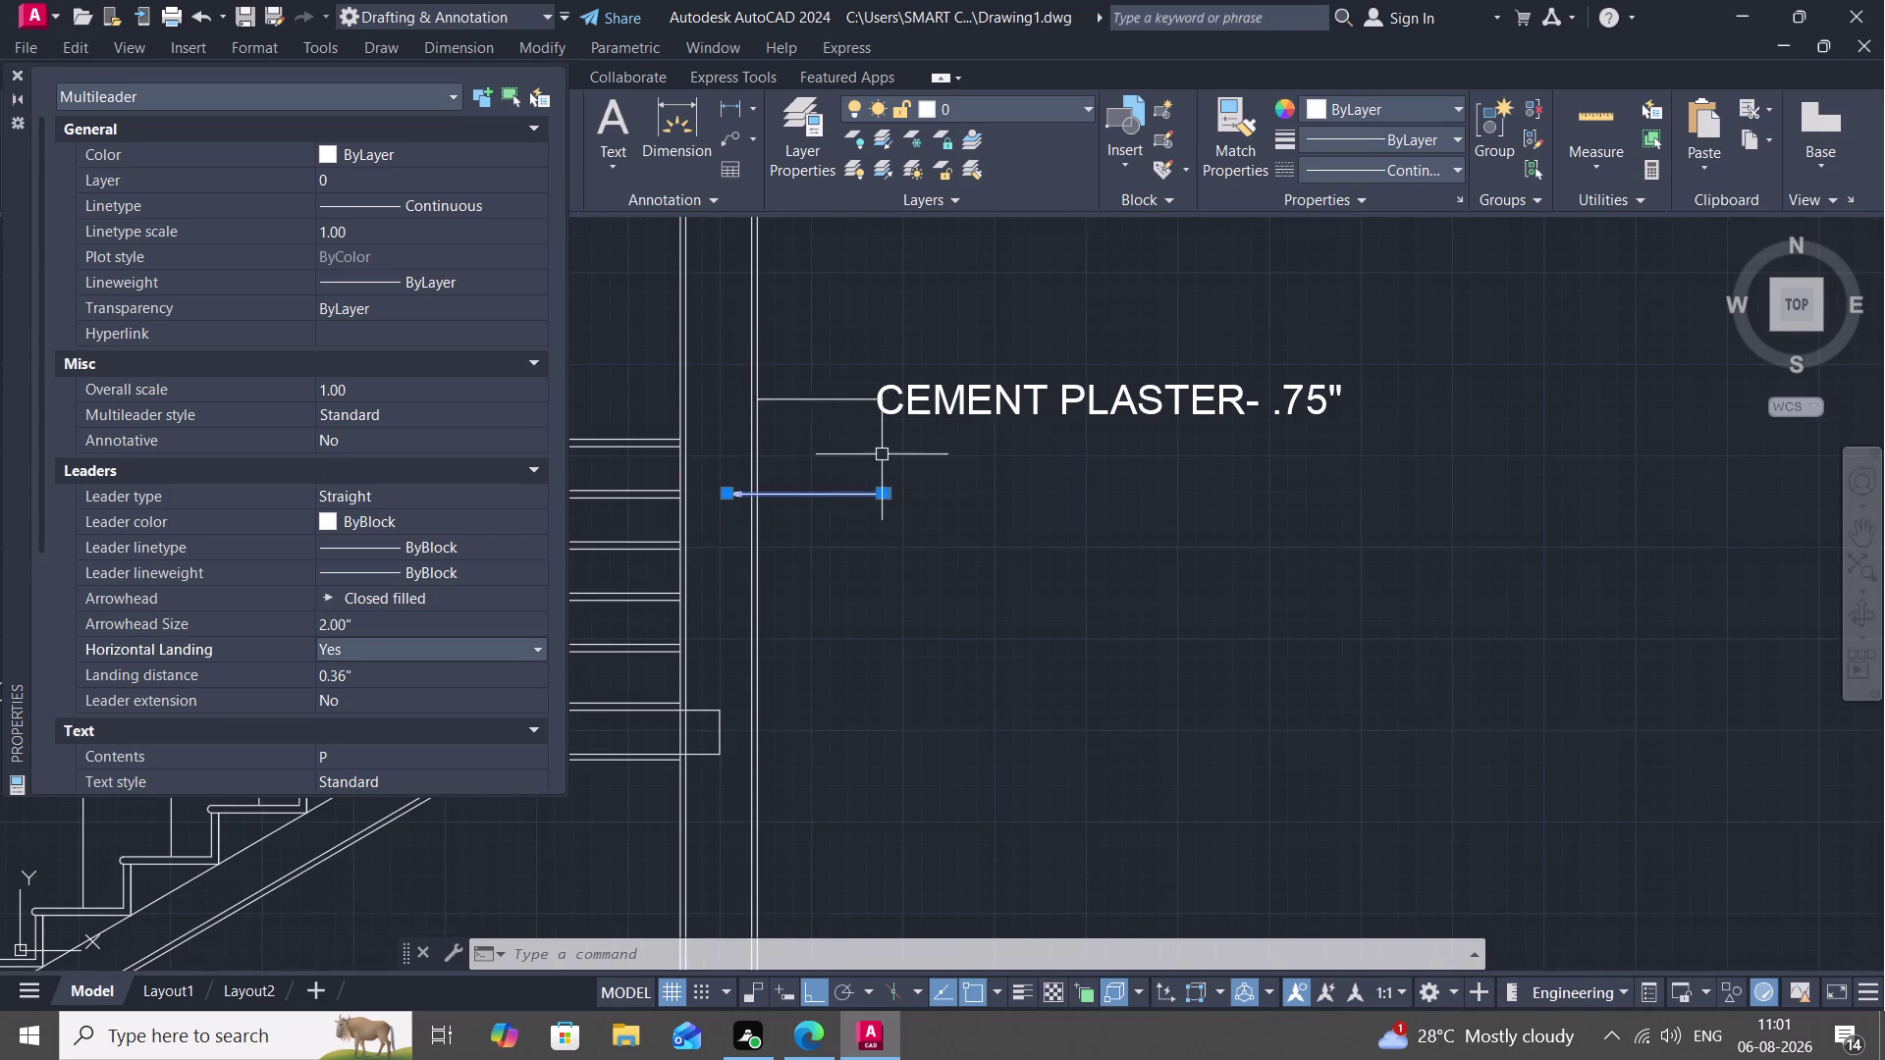
scroll(down, 3)
key(Escape)
scroll(down, 3)
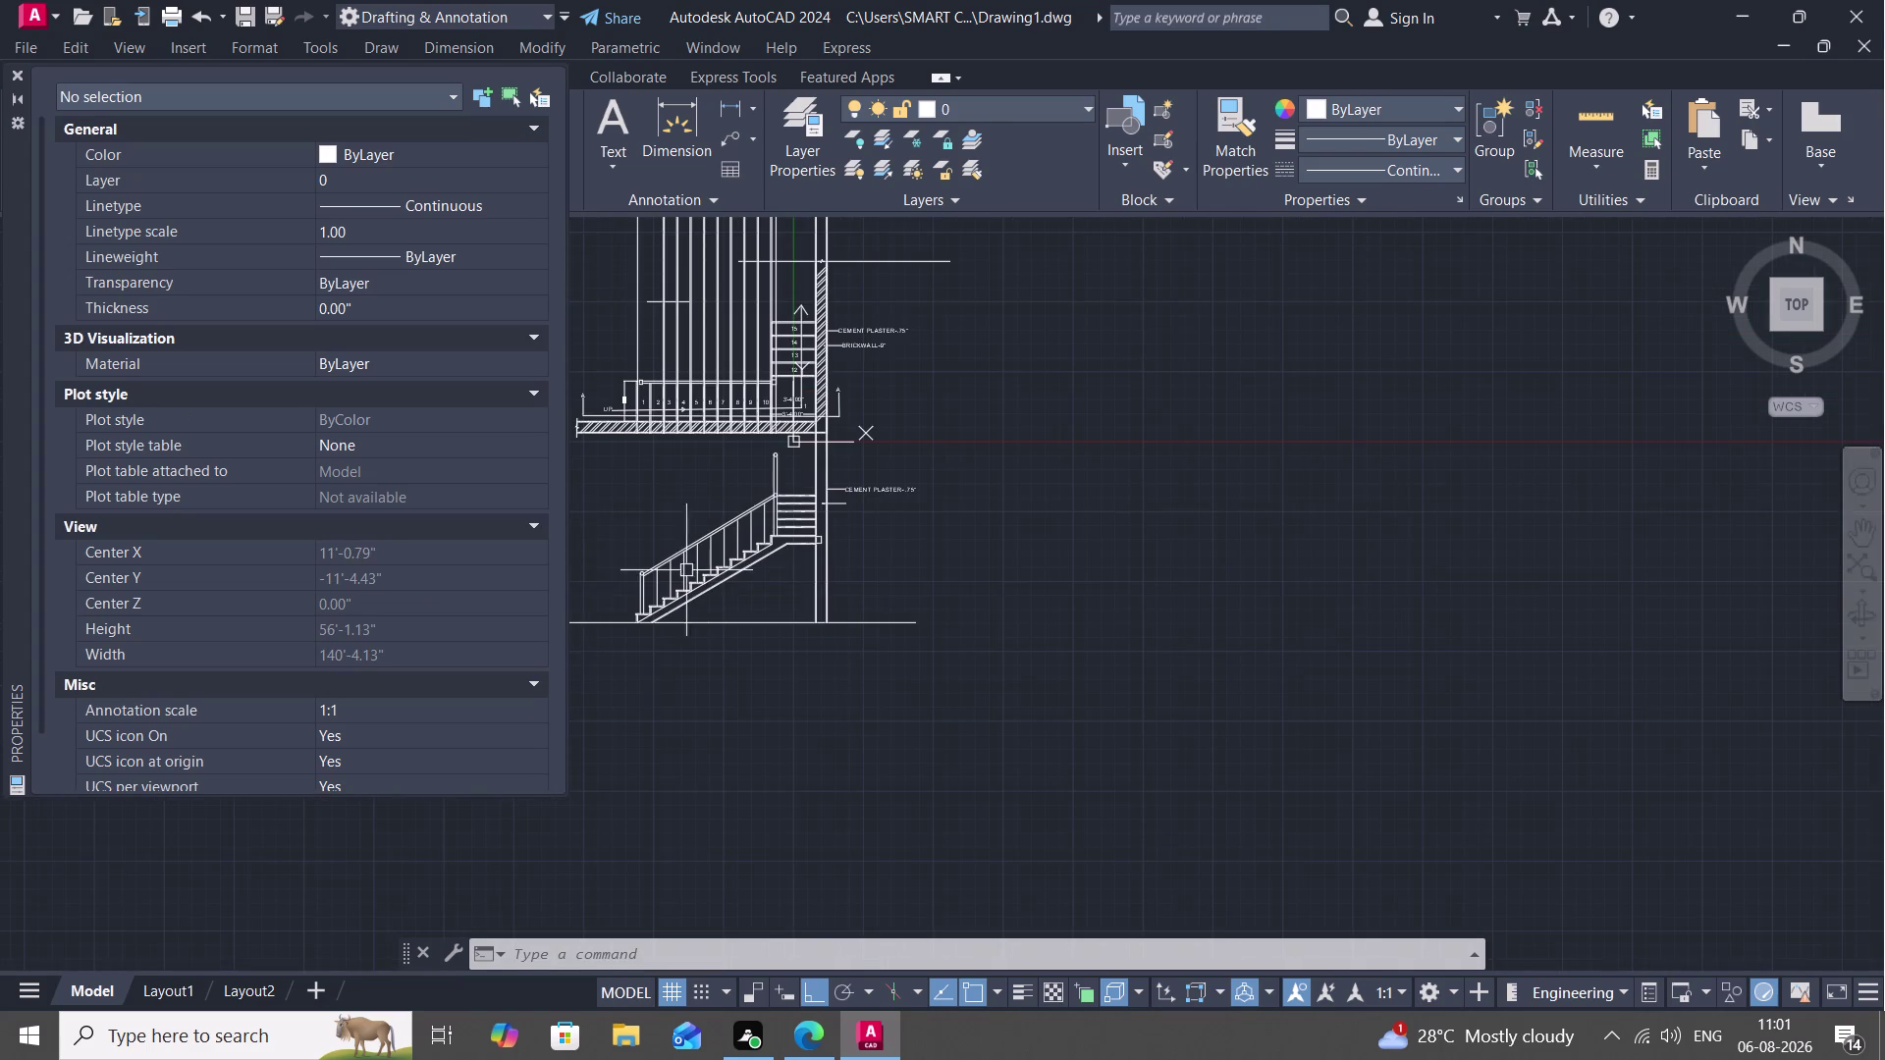
click(13, 71)
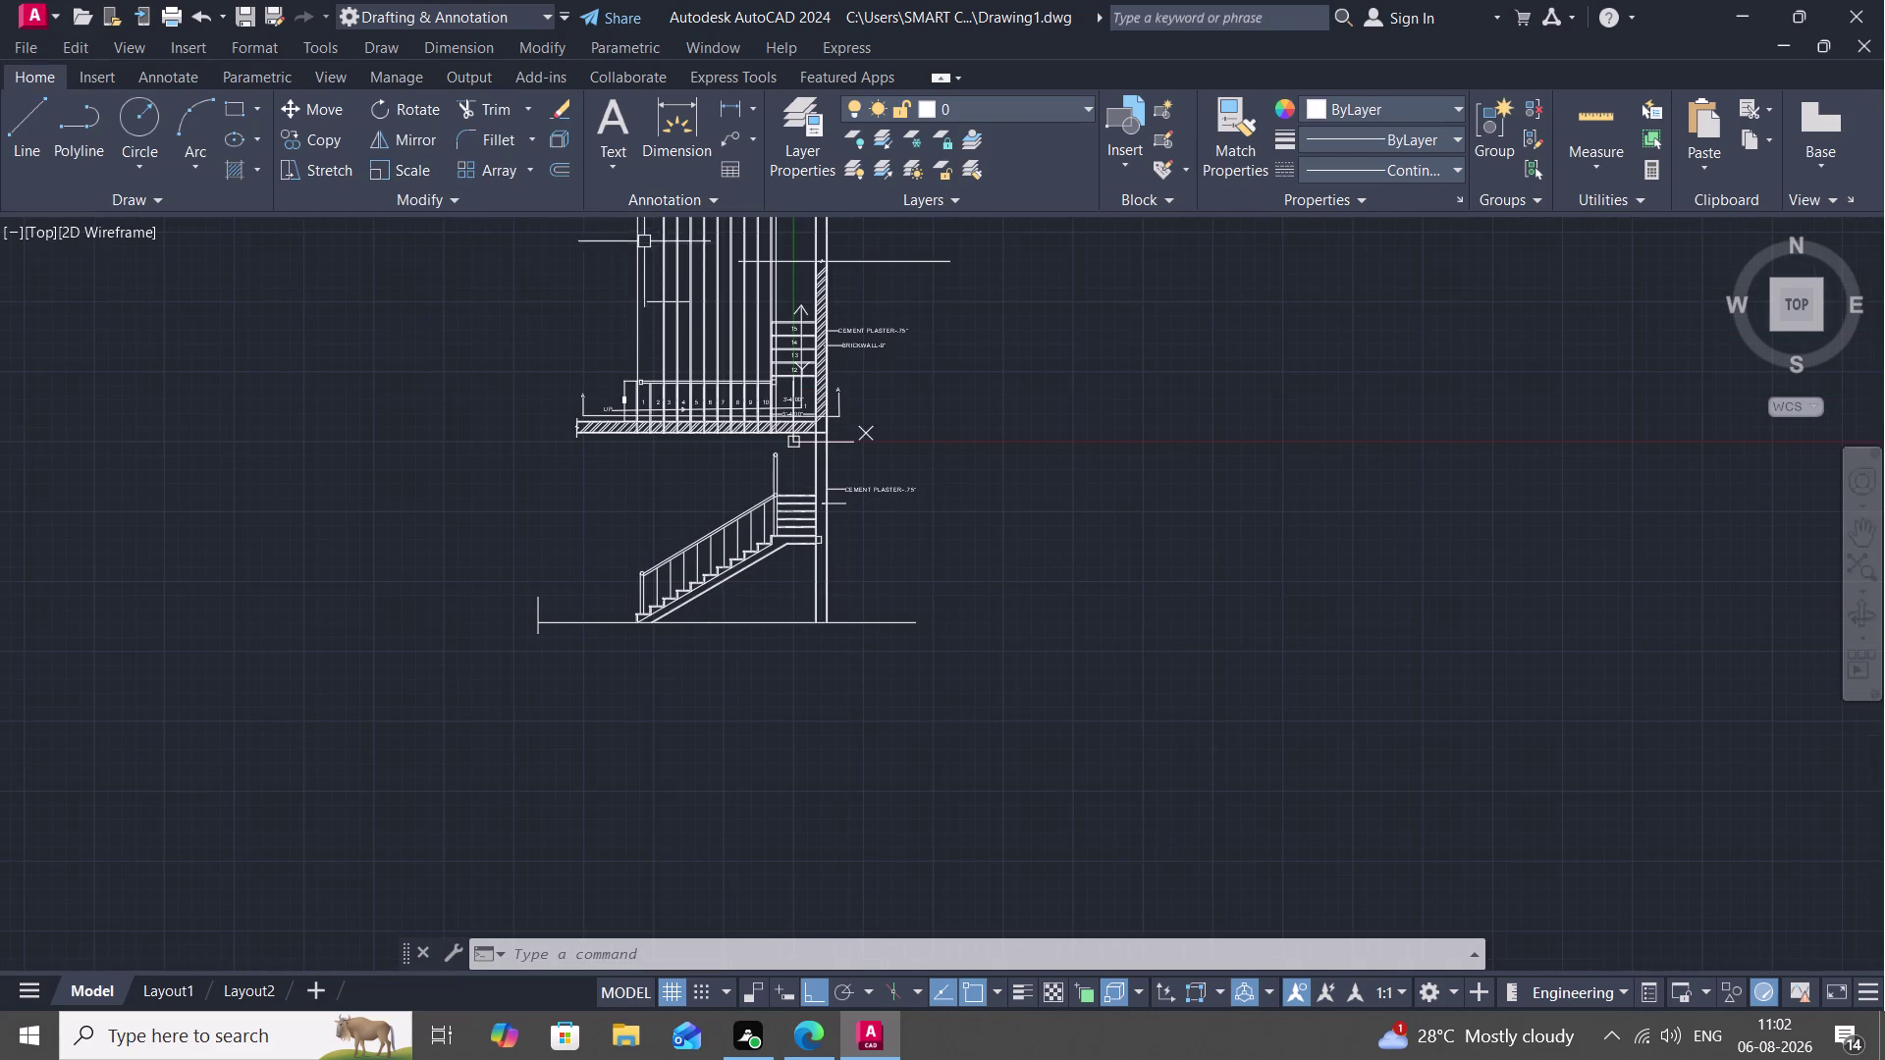
scroll(up, 3)
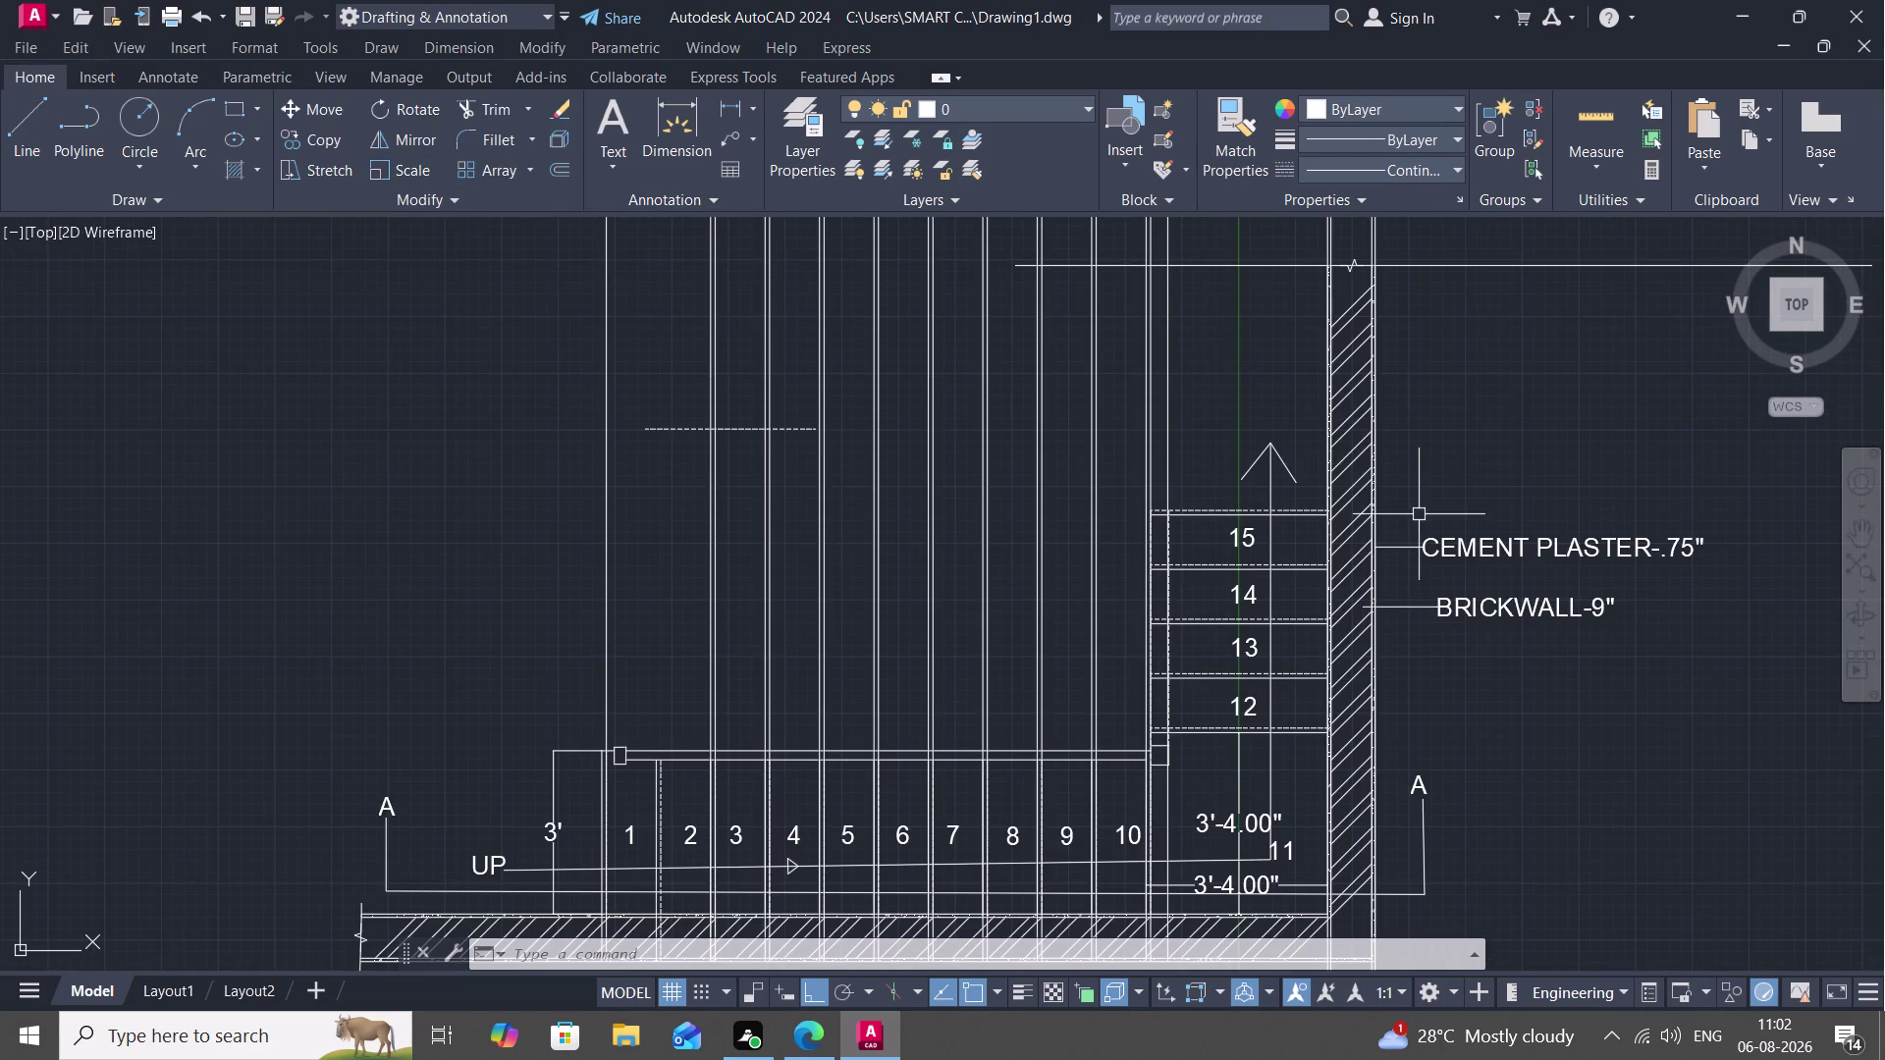